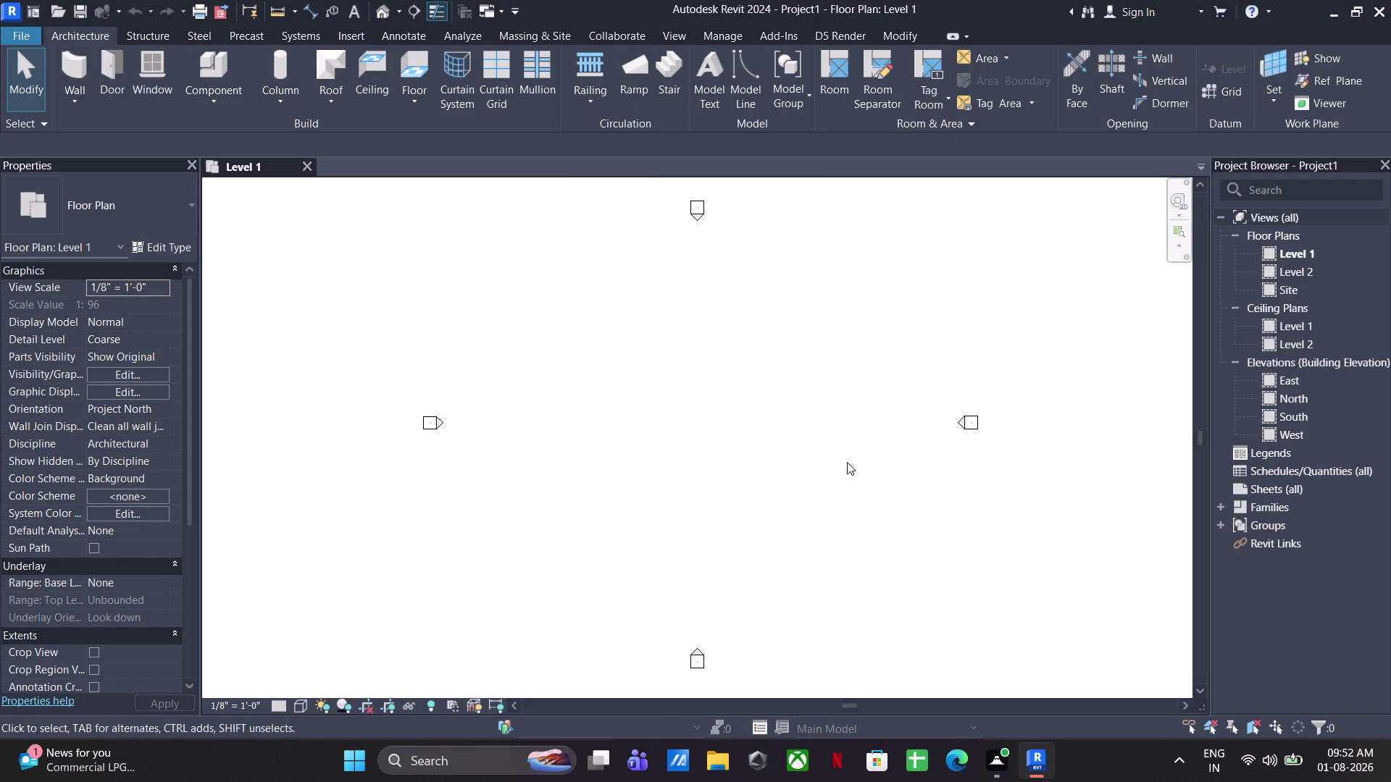
Start a CAD link and browse to the D: > pdfs folder.
click(352, 35)
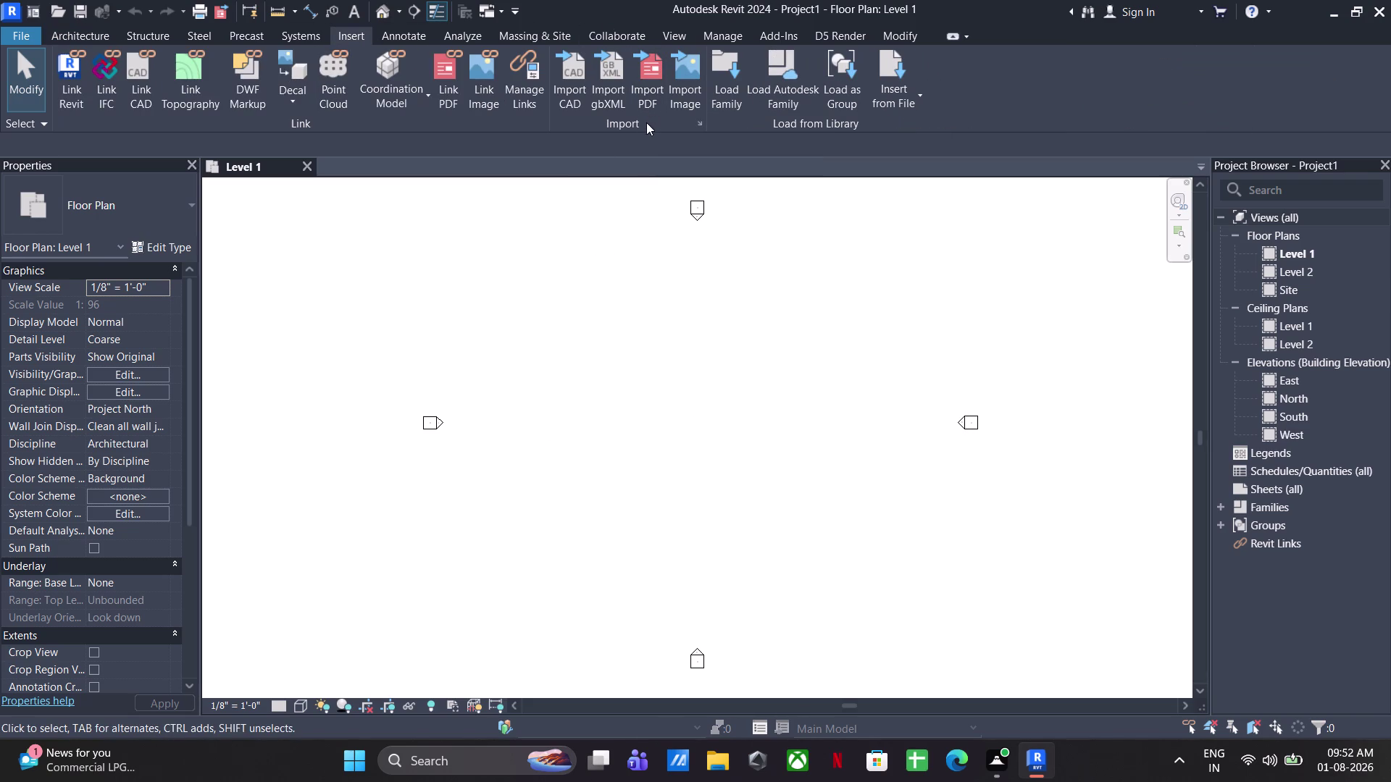
click(147, 75)
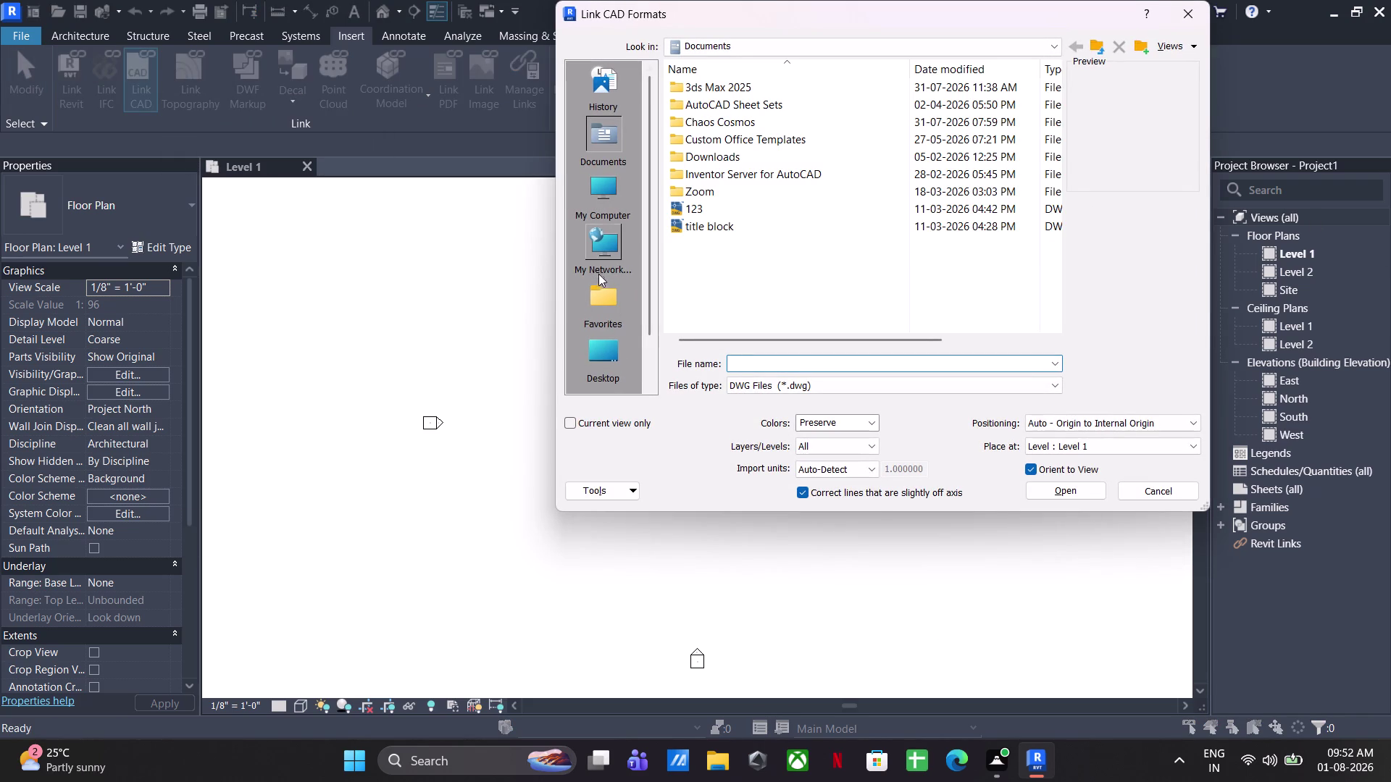
double_click(599, 221)
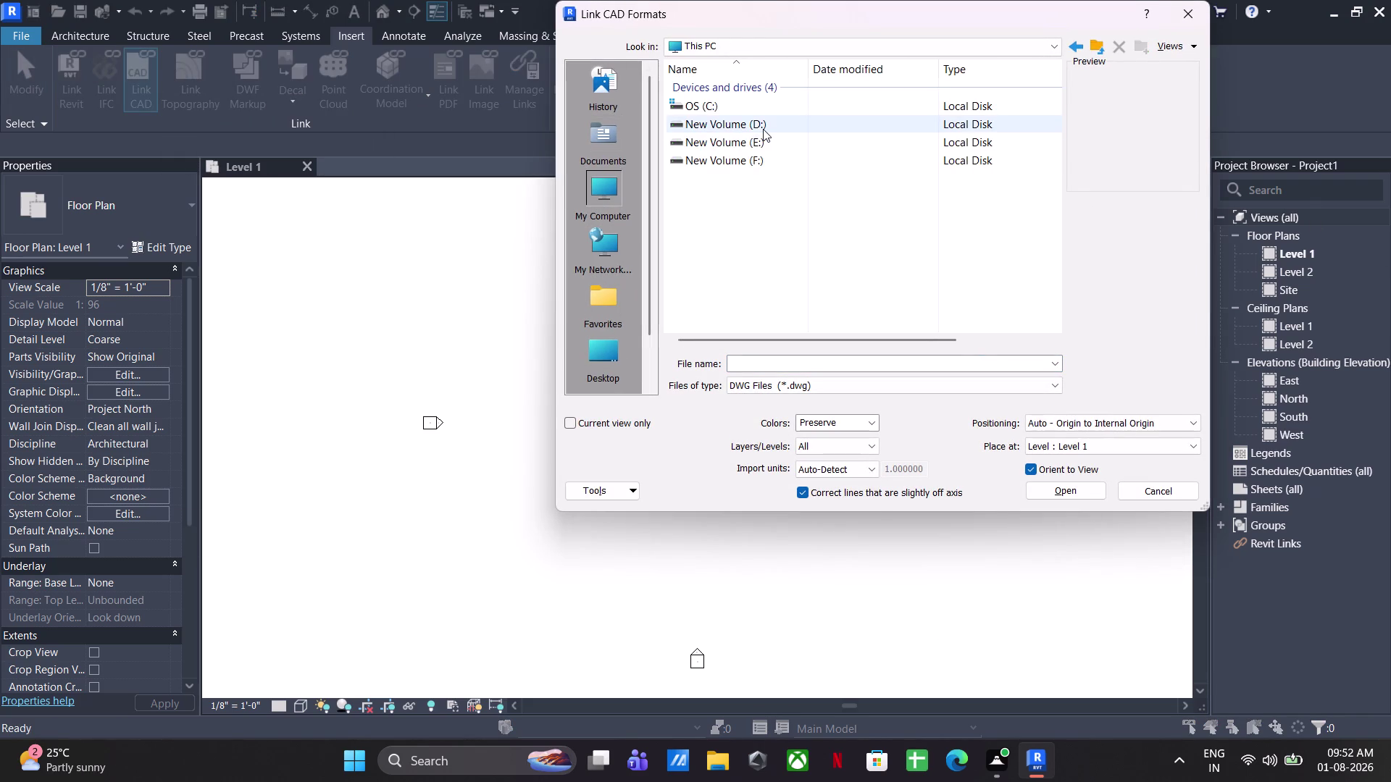
double_click(763, 129)
scroll(down, 3)
double_click(721, 240)
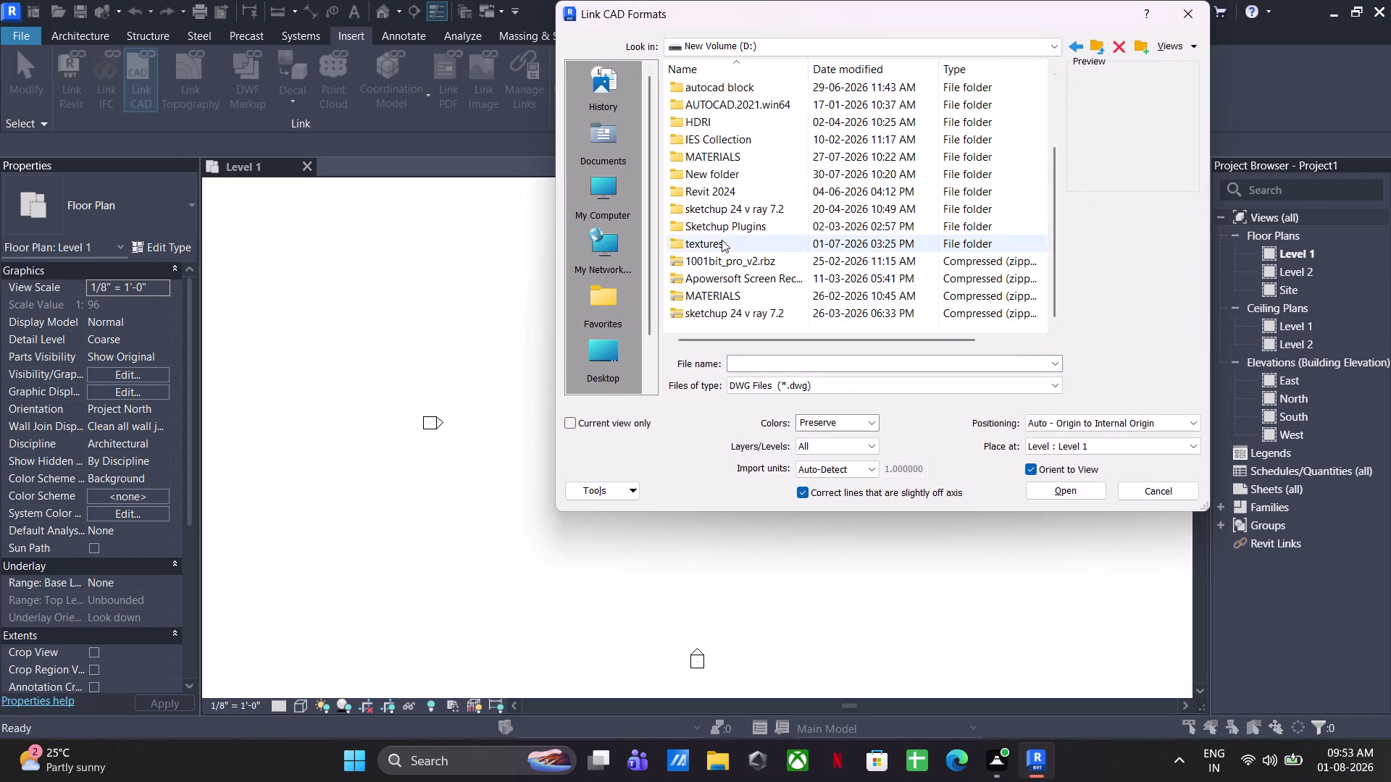
double_click(754, 123)
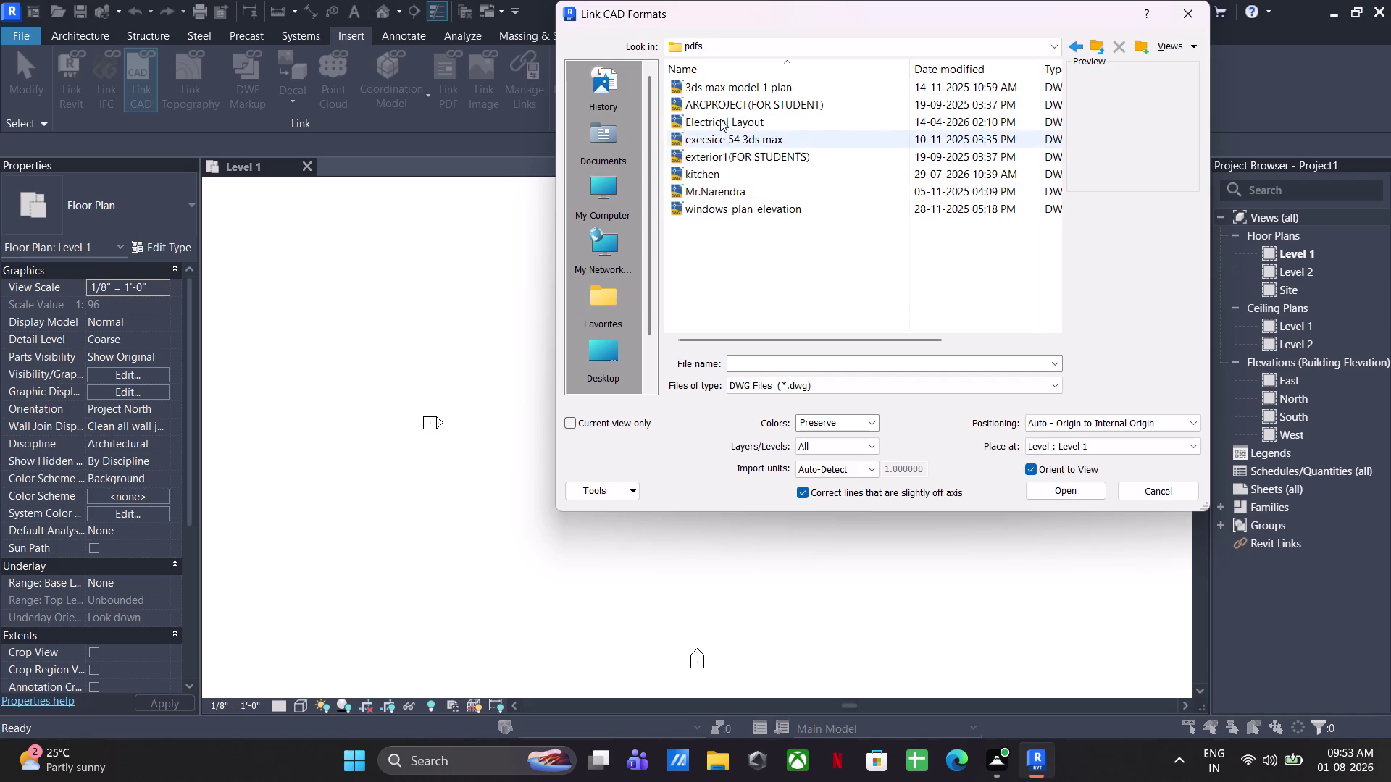
Link exterior1(FOR STUDENTS).dwg with Auto - Center to Center positioning.
click(732, 161)
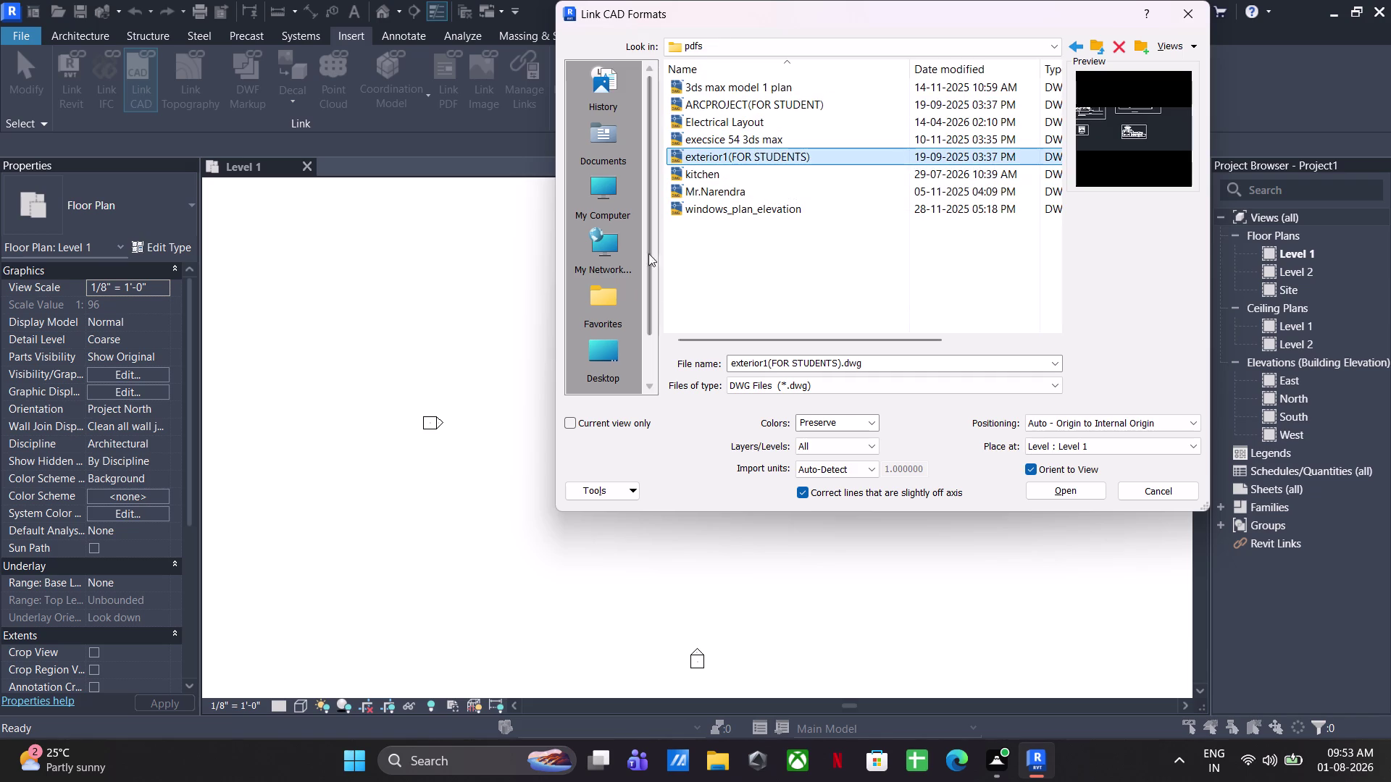
click(1105, 422)
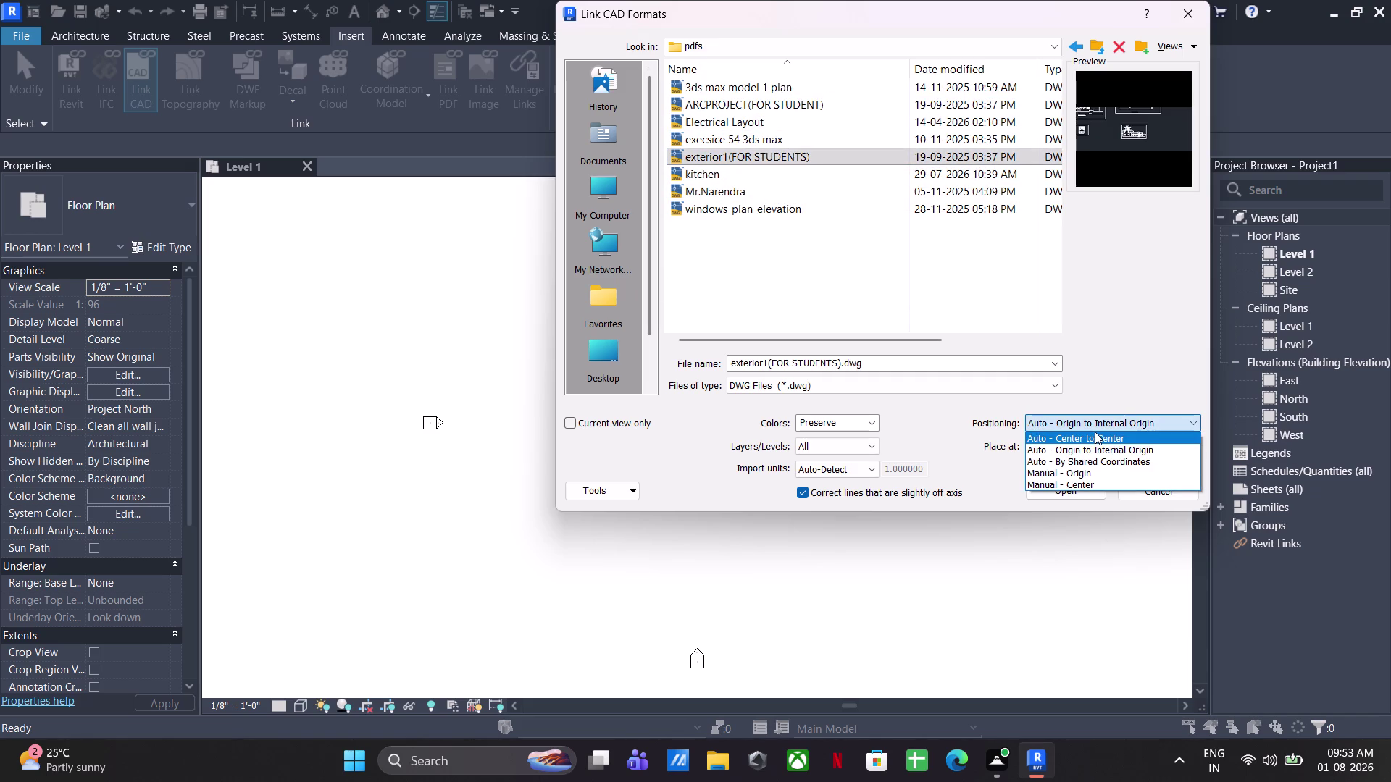
click(1095, 432)
click(1064, 440)
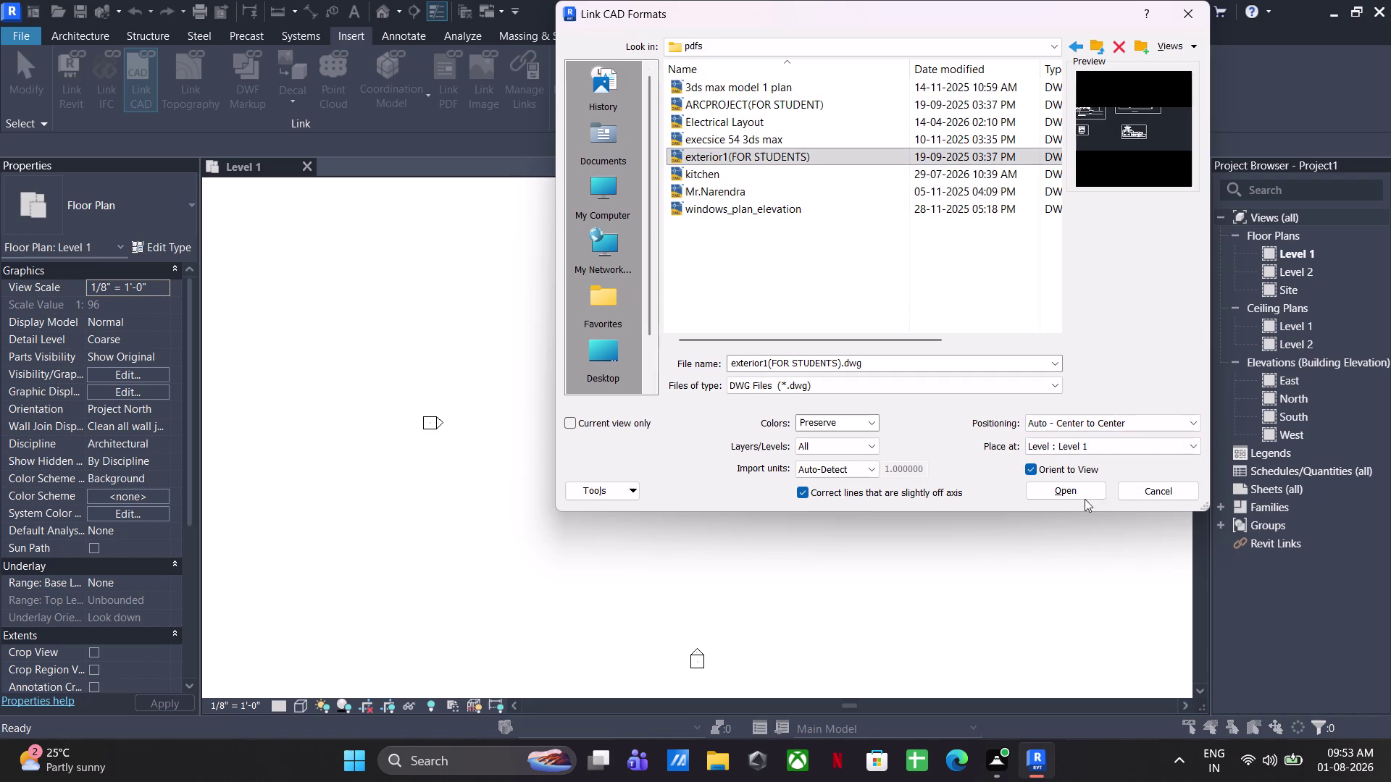
click(1054, 492)
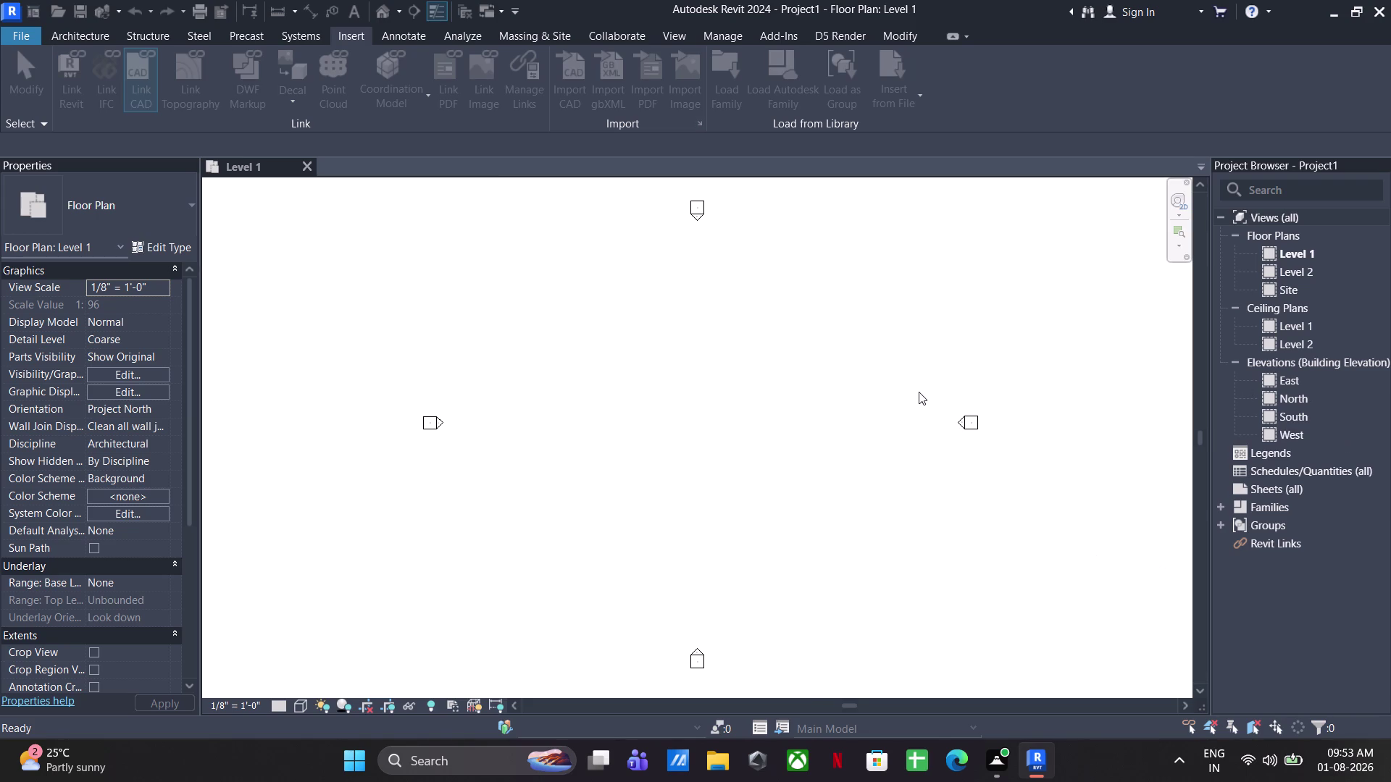
Move the linked drawing so the ground floor plan sits inside the elevation markers.
scroll(down, 3)
middle_drag(744, 443, 730, 446)
click(769, 384)
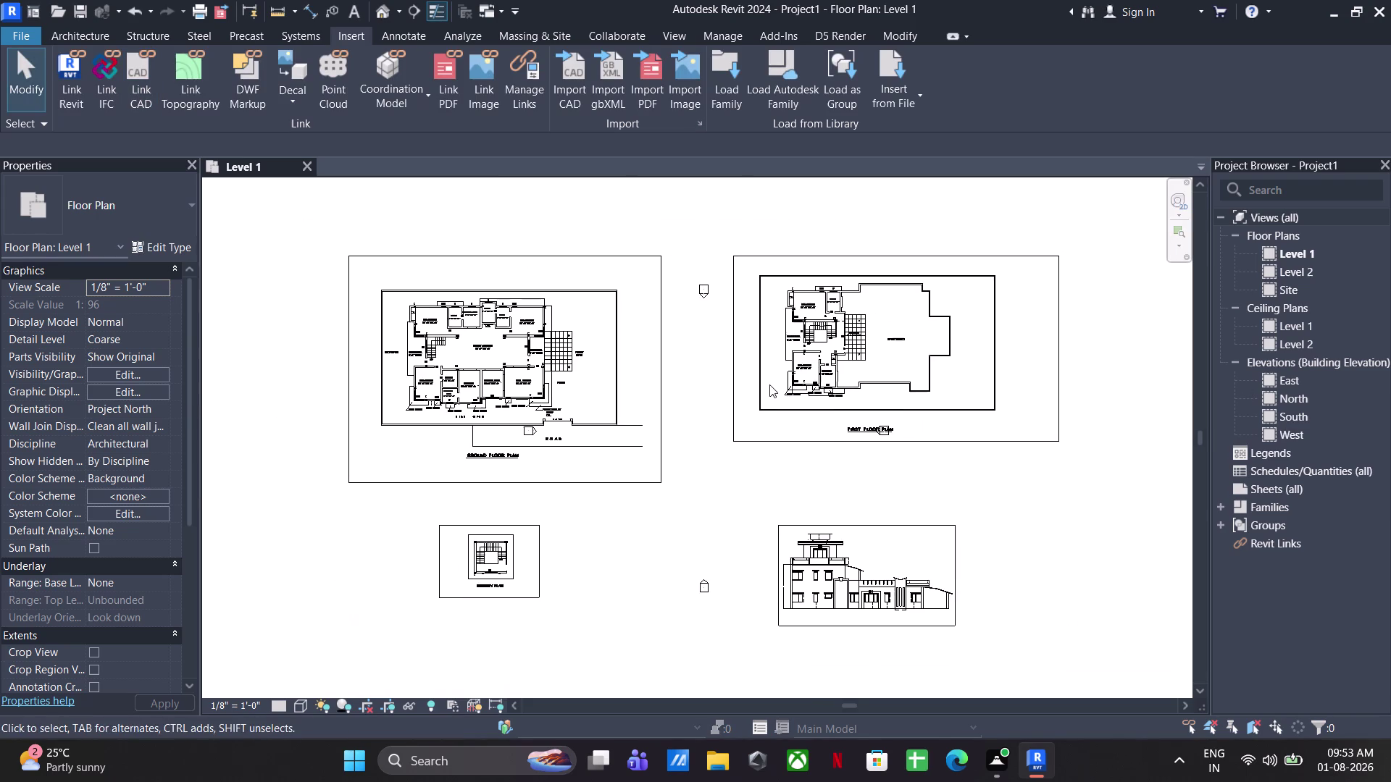
click(755, 403)
drag(556, 377, 757, 449)
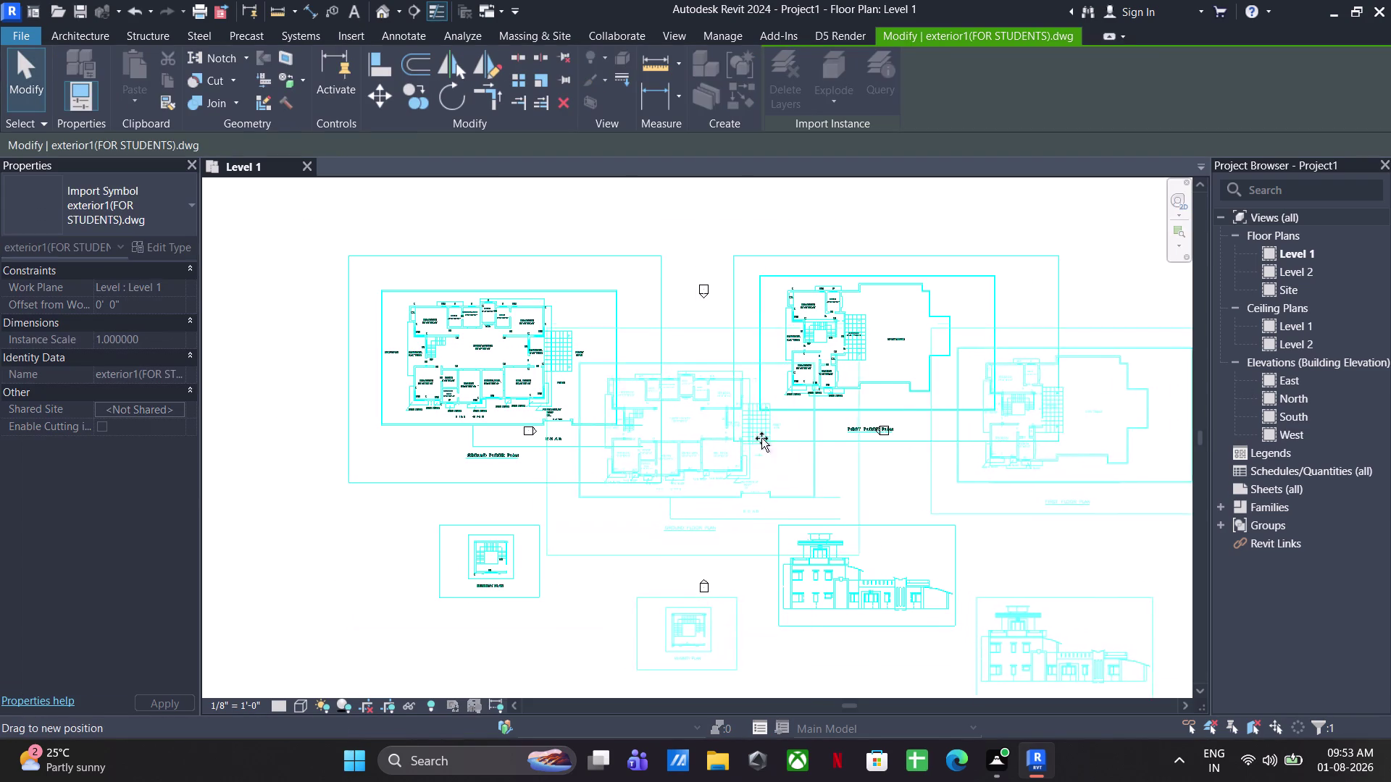
drag(757, 449, 762, 430)
middle_click(720, 495)
middle_click(713, 486)
middle_click(711, 481)
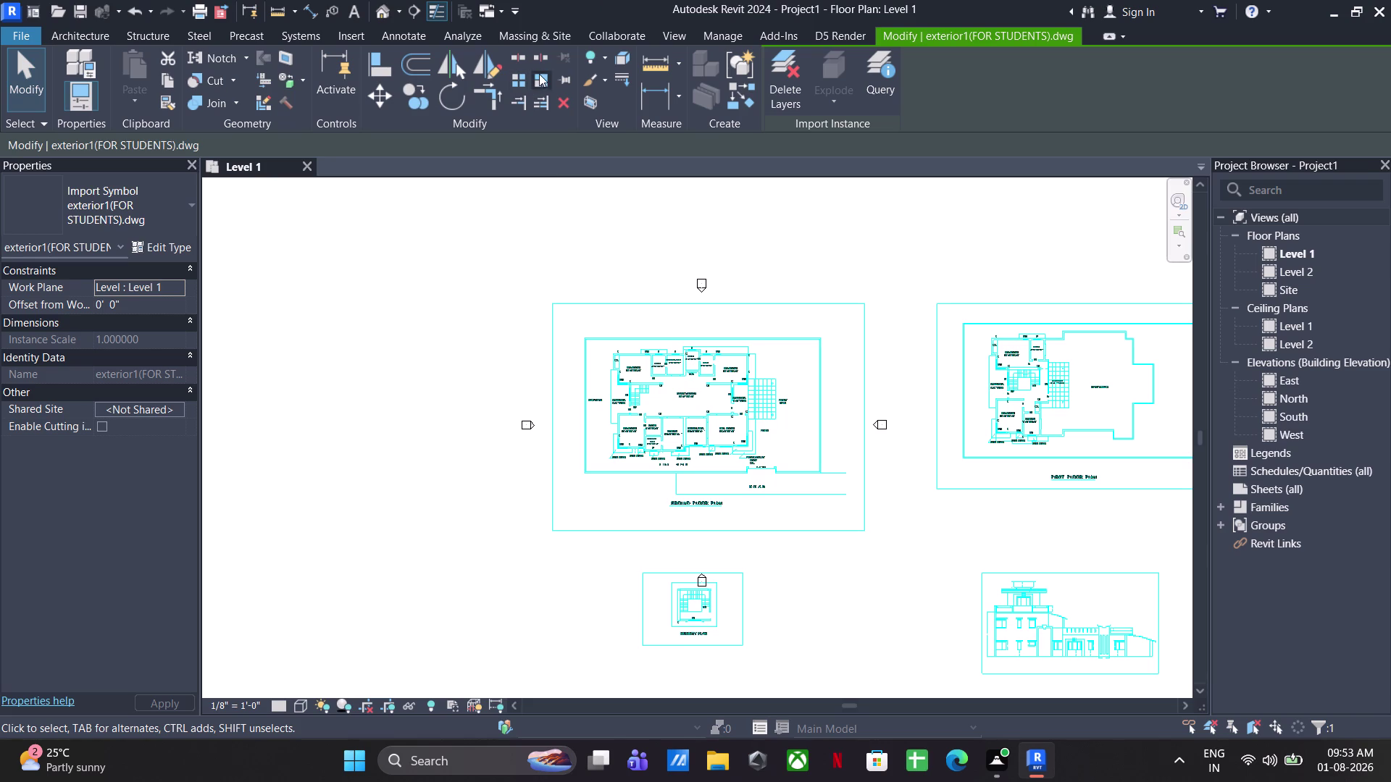
Deselect the linked drawing and open the South elevation view.
click(560, 72)
click(483, 232)
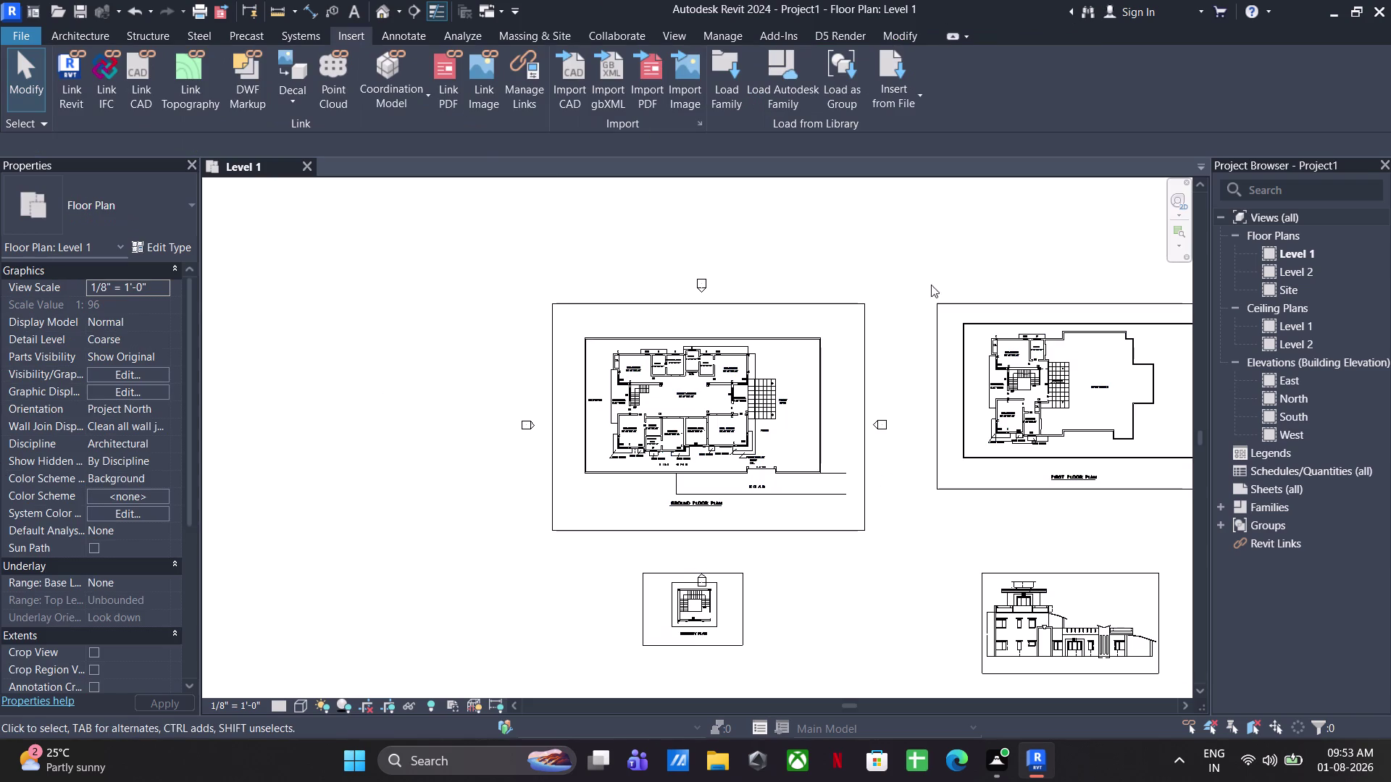
double_click(1309, 418)
scroll(up, 3)
scroll(up, 3)
scroll(down, 3)
scroll(up, 3)
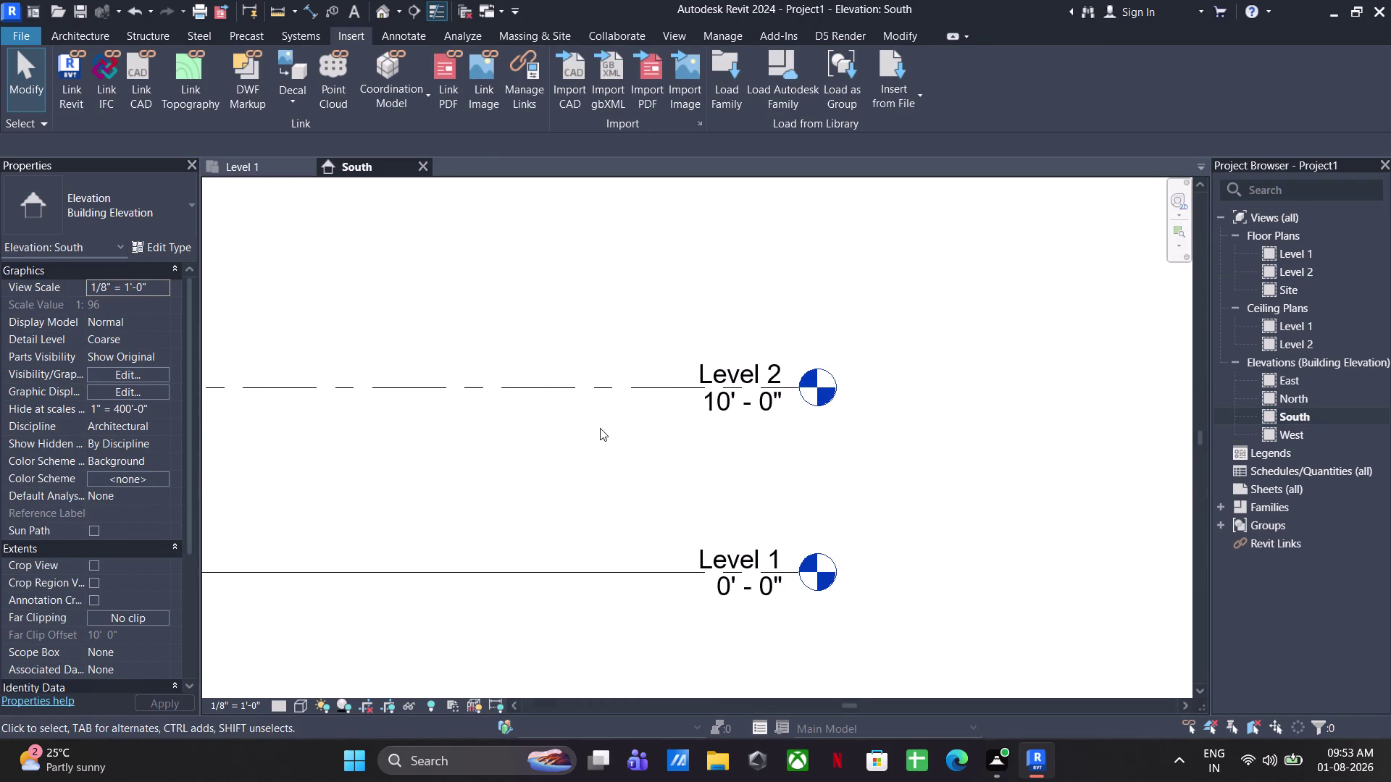
Change Level 2's elevation value, first entering 11'.
middle_drag(686, 427, 938, 419)
click(976, 391)
click(969, 405)
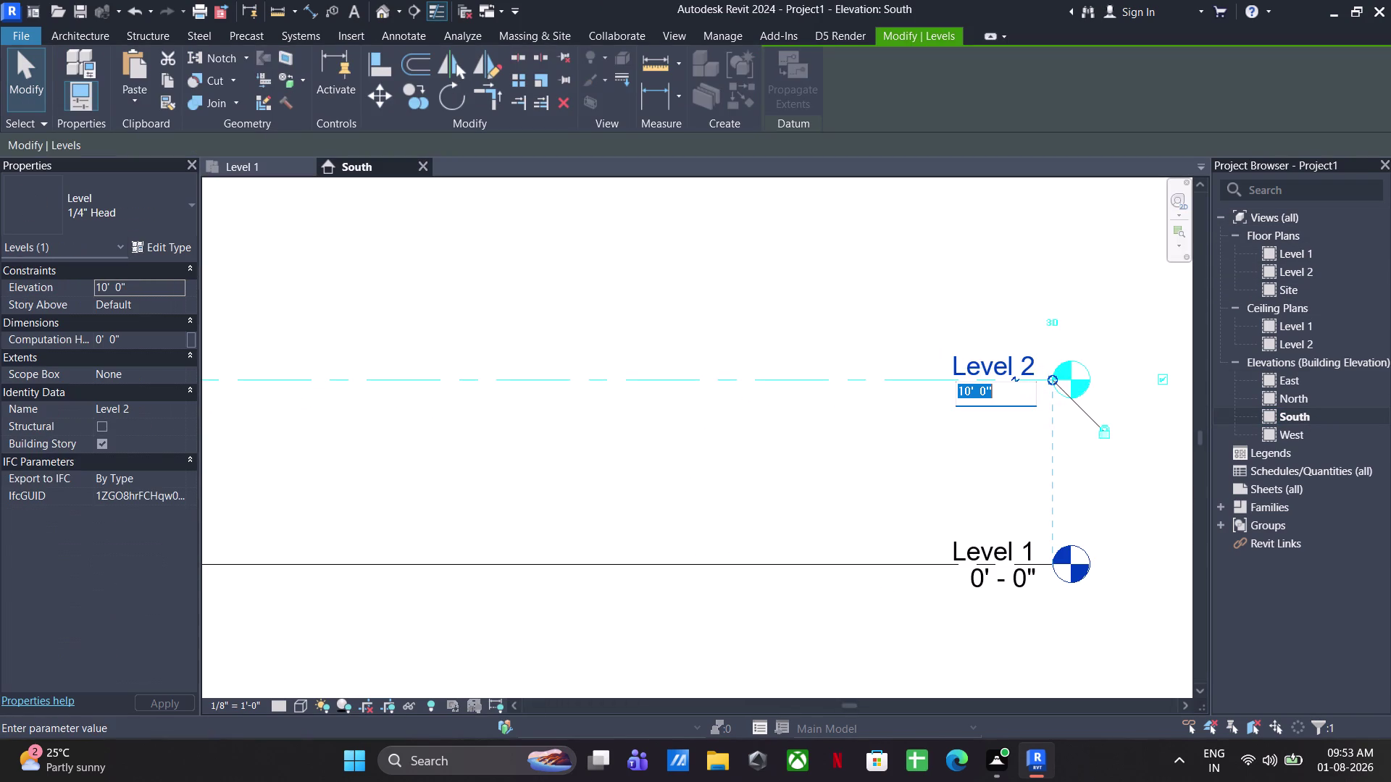
text(10'6)
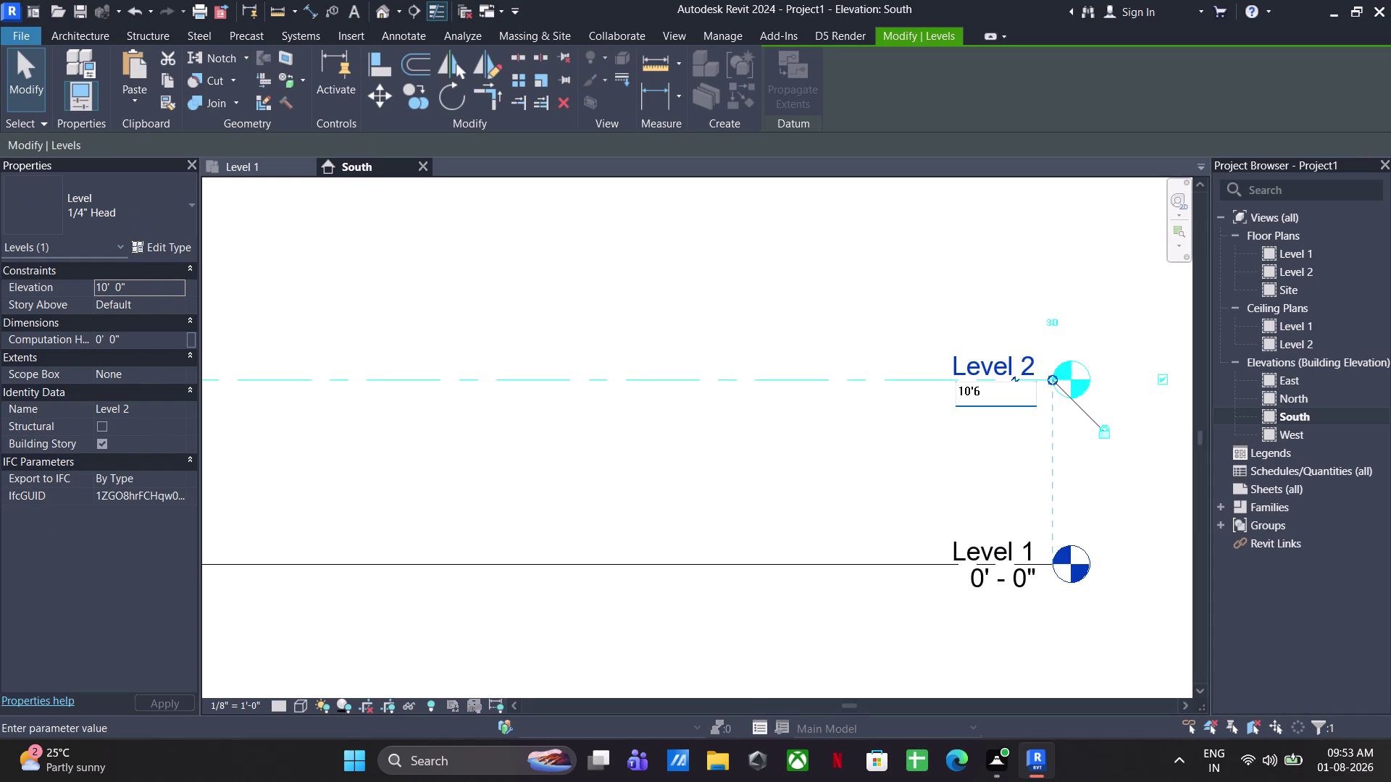
key(BackSpace)
key(BackSpace)
key(BackSpace)
key(BackSpace)
text(11')
key(Return)
click(914, 494)
Correct Level 2's elevation to 10'-6".
scroll(down, 3)
scroll(up, 3)
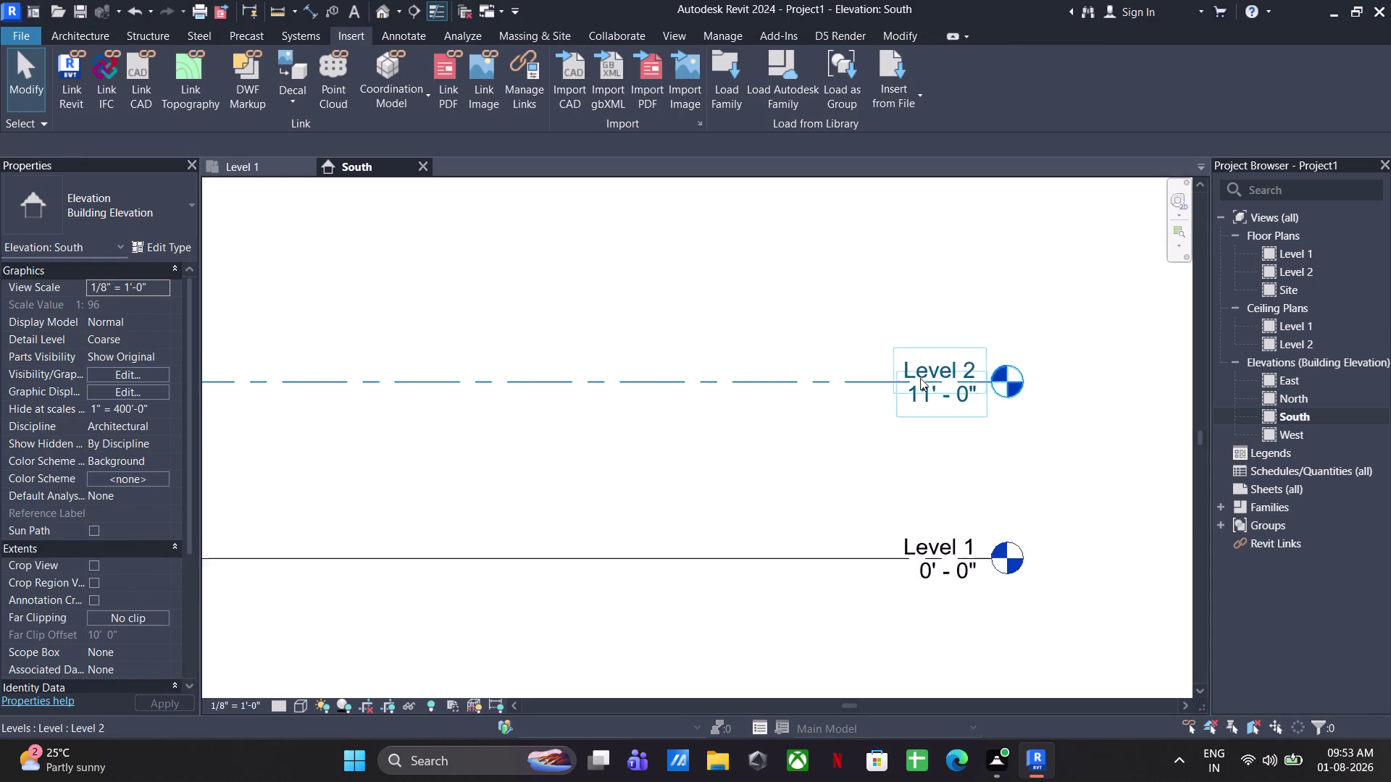
scroll(up, 3)
click(927, 389)
click(929, 397)
text(10')
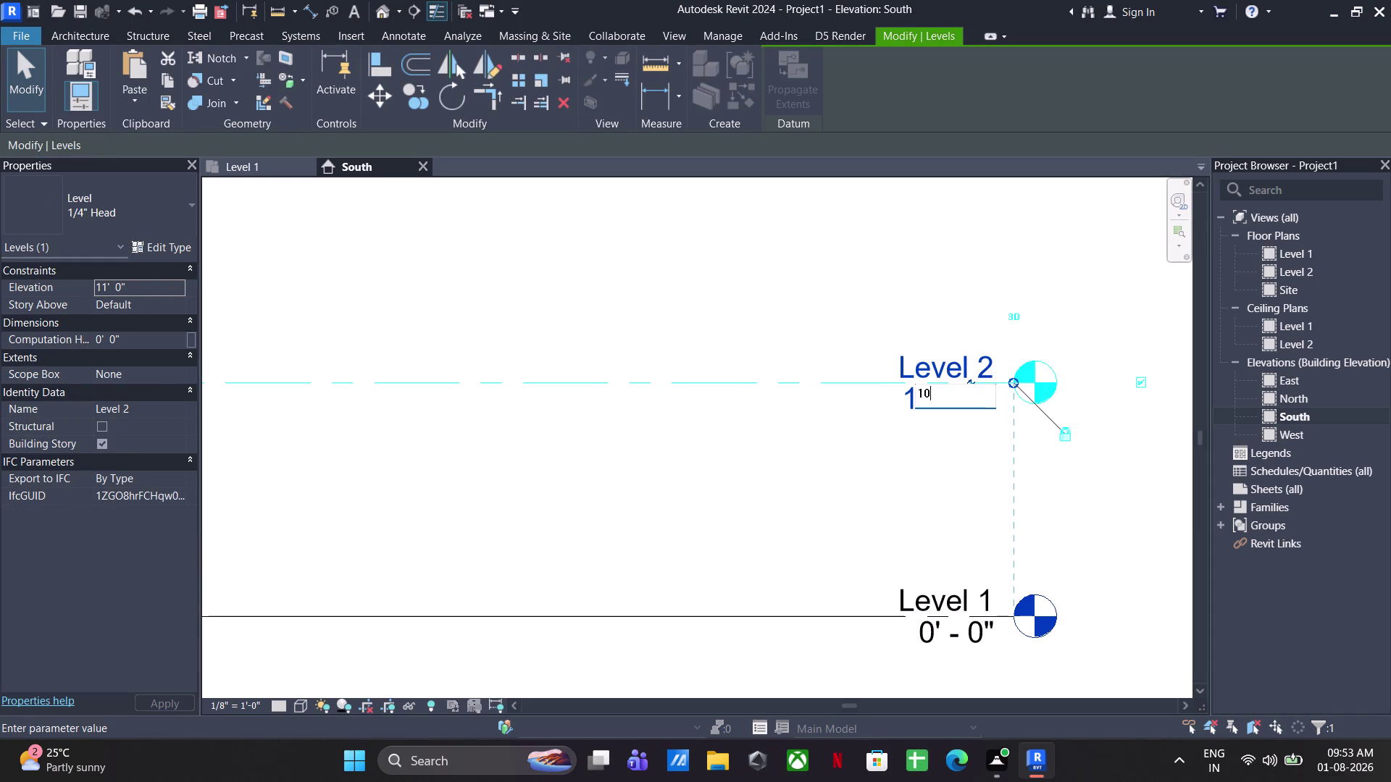
text(6")
key(Return)
click(813, 504)
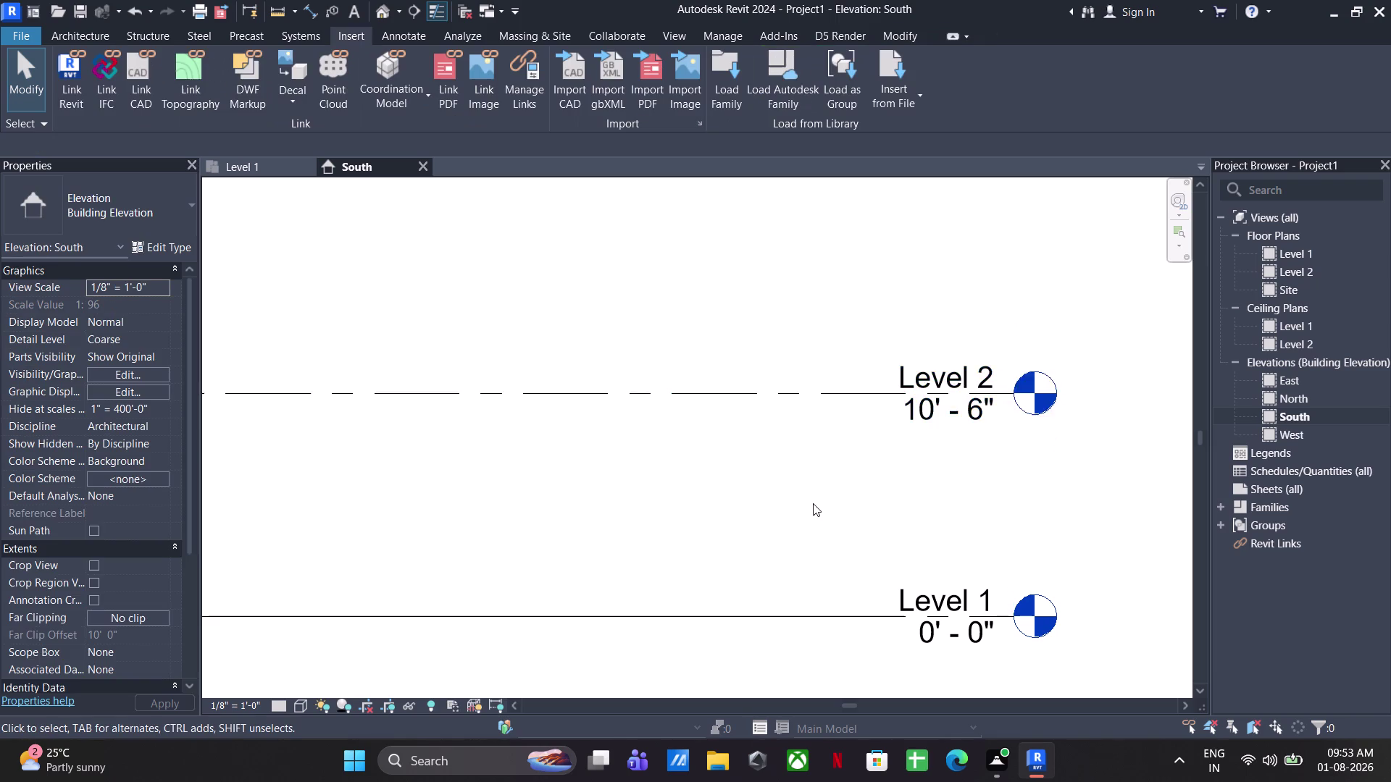
Start the Level tool (LL) using Pick Lines with a 10'-6" offset.
scroll(down, 3)
middle_drag(822, 495, 866, 496)
text(LL)
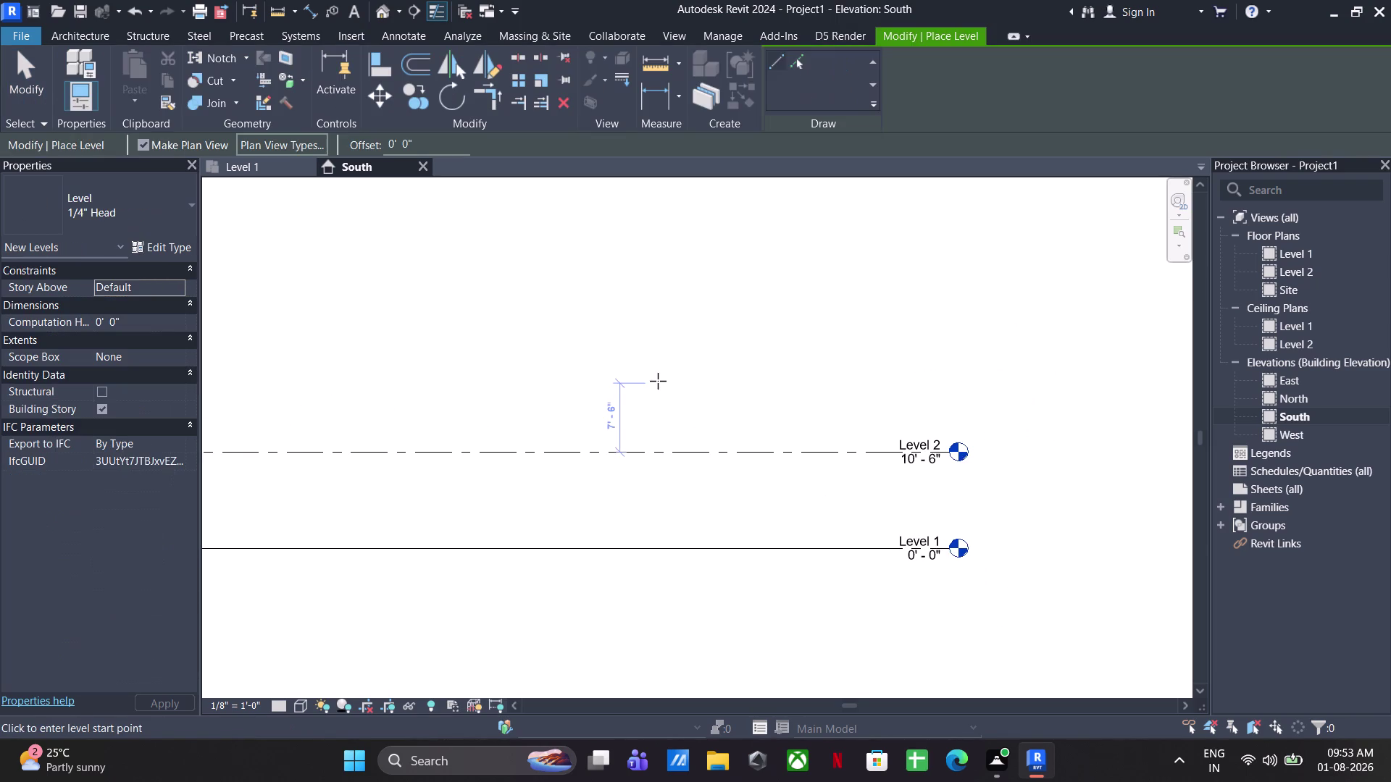
click(805, 54)
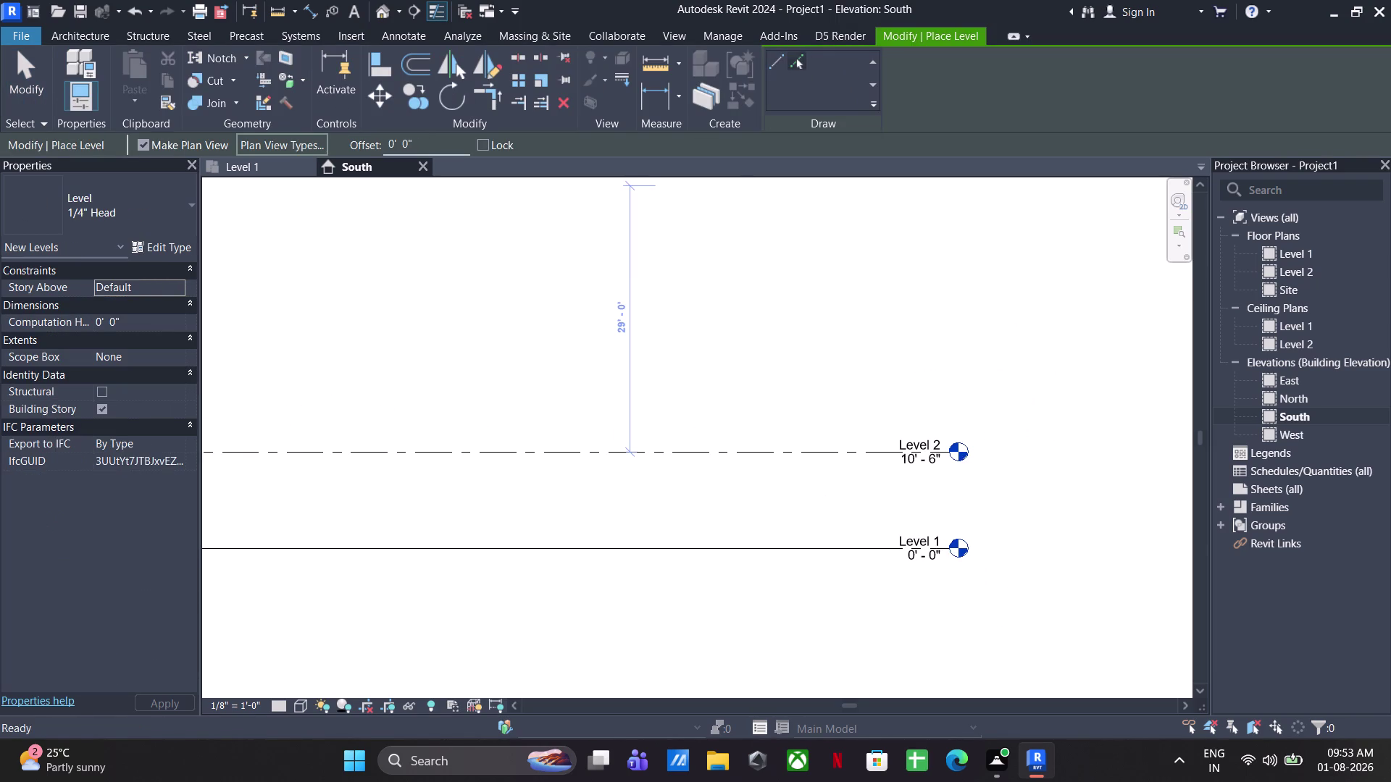
drag(431, 142, 349, 137)
text(10'6)
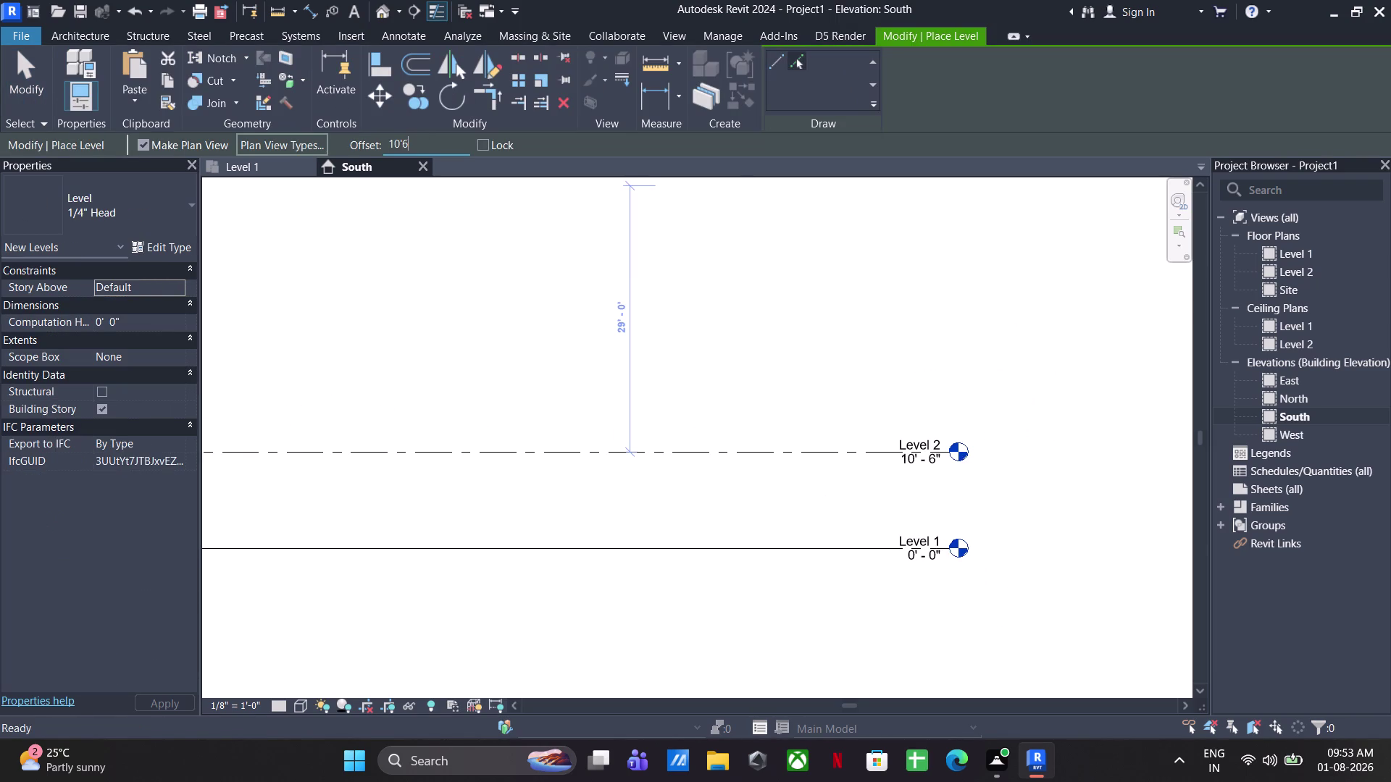
text(")
key(Return)
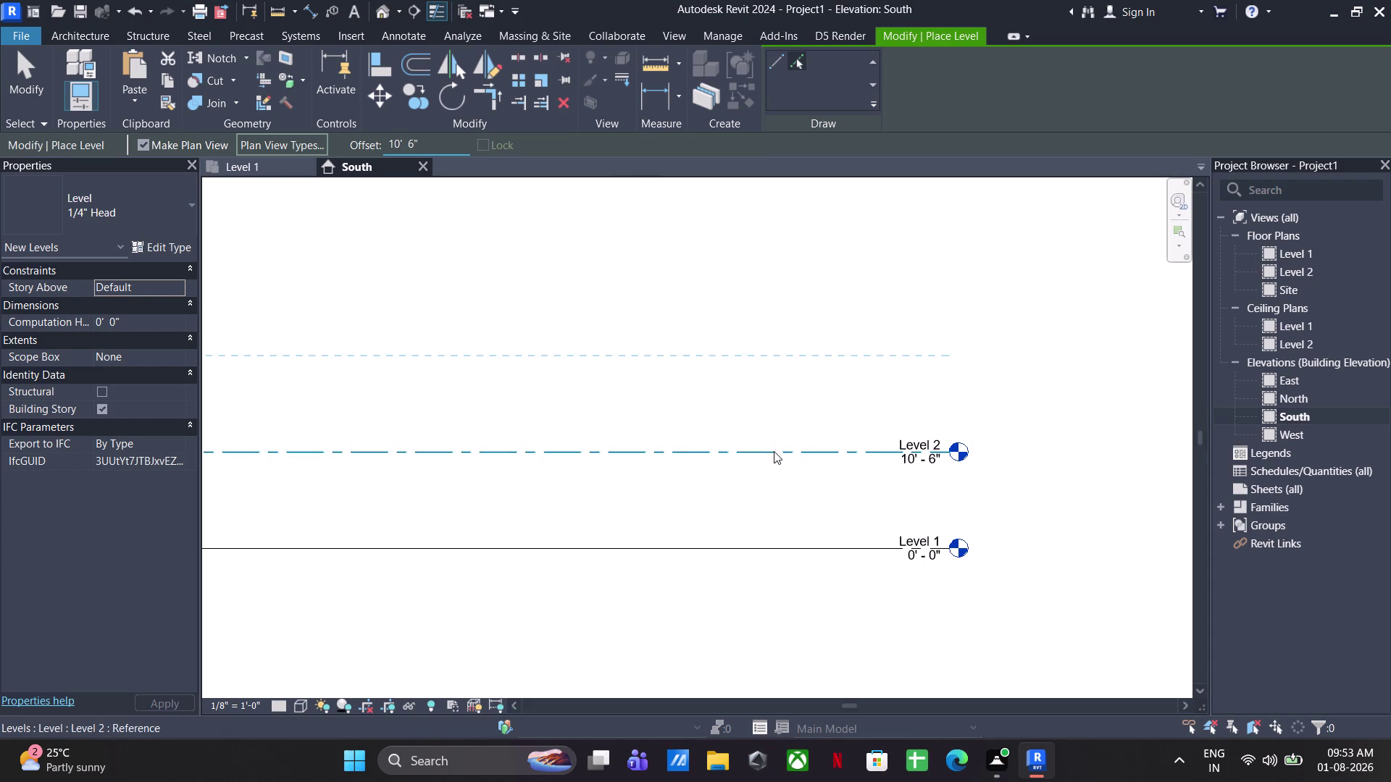
Add Levels 3, 4 and 5 above Level 2, each 10'-6" higher.
click(773, 451)
middle_drag(790, 415, 804, 519)
click(783, 458)
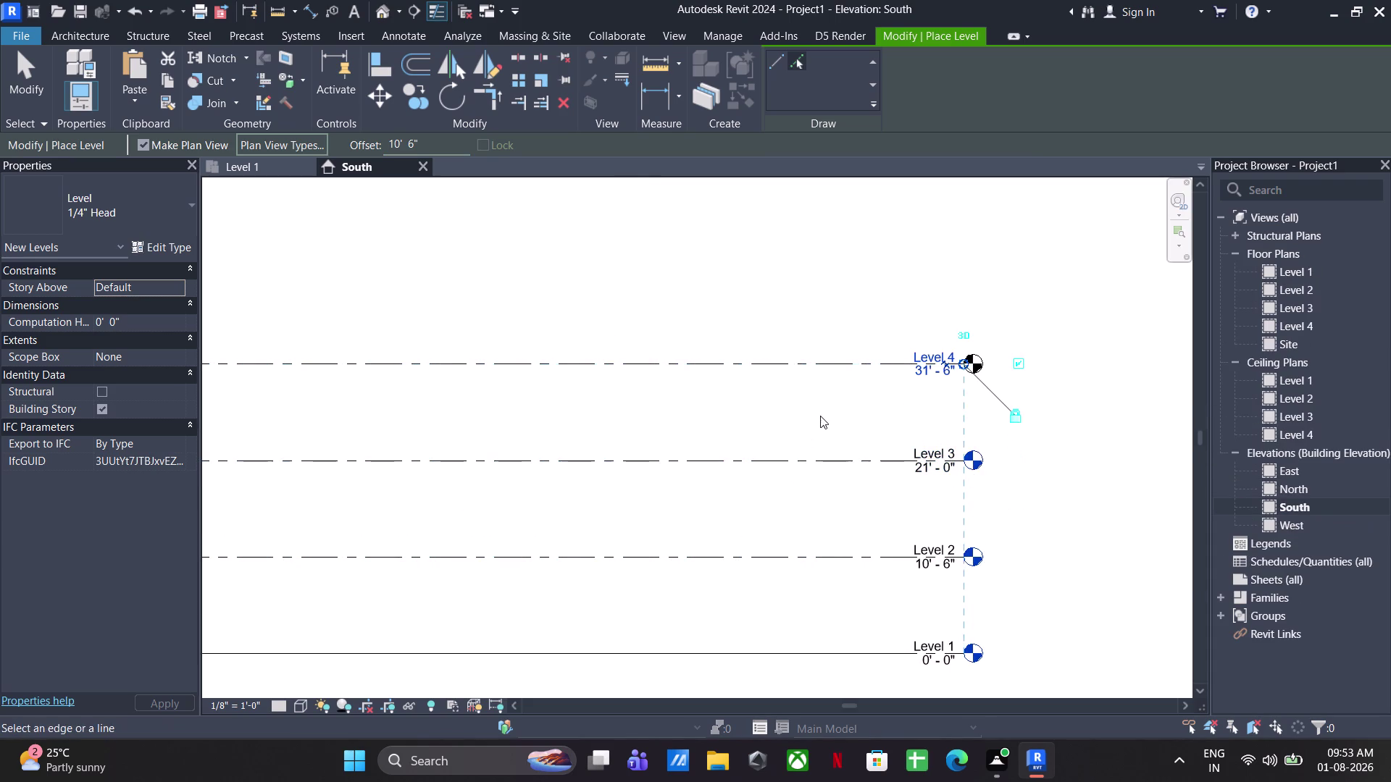
middle_drag(824, 415, 833, 459)
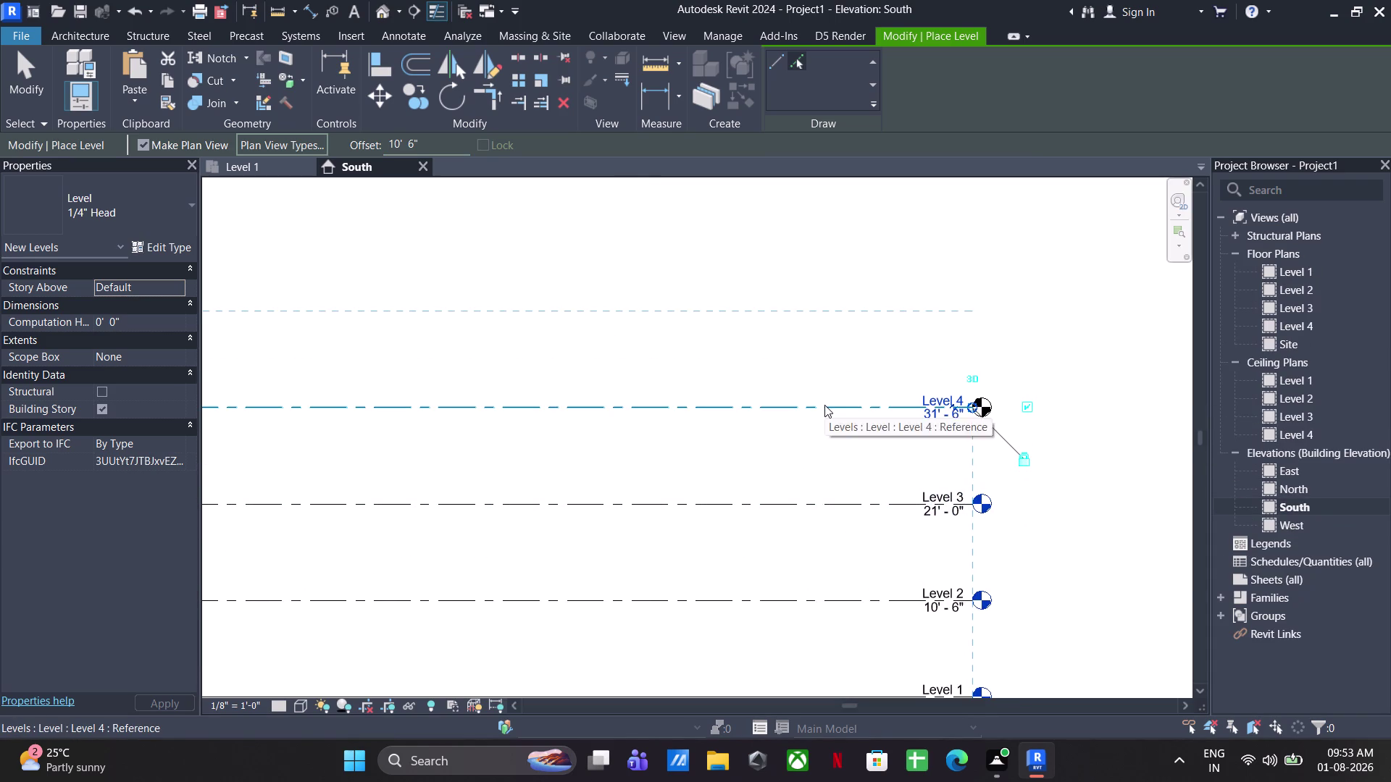
click(825, 405)
scroll(down, 3)
middle_drag(809, 377, 927, 333)
key(Escape)
key(Escape)
key(Escape)
scroll(down, 3)
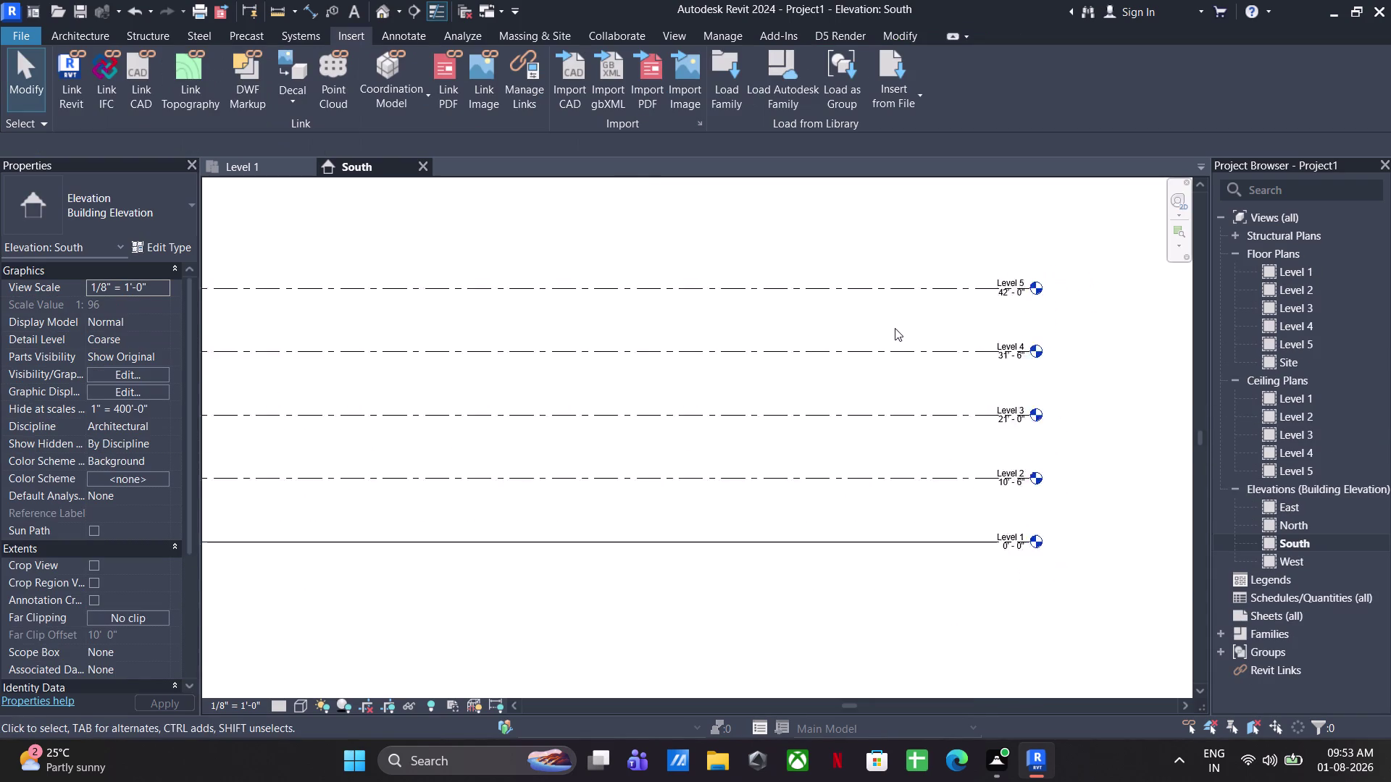
scroll(down, 3)
Return to the Level 1 plan and center the ground floor plan in view.
click(250, 171)
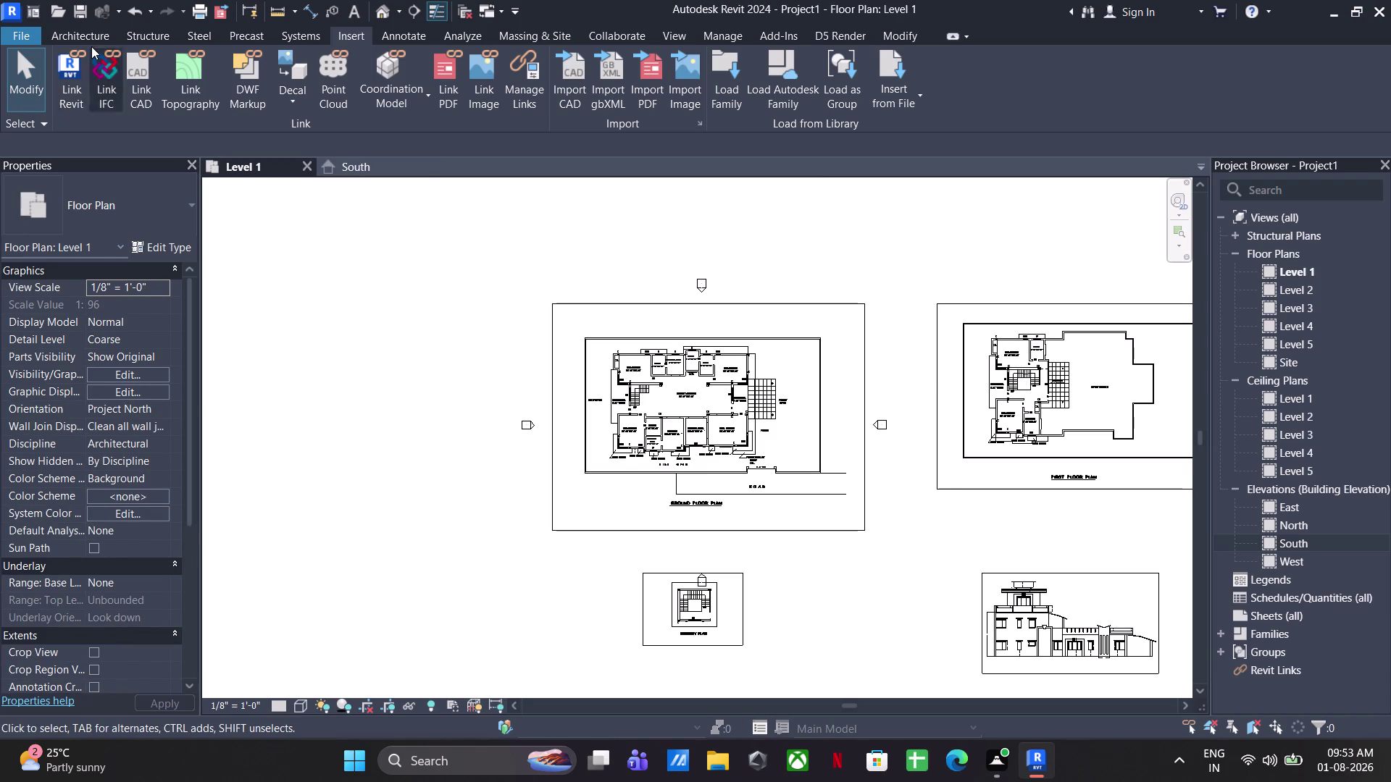
click(92, 42)
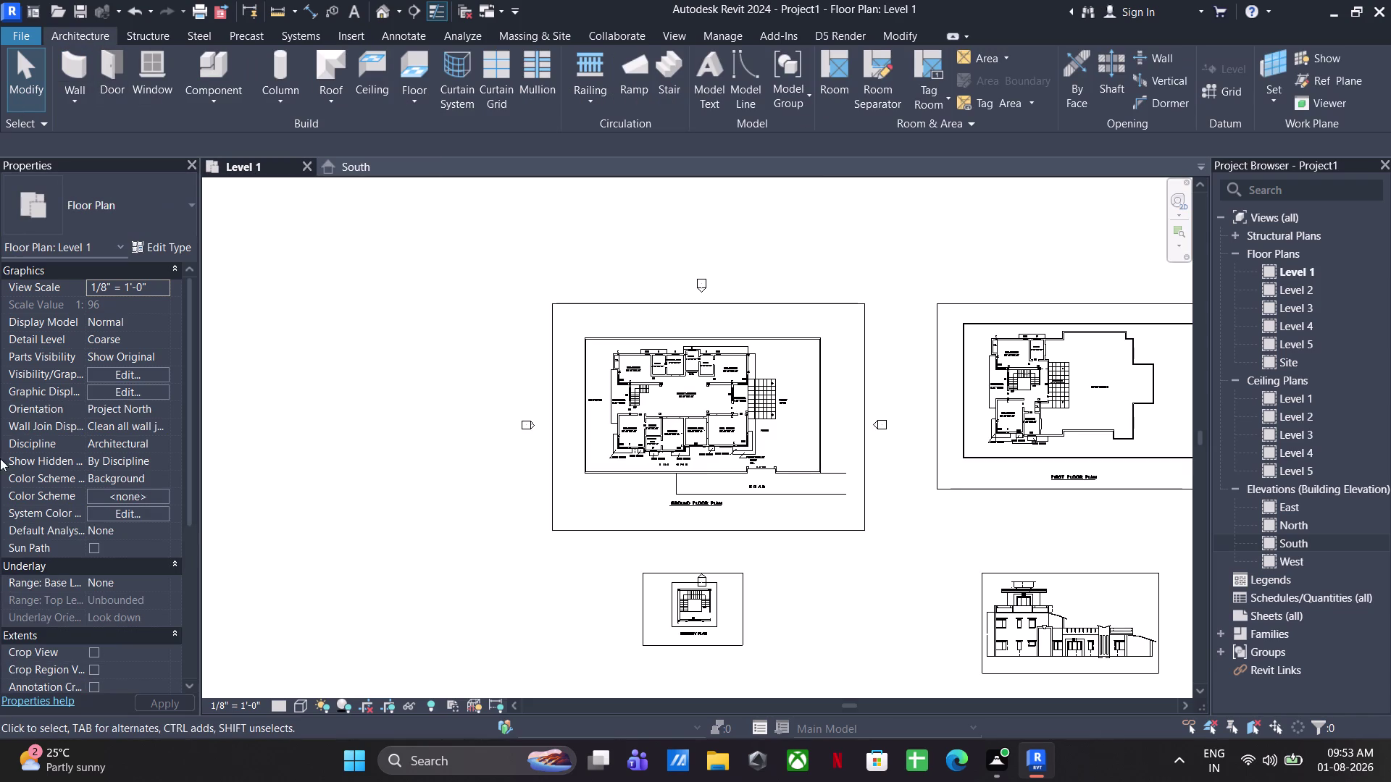
middle_drag(834, 421, 834, 362)
scroll(up, 3)
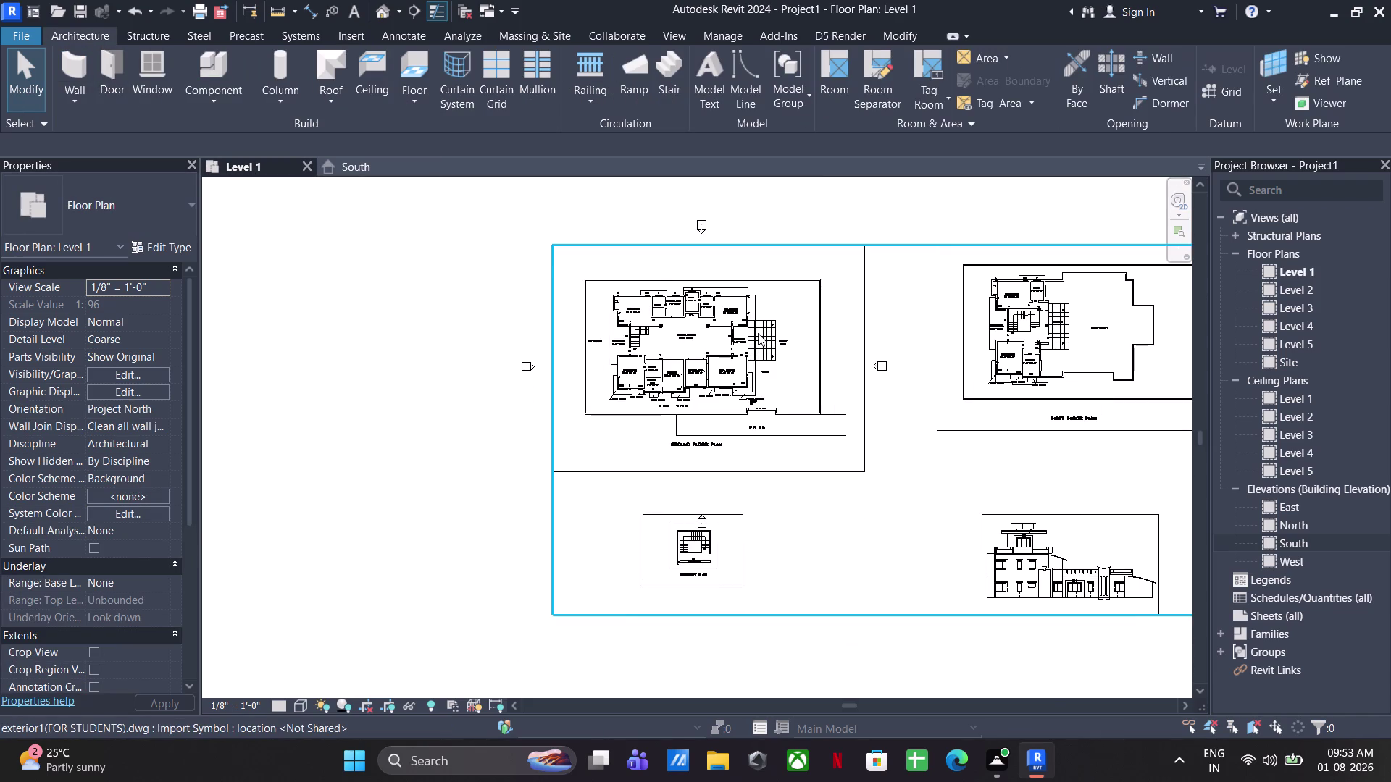
scroll(up, 3)
middle_drag(674, 313, 766, 325)
Start a wall and duplicate its type as GENERIC - 9".
click(76, 64)
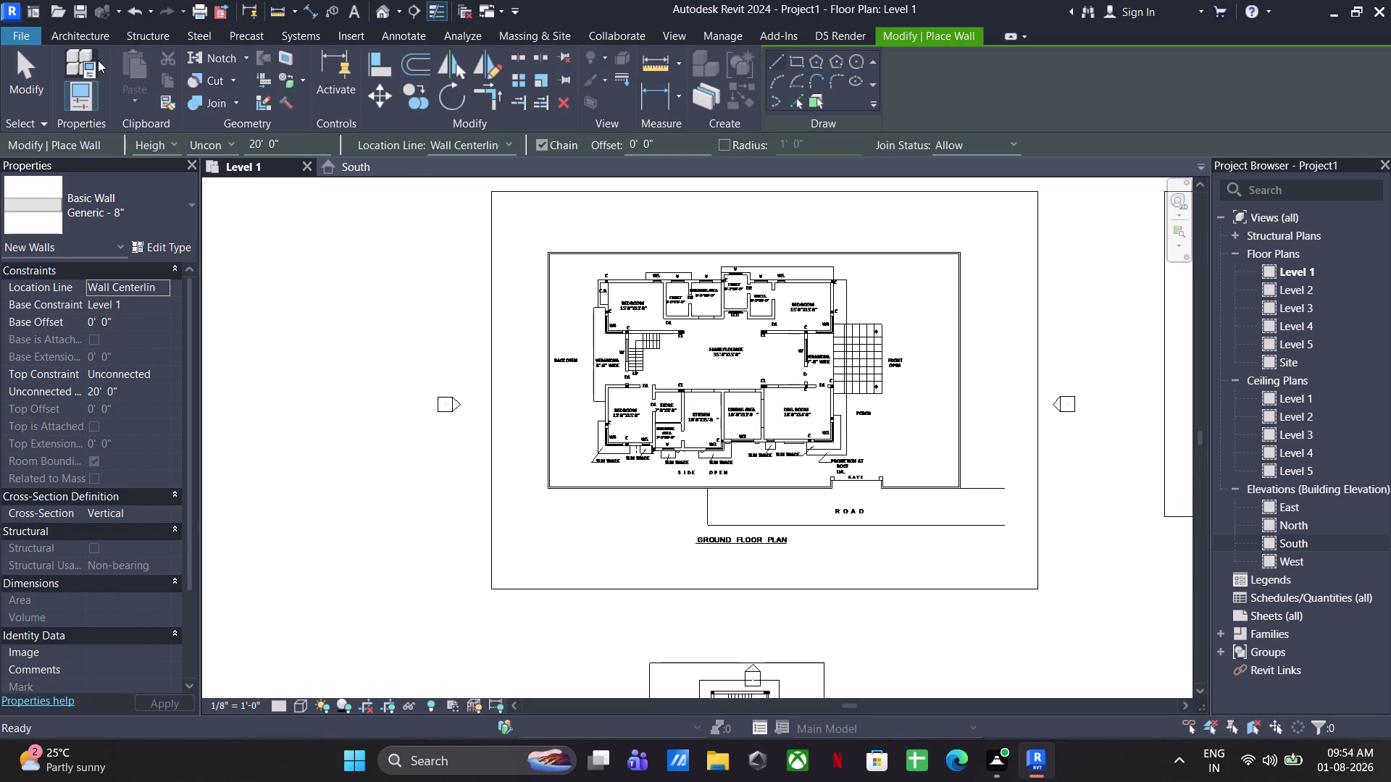
click(167, 256)
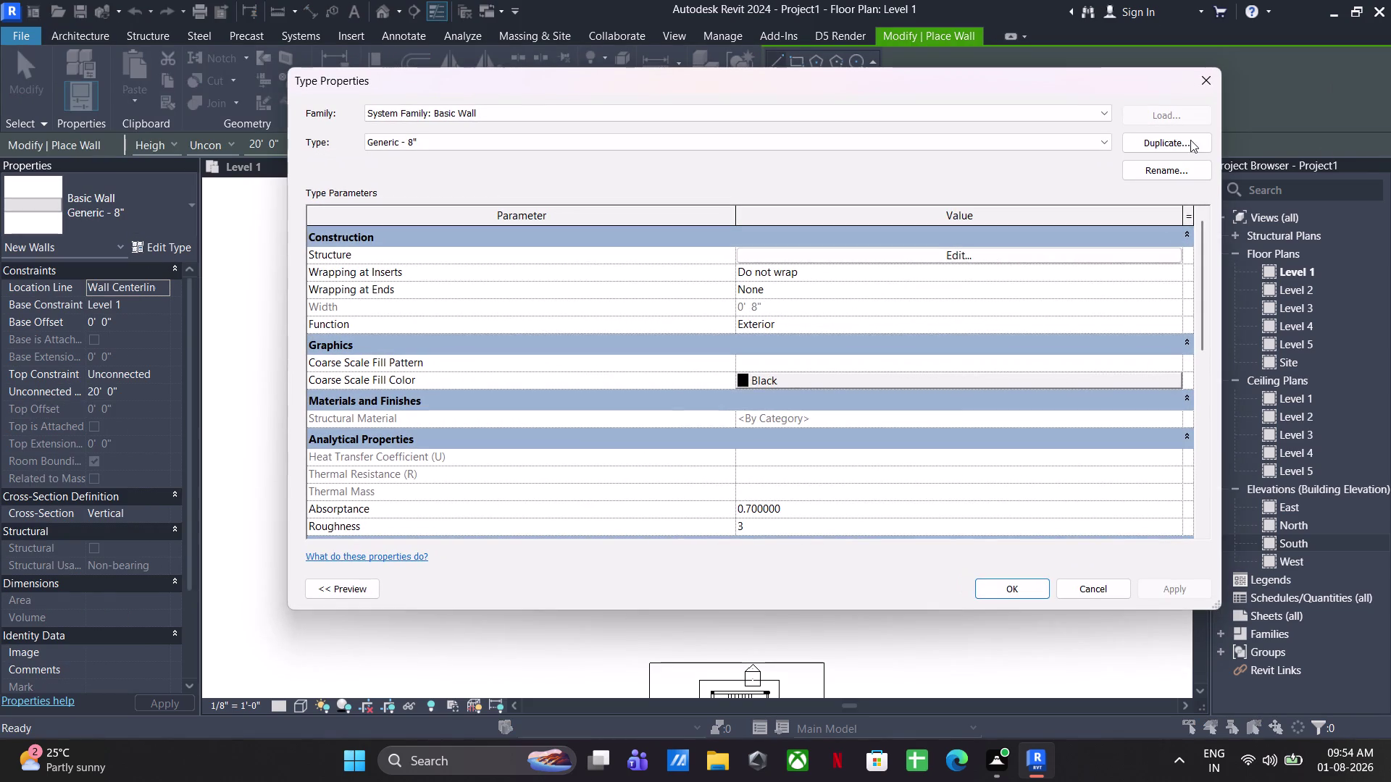
click(1188, 140)
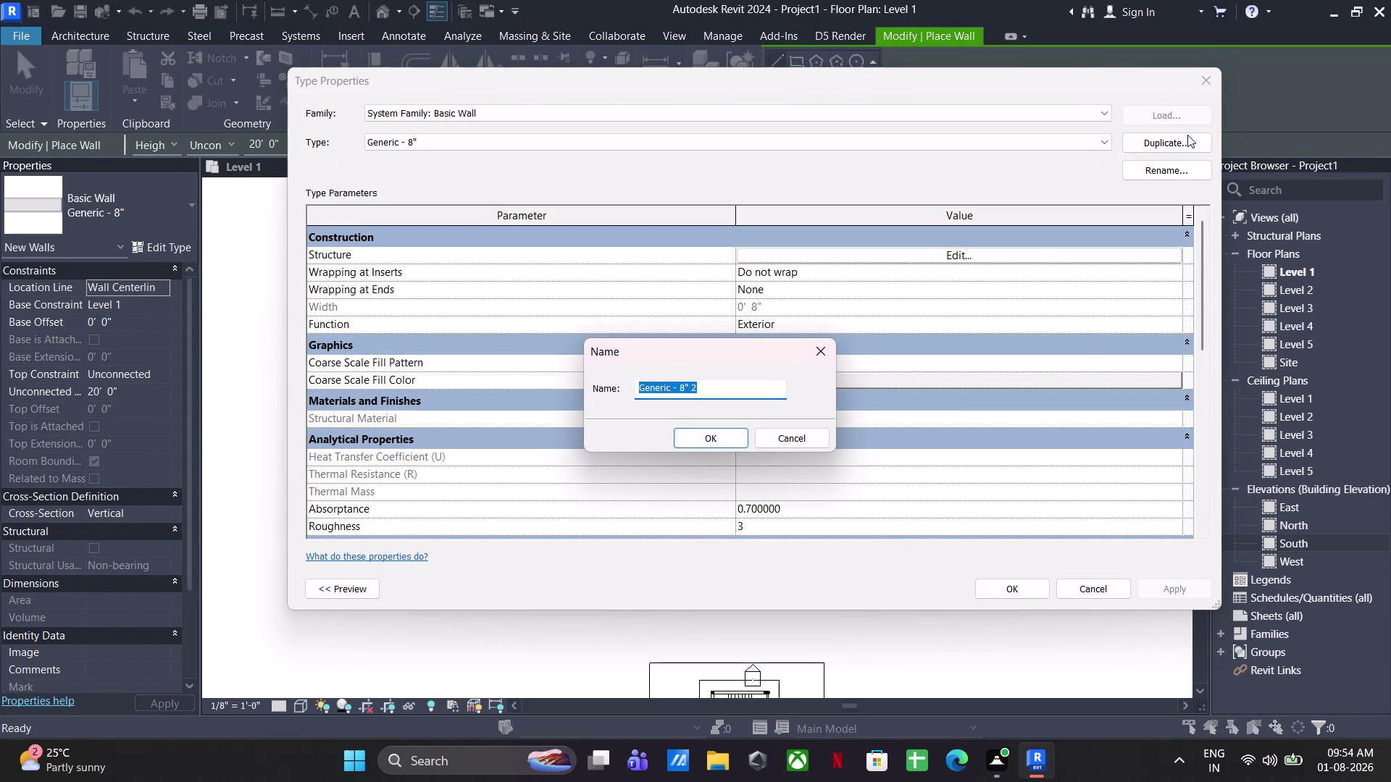
text(GENA)
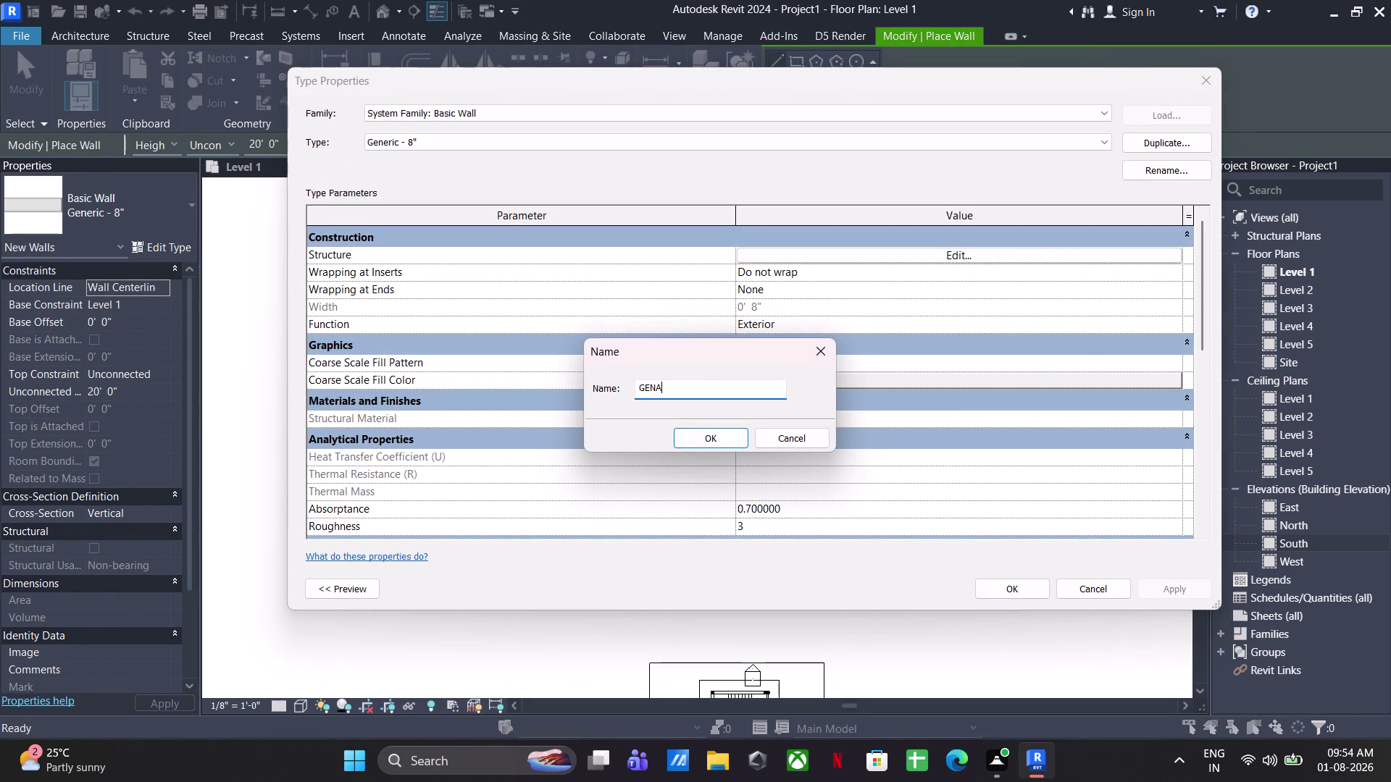
text(RIC)
key(space)
text(-)
key(space)
text(9")
click(701, 432)
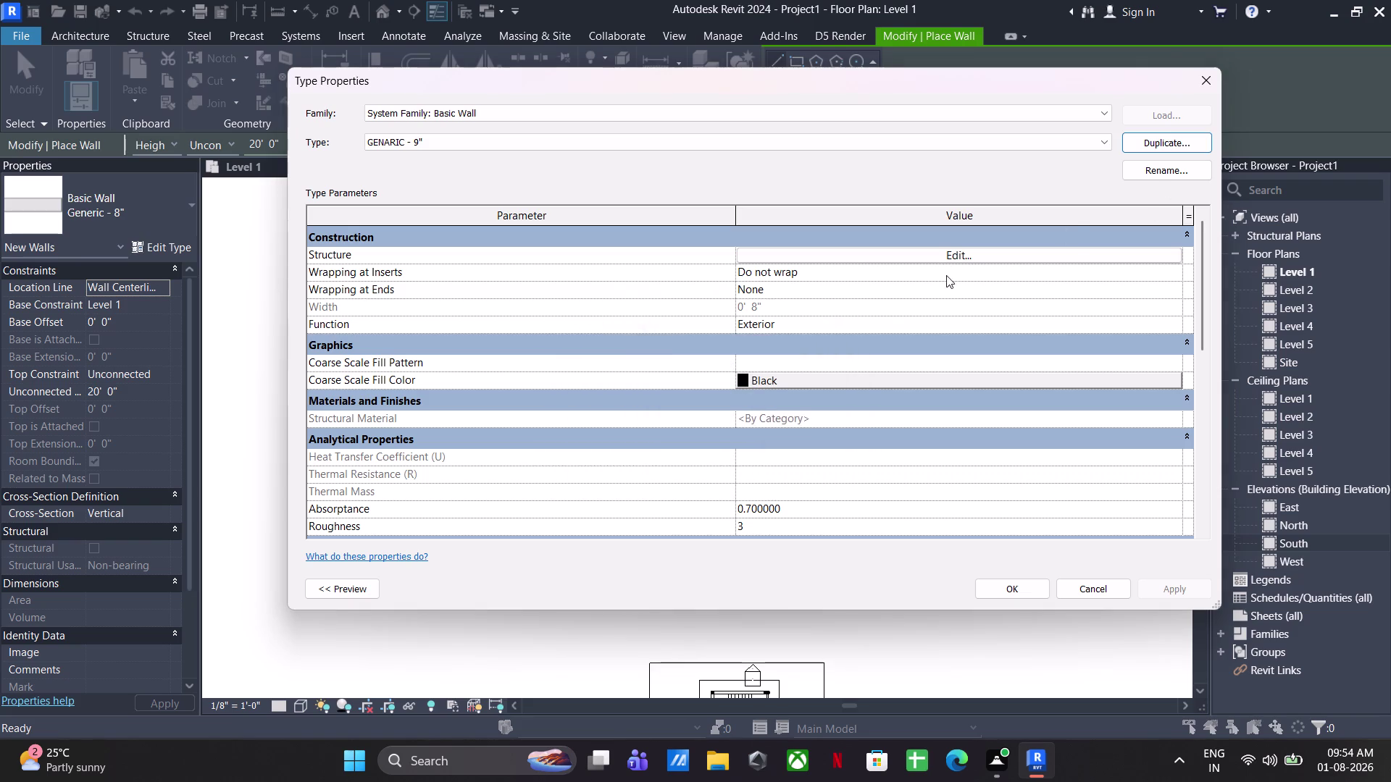
Set the GENERIC - 9" structure layer thickness to 9".
click(949, 249)
click(747, 259)
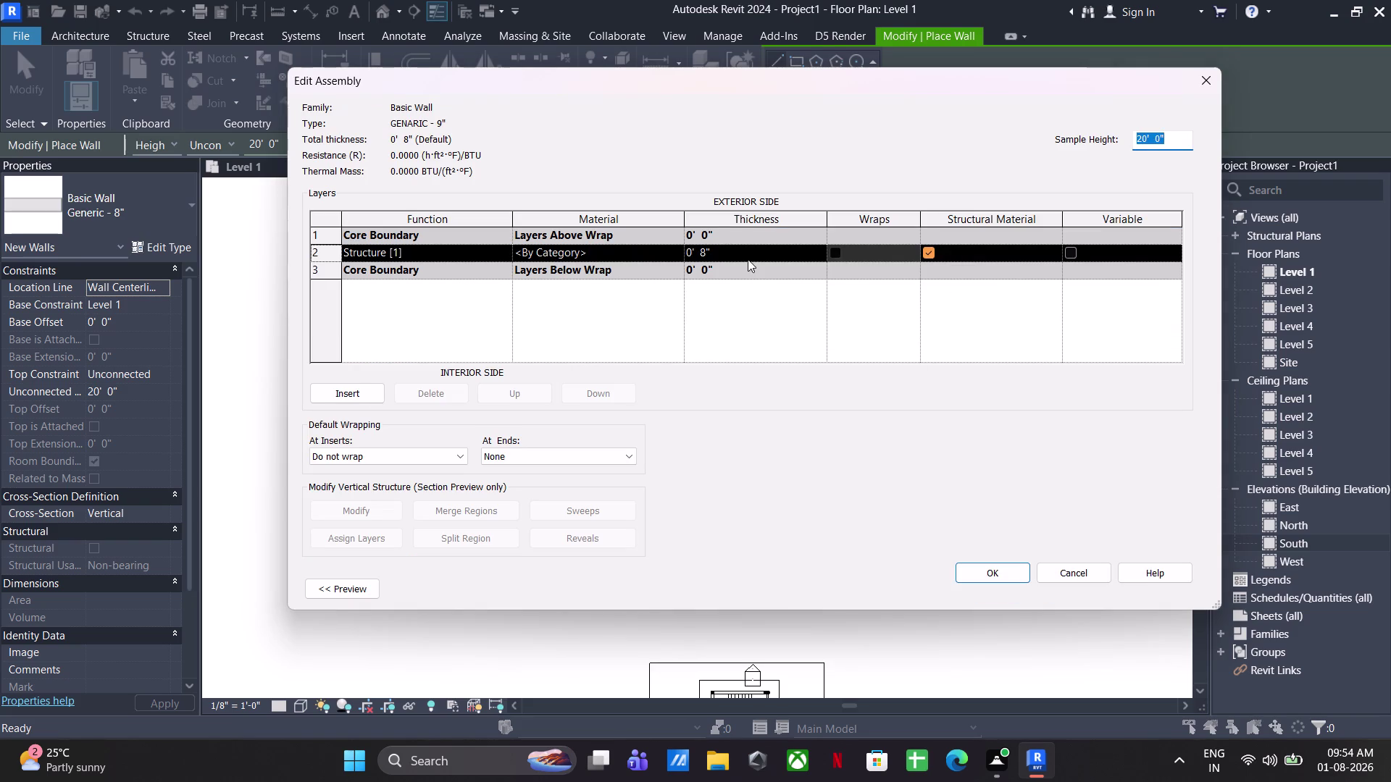
text(9")
key(Return)
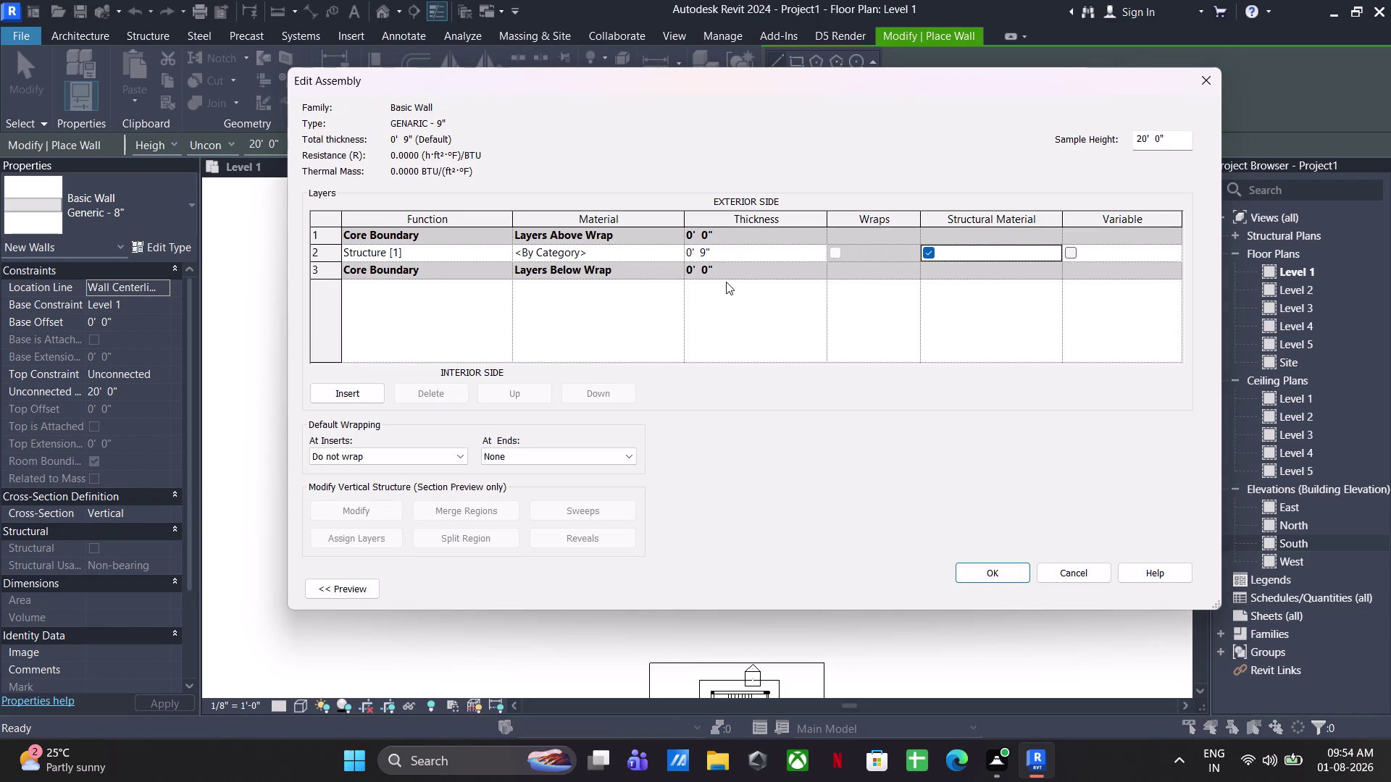
click(979, 574)
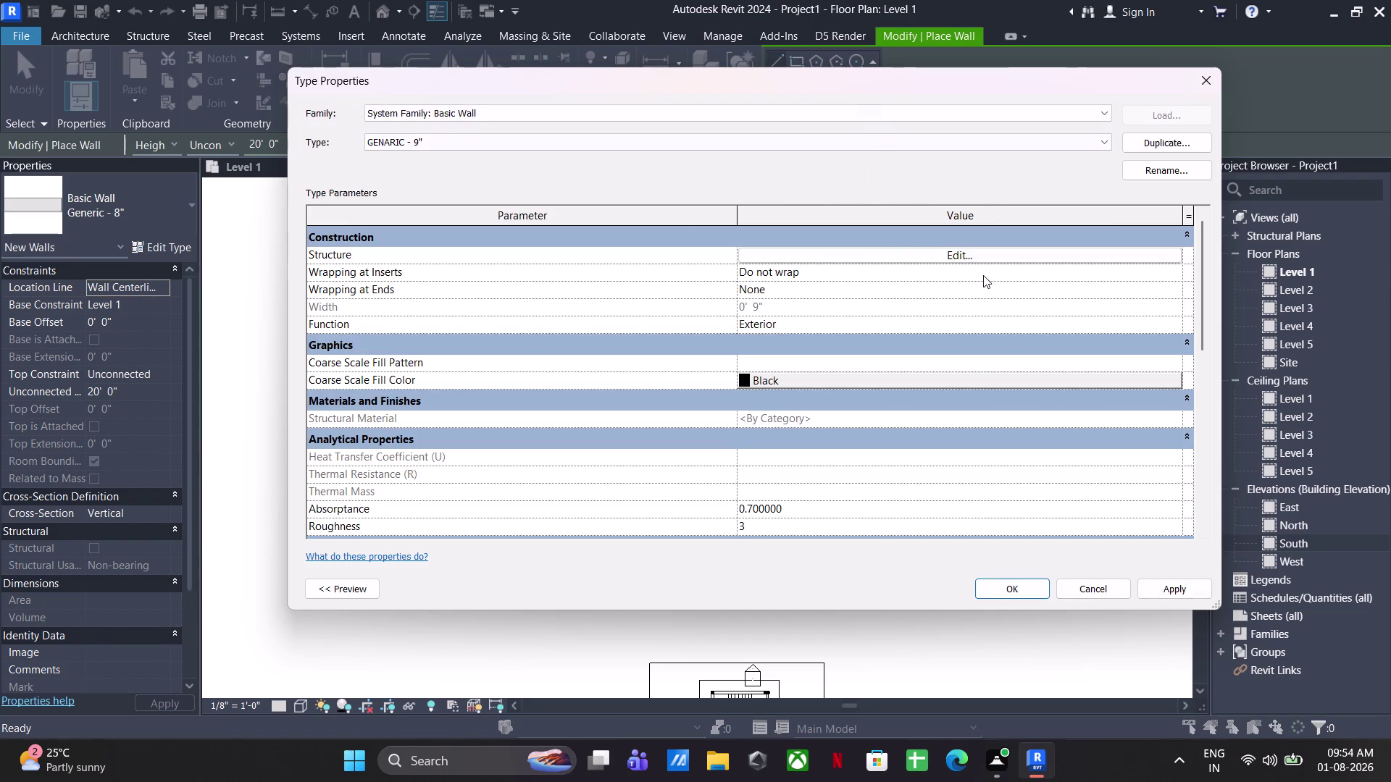
Duplicate the type as GENERIC - 4.5" and apply it to new walls.
click(1170, 145)
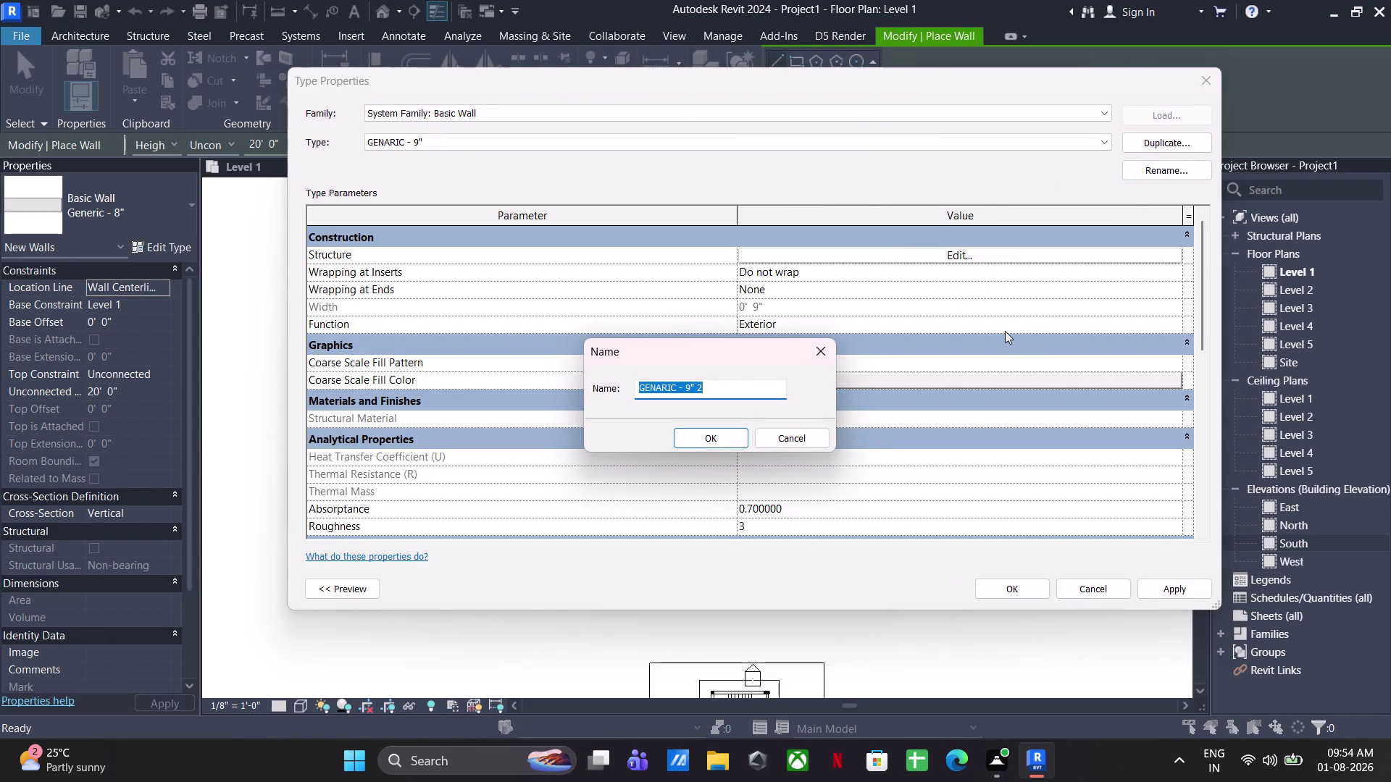
text(GENER)
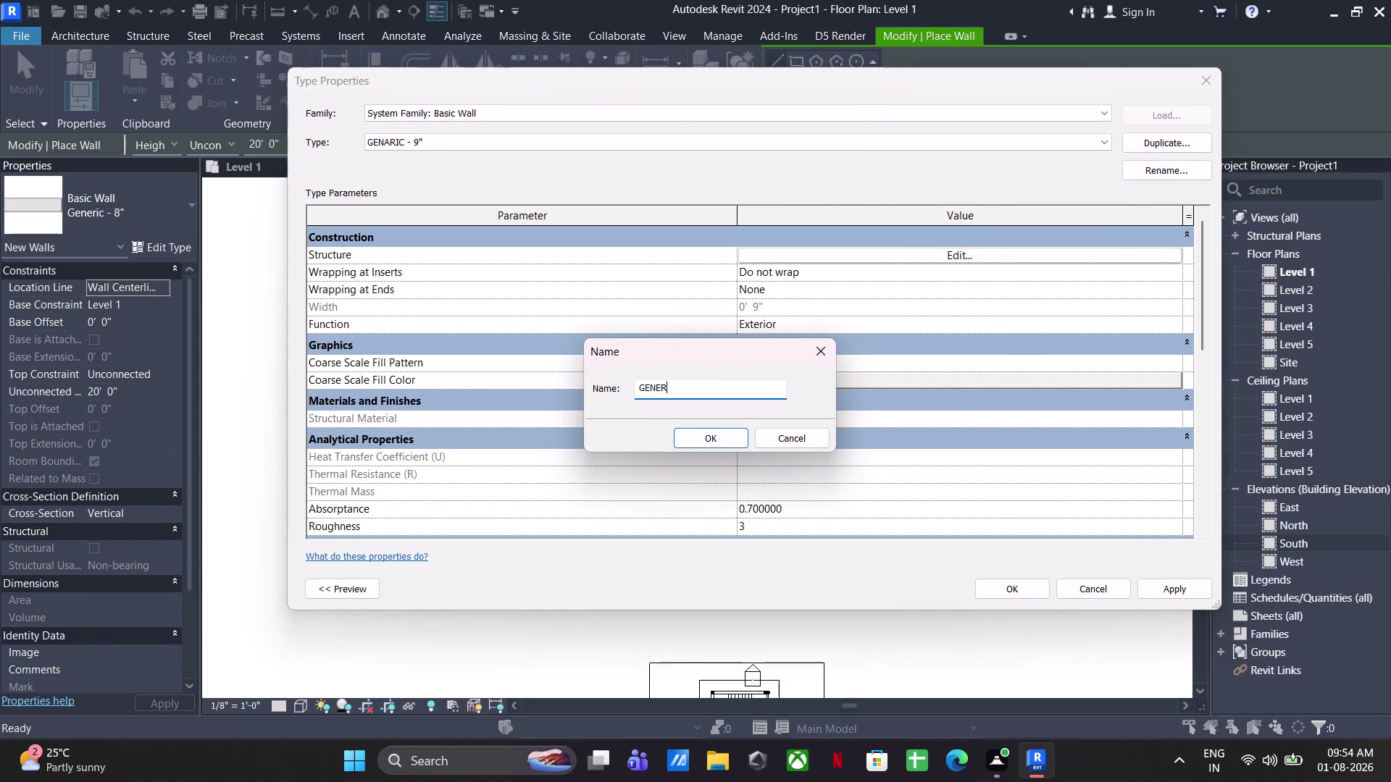
text(IC - 4.)
text(5")
click(721, 442)
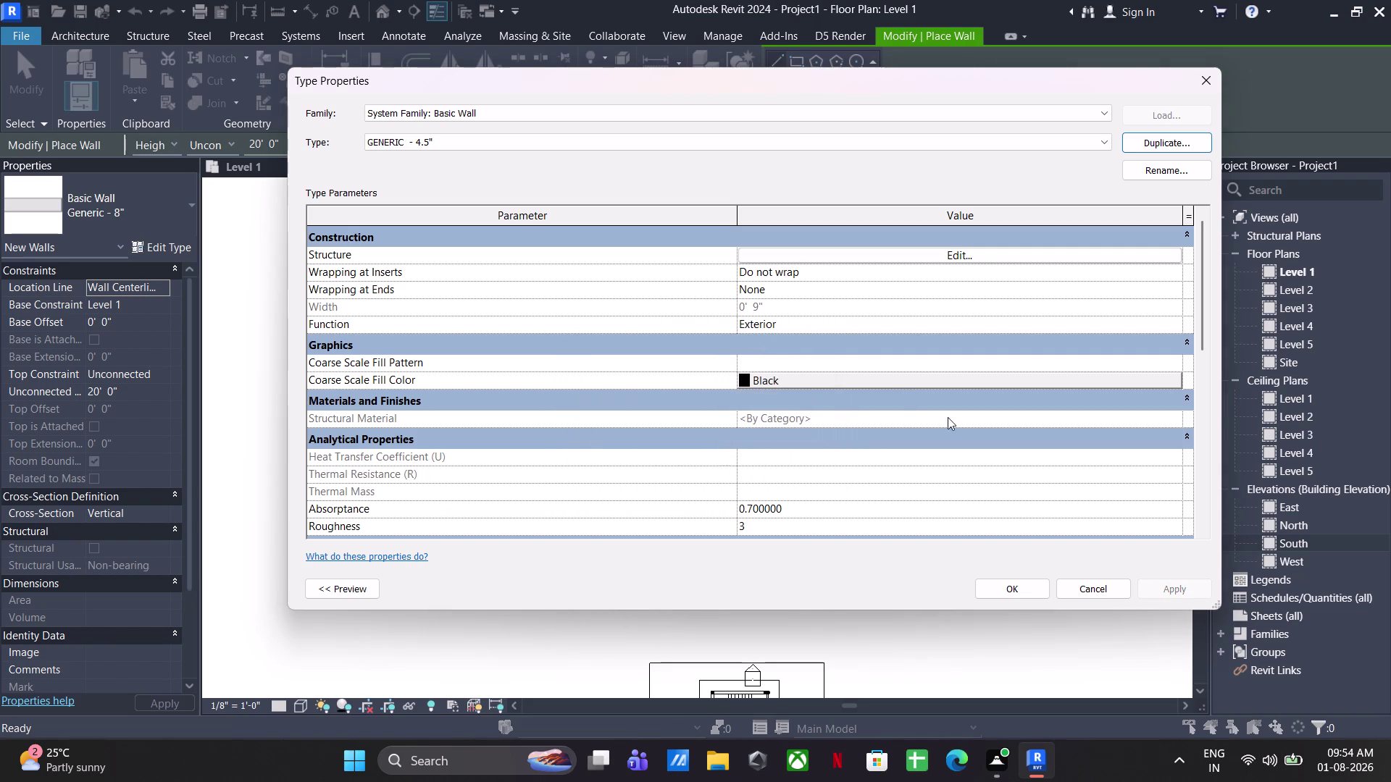
click(1006, 586)
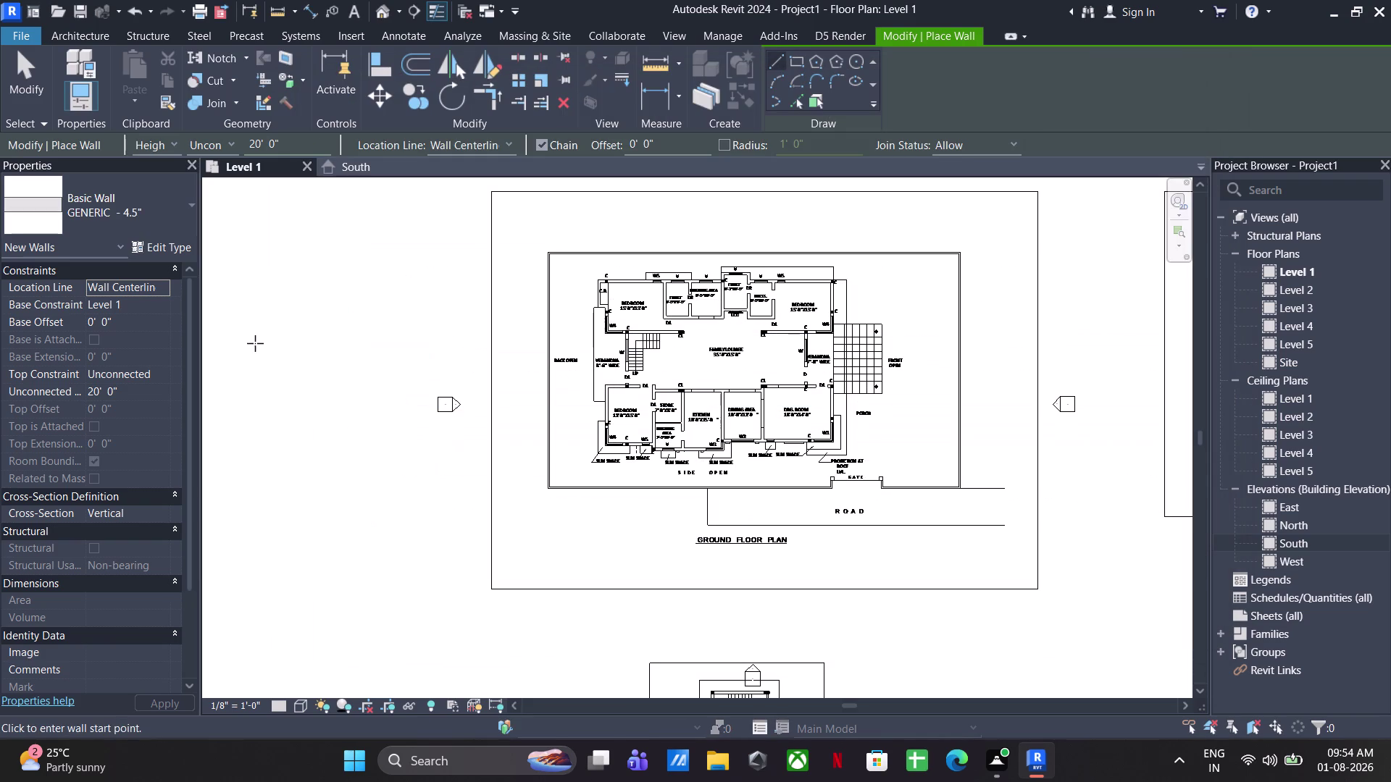
Set the new wall height to 6'.
click(172, 212)
click(160, 207)
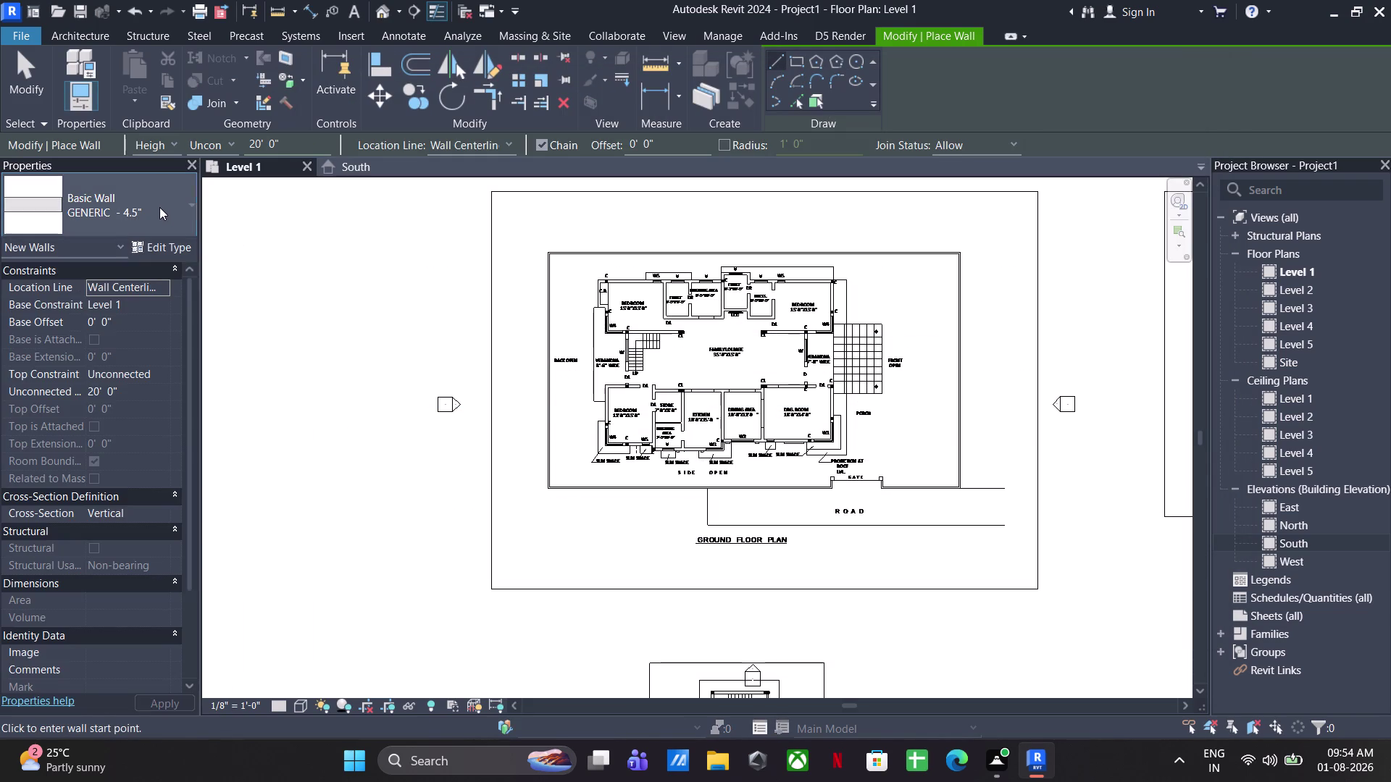
drag(290, 143, 128, 150)
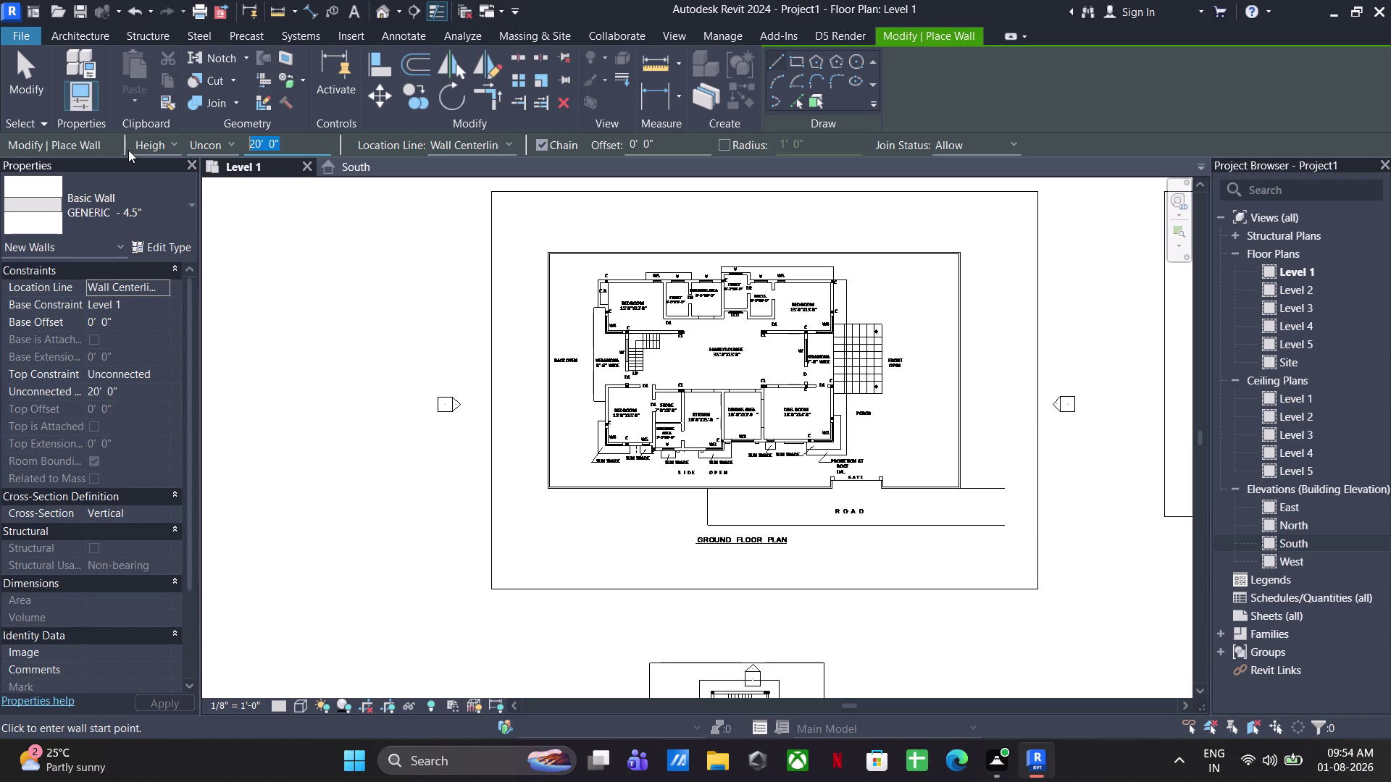
text(6')
key(Return)
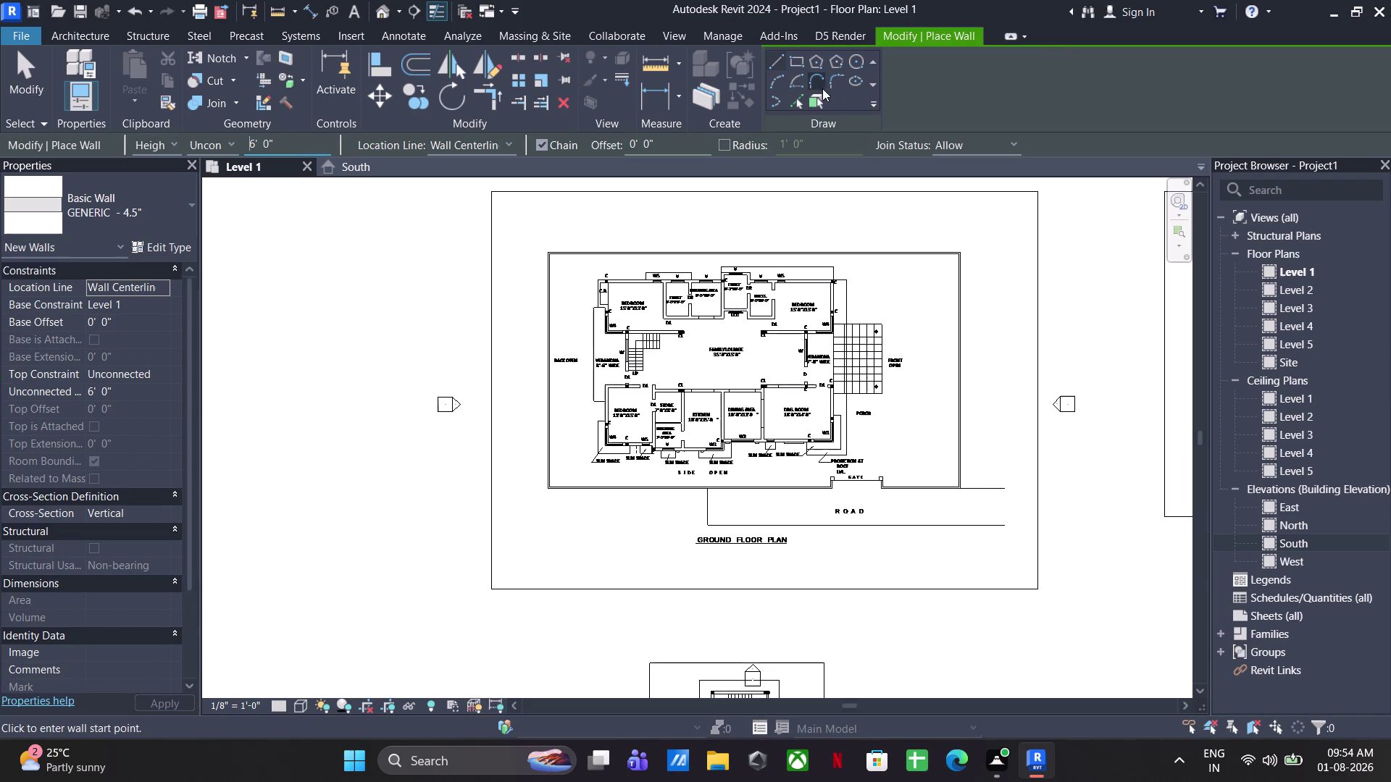
Zoom to the gate and start a wall at its corner, then cancel it.
click(796, 90)
scroll(up, 3)
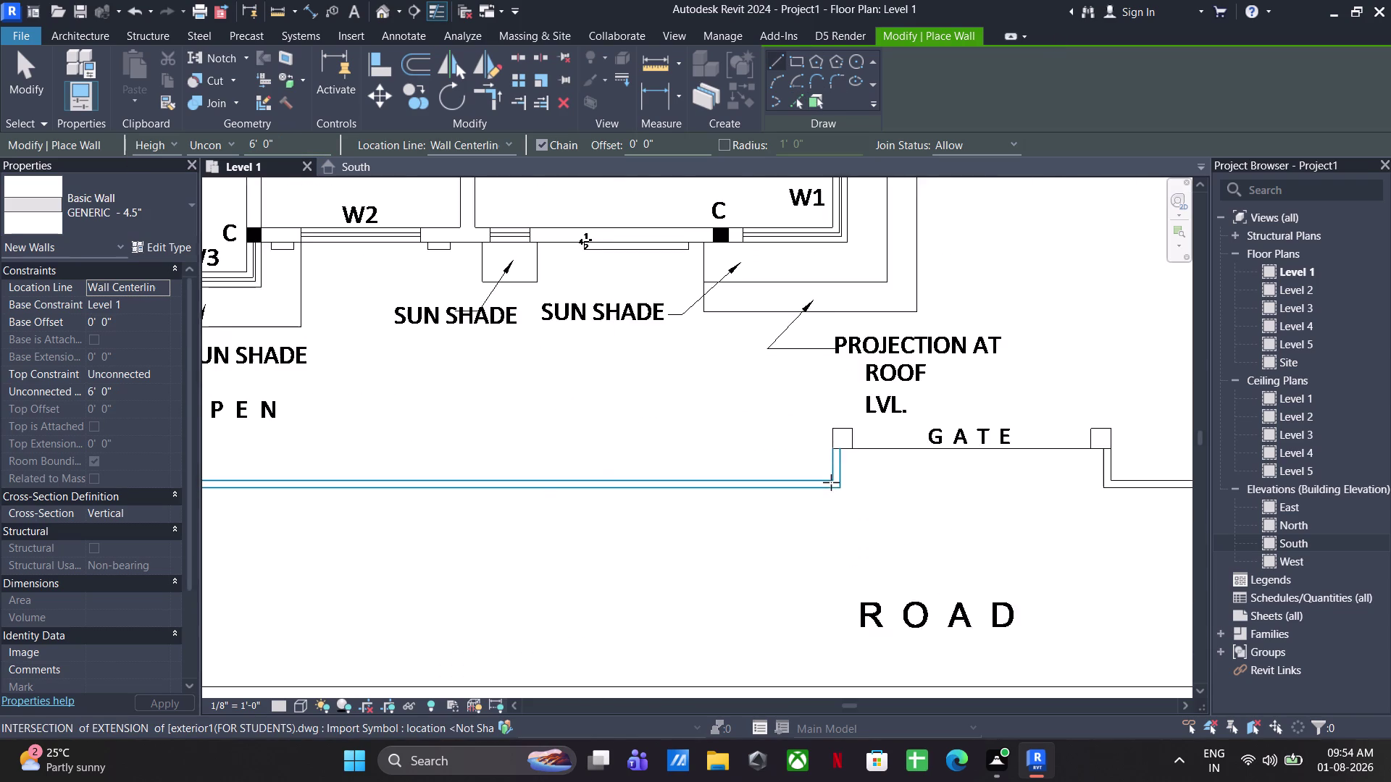
scroll(up, 3)
click(474, 133)
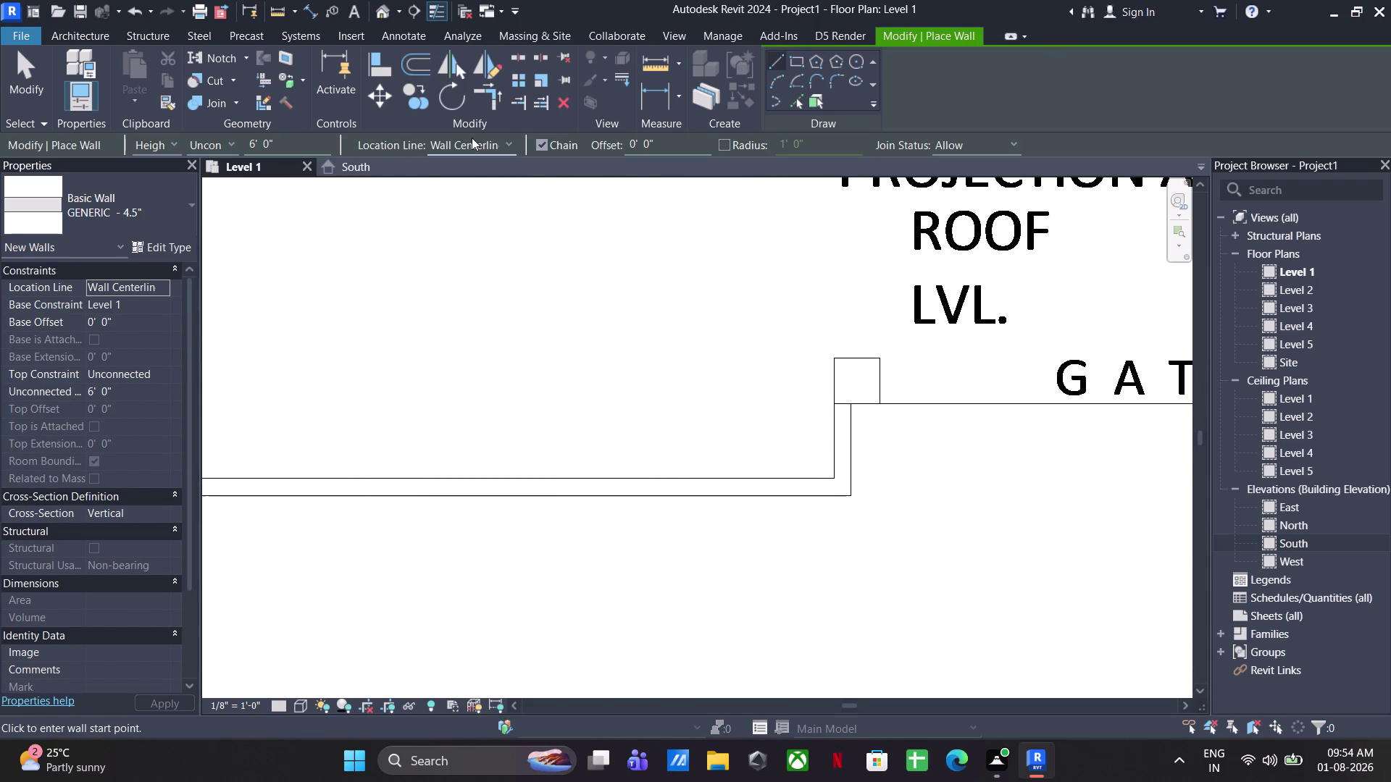
click(472, 138)
click(471, 138)
click(837, 454)
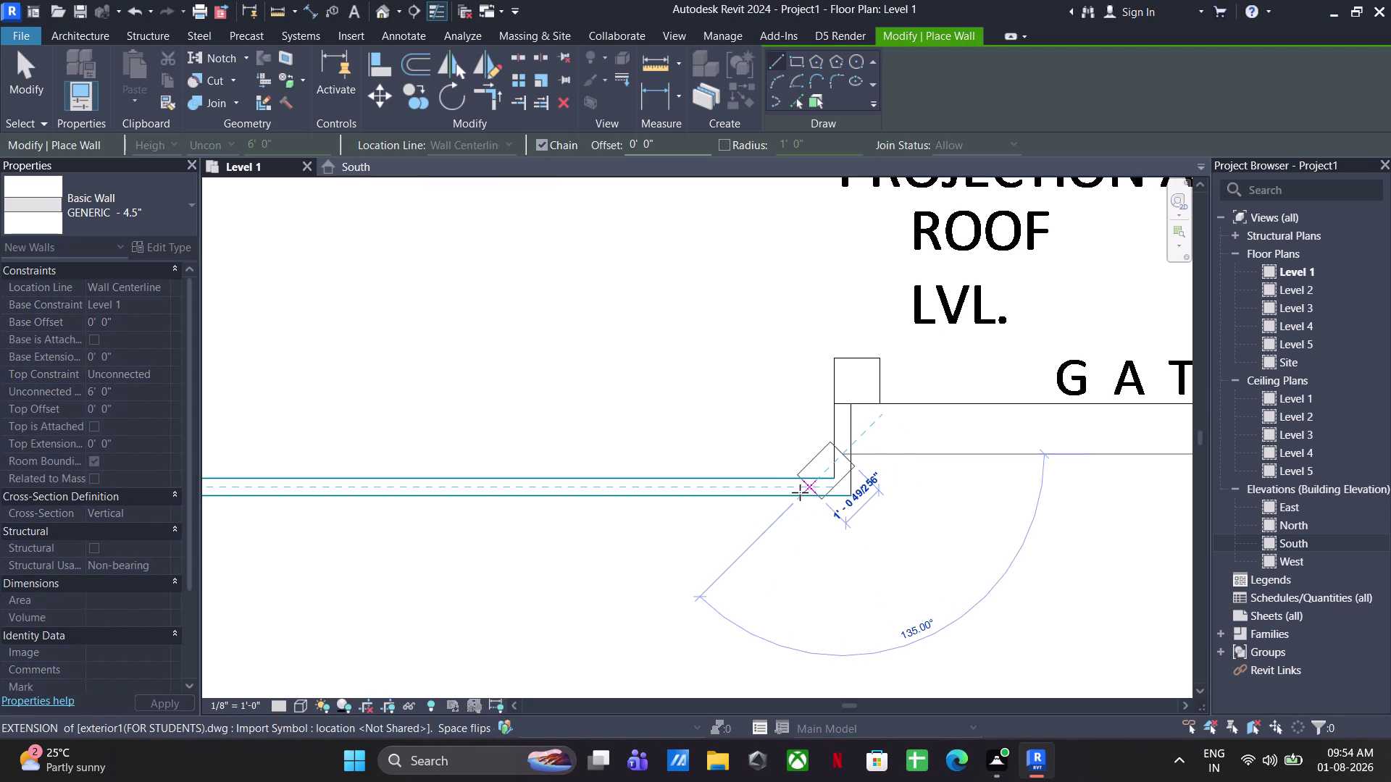
key(Escape)
Align walls by Finish Face: Exterior and place one beside the gate pillar.
click(800, 97)
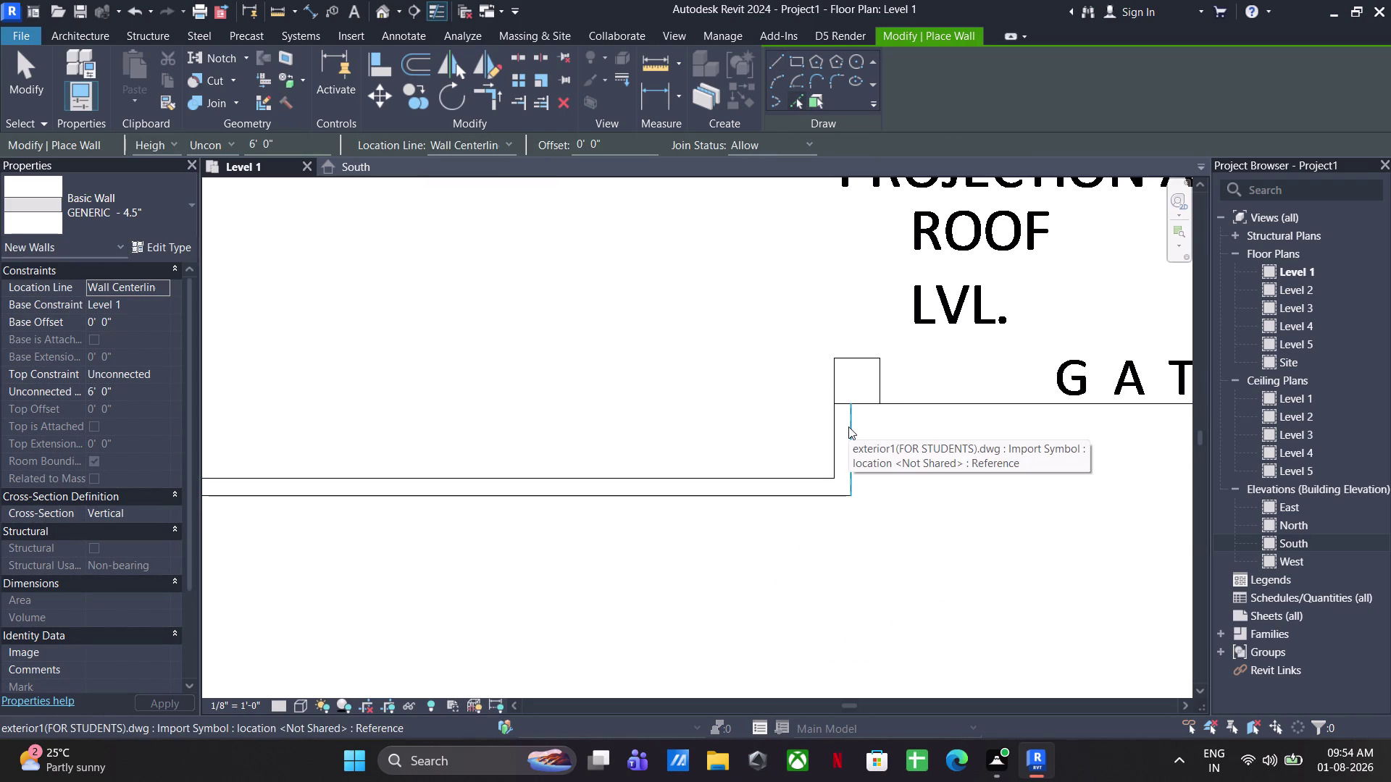
click(472, 138)
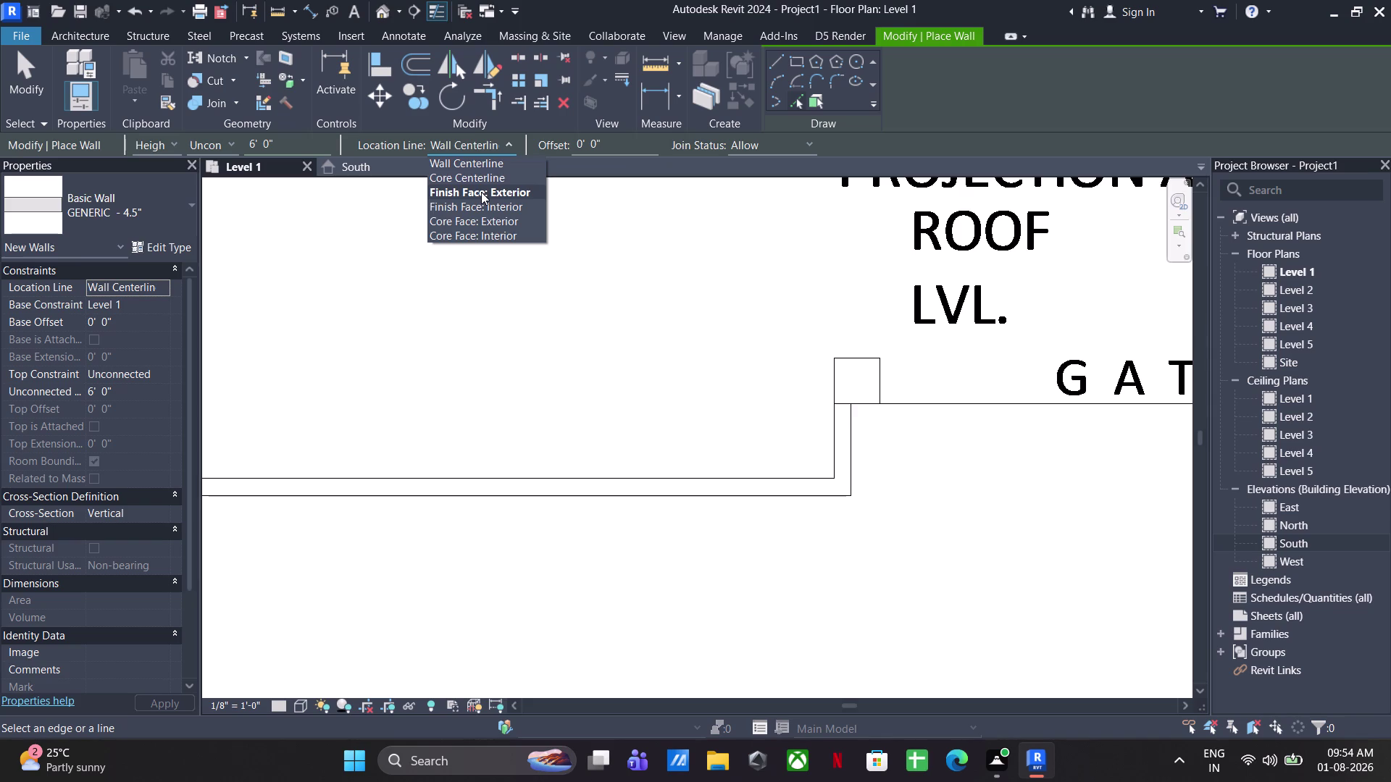
click(481, 192)
click(853, 463)
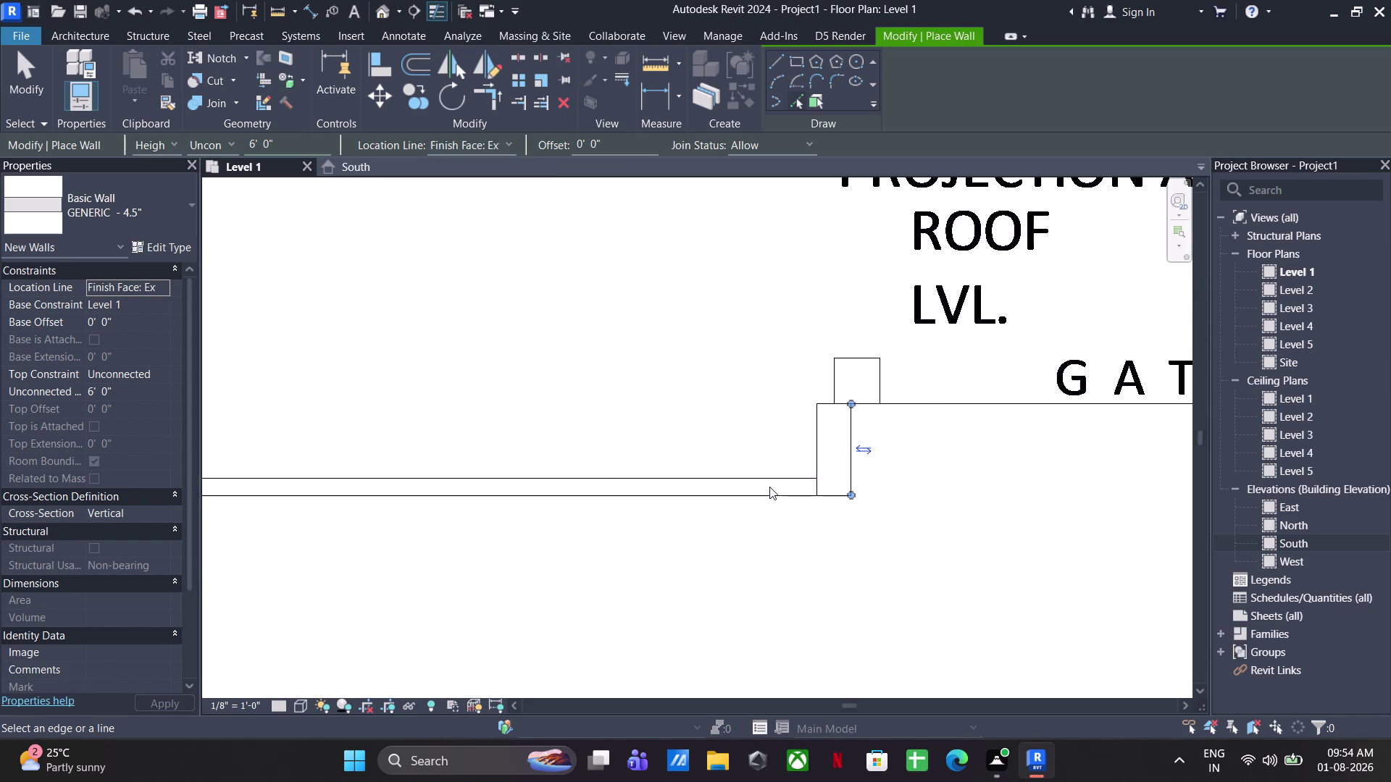
click(183, 253)
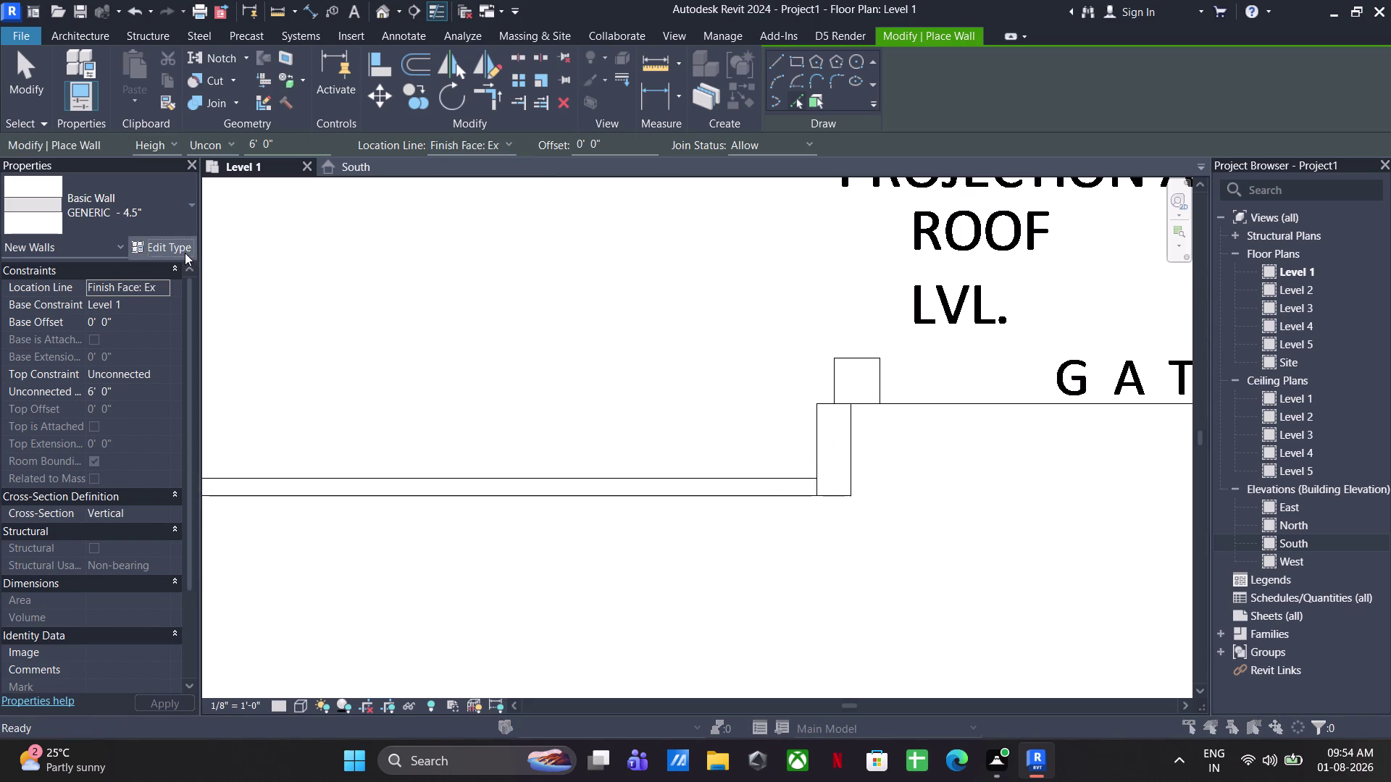
Set the GENERIC - 4.5" structure layer thickness to 4.5" and apply it.
click(1047, 252)
click(761, 244)
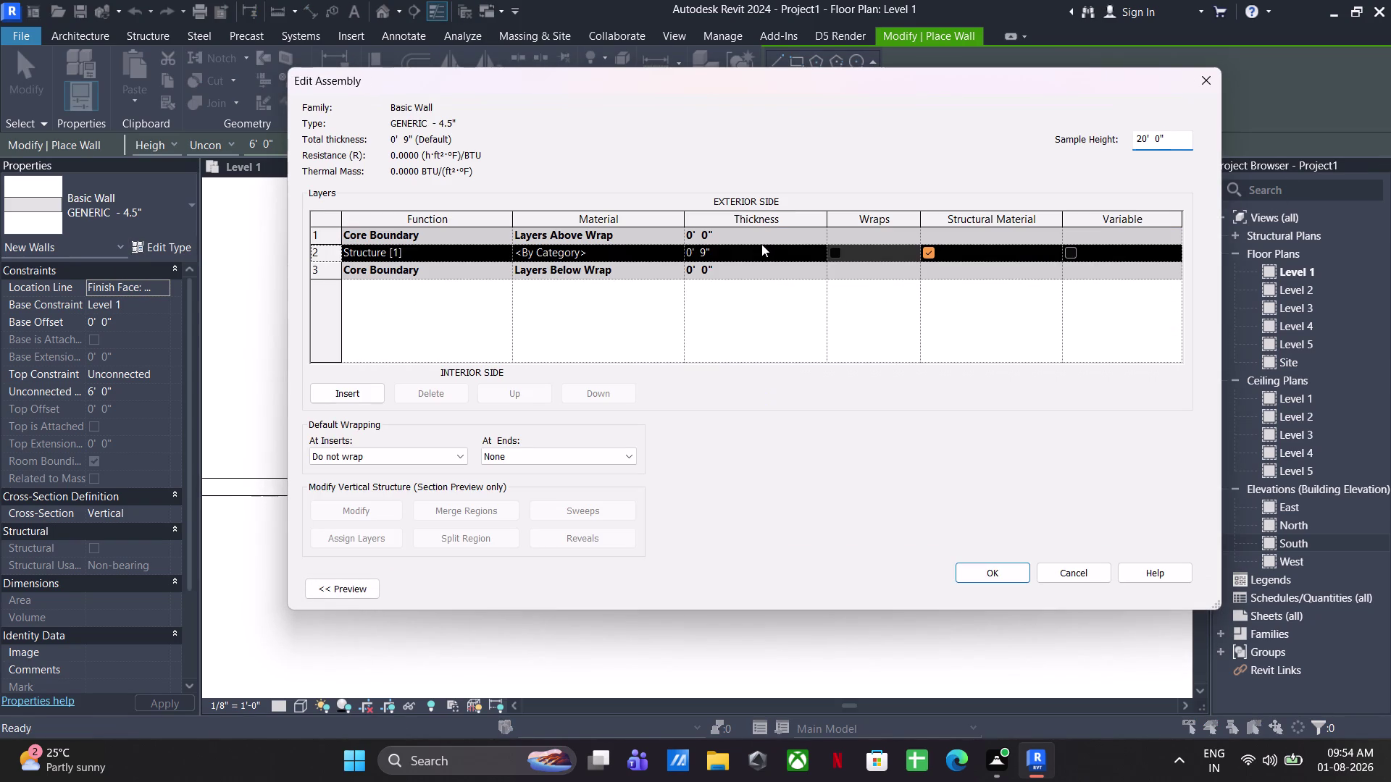
click(749, 253)
text(4.)
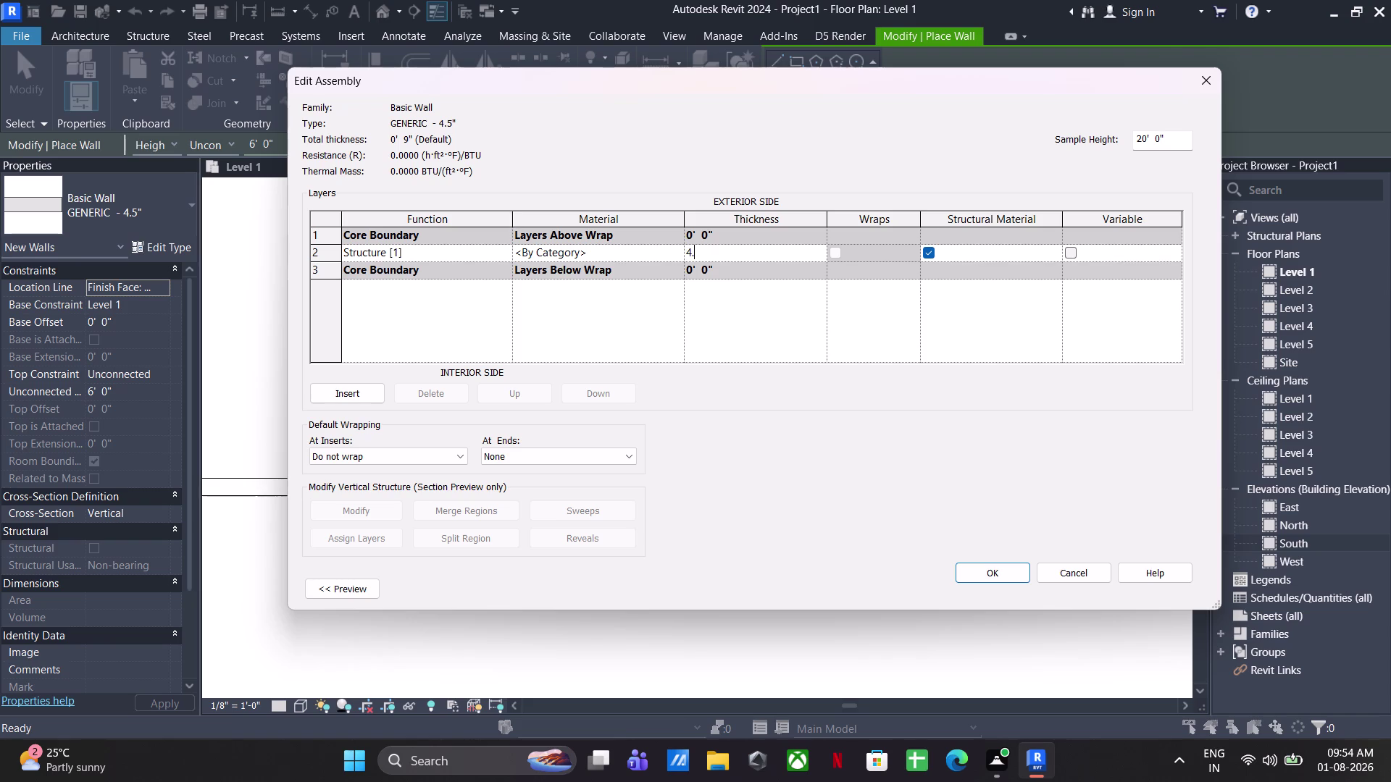
key(5)
key(shift+quotedbl)
key(Return)
click(1010, 569)
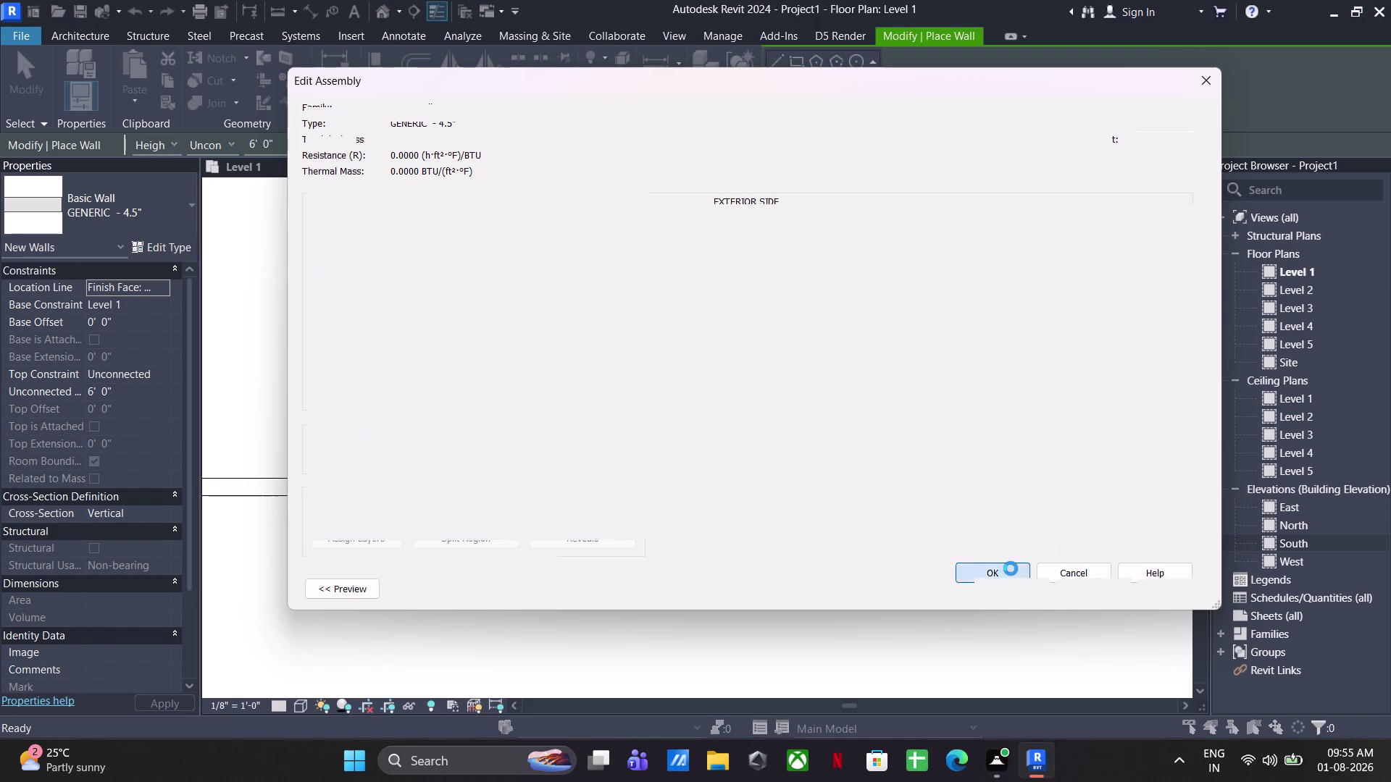
click(1010, 587)
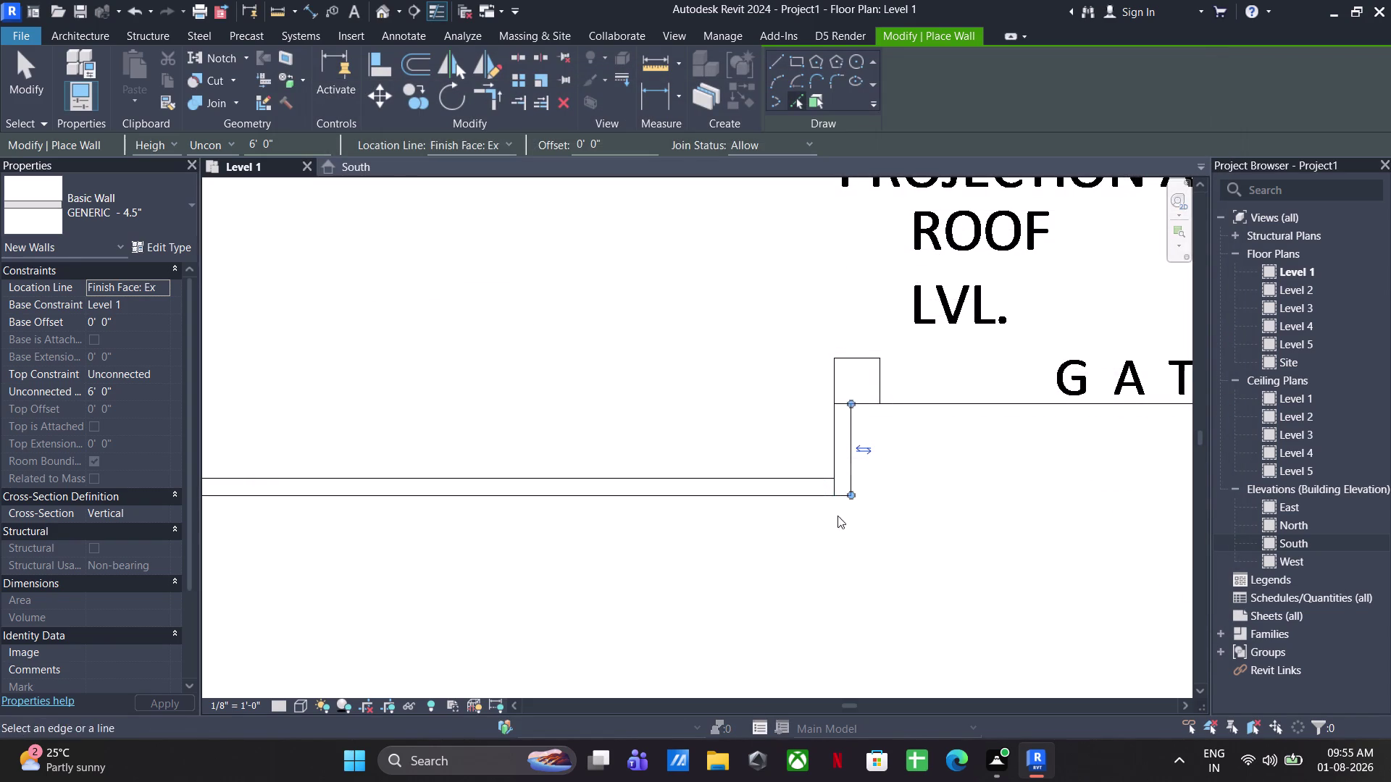
Place boundary walls along the compound's side and back boundary lines.
click(777, 499)
scroll(down, 3)
middle_drag(749, 486, 1387, 503)
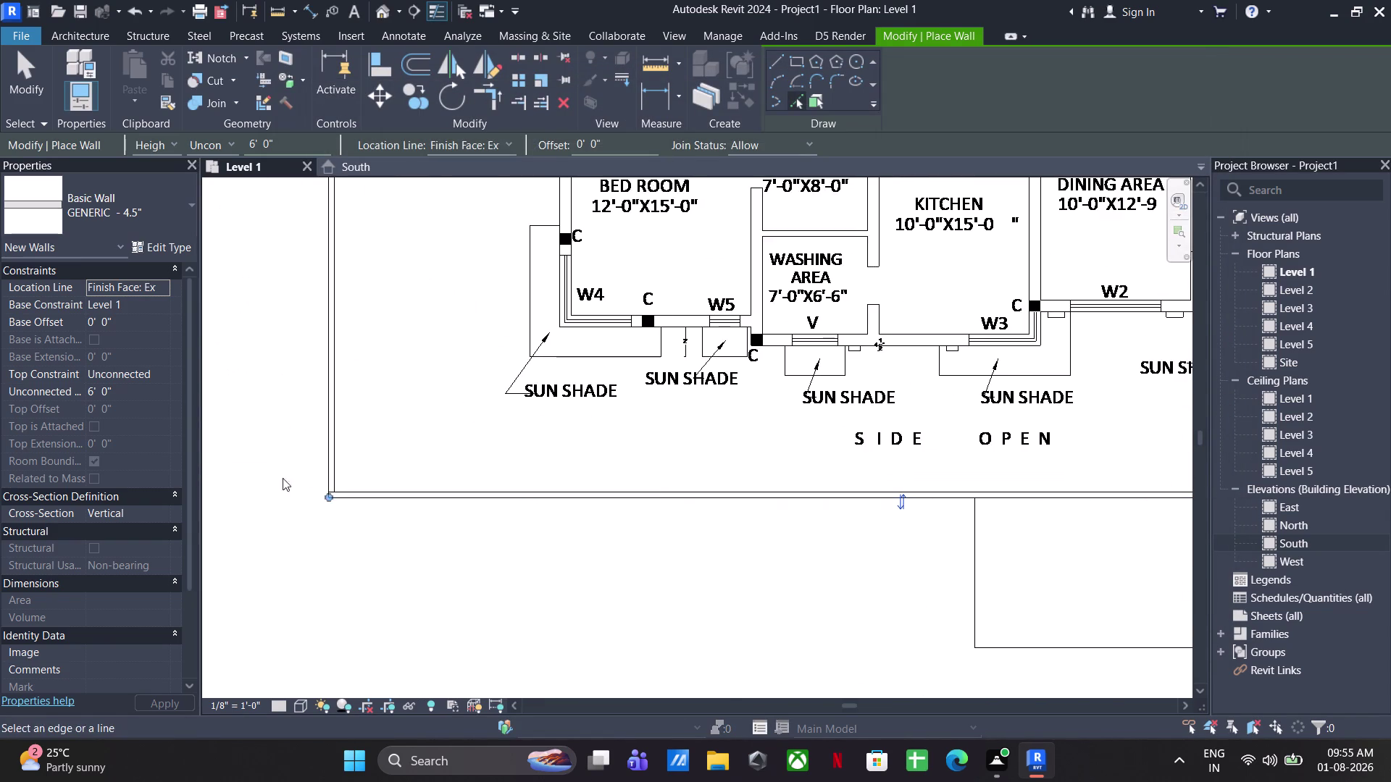
scroll(up, 3)
click(329, 452)
scroll(down, 3)
middle_drag(406, 345, 310, 781)
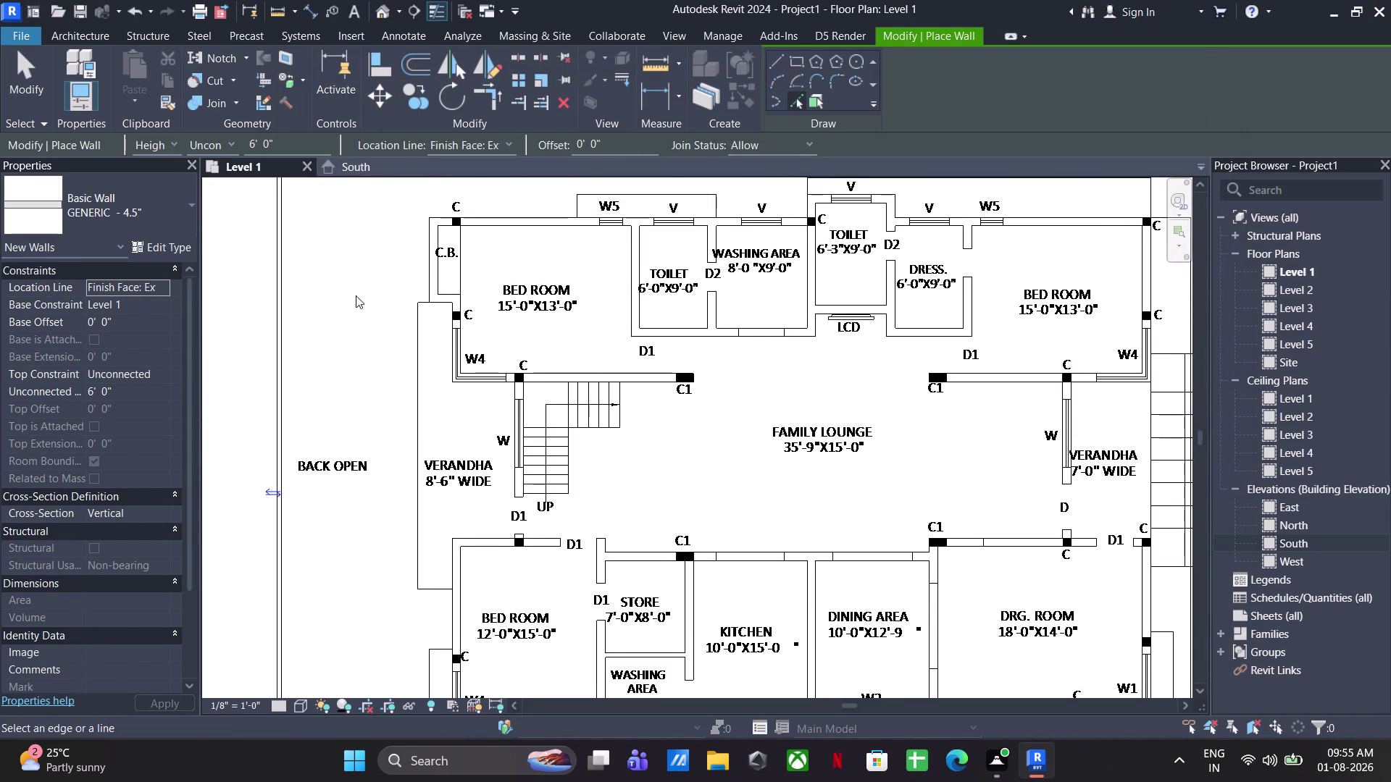
middle_drag(355, 295, 409, 701)
scroll(up, 3)
click(358, 553)
Add boundary walls along the right boundary and beside the gate, then exit the wall tool.
scroll(down, 3)
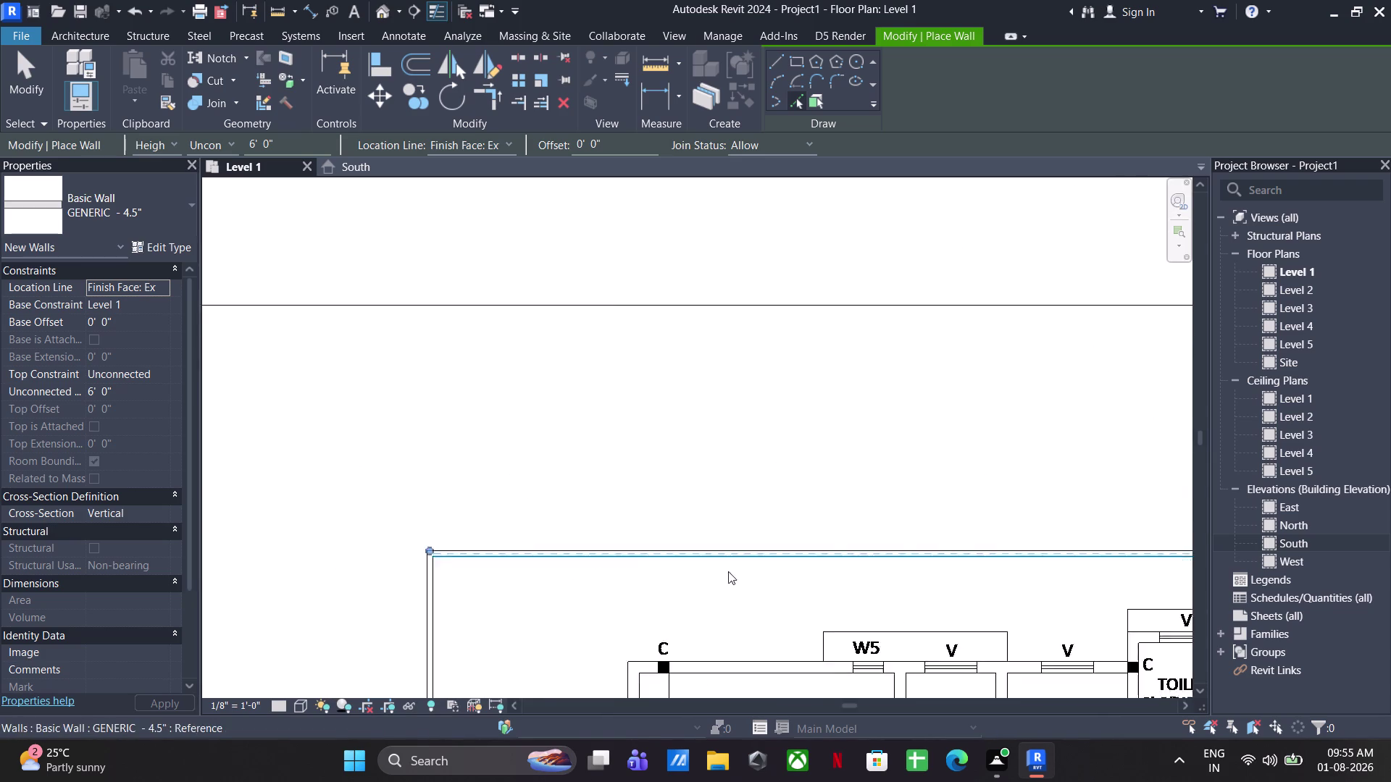
scroll(down, 3)
middle_drag(956, 569, 41, 320)
scroll(up, 3)
click(890, 311)
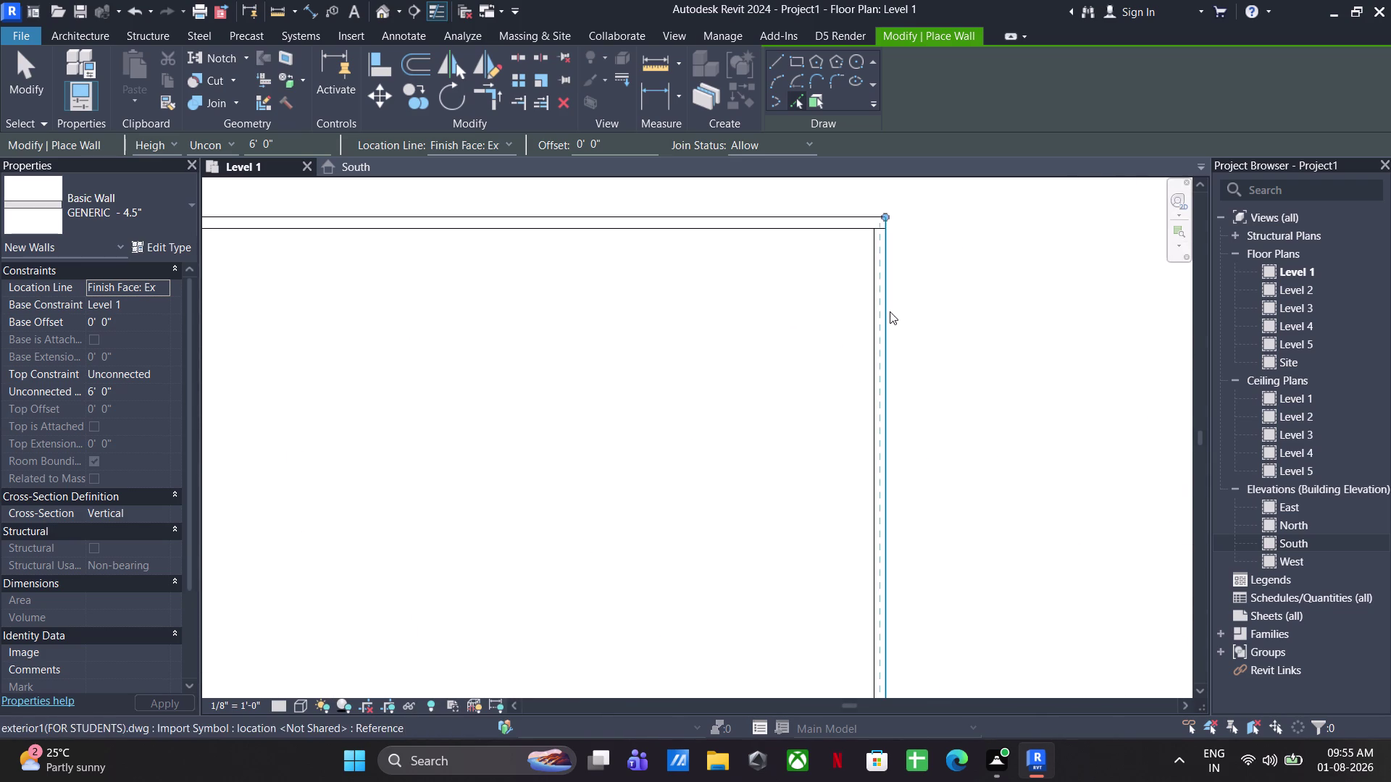
scroll(down, 3)
middle_drag(911, 445, 1000, 83)
scroll(up, 3)
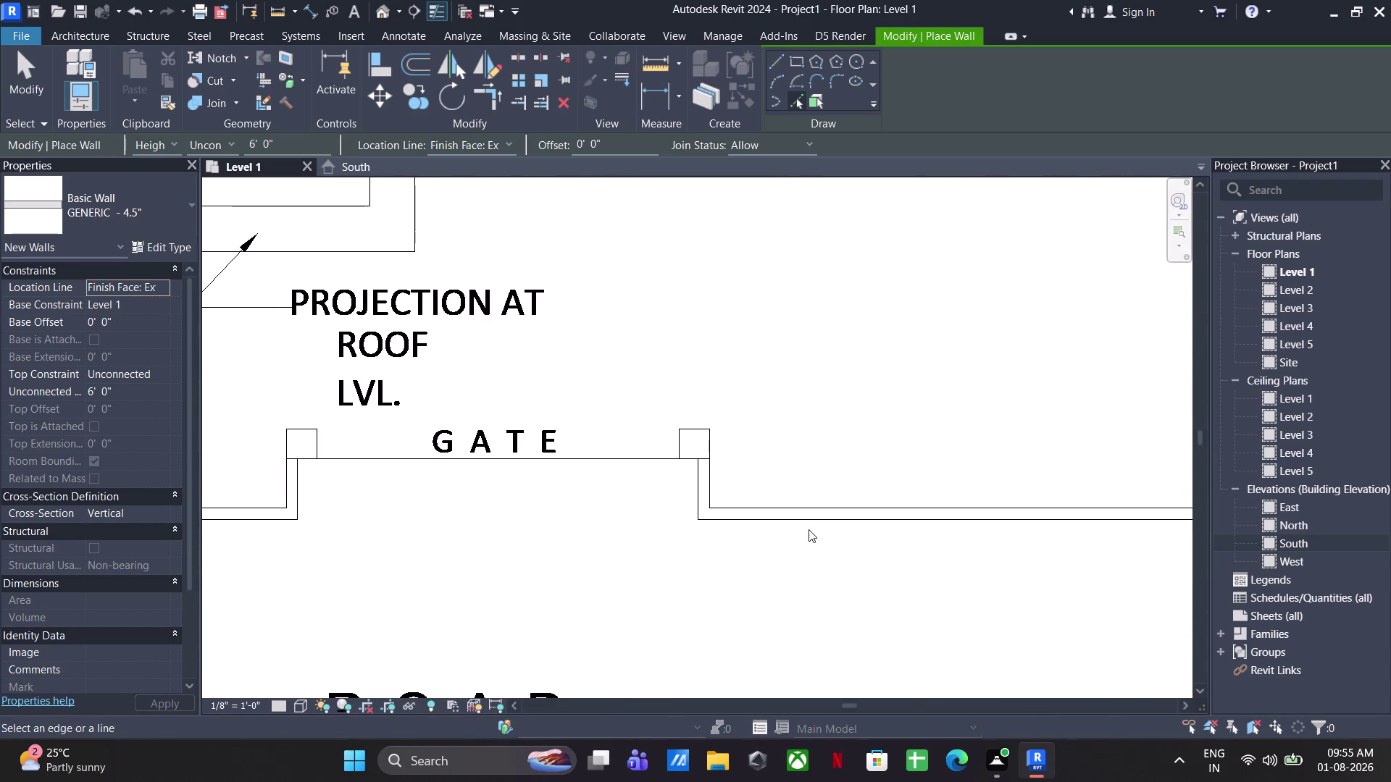
click(805, 524)
scroll(up, 3)
click(708, 476)
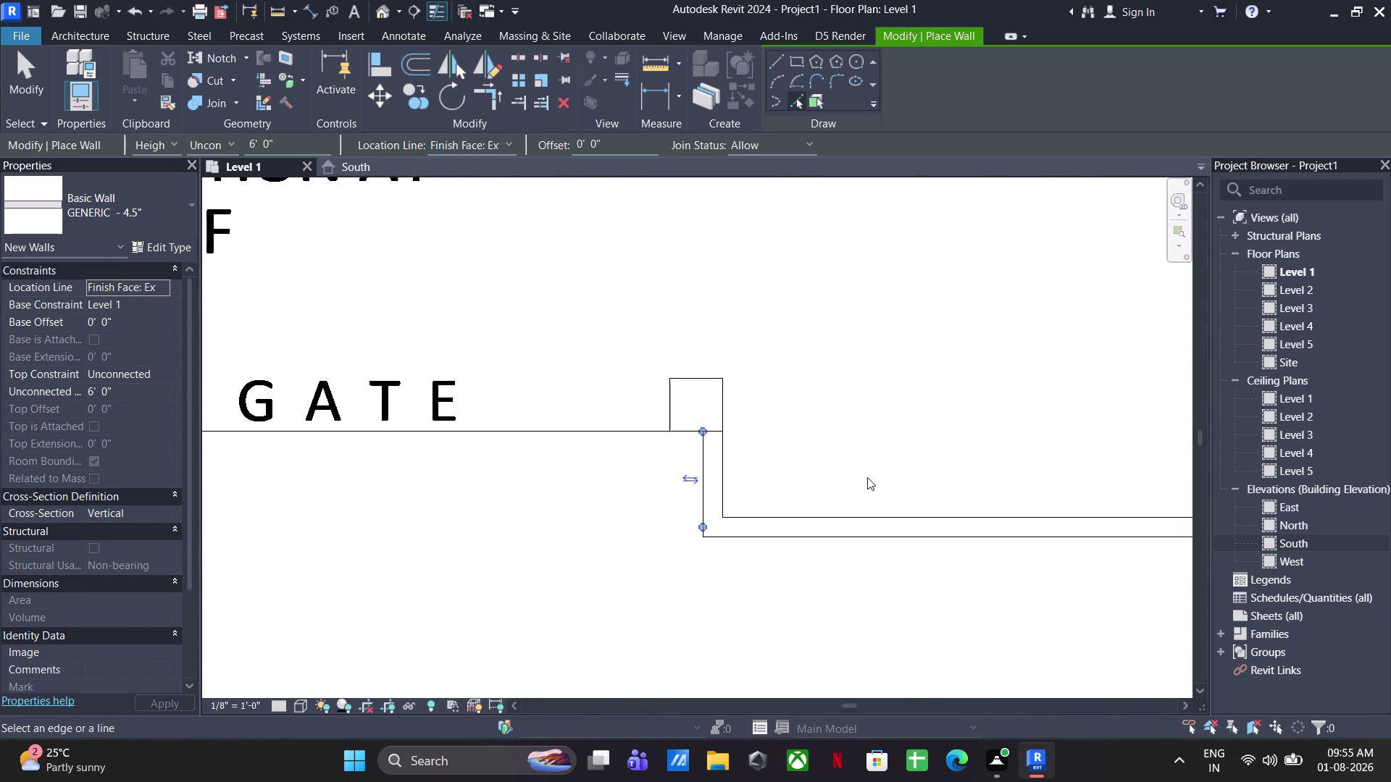
scroll(down, 3)
key(Escape)
key(Escape)
Switch the view to Realistic display style and pan the house plan into view.
click(298, 703)
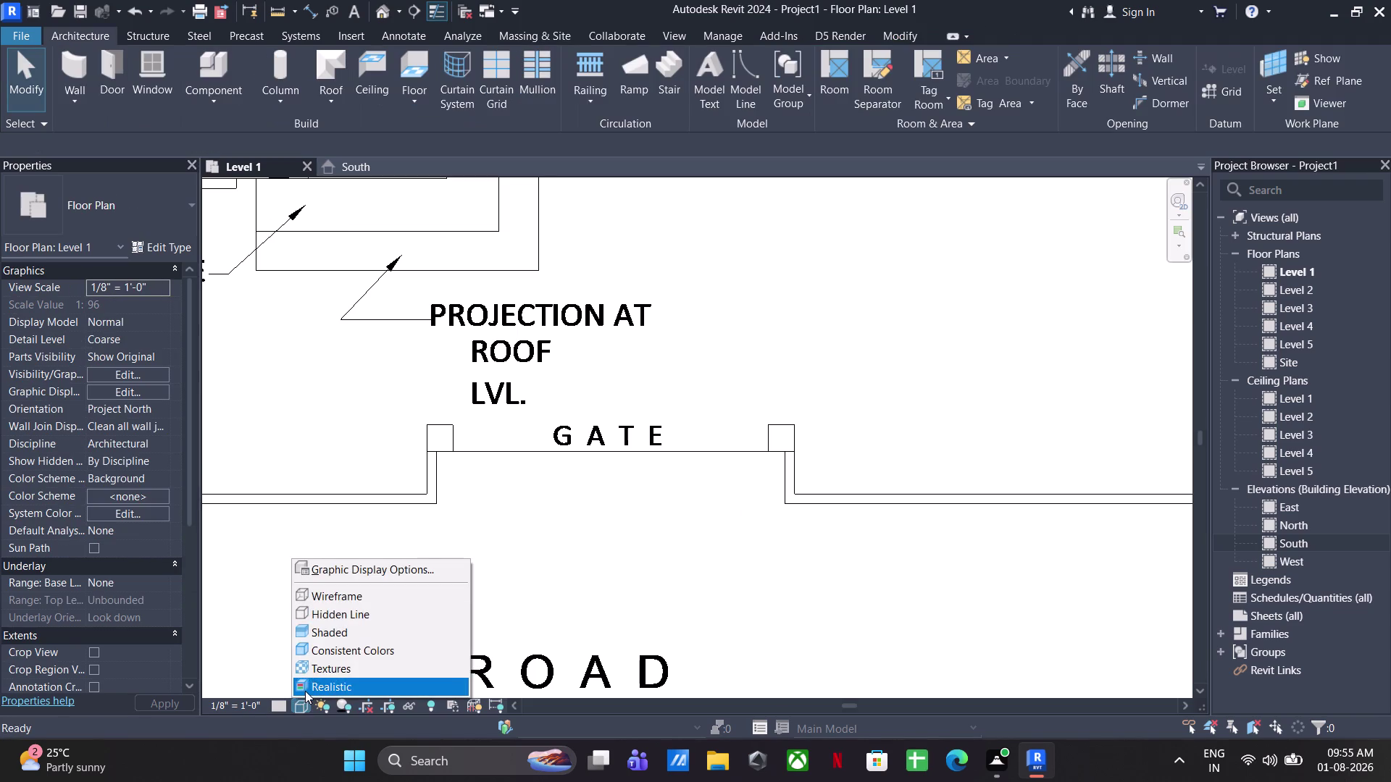
click(304, 691)
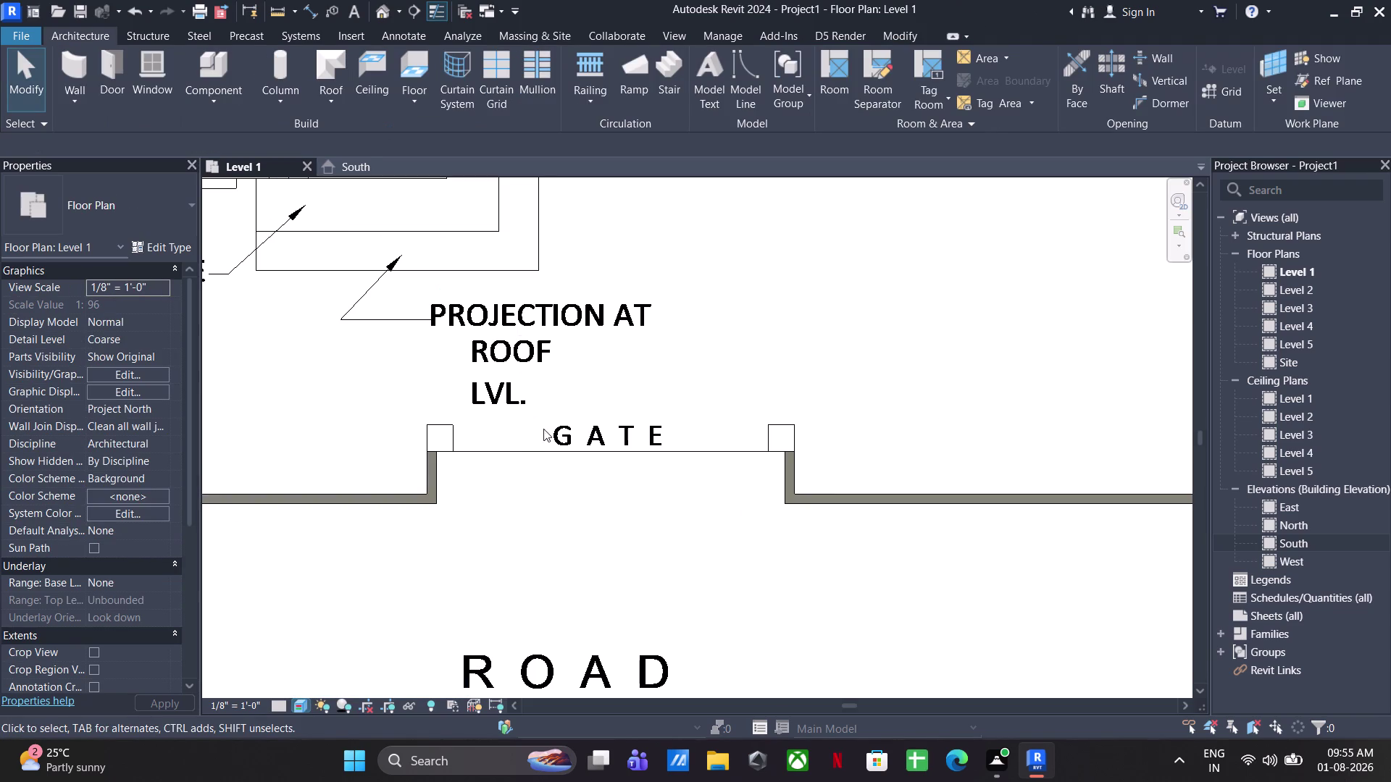
scroll(down, 3)
middle_drag(596, 441, 1045, 606)
middle_drag(706, 459, 685, 539)
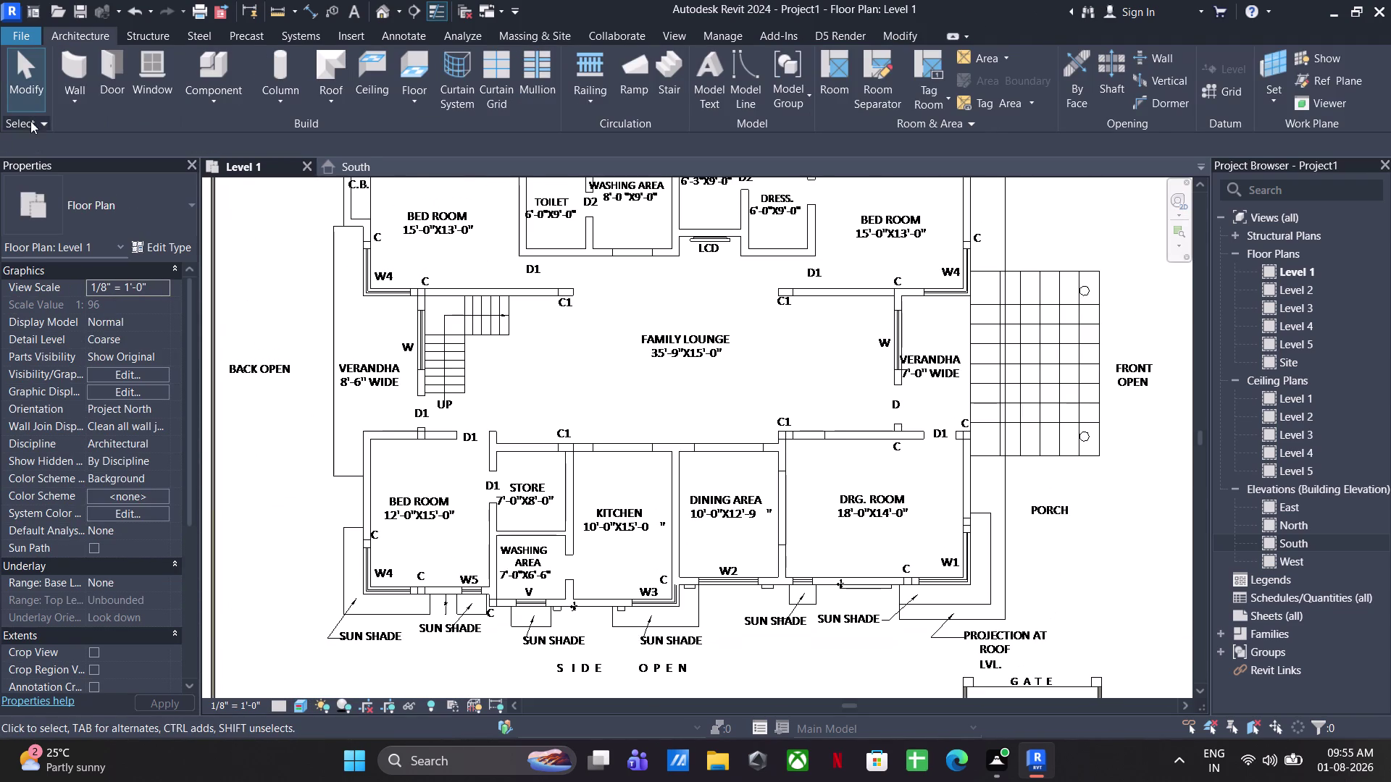
Start the Wall tool with Basic Wall GENERIC - 9" and height set to Level 2.
click(89, 78)
click(125, 215)
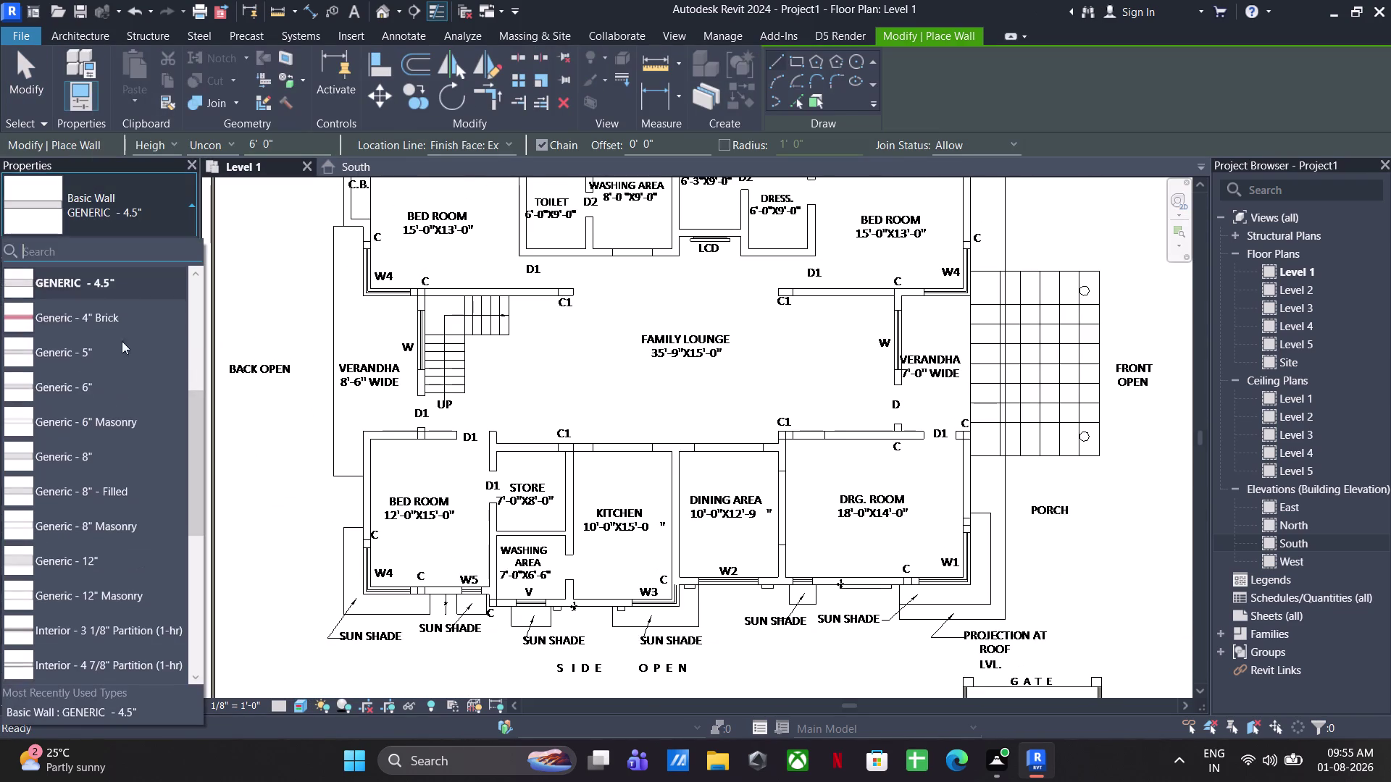
scroll(up, 3)
scroll(up, 3)
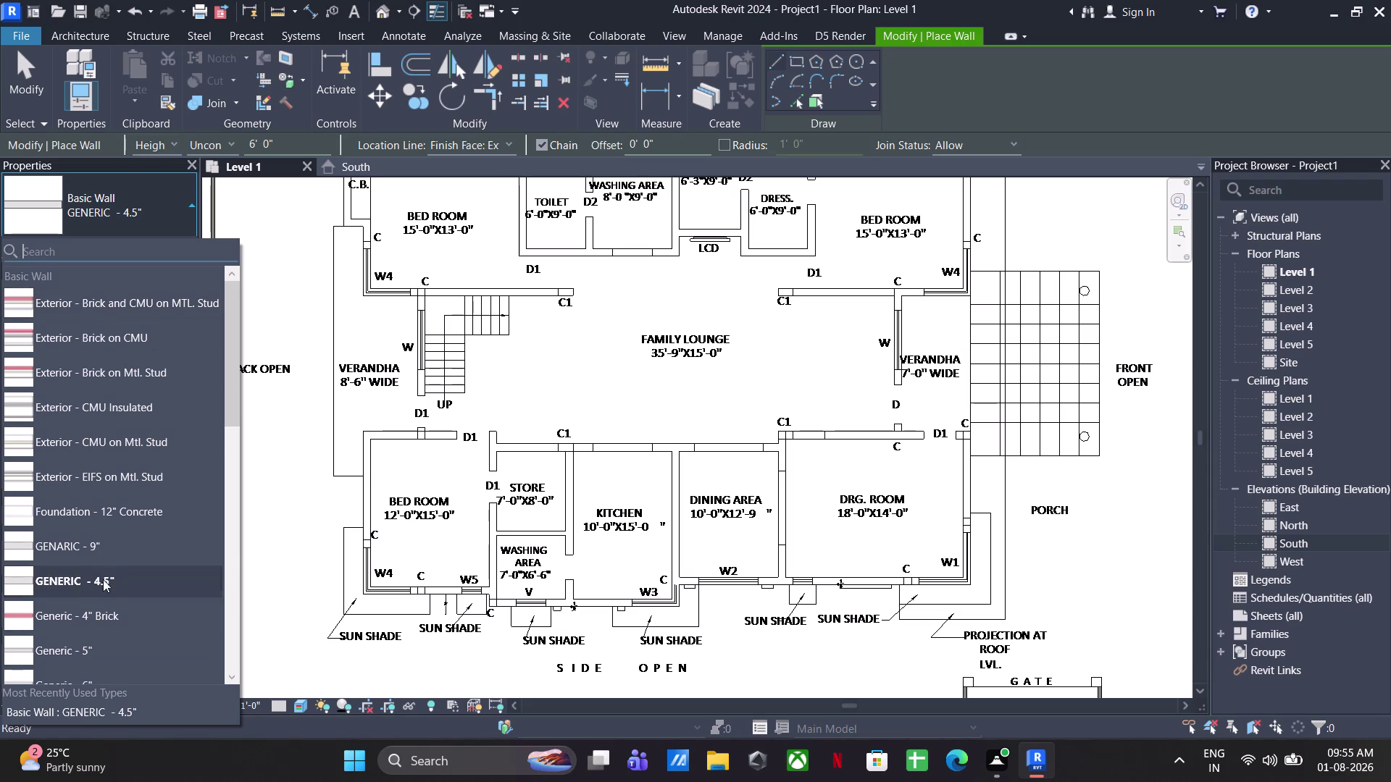
click(111, 543)
middle_drag(462, 351, 472, 420)
middle_drag(458, 282, 478, 334)
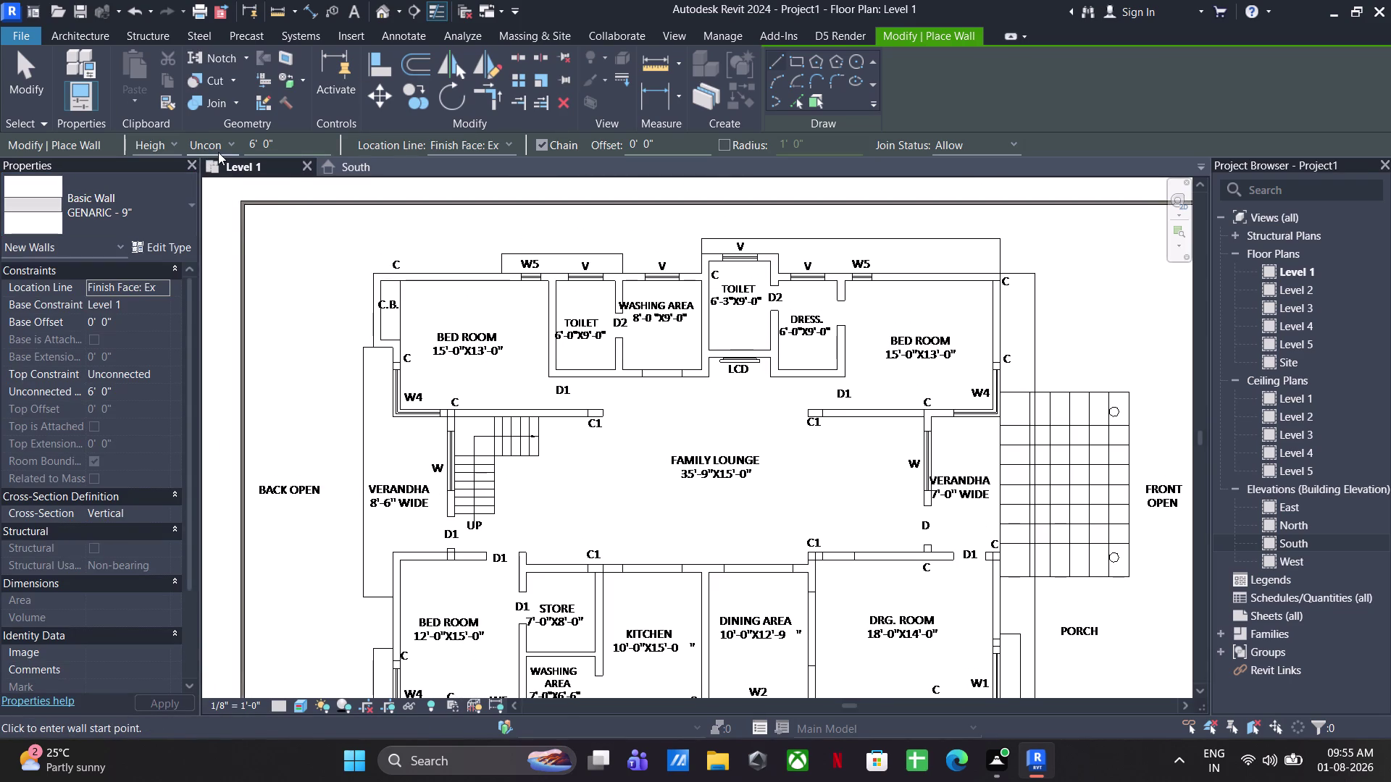
click(218, 152)
click(223, 174)
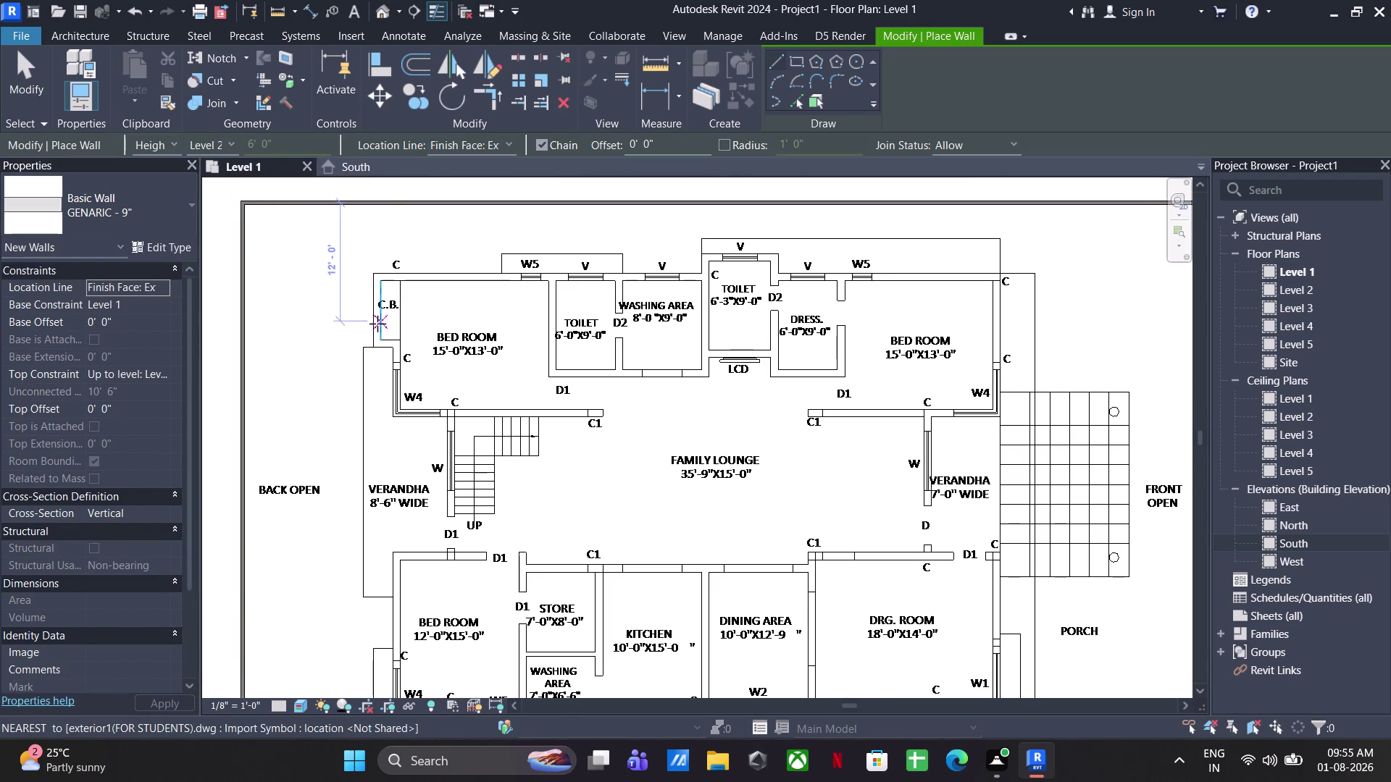
scroll(up, 3)
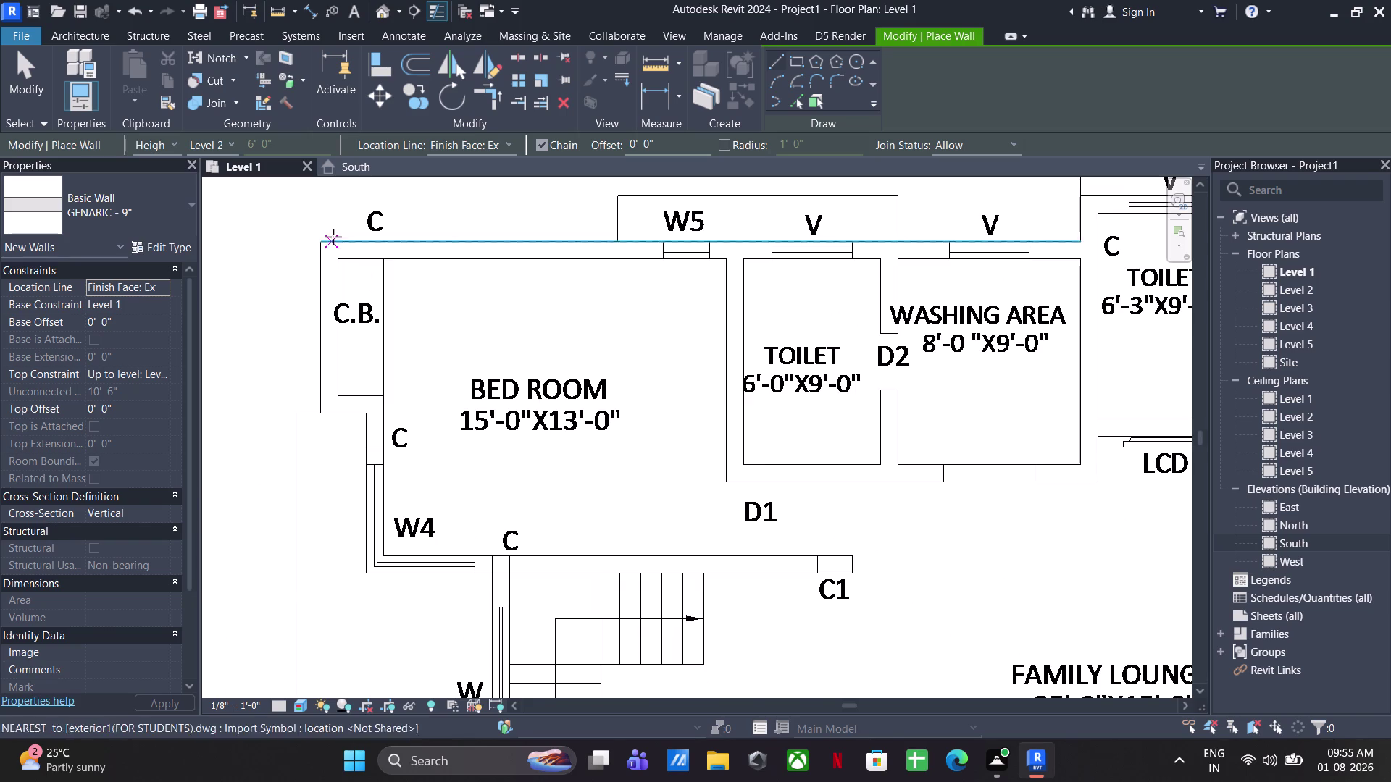
Draw the top outer wall from the top-left corner around the toilet projection to the right corner.
click(320, 241)
middle_drag(760, 242, 350, 260)
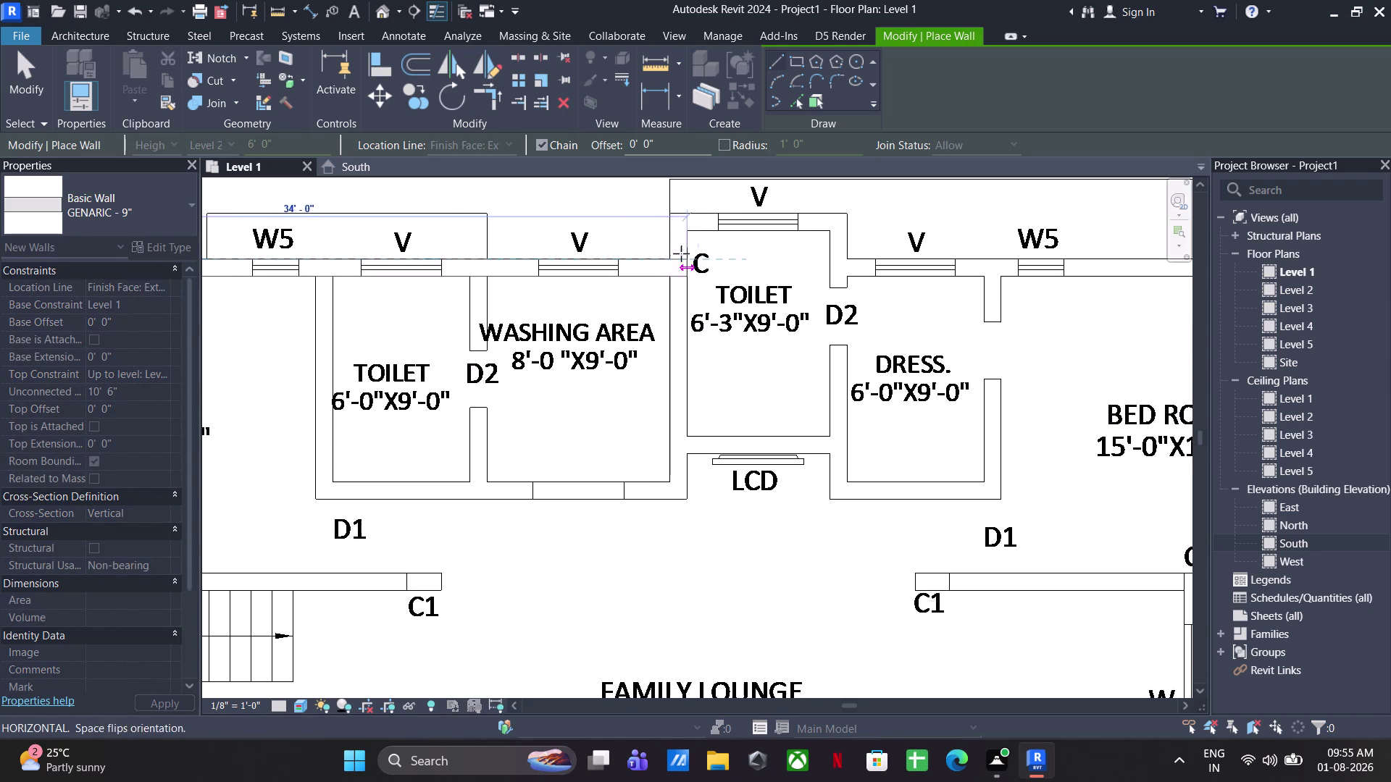
click(671, 254)
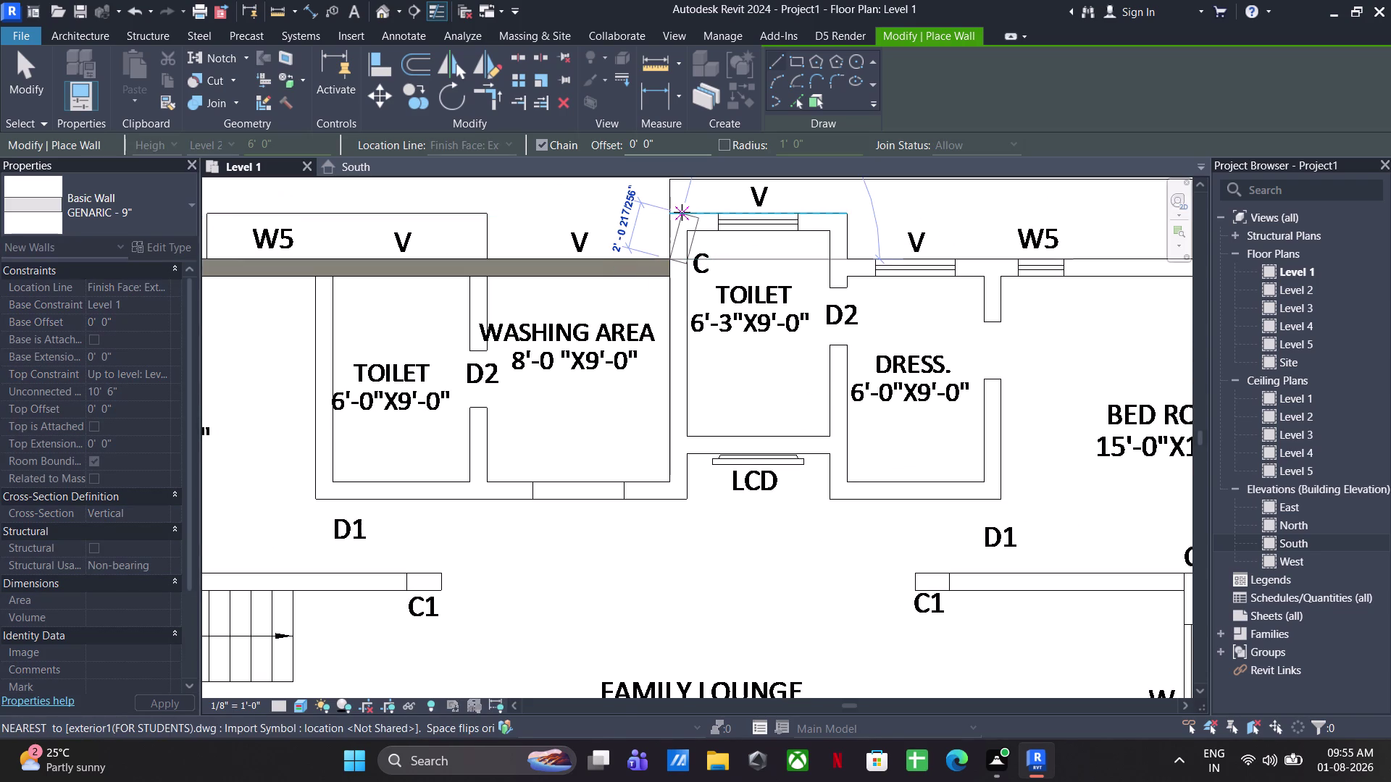
click(668, 219)
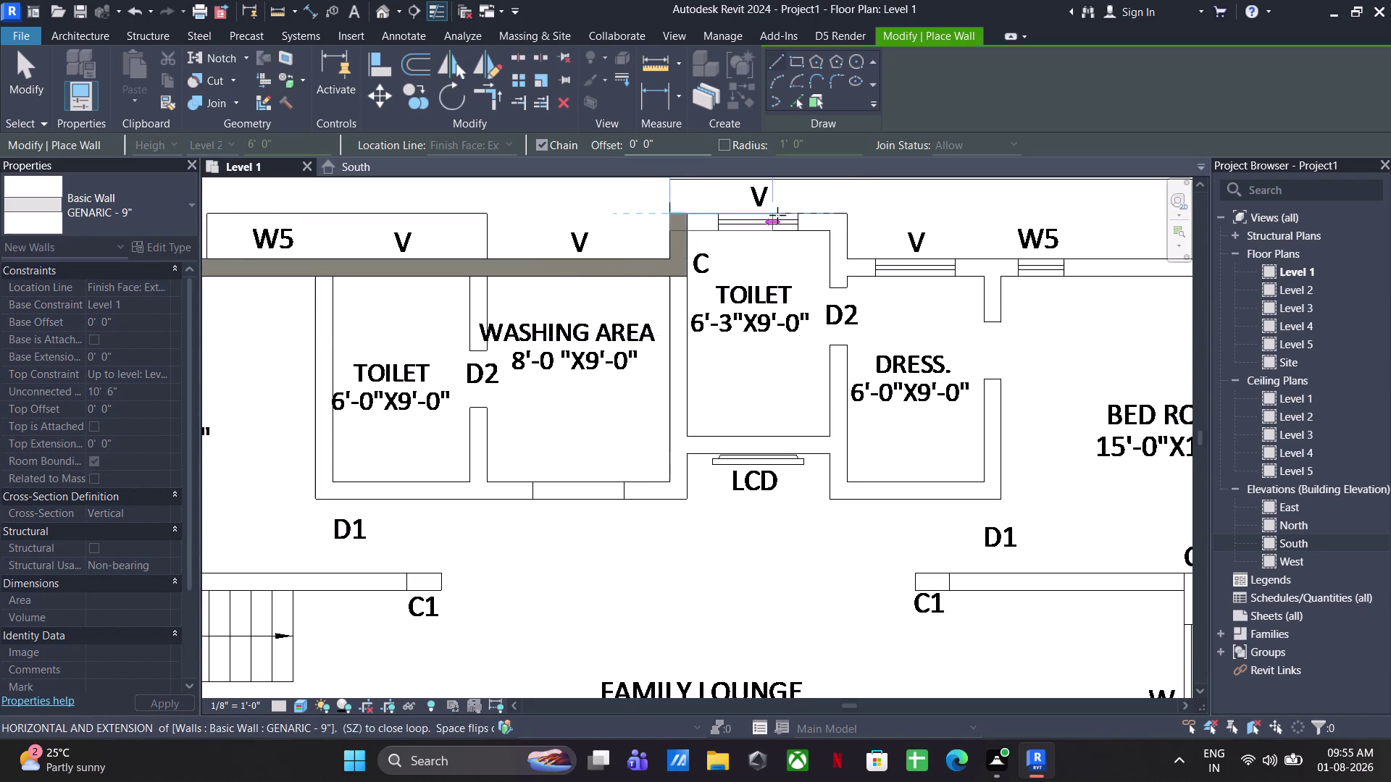
click(839, 209)
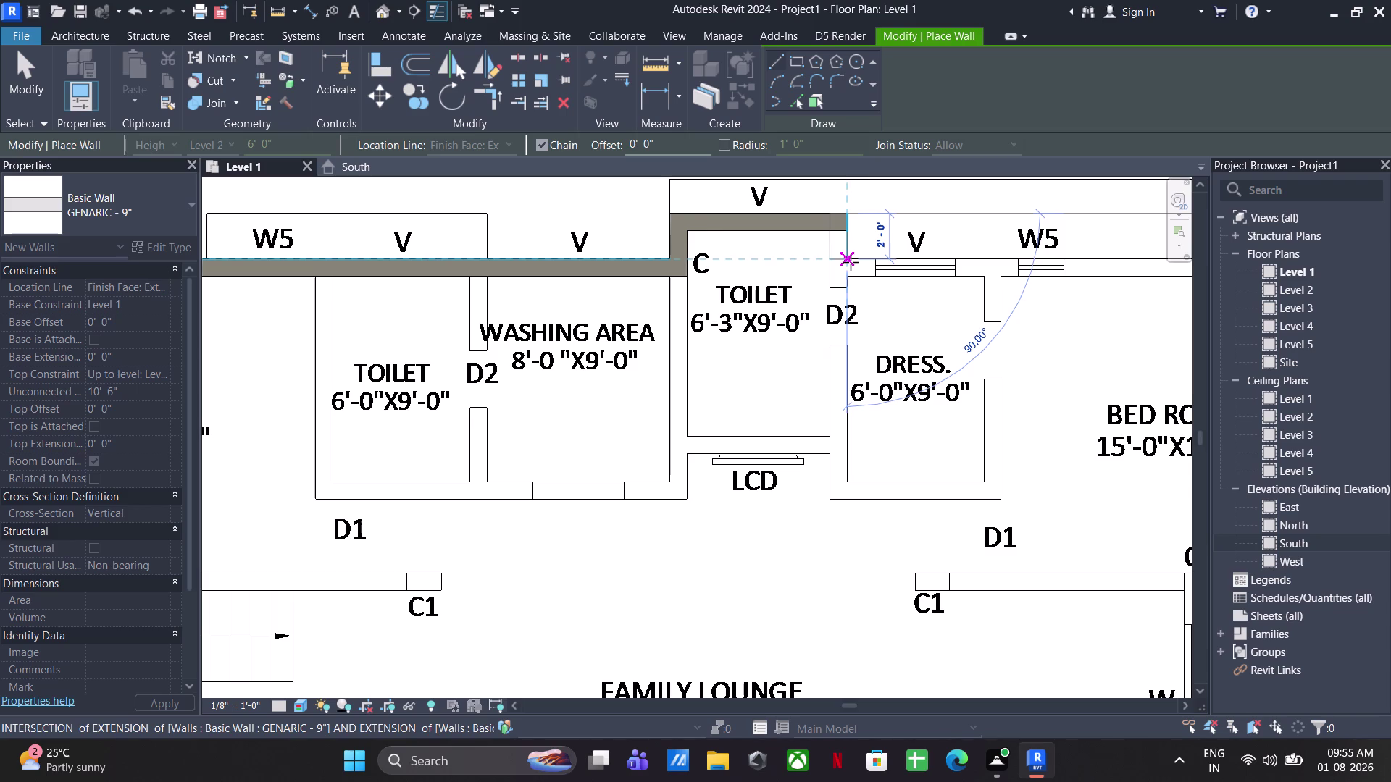
click(850, 262)
scroll(down, 3)
middle_drag(952, 288, 708, 279)
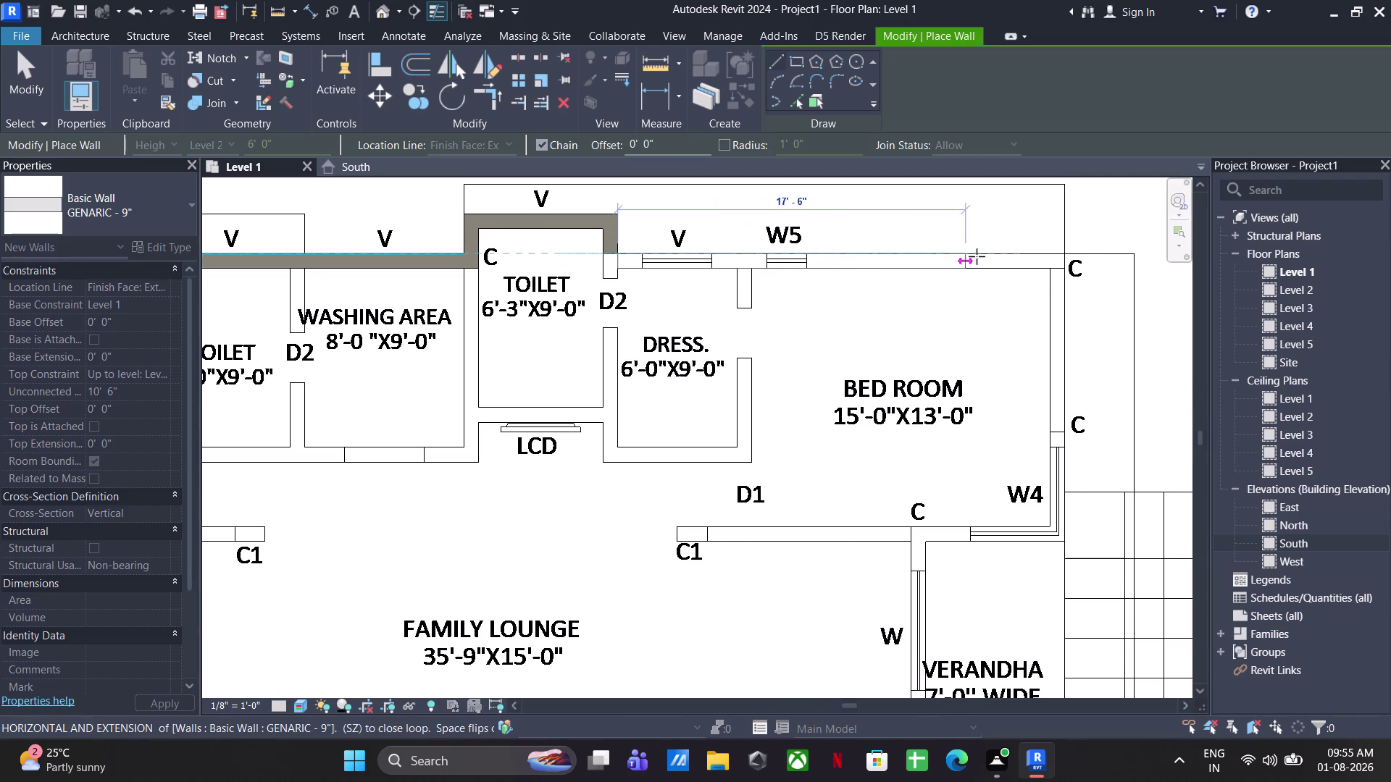
click(1060, 256)
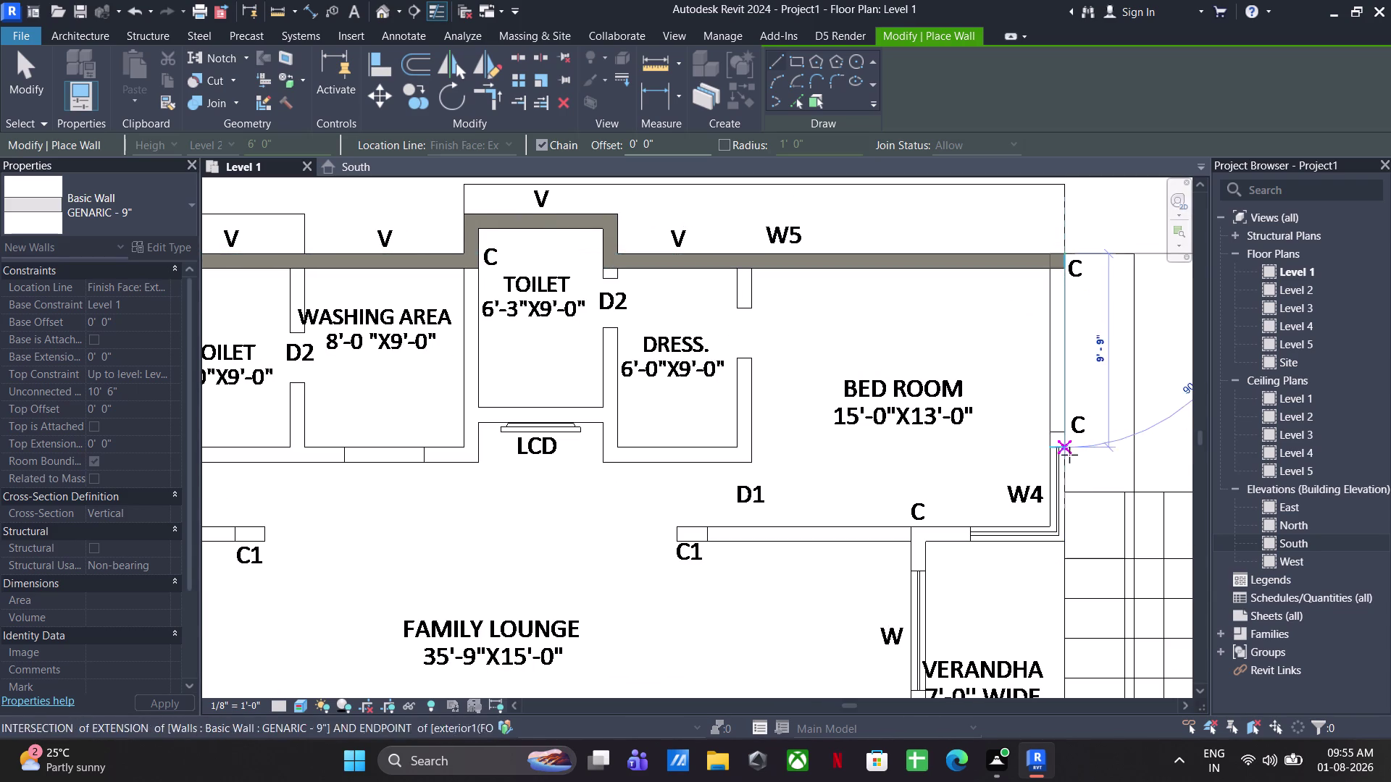
Continue the outer wall down the right side past the verandah and drawing room to the bottom corner.
middle_drag(1069, 455, 1056, 244)
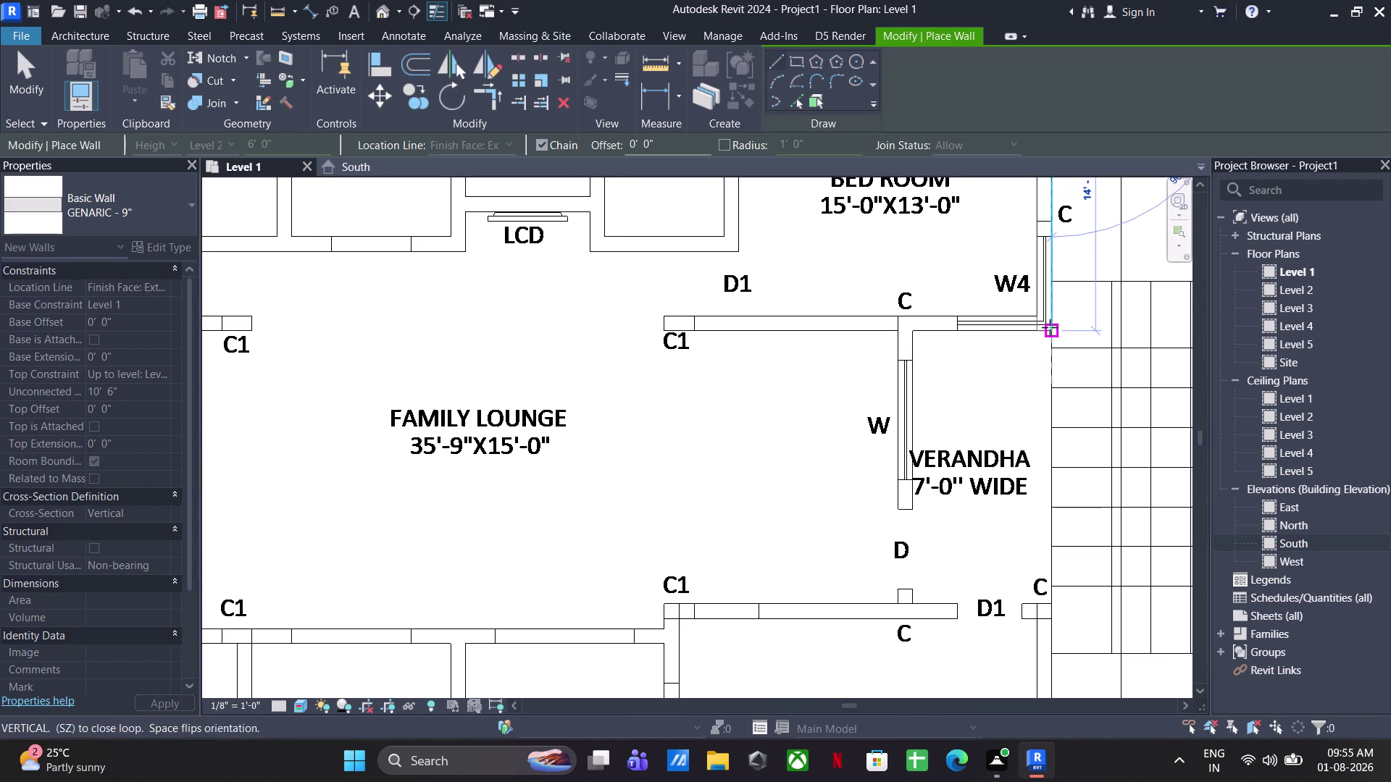
click(1051, 331)
click(913, 339)
middle_drag(922, 424, 885, 143)
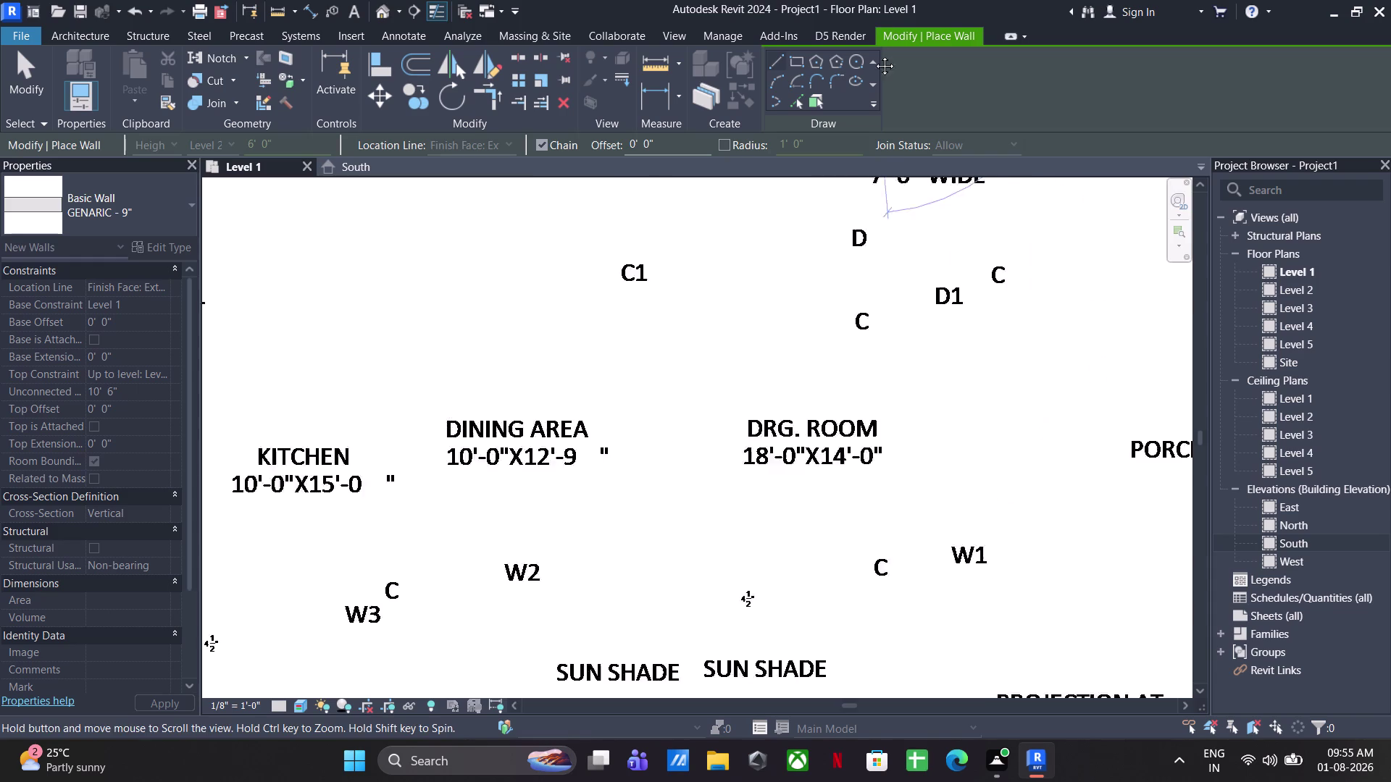
middle_drag(886, 143, 869, 14)
middle_drag(826, 164, 830, 312)
middle_drag(871, 261, 856, 402)
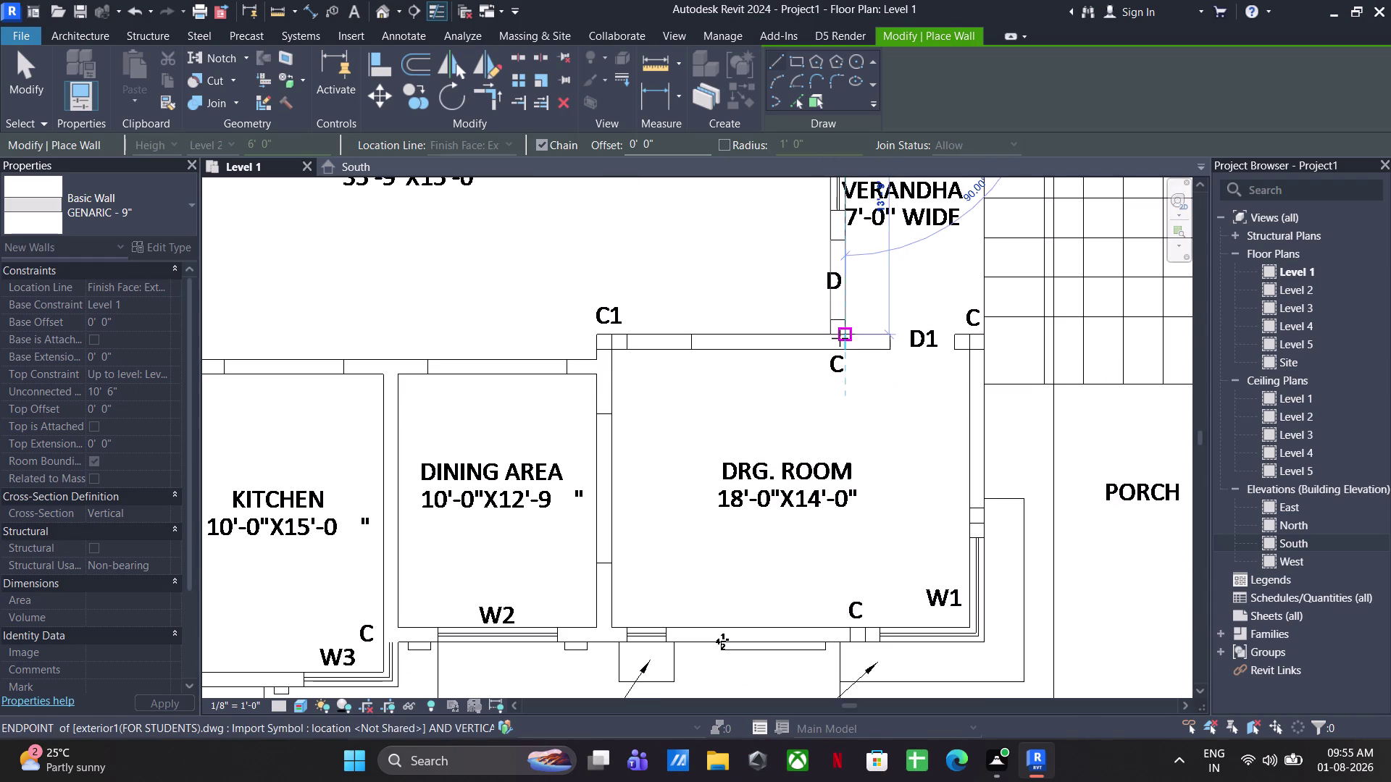
click(840, 338)
click(986, 338)
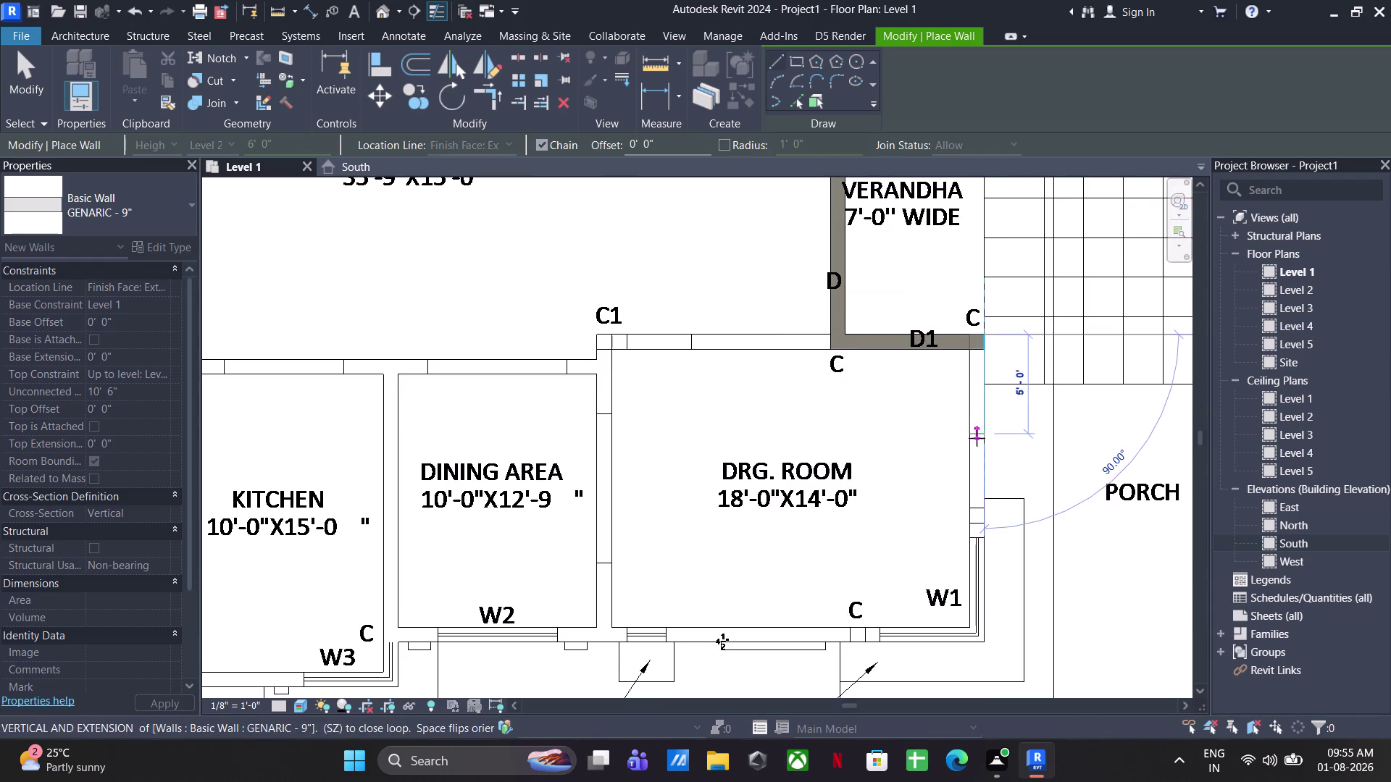
middle_drag(964, 497, 972, 253)
click(997, 398)
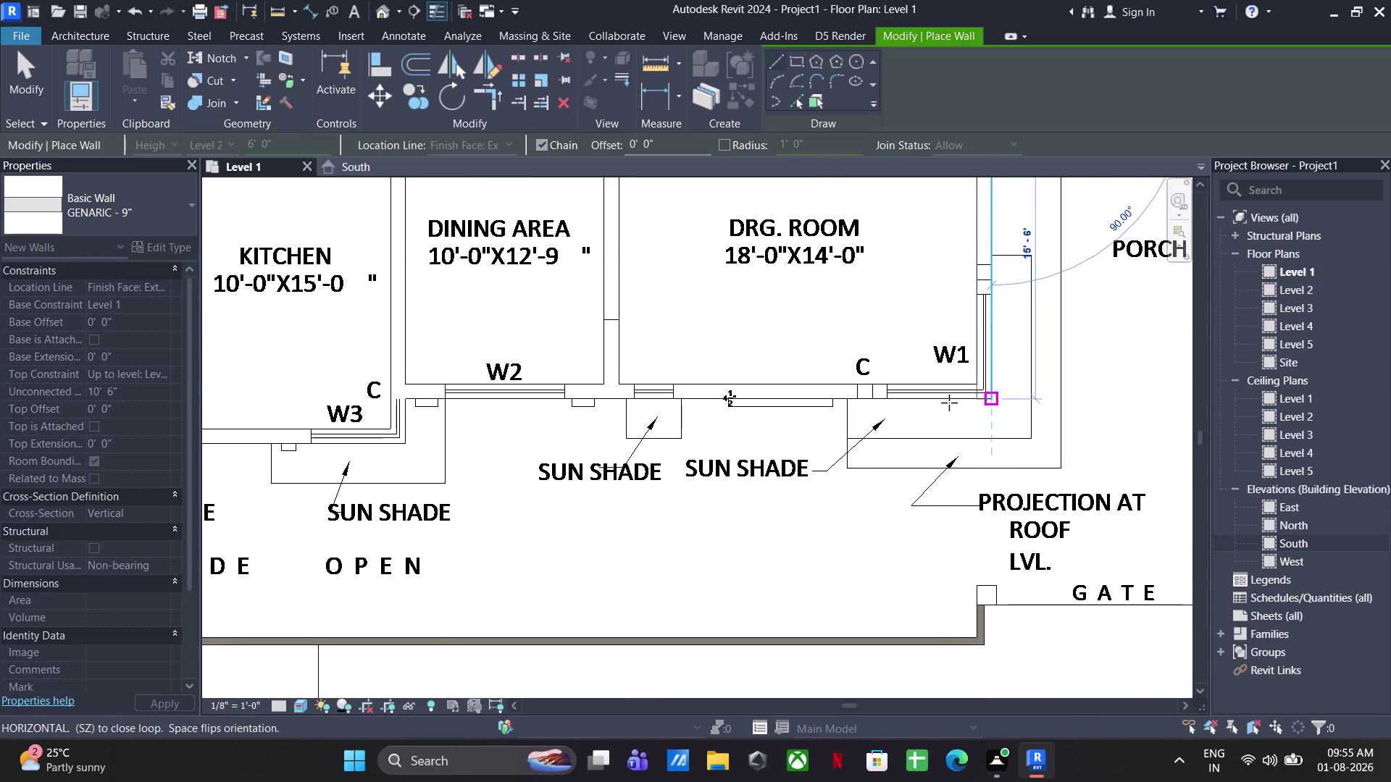
click(405, 395)
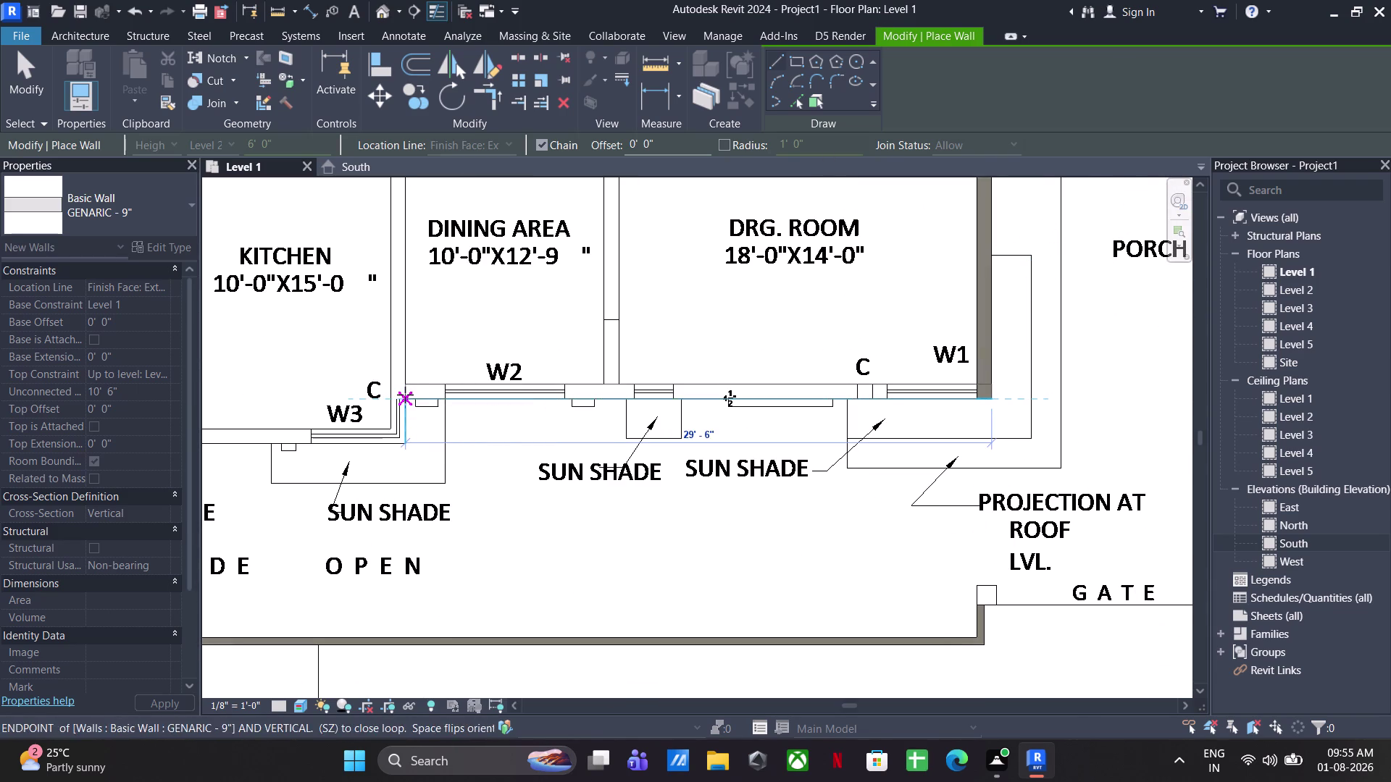
Run the bottom outer wall past the kitchen and washing area to the bedroom corner.
middle_drag(389, 491, 437, 346)
click(451, 298)
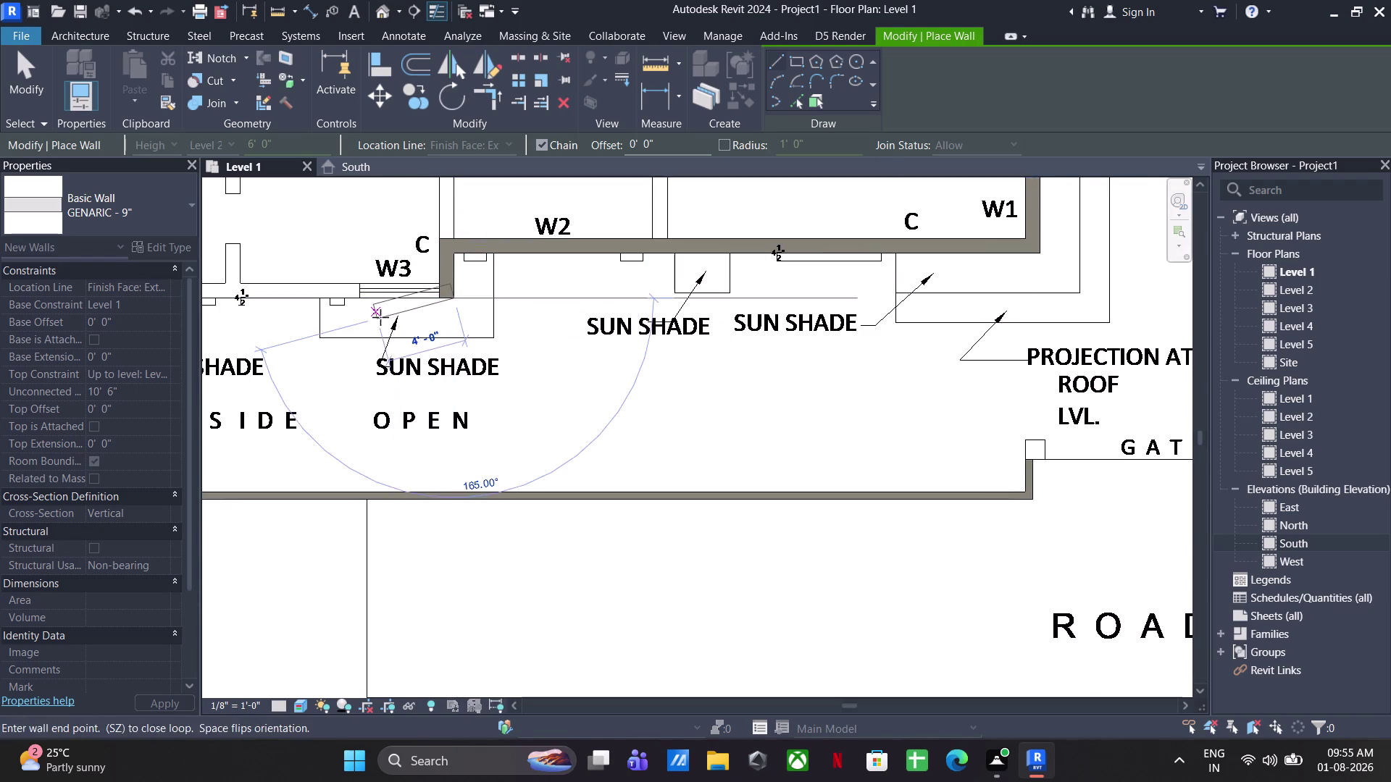
middle_drag(380, 318, 1108, 450)
click(797, 435)
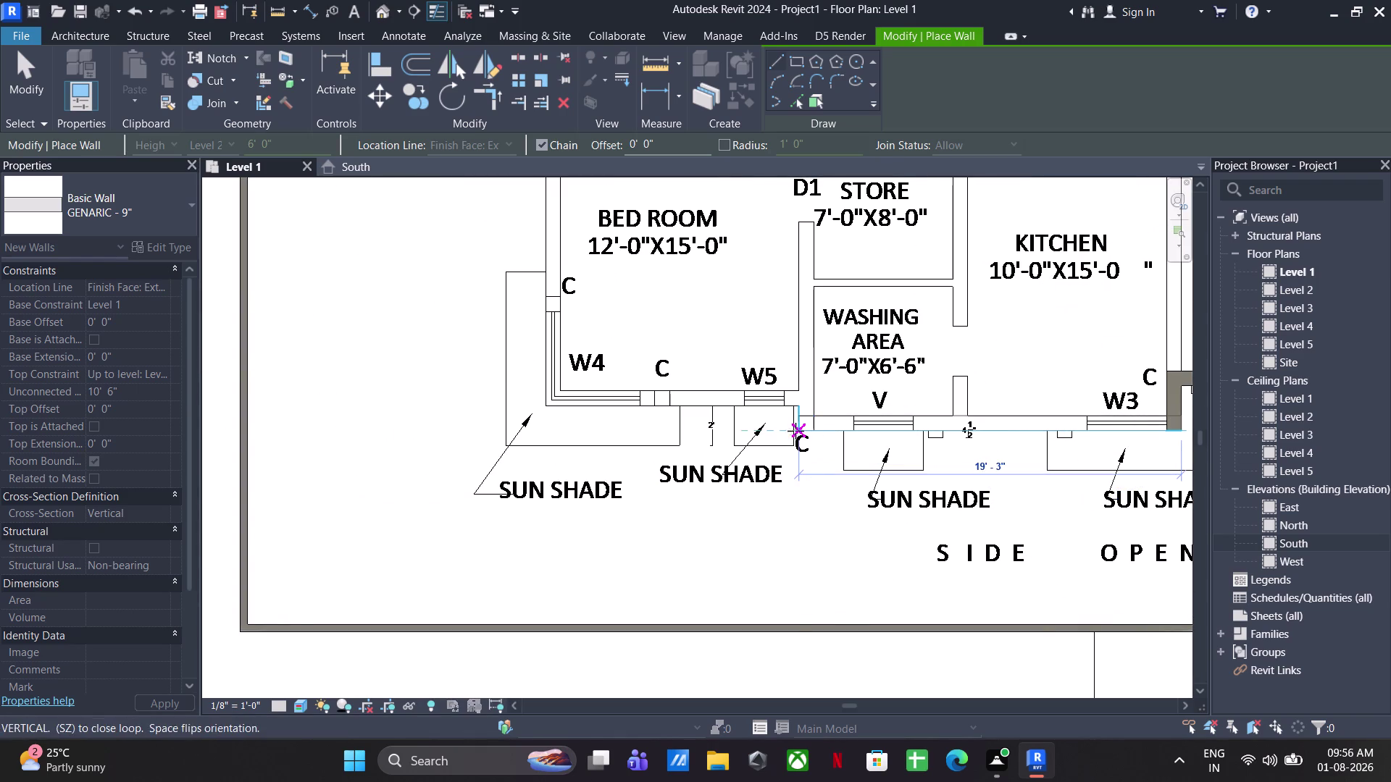
click(796, 406)
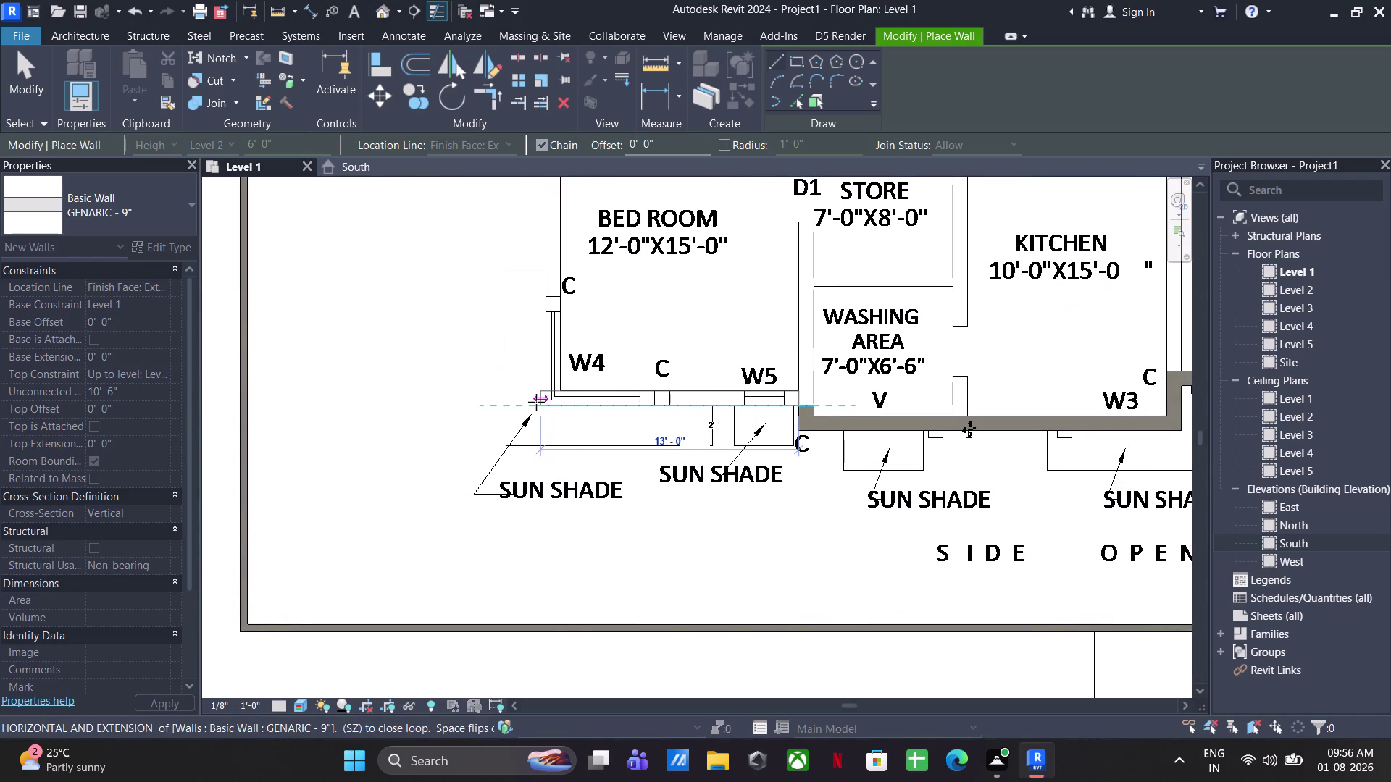
click(541, 402)
Trace the left outer wall past the verandah, W4 corner and C.B. cupboard, closing the loop.
scroll(down, 3)
middle_drag(543, 320, 552, 692)
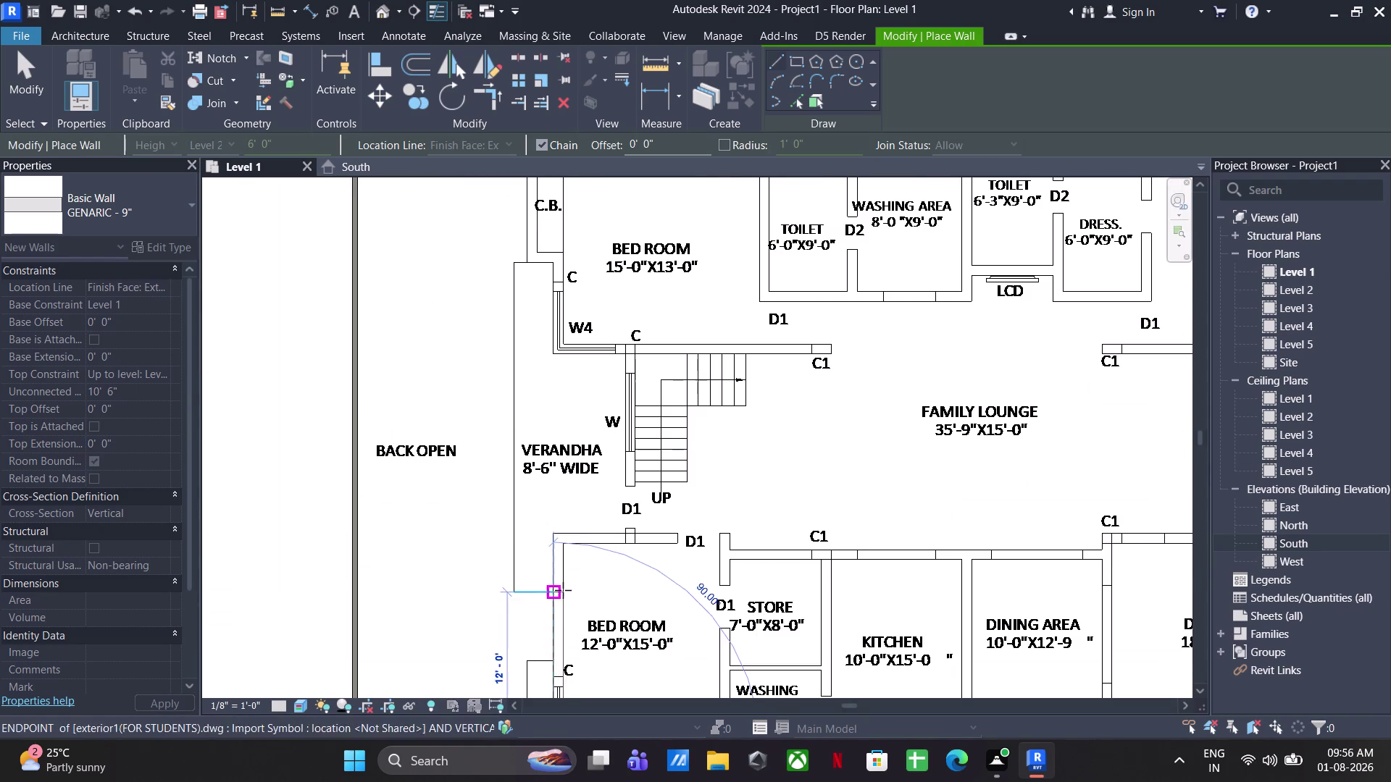
scroll(up, 3)
click(555, 520)
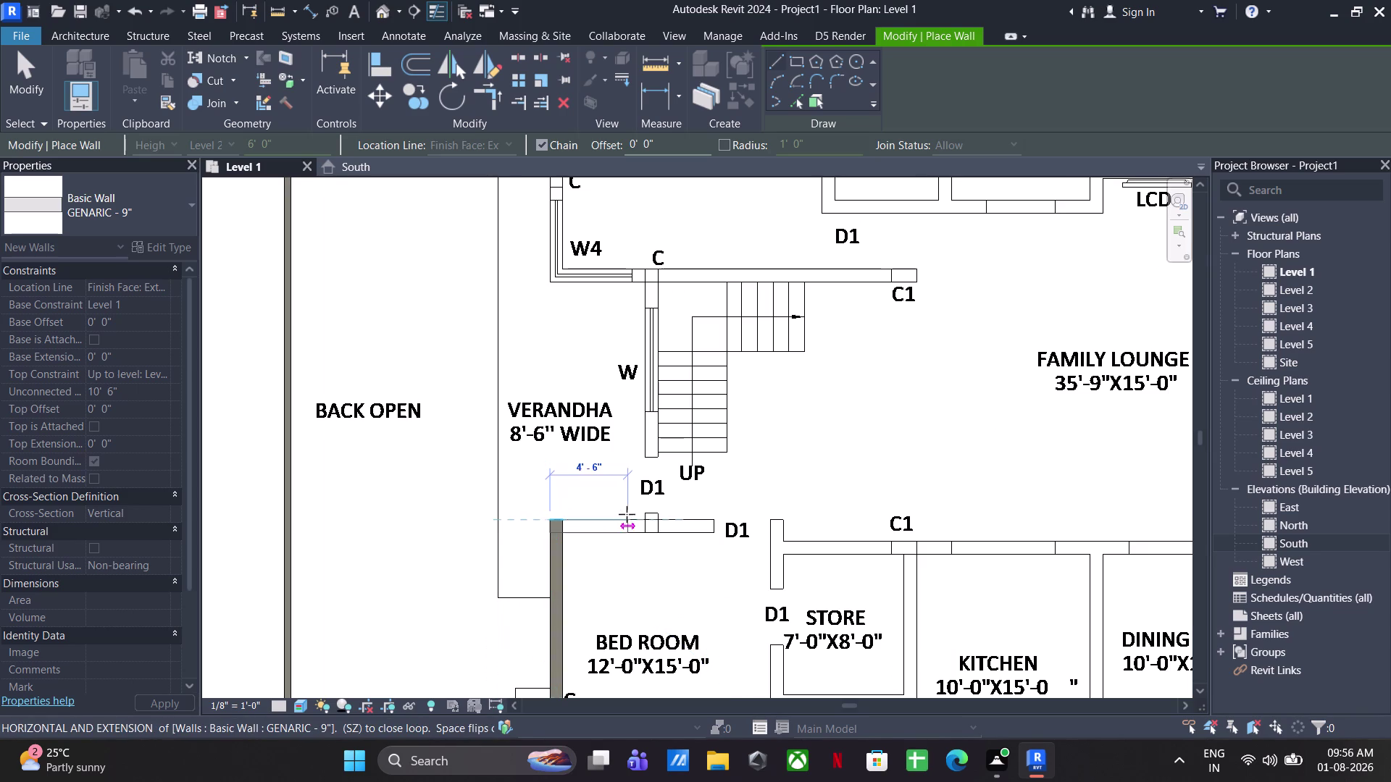
click(642, 516)
middle_drag(627, 450, 650, 608)
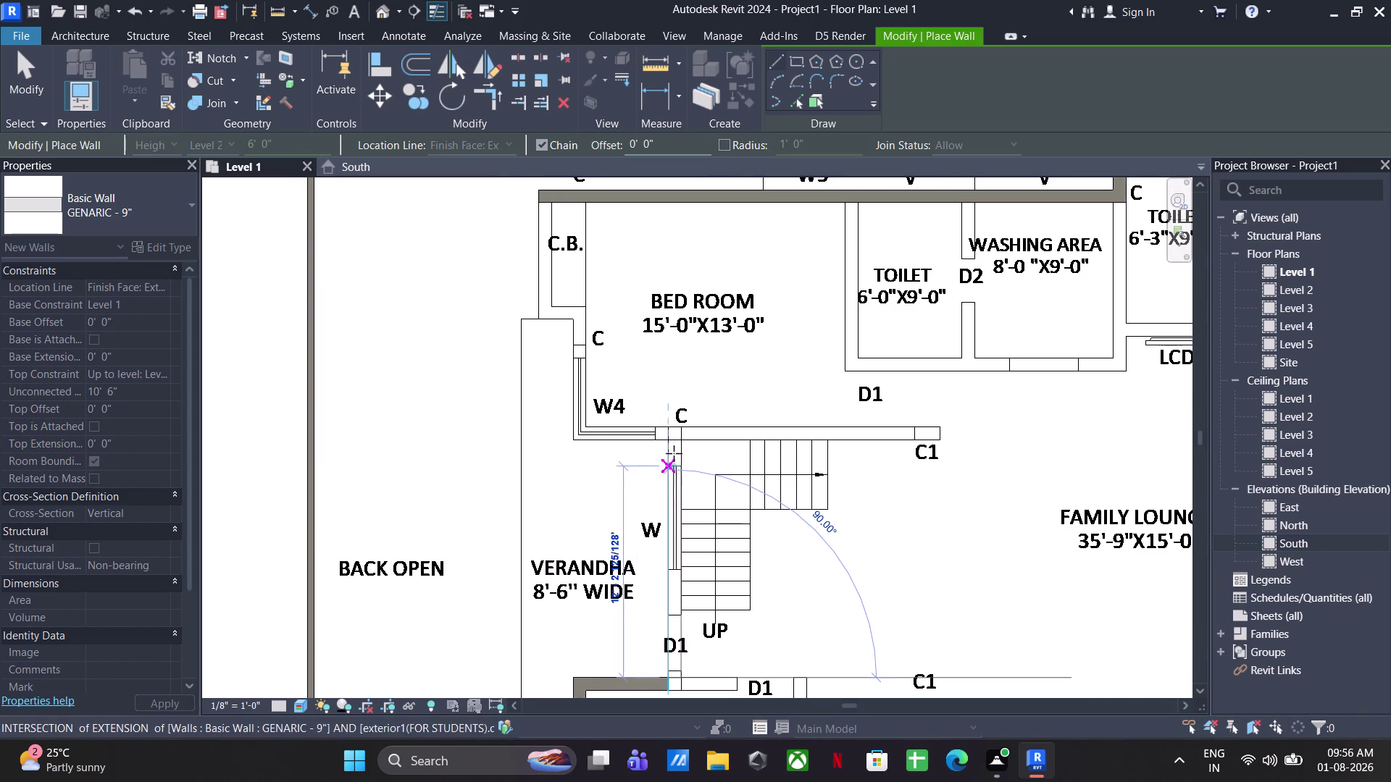
click(672, 439)
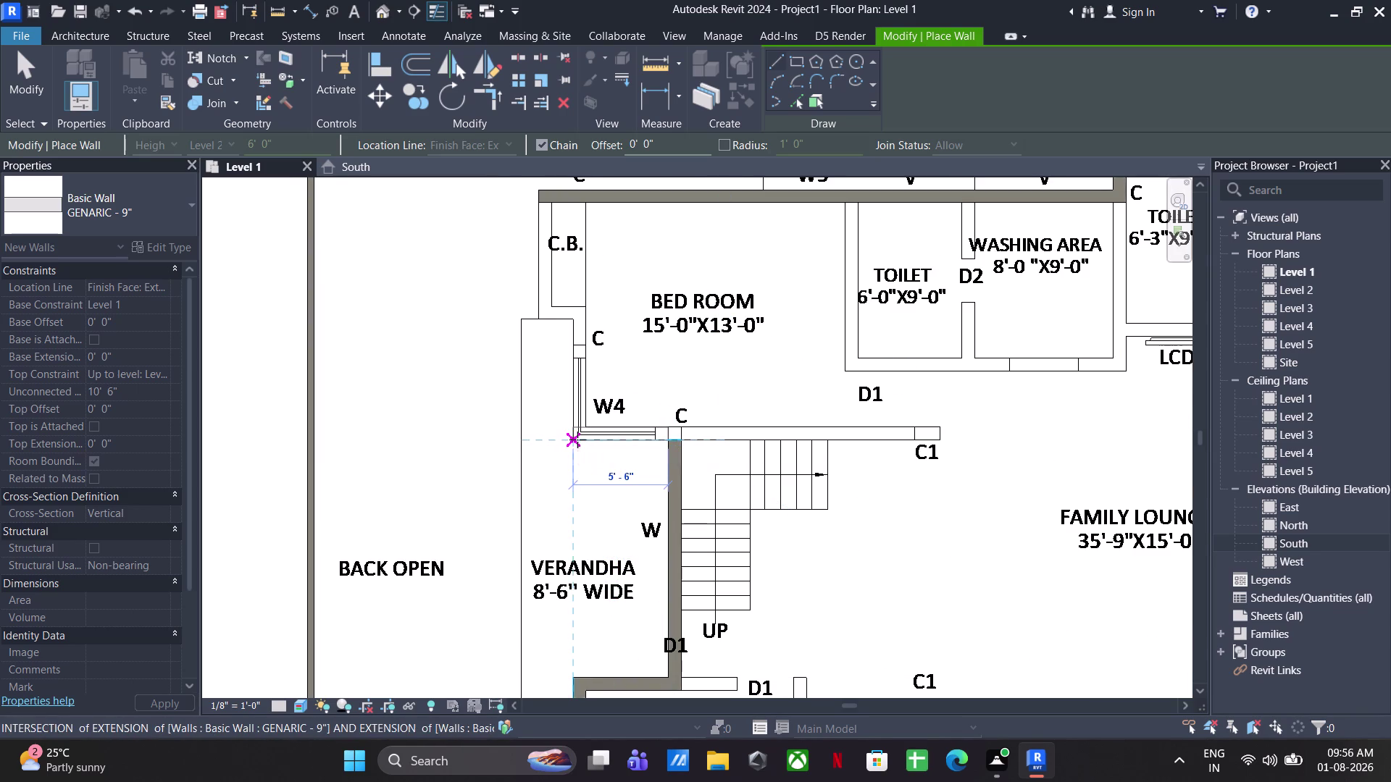
click(577, 439)
middle_drag(555, 372, 551, 513)
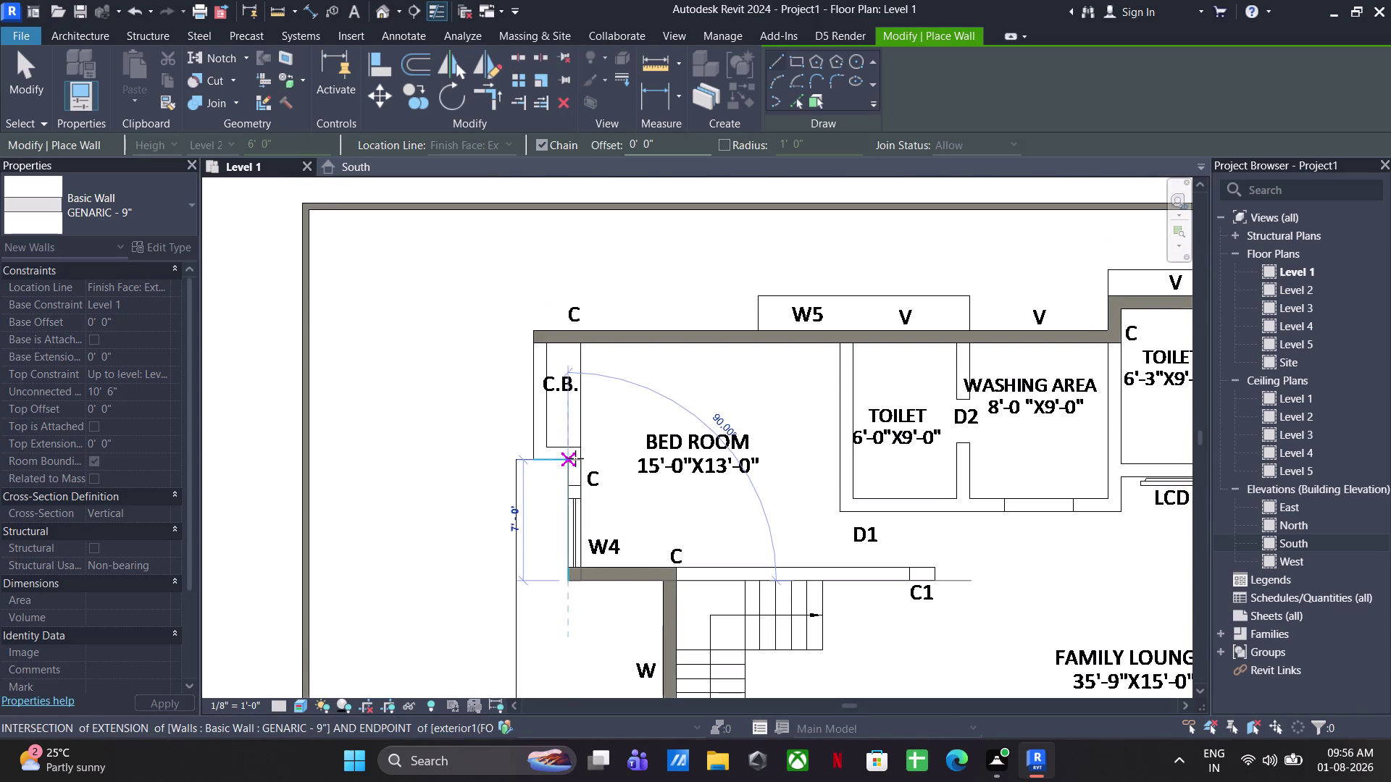
click(575, 458)
click(535, 459)
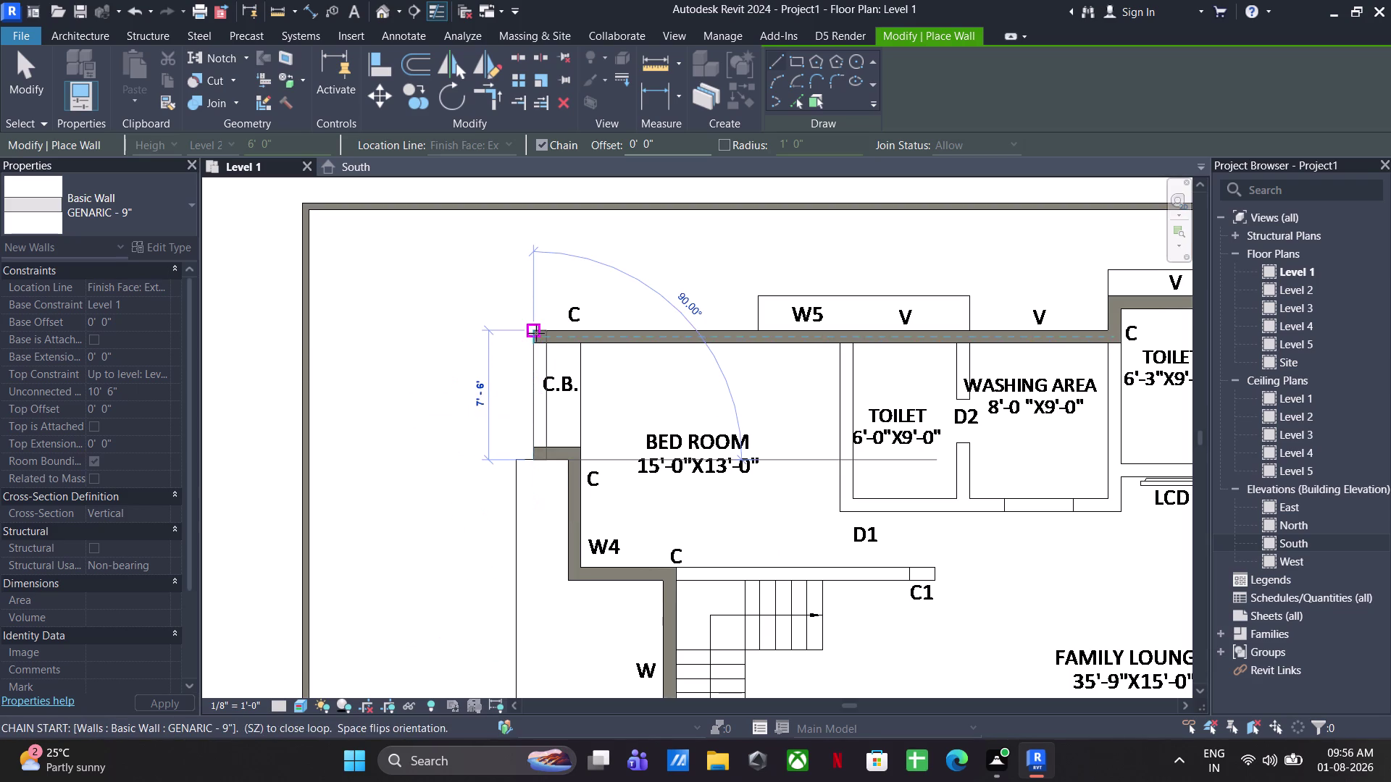
click(536, 333)
key(Escape)
Add interior walls from the W4 corner to C1 and from the toilet down to the lounge.
middle_drag(675, 450, 618, 355)
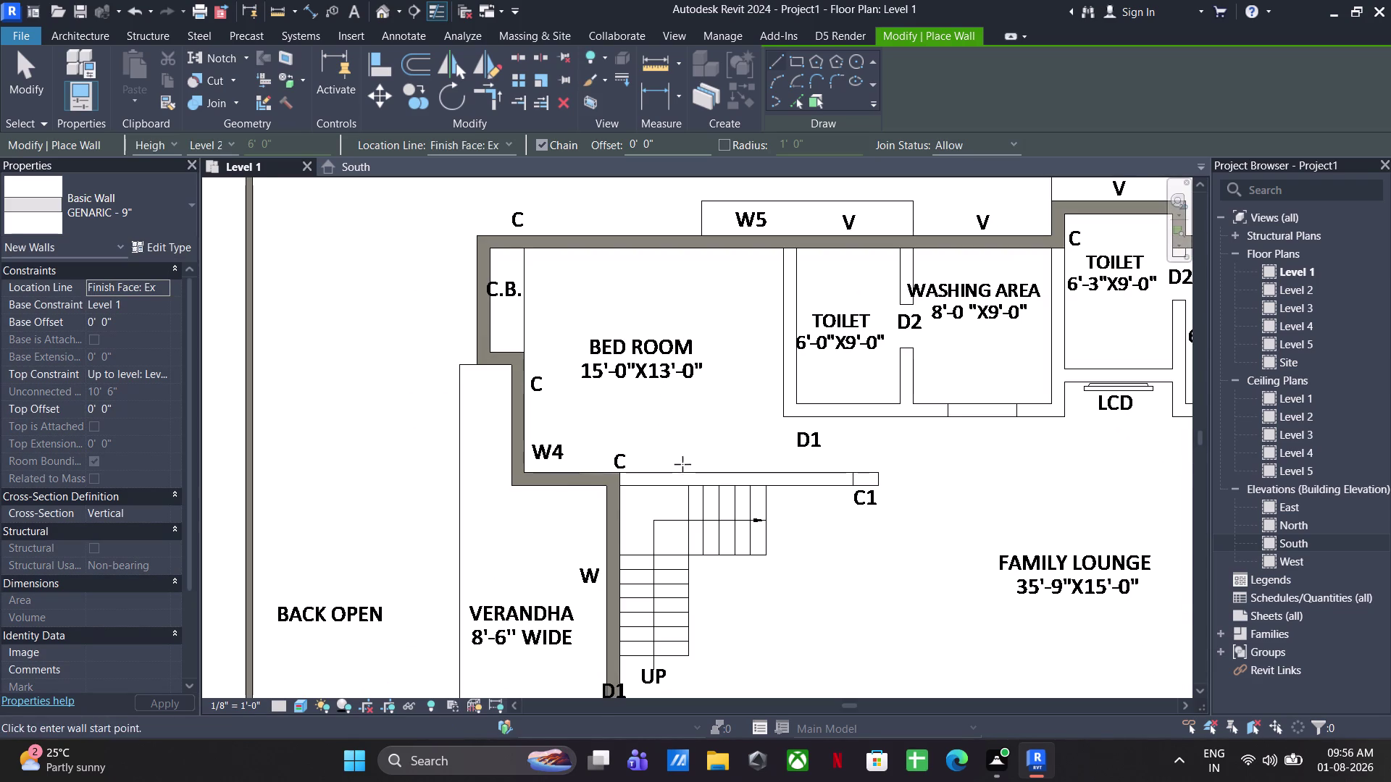
click(617, 474)
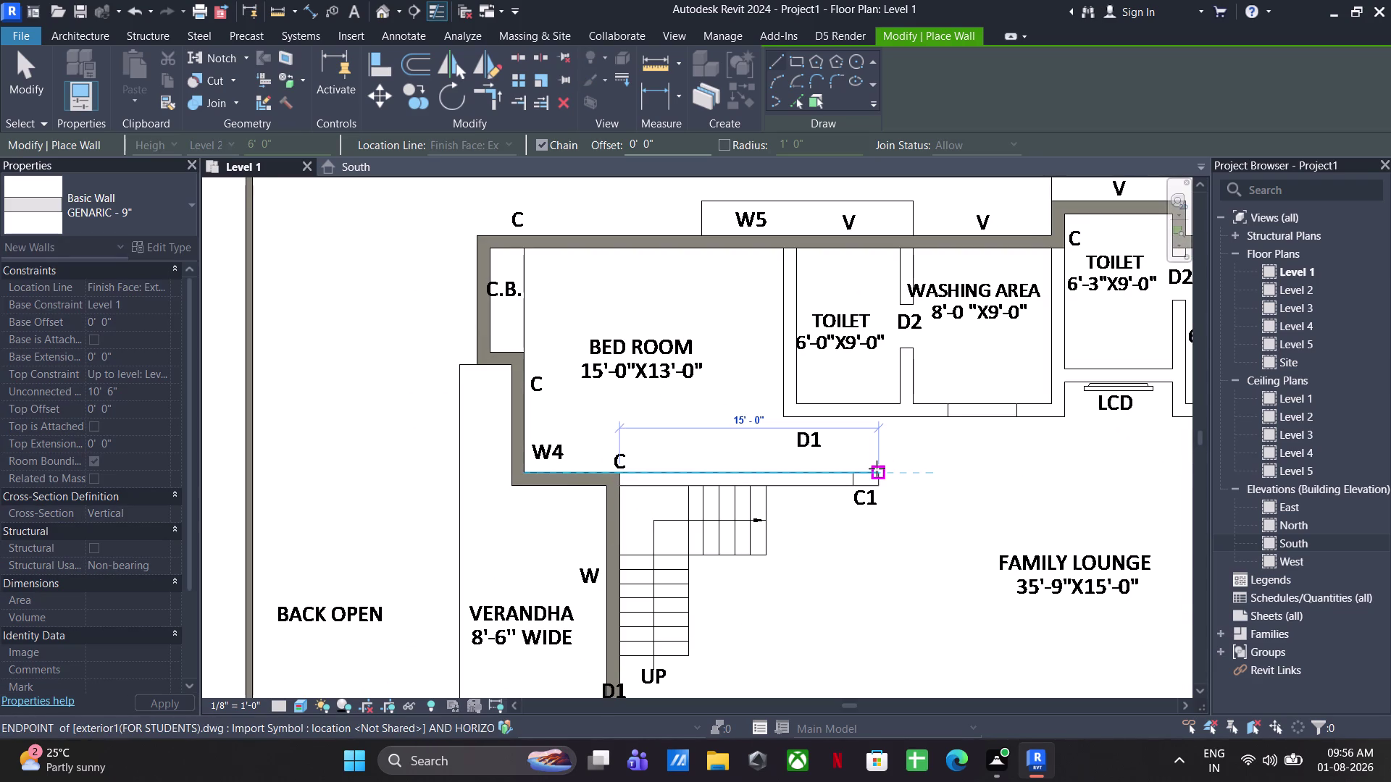
click(876, 468)
key(Escape)
click(797, 252)
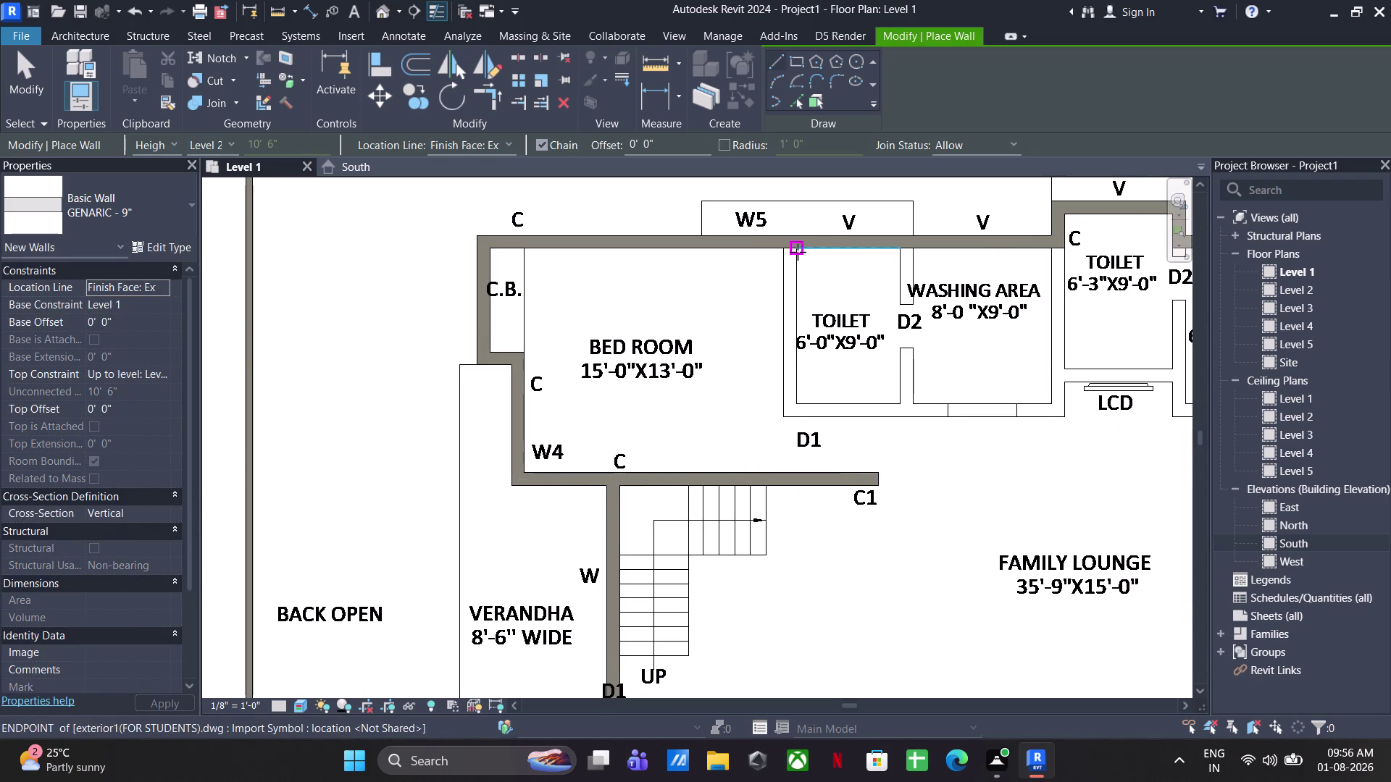
click(795, 476)
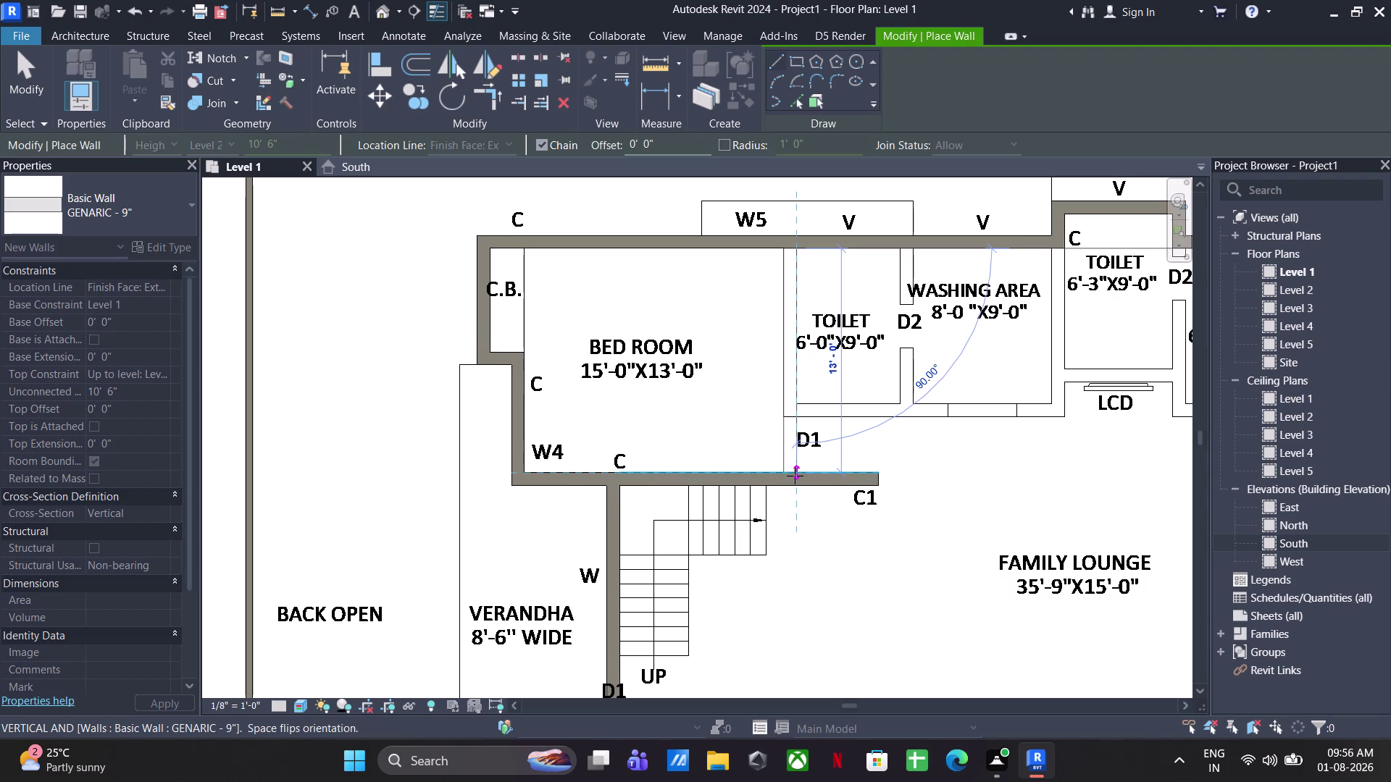
key(Escape)
Draw walls along the toilet's bottom edge and the washing area's side.
middle_drag(852, 448, 562, 440)
click(510, 392)
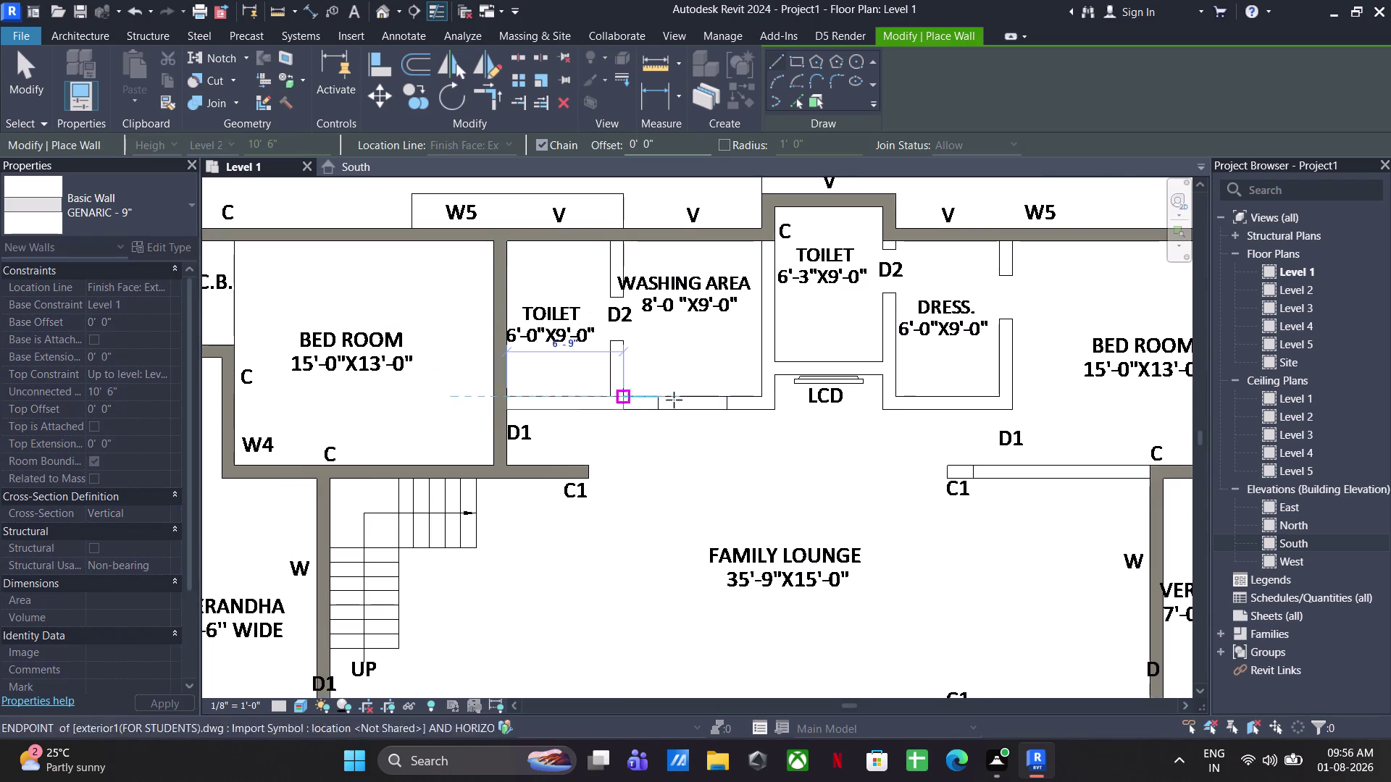
click(758, 396)
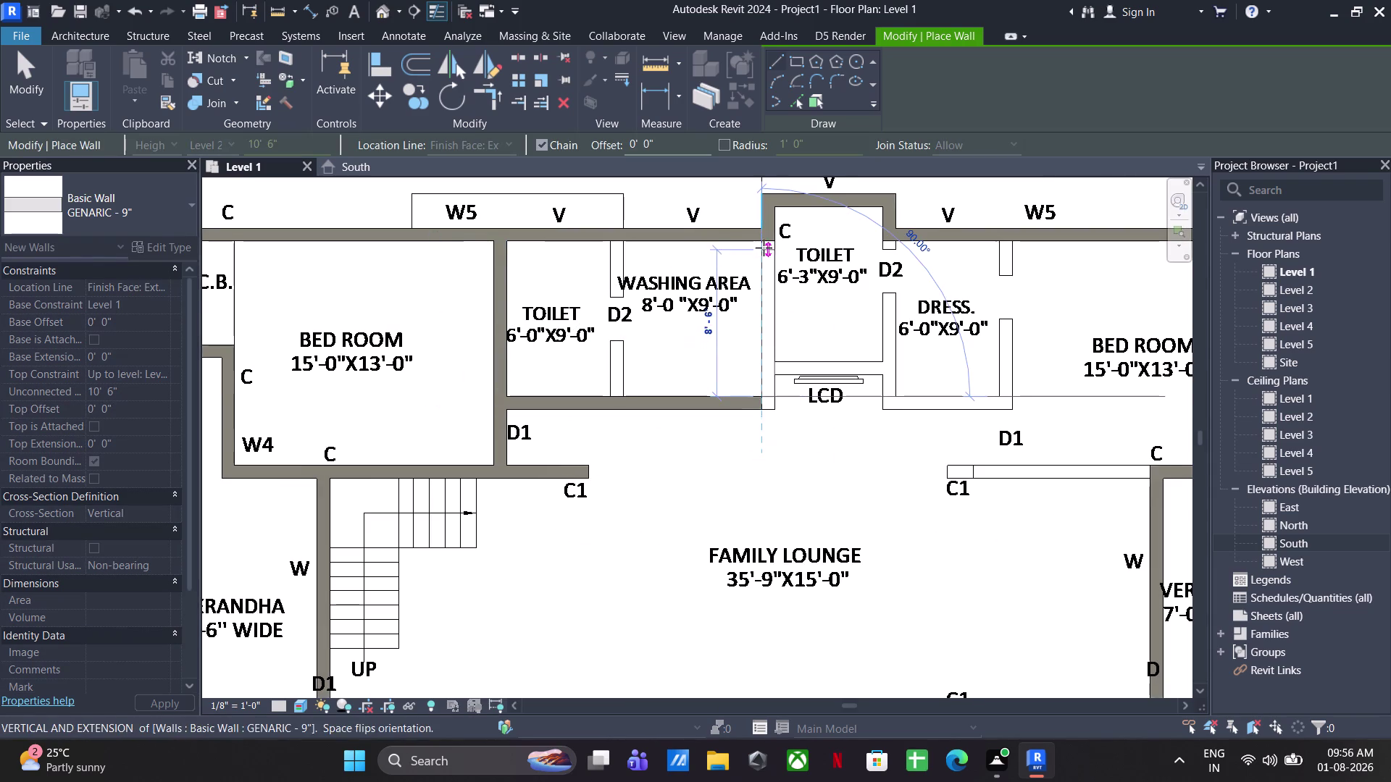
click(763, 244)
key(Escape)
click(627, 243)
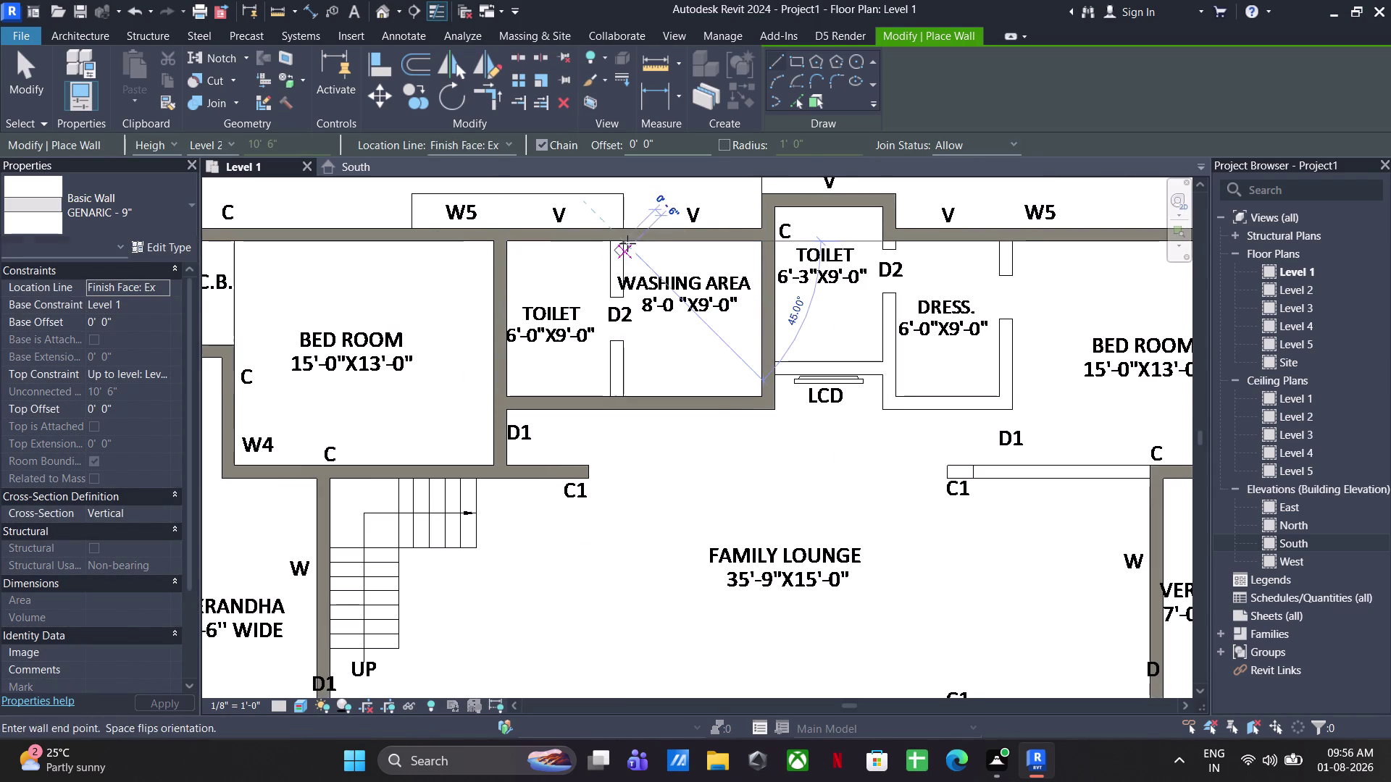
click(626, 394)
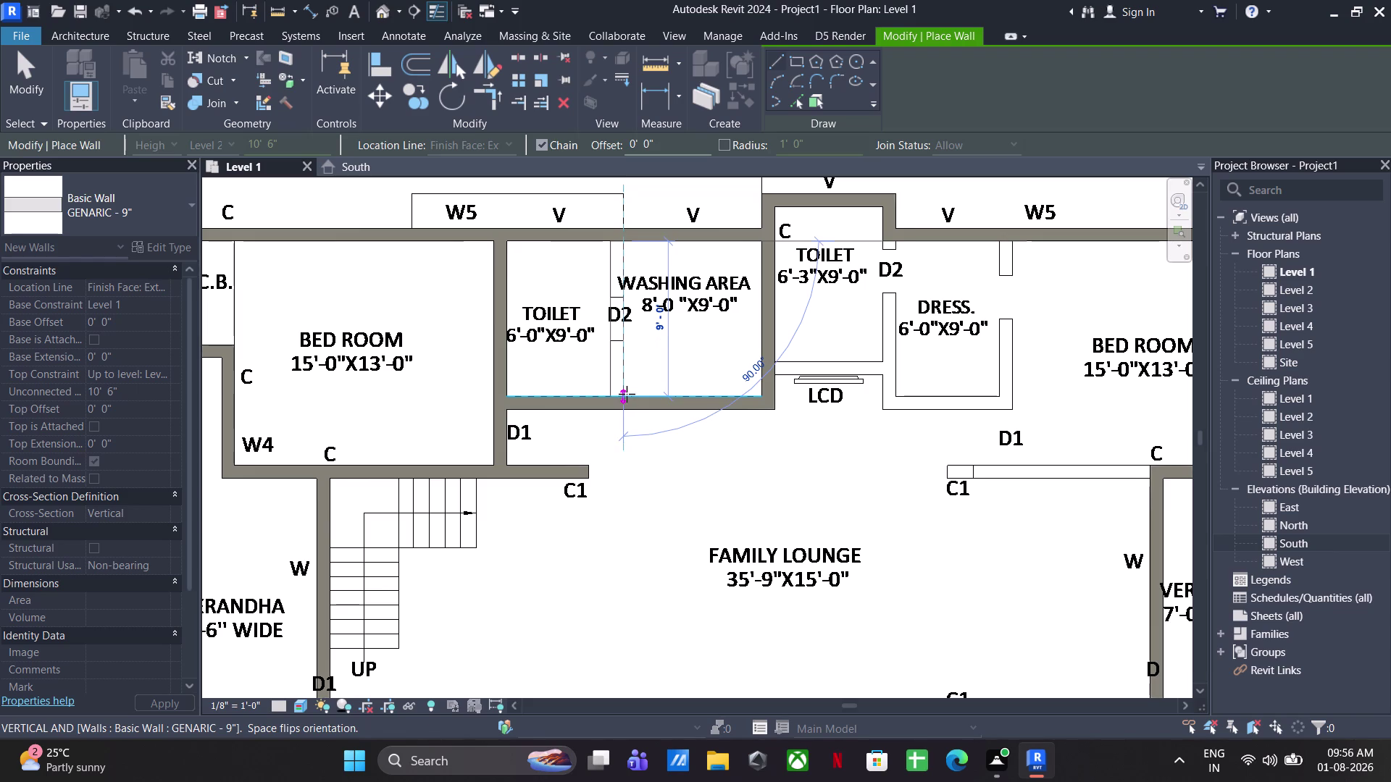
key(Escape)
Add partition walls around the LCD, upper toilet and dressing room's east edge.
middle_drag(810, 414, 617, 420)
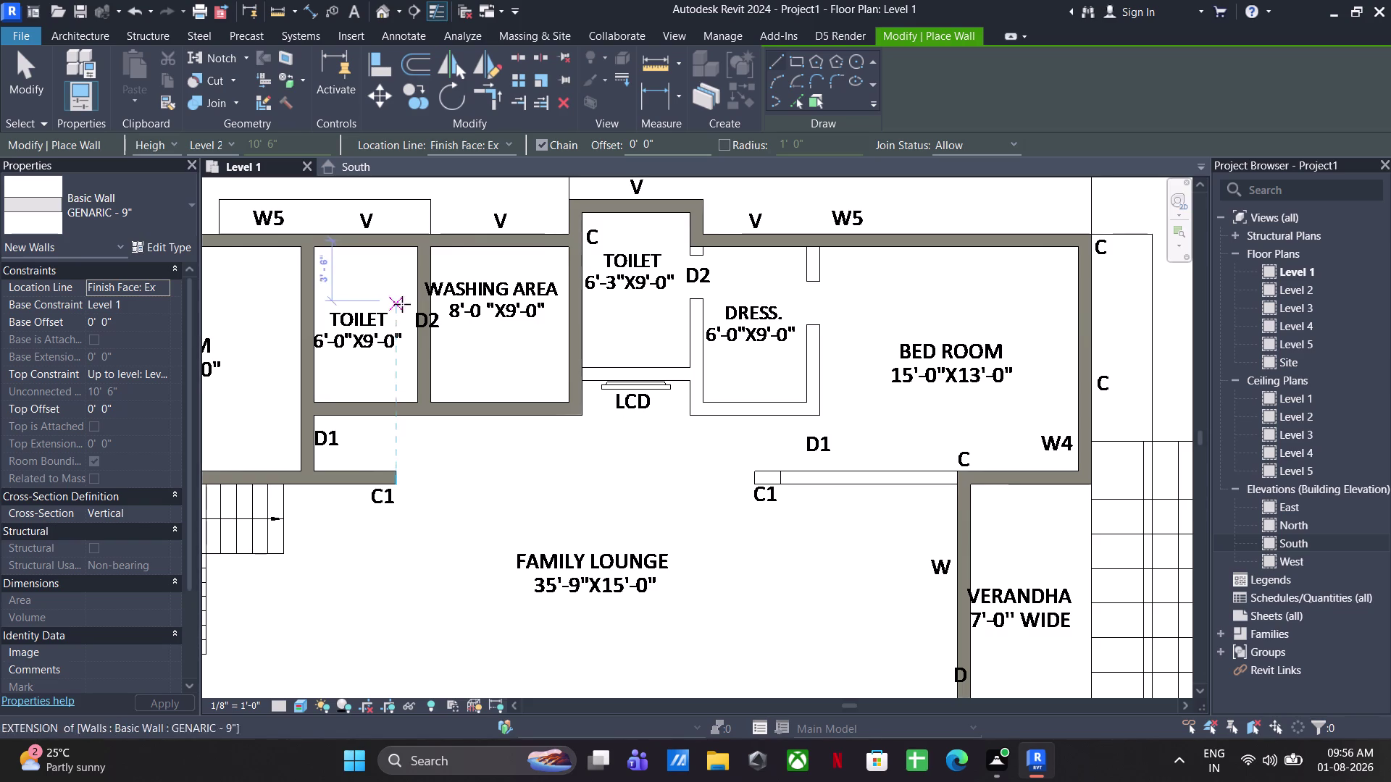
click(580, 365)
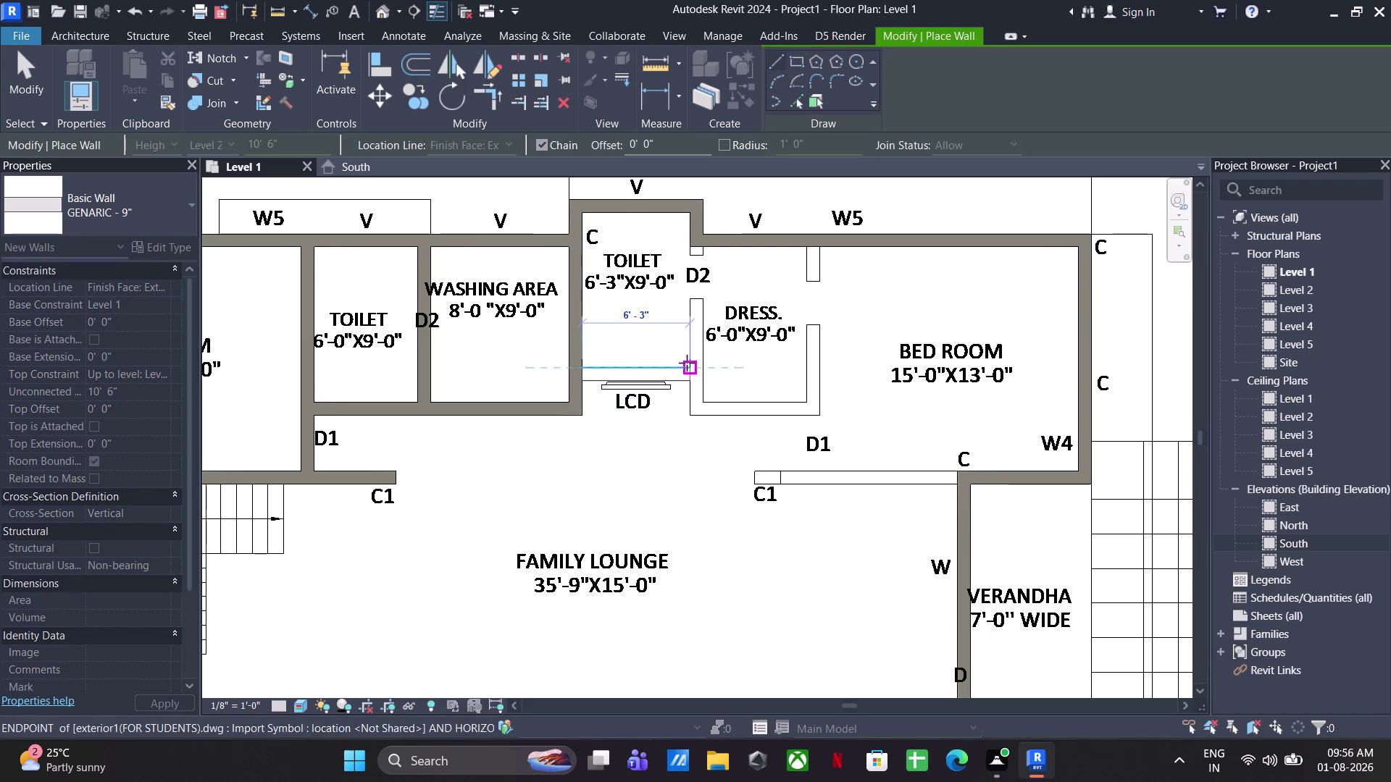
click(686, 365)
click(692, 243)
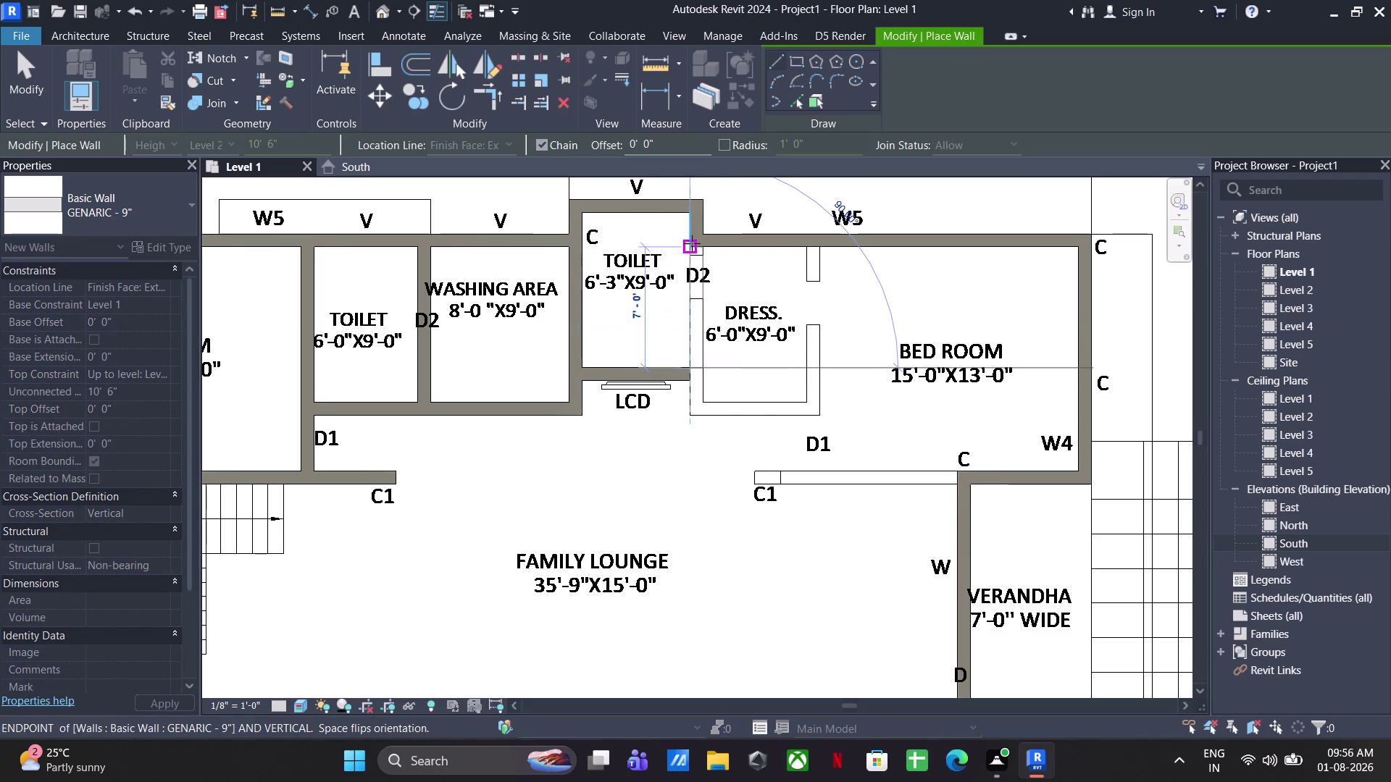
key(Escape)
click(702, 385)
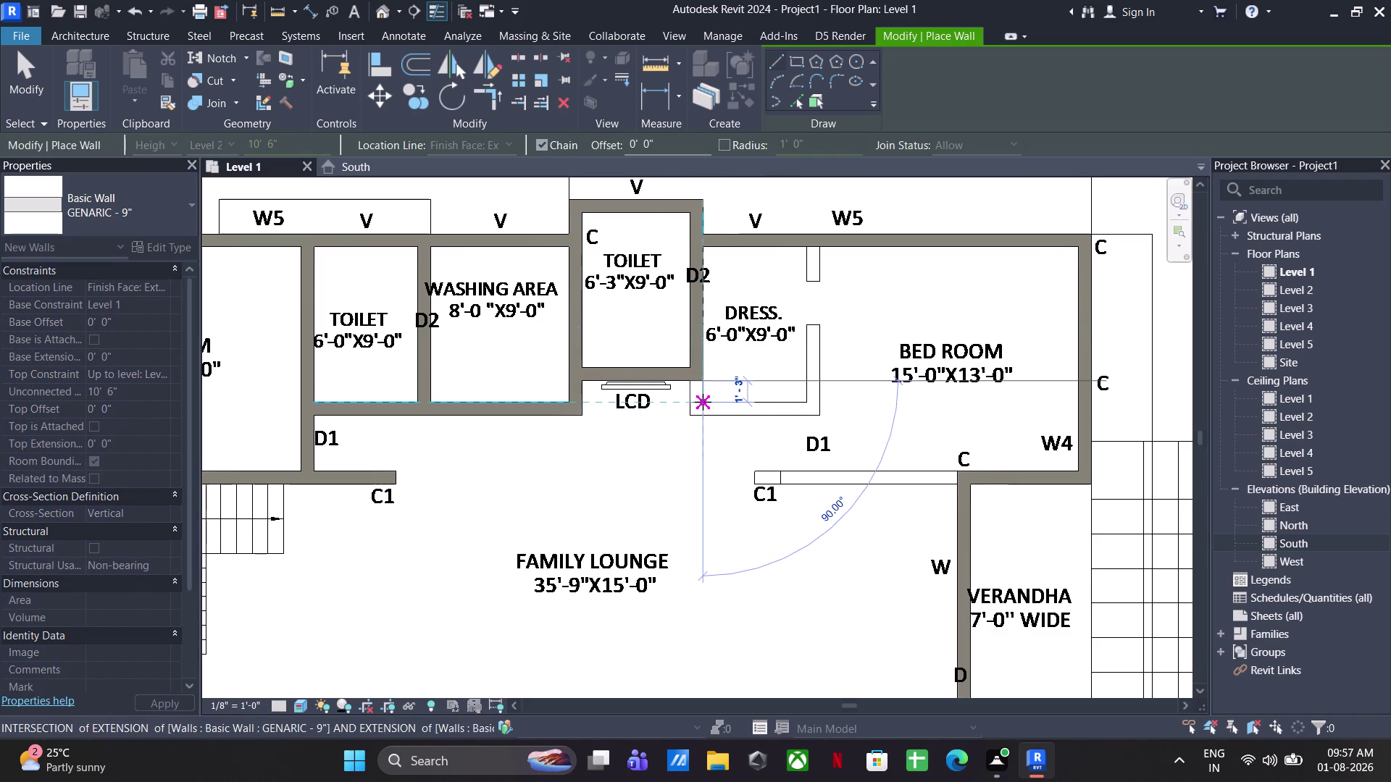
click(702, 402)
click(805, 400)
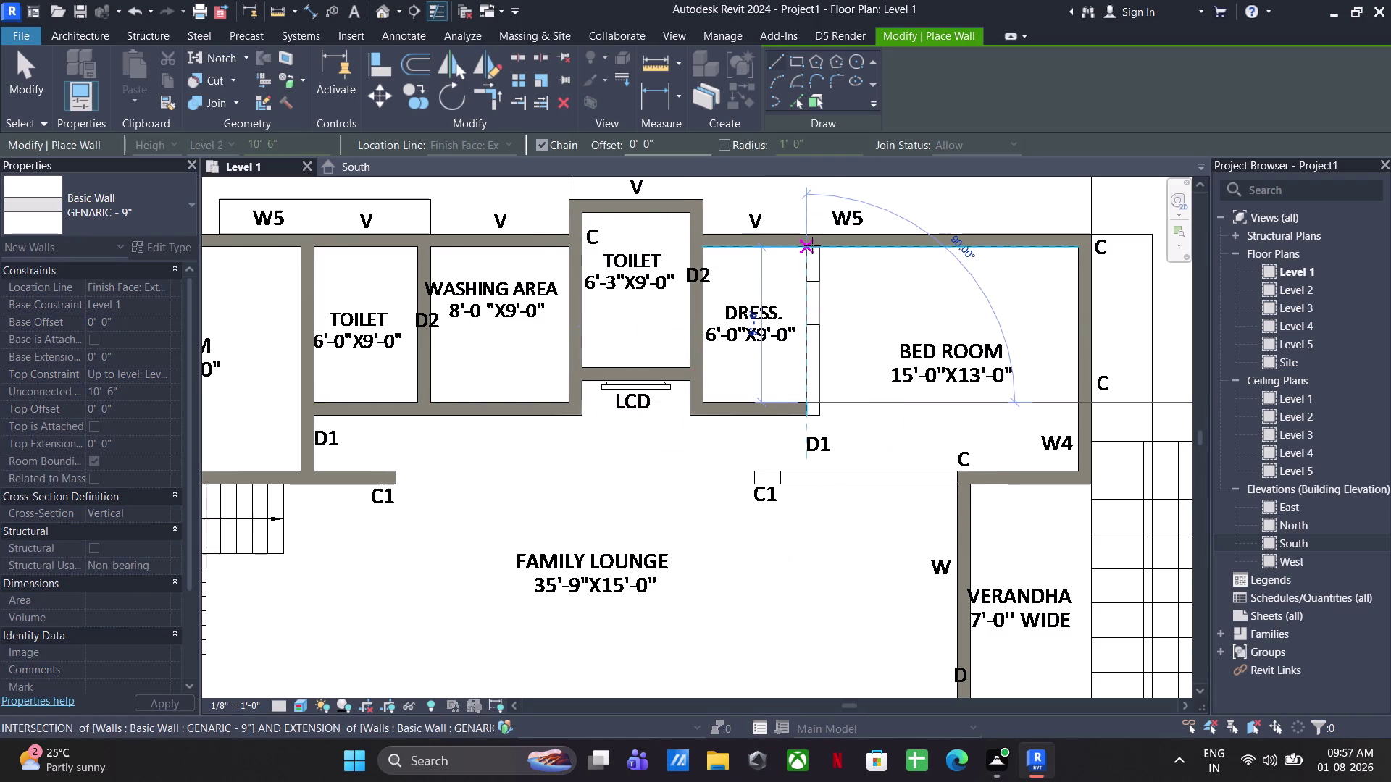
click(812, 246)
key(Escape)
Draw walls on the family lounge's north edge and from the D1 doorway to the verandah.
click(819, 416)
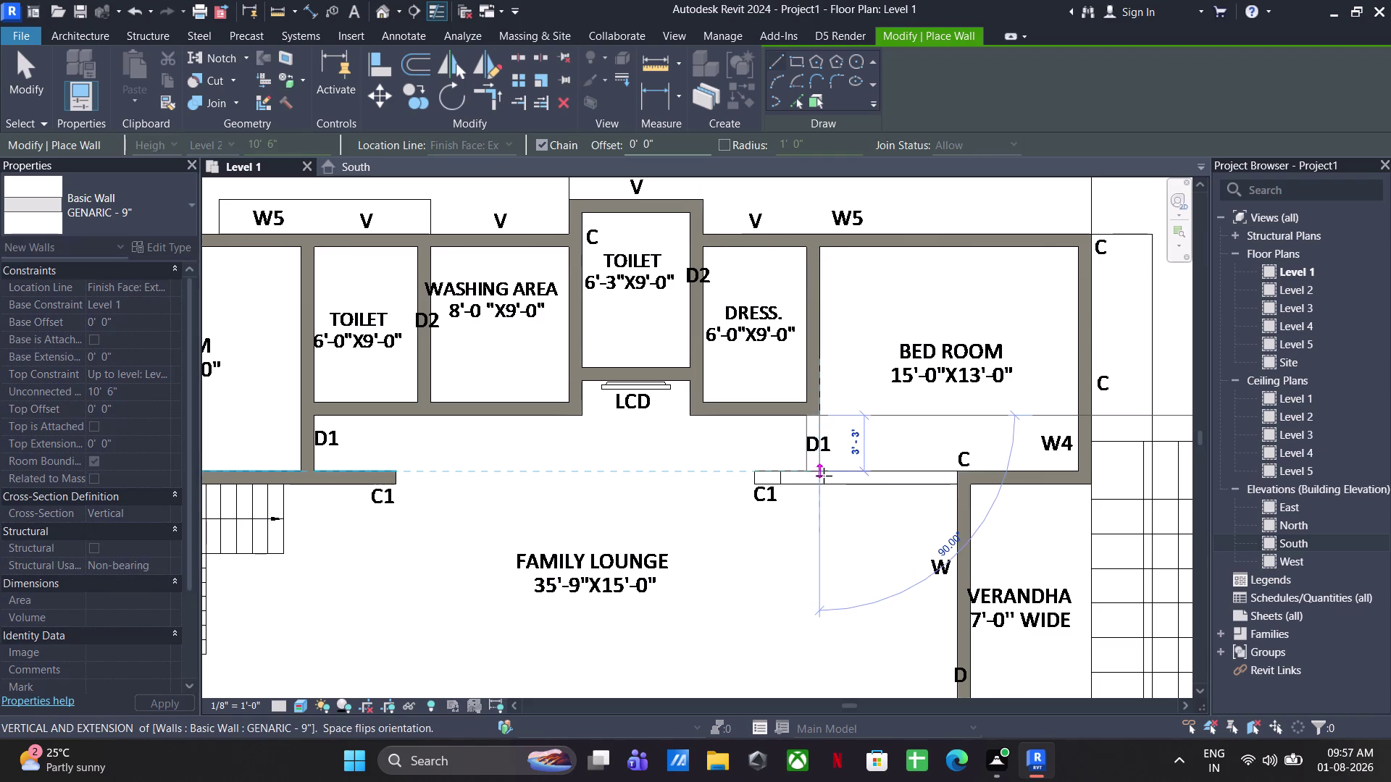
click(824, 476)
key(Escape)
click(754, 471)
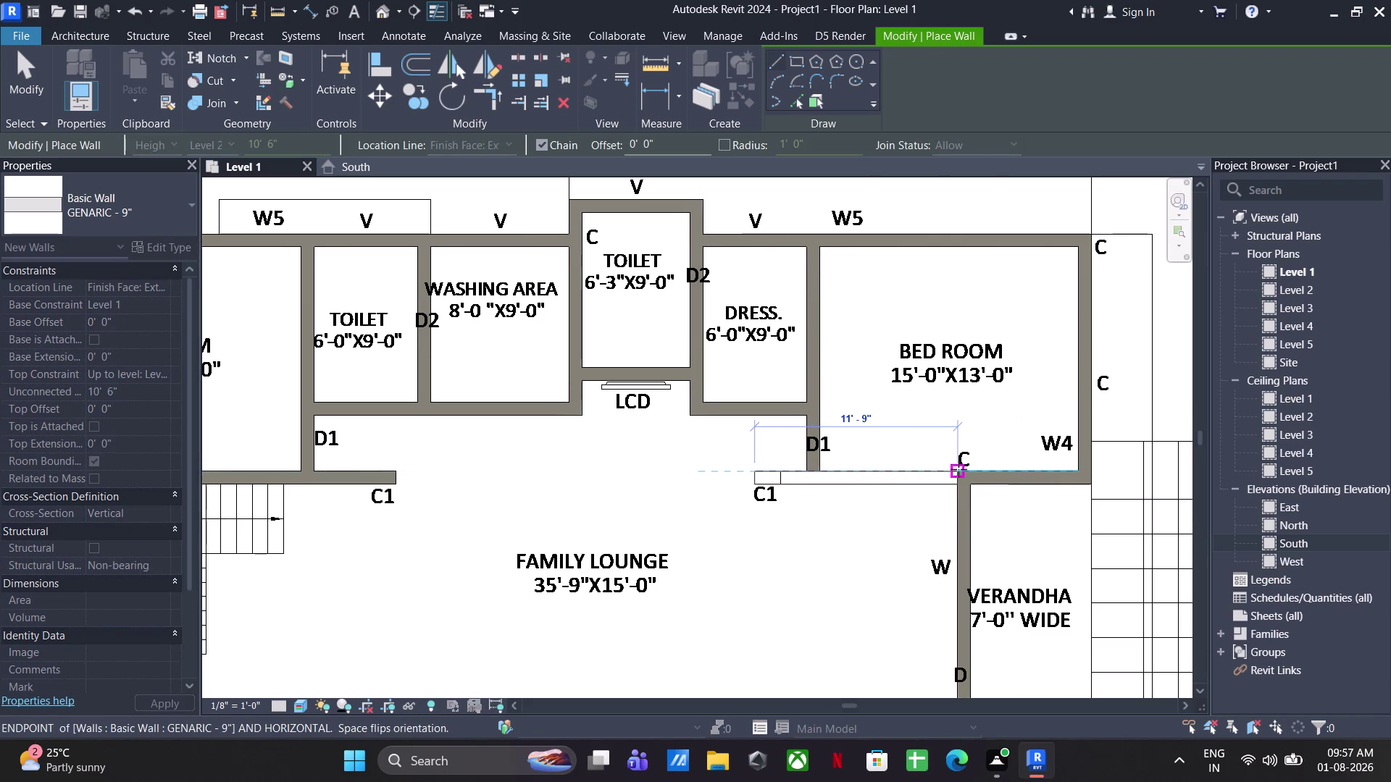
click(959, 469)
key(Escape)
middle_drag(872, 549, 900, 381)
Draw walls along the drawing room's north side and down to the dining area corner.
scroll(down, 3)
middle_drag(839, 447, 878, 358)
scroll(up, 3)
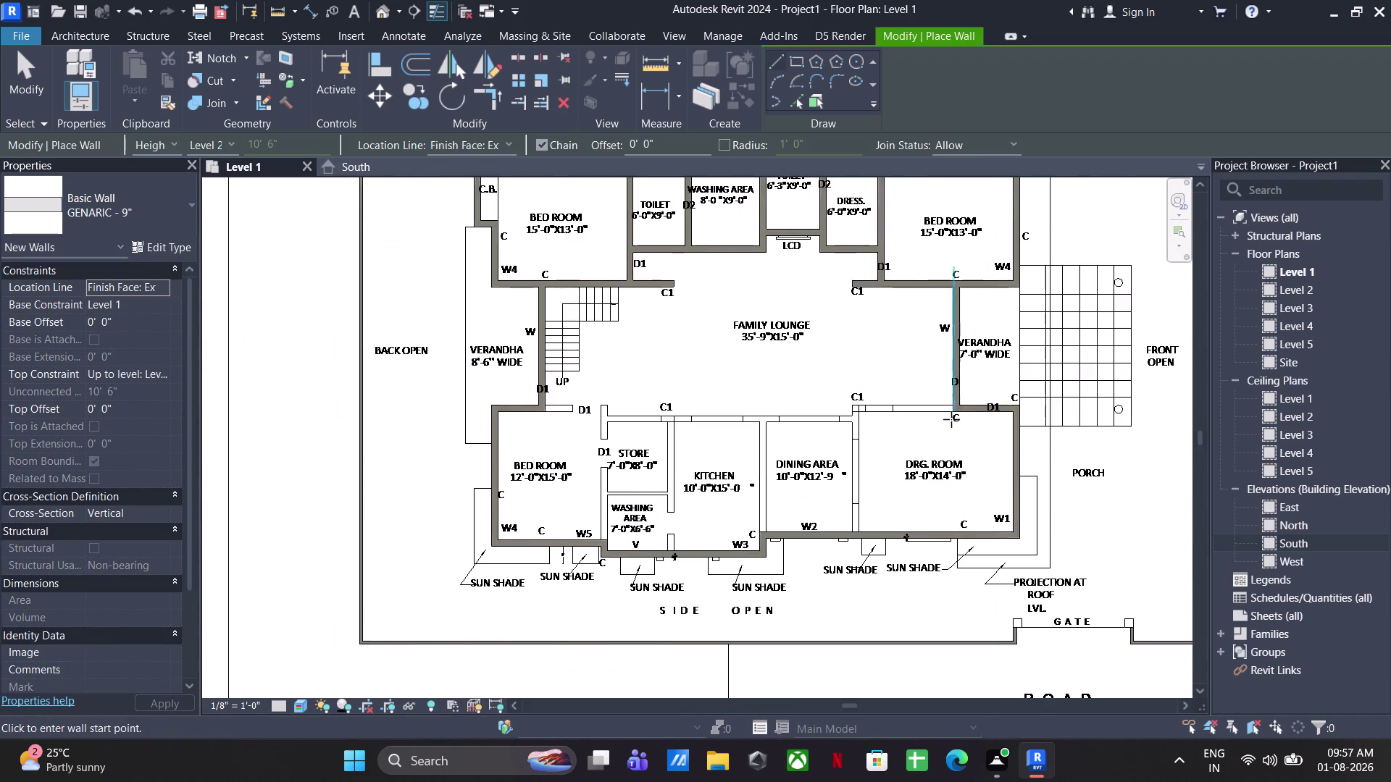
scroll(up, 3)
click(958, 385)
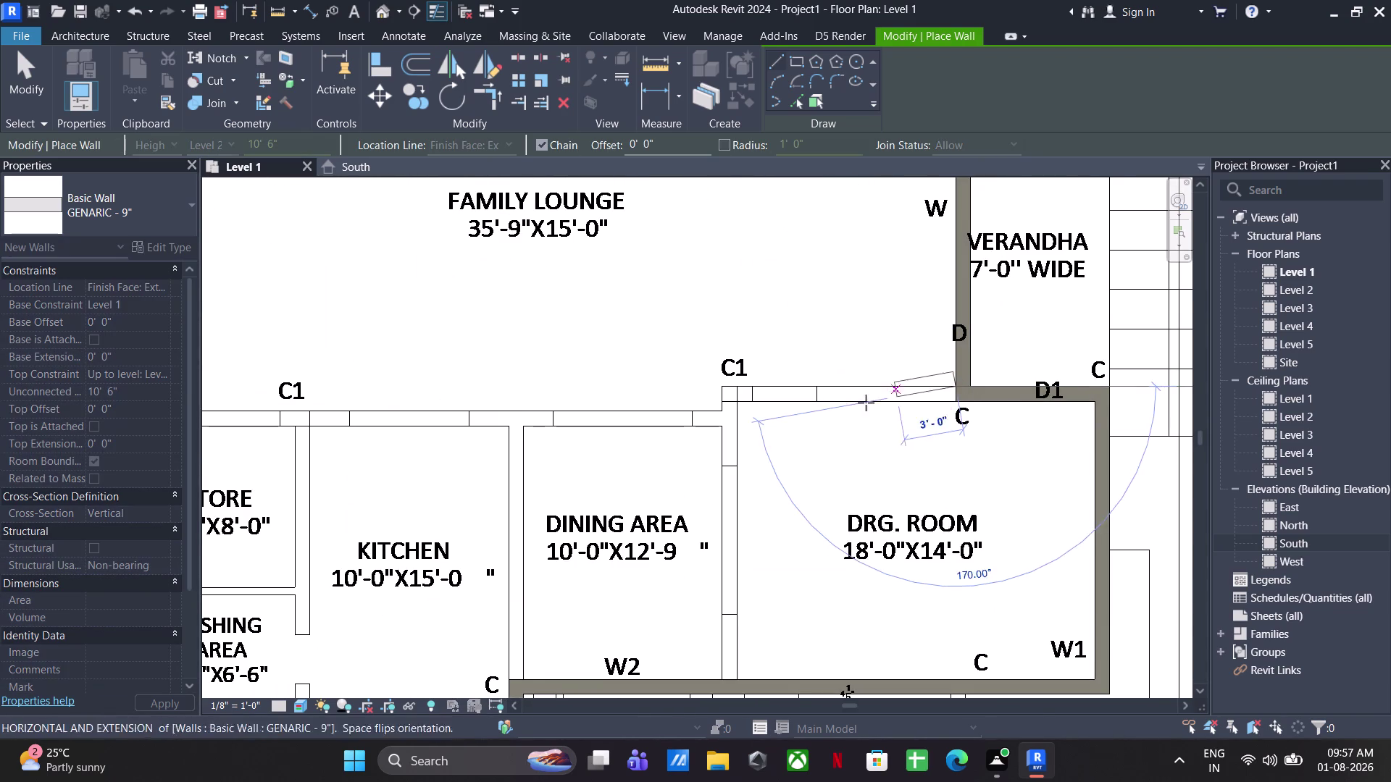
key(space)
click(726, 391)
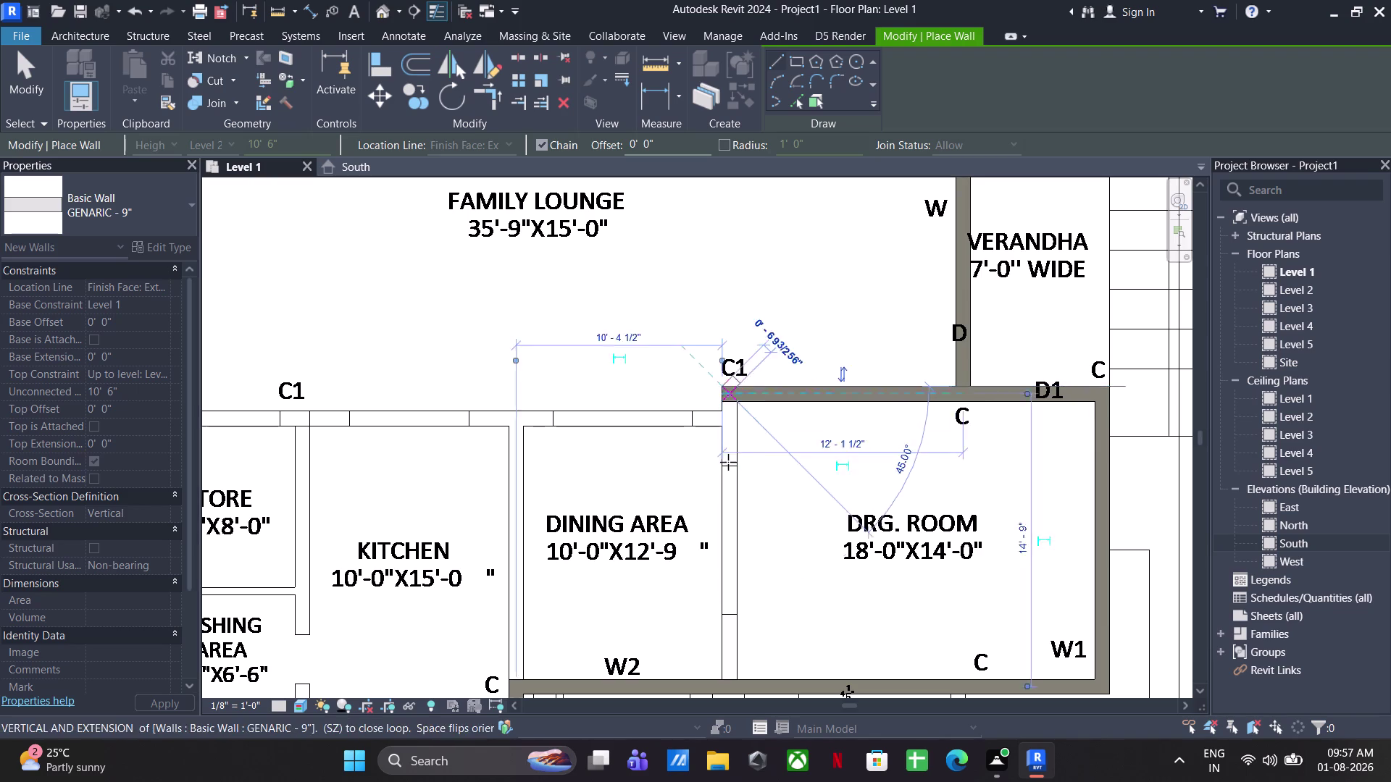
middle_drag(728, 491, 741, 320)
click(738, 510)
key(Escape)
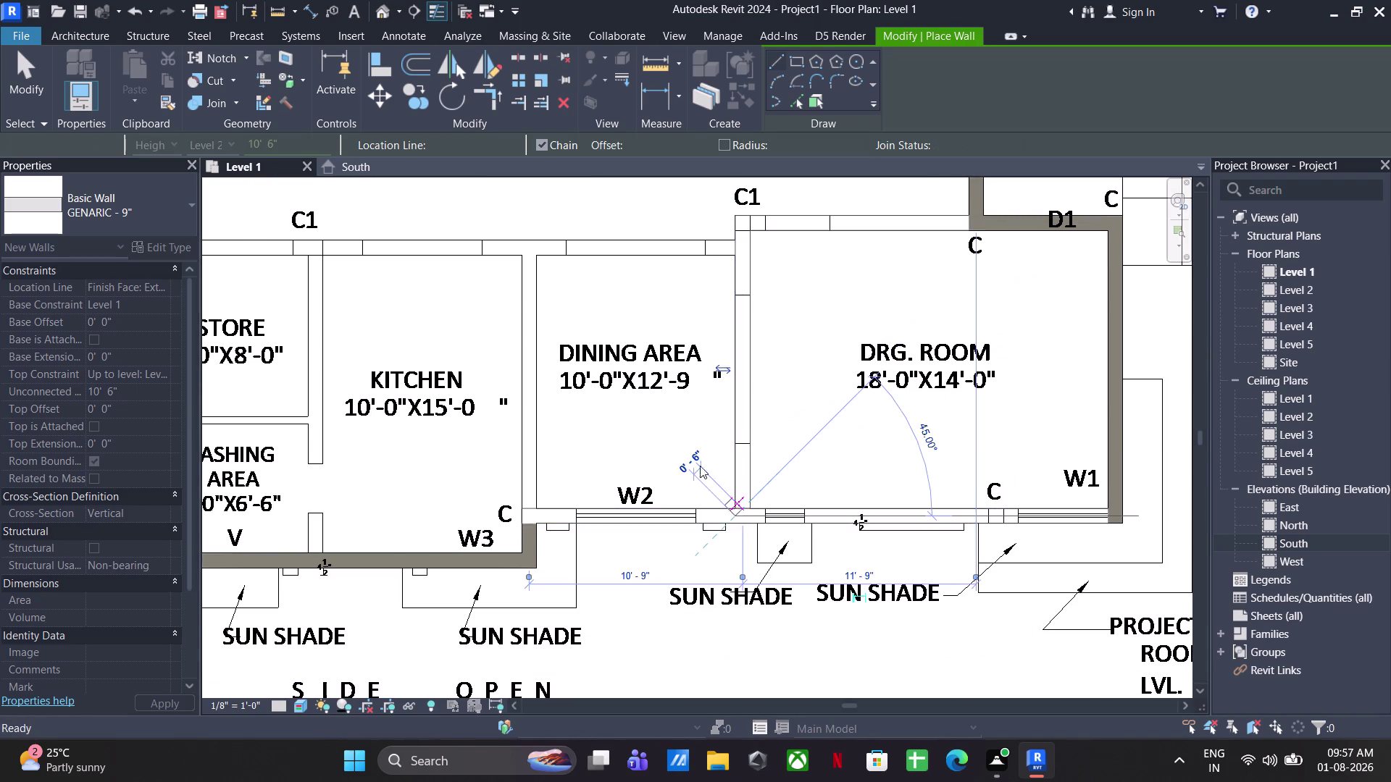
Draw the kitchen's north wall, the store's north edge and the store's west wall to the washing area.
middle_drag(698, 408, 881, 492)
click(915, 327)
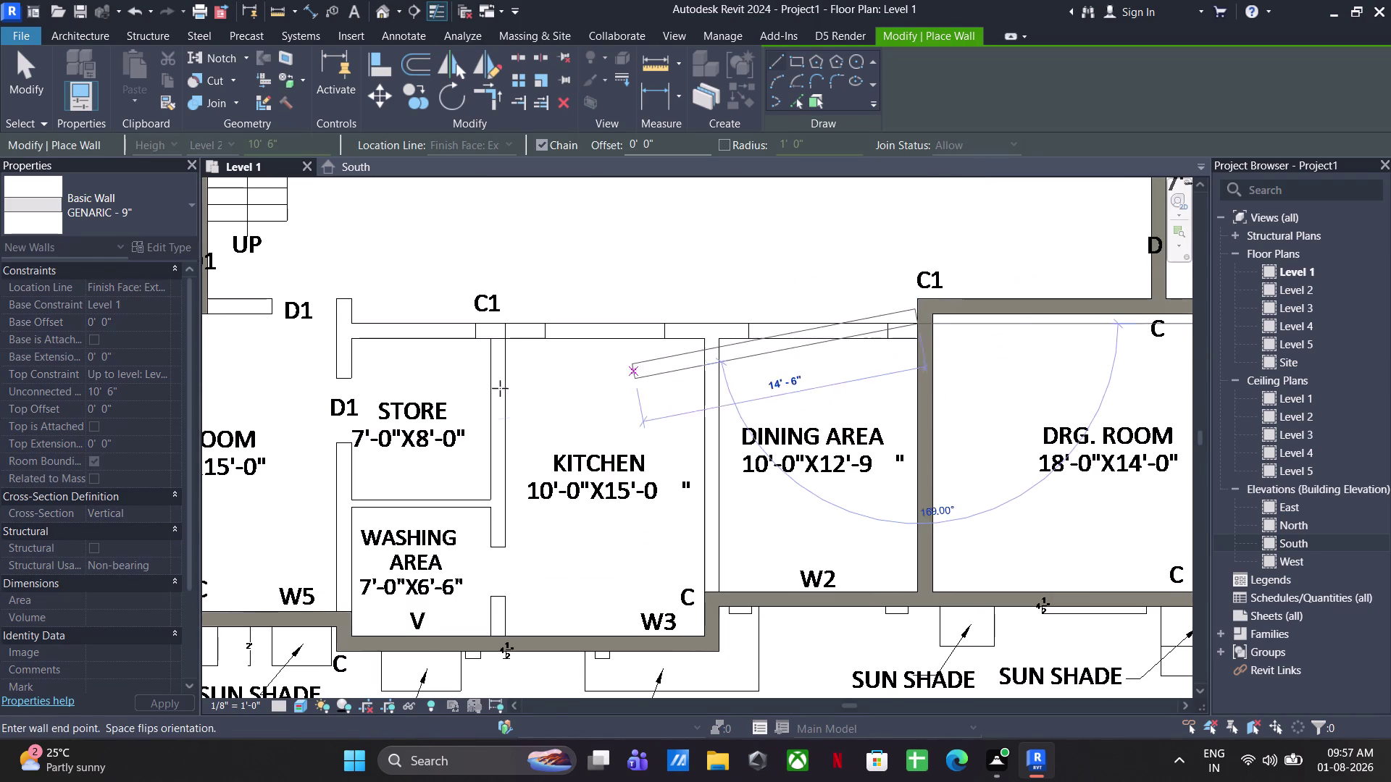
middle_drag(455, 379, 709, 387)
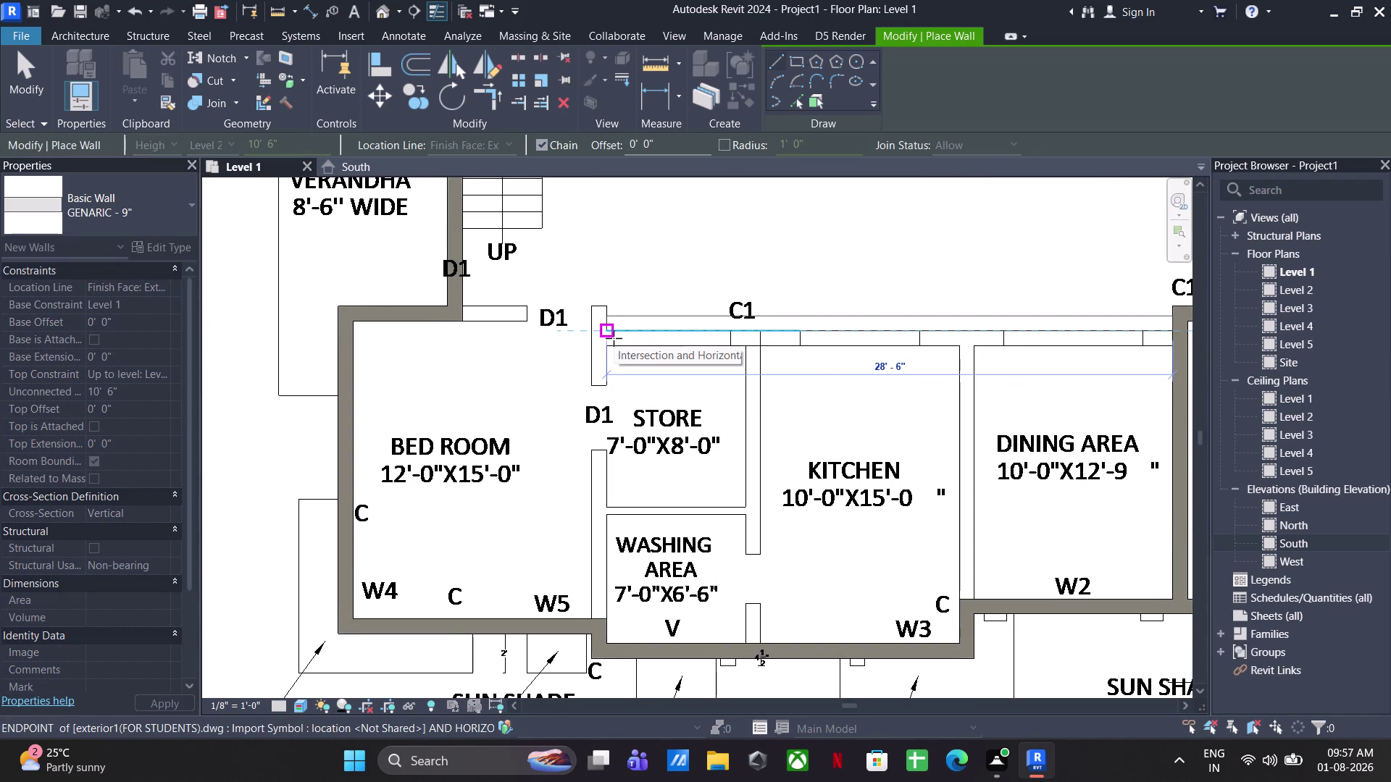
key(space)
click(611, 337)
click(607, 308)
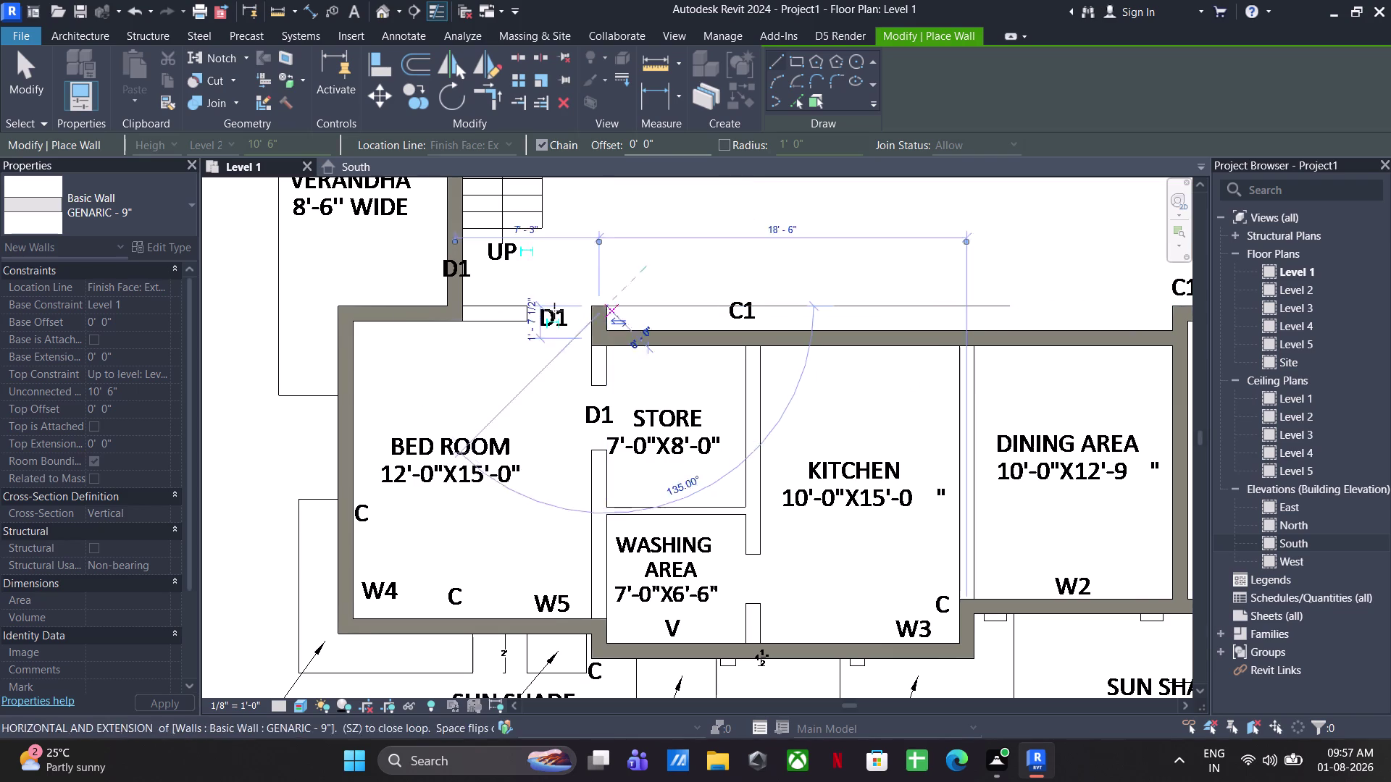
click(466, 306)
key(Escape)
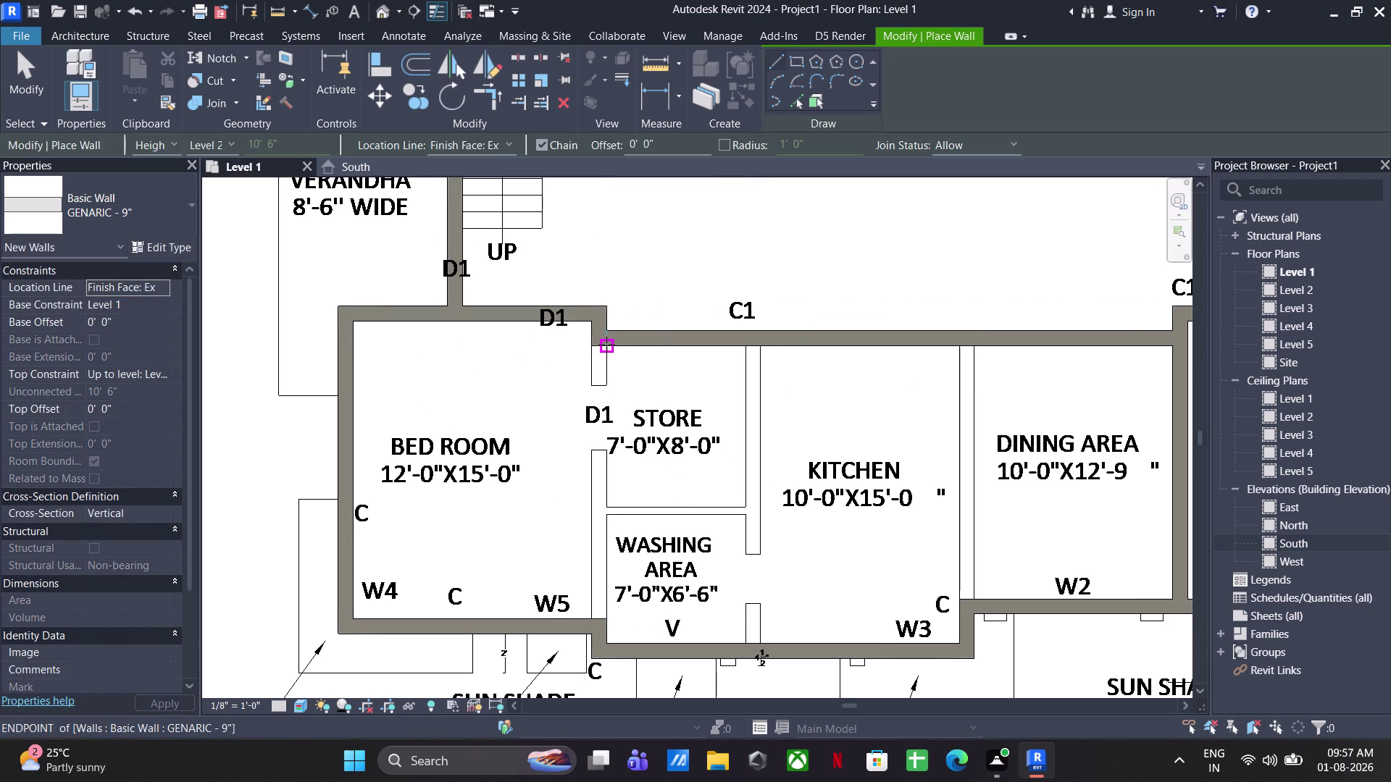
click(606, 345)
click(608, 624)
key(Escape)
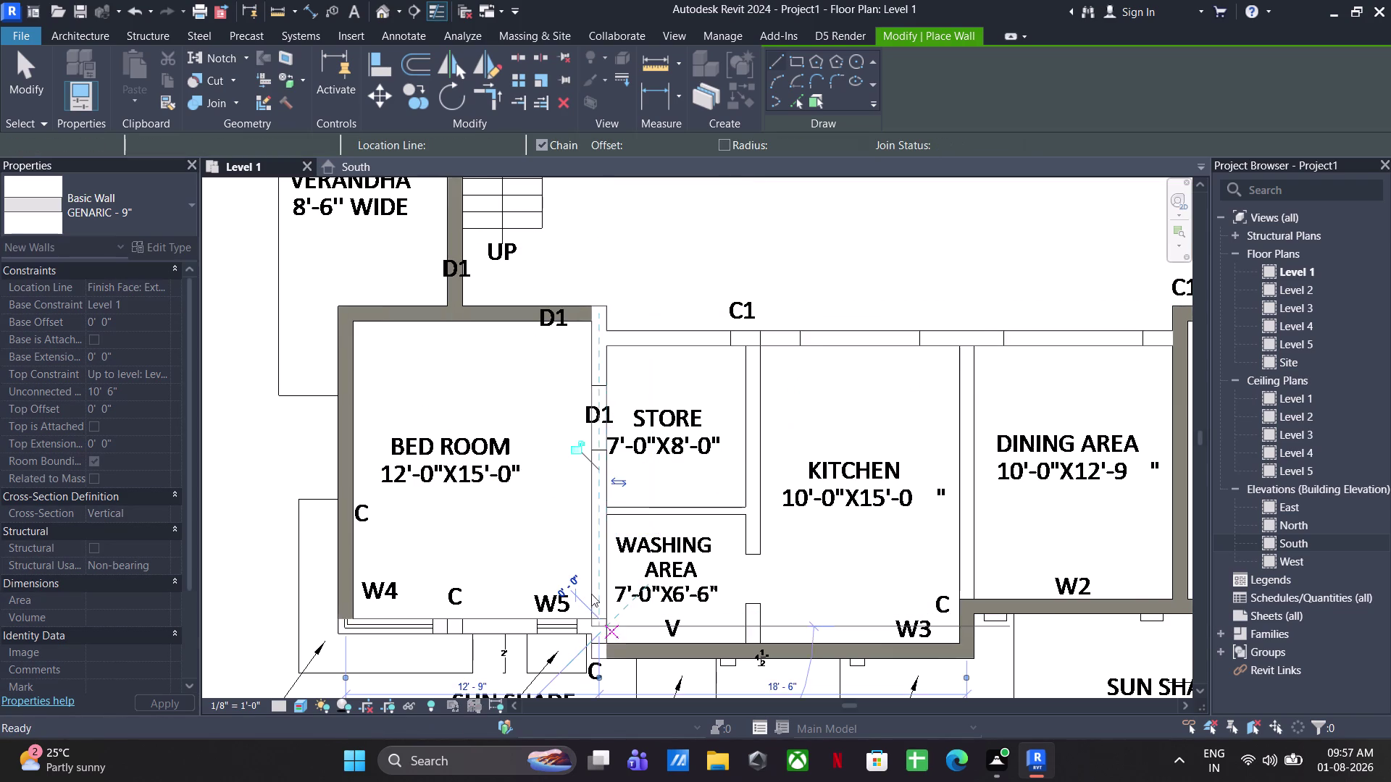
Draw the kitchen's west and east walls down to the kitchen and dining area bottoms.
click(755, 346)
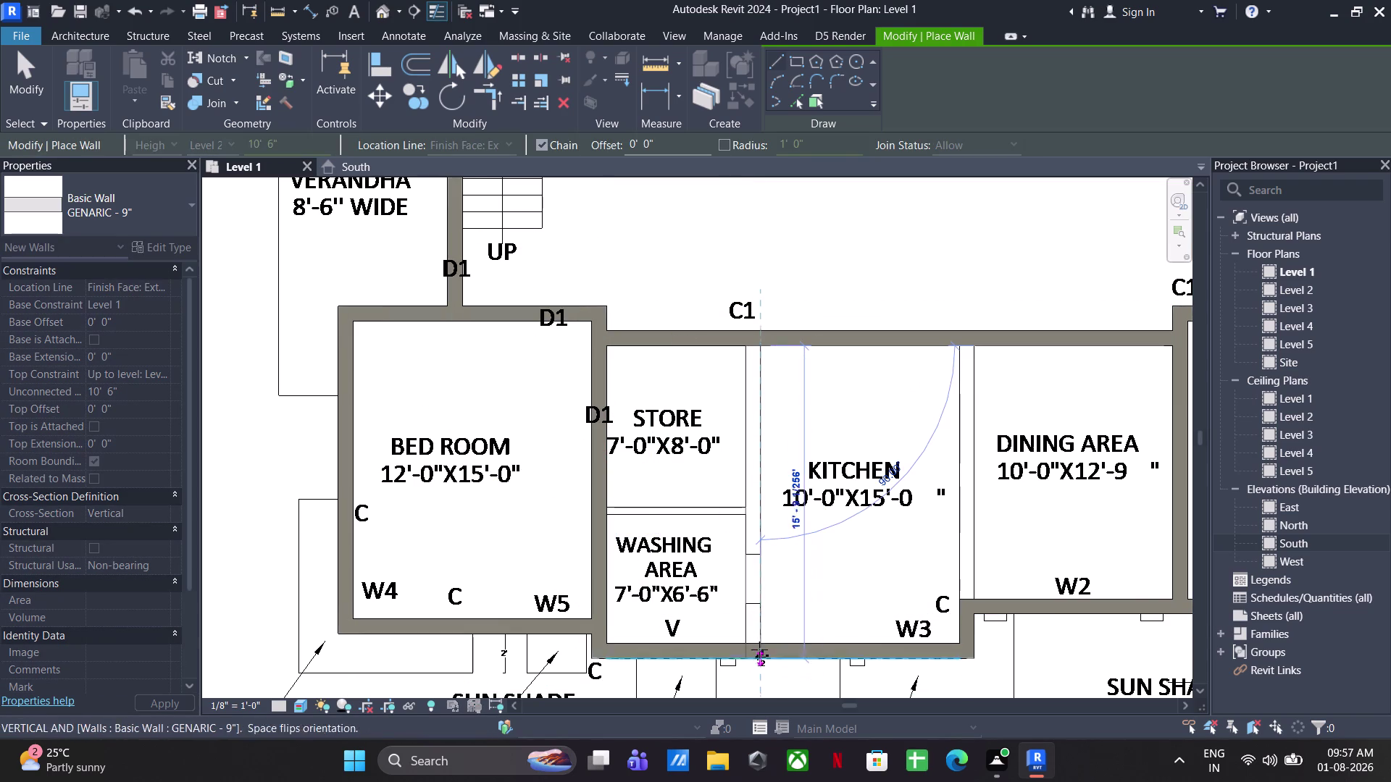
click(759, 639)
key(Escape)
middle_drag(836, 600, 560, 593)
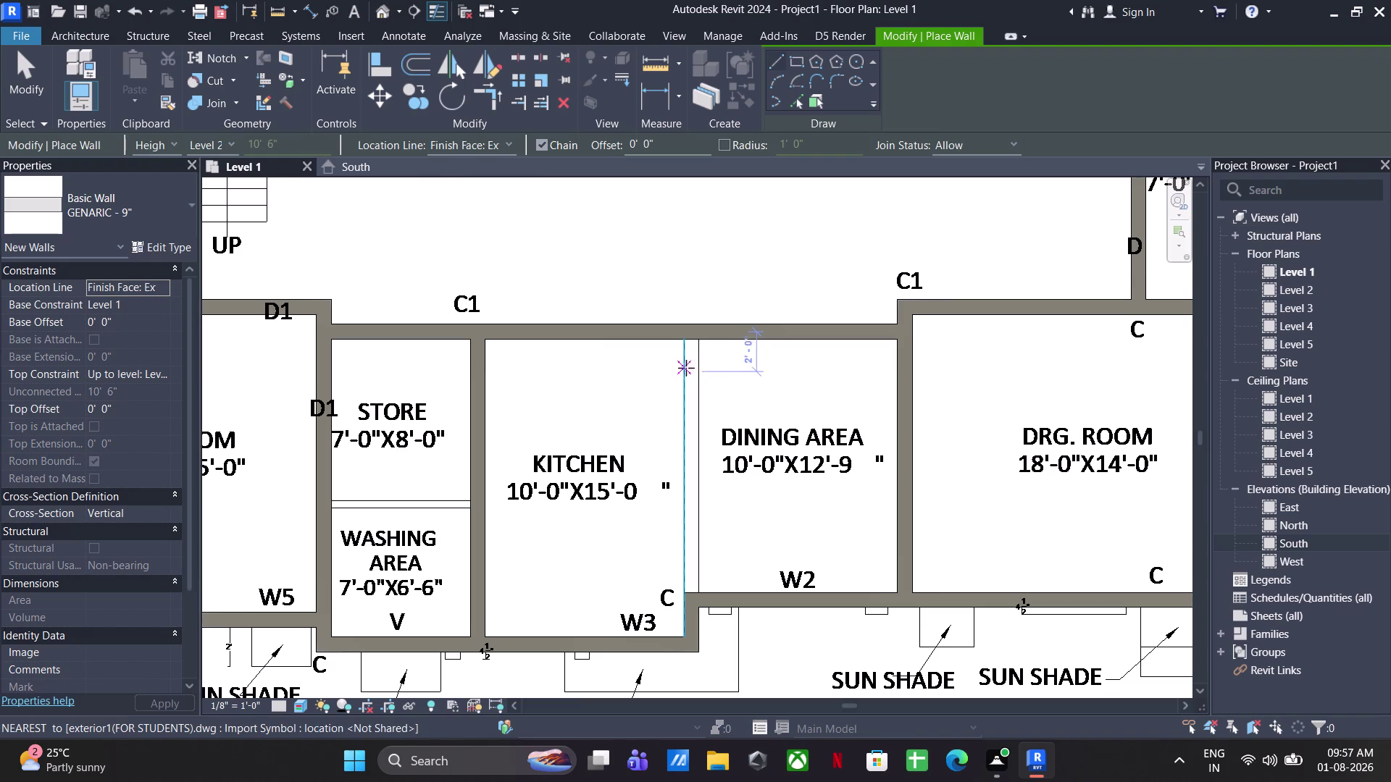
click(703, 344)
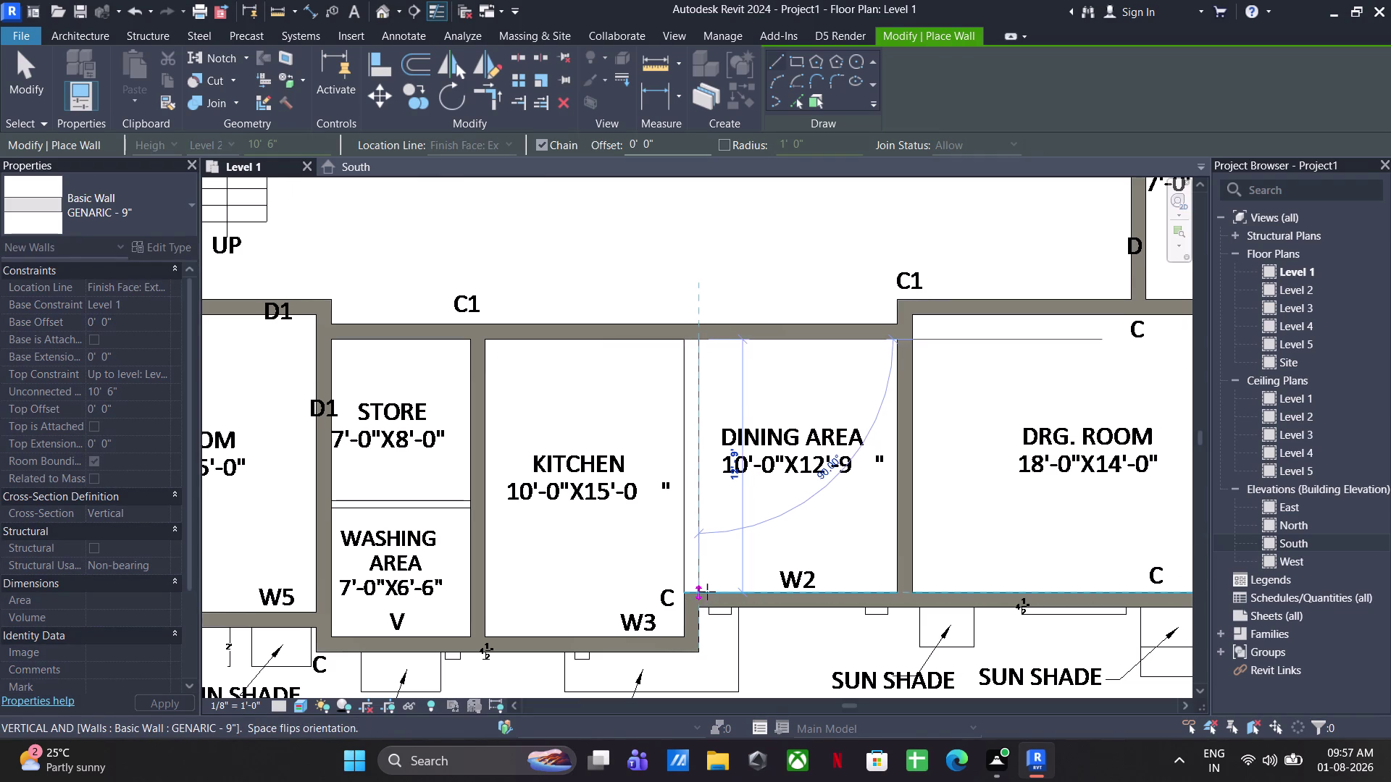
click(707, 592)
key(Escape)
Draw a GENERIC - 4.5" partition between the store and washing area.
middle_drag(517, 573, 731, 574)
click(102, 205)
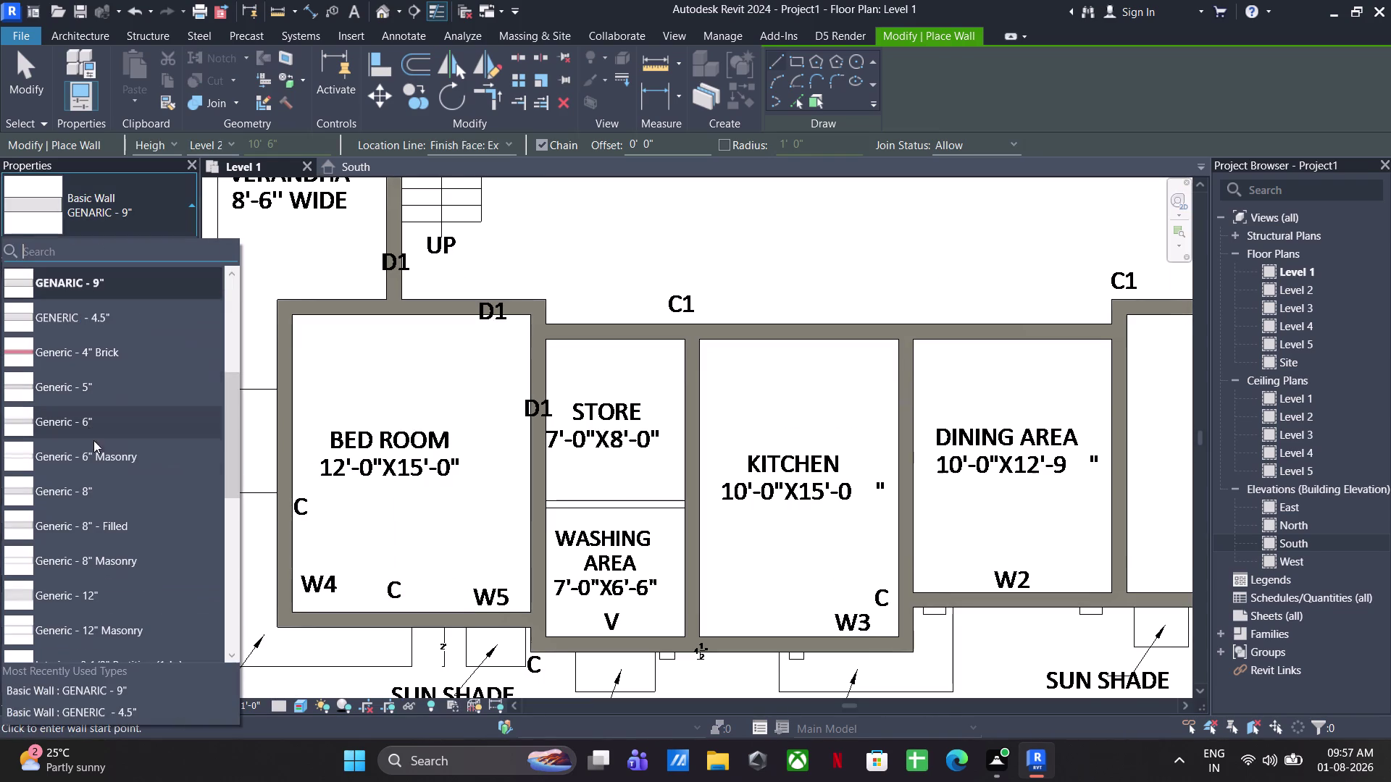
click(114, 323)
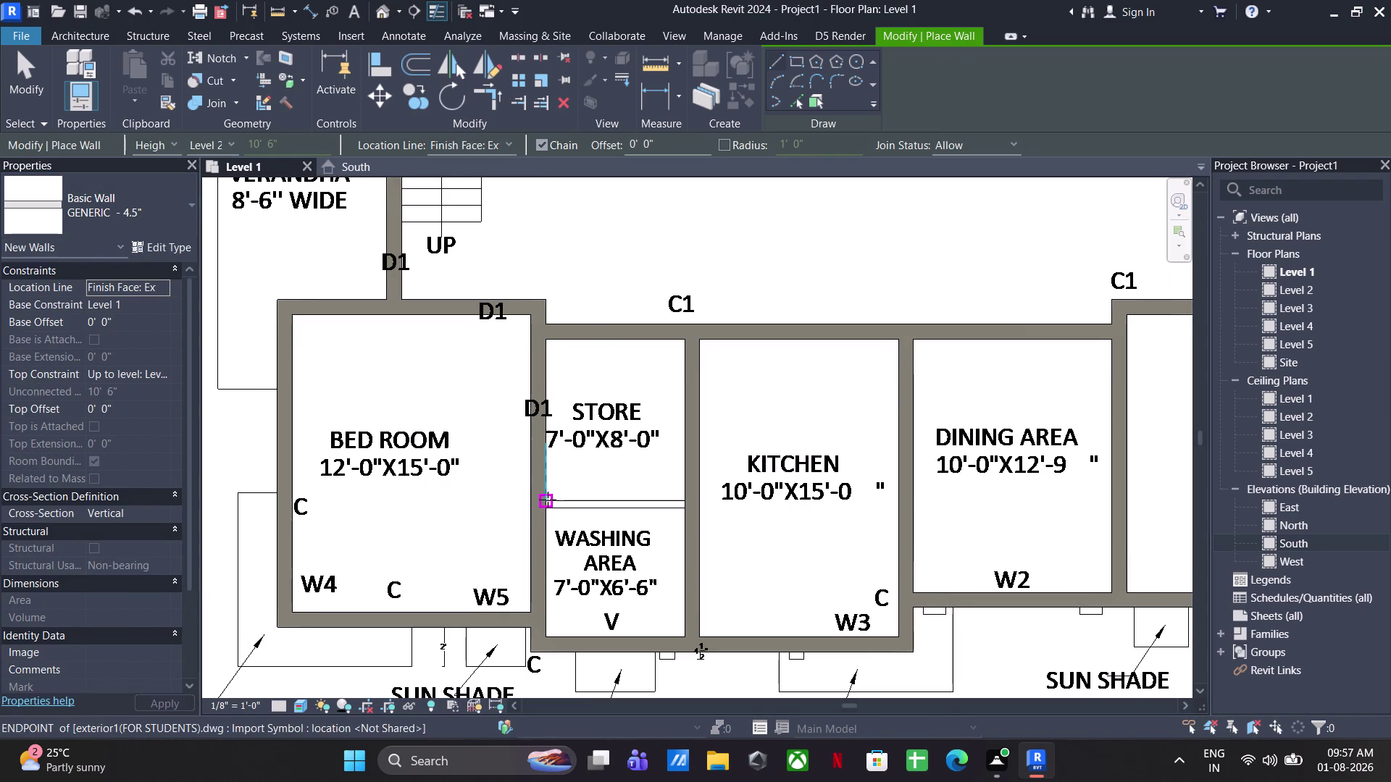
click(546, 500)
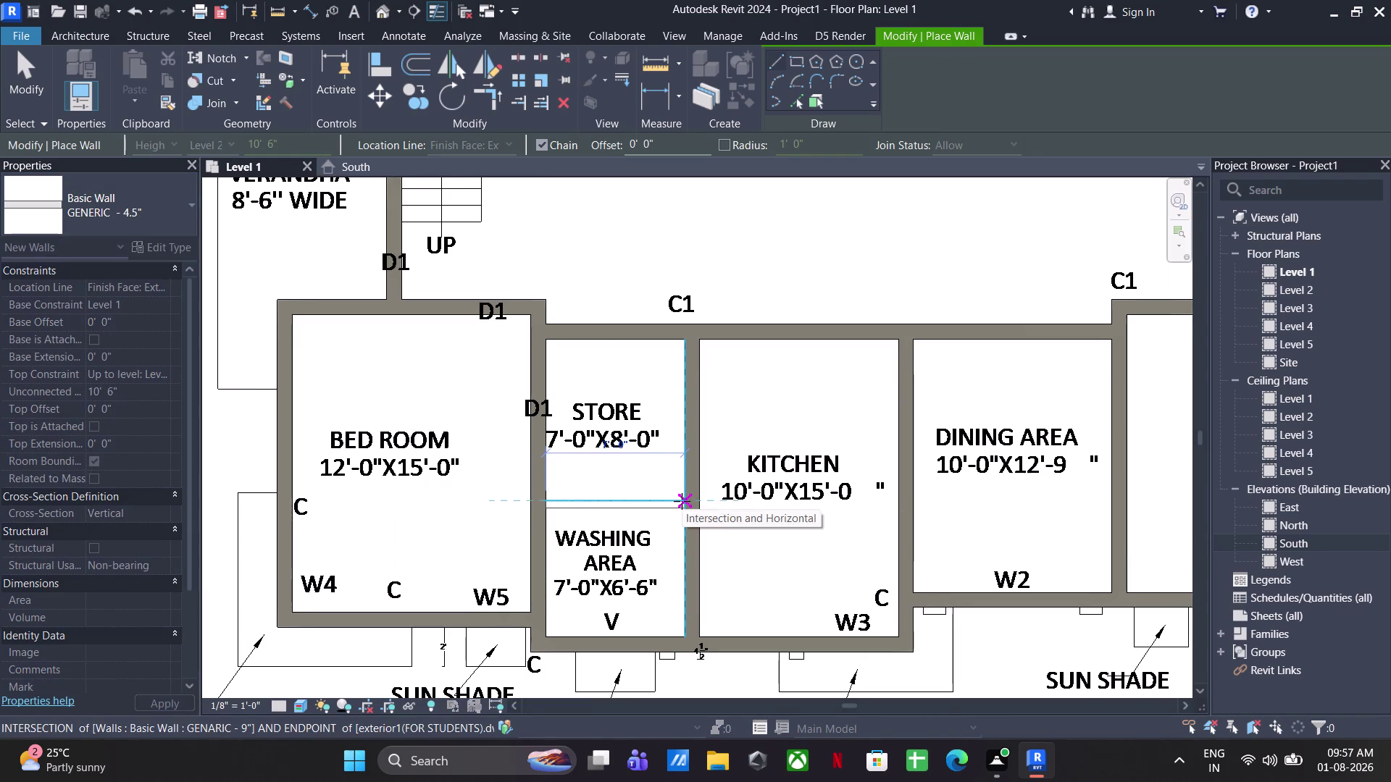
click(682, 502)
key(Escape)
Recentre the whole lower wing in view and exit the wall tool.
scroll(down, 3)
middle_drag(596, 469, 525, 519)
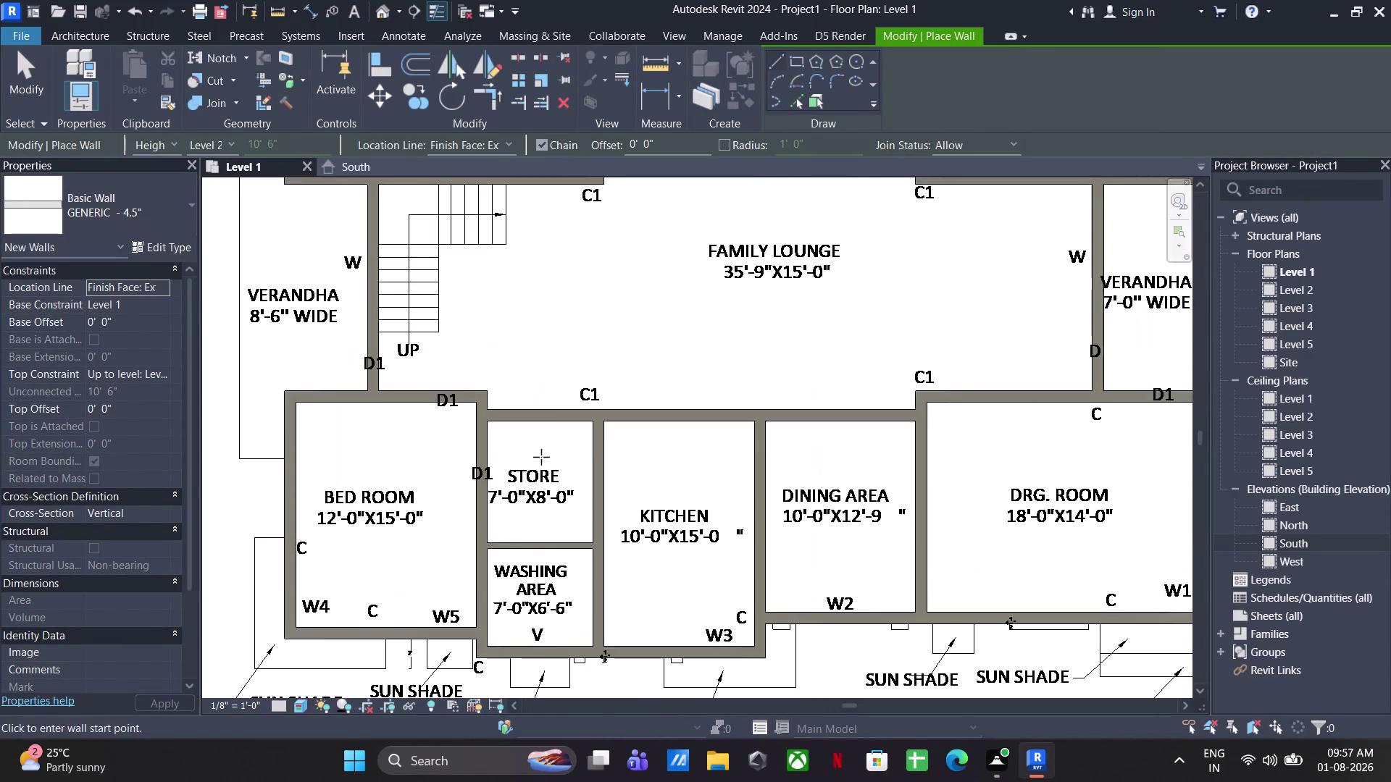
scroll(down, 3)
middle_drag(589, 382, 568, 408)
key(Escape)
key(Escape)
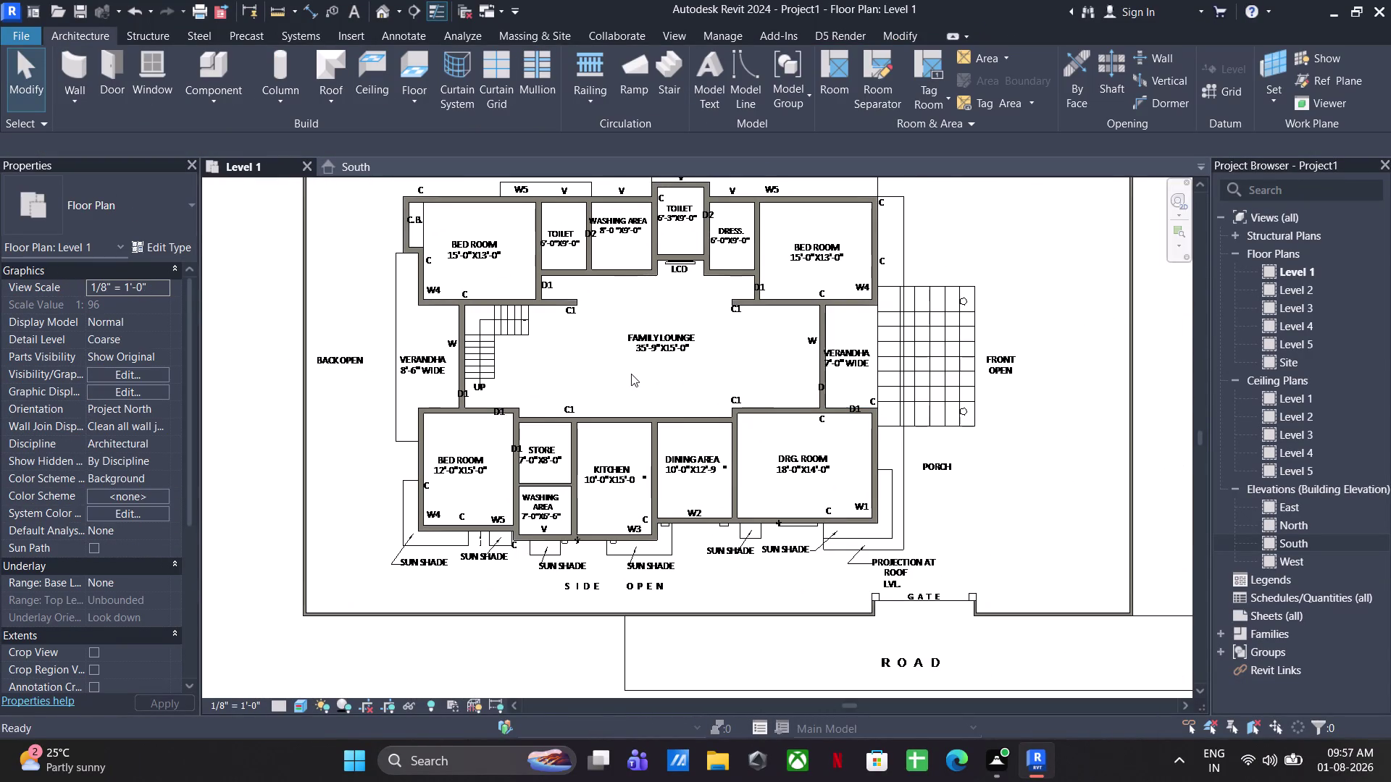
key(Escape)
key(Escape)
key(Escape)
key(Escape)
middle_drag(622, 346, 643, 389)
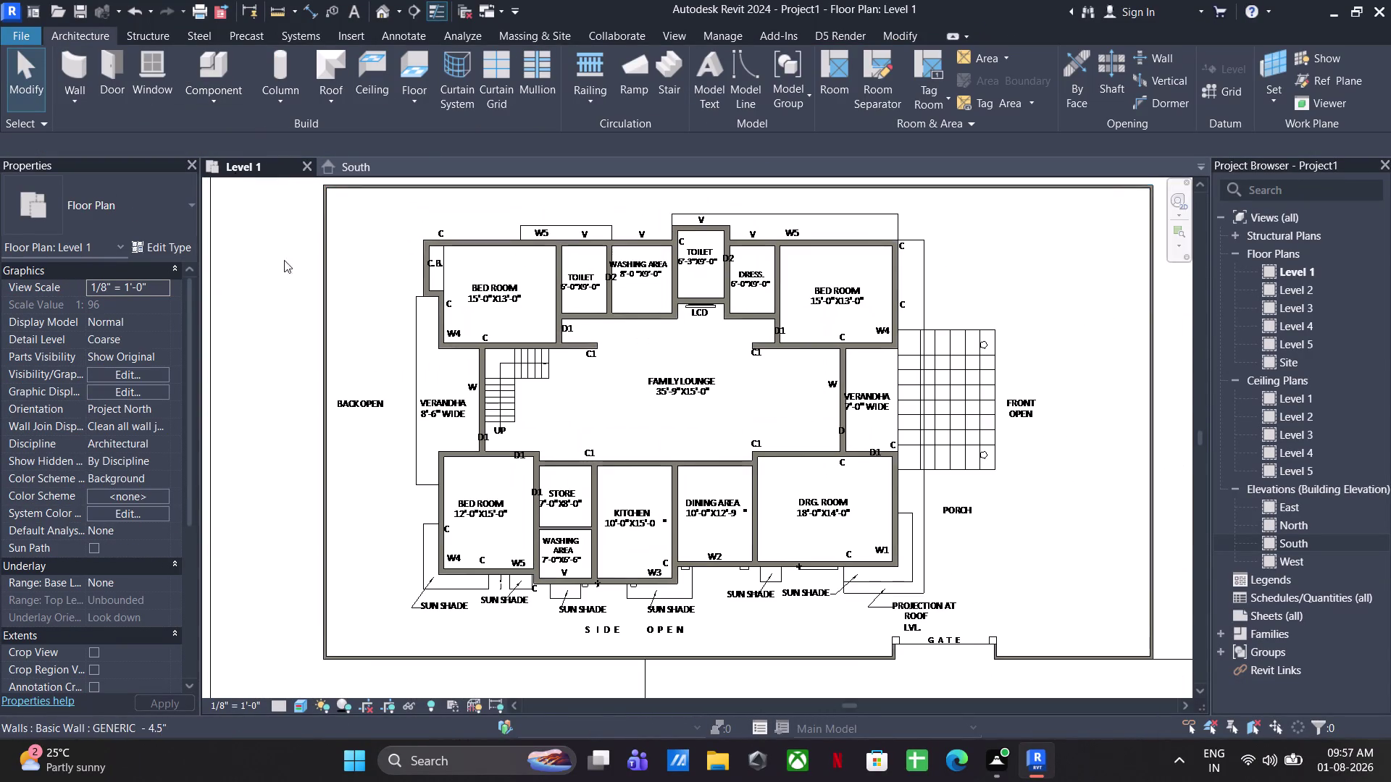
click(305, 707)
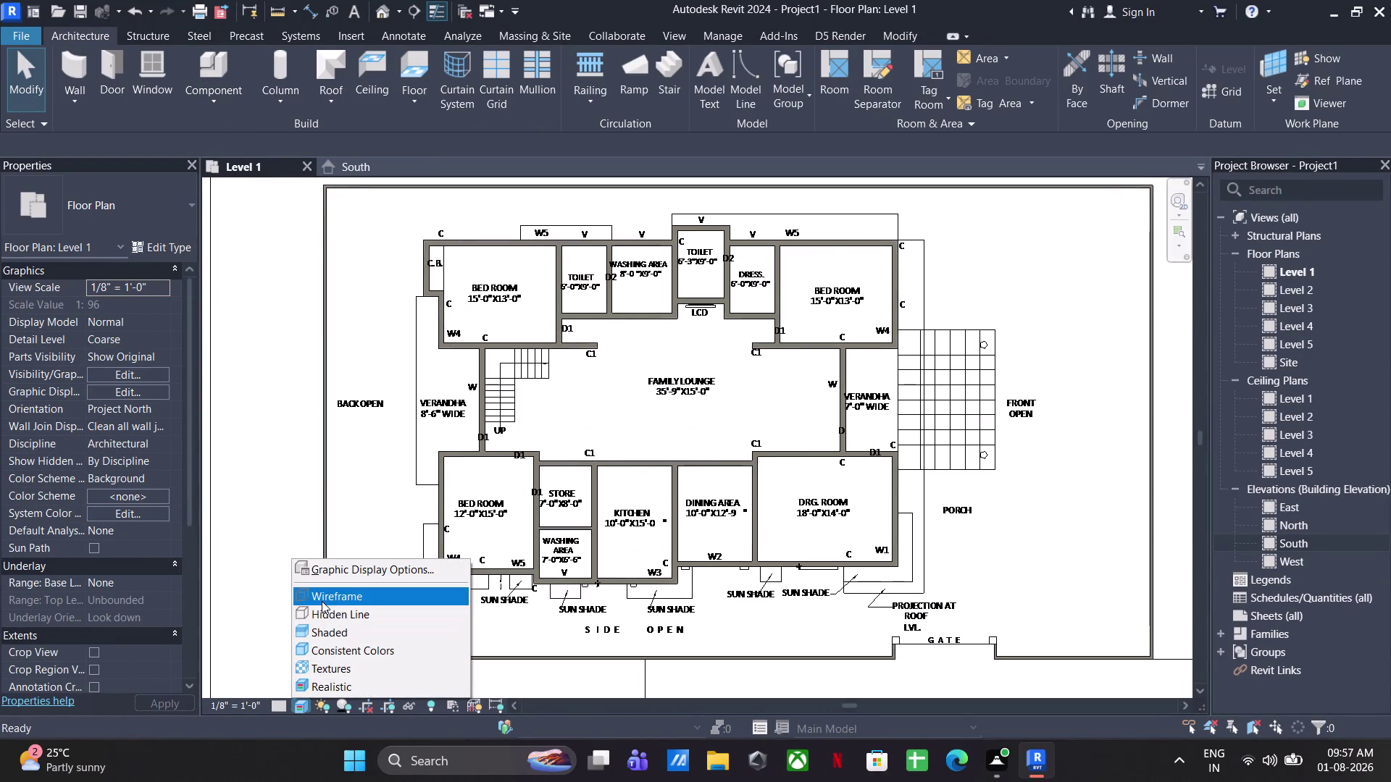
click(251, 327)
click(373, 5)
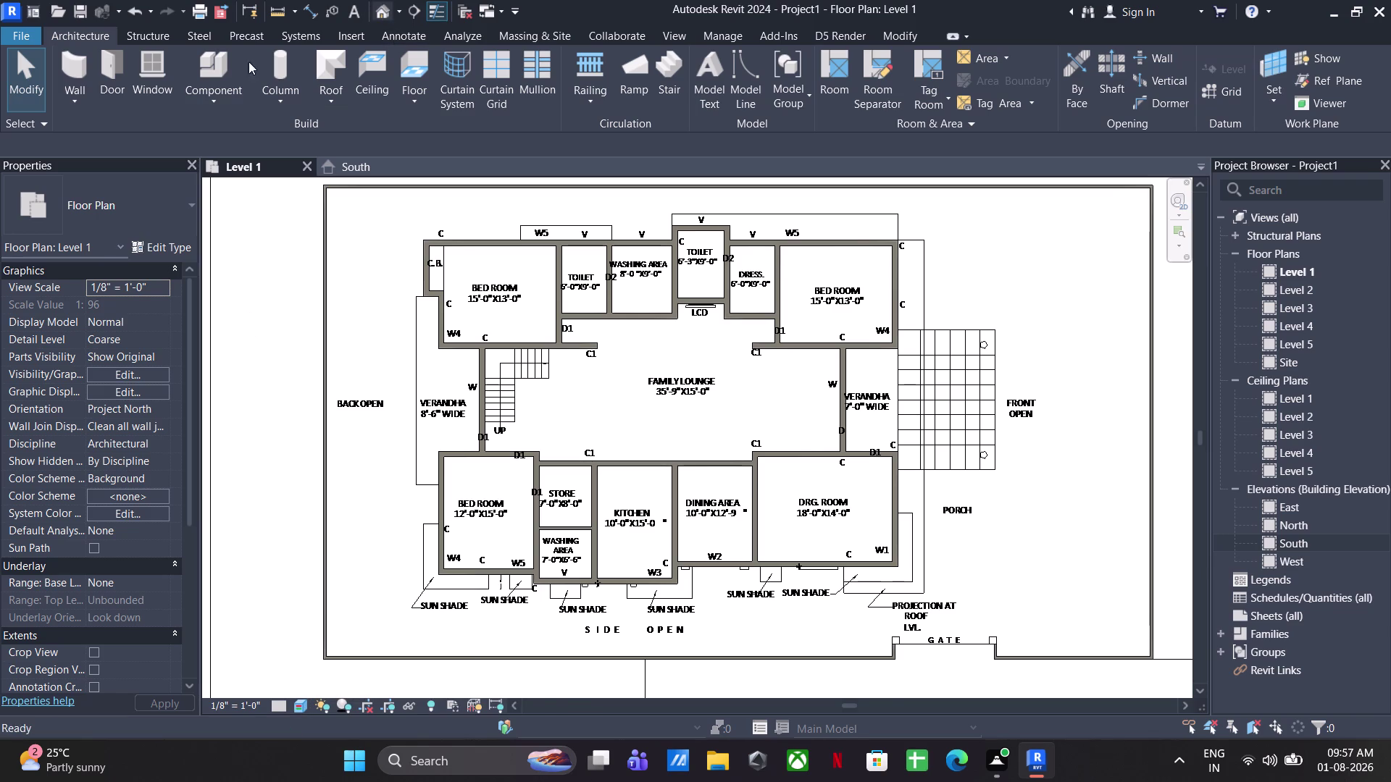
scroll(up, 3)
middle_drag(525, 455, 608, 495)
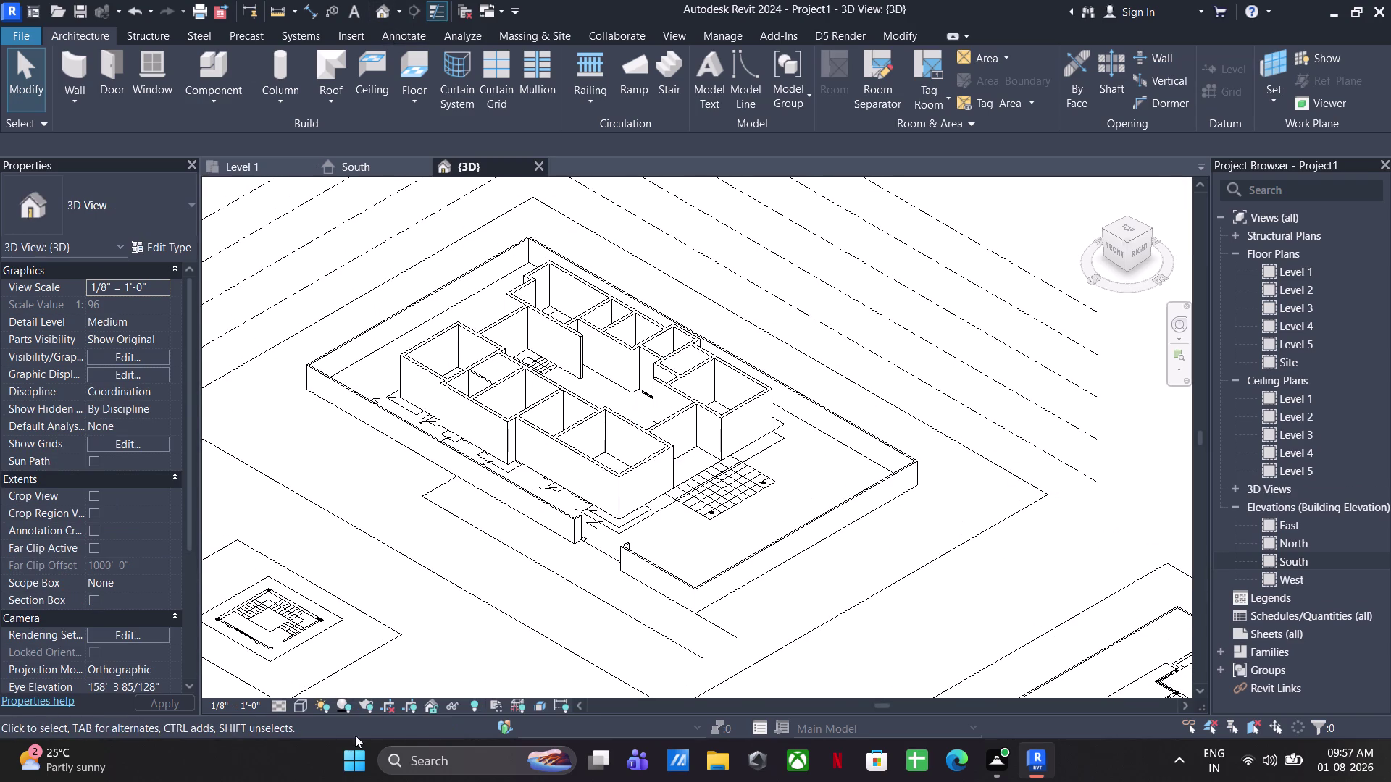
click(301, 709)
click(325, 694)
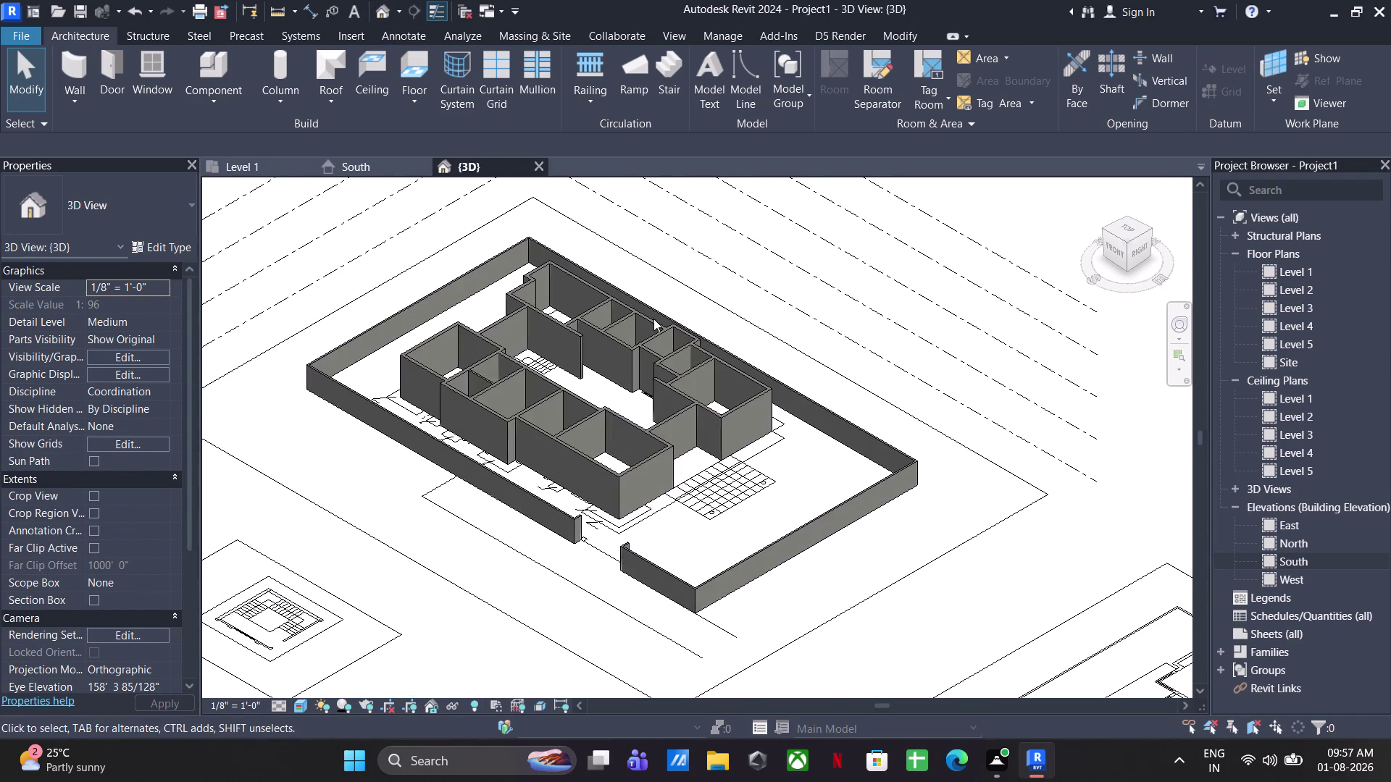
scroll(up, 3)
click(290, 163)
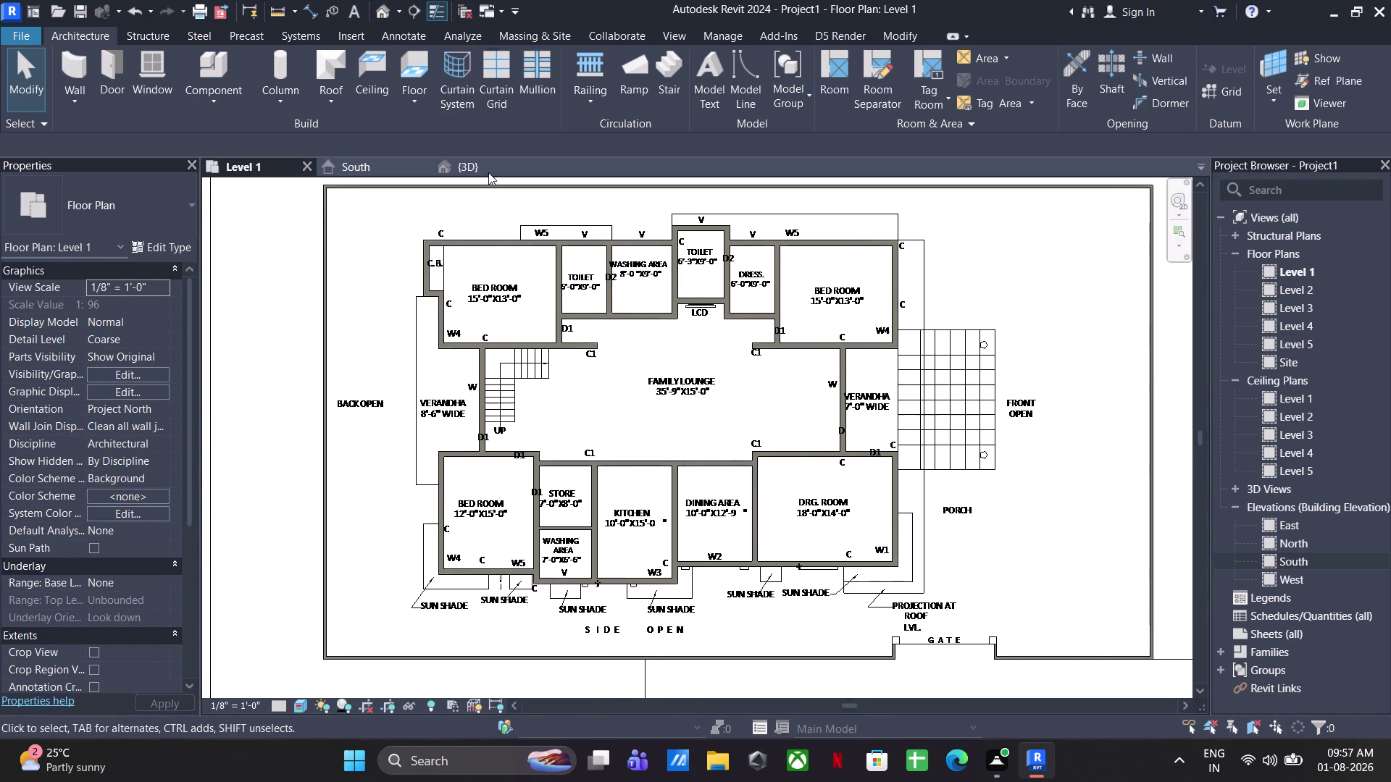
click(296, 708)
click(329, 599)
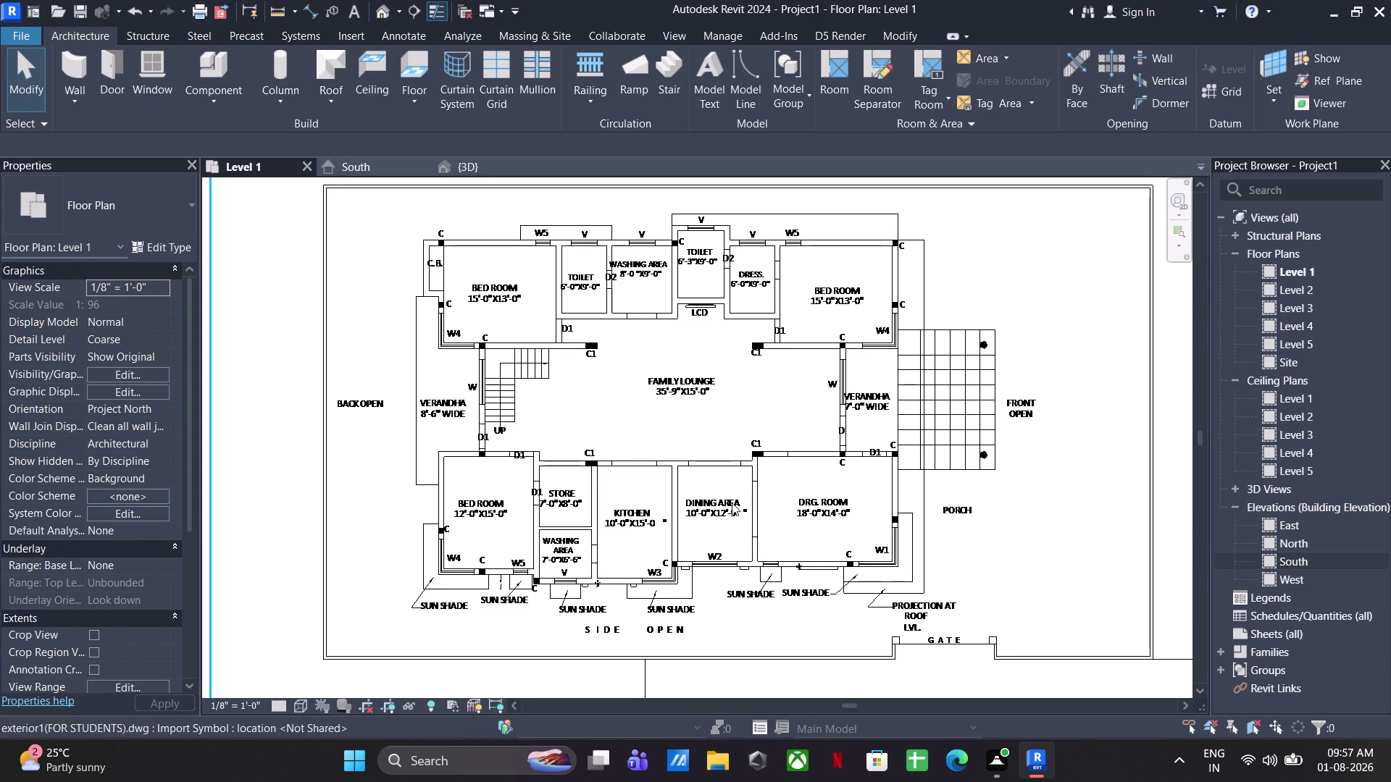
Centre the view on the verandah wall and start loading a door family.
middle_drag(731, 502, 596, 502)
scroll(up, 3)
scroll(up, 3)
middle_drag(620, 460, 666, 423)
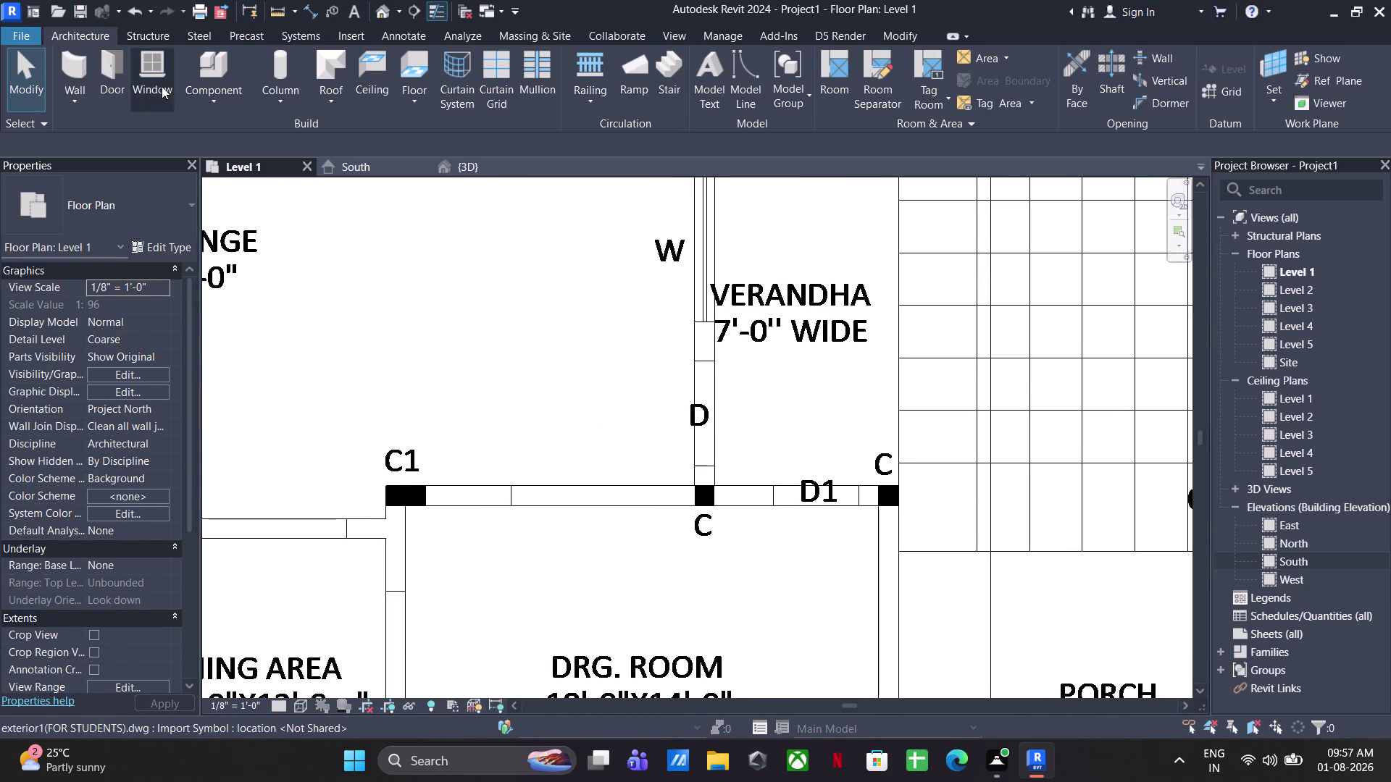
click(121, 62)
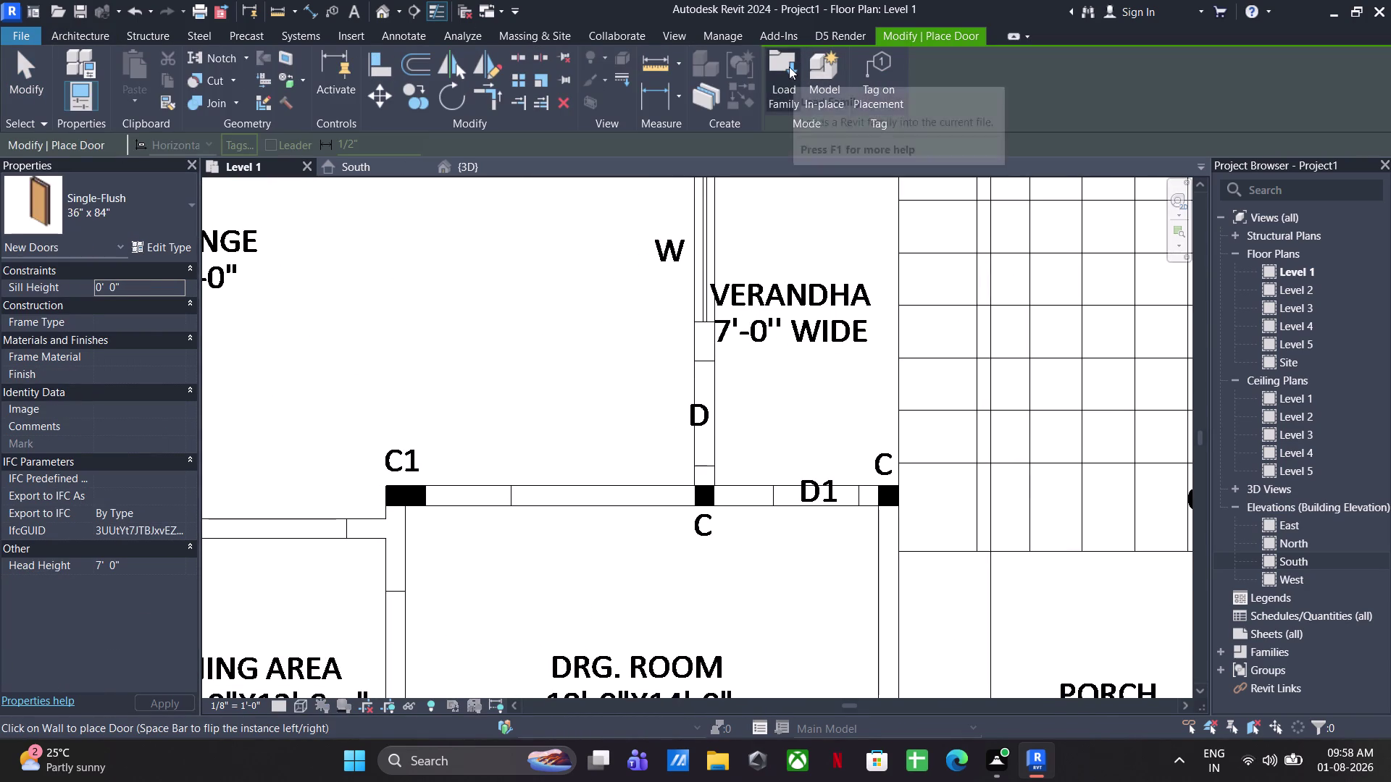
click(789, 67)
scroll(down, 3)
scroll(up, 3)
scroll(down, 3)
scroll(up, 3)
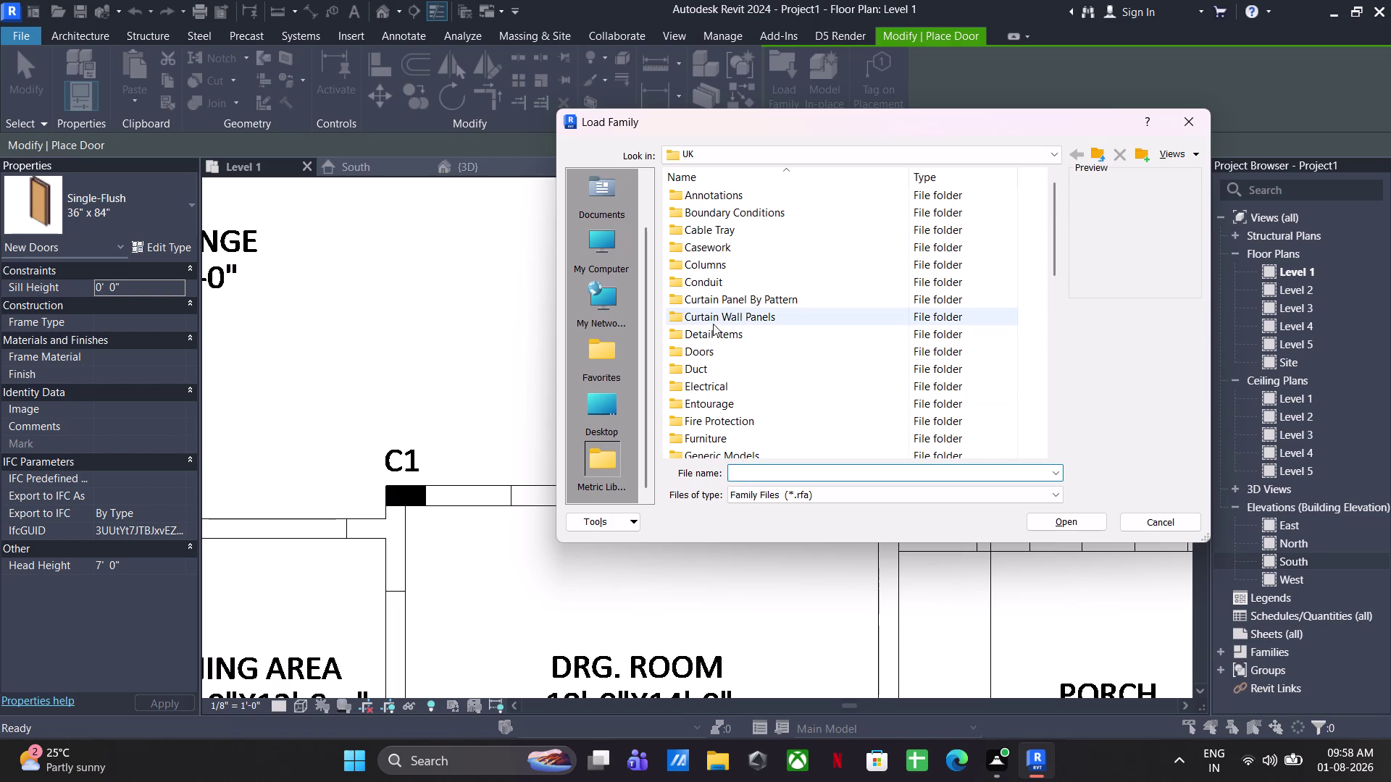
Load Doors_ExtDbl_Louvre_w-Transome from the Doors > External Doors library folder.
double_click(711, 344)
double_click(741, 215)
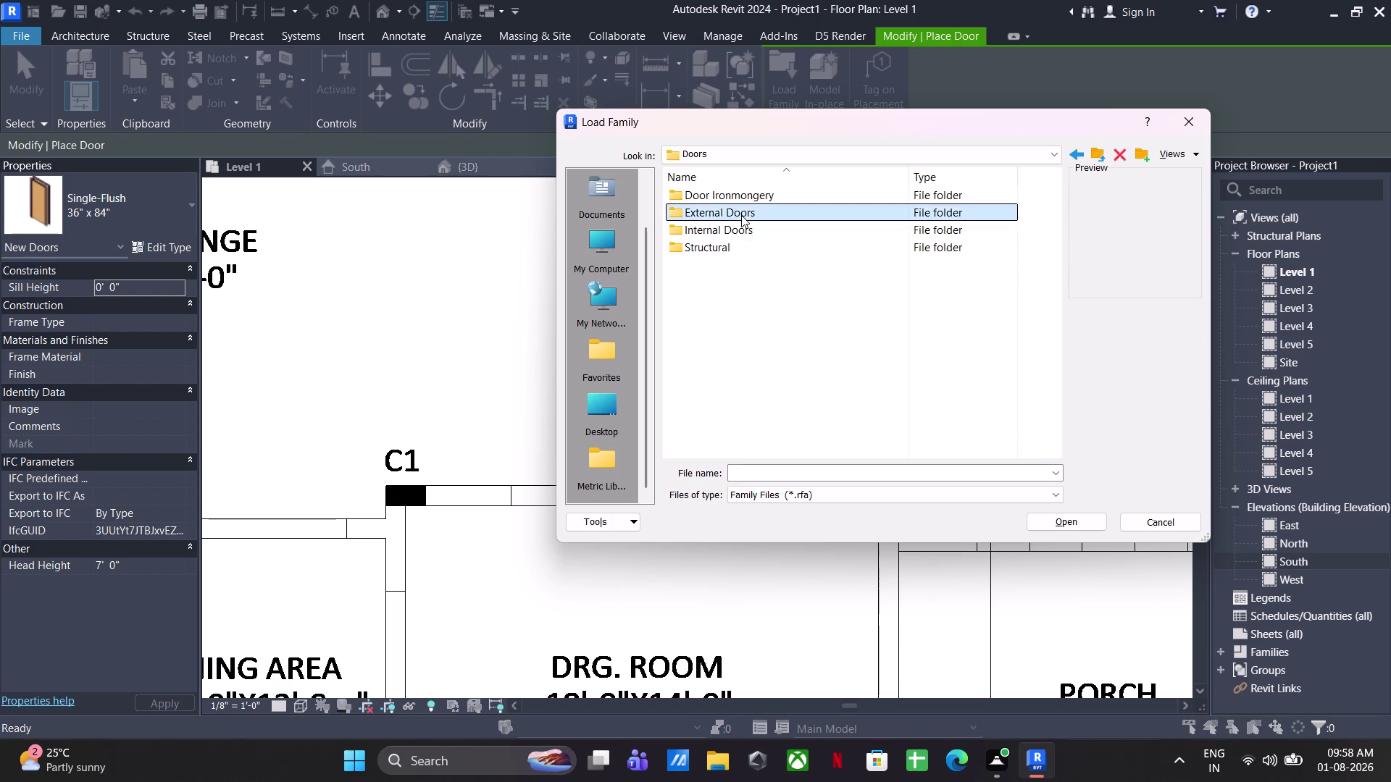
click(742, 203)
click(738, 231)
click(727, 277)
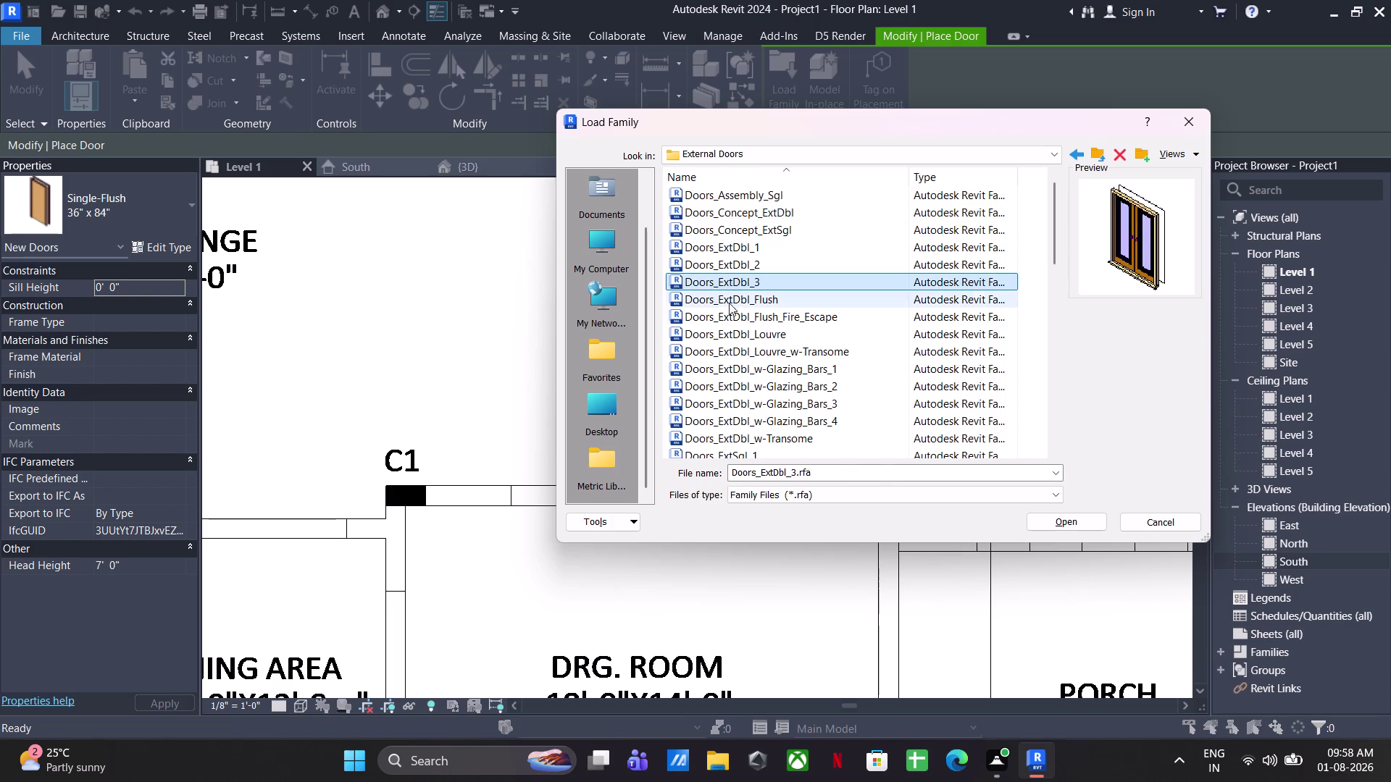
click(730, 312)
click(730, 350)
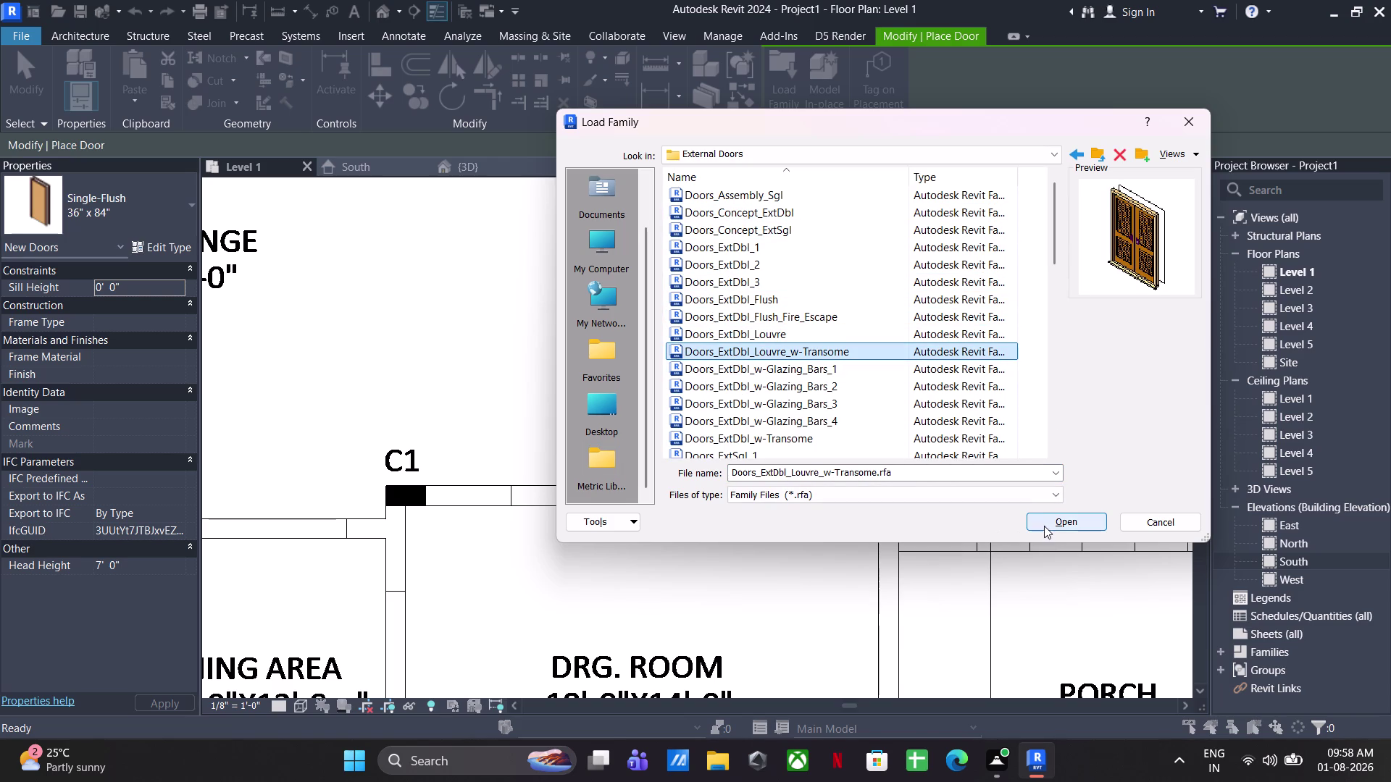
click(1045, 529)
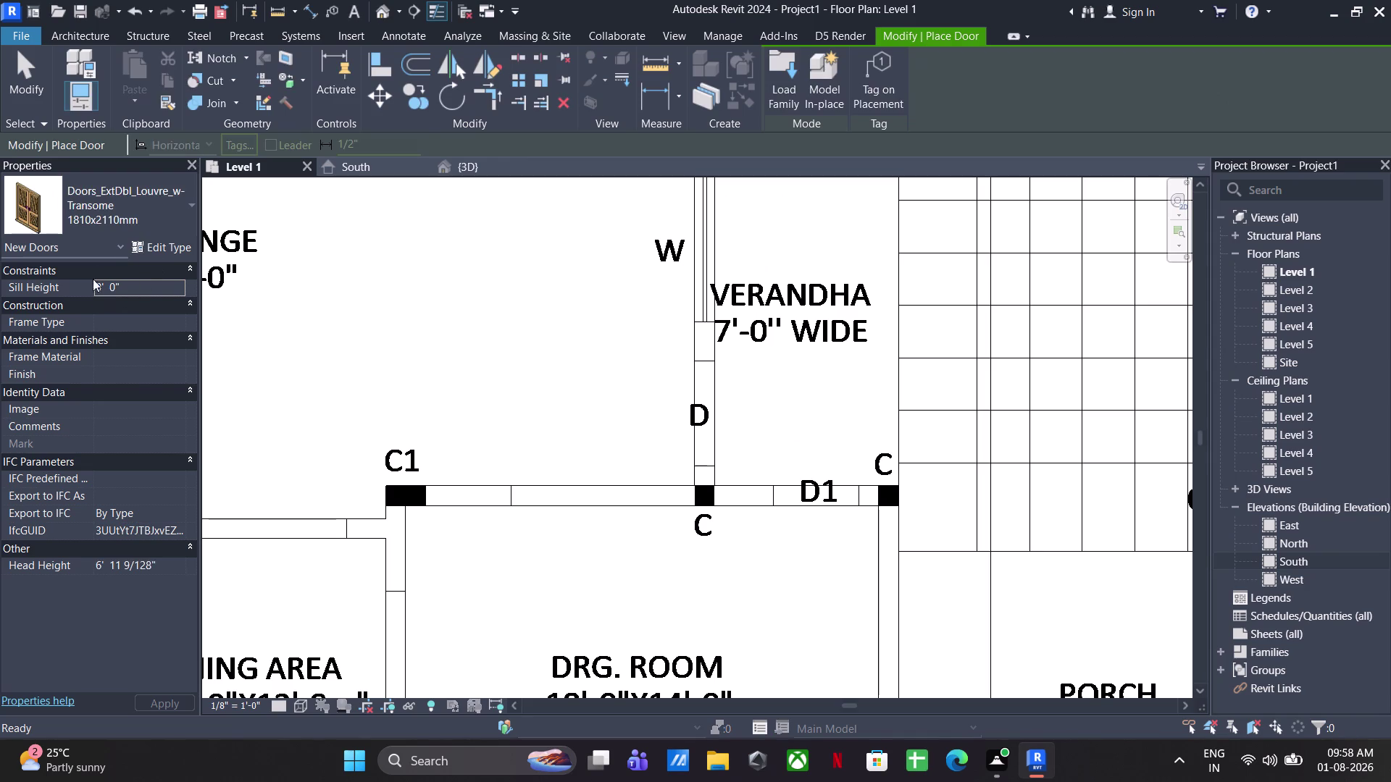
Duplicate the door type as a new type named 4' X 7'.
click(168, 245)
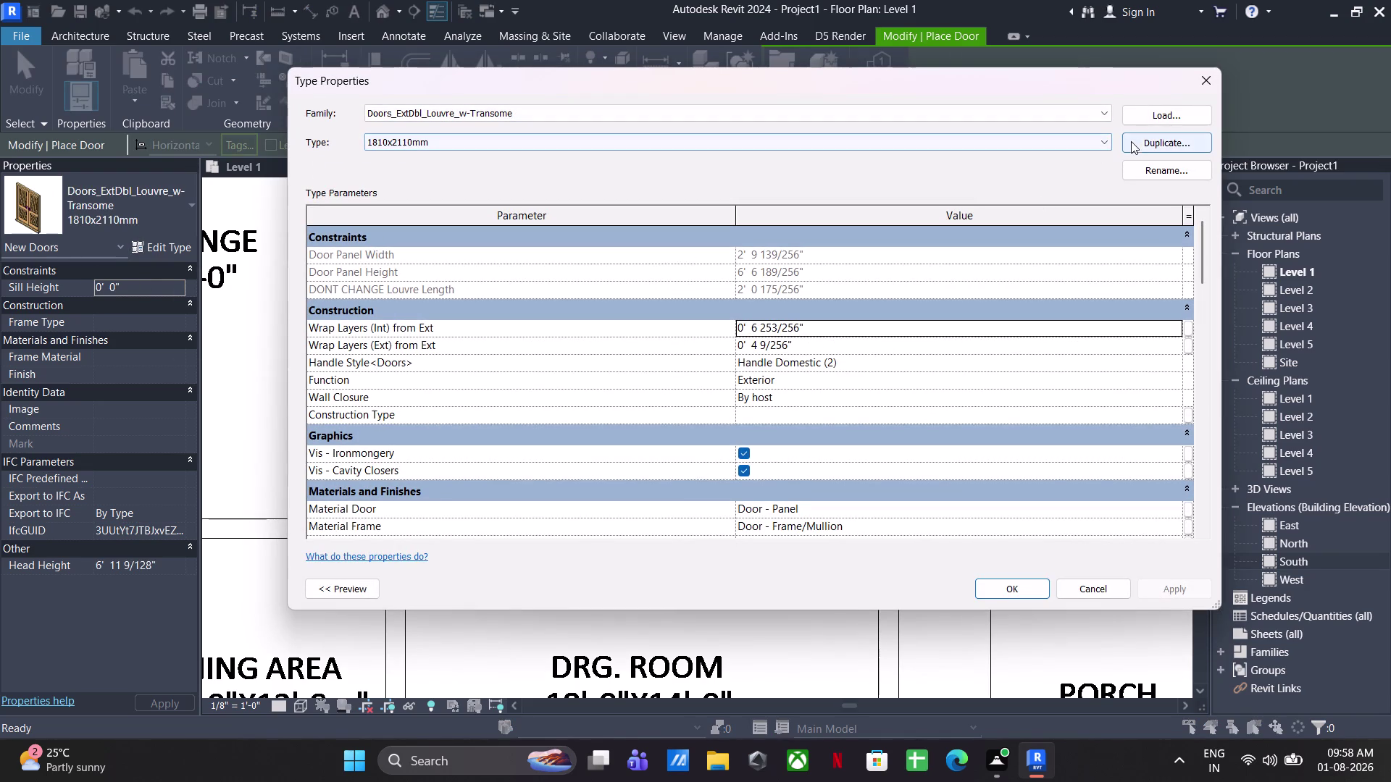
click(1141, 140)
text(4')
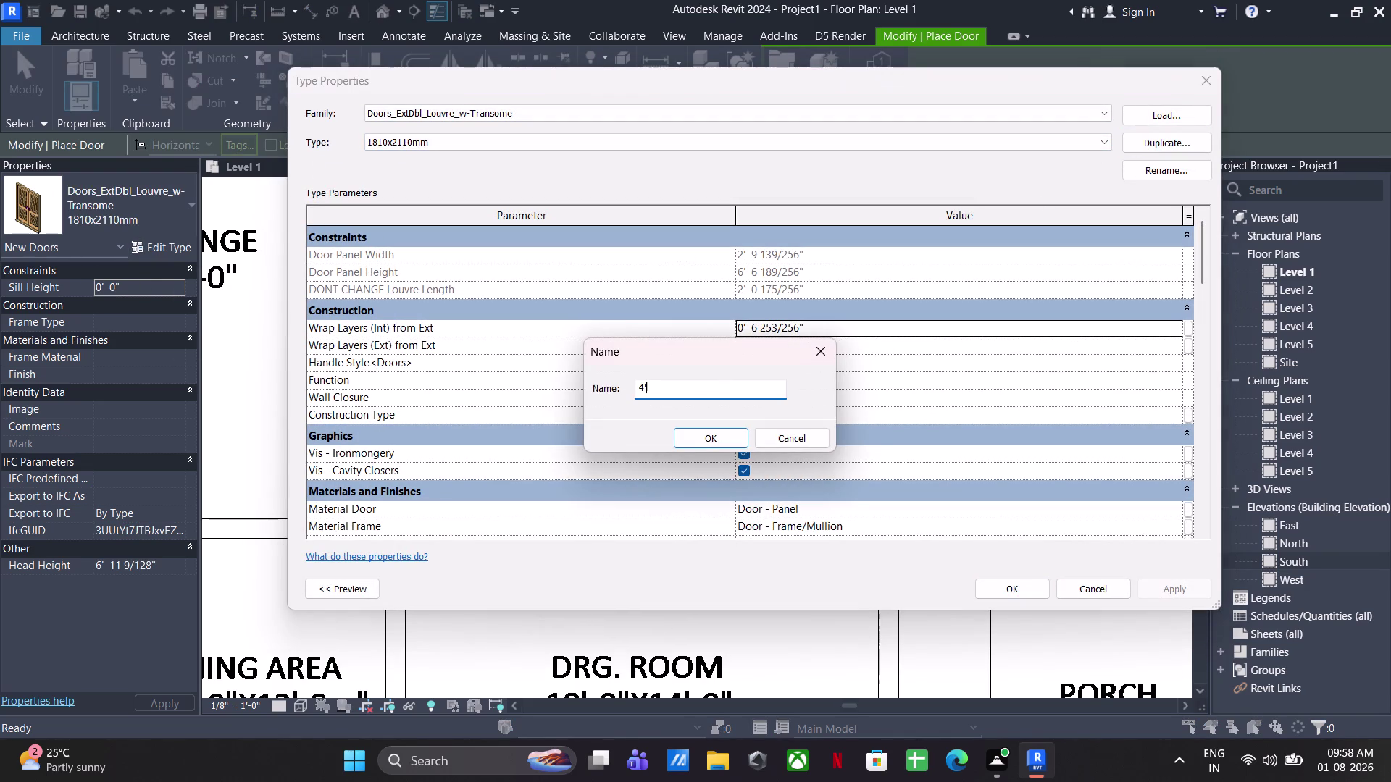
key(space)
text(X)
key(space)
text(7)
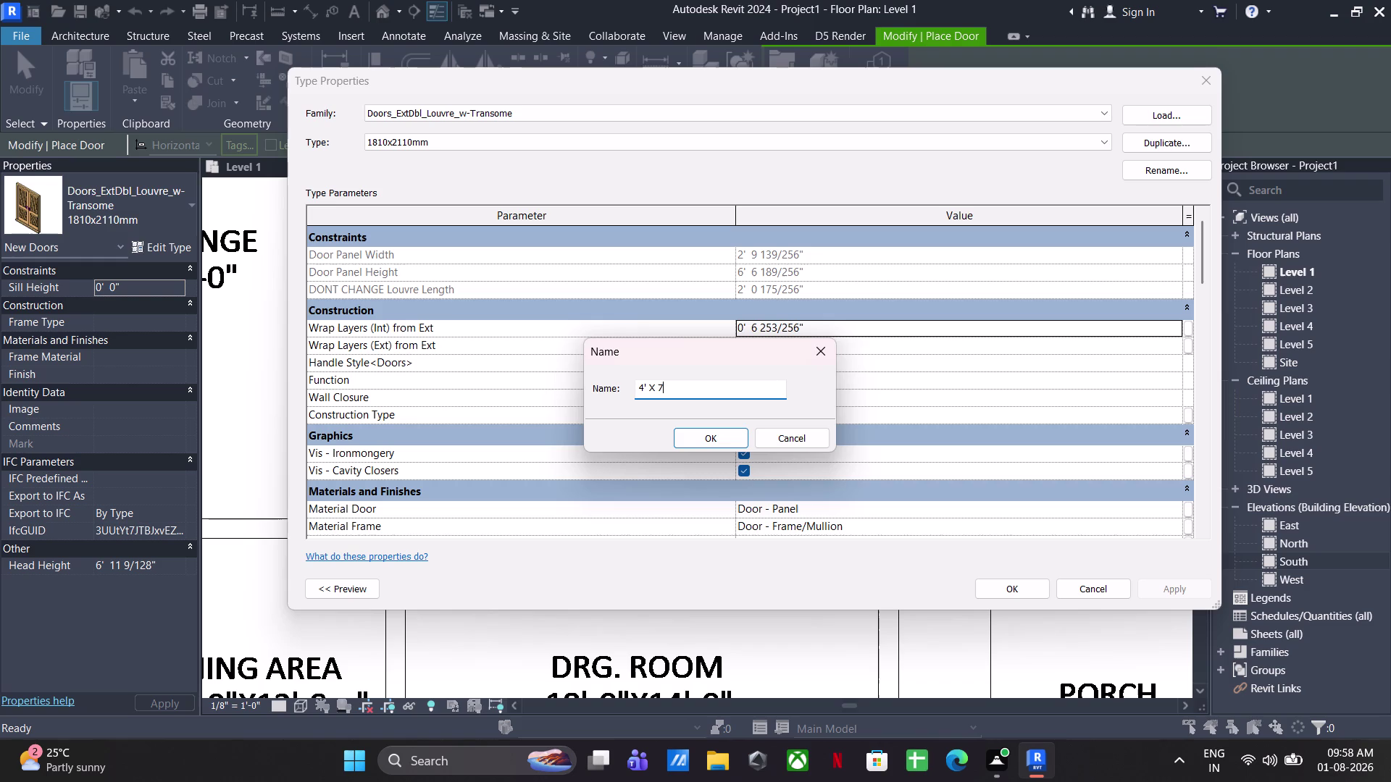
text(')
key(Return)
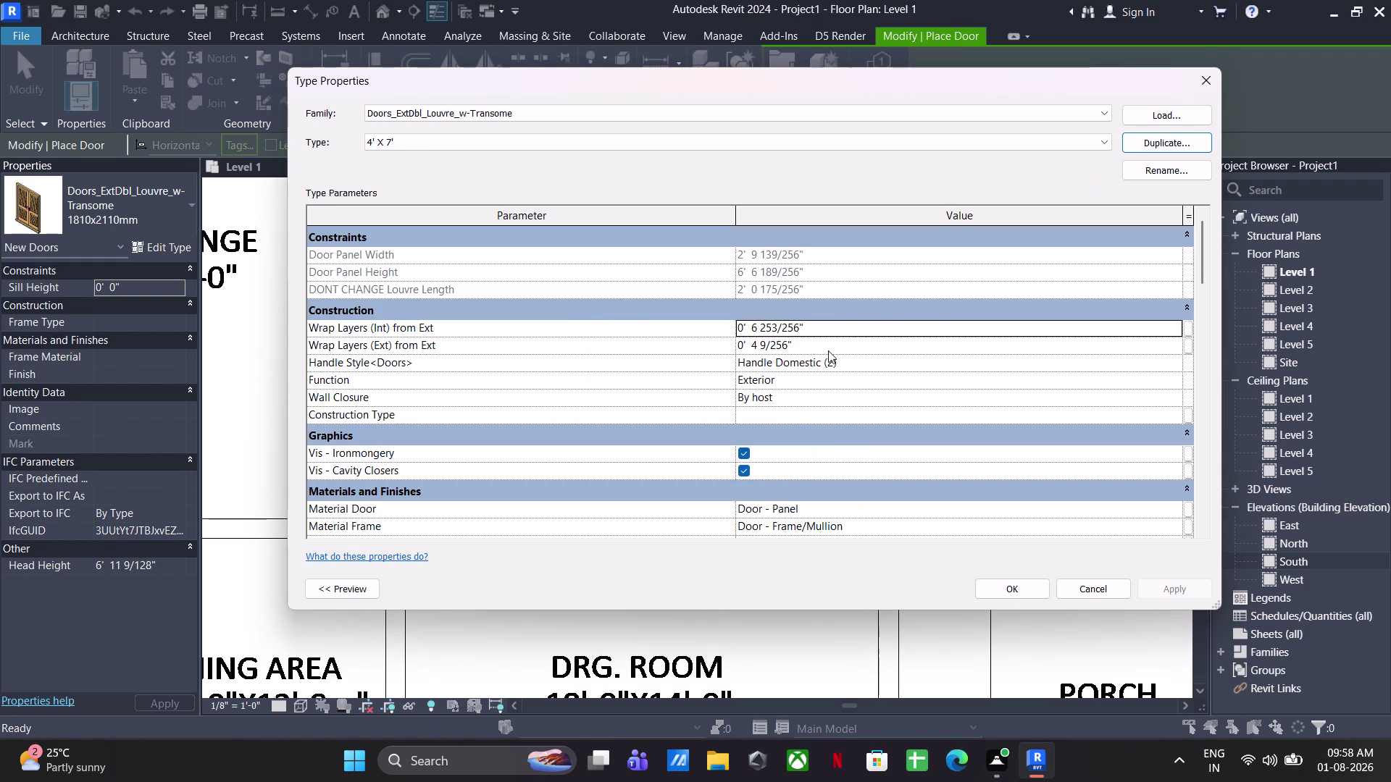
Set the 4' X 7' type's Rough Width to 4' and Rough Height to 7'.
scroll(down, 3)
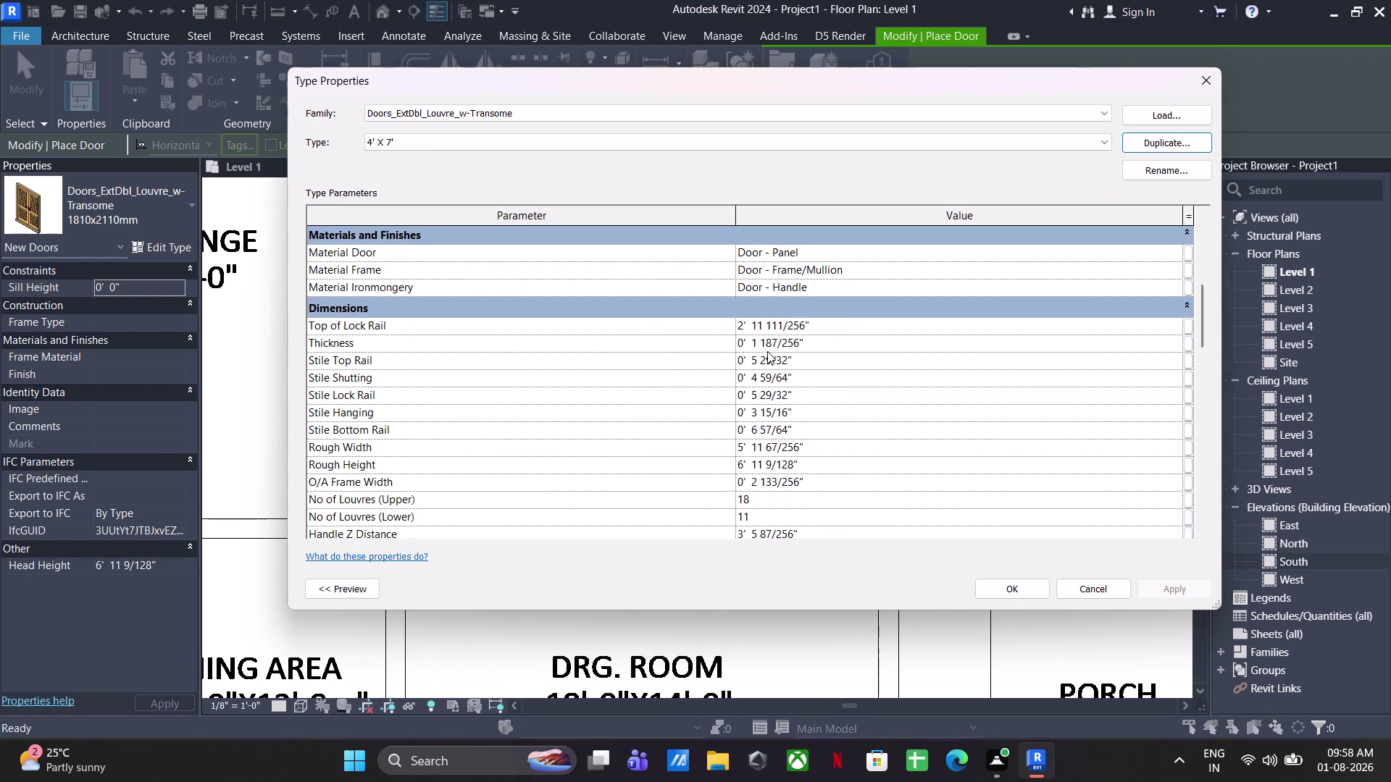
click(832, 450)
text(4')
key(Return)
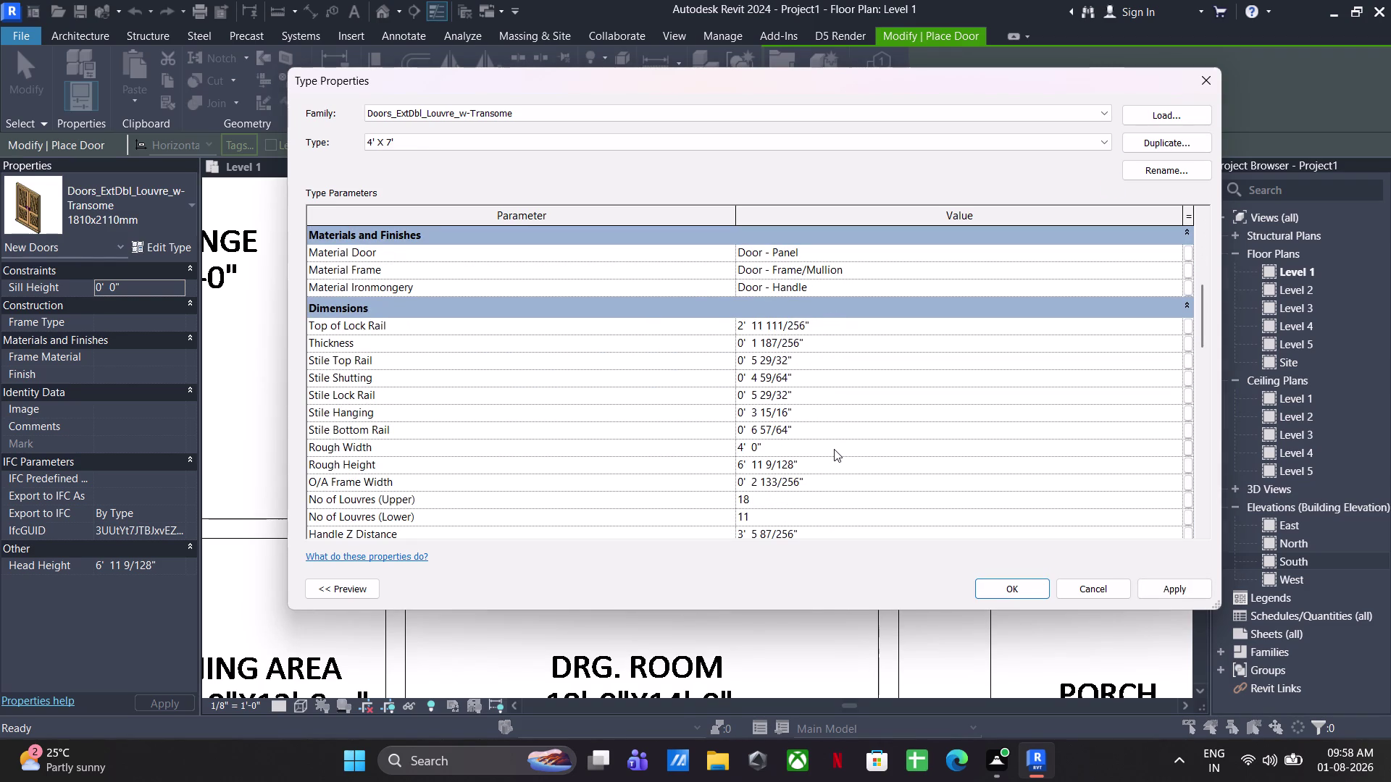
click(829, 465)
text(7)
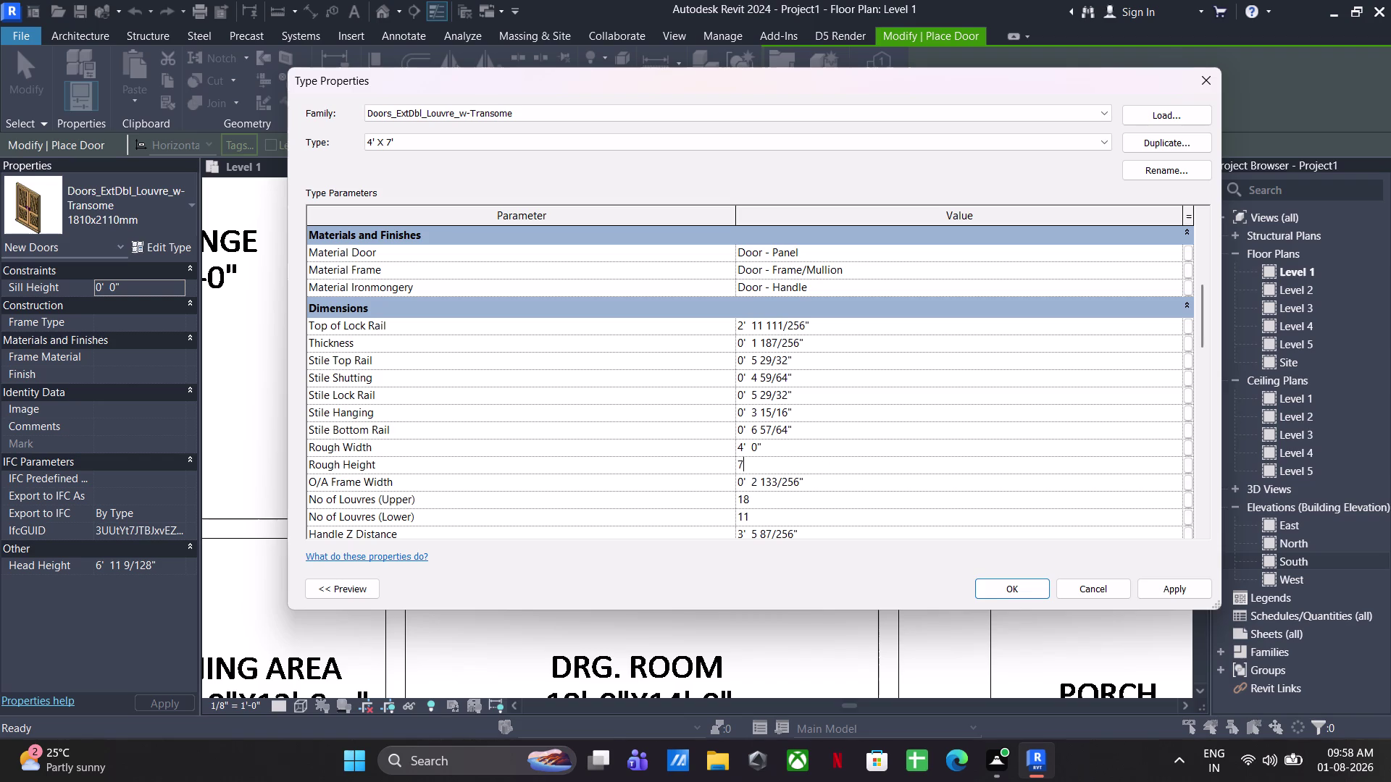
text(')
key(Return)
click(1035, 580)
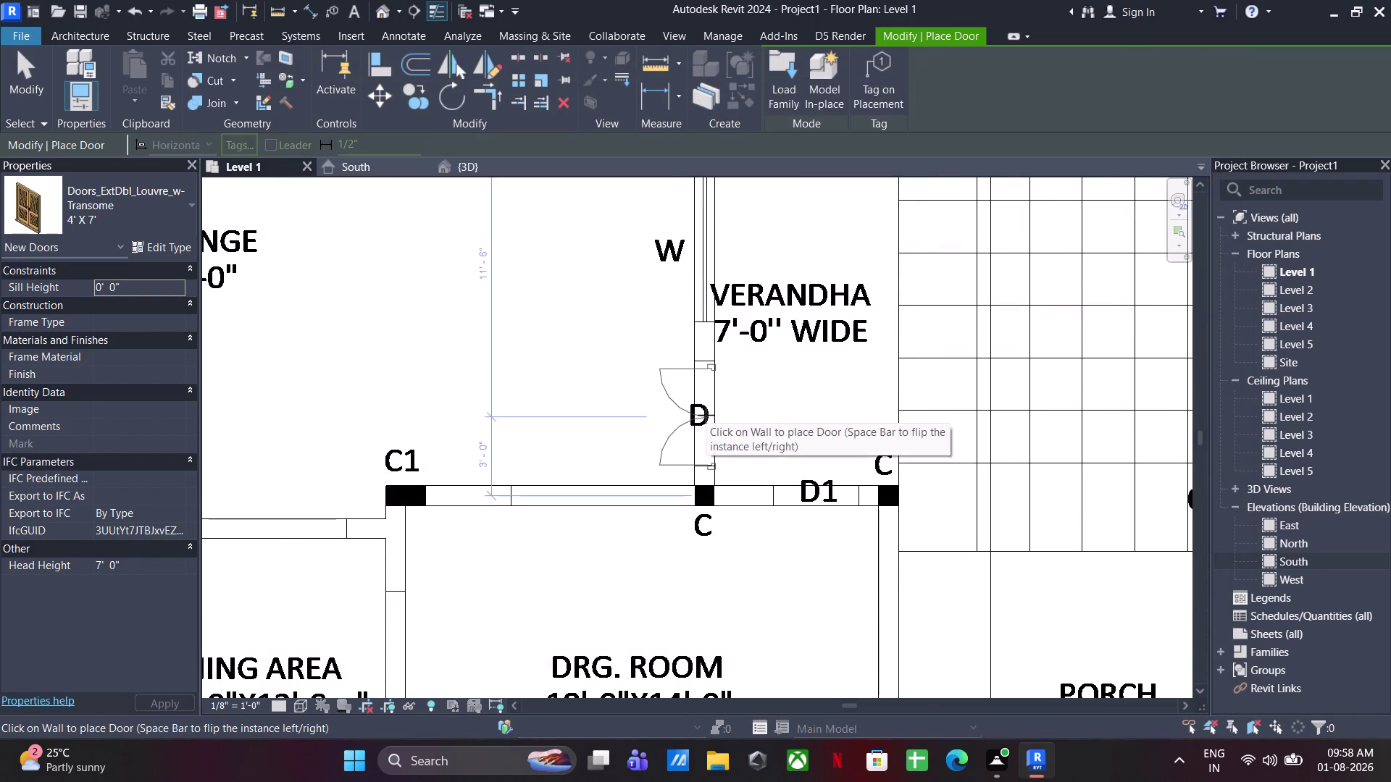
Place the 4' X 7' louvred double door in the verandah wall at D.
scroll(up, 3)
click(705, 415)
key(Escape)
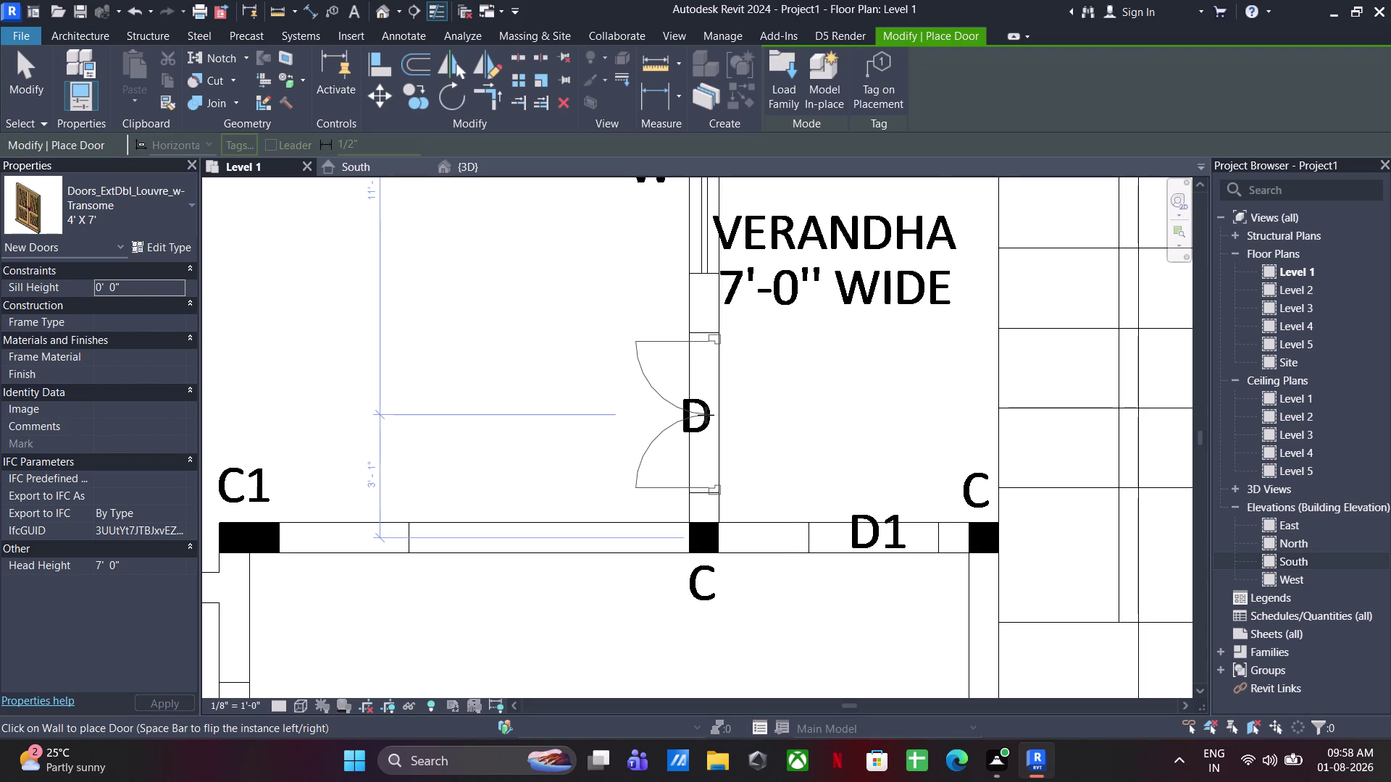
key(Escape)
key(Escape)
key(Escape)
scroll(up, 3)
key(Escape)
click(654, 390)
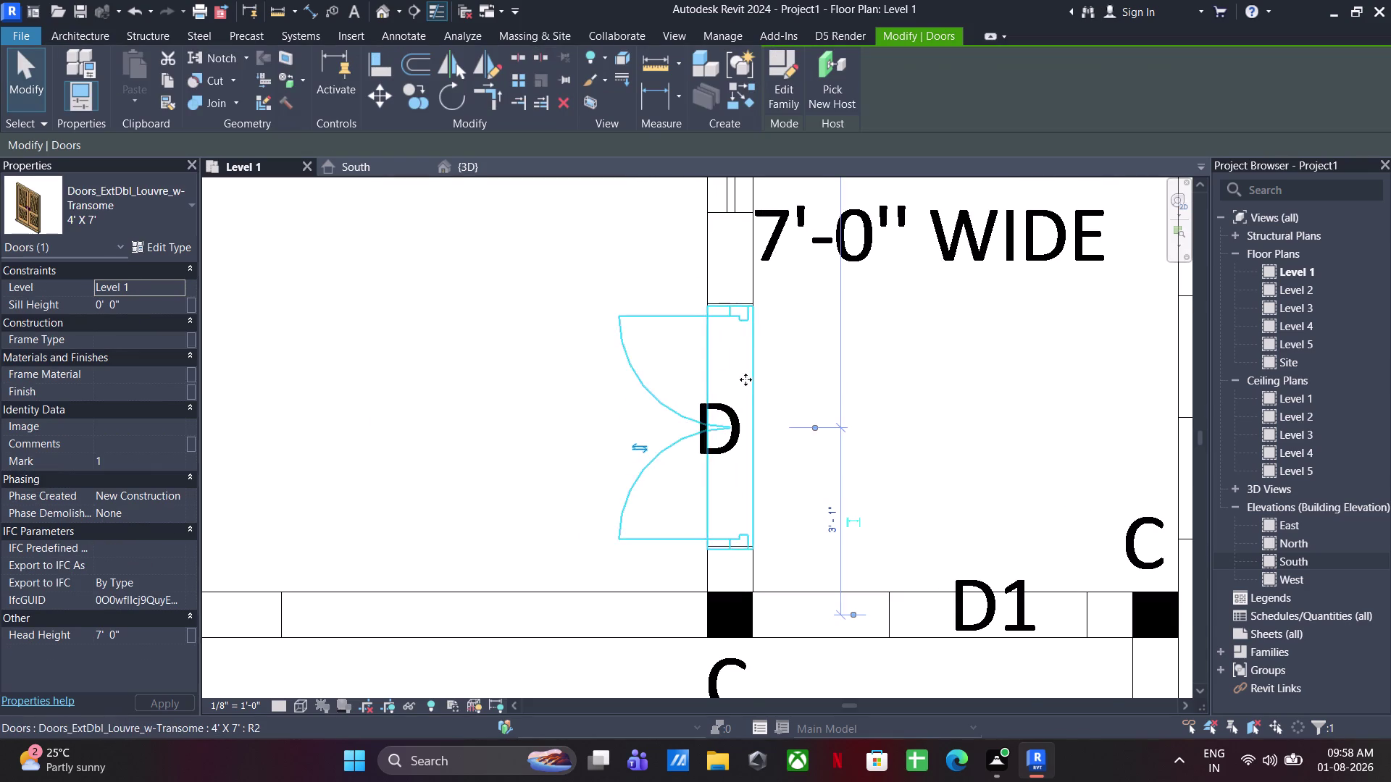
Nudge the placed door with the arrow keys while zooming in and out.
scroll(up, 3)
key(Up)
key(Up)
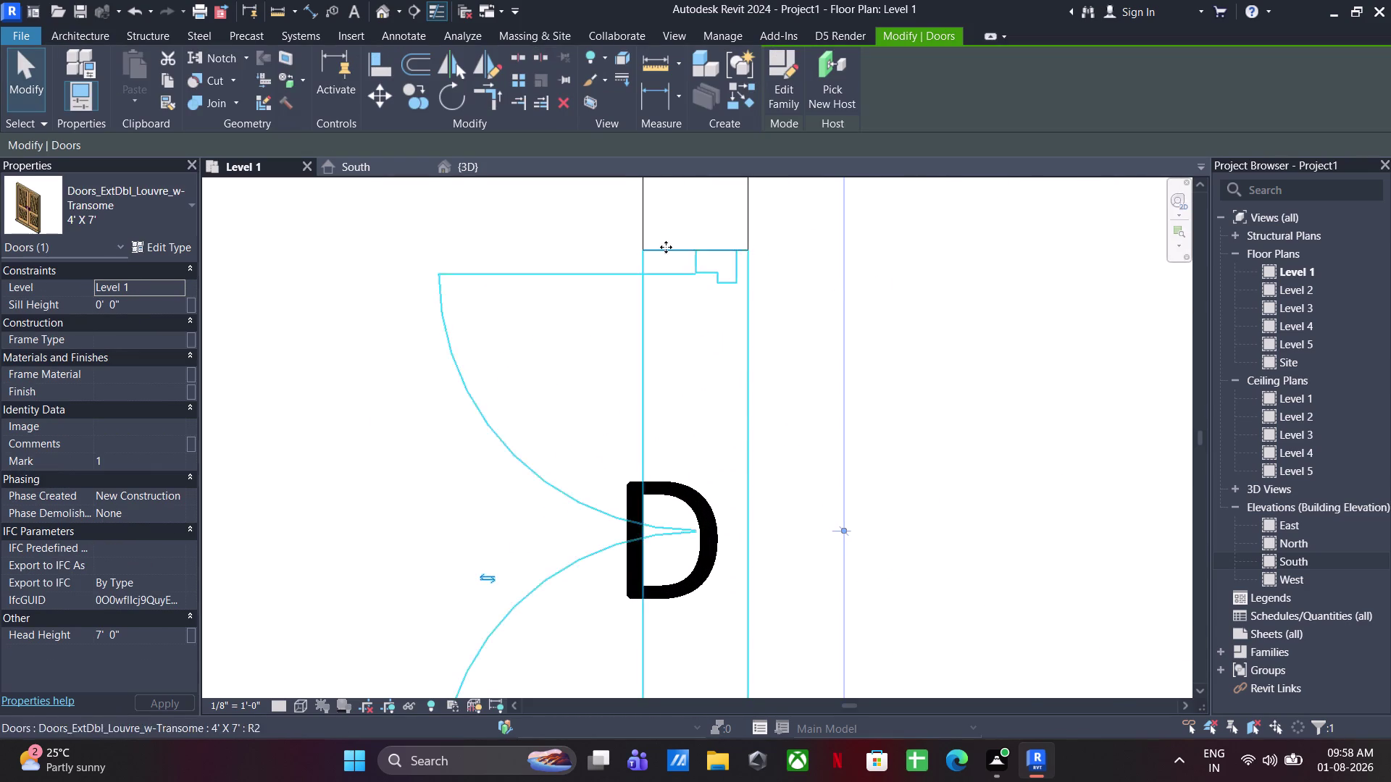
scroll(up, 3)
key(Down)
scroll(up, 3)
scroll(down, 3)
scroll(up, 3)
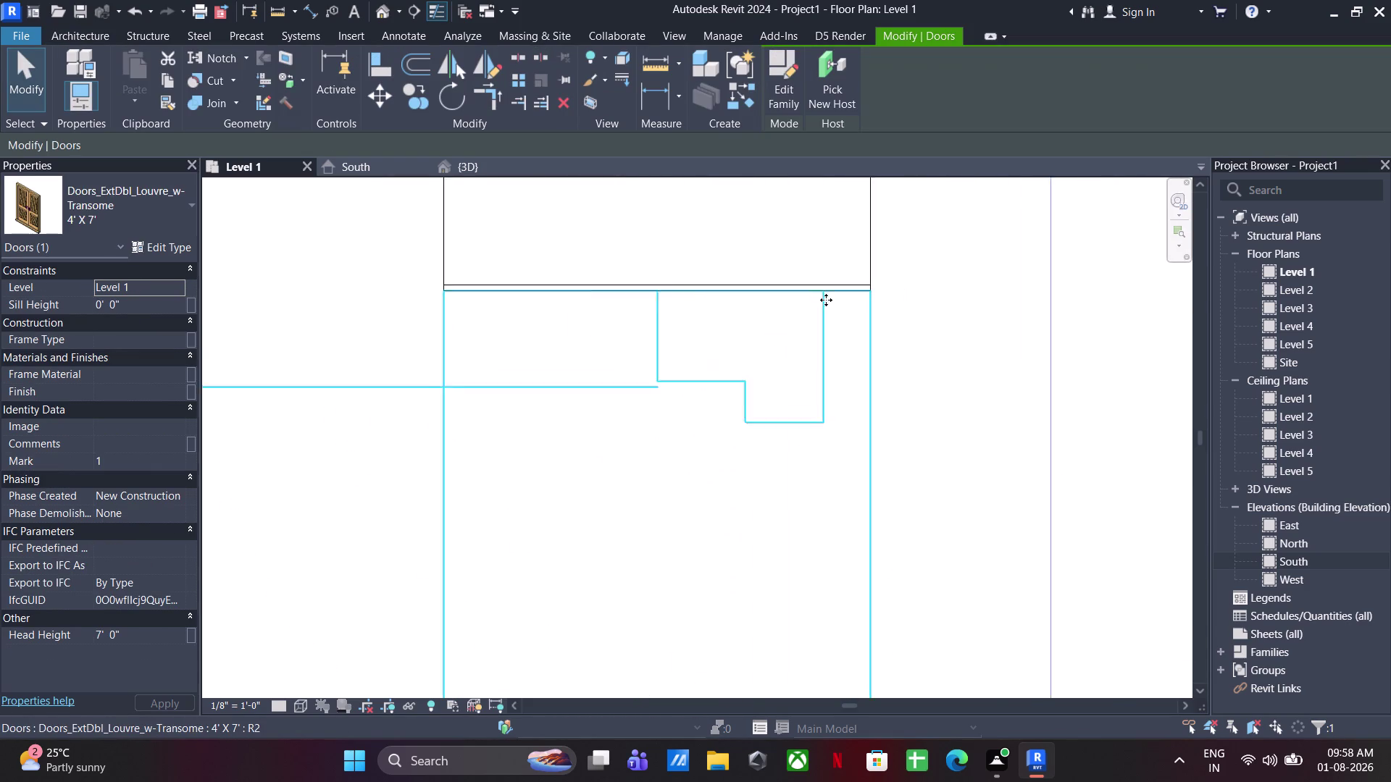
scroll(up, 3)
key(Up)
key(Up)
scroll(down, 3)
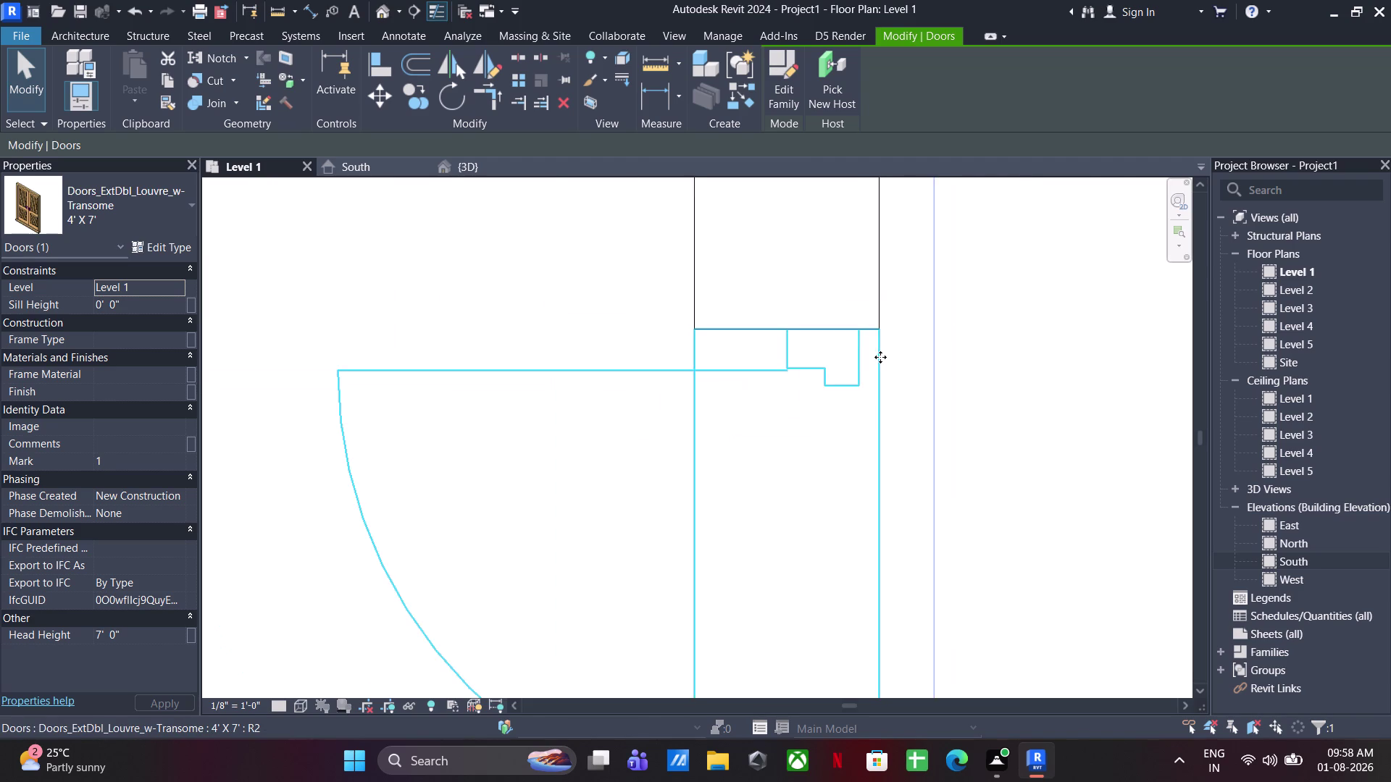
scroll(down, 3)
scroll(up, 3)
scroll(down, 3)
scroll(down, 3)
Deselect the door and pan to the drawing room and porch.
click(1014, 409)
scroll(down, 3)
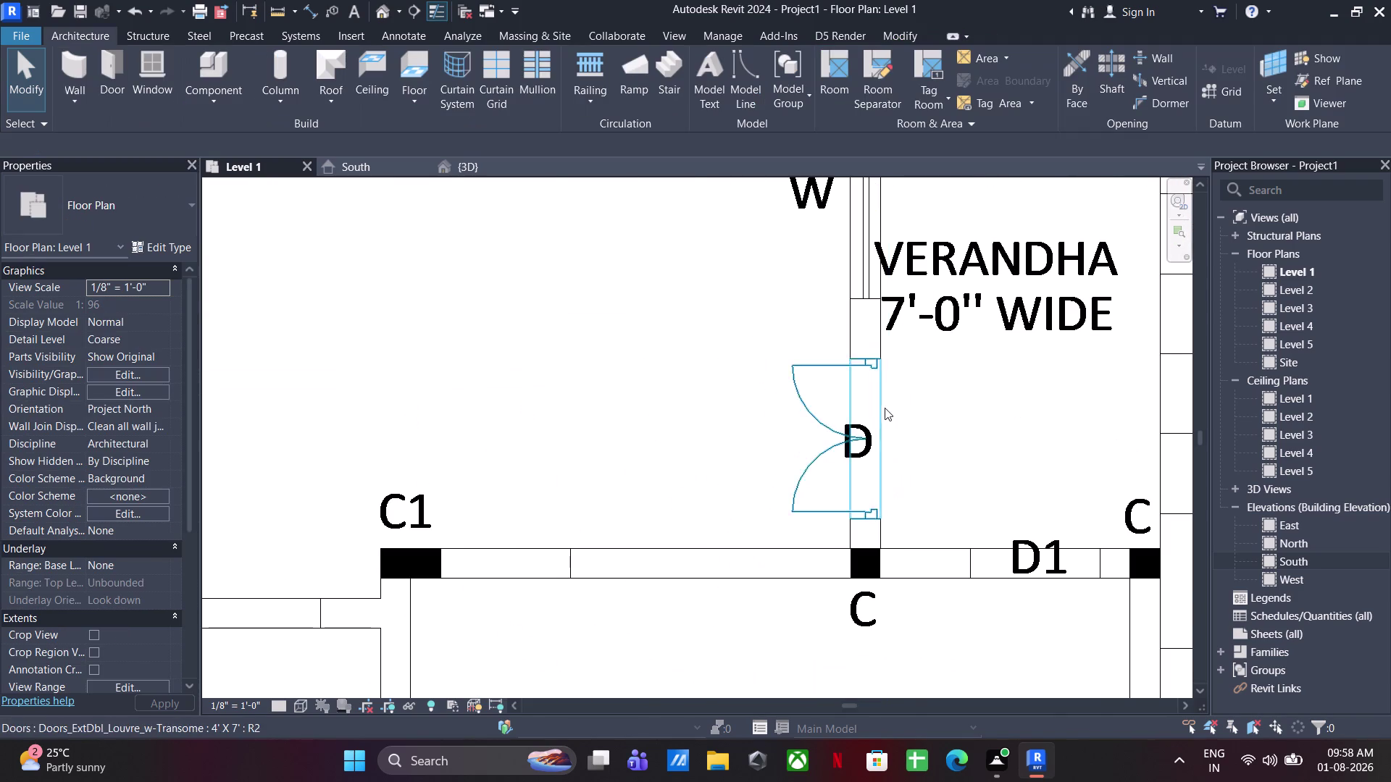
scroll(down, 3)
middle_drag(886, 415, 728, 374)
click(102, 67)
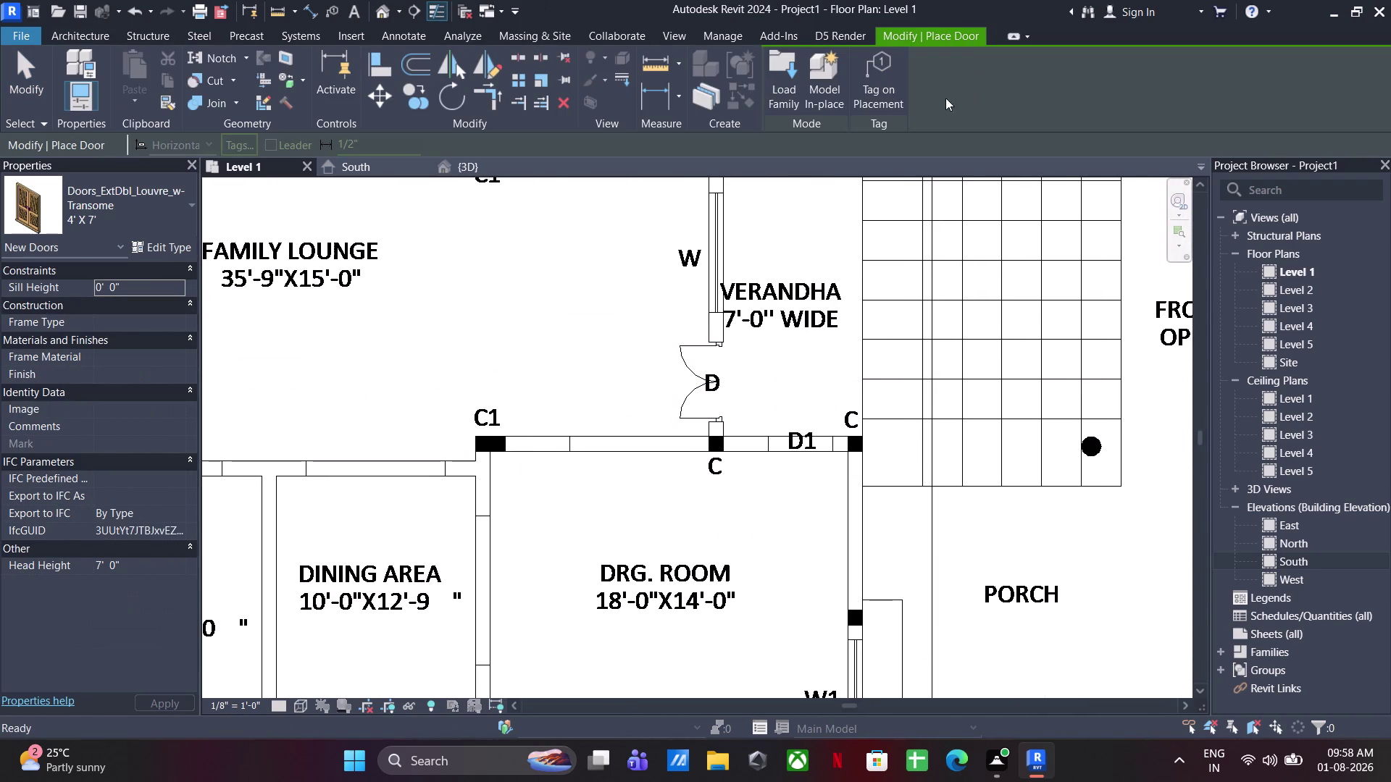
Load the Doors_ExtSgl_3 single exterior door family from the library.
click(782, 77)
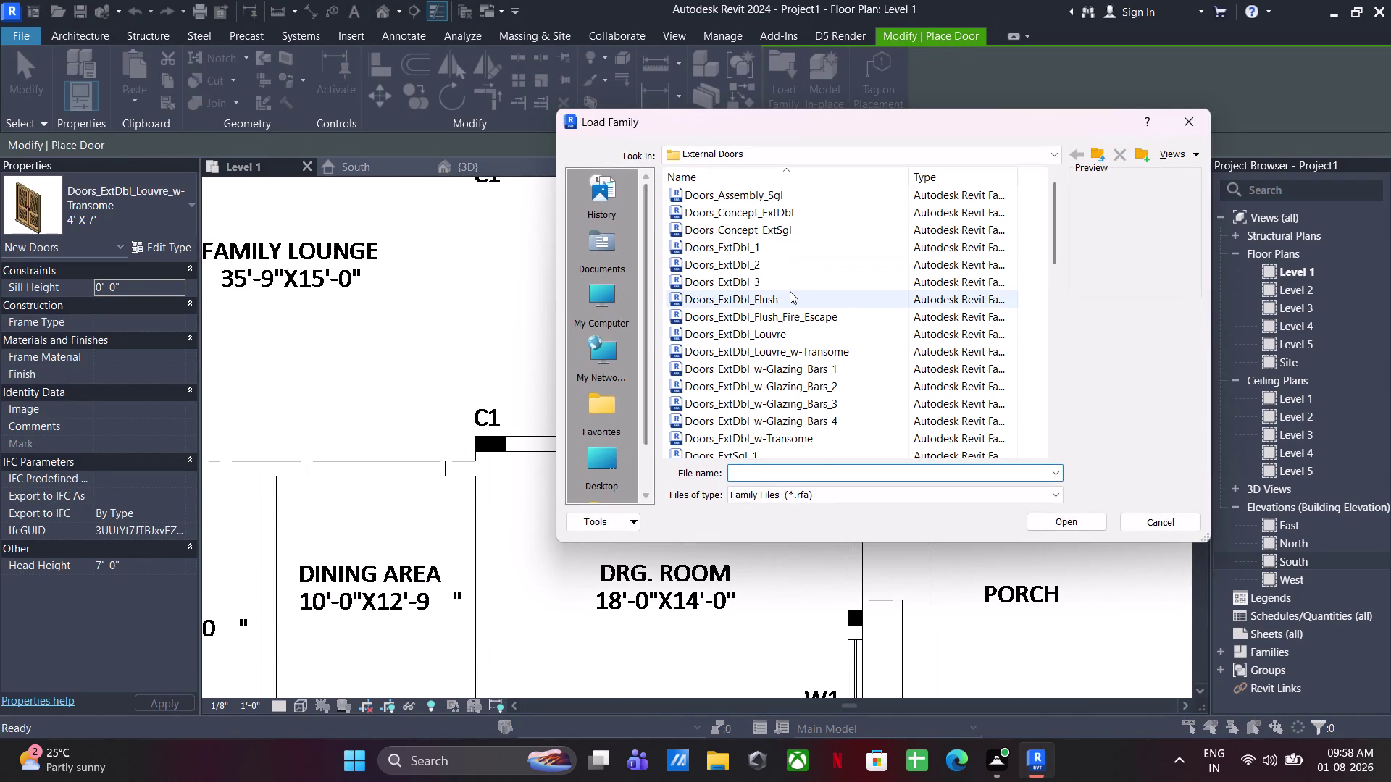
click(751, 306)
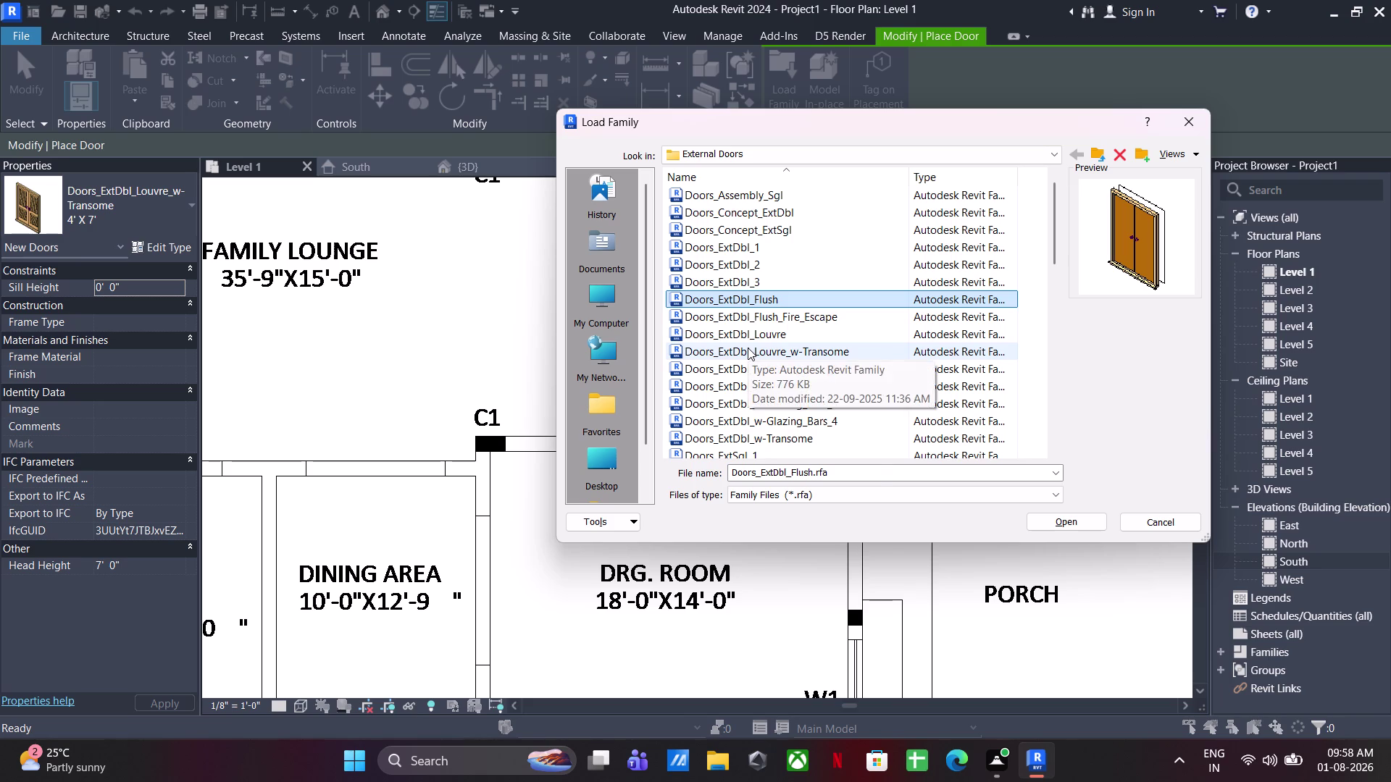
key(Down)
key(Down)
key(Down)
key(Down)
key(Down)
key(Down)
key(Down)
key(Down)
key(Down)
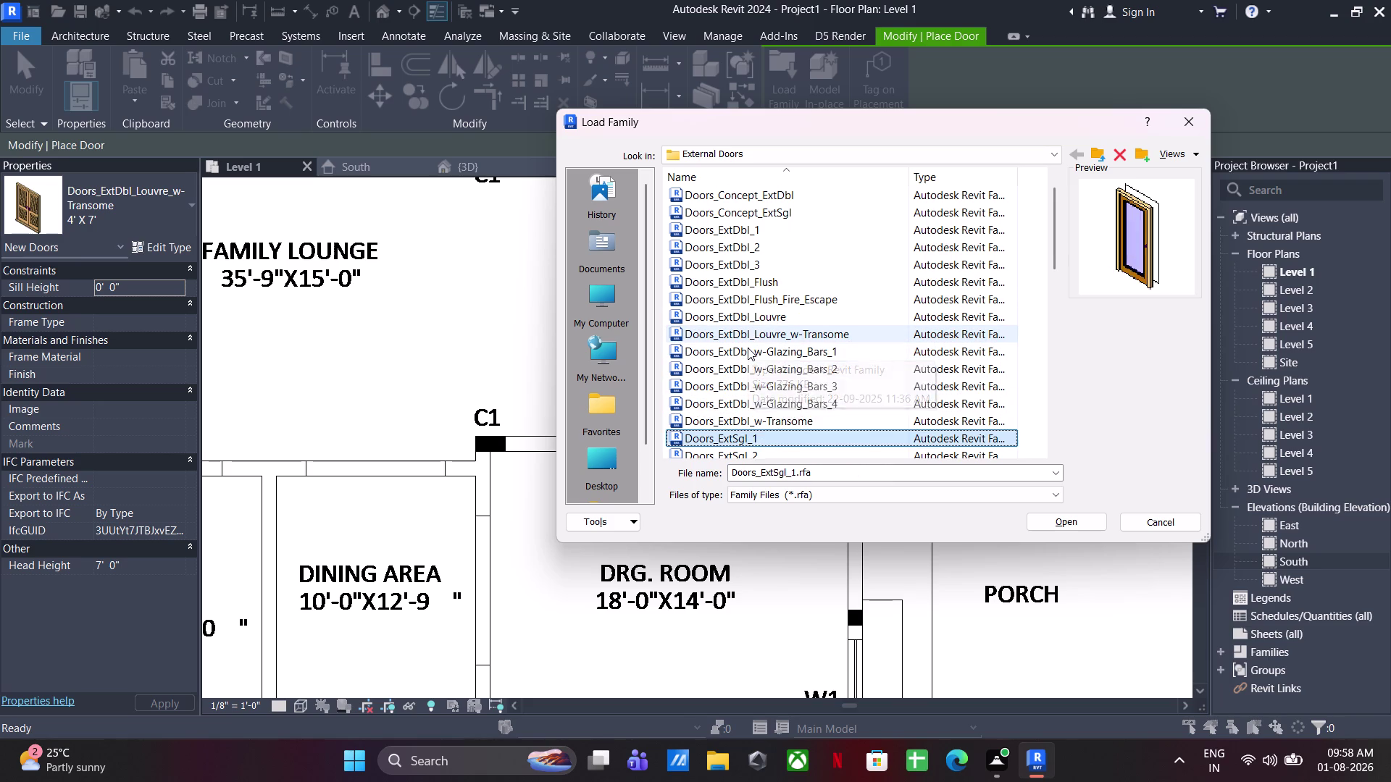
key(Down)
key(Down)
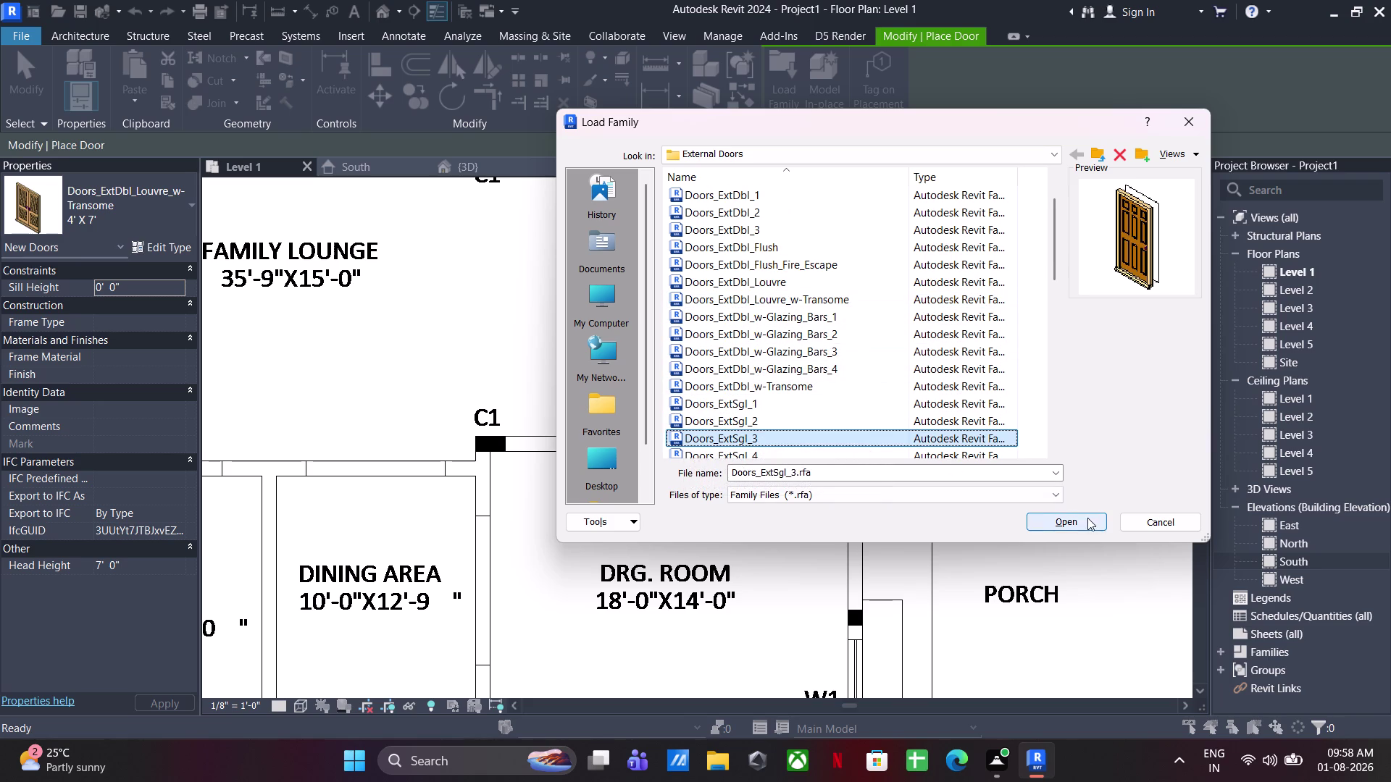
click(1087, 518)
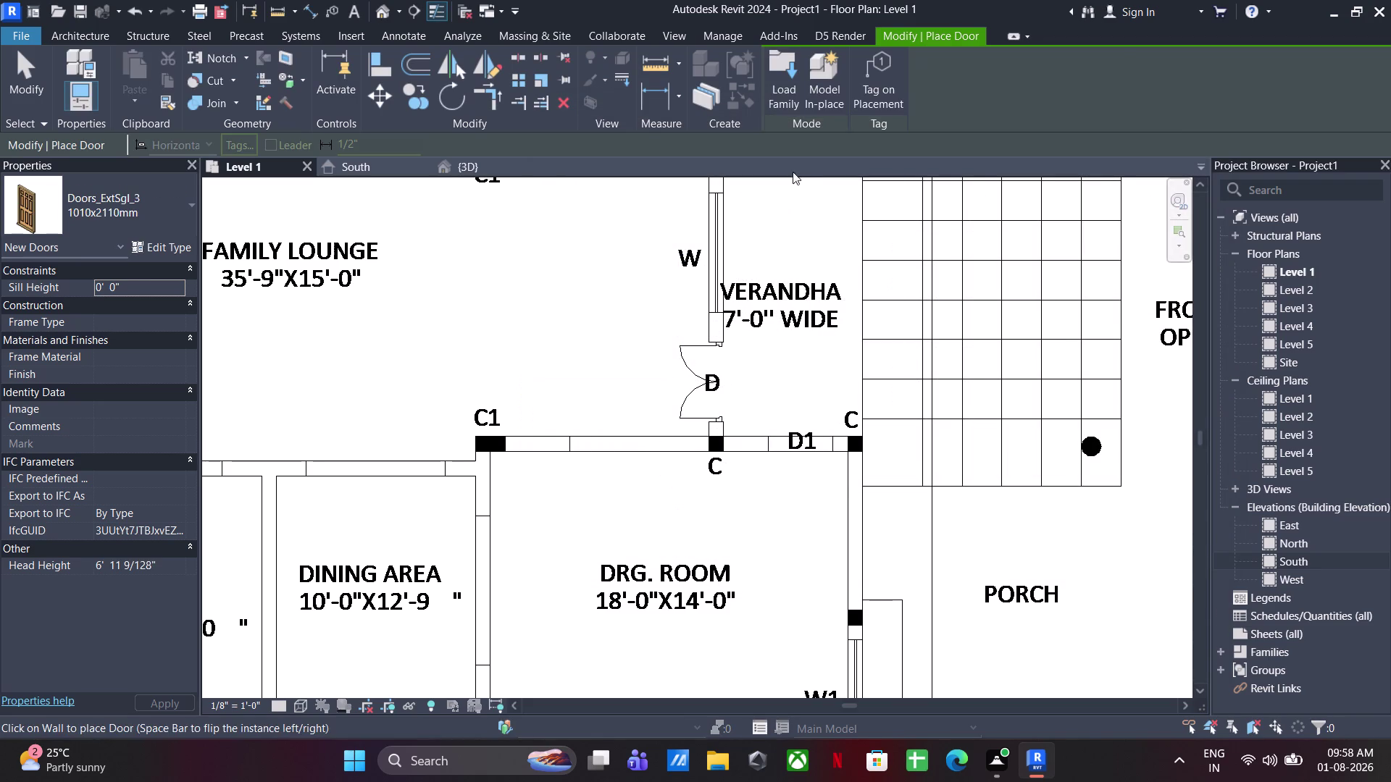
Start measuring a distance near the D1 opening, then cancel it.
key(Escape)
key(Escape)
key(Escape)
click(276, 6)
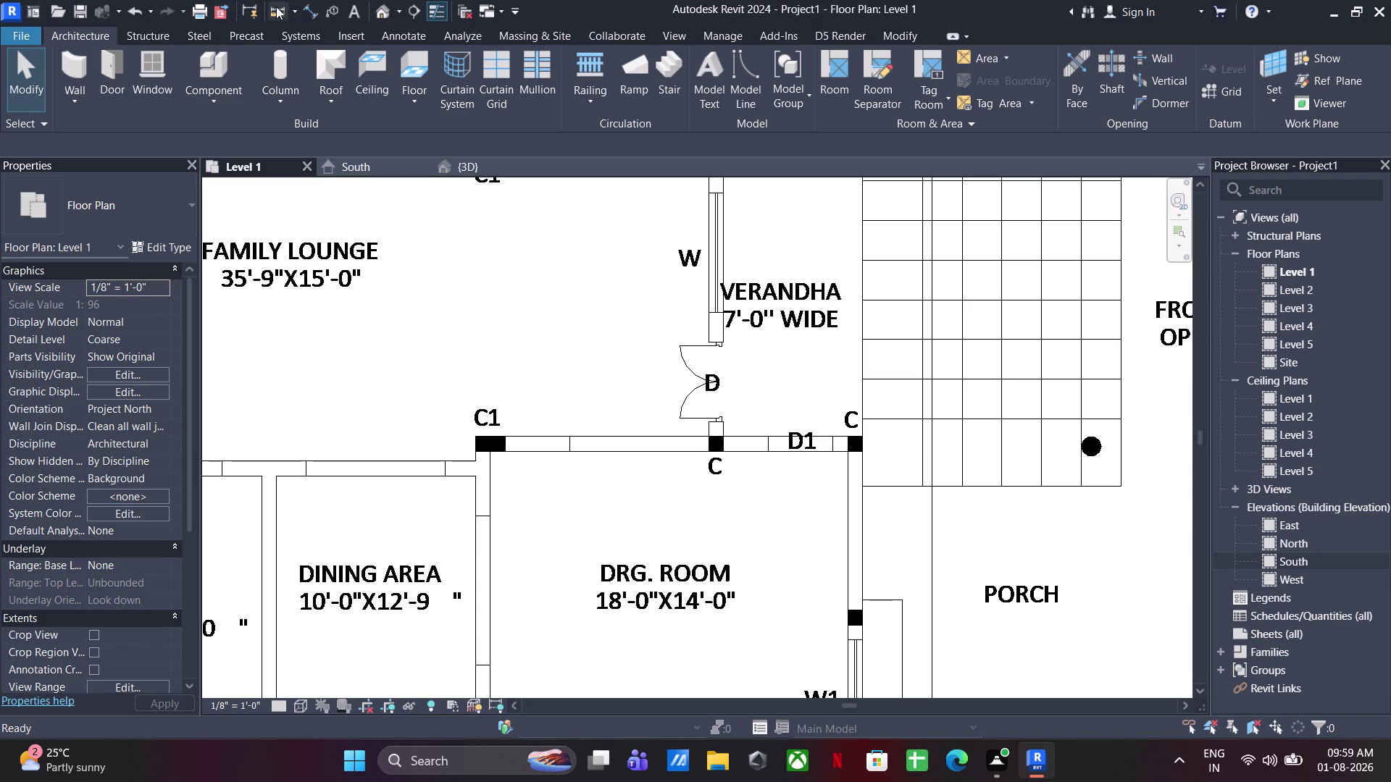
scroll(up, 3)
click(749, 403)
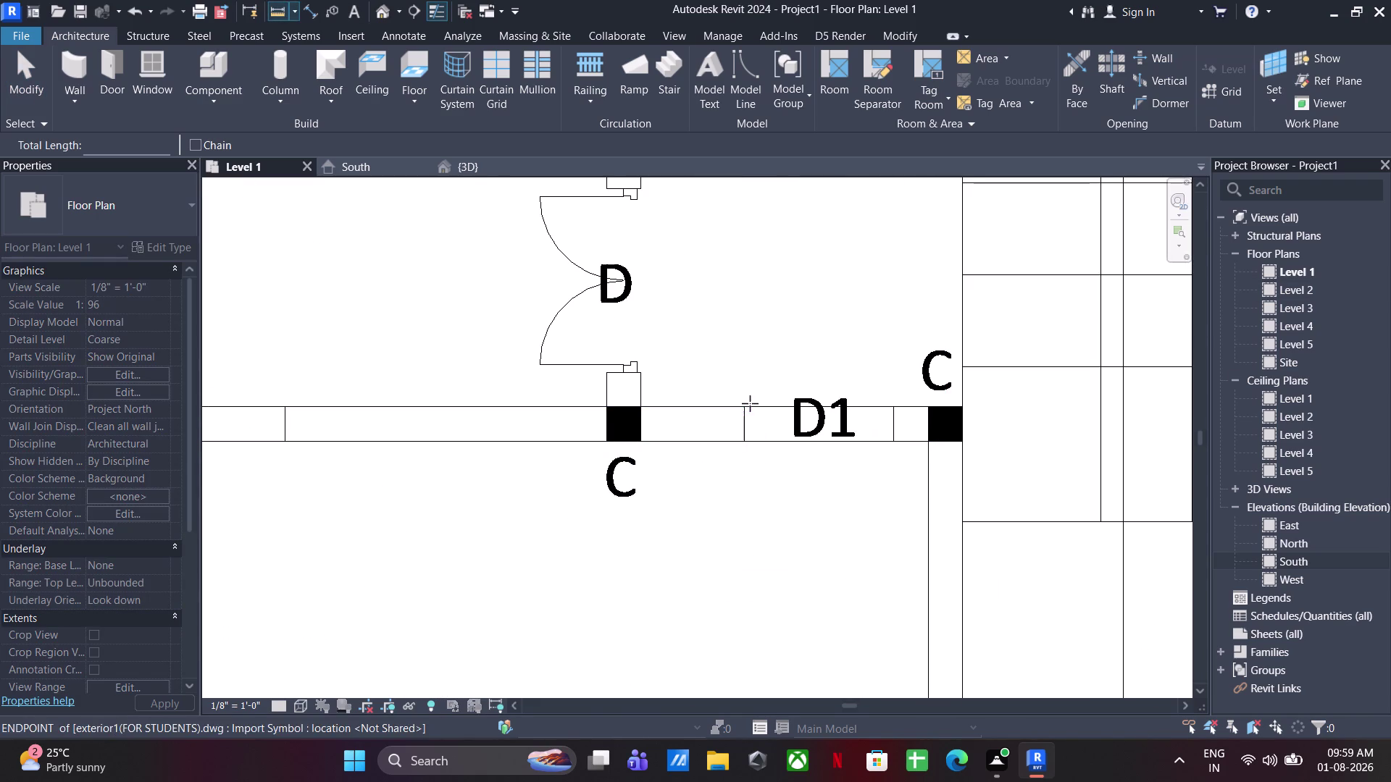
click(893, 412)
key(Escape)
key(Escape)
key(Escape)
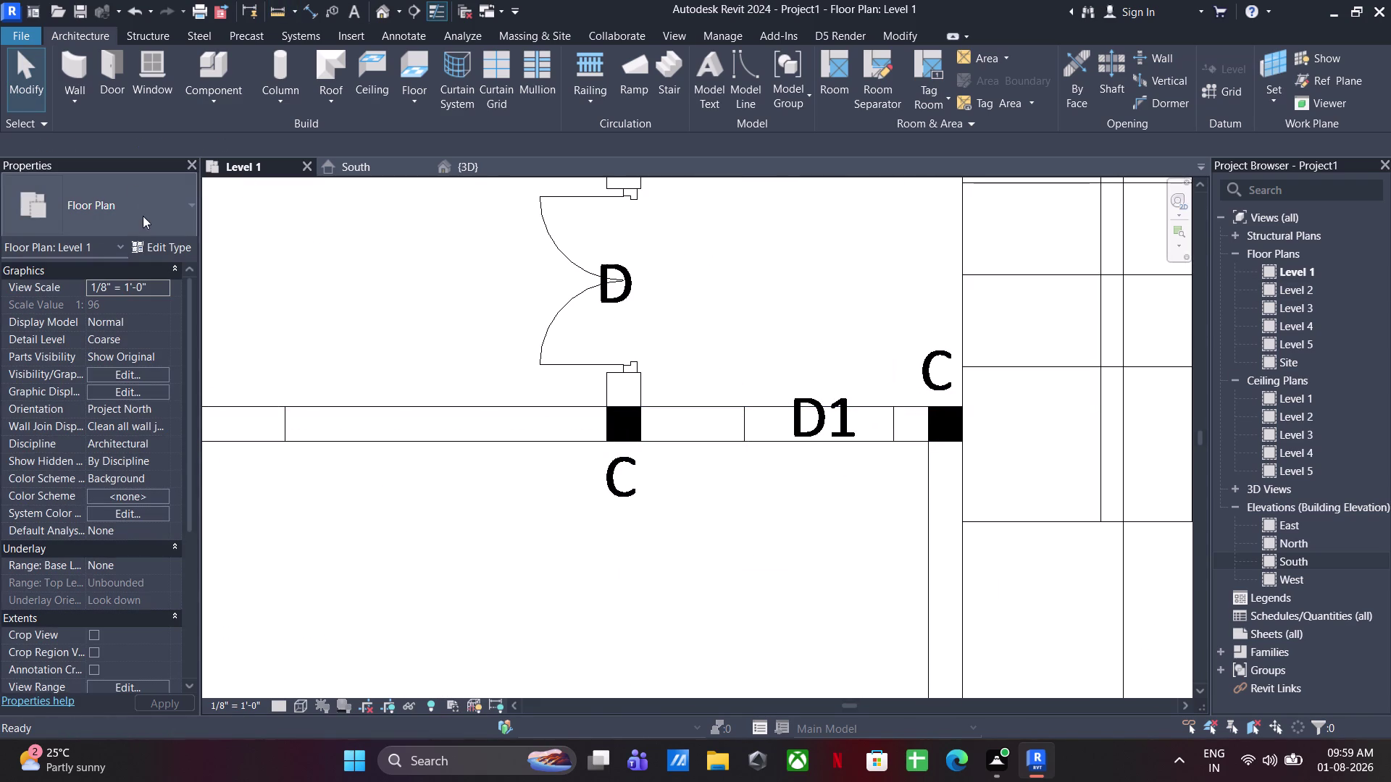
Choose Doors_ExtSgl_3 : 1010x2110mm in the Type Selector.
key(Escape)
click(110, 70)
click(130, 218)
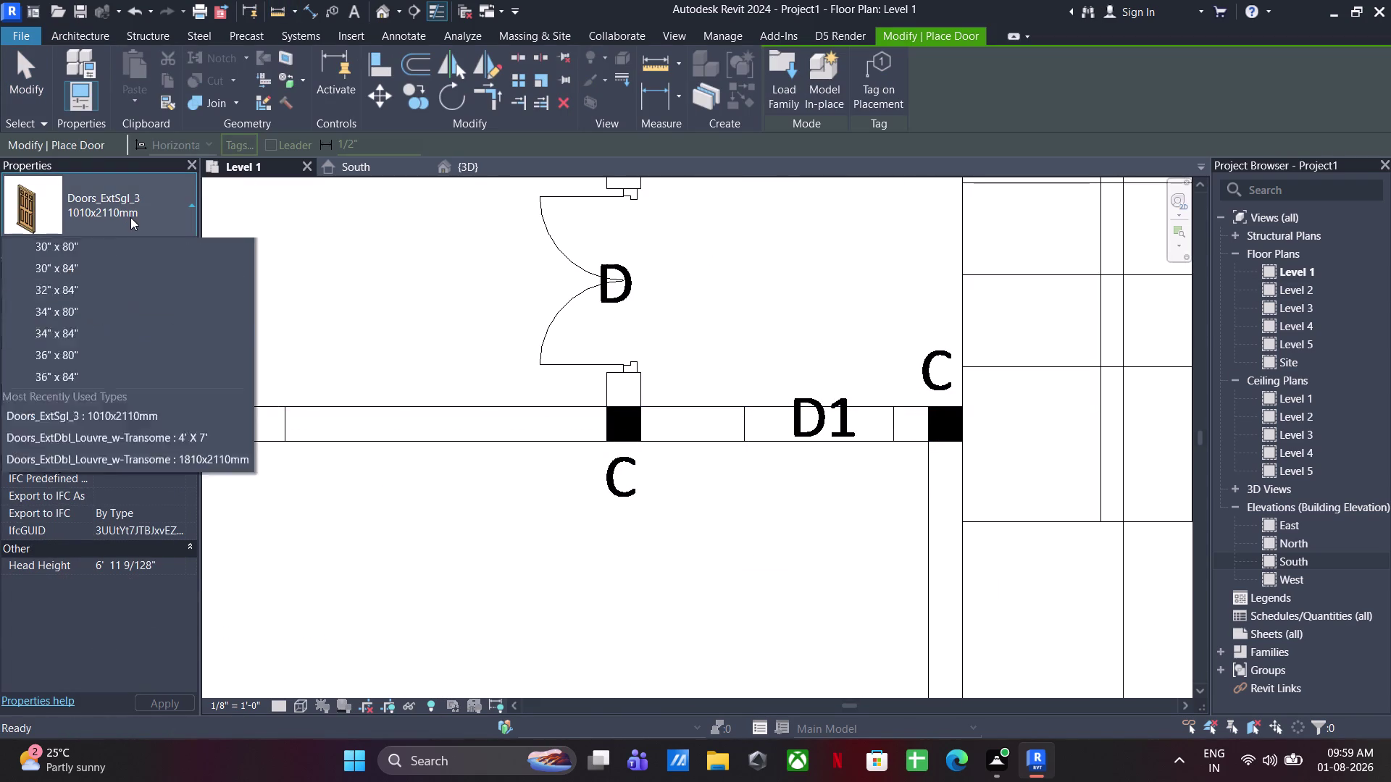
Duplicate the current door type as a new type named 3'3"X7'.
click(130, 216)
click(158, 241)
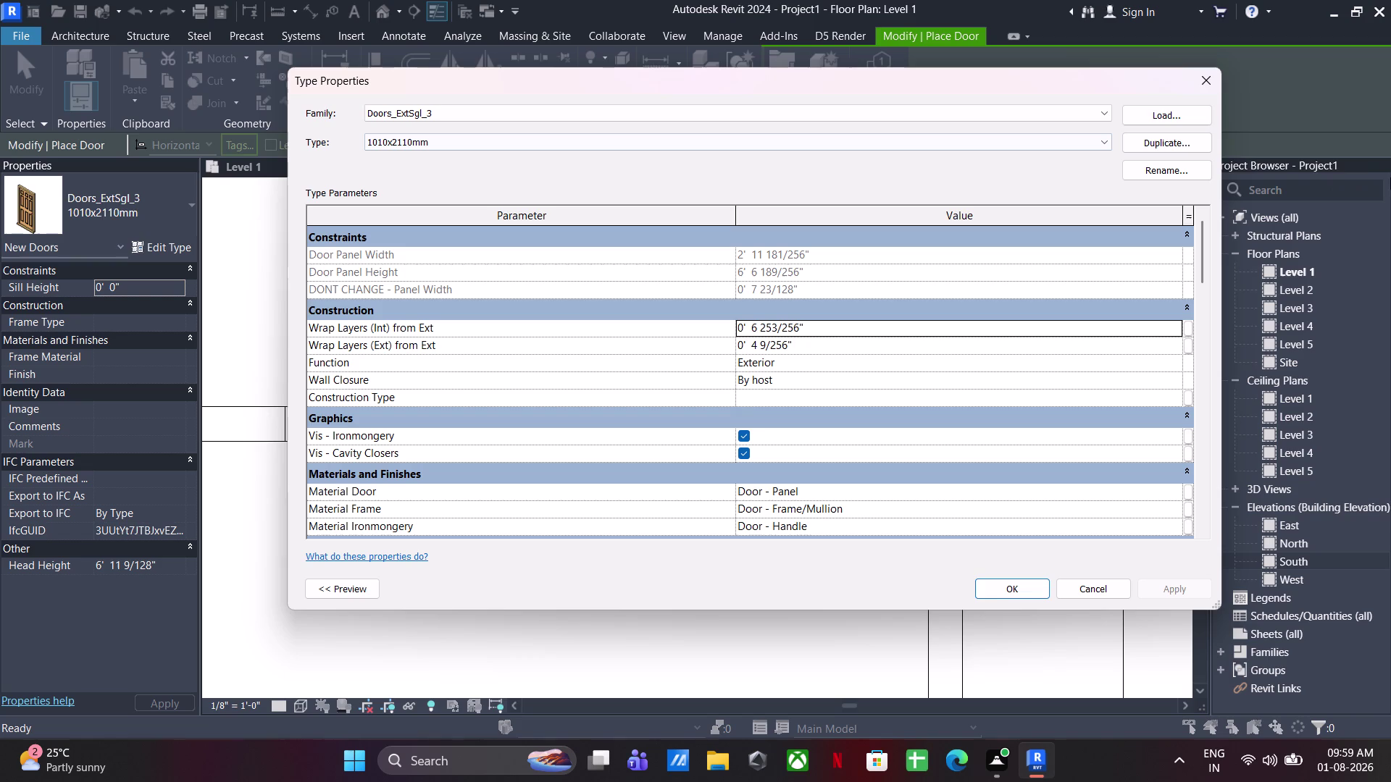
click(1149, 141)
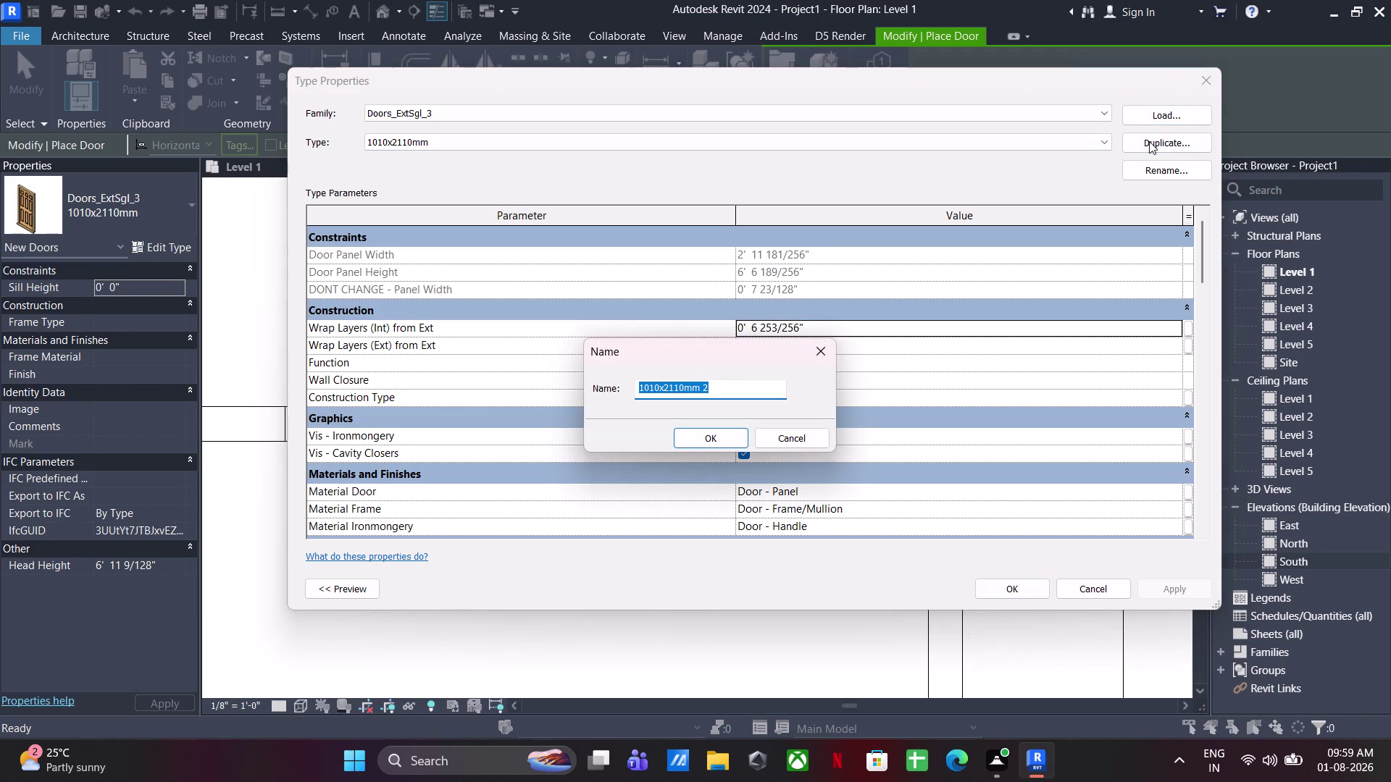
text(3'3")
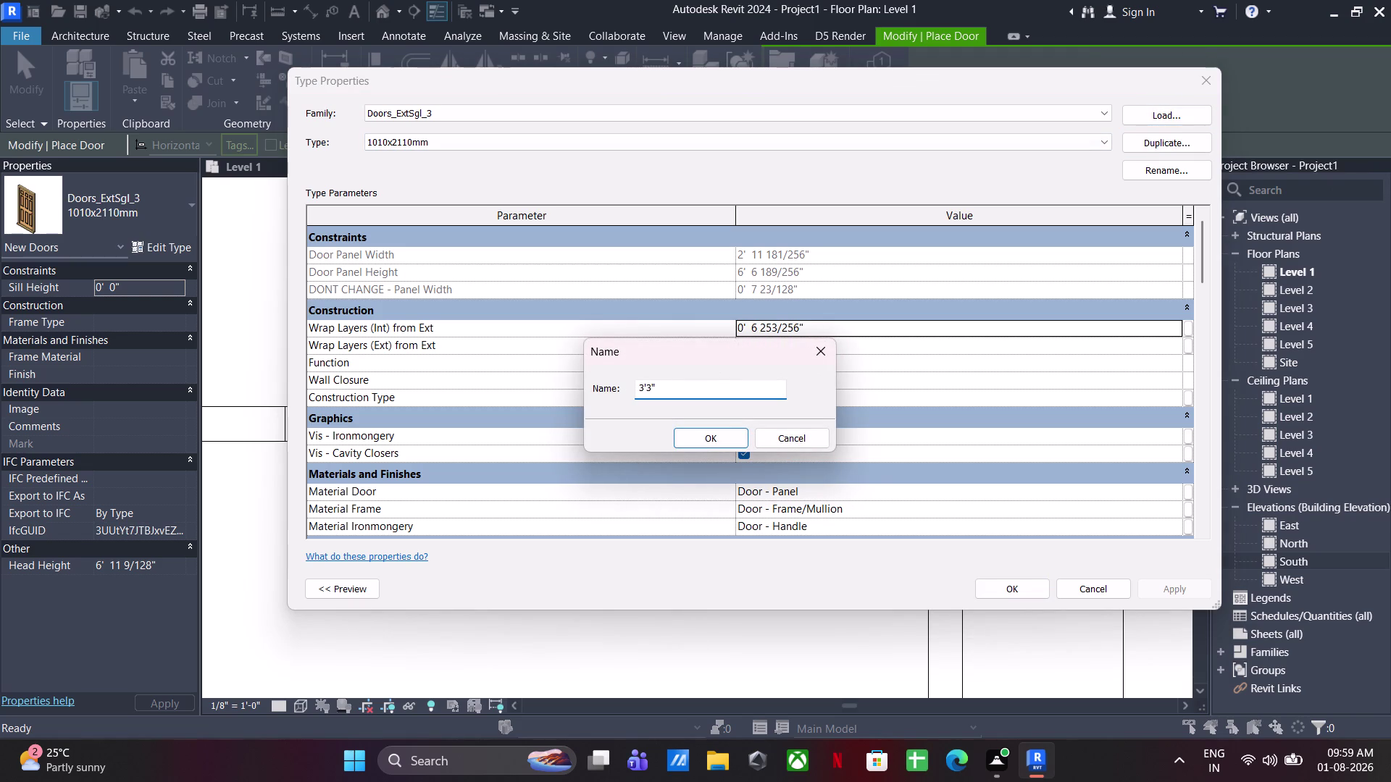
text(X)
text(7')
key(Return)
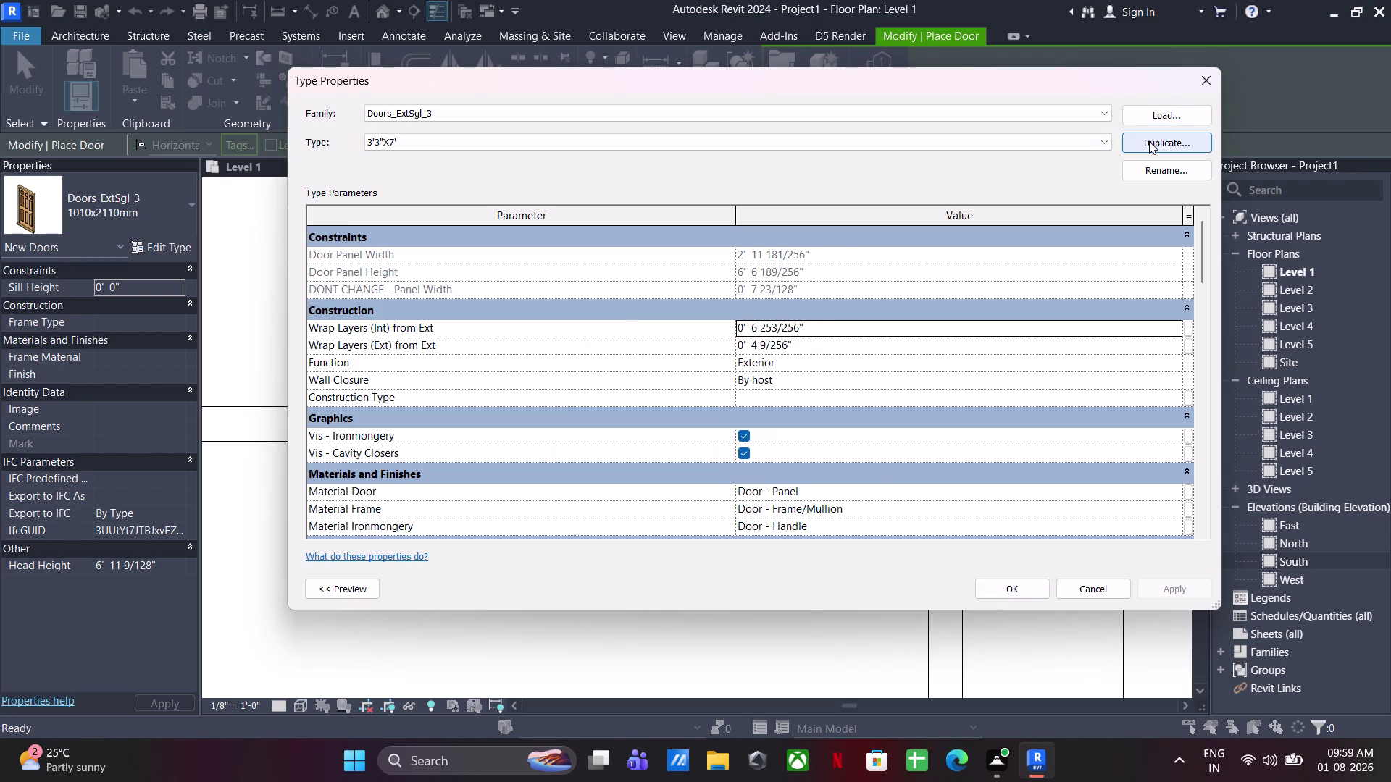
Give the 3'3"X7' type a 3'3" rough width and 7' rough height, and accept.
scroll(down, 3)
scroll(down, 3)
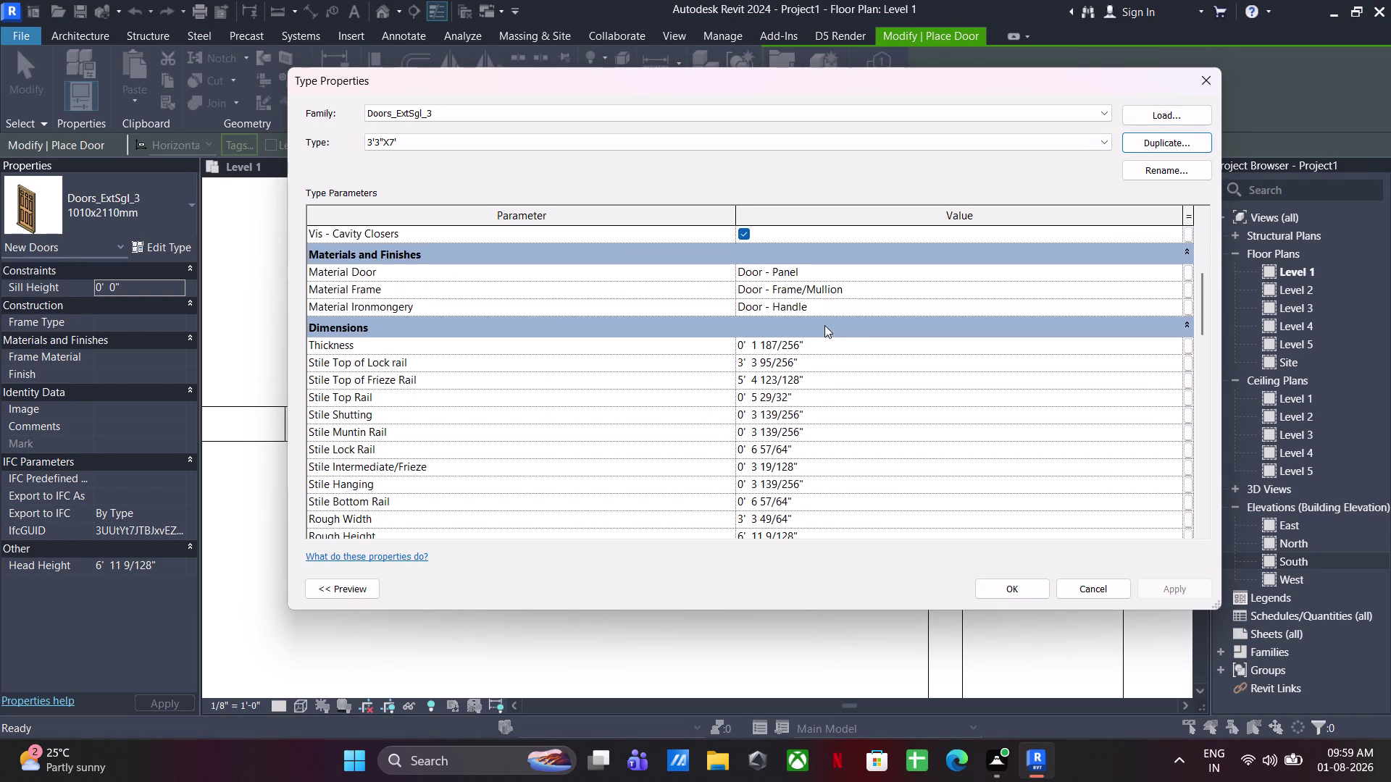
scroll(down, 3)
scroll(down, 3)
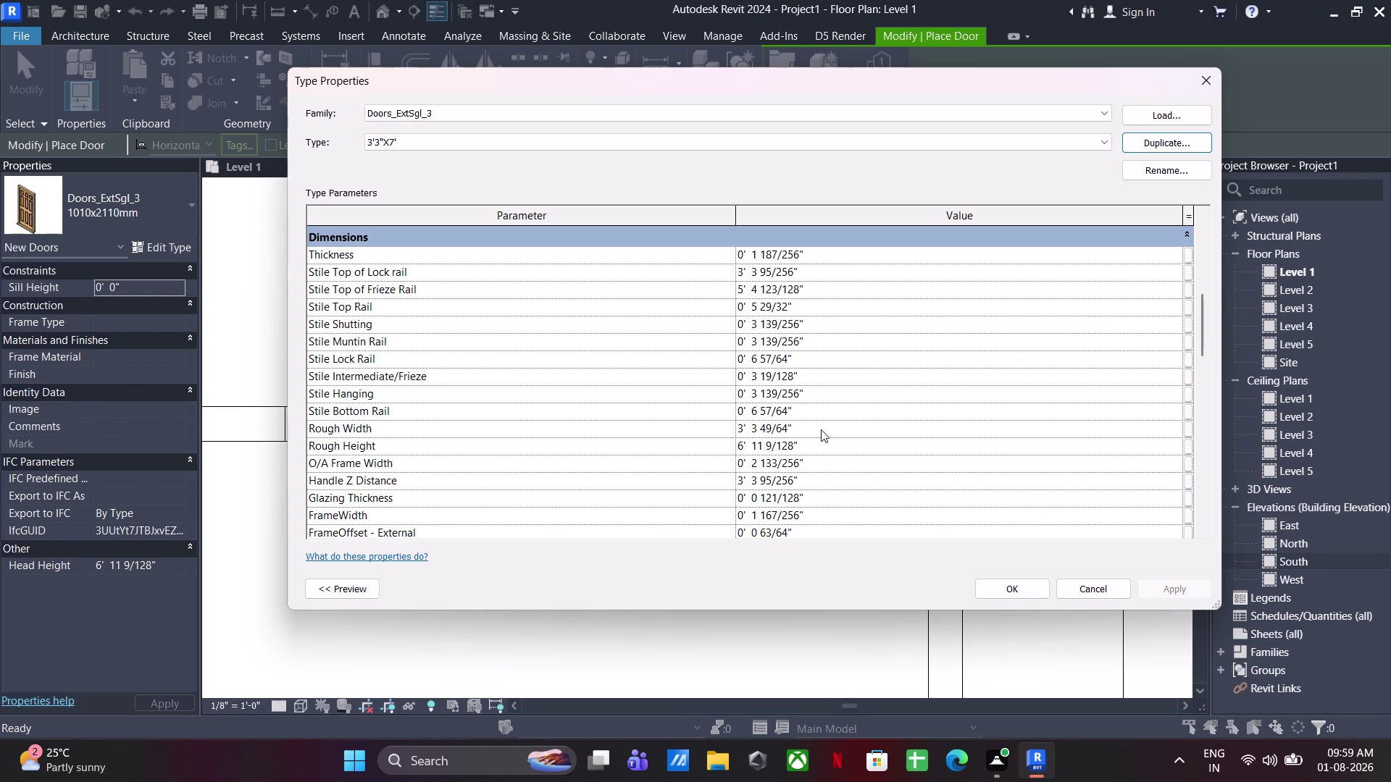
click(821, 428)
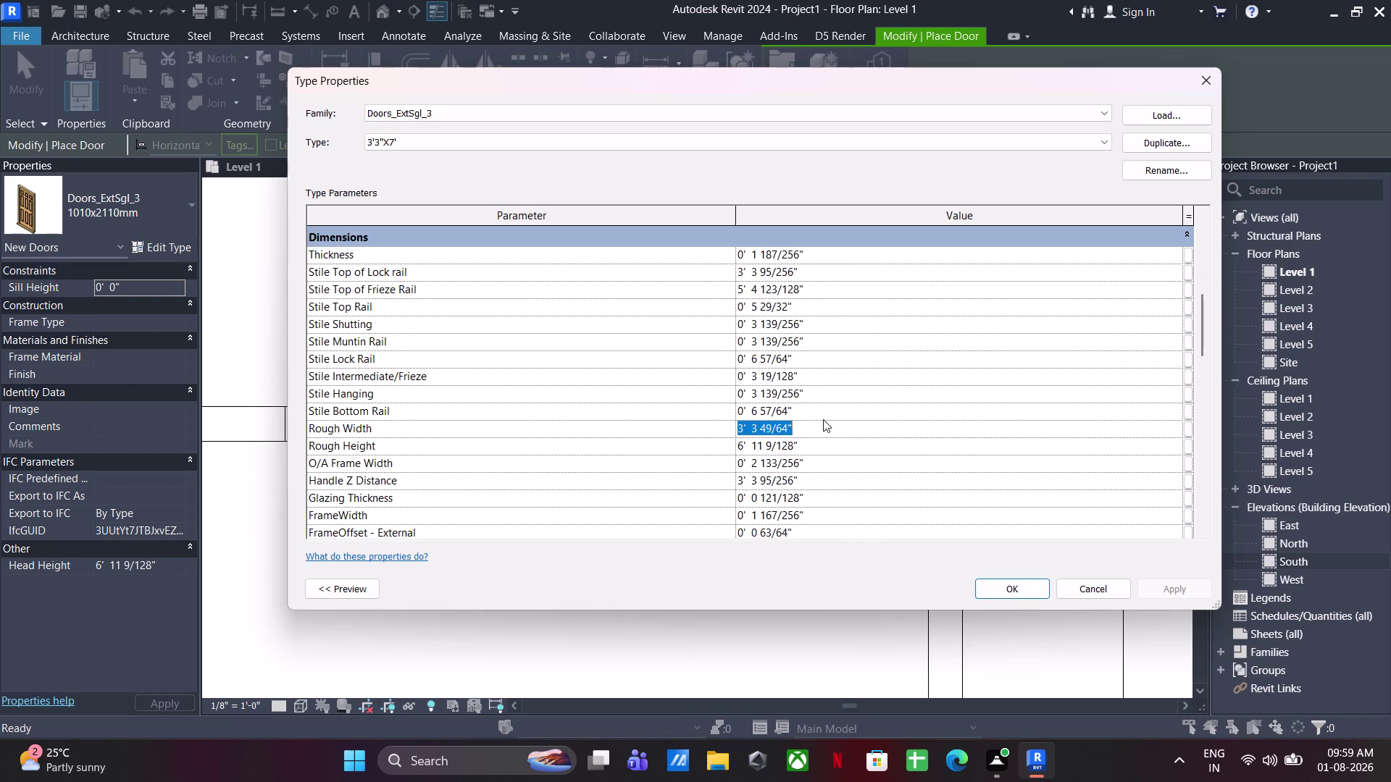
text(3'3")
key(Return)
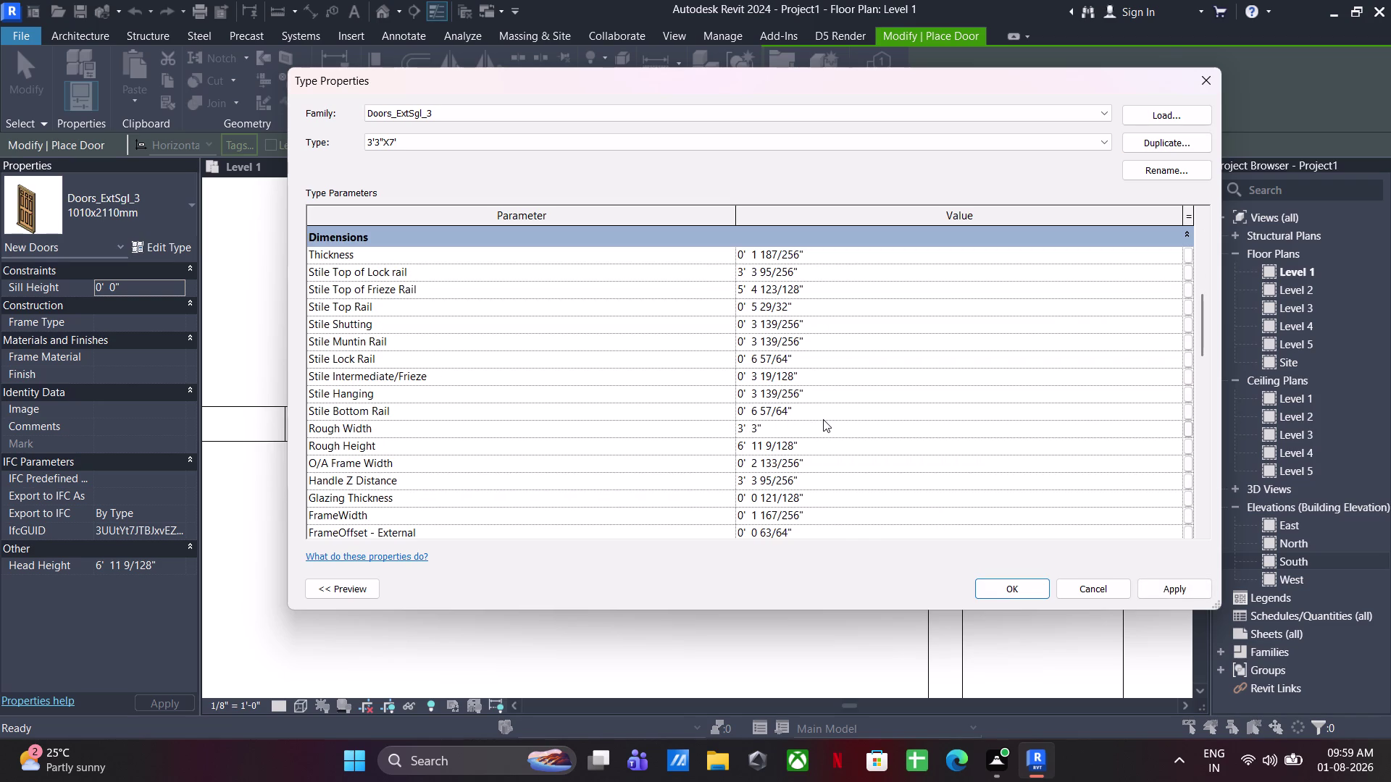
click(838, 442)
text(7')
key(Return)
click(992, 597)
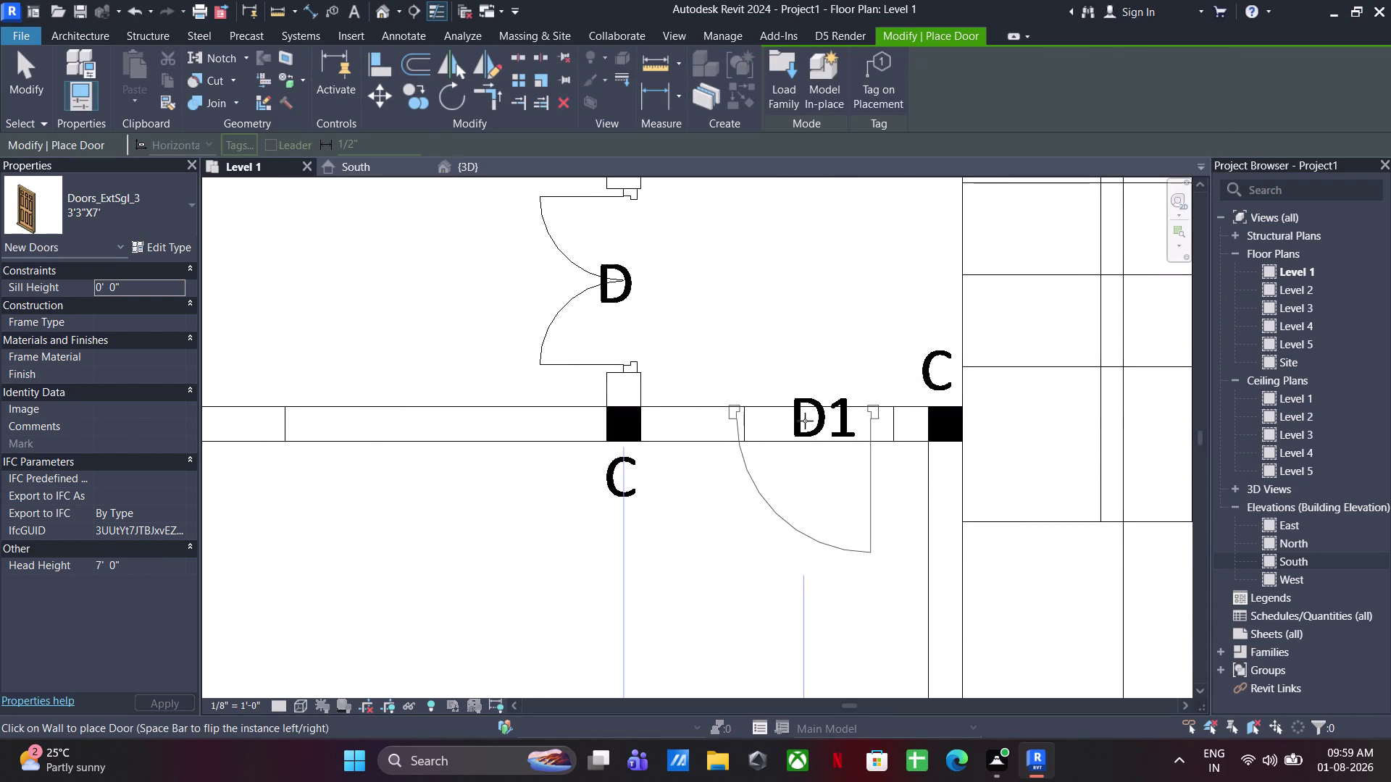
Place a 3'3"X7' door in the drawing room D1 opening, then exit placement.
click(818, 424)
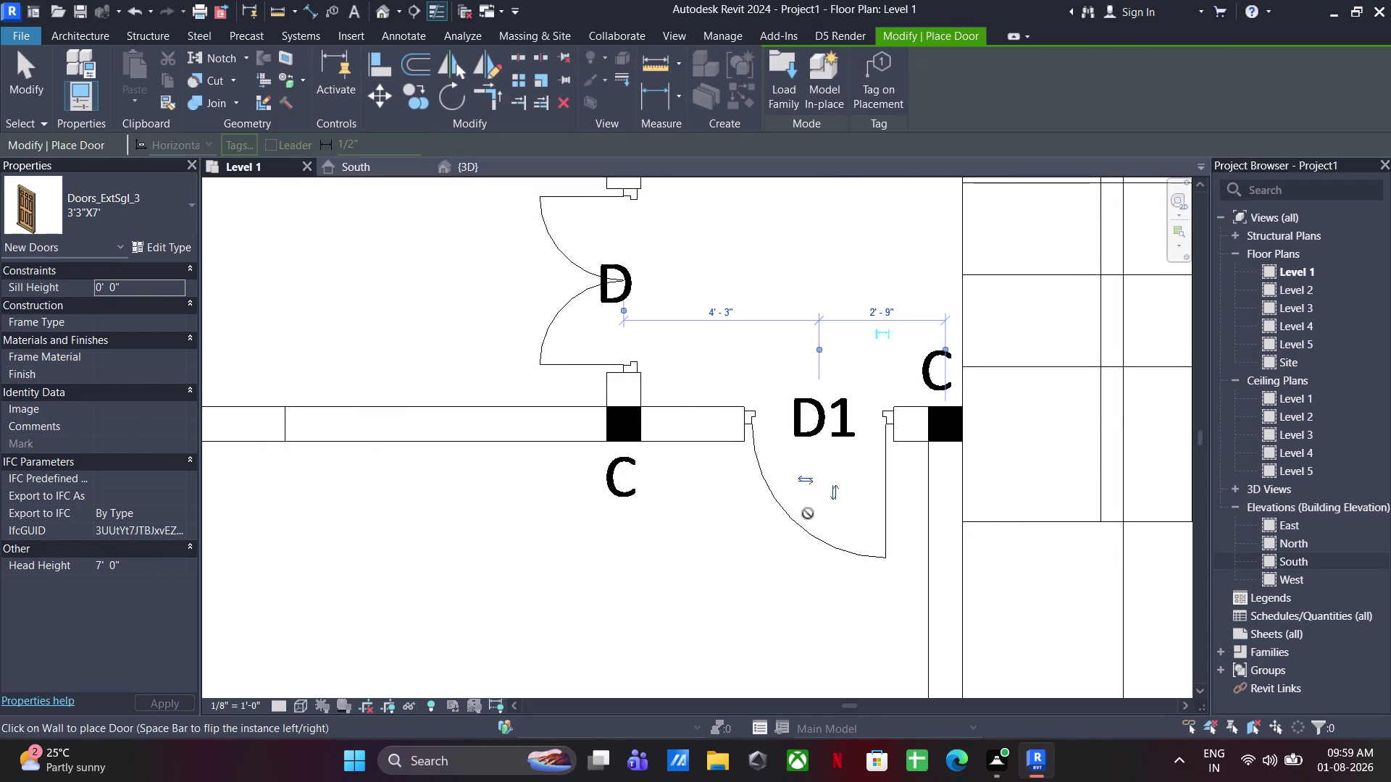
key(Escape)
key(Escape)
key(Escape)
key(Escape)
scroll(down, 3)
key(Escape)
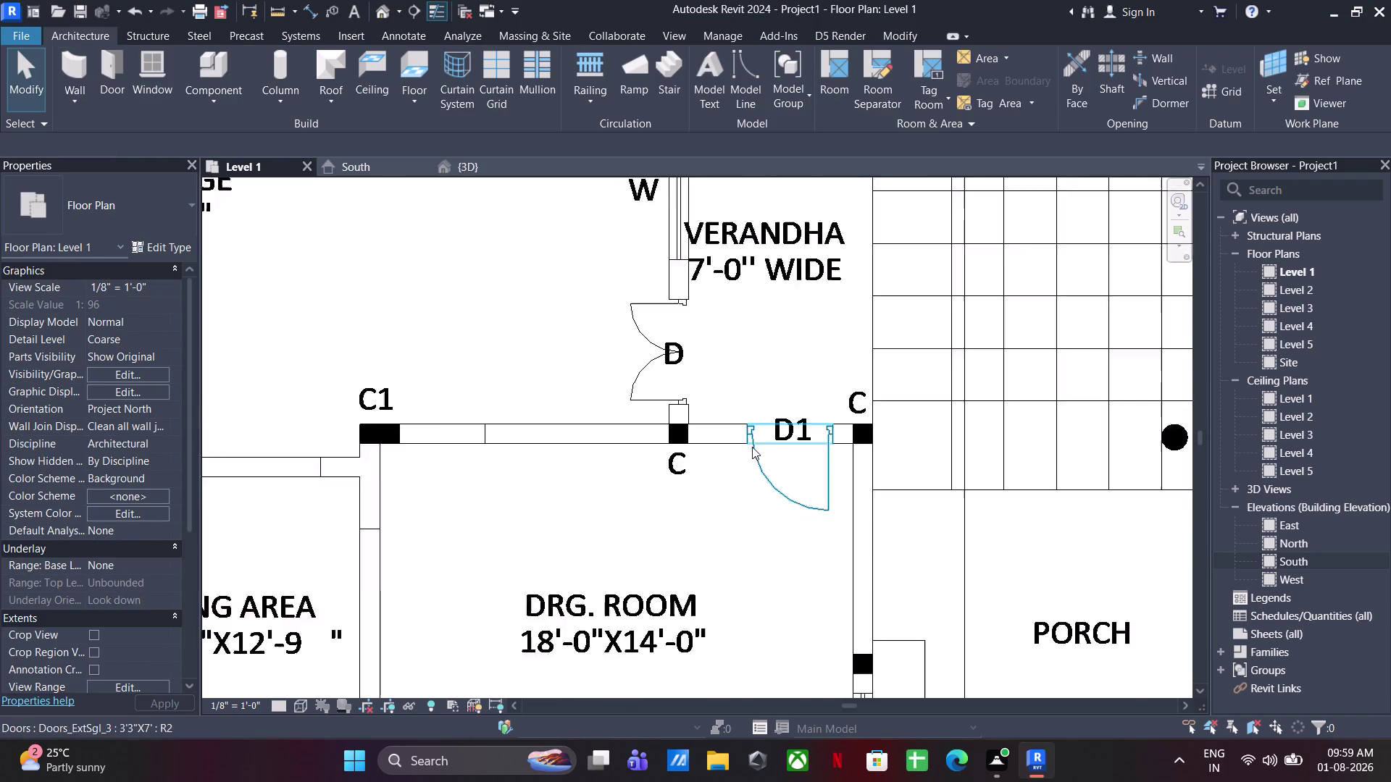
scroll(down, 3)
middle_drag(740, 464, 780, 286)
middle_drag(724, 439, 918, 446)
middle_drag(678, 374, 773, 504)
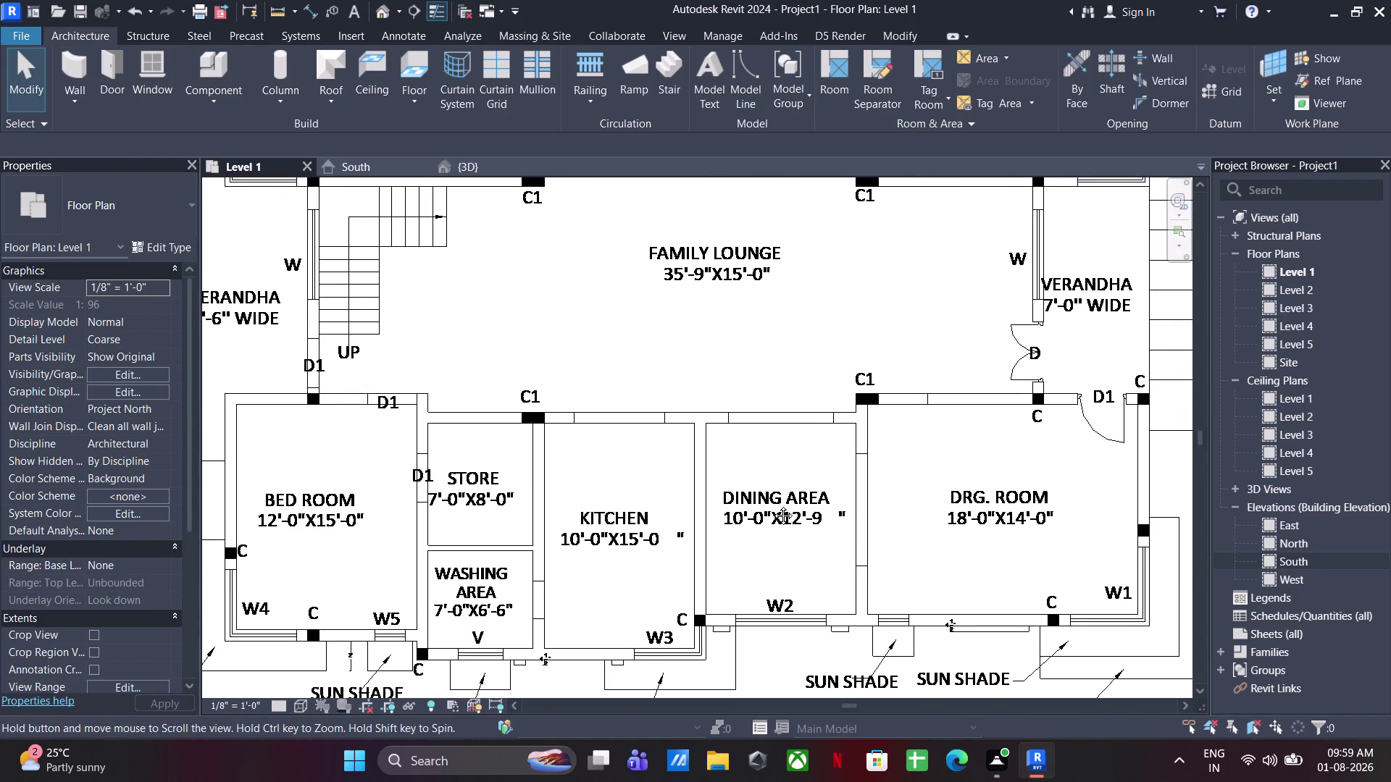
middle_drag(772, 505, 761, 534)
scroll(down, 3)
middle_drag(776, 447, 816, 584)
scroll(up, 3)
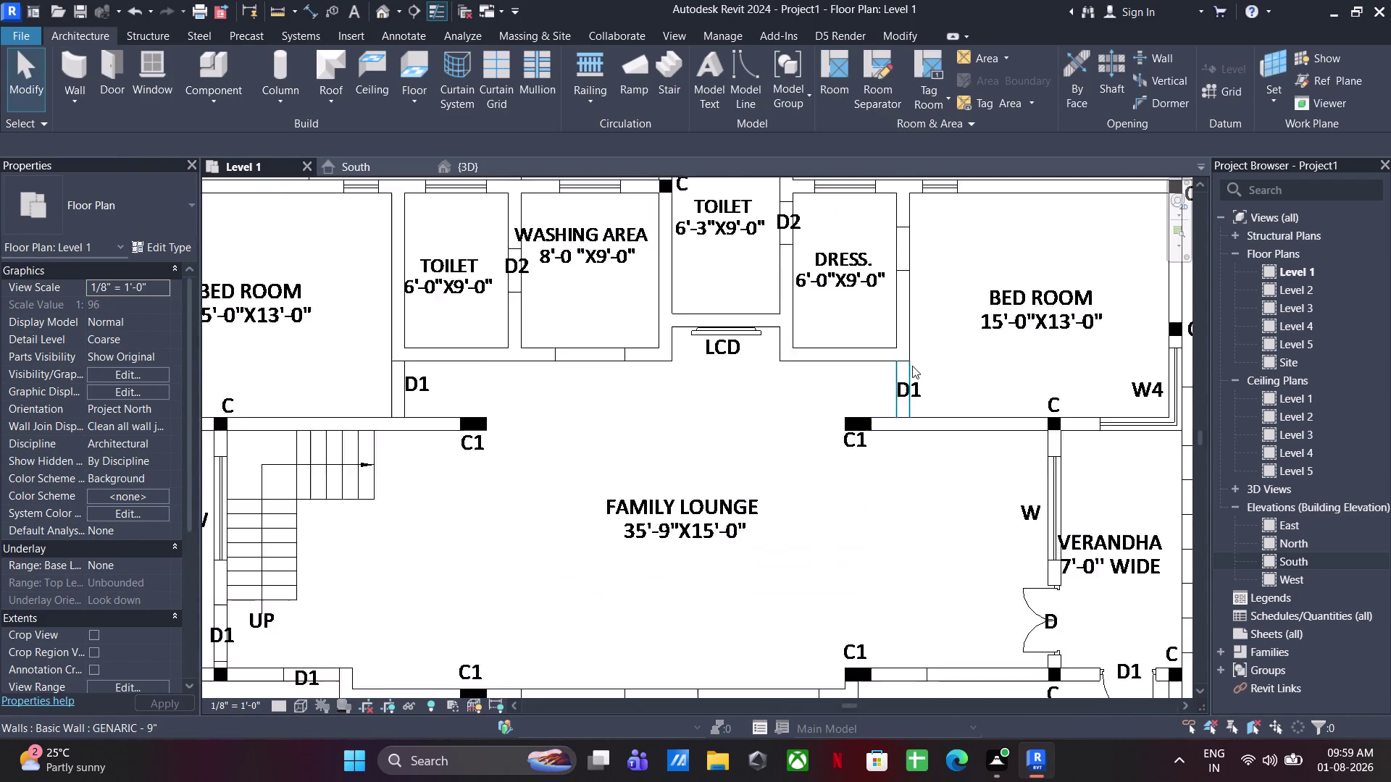
scroll(up, 3)
Place flipped doors in the right and left bedroom D1 openings.
click(115, 86)
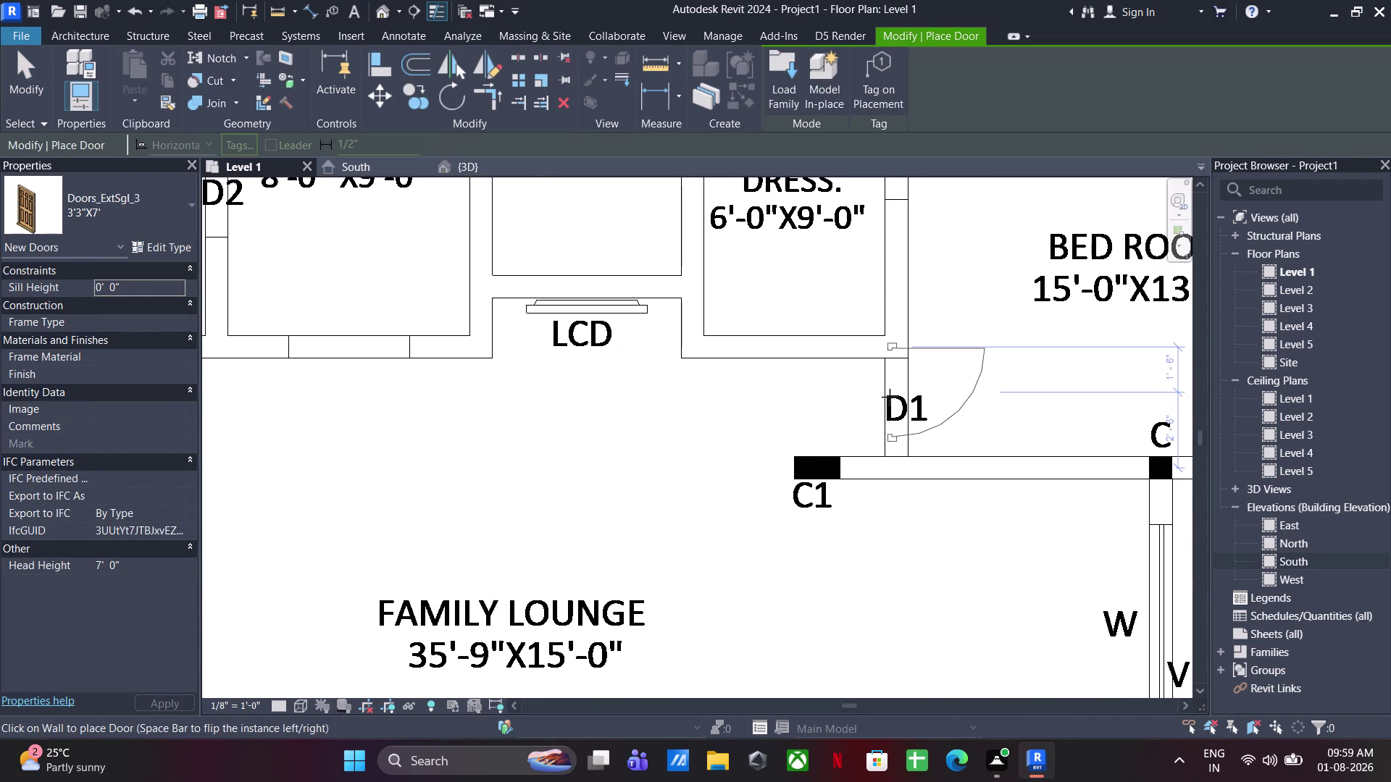
key(space)
click(894, 411)
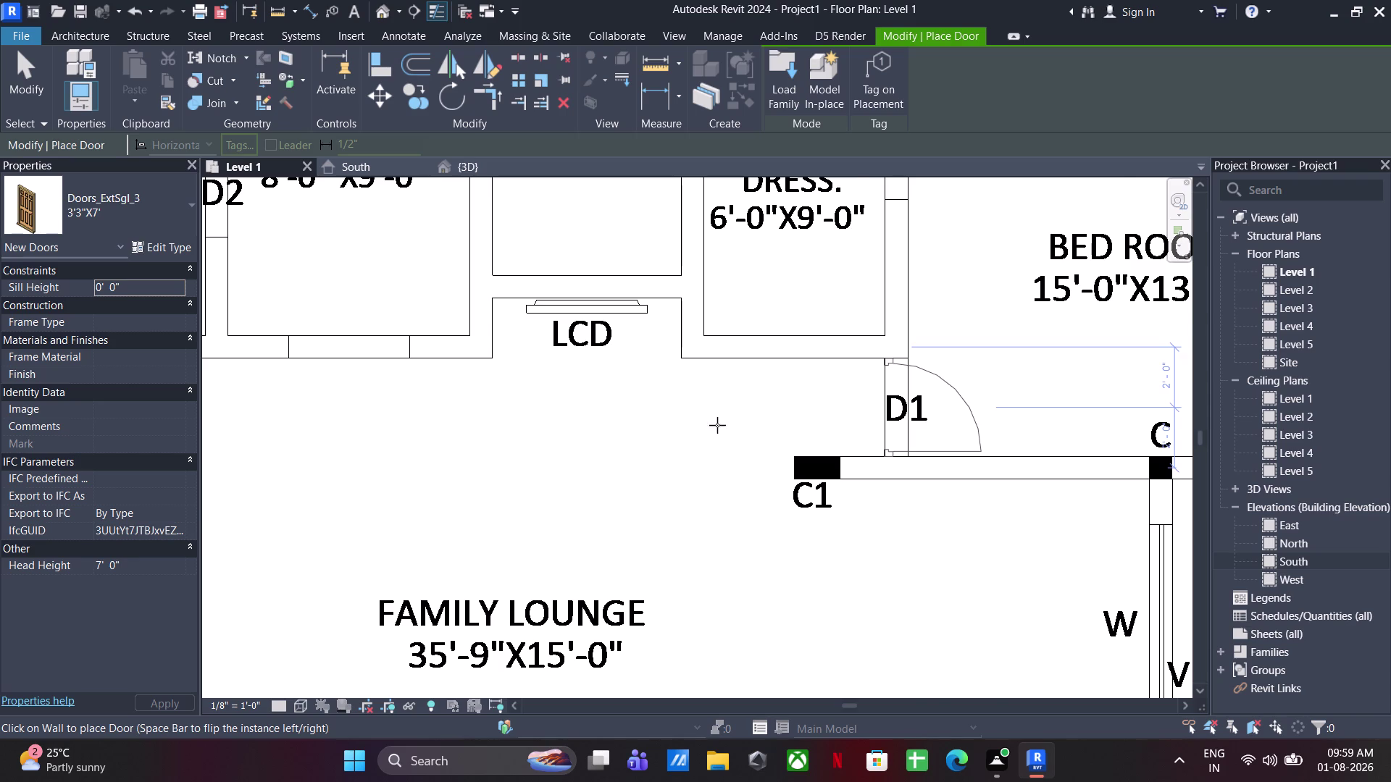
middle_drag(717, 425, 1202, 478)
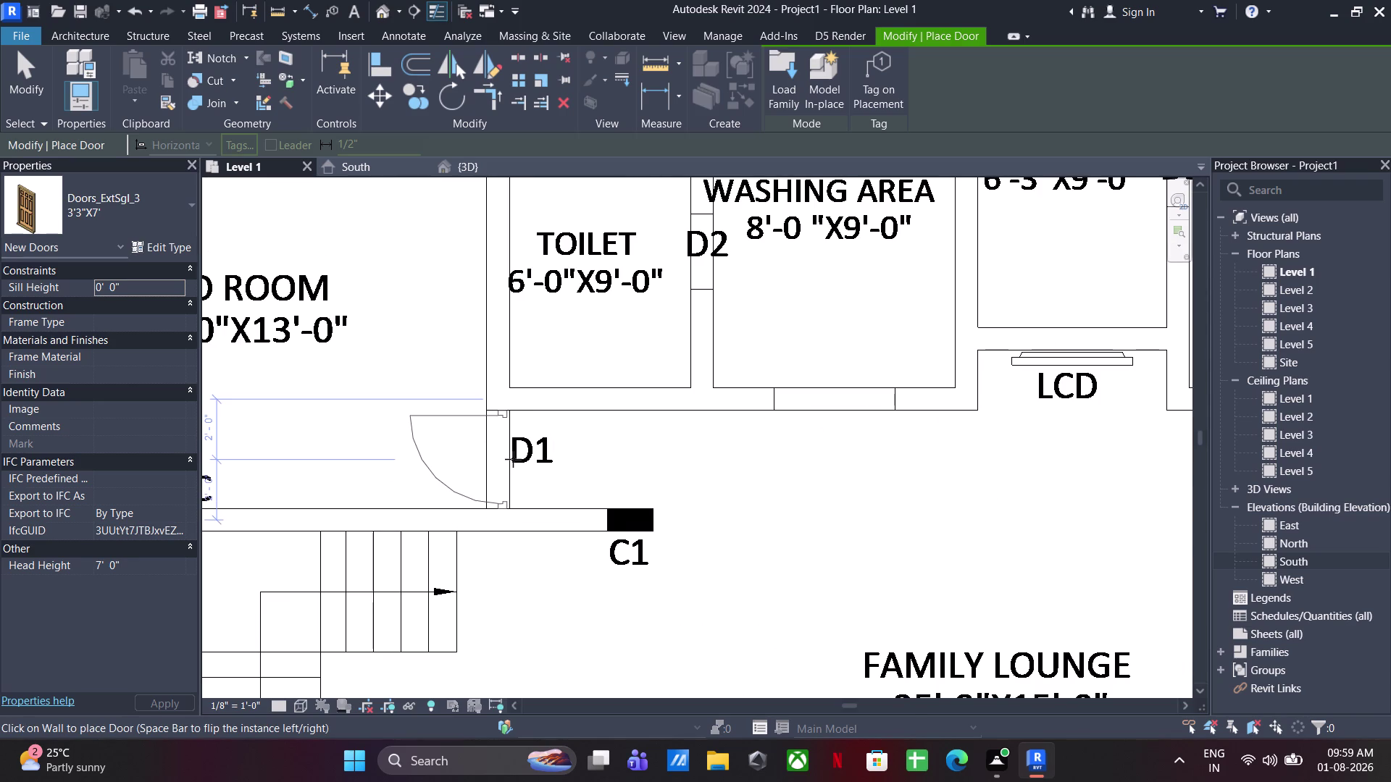
key(space)
click(513, 459)
scroll(down, 3)
middle_drag(690, 479, 588, 547)
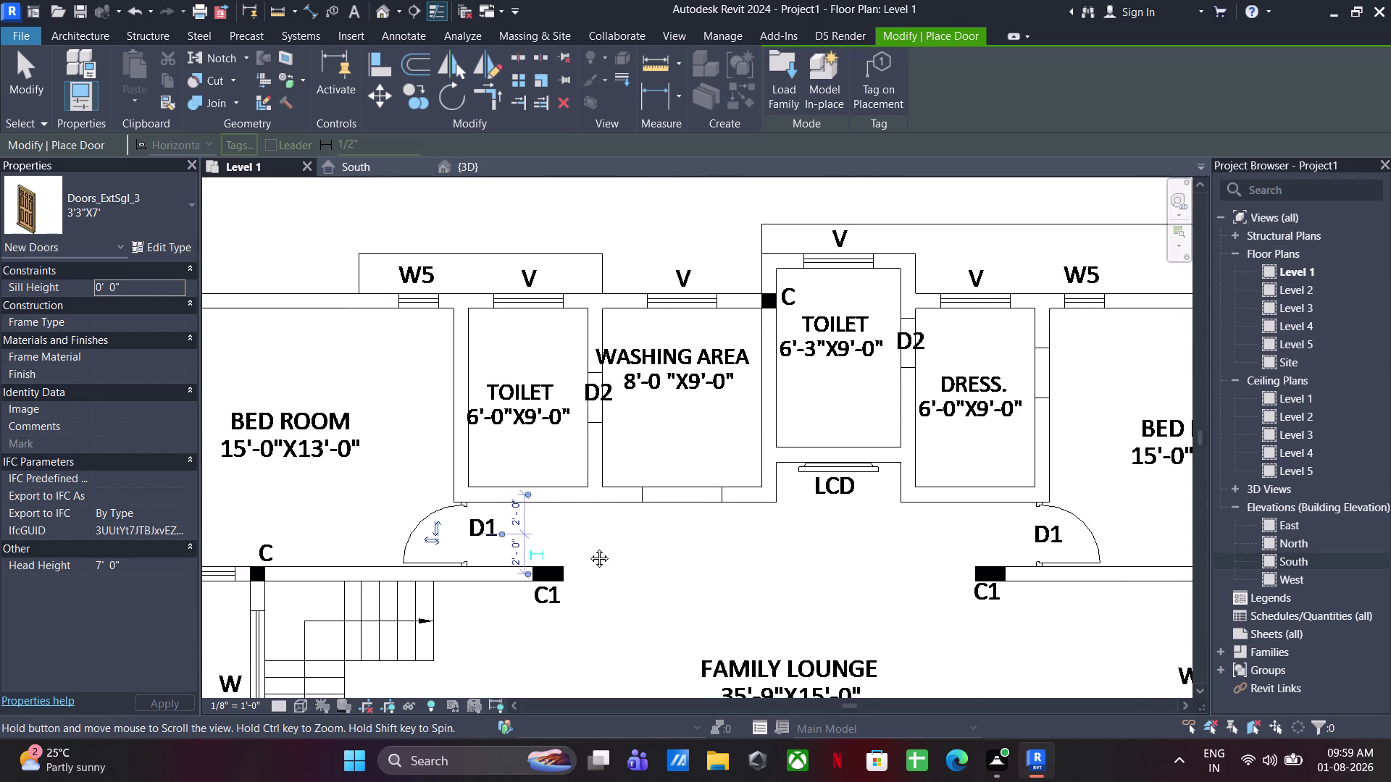
middle_drag(588, 547, 740, 525)
scroll(down, 3)
middle_drag(725, 519, 716, 507)
middle_drag(704, 460, 702, 347)
middle_drag(659, 477, 702, 333)
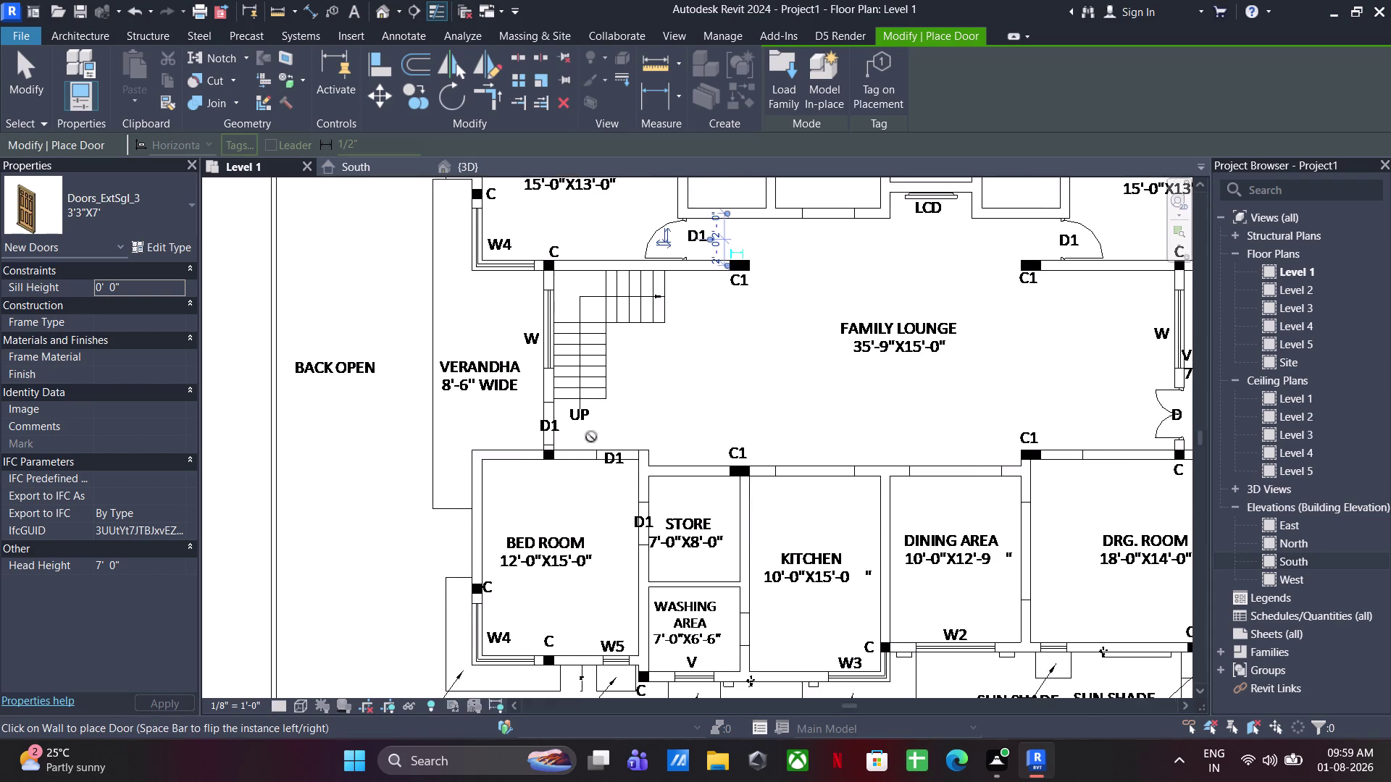
scroll(up, 3)
scroll(up, 3)
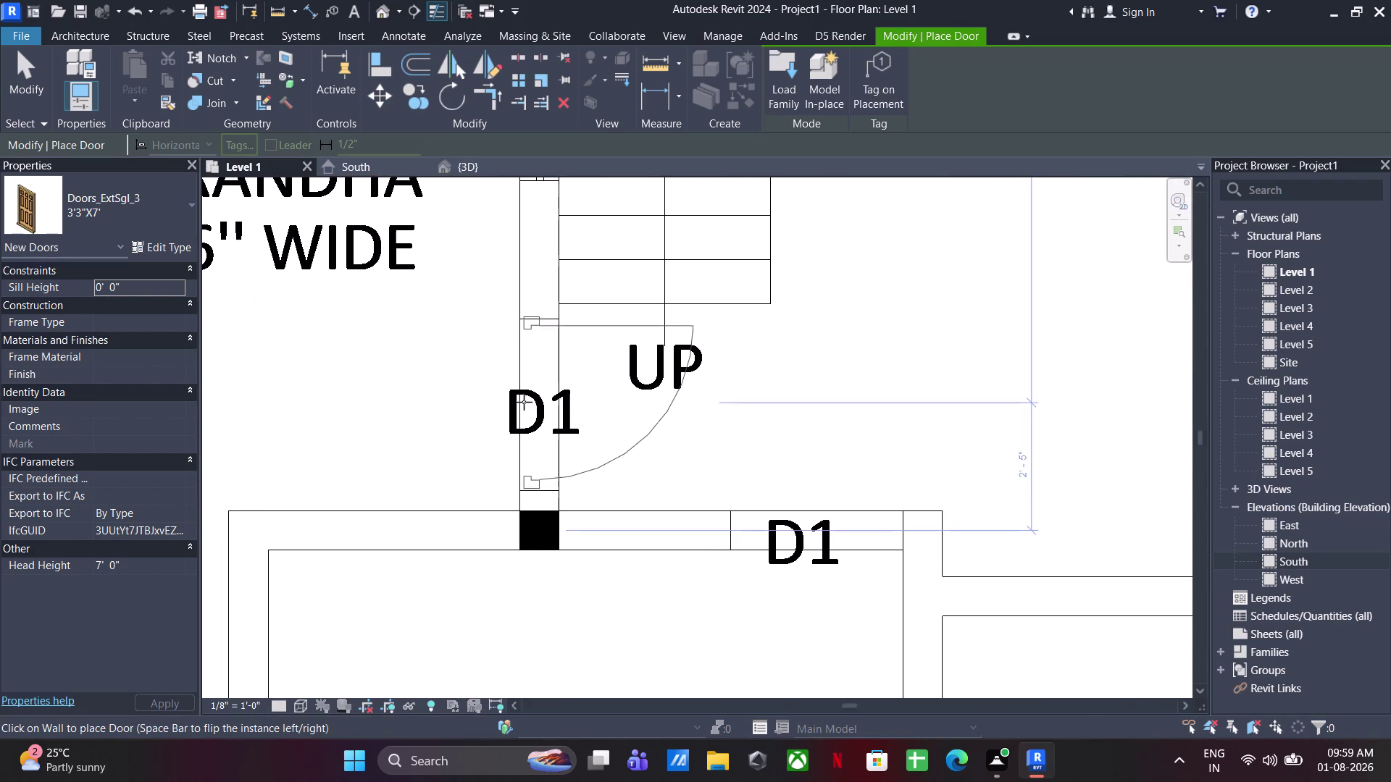
Place a door in the verandah D1 opening and check its placement.
click(523, 401)
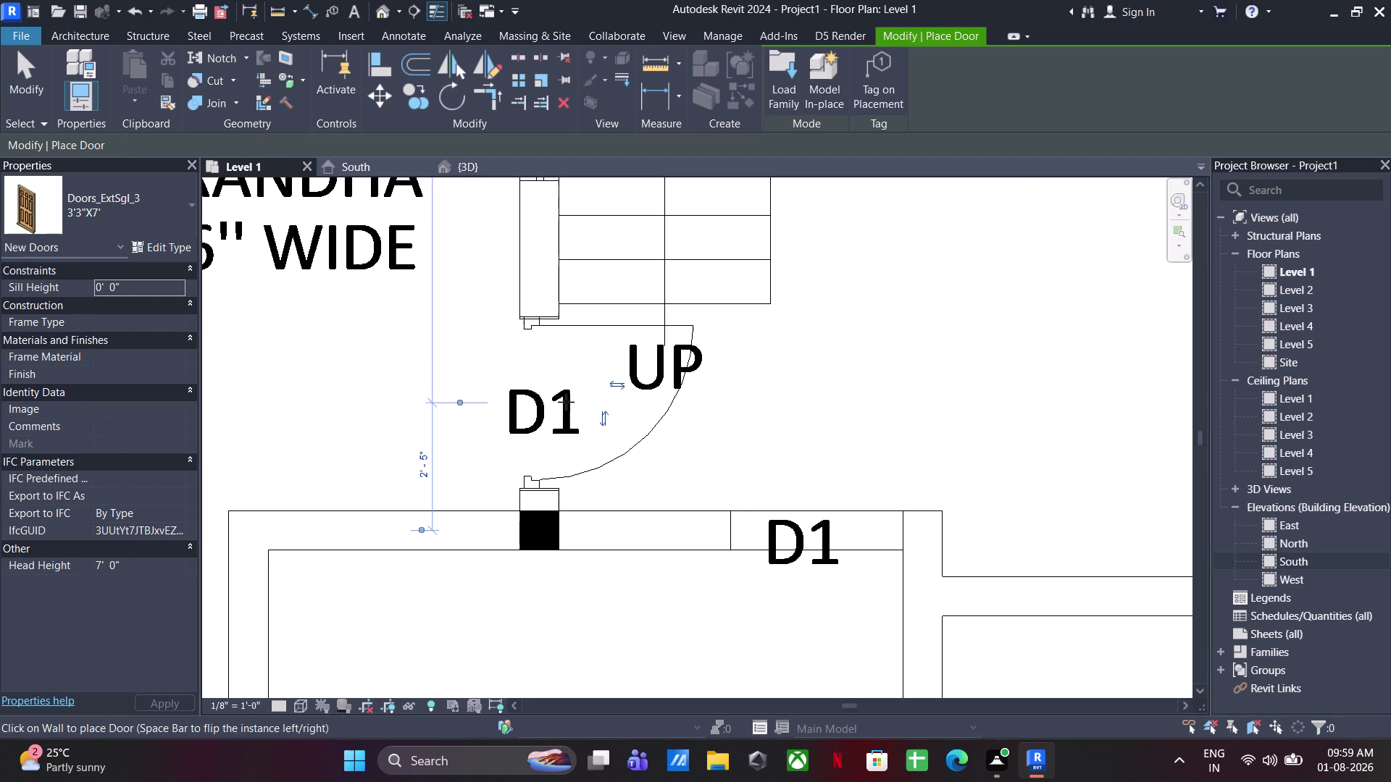
click(818, 517)
key(Escape)
key(Escape)
scroll(up, 3)
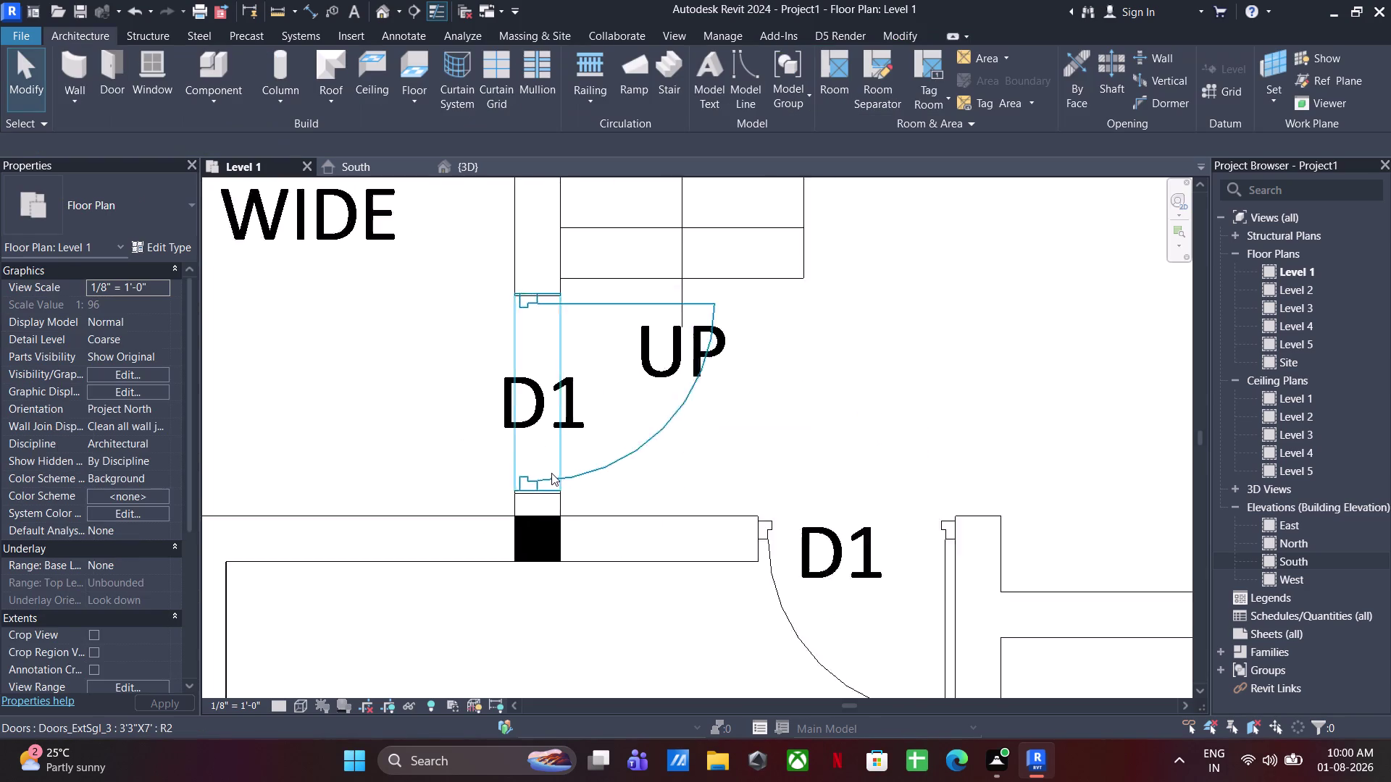
scroll(up, 3)
key(Escape)
click(540, 487)
scroll(up, 3)
key(Down)
key(Down)
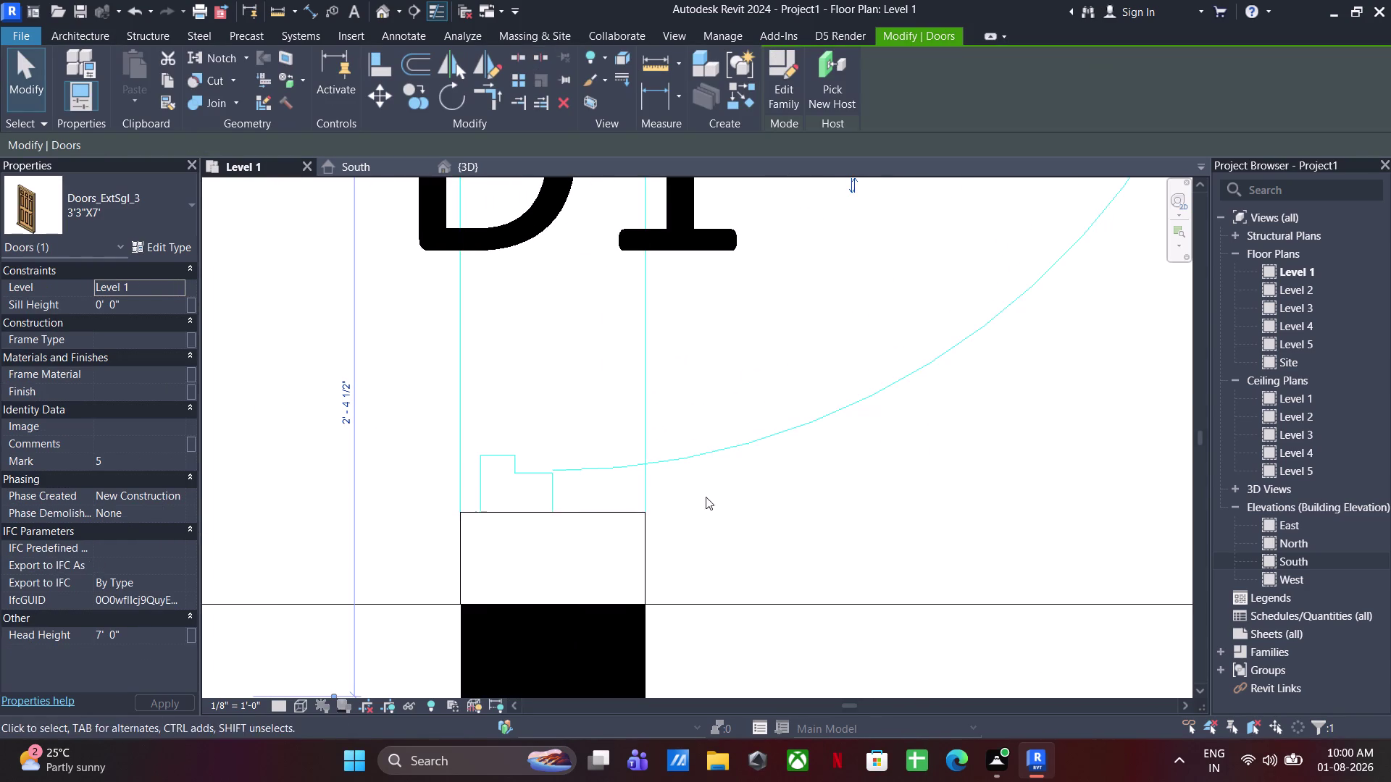
click(785, 519)
scroll(down, 3)
middle_drag(799, 538, 578, 405)
scroll(down, 3)
click(634, 582)
scroll(down, 3)
middle_drag(769, 450, 768, 339)
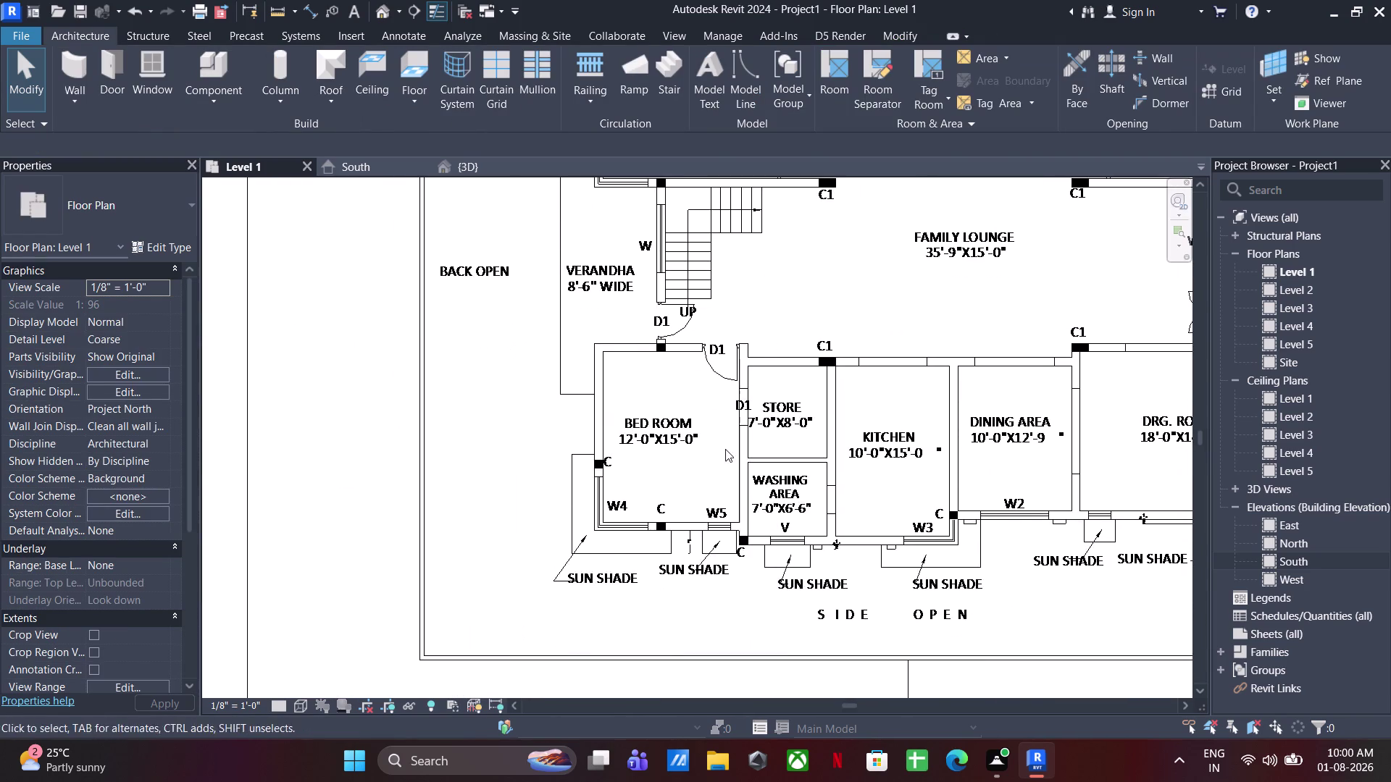
scroll(up, 3)
Place a door at the store D1 opening, then exit door placement.
click(118, 75)
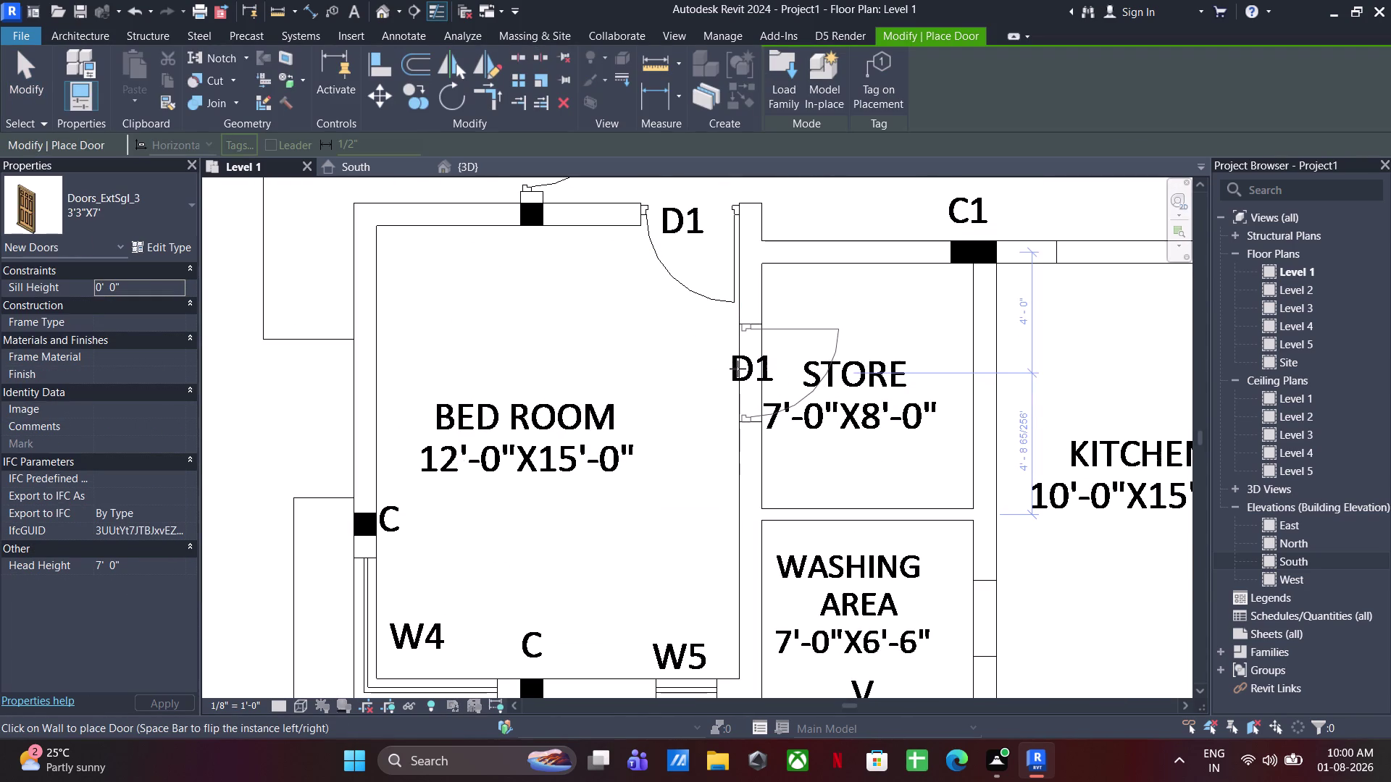
click(738, 369)
scroll(down, 3)
middle_drag(627, 433, 429, 403)
middle_drag(753, 395, 769, 651)
middle_drag(764, 459, 817, 571)
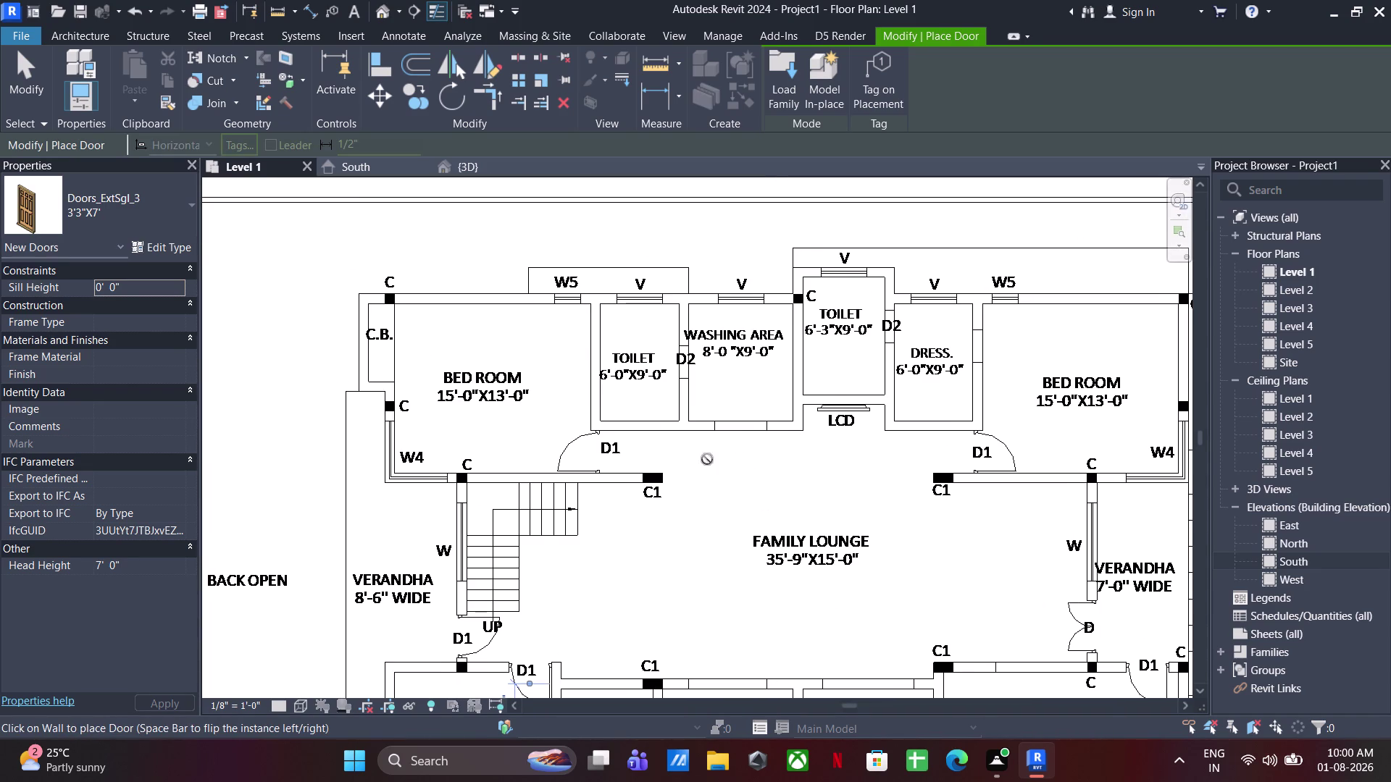
scroll(up, 3)
key(Escape)
key(Escape)
key(Escape)
key(Escape)
key(Escape)
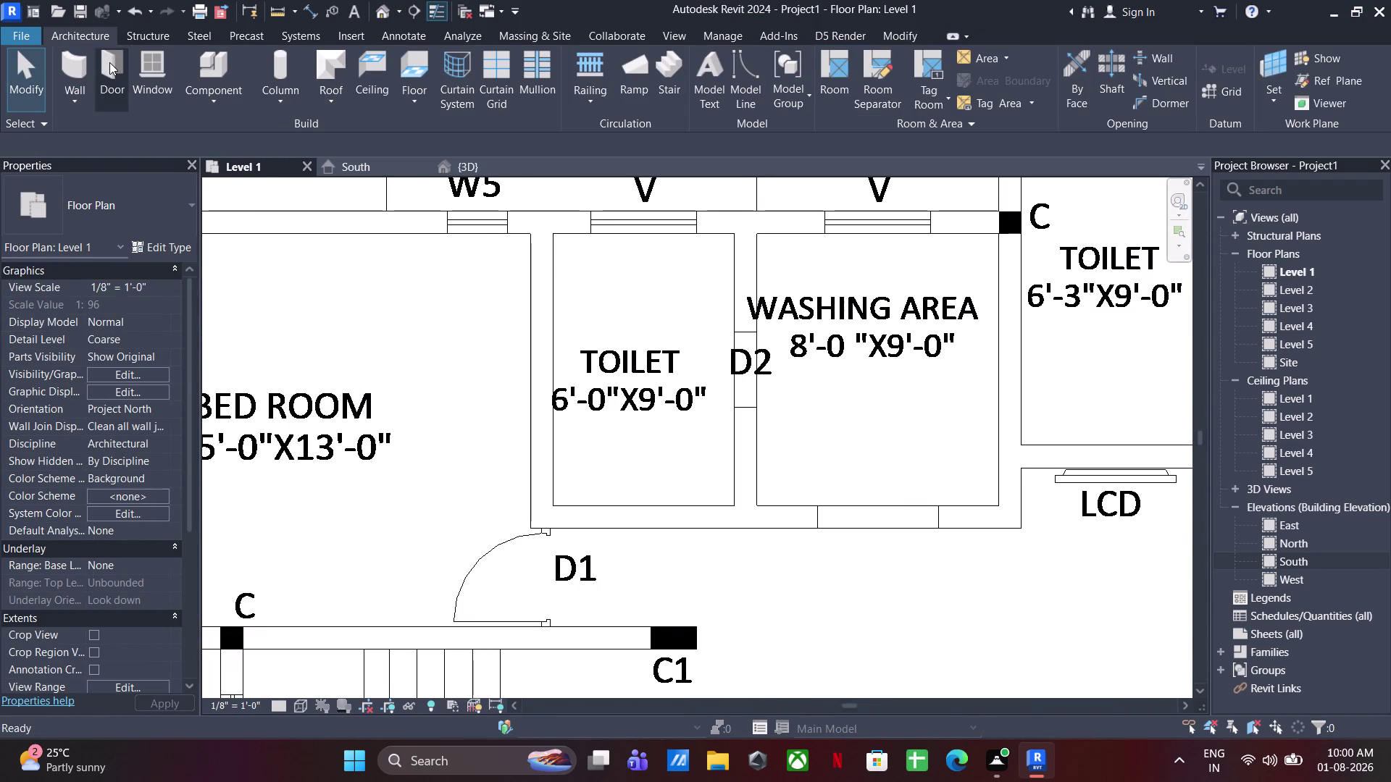
Measure the D2 opening width, finding 2'-6".
click(284, 10)
scroll(up, 3)
click(694, 297)
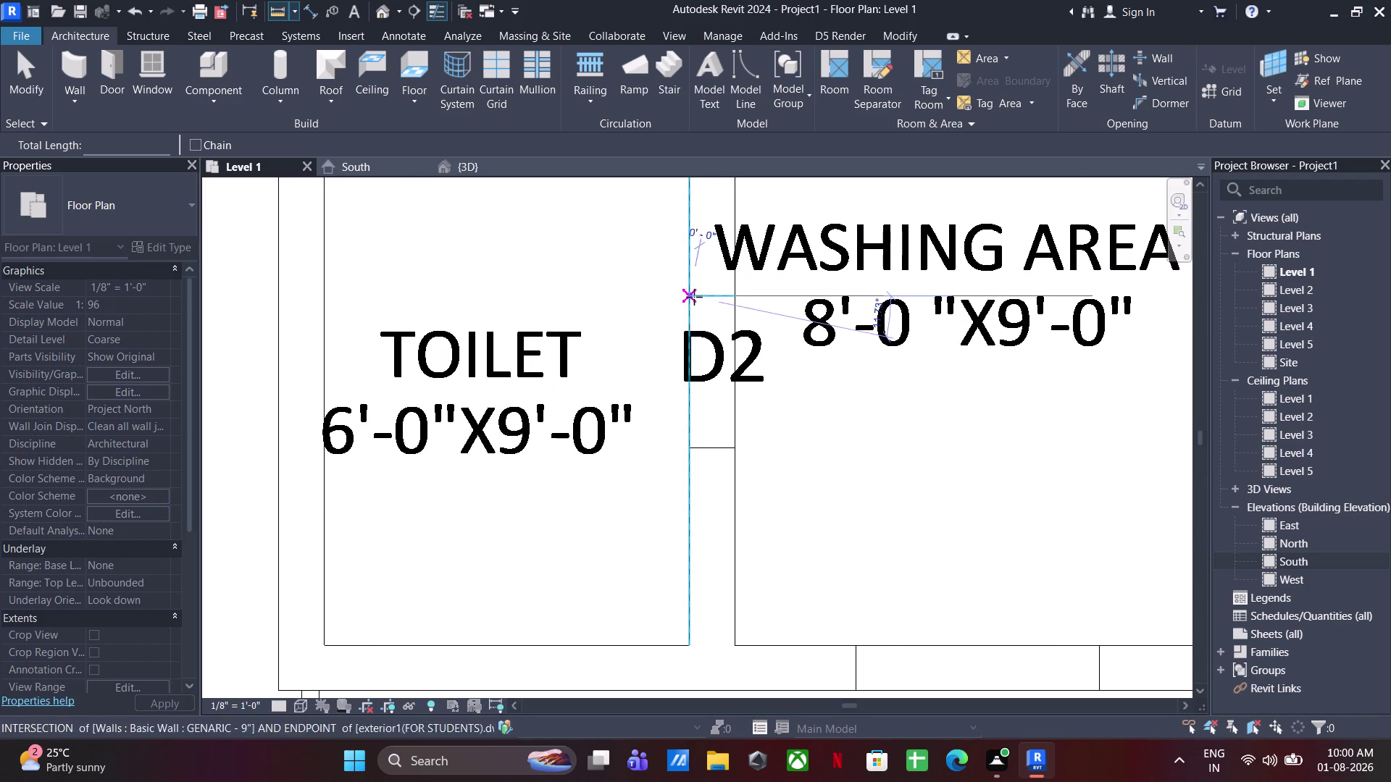
click(686, 446)
scroll(up, 3)
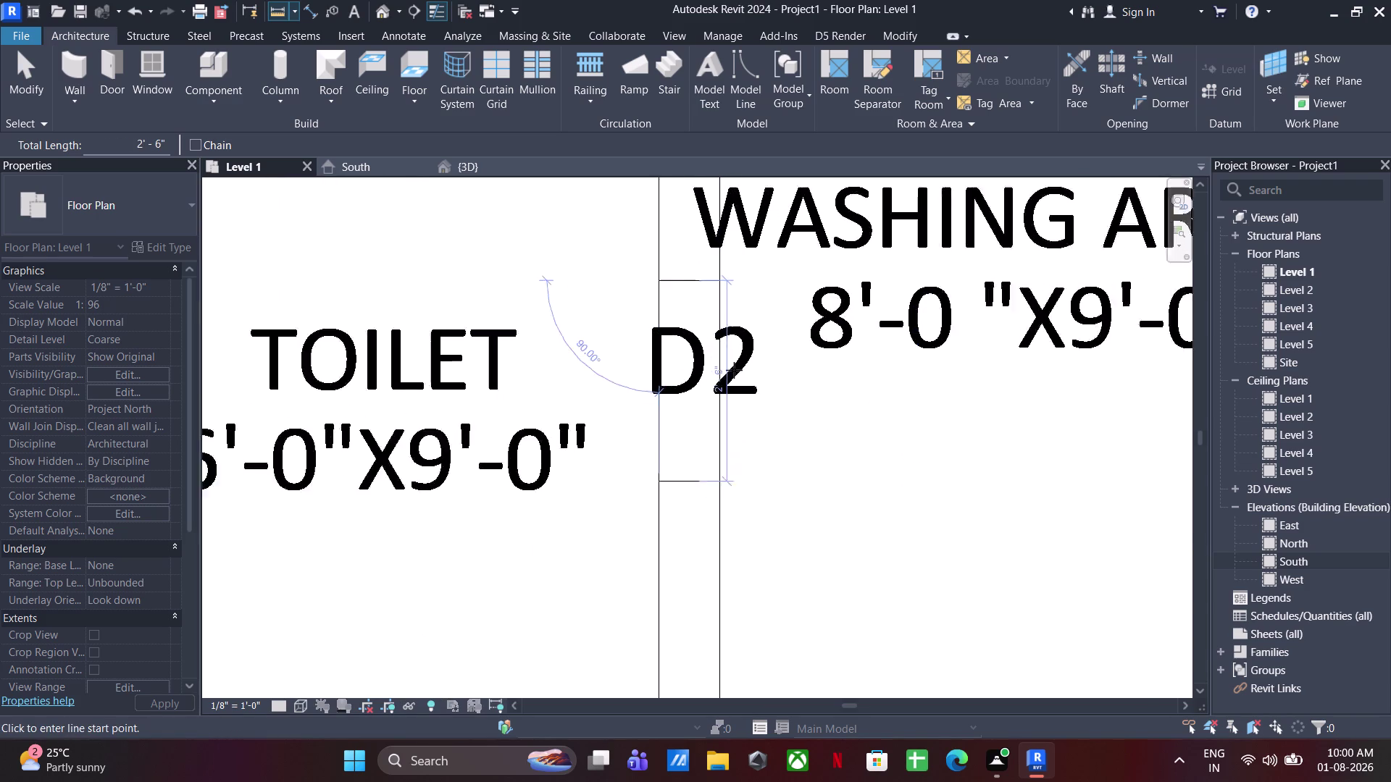
scroll(up, 3)
scroll(up, 3)
key(Escape)
key(Escape)
key(Escape)
key(Escape)
key(Escape)
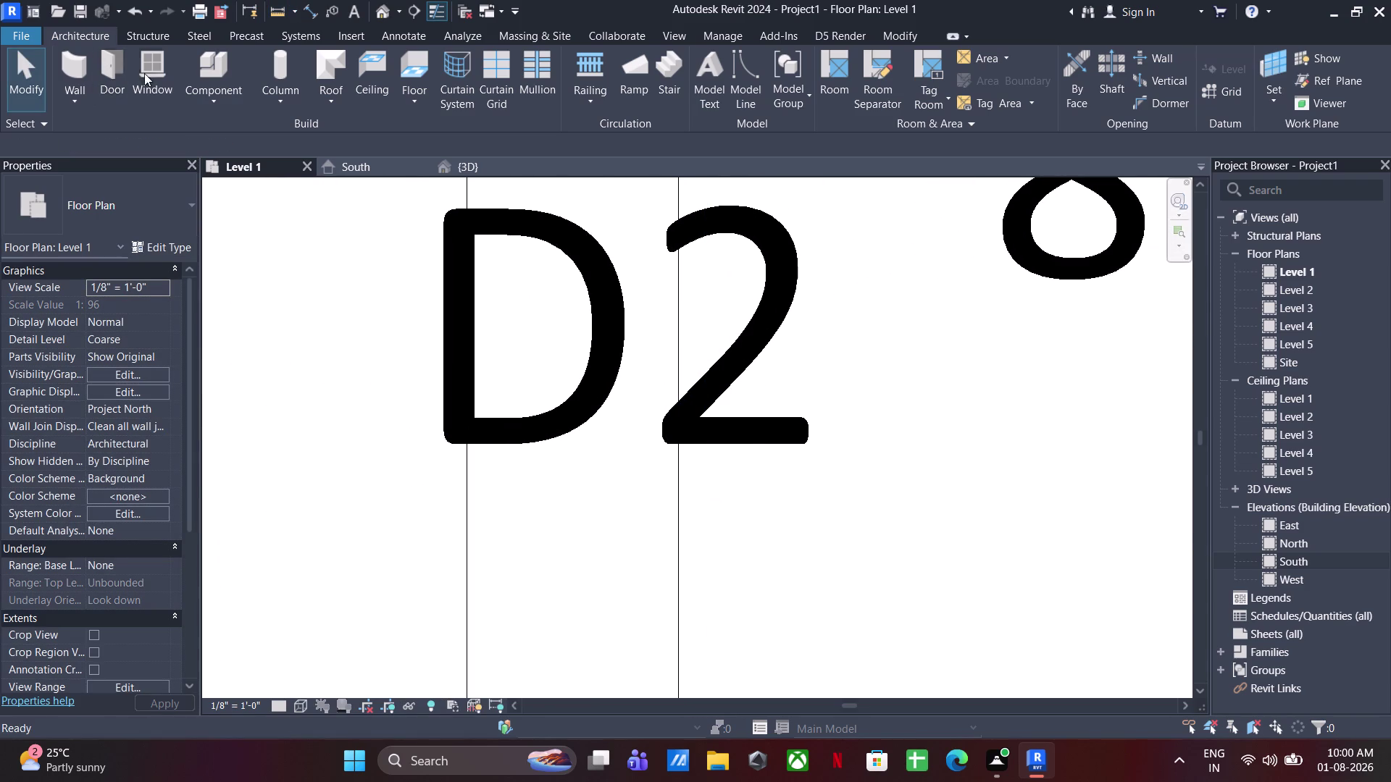
click(109, 68)
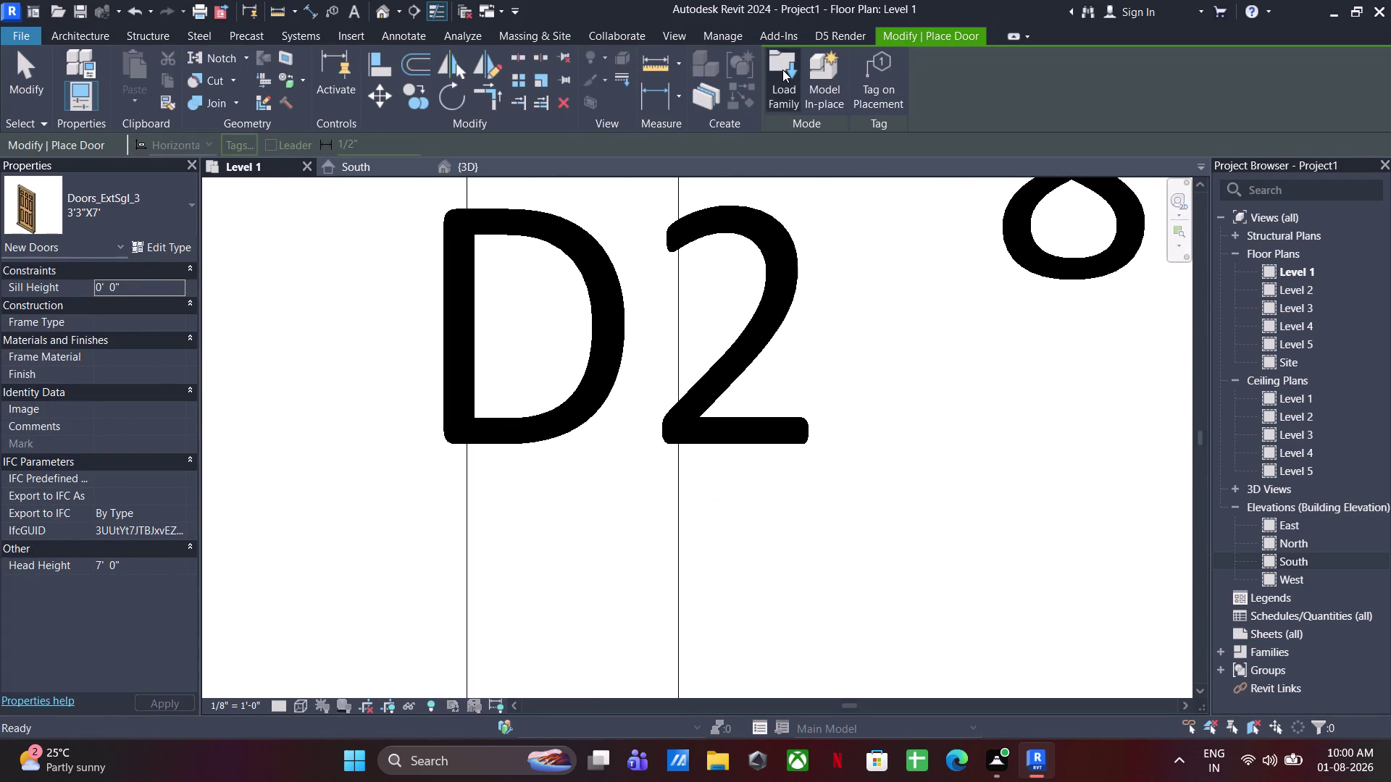
Start loading a new door family from the Doors > Internal Doors folder.
click(783, 70)
click(1099, 153)
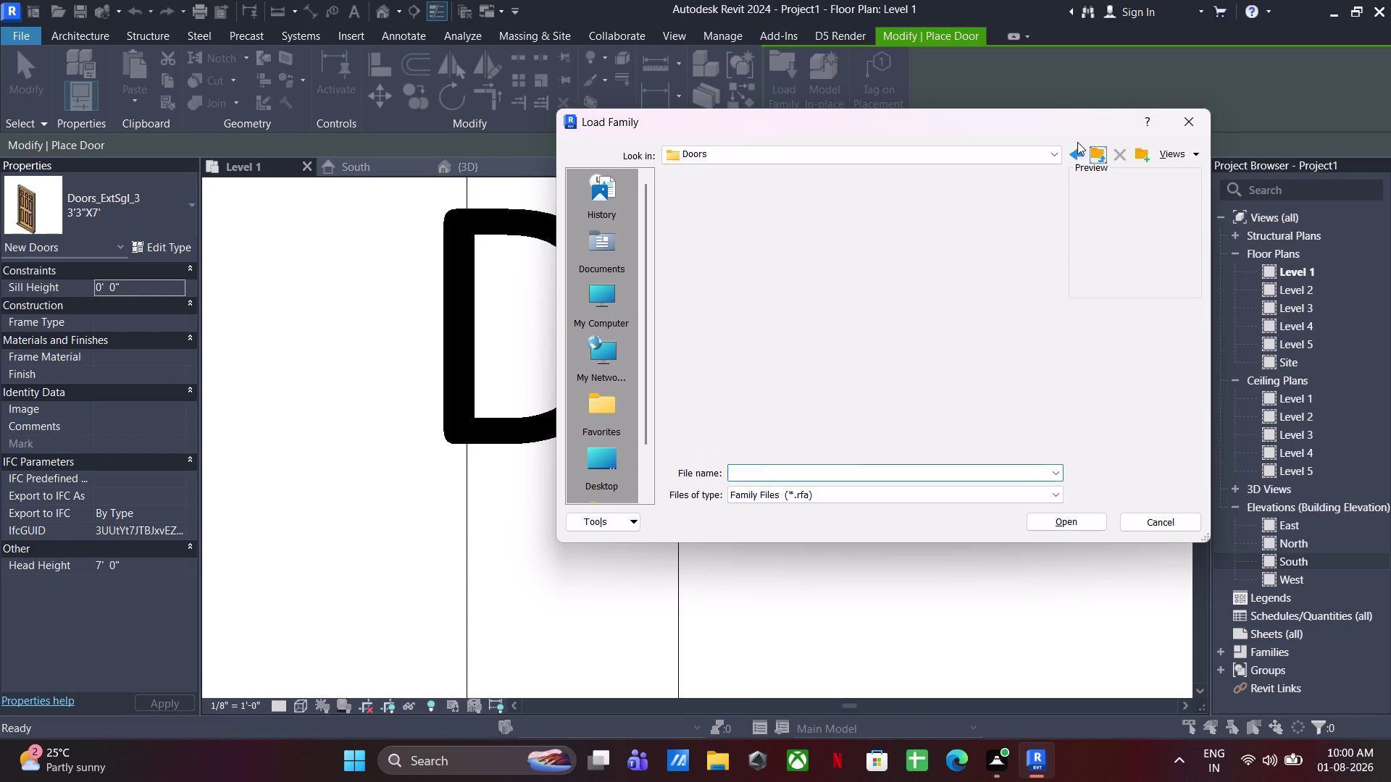
double_click(699, 221)
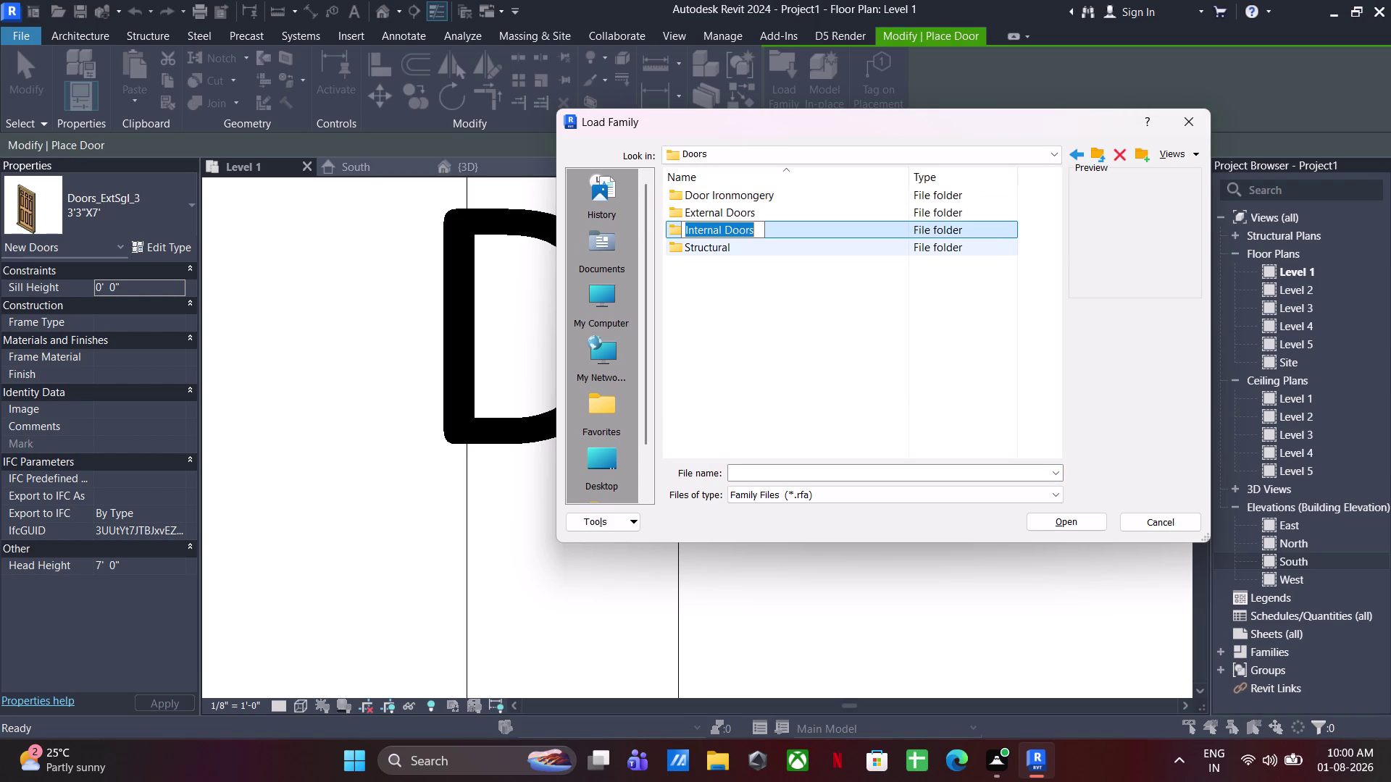
double_click(796, 228)
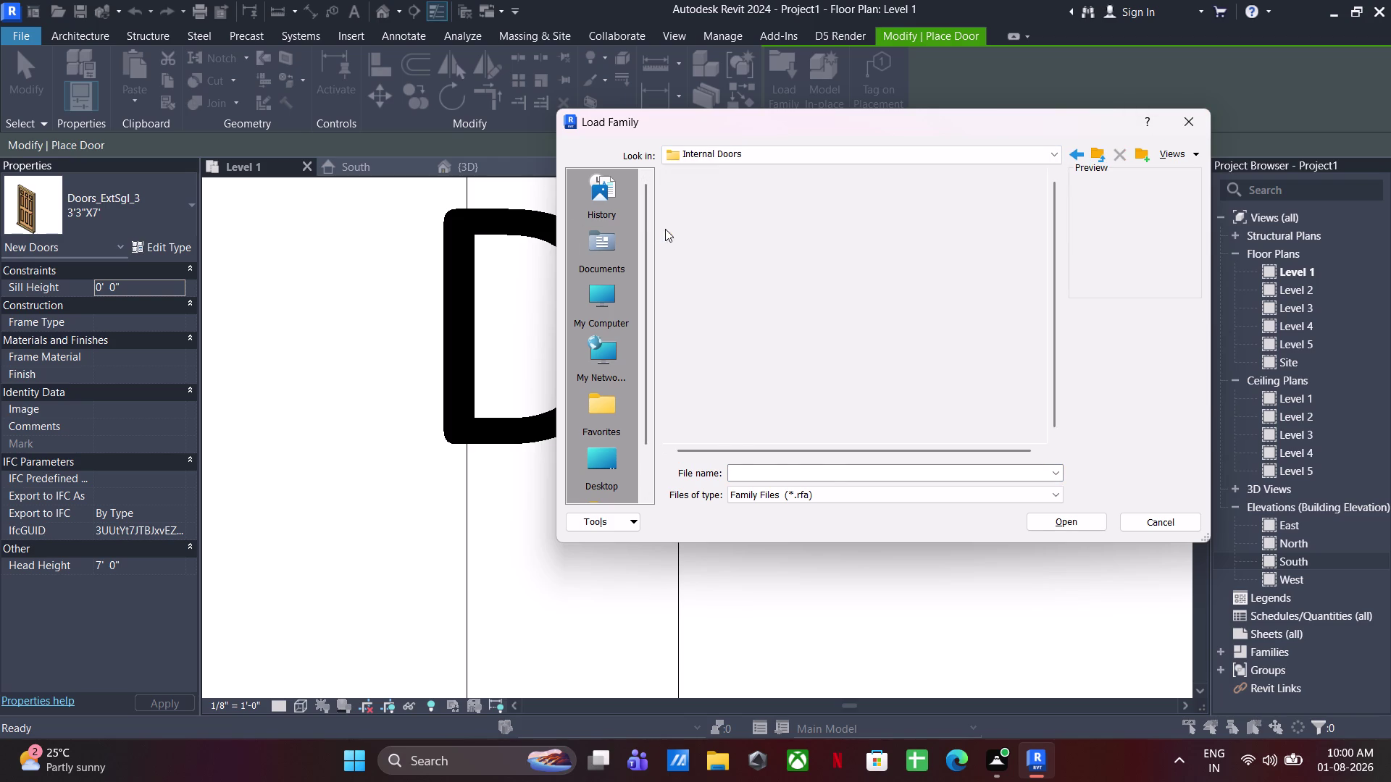
Preview the internal door families and load Doors_IntSgl_6.
click(714, 206)
key(Down)
key(Down)
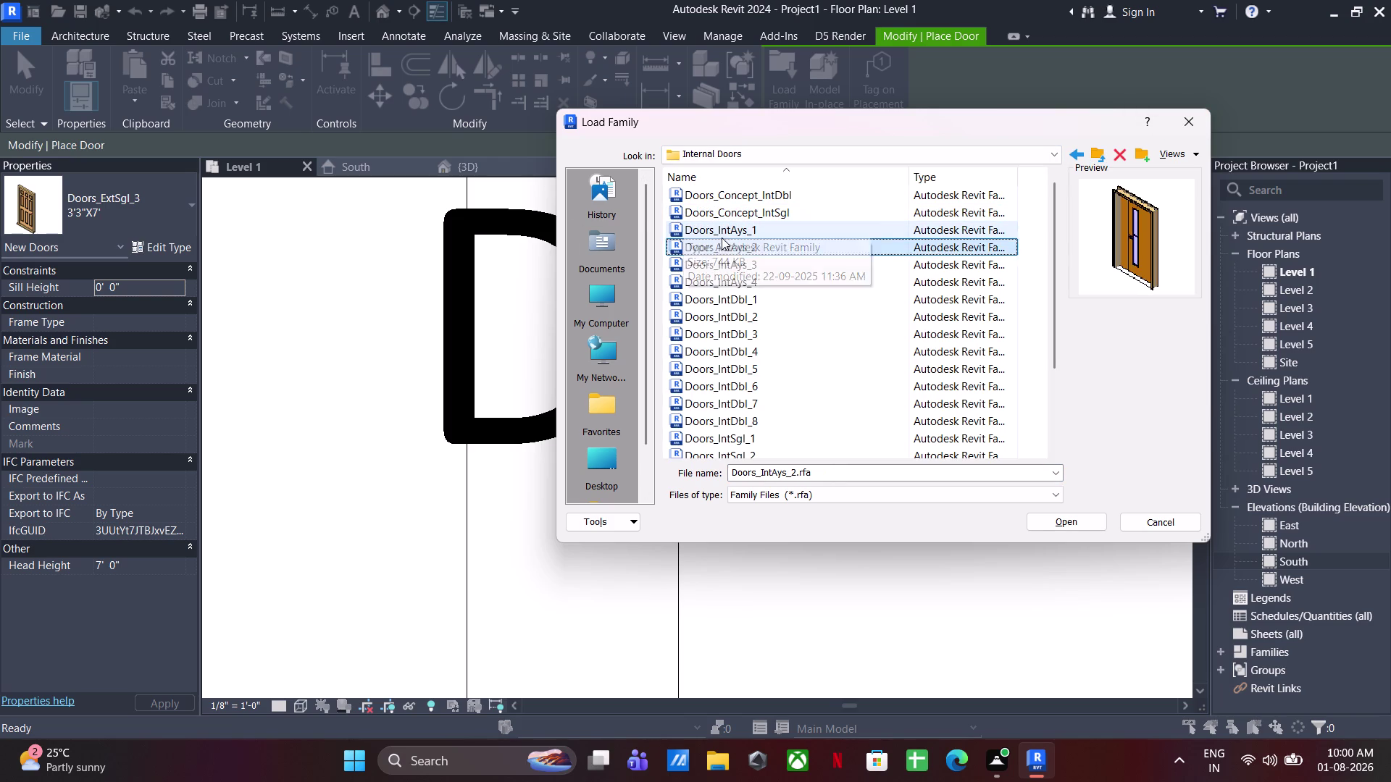
key(Down)
key(Down)
key(Down)
key(Down)
key(Down)
key(Down)
key(Down)
key(Down)
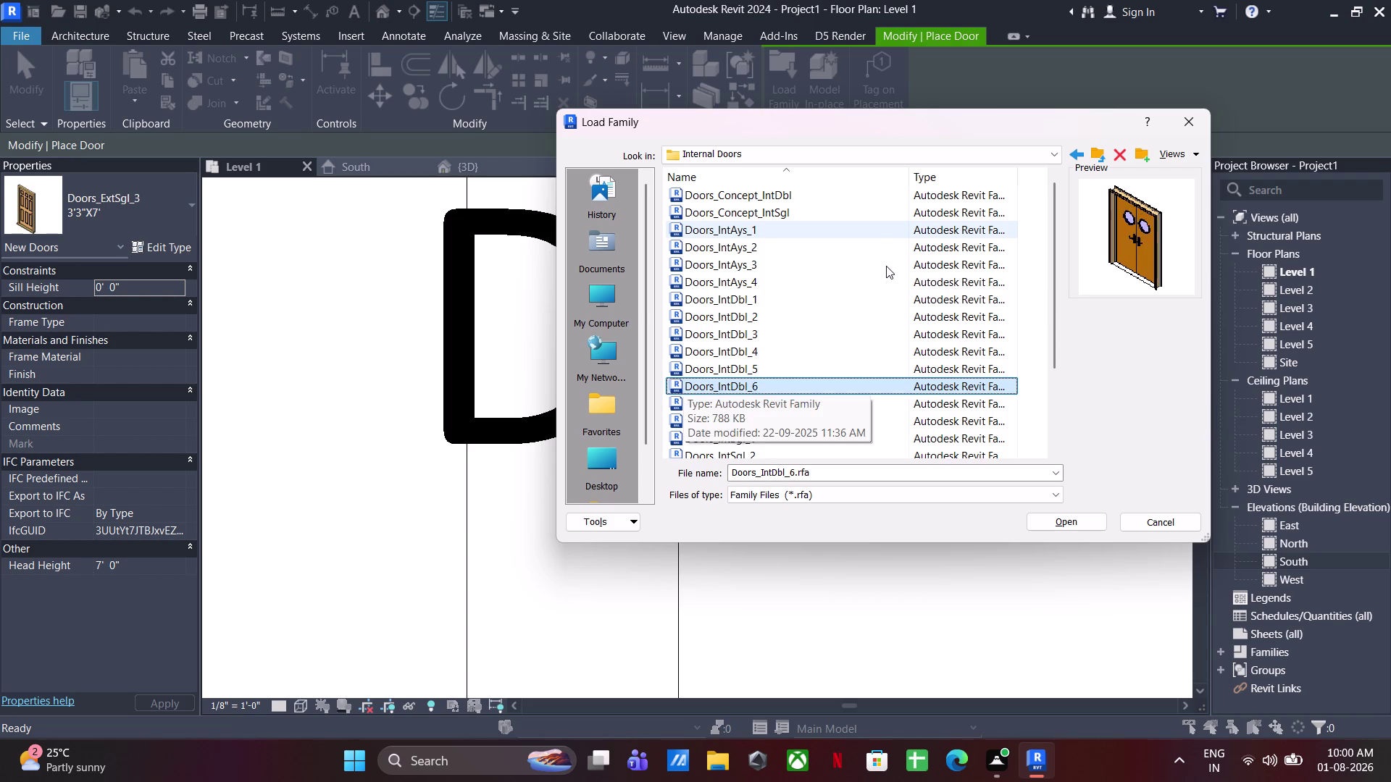
key(Down)
key(Down)
key(Down)
key(Down)
key(Down)
key(Down)
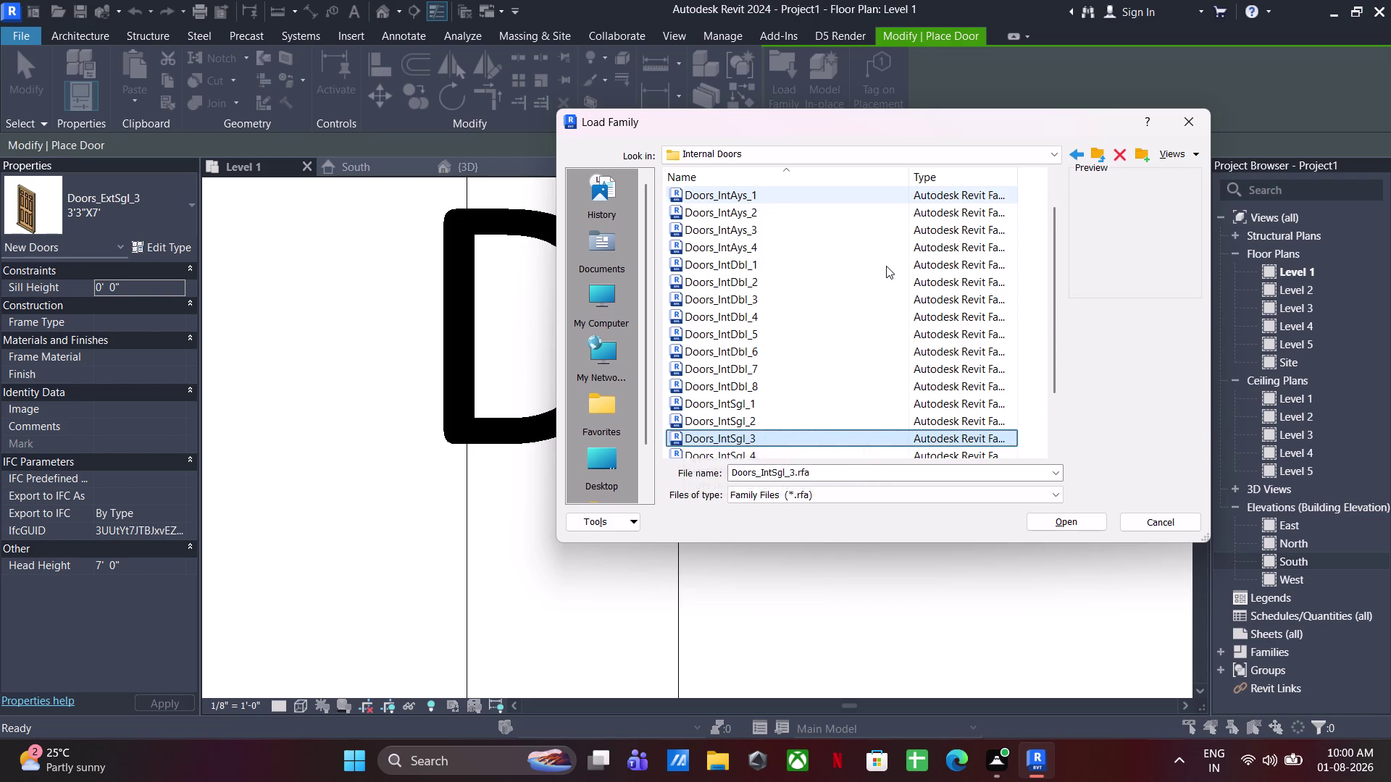
key(Down)
key(Down)
key(Down)
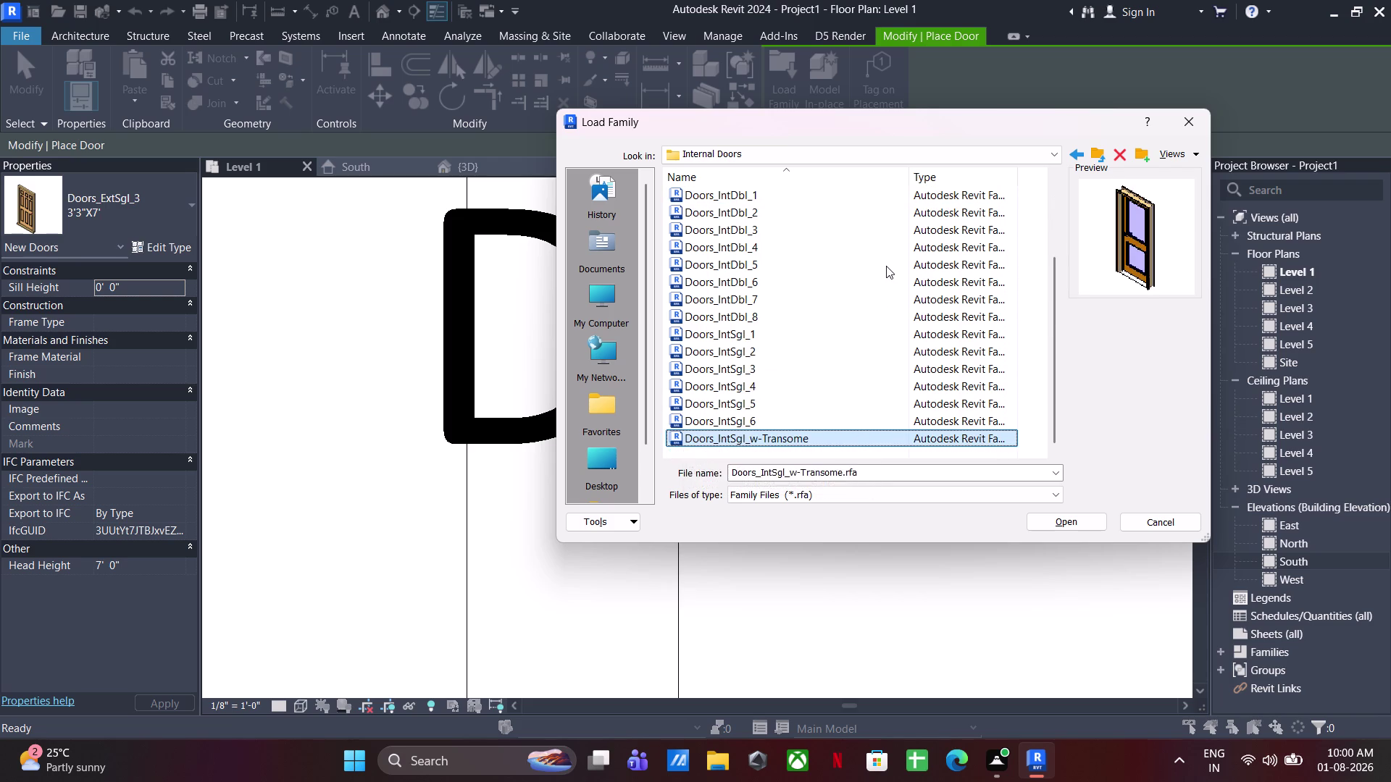
key(Up)
click(1072, 513)
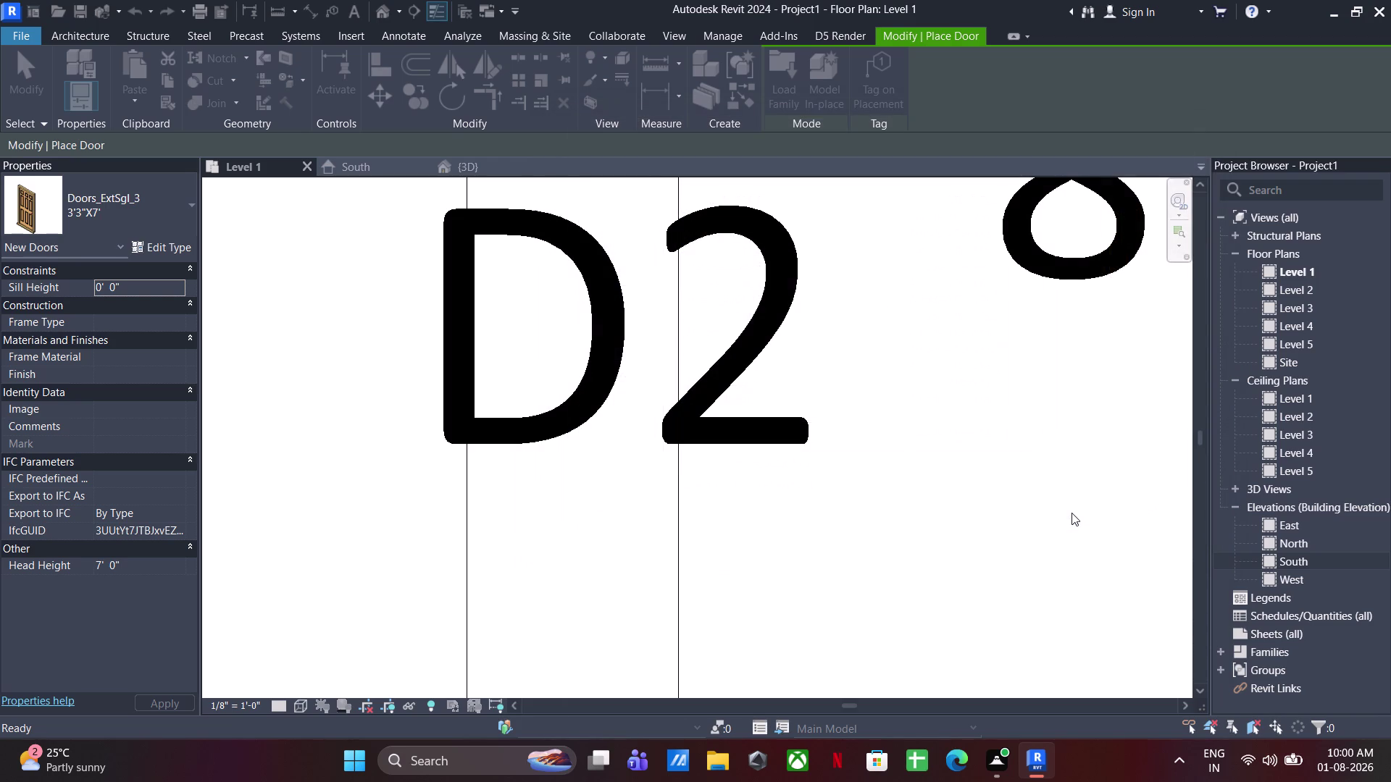
click(167, 248)
Duplicate the Doors_IntSgl_6 type as a new type named 2'6"X7'.
click(1153, 148)
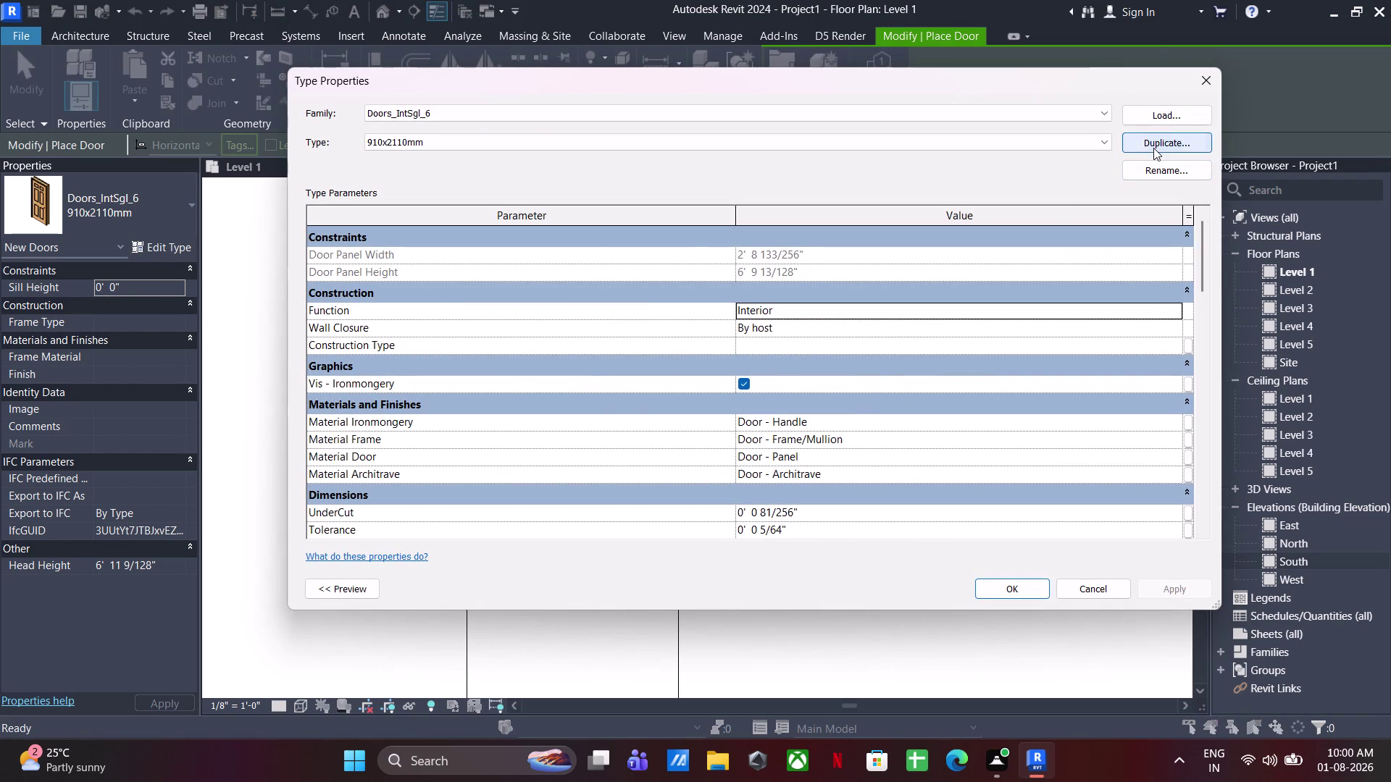
text(2'6)
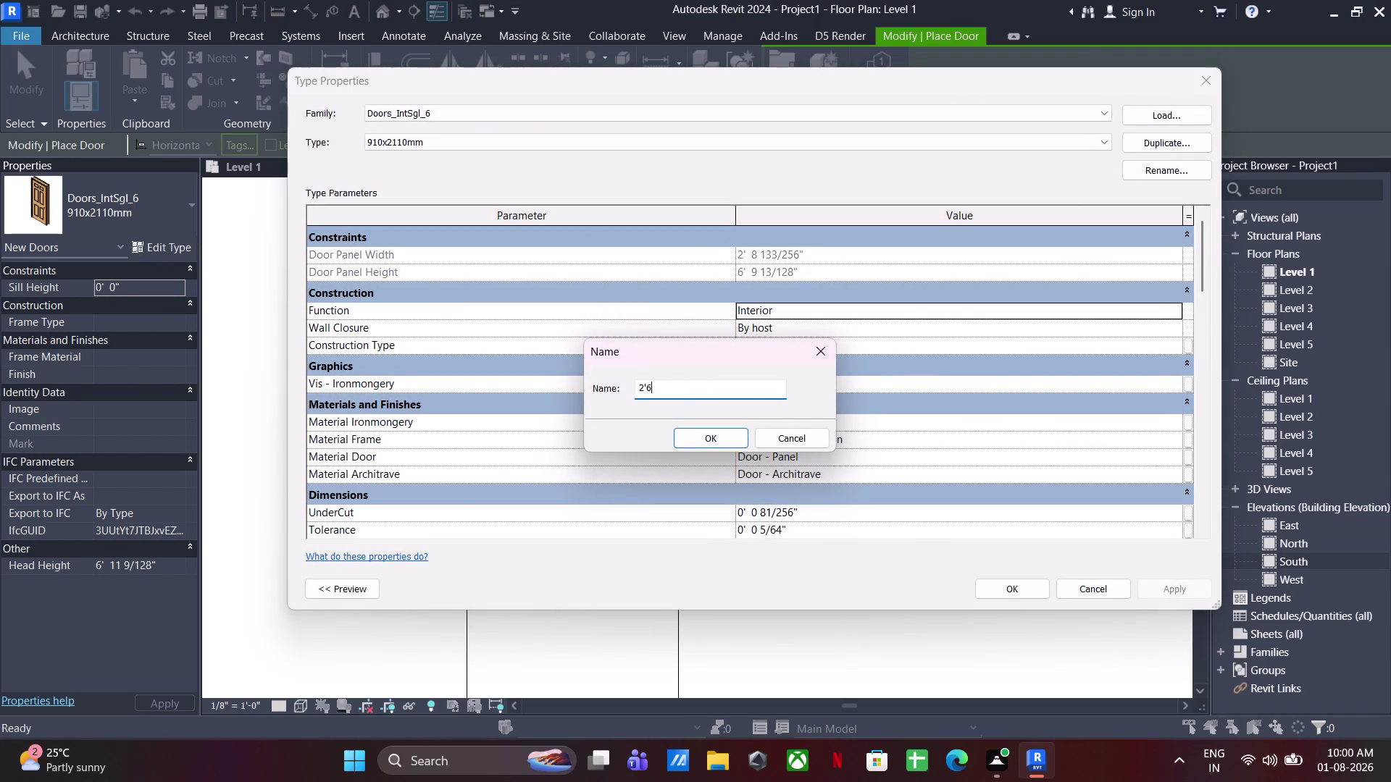
text("X7')
key(Return)
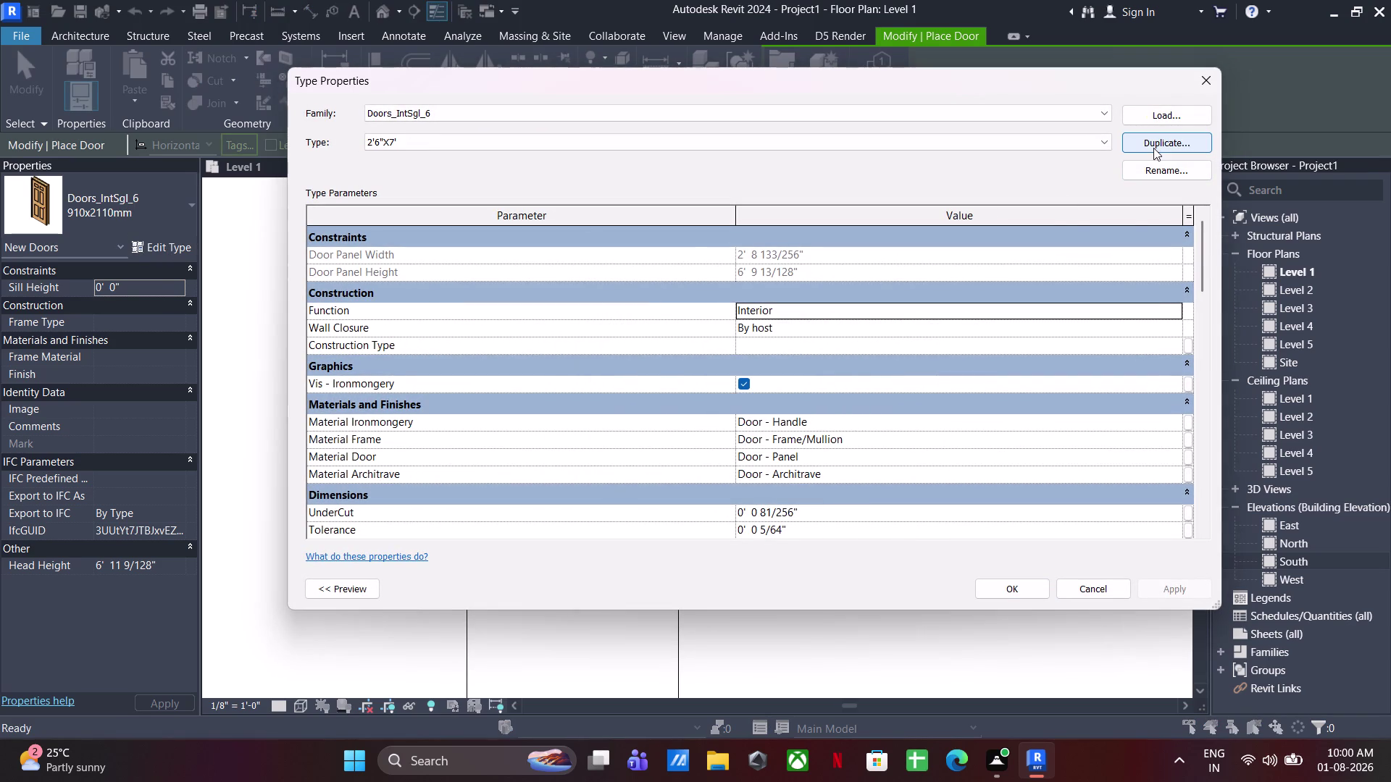
Give the 2'6"X7' type a 2'6" rough width and 7' height, and apply.
scroll(down, 3)
scroll(down, 3)
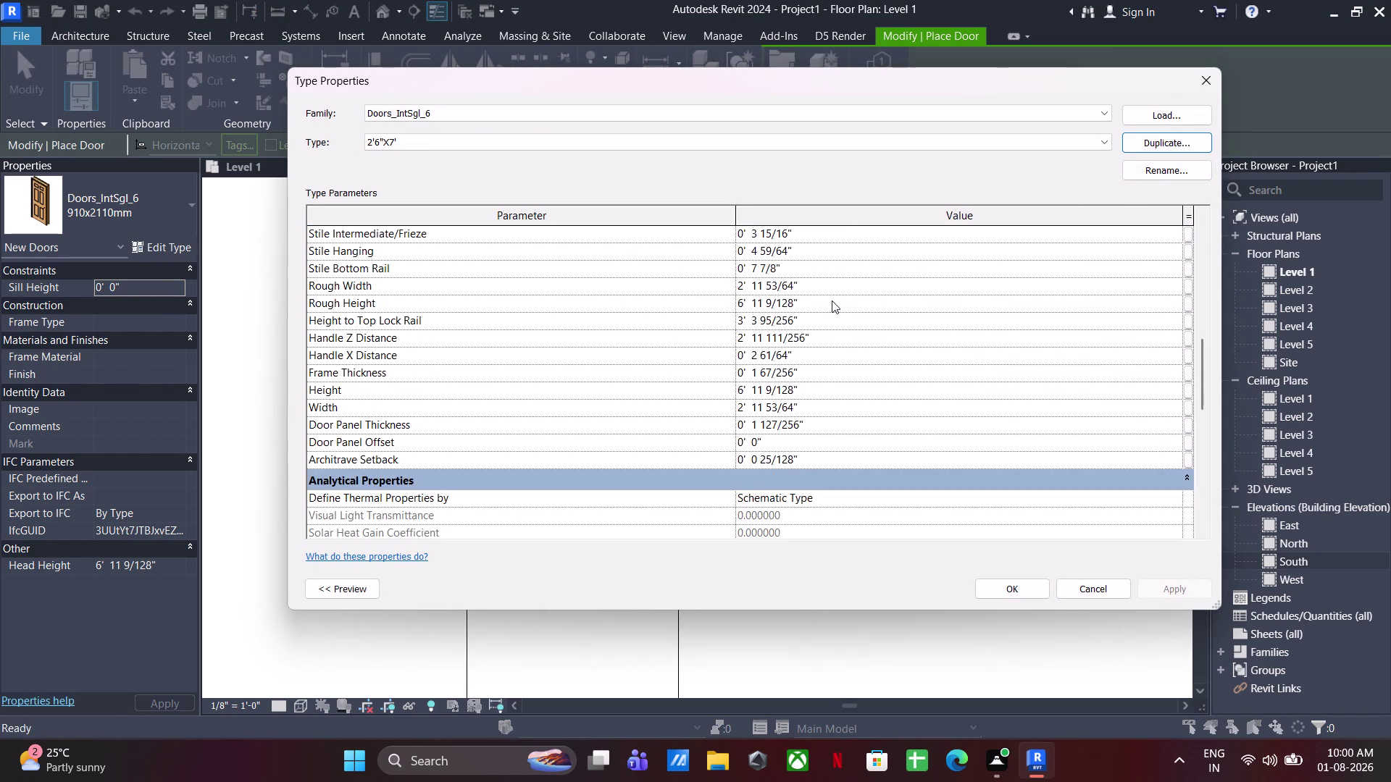
scroll(up, 3)
click(815, 389)
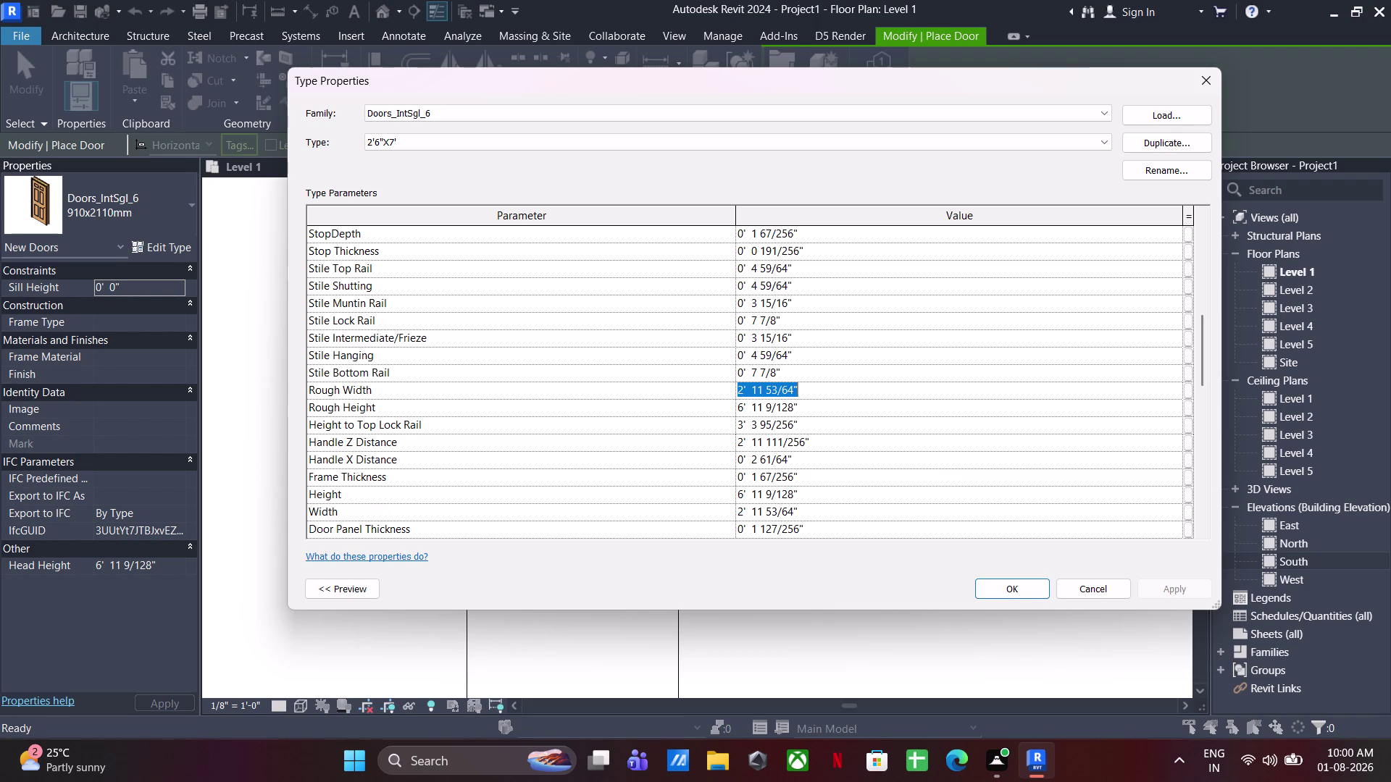
text(2'6")
key(Return)
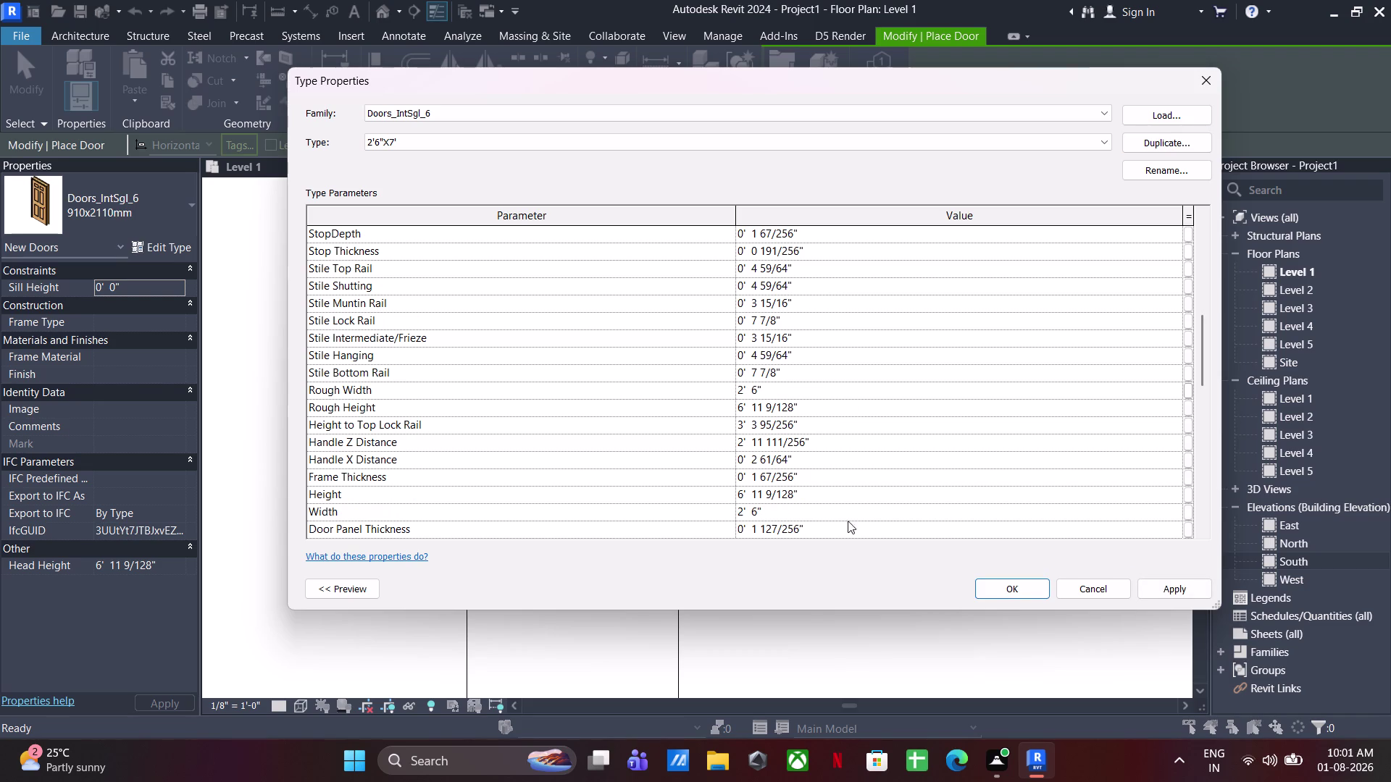
click(820, 413)
text(7')
key(Return)
click(1005, 586)
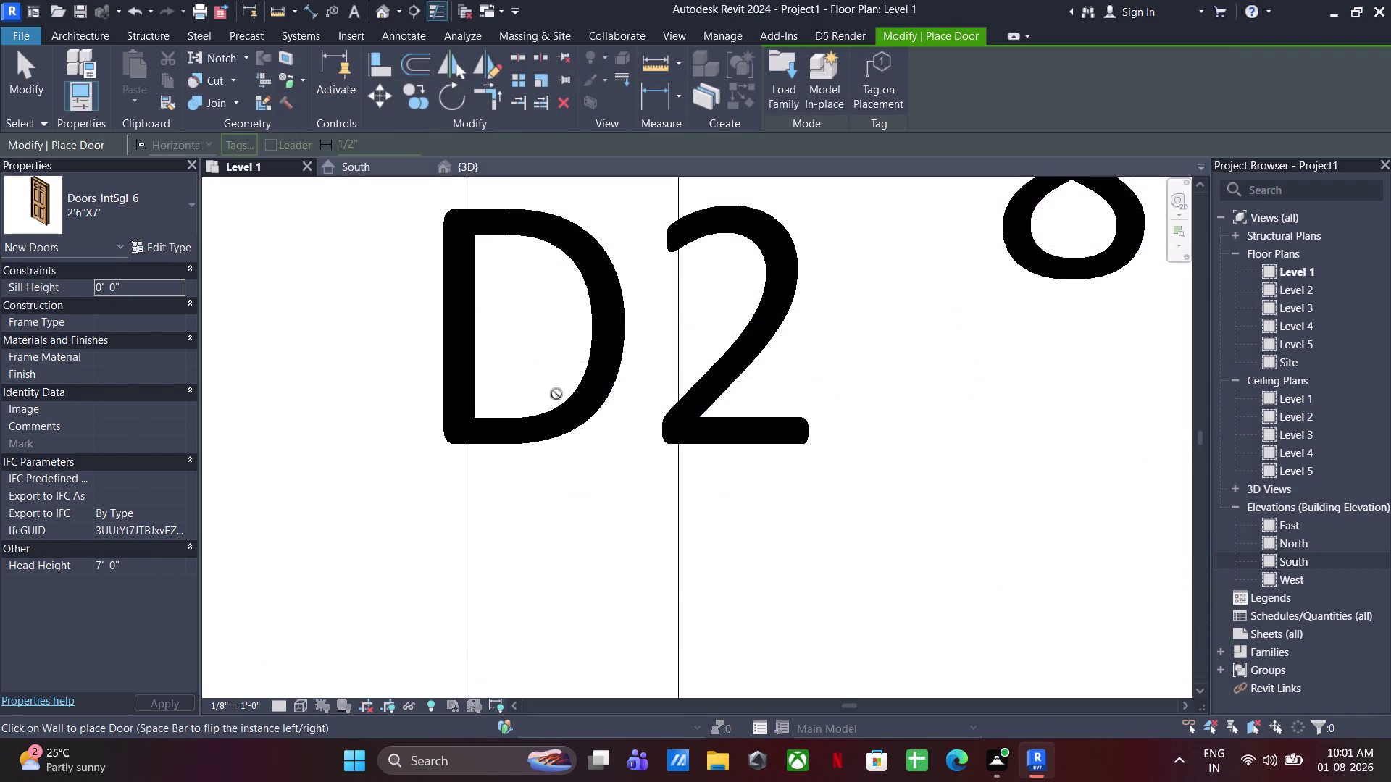
Place 2'6"X7' interior doors in both toilet walls at the D2 marks.
scroll(down, 3)
scroll(down, 3)
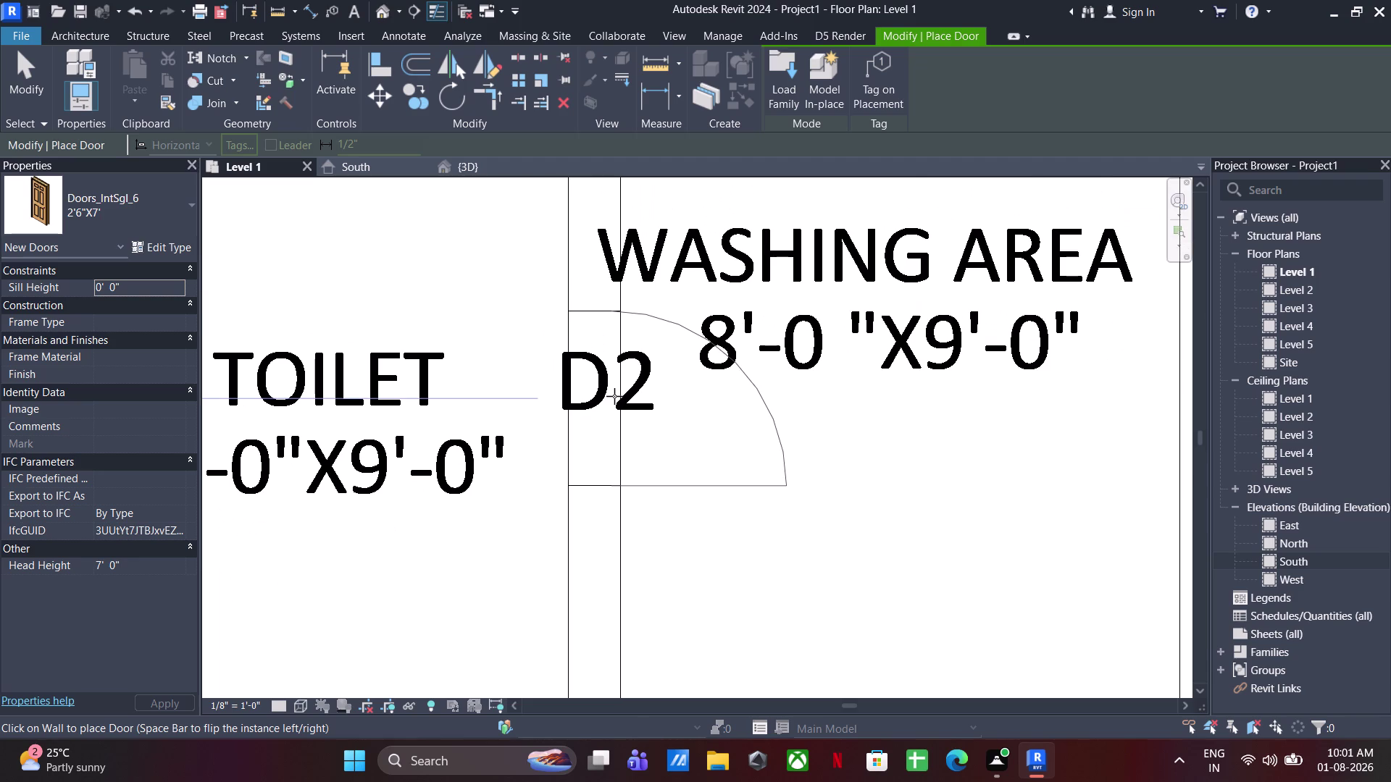
click(574, 397)
scroll(down, 3)
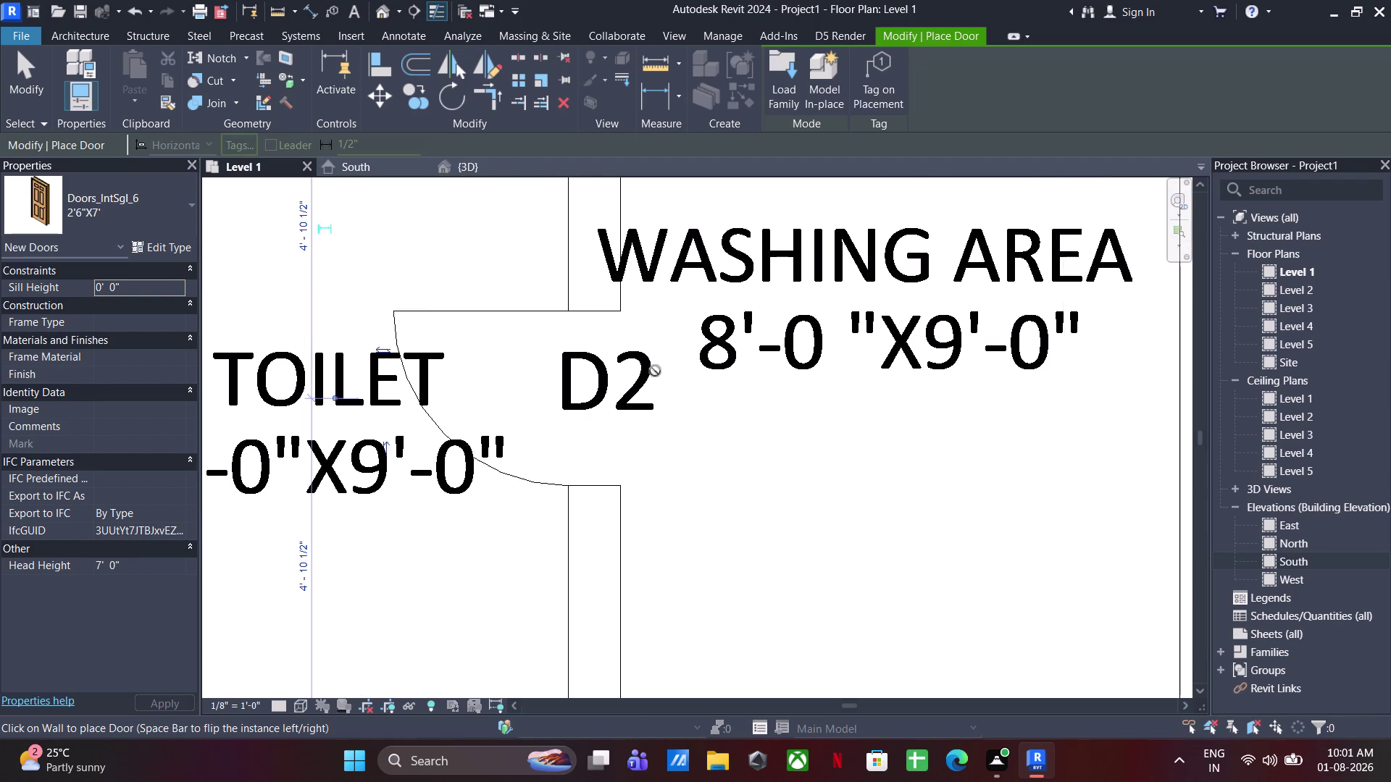
scroll(down, 3)
middle_drag(682, 404, 630, 392)
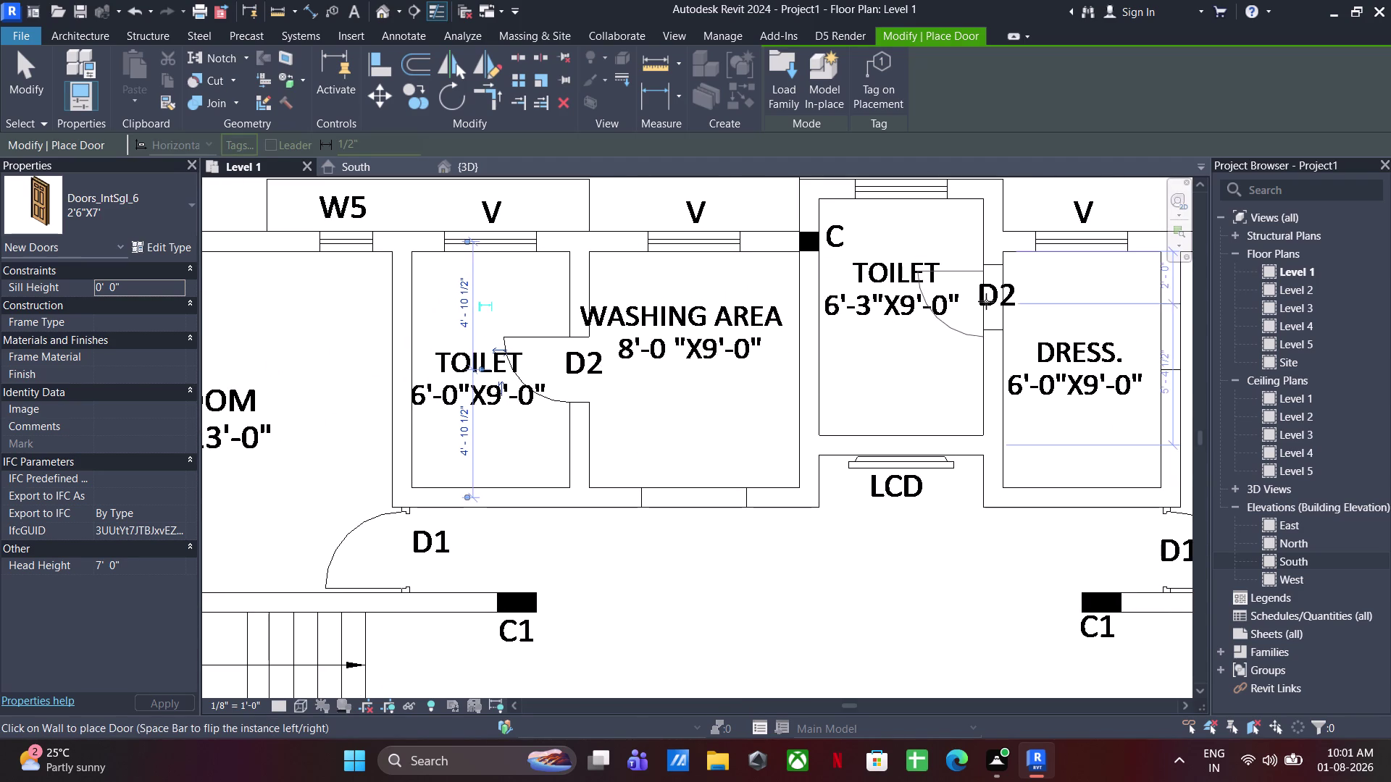
scroll(up, 3)
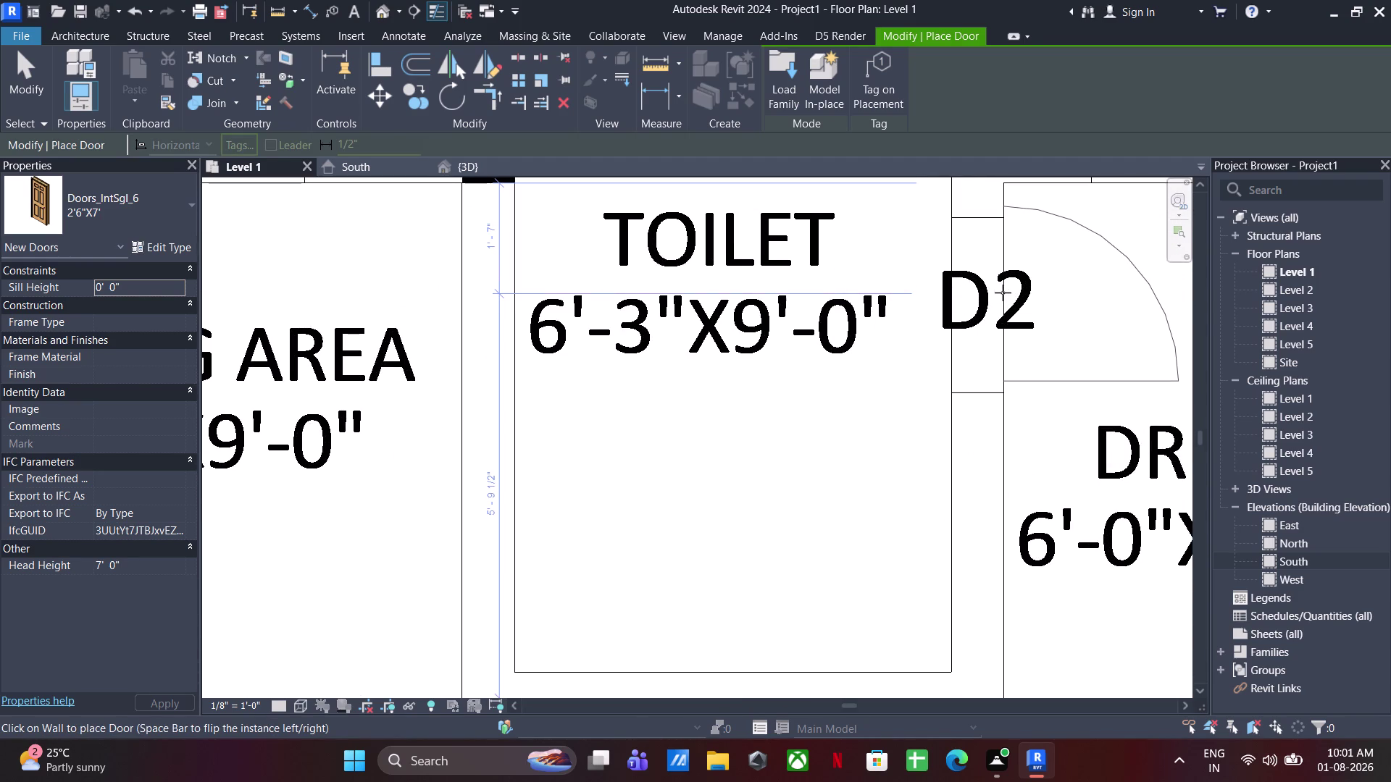
click(955, 307)
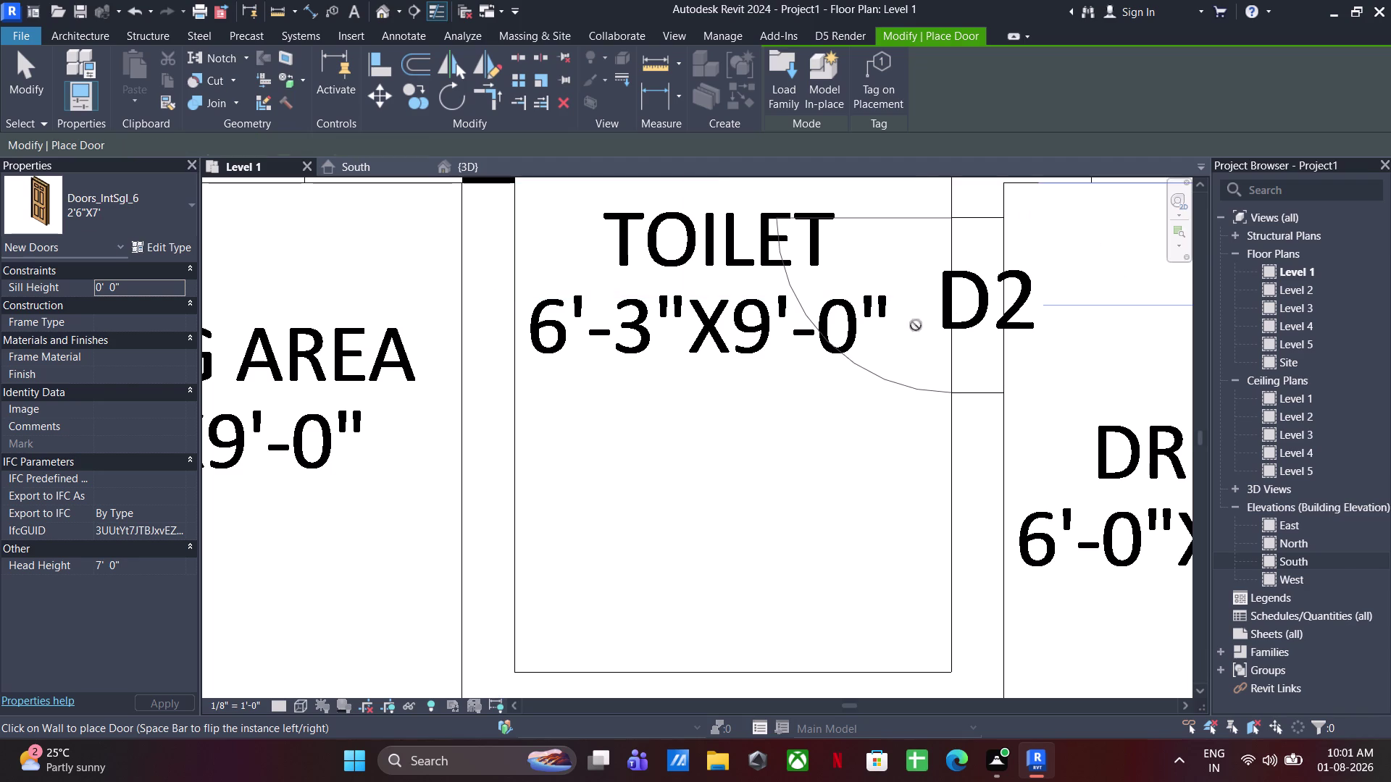
Pan around the ground floor plan to check the doors and end door placement.
scroll(down, 3)
middle_drag(834, 373, 720, 351)
middle_drag(820, 410, 872, 272)
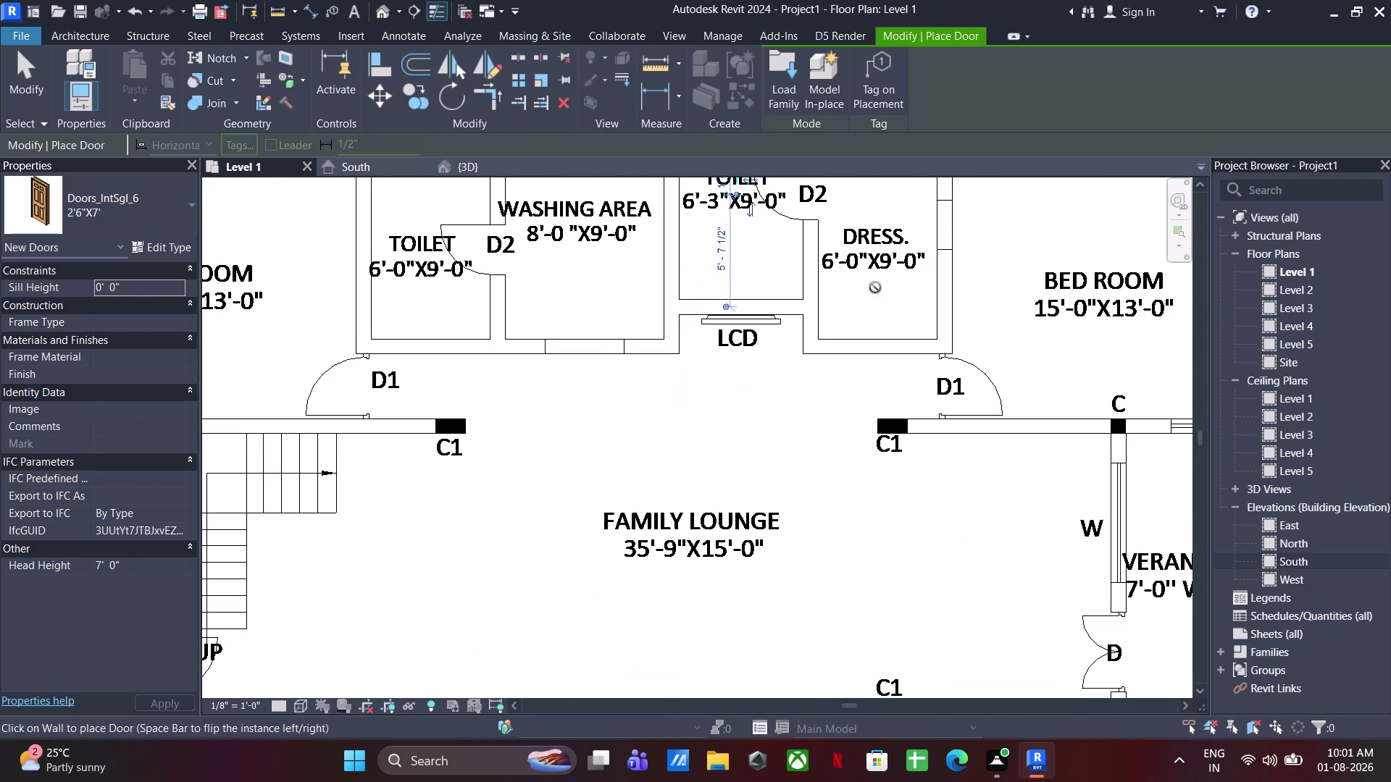
scroll(down, 3)
middle_drag(782, 436, 812, 317)
middle_click(812, 317)
middle_drag(808, 311, 777, 263)
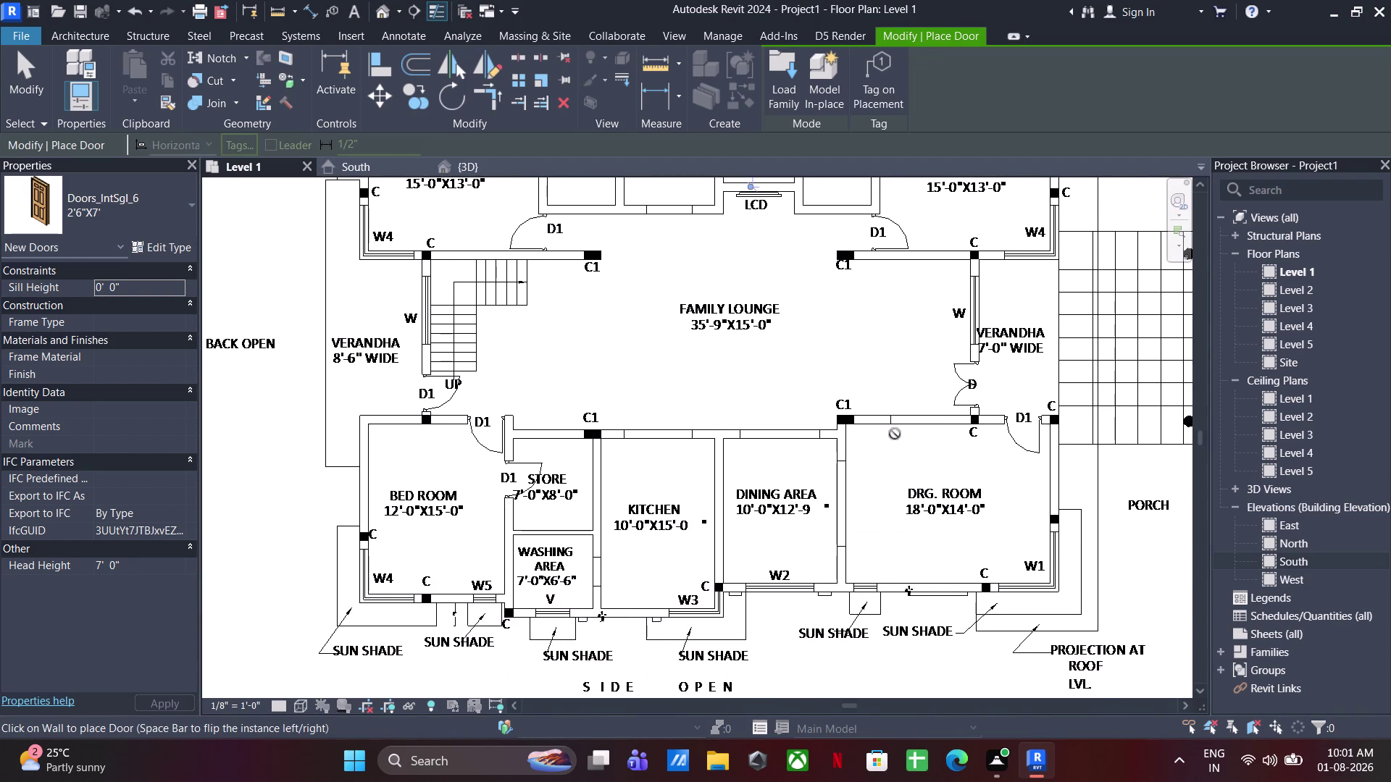
middle_drag(770, 513, 792, 566)
key(Escape)
key(Escape)
scroll(up, 3)
key(Escape)
key(Escape)
scroll(up, 3)
key(Escape)
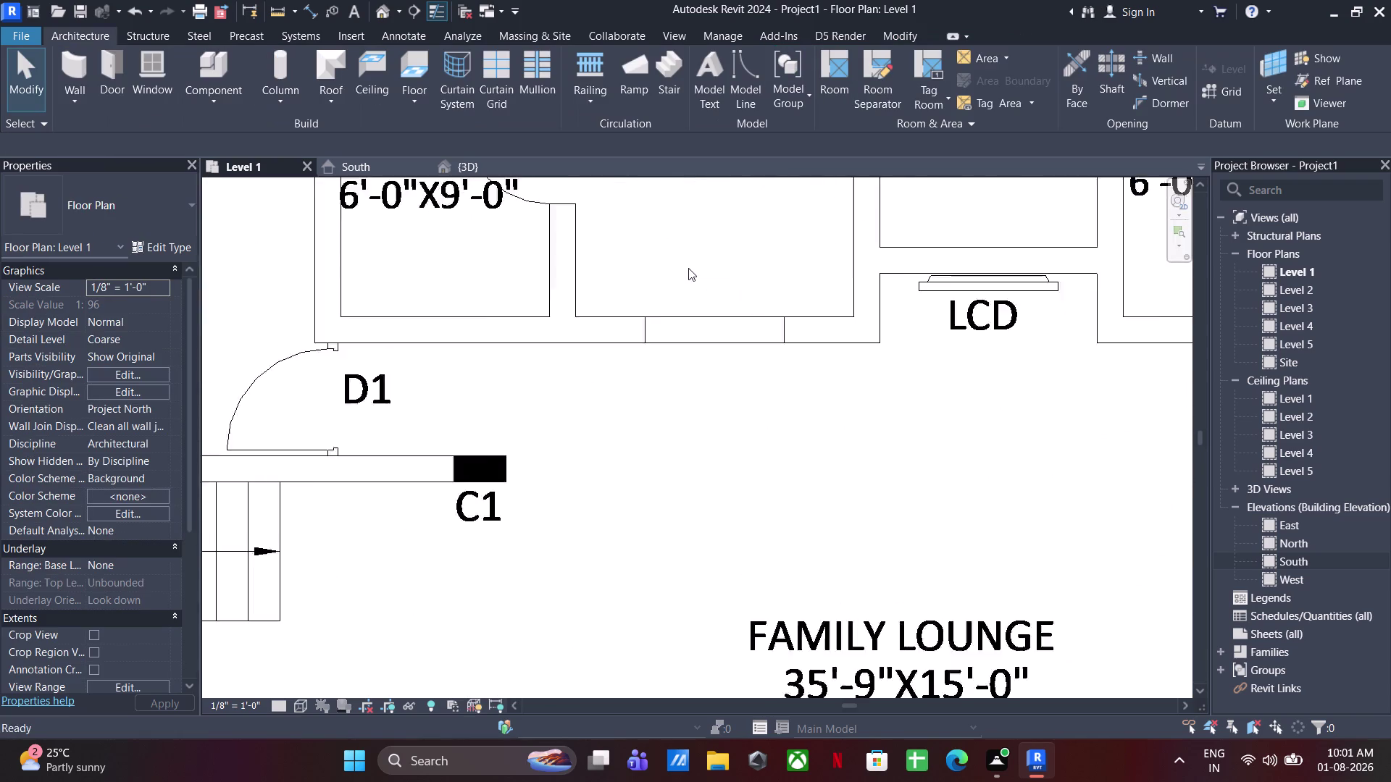
Select the wall along the corridor.
scroll(up, 3)
middle_click(683, 283)
scroll(down, 3)
middle_drag(703, 348, 689, 403)
click(691, 394)
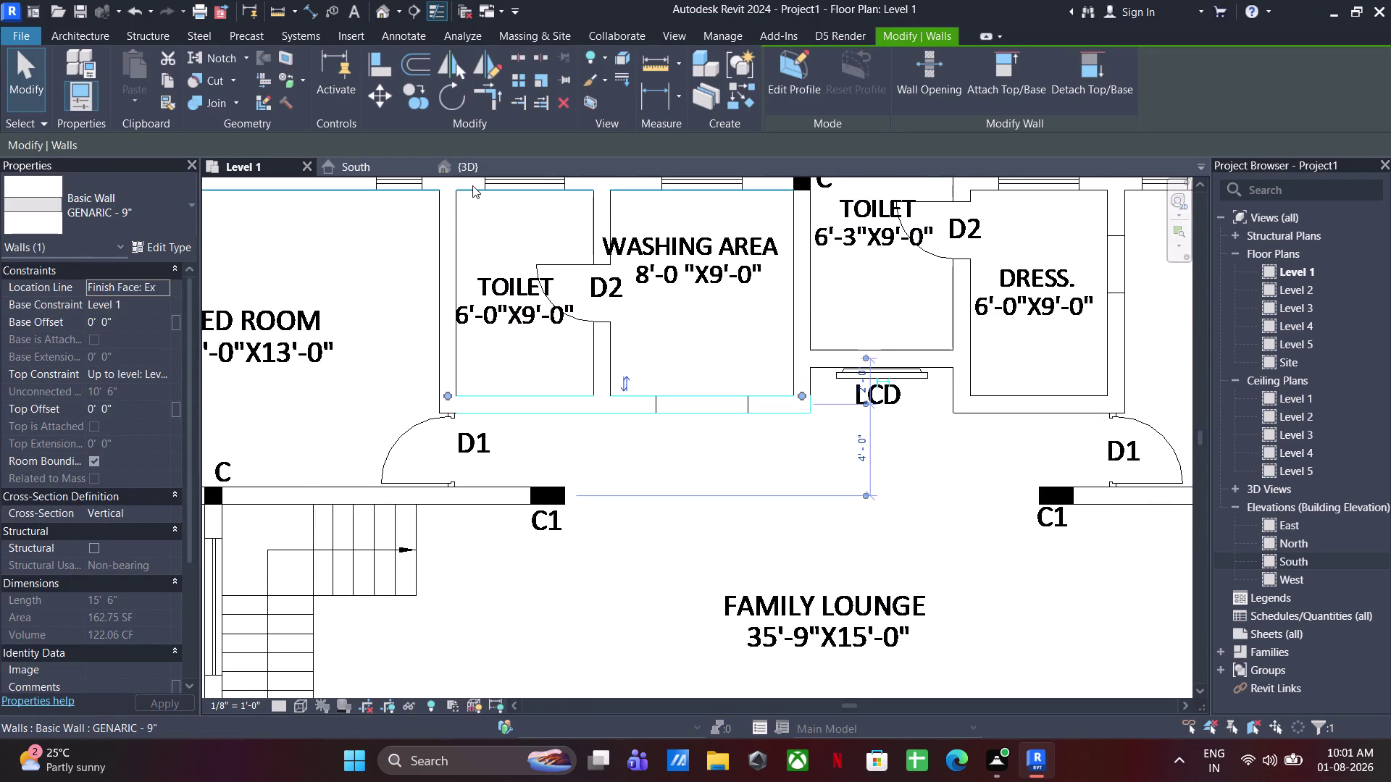
click(476, 174)
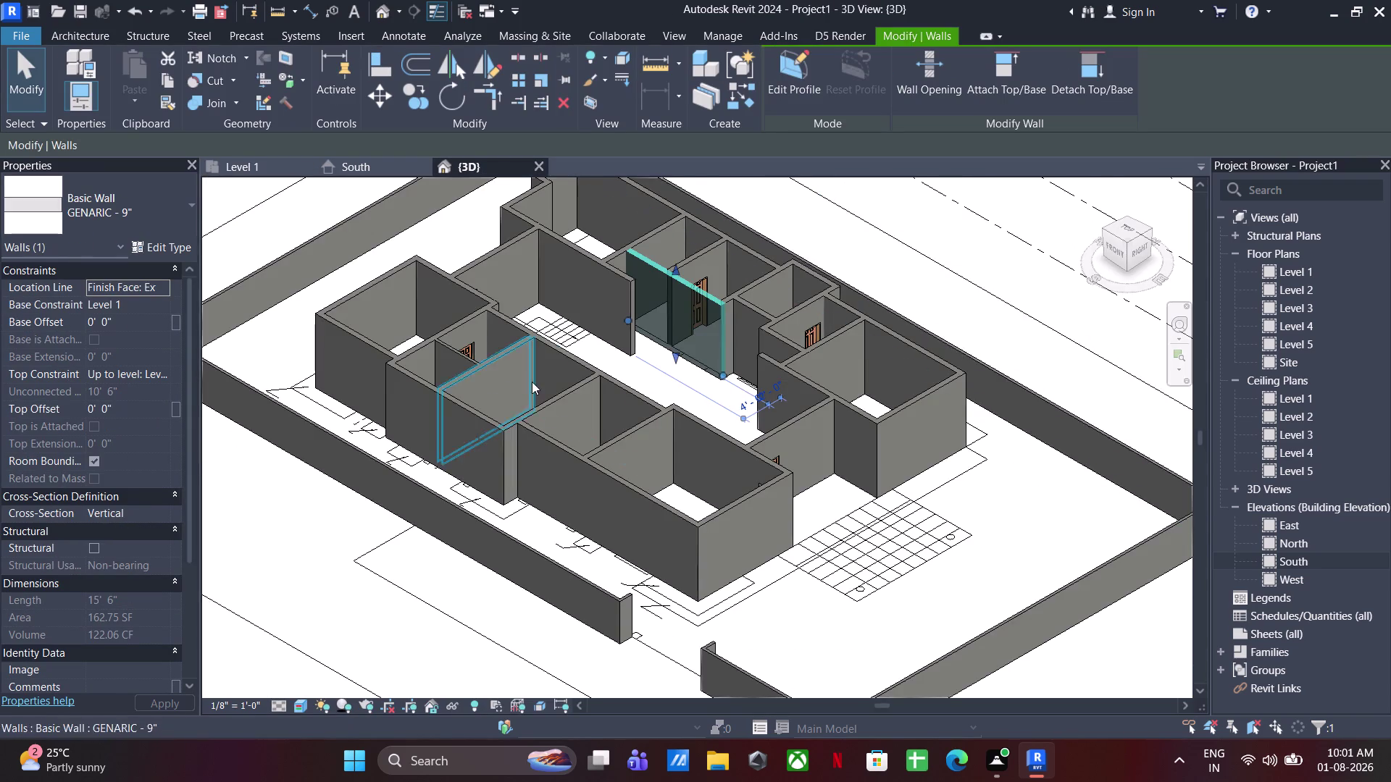
scroll(up, 3)
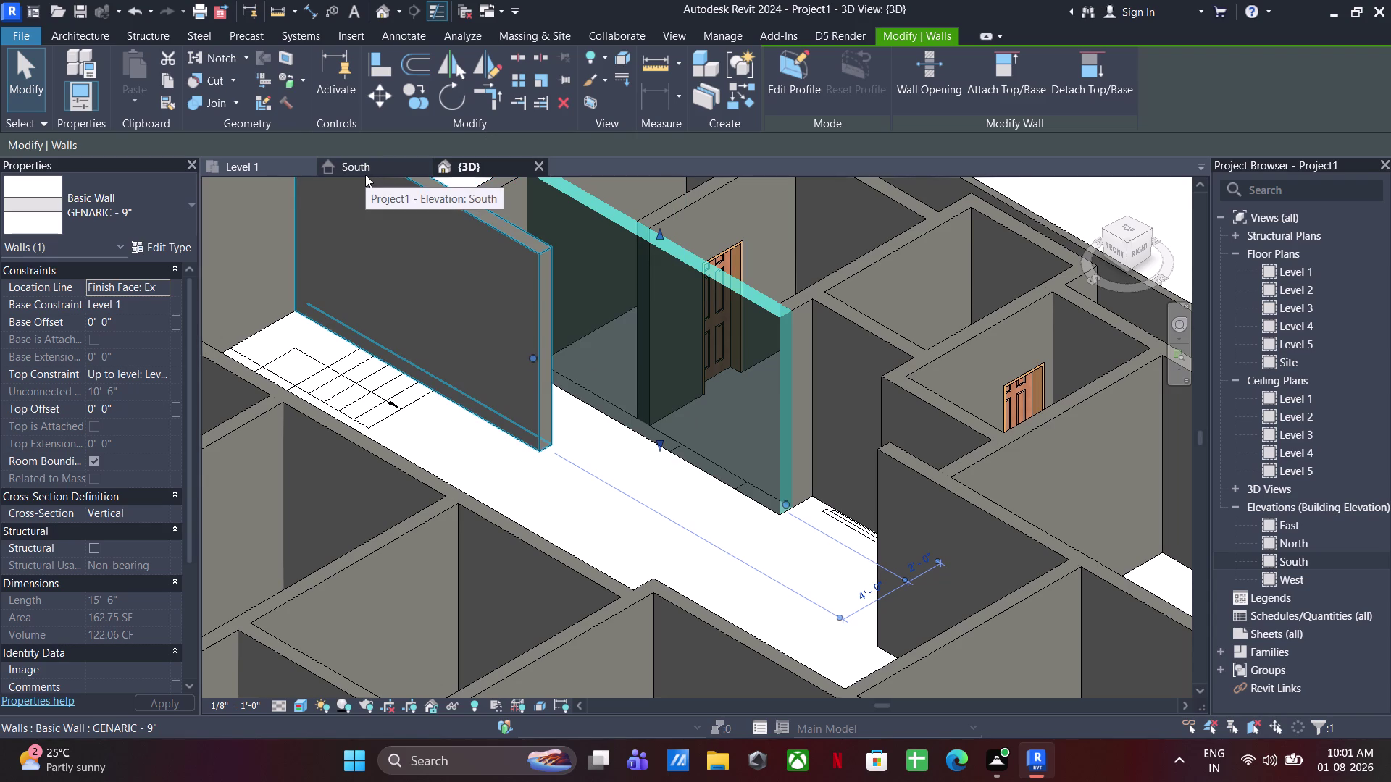
click(275, 169)
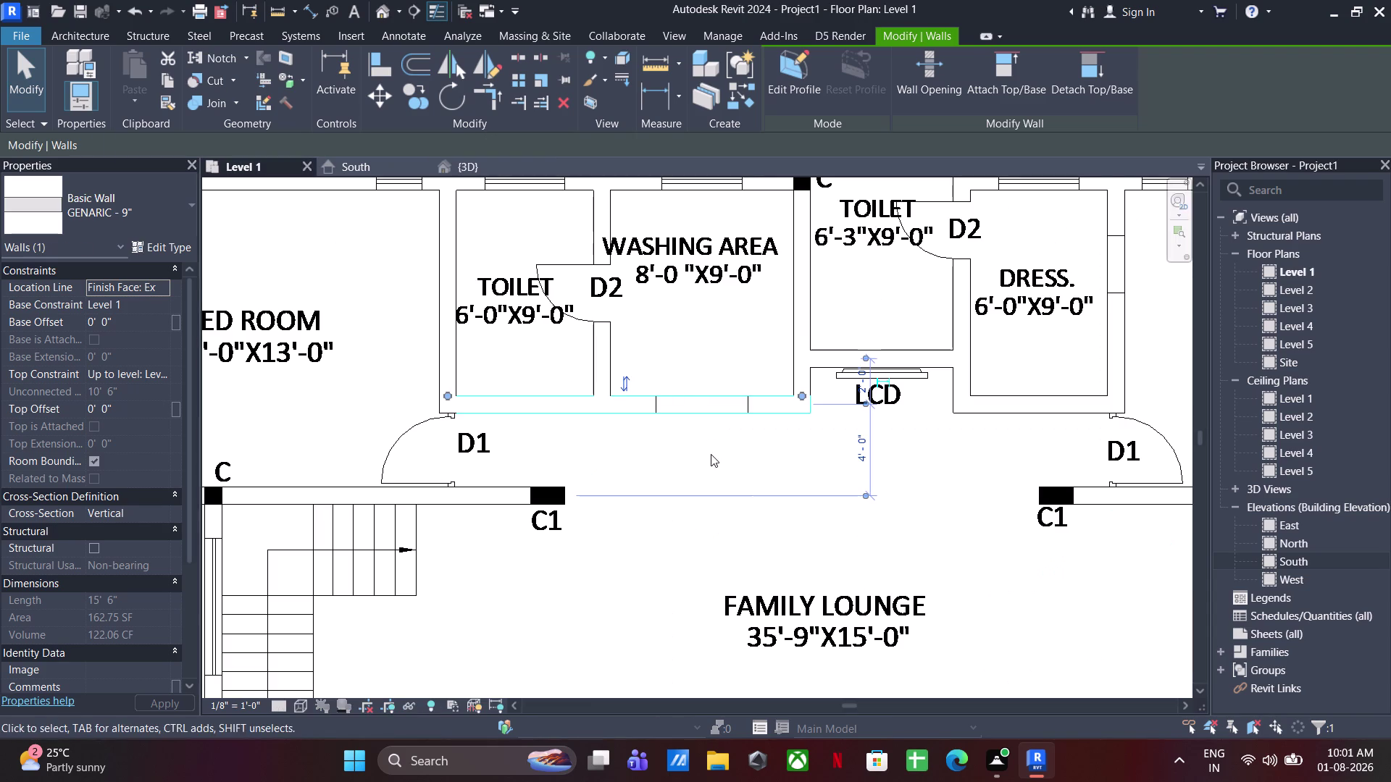
click(711, 454)
click(883, 32)
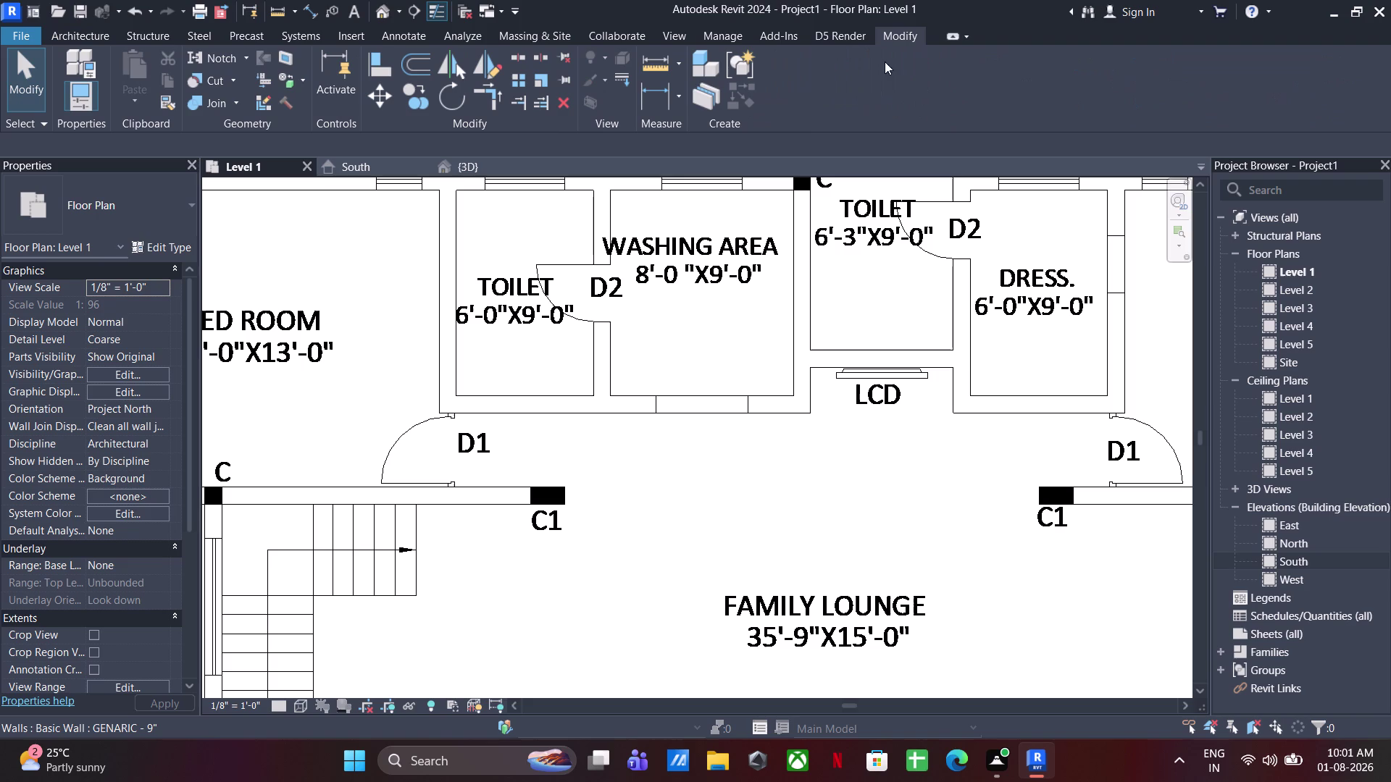
click(647, 69)
scroll(up, 3)
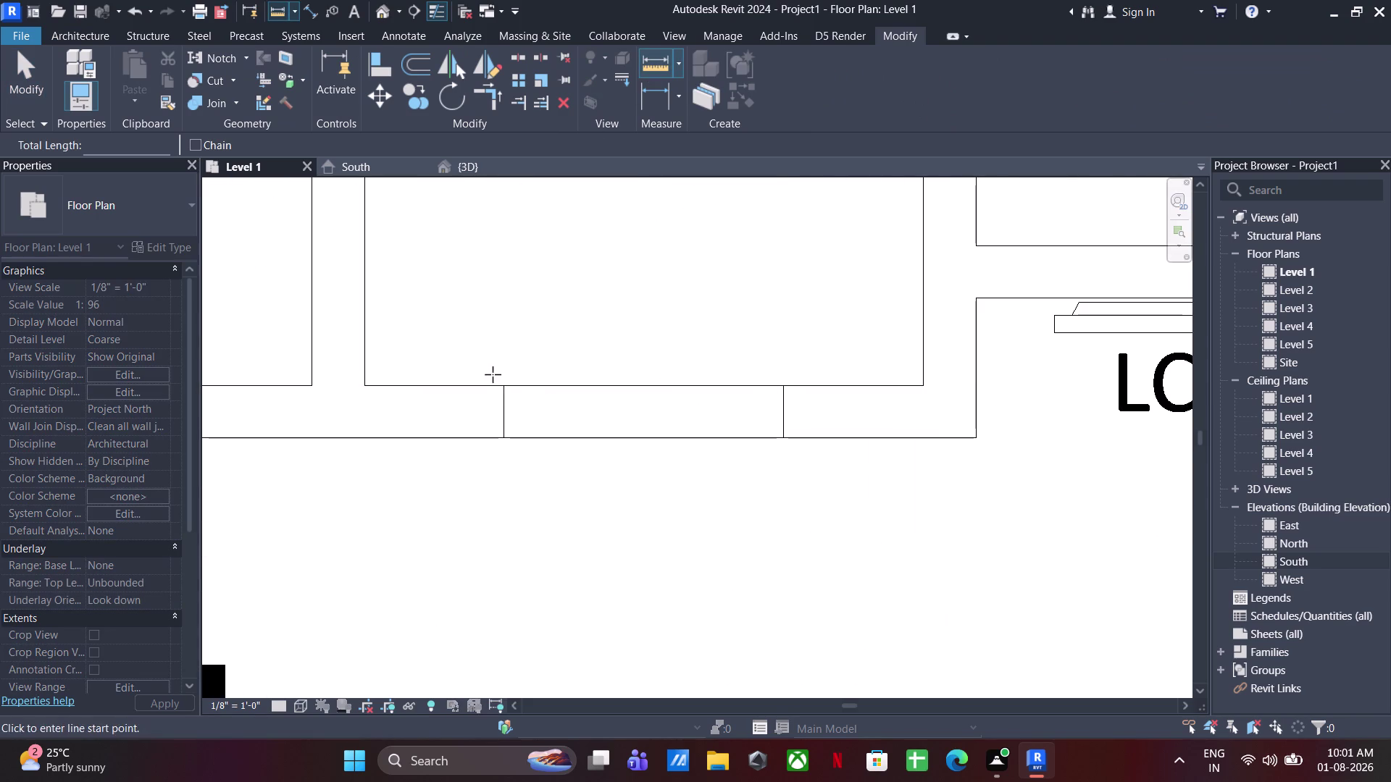
click(508, 390)
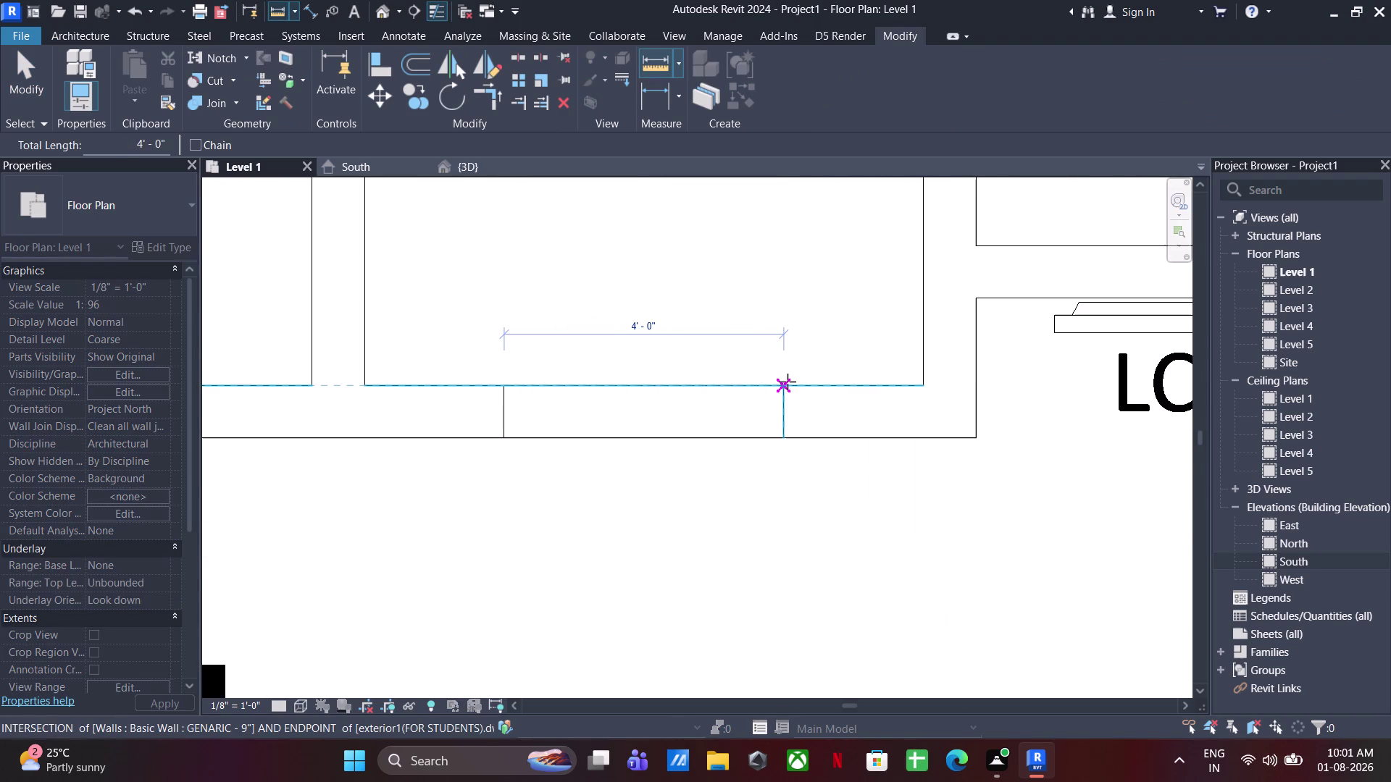
click(788, 382)
key(Escape)
key(Escape)
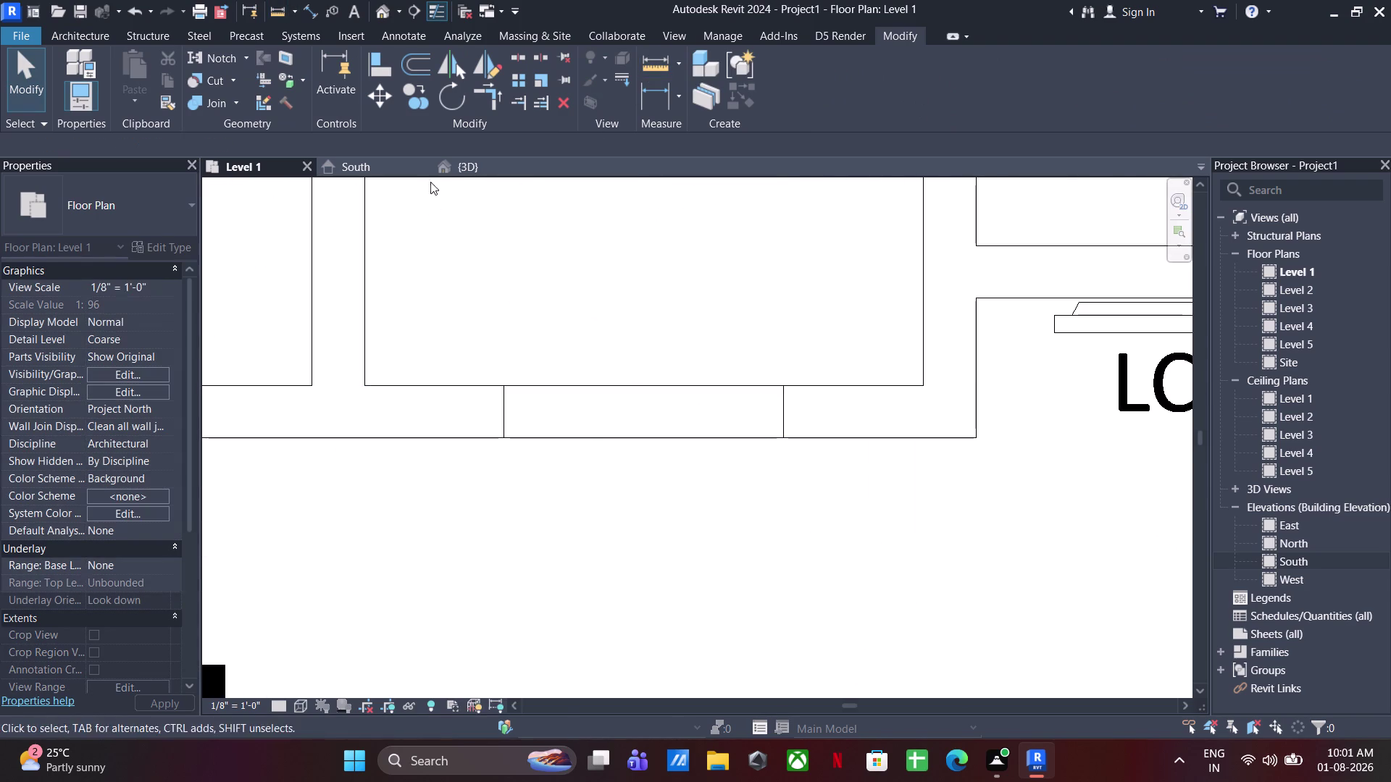
key(Escape)
click(457, 163)
scroll(up, 3)
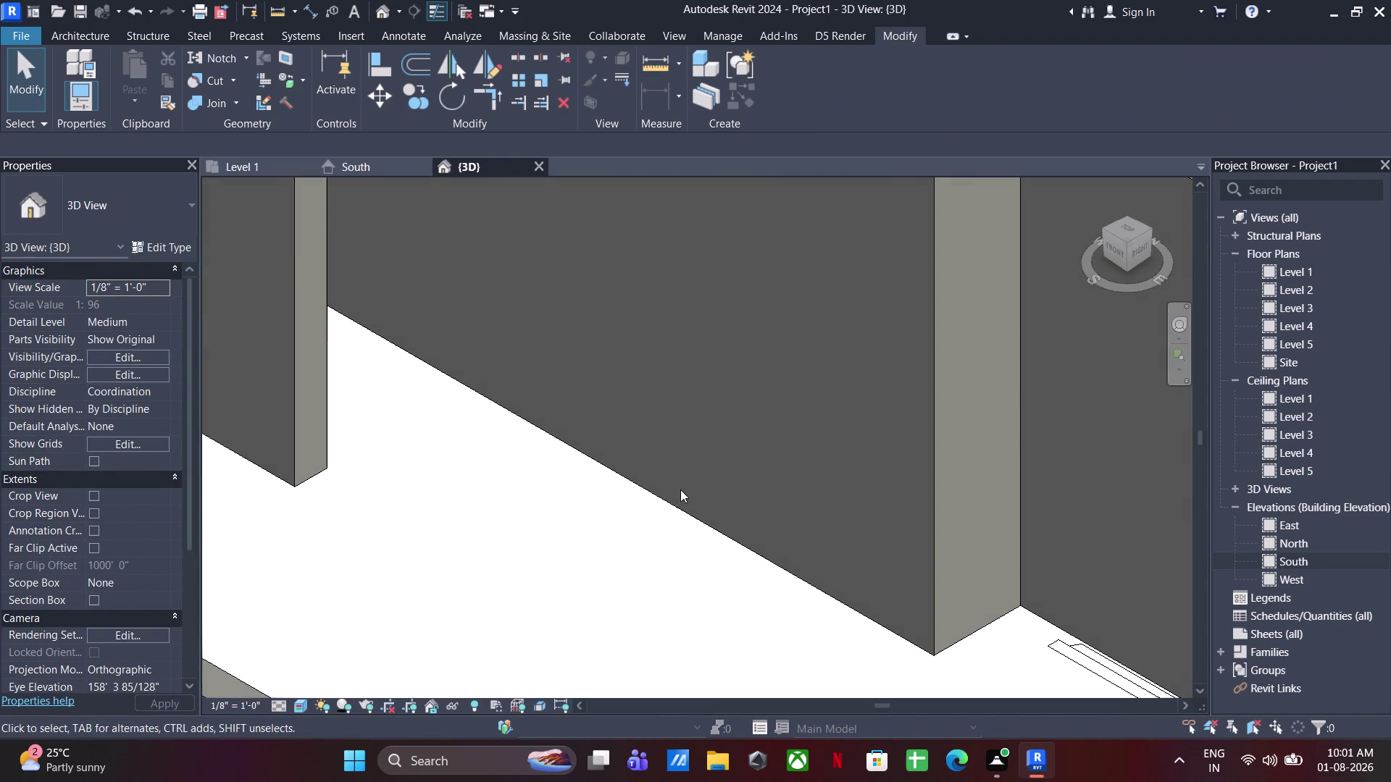
click(674, 507)
scroll(down, 3)
middle_drag(652, 507, 719, 530)
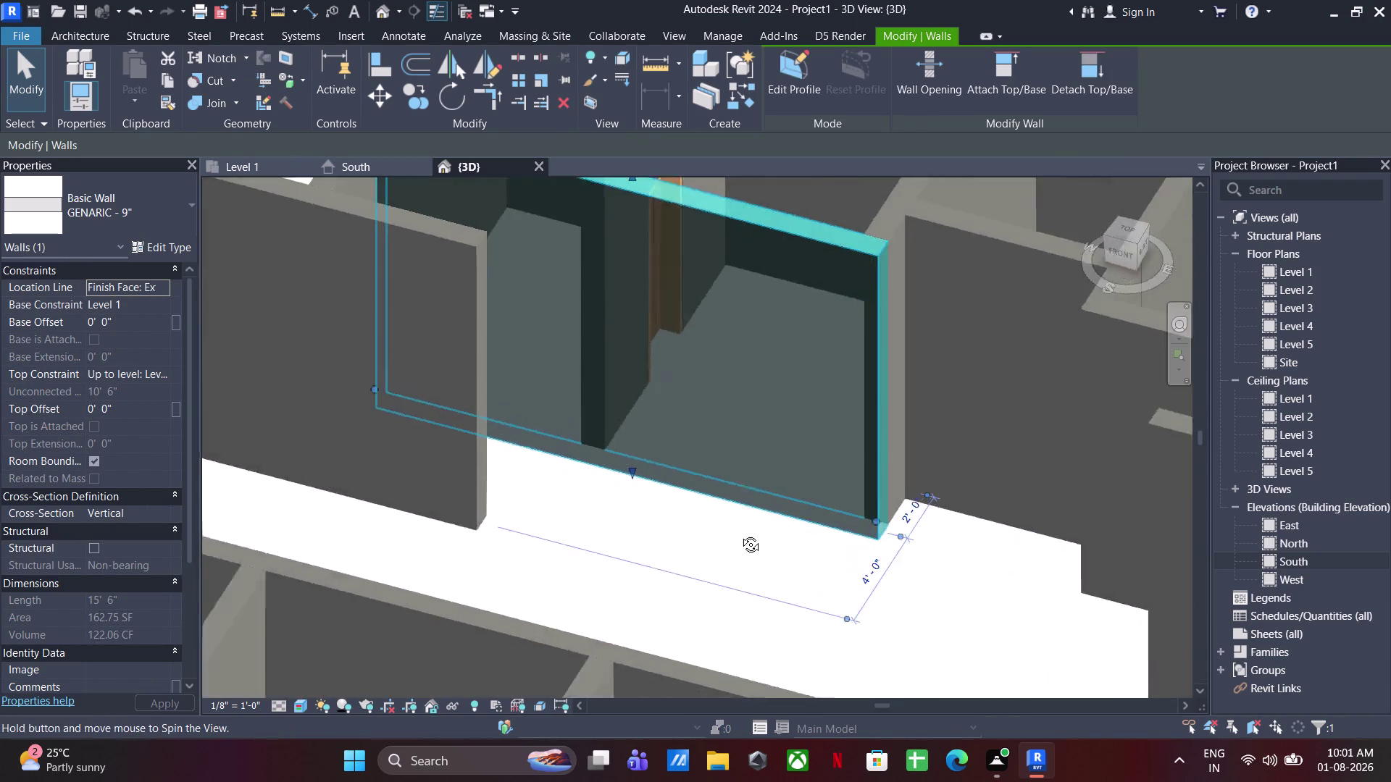
middle_drag(718, 530, 753, 536)
scroll(up, 3)
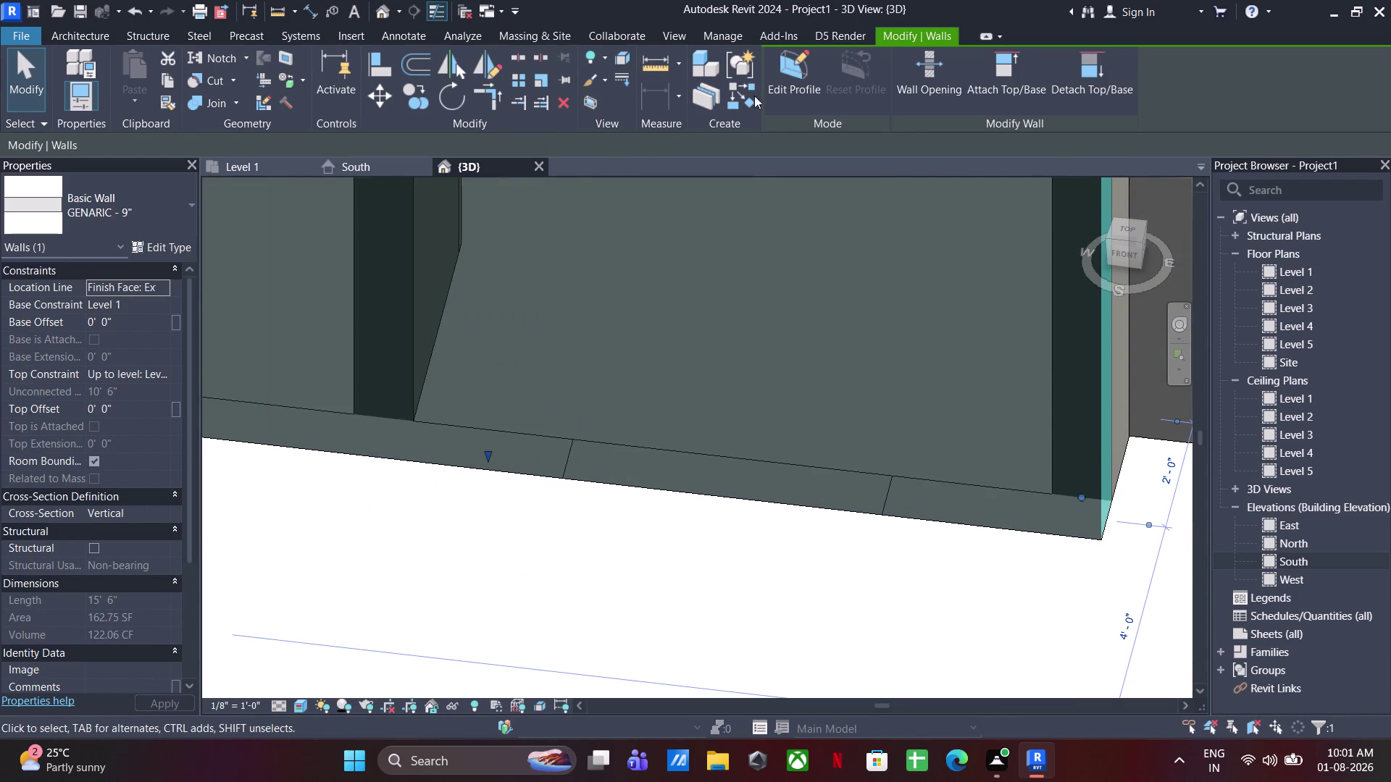
key(Escape)
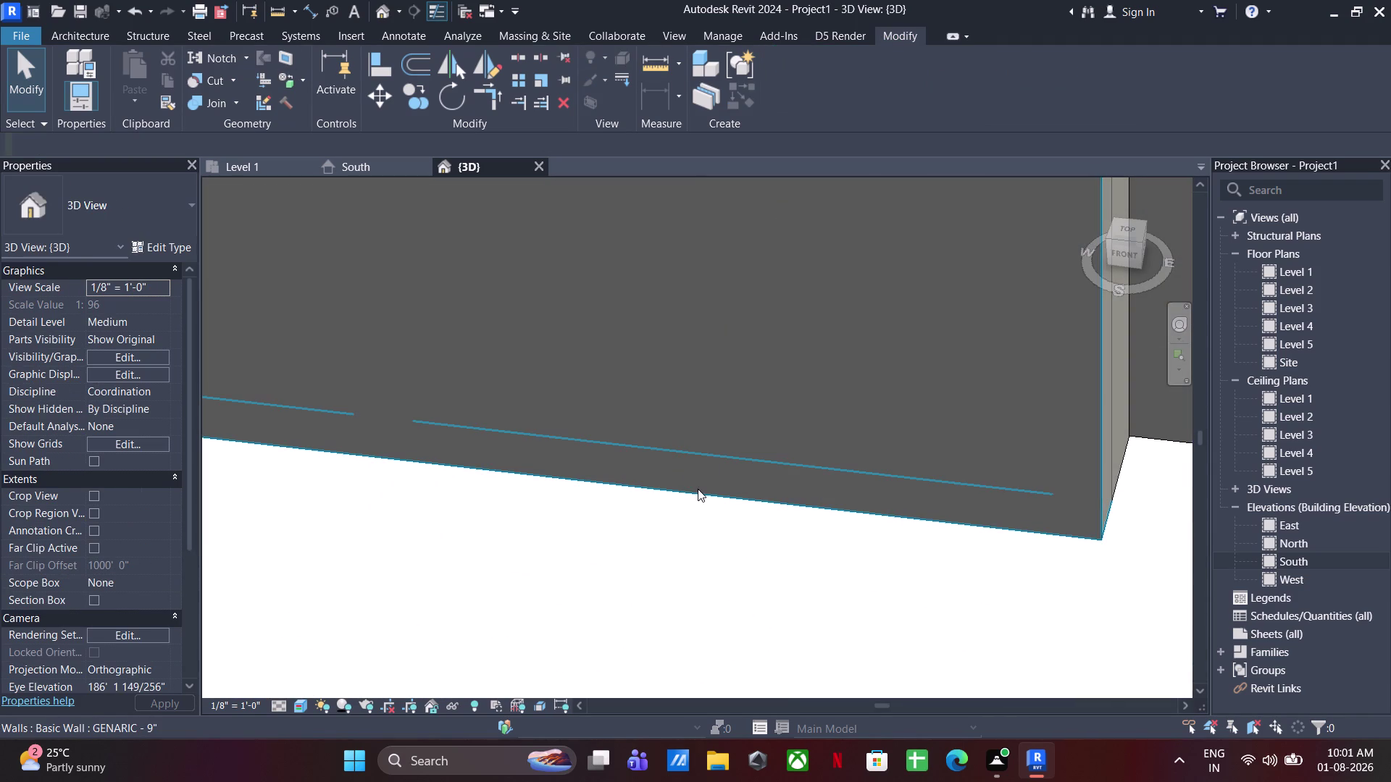
click(698, 489)
click(796, 66)
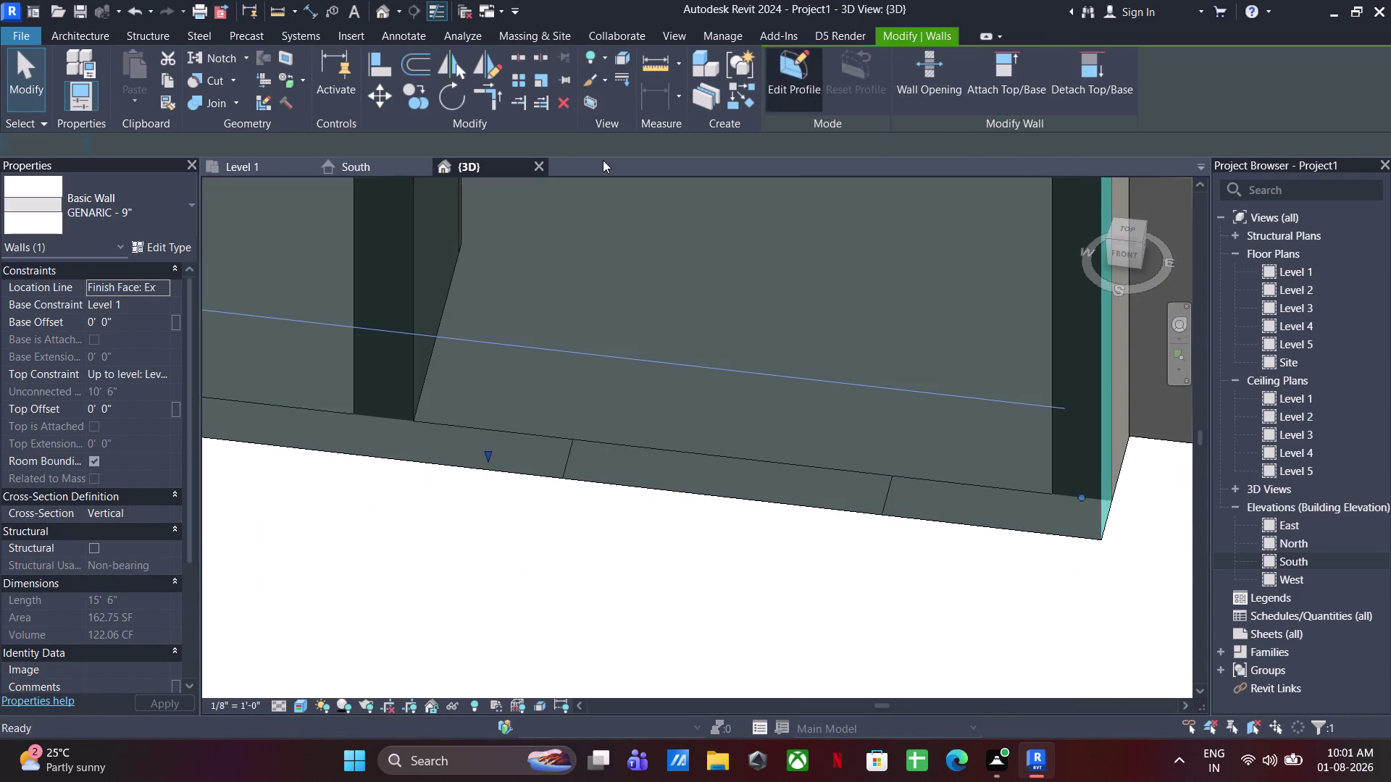
Enter the wall's profile sketch and start a line at its bottom edge.
click(814, 56)
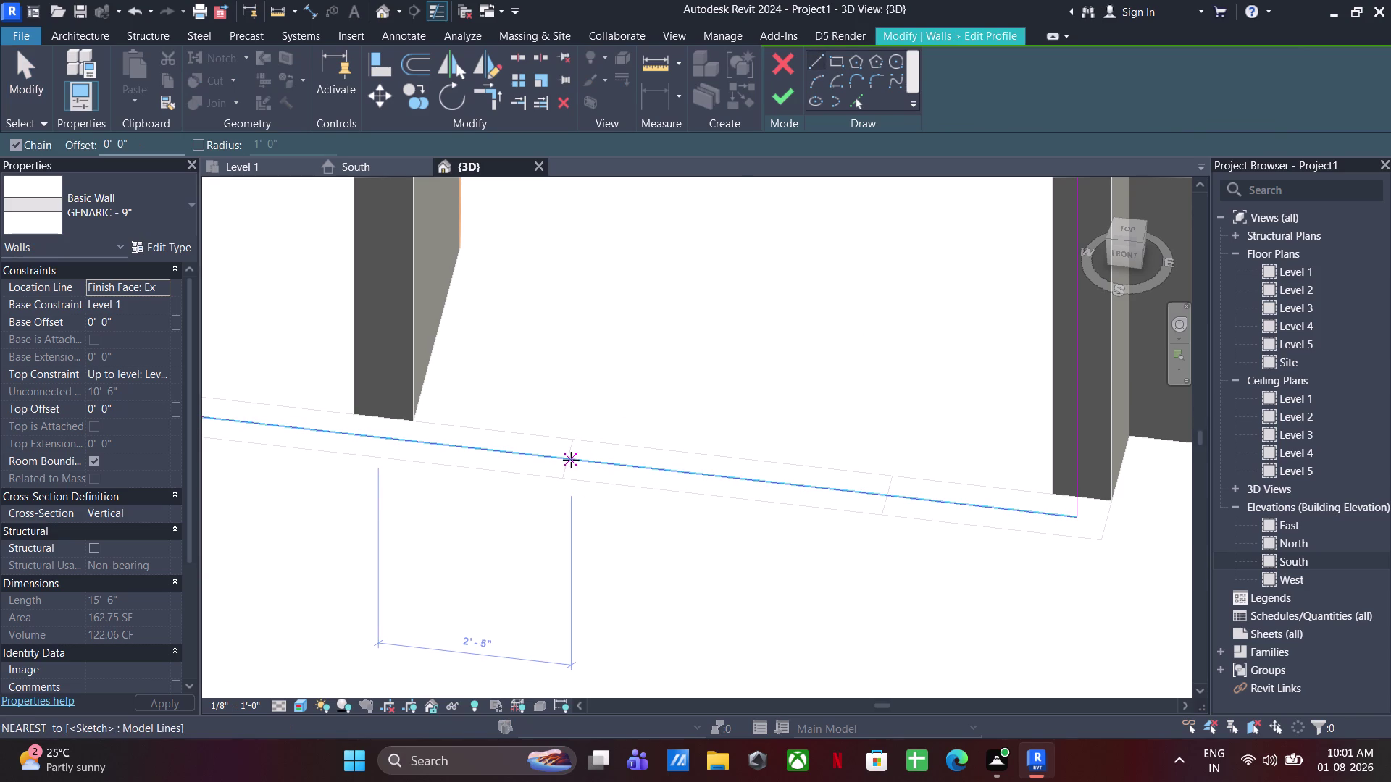
click(568, 458)
key(Escape)
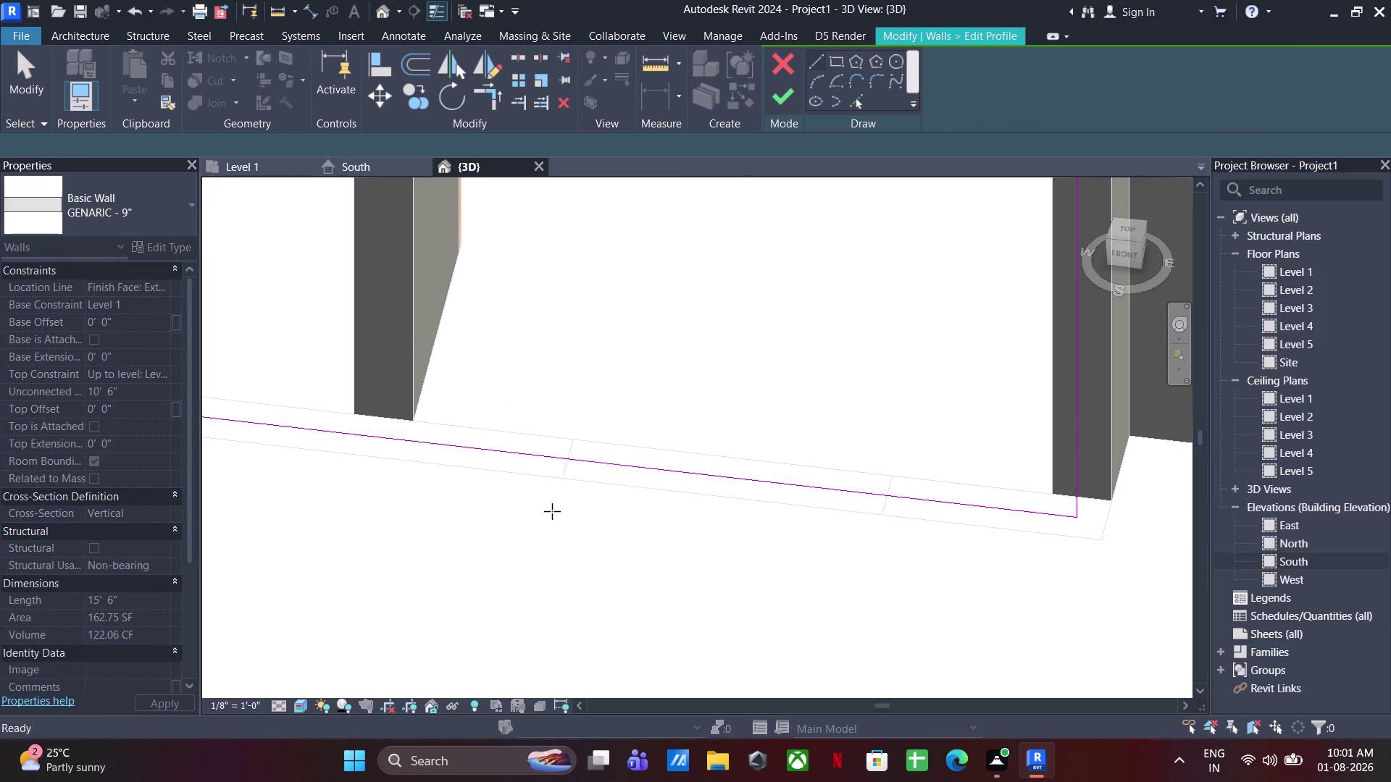
scroll(up, 3)
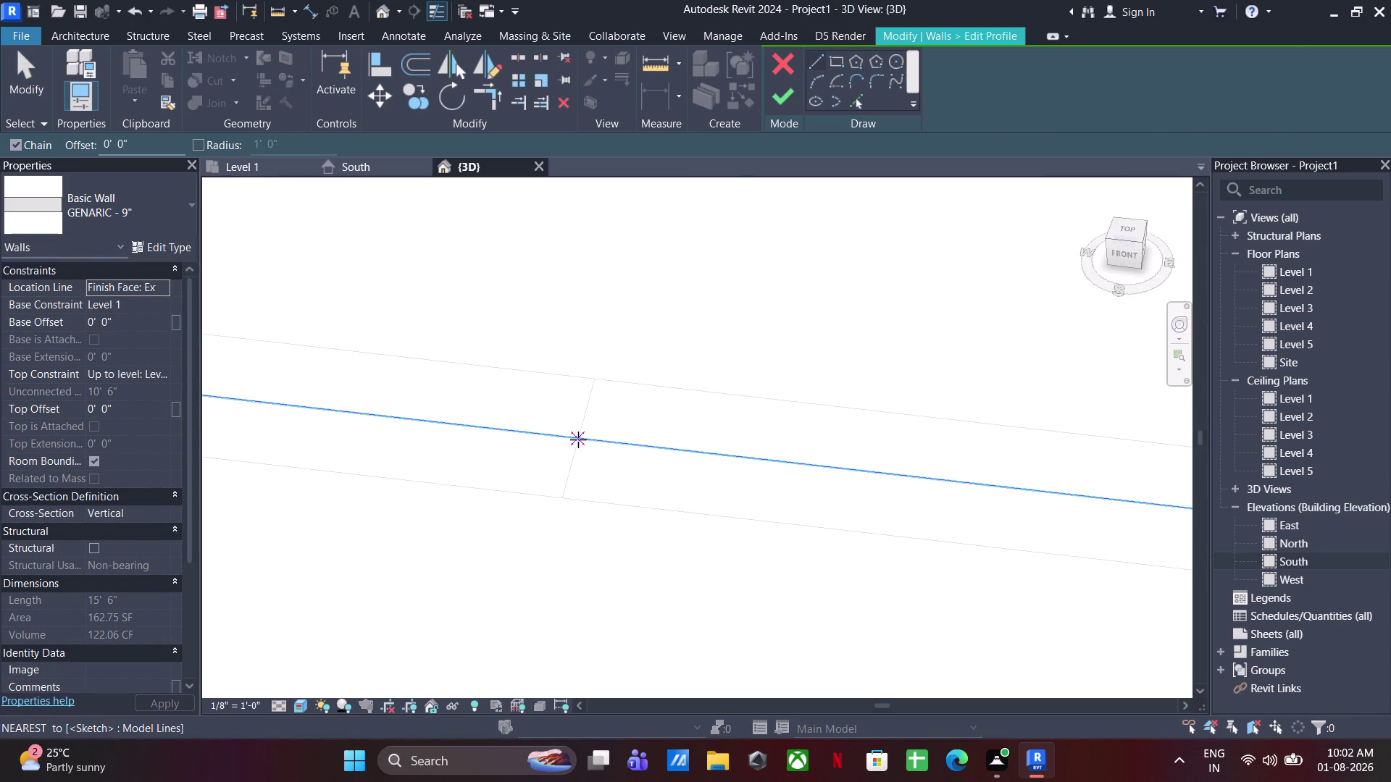
click(578, 440)
scroll(down, 3)
middle_drag(587, 305, 586, 439)
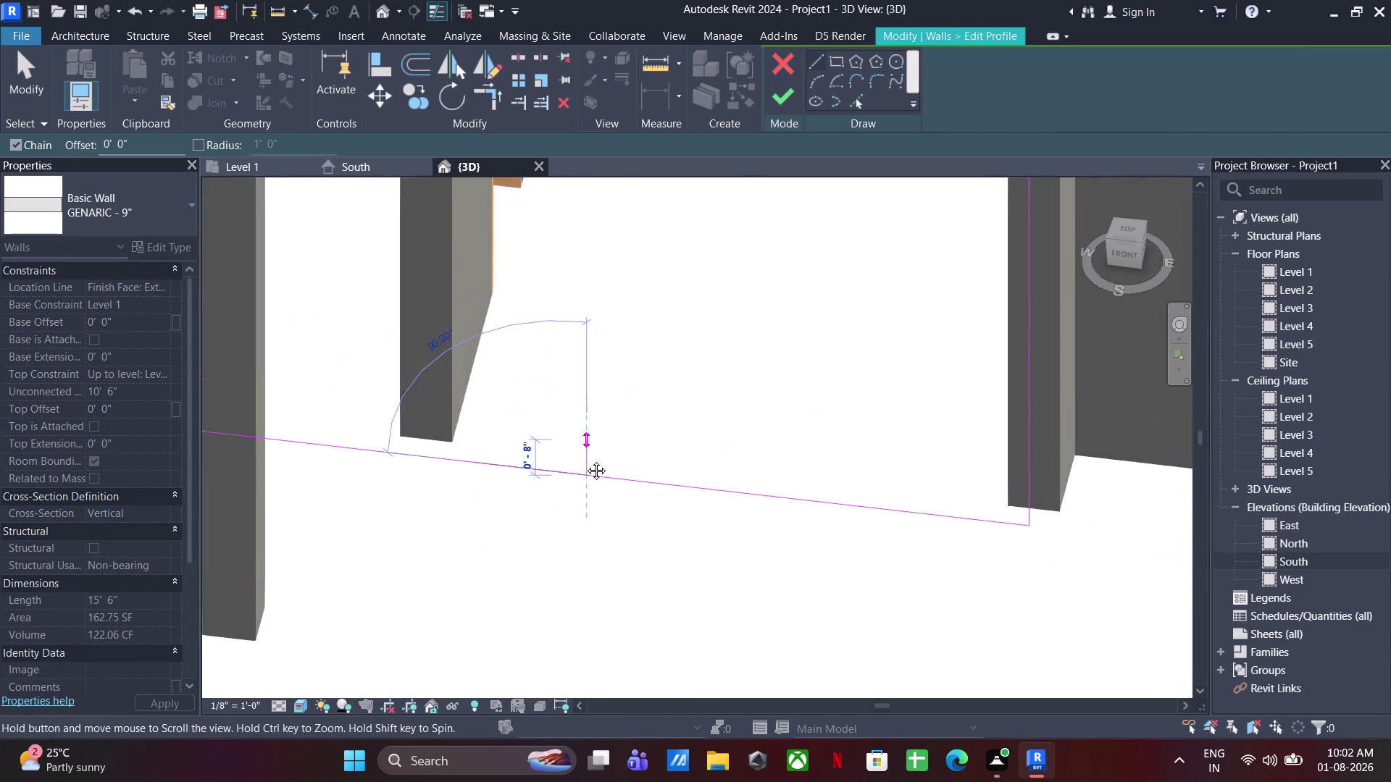
middle_drag(587, 438, 584, 510)
Sketch the opening's 6' vertical and 4' horizontal sides back to the base edge.
key(7)
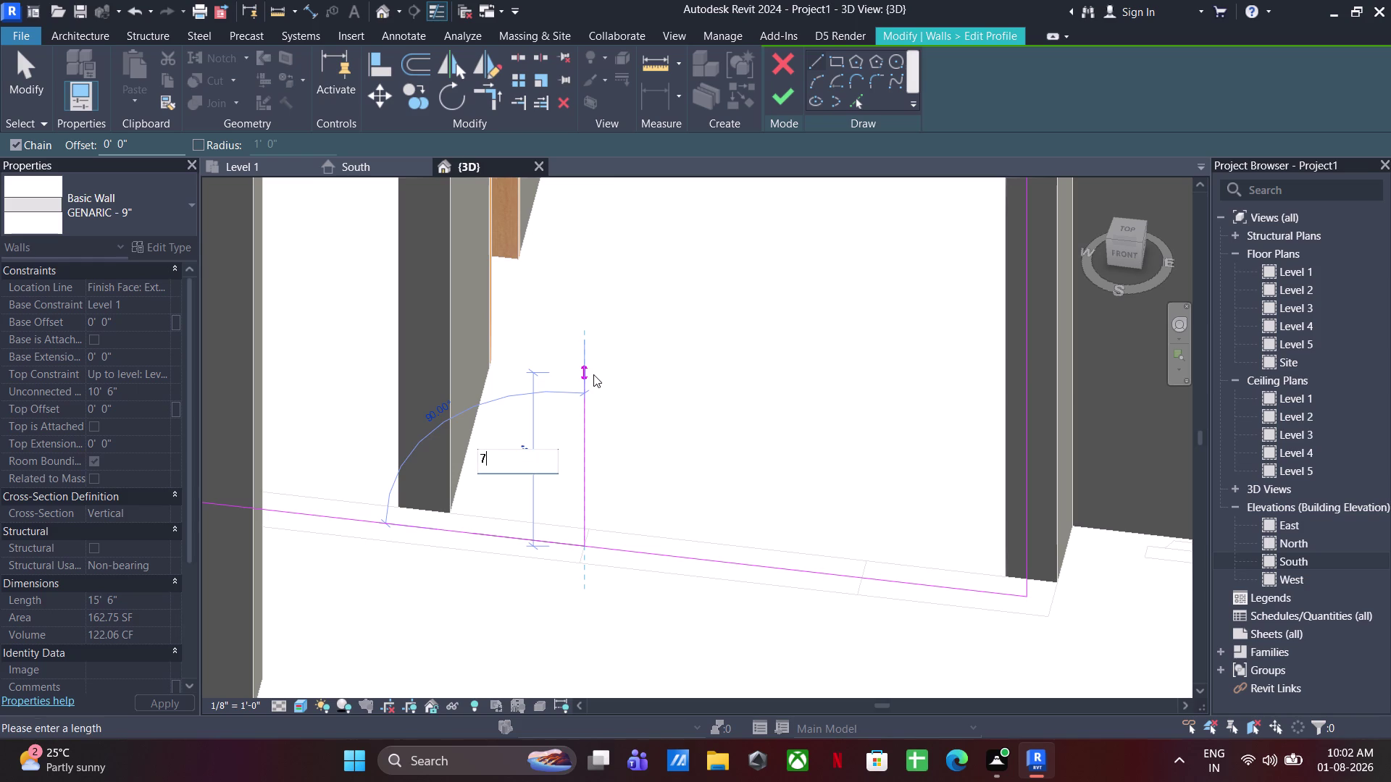
key(BackSpace)
text(6')
key(Return)
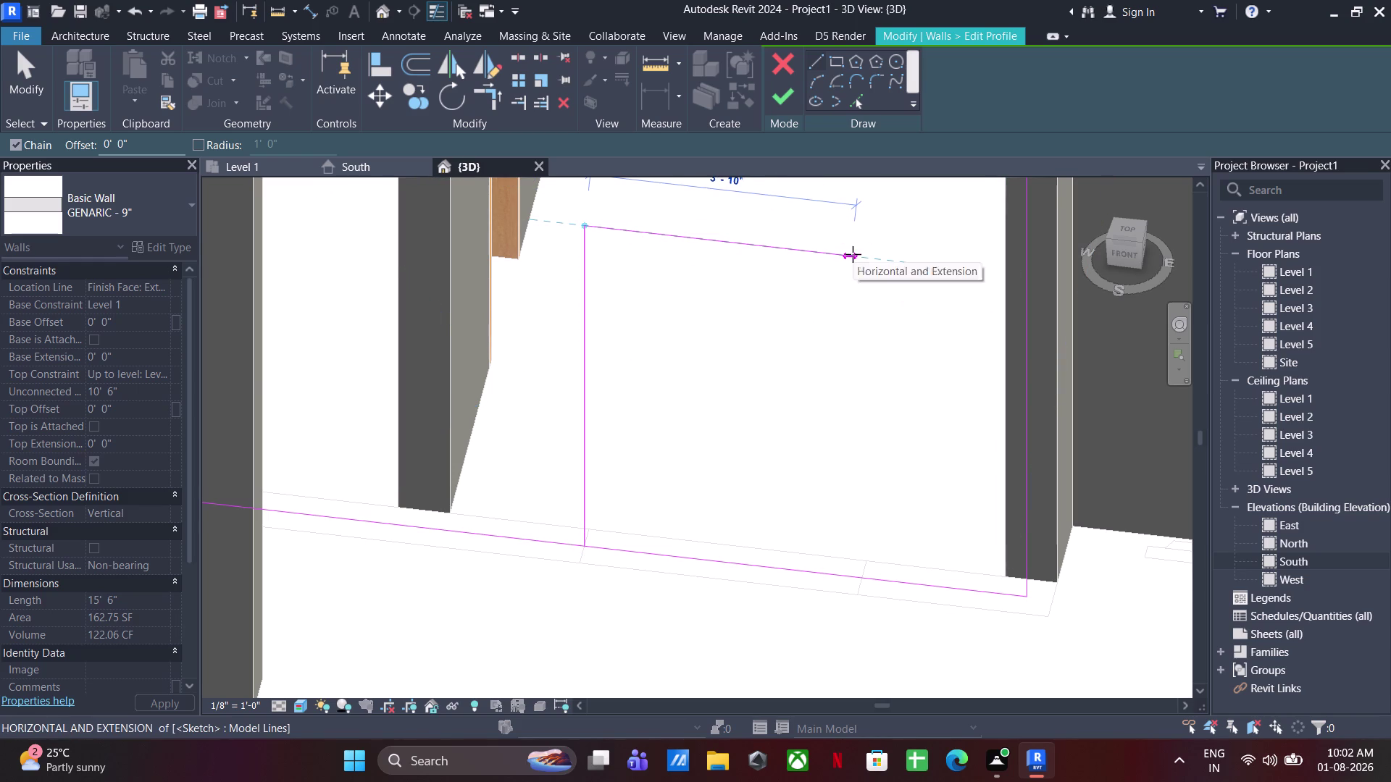
text(4')
key(Return)
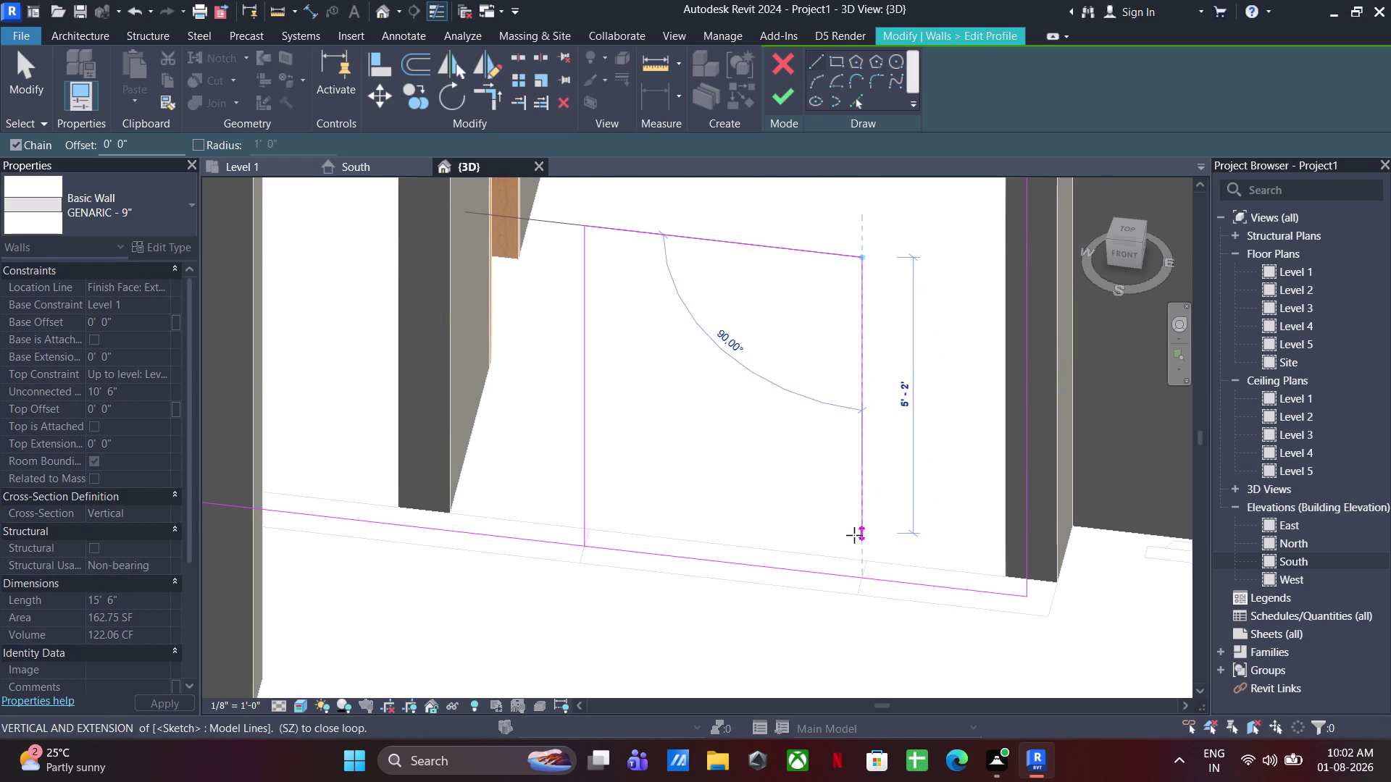
click(864, 578)
key(space)
key(space)
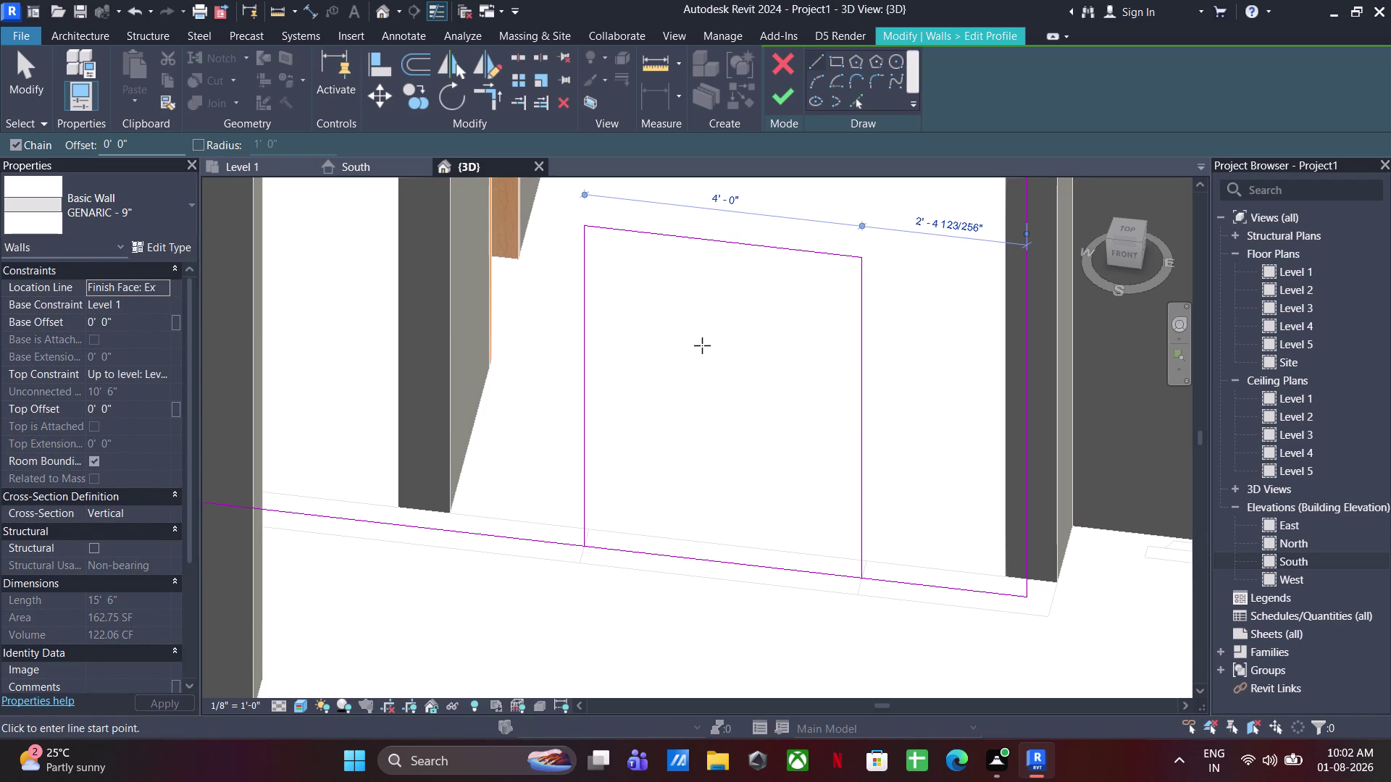
Add a 1' elliptical arc across the opening's top corners for the rounded top.
middle_drag(701, 344, 707, 443)
key(Escape)
key(Escape)
click(838, 104)
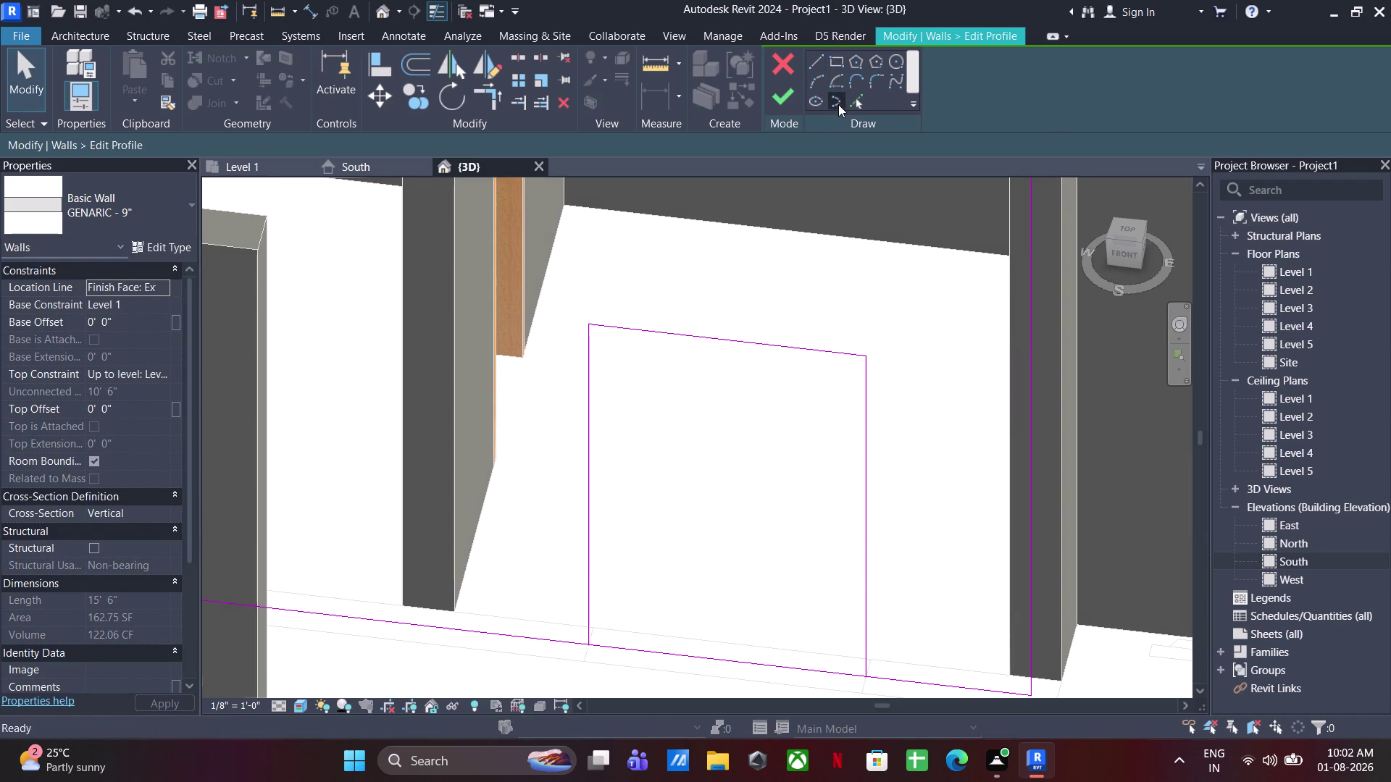
middle_drag(697, 324, 693, 260)
click(583, 260)
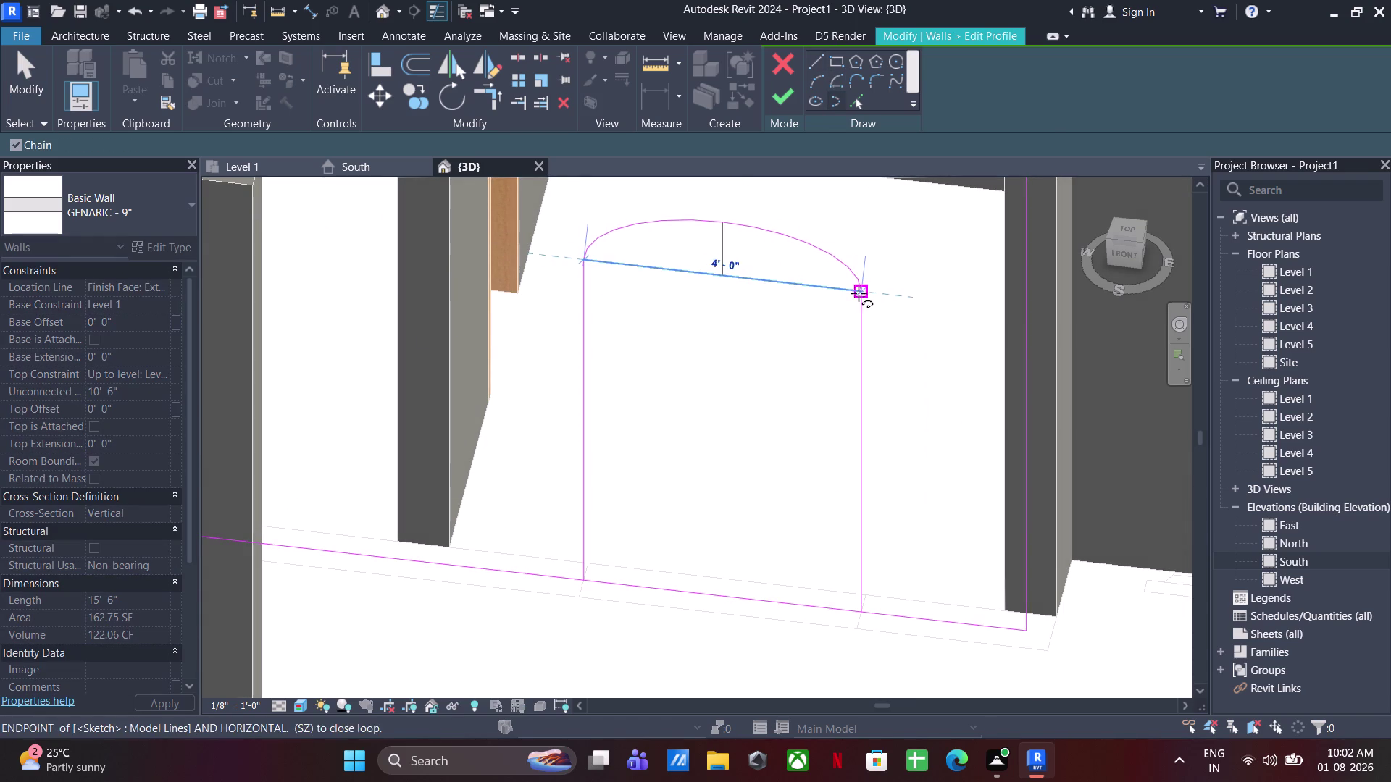
click(862, 296)
text(1')
key(Return)
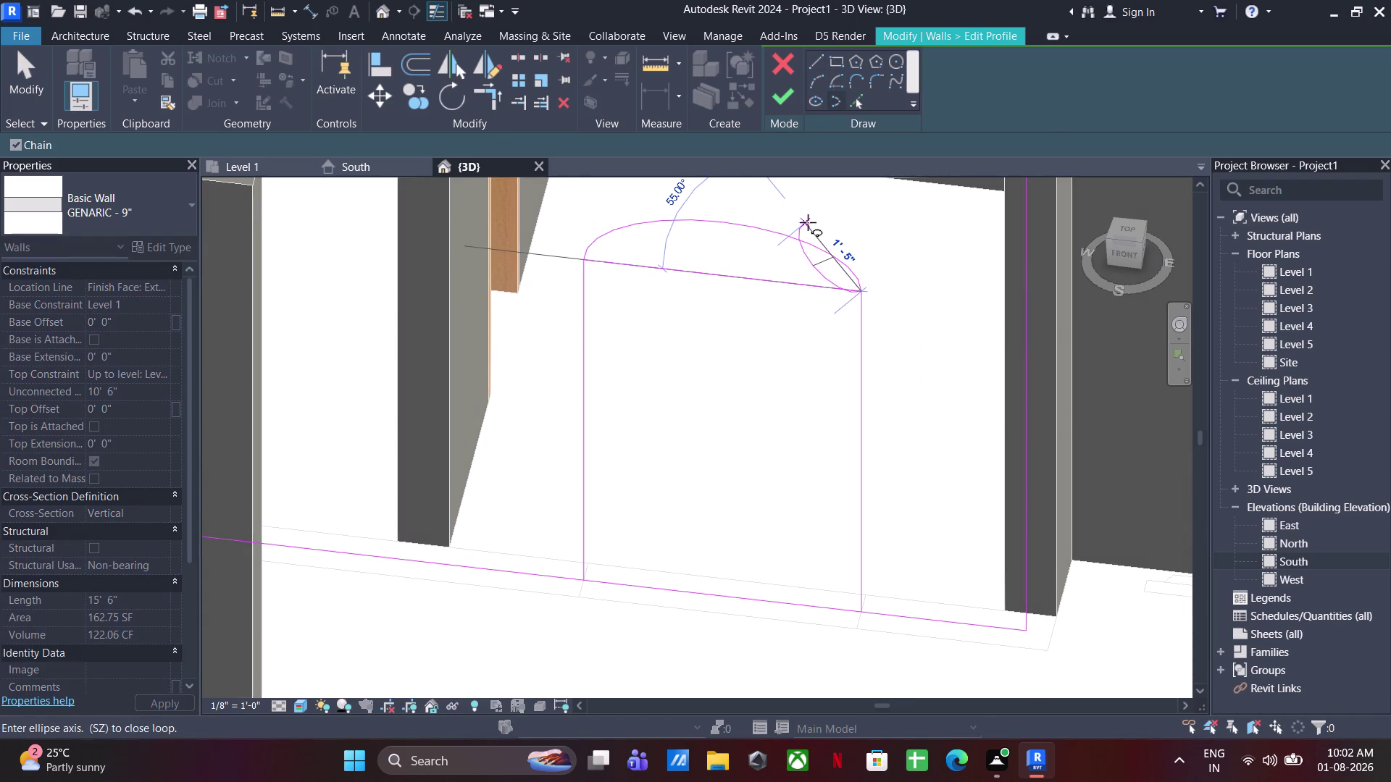
key(Escape)
key(Escape)
key(Escape)
click(753, 274)
key(Delete)
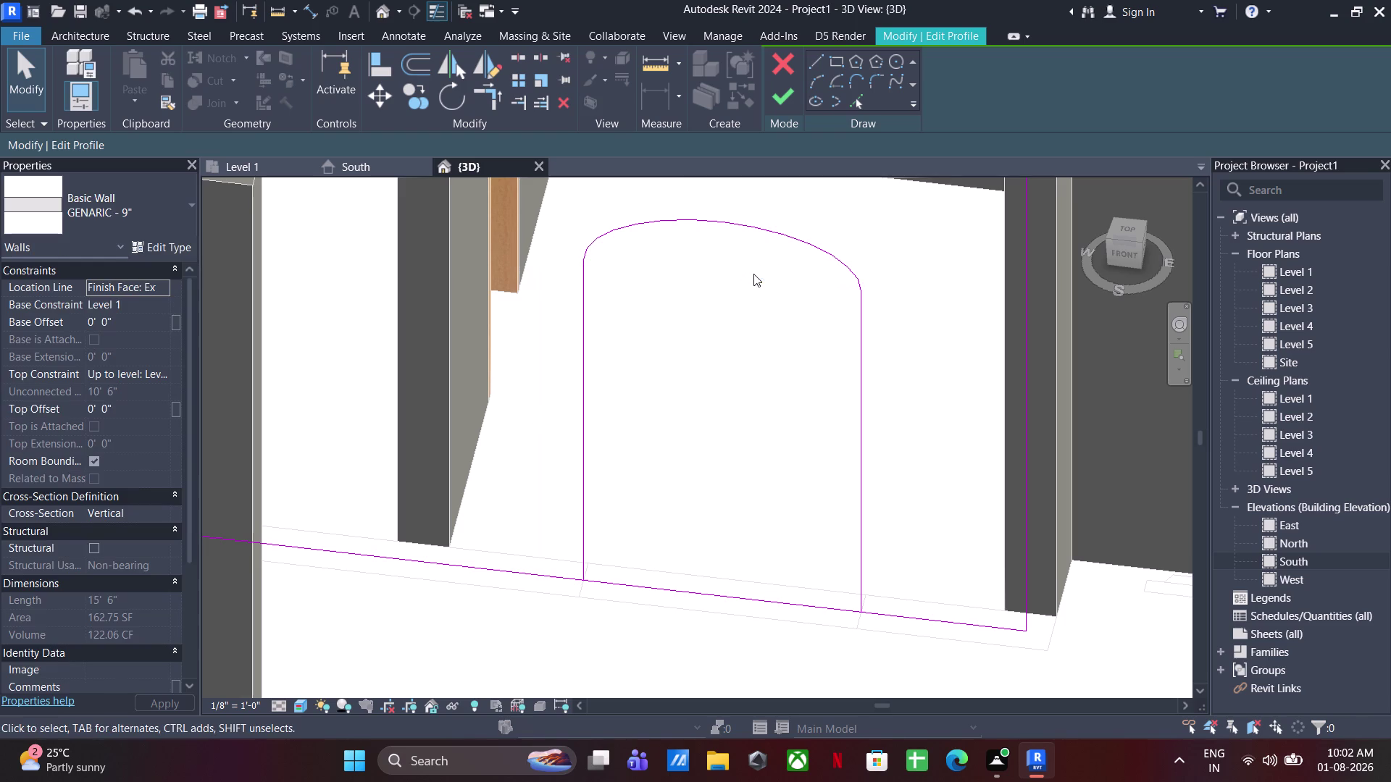
Split and trim the base line so it joins both sides of the opening.
click(525, 56)
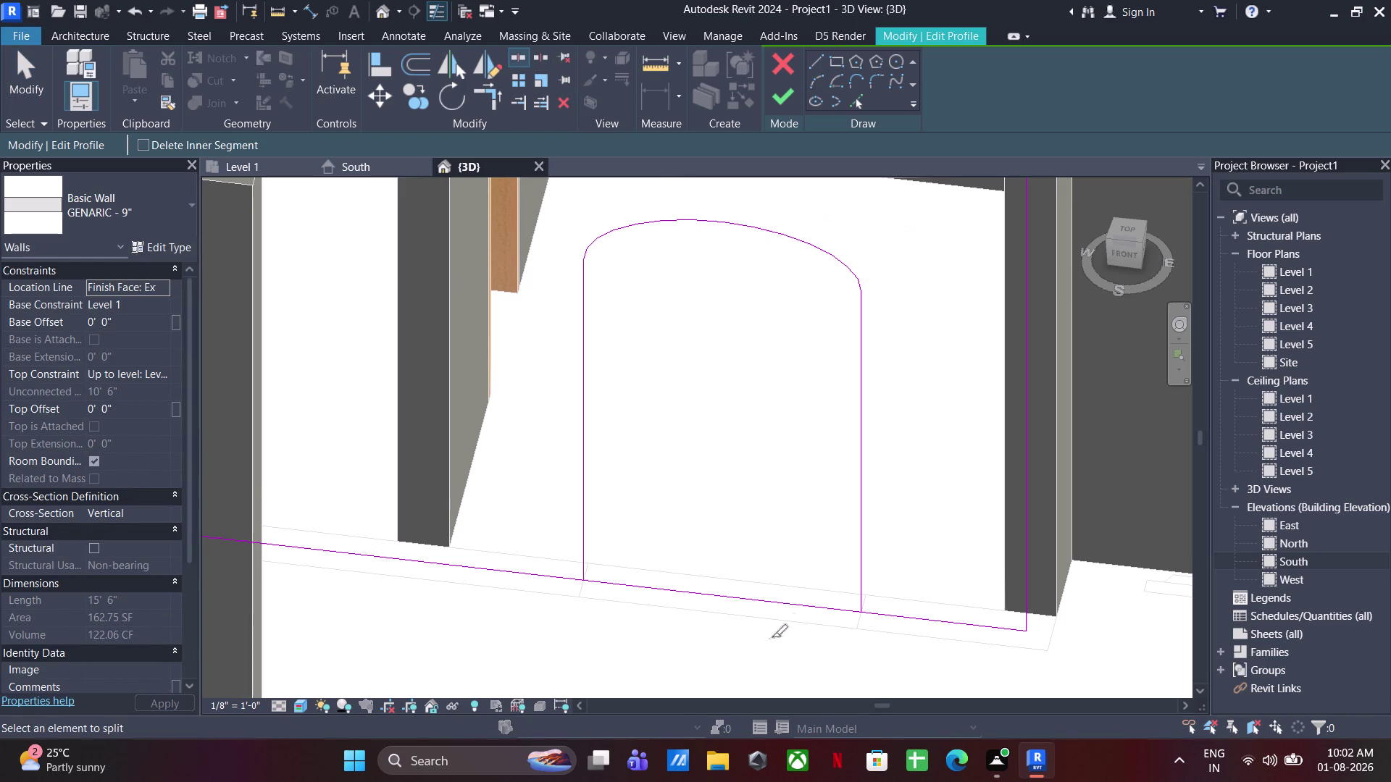
click(726, 596)
key(Escape)
key(Escape)
key(Escape)
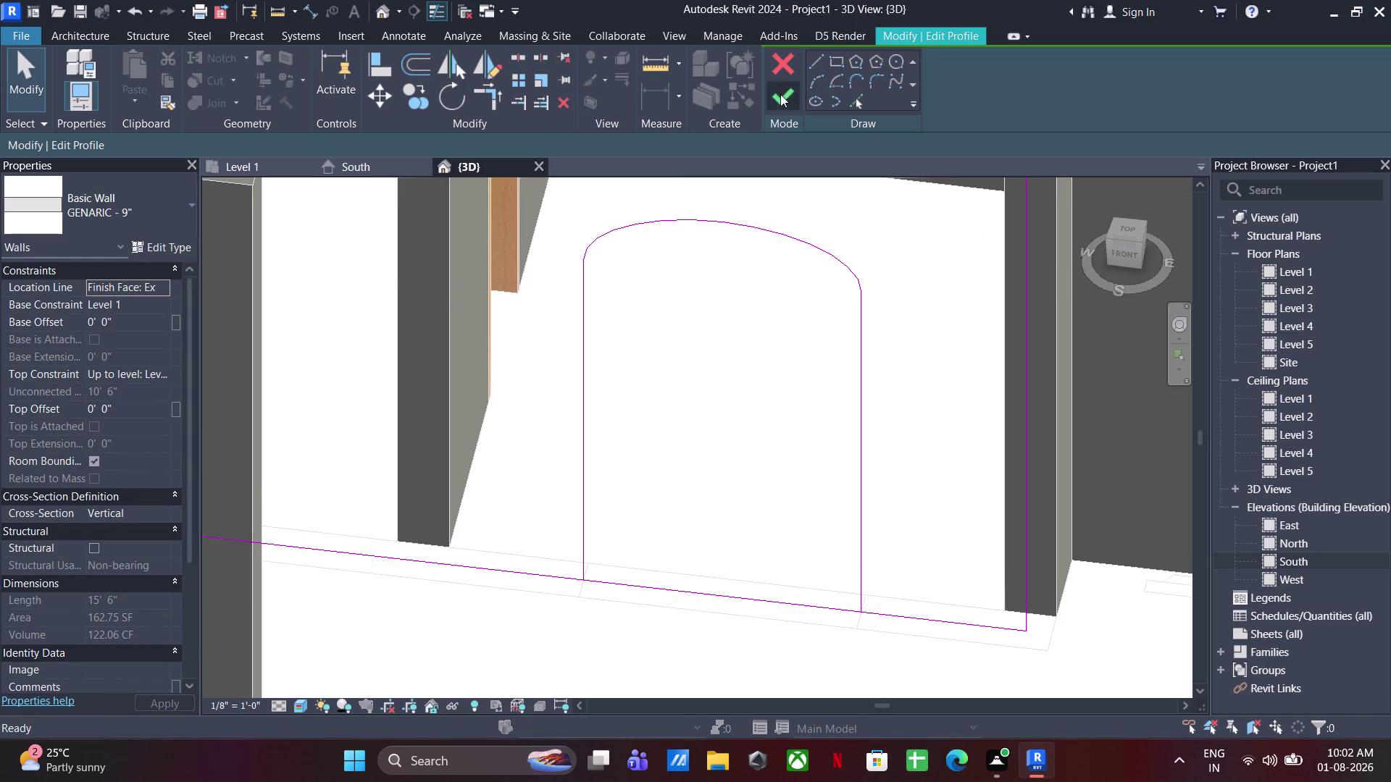
click(491, 100)
click(551, 575)
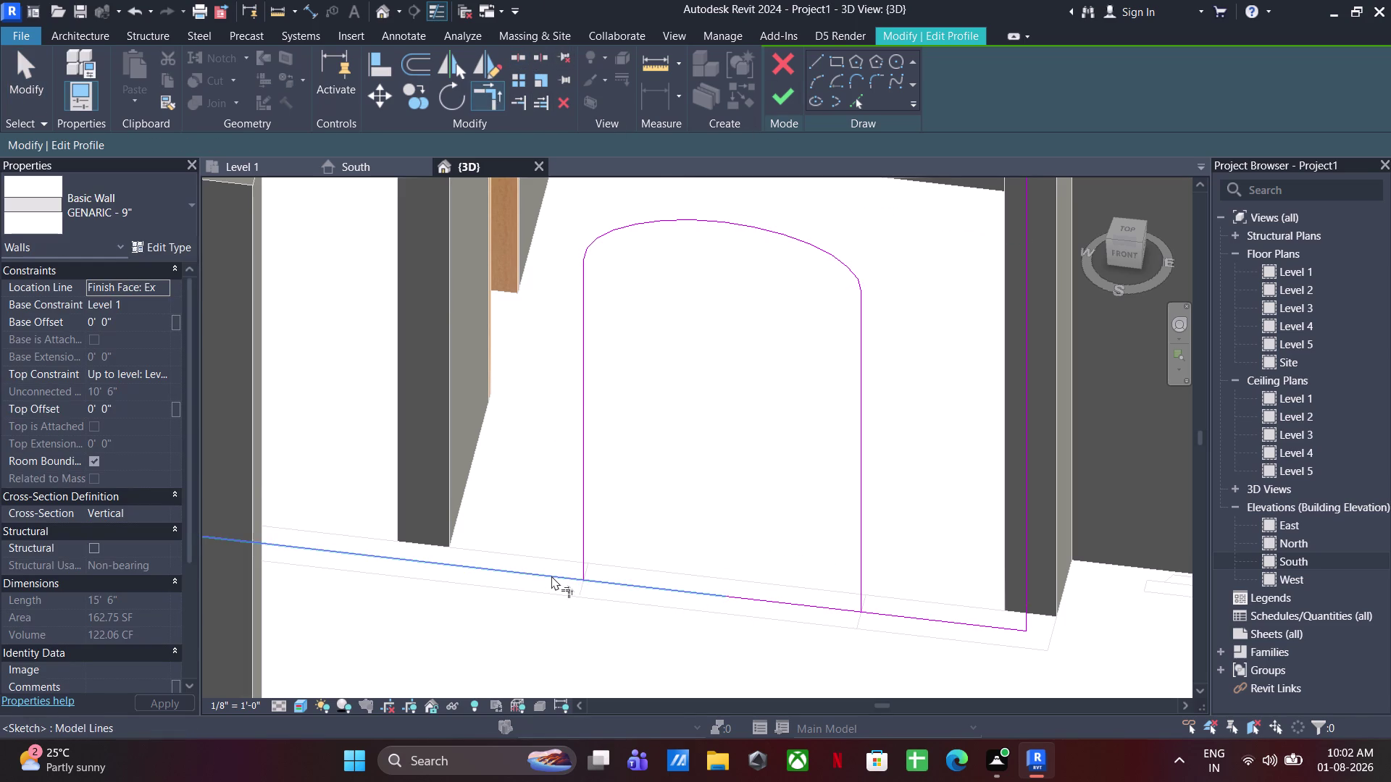
click(584, 532)
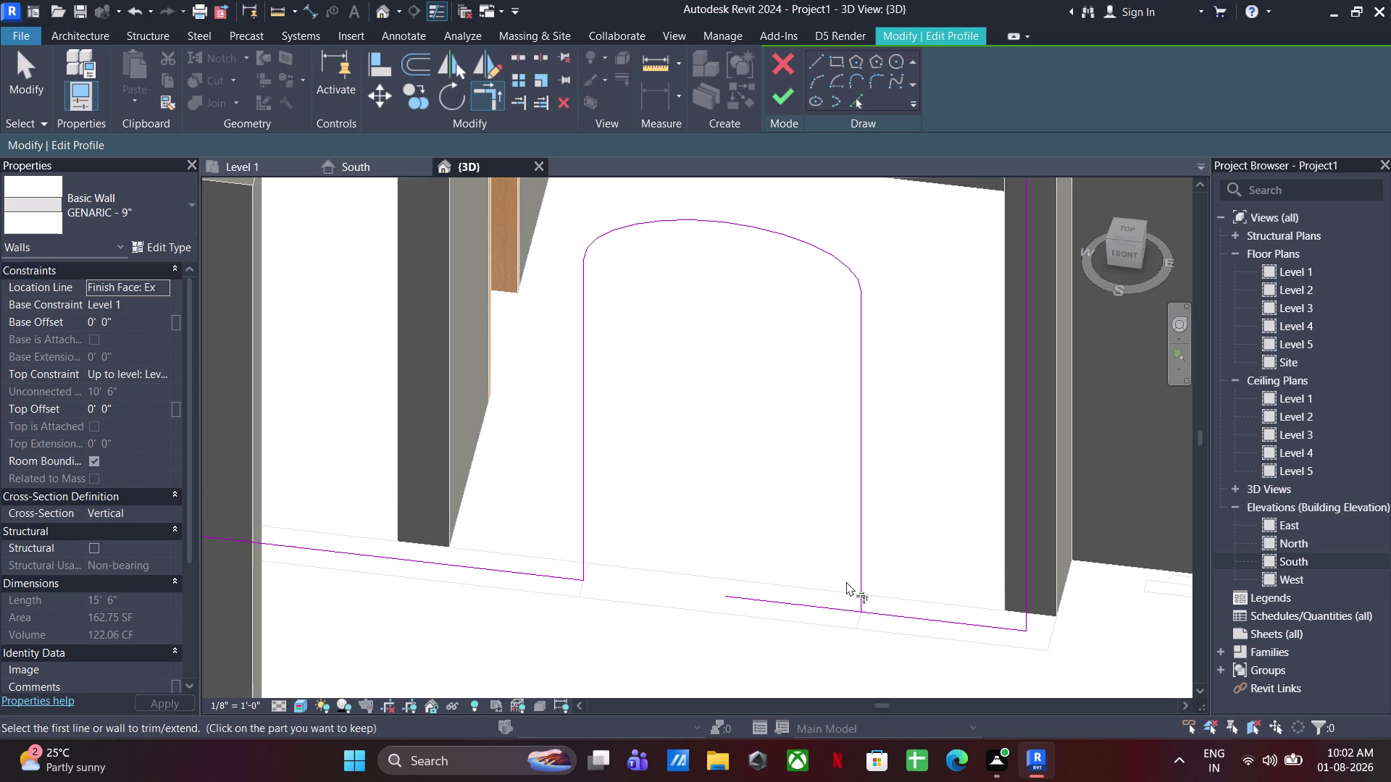
click(860, 578)
click(897, 611)
key(Escape)
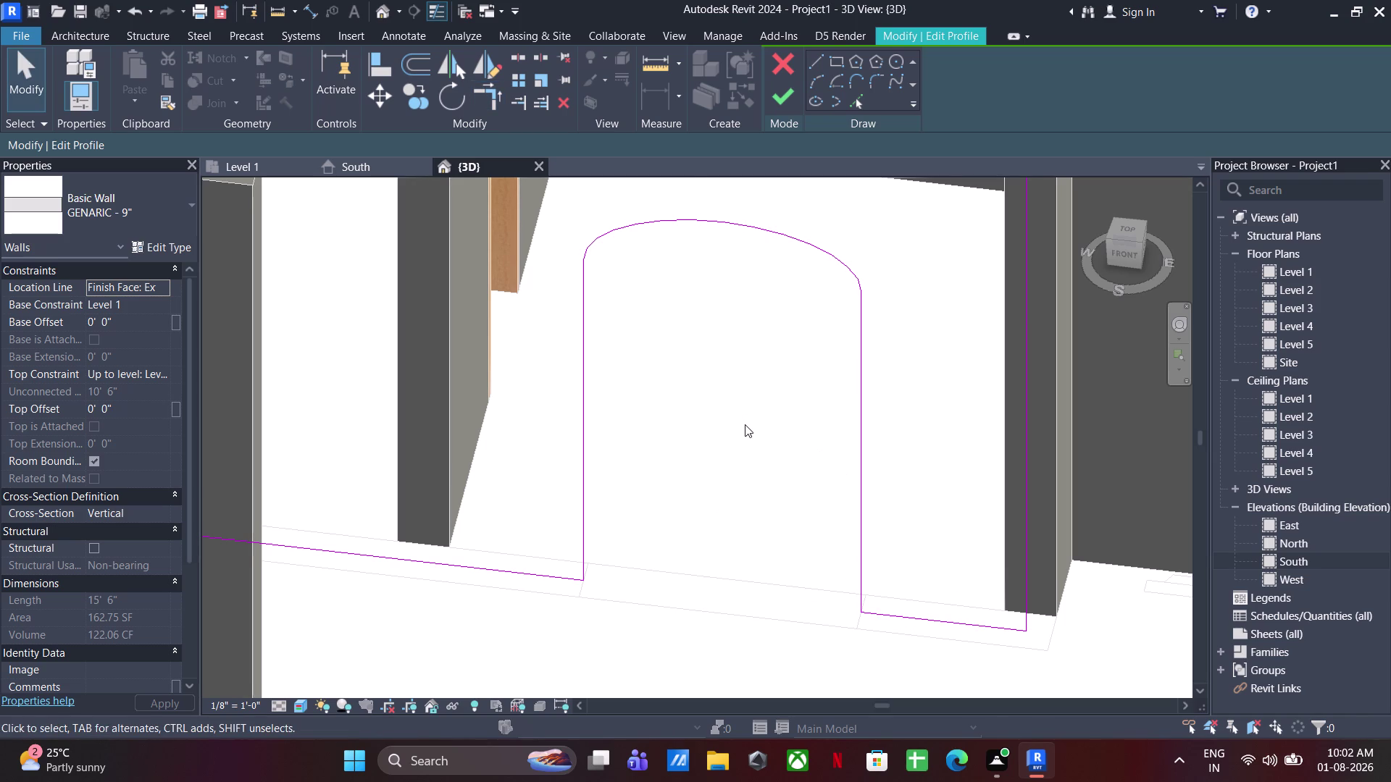
key(Escape)
key(Escape)
Finish the arched wall profile edit and clear the wall selection.
click(779, 102)
scroll(down, 3)
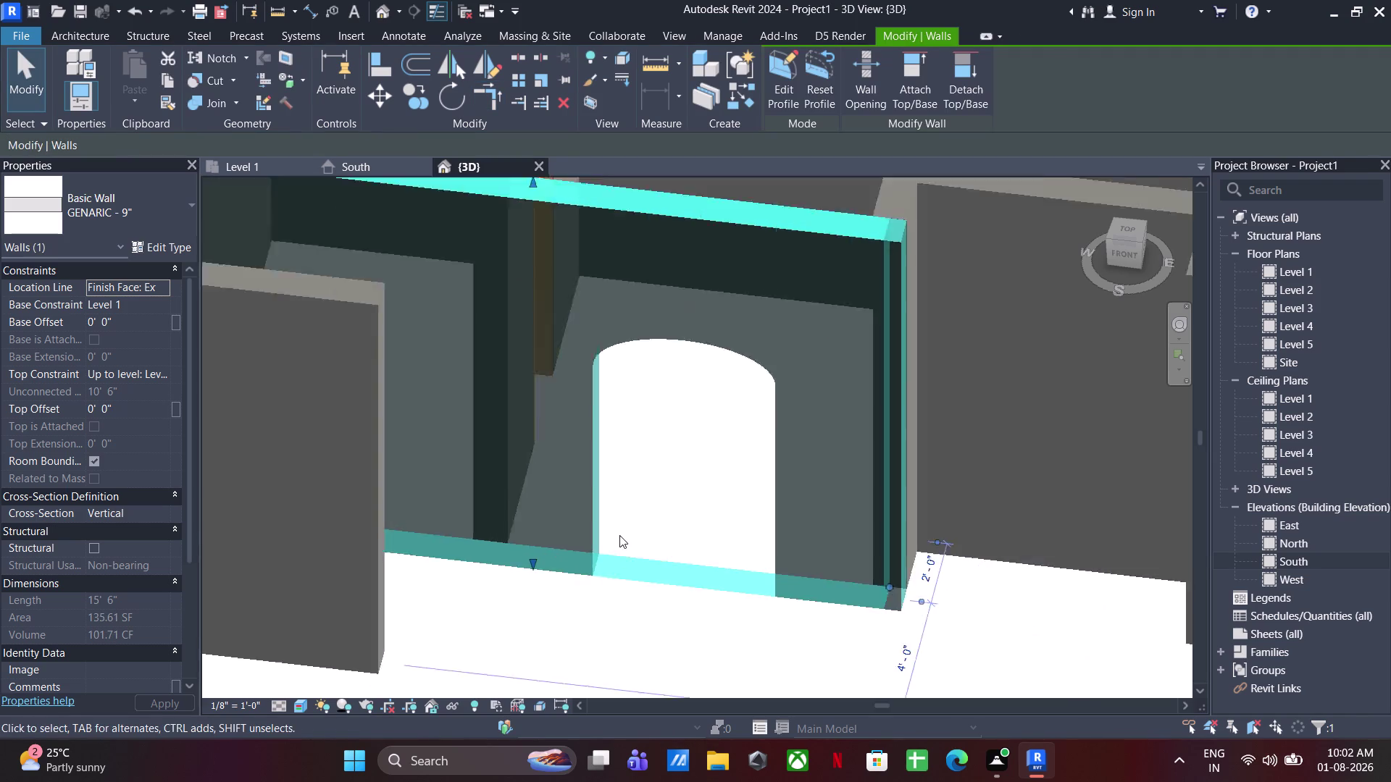
scroll(down, 3)
click(648, 587)
middle_drag(764, 570, 687, 533)
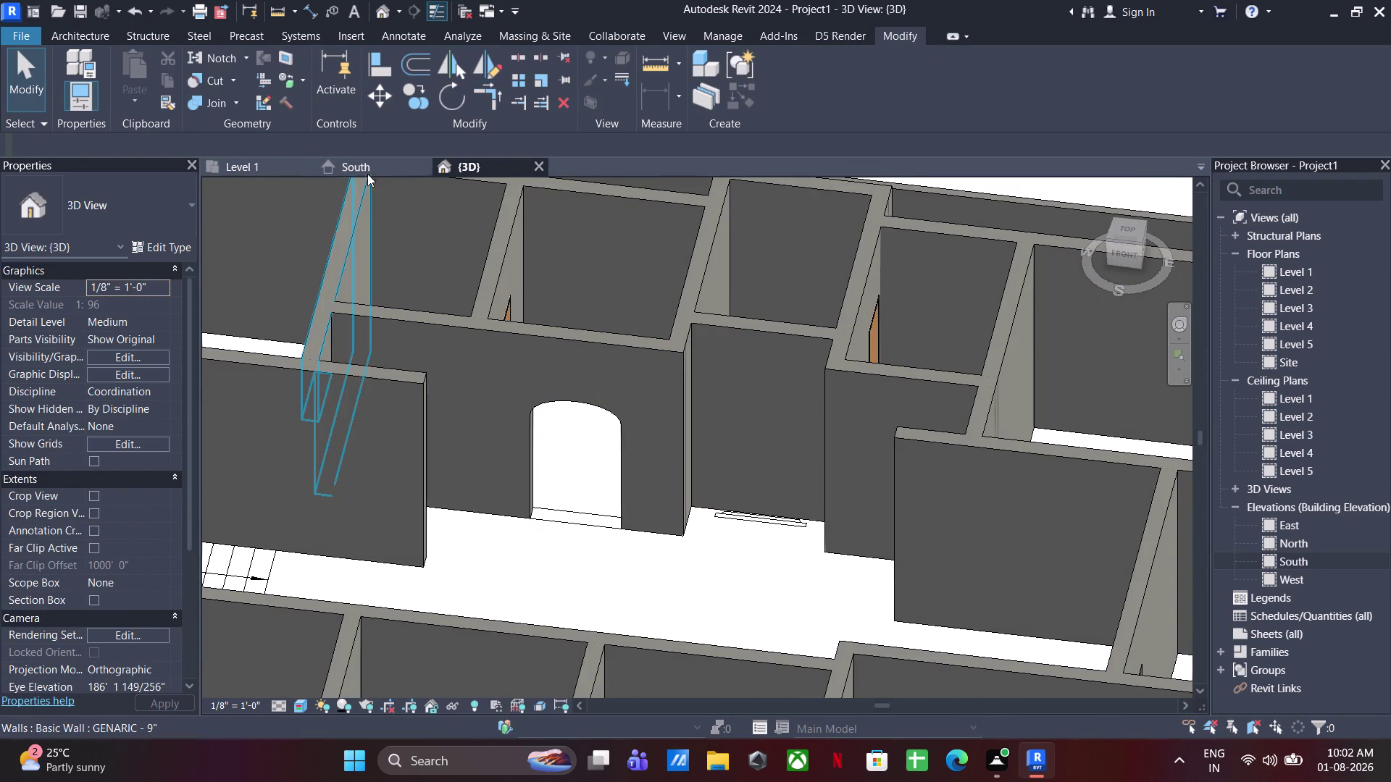
On the Level 1 plan, select the wall right of the DRESS. room.
click(260, 164)
scroll(down, 3)
middle_drag(764, 481, 450, 733)
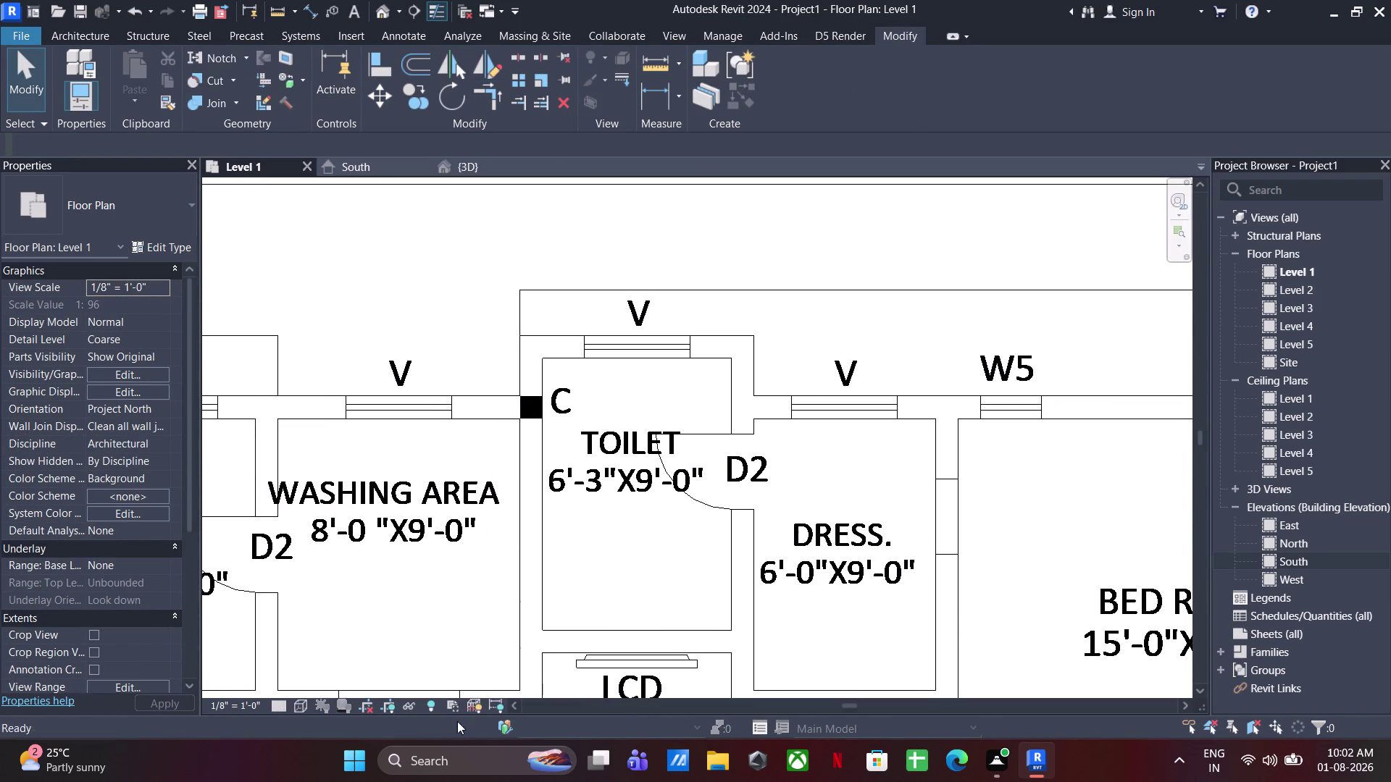
middle_drag(683, 544, 725, 371)
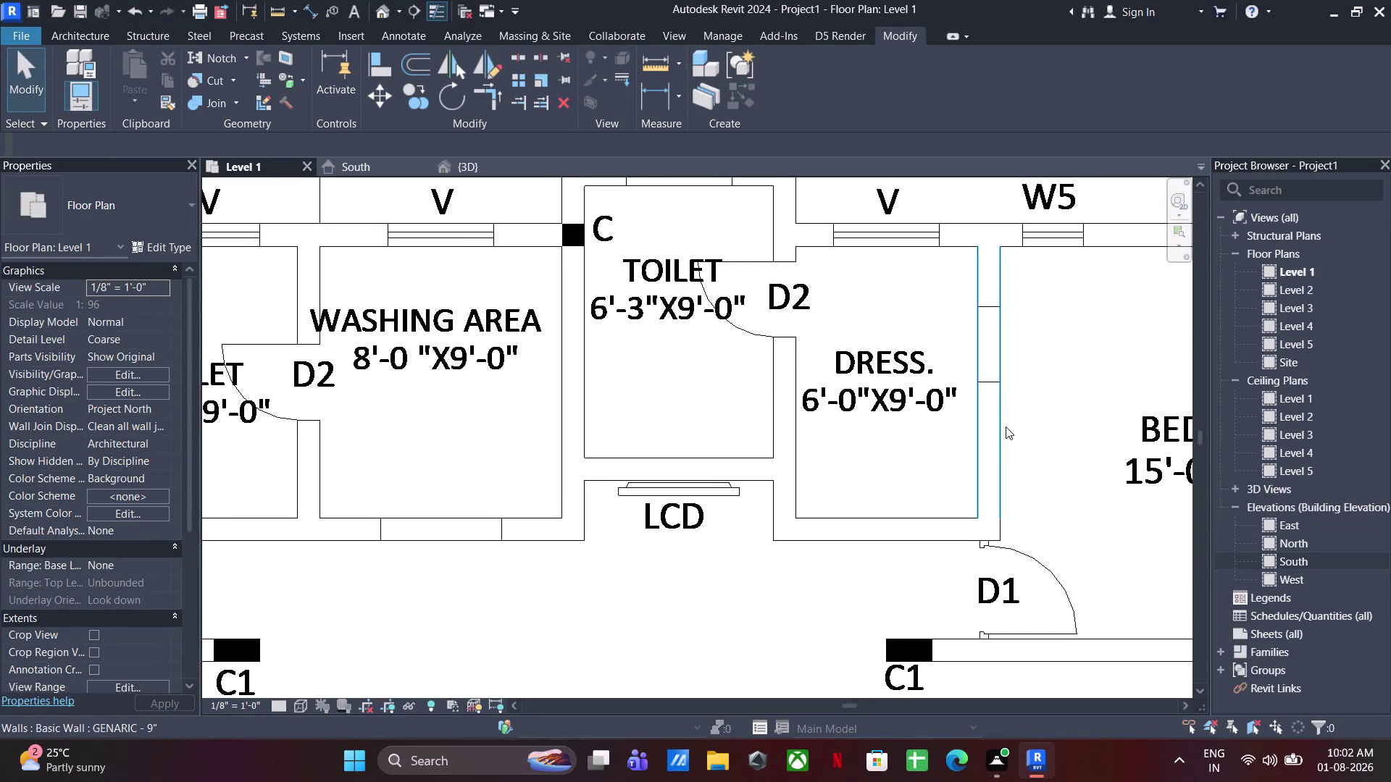
click(1006, 427)
Cut a rectangular Wall Opening into that wall and return to the 3D view.
click(919, 63)
scroll(up, 3)
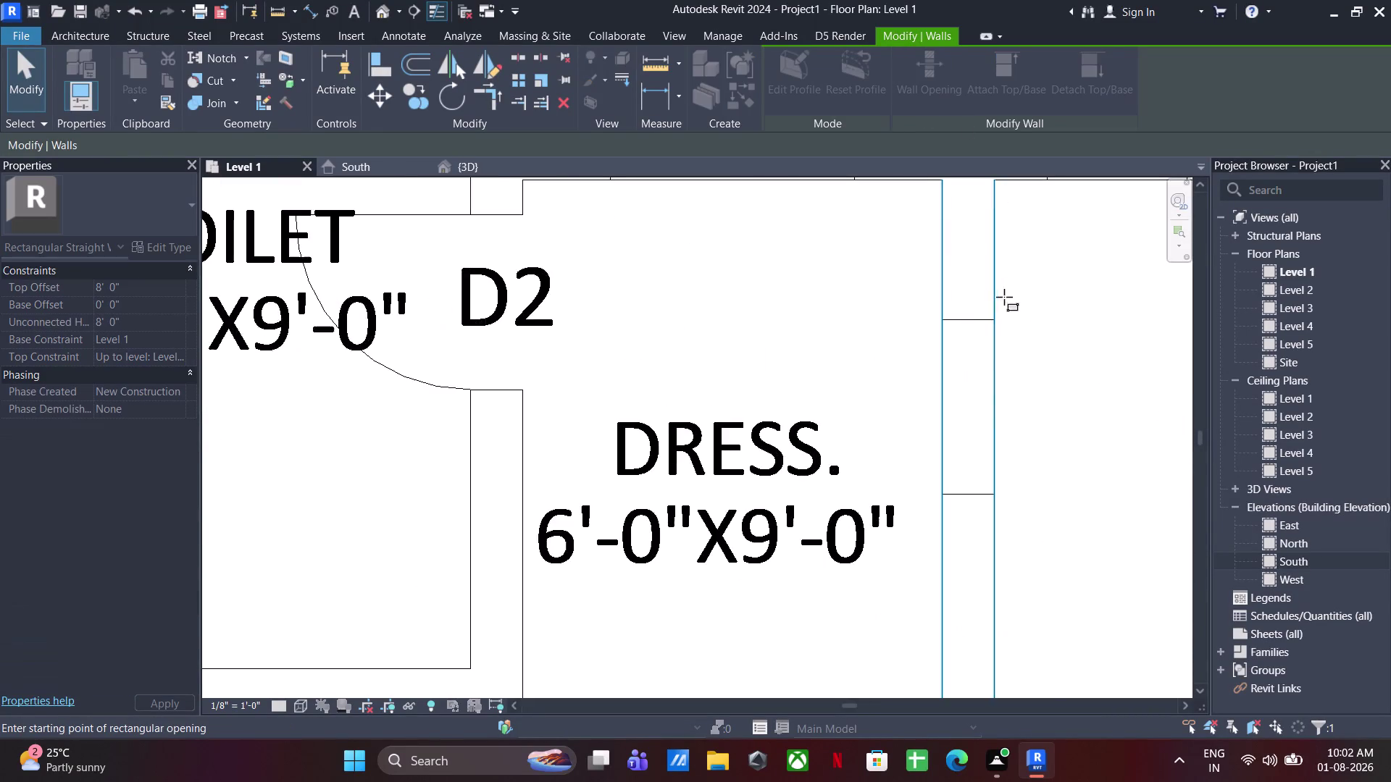
scroll(up, 3)
middle_drag(974, 333, 953, 263)
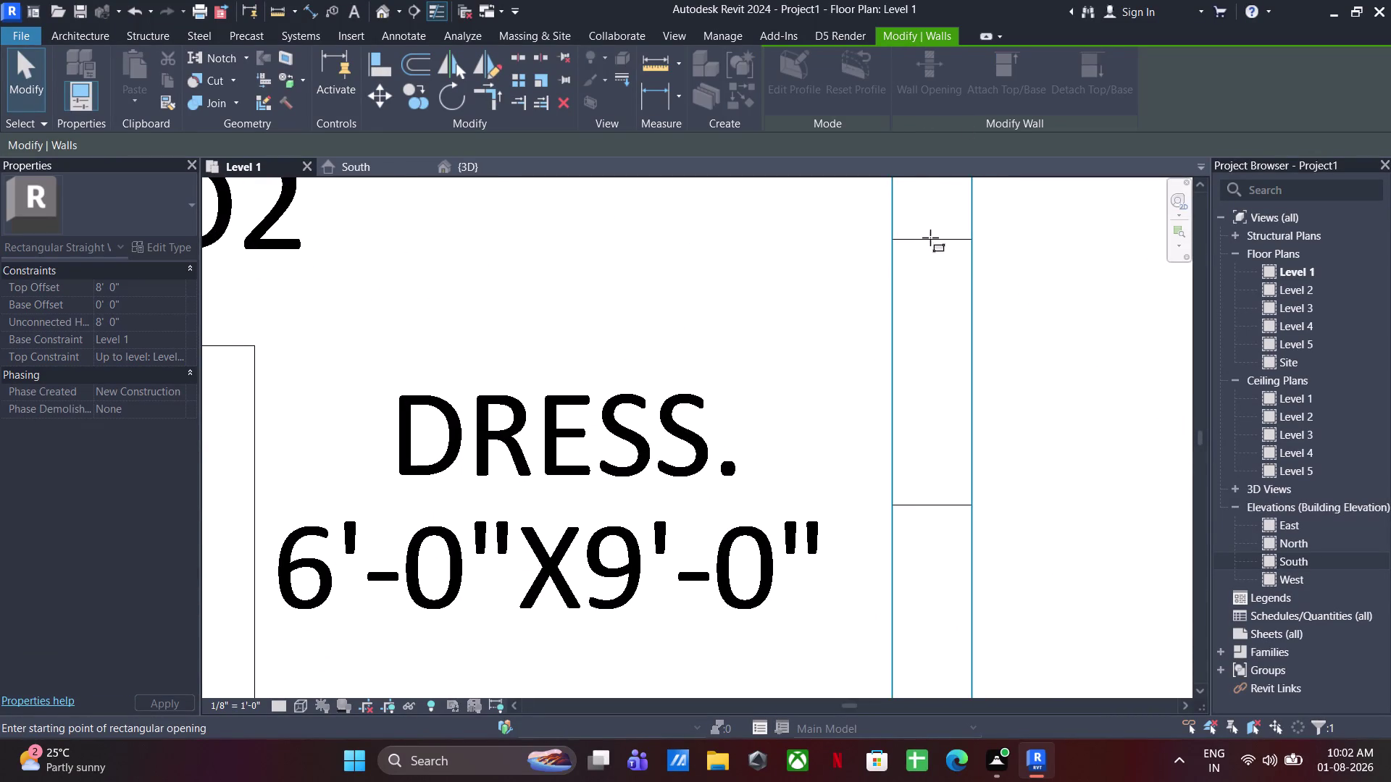
drag(930, 238, 951, 441)
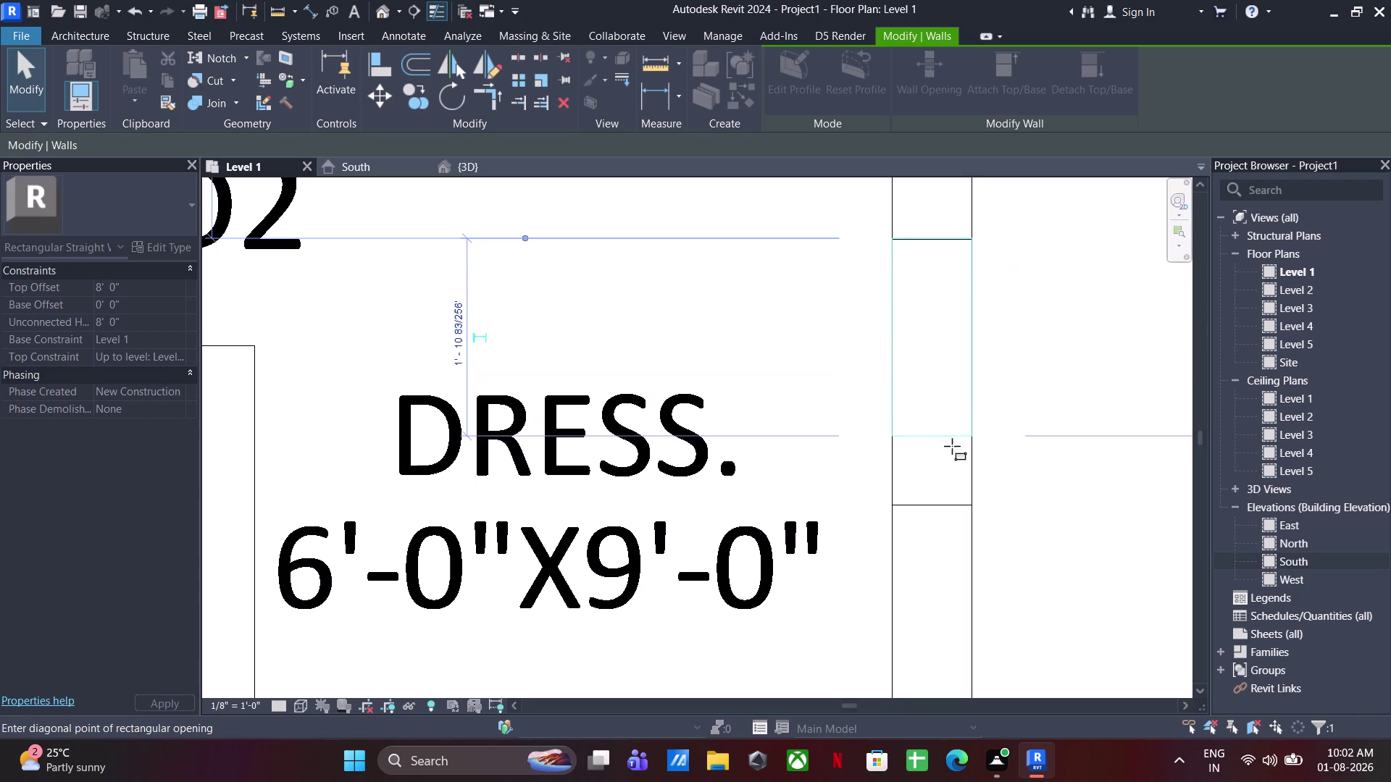
drag(951, 442, 955, 505)
key(Escape)
key(Escape)
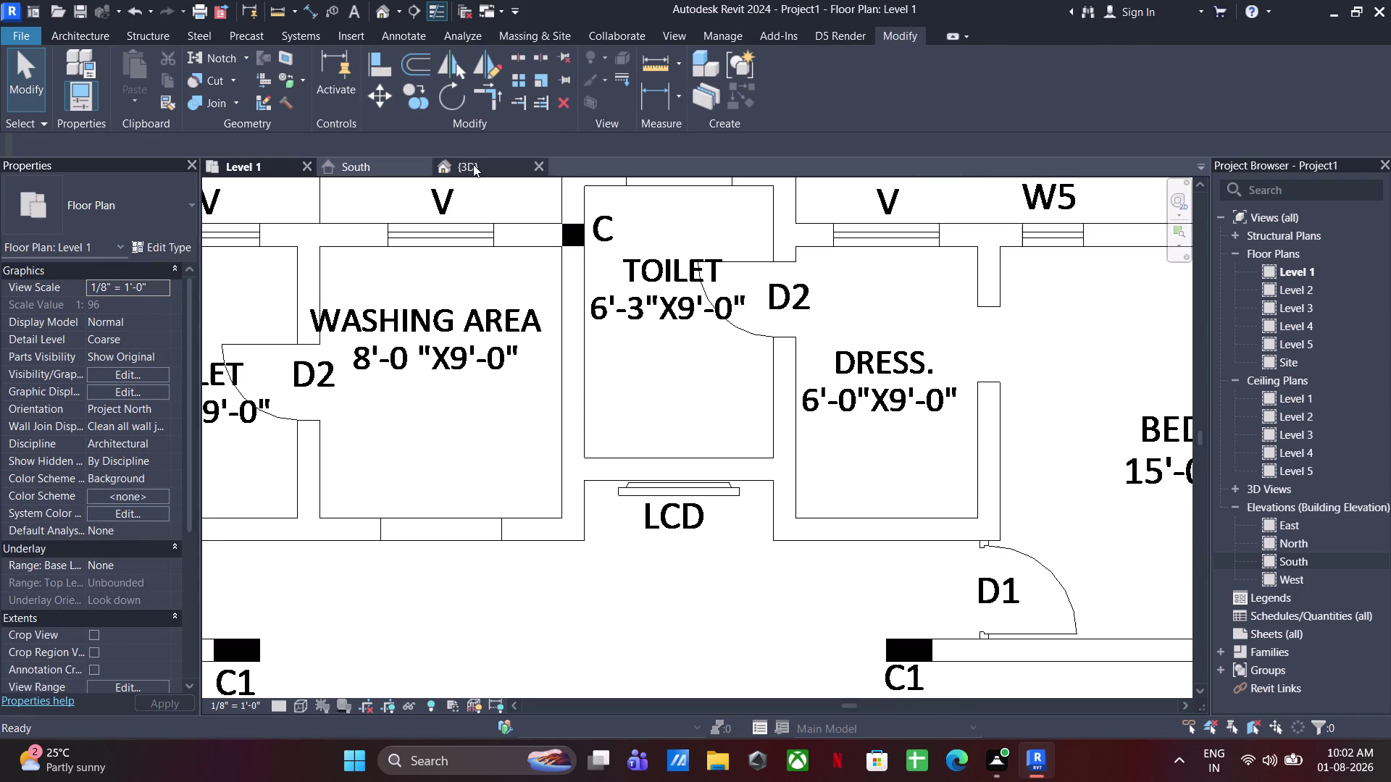
click(481, 166)
Set the new dressing-room wall opening's top offset to -3'-6".
middle_drag(733, 441, 603, 450)
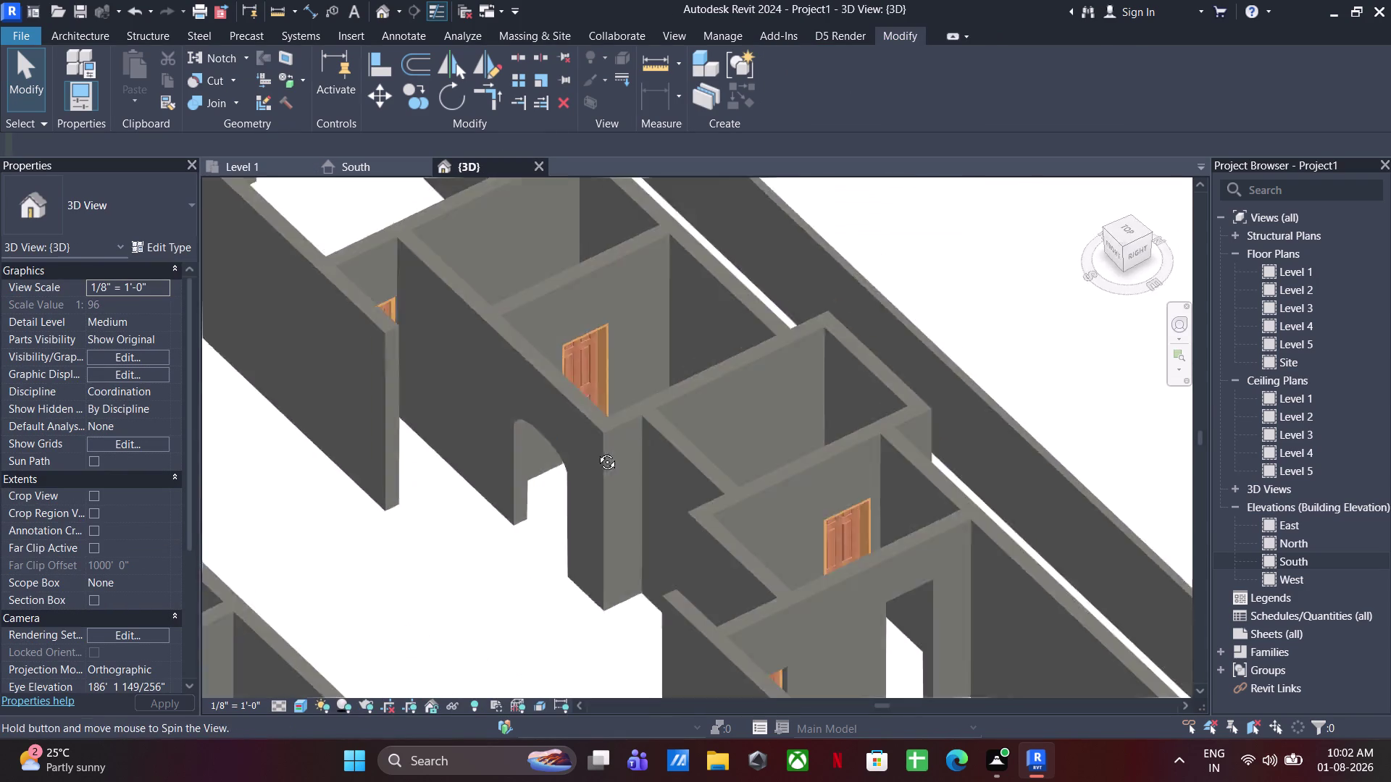
middle_drag(602, 450, 570, 461)
middle_drag(686, 489, 596, 298)
scroll(up, 3)
click(740, 587)
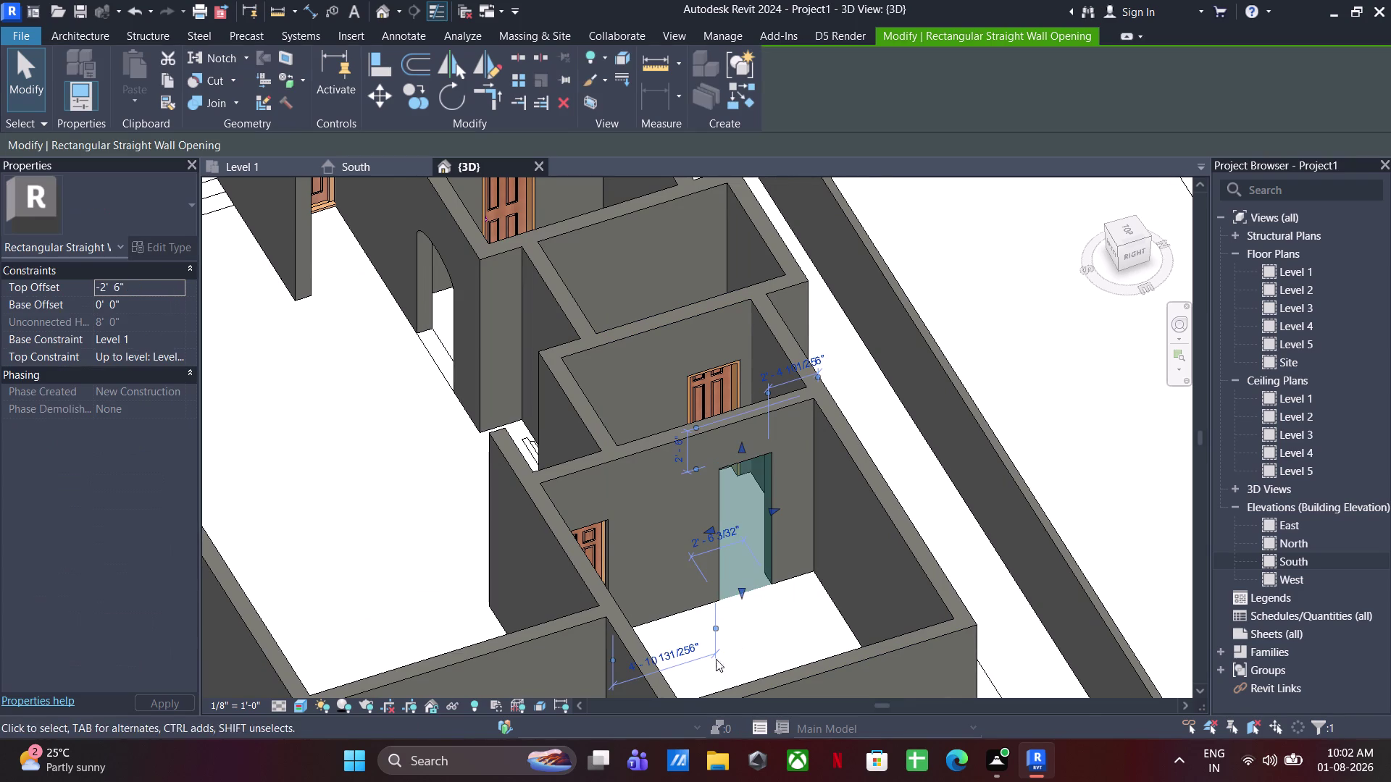
click(152, 285)
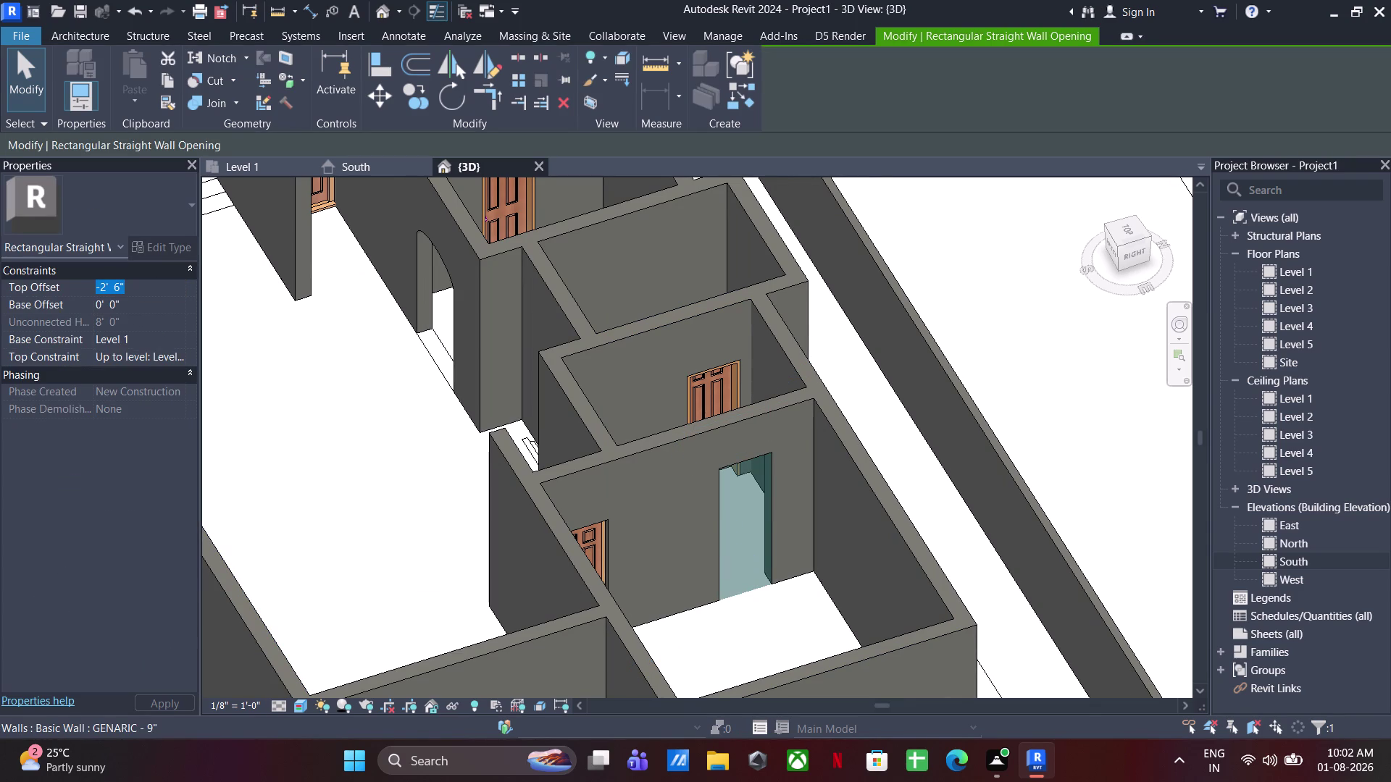
text(-3'6")
key(Return)
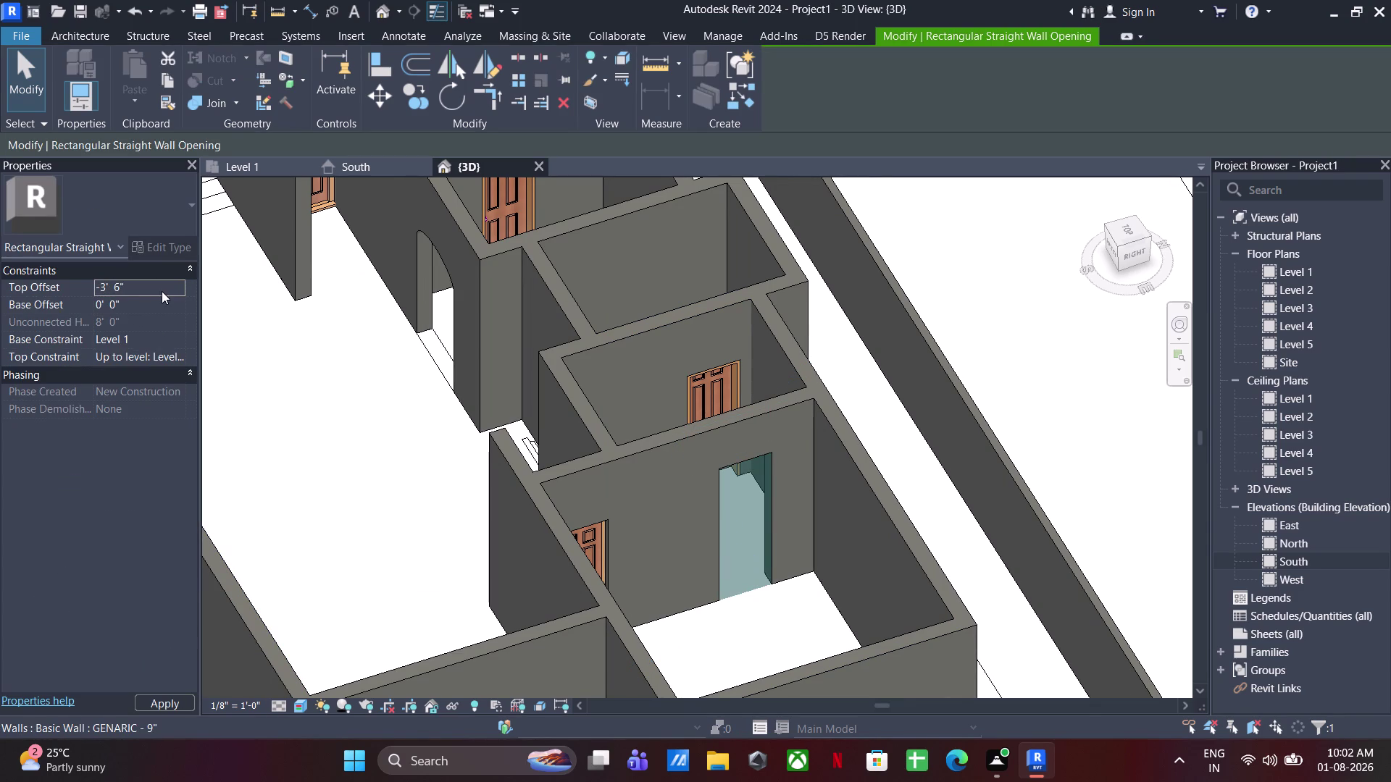
click(774, 628)
Orbit the 3D house model to review it from other angles.
scroll(down, 3)
middle_drag(696, 535, 1127, 574)
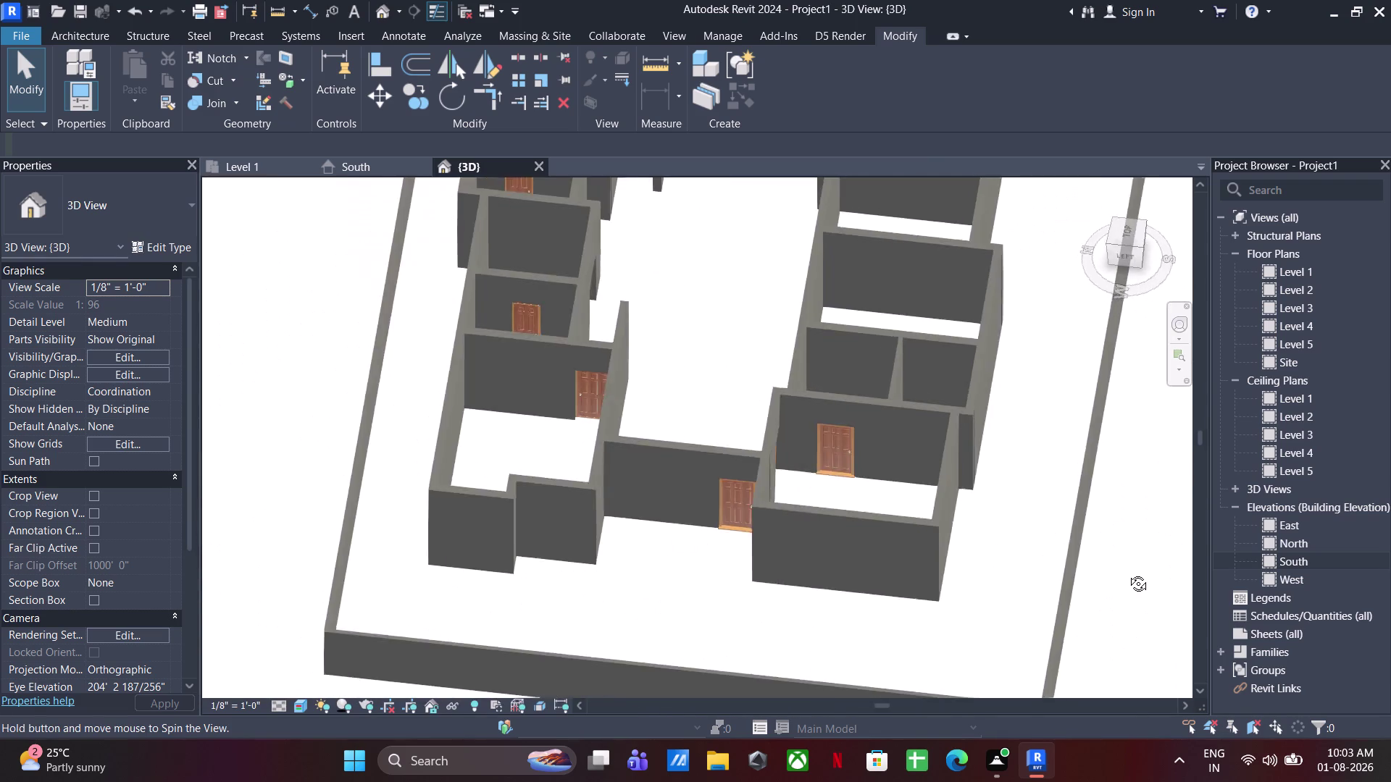
middle_drag(1127, 574, 1129, 566)
middle_drag(702, 479, 609, 647)
middle_drag(723, 589, 918, 571)
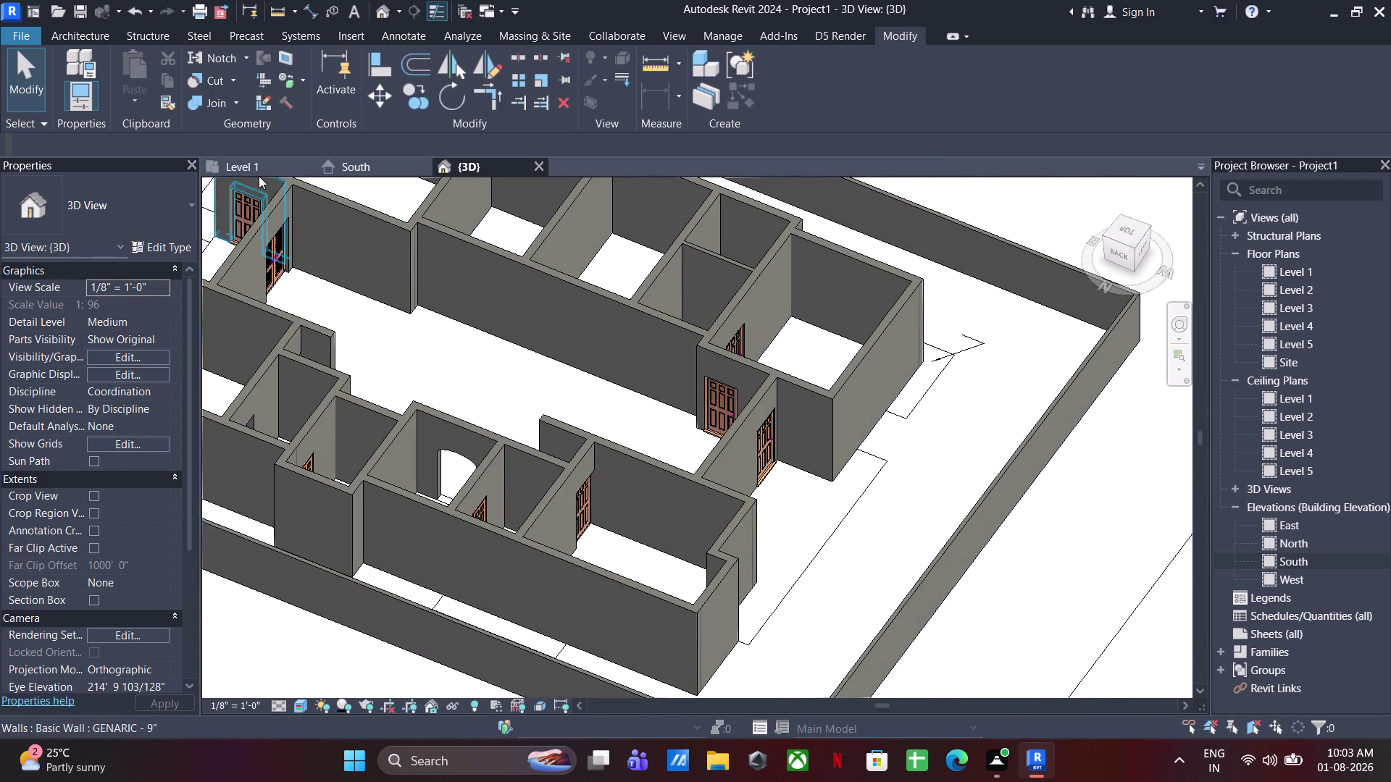
Bring up Level 1 and pan toward the dining area wall.
click(256, 171)
scroll(down, 3)
middle_drag(730, 532, 732, 264)
scroll(up, 3)
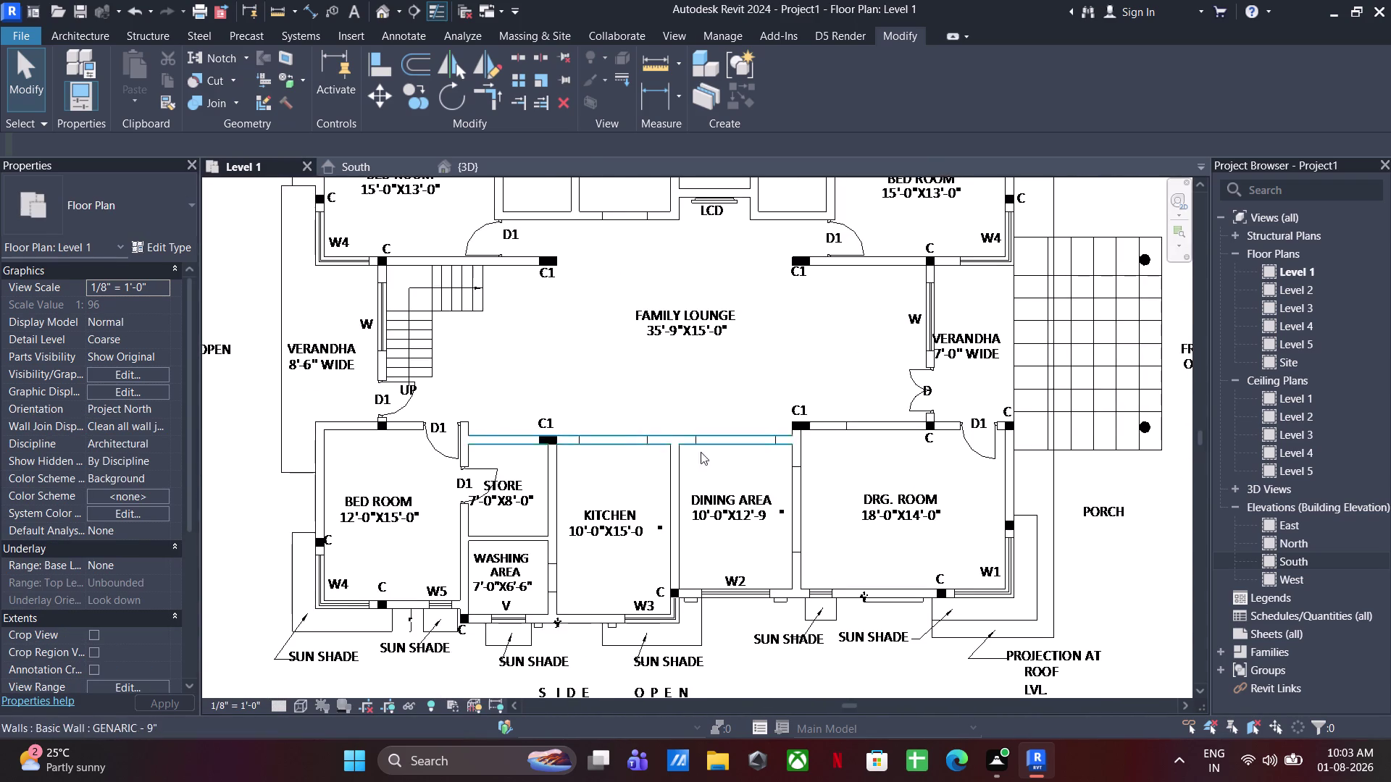
Measure a 7' distance along the wall above the dining area.
scroll(up, 3)
click(653, 66)
scroll(up, 3)
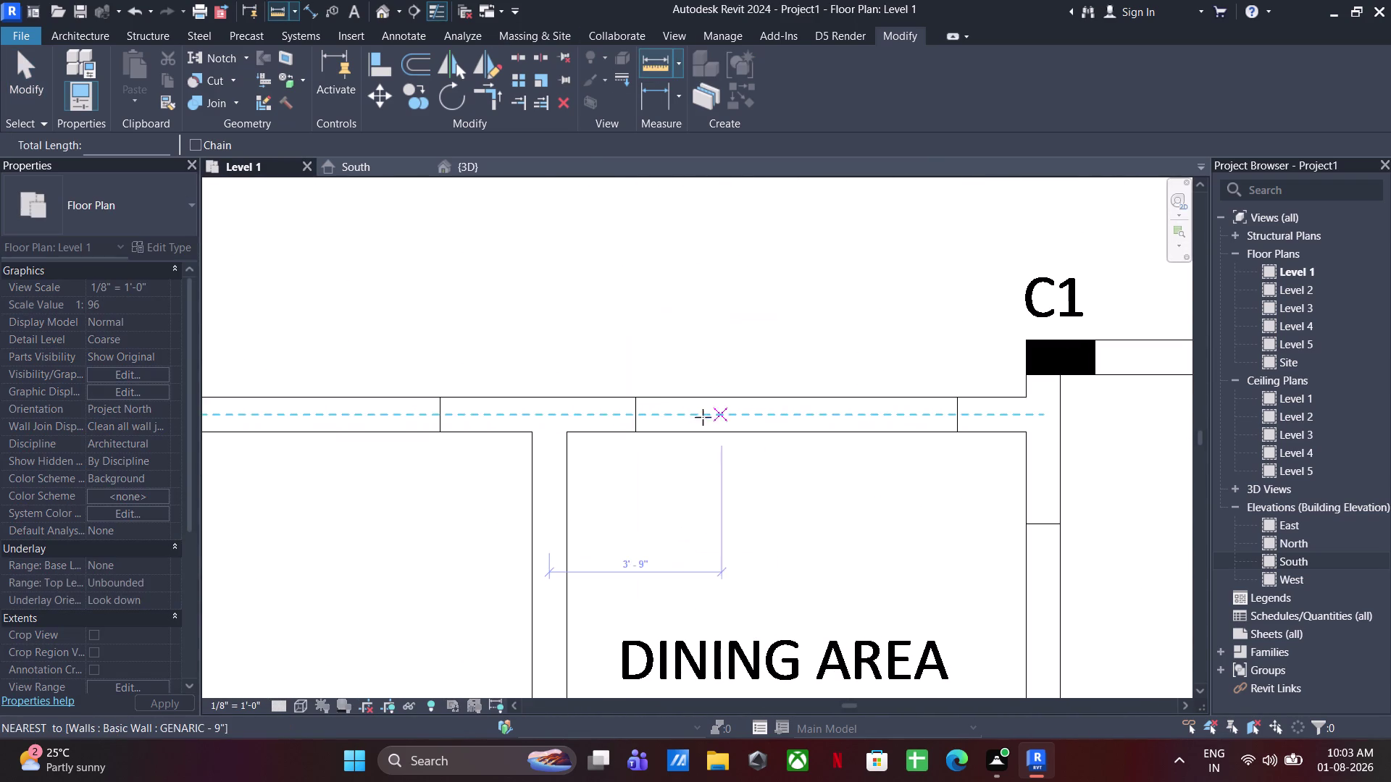
click(637, 397)
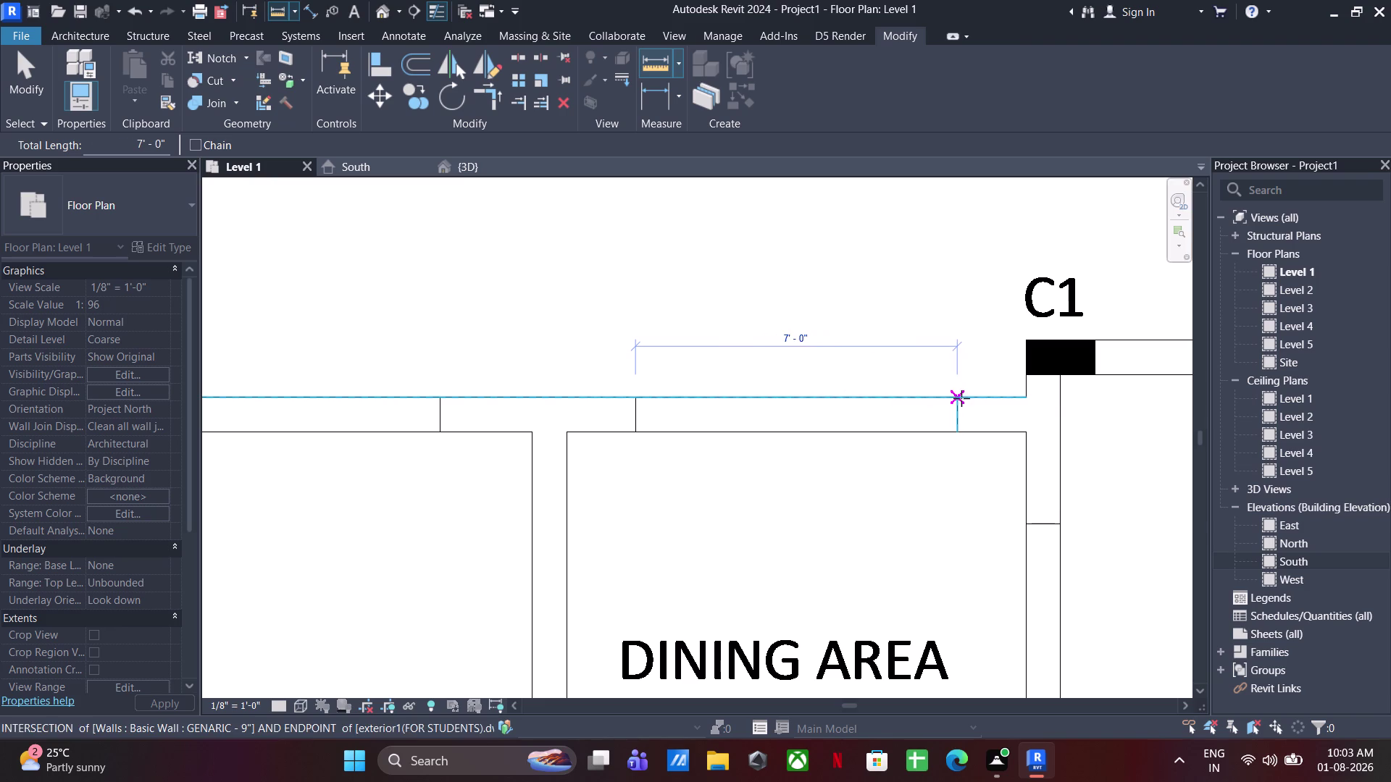
click(959, 397)
key(Escape)
key(Escape)
Select the dining-area wall in the 3D view and enter Edit Profile.
click(809, 431)
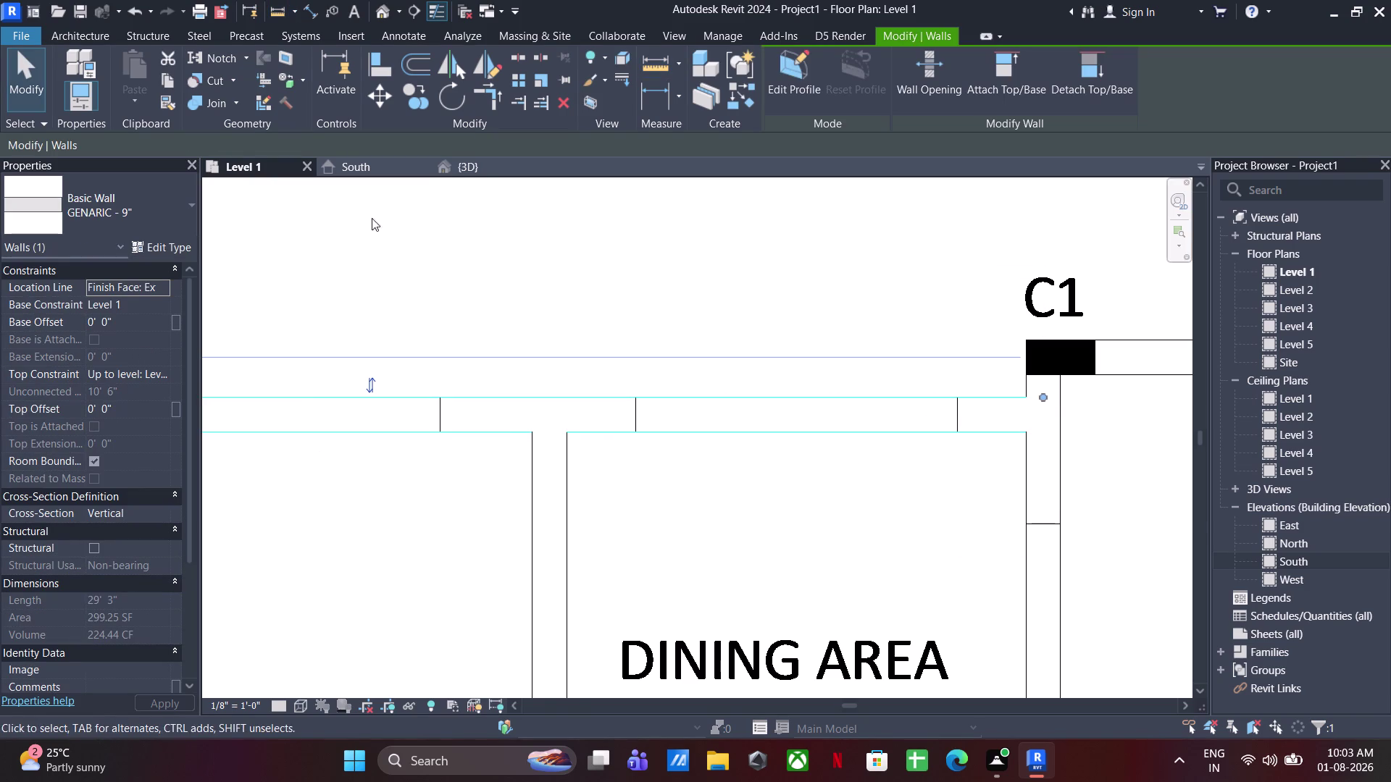
click(474, 172)
middle_drag(708, 369, 897, 492)
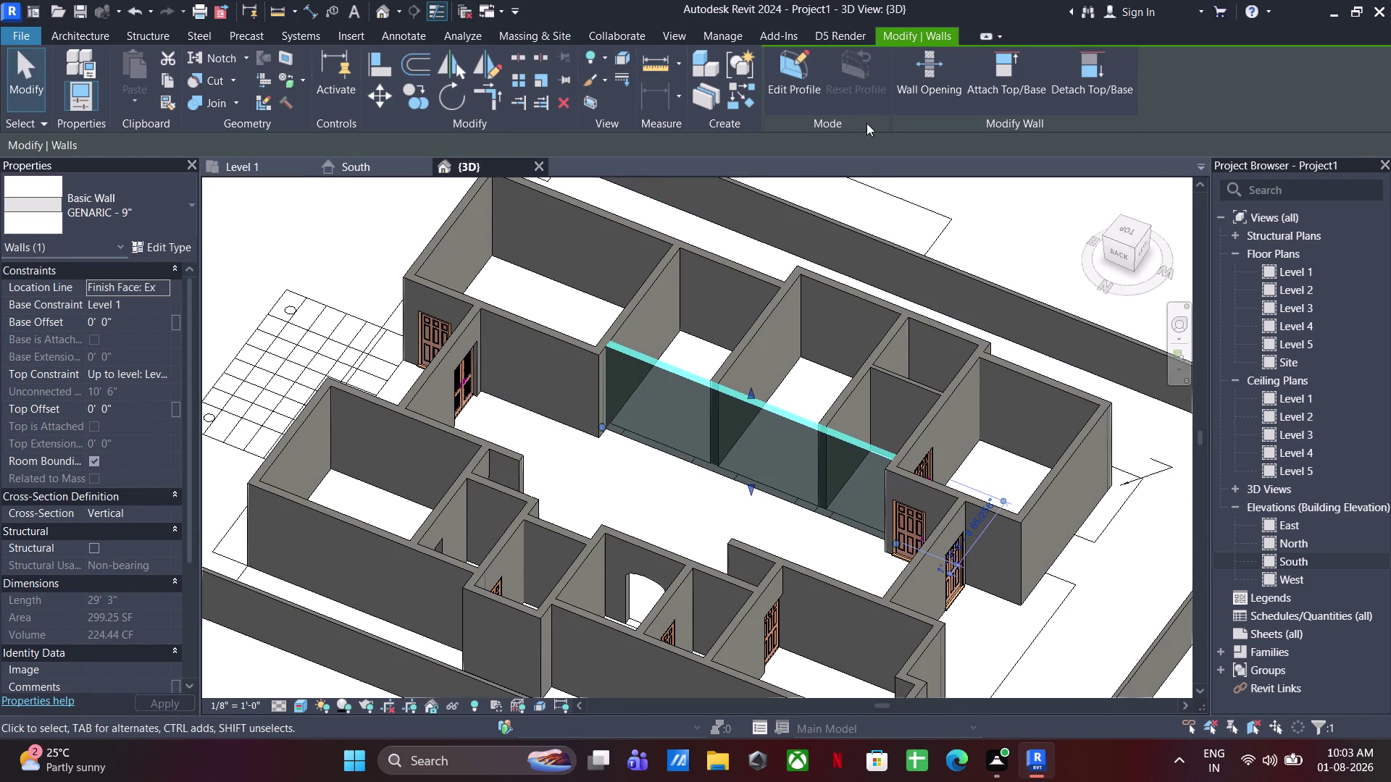
click(786, 89)
scroll(up, 3)
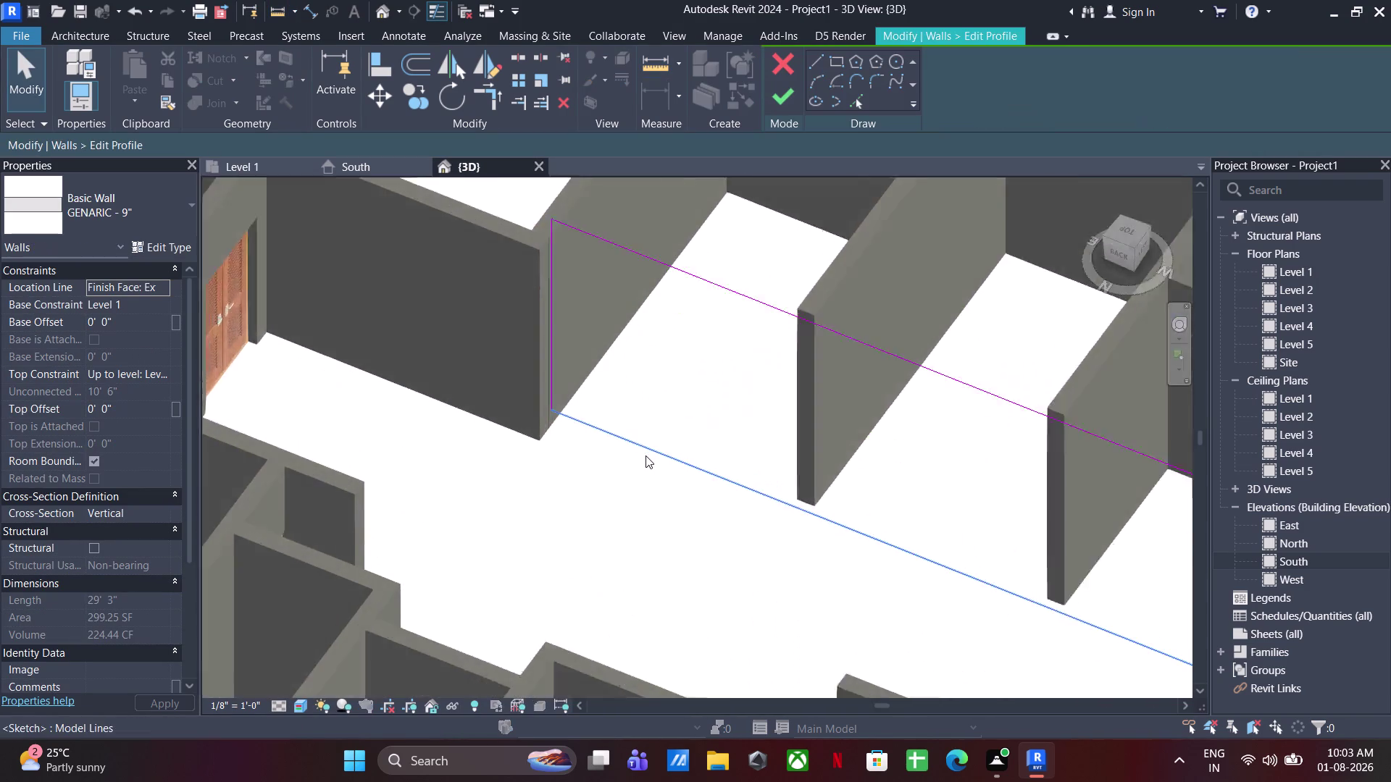
scroll(up, 3)
middle_drag(750, 500, 831, 465)
middle_drag(686, 525, 910, 396)
scroll(up, 3)
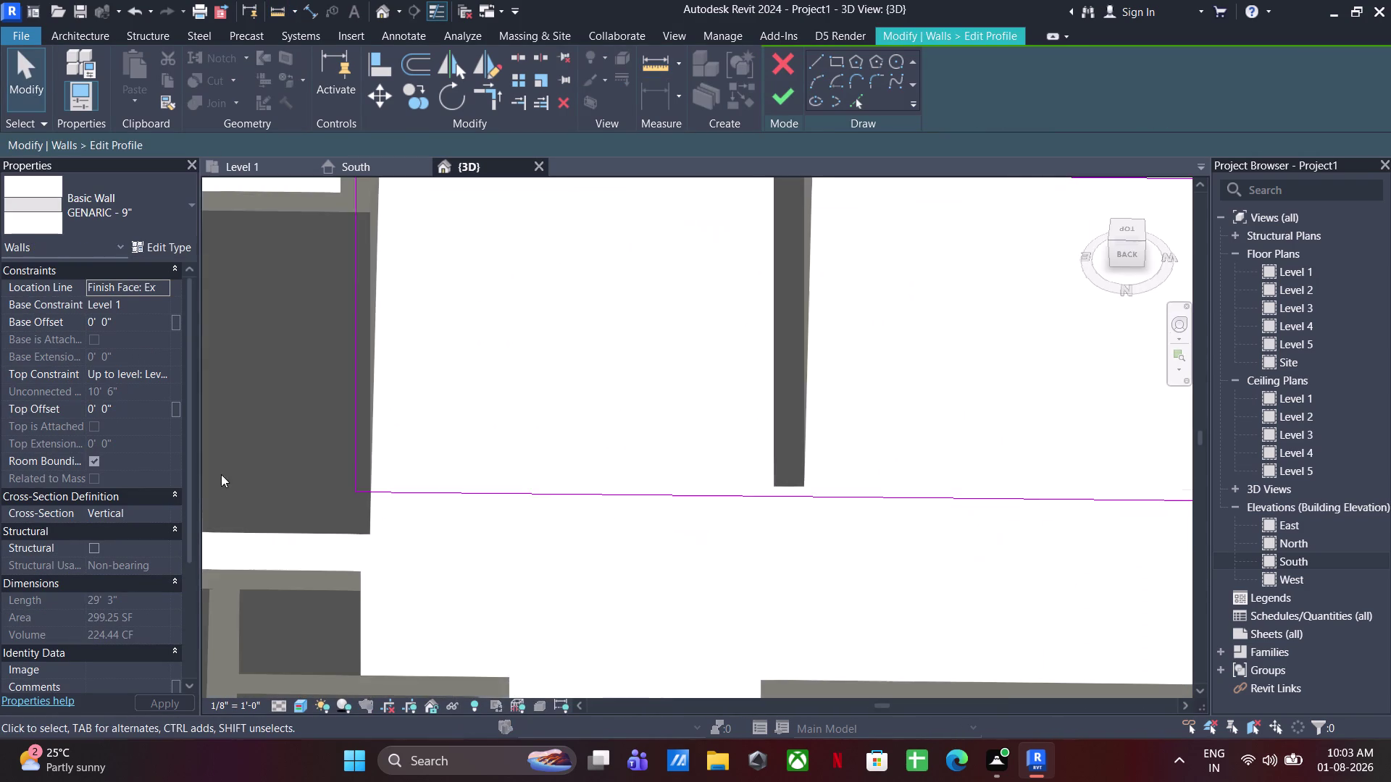
scroll(up, 3)
Sketch a 5' vertical line up from the profile's bottom edge.
click(812, 60)
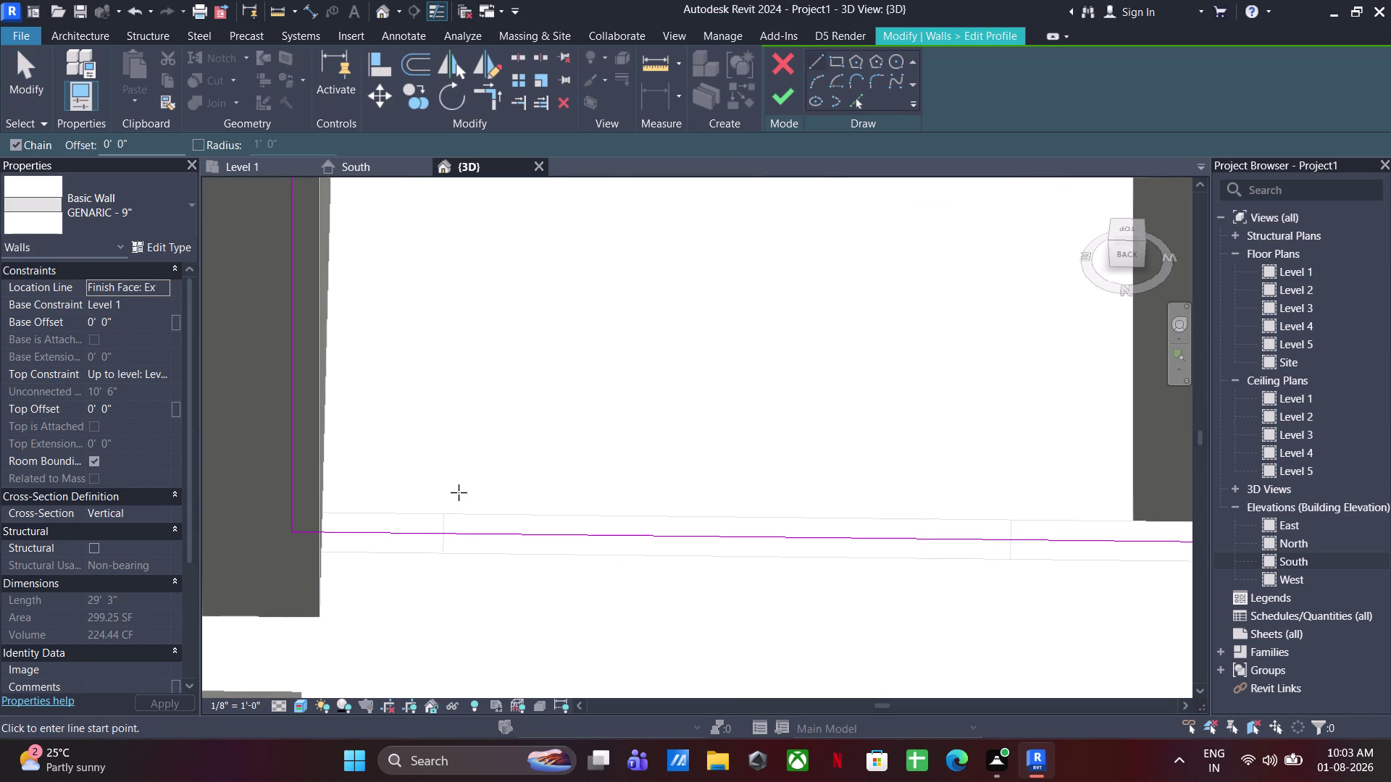
scroll(up, 3)
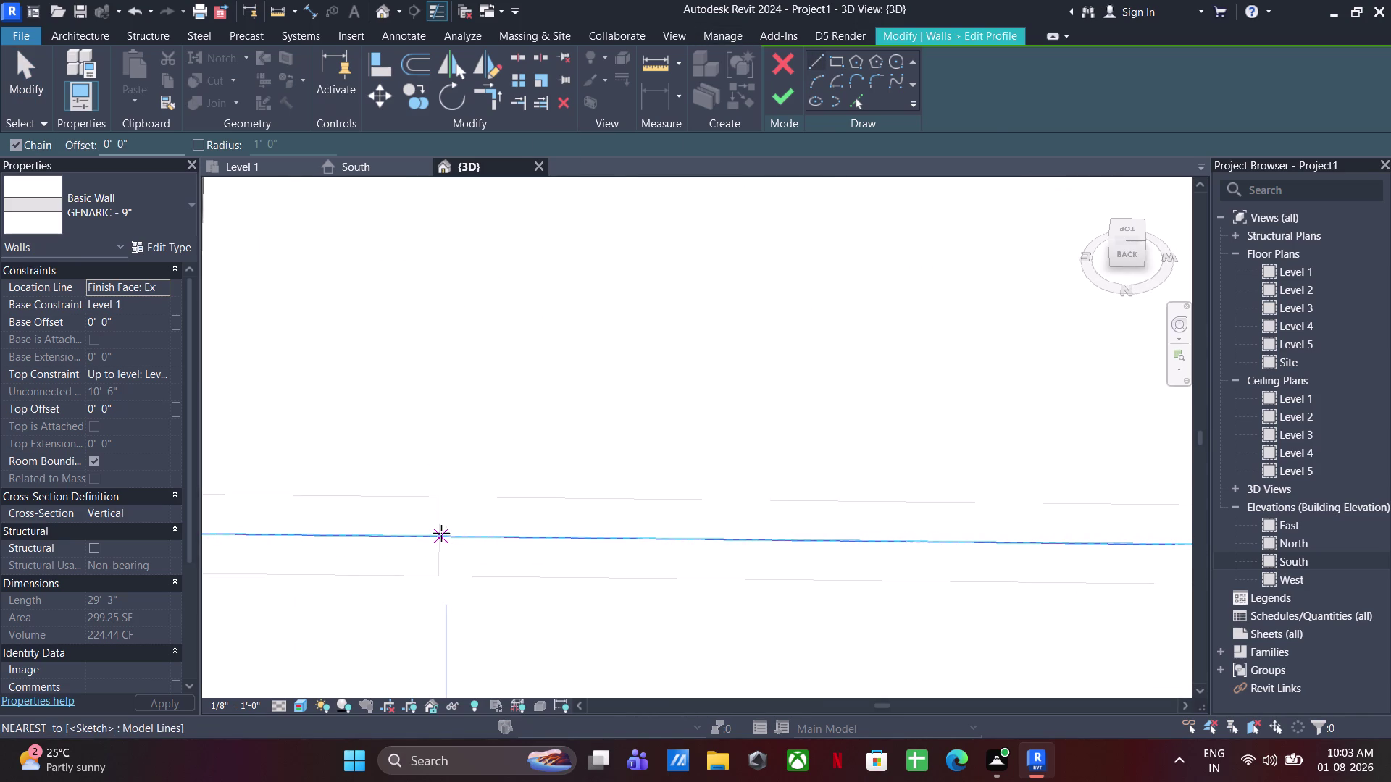
click(440, 533)
key(Escape)
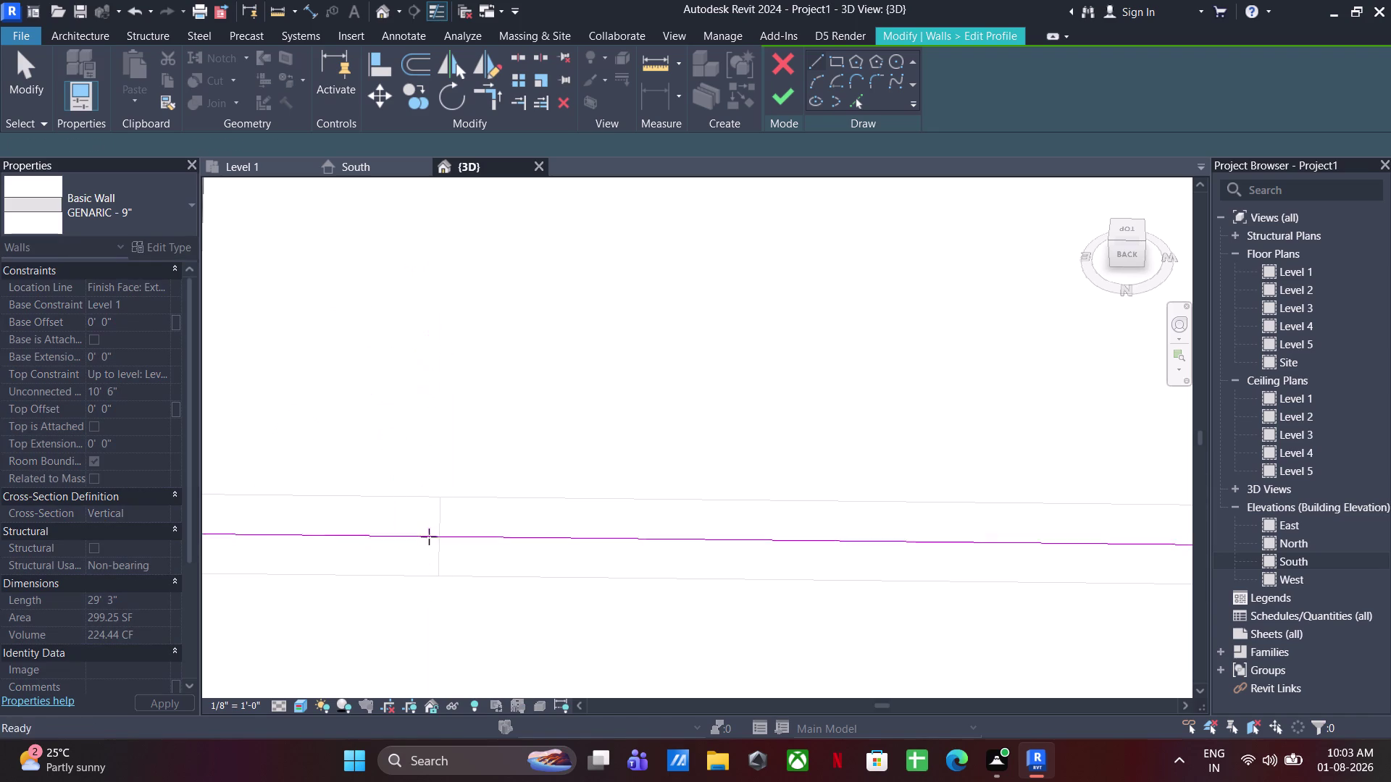
click(438, 533)
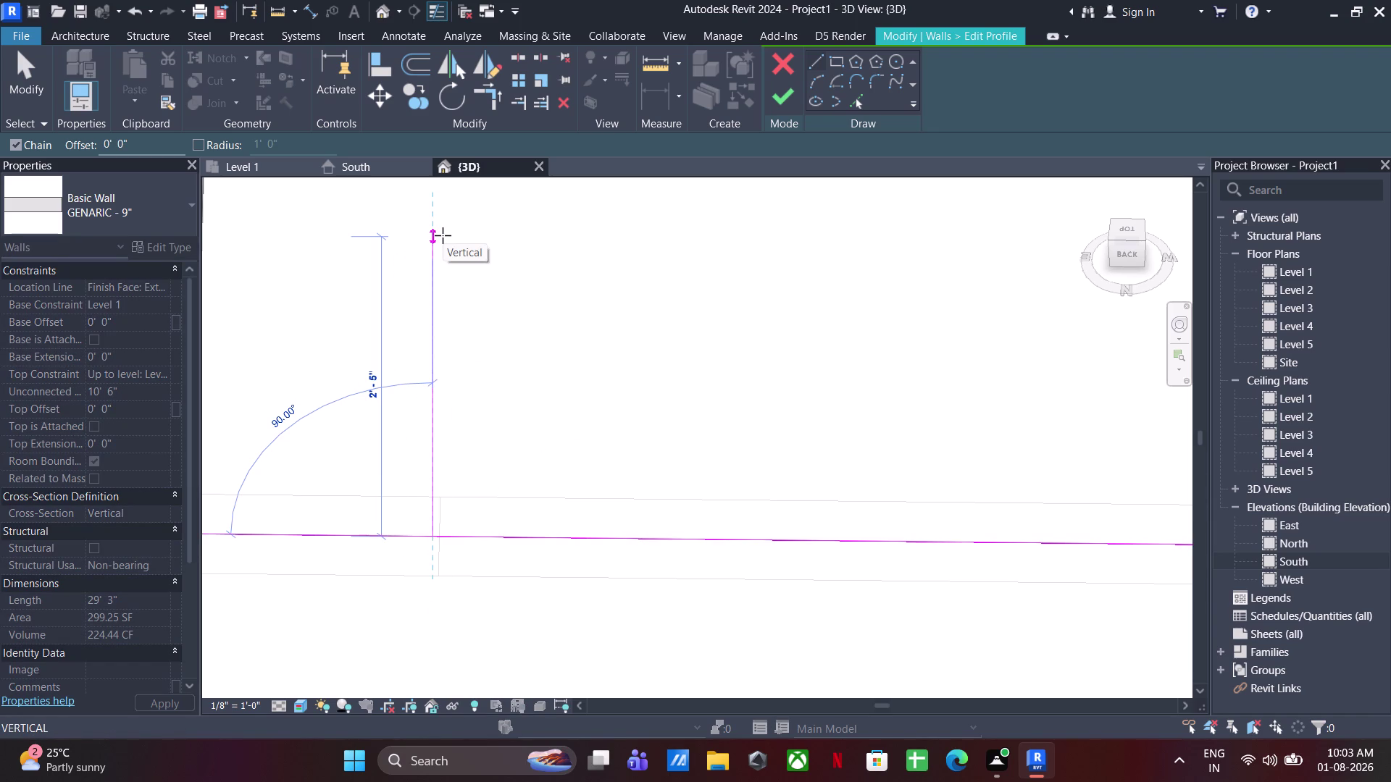
text(5')
key(Return)
key(Escape)
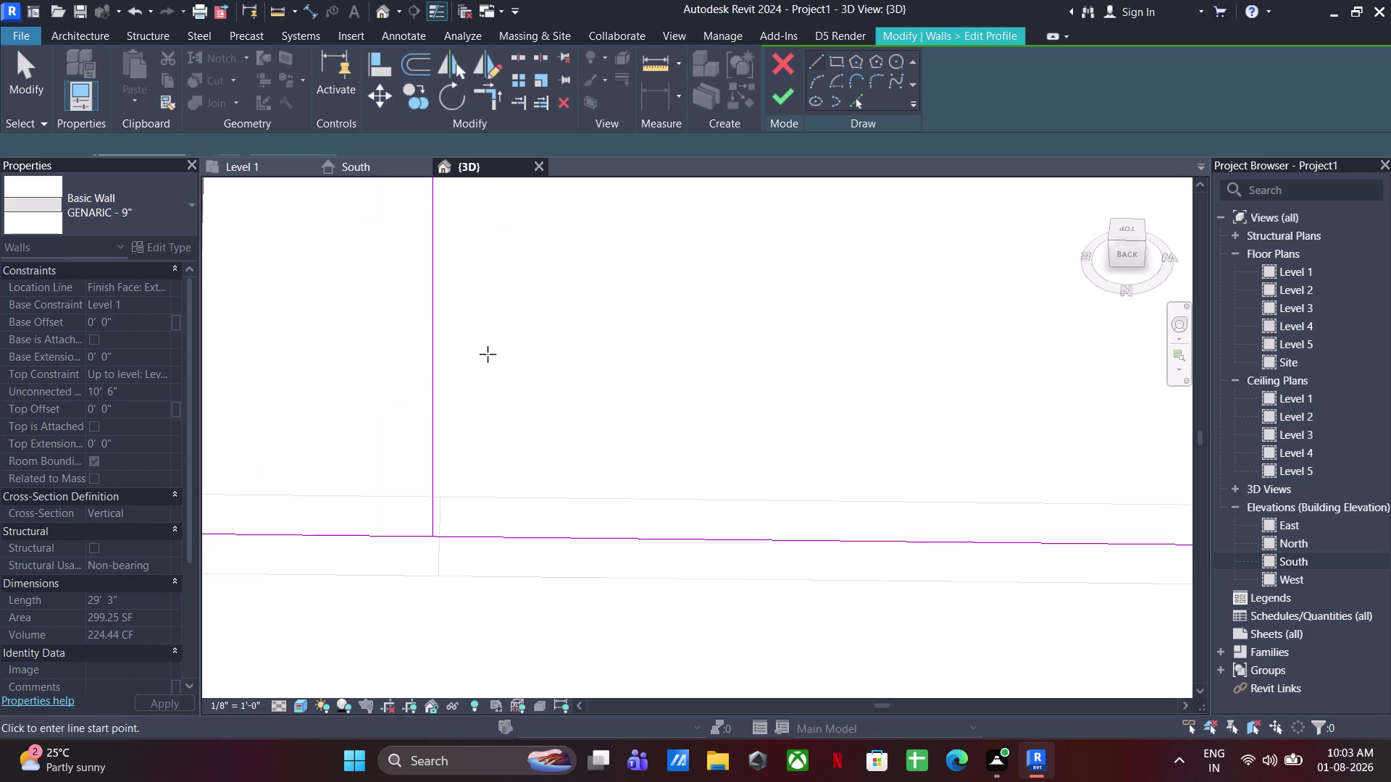
key(Escape)
Check the 5' line's position in the Level 1 plan, then reorient the 3D view to face the wall.
click(430, 515)
key(Right)
key(Right)
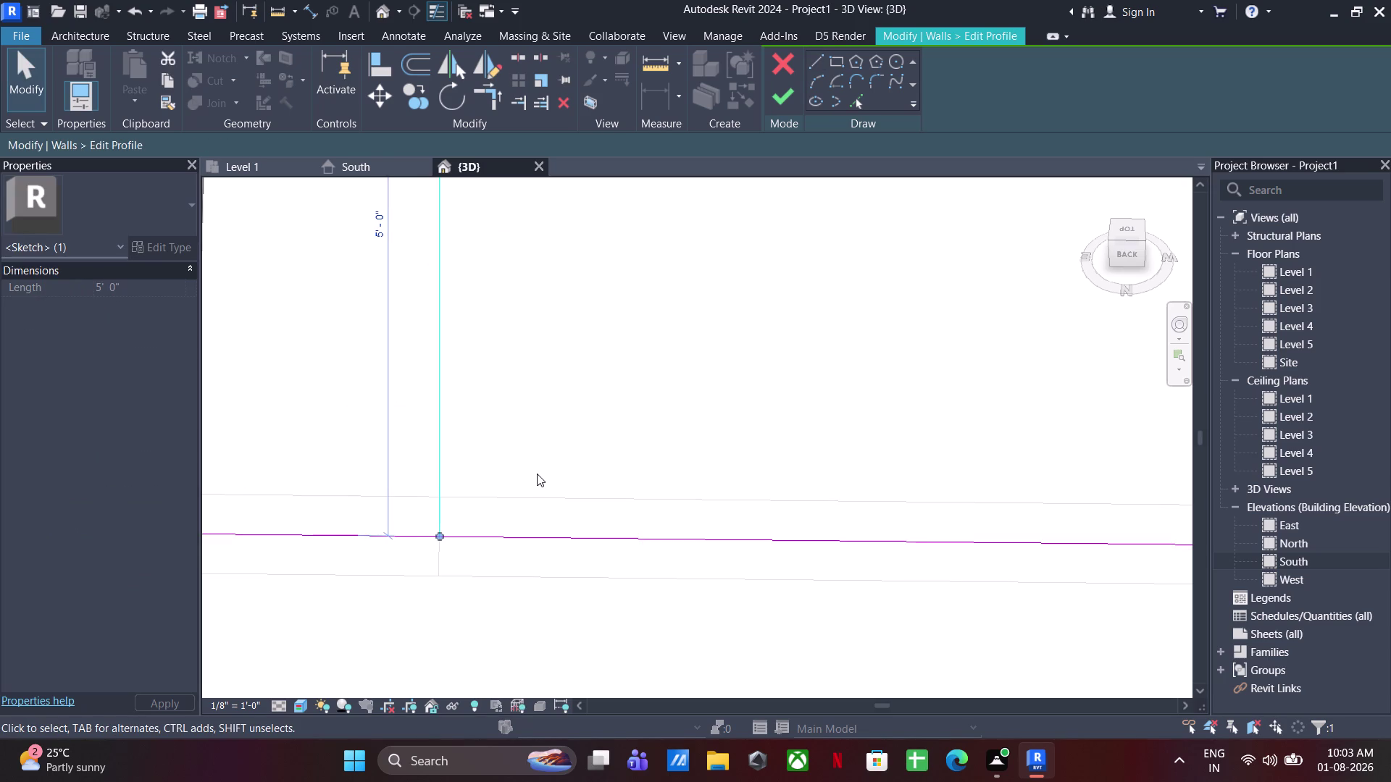
scroll(down, 3)
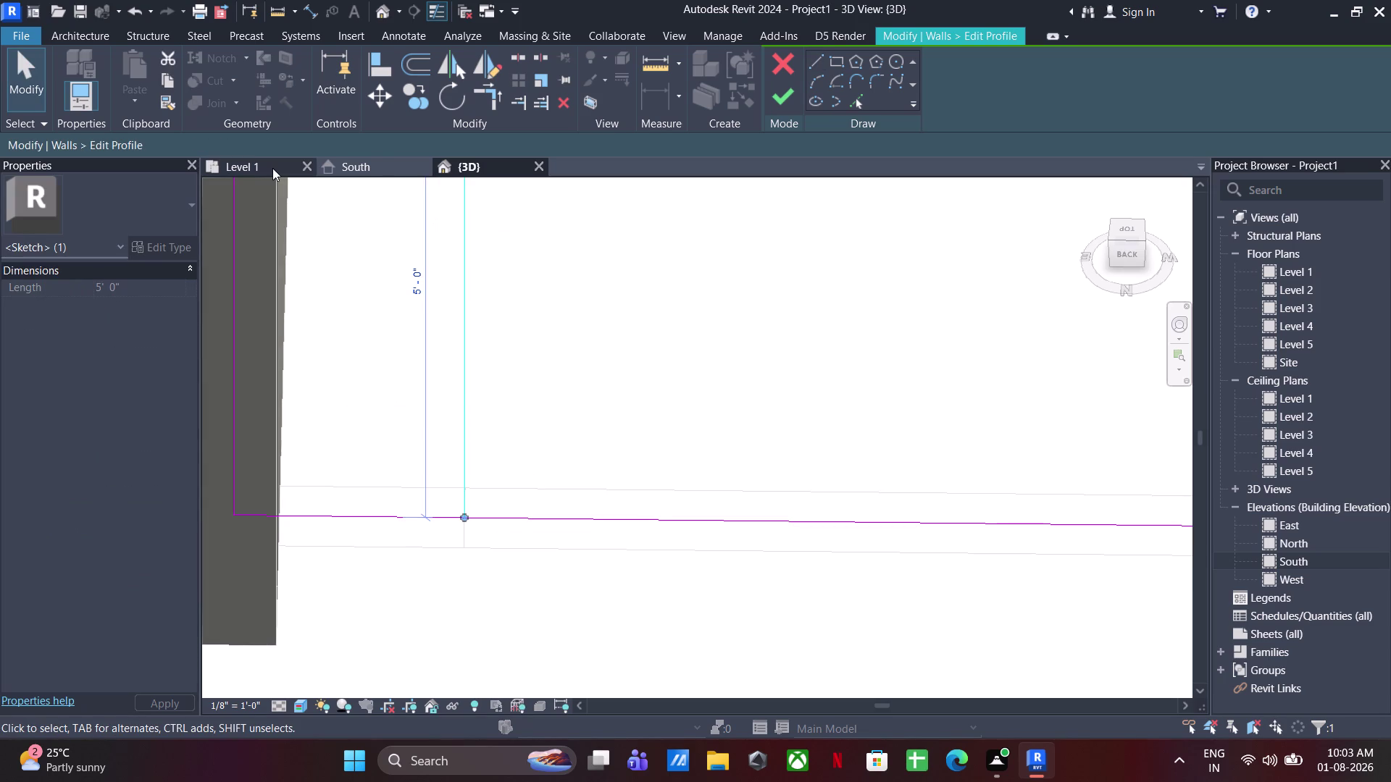
click(261, 163)
scroll(up, 3)
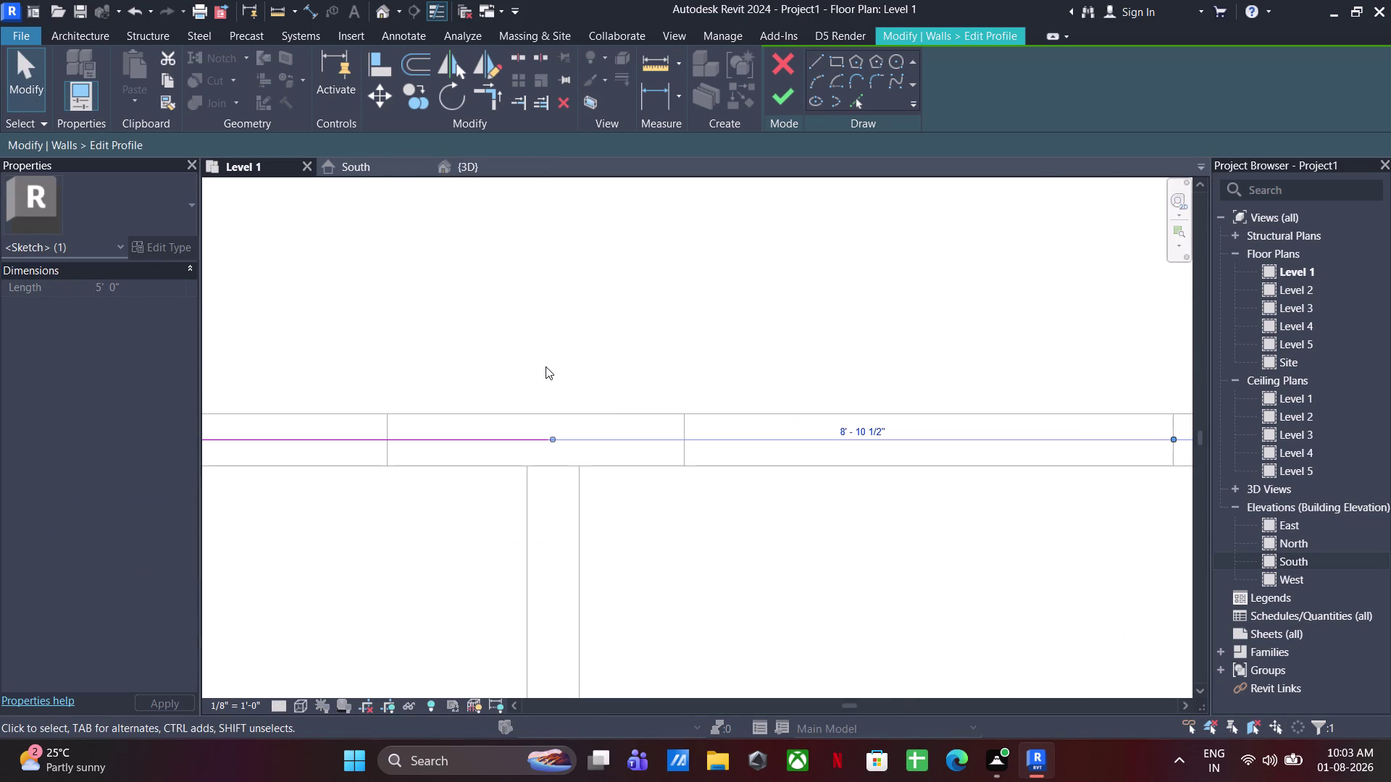
scroll(down, 3)
middle_drag(722, 484, 465, 493)
scroll(up, 3)
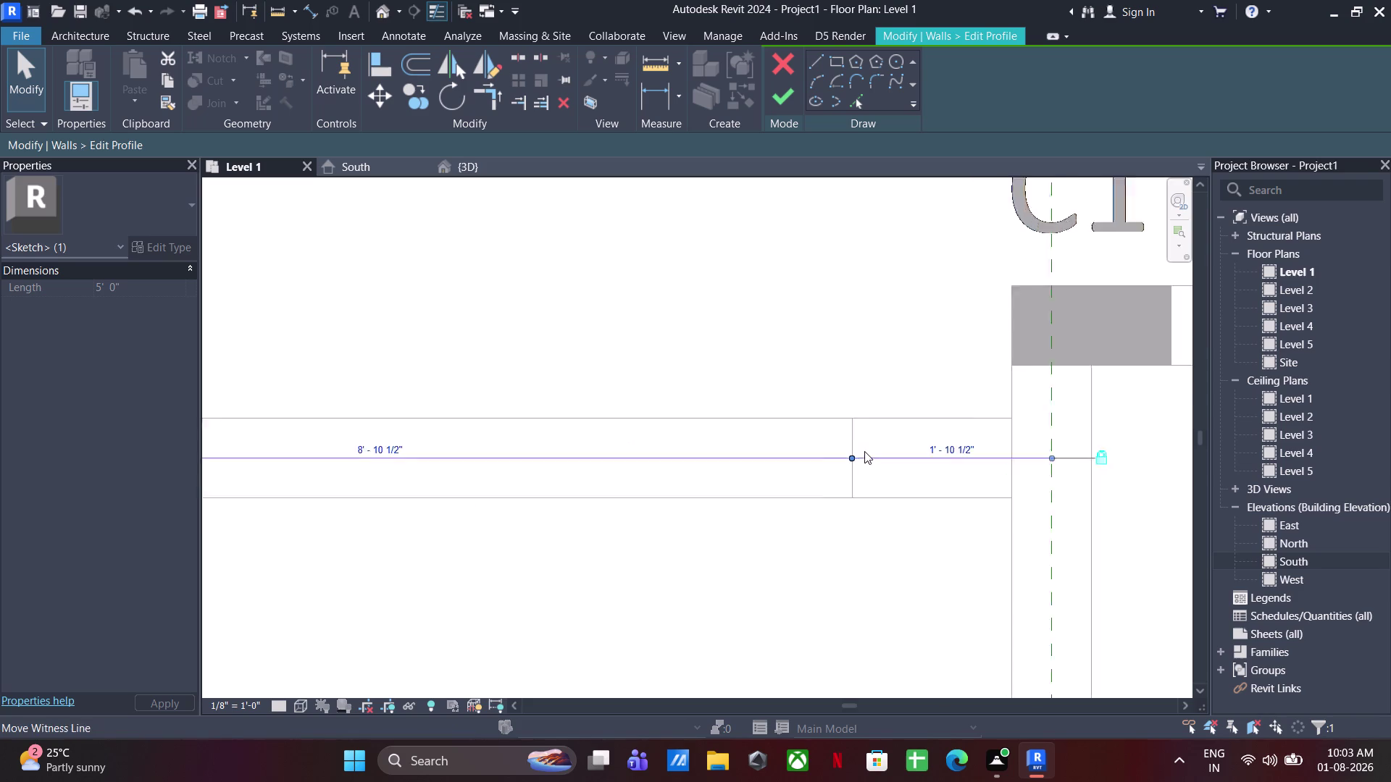
scroll(up, 3)
scroll(up, 3)
scroll(up, 3)
scroll(down, 3)
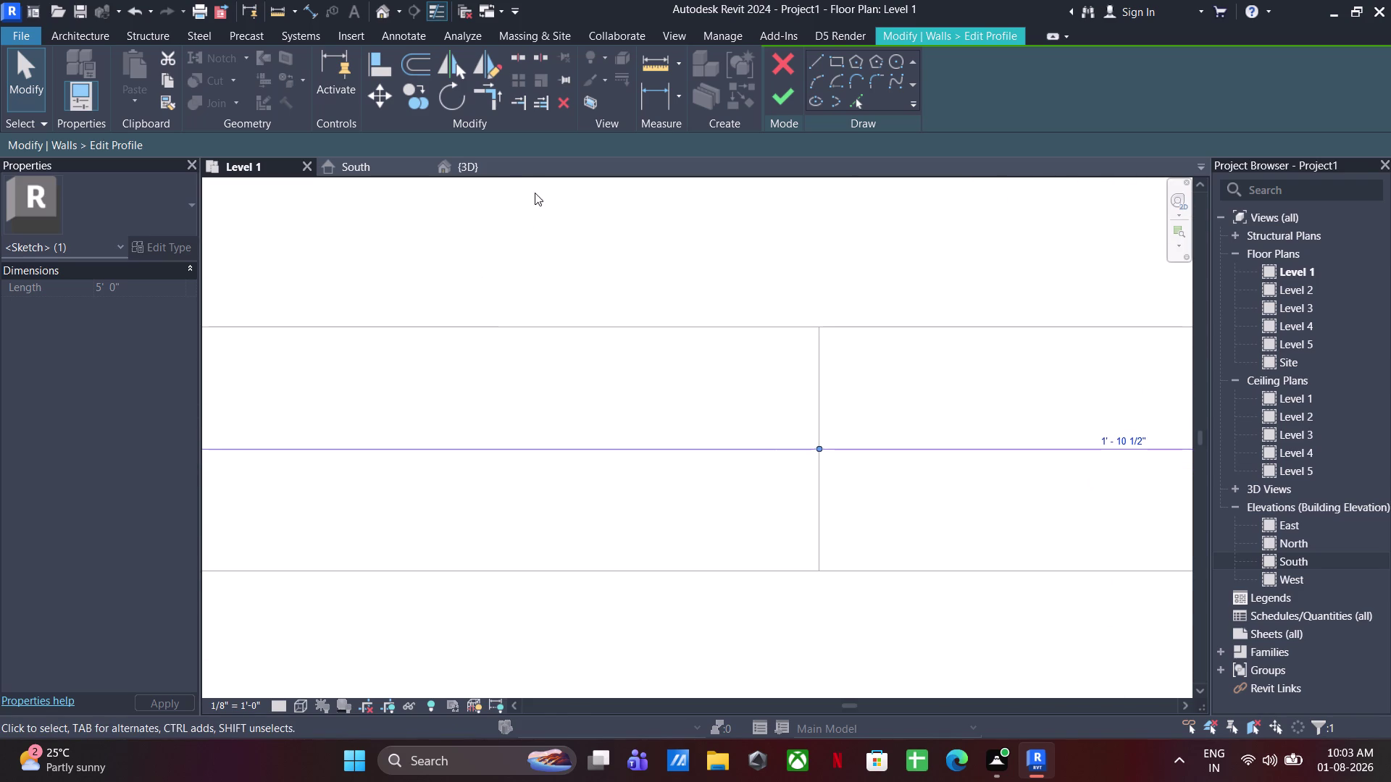
click(494, 173)
scroll(down, 3)
middle_drag(580, 598, 568, 586)
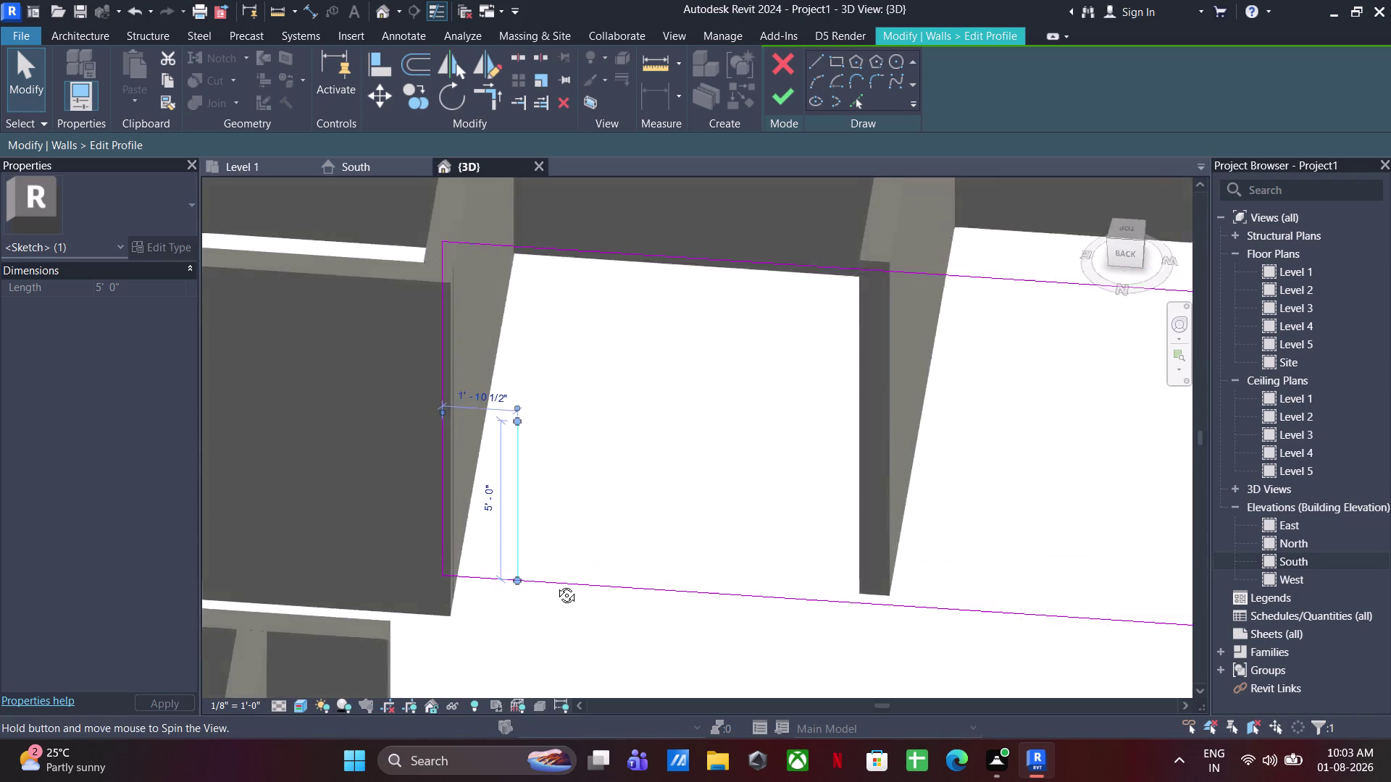
middle_drag(568, 586, 530, 596)
middle_drag(574, 460, 574, 450)
drag(663, 458, 665, 433)
Draw the opening's 7' top edge and its other side down to the bottom edge.
click(811, 67)
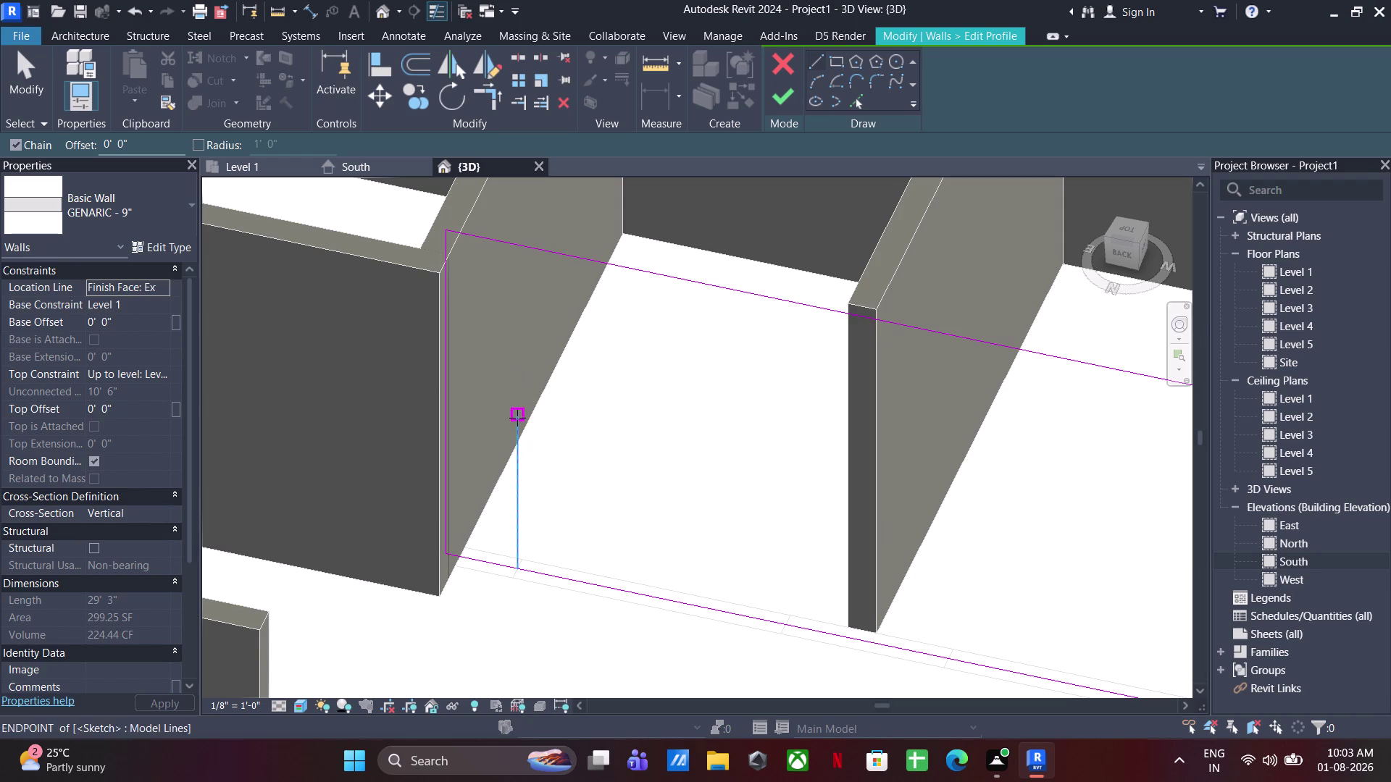
click(517, 418)
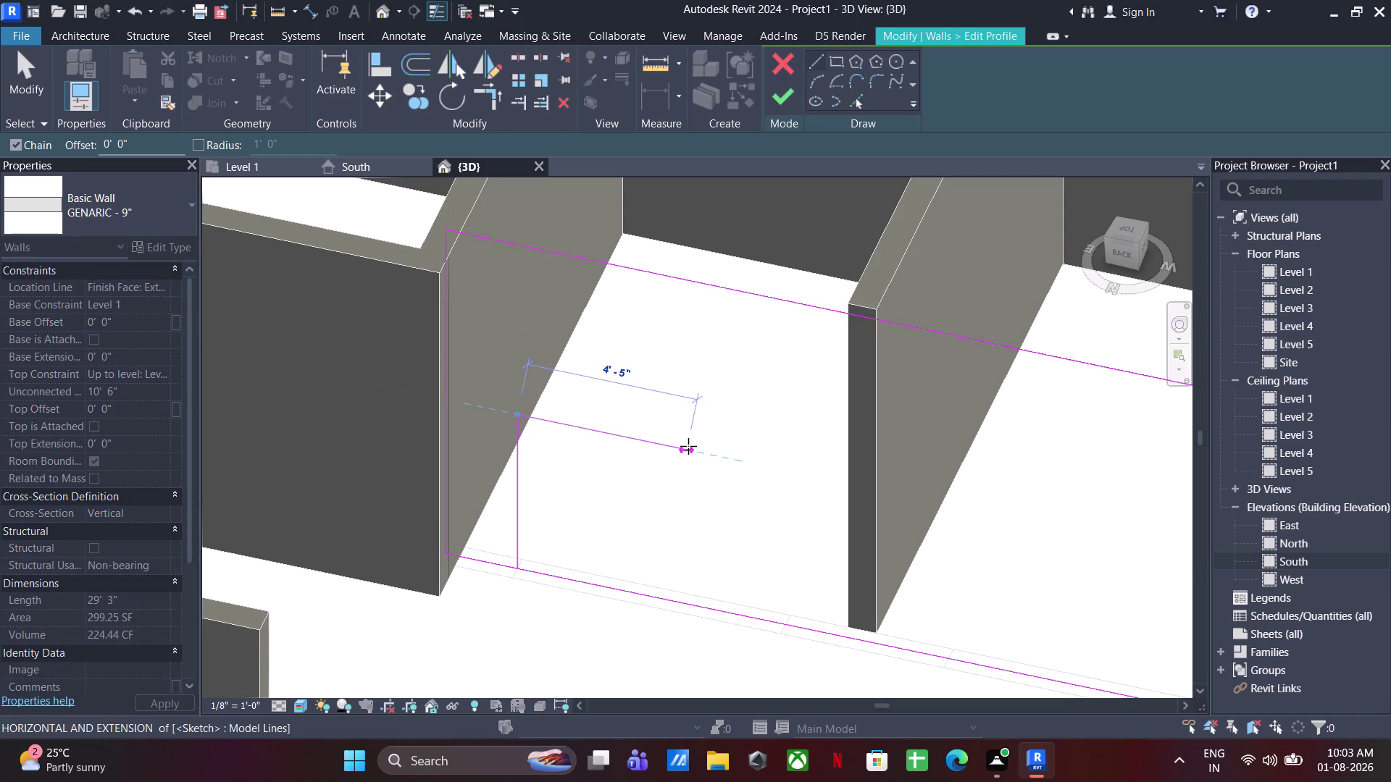
text(7')
key(Return)
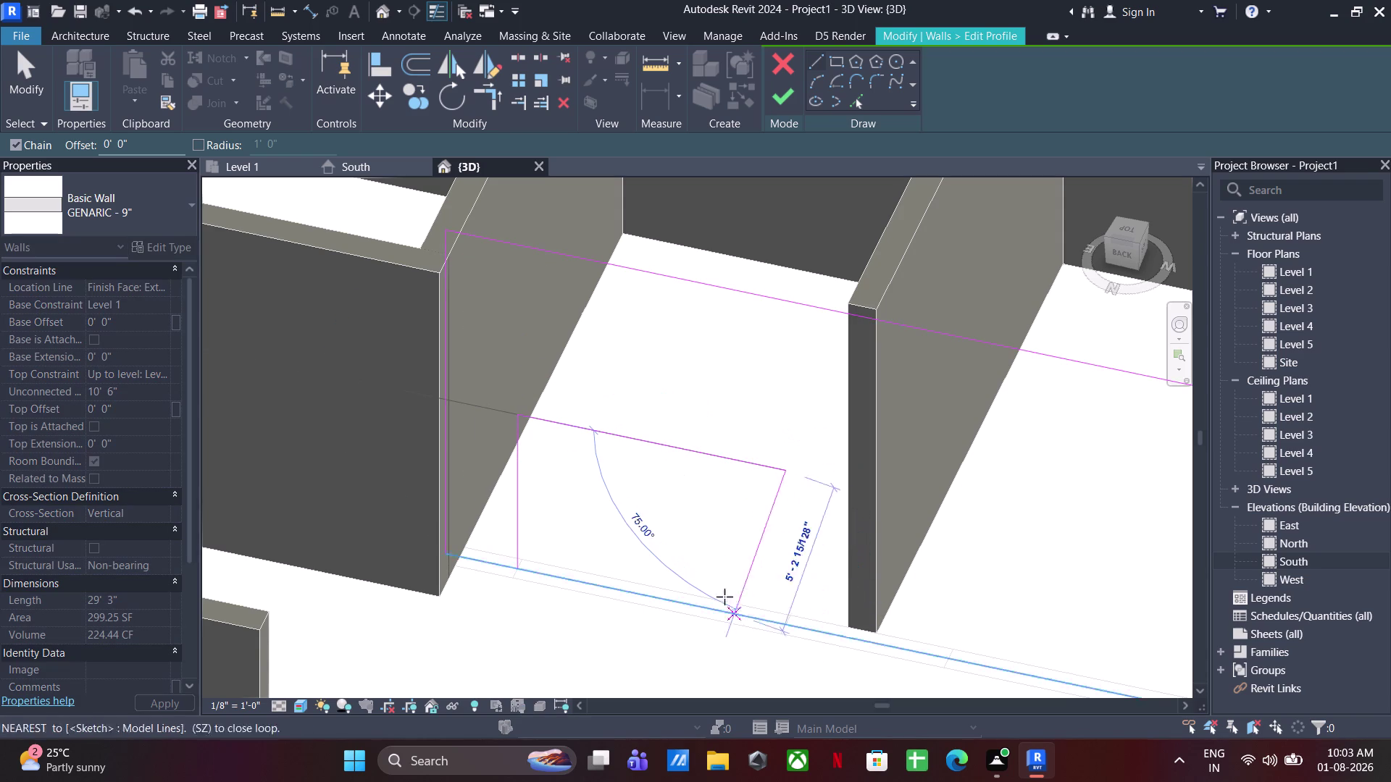
click(788, 621)
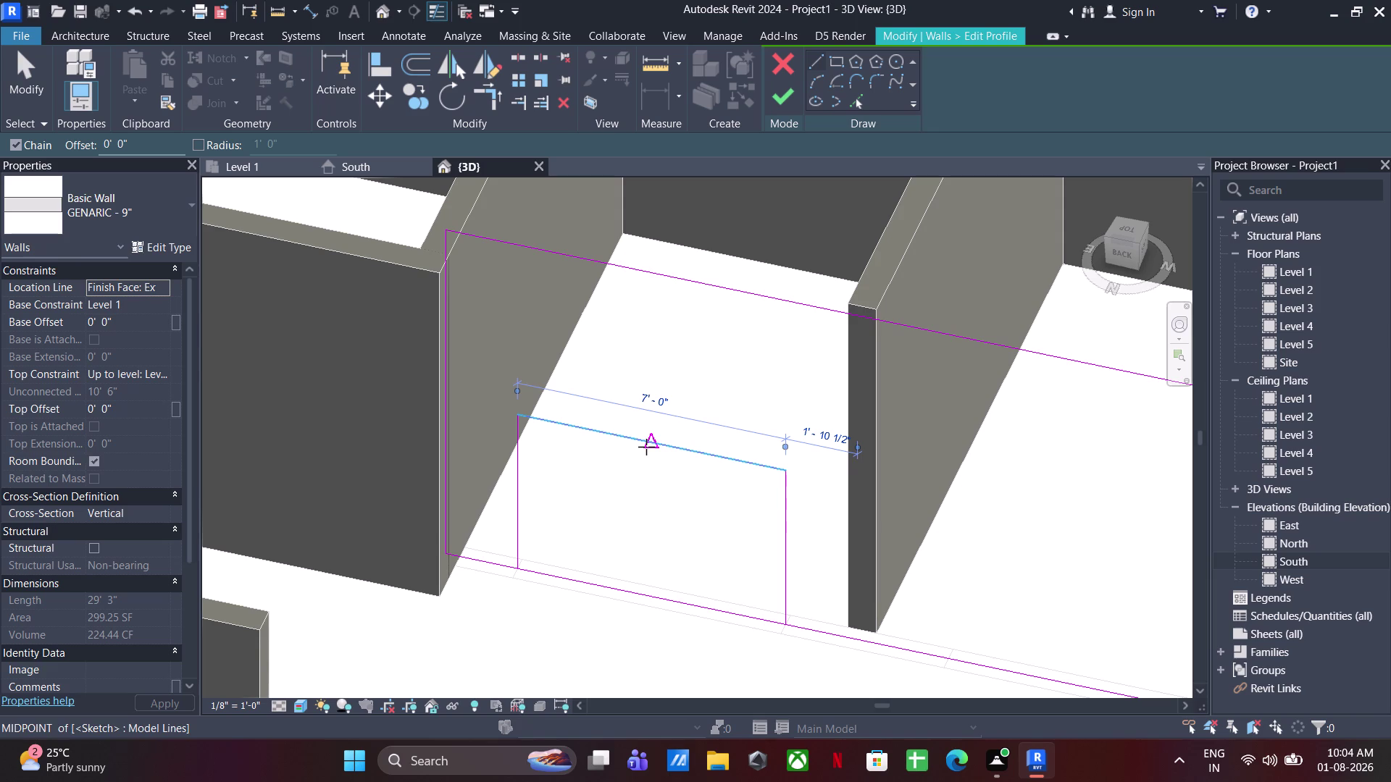
Draw a 2' line up from the top midpoint, plus 2' lines right and left from it.
click(651, 447)
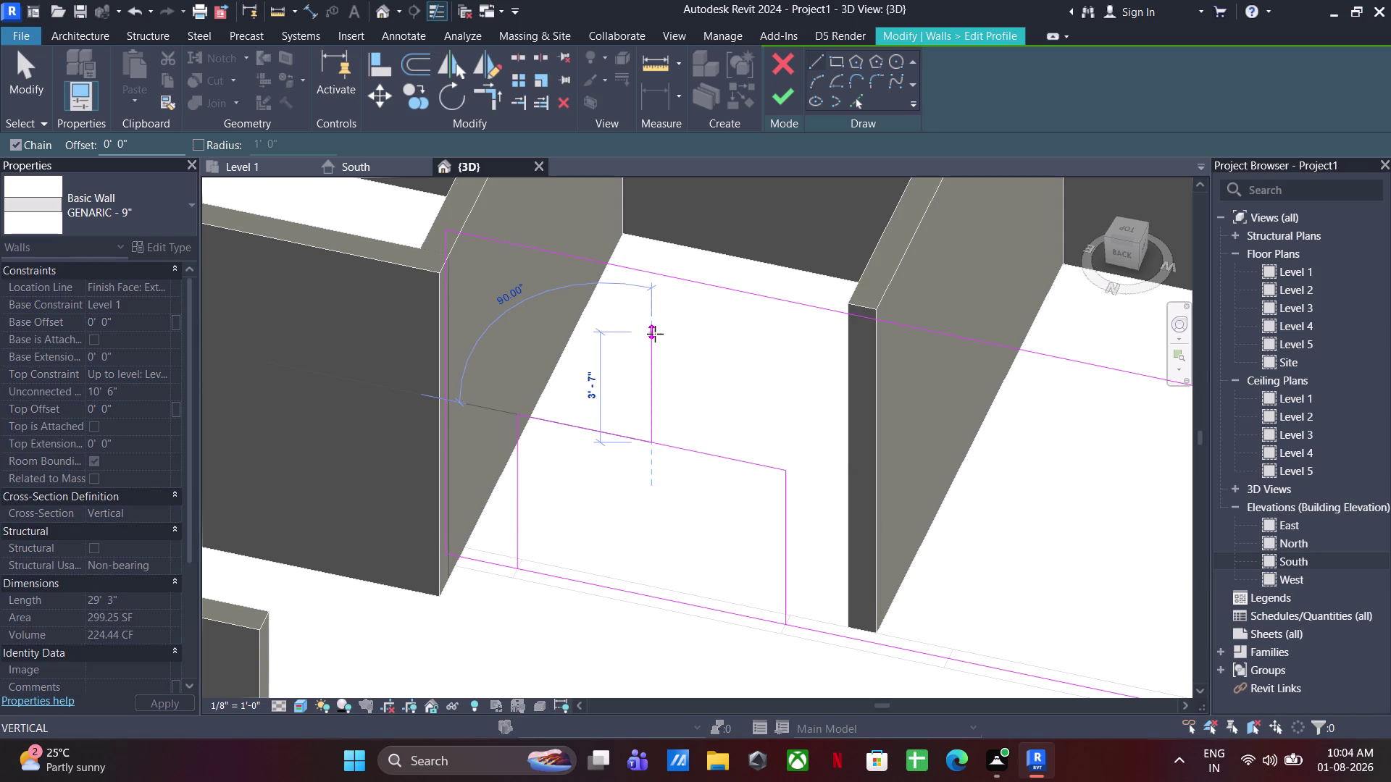
text(2')
key(Return)
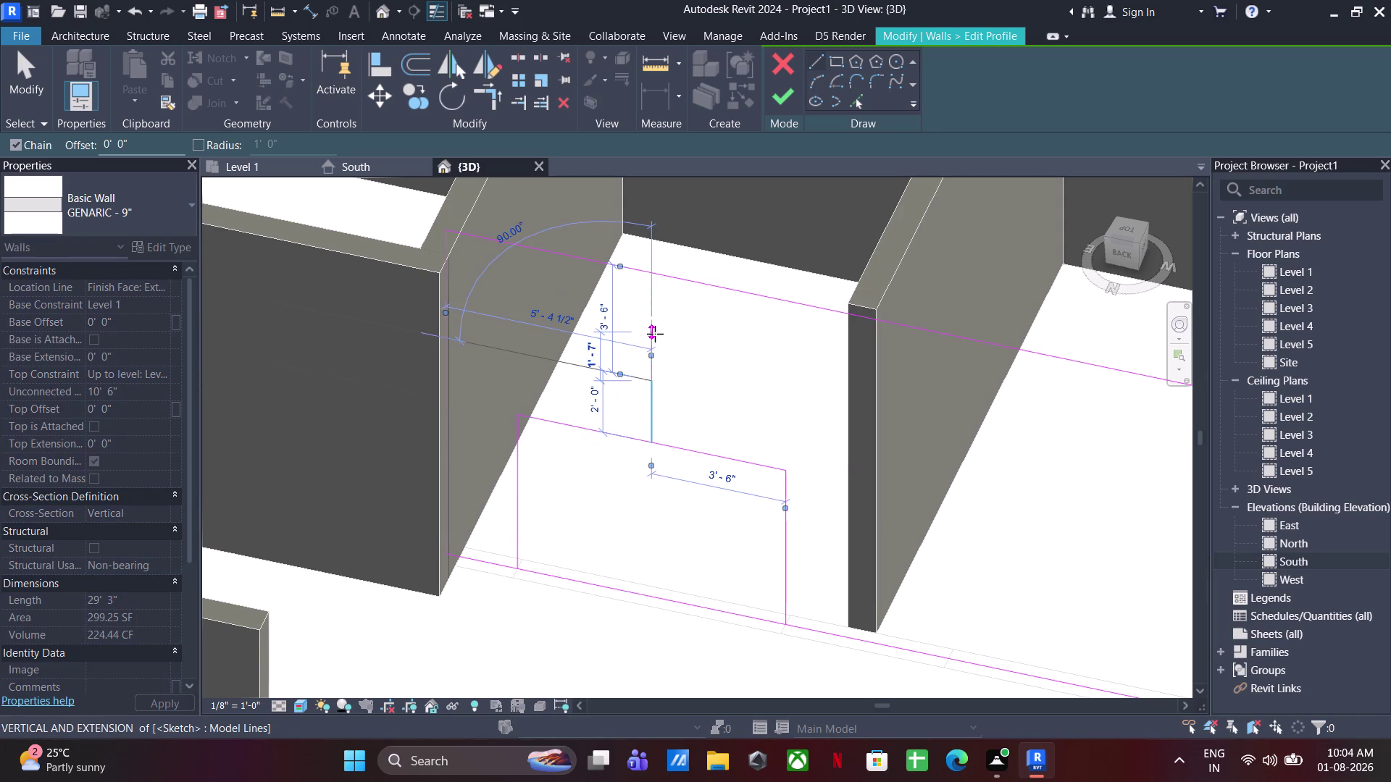
key(Escape)
click(654, 410)
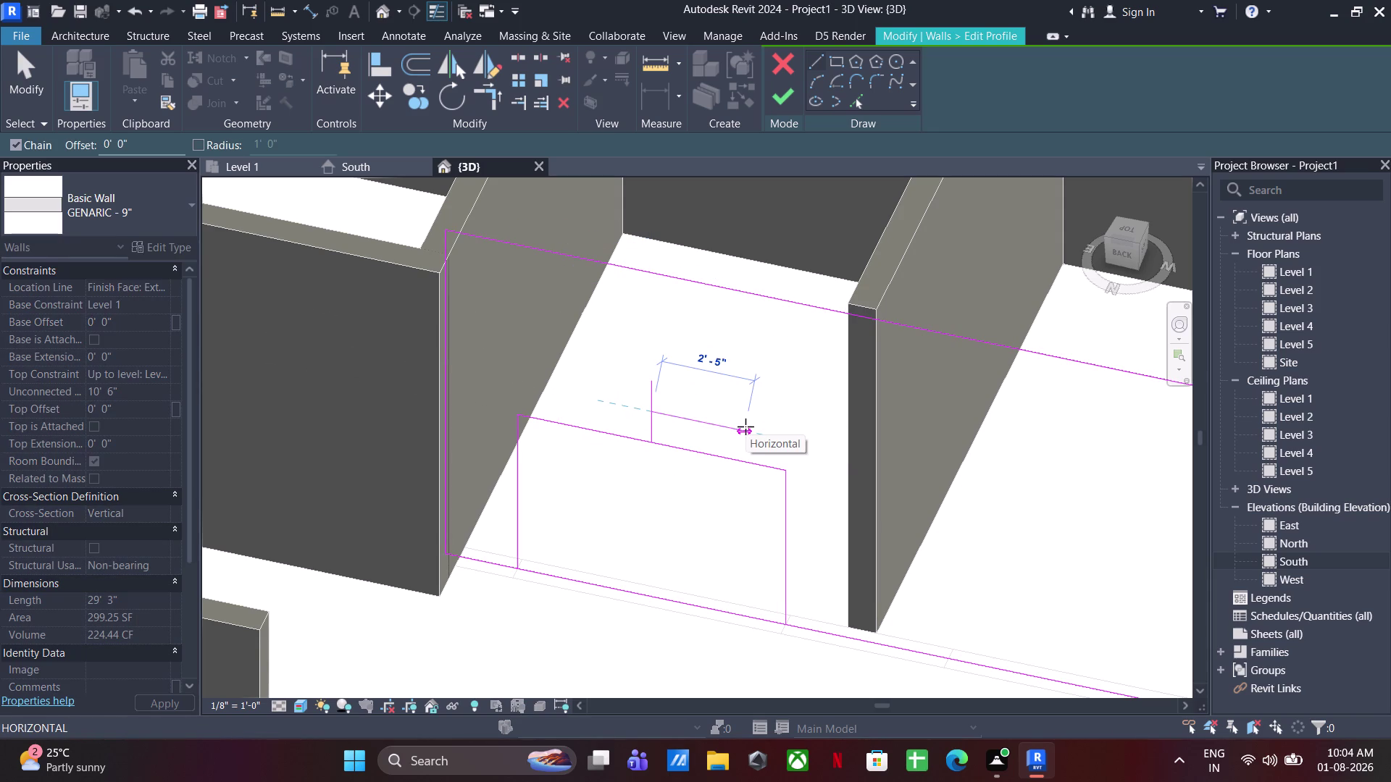
text(2')
key(Return)
key(Escape)
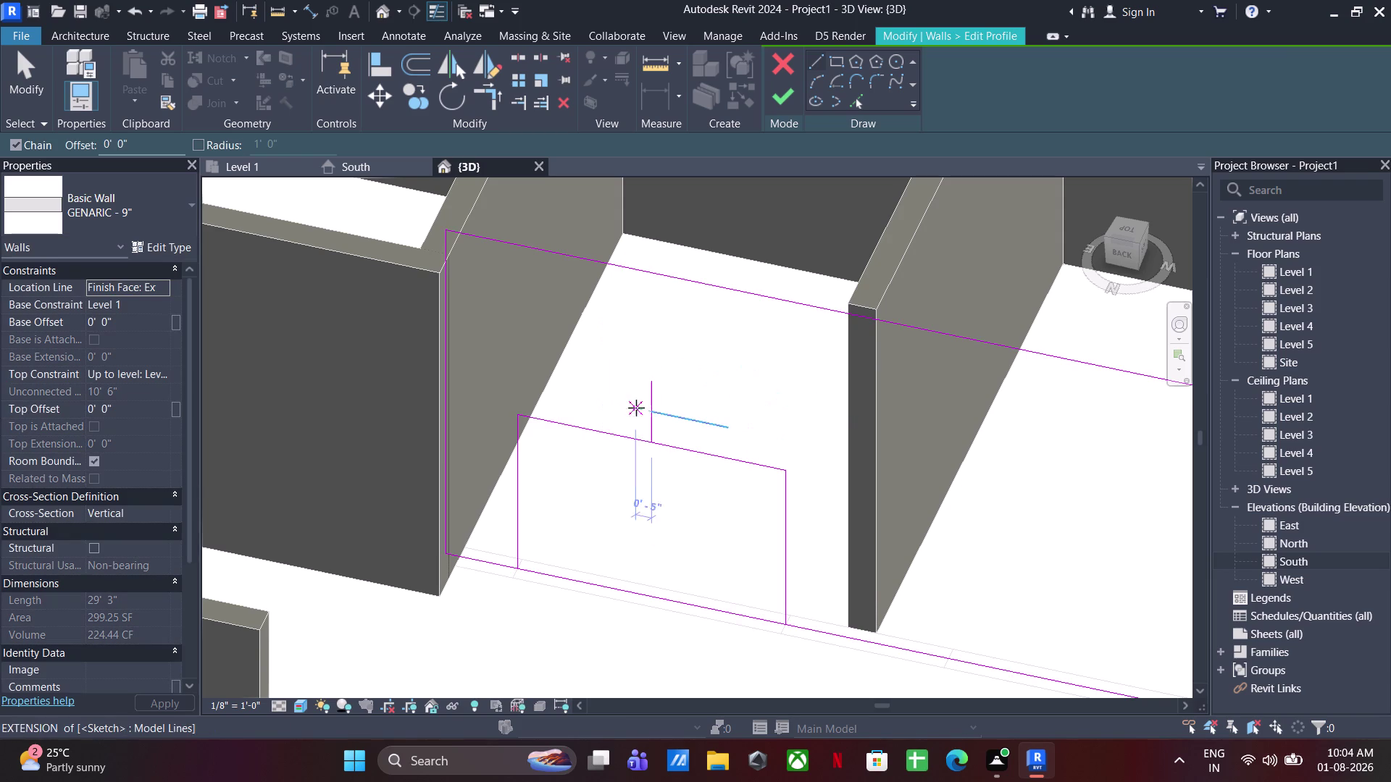
click(650, 414)
text(2')
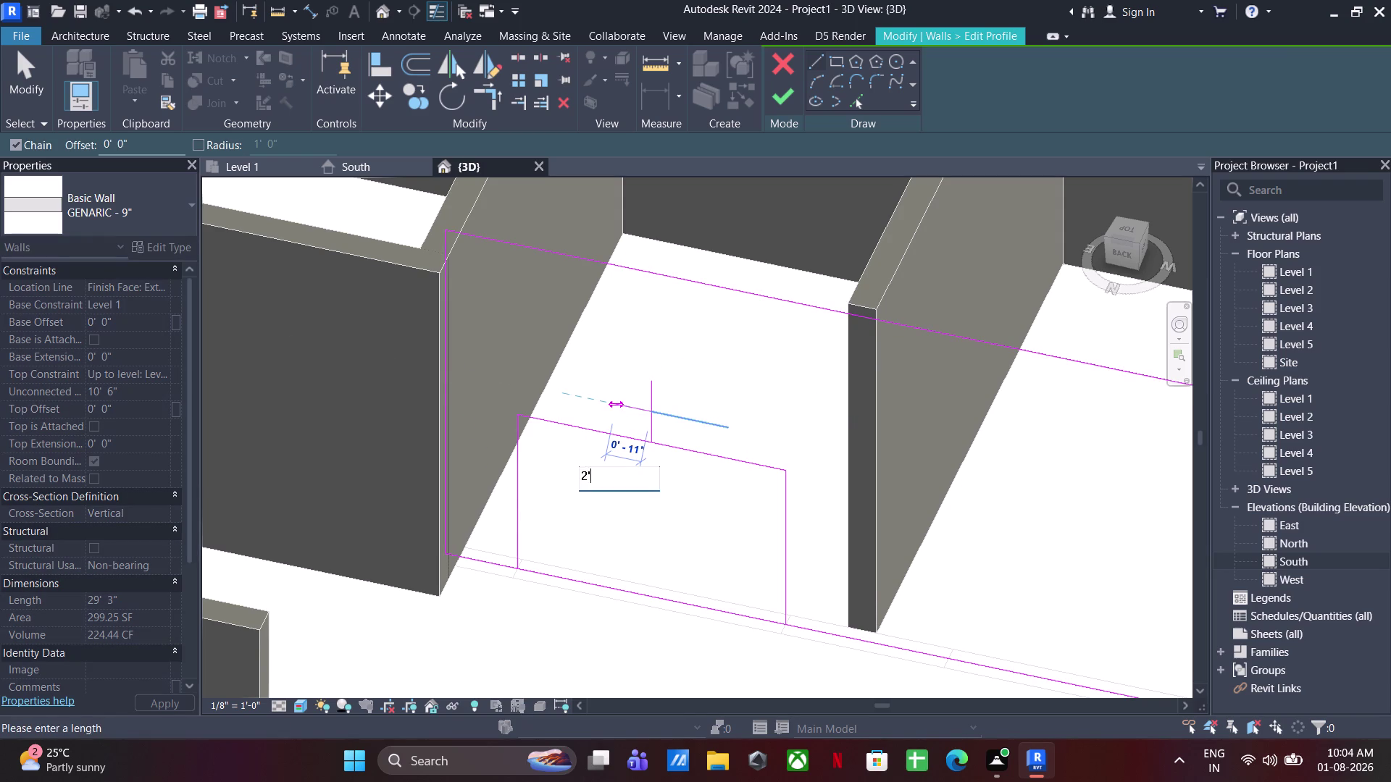
key(Return)
key(Escape)
Try an arc with a 1' dimension at the top-left corner, then undo it.
scroll(up, 3)
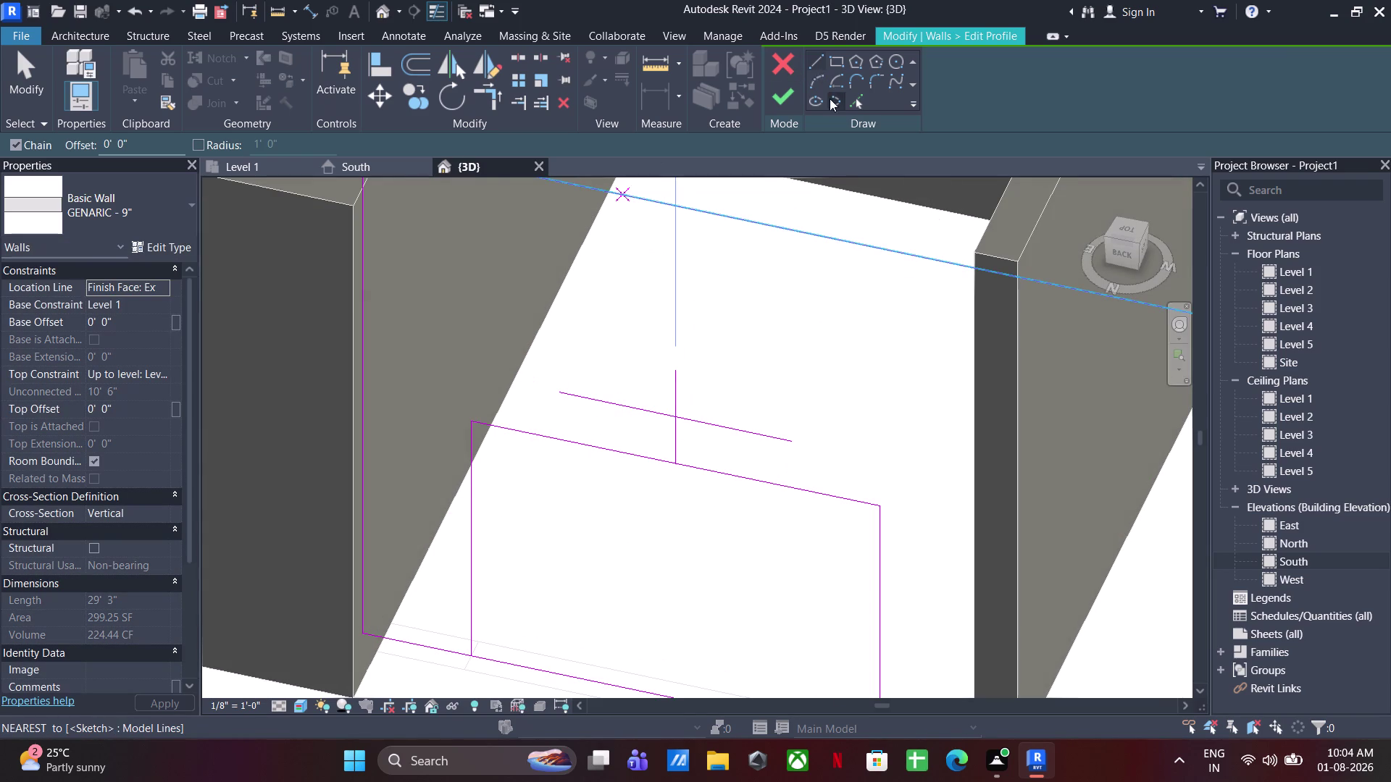
click(812, 84)
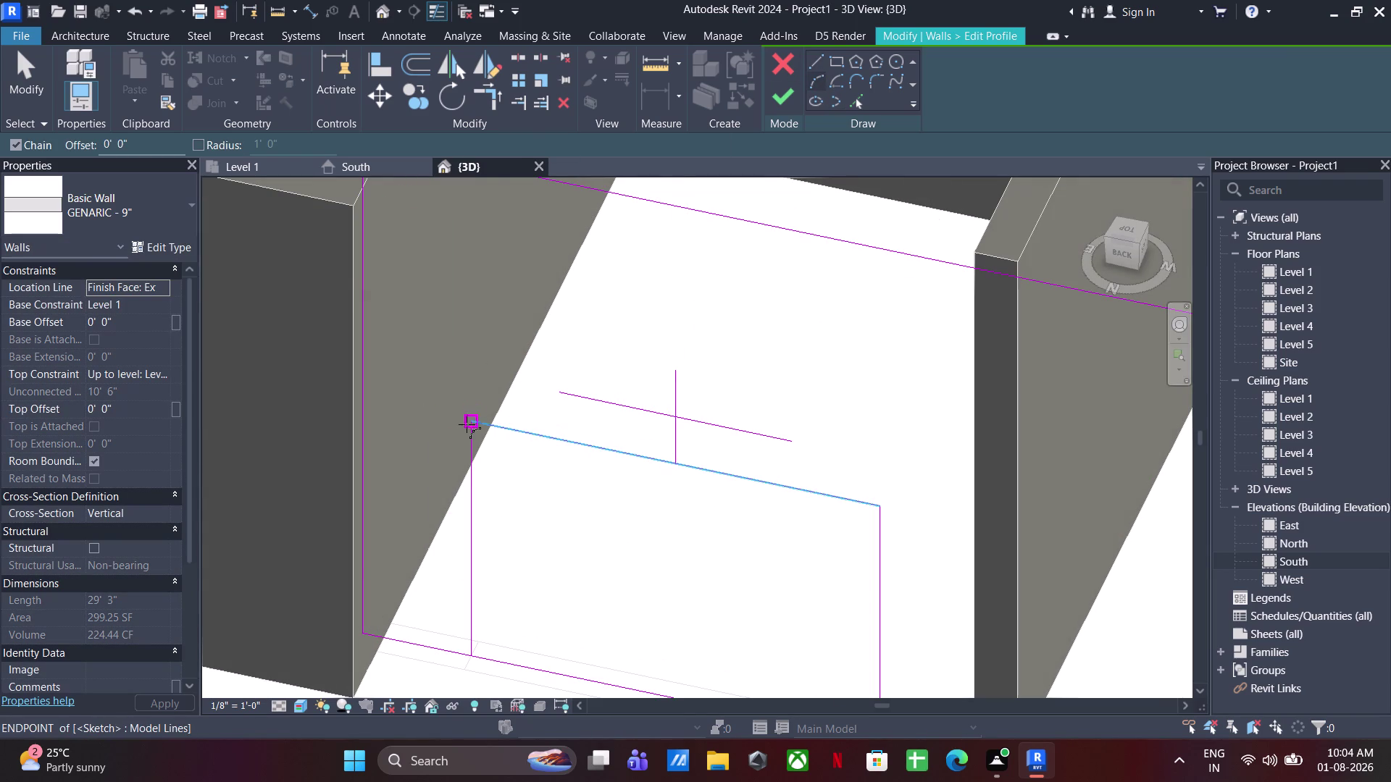
click(466, 426)
click(553, 396)
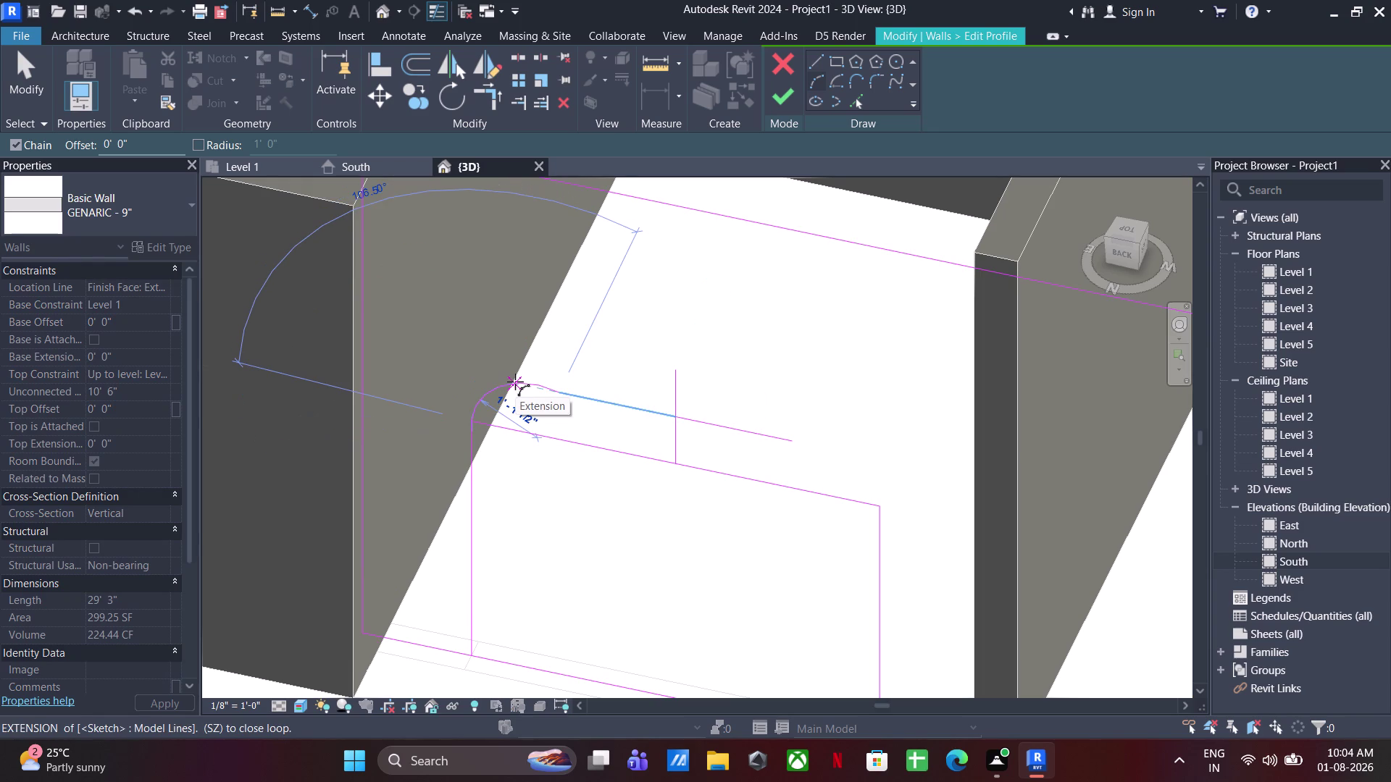
text(1)
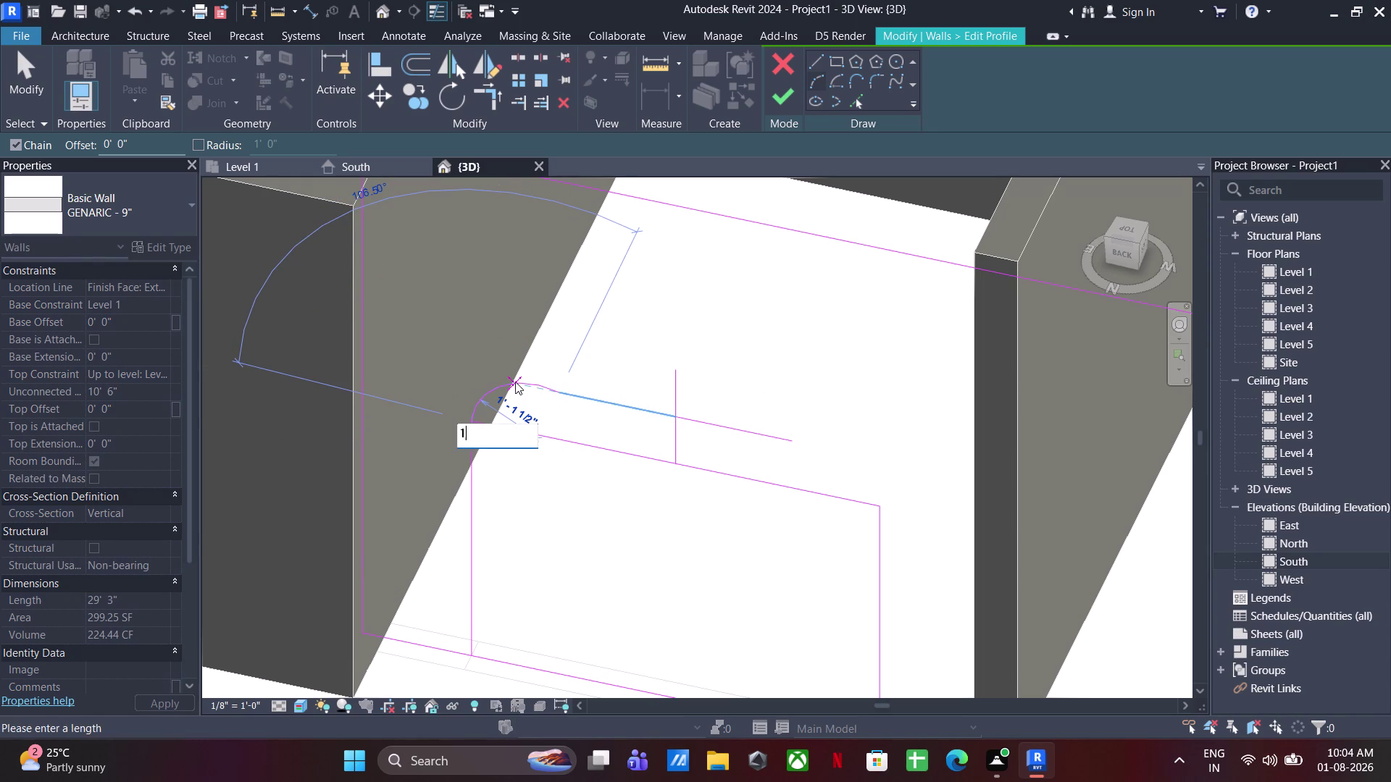
text(')
key(Return)
scroll(up, 3)
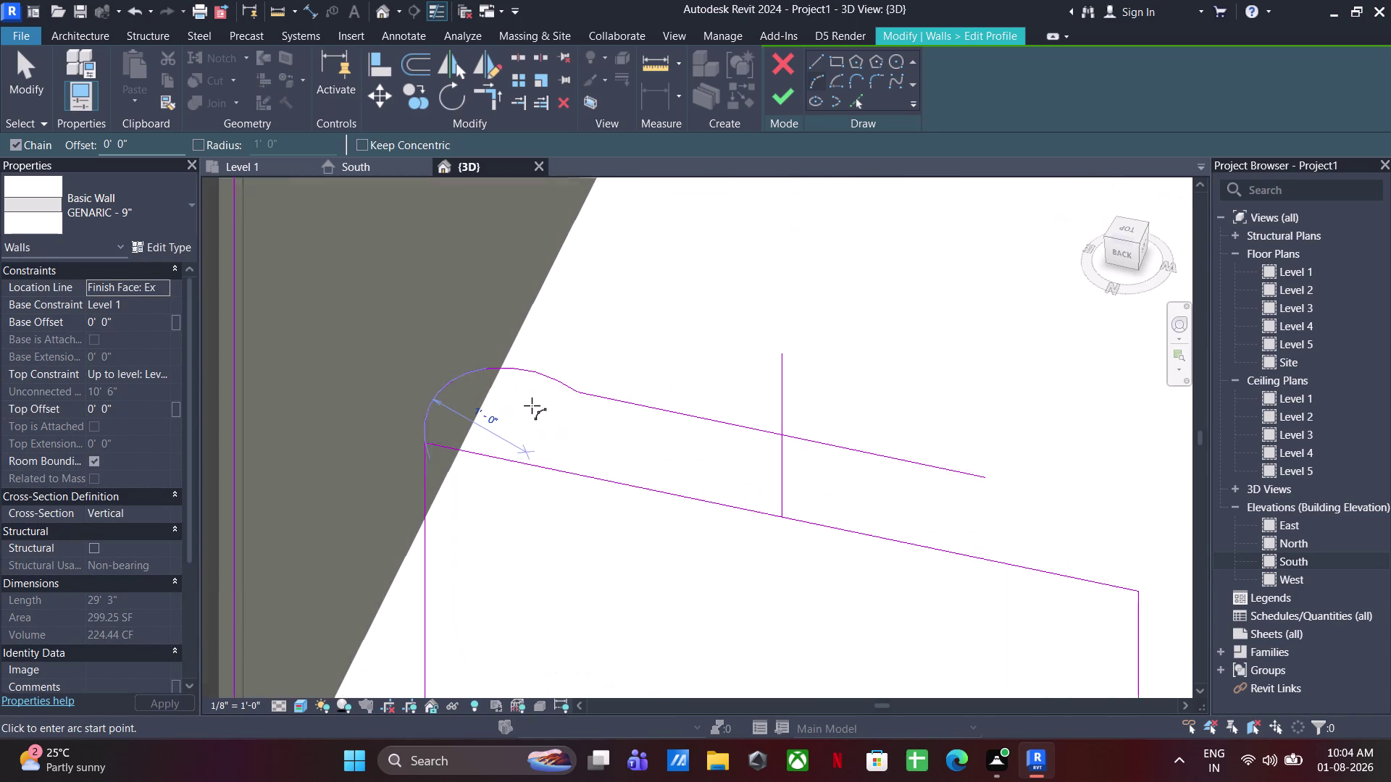
scroll(up, 3)
key(ctrl+z)
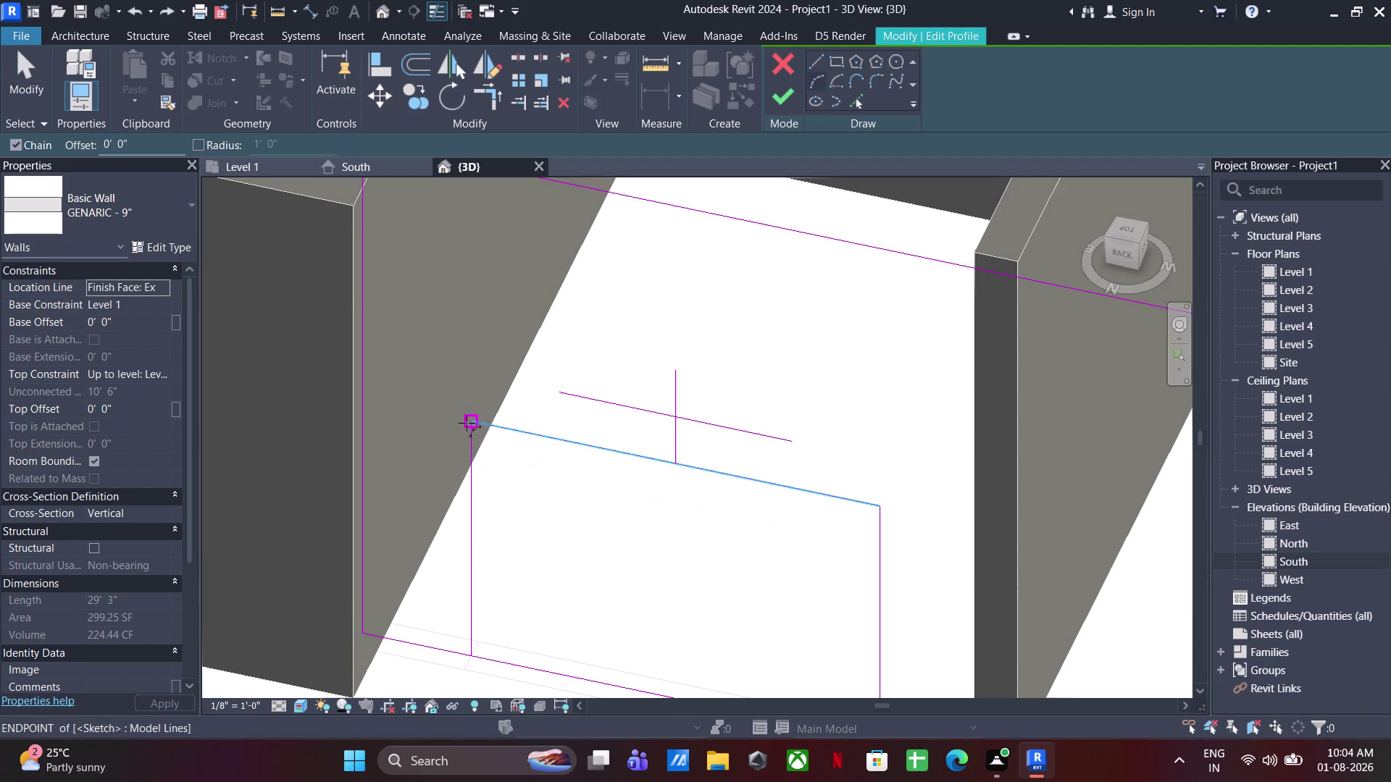
Sketch a small arc from the top-left corner, then a larger arc up to the centre line.
click(466, 423)
click(563, 394)
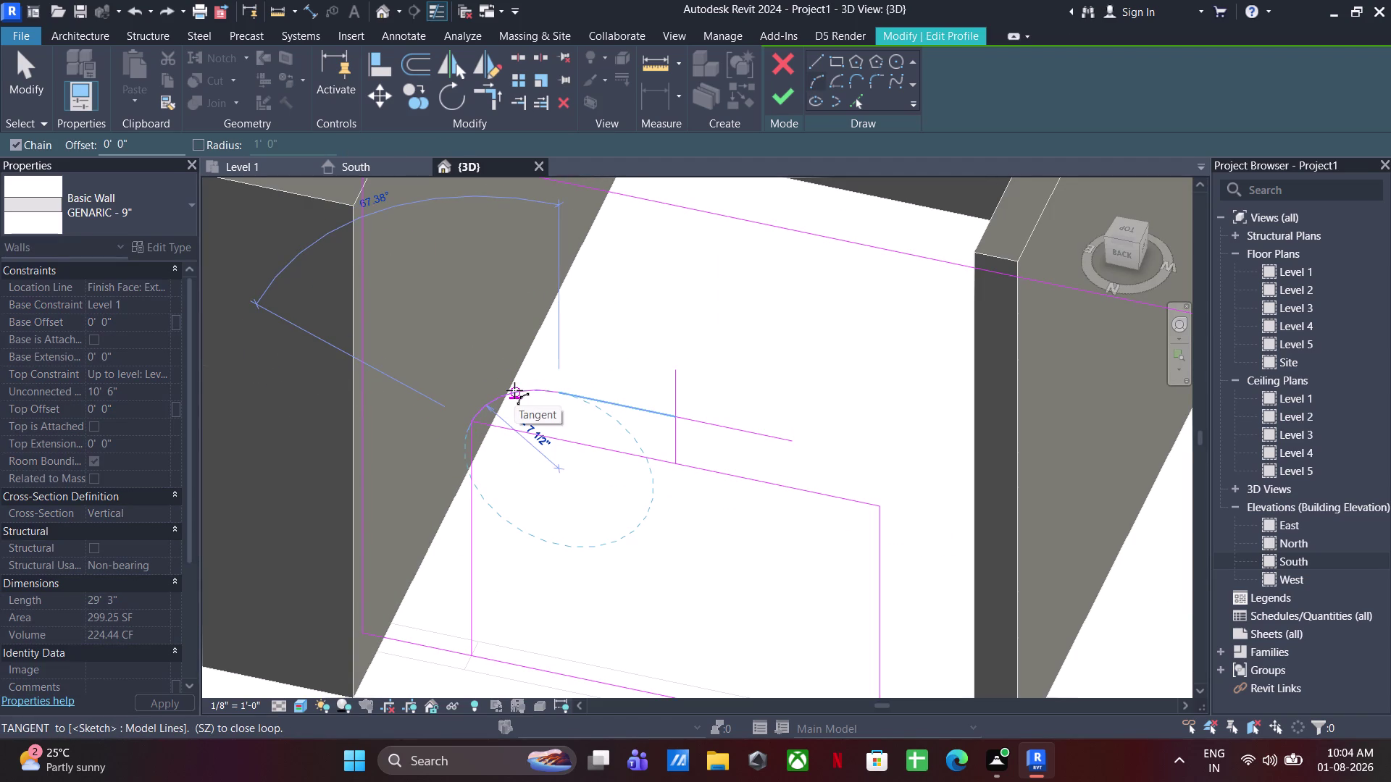
click(514, 390)
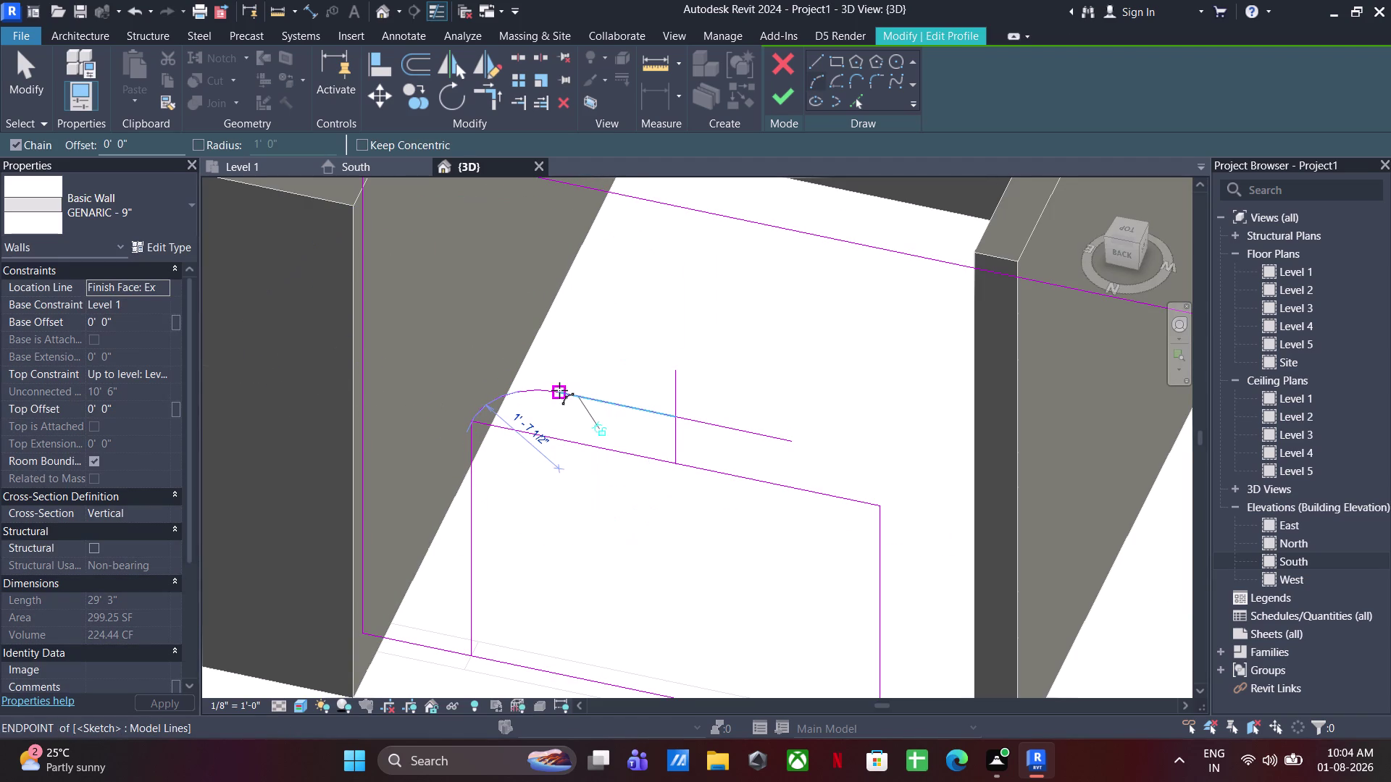
click(559, 391)
click(679, 371)
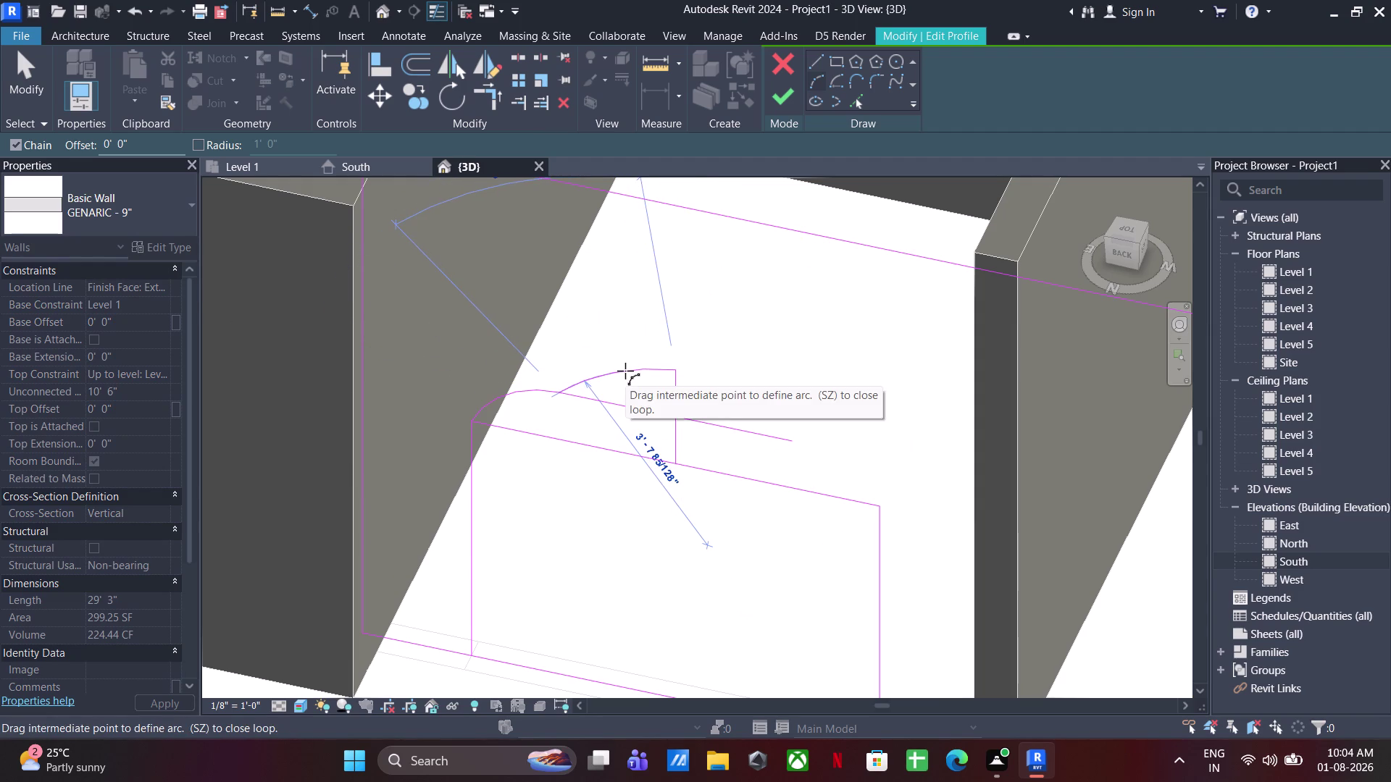
click(625, 371)
key(Escape)
Select the small and large arcs for mirroring.
scroll(up, 3)
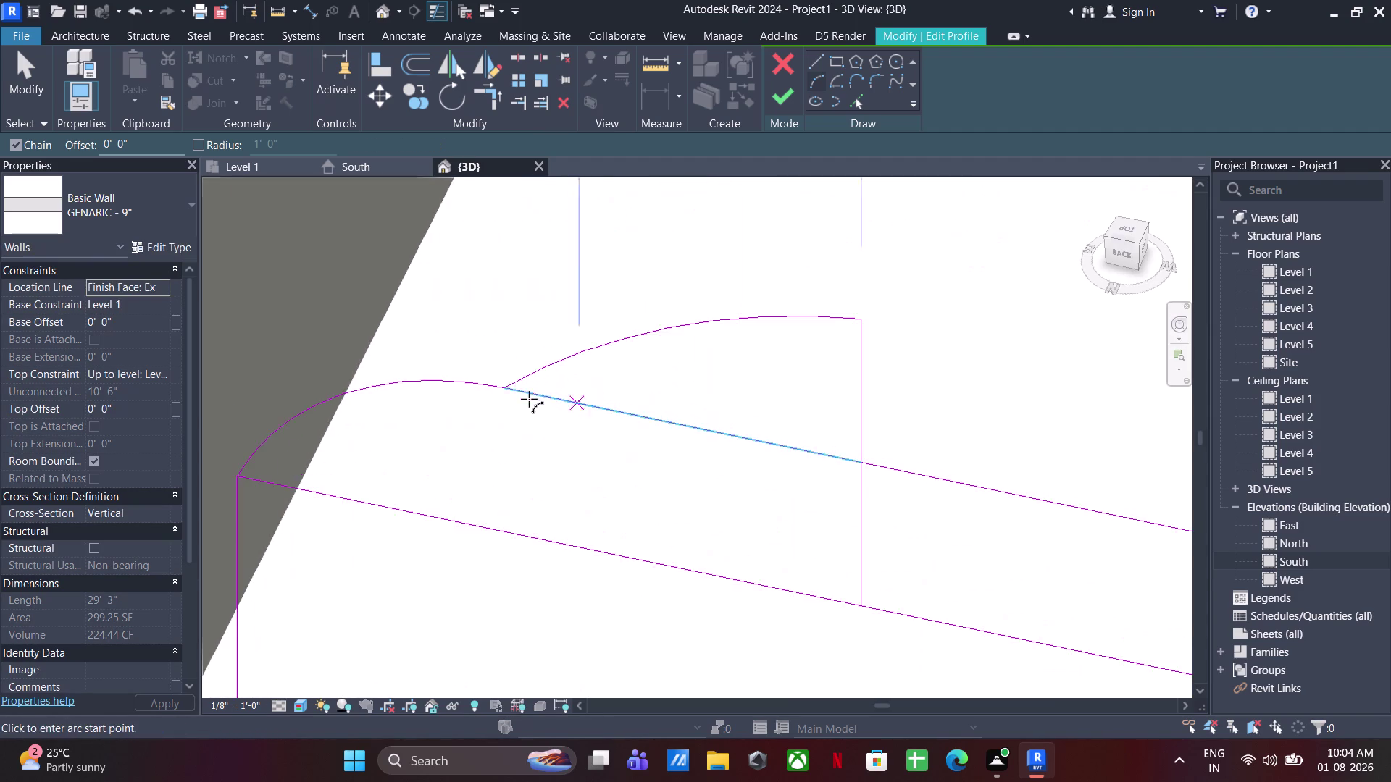
scroll(down, 3)
key(Escape)
key(Escape)
key(Escape)
click(525, 390)
click(459, 398)
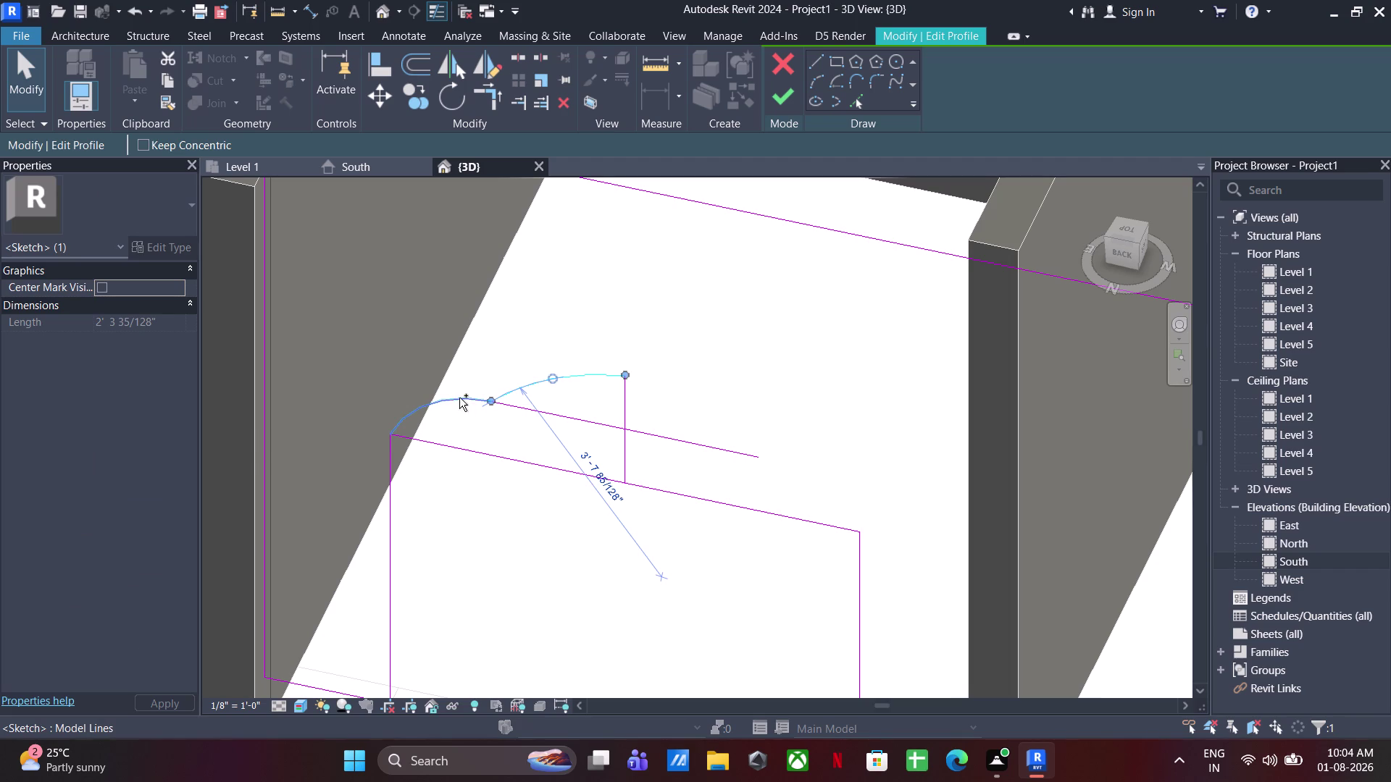
click(453, 72)
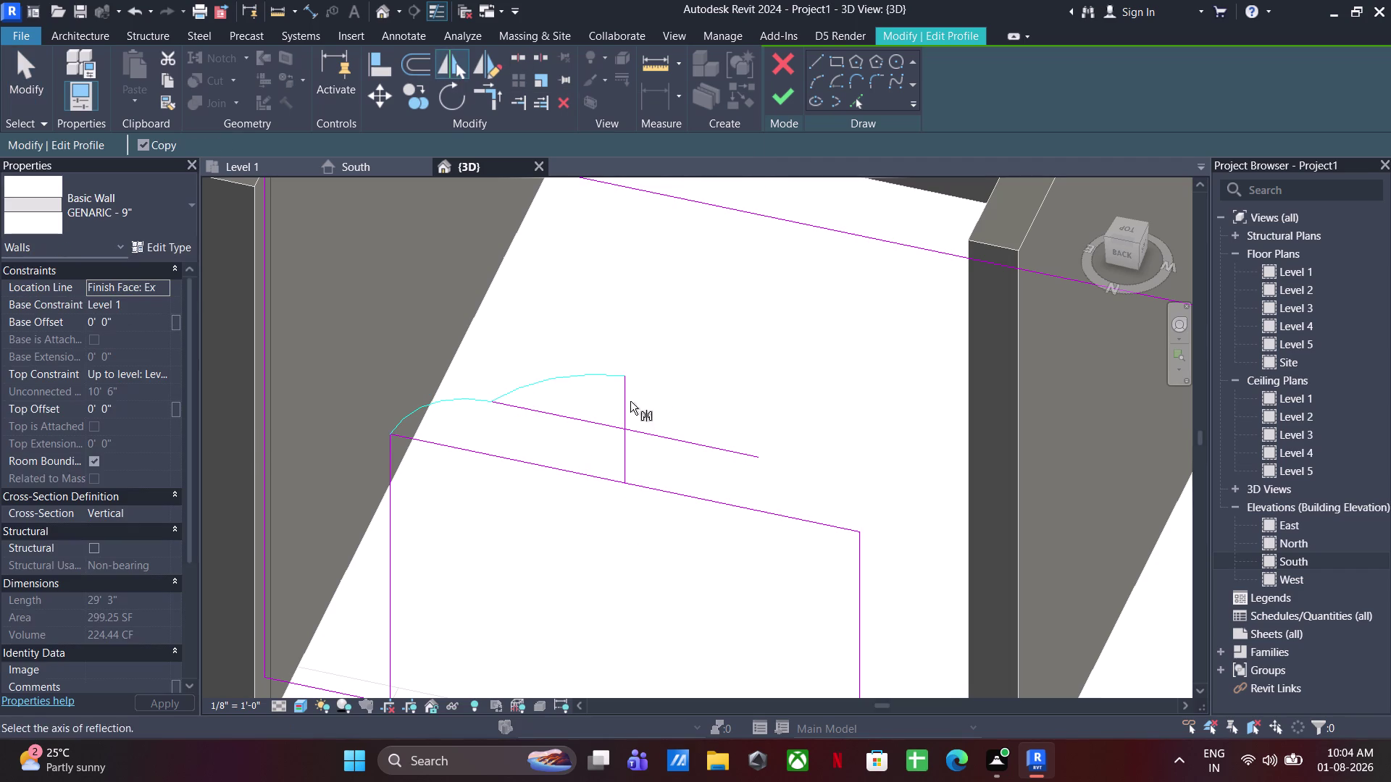
Mirror the arcs across the vertical centre line and delete the leftover sketch lines.
click(628, 447)
key(Escape)
key(Escape)
key(Escape)
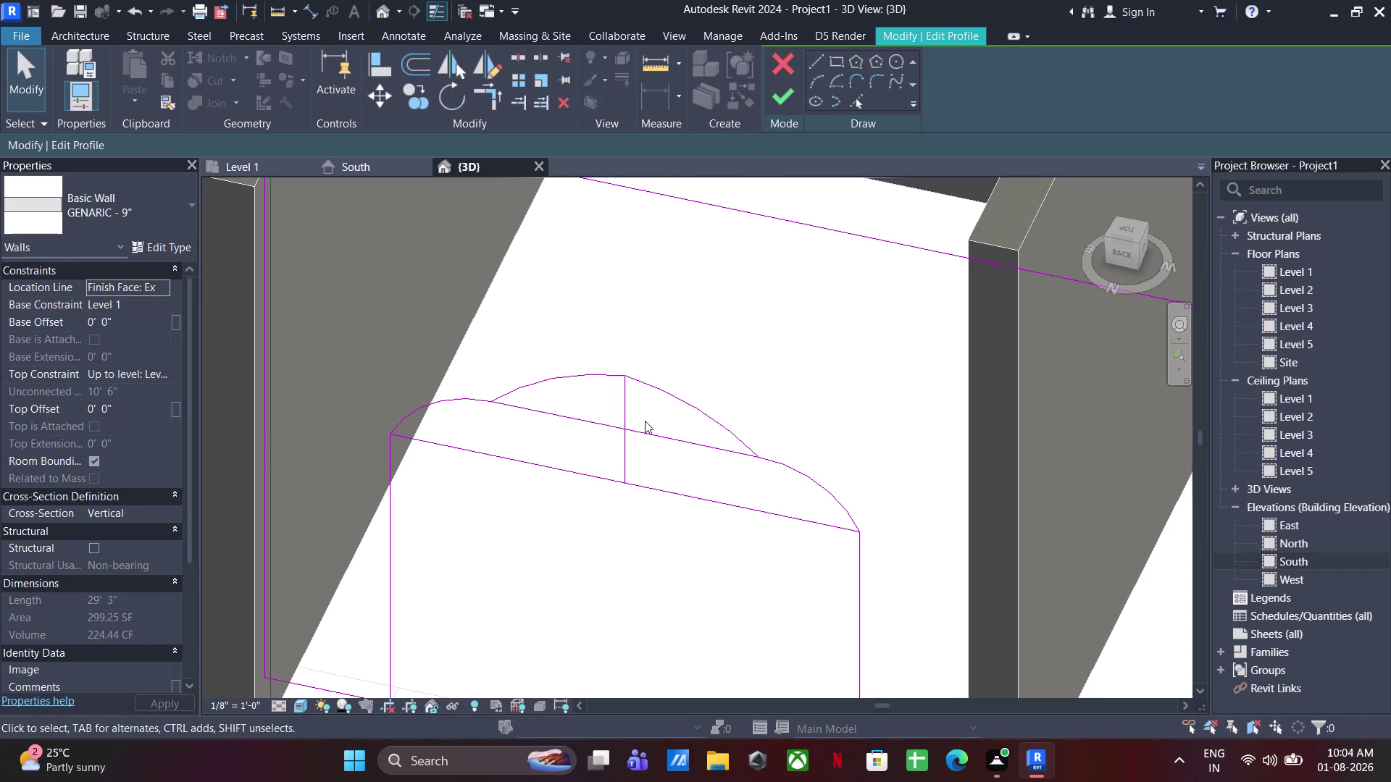
drag(644, 413, 596, 483)
key(Delete)
scroll(down, 3)
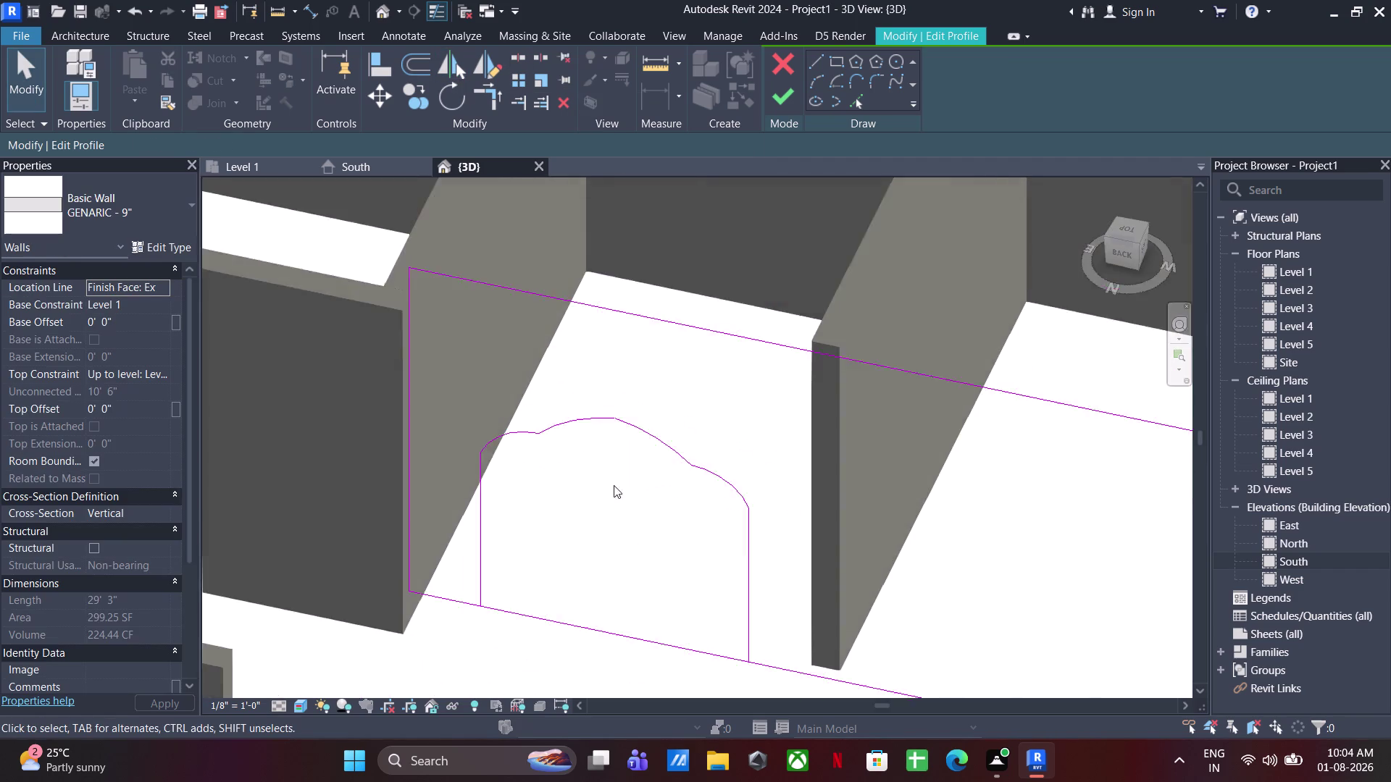
middle_drag(614, 484, 680, 349)
Trim the opening's left and right sides to corners with the wall's bottom edge.
click(509, 55)
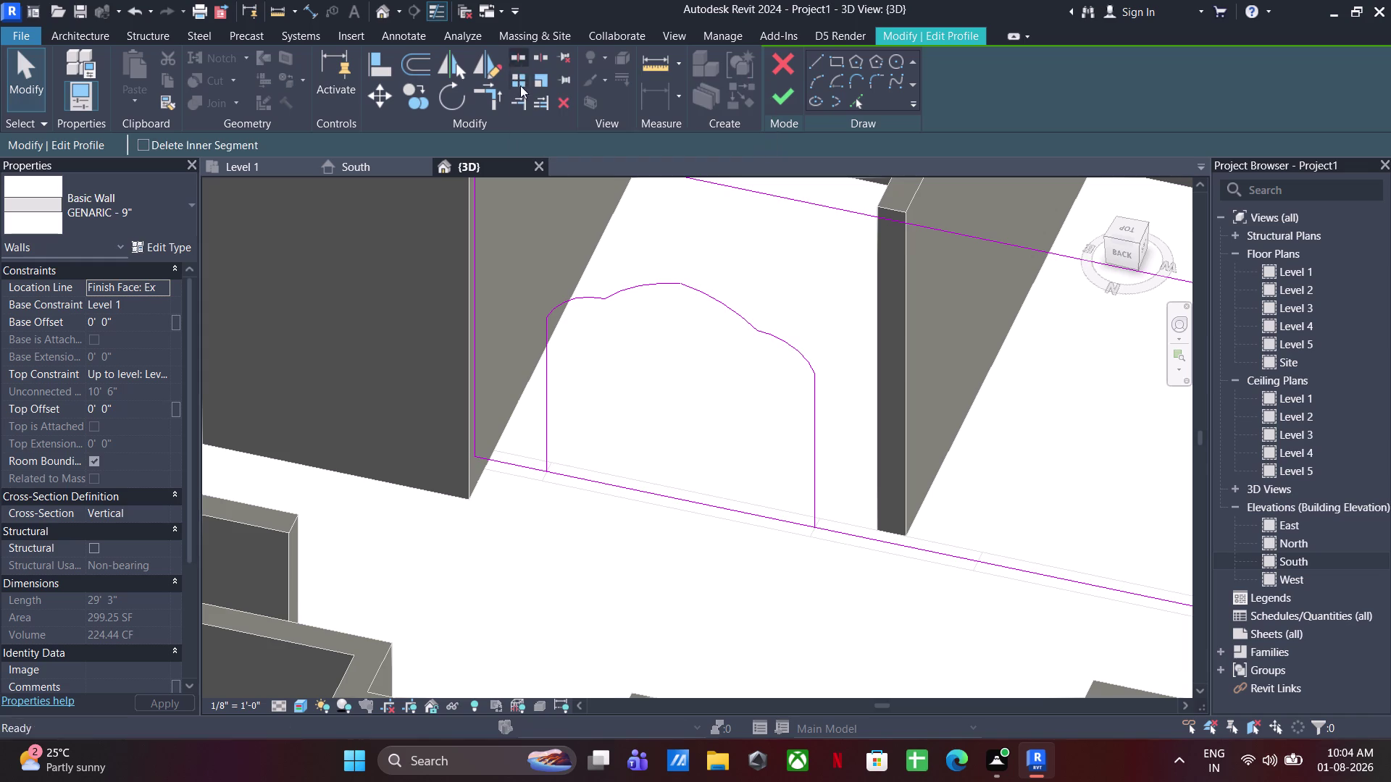
click(666, 498)
key(Escape)
key(Escape)
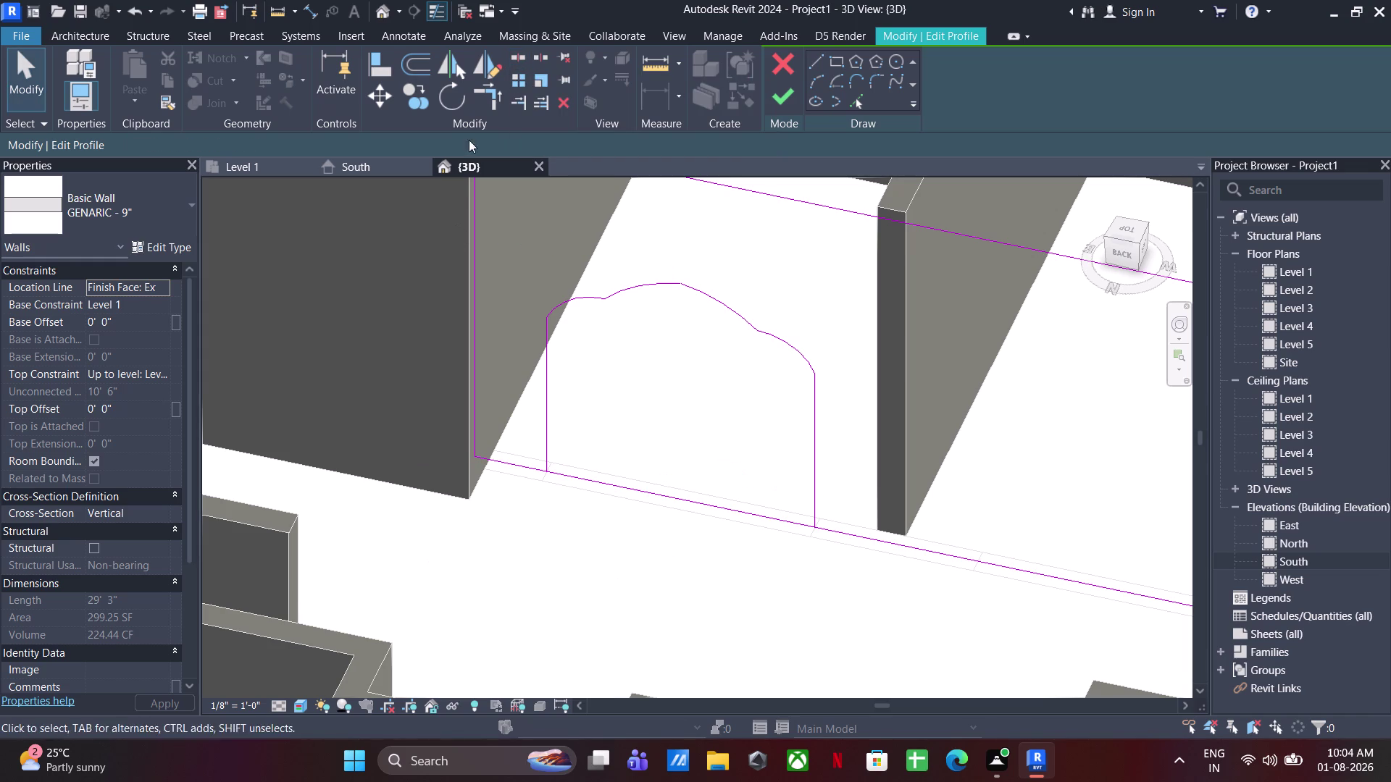
key(Escape)
click(493, 88)
click(512, 459)
click(541, 444)
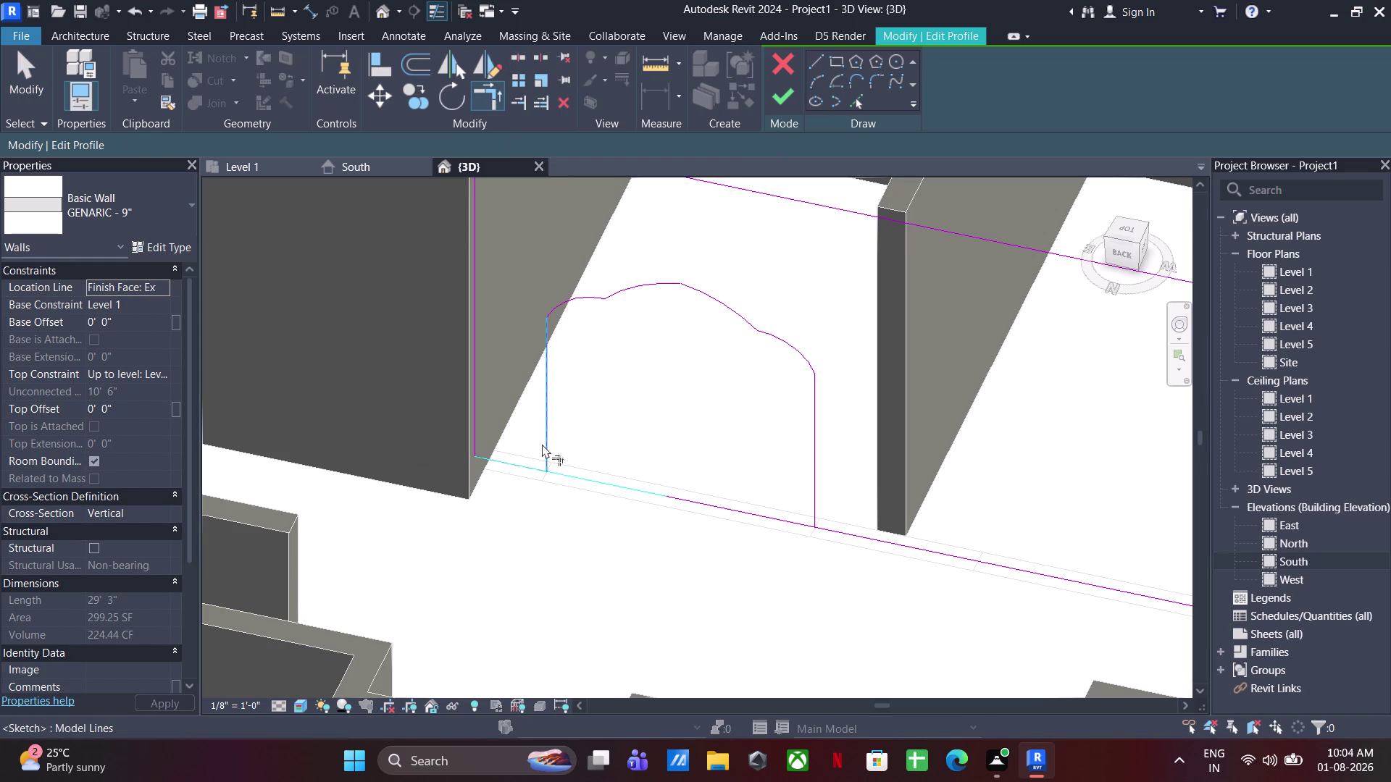
click(814, 498)
click(837, 534)
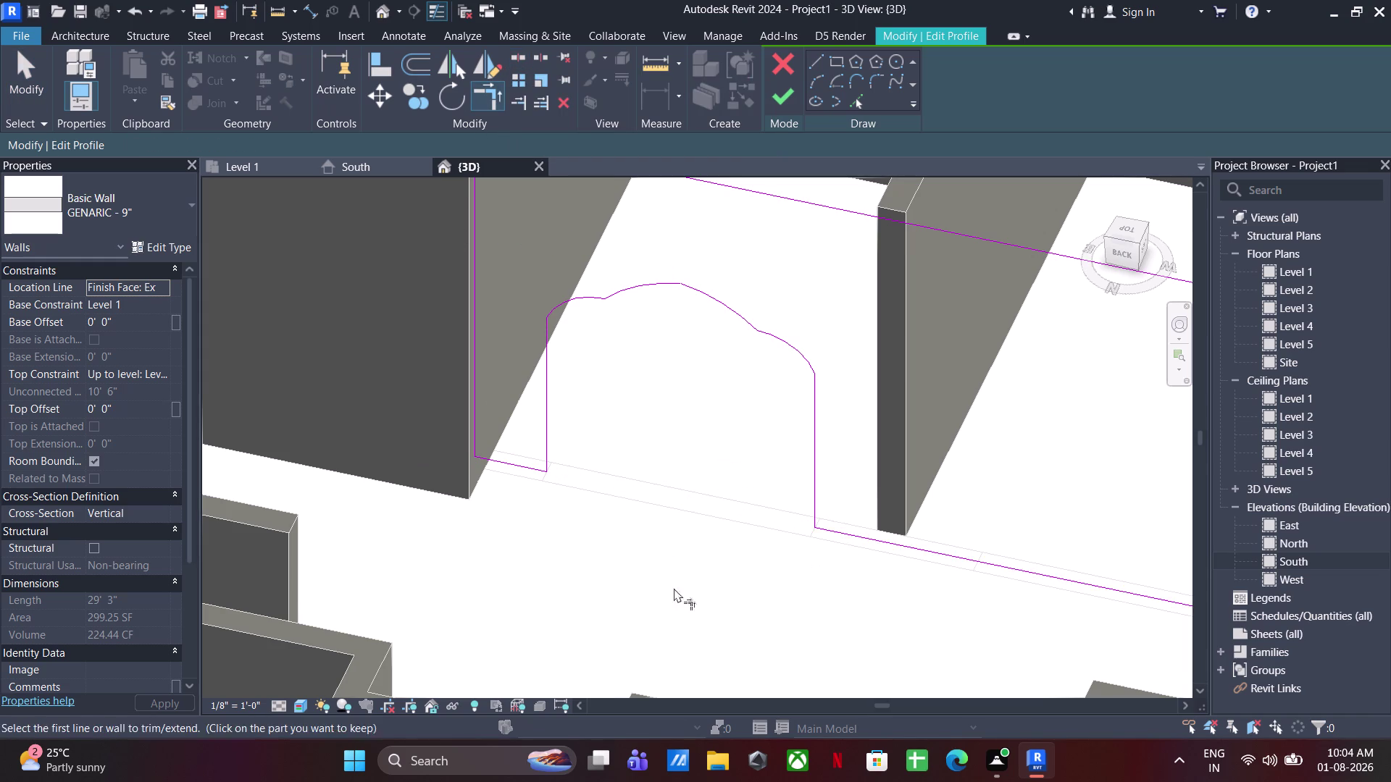
key(Escape)
Pan over to where the second opening will go.
scroll(down, 3)
key(Escape)
middle_drag(702, 466, 553, 426)
scroll(up, 3)
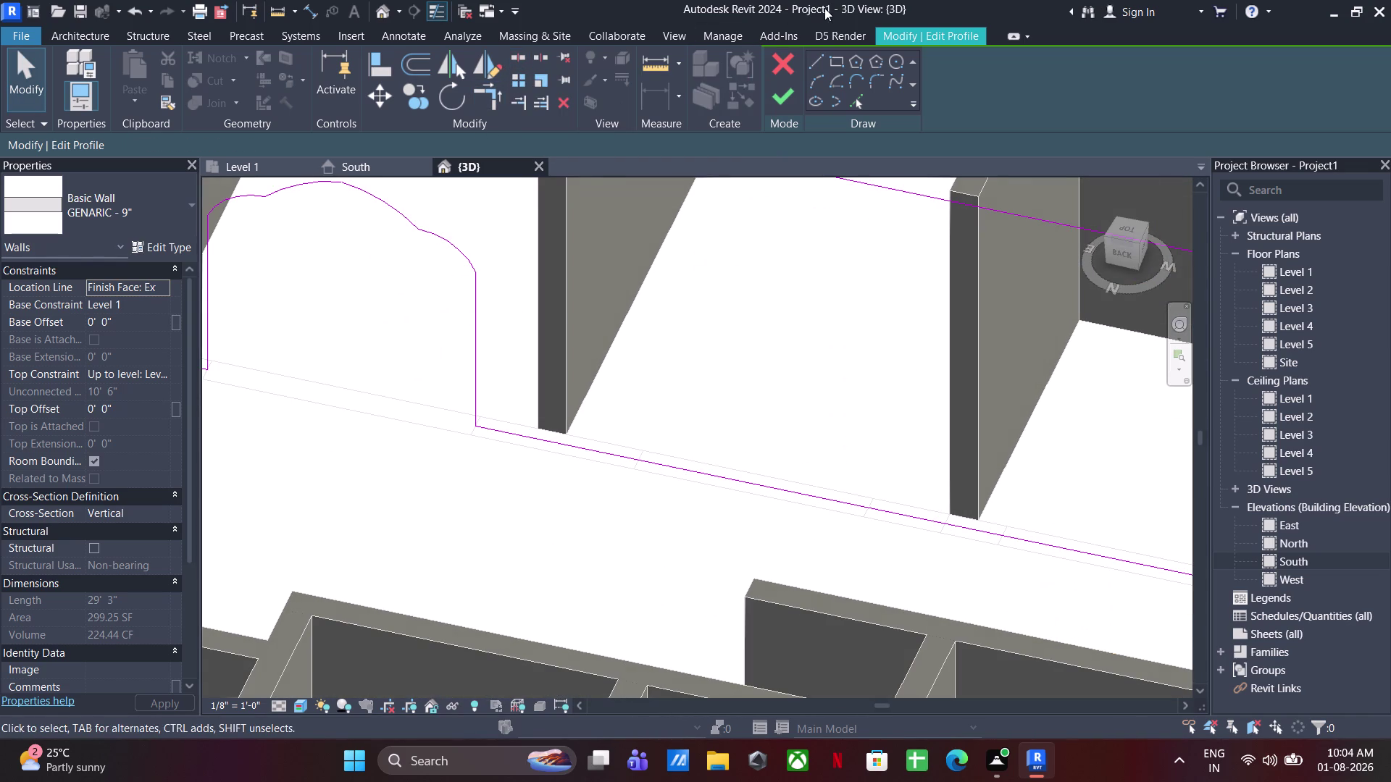
click(807, 67)
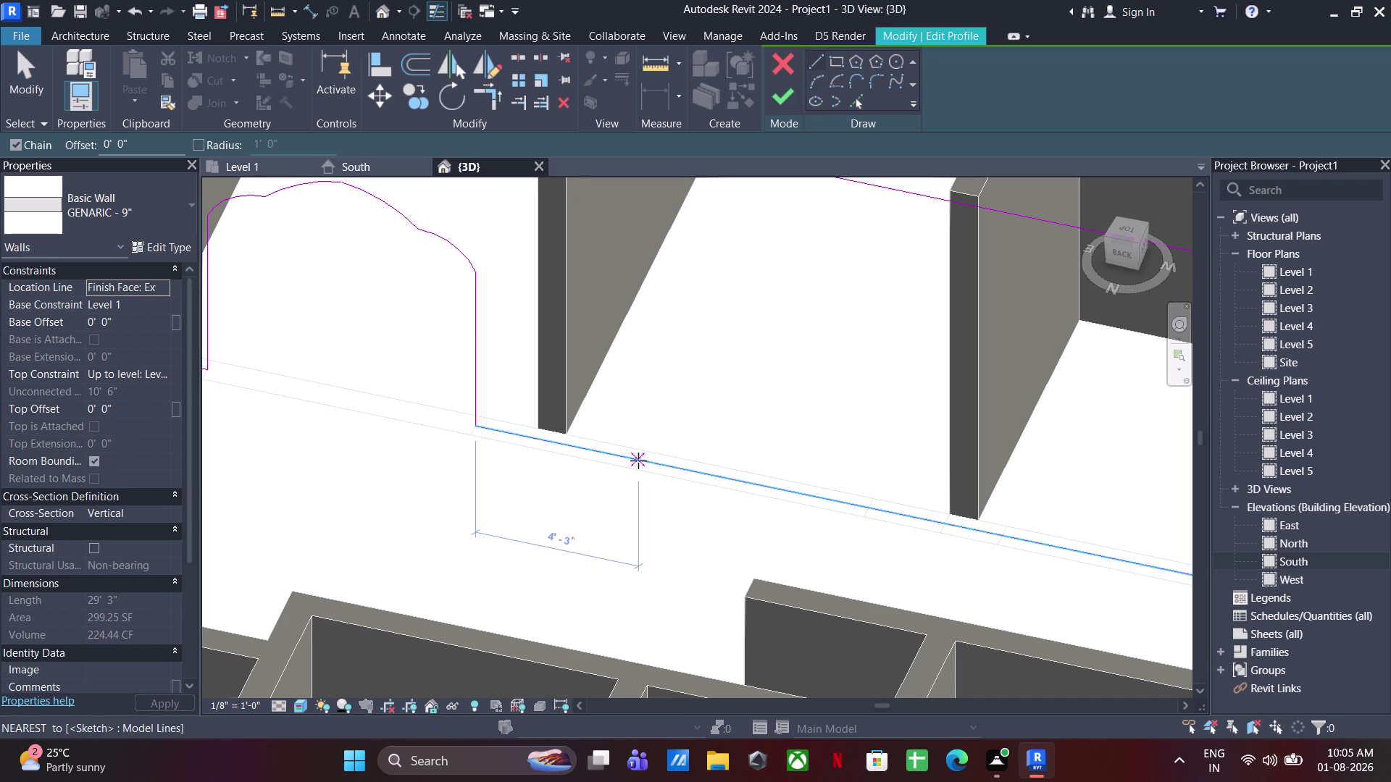
Sketch a 6'-0" wide, 5'-0" tall rectangular opening on the bottom edge.
click(638, 461)
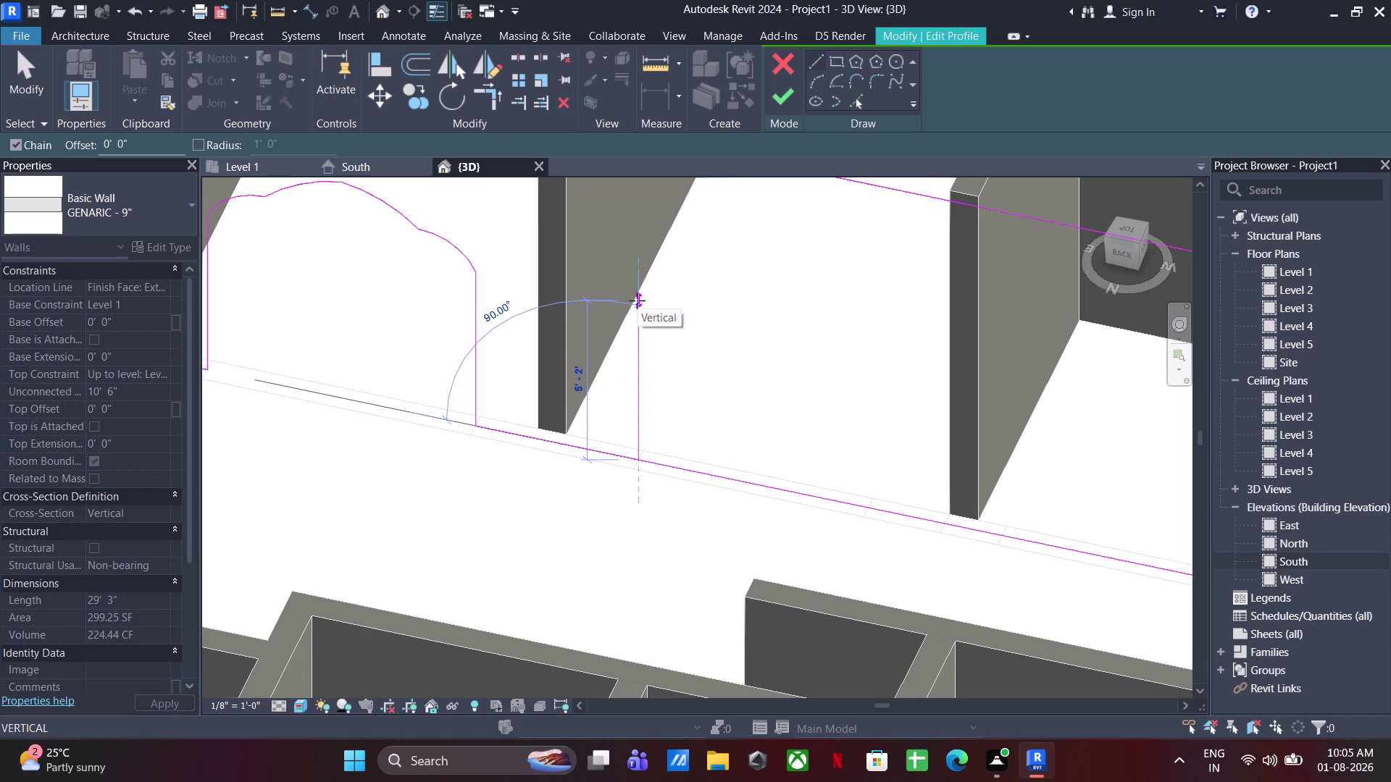
text(5')
key(Return)
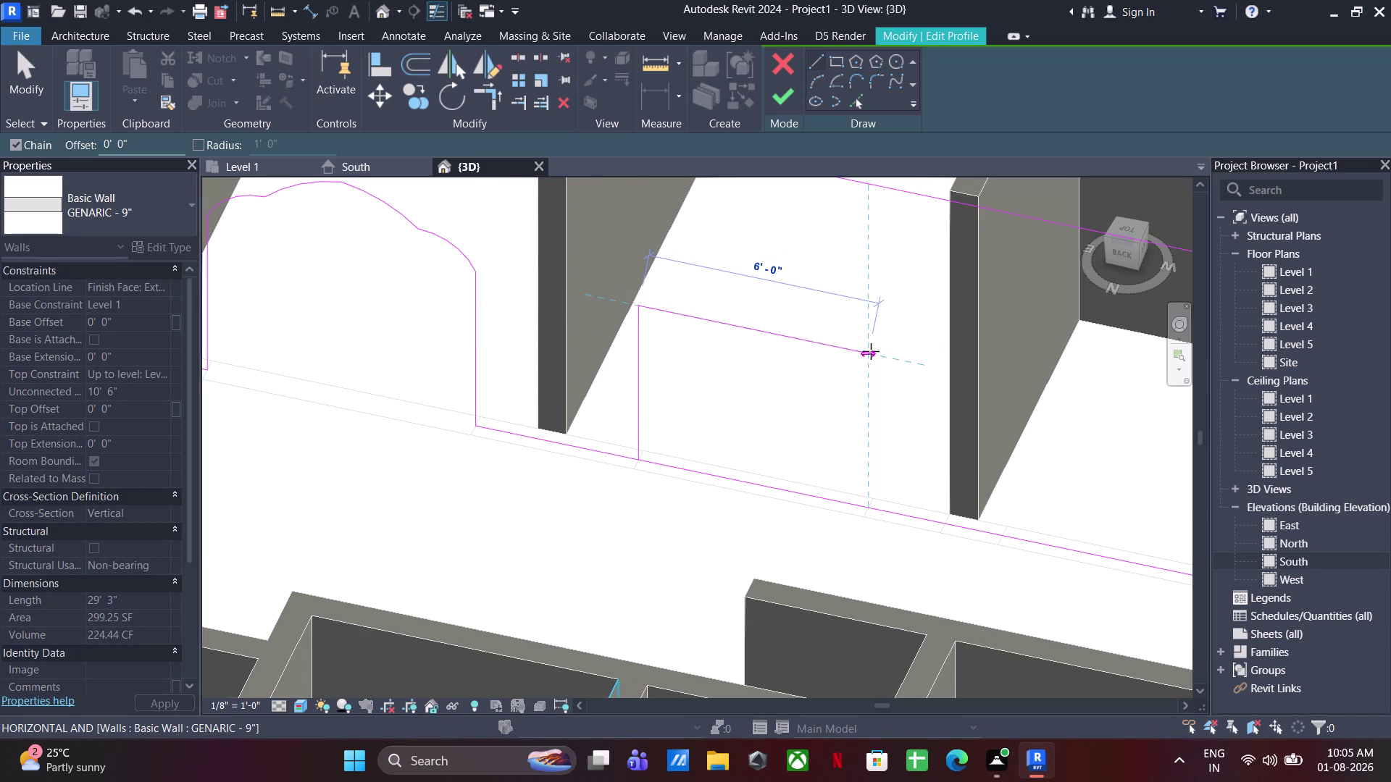
click(870, 351)
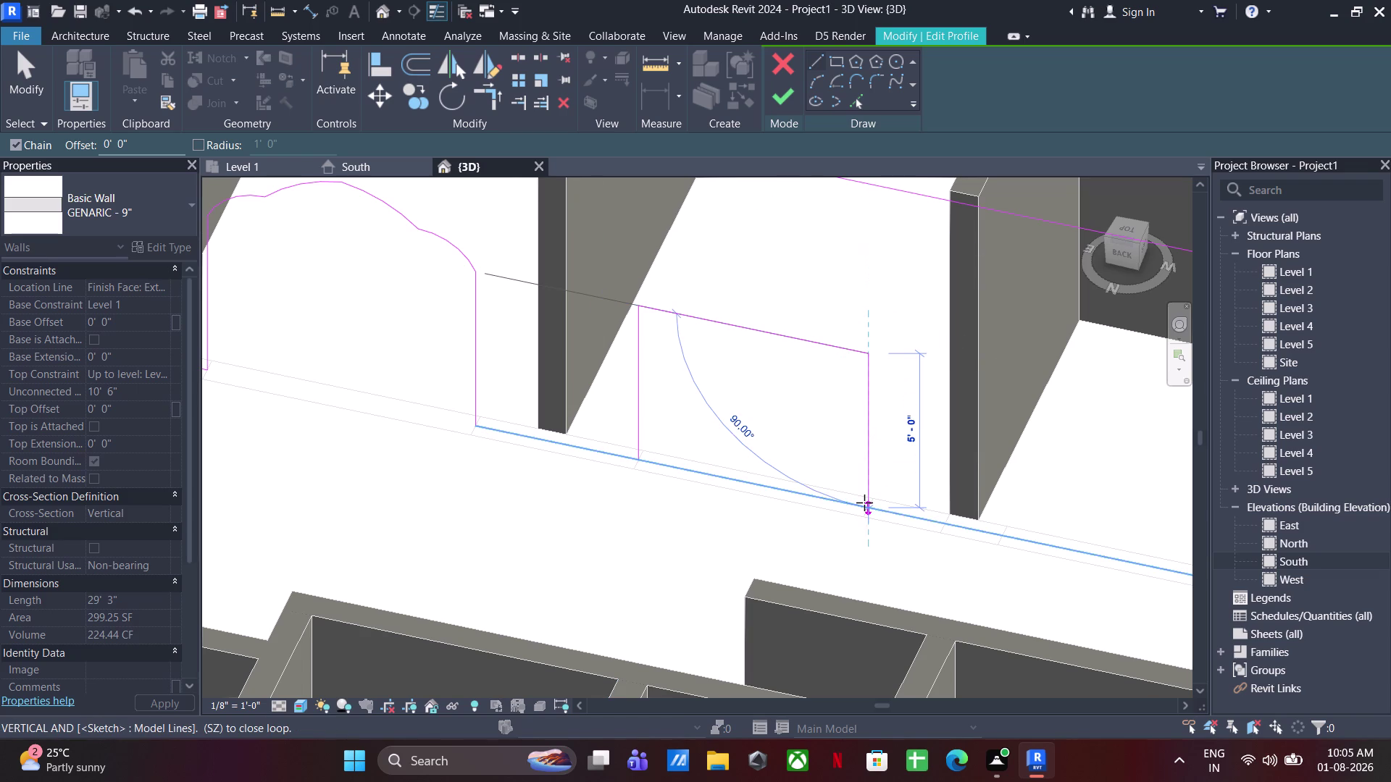
click(864, 506)
key(Escape)
middle_drag(776, 408, 771, 500)
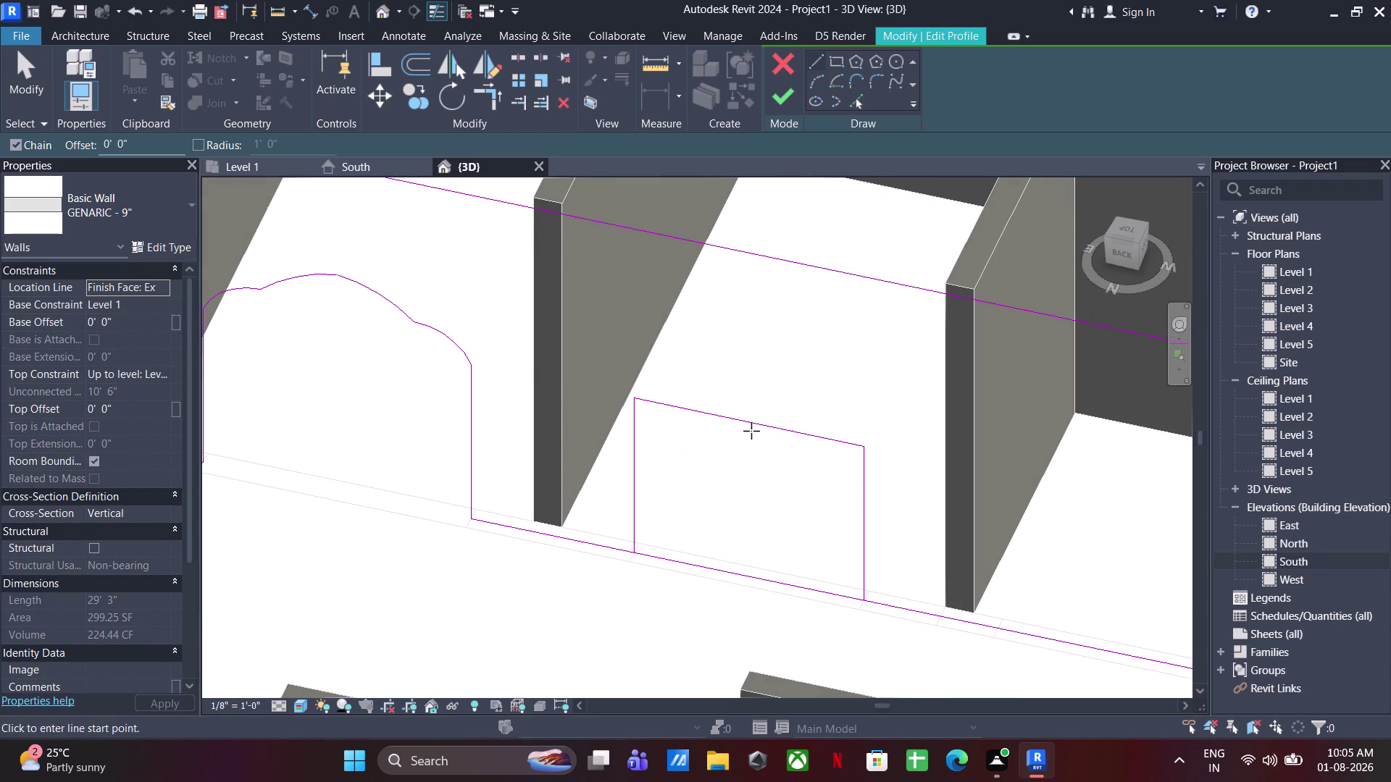
Draw a 1' vertical guide line above the opening's top centre.
click(751, 426)
text(1')
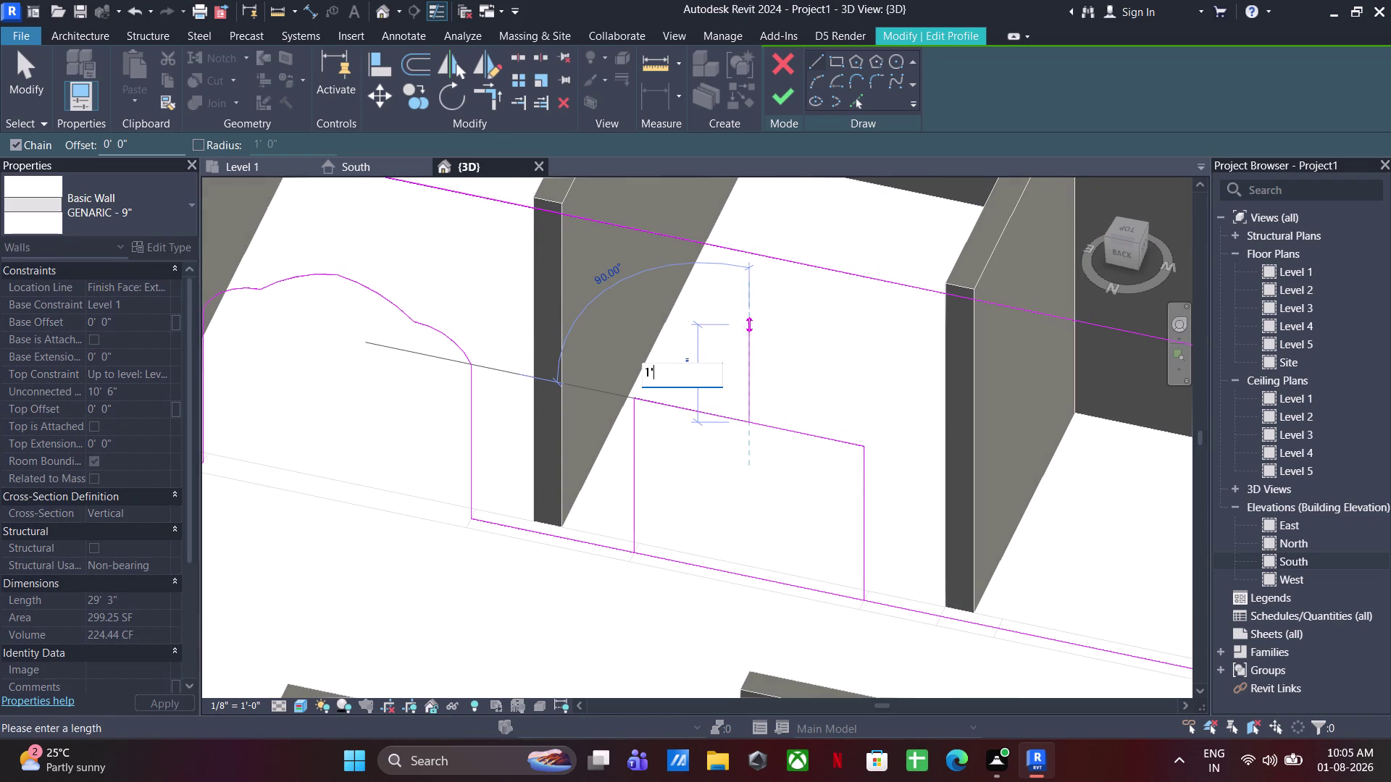
key(Return)
key(Escape)
key(Escape)
key(Escape)
key(Escape)
key(Escape)
key(Escape)
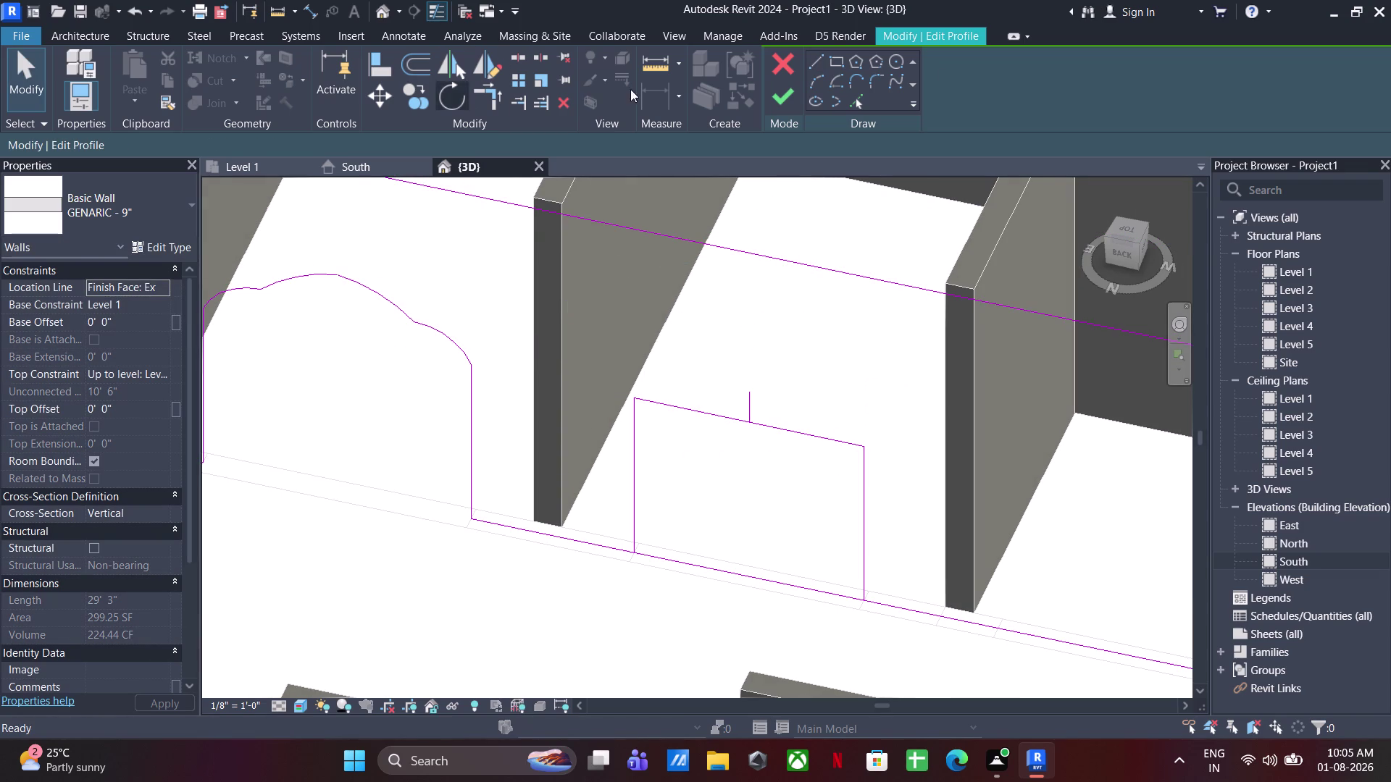
click(819, 87)
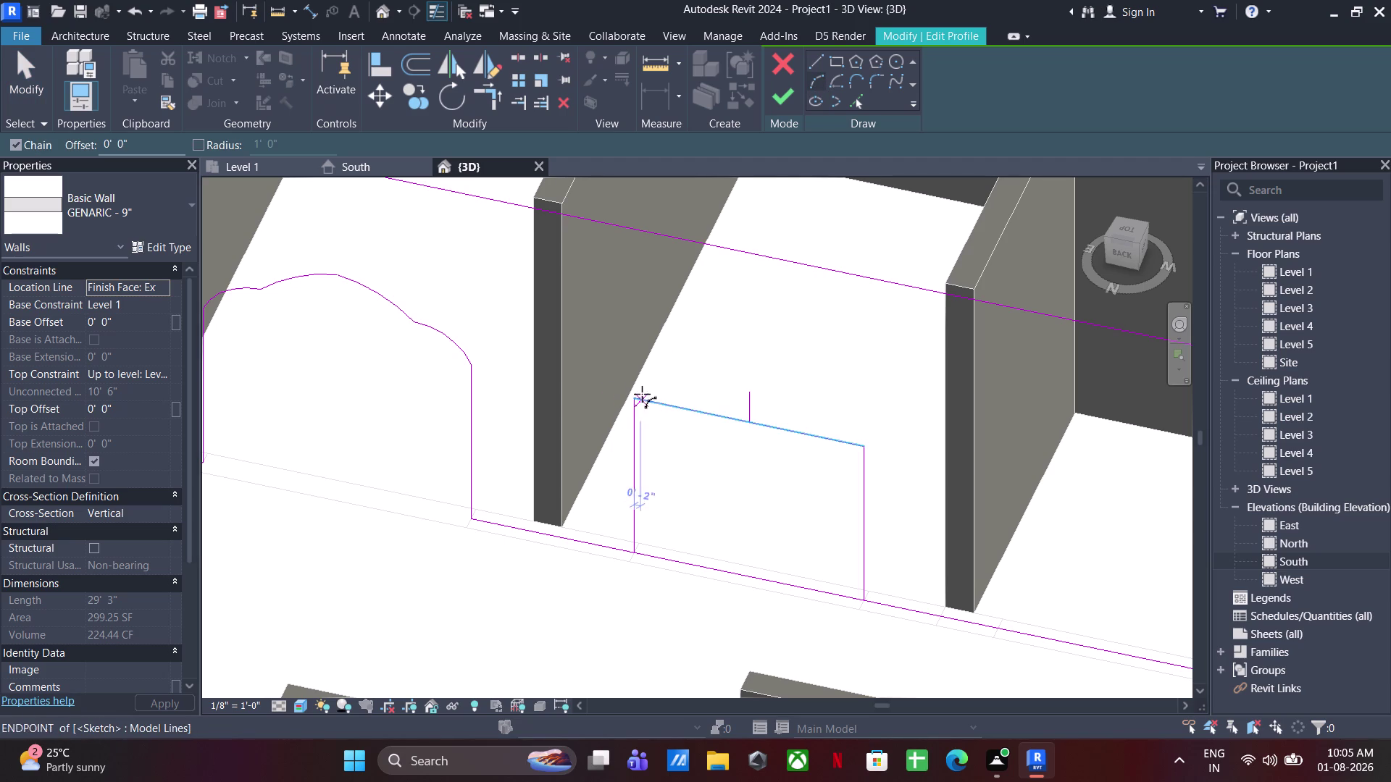
Draw an arc from the second opening's top-left corner and mirror it across the centre guide line.
click(634, 400)
click(747, 392)
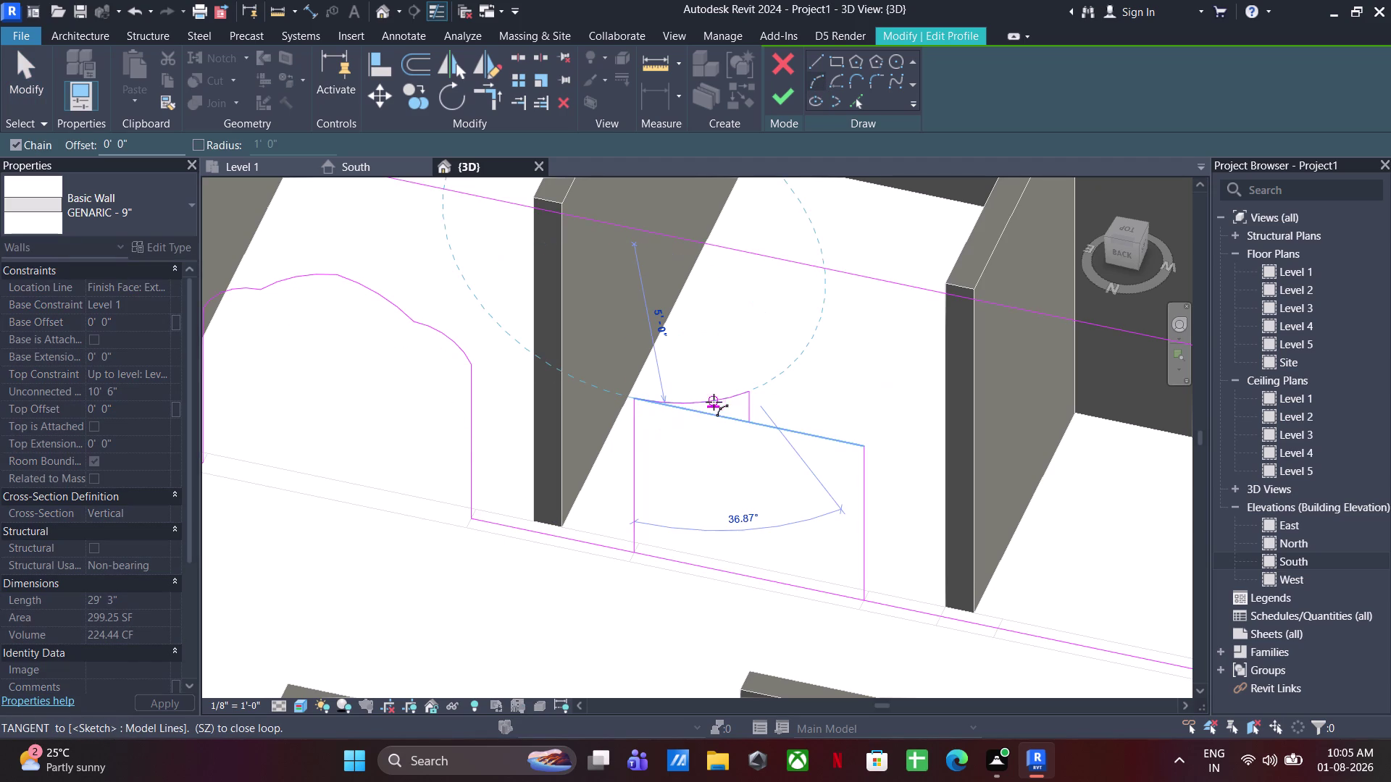
click(702, 411)
key(Escape)
key(Escape)
click(729, 397)
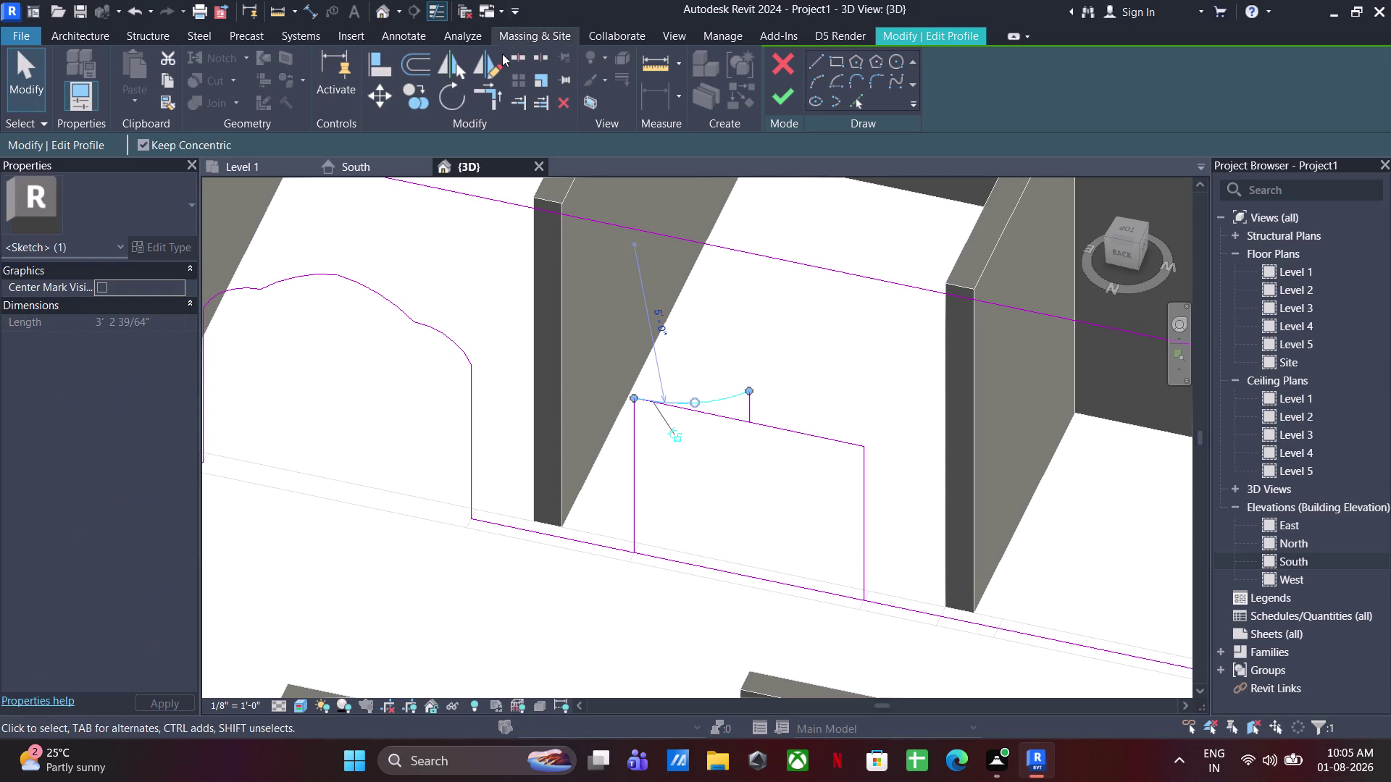
click(446, 66)
click(747, 412)
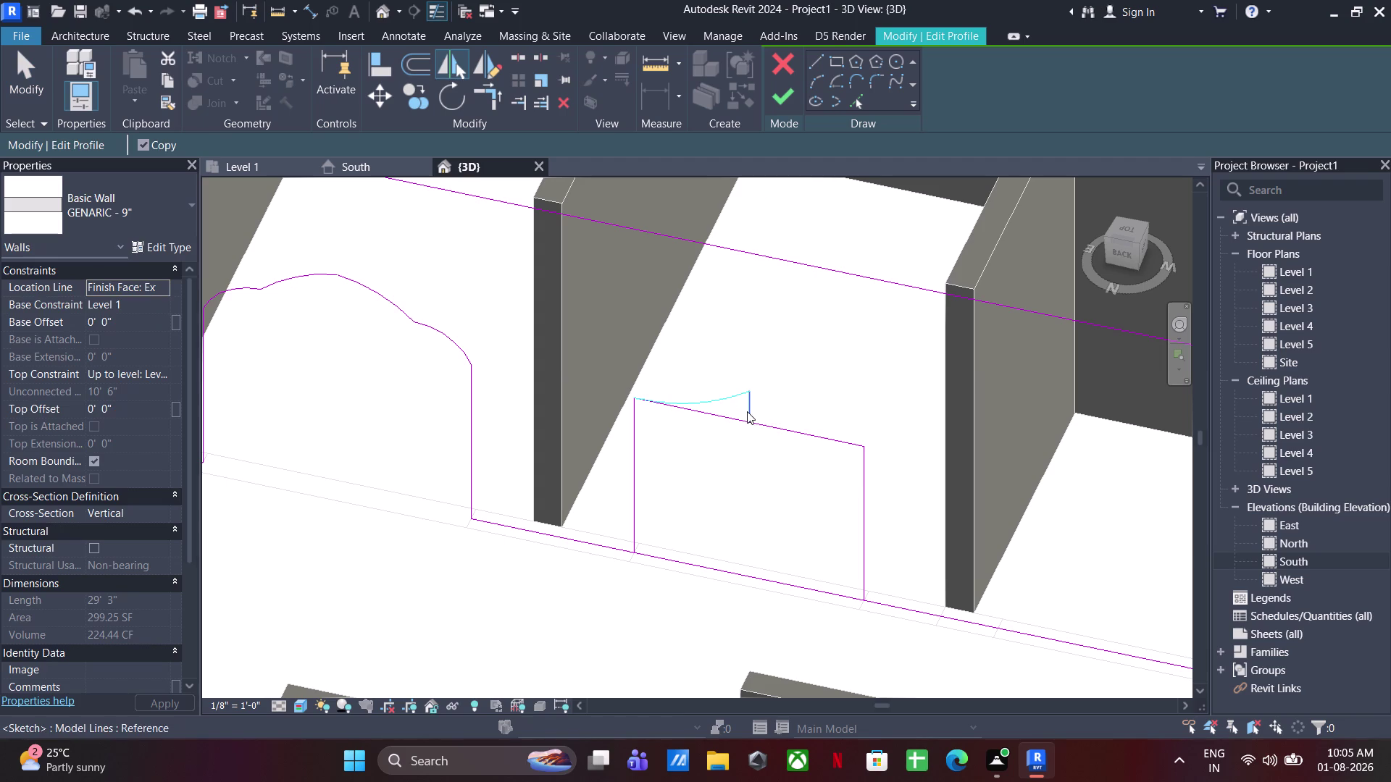
key(Escape)
key(Escape)
key(Escape)
Delete leftover sketch lines around the second opening's outline.
drag(764, 409, 751, 433)
key(Escape)
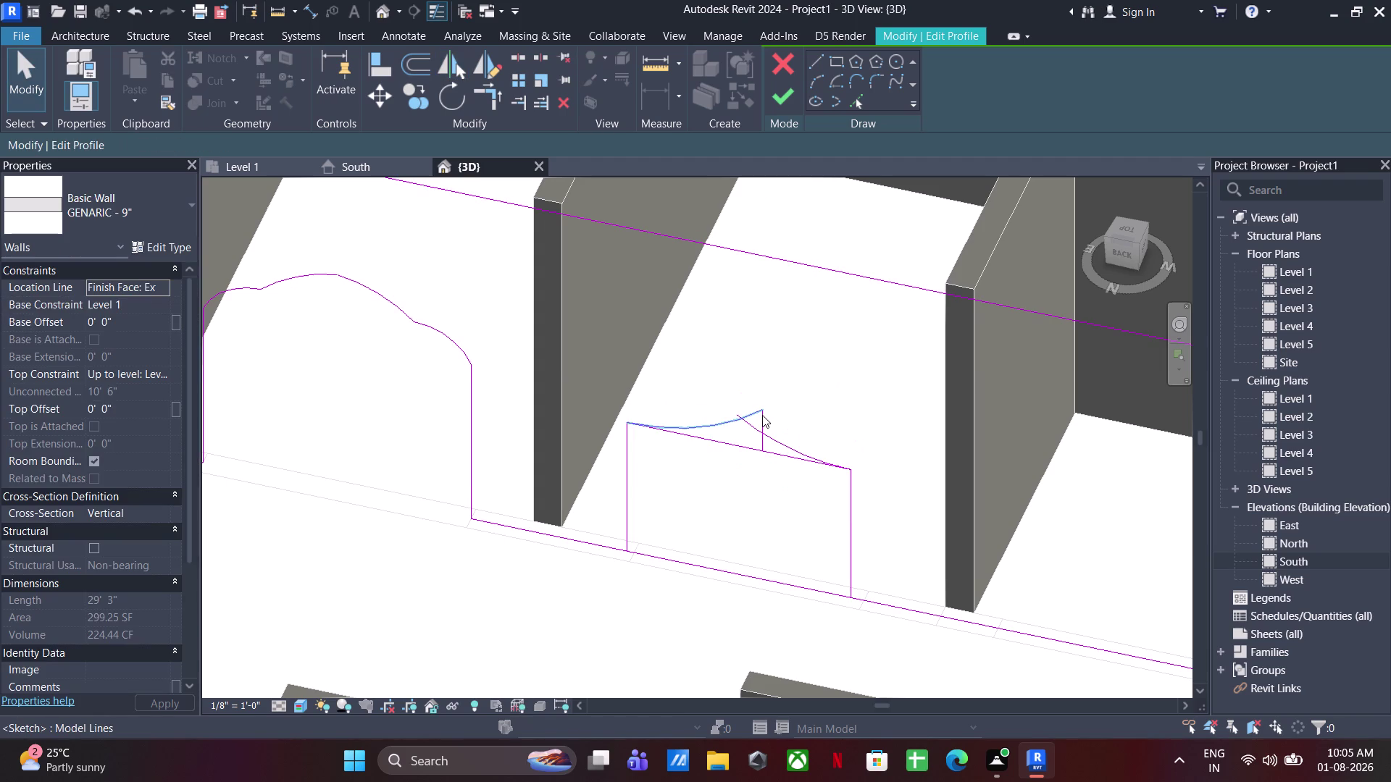
key(ctrl+z)
scroll(up, 3)
drag(754, 406, 711, 444)
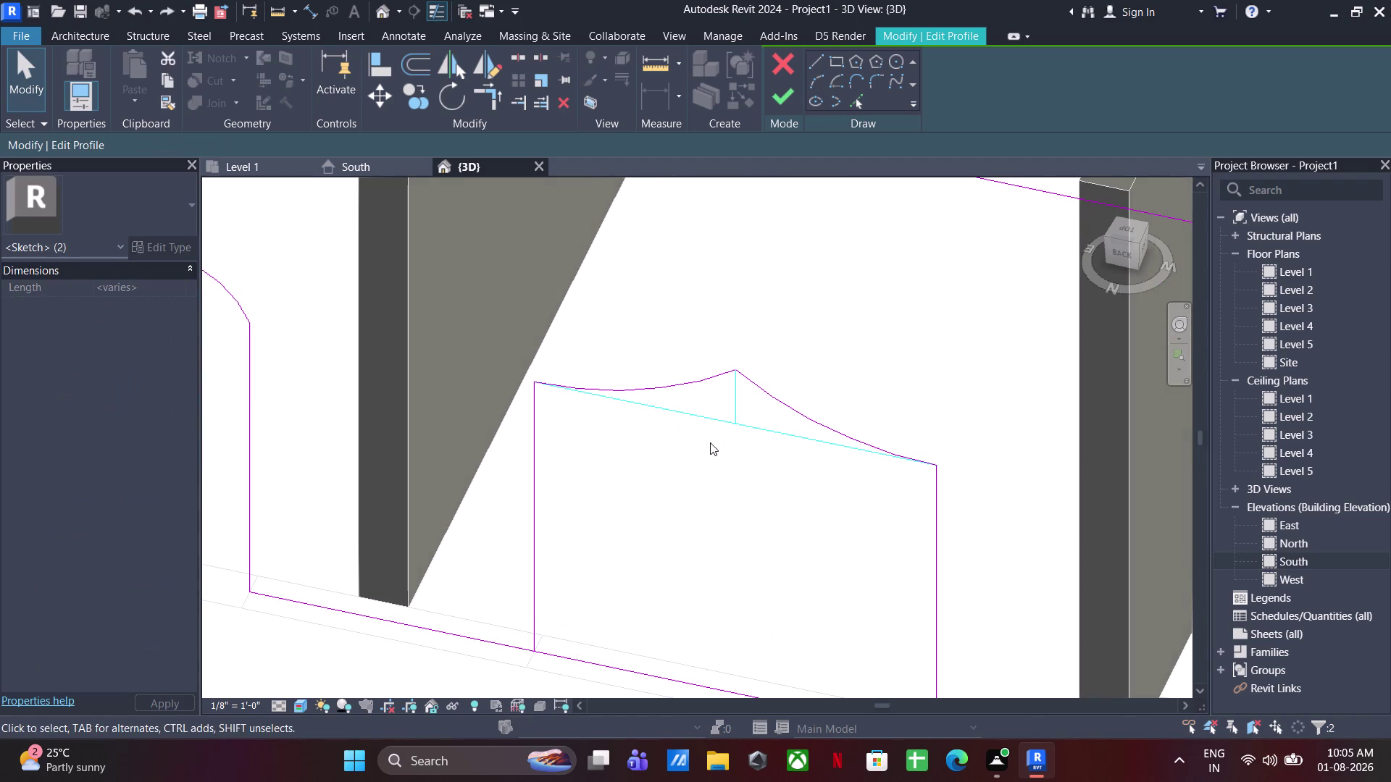
key(Delete)
scroll(down, 3)
middle_drag(741, 481, 759, 382)
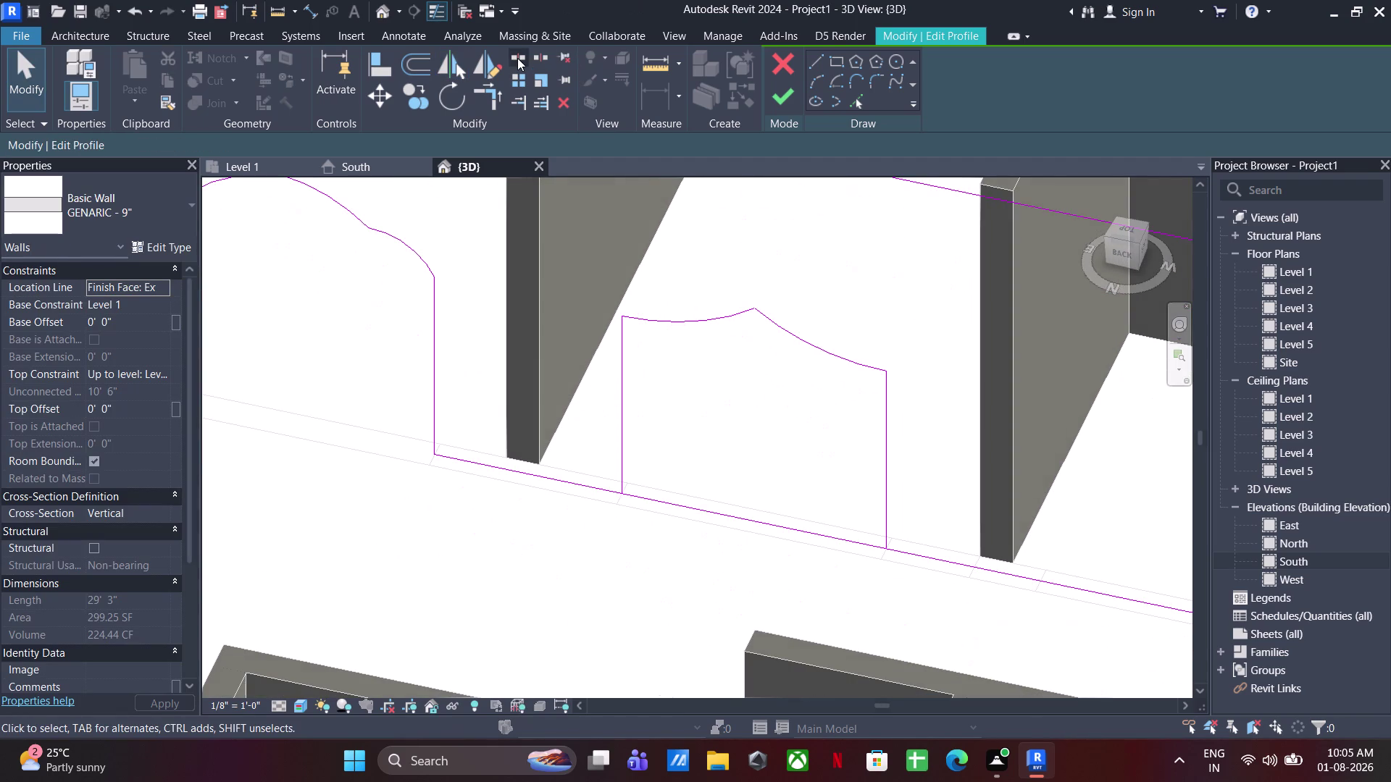
click(518, 58)
click(773, 528)
key(Escape)
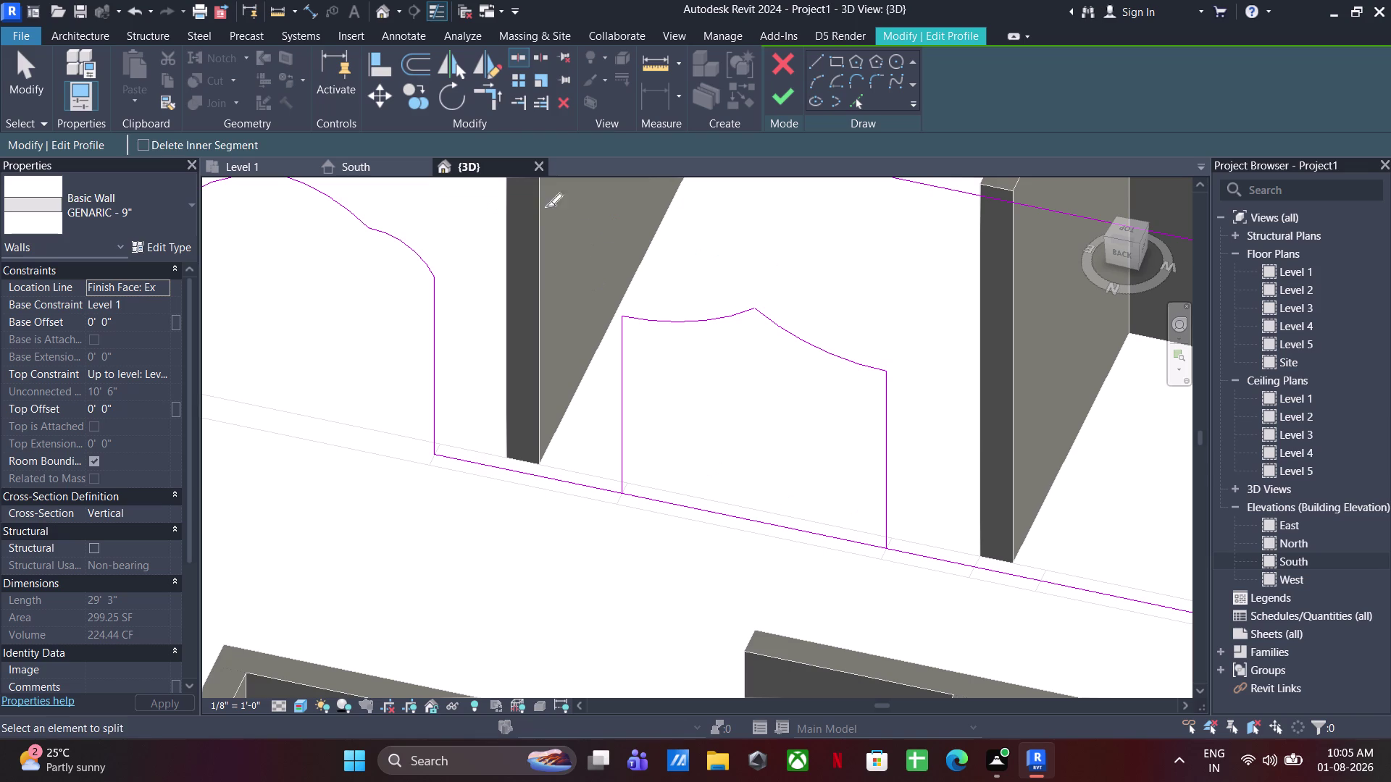
Join the second opening's sides to the wall's bottom edge line at the corners.
key(Escape)
click(479, 97)
click(587, 485)
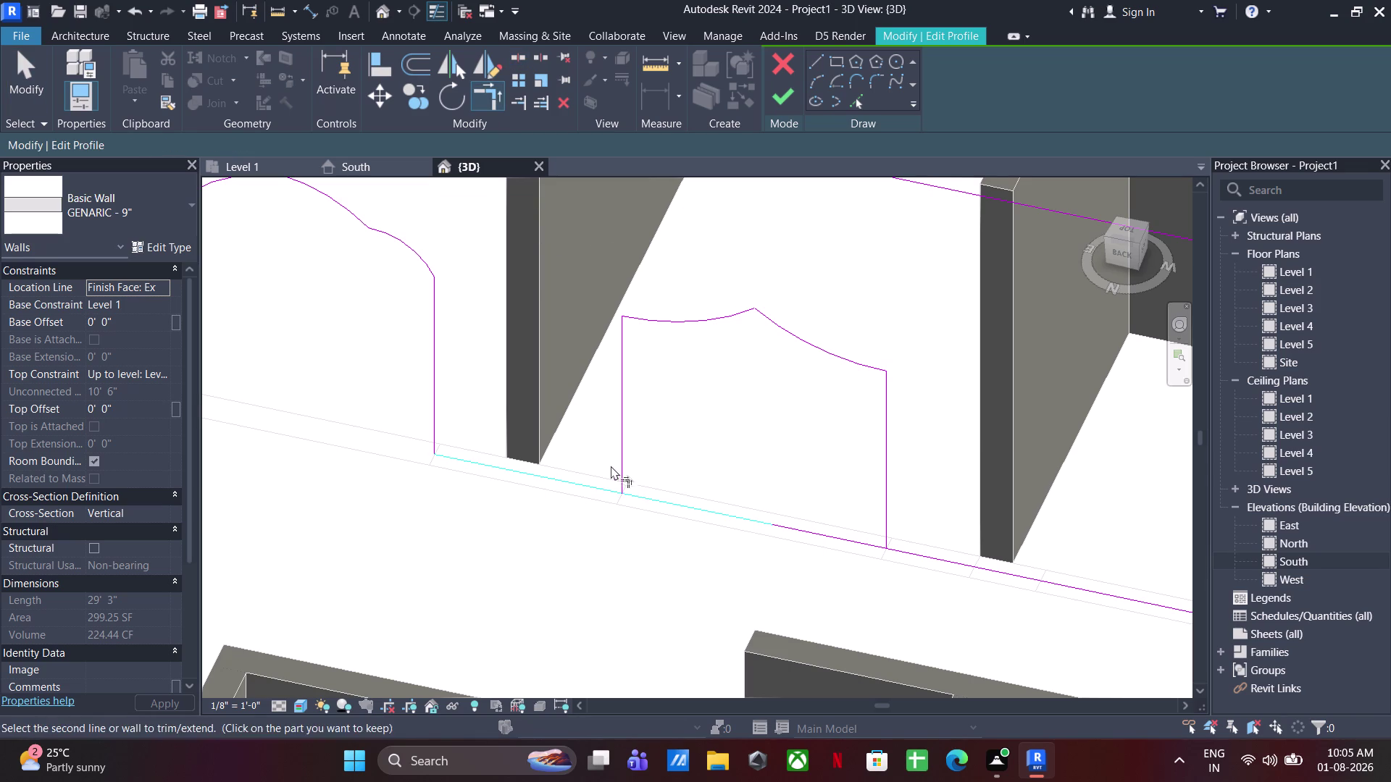
click(619, 459)
click(888, 515)
click(926, 552)
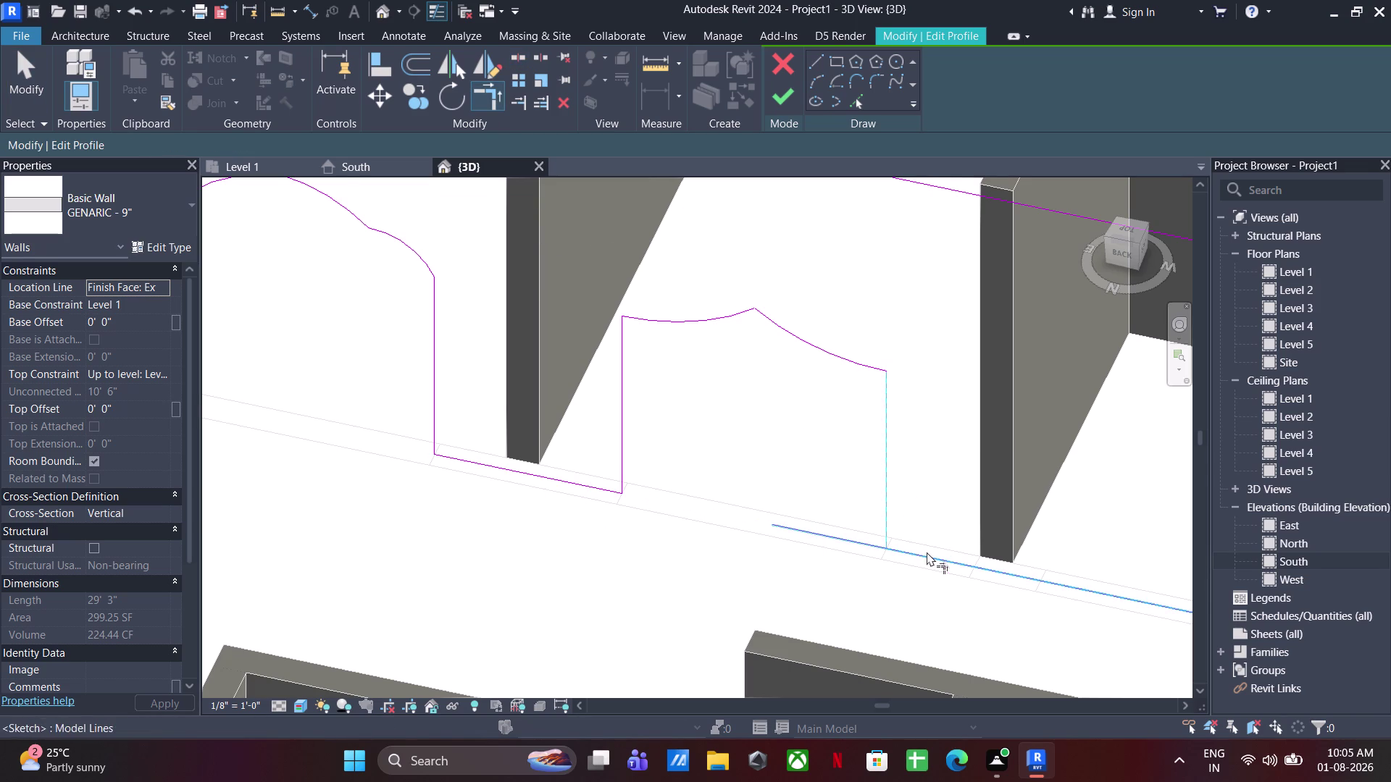
key(Escape)
Exit the sketch tools and apply the arched profile with Finish Edit Mode.
scroll(down, 3)
middle_drag(765, 510, 755, 497)
key(Escape)
key(Escape)
click(795, 90)
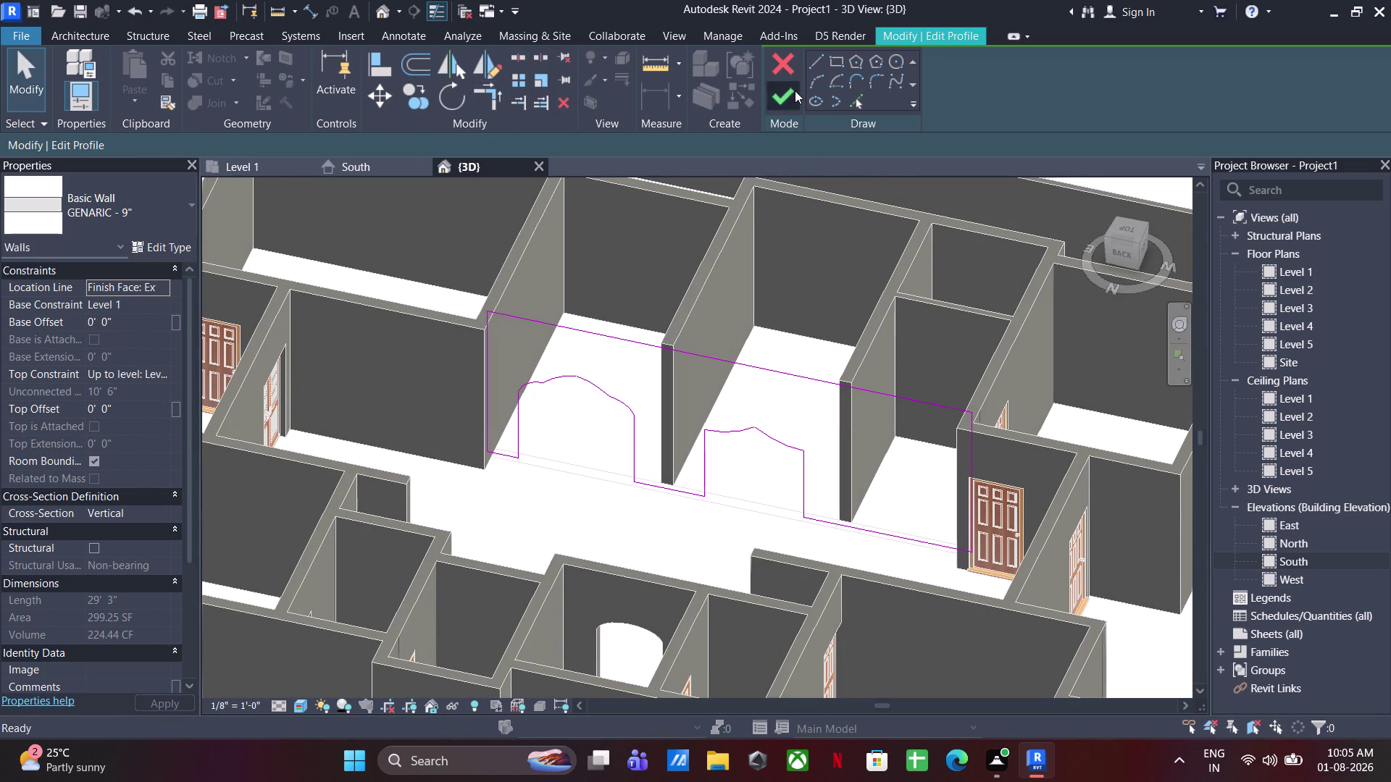
scroll(down, 3)
click(610, 476)
In the Level 1 plan, select the wall between the dining area and drawing room.
scroll(down, 3)
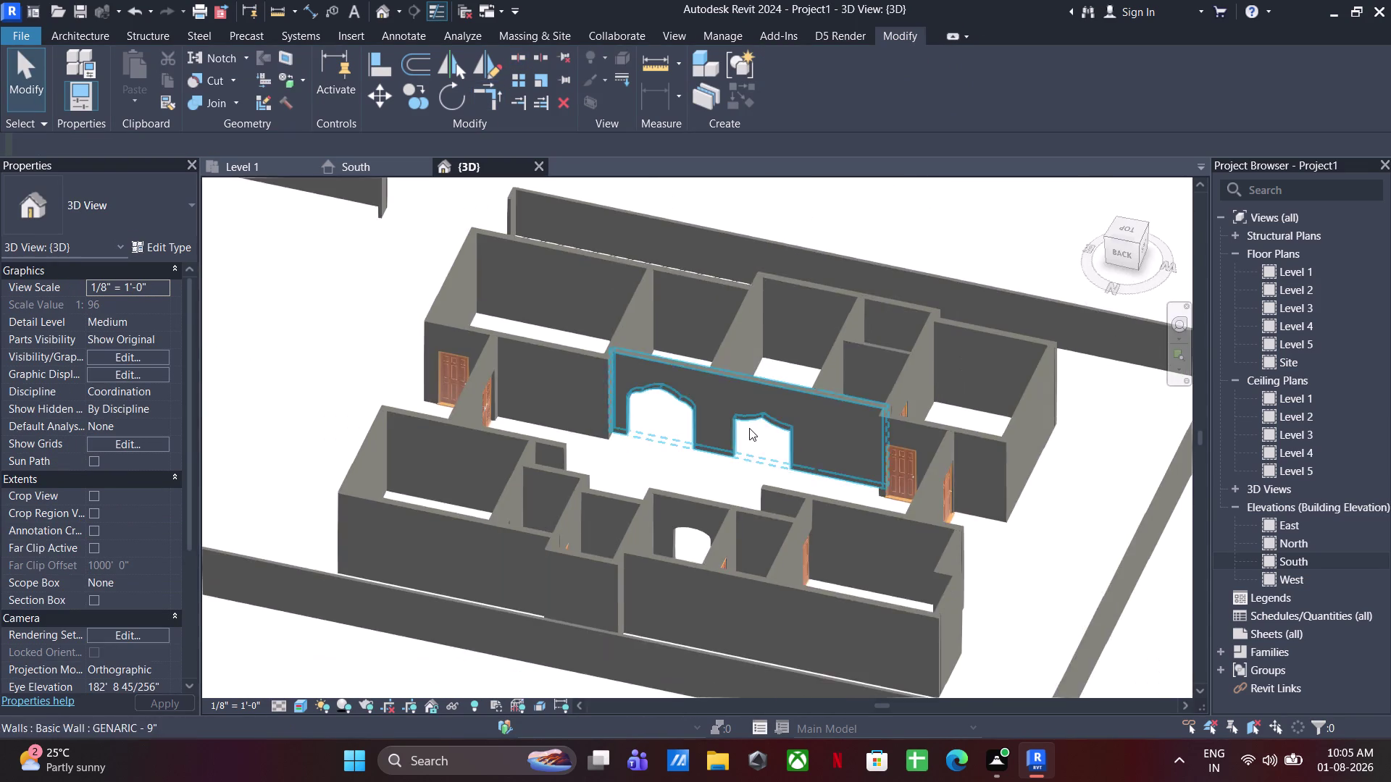
middle_drag(747, 429, 597, 502)
click(280, 164)
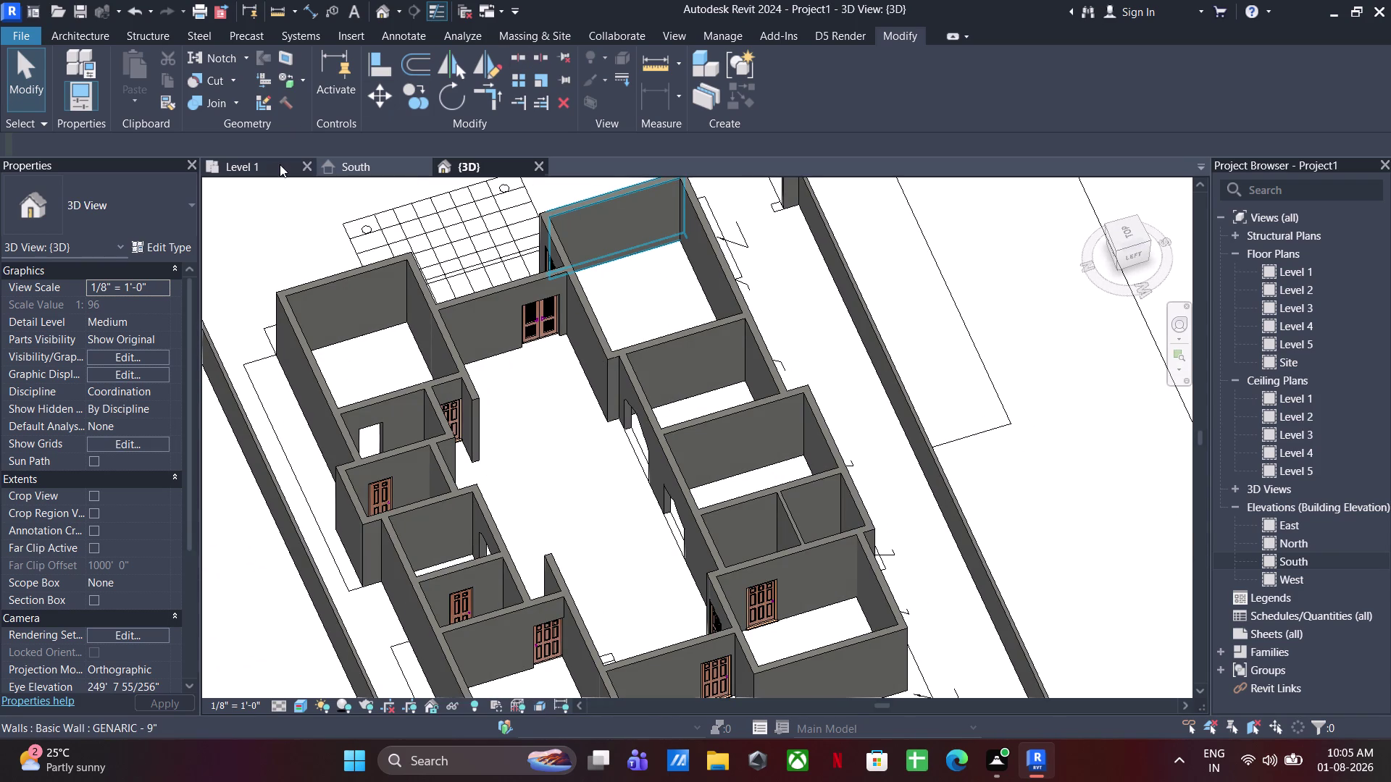
scroll(down, 3)
scroll(down, 3)
scroll(up, 3)
scroll(down, 3)
middle_drag(791, 423, 789, 402)
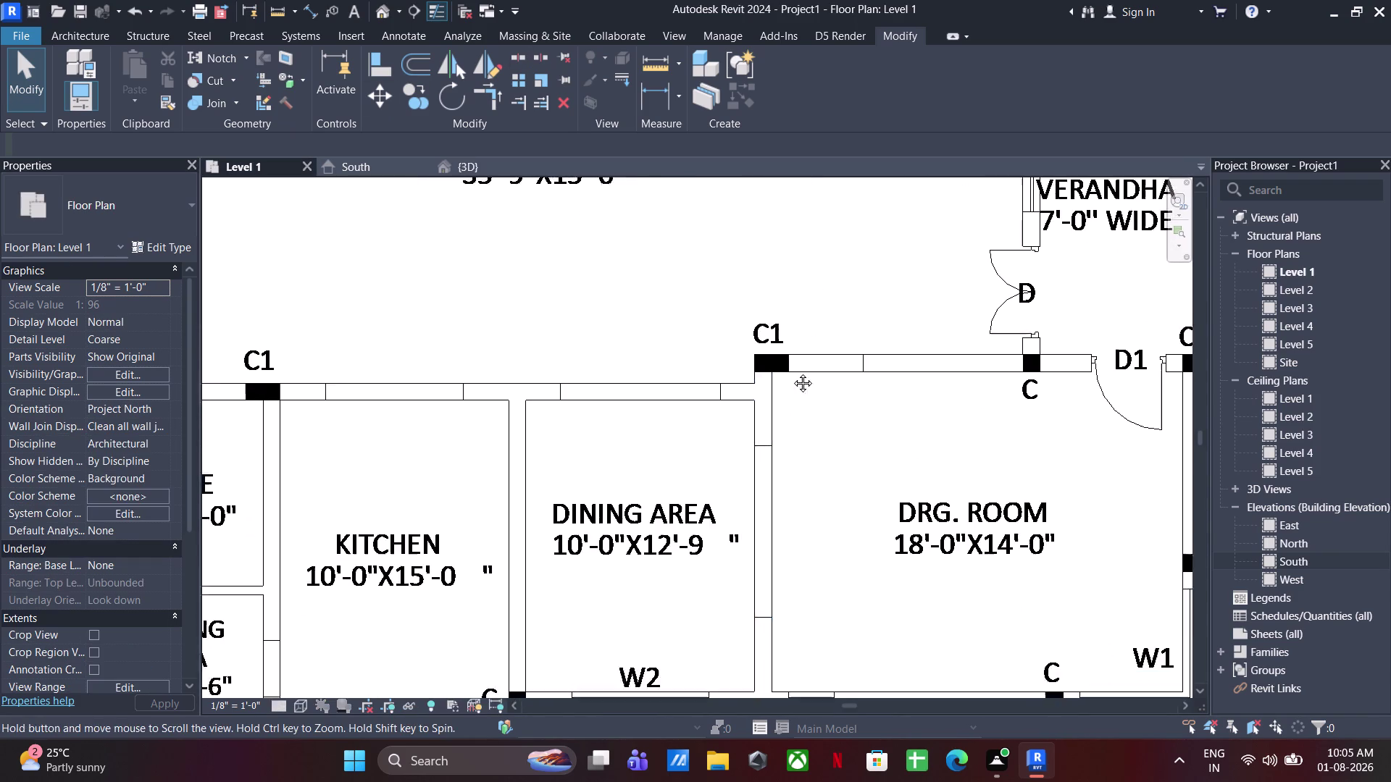
middle_drag(789, 402, 801, 255)
click(767, 438)
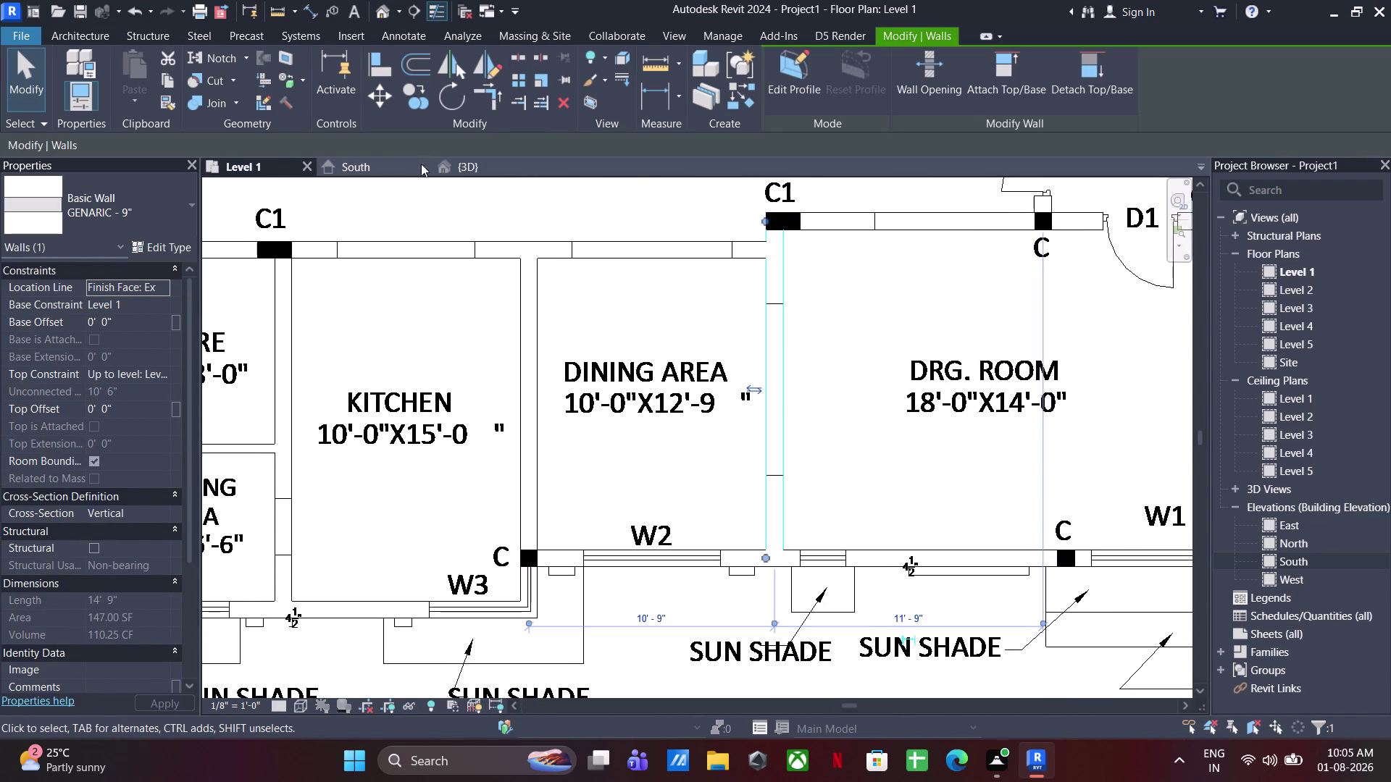
Return to the {3D} view, frame the drawing room wall and start Edit Profile.
click(453, 176)
click(478, 159)
scroll(down, 3)
middle_drag(743, 303, 659, 283)
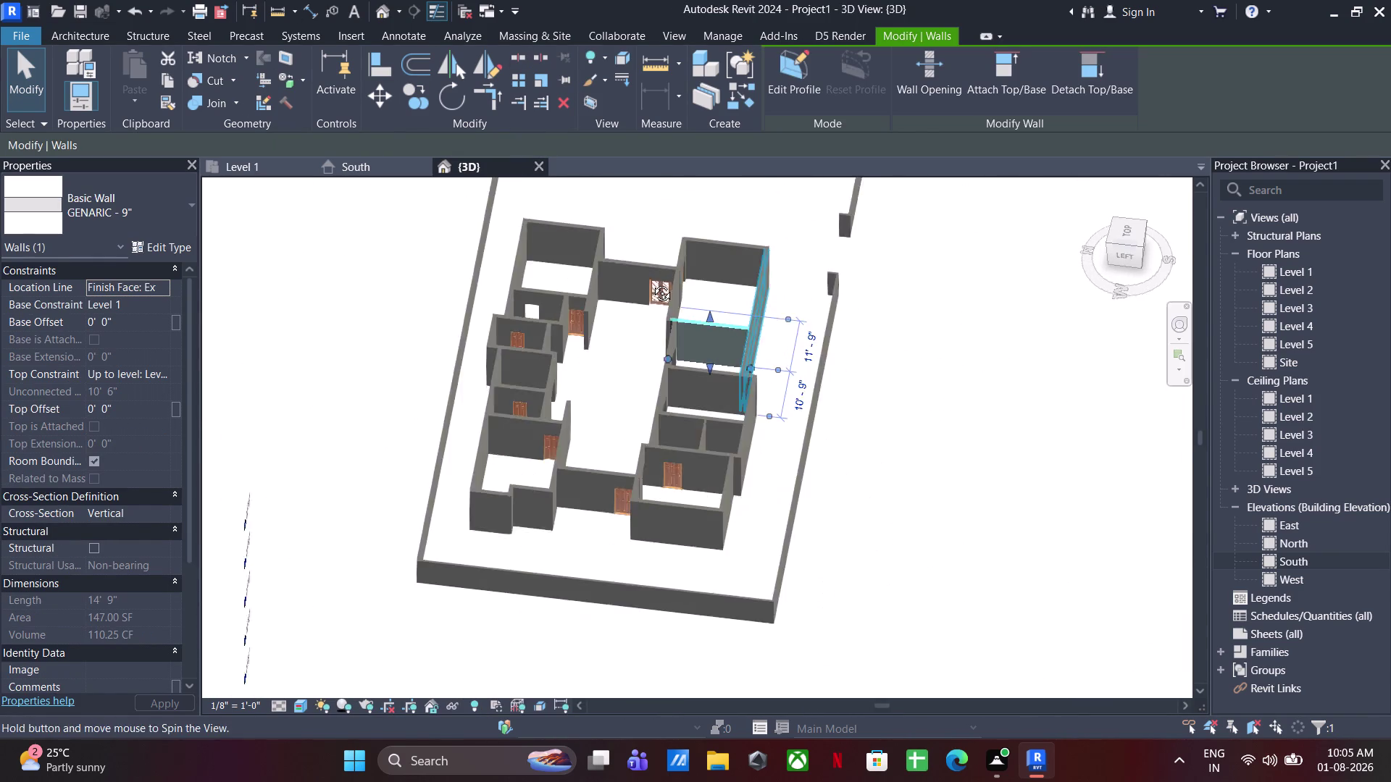
middle_drag(659, 283, 653, 281)
scroll(up, 3)
middle_drag(728, 411, 791, 410)
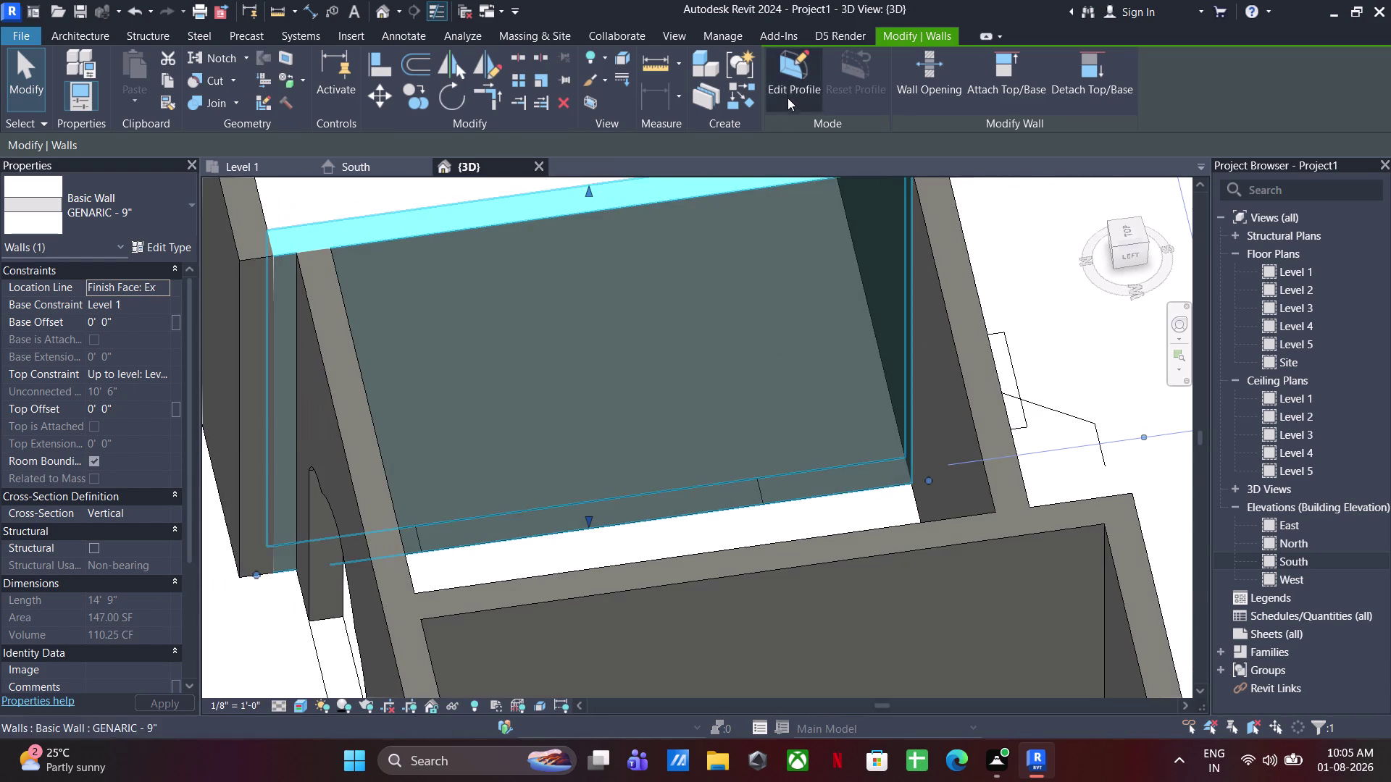
click(787, 92)
Sketch a rectangular opening on the wall base with 4' sides and a 7'-6" top.
middle_drag(650, 480, 626, 488)
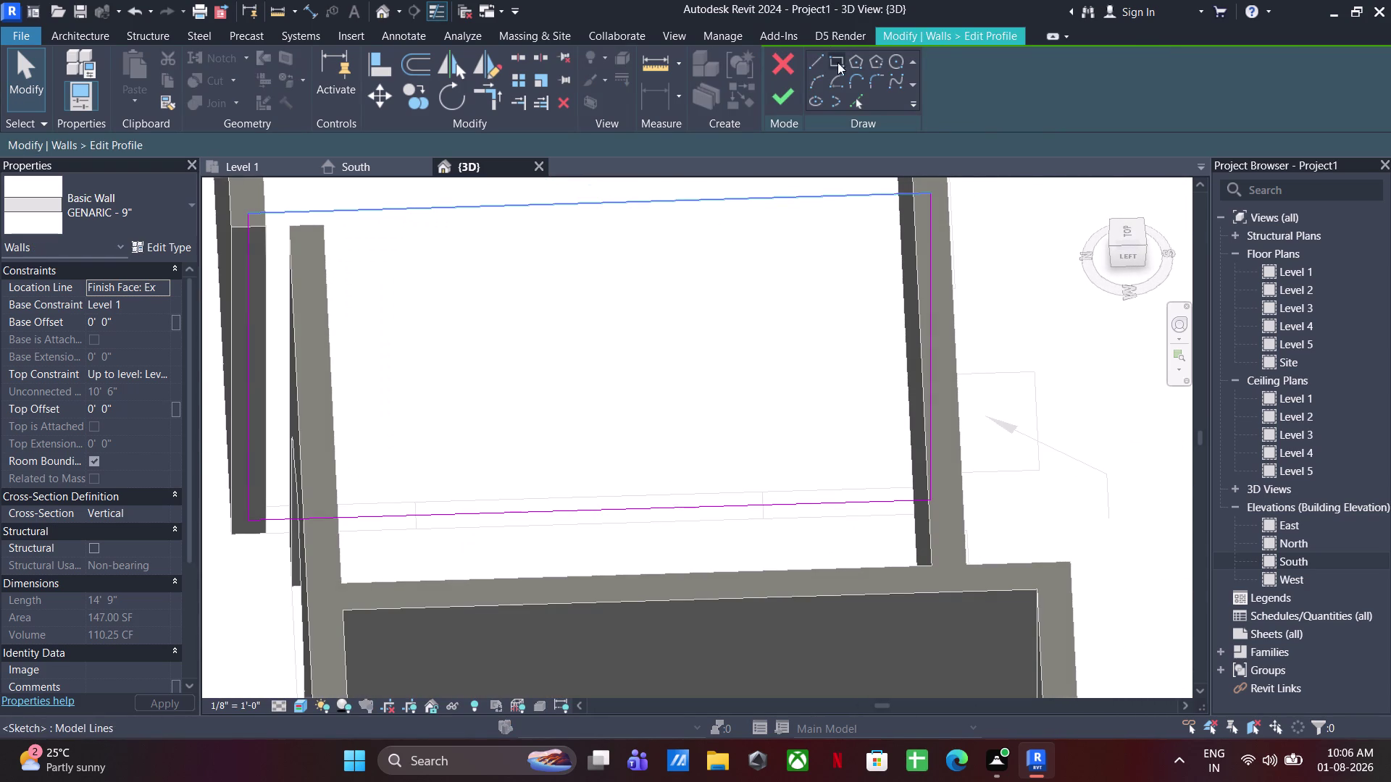
click(821, 56)
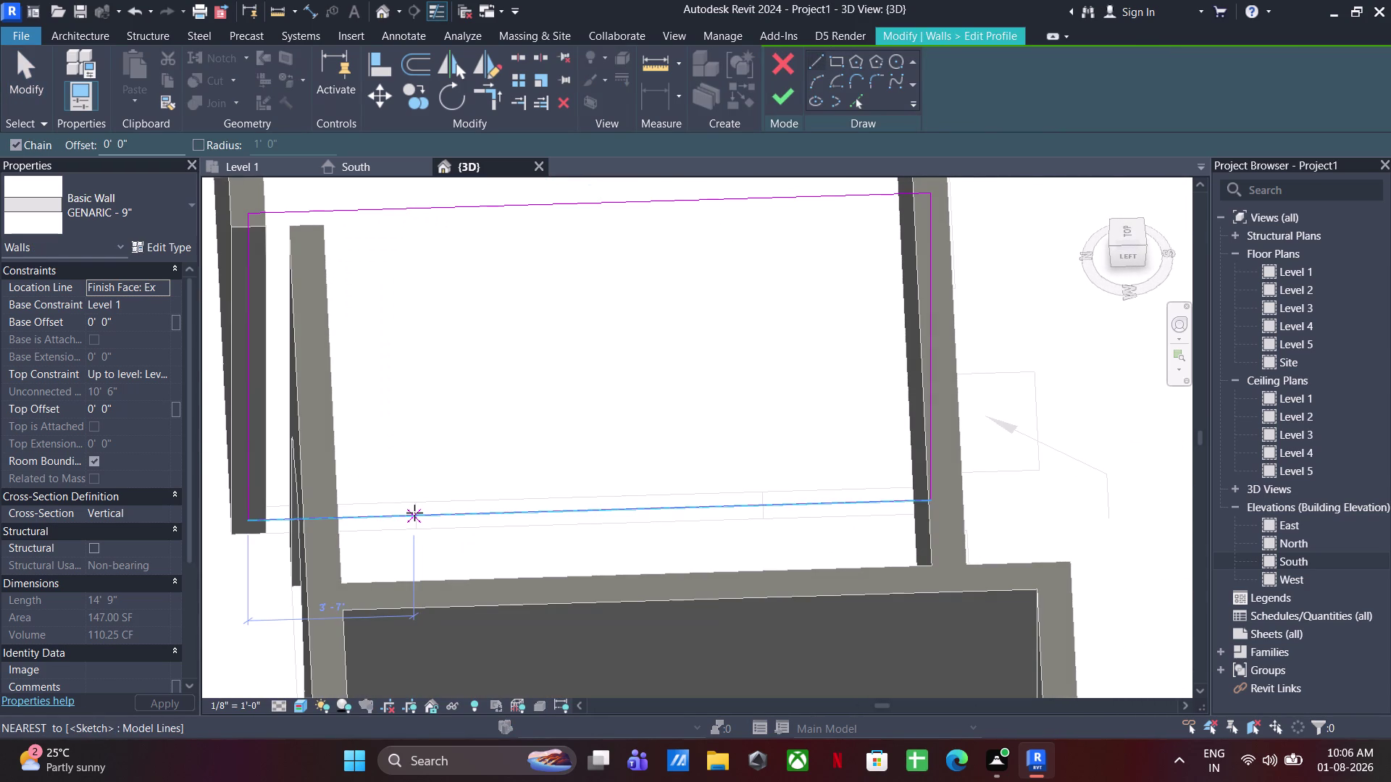
click(414, 513)
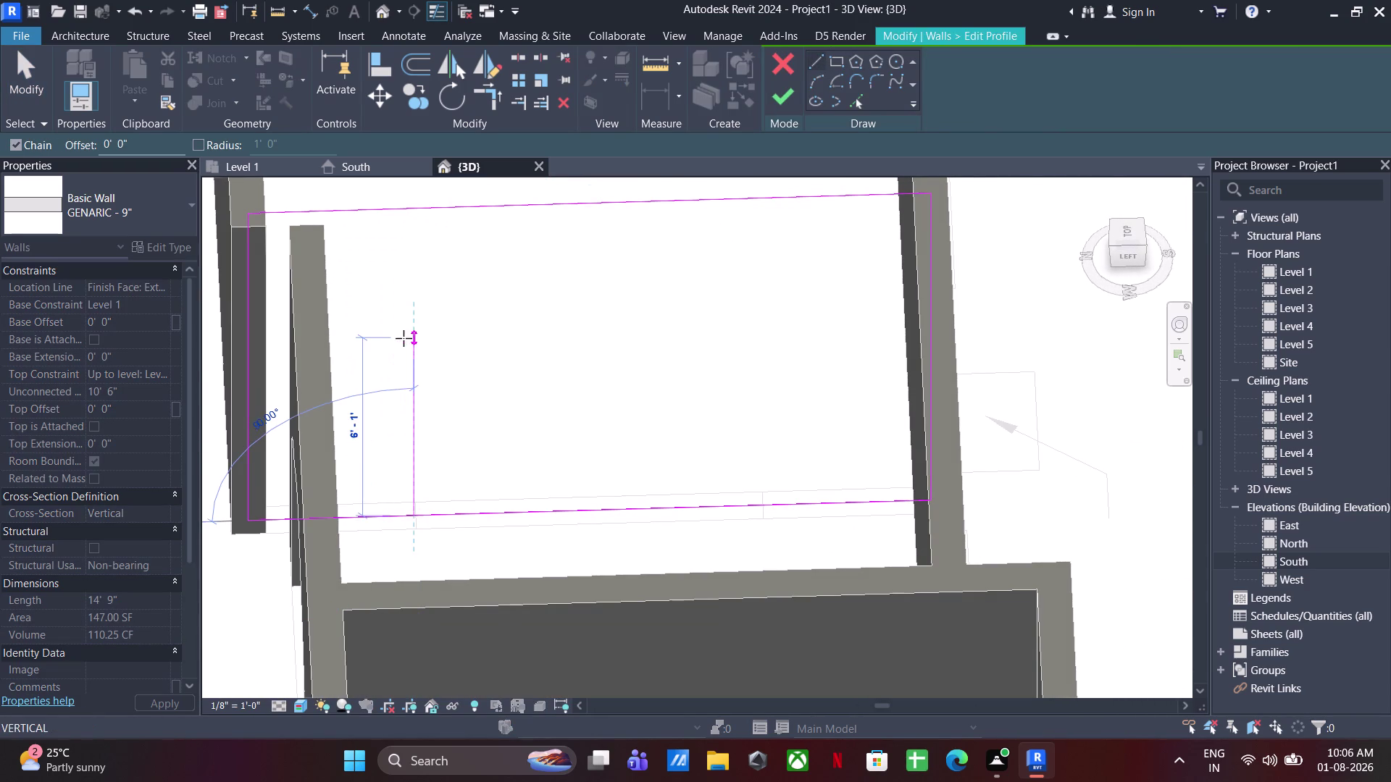
key(Escape)
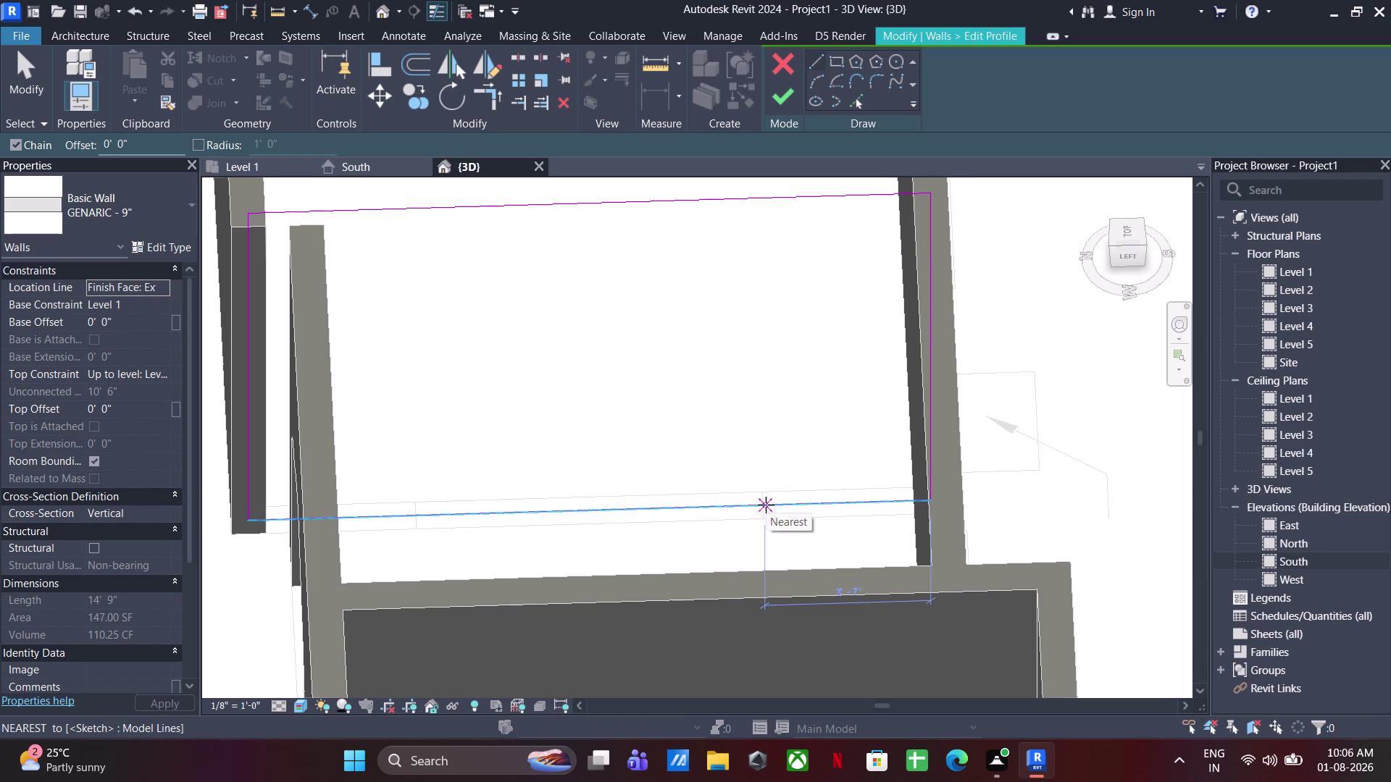
click(763, 505)
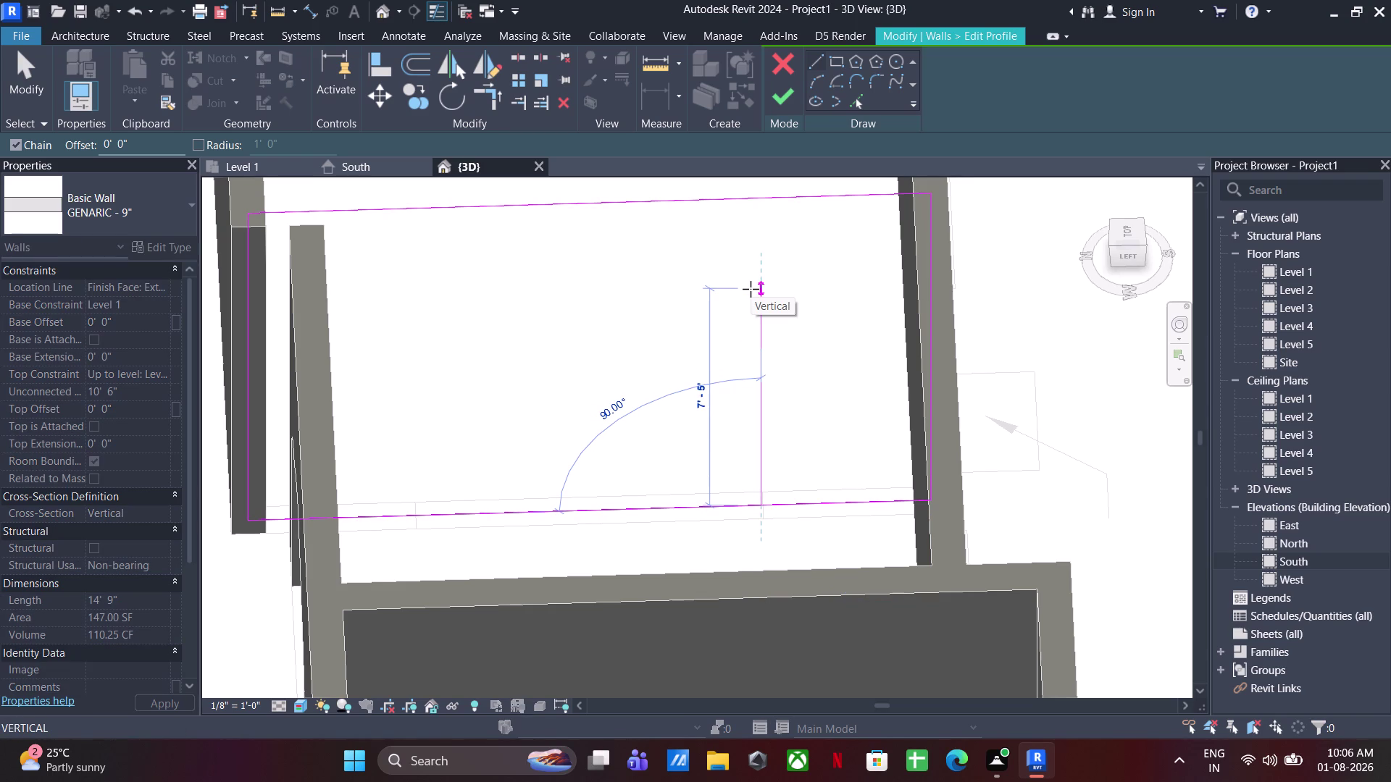
text(4')
key(Return)
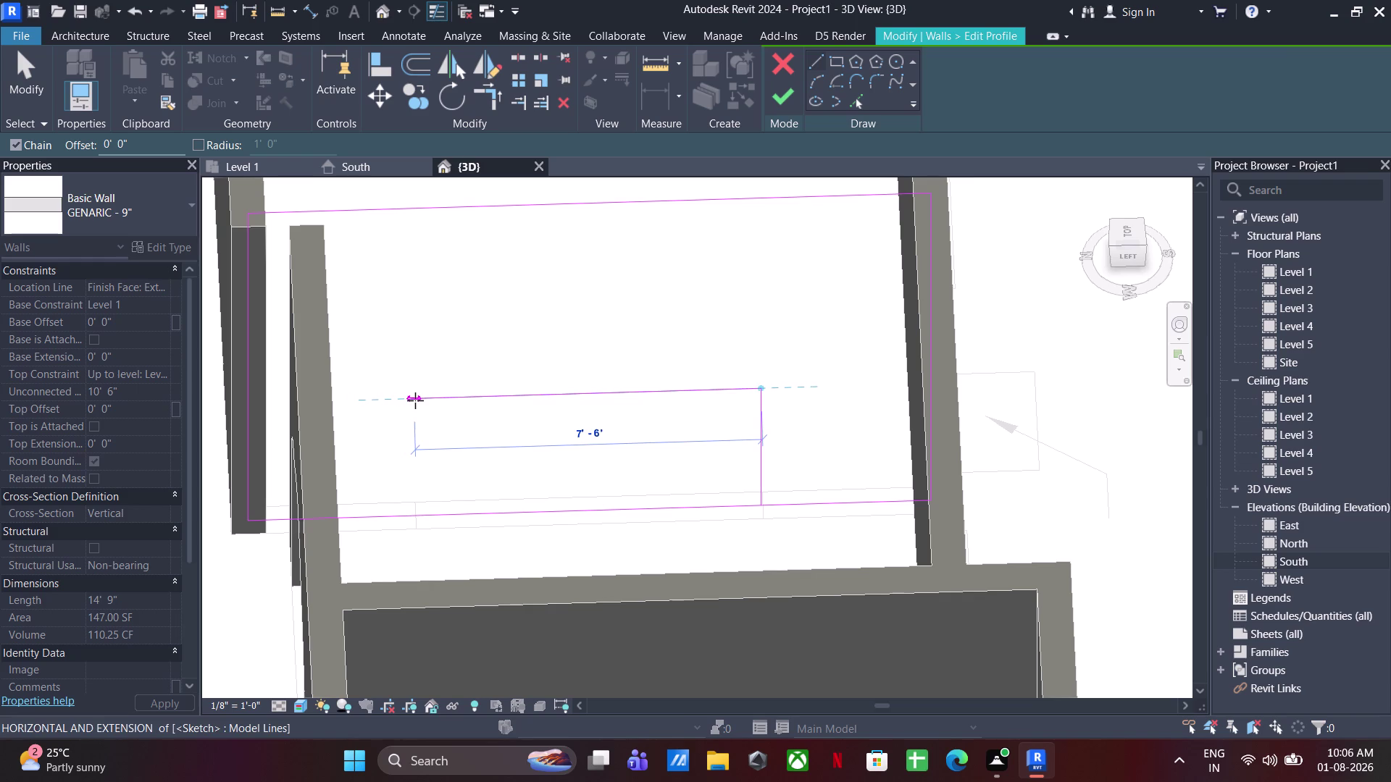
click(415, 401)
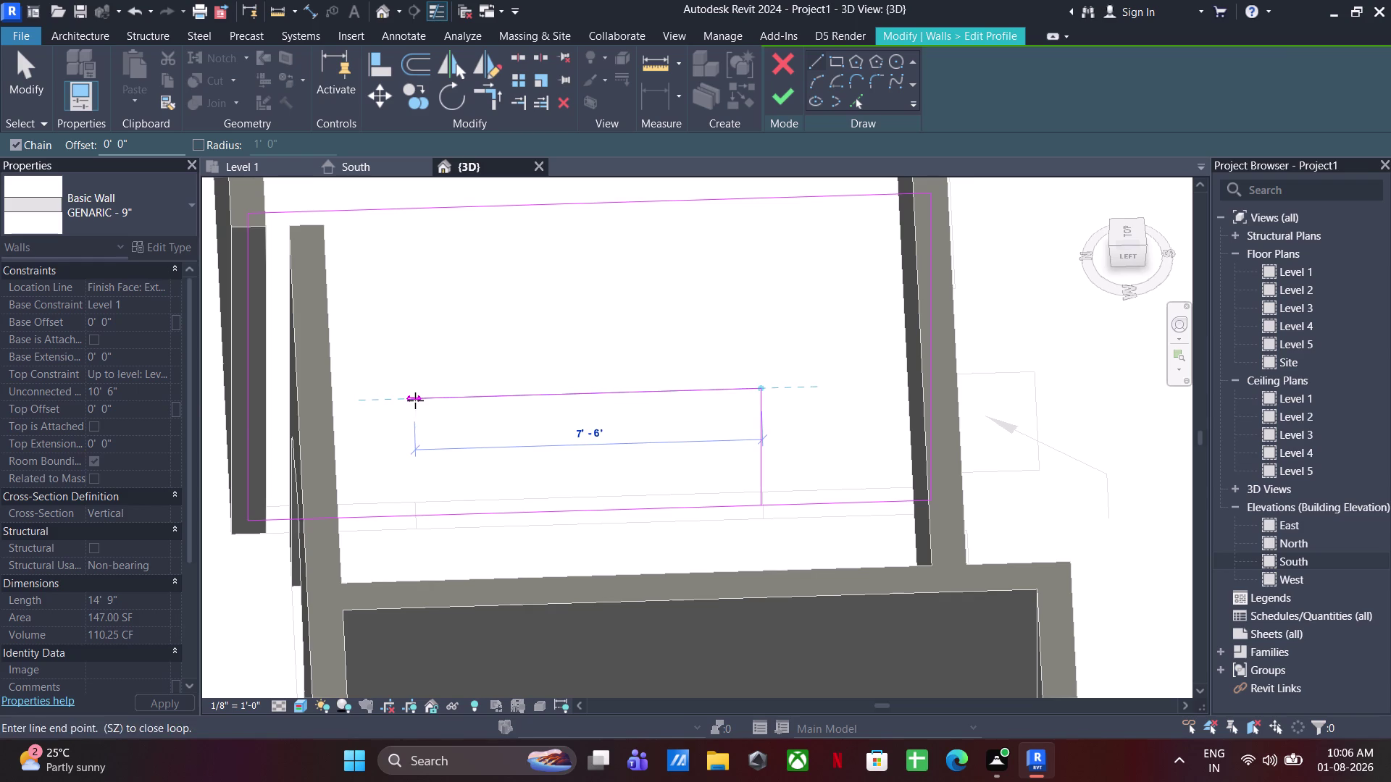
click(418, 515)
key(Escape)
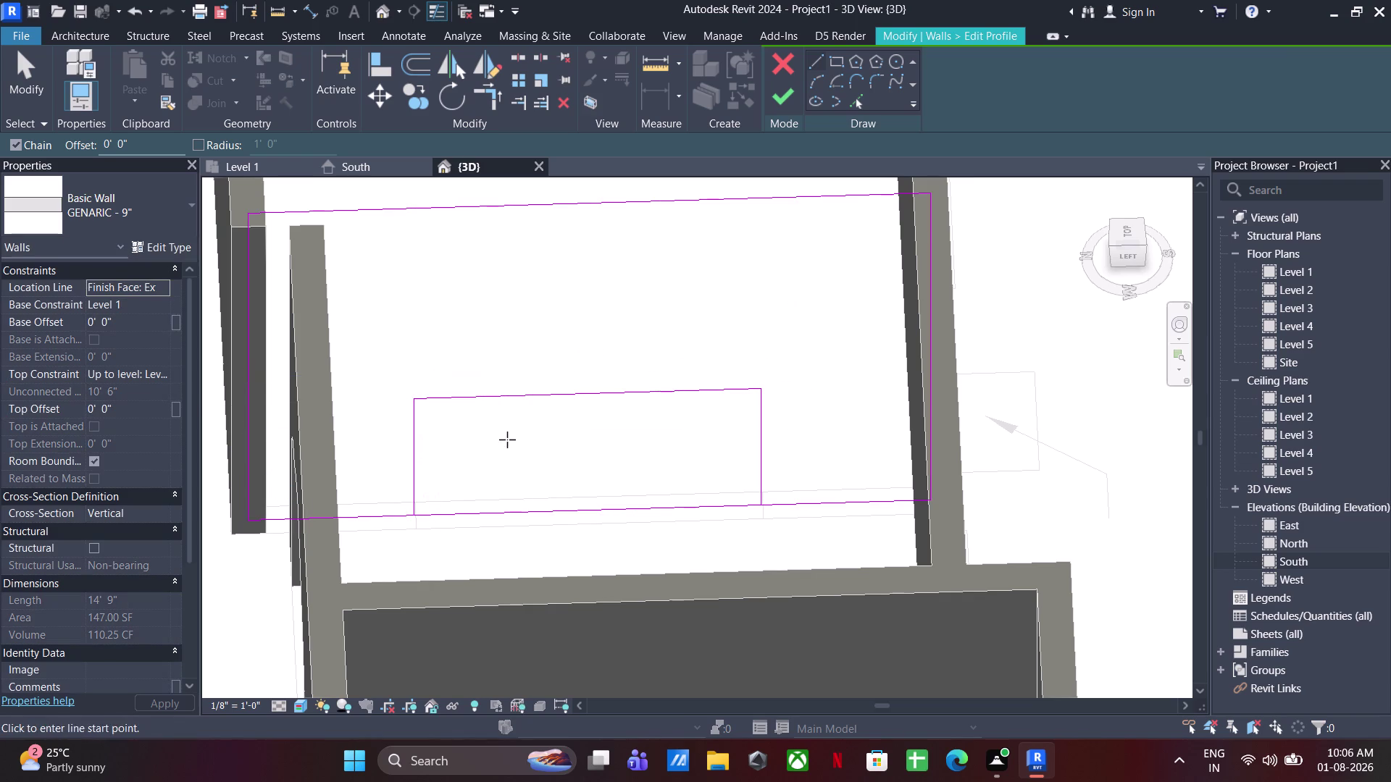
key(Escape)
Draw a 3' vertical guide line from the opening top's midpoint, plus two 3' horizontal lines.
click(813, 62)
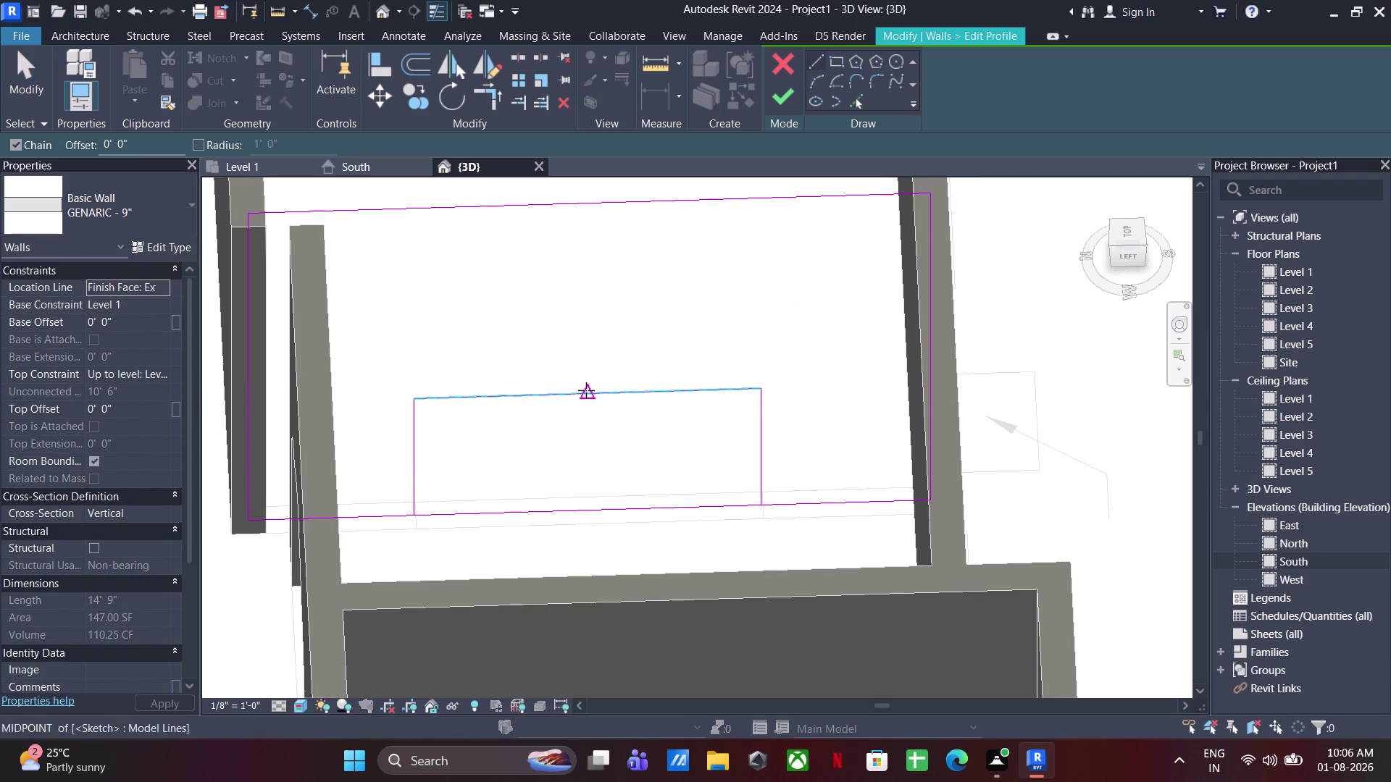
click(586, 394)
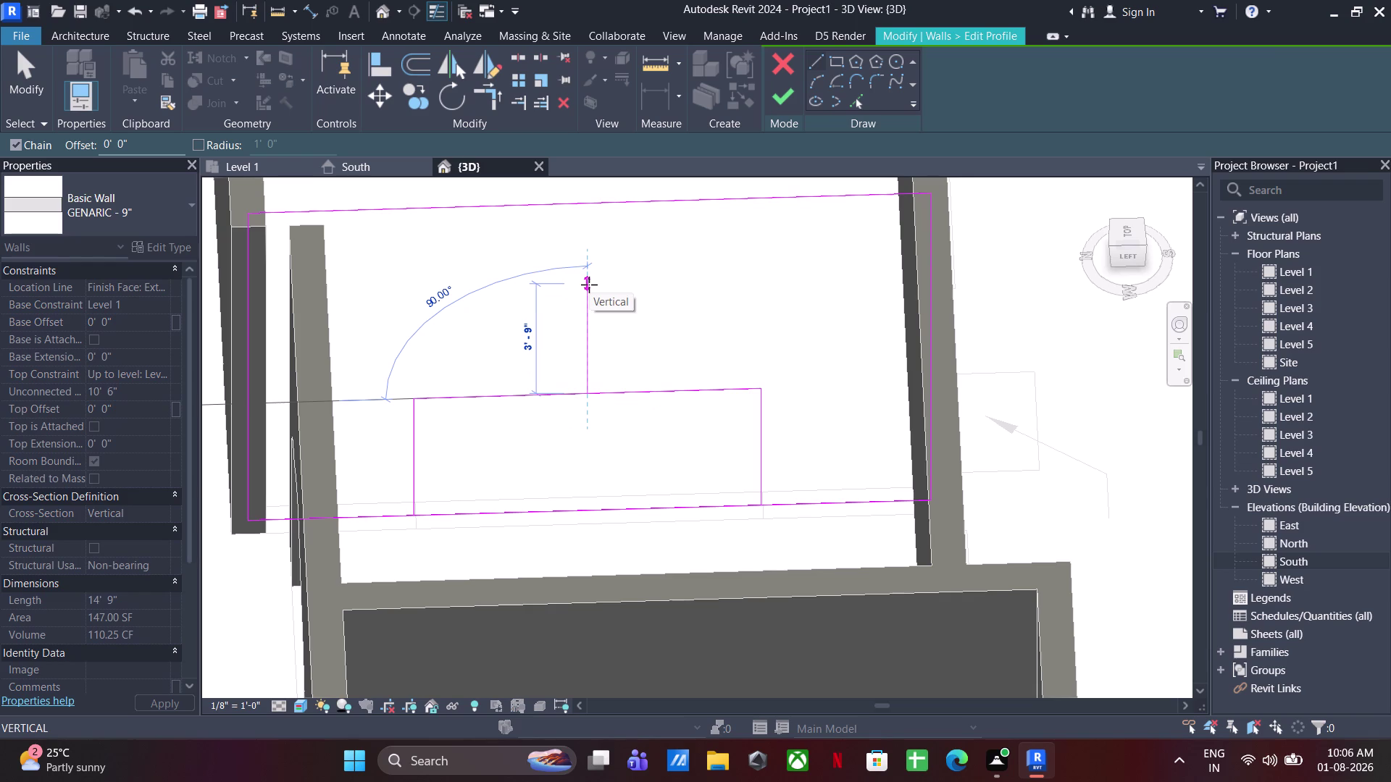
text(3')
key(Return)
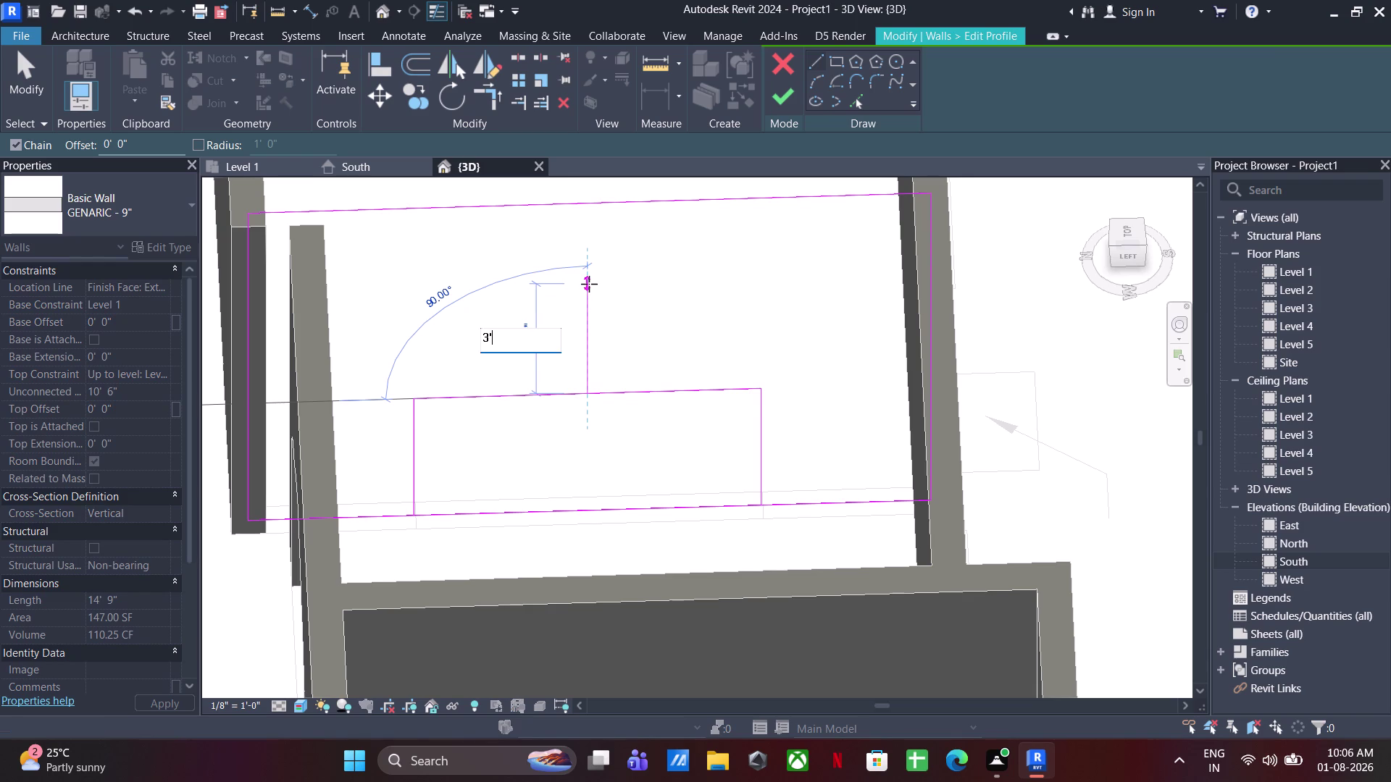
key(Escape)
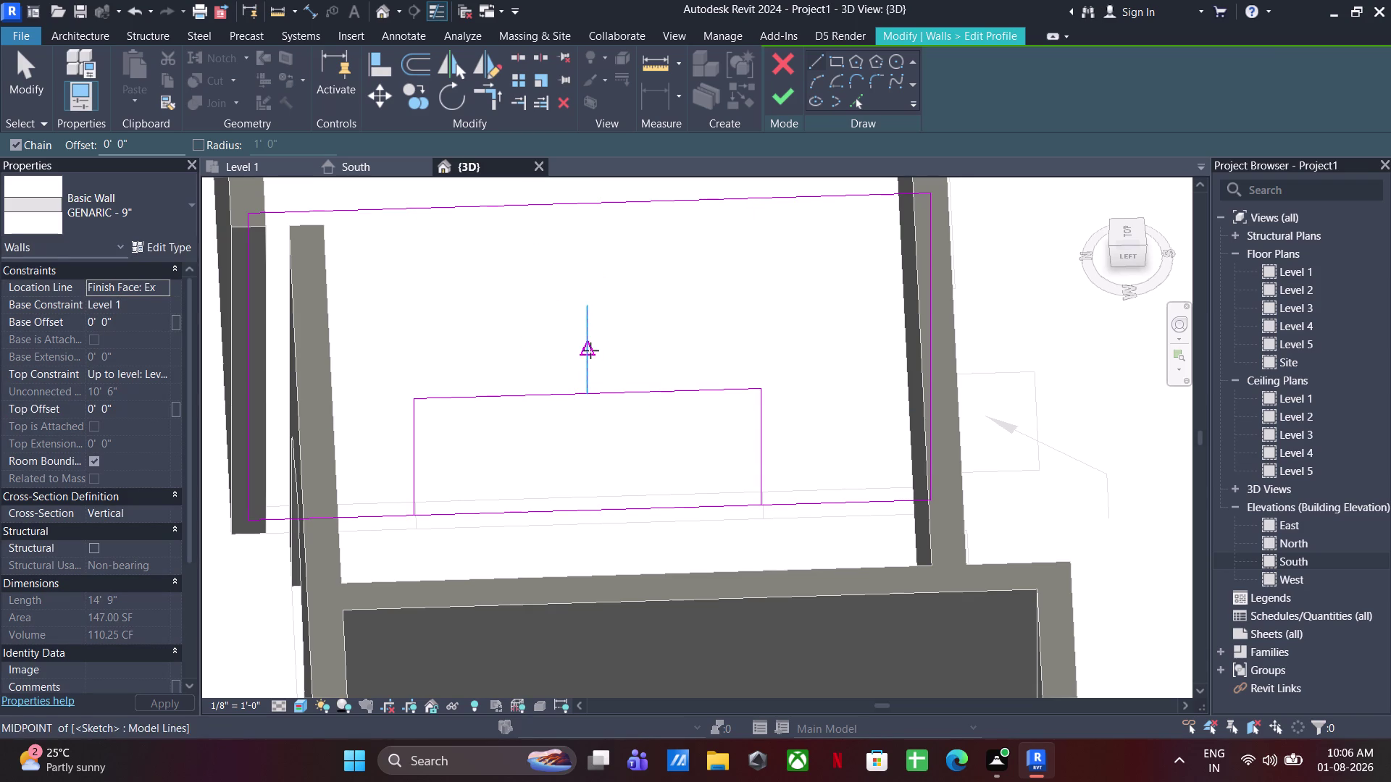
click(588, 351)
text(3)
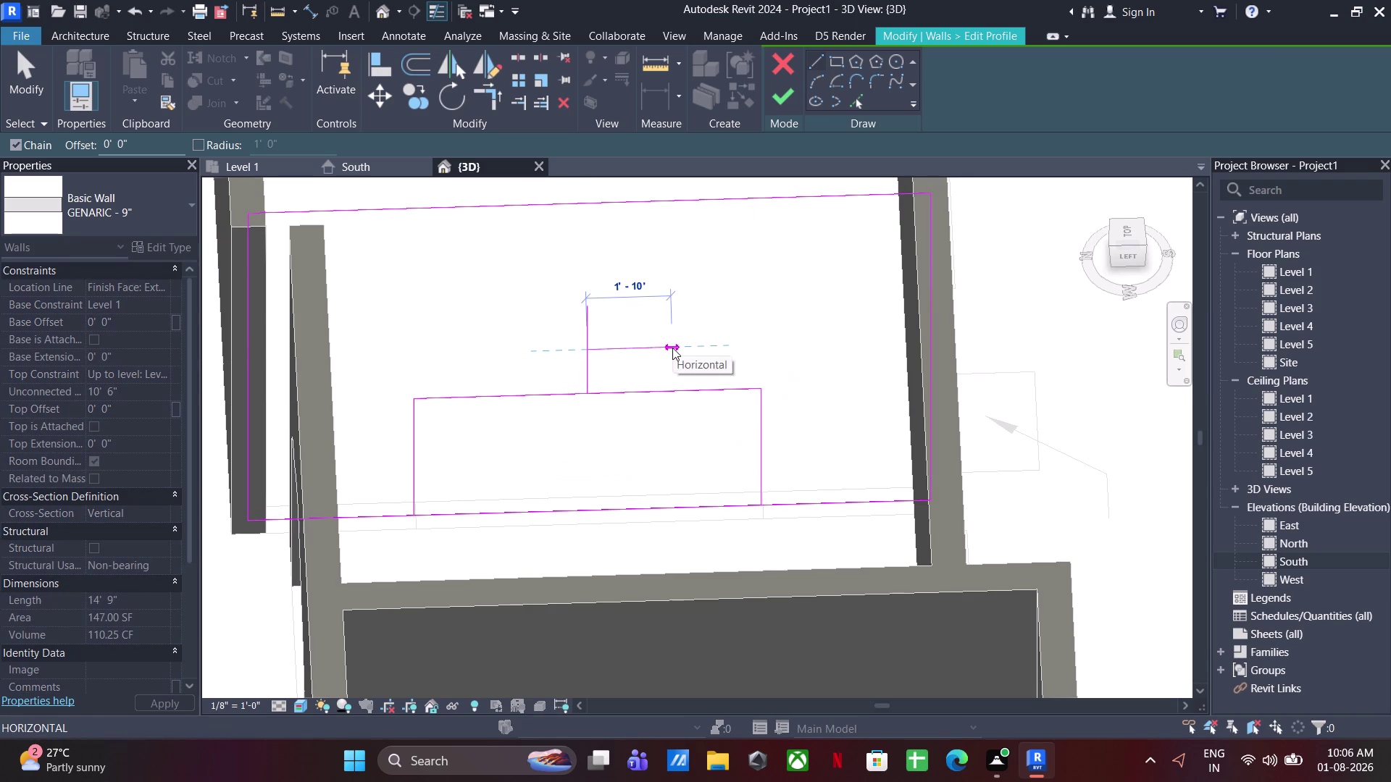
text(')
key(Return)
key(Escape)
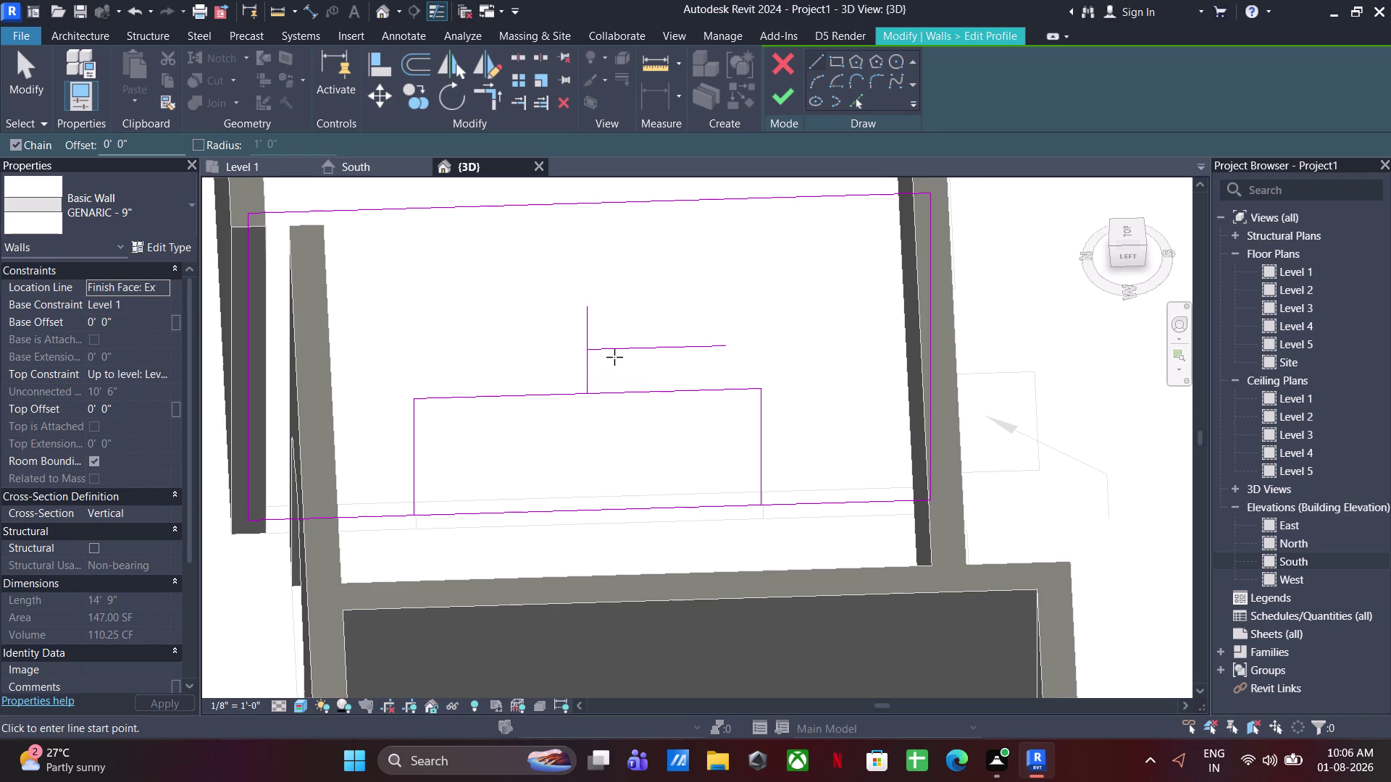
click(586, 349)
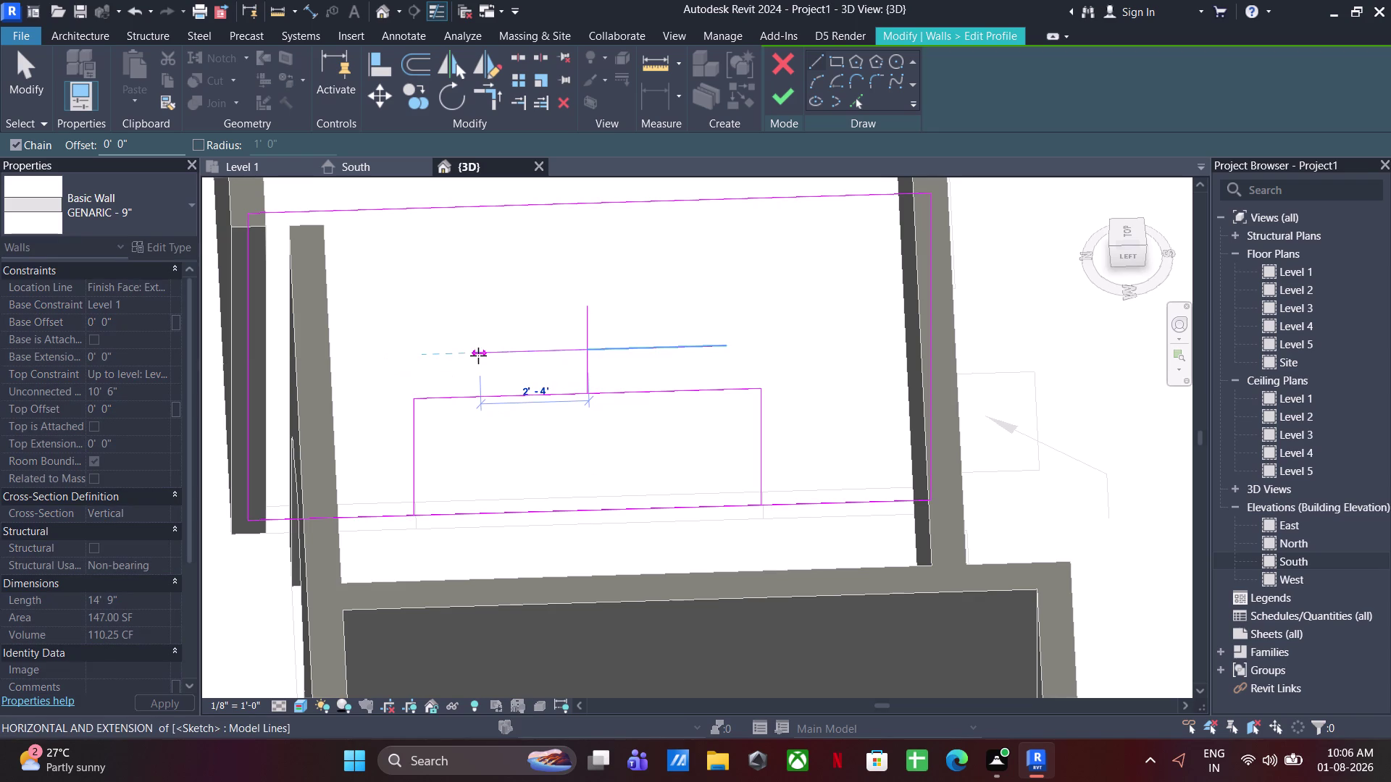
text(3')
key(Return)
key(Escape)
key(Escape)
scroll(up, 3)
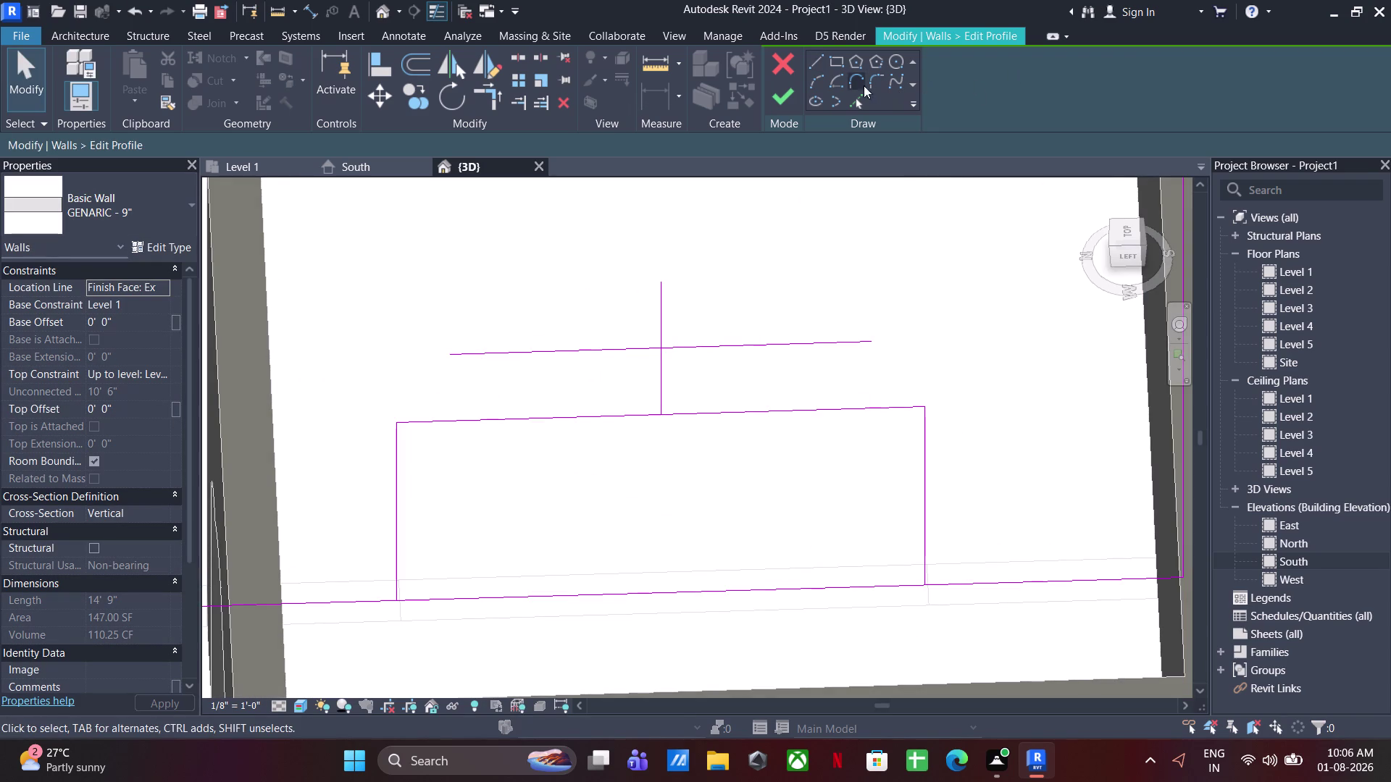
click(822, 85)
click(397, 426)
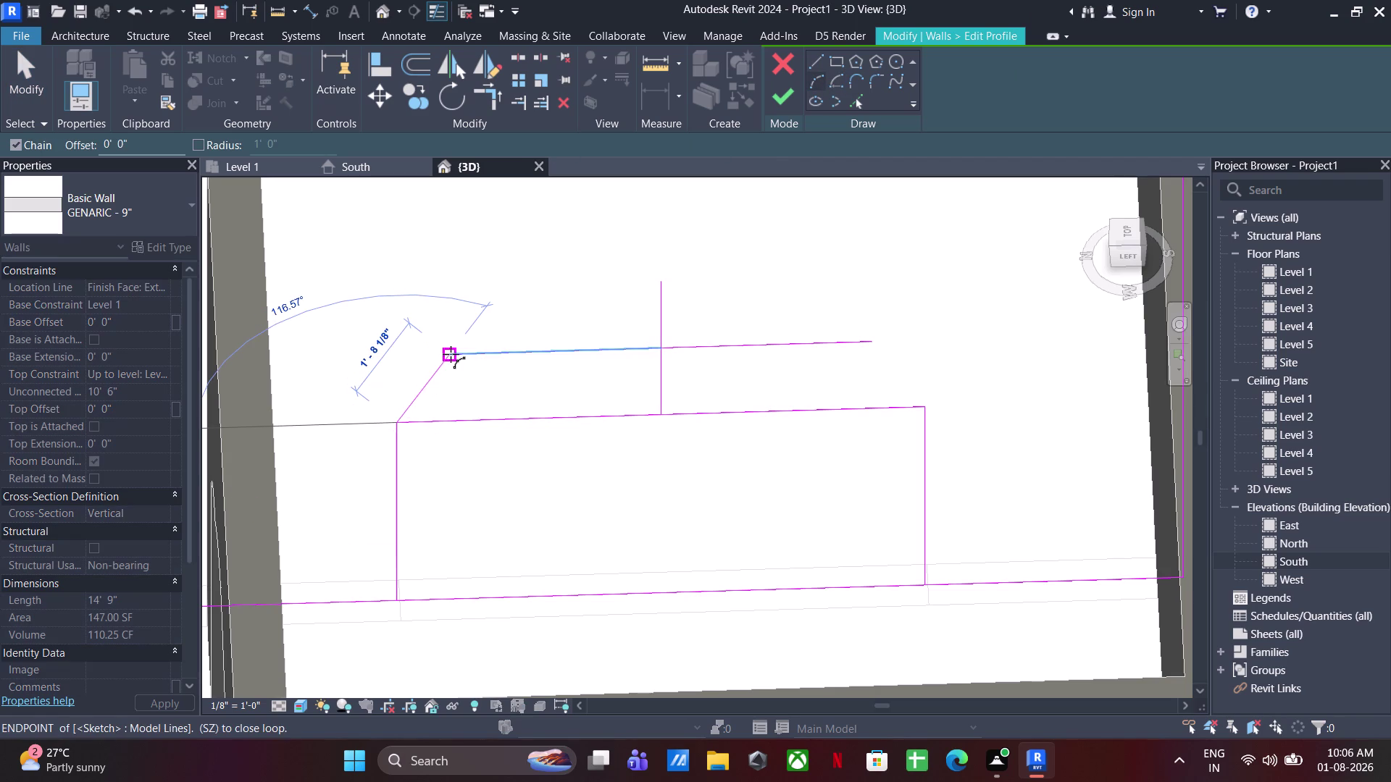
click(450, 354)
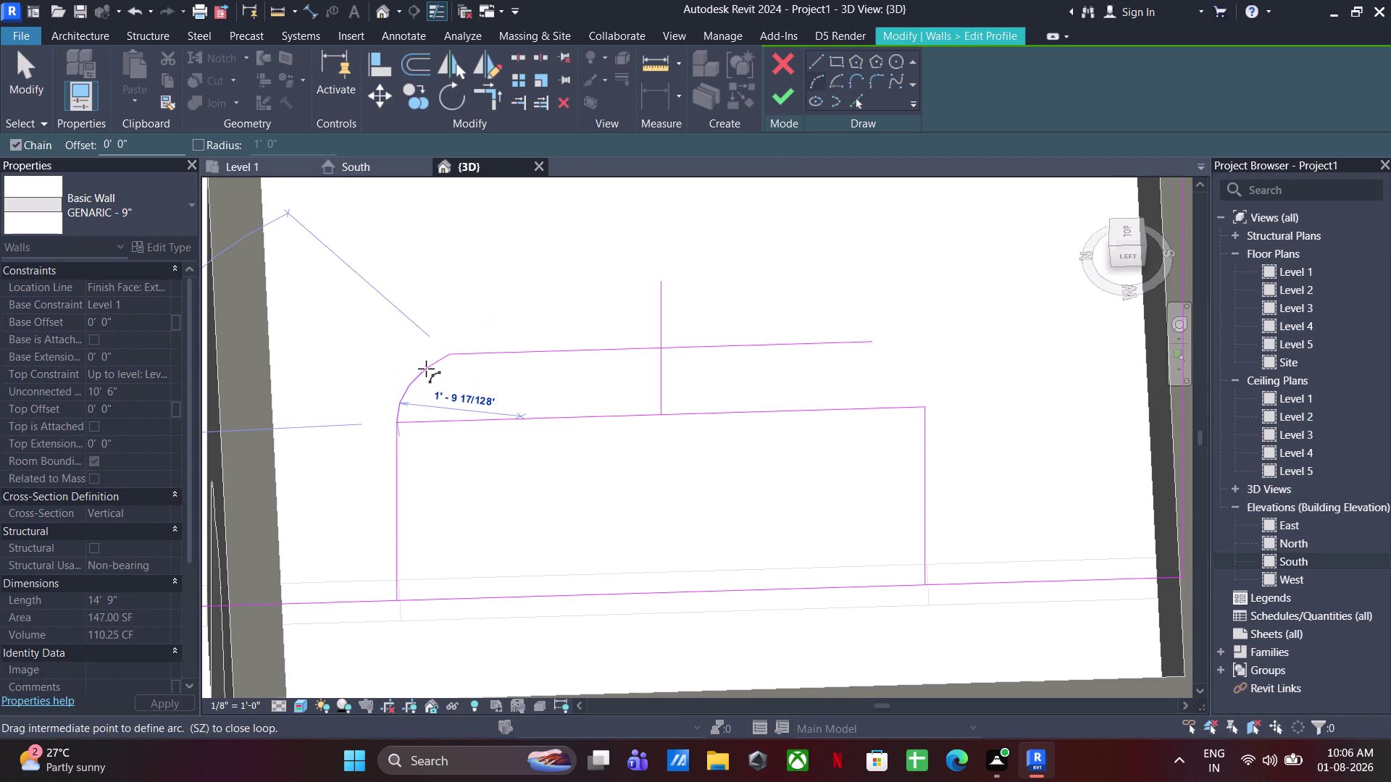
middle_drag(426, 389, 376, 357)
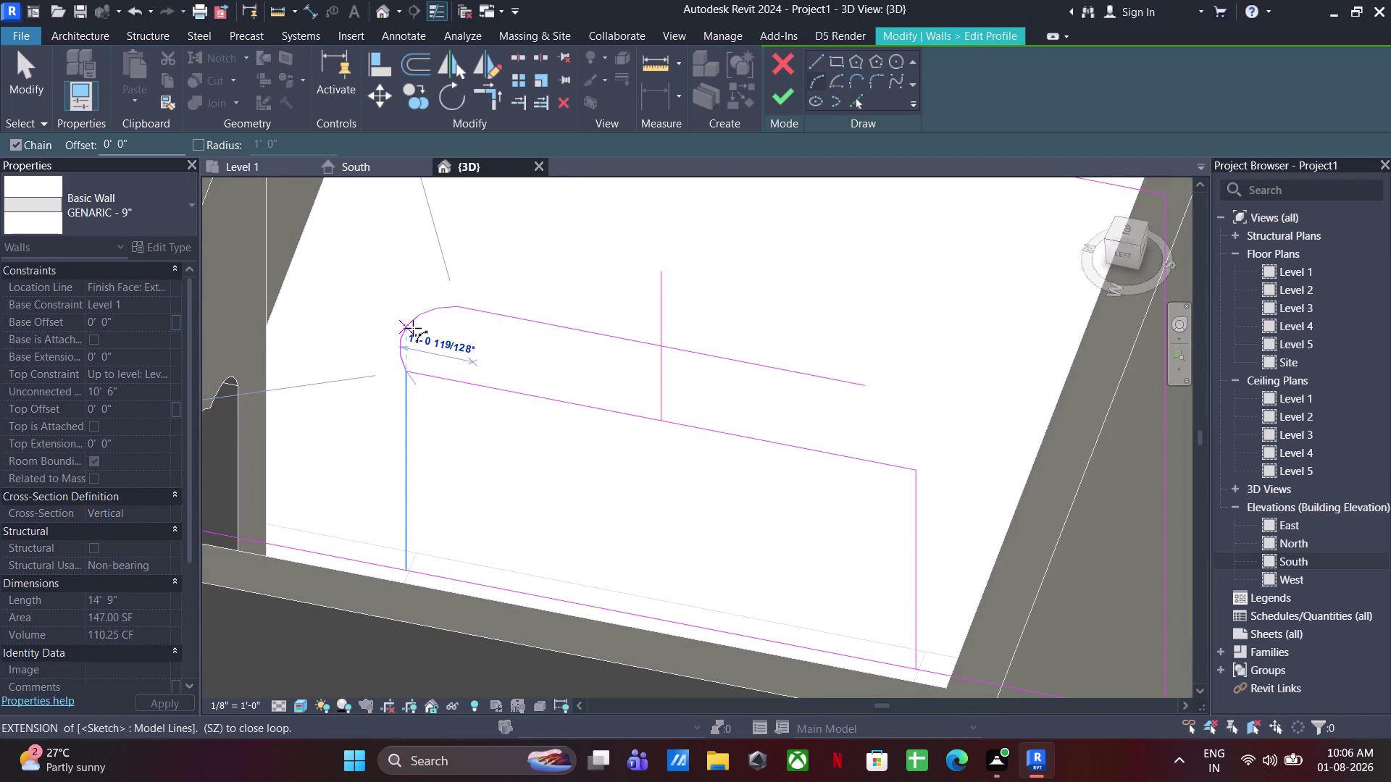
click(425, 333)
click(462, 307)
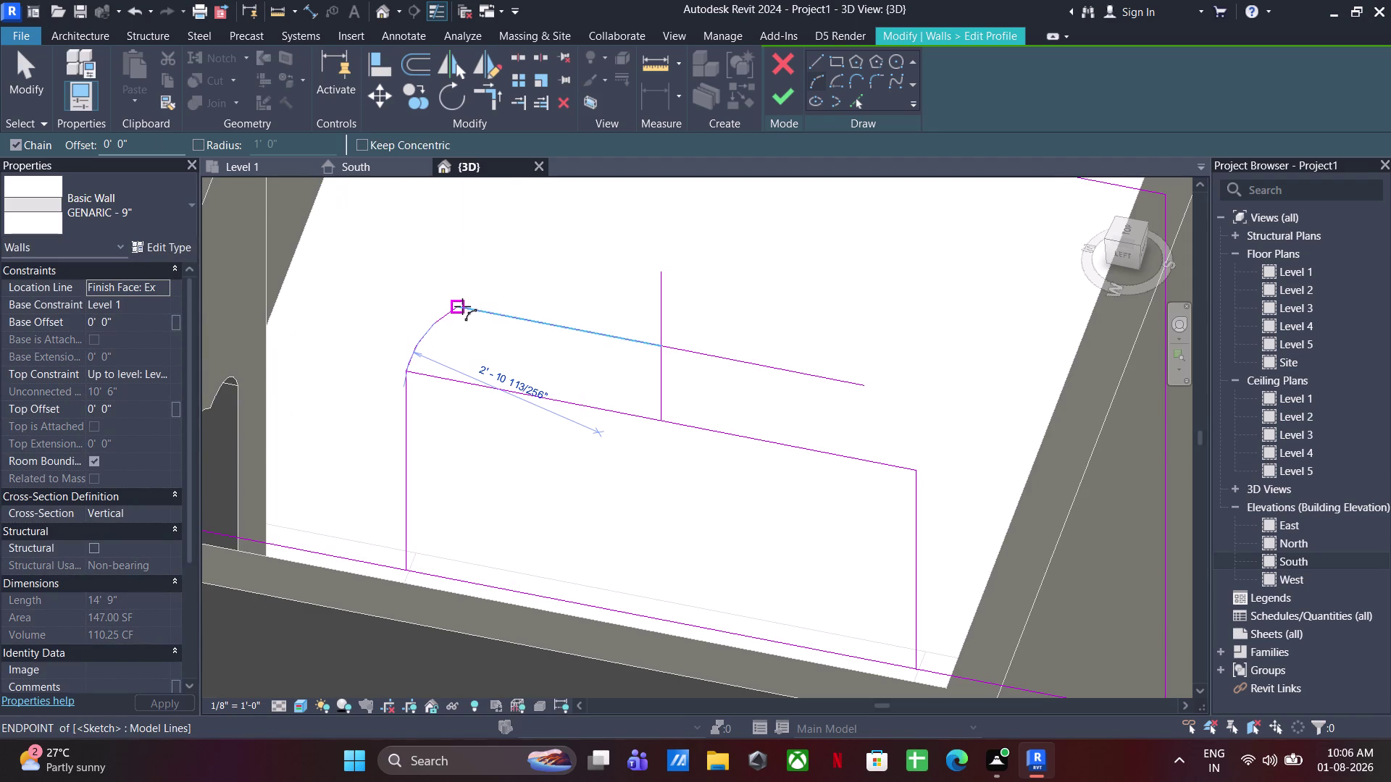
click(665, 274)
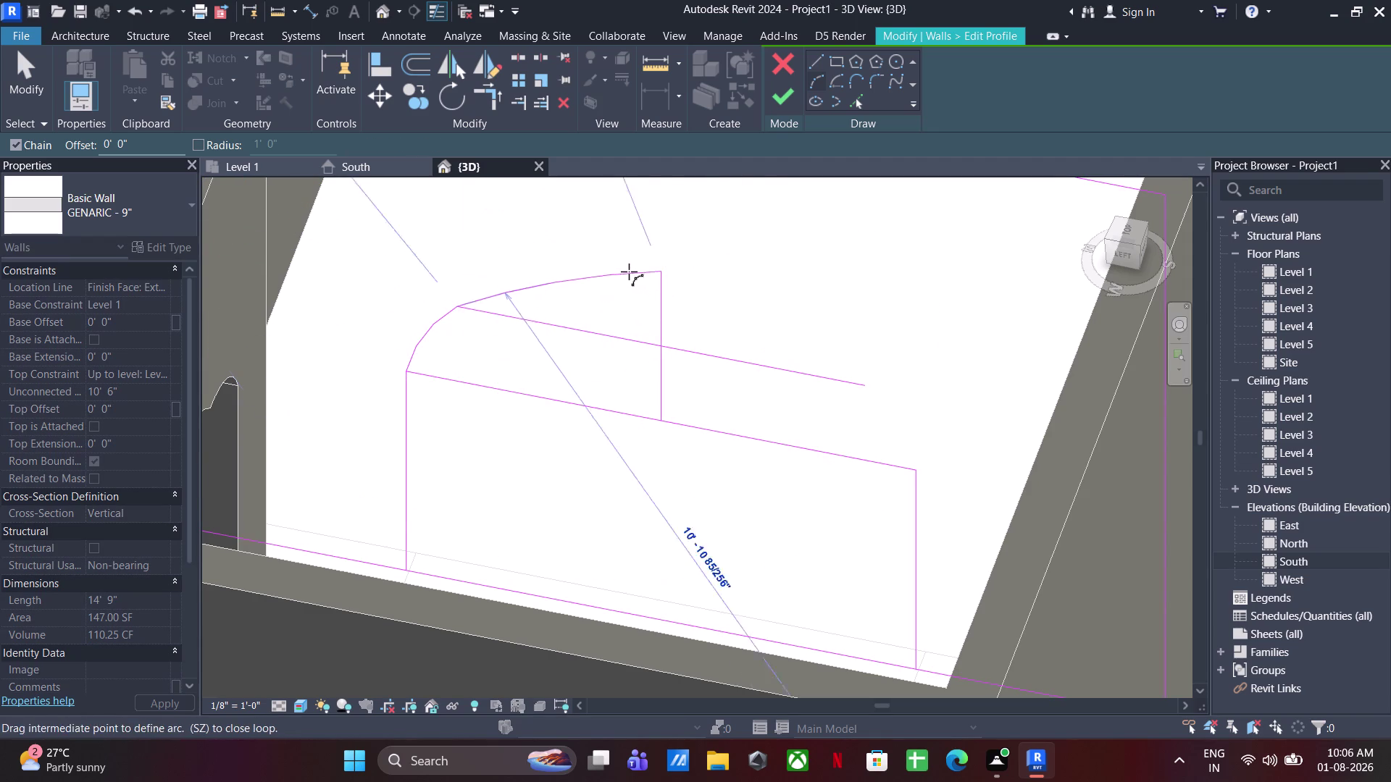
click(626, 270)
key(Escape)
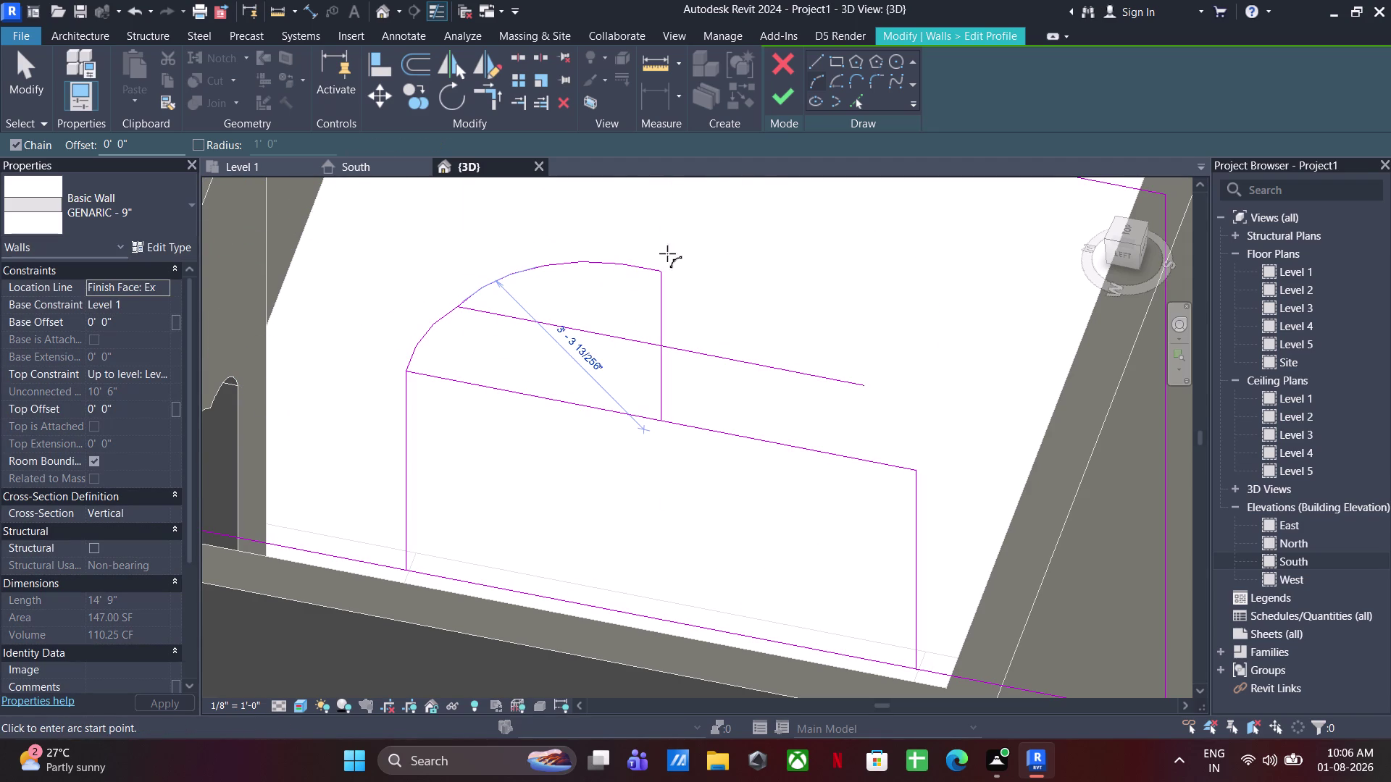
key(Escape)
key(Escape)
click(521, 266)
key(Delete)
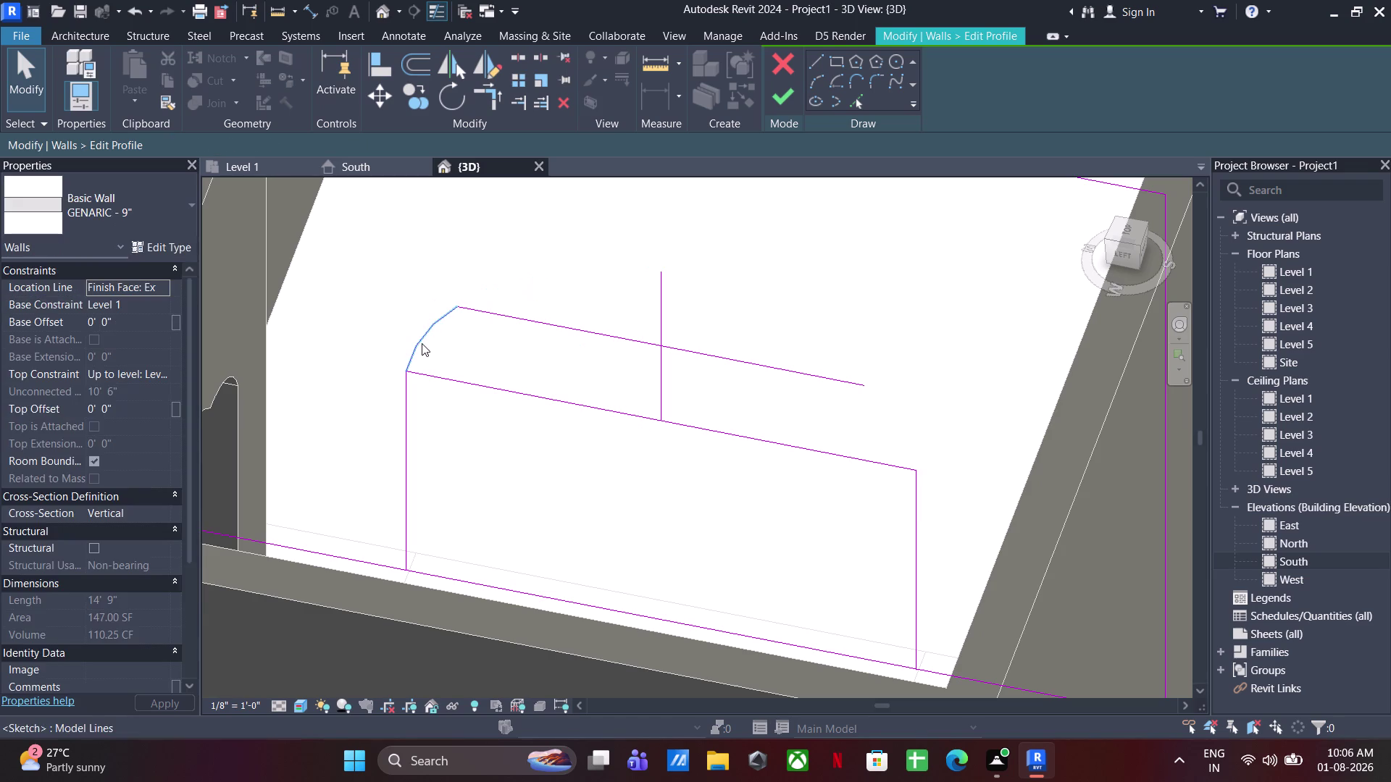
click(424, 343)
key(Delete)
click(489, 319)
drag(460, 305, 522, 324)
click(815, 407)
click(830, 380)
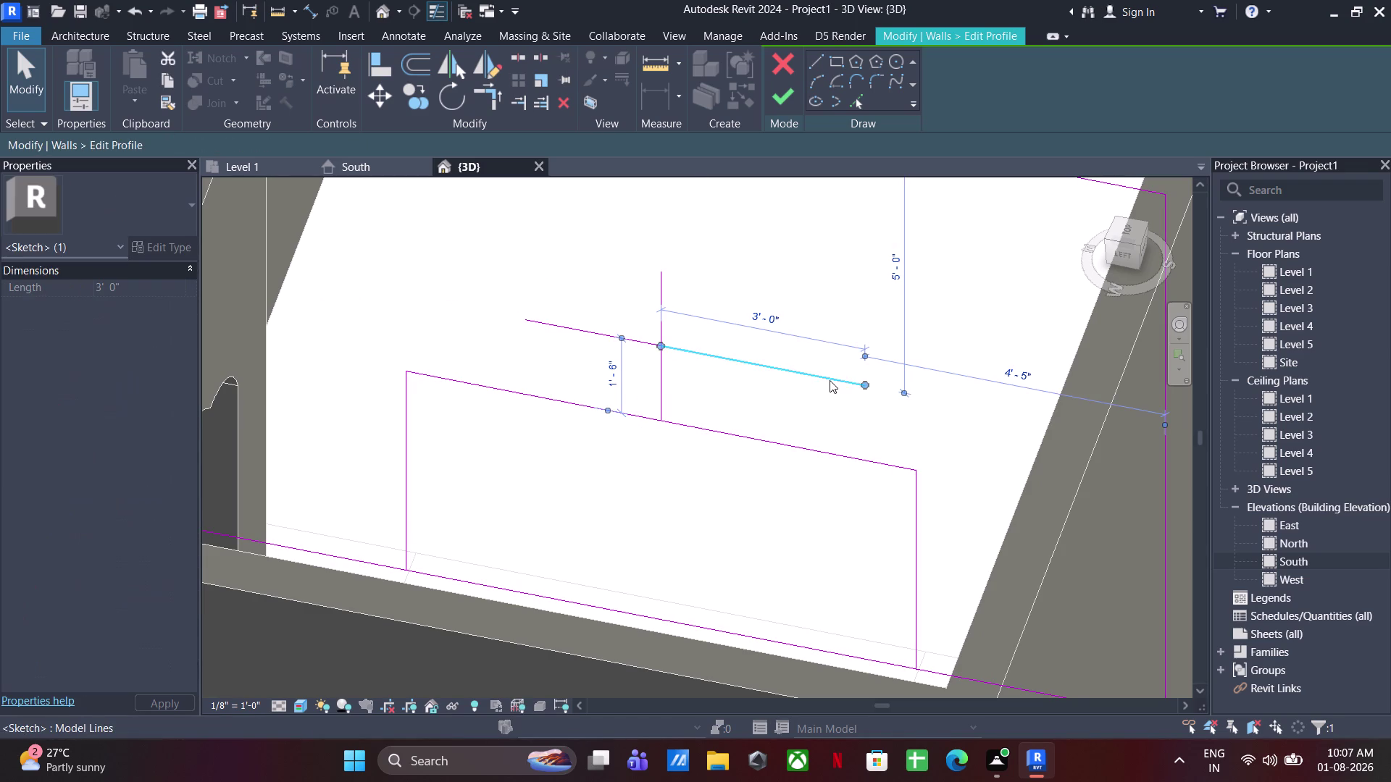
drag(860, 386, 794, 377)
Draw two arcs for the arch's left half, from the top-left corner to the centre line.
click(740, 404)
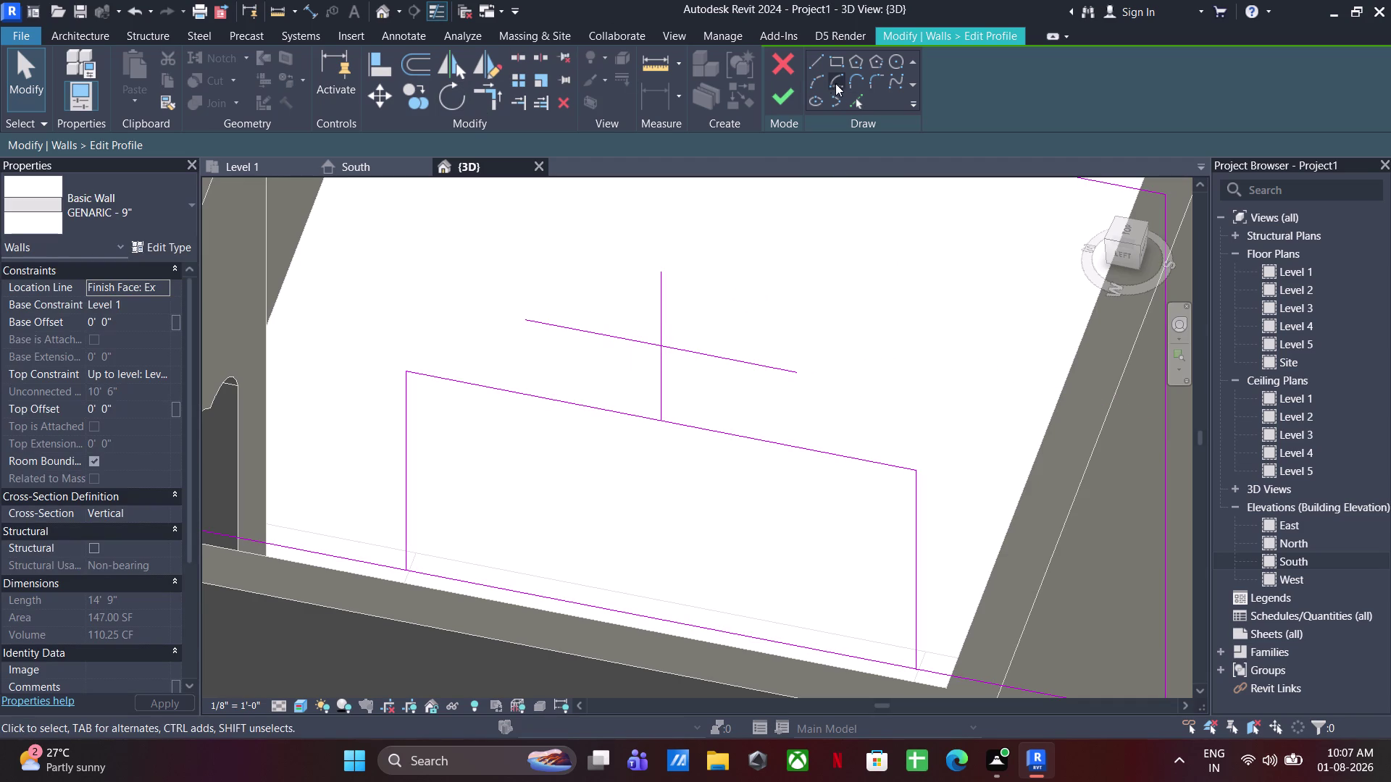
click(812, 79)
click(409, 371)
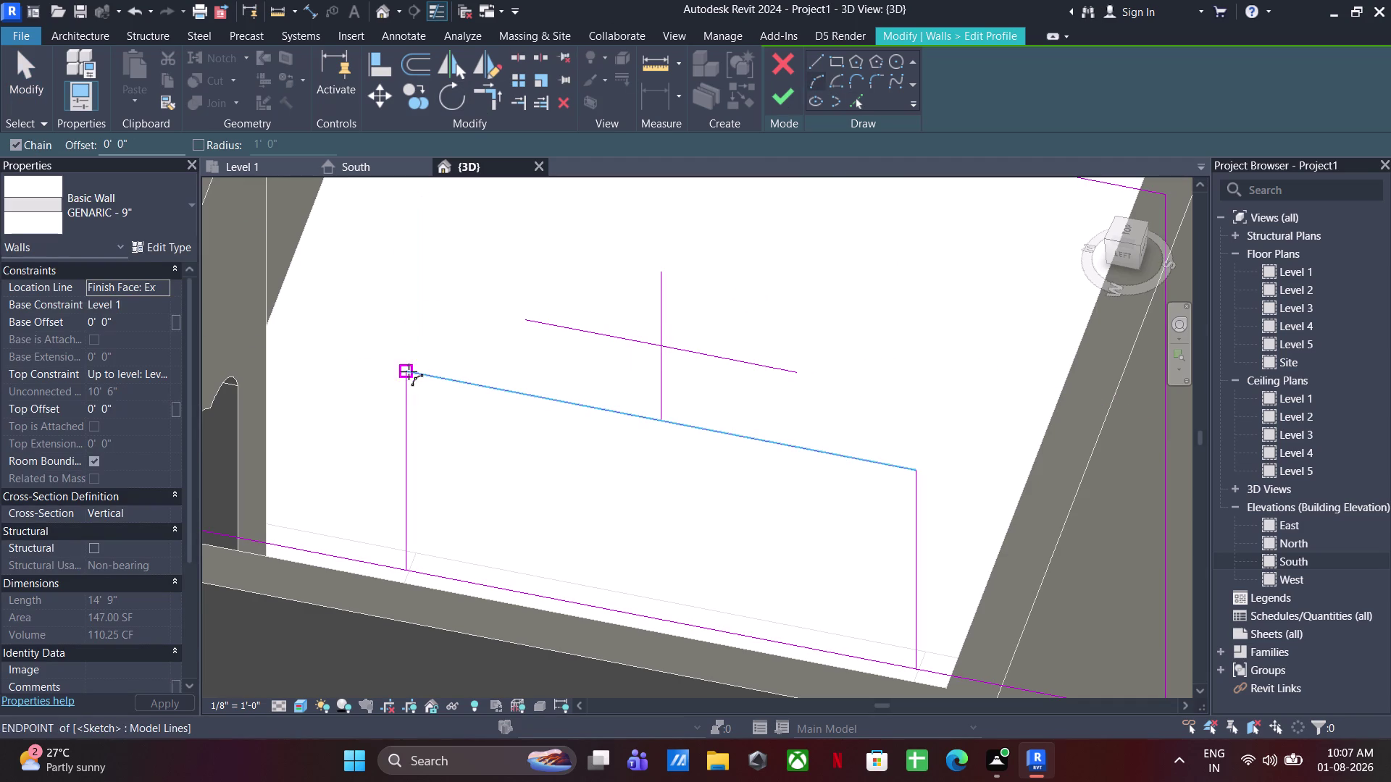
click(529, 318)
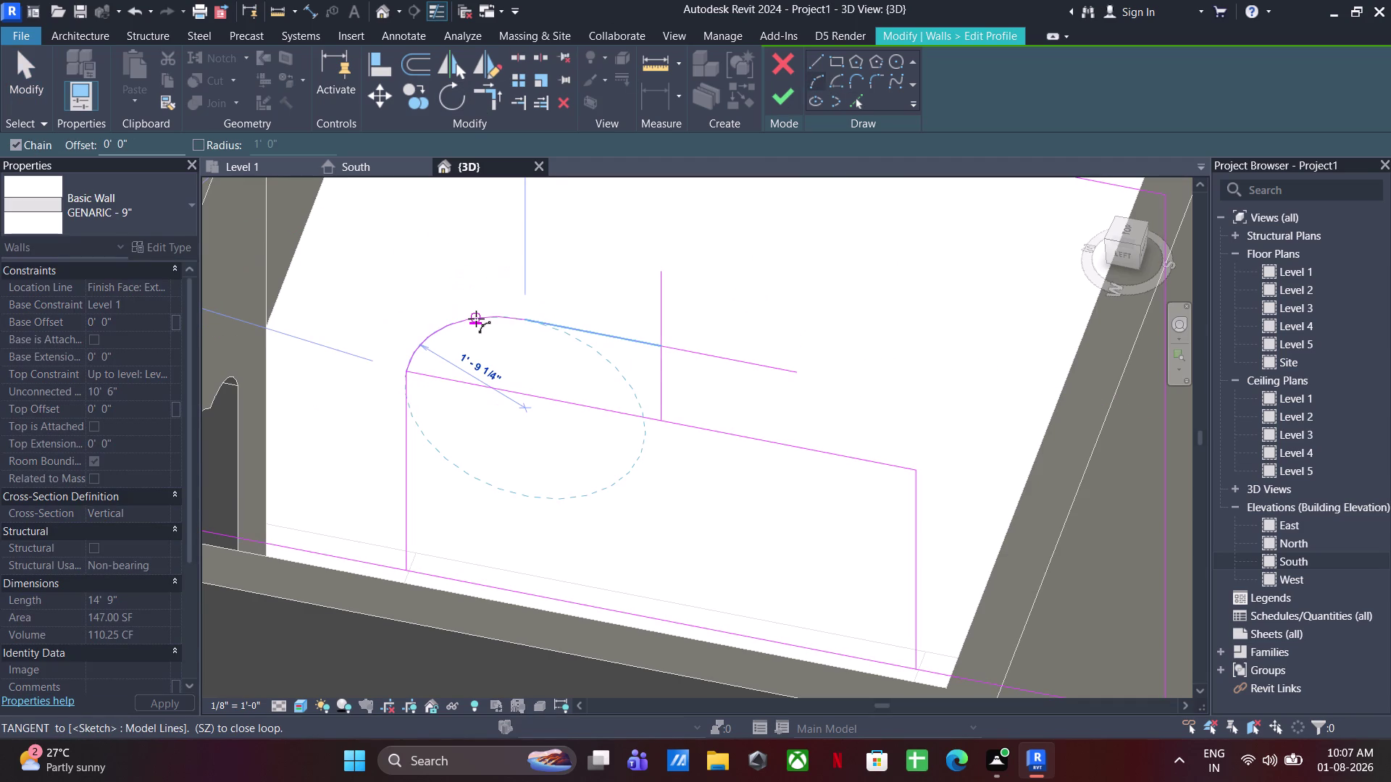
click(476, 318)
click(519, 321)
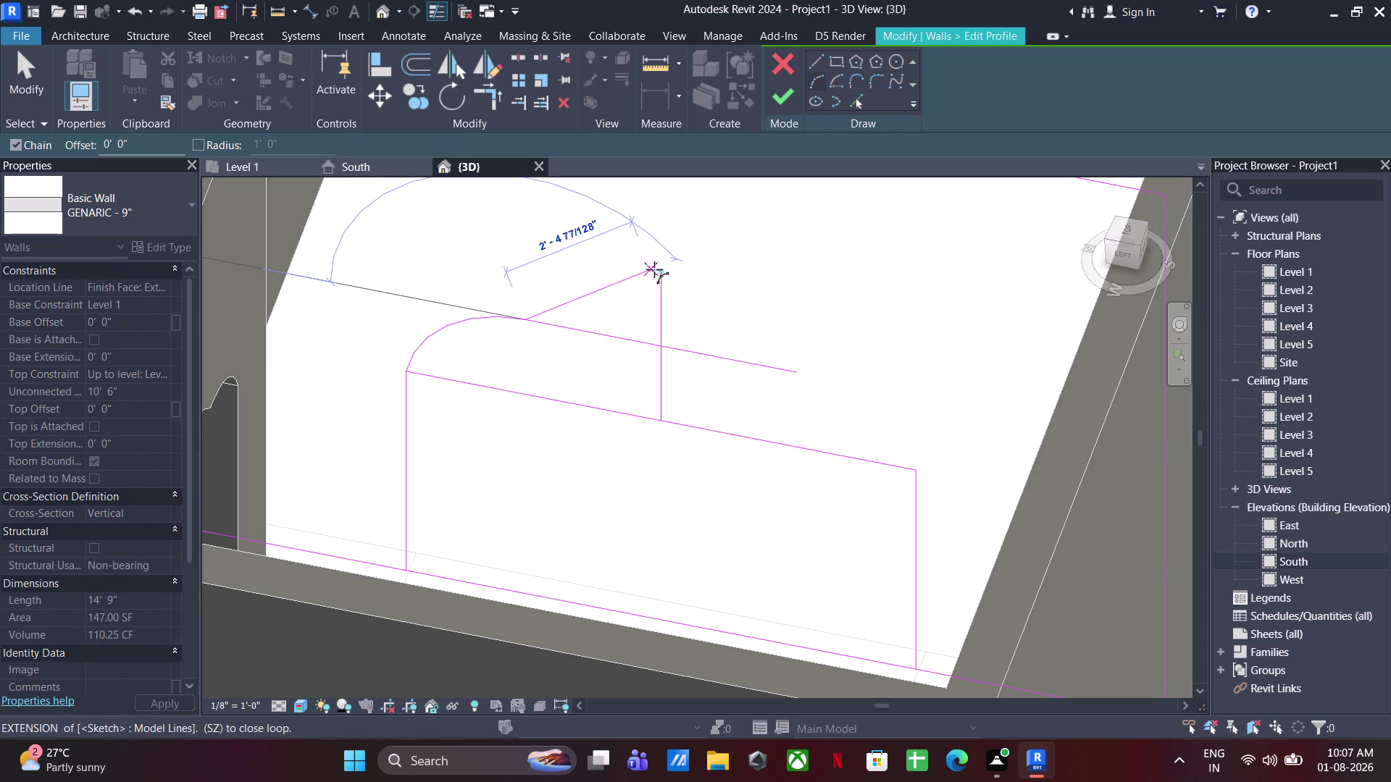
click(664, 272)
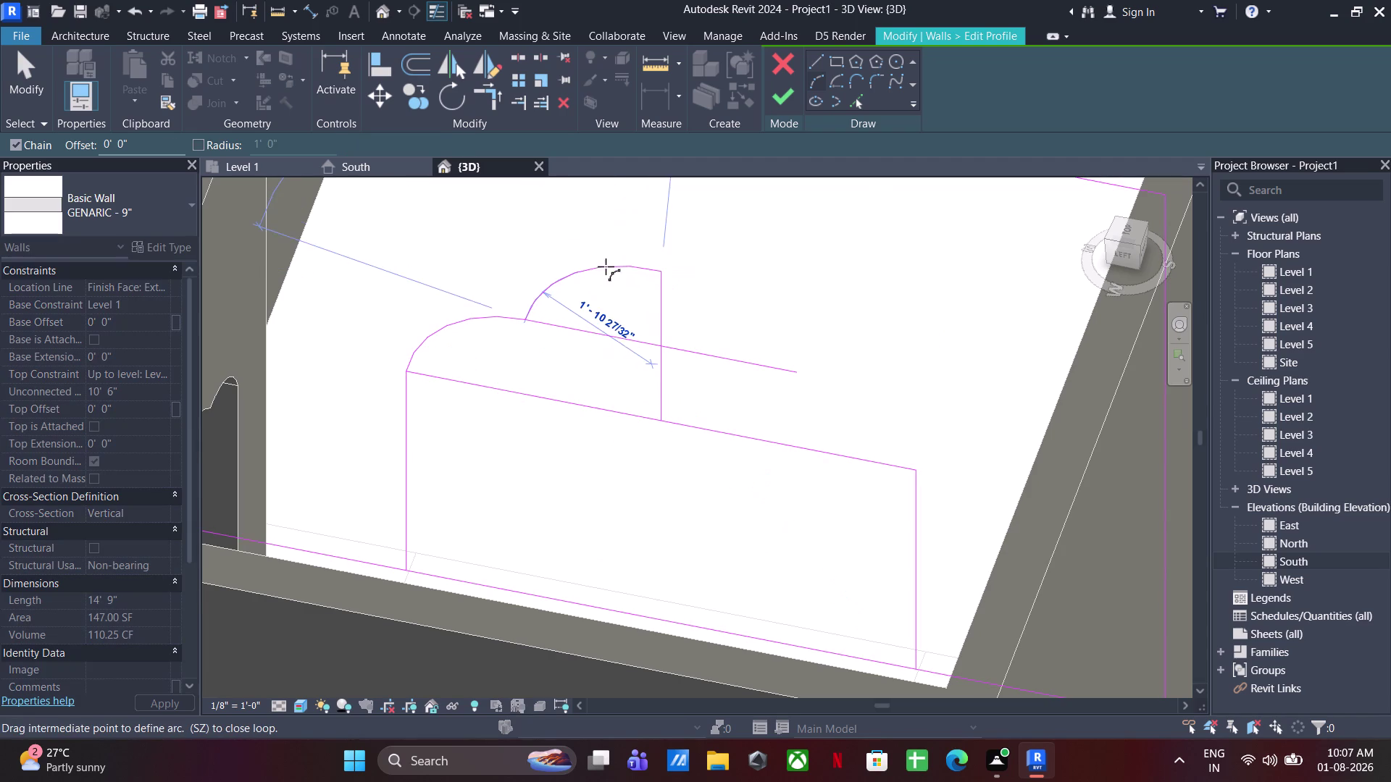
click(609, 276)
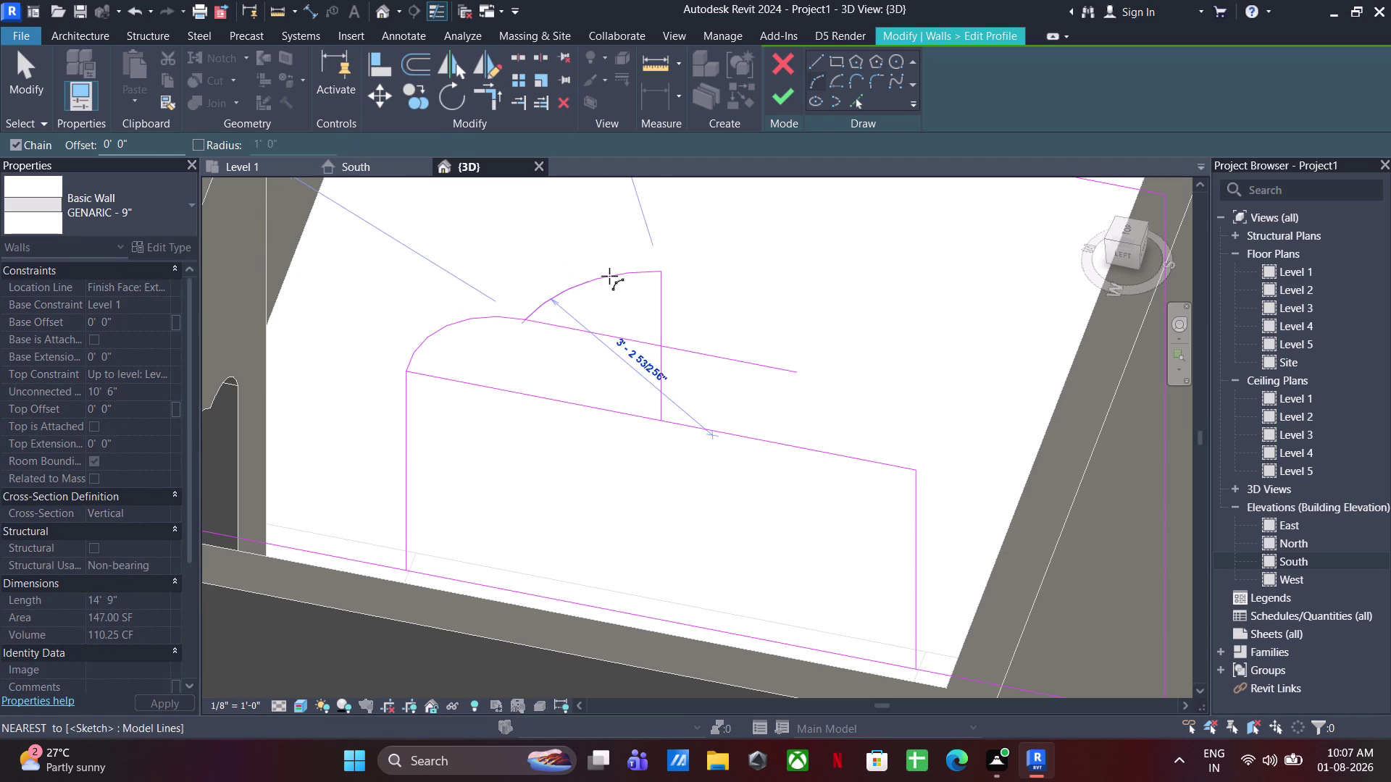
key(Escape)
key(Escape)
key(Escape)
Mirror both arcs across the vertical centre line and delete stray sketch lines.
click(582, 299)
click(577, 289)
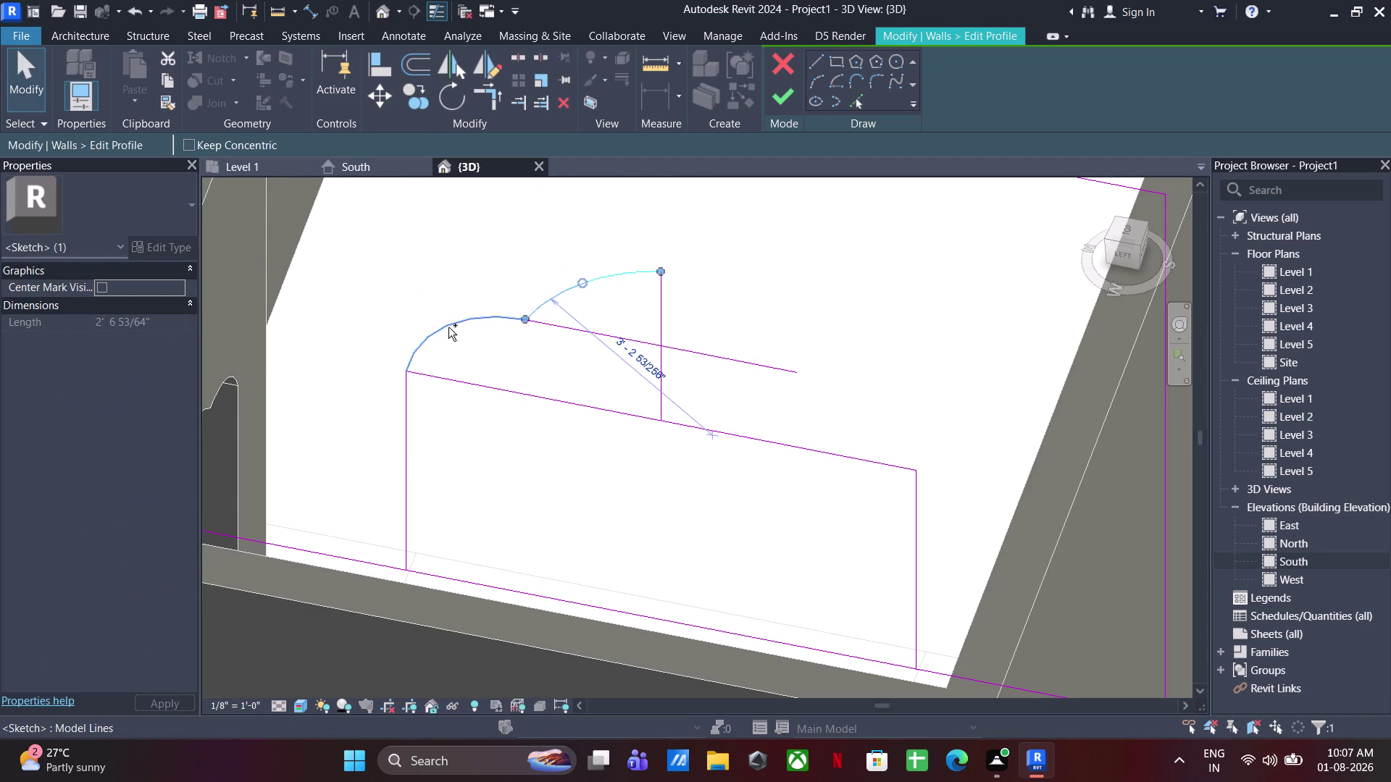
click(448, 327)
click(449, 72)
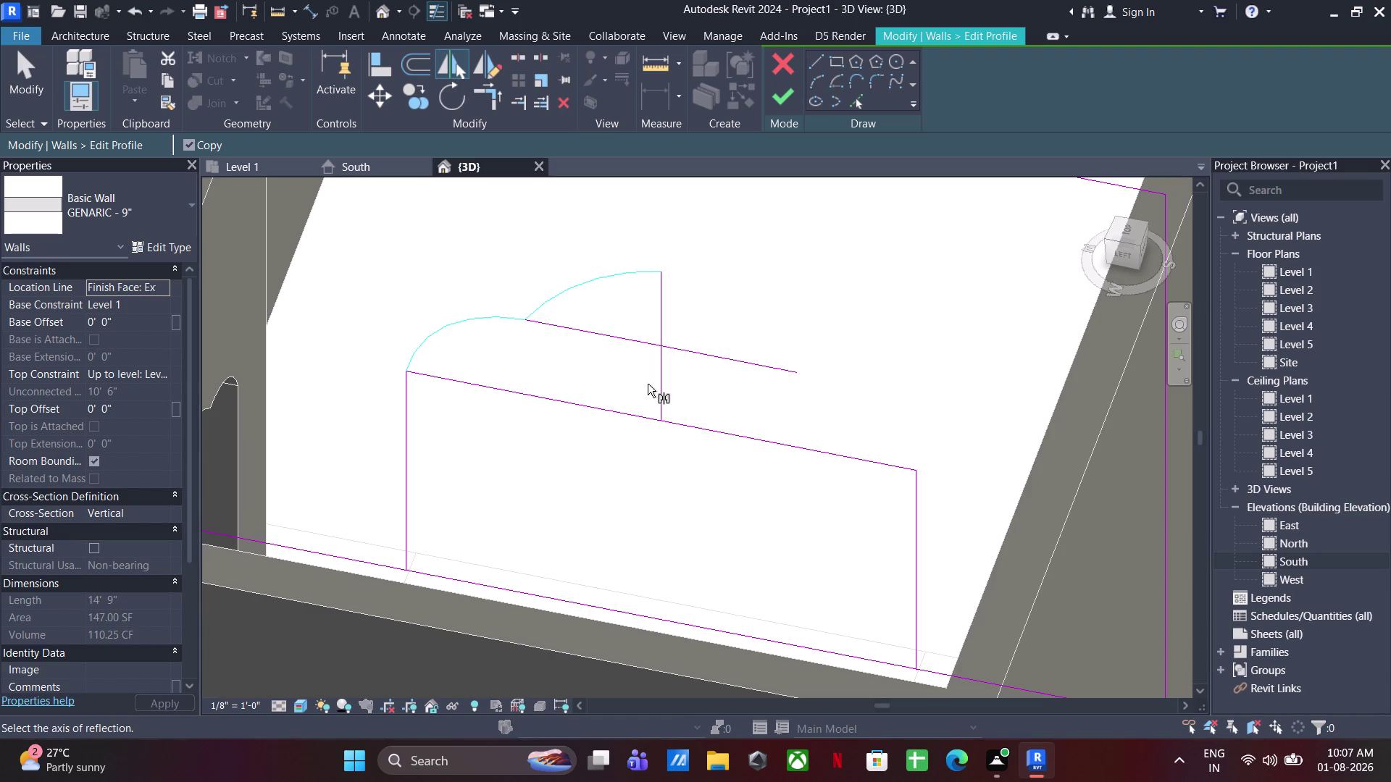
click(655, 384)
key(Escape)
key(Escape)
key(Escape)
drag(695, 328, 623, 451)
key(Delete)
scroll(down, 3)
middle_drag(667, 401, 663, 340)
middle_drag(650, 385, 686, 441)
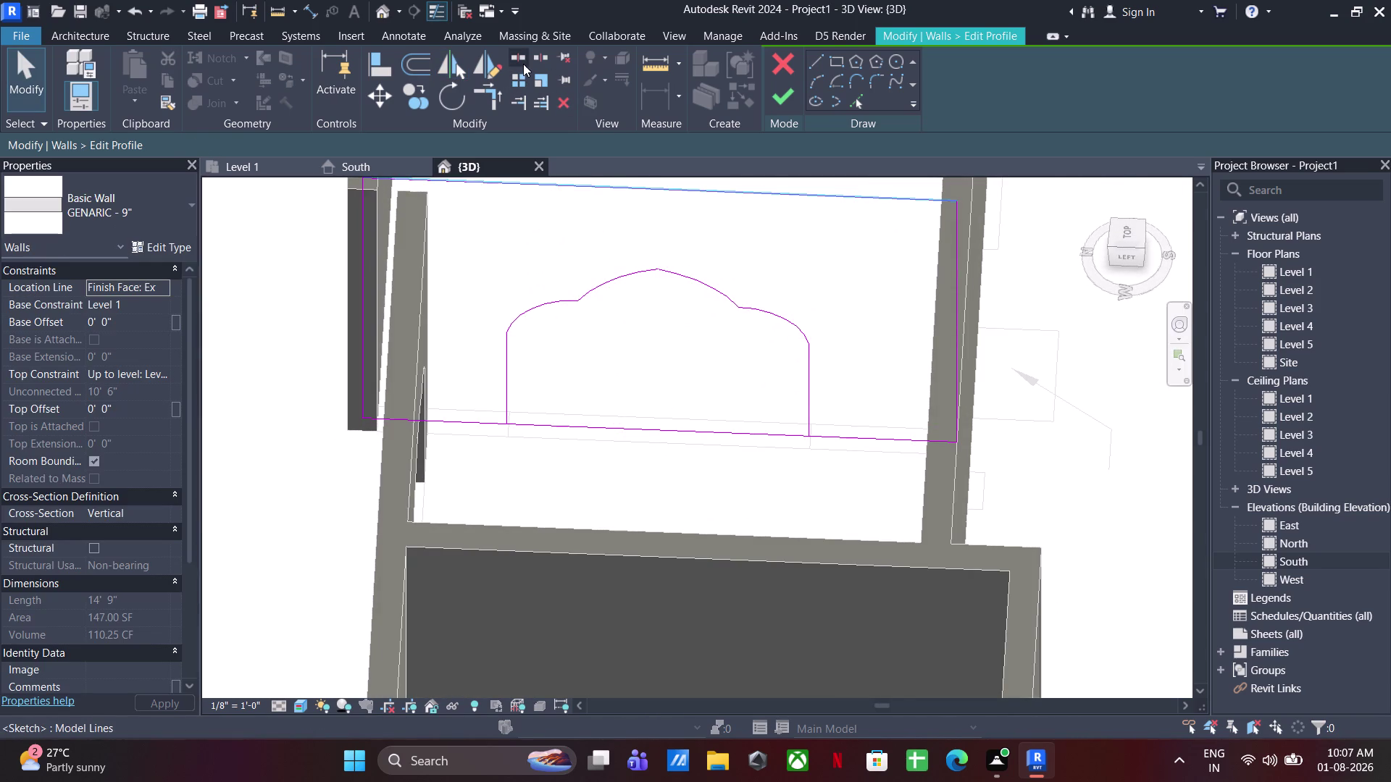
Trim both arch sides to the bottom boundary line, then Finish Edit Mode.
click(523, 64)
click(651, 436)
key(Escape)
key(Escape)
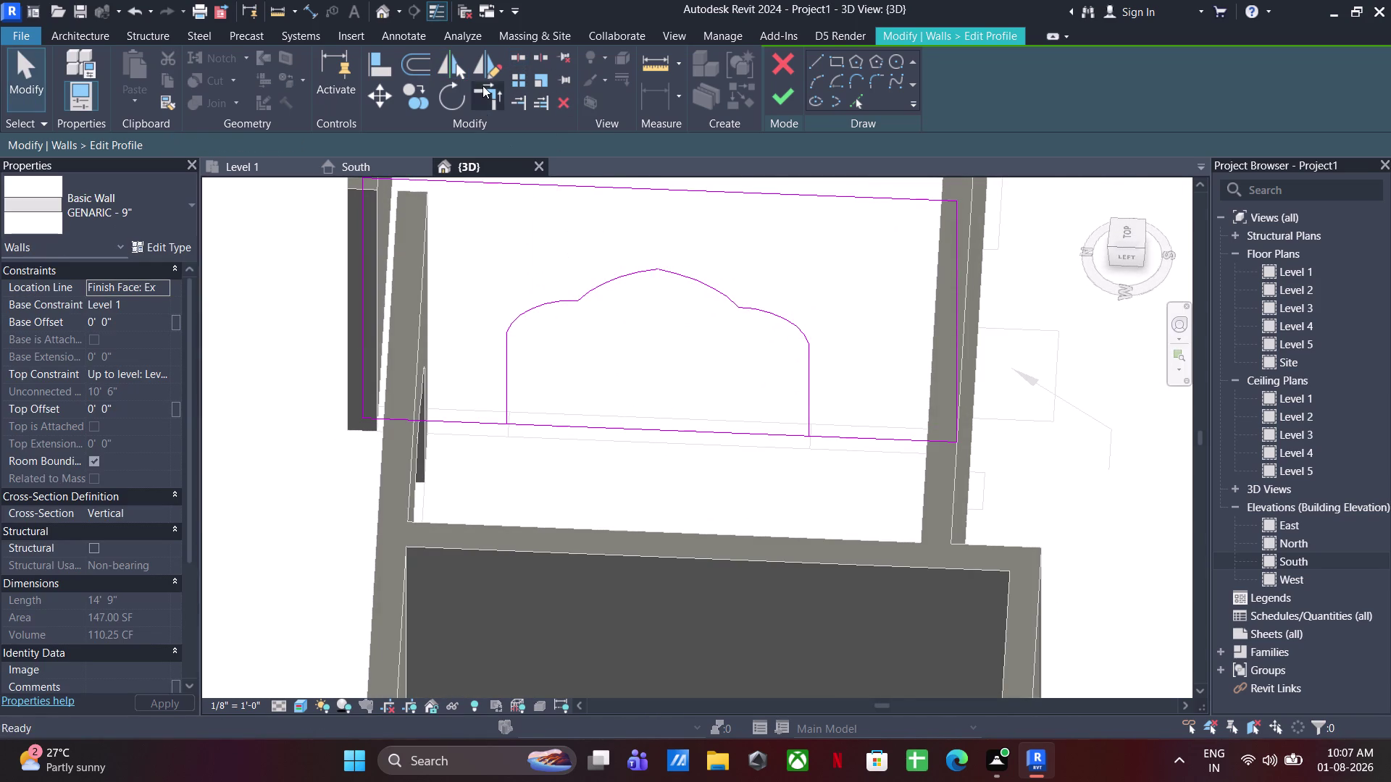
click(482, 85)
click(468, 426)
click(508, 404)
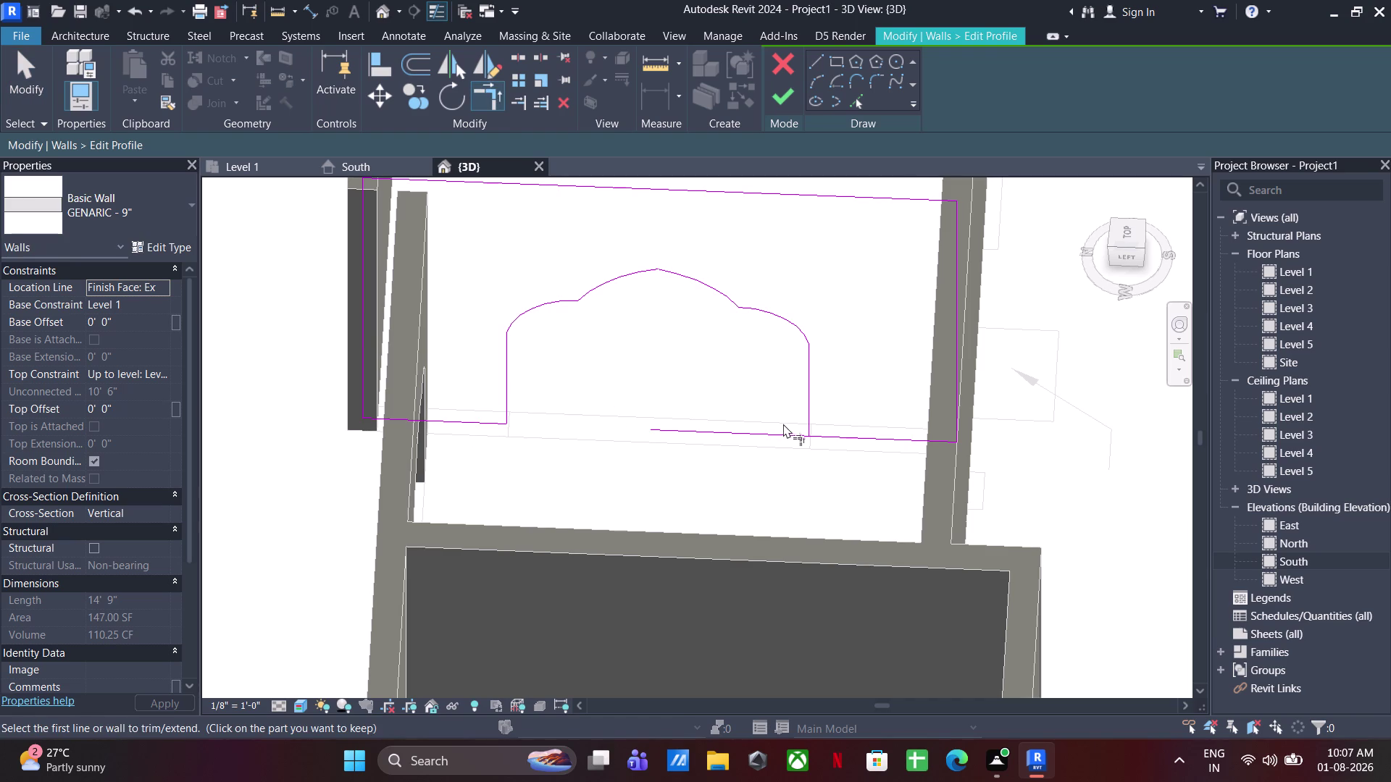
click(816, 412)
click(832, 433)
key(Escape)
key(Escape)
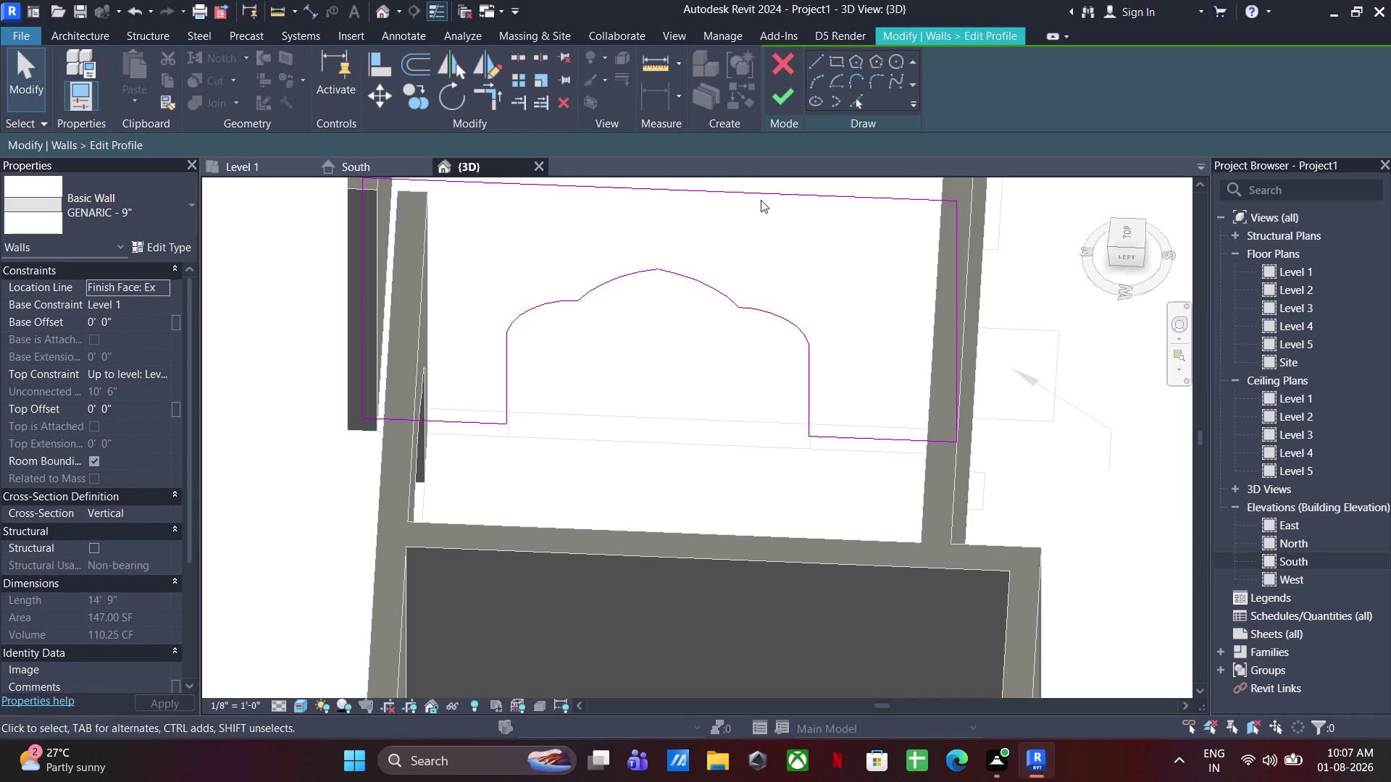
key(Escape)
click(779, 108)
scroll(down, 3)
middle_drag(649, 431, 773, 416)
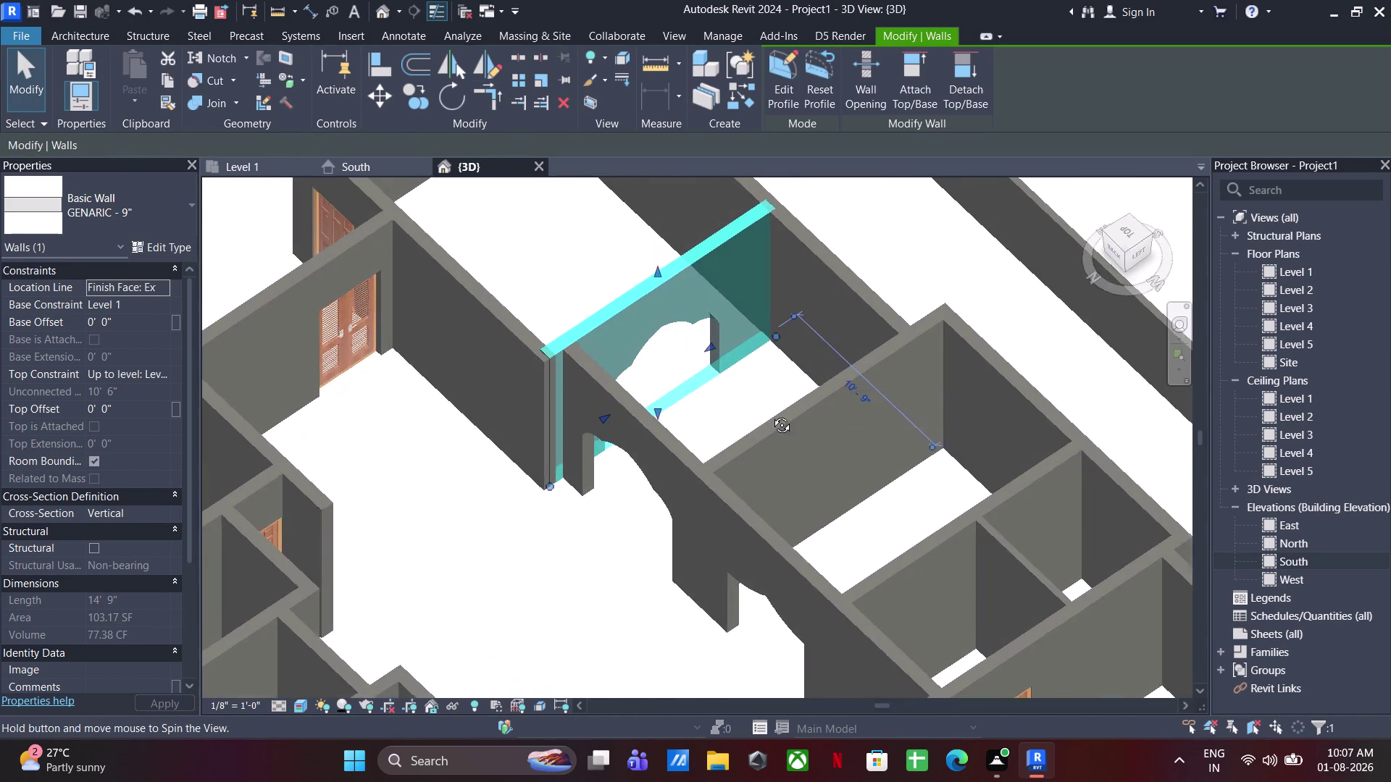
middle_drag(773, 416, 770, 414)
click(577, 595)
scroll(down, 3)
middle_drag(493, 554, 407, 496)
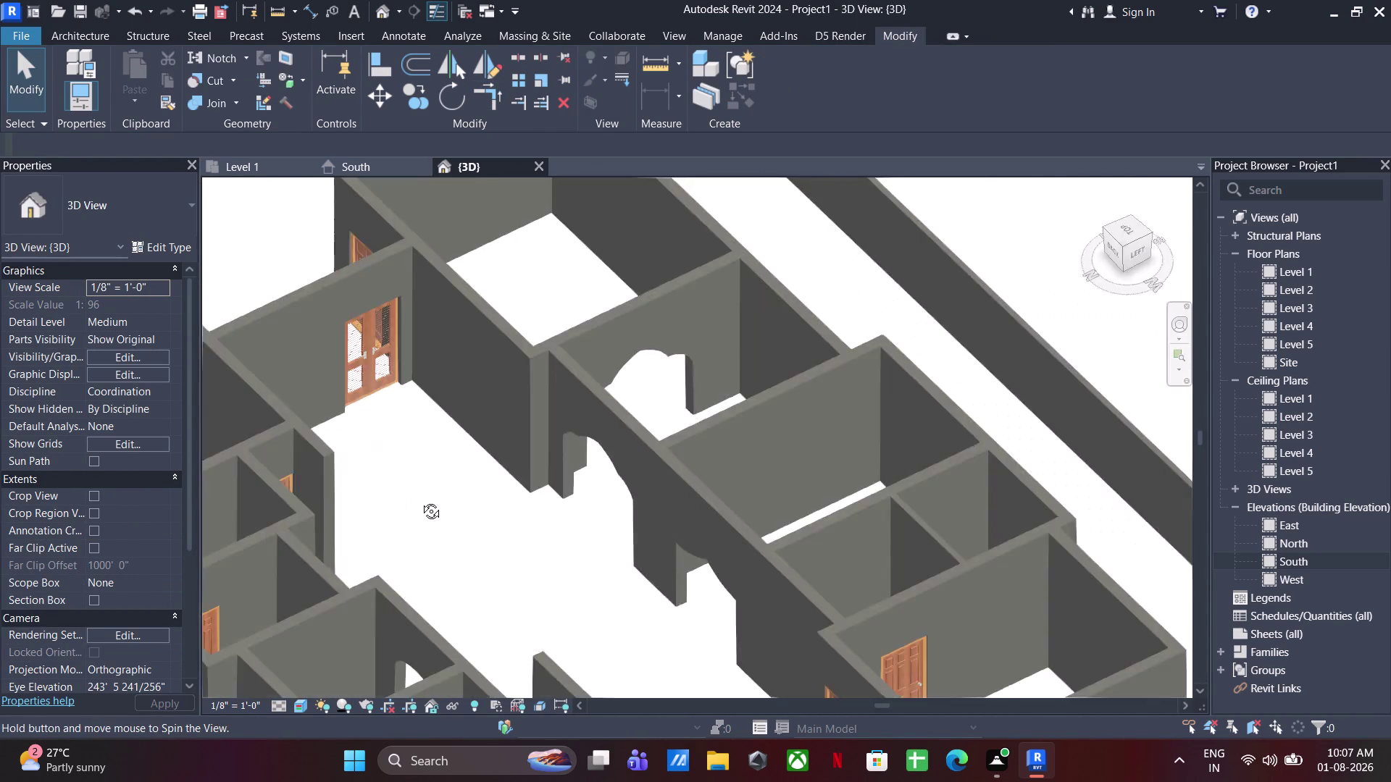
middle_drag(407, 497, 628, 541)
scroll(down, 3)
middle_drag(680, 504, 663, 368)
middle_drag(666, 454, 881, 487)
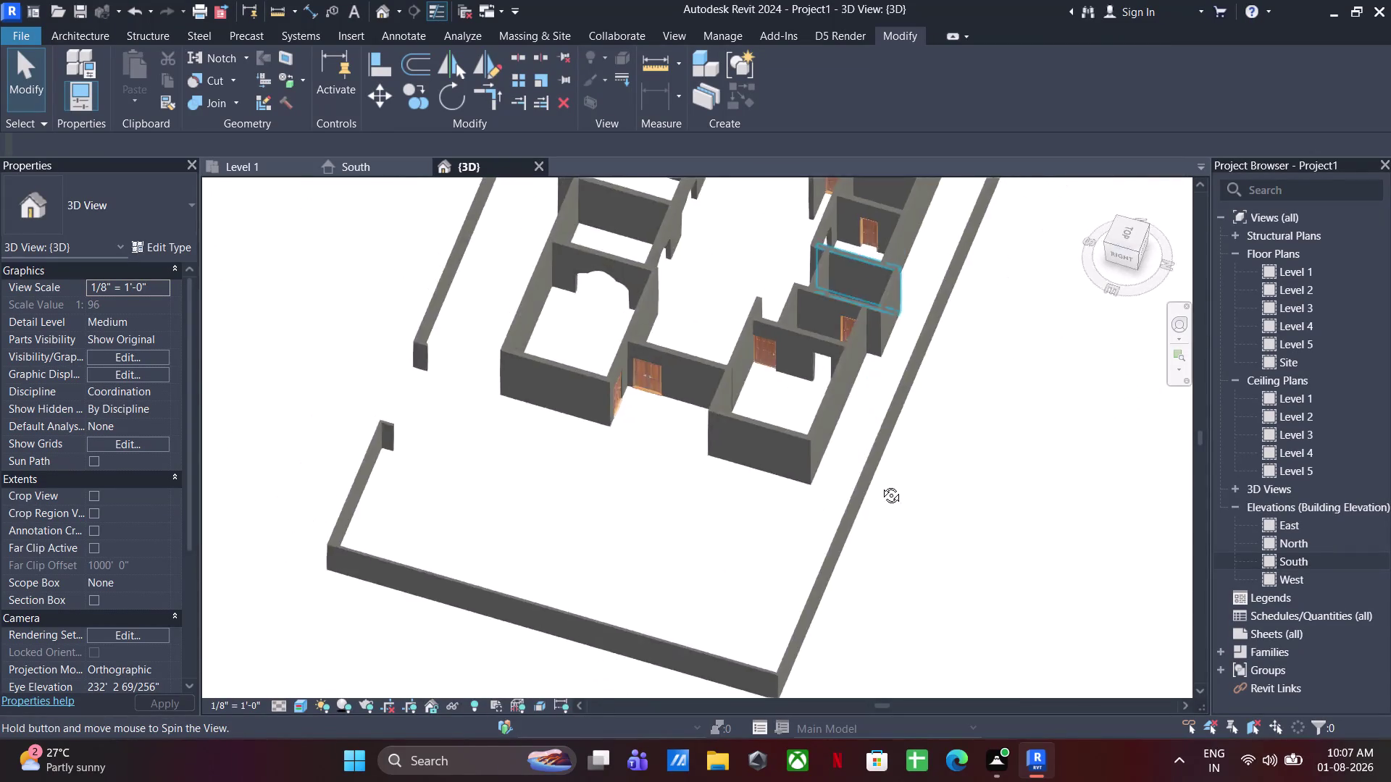
middle_drag(881, 488, 829, 403)
middle_drag(827, 394, 798, 625)
middle_drag(672, 667, 299, 684)
middle_drag(539, 538, 591, 465)
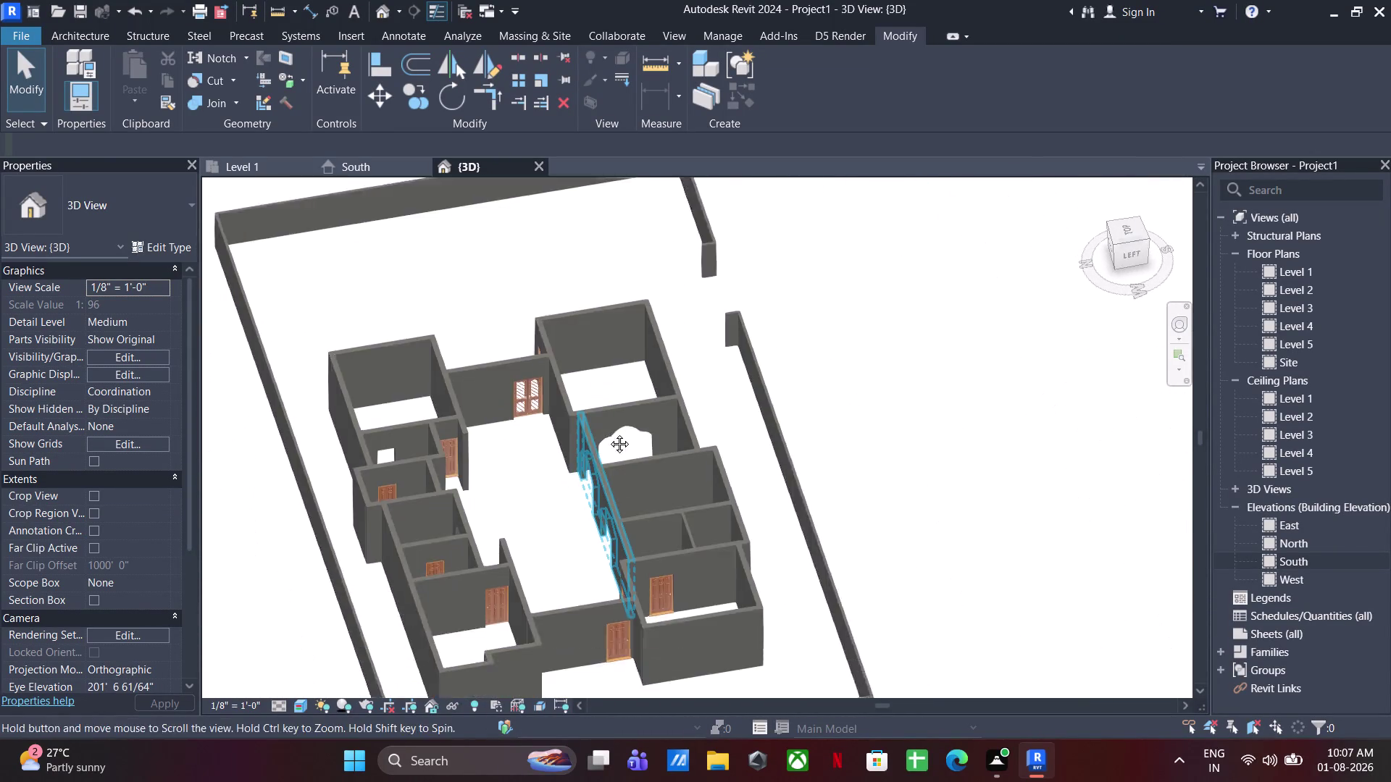
middle_drag(591, 465, 618, 417)
scroll(down, 3)
middle_drag(609, 494, 1064, 456)
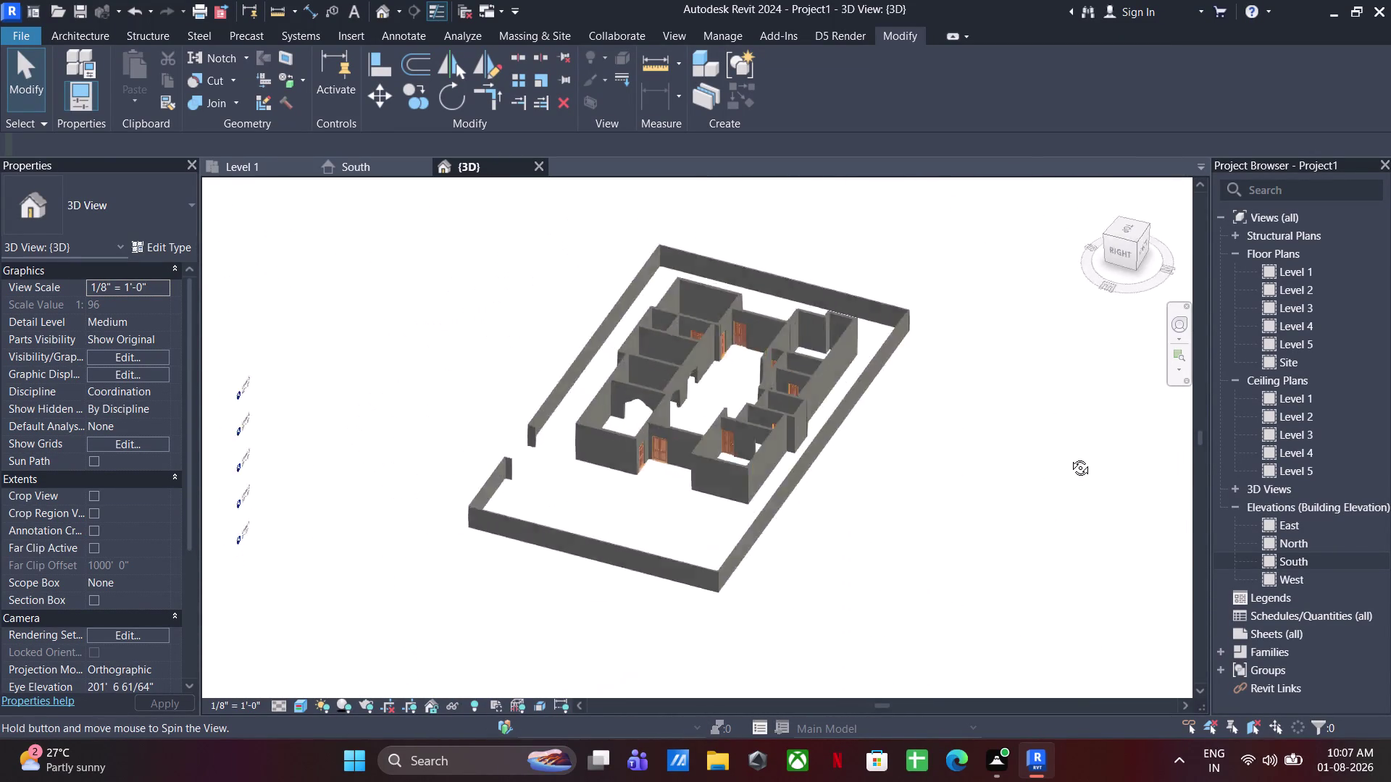
middle_drag(1064, 457, 1069, 457)
scroll(up, 3)
middle_drag(814, 498, 1069, 528)
middle_drag(723, 481, 1006, 630)
middle_drag(956, 586, 1070, 627)
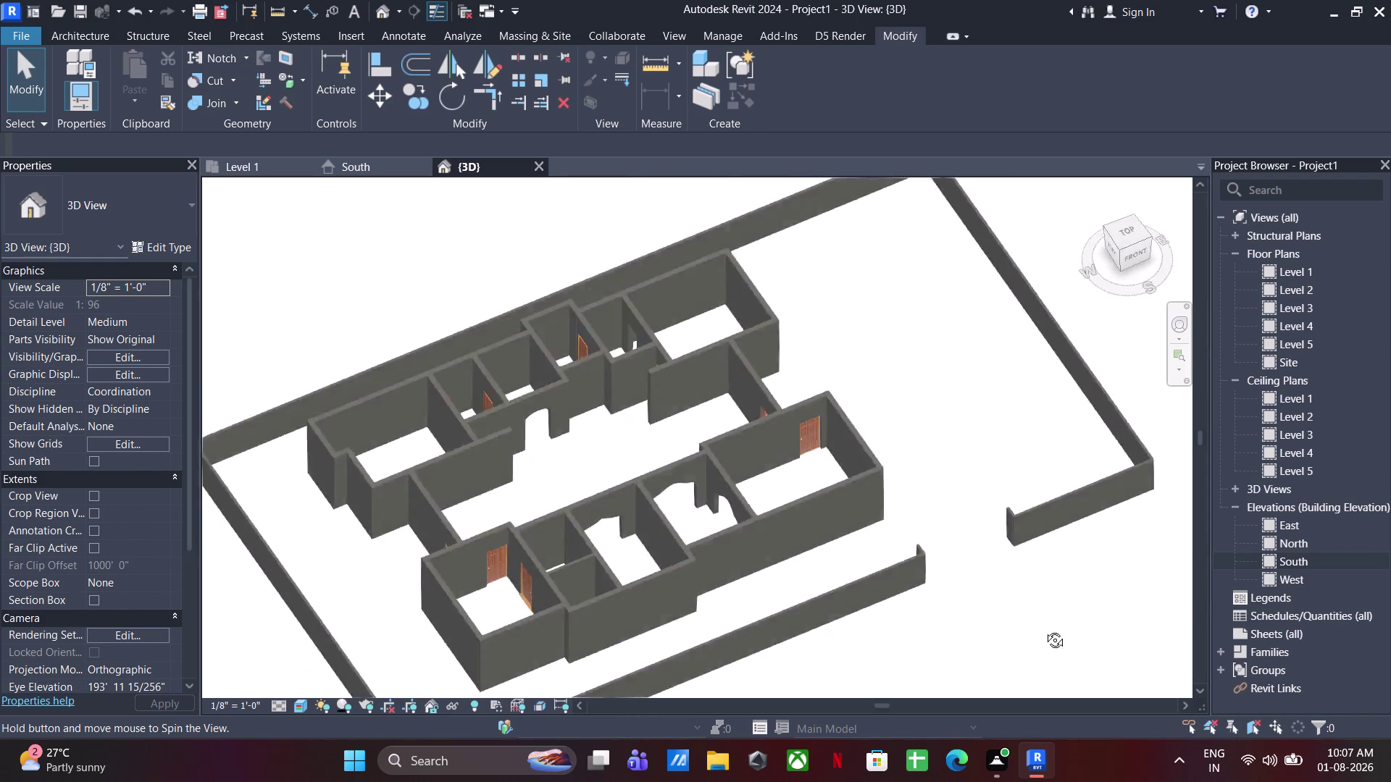
middle_drag(1071, 628, 770, 614)
Show the bedroom area of the Level 1 floor plan.
click(228, 163)
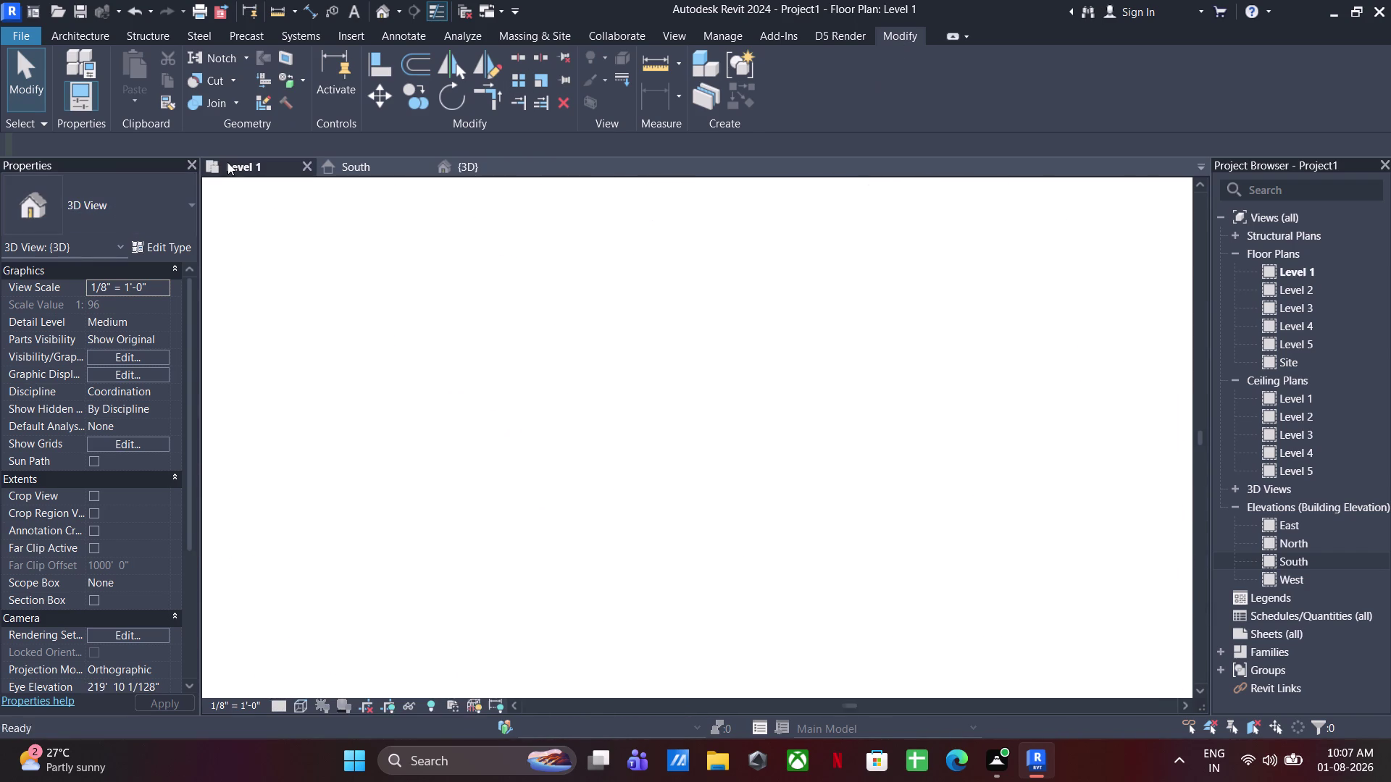
scroll(down, 3)
middle_drag(636, 449, 764, 705)
scroll(up, 3)
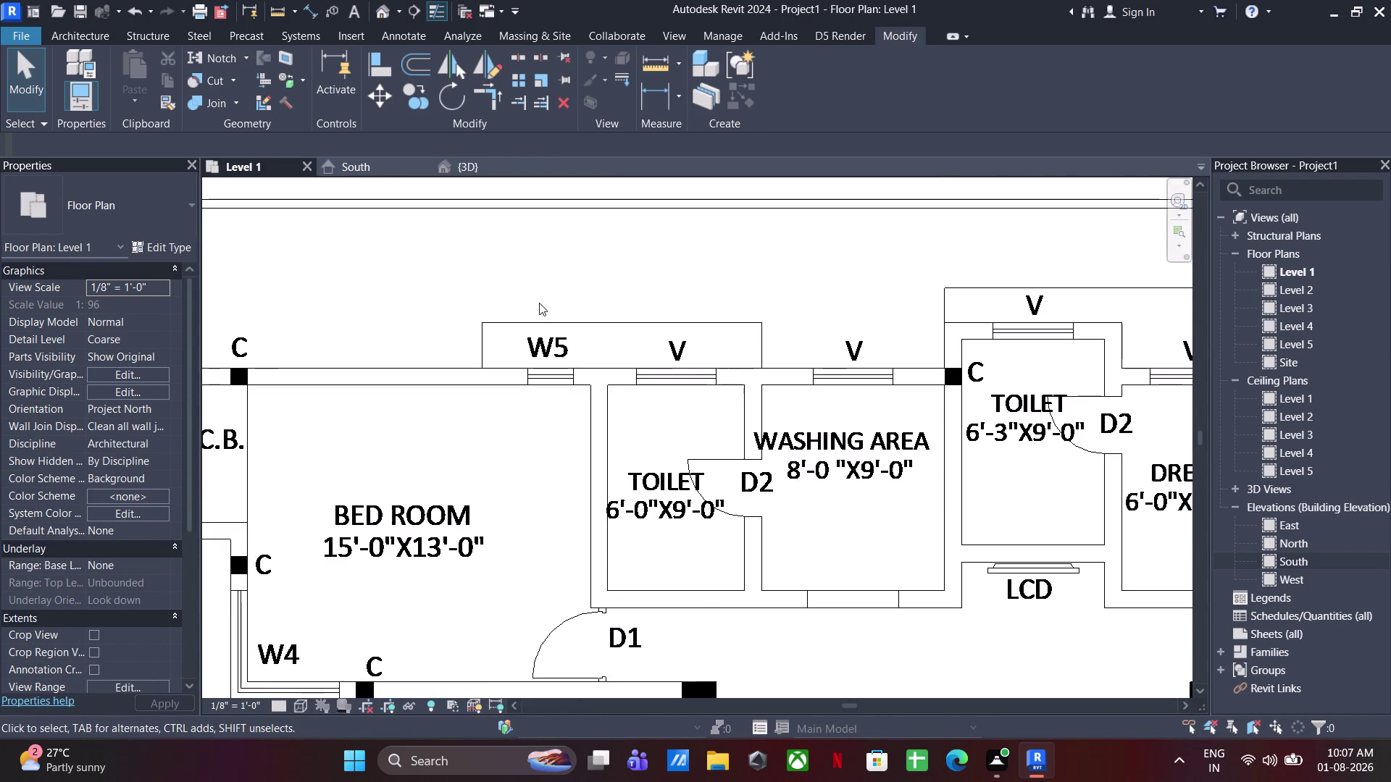
scroll(up, 3)
Measure the W5 window opening, which is 2'-0" wide.
click(658, 62)
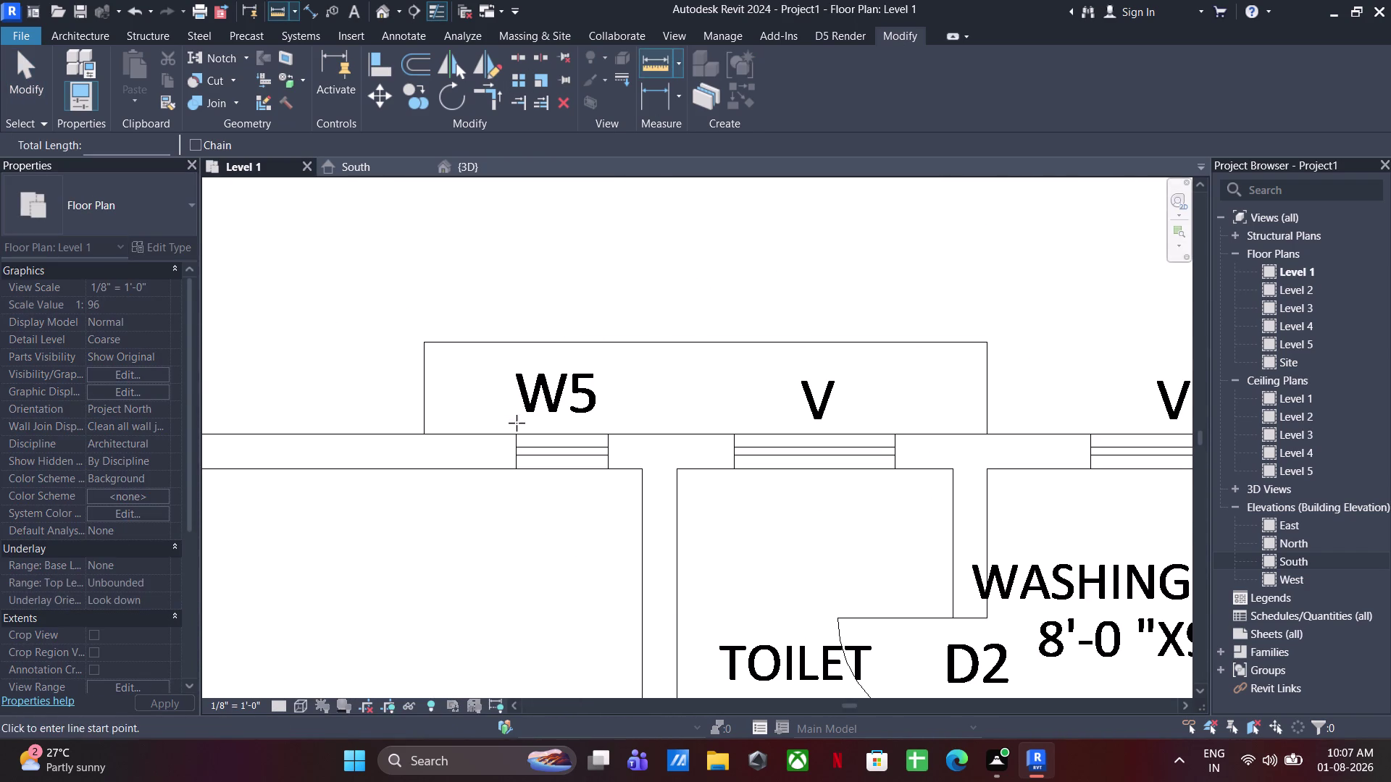
click(520, 434)
click(600, 435)
scroll(up, 3)
scroll(up, 3)
scroll(up, 3)
key(Escape)
scroll(down, 3)
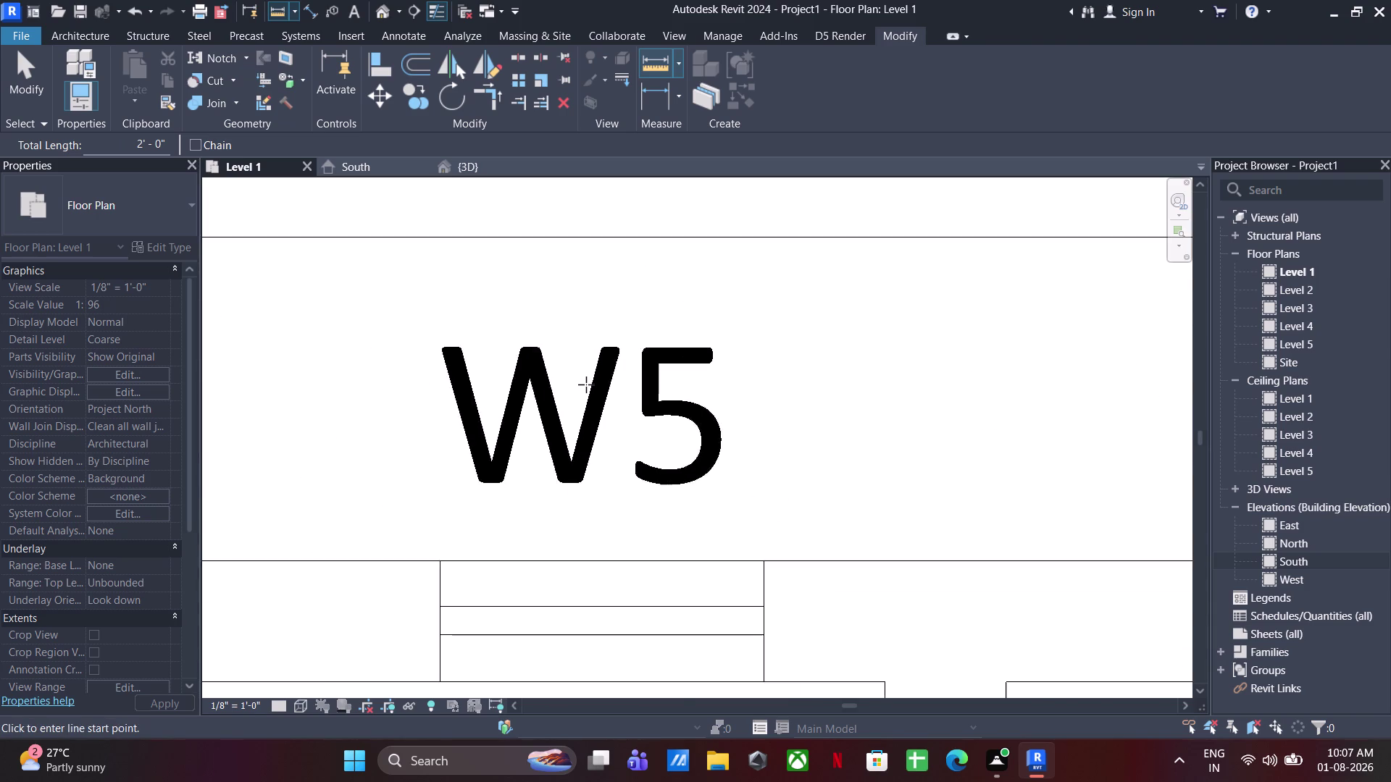
scroll(down, 3)
key(Escape)
key(Escape)
Start placing a window from the Architecture tab and open Load Family.
click(82, 32)
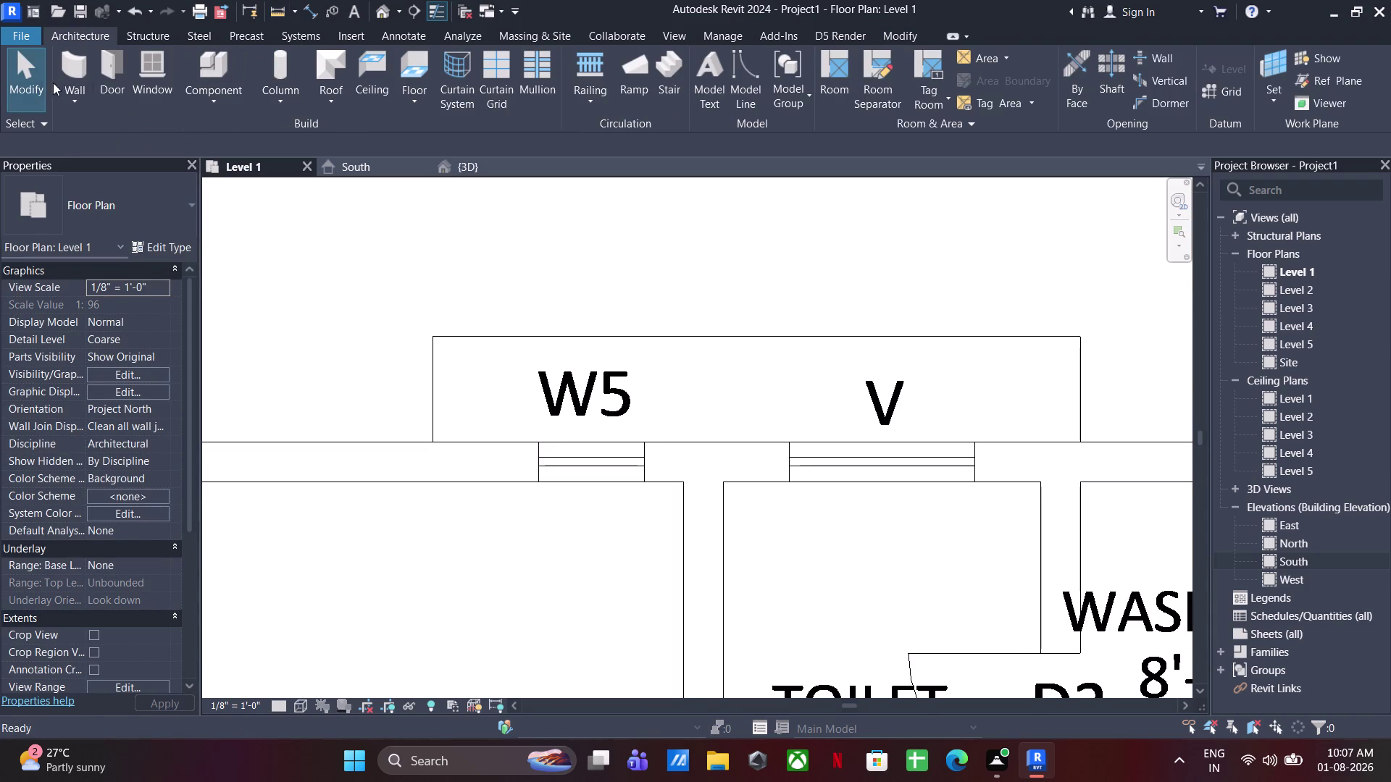
click(160, 67)
click(789, 92)
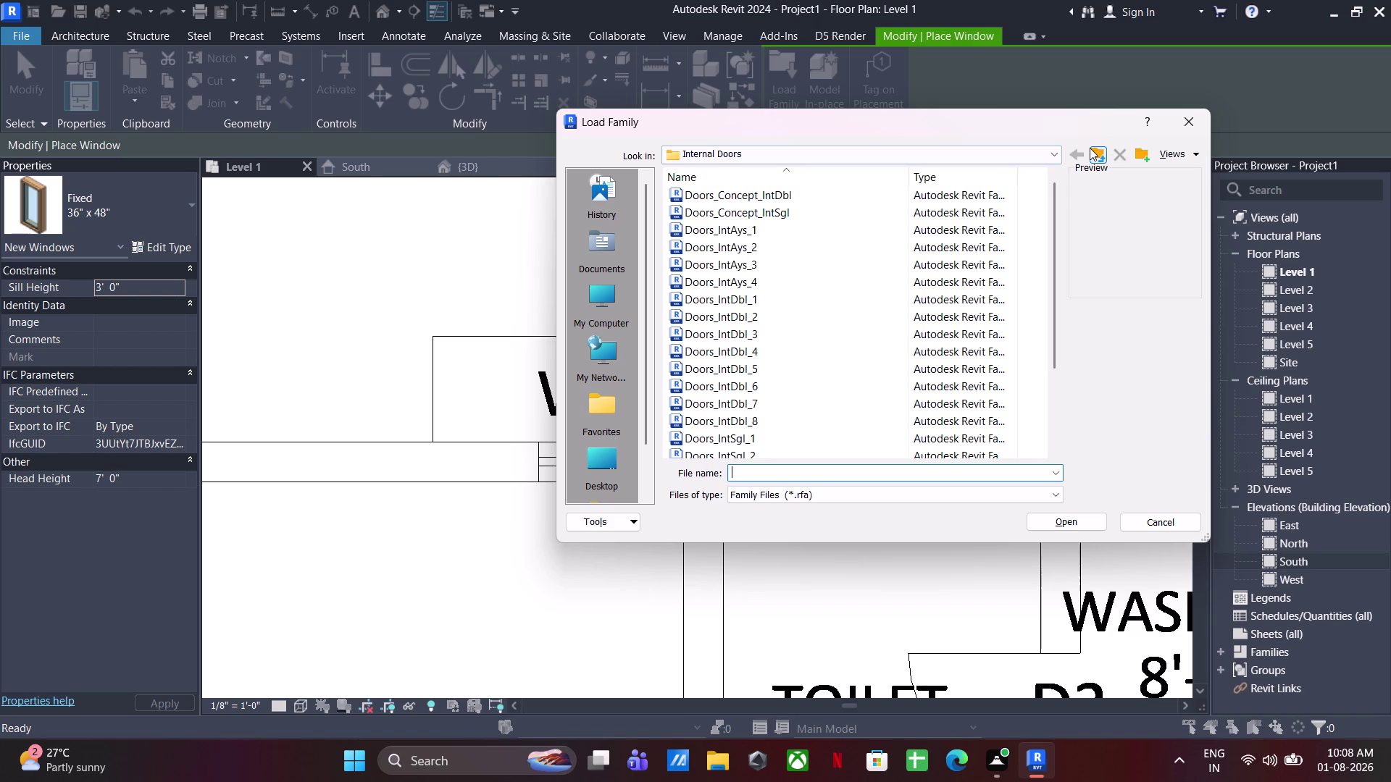
Load Windows_Arched.rfa from the Windows library folder and open its type properties.
click(1089, 148)
click(1089, 148)
scroll(down, 3)
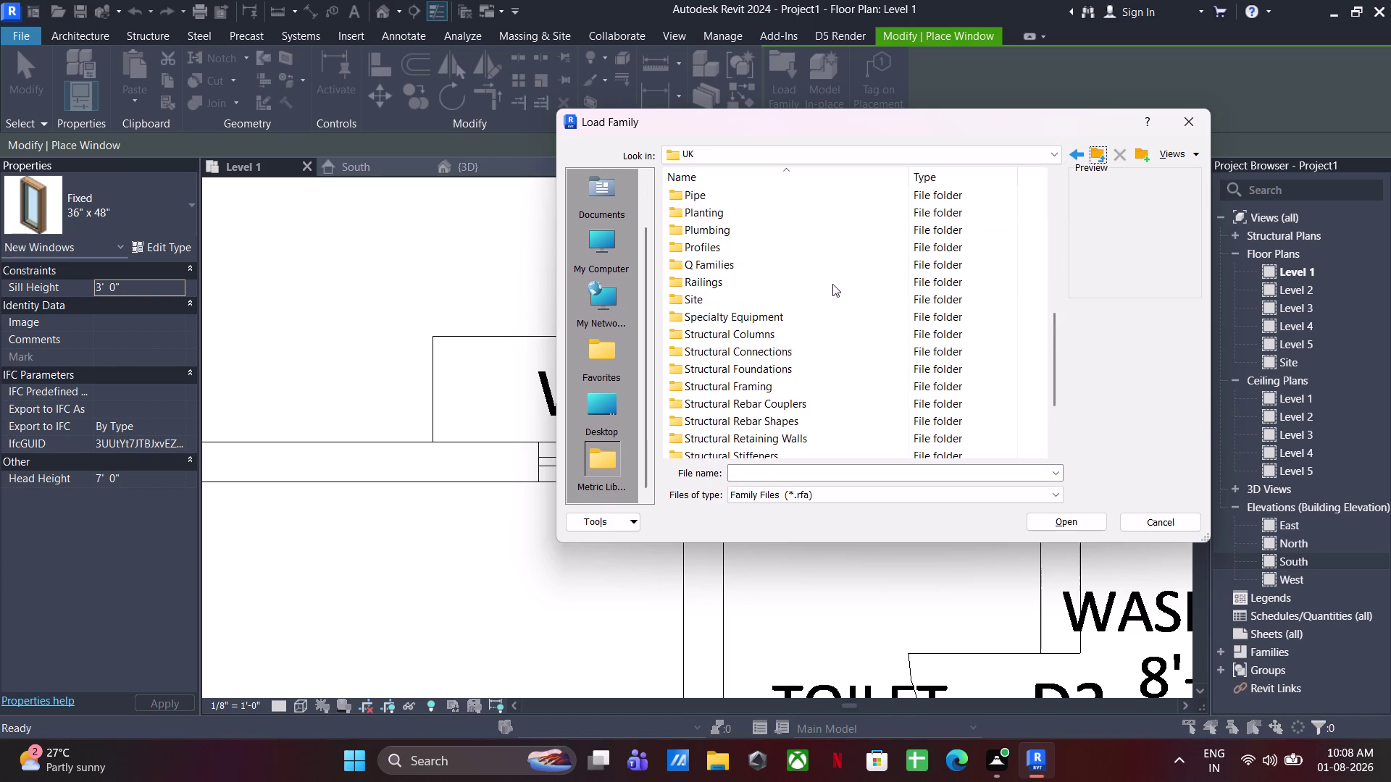
scroll(down, 3)
scroll(up, 3)
scroll(down, 3)
double_click(746, 436)
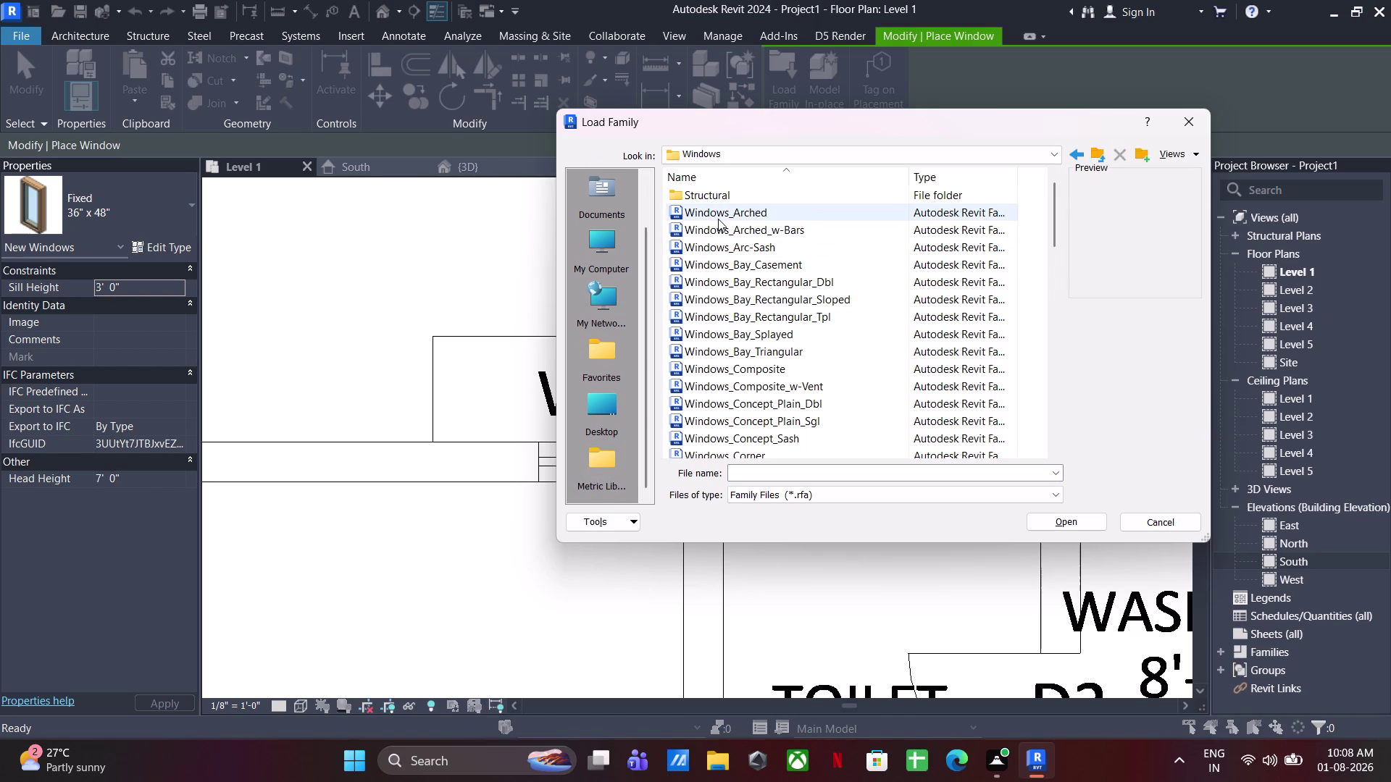
click(718, 219)
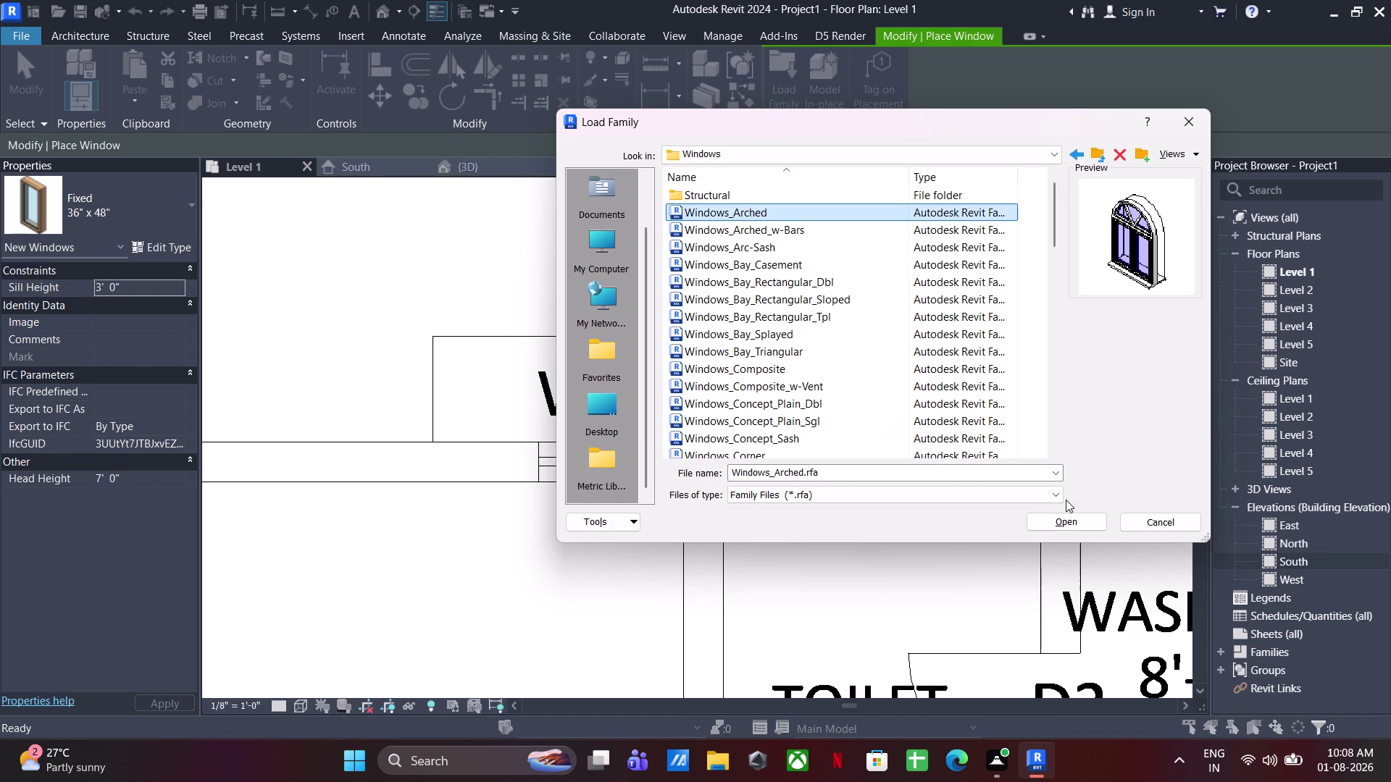
click(1079, 515)
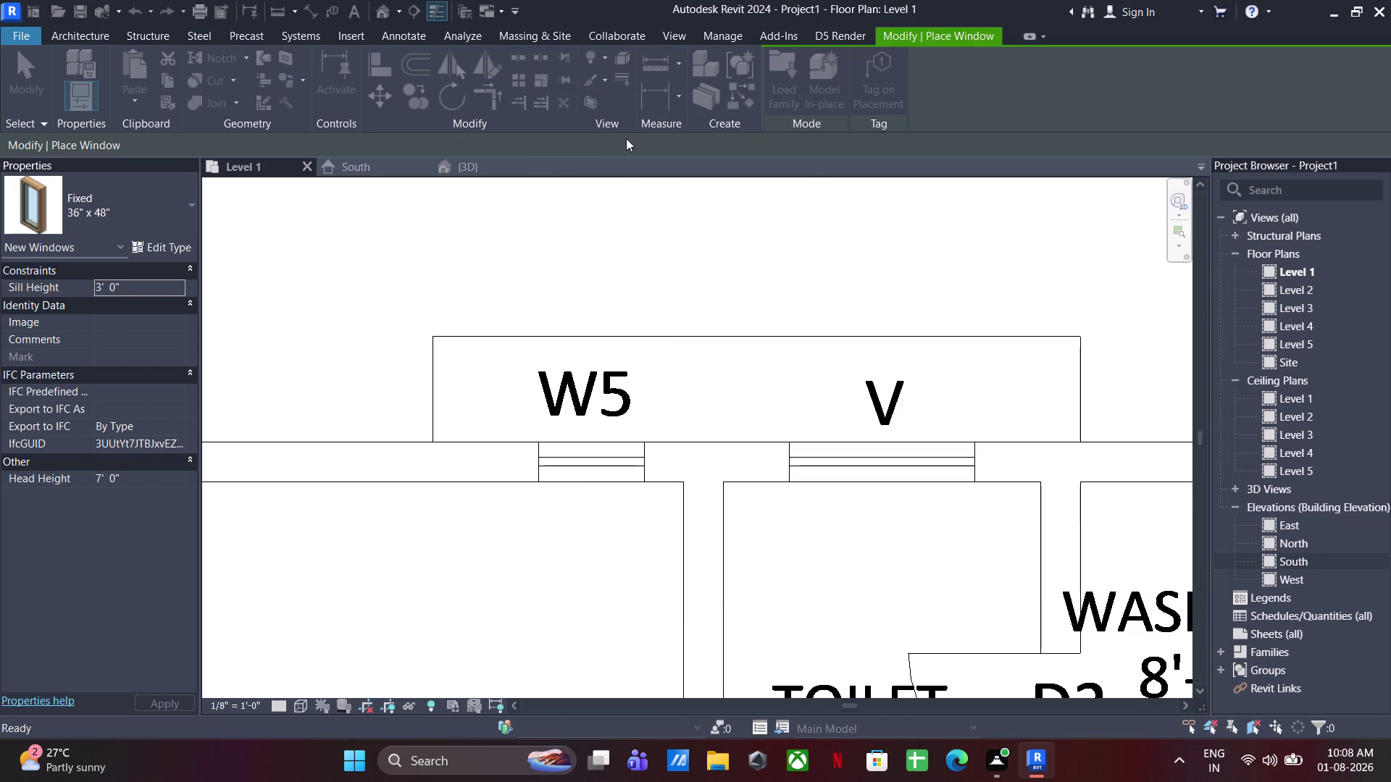
click(172, 245)
Duplicate the arched window type and name it 2'X4'.
click(1180, 139)
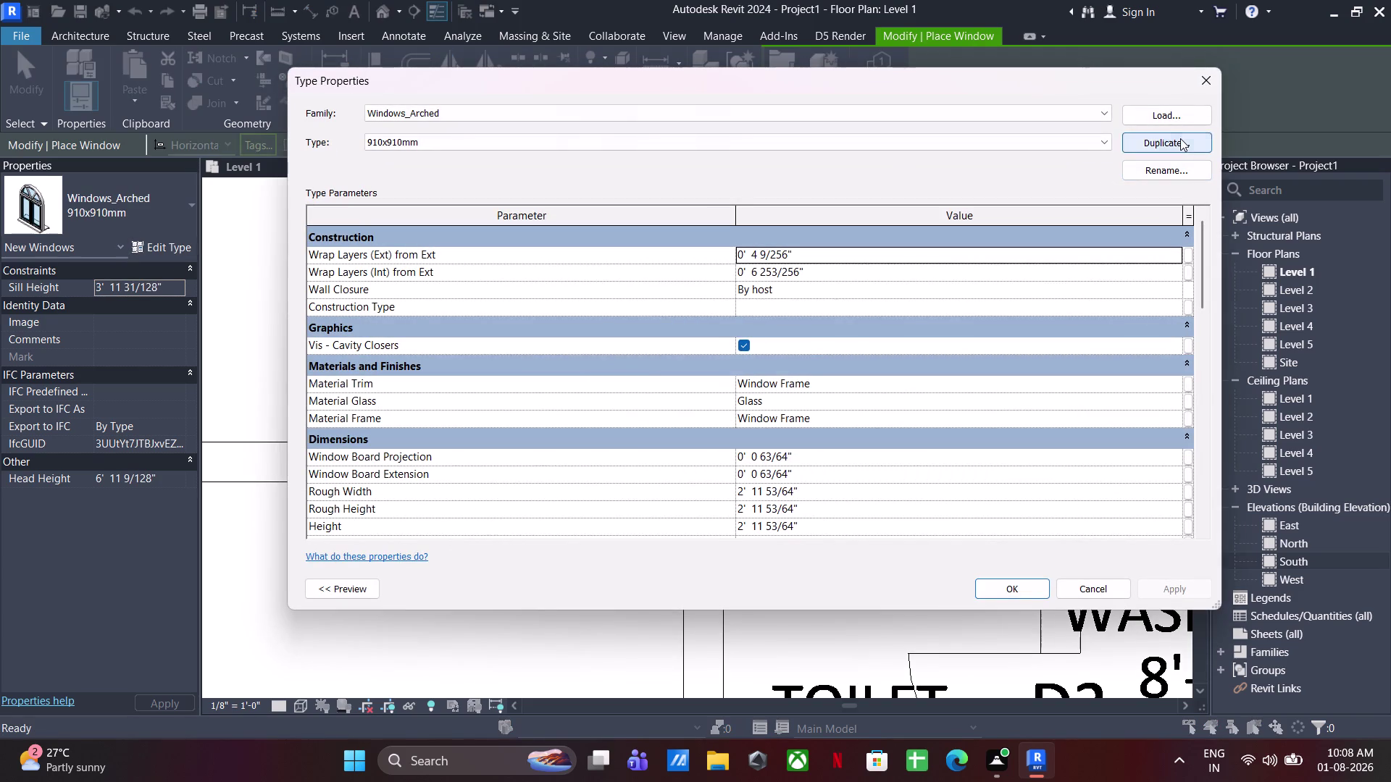
text(2')
key(Return)
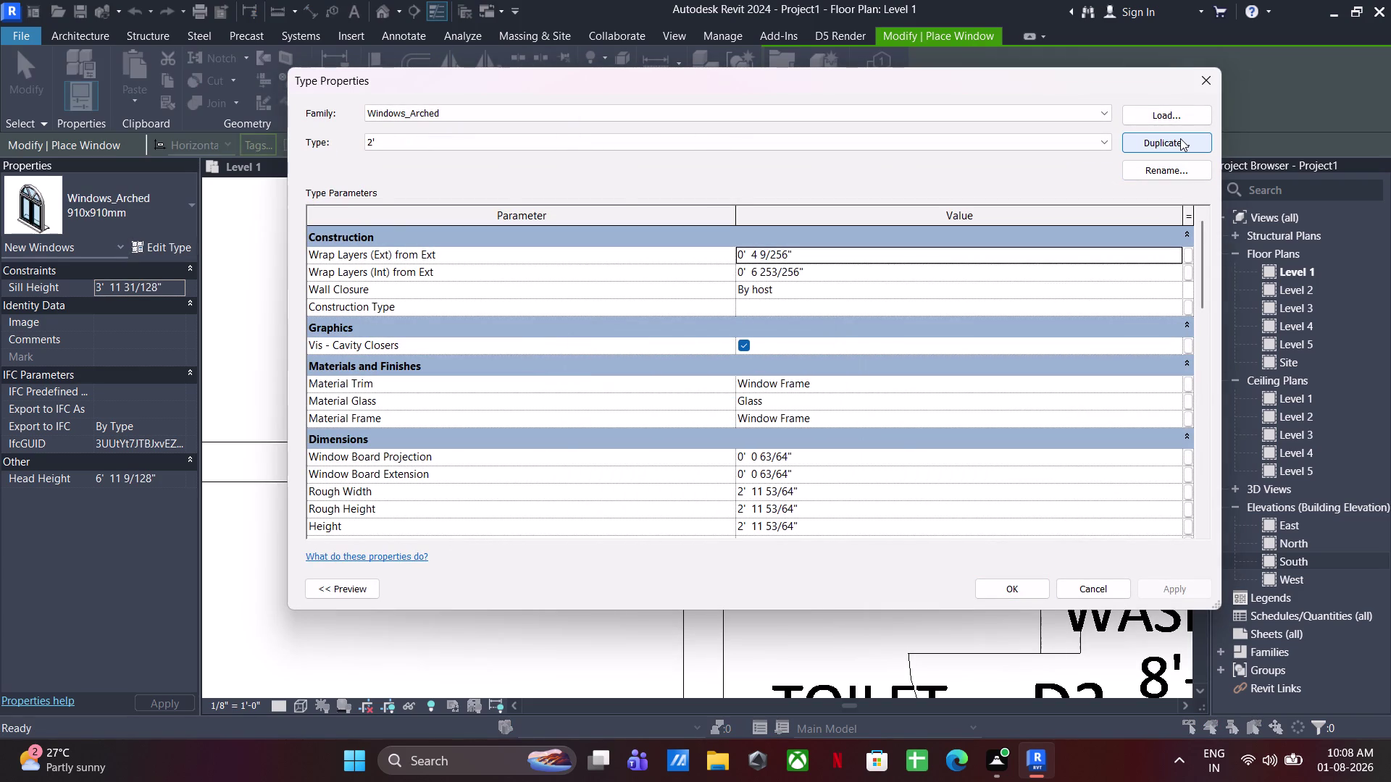
click(1188, 183)
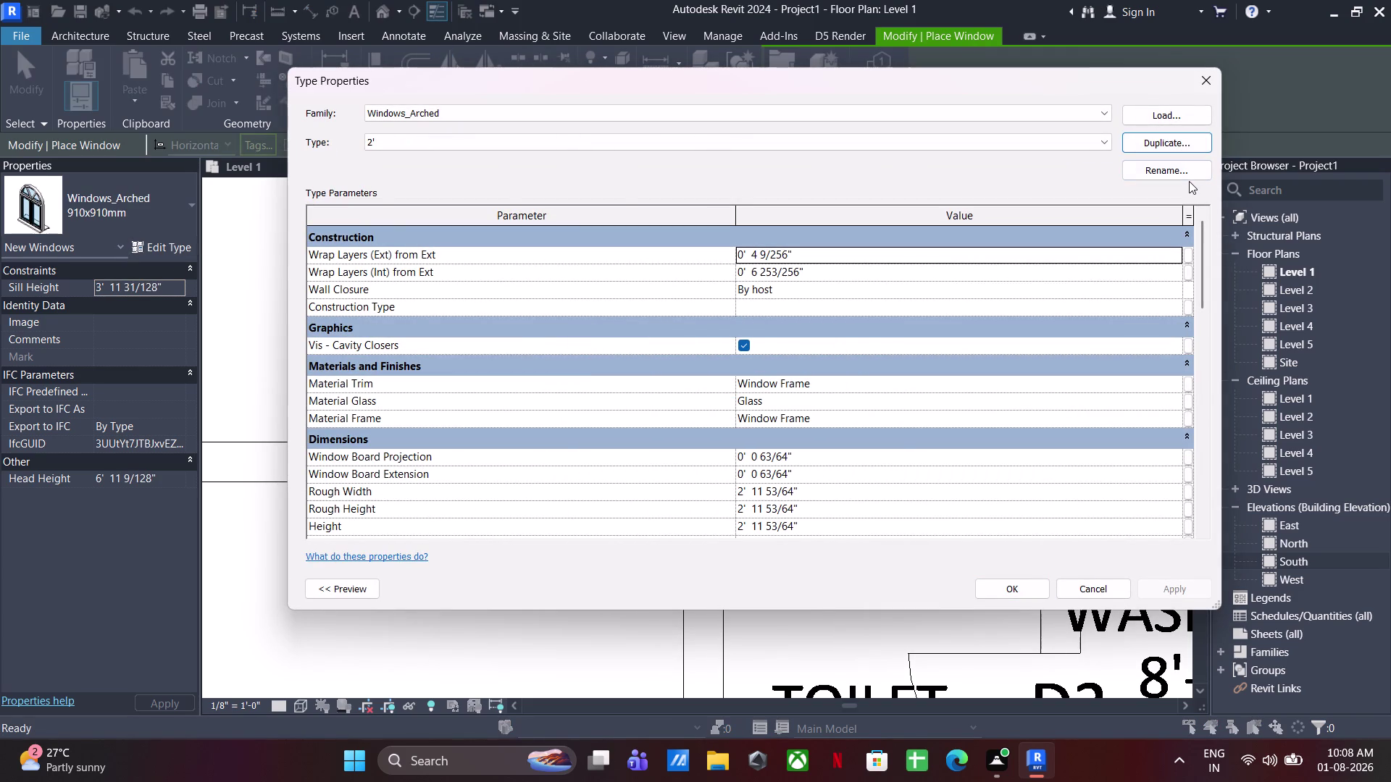
click(1190, 170)
text(2')
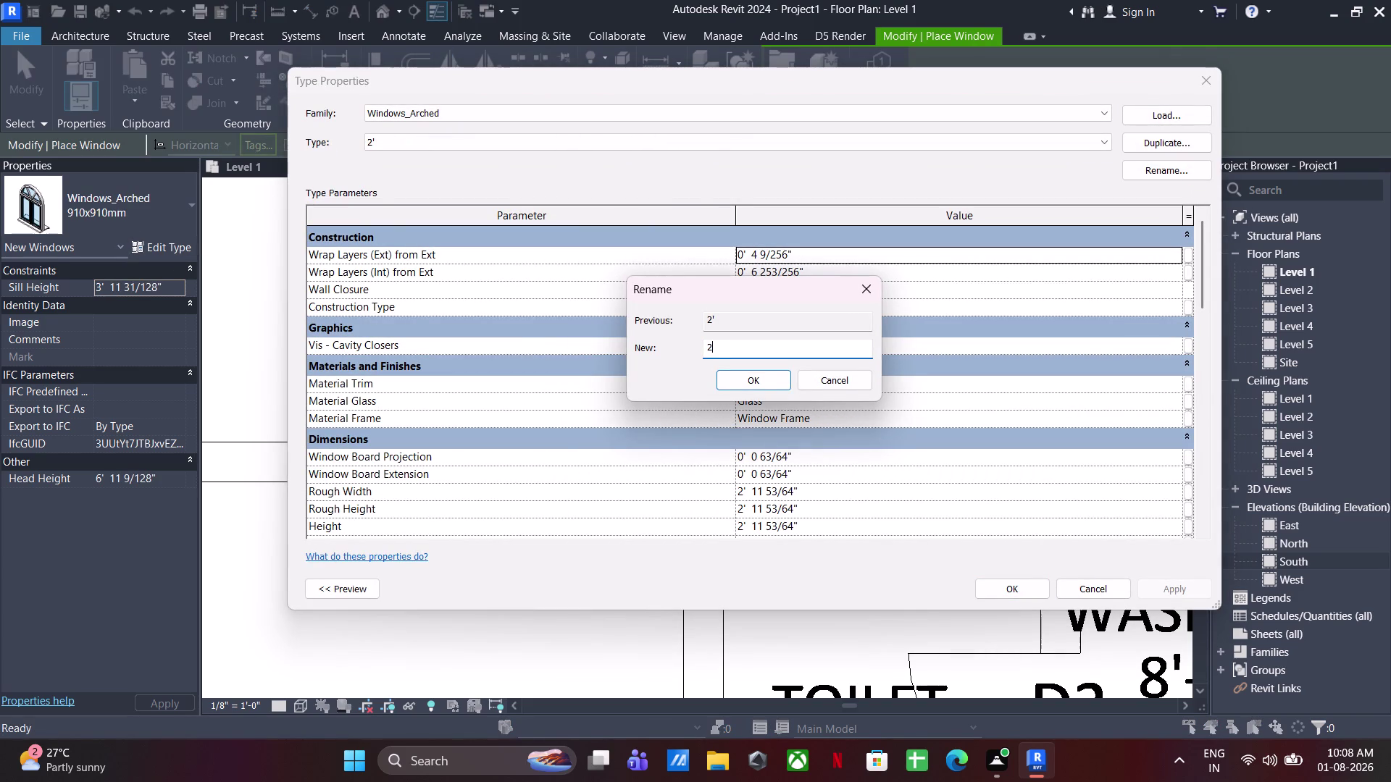
text(X4')
key(Return)
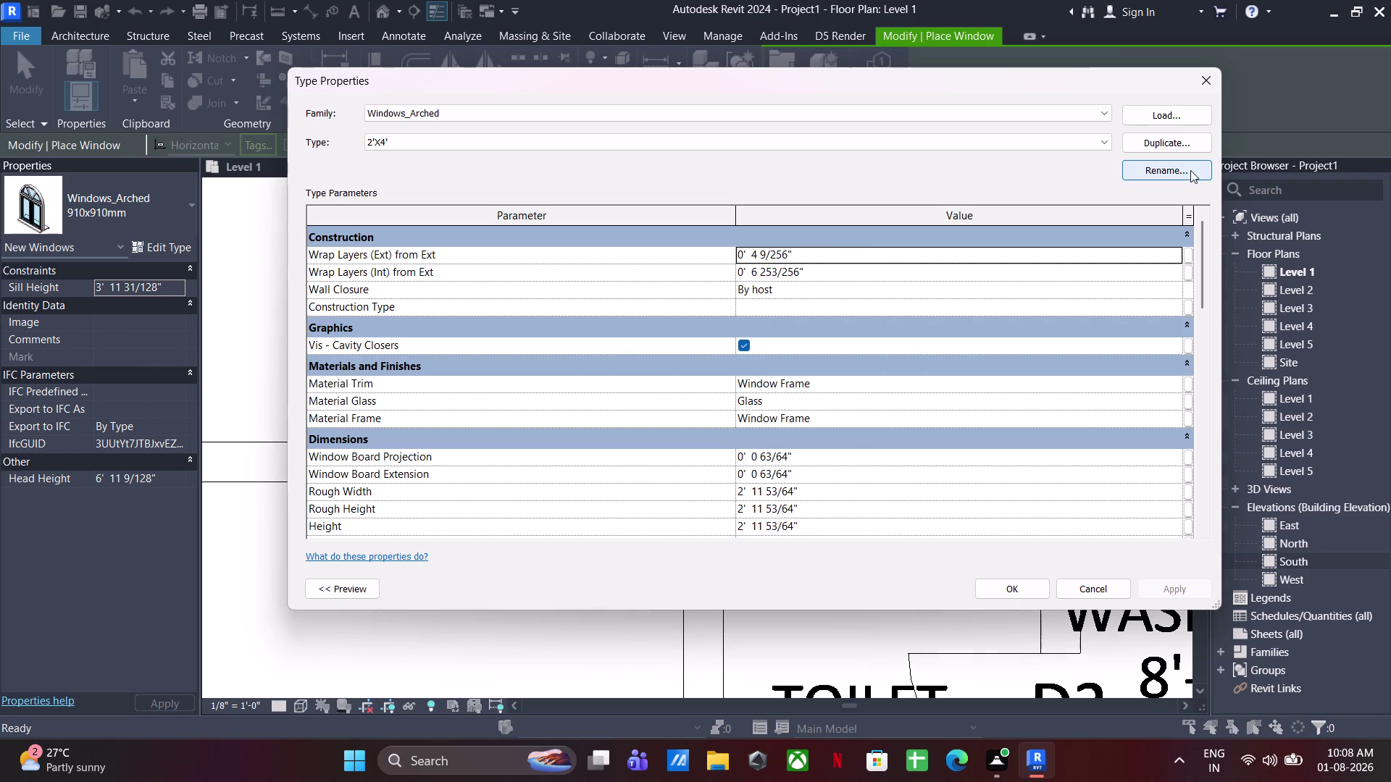
Set the 2'X4' type's Width to 2' and Height to 4', and accept.
scroll(down, 3)
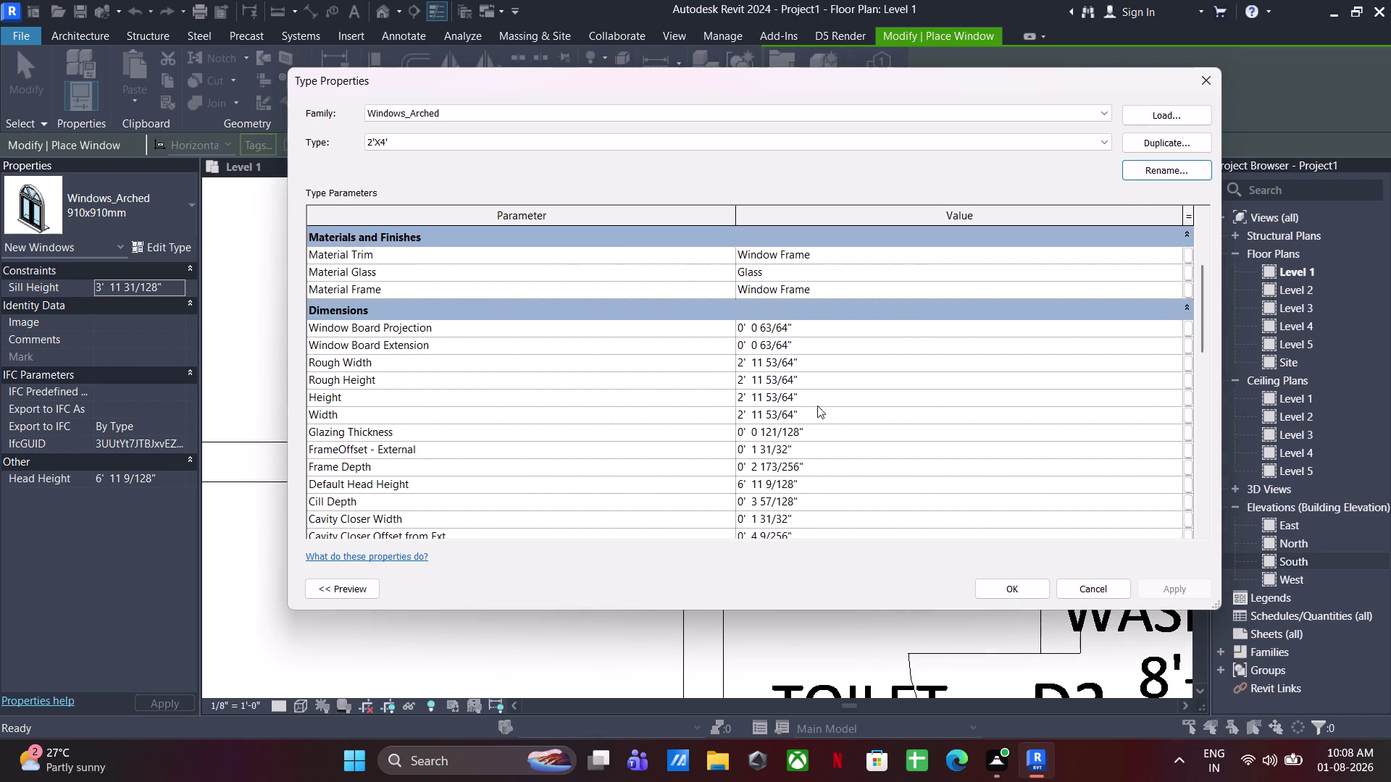
click(817, 419)
text(2)
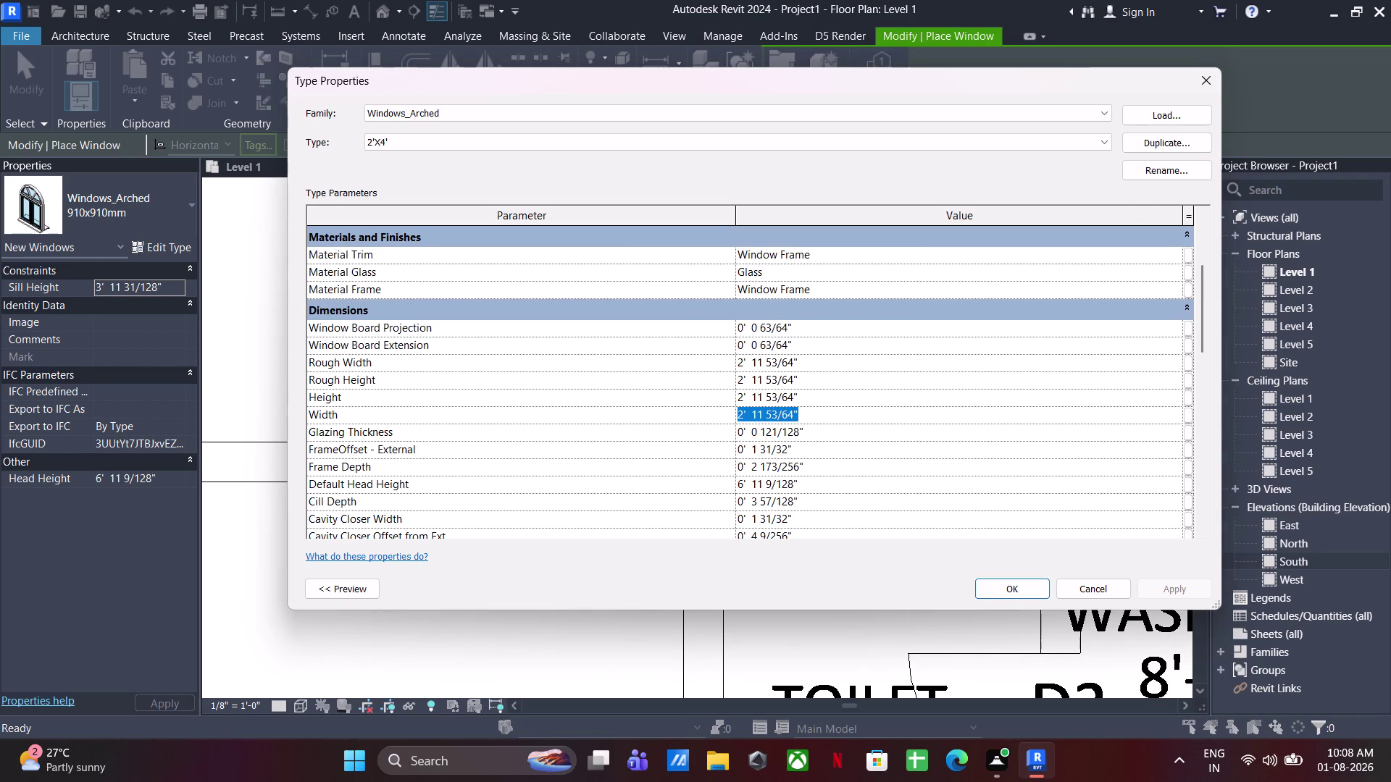
text(')
key(Return)
click(812, 394)
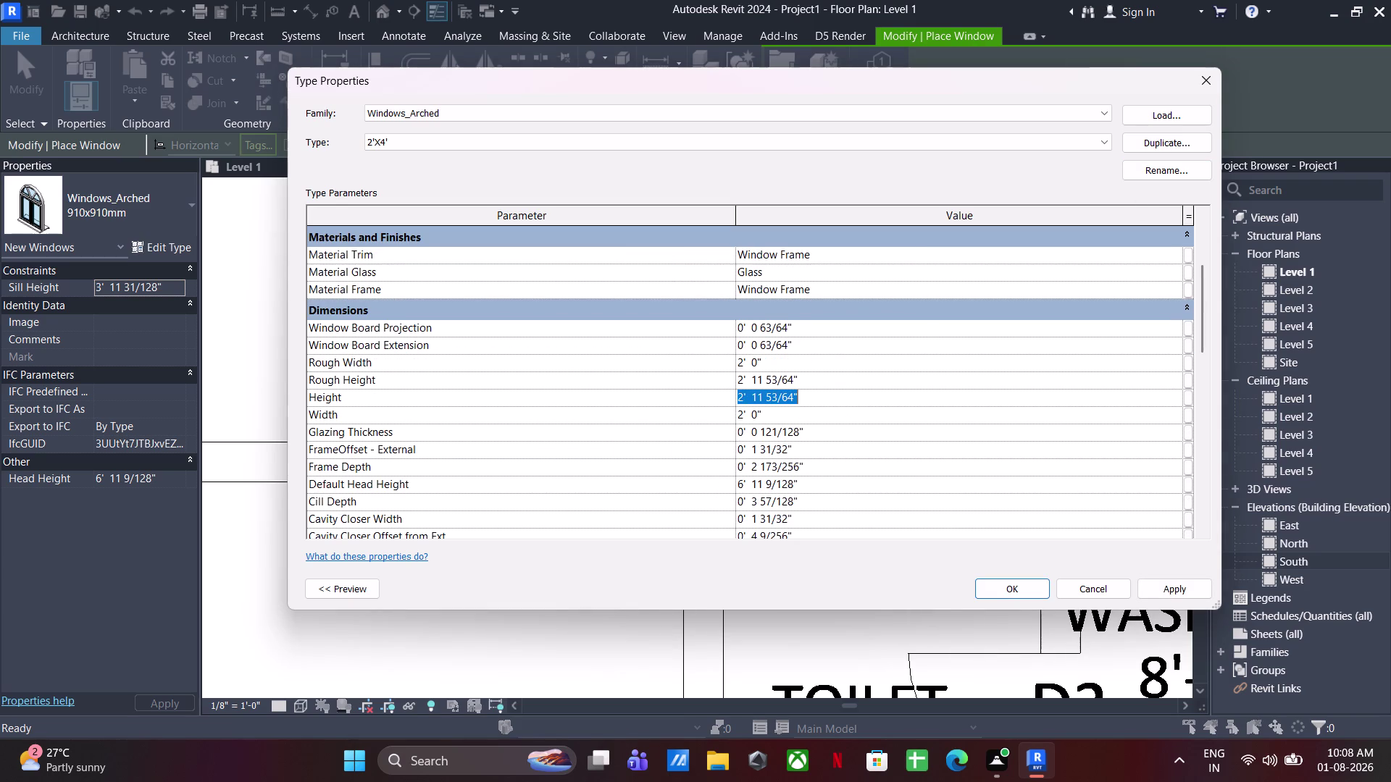
text(4')
key(Return)
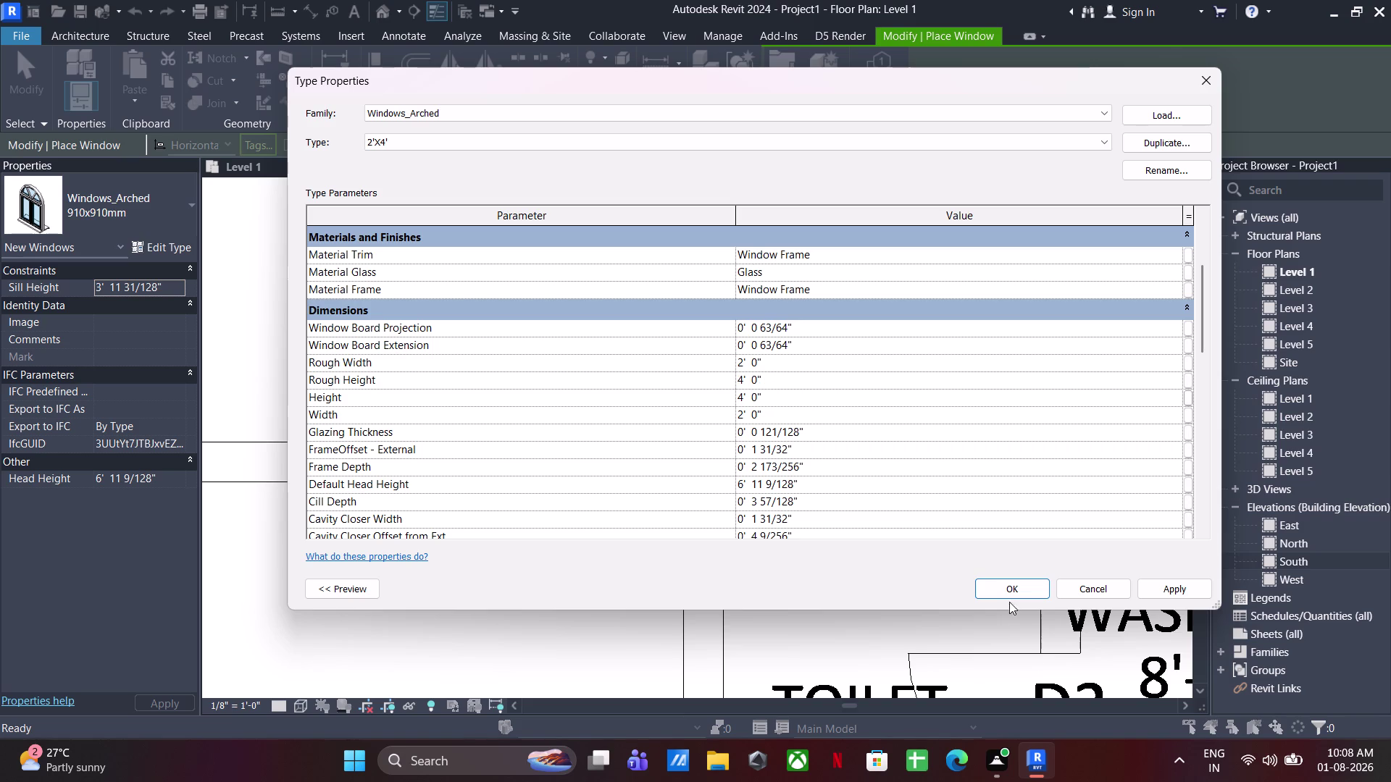
click(1015, 590)
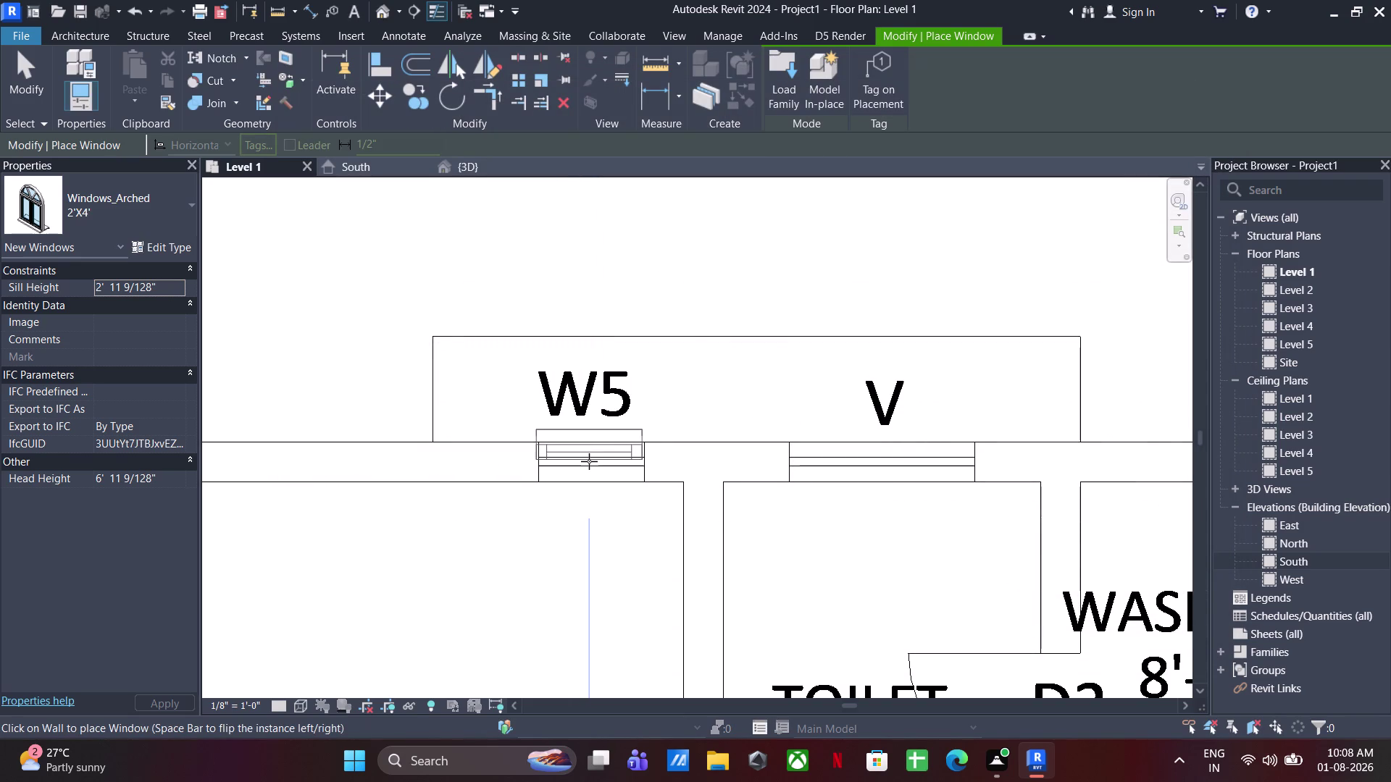
Place 2'X4' arched windows at the first two W5 openings.
click(590, 462)
scroll(down, 3)
middle_drag(605, 594, 397, 519)
scroll(up, 3)
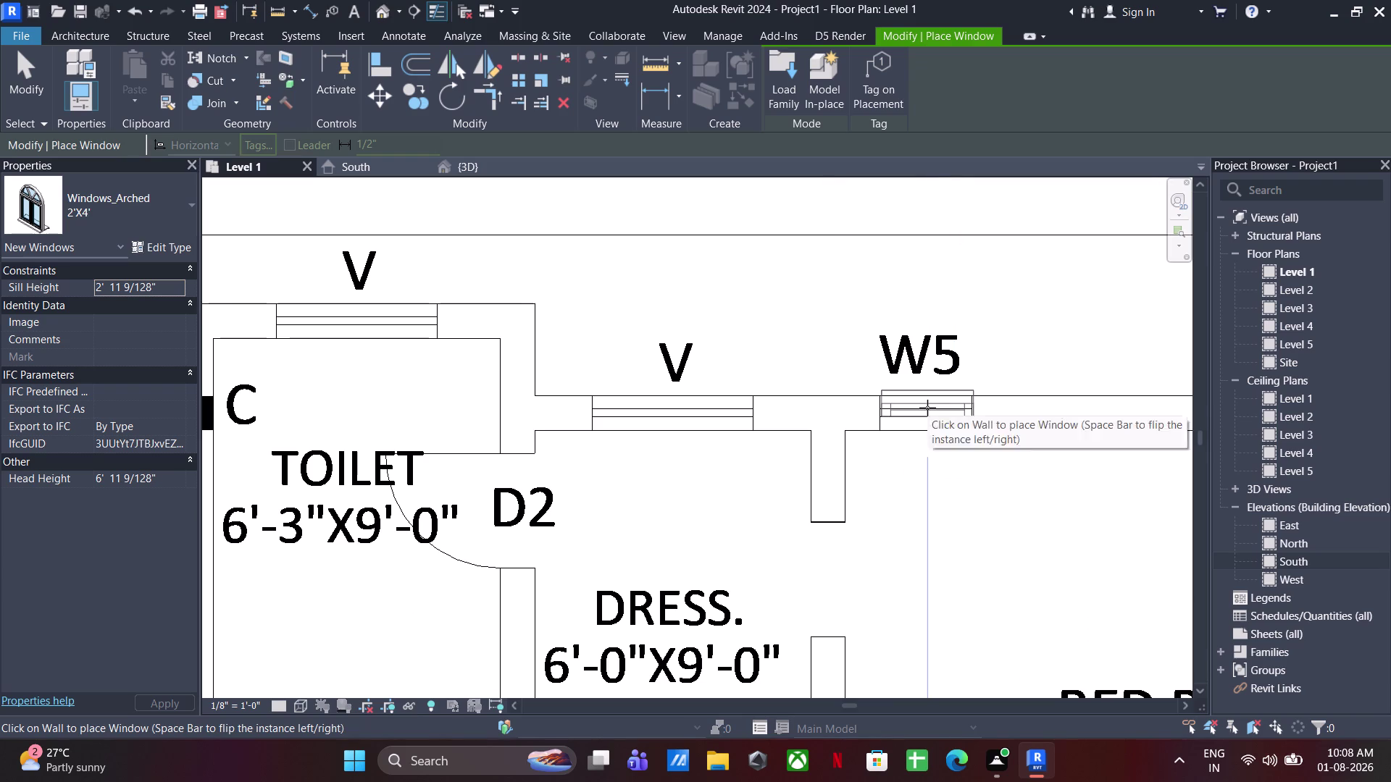
click(928, 408)
scroll(down, 3)
middle_drag(957, 631, 894, 162)
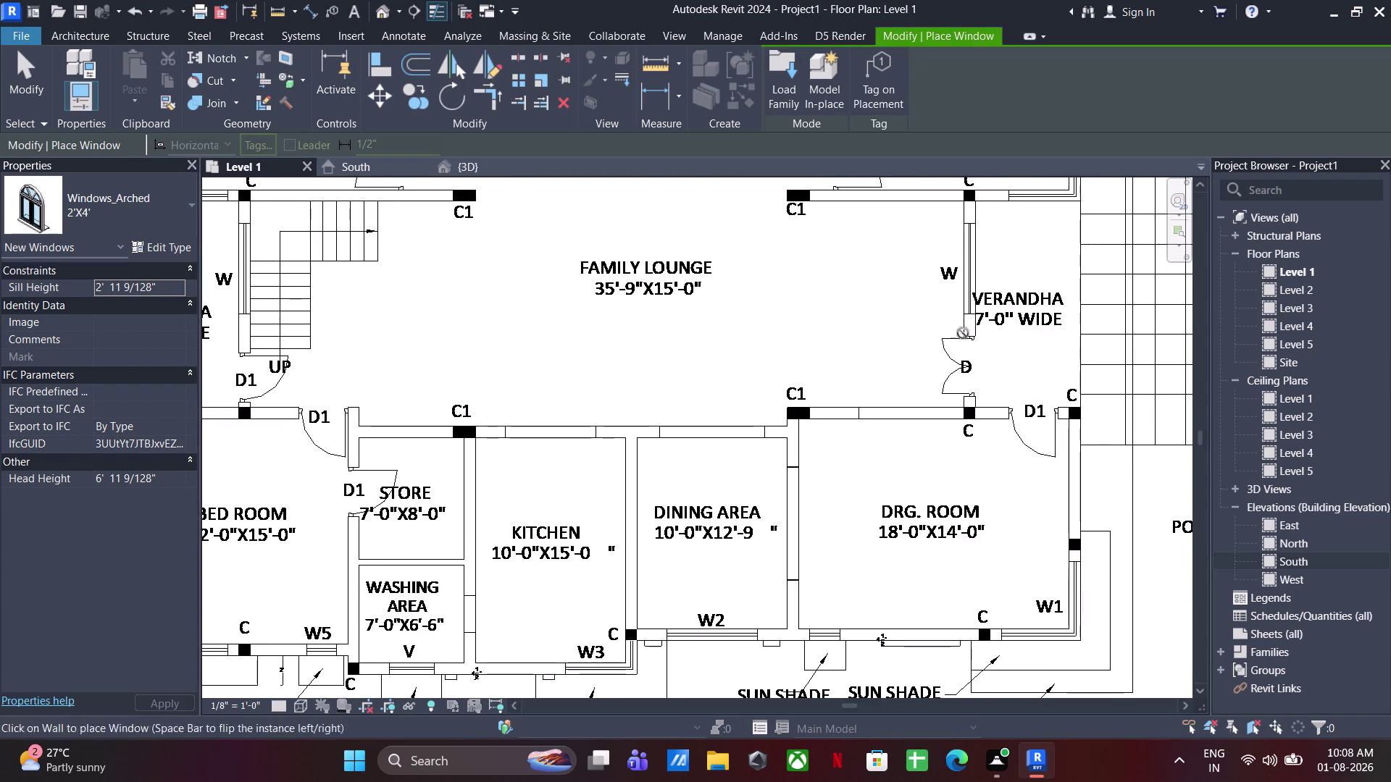
middle_drag(964, 391, 964, 173)
middle_drag(812, 401, 813, 478)
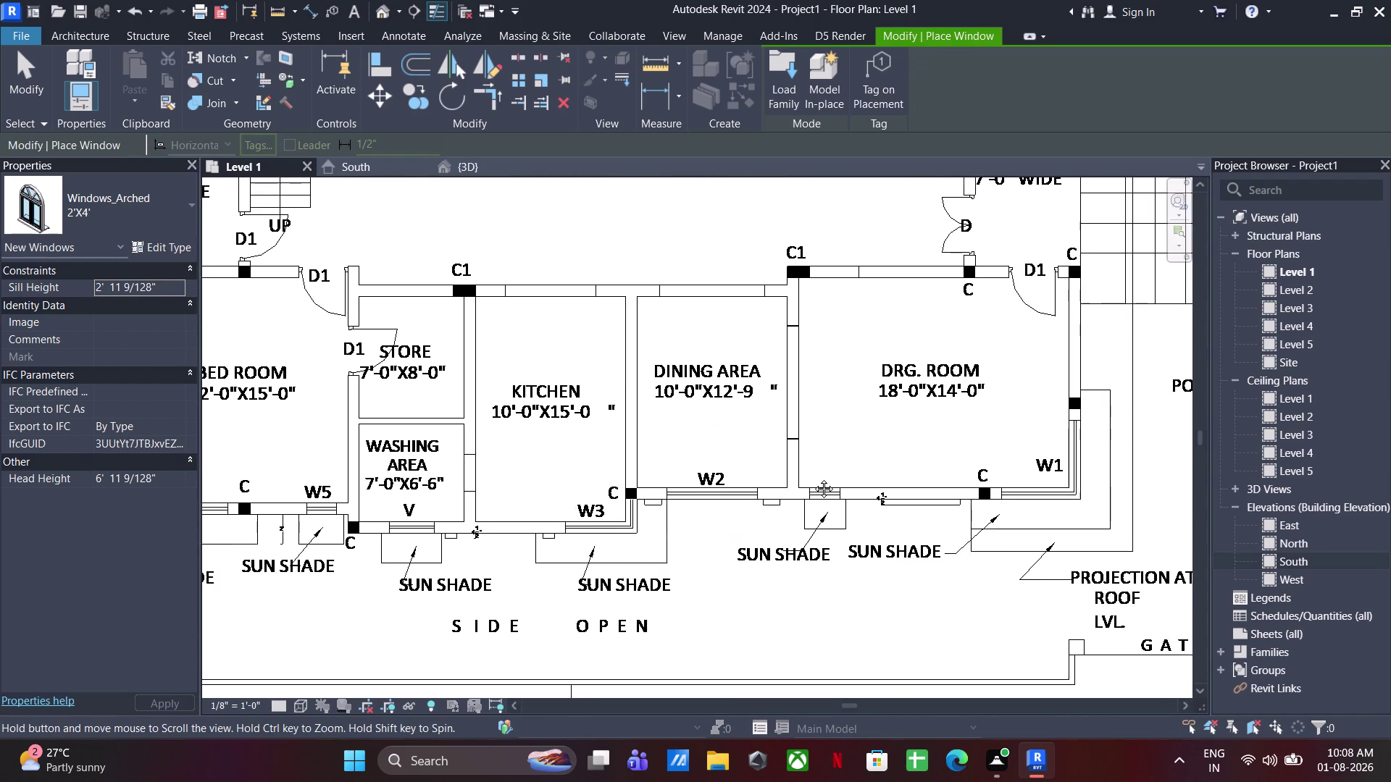
middle_drag(812, 478, 815, 446)
scroll(up, 3)
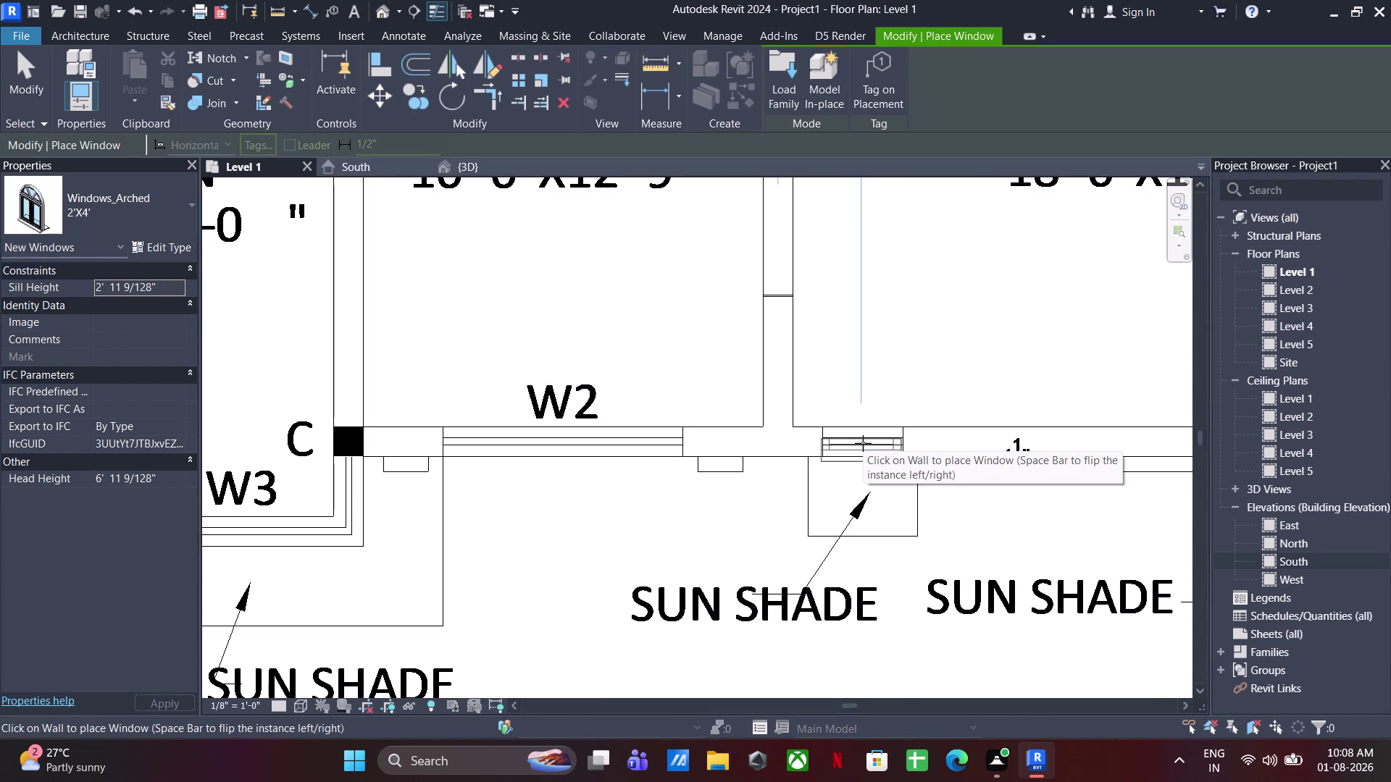
Place windows beside W2 and at the lower W5 opening, then end placement.
click(863, 444)
scroll(down, 3)
middle_drag(818, 482, 1192, 400)
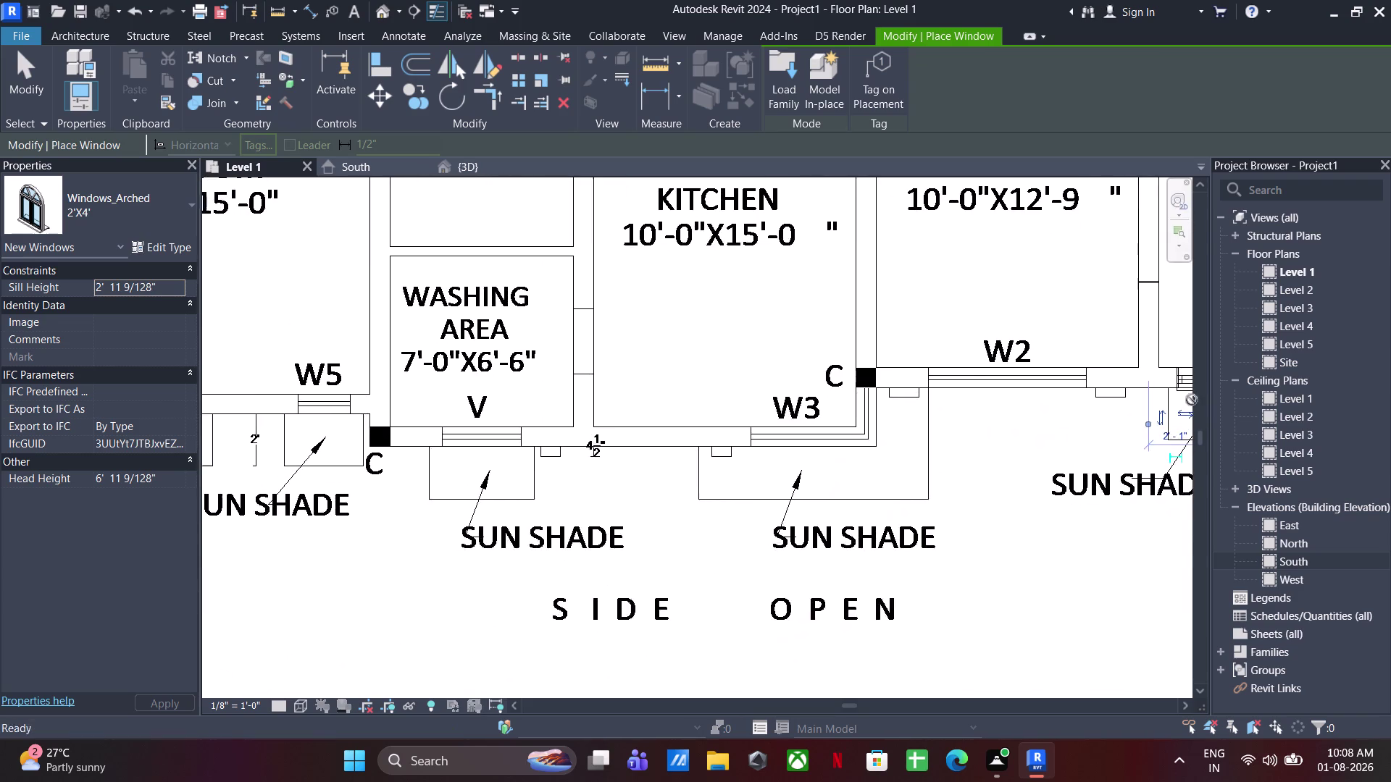
middle_drag(576, 469, 933, 479)
scroll(up, 3)
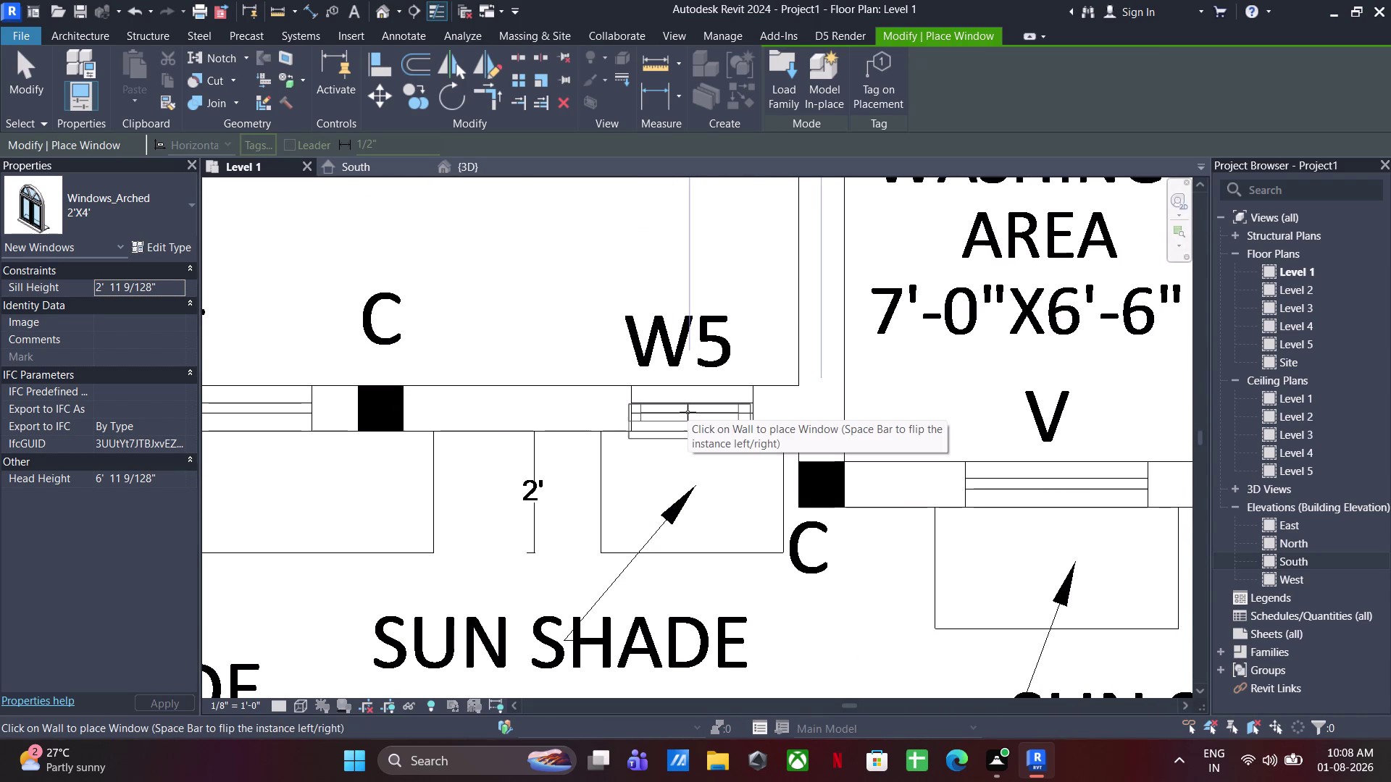
click(689, 412)
scroll(down, 3)
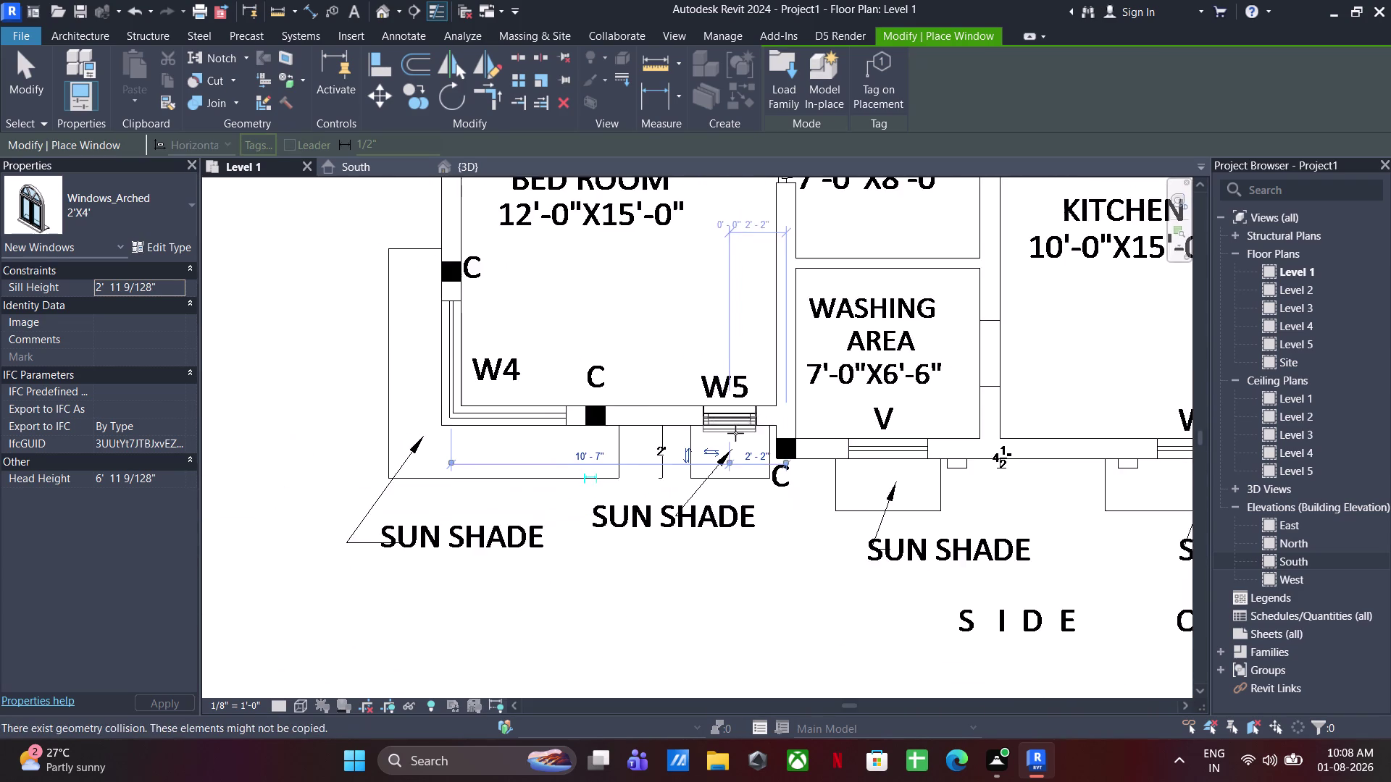
middle_drag(734, 434, 722, 699)
scroll(down, 3)
middle_drag(625, 446, 589, 747)
middle_drag(611, 415, 602, 475)
key(Escape)
scroll(up, 3)
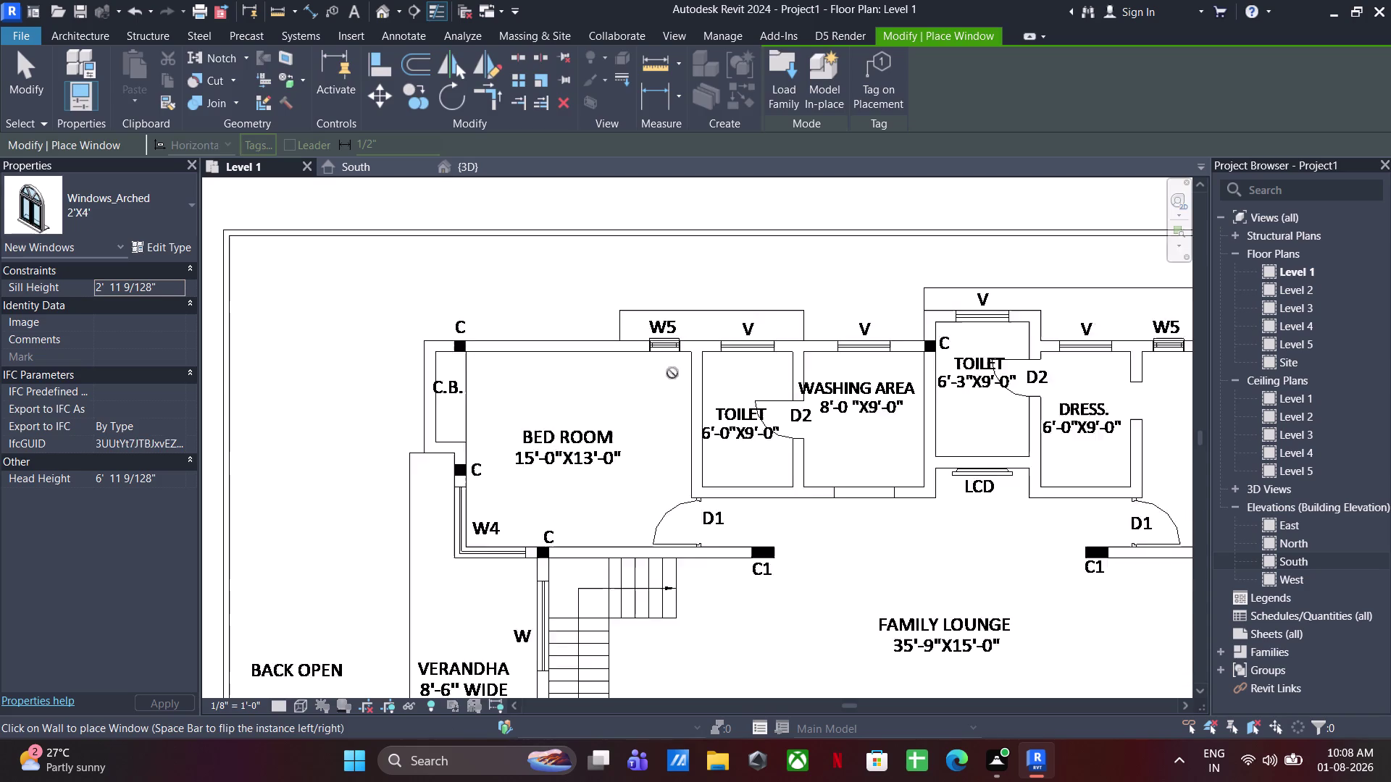
scroll(up, 3)
key(Escape)
key(Escape)
key(Escape)
key(Escape)
Select the windows at the upper and second W5 openings to check them.
click(675, 319)
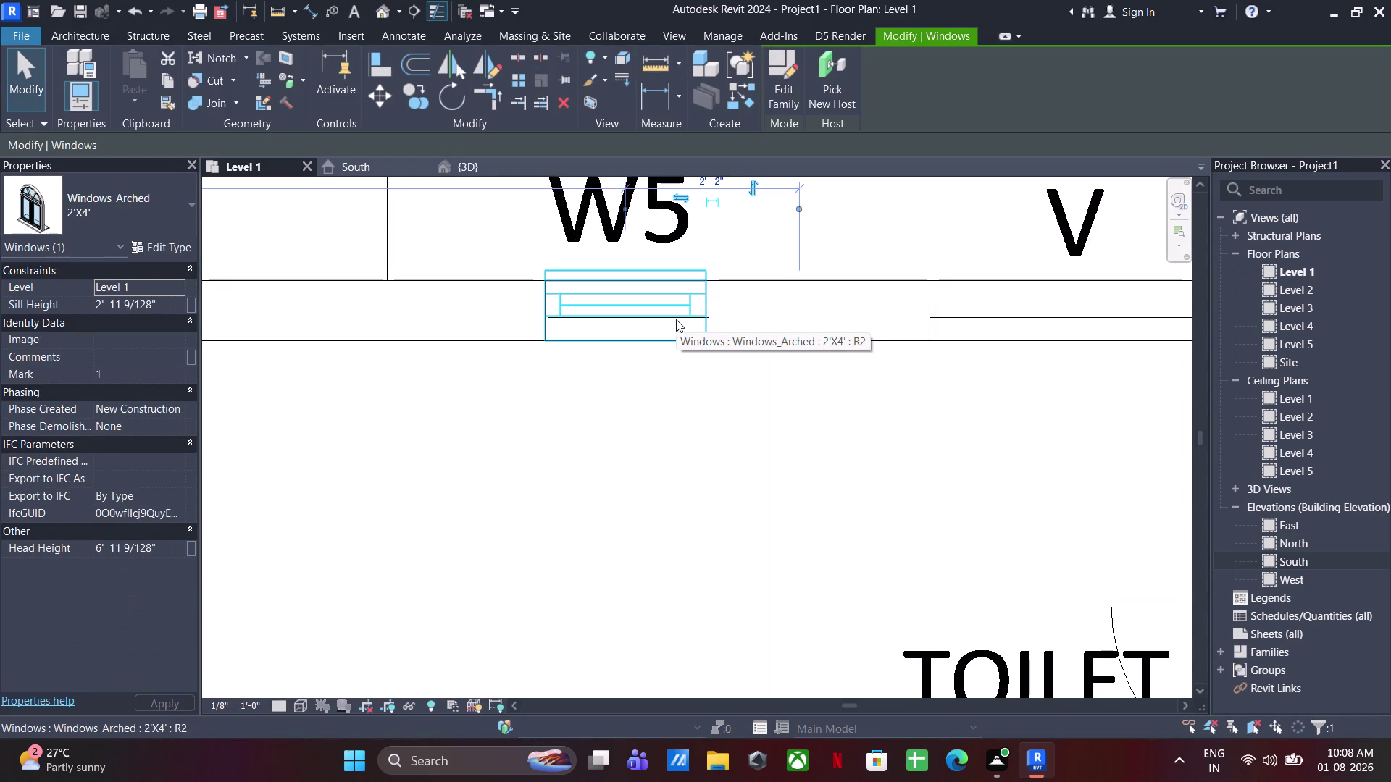
key(Right)
scroll(up, 3)
scroll(down, 3)
middle_drag(807, 477, 171, 382)
scroll(up, 3)
click(596, 277)
scroll(up, 3)
click(689, 345)
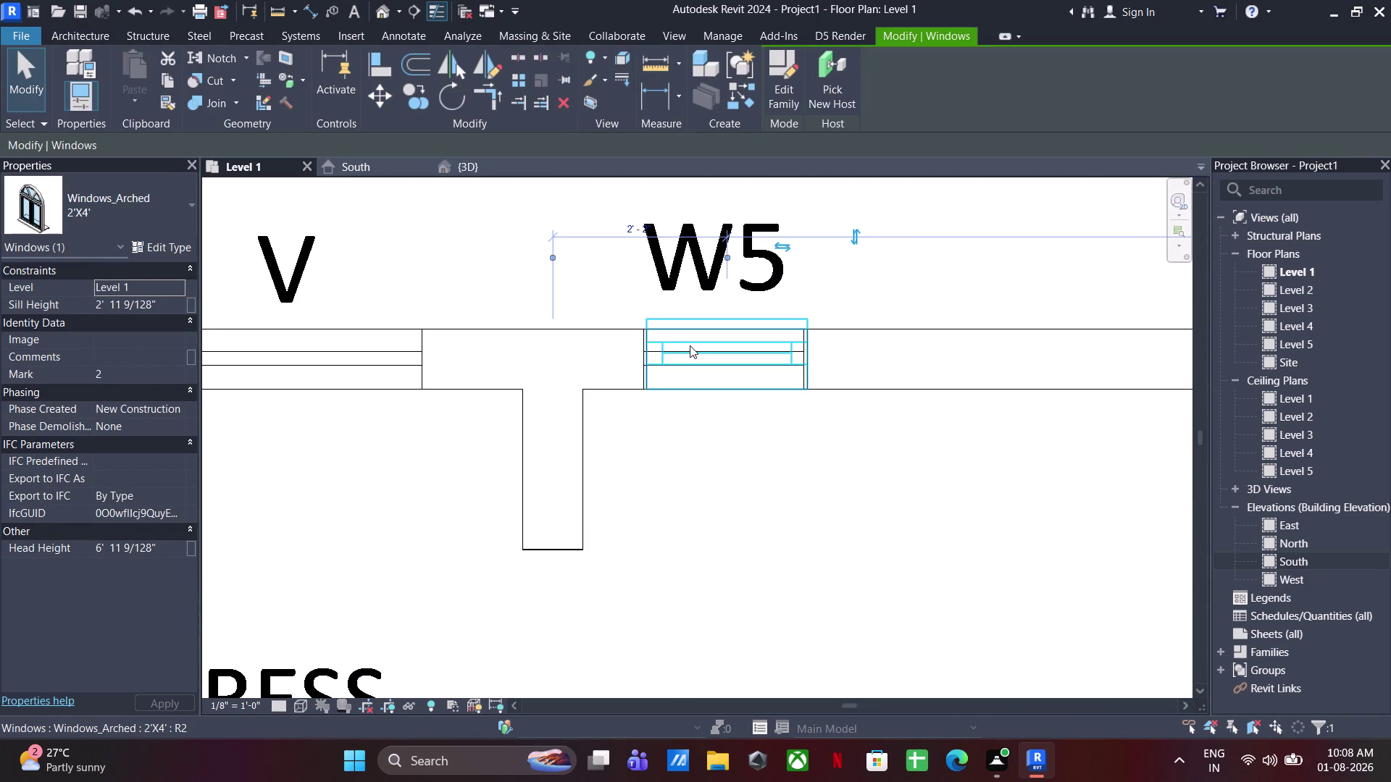
key(Left)
click(677, 450)
Check the windows beside W2 and at the lower W5 opening, then show the whole plan.
scroll(down, 3)
scroll(up, 3)
scroll(down, 3)
scroll(up, 3)
scroll(down, 3)
middle_drag(684, 447, 681, 427)
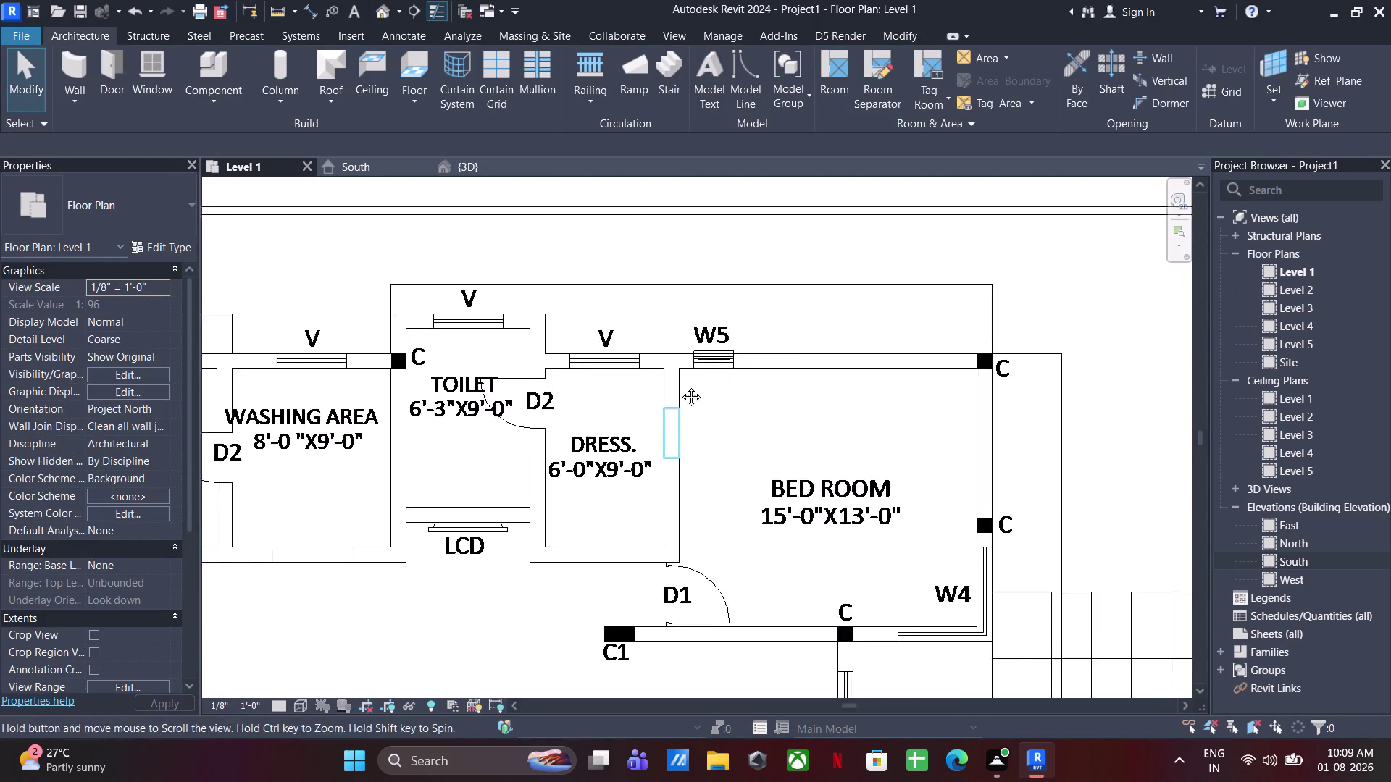
middle_drag(680, 427, 683, 169)
middle_drag(741, 549, 836, 45)
scroll(down, 3)
scroll(up, 3)
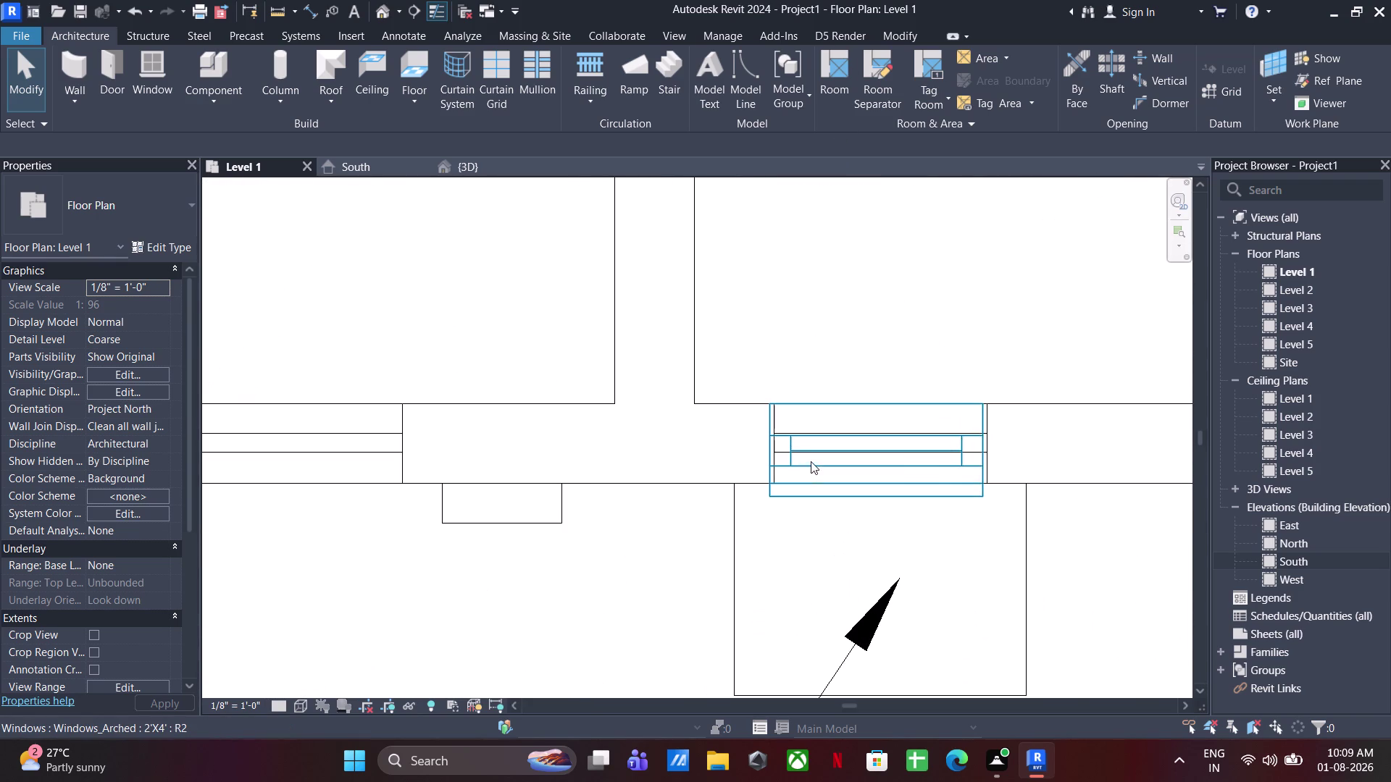
click(810, 438)
key(Right)
scroll(down, 3)
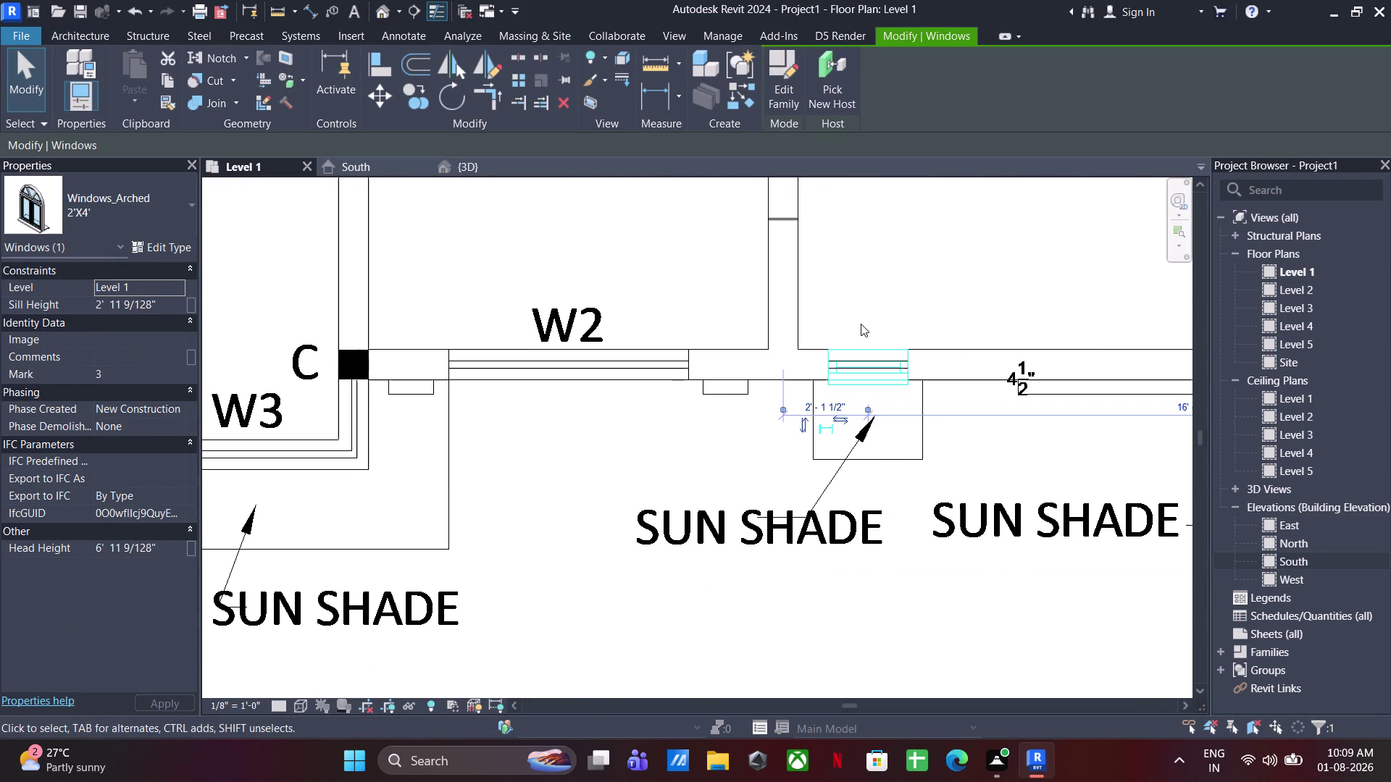
scroll(down, 3)
middle_drag(548, 385, 942, 401)
scroll(up, 3)
click(889, 381)
scroll(up, 3)
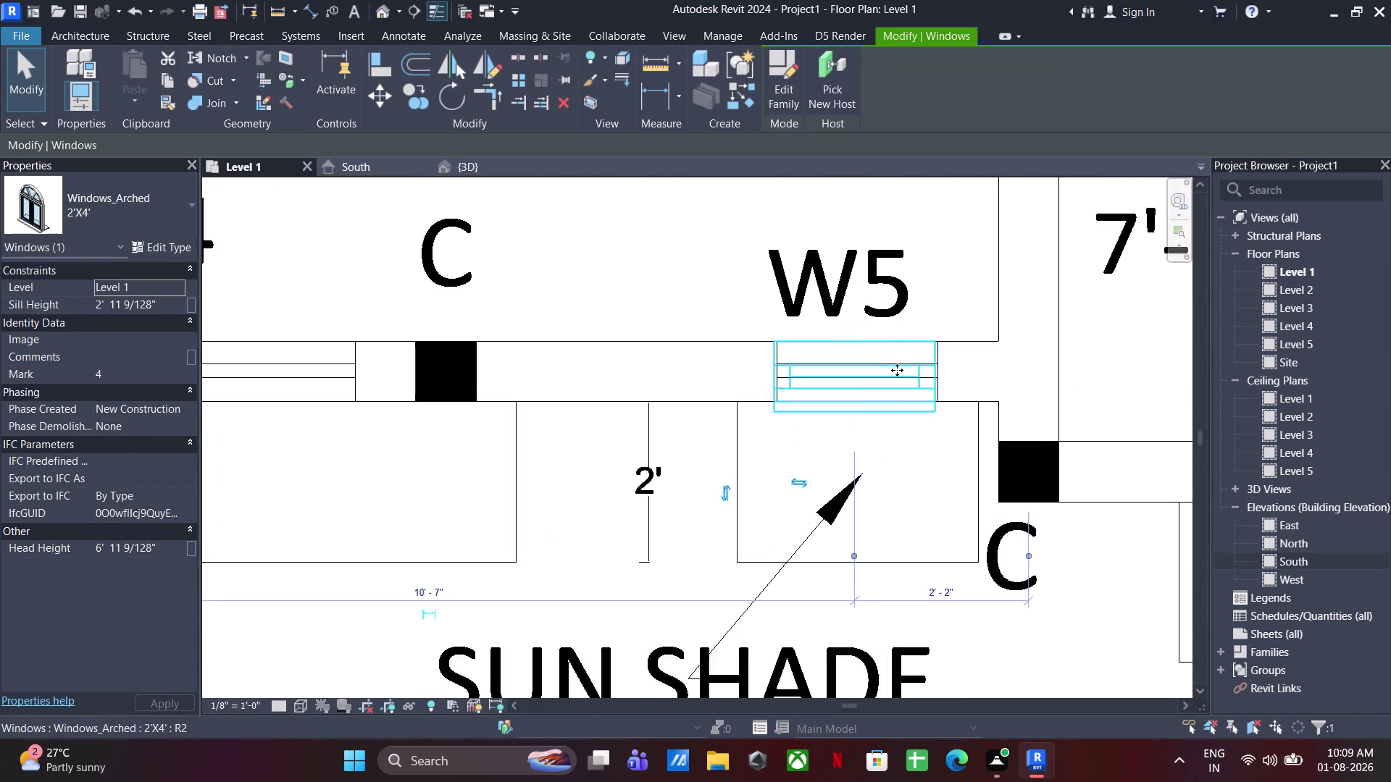
key(Right)
click(853, 433)
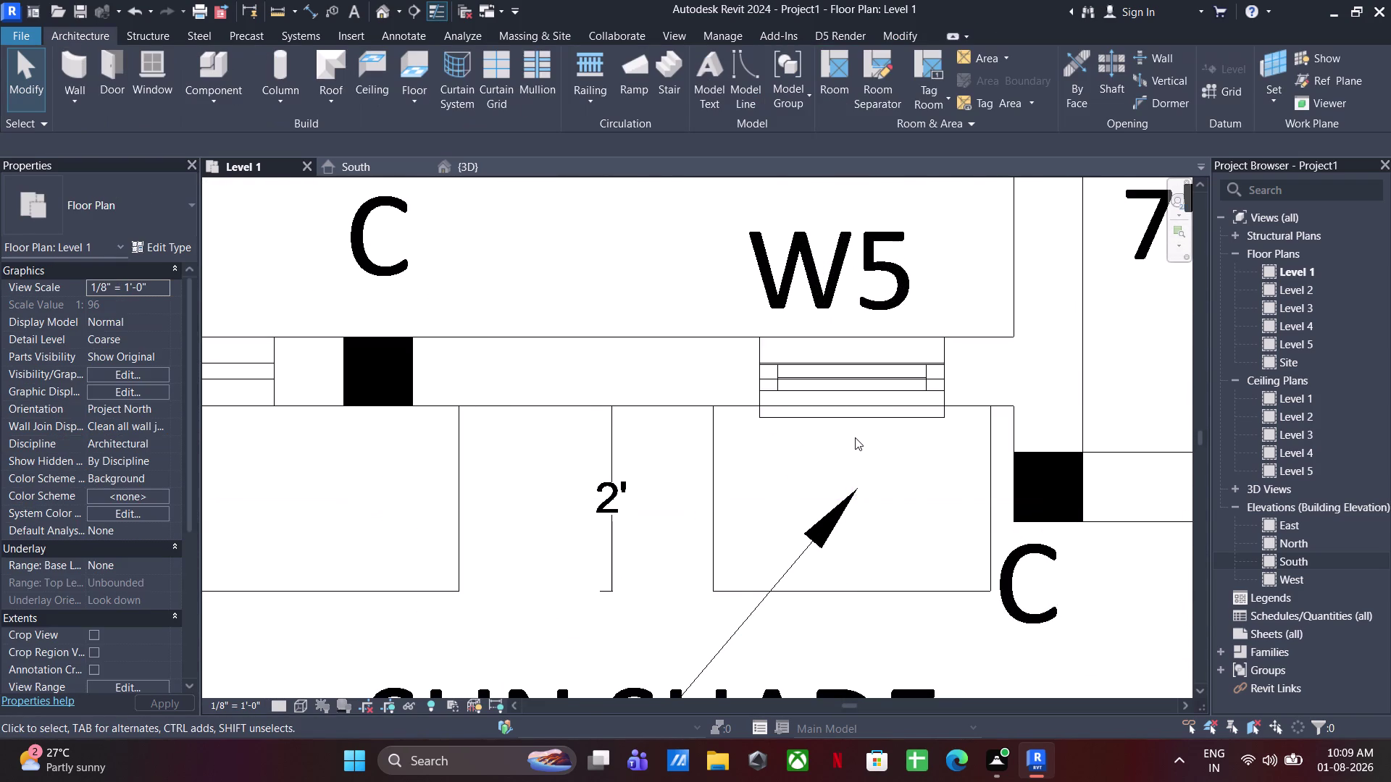
scroll(down, 3)
scroll(down, 3)
middle_drag(698, 446, 684, 505)
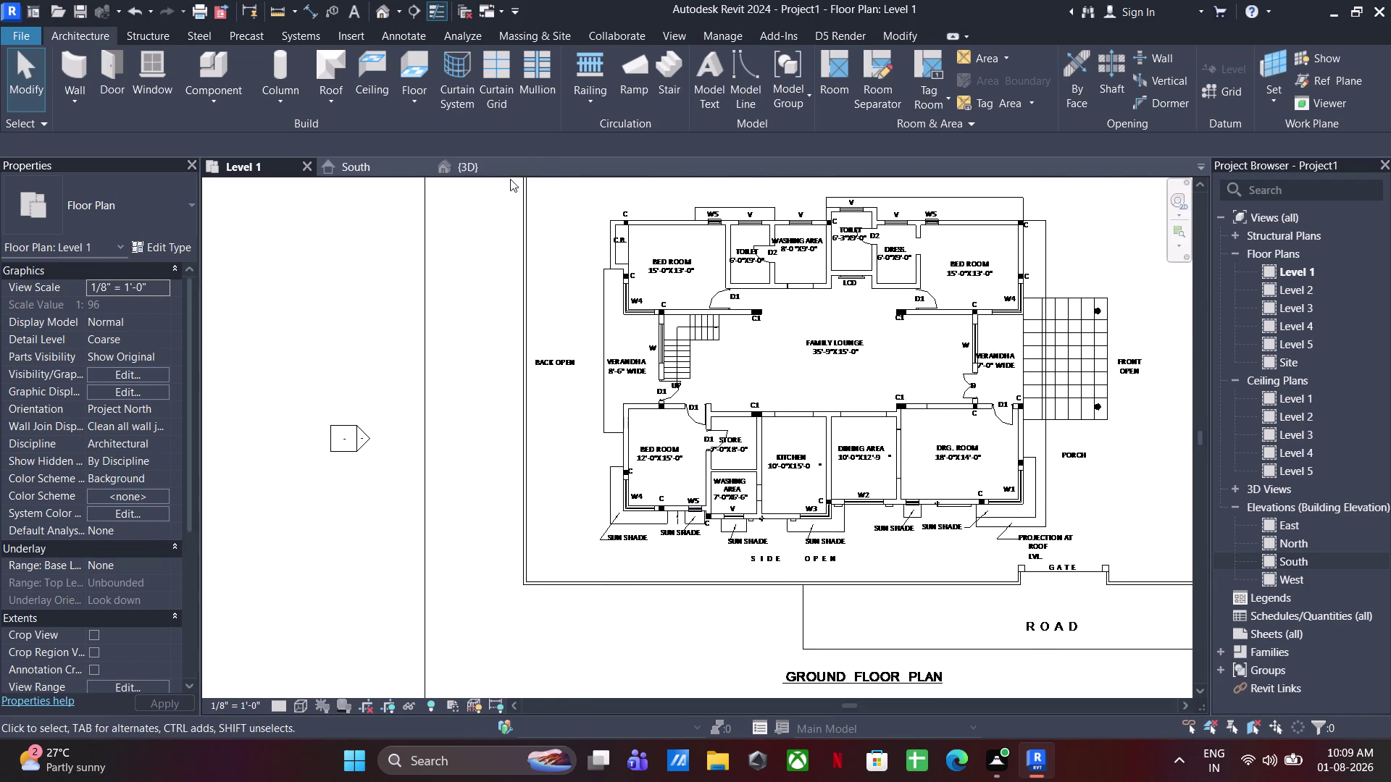
click(510, 170)
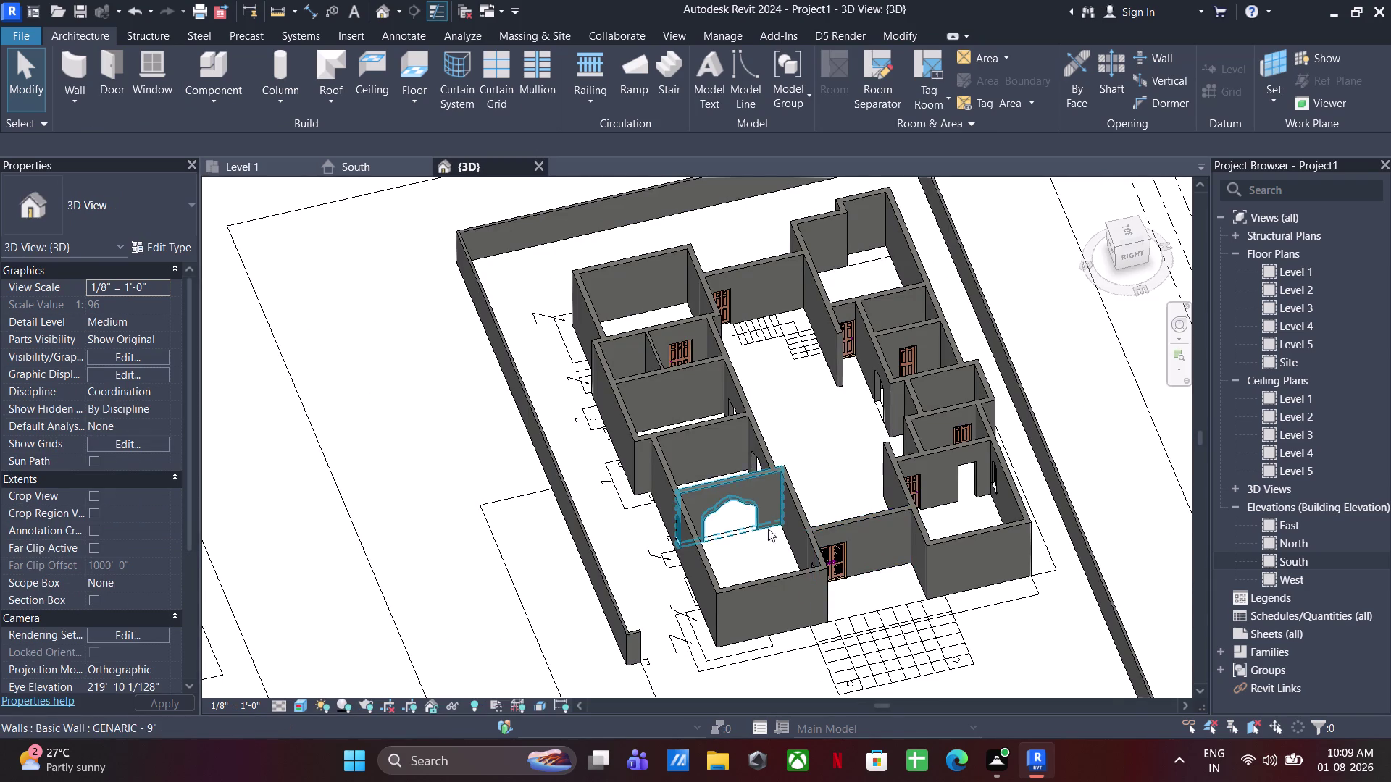
middle_drag(799, 533, 1003, 433)
scroll(up, 3)
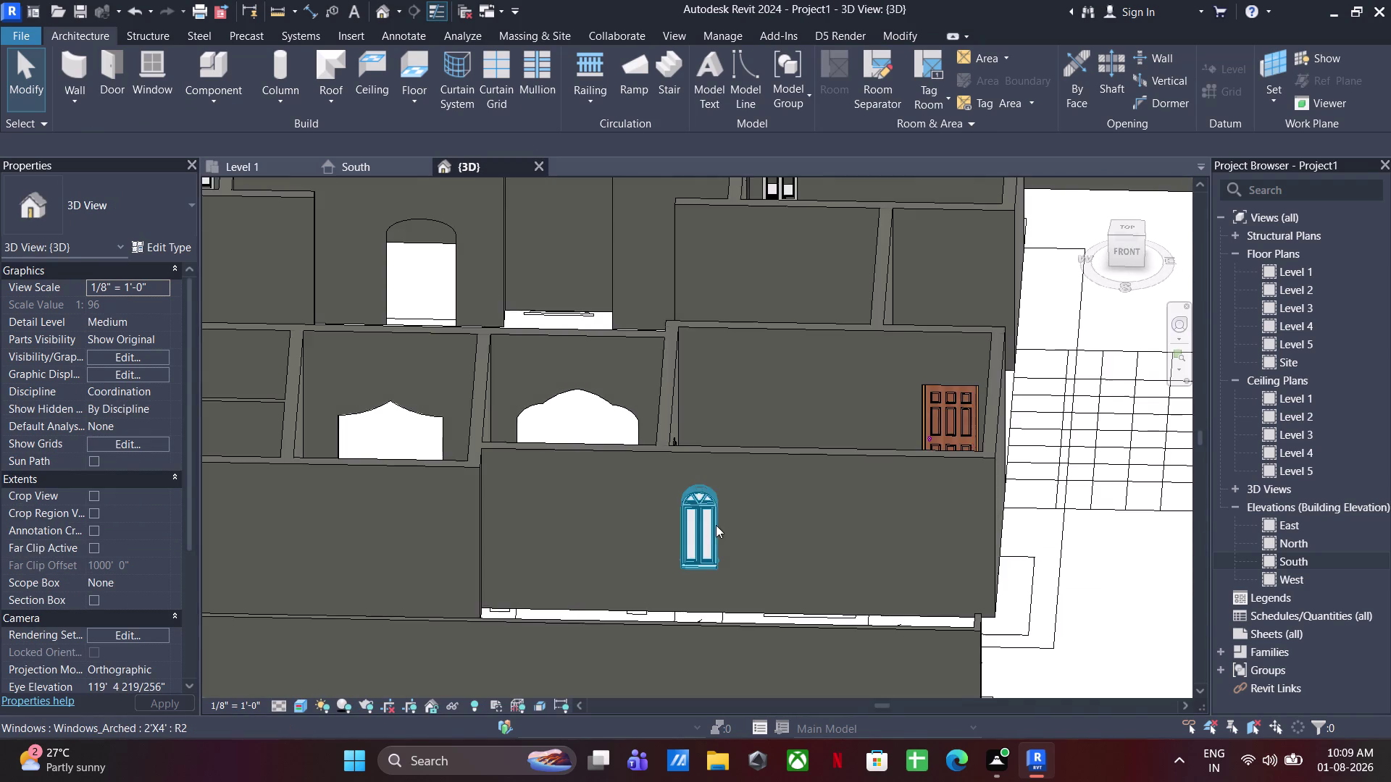
scroll(up, 3)
click(696, 543)
middle_drag(795, 489, 672, 548)
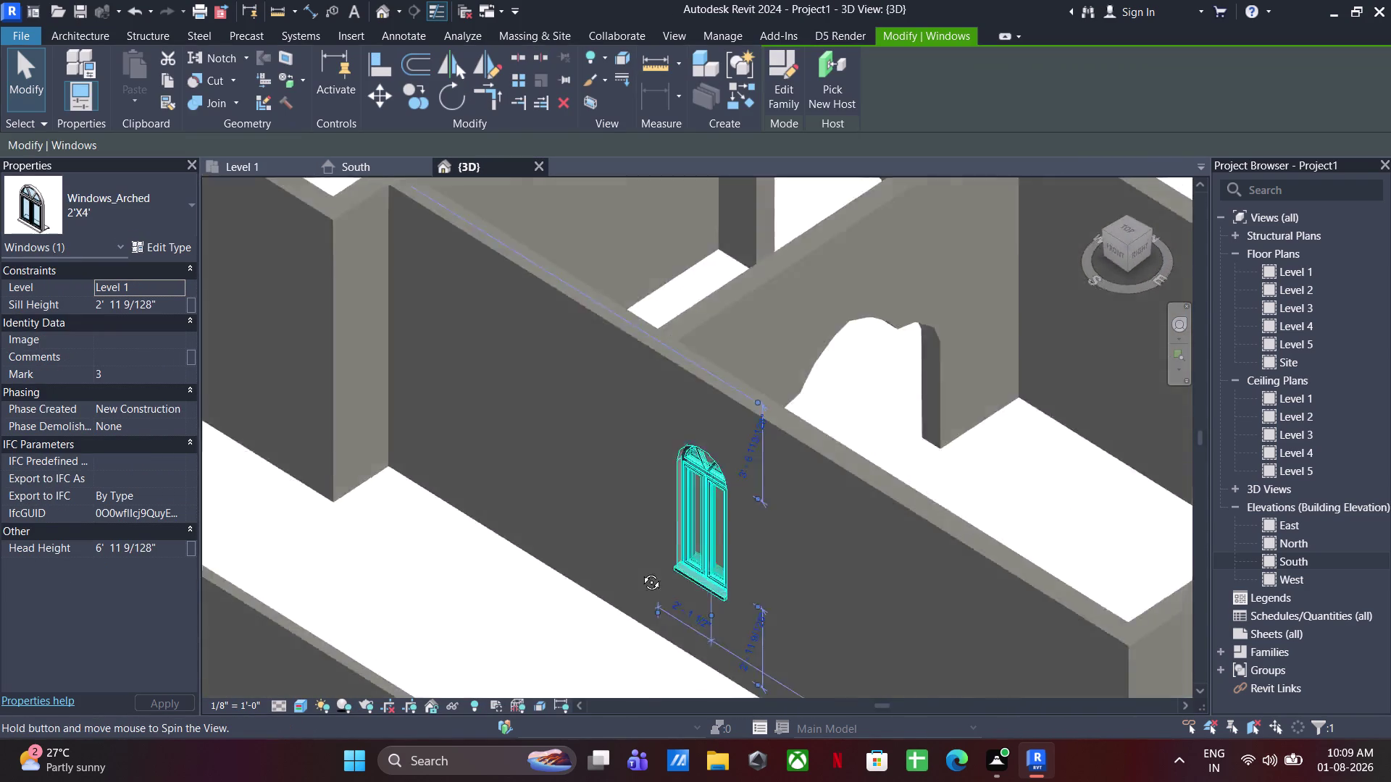
middle_drag(673, 549, 621, 582)
scroll(down, 3)
middle_drag(855, 534, 621, 487)
middle_drag(877, 565, 779, 317)
scroll(up, 3)
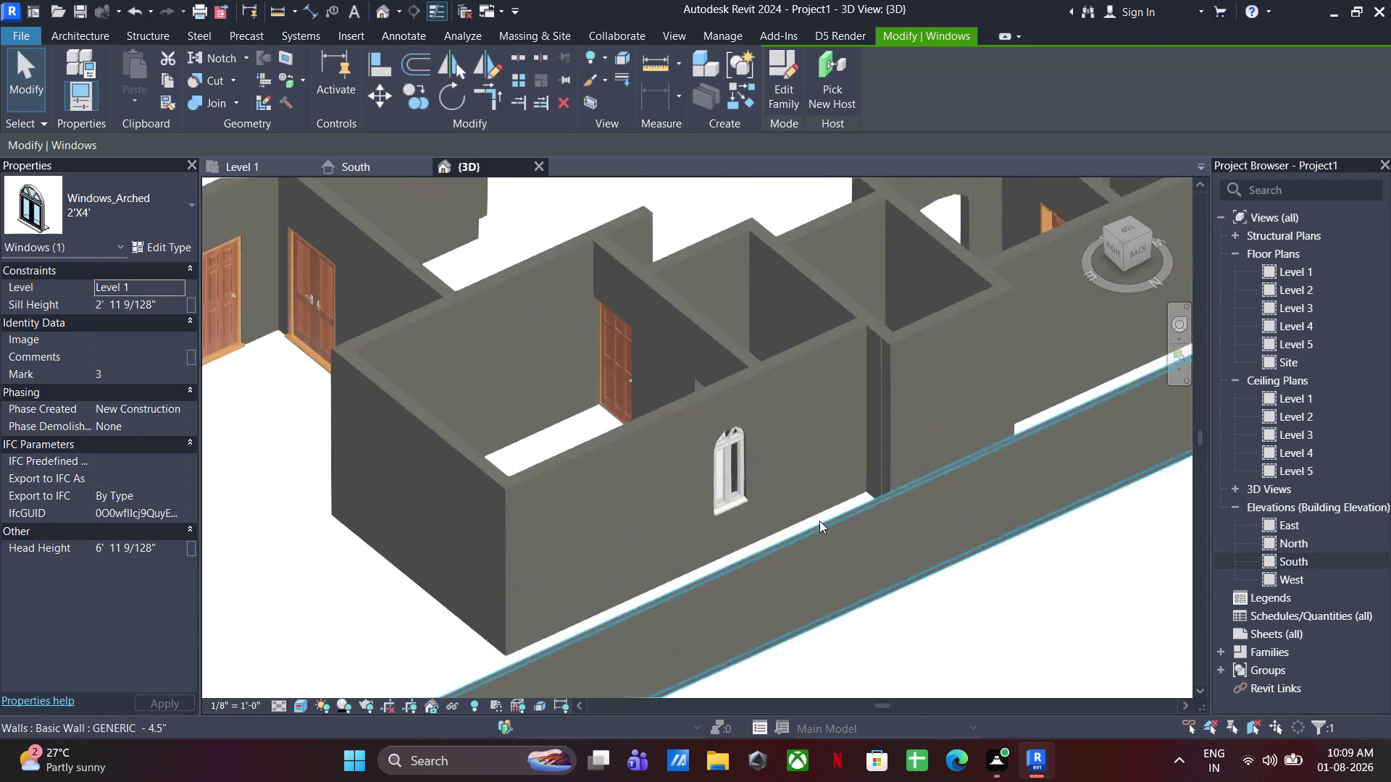
scroll(up, 3)
middle_drag(689, 463, 969, 532)
scroll(up, 3)
scroll(down, 3)
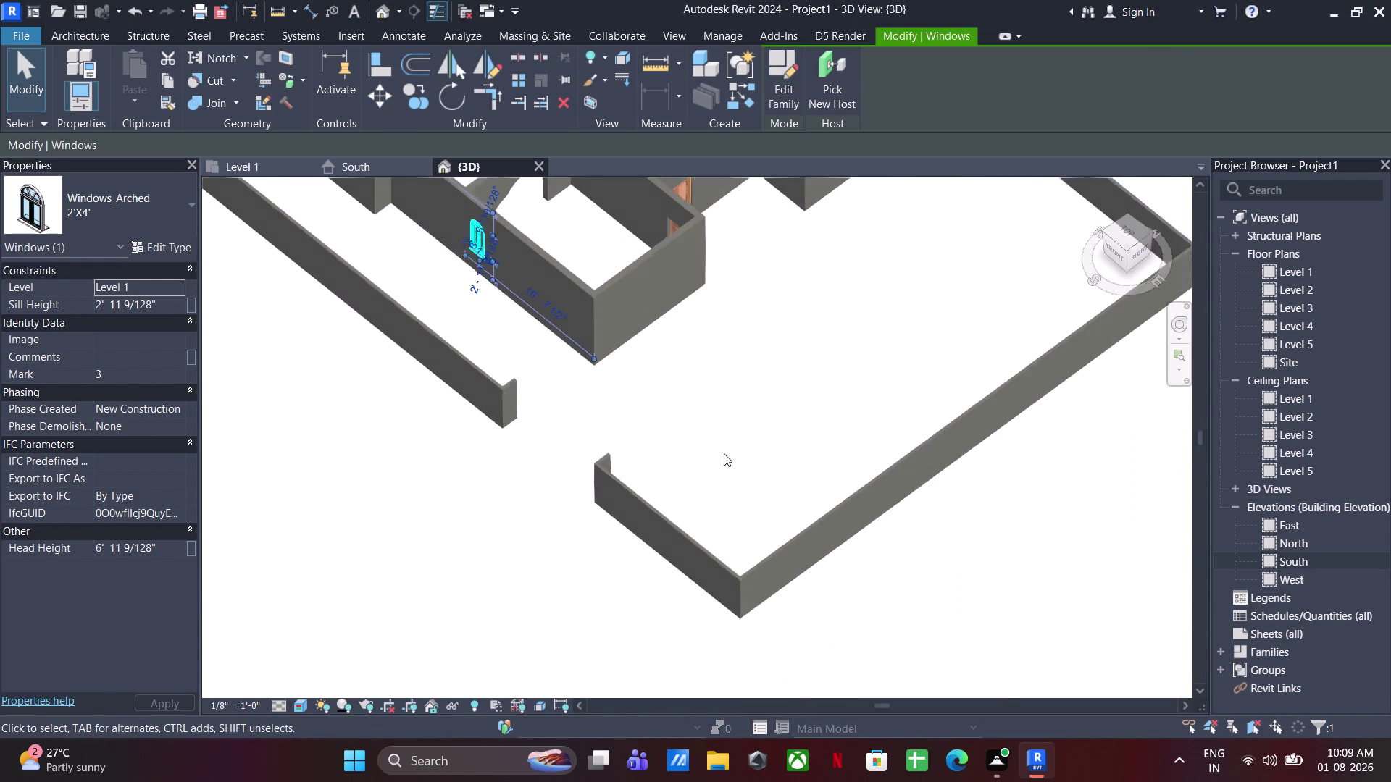
click(774, 413)
Return to the Level 1 floor plan and pan to the washing area.
click(265, 175)
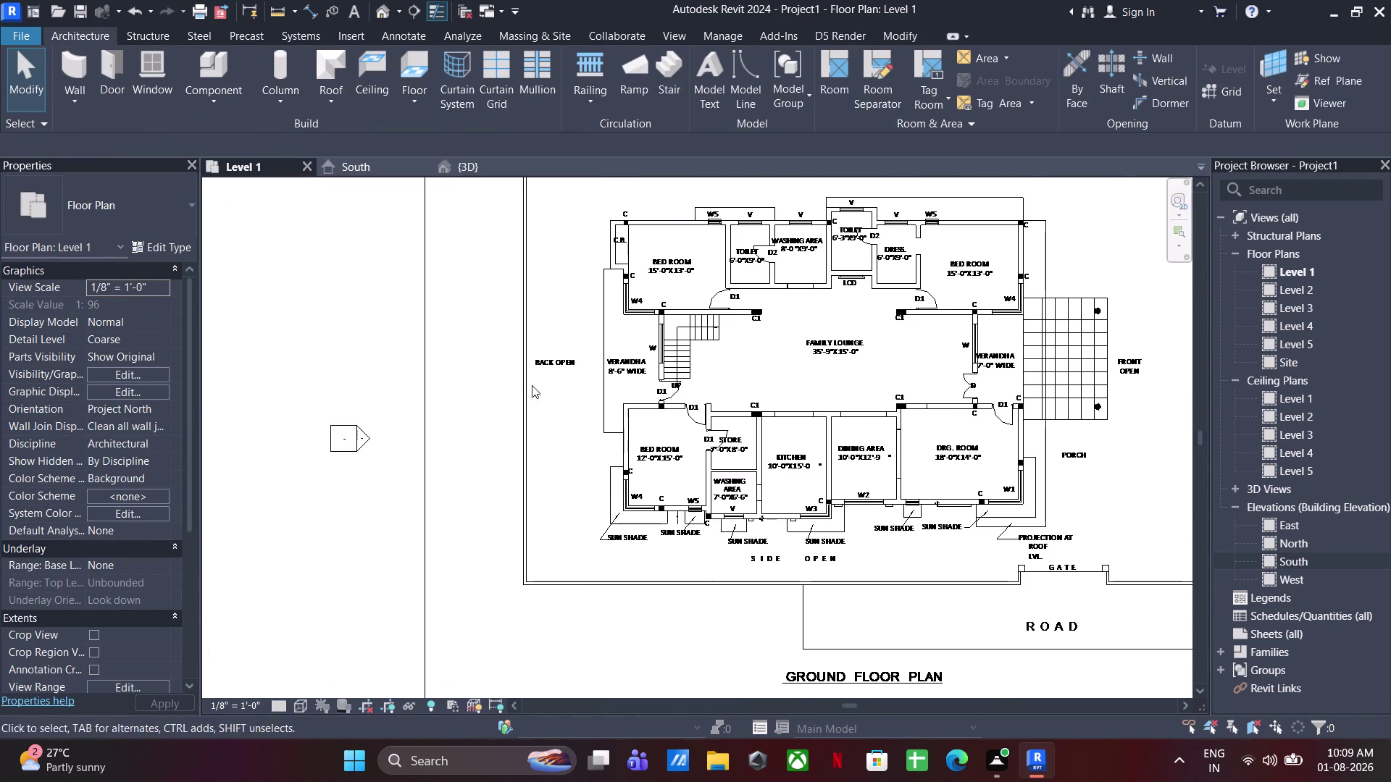
scroll(down, 3)
middle_drag(616, 408, 584, 458)
scroll(up, 3)
scroll(down, 3)
scroll(up, 3)
scroll(down, 3)
scroll(up, 3)
scroll(down, 3)
scroll(up, 3)
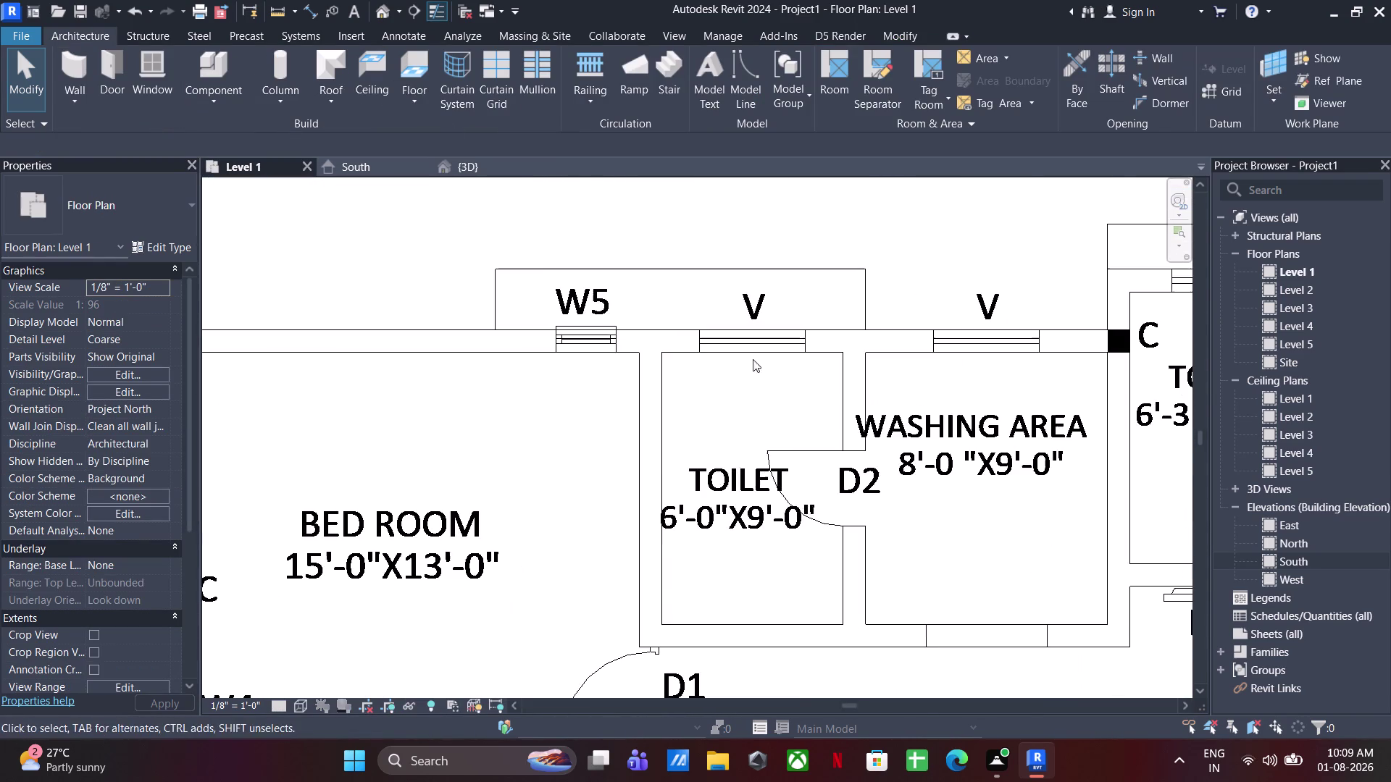
middle_drag(739, 356, 662, 389)
middle_drag(634, 351, 547, 362)
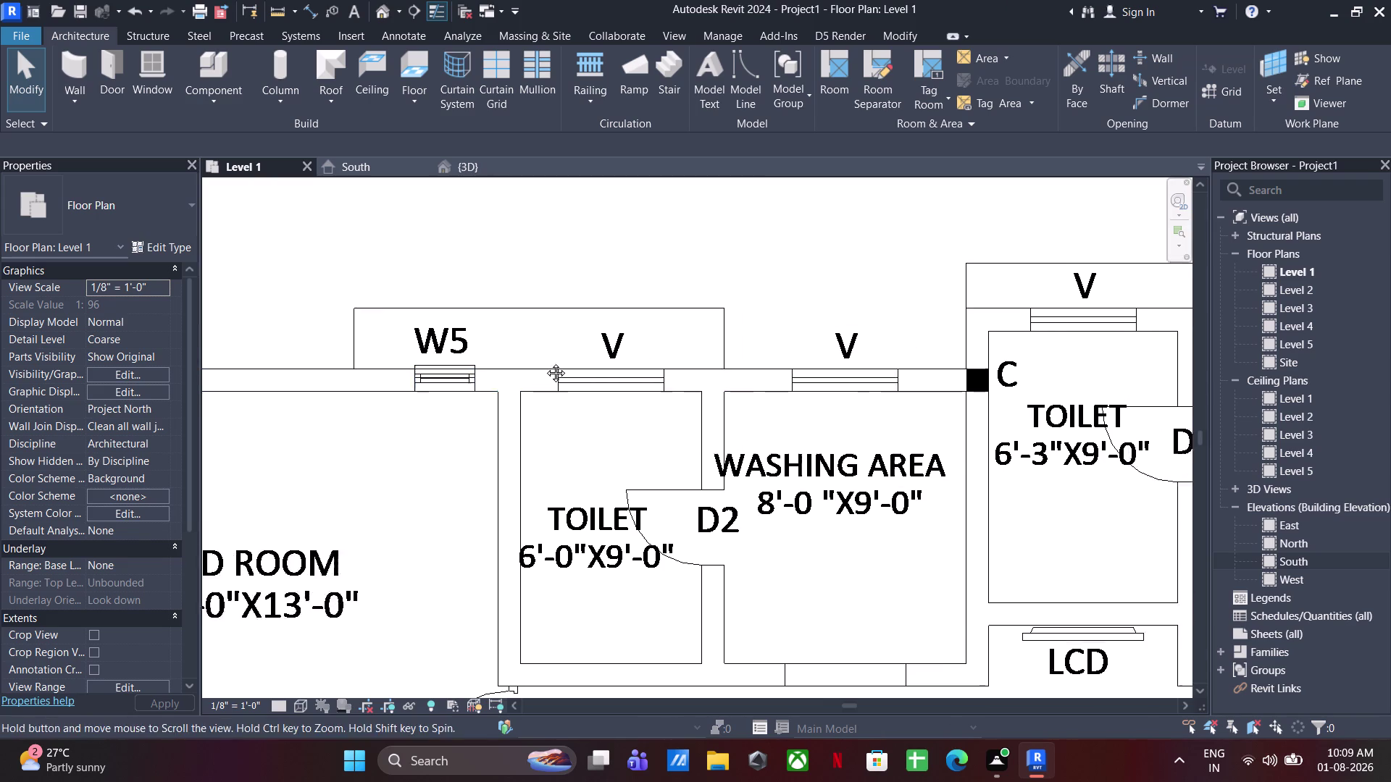
middle_drag(547, 361, 545, 363)
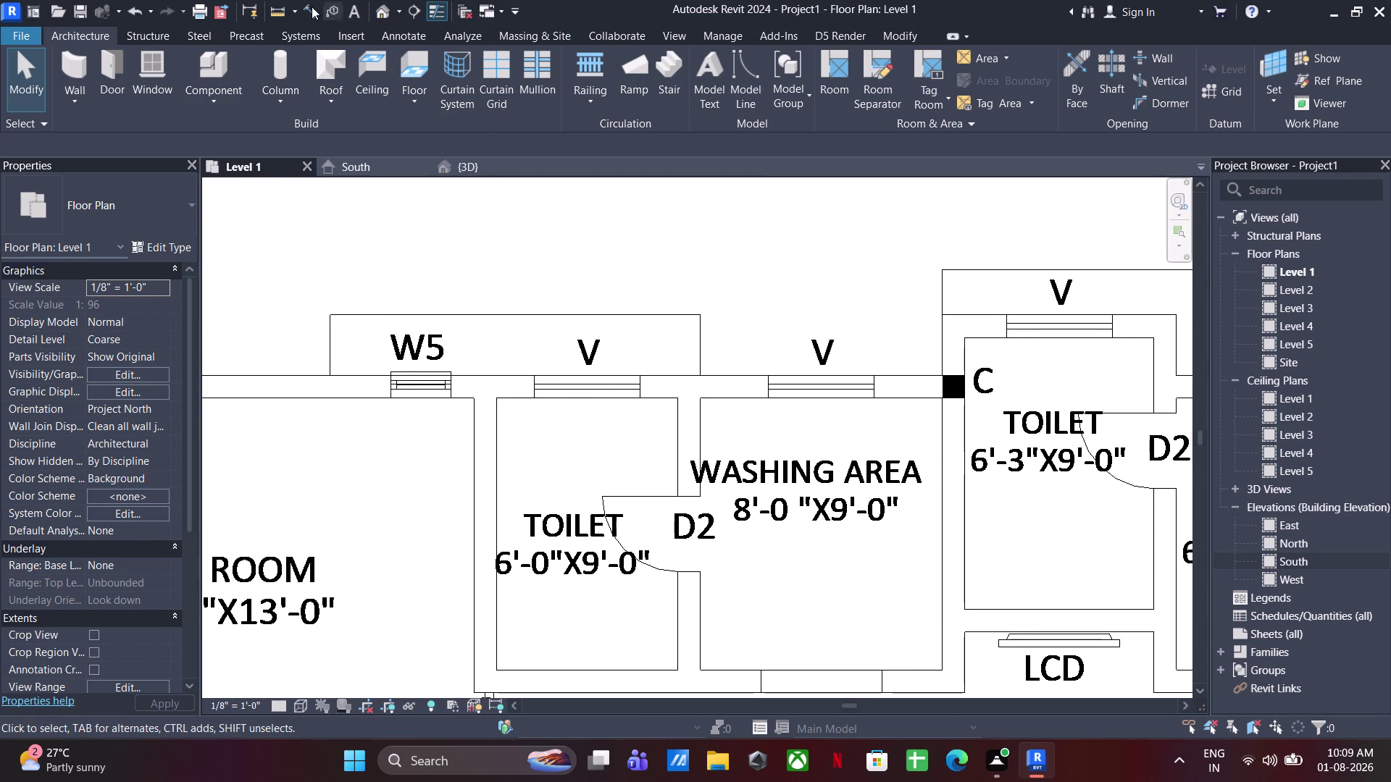
Measure the toilet's V ventilator opening width as 3'-6".
click(278, 12)
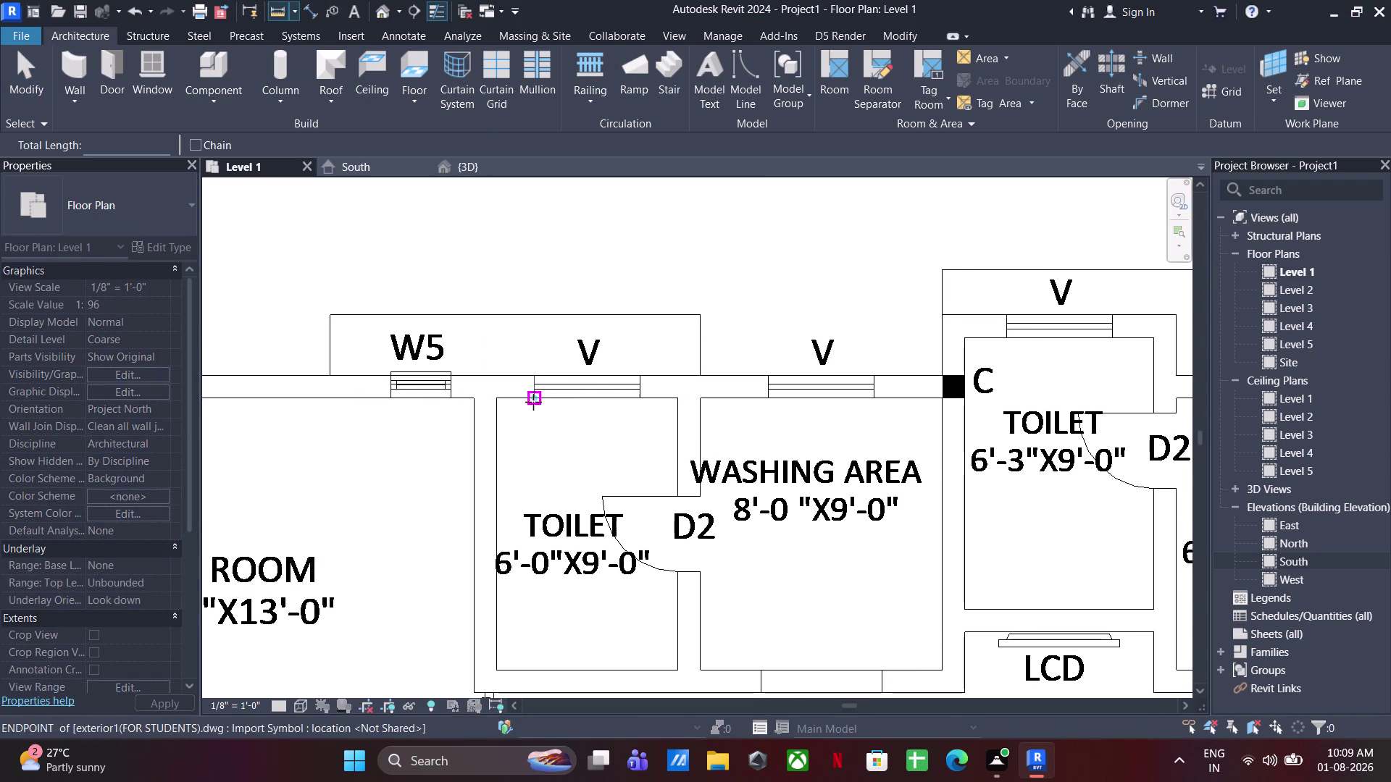
click(533, 402)
click(642, 404)
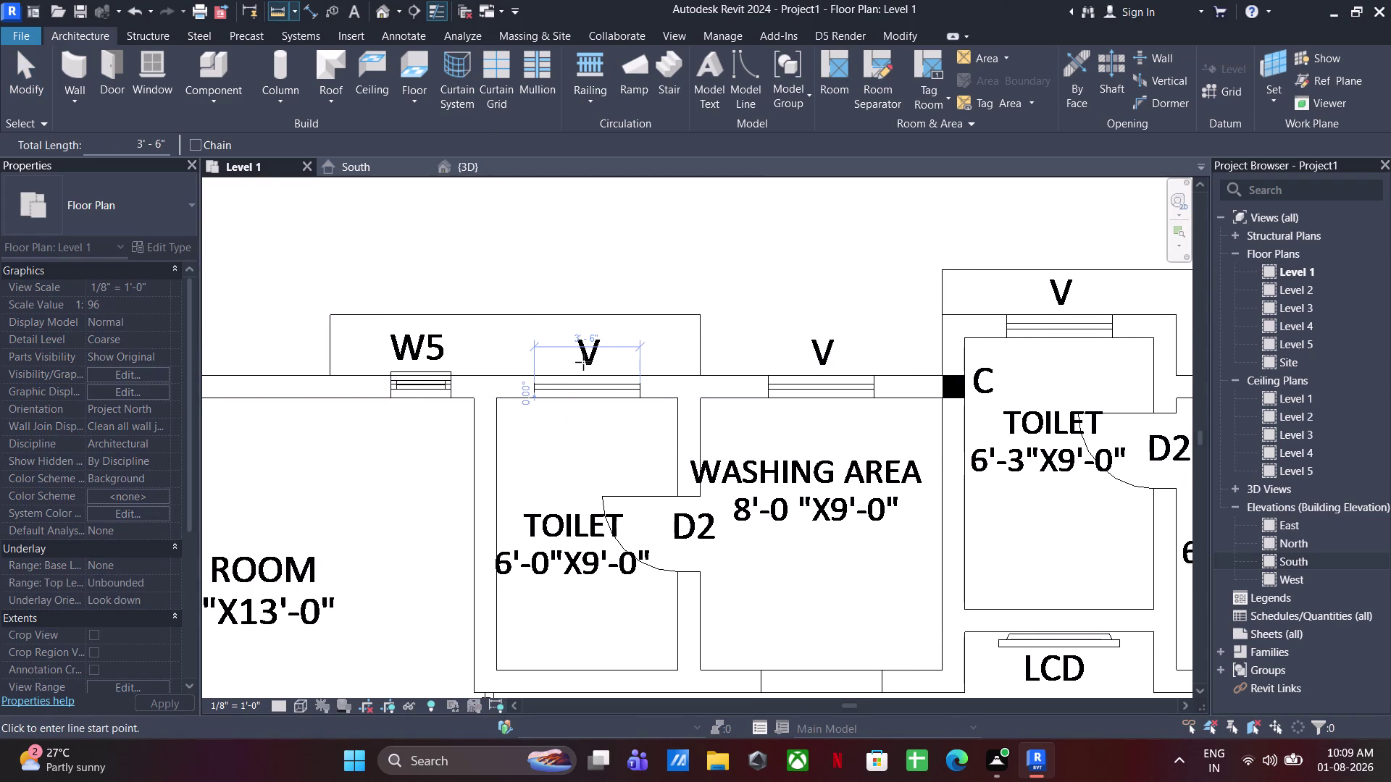
key(Escape)
key(Escape)
key(Escape)
key(Escape)
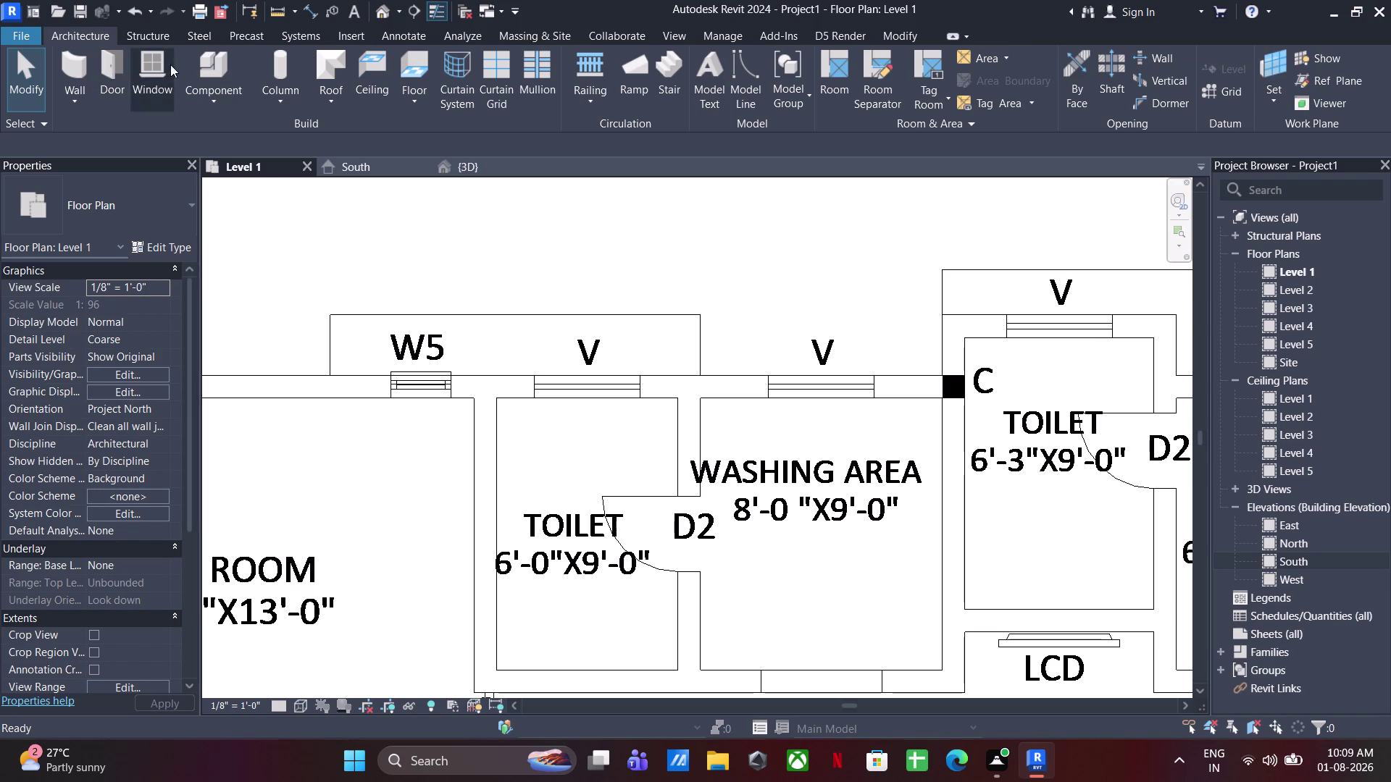
Start window placement and show the list of available window types.
click(170, 64)
click(116, 193)
scroll(up, 3)
scroll(up, 3)
scroll(down, 3)
scroll(up, 3)
scroll(down, 3)
scroll(up, 3)
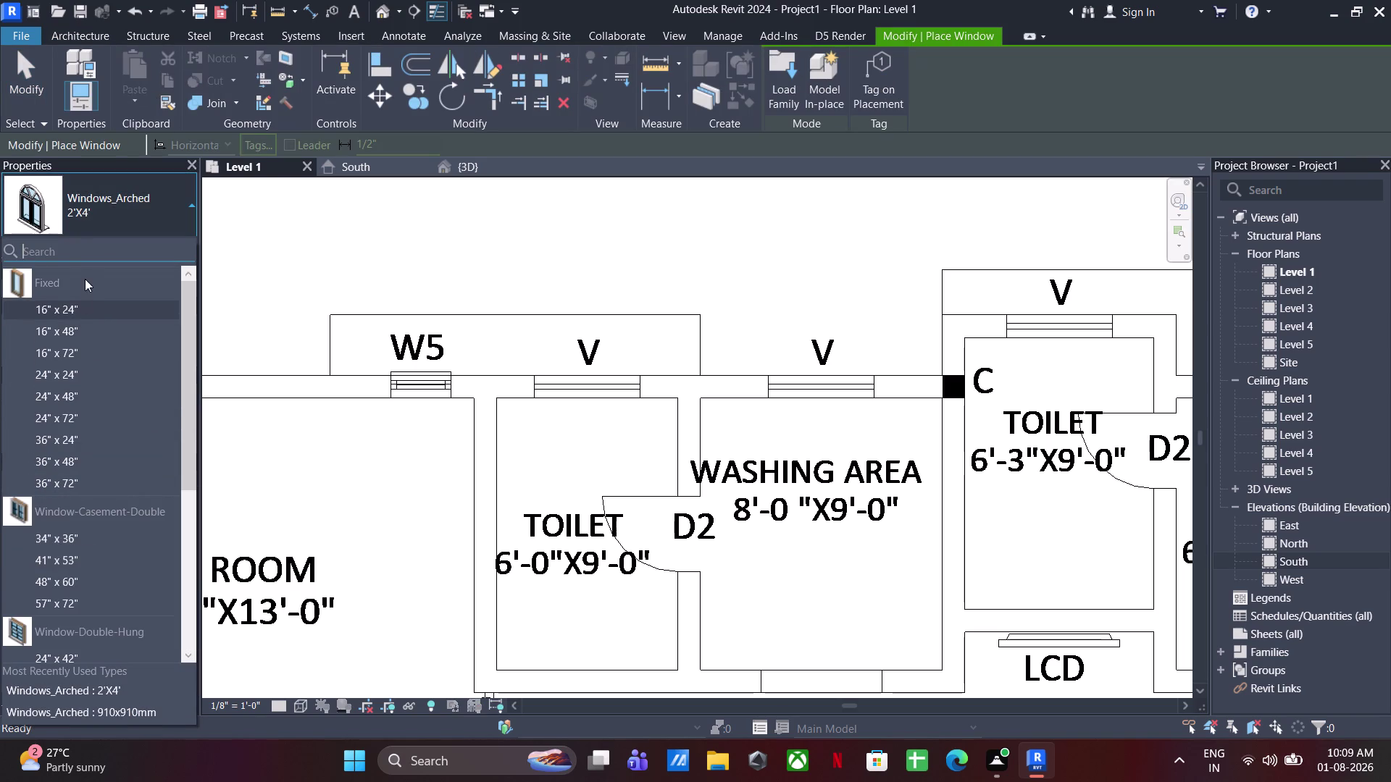
Duplicate the Fixed 16" x 24" window type as 3'6" VENTILATER.
click(78, 302)
click(142, 250)
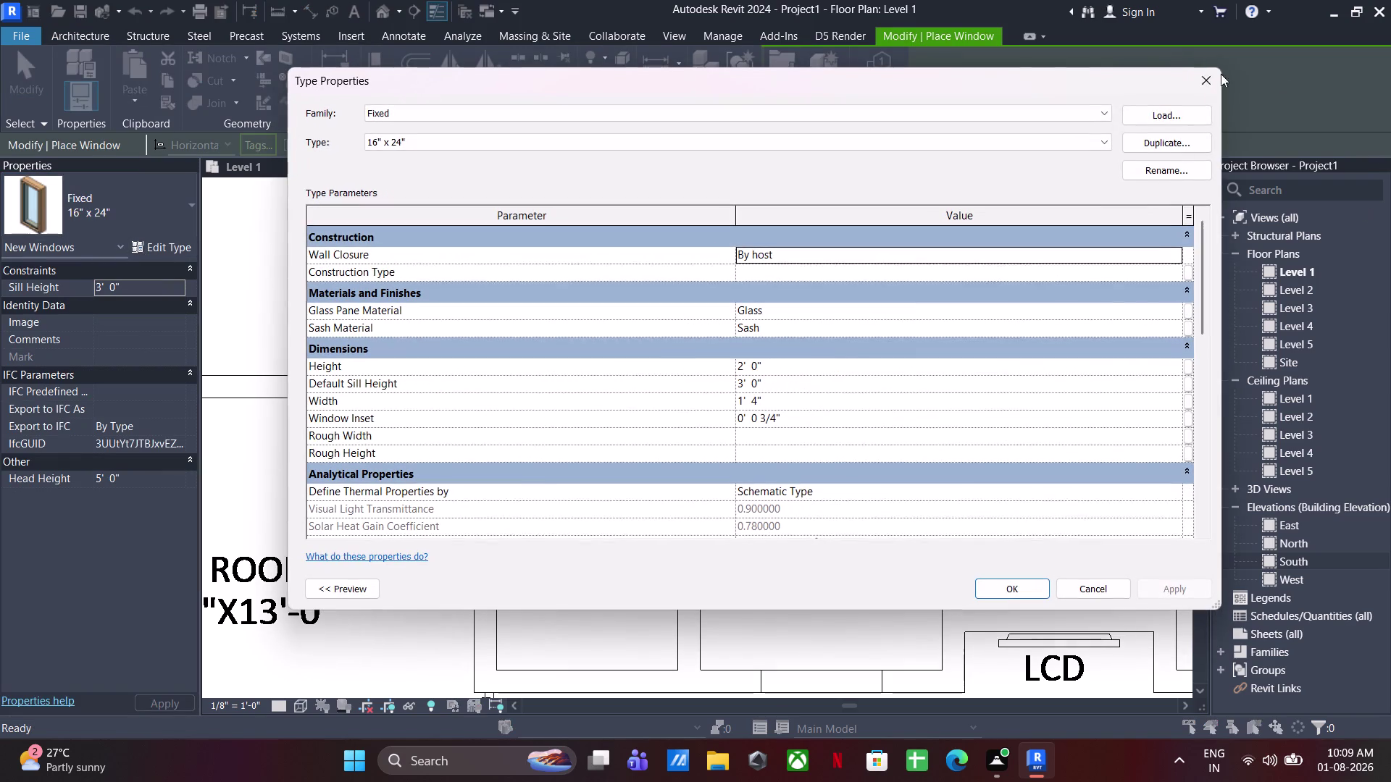
click(1161, 143)
text(3)
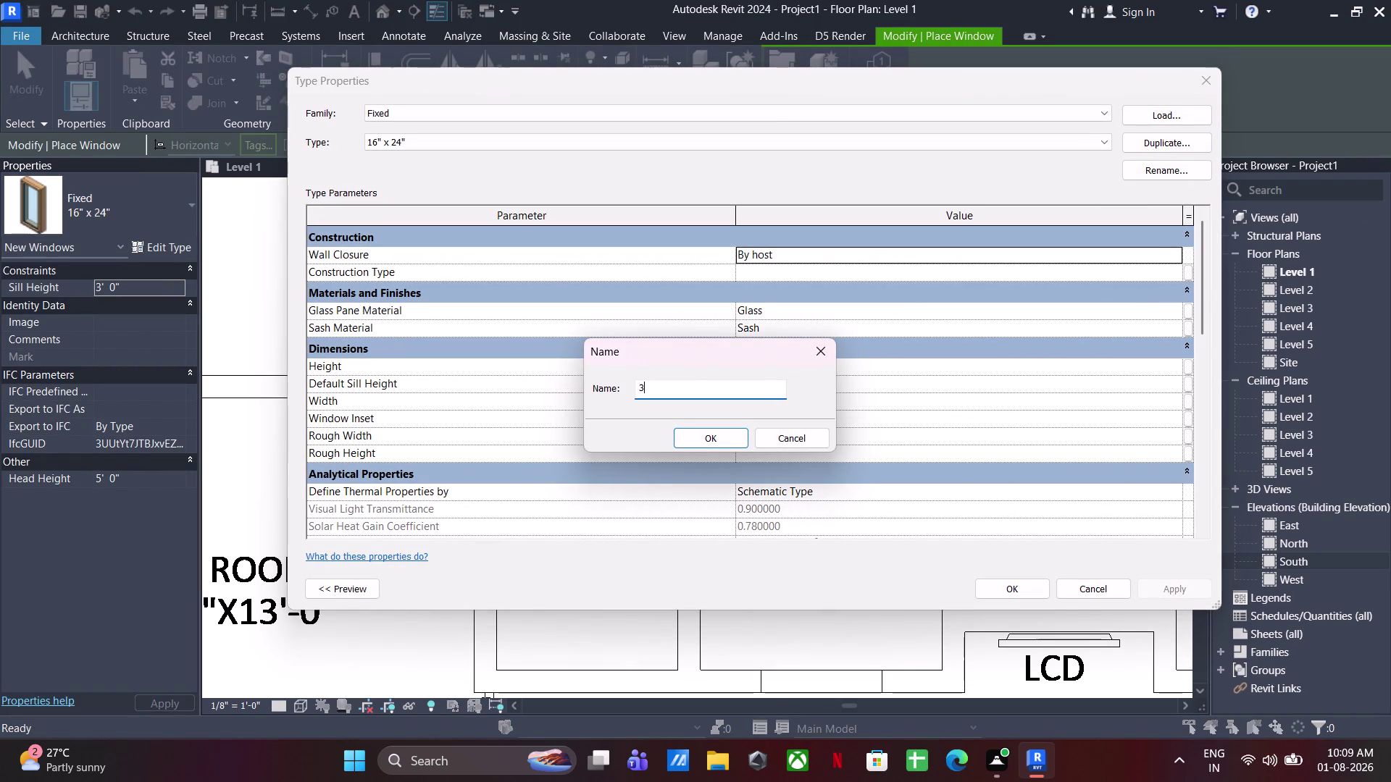
text(')
text(6")
key(space)
text(VENTILAT)
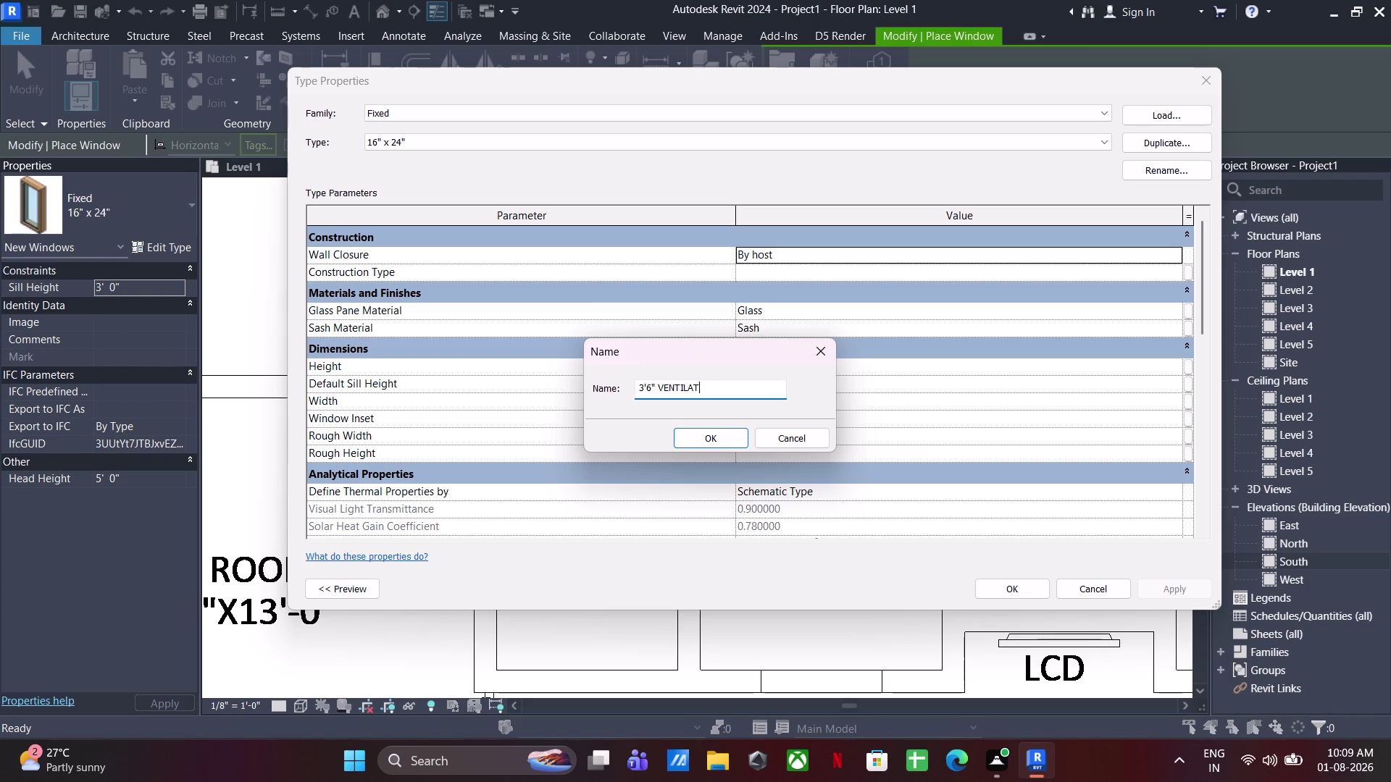
text(ER)
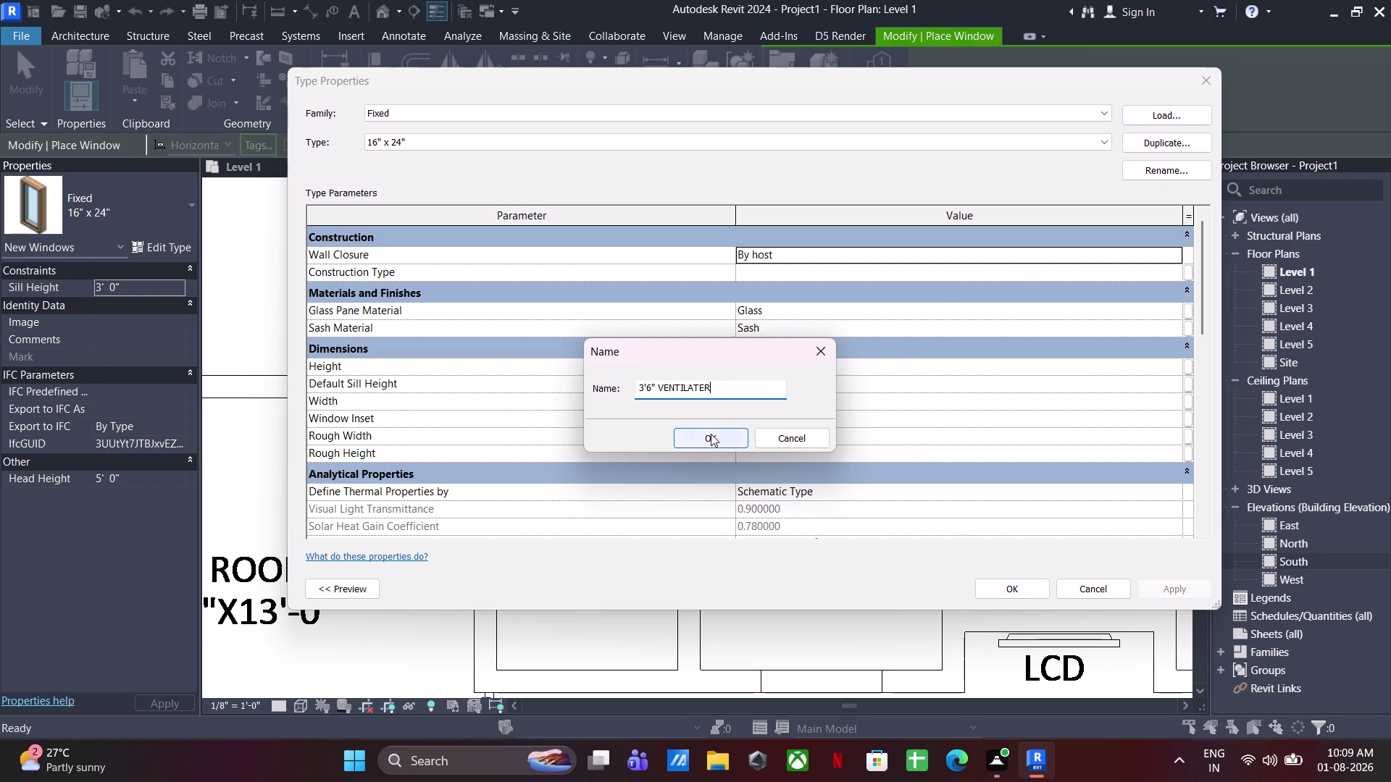
click(710, 434)
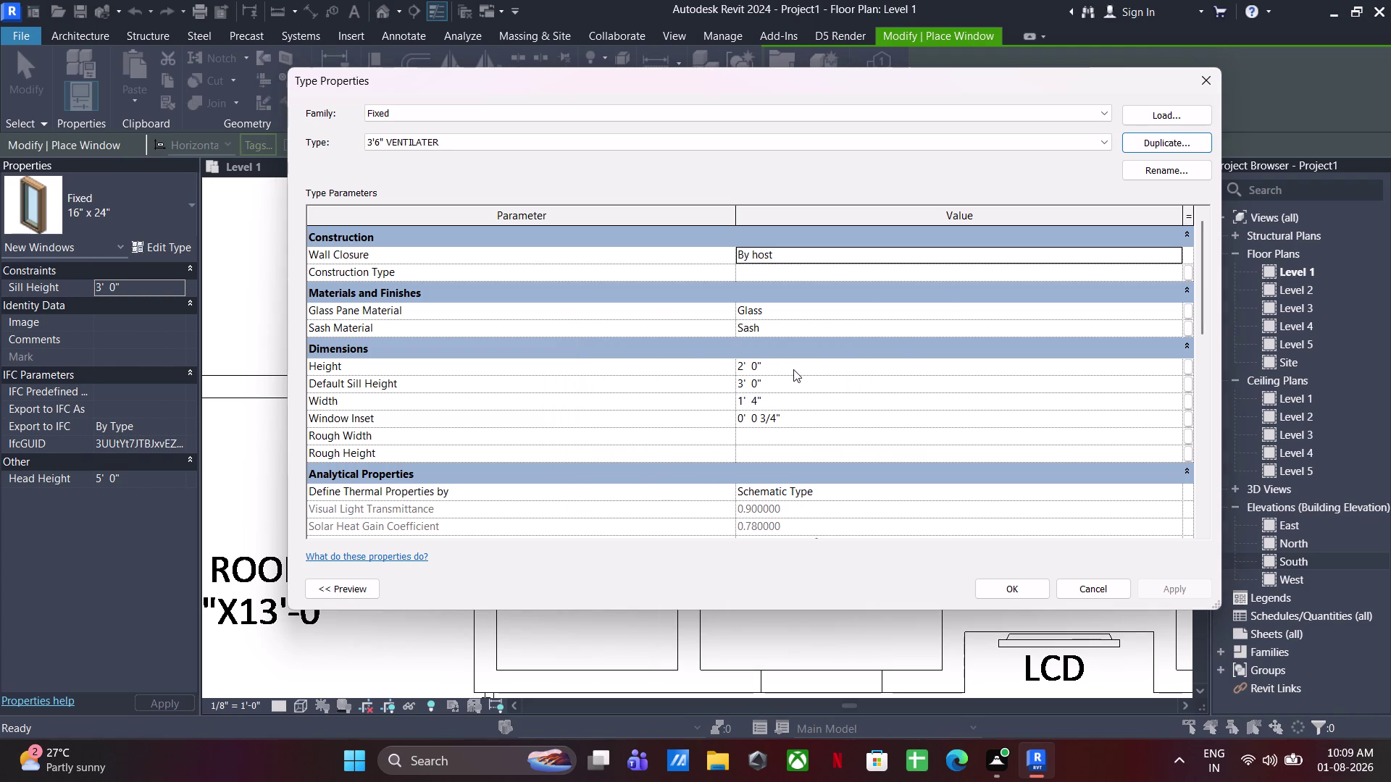
Set the new type's height to 1'0" and width to 1'6", and close Type Properties.
click(785, 362)
text(1')
key(Return)
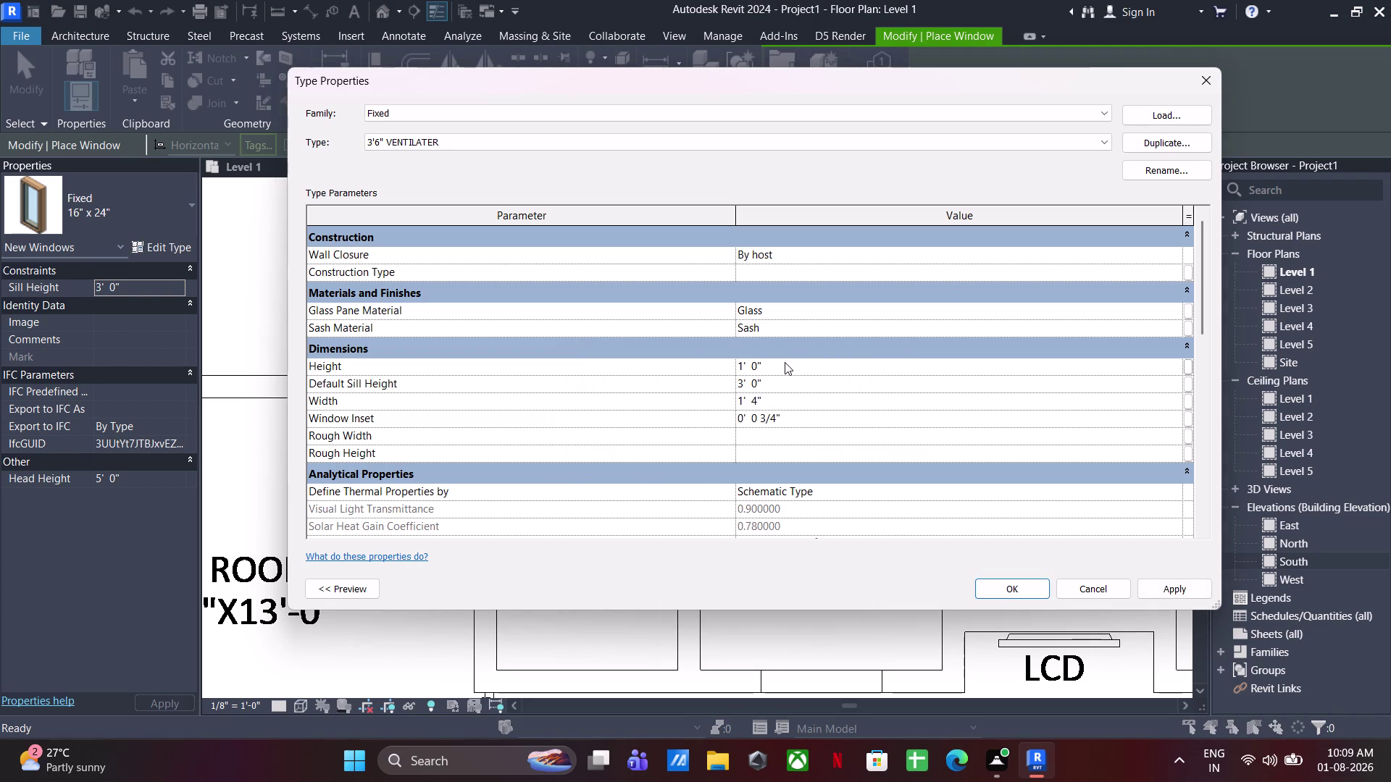
click(780, 403)
text(1'6")
key(Return)
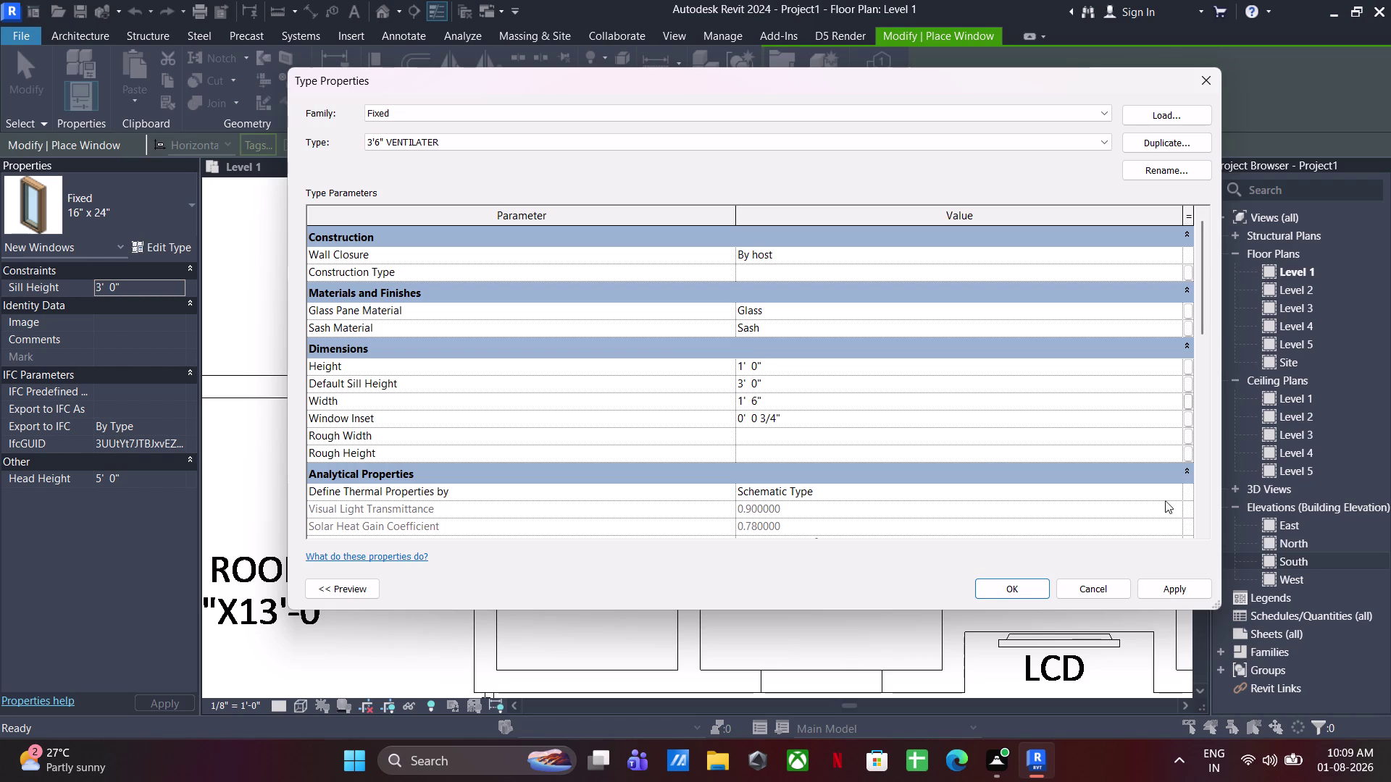
click(1016, 595)
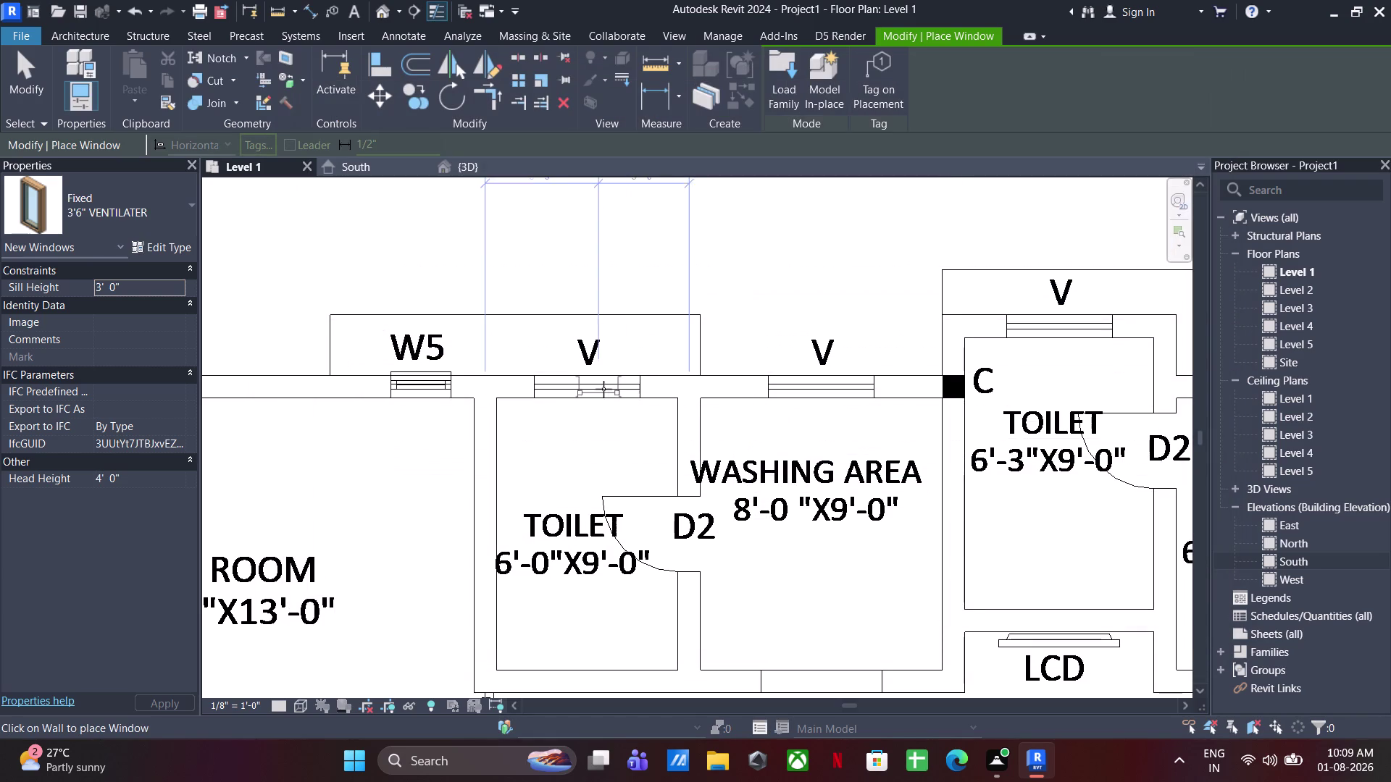
Correct the 3'6" VENTILATER type's width to 3'6".
click(168, 246)
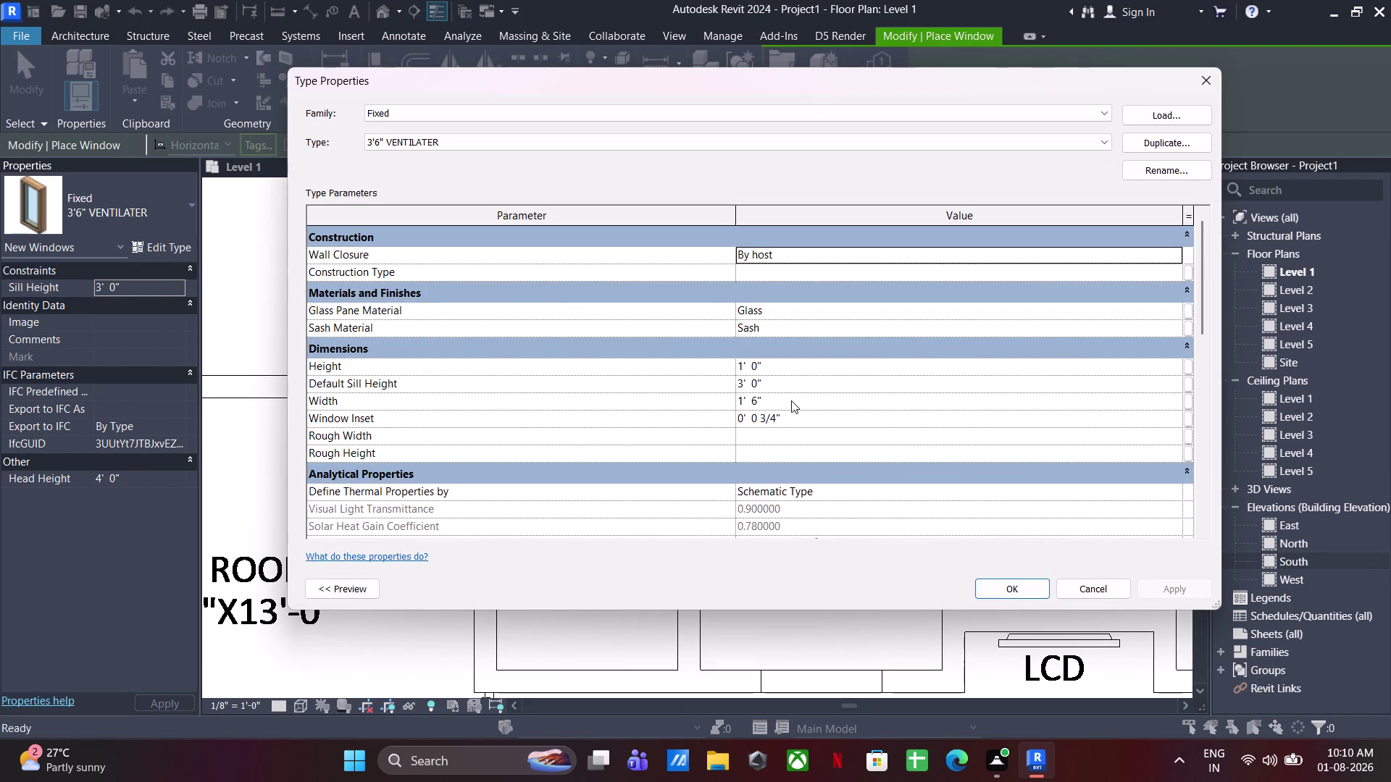
click(791, 400)
text(3)
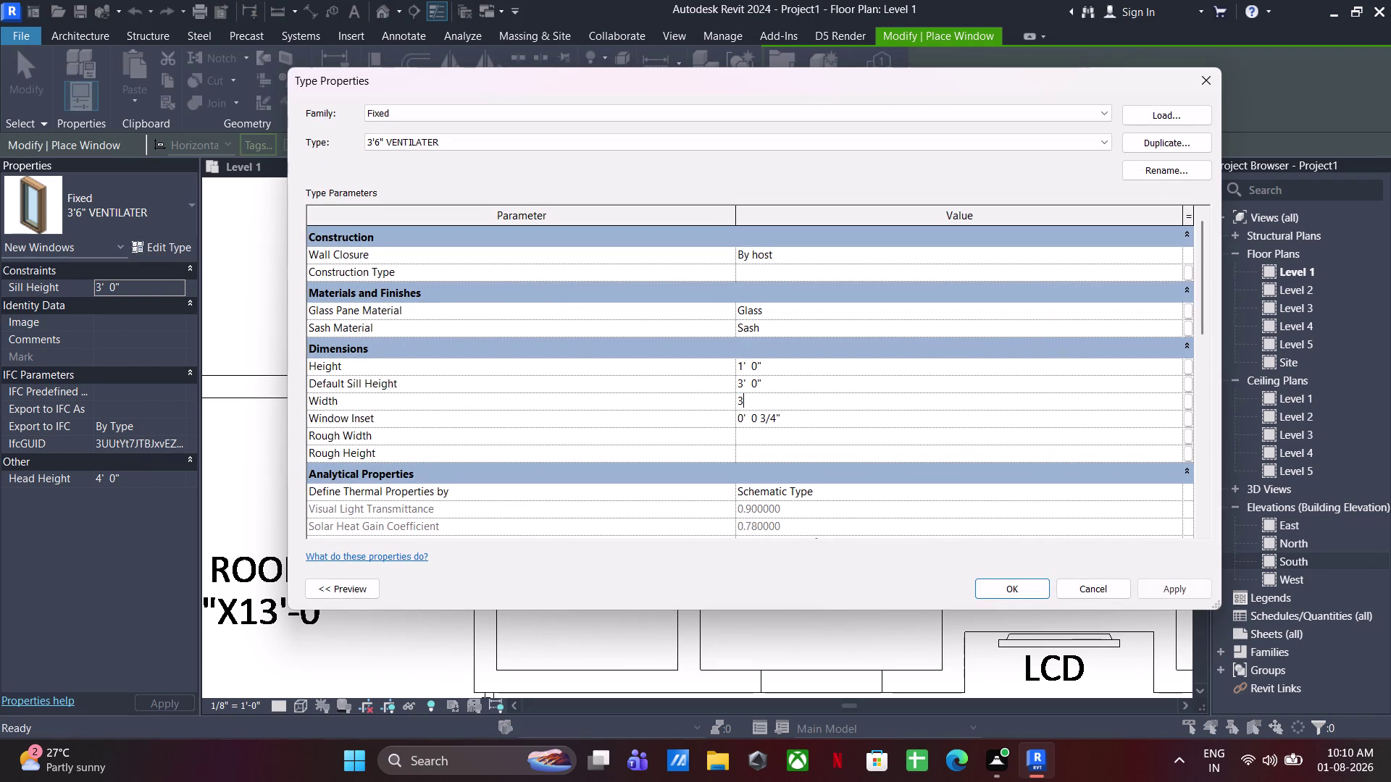
text('6")
key(Return)
click(1027, 591)
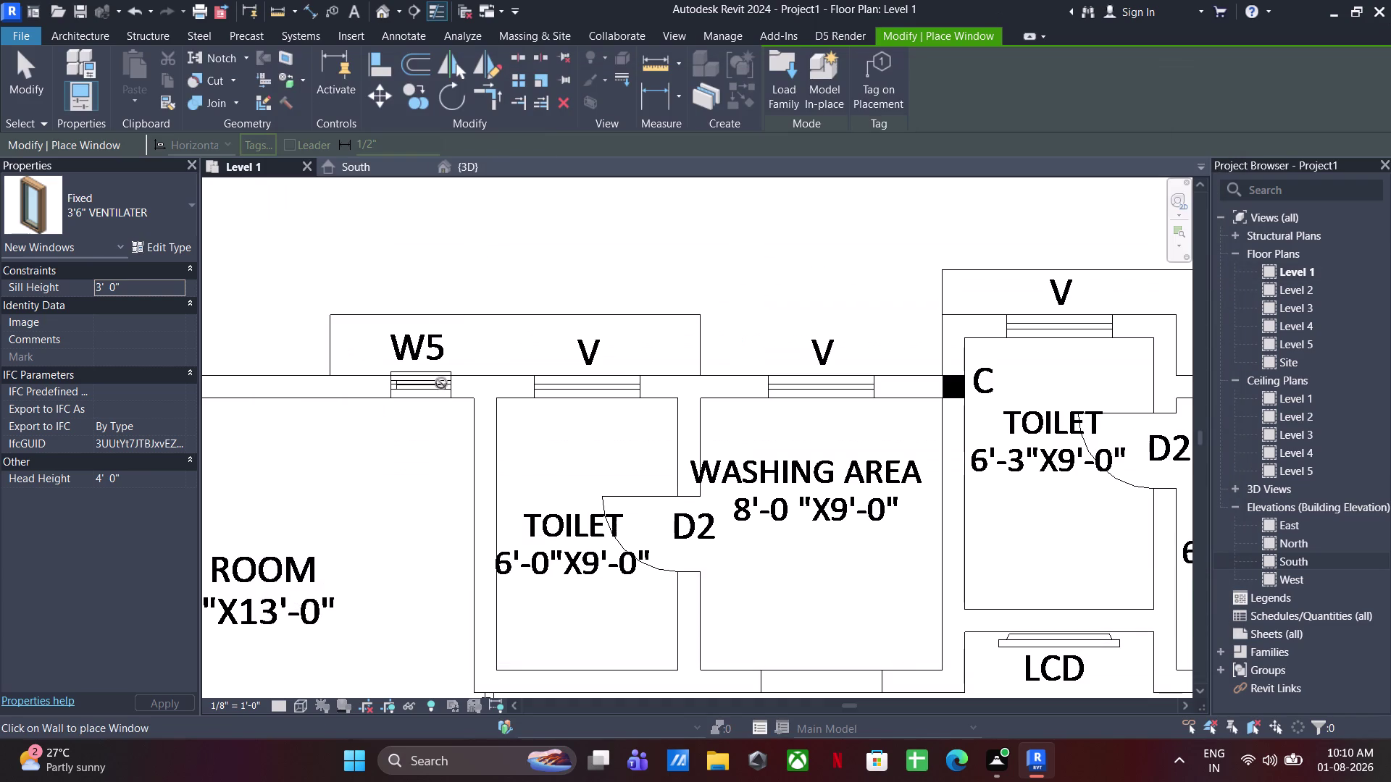
Place ventilators in four V openings, including the washing area, upper toilet and dressing room.
click(581, 384)
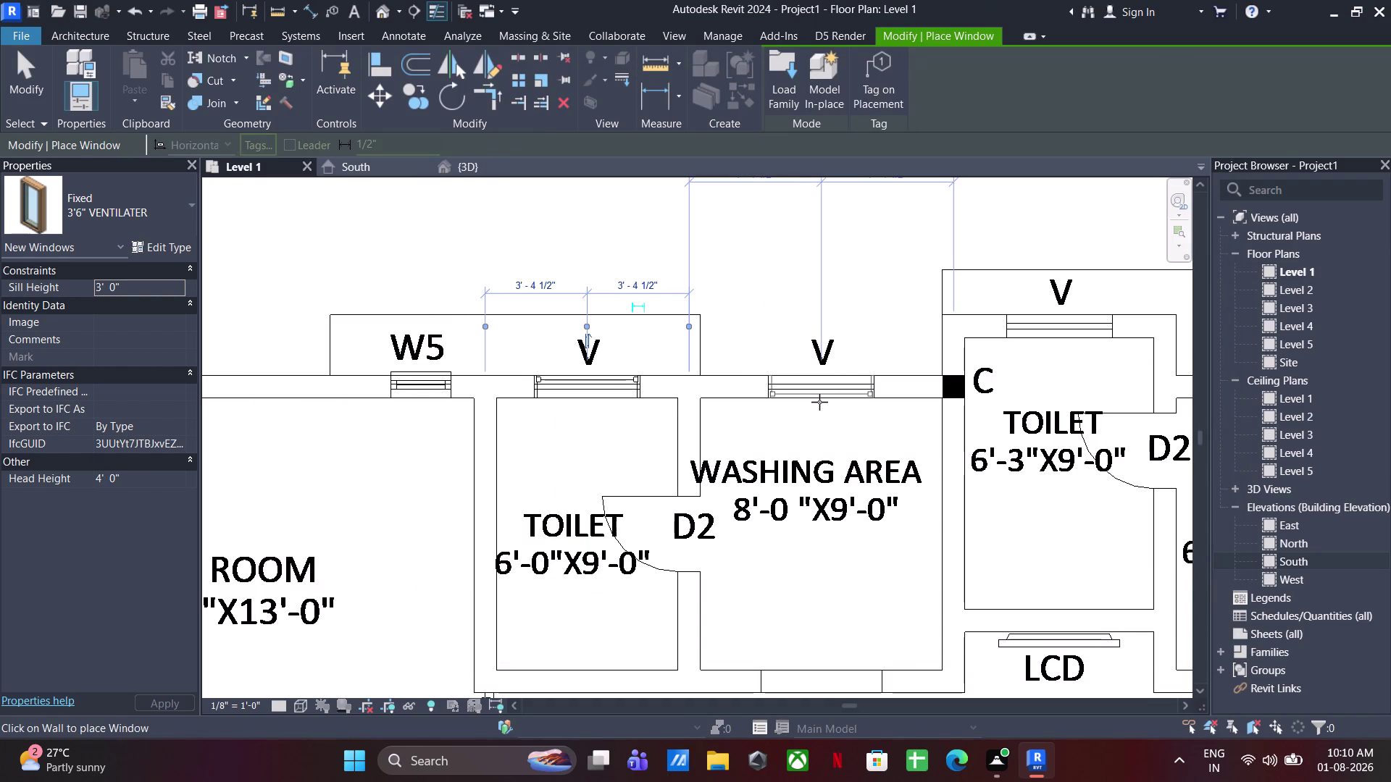
click(829, 401)
middle_drag(887, 423, 649, 538)
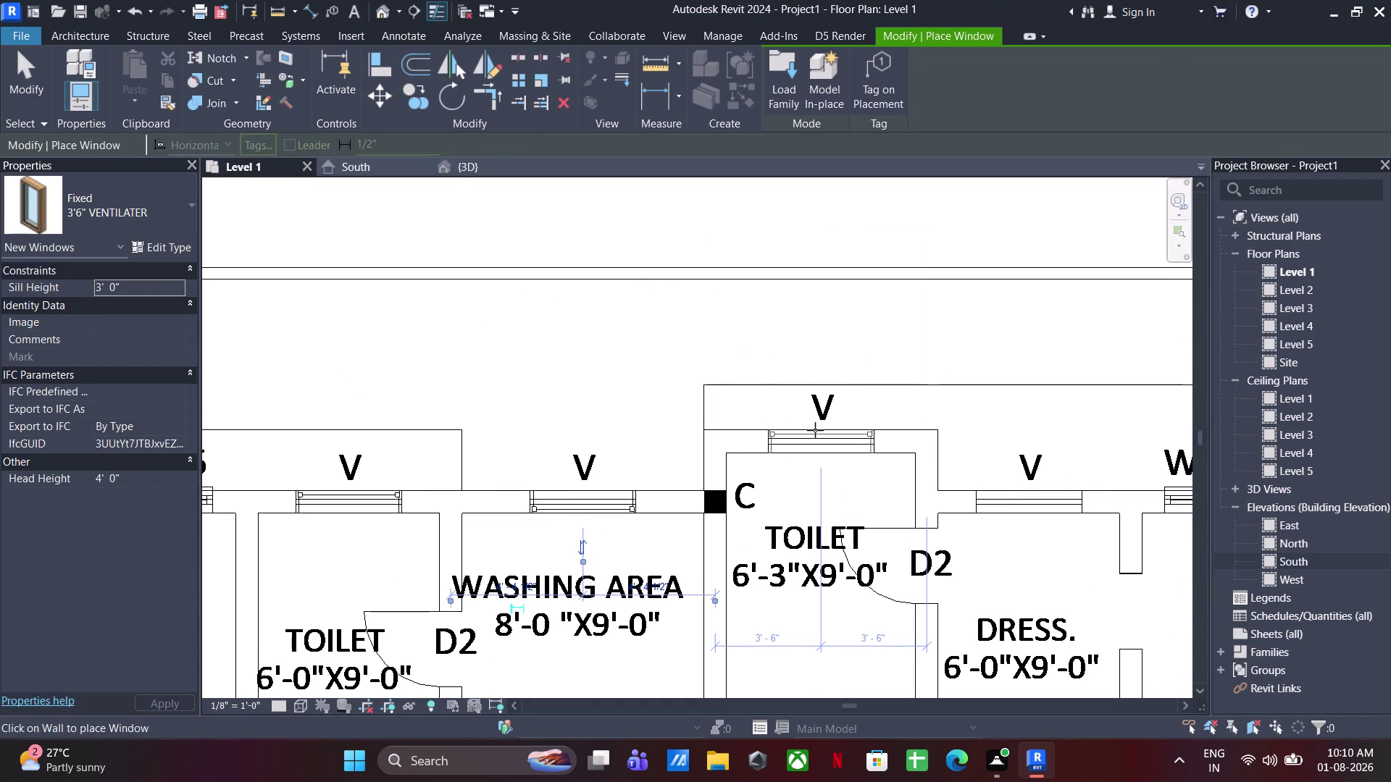
click(815, 431)
click(1032, 510)
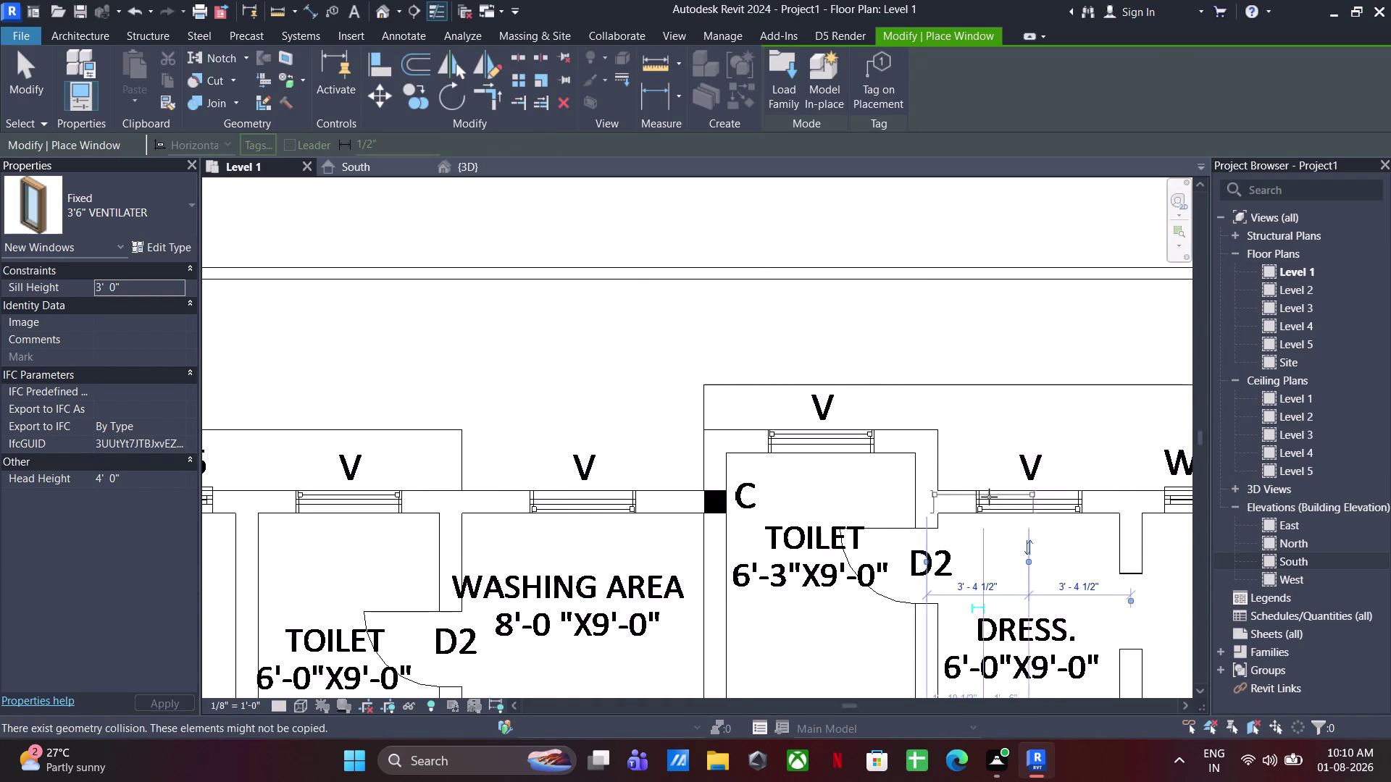
Pan across the plan to the south washing area, then end window placement.
scroll(down, 3)
middle_drag(1006, 541, 853, 89)
middle_drag(860, 437, 910, 299)
scroll(up, 3)
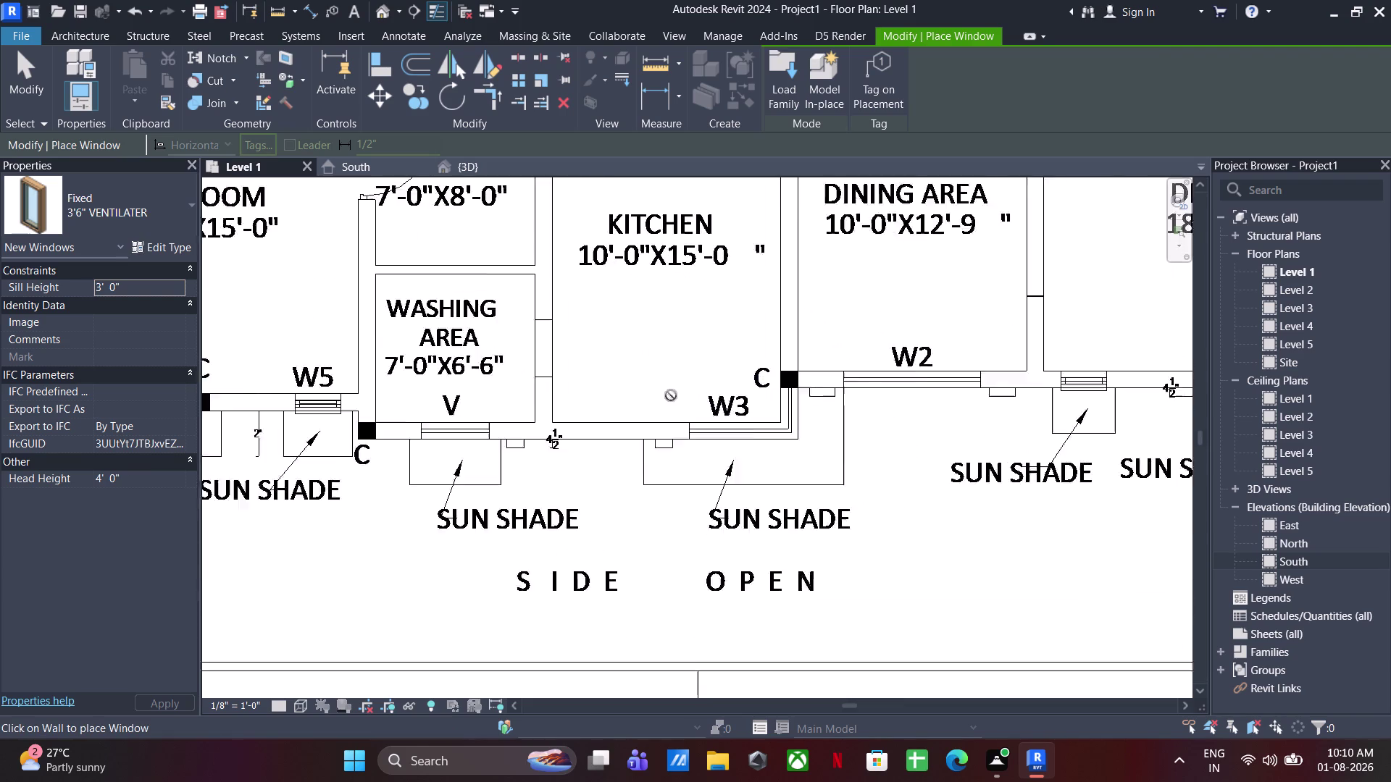
scroll(up, 3)
middle_drag(726, 421, 1151, 413)
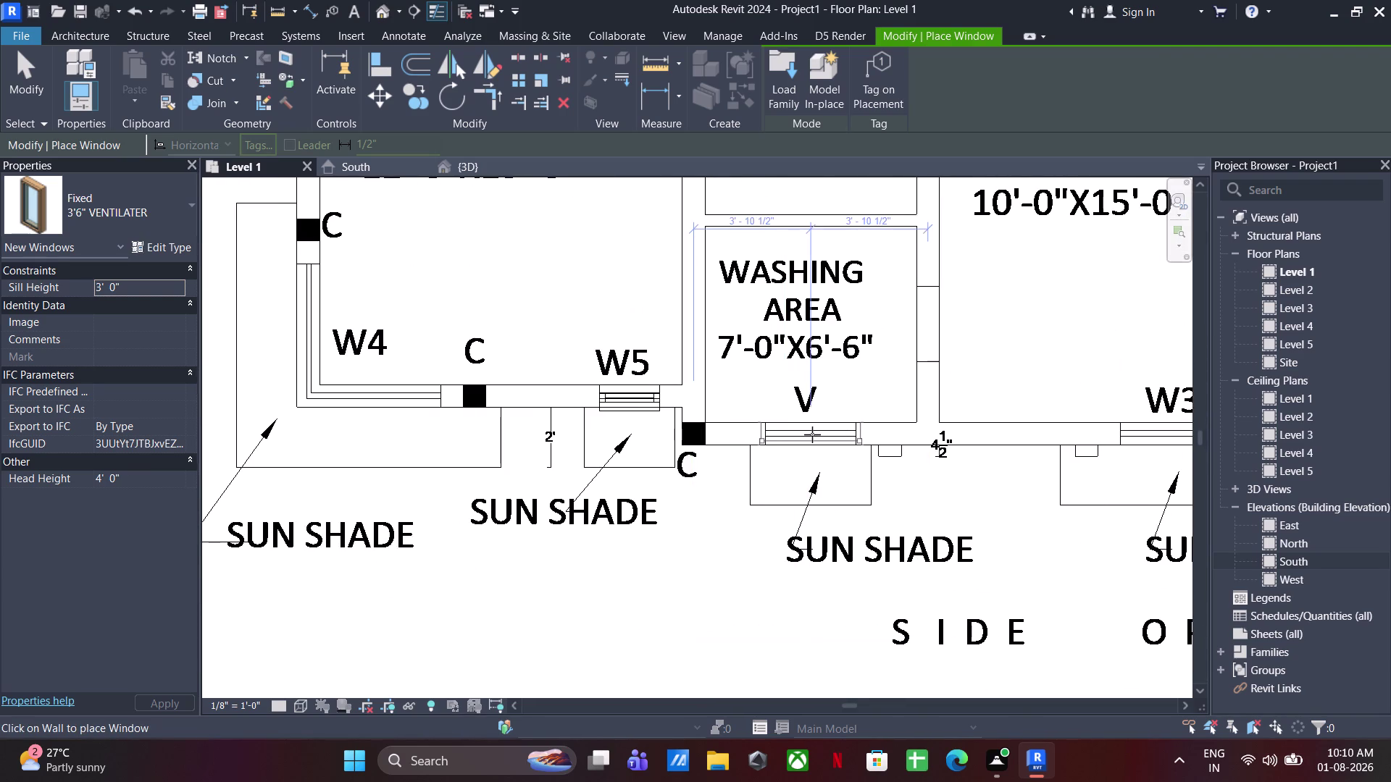
scroll(down, 3)
middle_drag(779, 465, 792, 557)
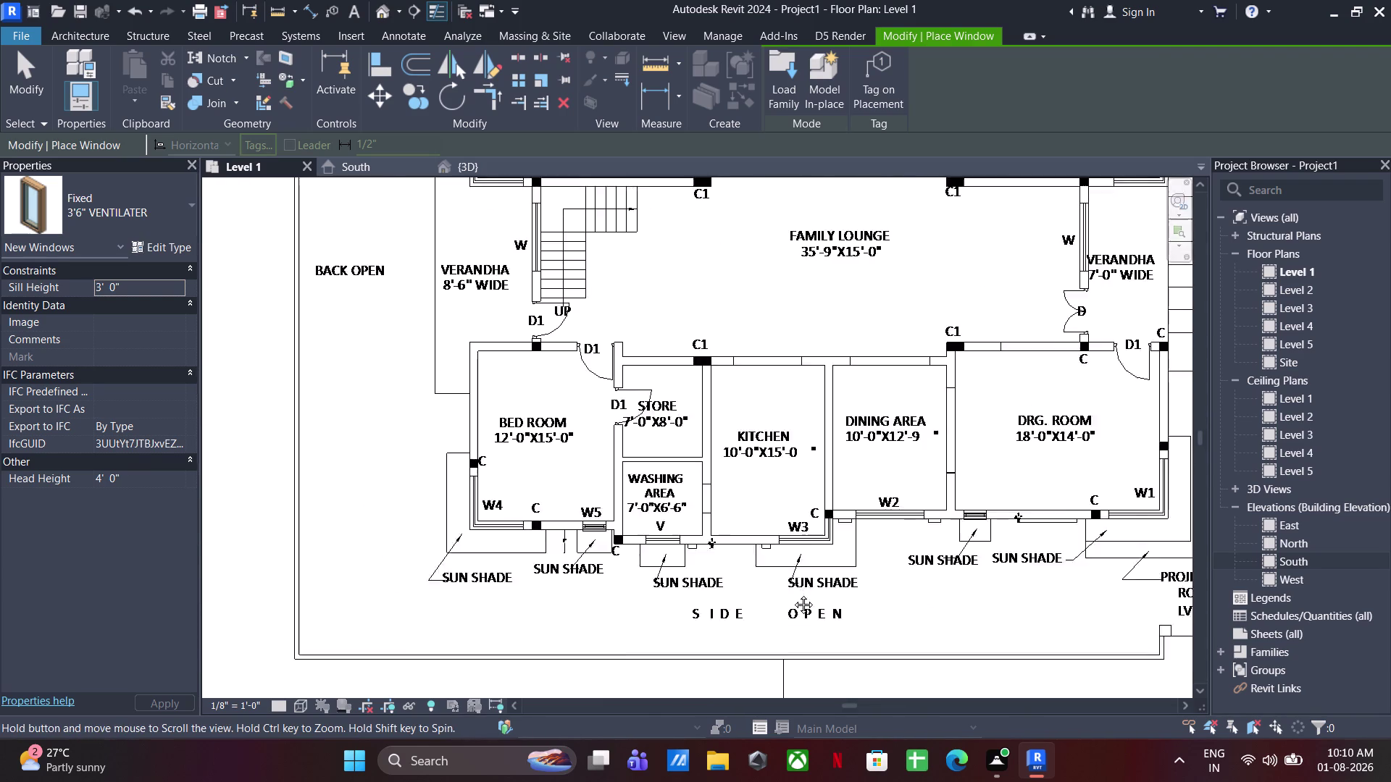
middle_drag(793, 557, 777, 755)
middle_drag(752, 420, 763, 501)
key(Escape)
key(Escape)
key(Escape)
key(Escape)
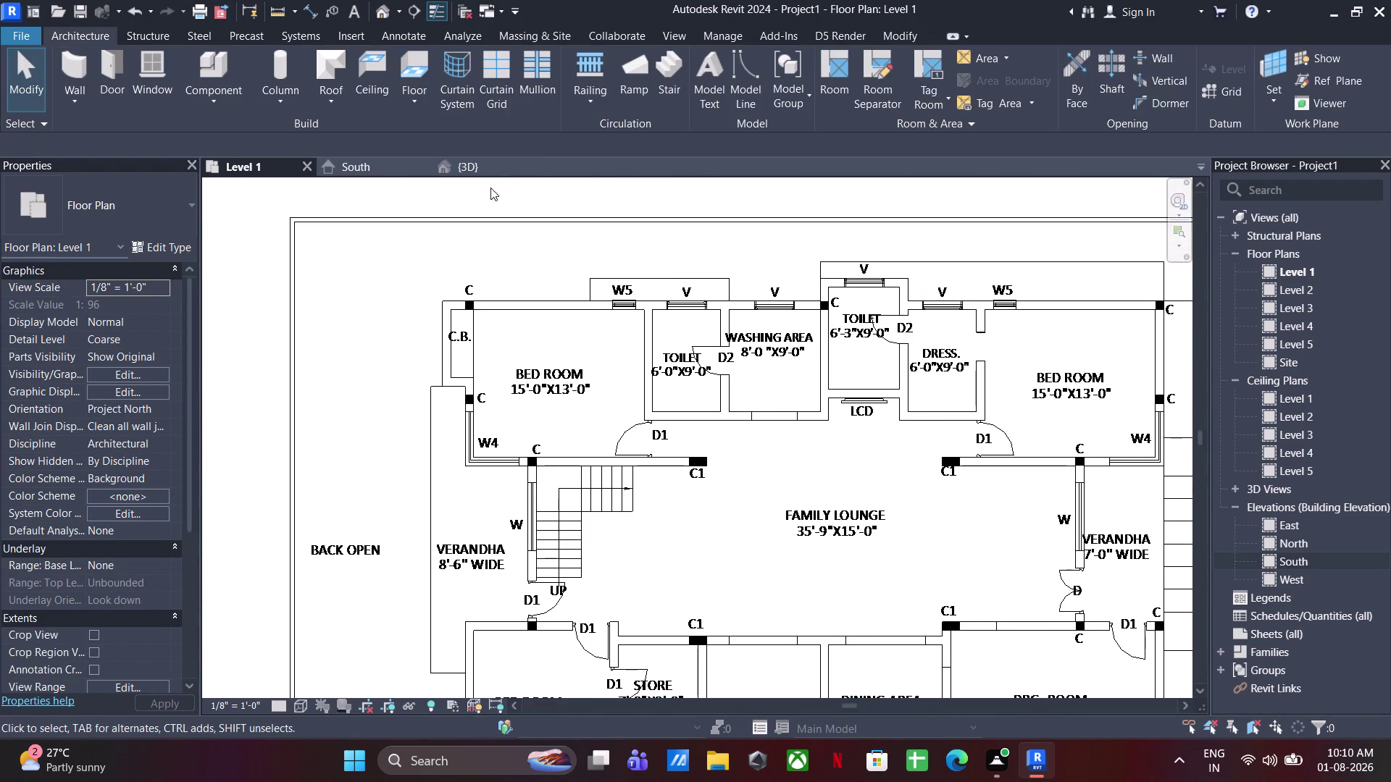
In the 3D view, select the four ventilator windows on the wall.
click(493, 162)
scroll(down, 3)
middle_drag(646, 396, 208, 329)
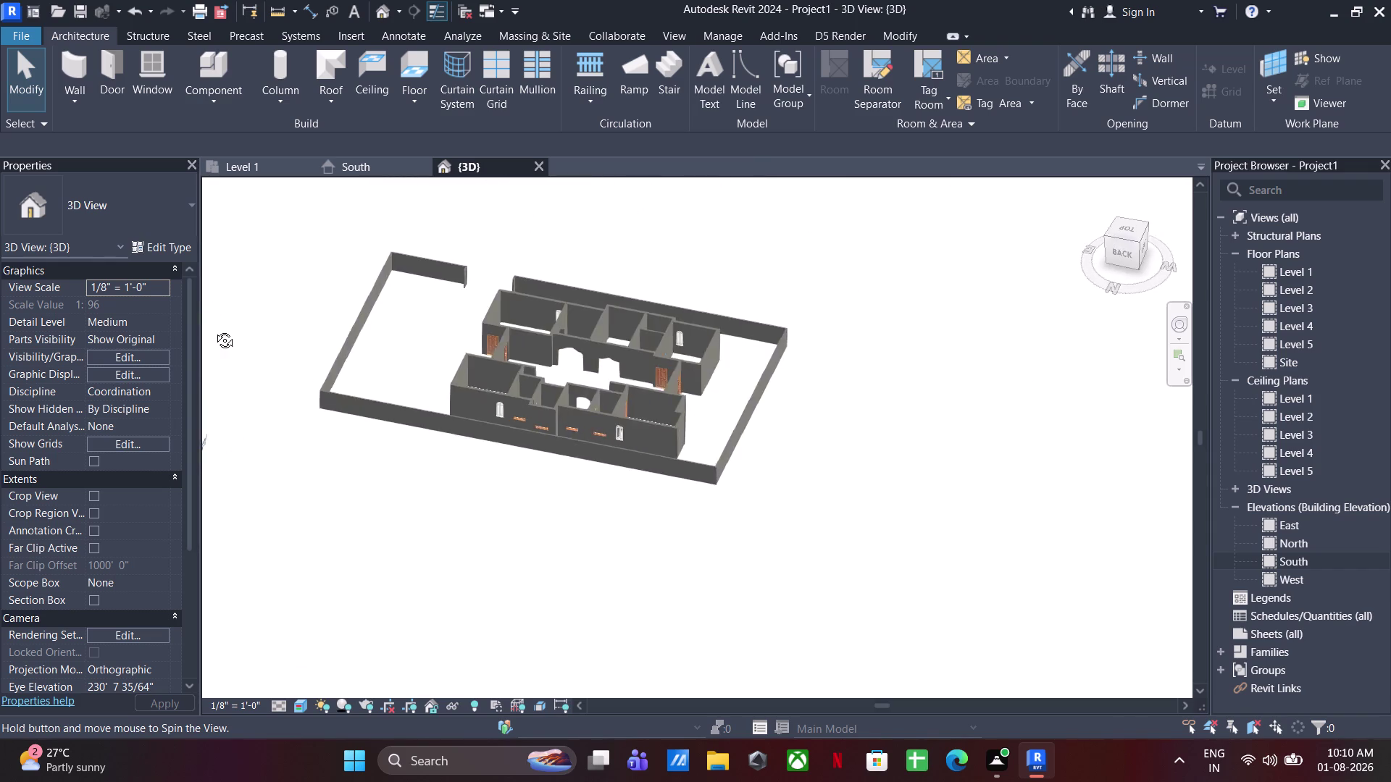
middle_drag(209, 329, 351, 323)
scroll(up, 3)
middle_drag(570, 397, 460, 507)
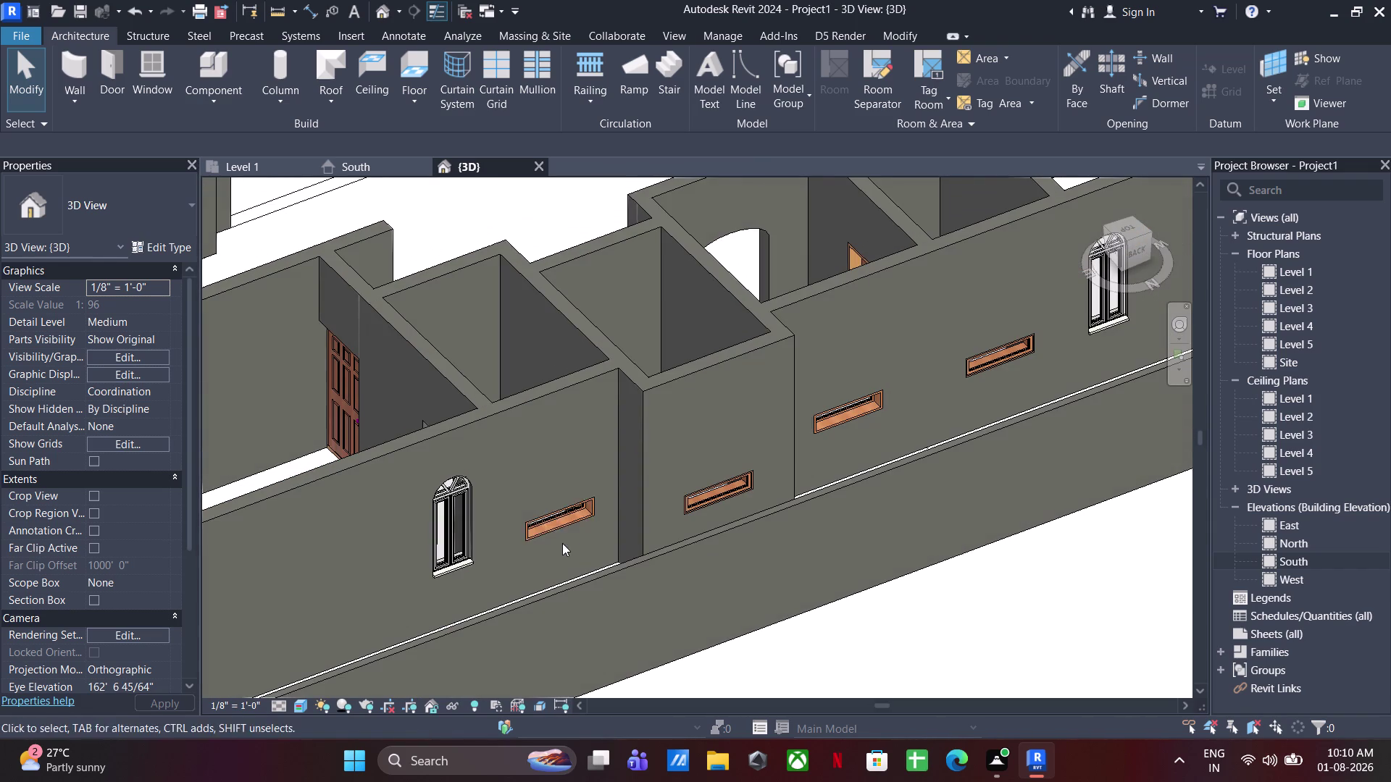
click(566, 516)
click(719, 499)
click(841, 426)
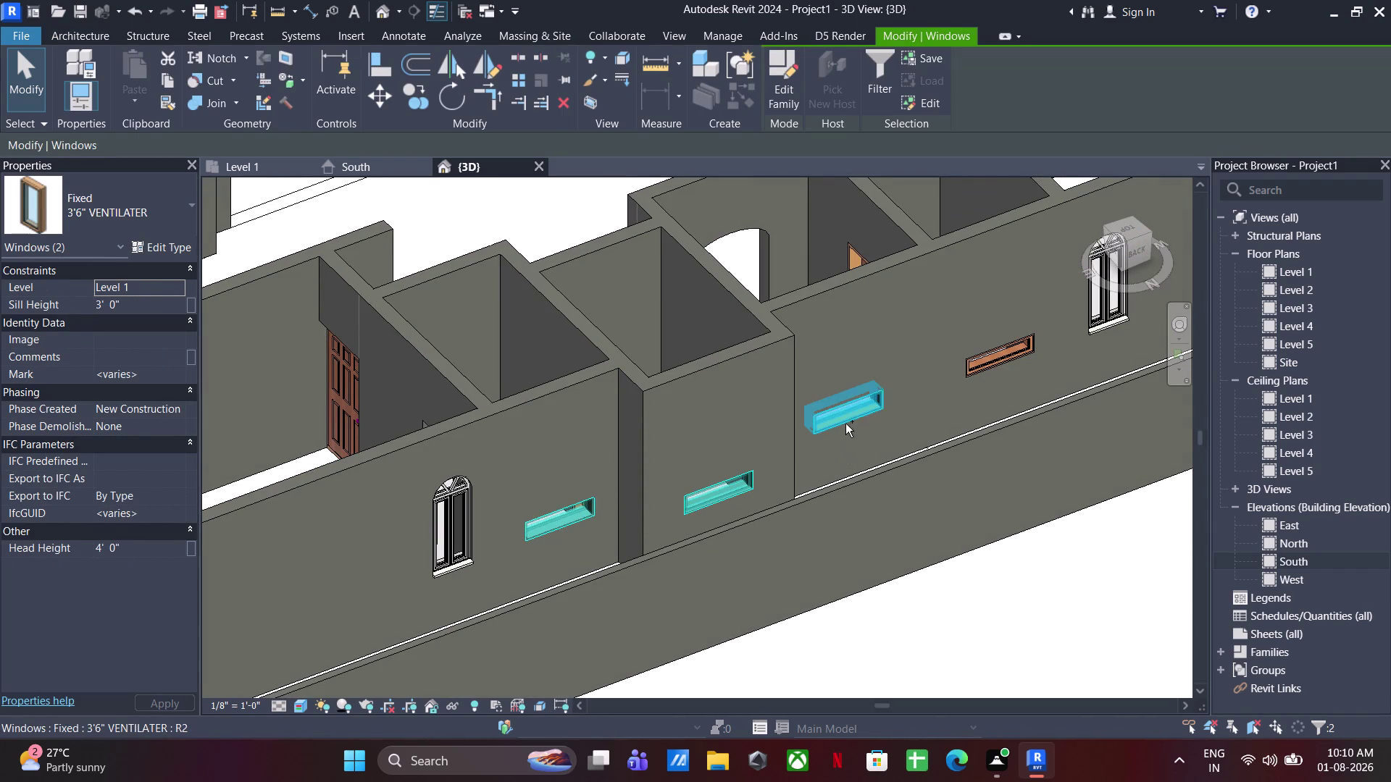
click(980, 360)
Set the four ventilators' Sill Height to 6'0" and clear the selection.
click(151, 309)
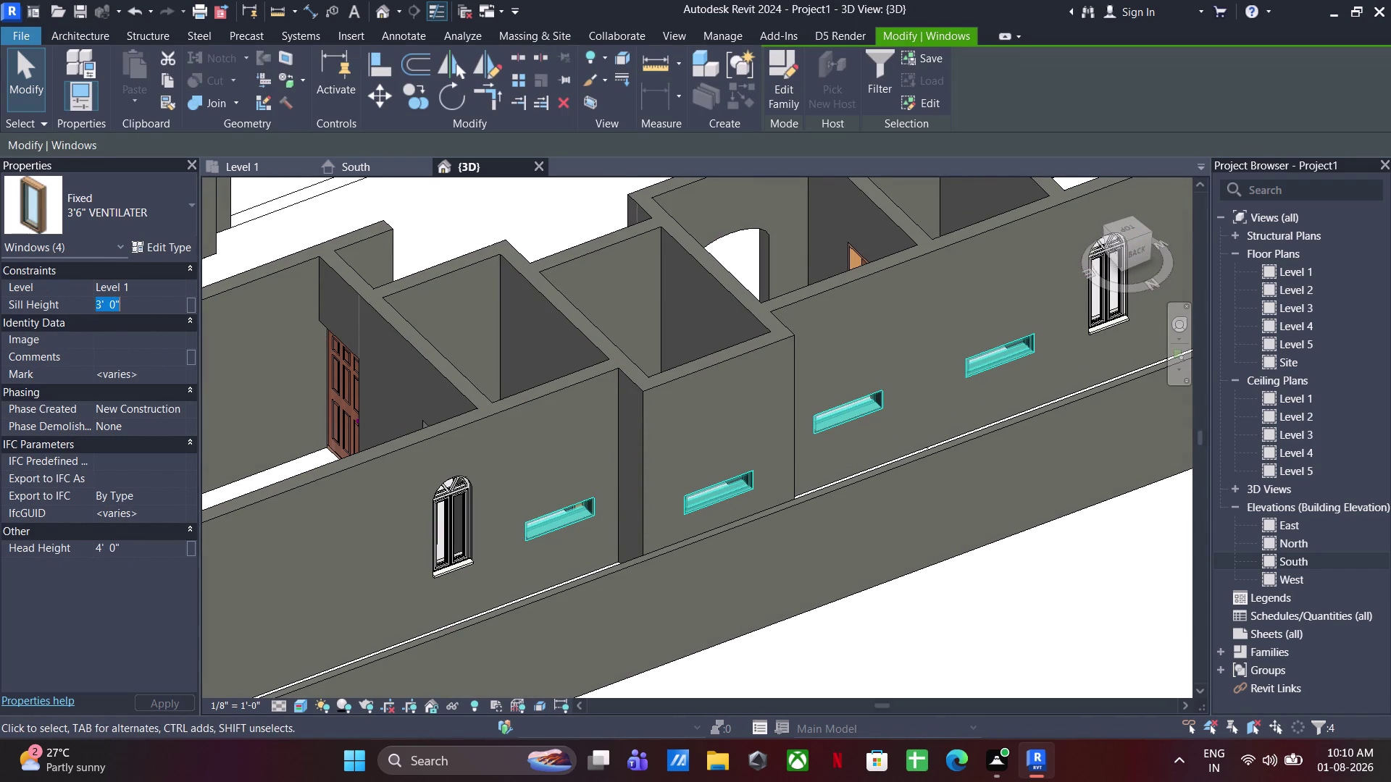
text(6')
key(Return)
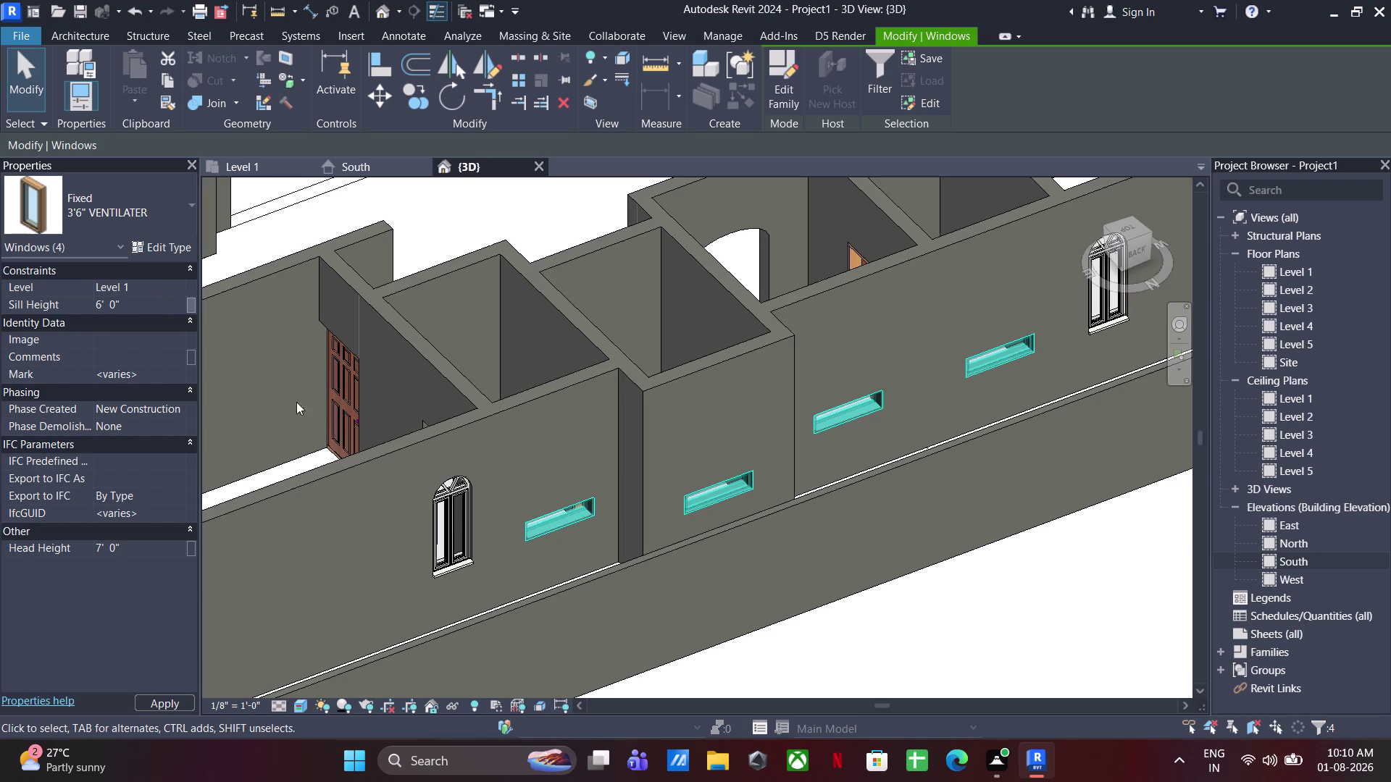
scroll(down, 3)
click(806, 689)
Orbit around the house, inspect a short front wall, and return to the Level 1 plan.
middle_drag(766, 600, 815, 579)
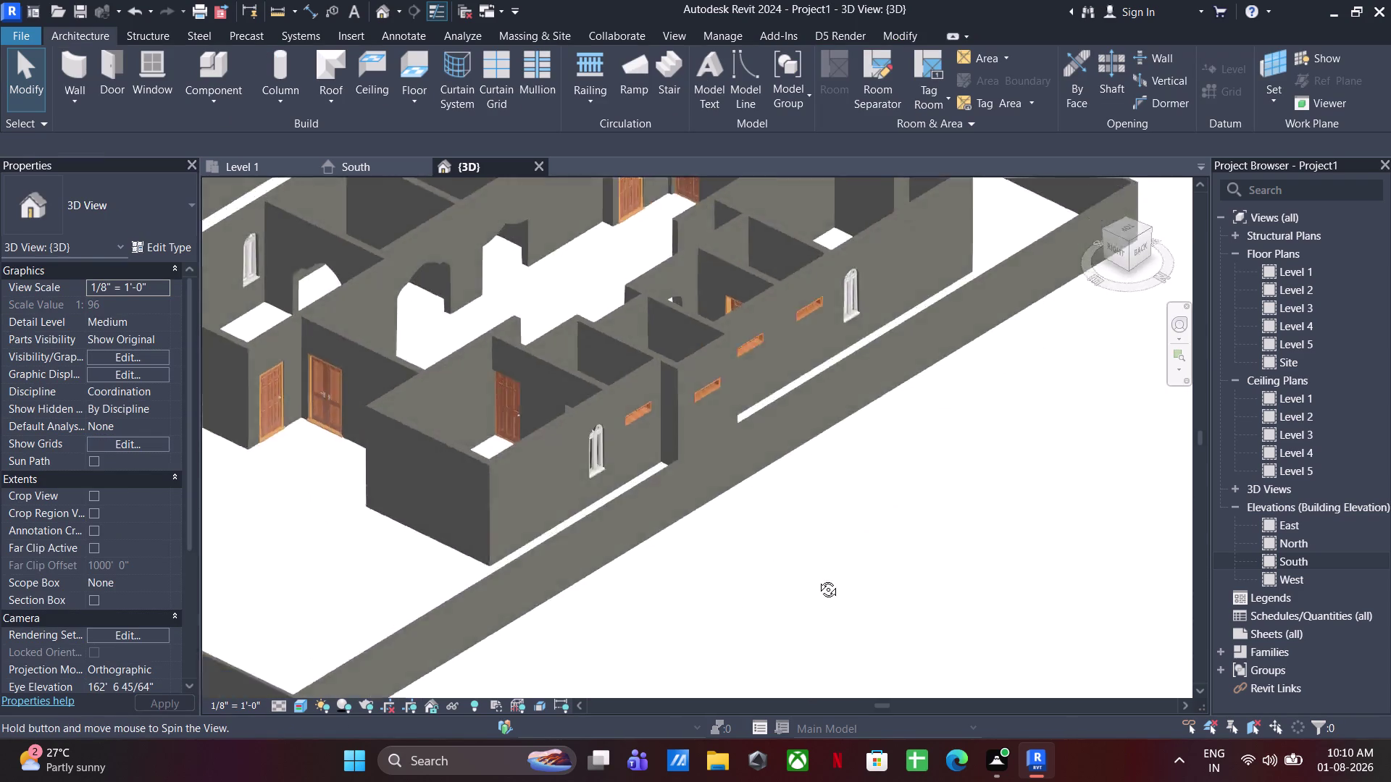
middle_drag(815, 579, 847, 611)
scroll(down, 3)
click(628, 502)
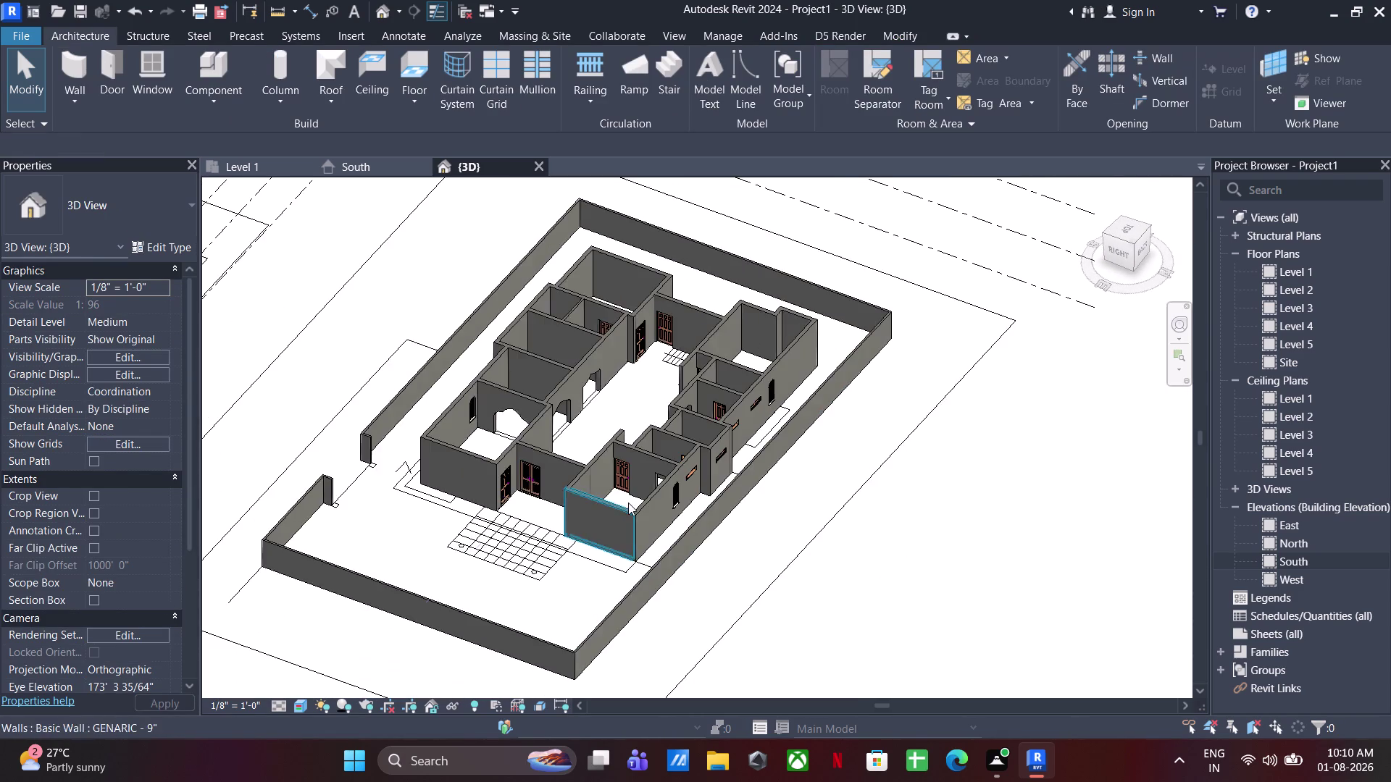
scroll(down, 3)
middle_drag(489, 555, 906, 599)
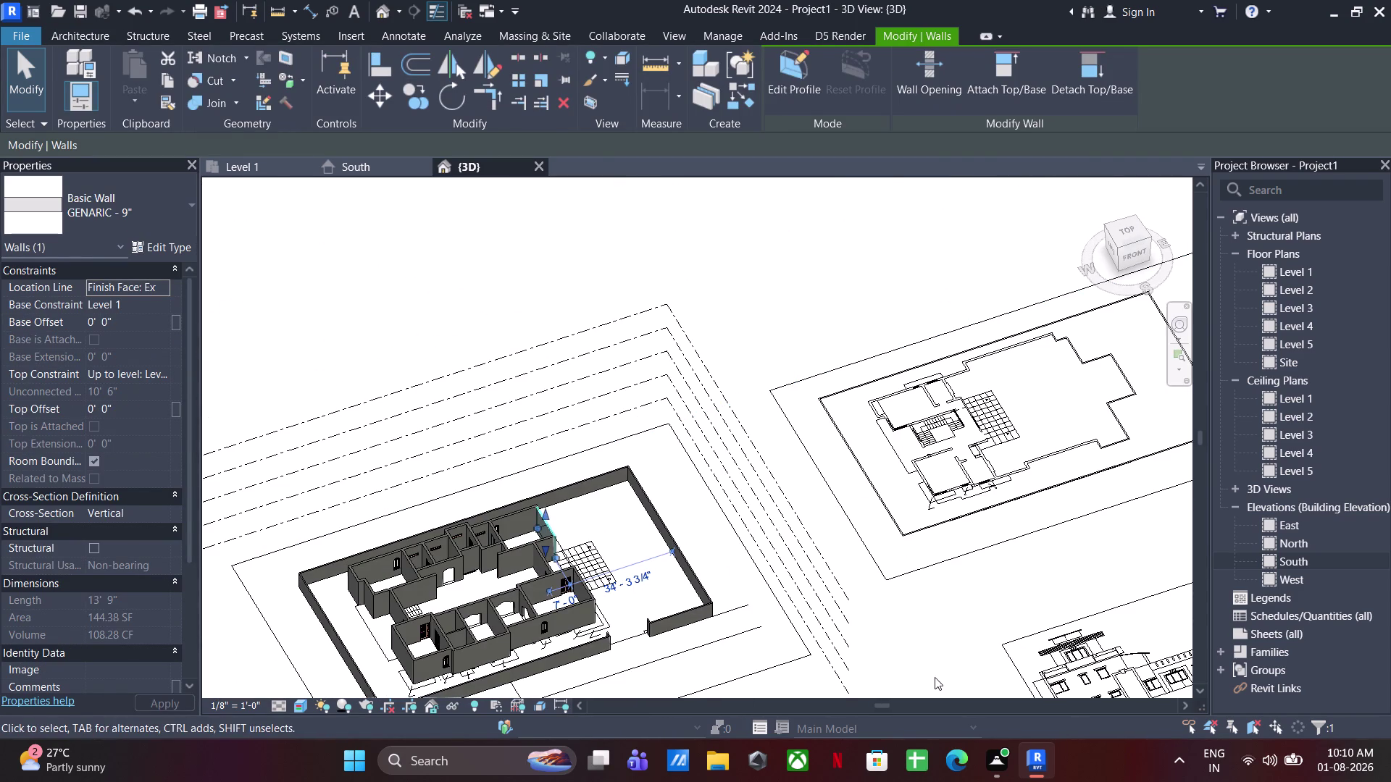
click(941, 657)
click(238, 168)
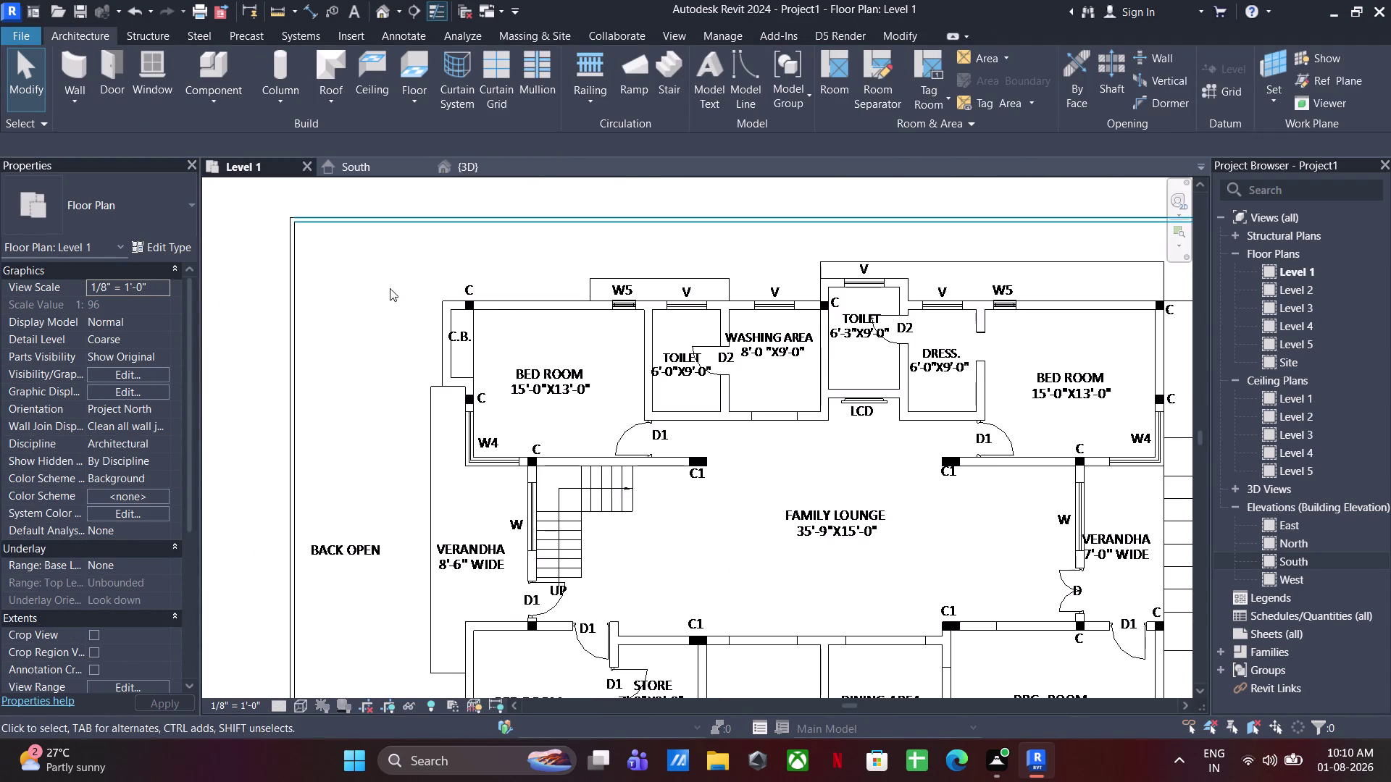
Bring the south washing area into view and cancel the window Type Properties.
scroll(down, 3)
middle_drag(618, 406, 650, 240)
scroll(up, 3)
middle_drag(630, 276, 624, 383)
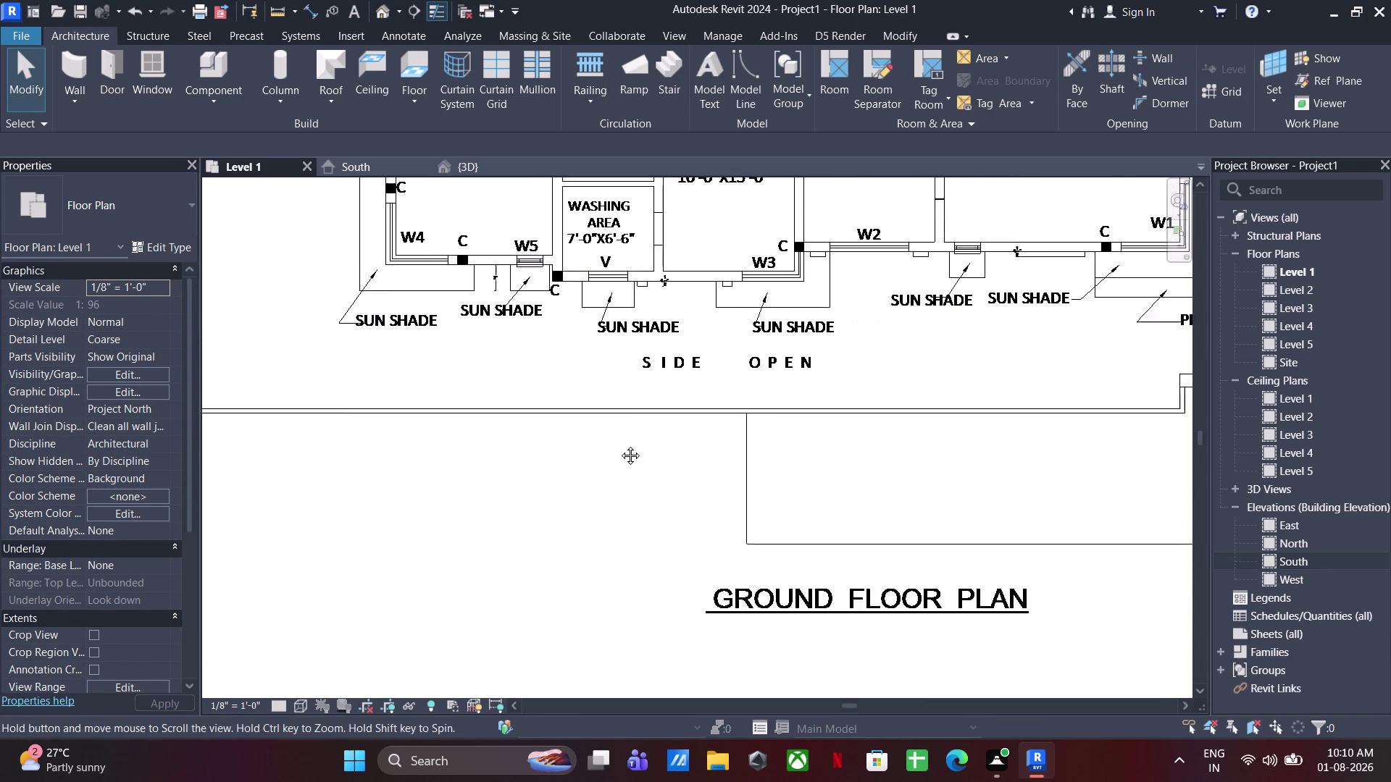
middle_drag(625, 384, 611, 506)
scroll(up, 3)
click(141, 77)
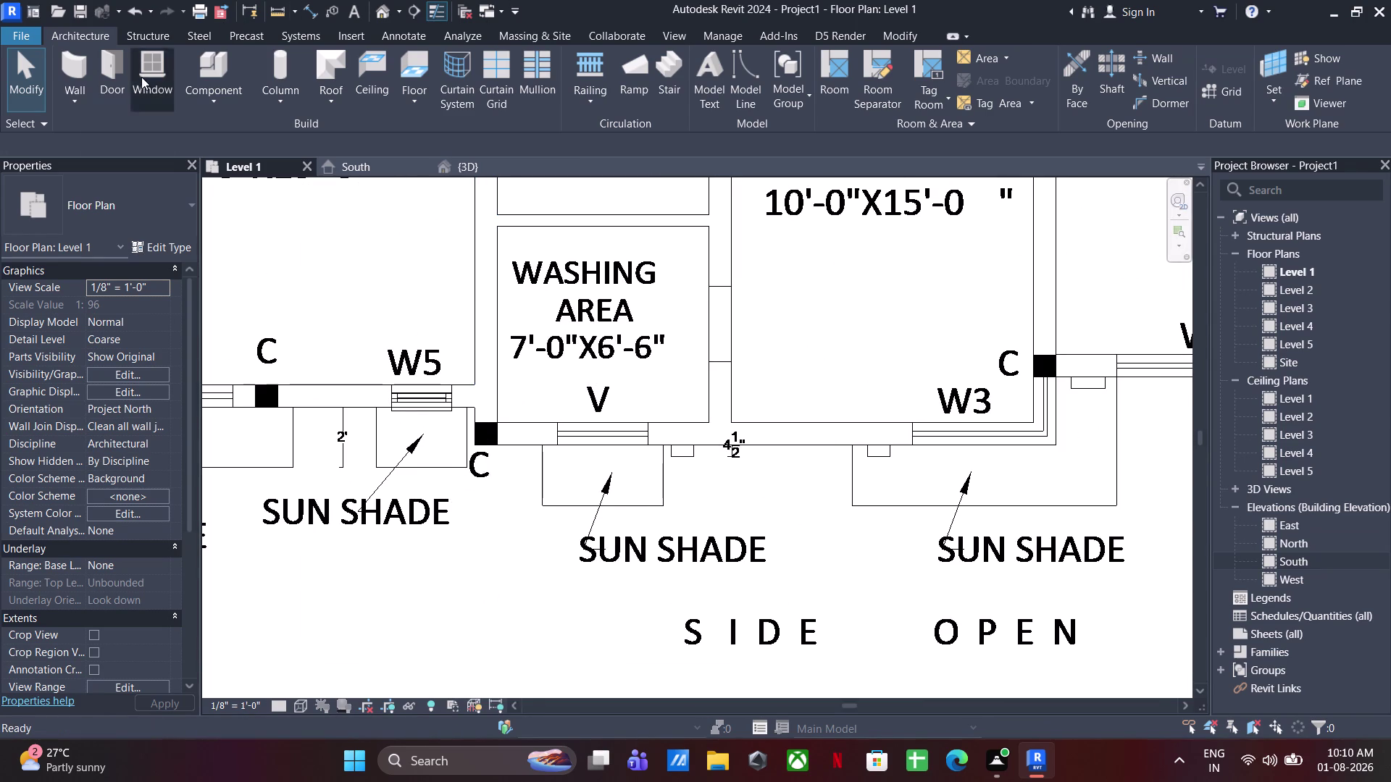
click(175, 244)
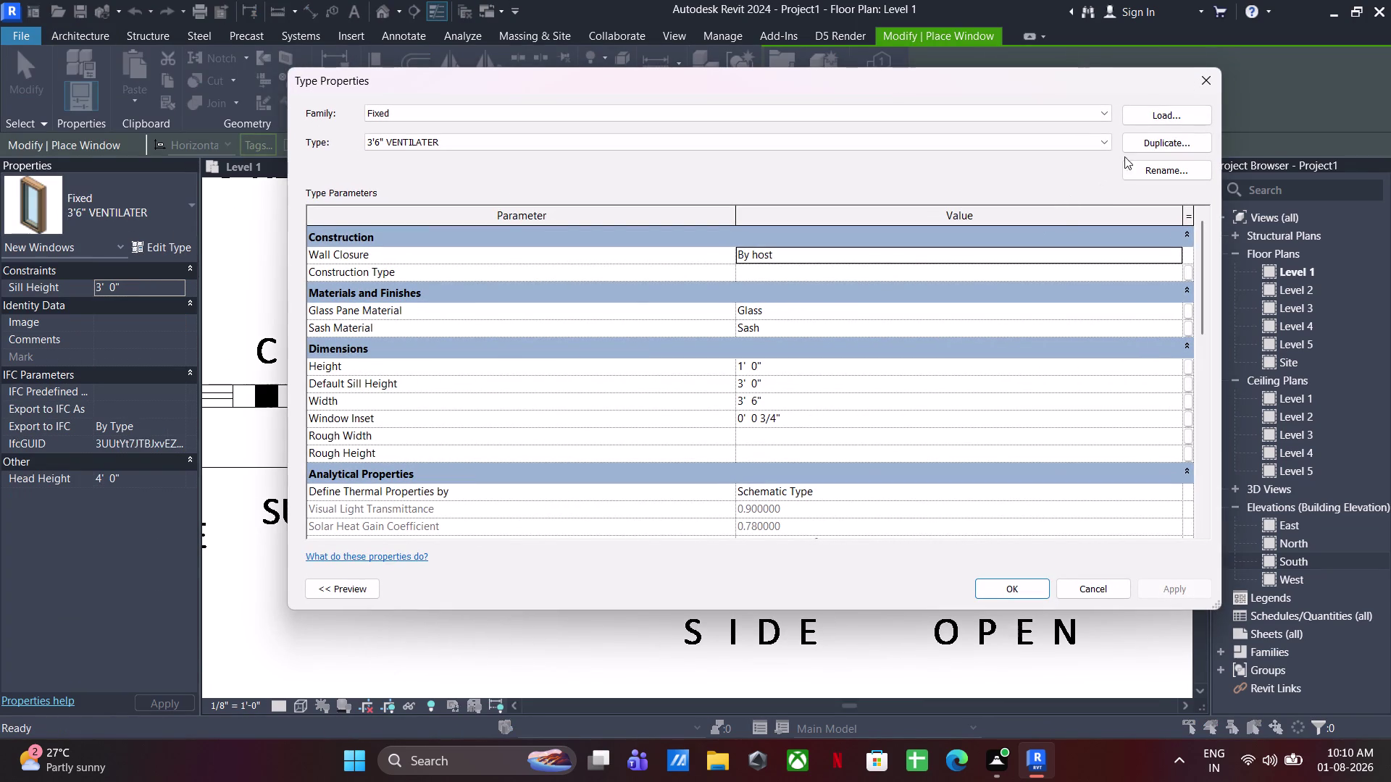
click(1204, 70)
Measure the V opening below the washing area as 3'-0" wide.
click(646, 51)
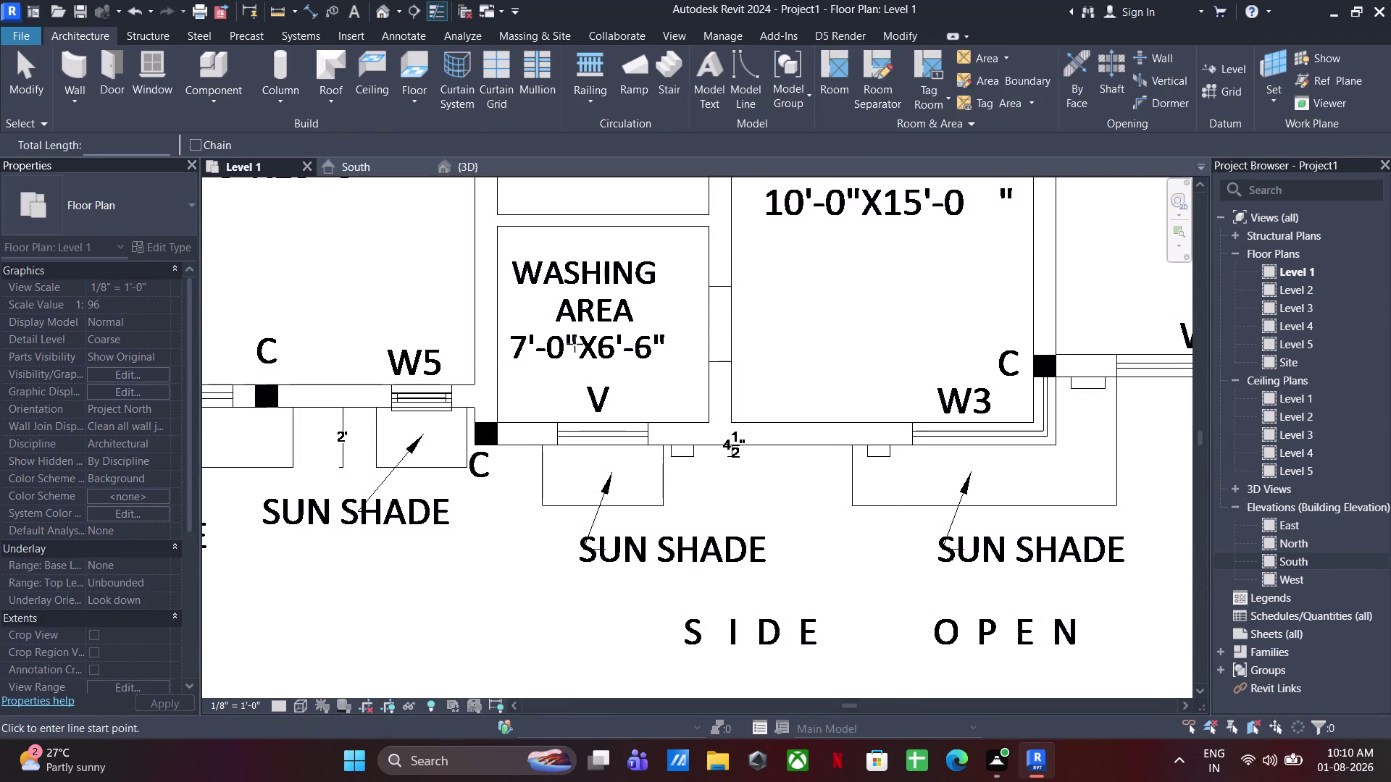
scroll(up, 3)
click(583, 364)
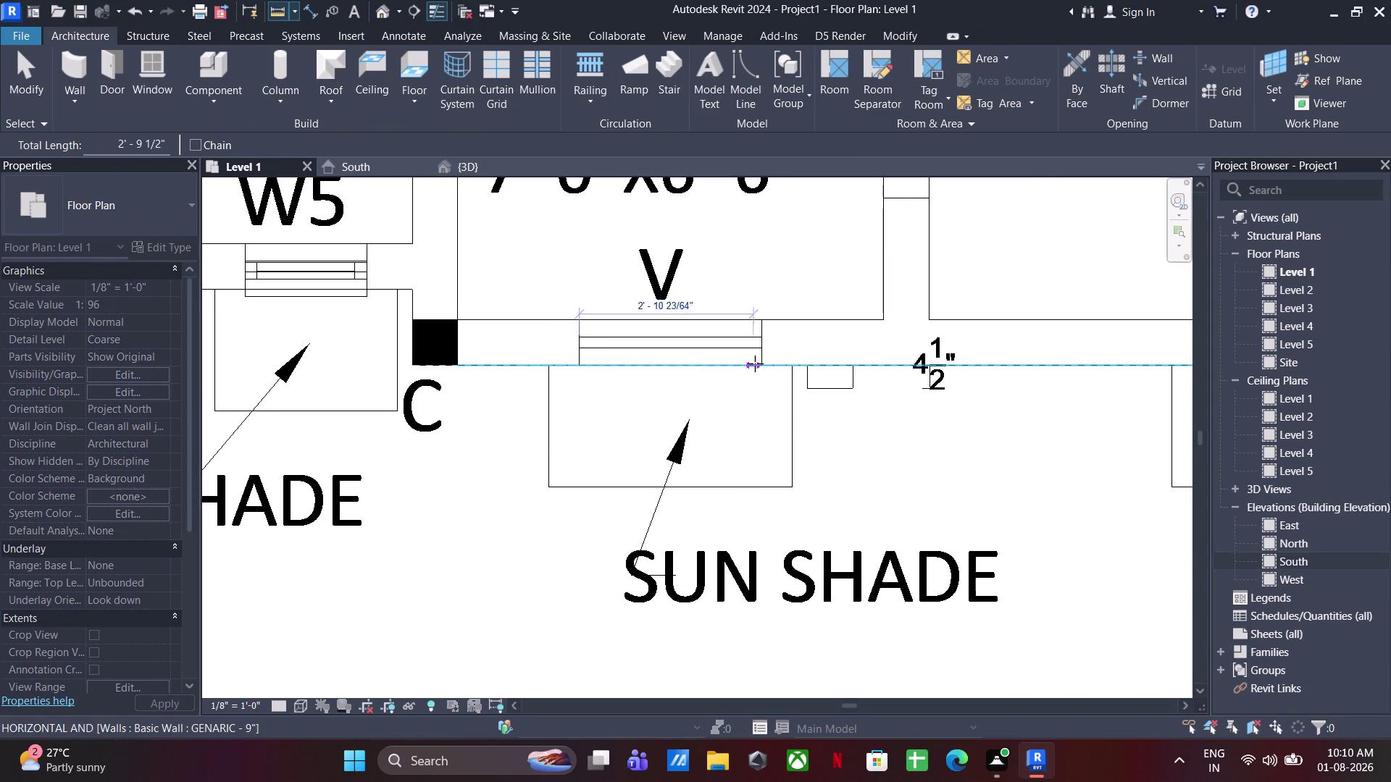
click(758, 365)
key(Escape)
key(Escape)
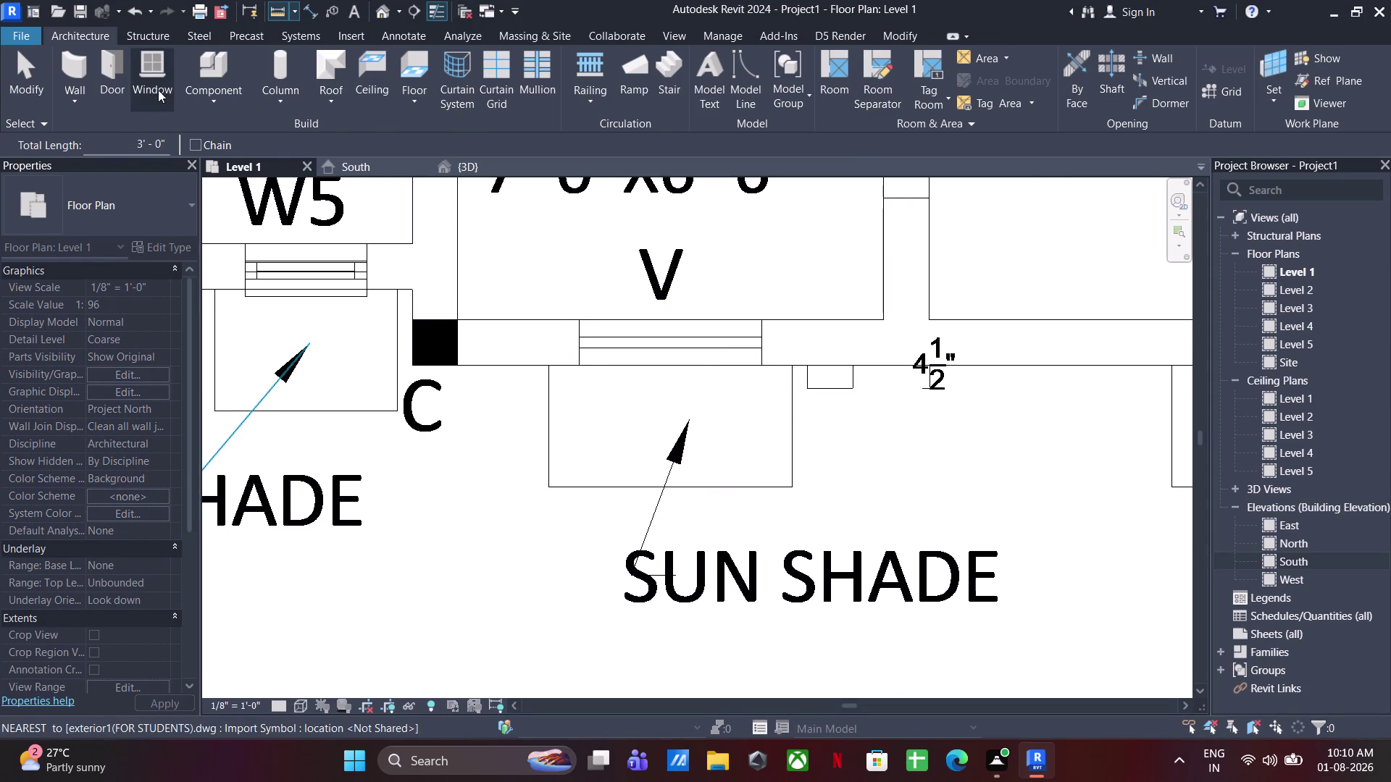
key(Escape)
click(157, 77)
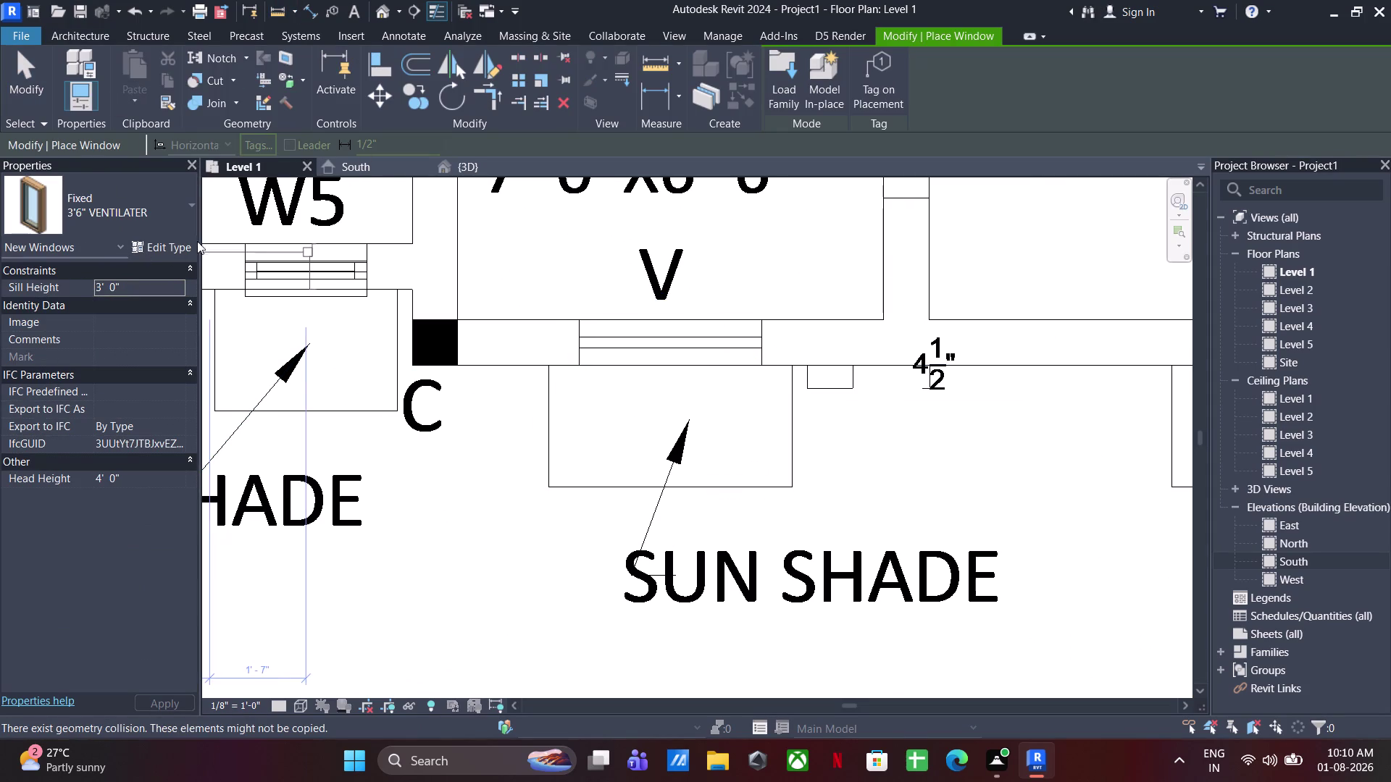
Duplicate the ventilator type as 3' VENTILATER with a 3'-0" width.
click(191, 243)
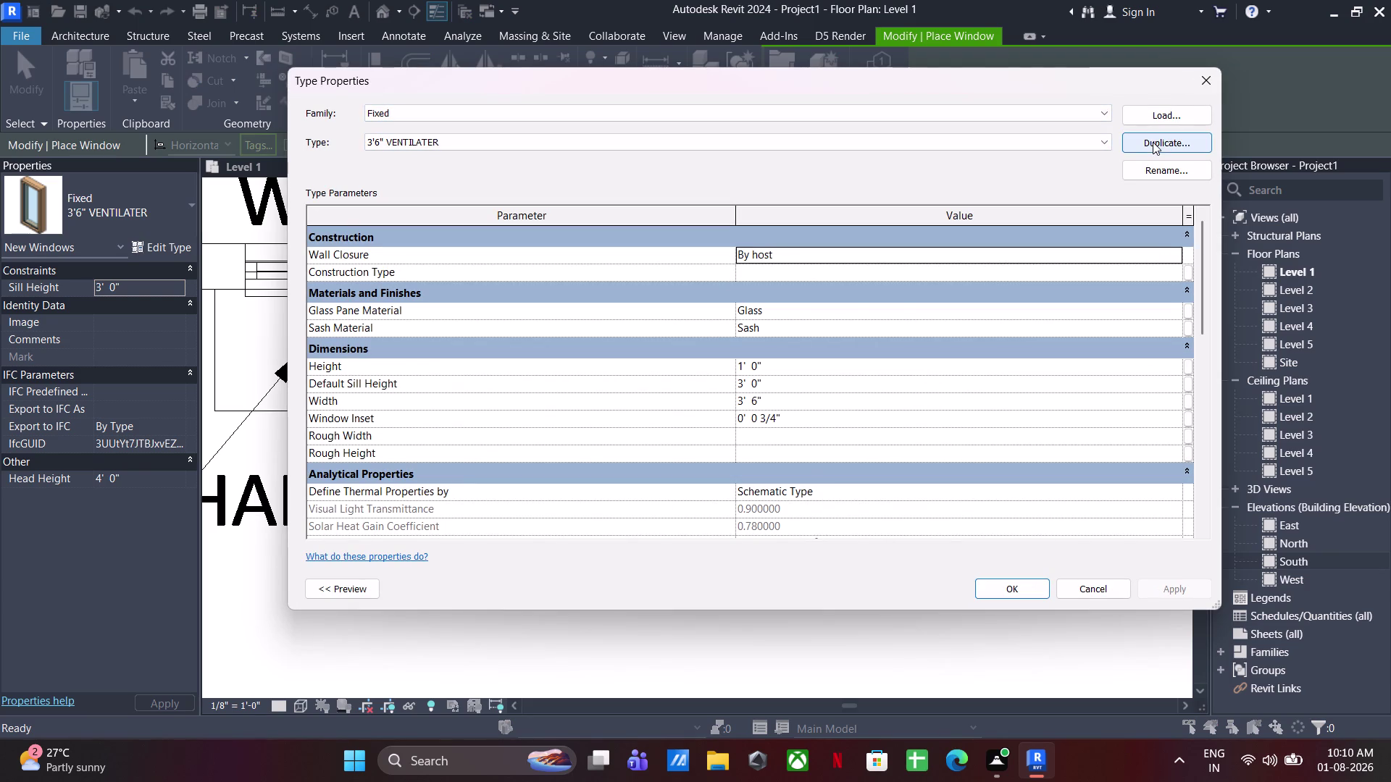
click(1153, 142)
text(3)
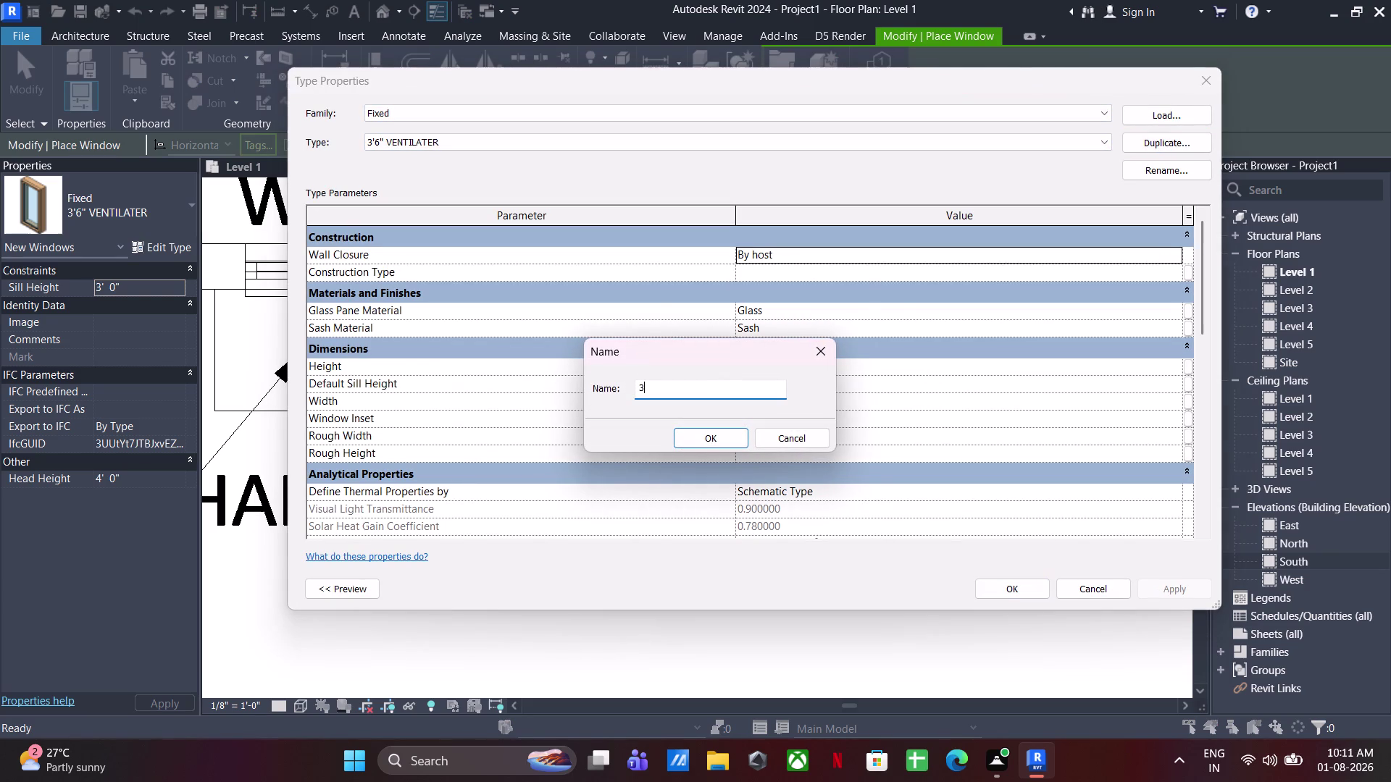
text(' VENTILA)
text(TER)
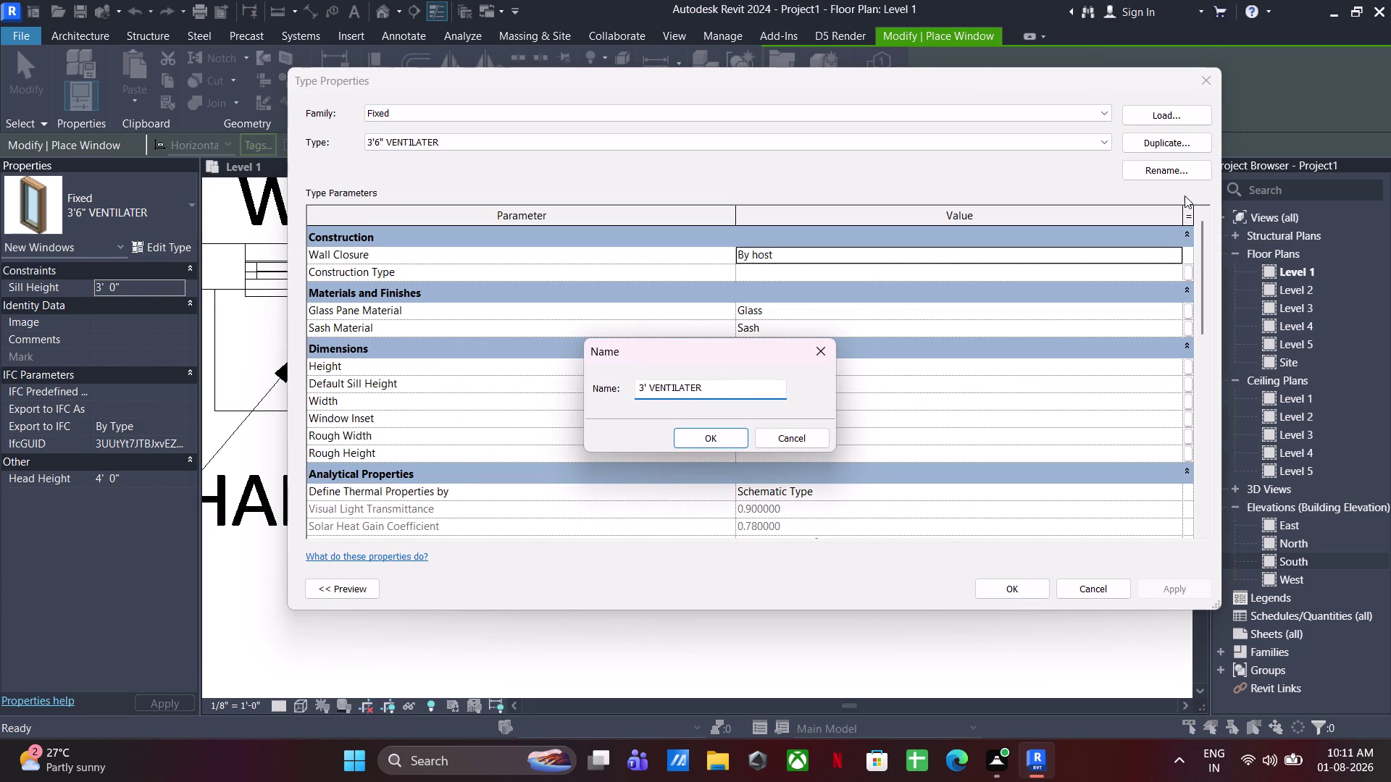
click(720, 433)
click(780, 397)
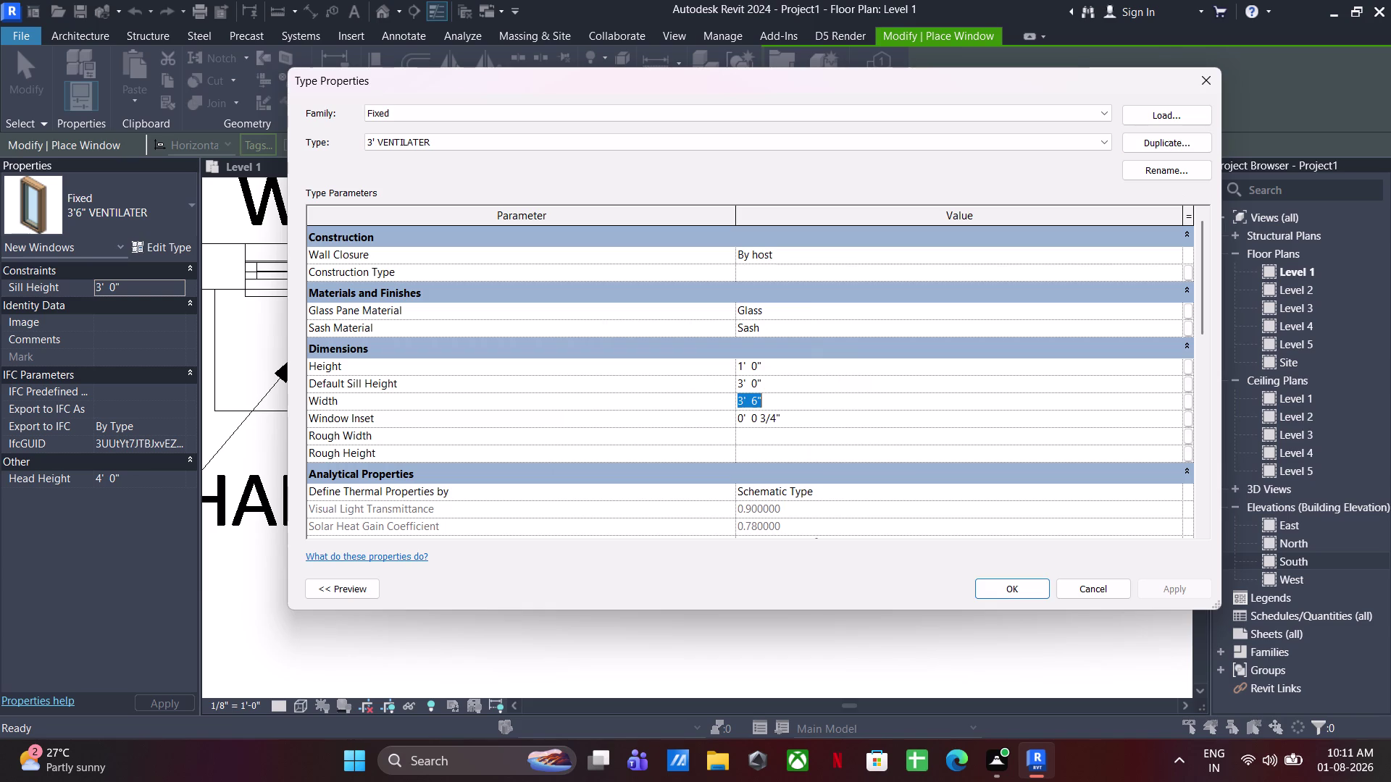
text(3')
key(Return)
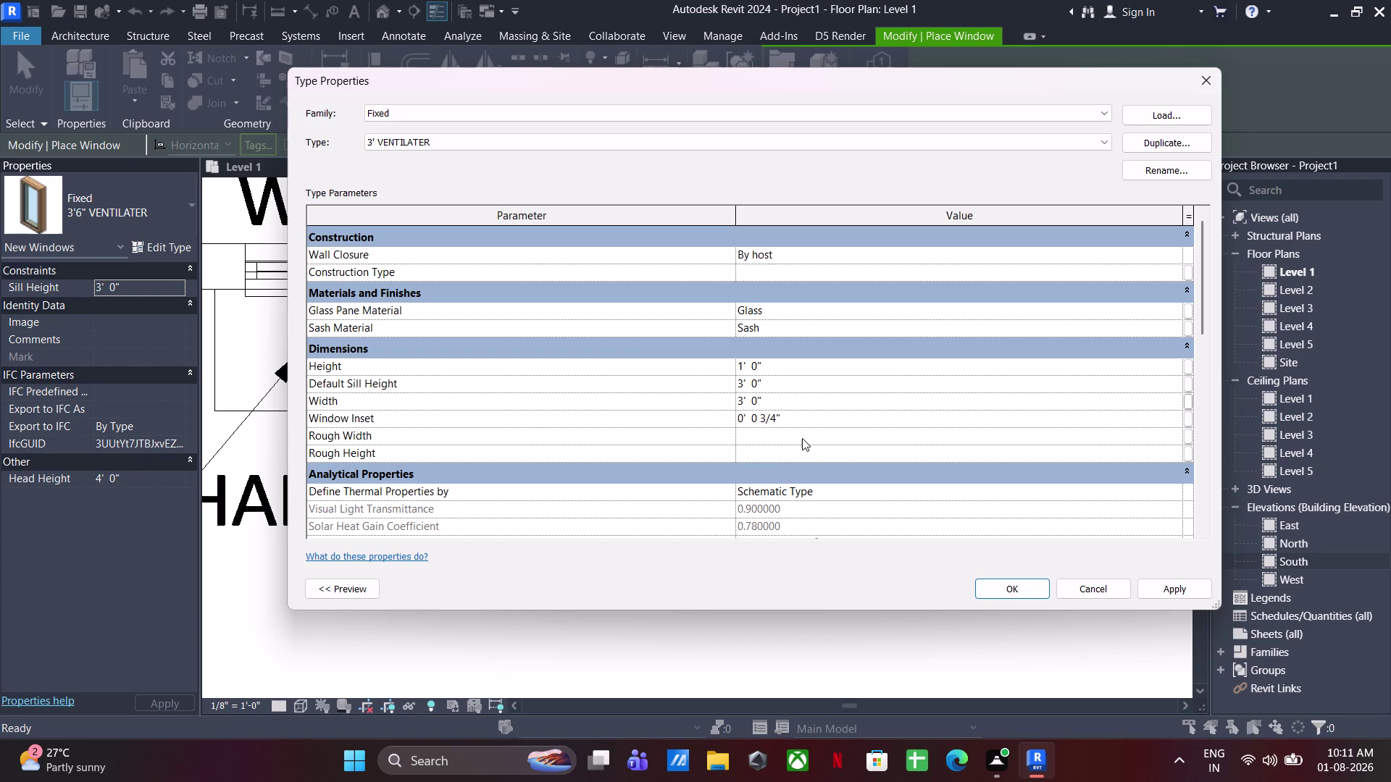
click(1010, 591)
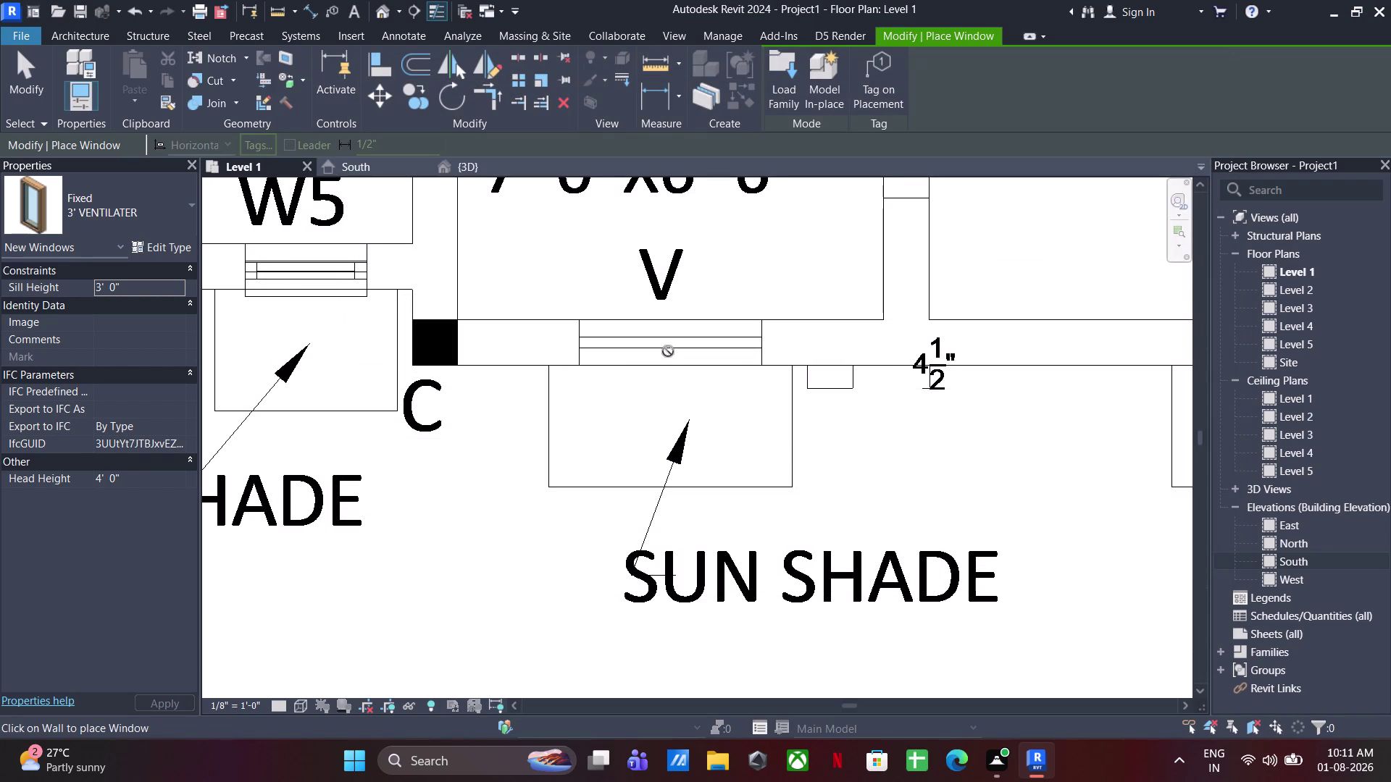
Place a 3' VENTILATER in the V opening below the washing area, then end placement.
click(662, 348)
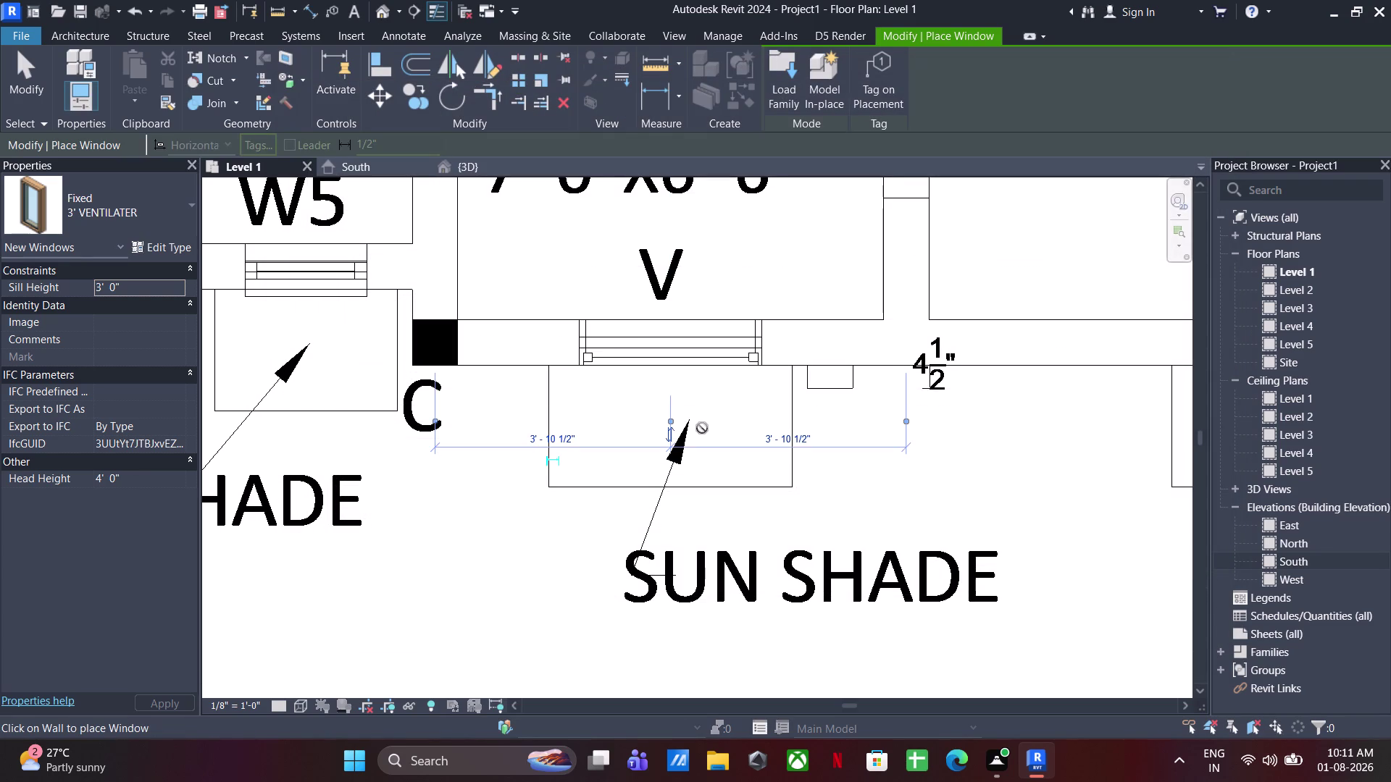
key(Escape)
key(Escape)
key(Escape)
In the 3D view, set the new 3' VENTILATER's Sill Height to 6'0".
key(Escape)
click(501, 172)
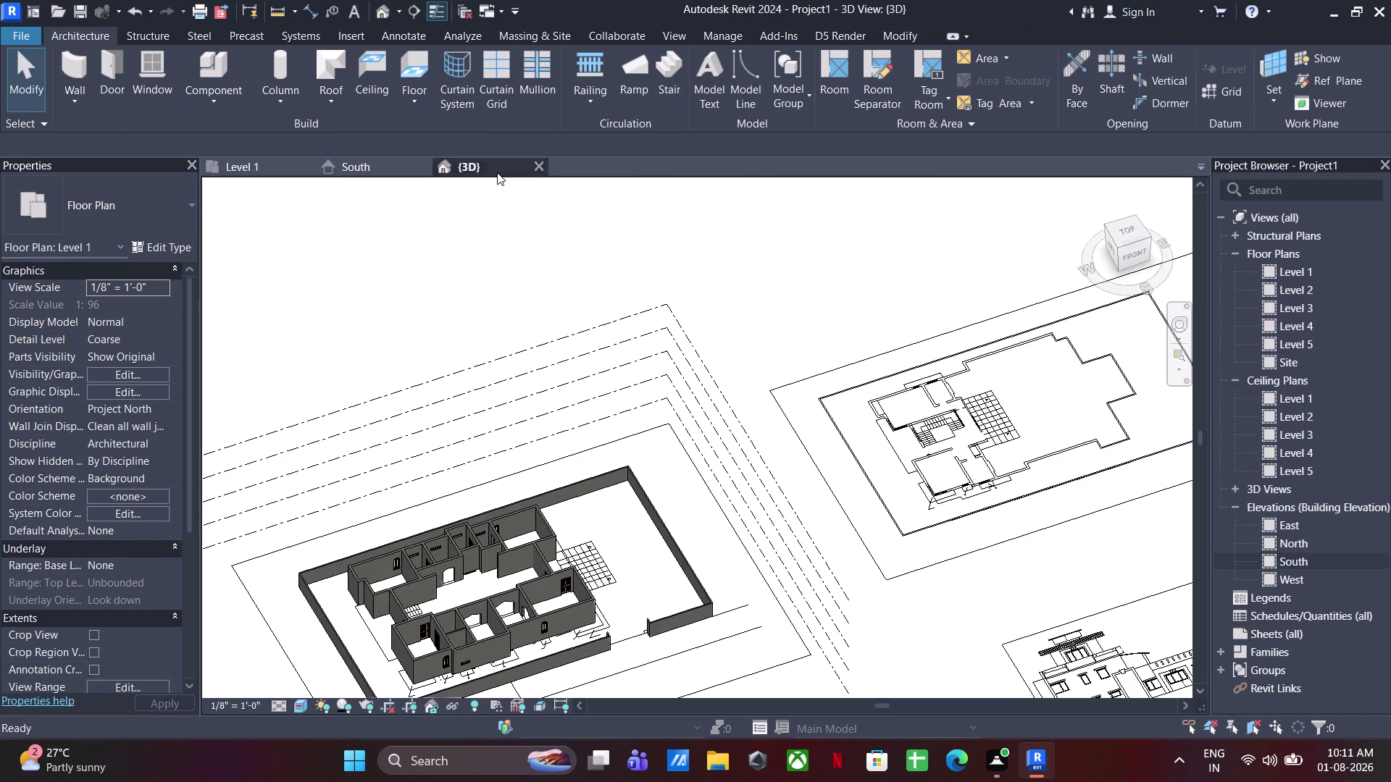
scroll(up, 3)
click(359, 621)
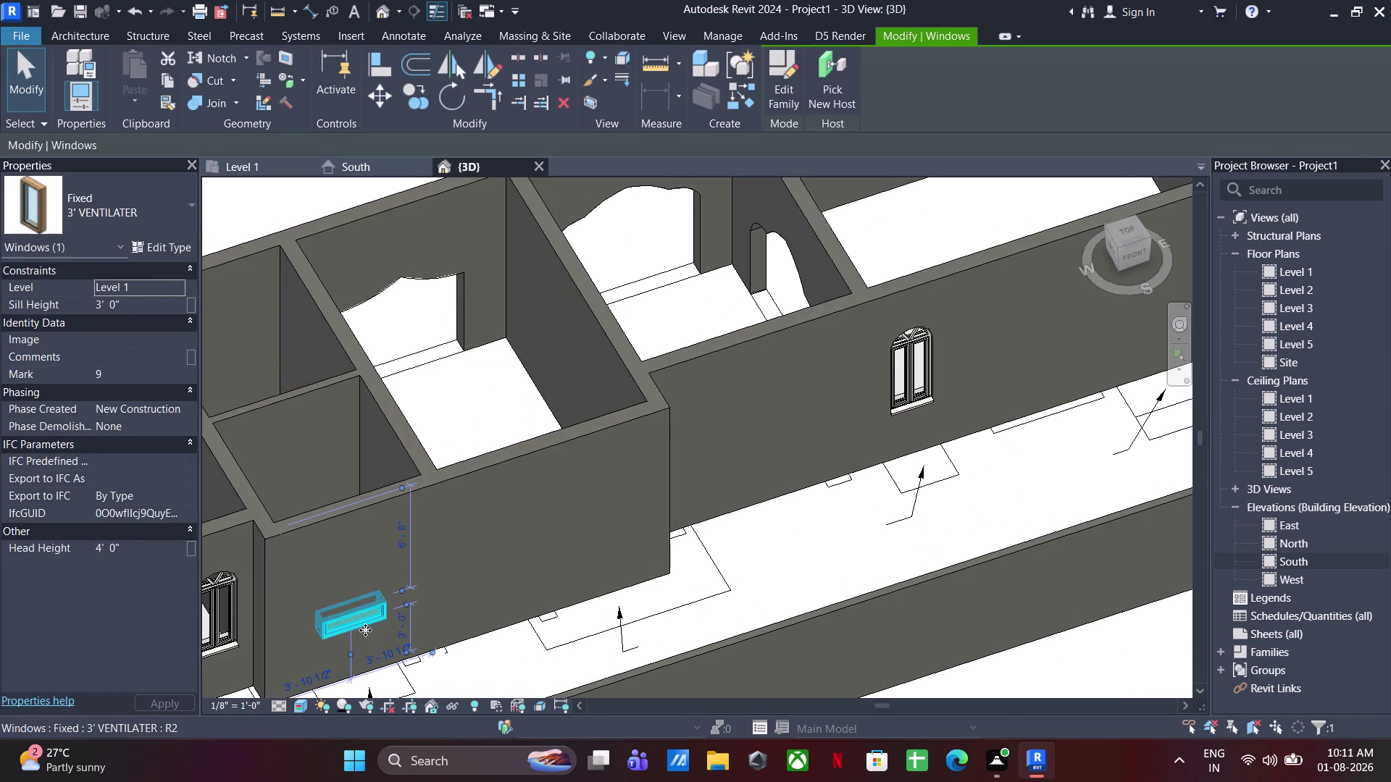
click(167, 302)
text(6)
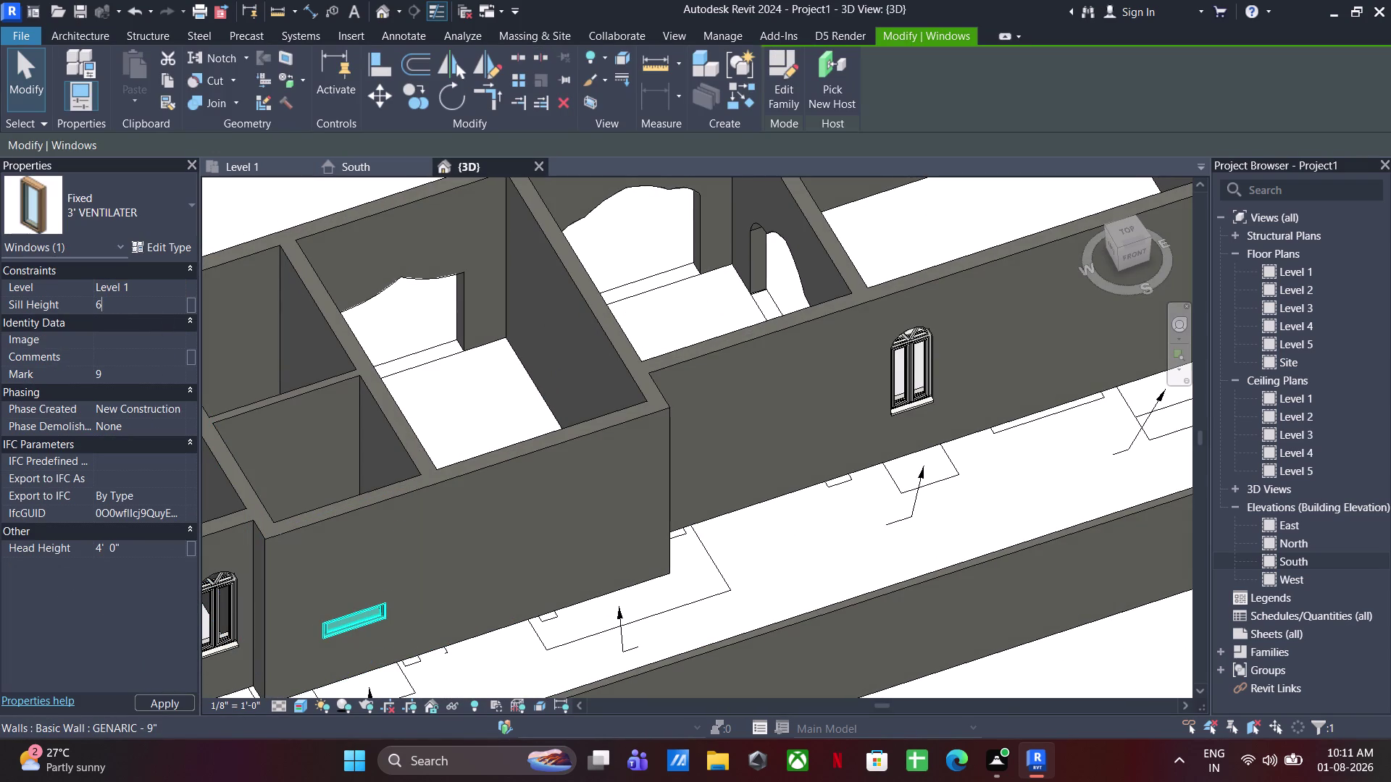
text(')
key(Return)
Orbit to check the raised ventilator, clear the selection, and return to Level 1.
scroll(down, 3)
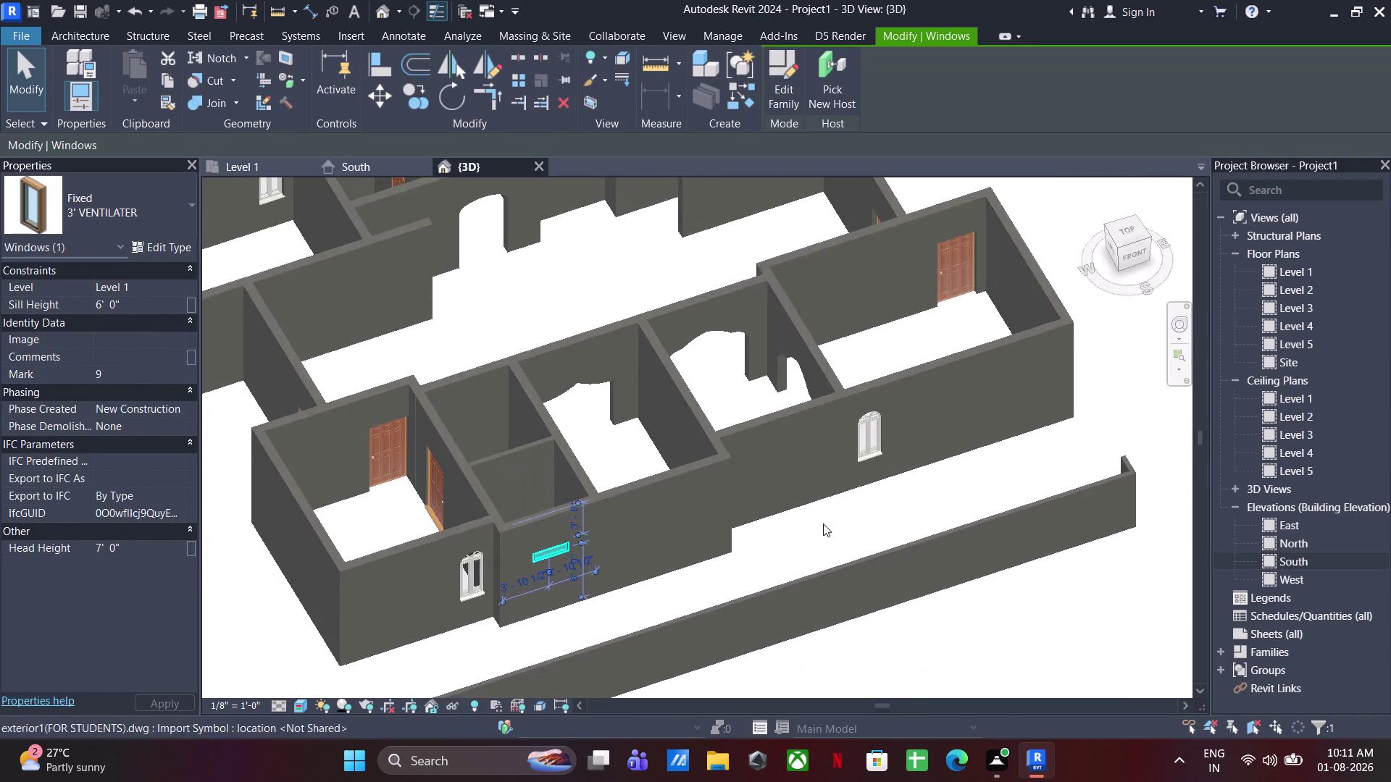
middle_drag(824, 525, 888, 407)
click(924, 561)
scroll(down, 3)
middle_drag(753, 438, 690, 455)
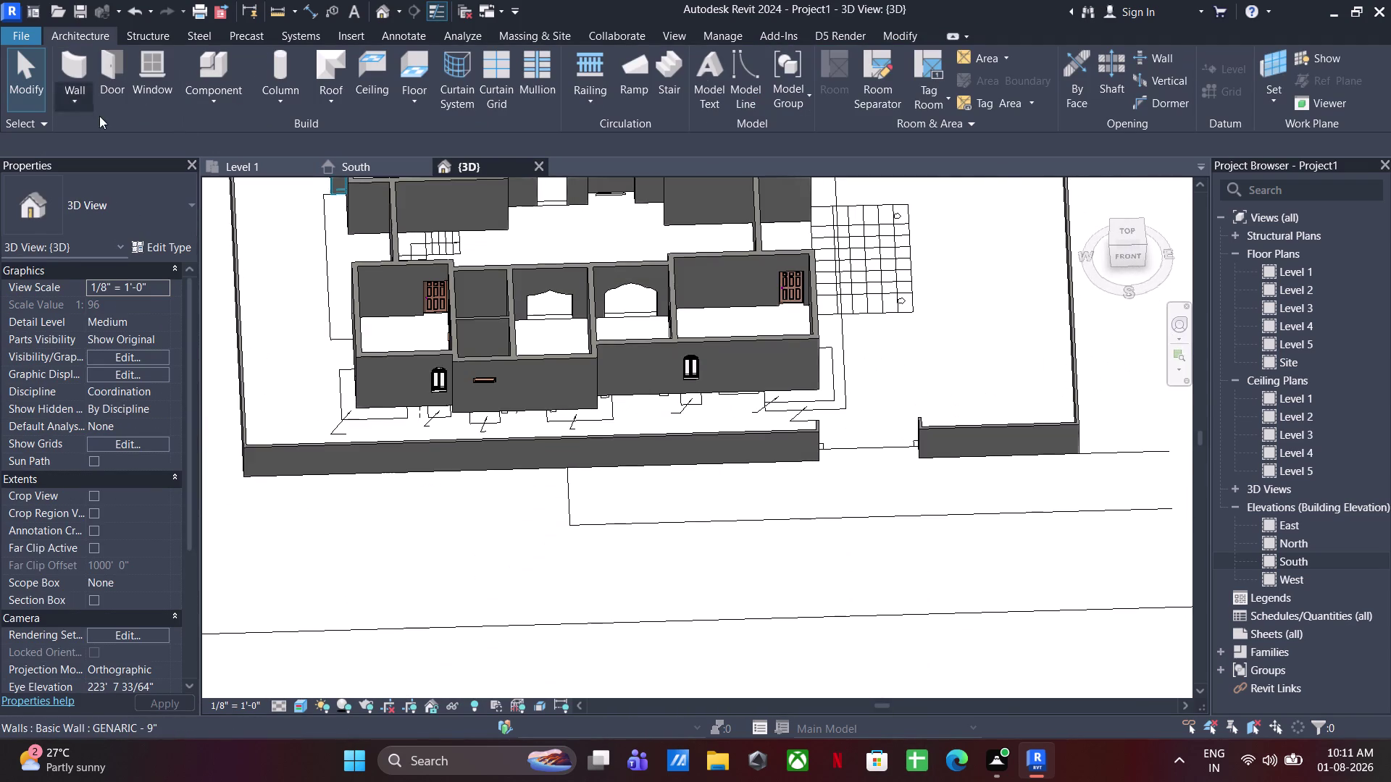
click(263, 162)
Bring the W2 window into view and measure its opening at 6'-0".
scroll(down, 3)
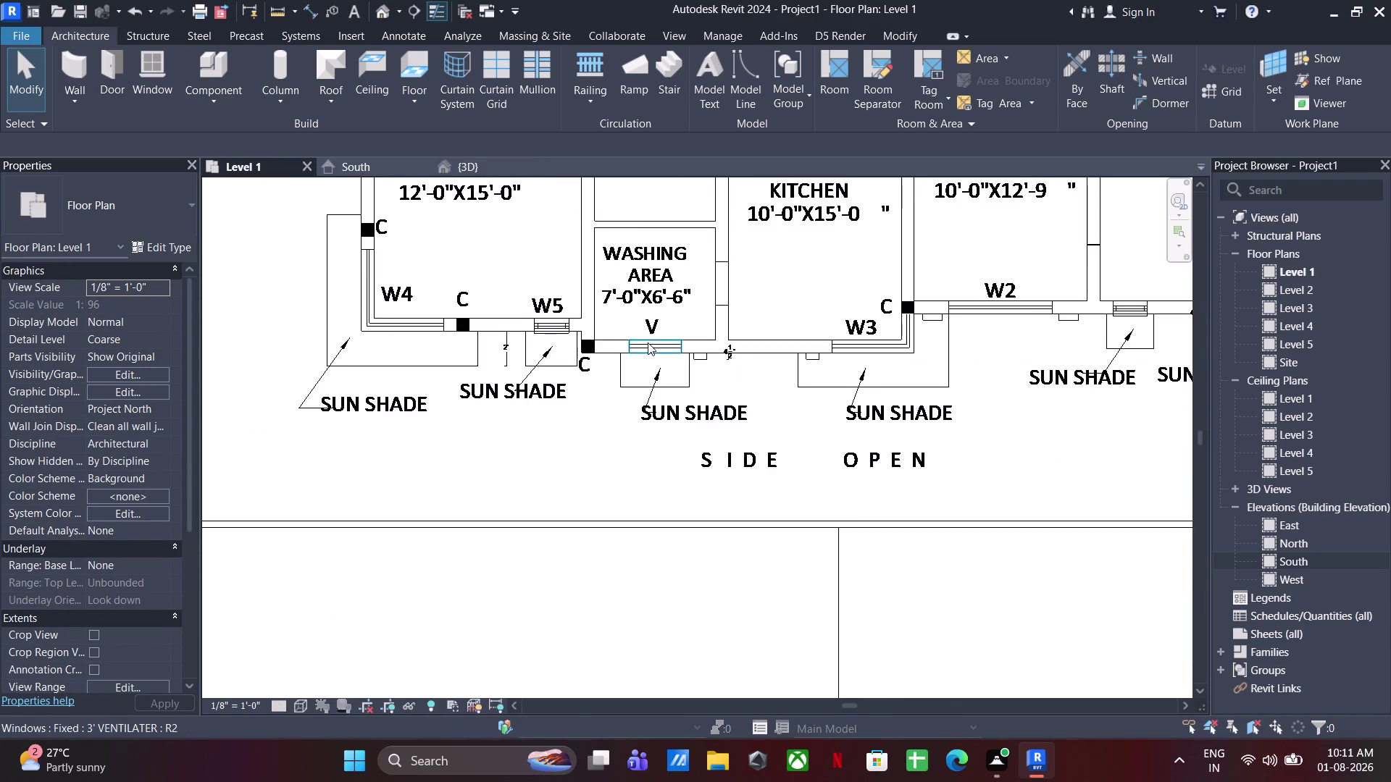
middle_drag(648, 343, 628, 489)
middle_drag(729, 483, 531, 478)
scroll(down, 3)
middle_drag(772, 434, 711, 473)
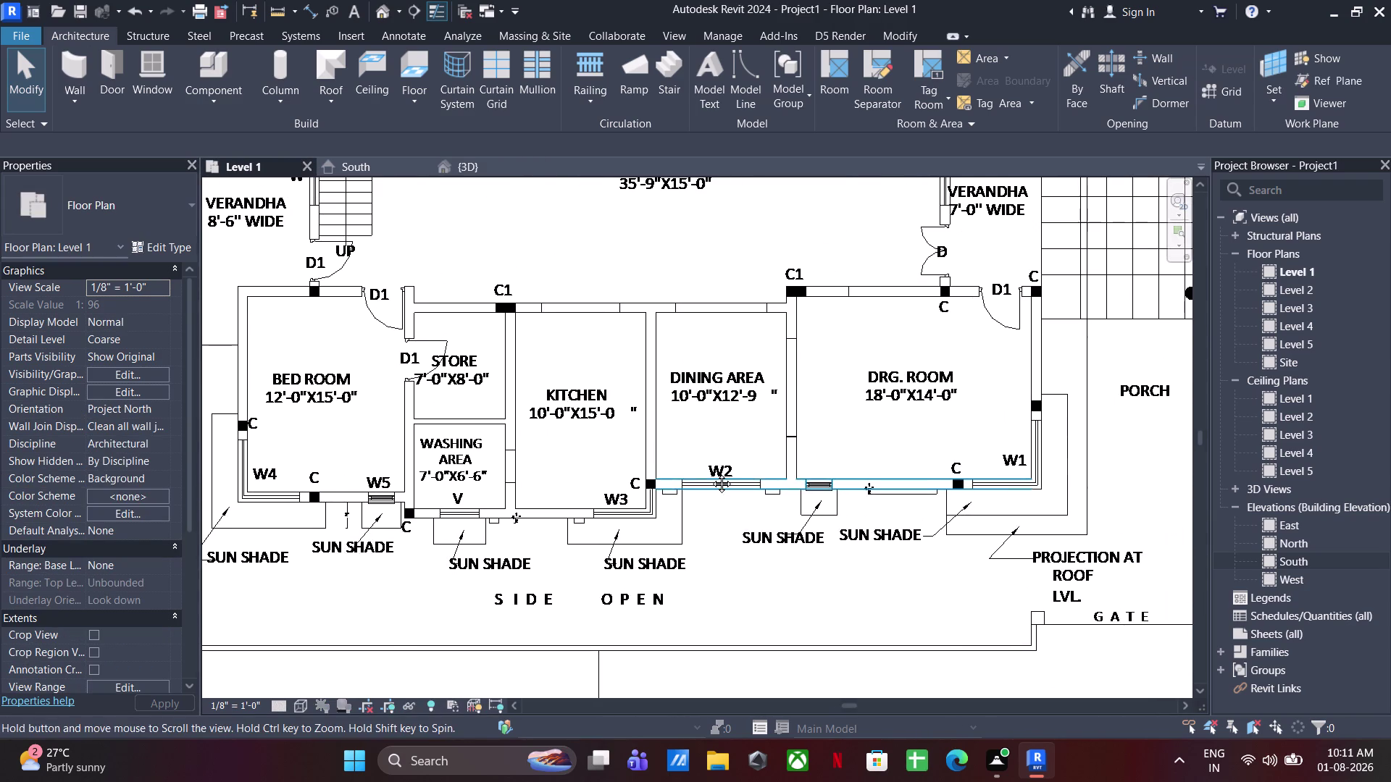
middle_drag(710, 472, 710, 474)
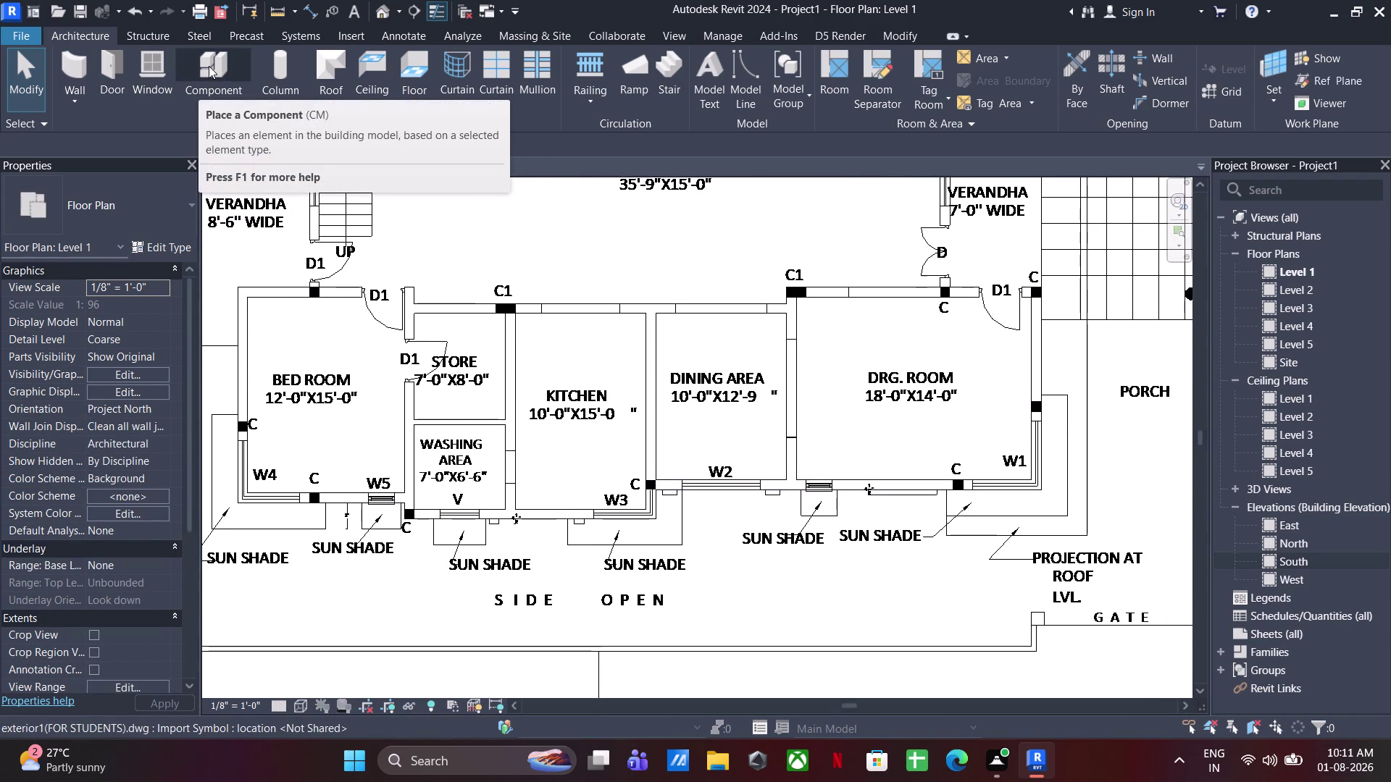
click(284, 5)
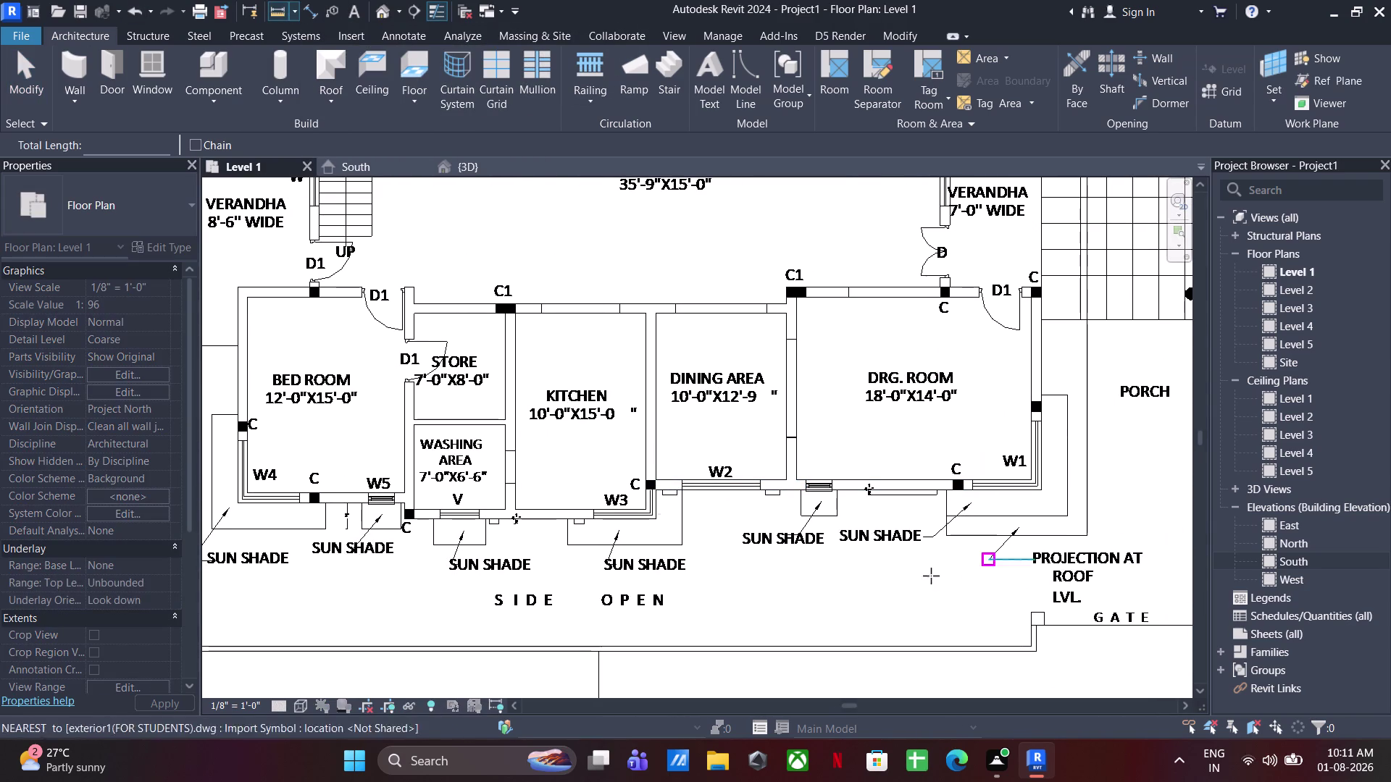
scroll(up, 3)
scroll(up, 3)
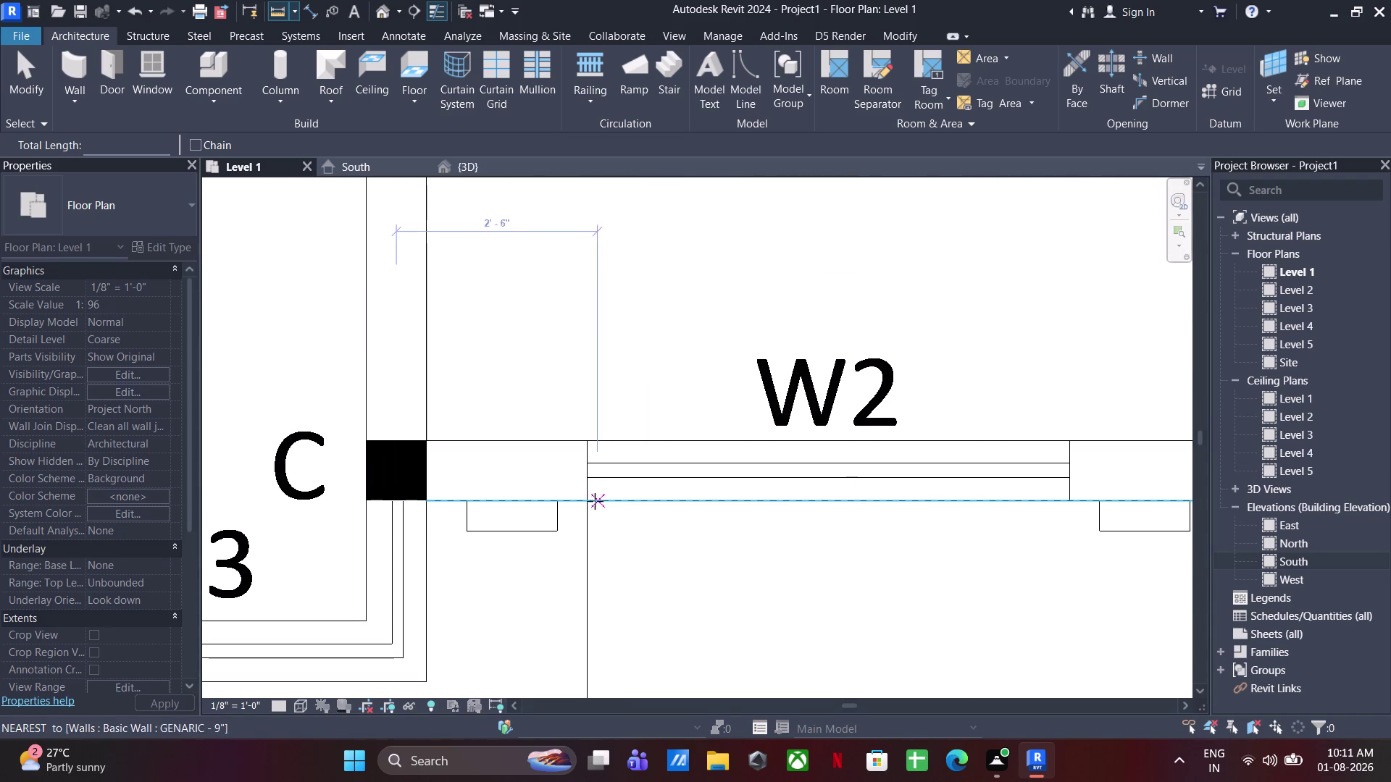
click(589, 500)
click(1070, 496)
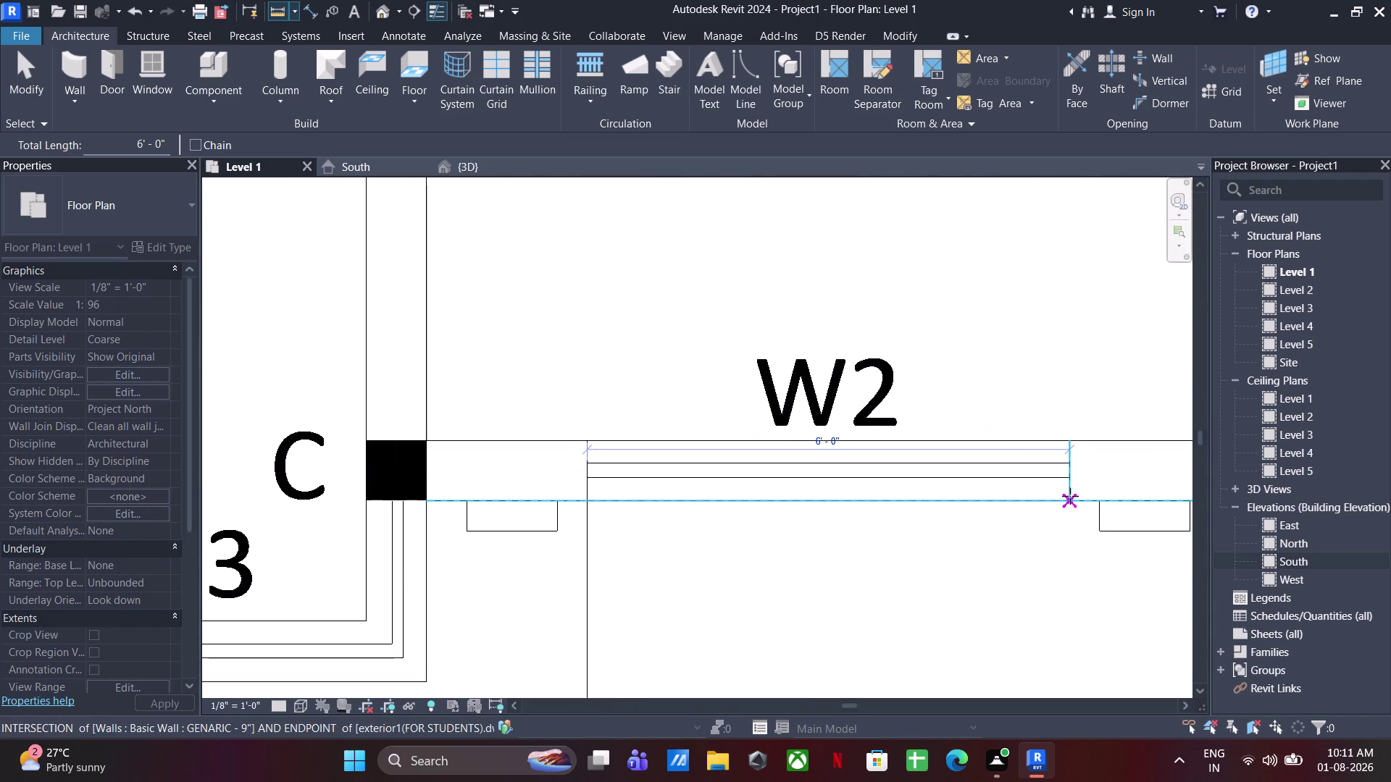
Exit measuring and pan the plan back toward the washing area wall.
scroll(down, 3)
key(Escape)
key(Escape)
key(Escape)
key(Escape)
scroll(down, 3)
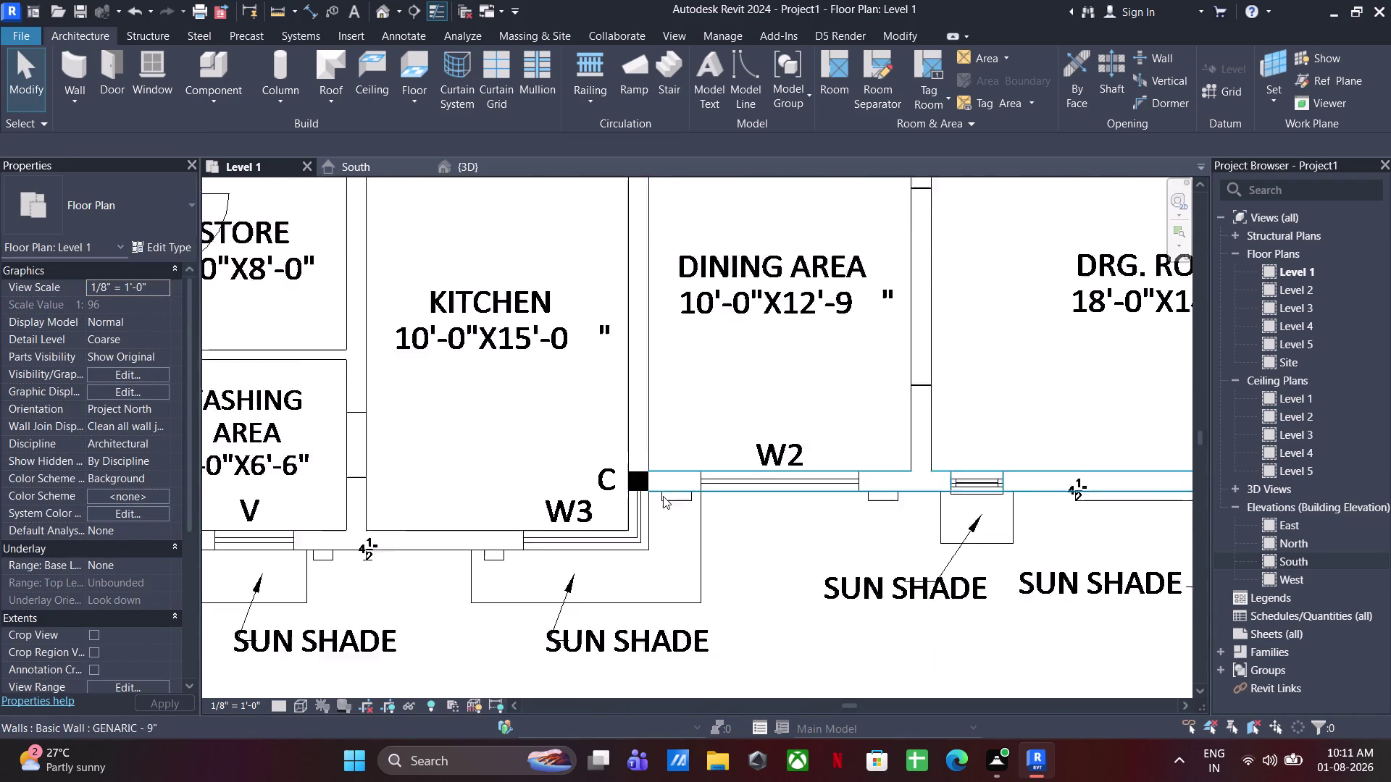
middle_drag(662, 496, 629, 485)
scroll(down, 3)
middle_drag(662, 505, 651, 507)
scroll(up, 3)
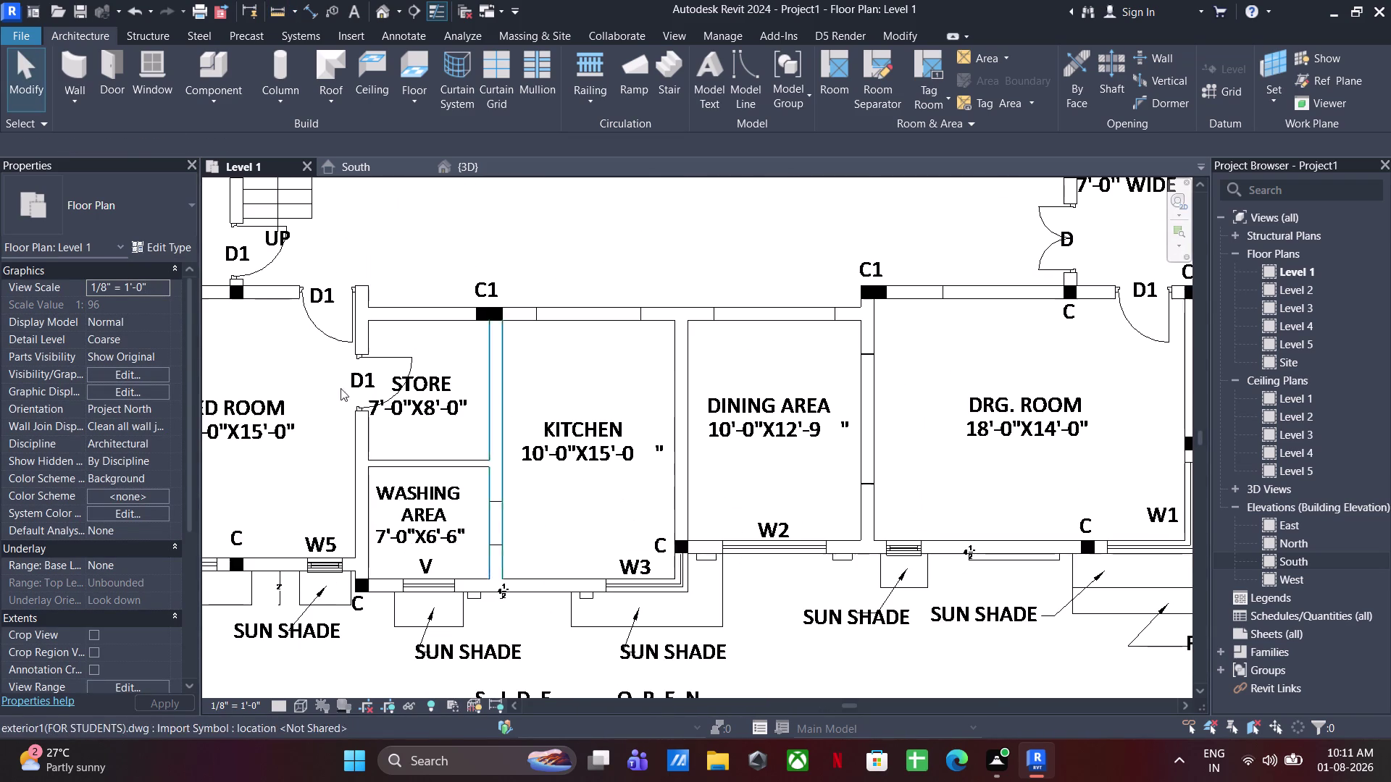
click(156, 67)
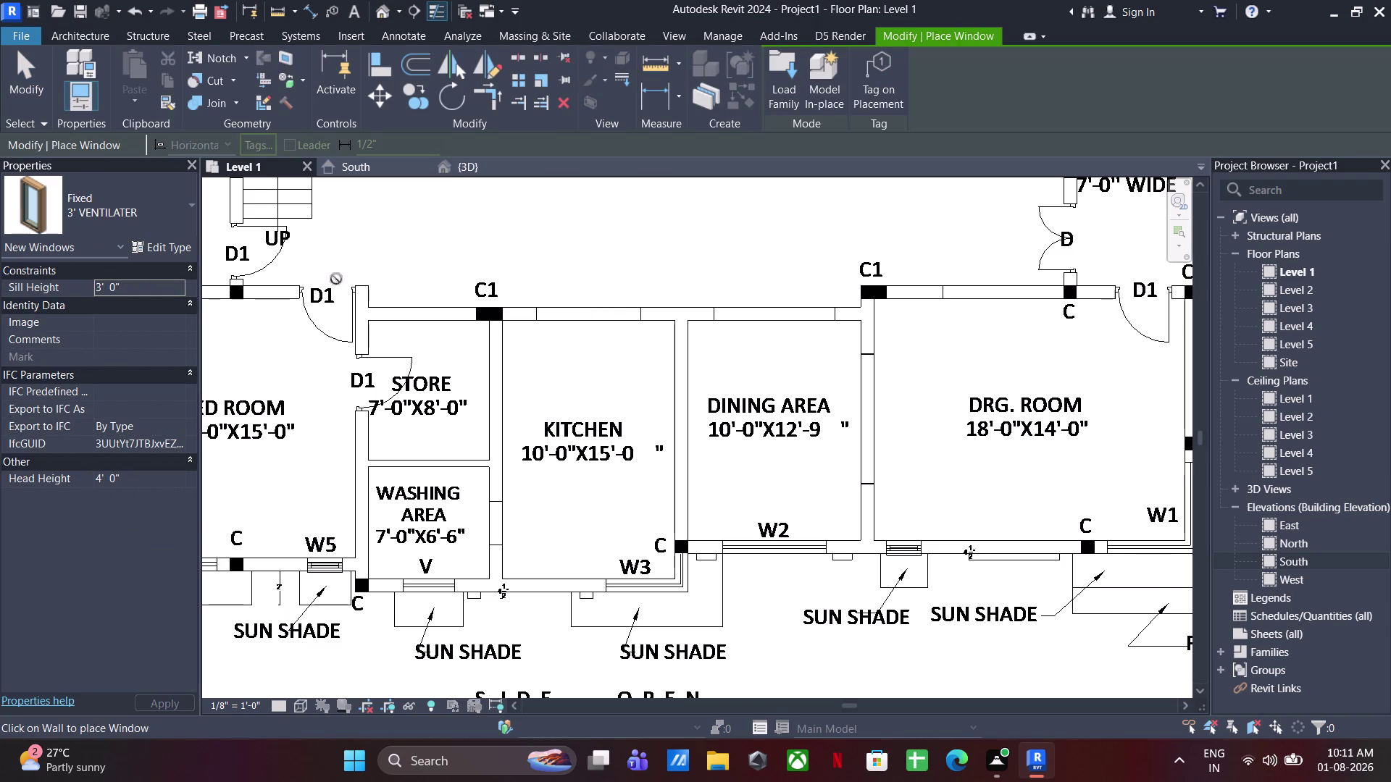
Duplicate the 910x910mm arched window type as 'W2 6' X 4''.
click(141, 205)
scroll(down, 3)
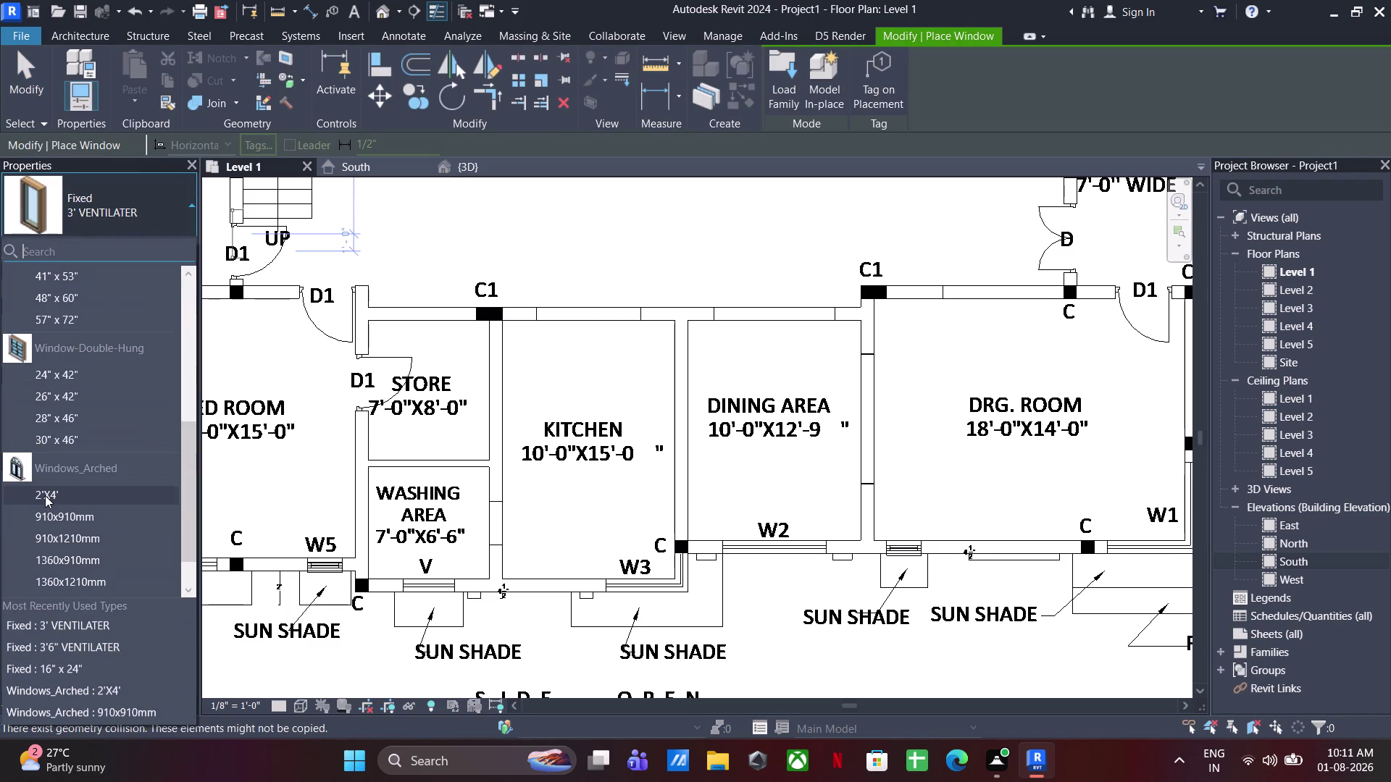
scroll(down, 3)
click(54, 467)
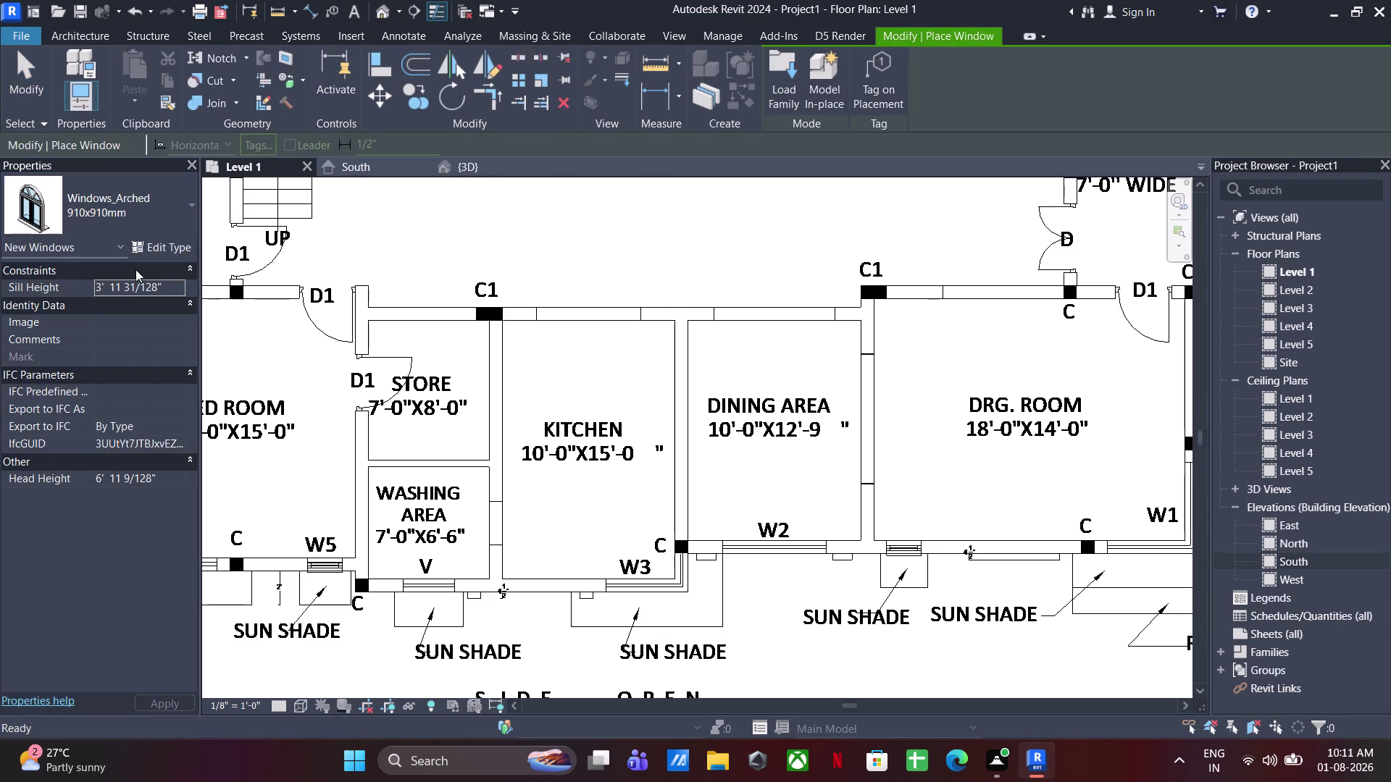
click(161, 252)
click(1137, 149)
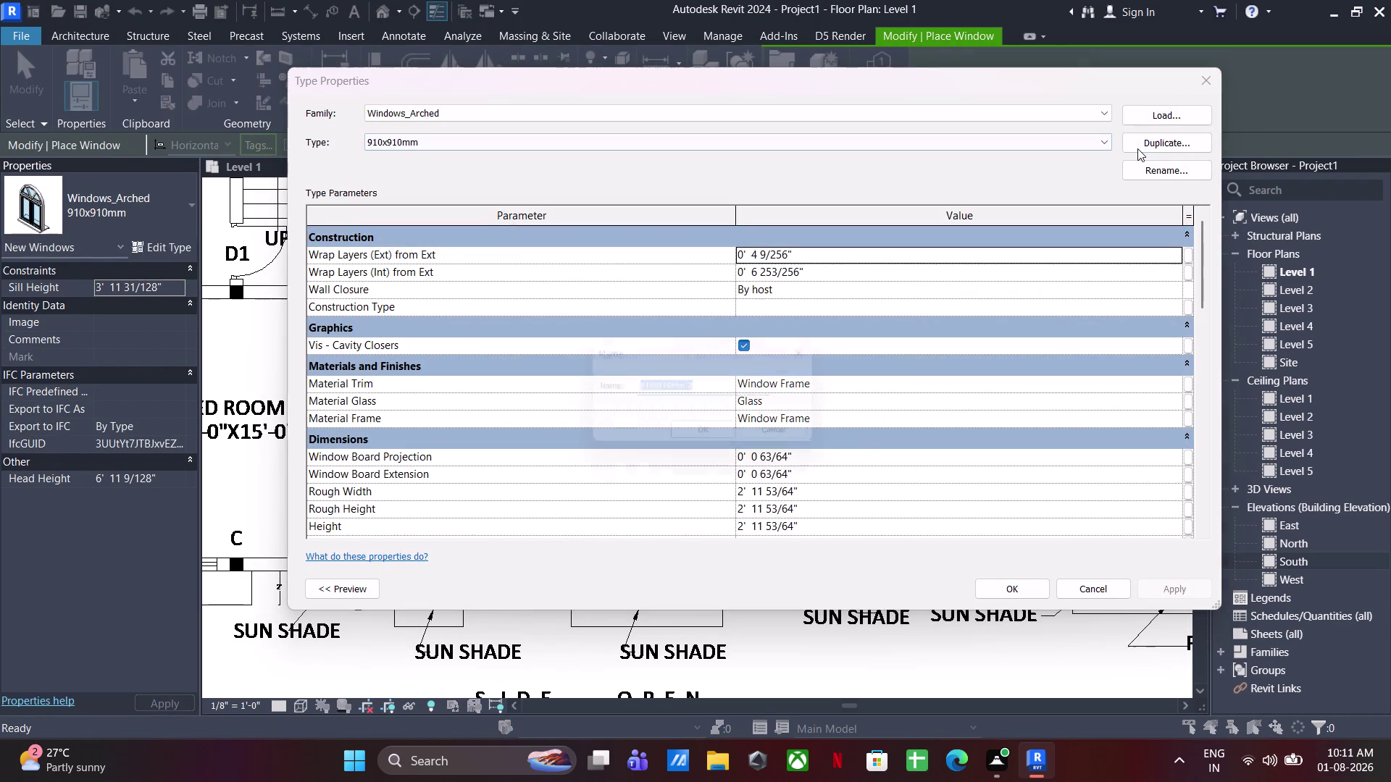
text(W)
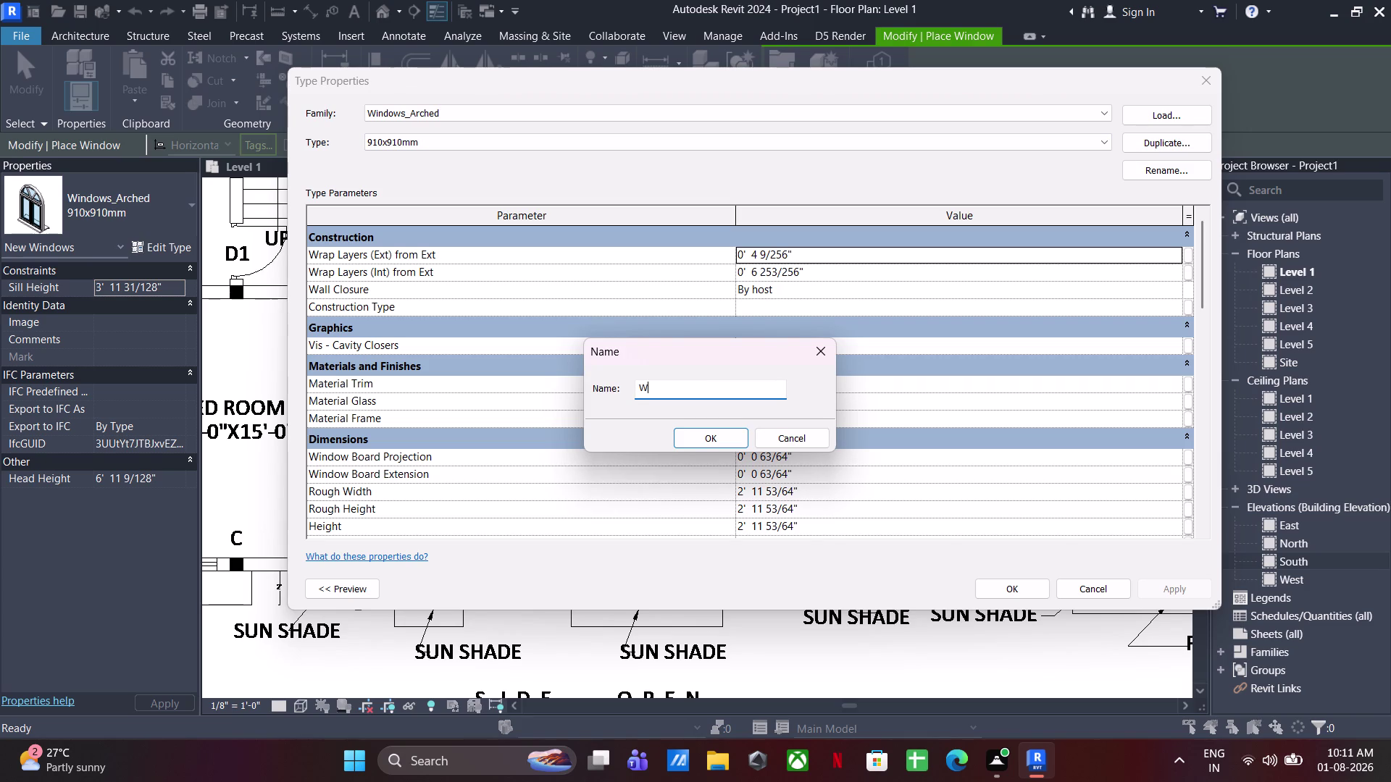
text(2 6')
key(space)
text(X)
key(space)
text(4')
key(Return)
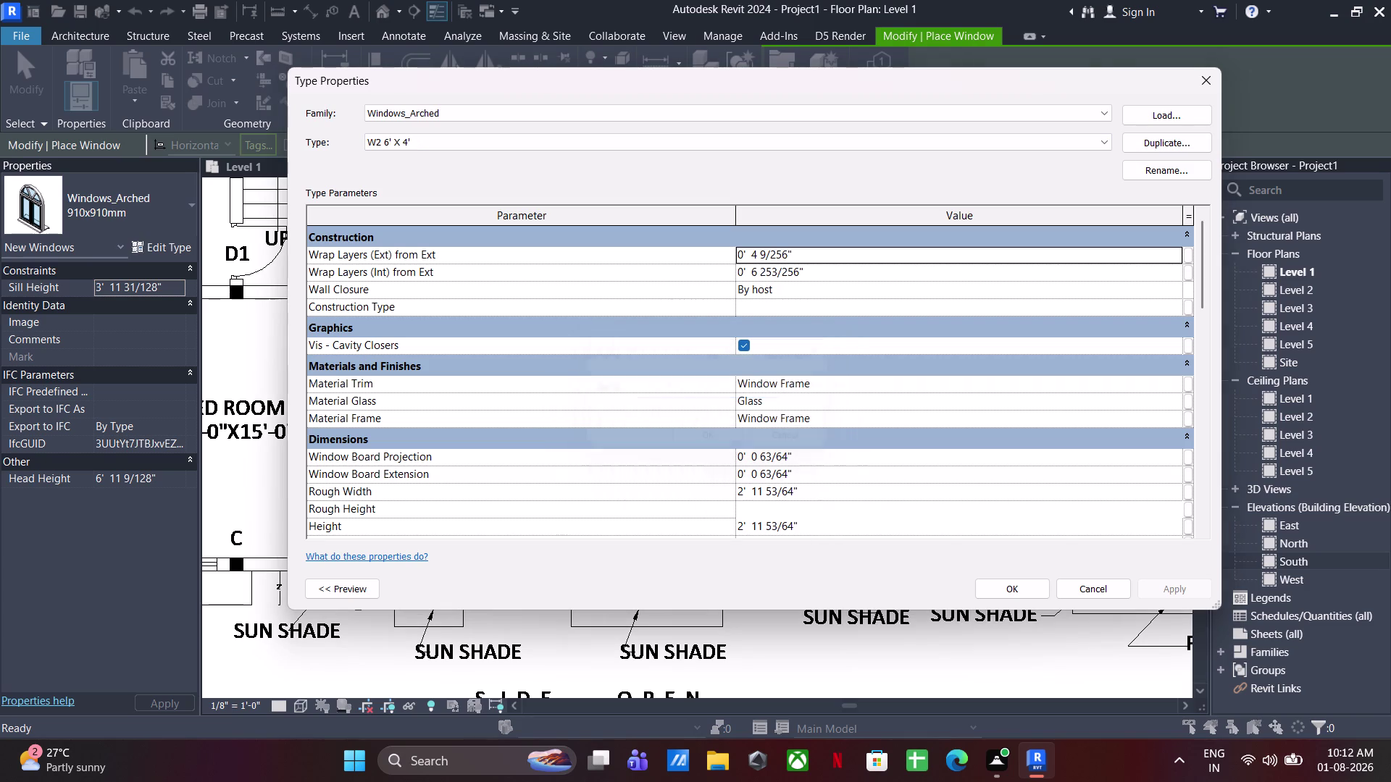
Set the new type's Width to 6' and Height to 4', and accept.
scroll(down, 3)
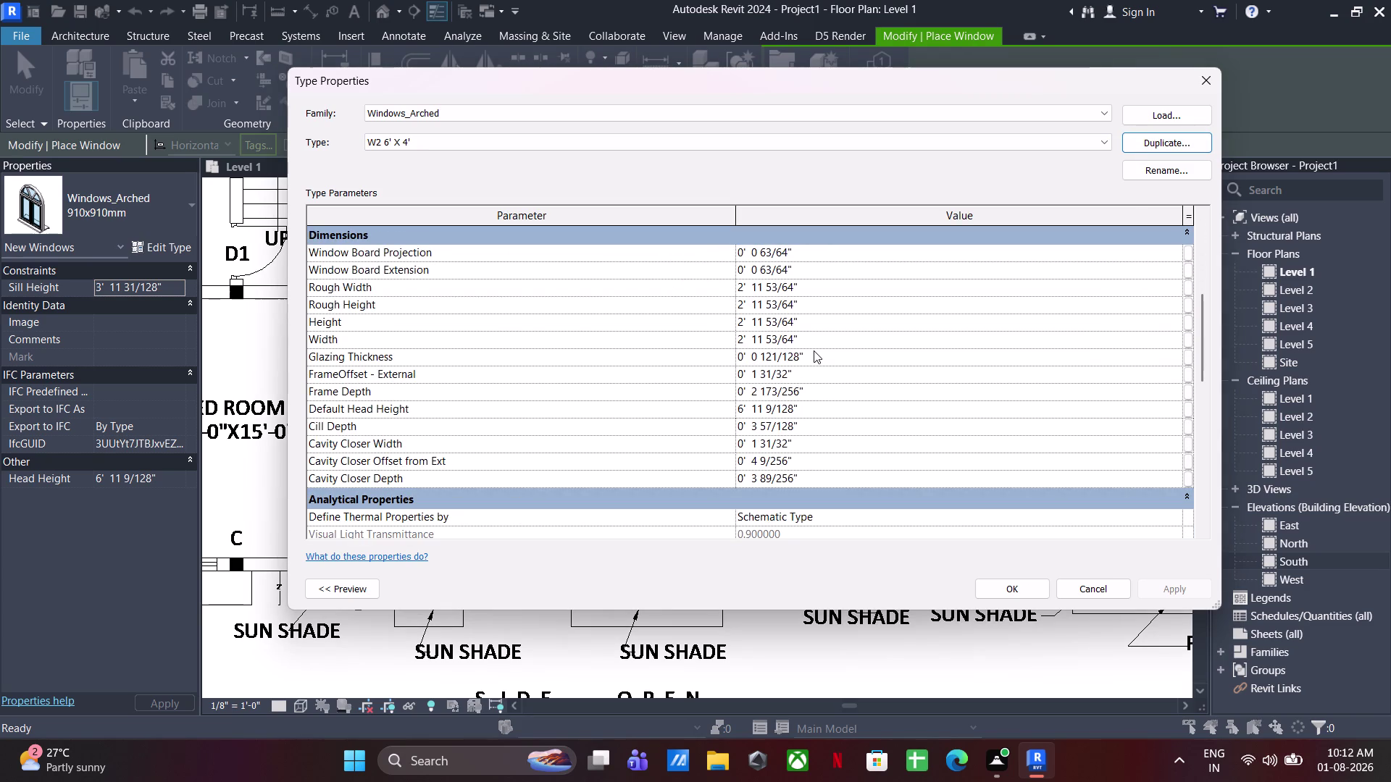
click(827, 343)
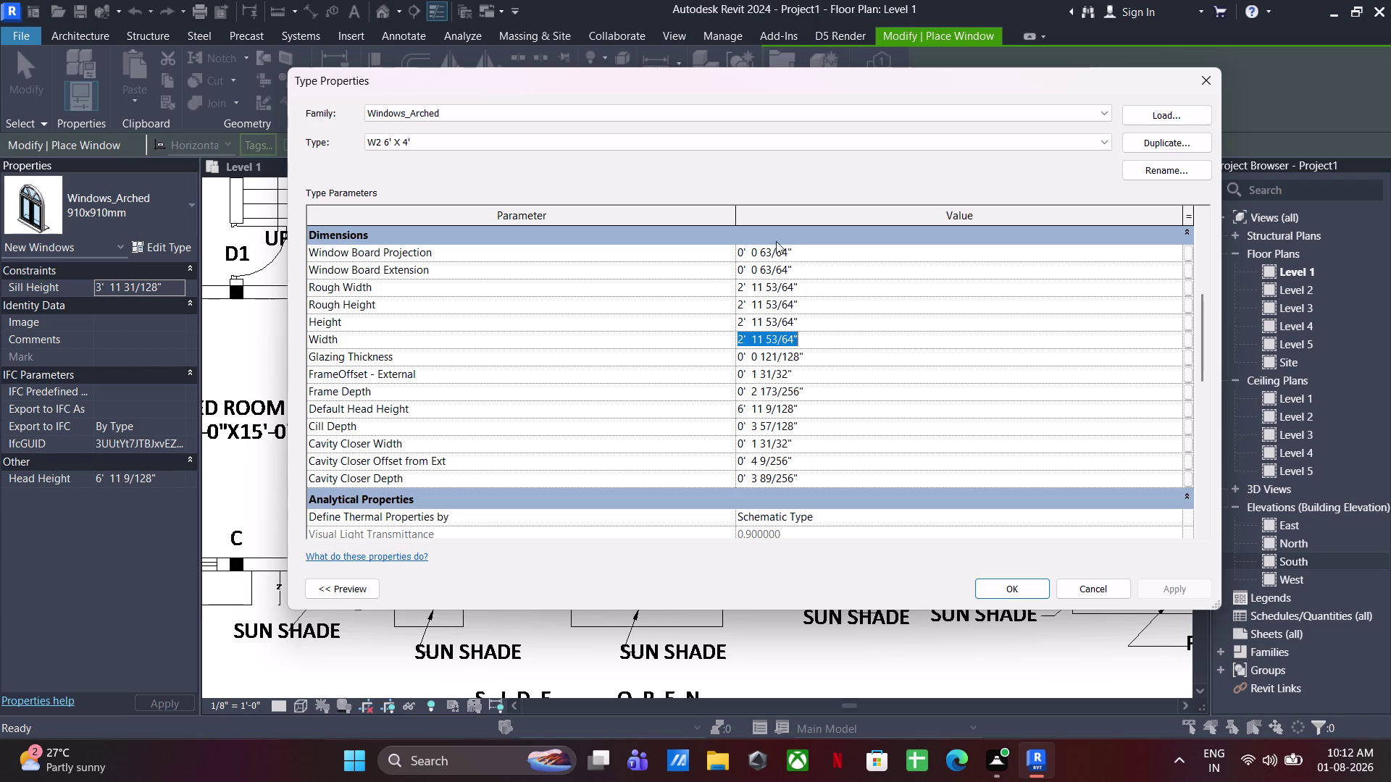
text(6')
key(Return)
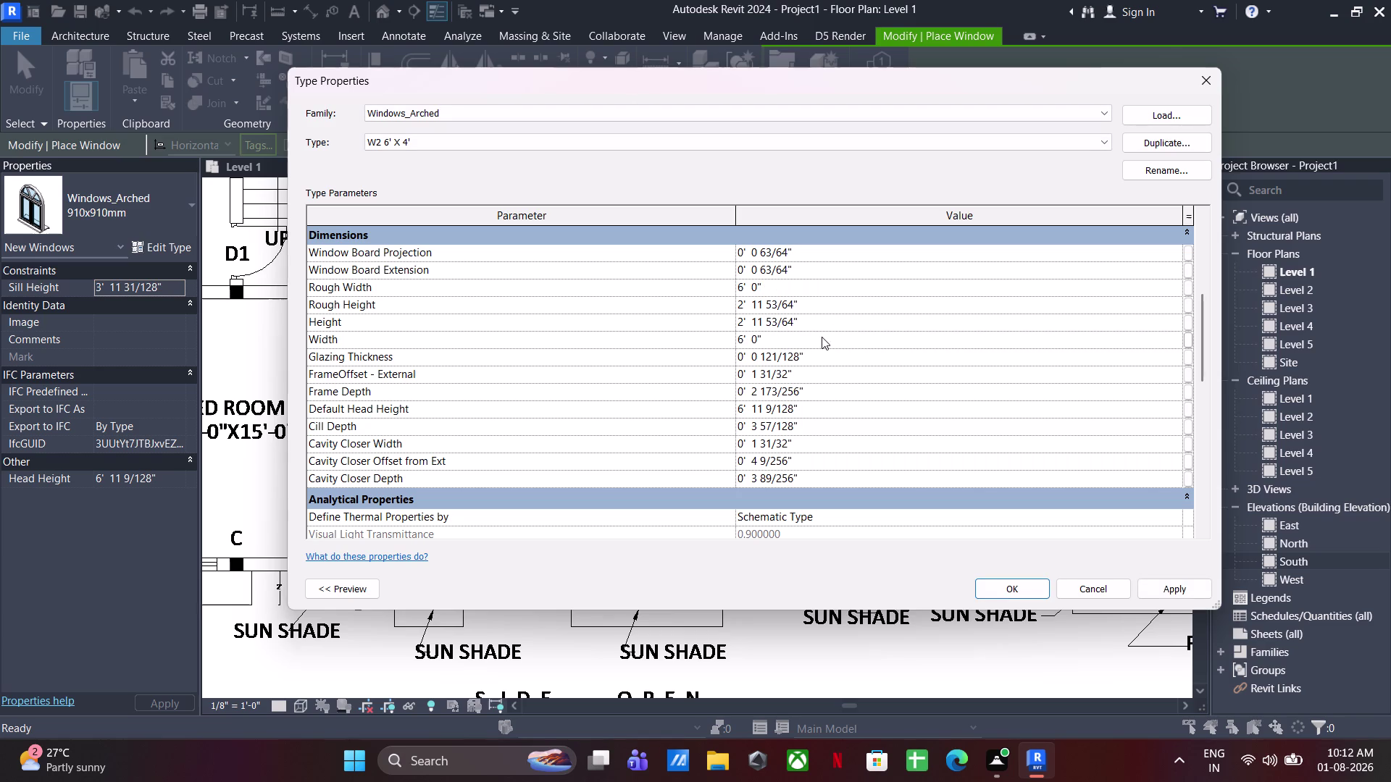
click(835, 323)
text(4')
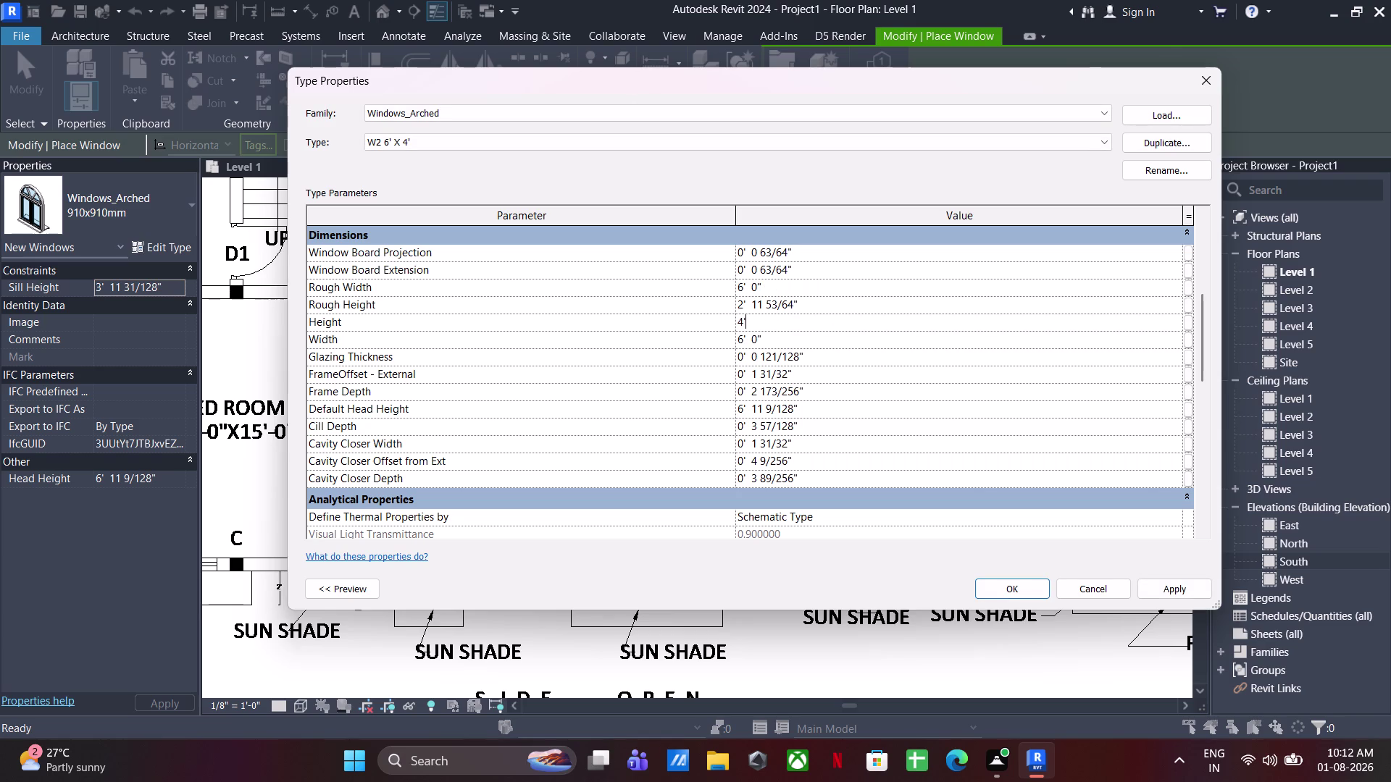
key(Return)
click(1006, 592)
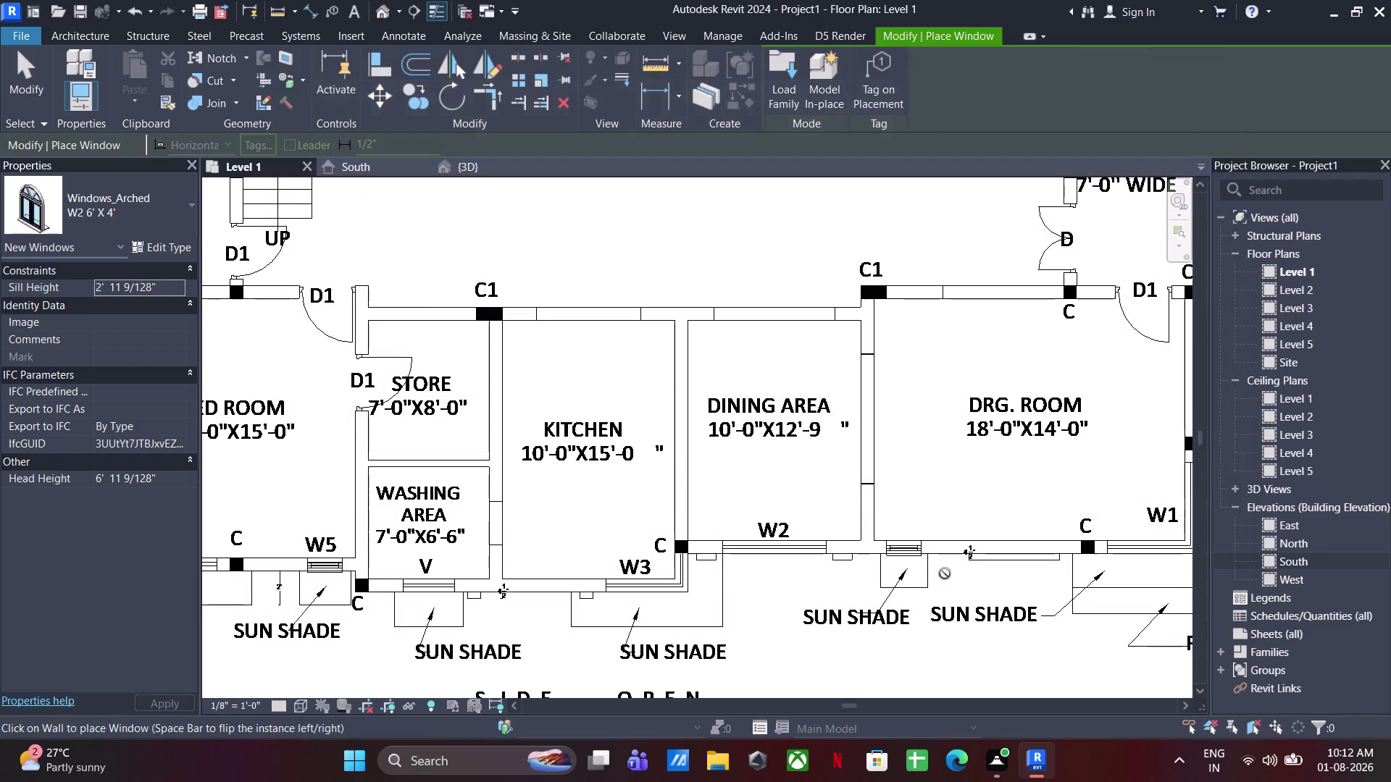
scroll(up, 3)
click(783, 555)
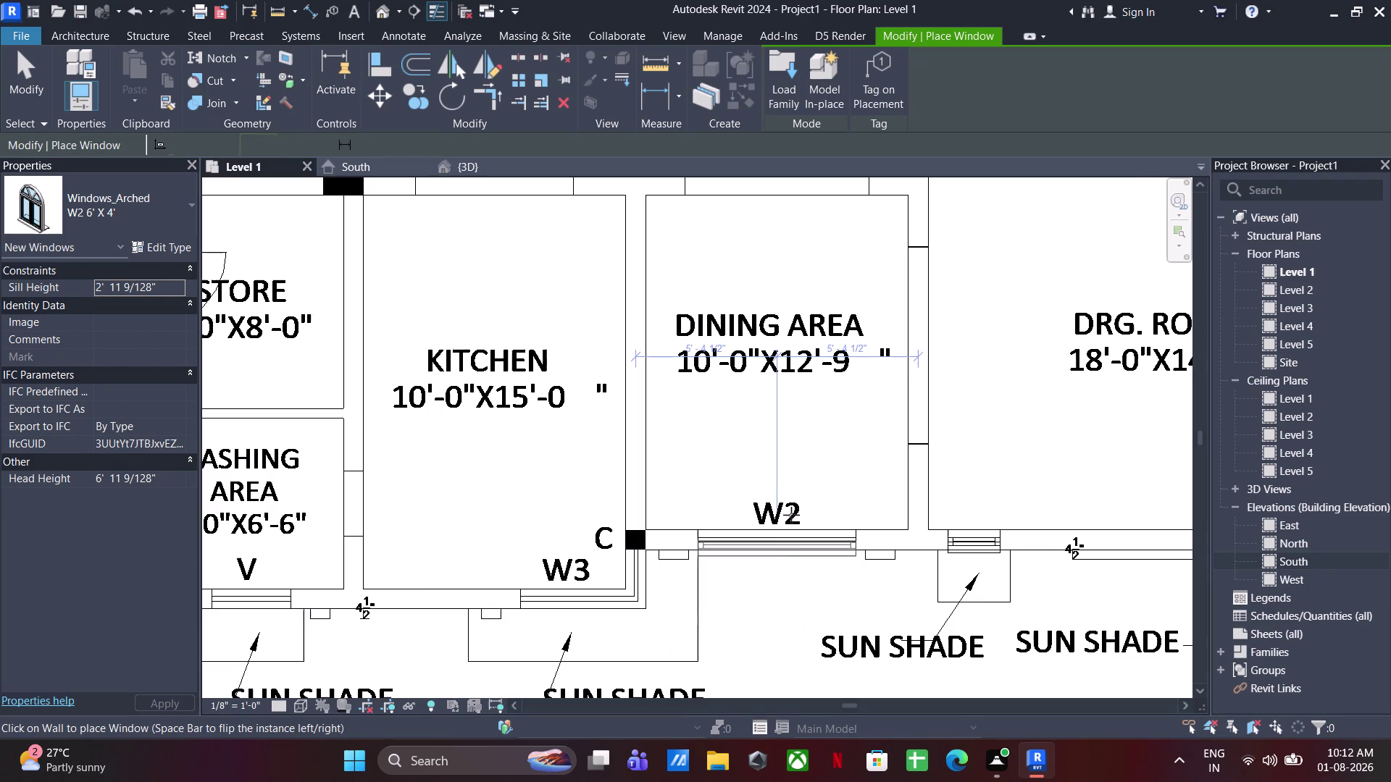
scroll(down, 3)
middle_drag(813, 567, 877, 604)
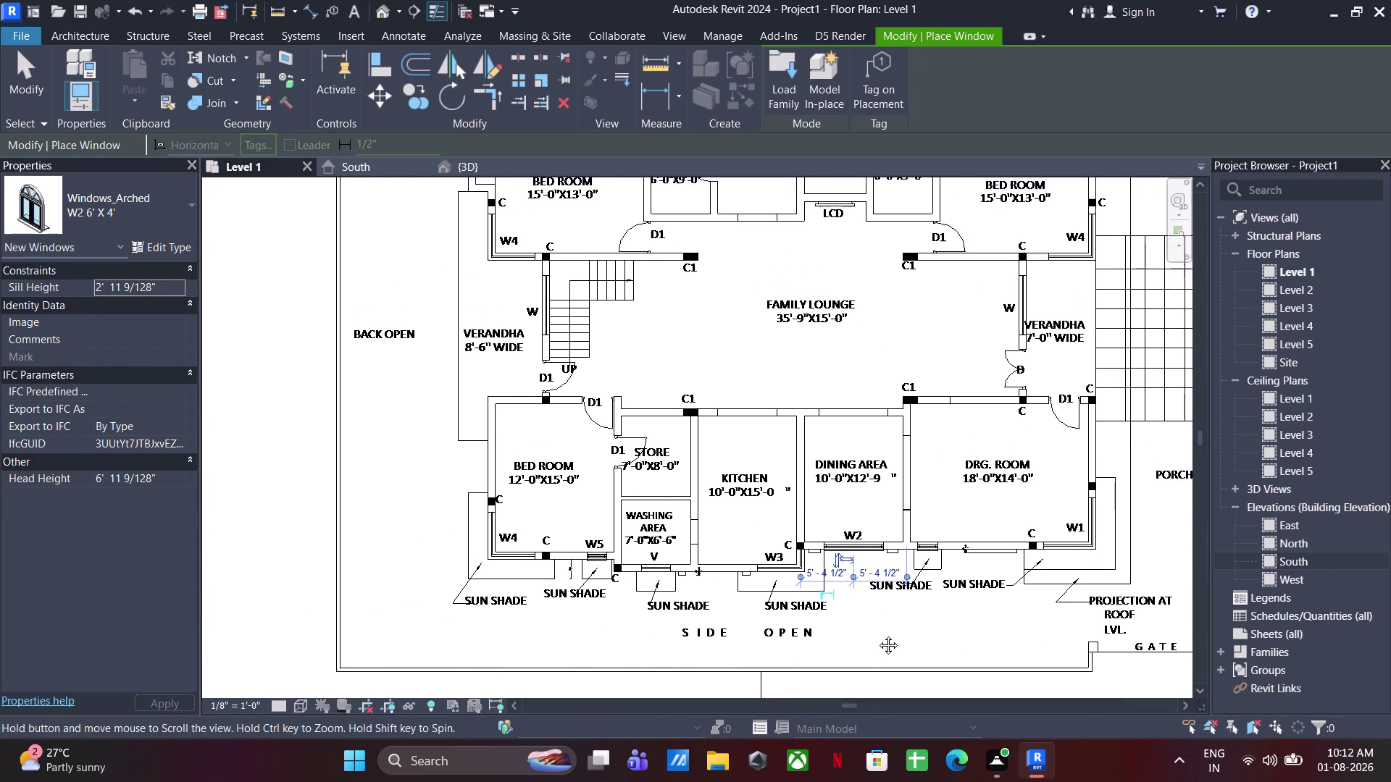
middle_drag(877, 604, 858, 760)
middle_drag(823, 501, 713, 476)
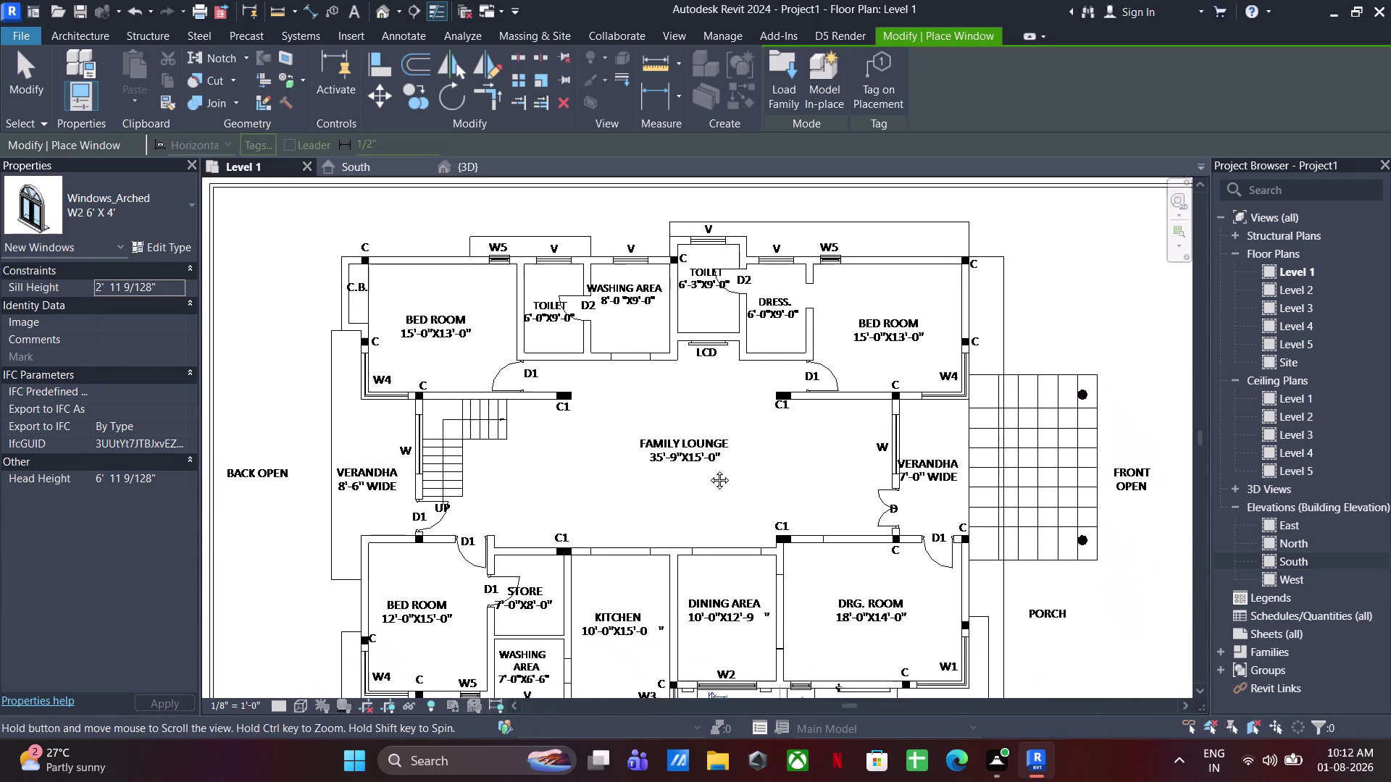
middle_drag(713, 477, 711, 451)
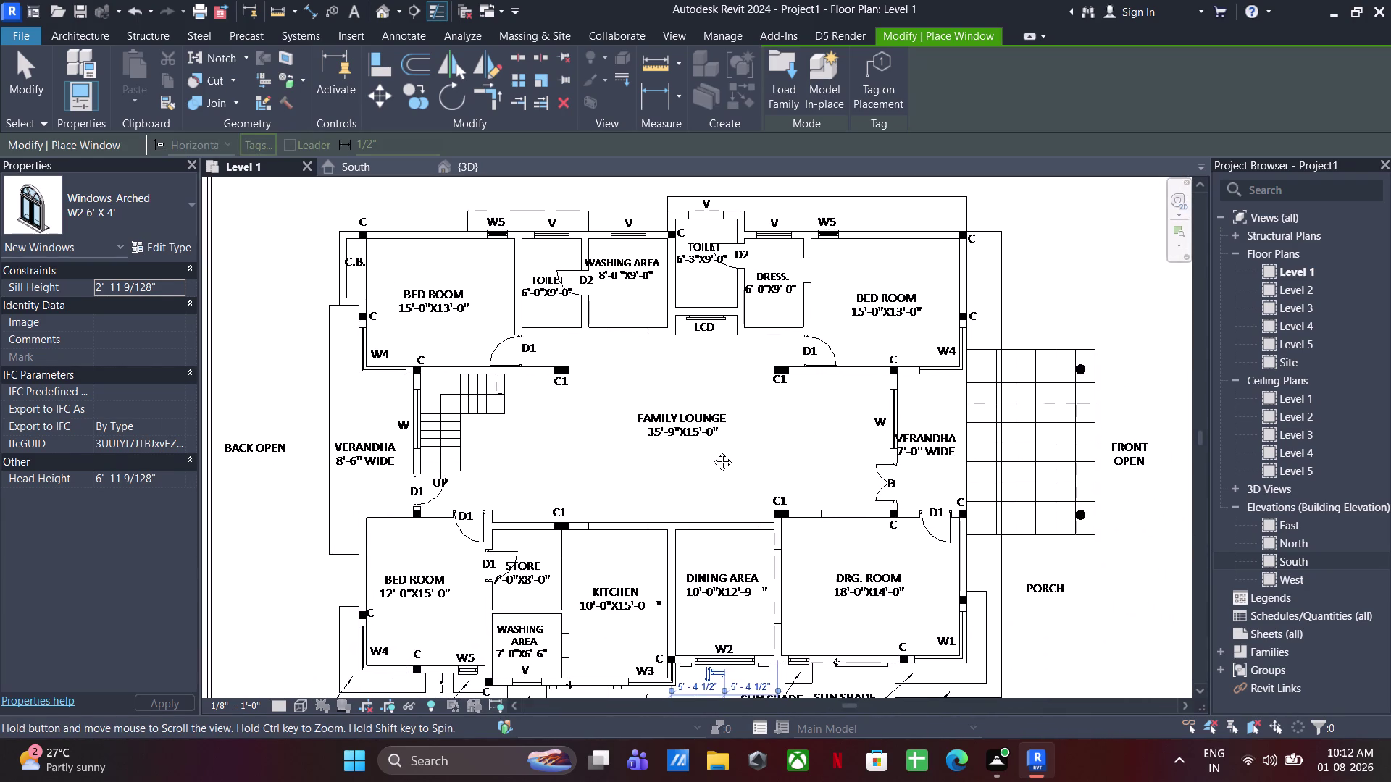
middle_drag(711, 451, 699, 417)
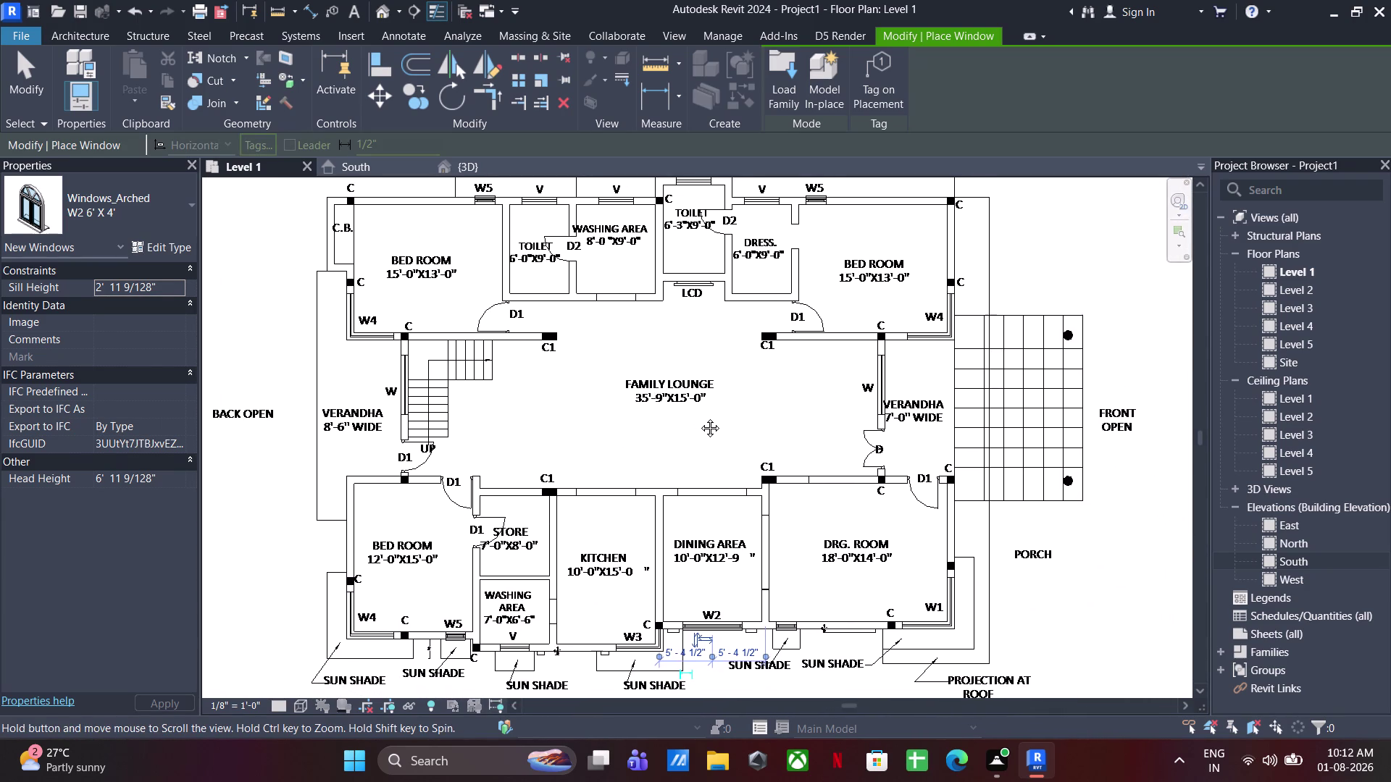
middle_drag(699, 418, 687, 477)
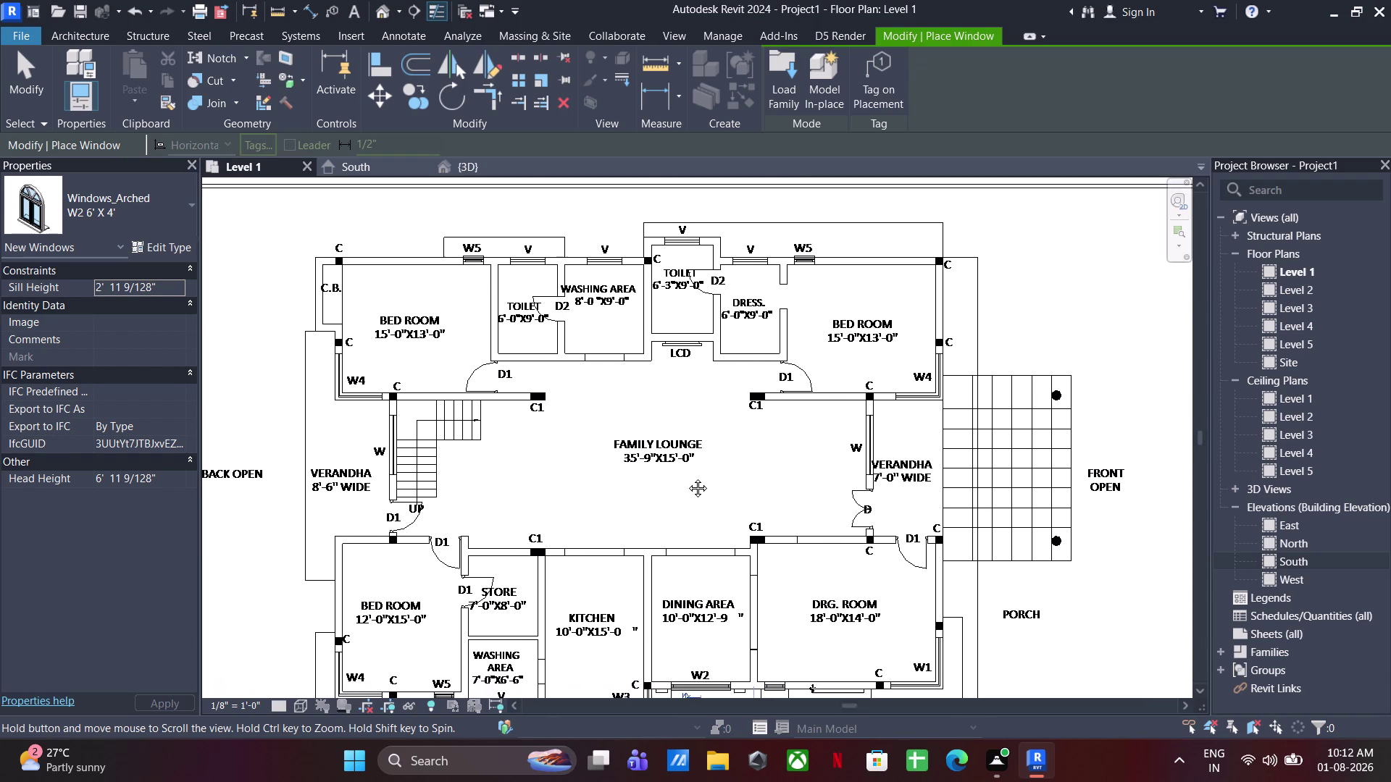
middle_drag(687, 477, 696, 373)
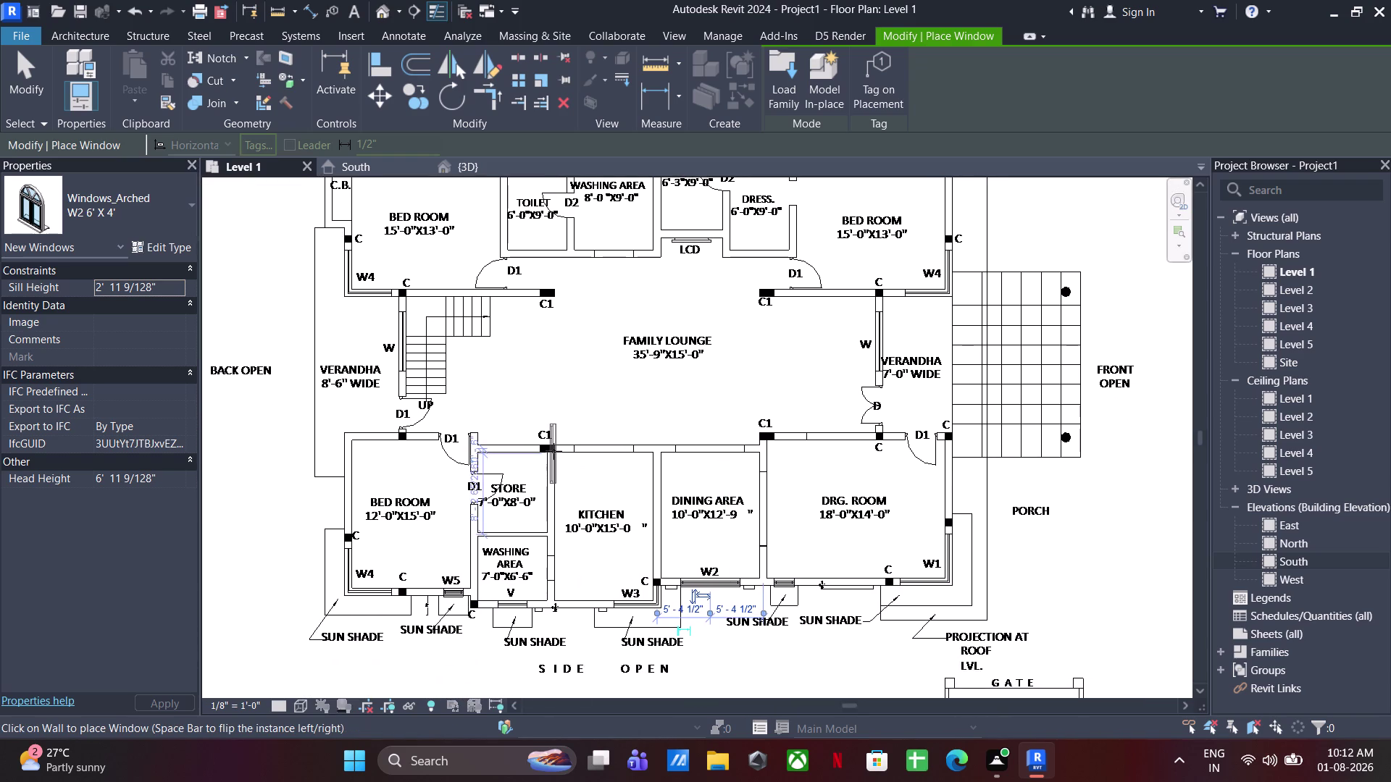
middle_drag(553, 451, 665, 422)
middle_drag(664, 426, 665, 469)
key(Escape)
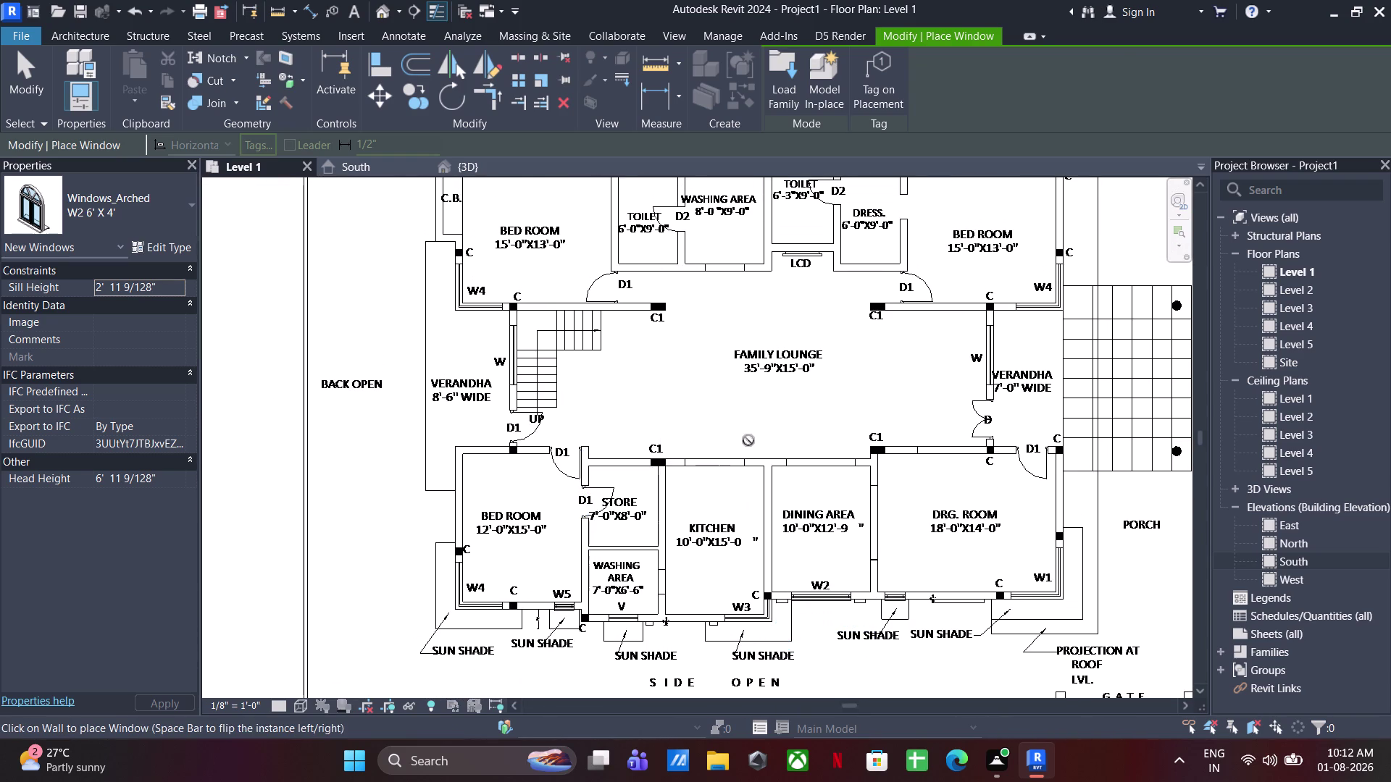
key(Escape)
key(Escape)
key(Escape)
middle_drag(506, 418, 538, 496)
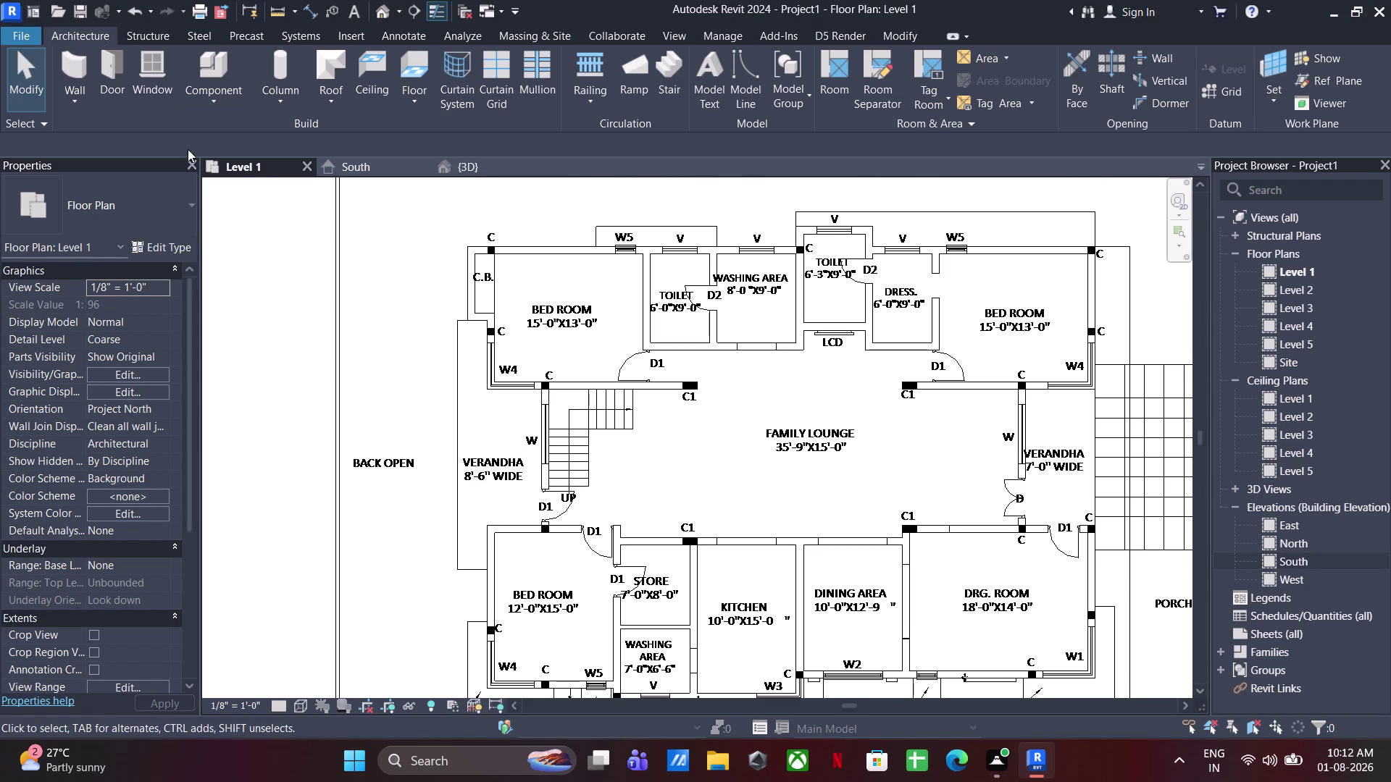
click(145, 59)
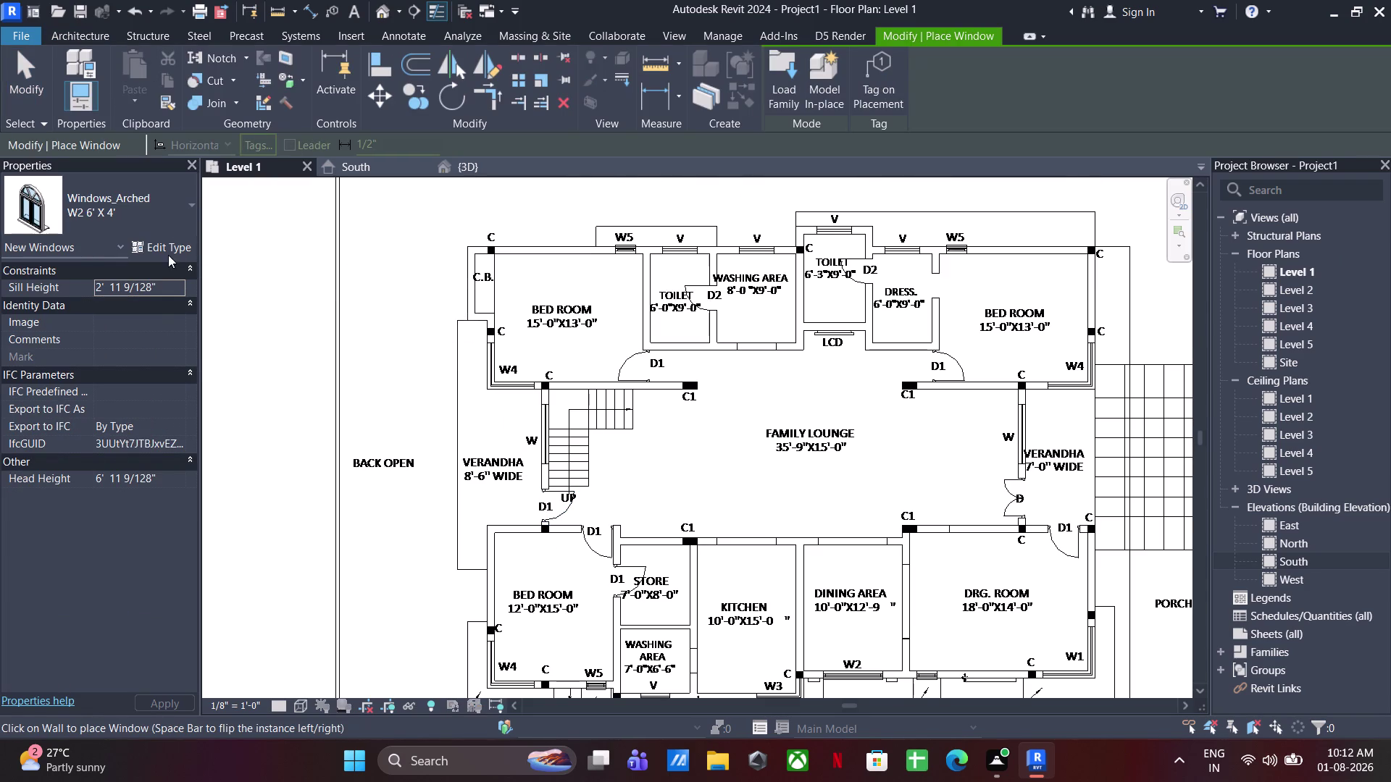
Duplicate the arched window type under the name 'W 6' X6''.
click(175, 244)
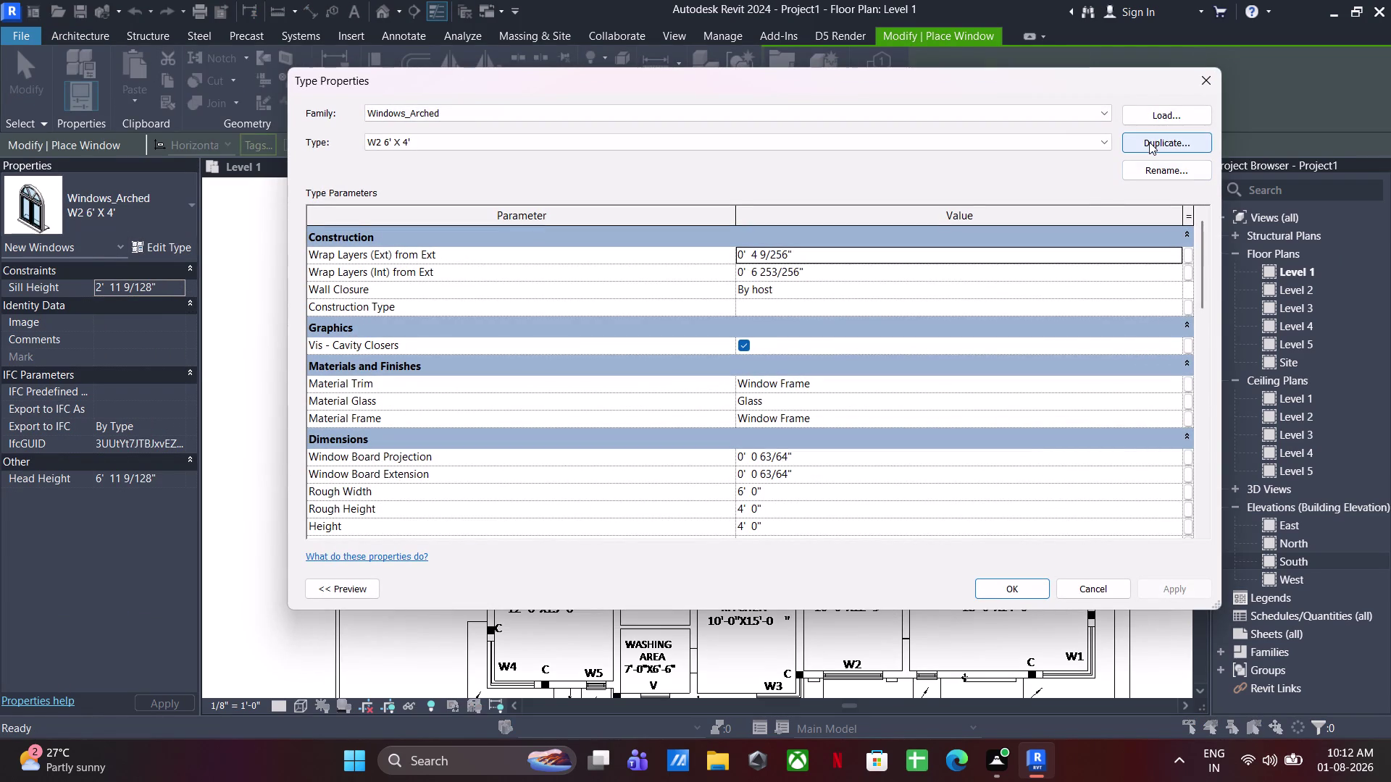
click(1149, 142)
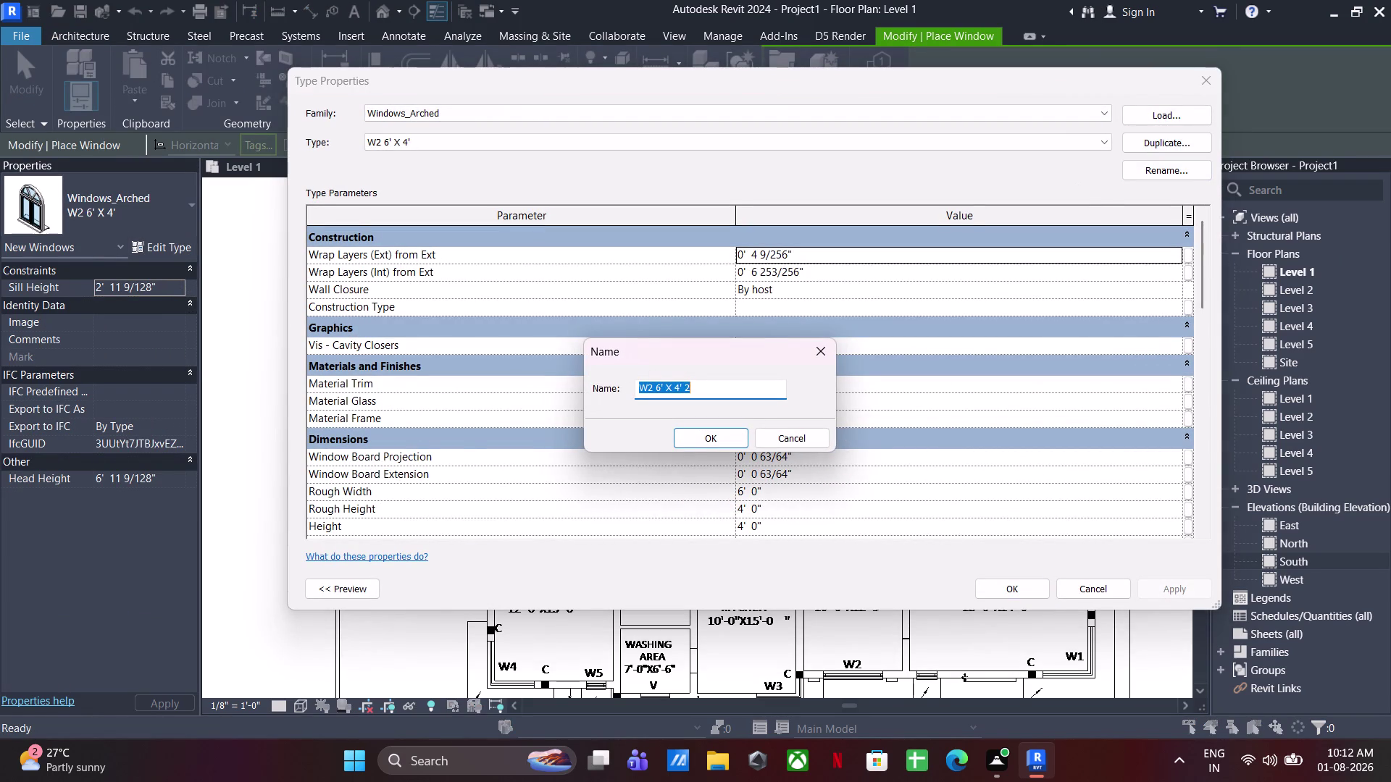
key(BackSpace)
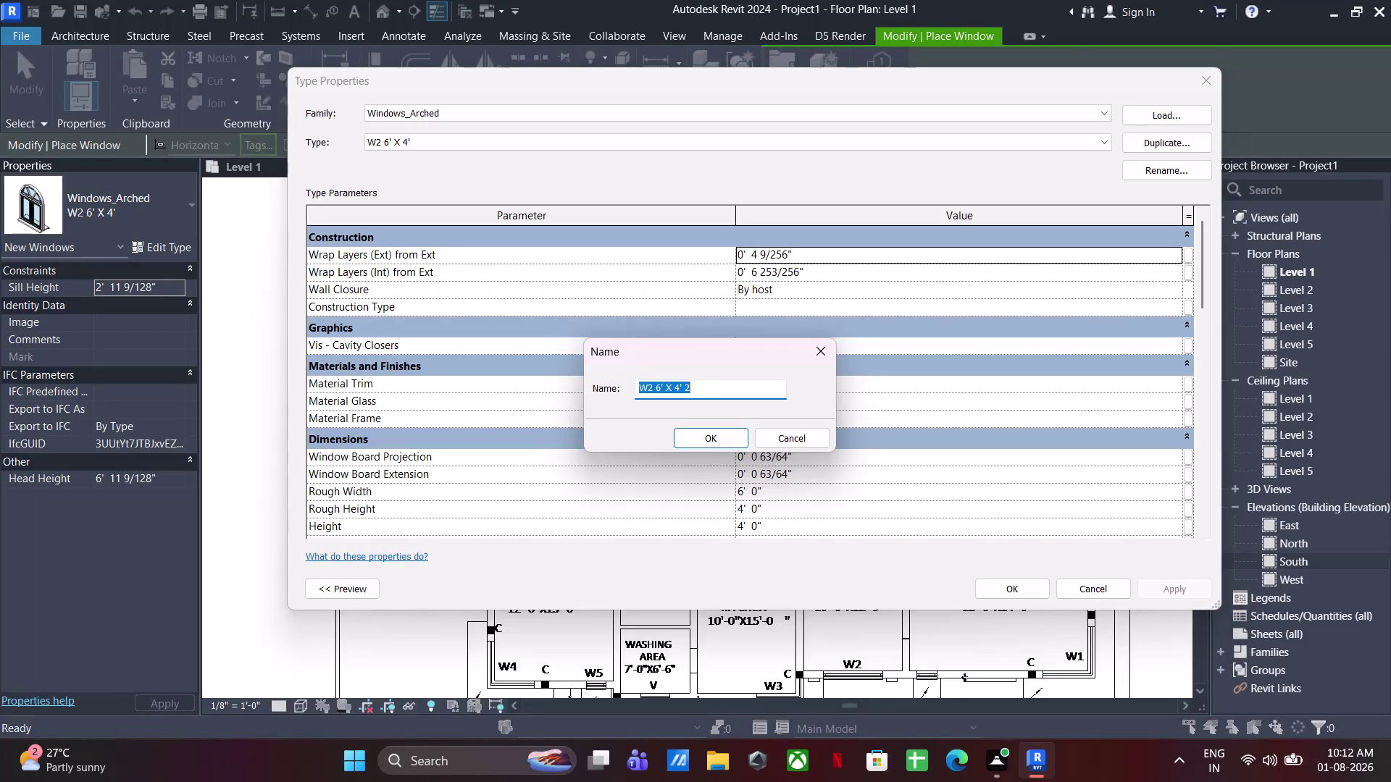
text(W)
key(space)
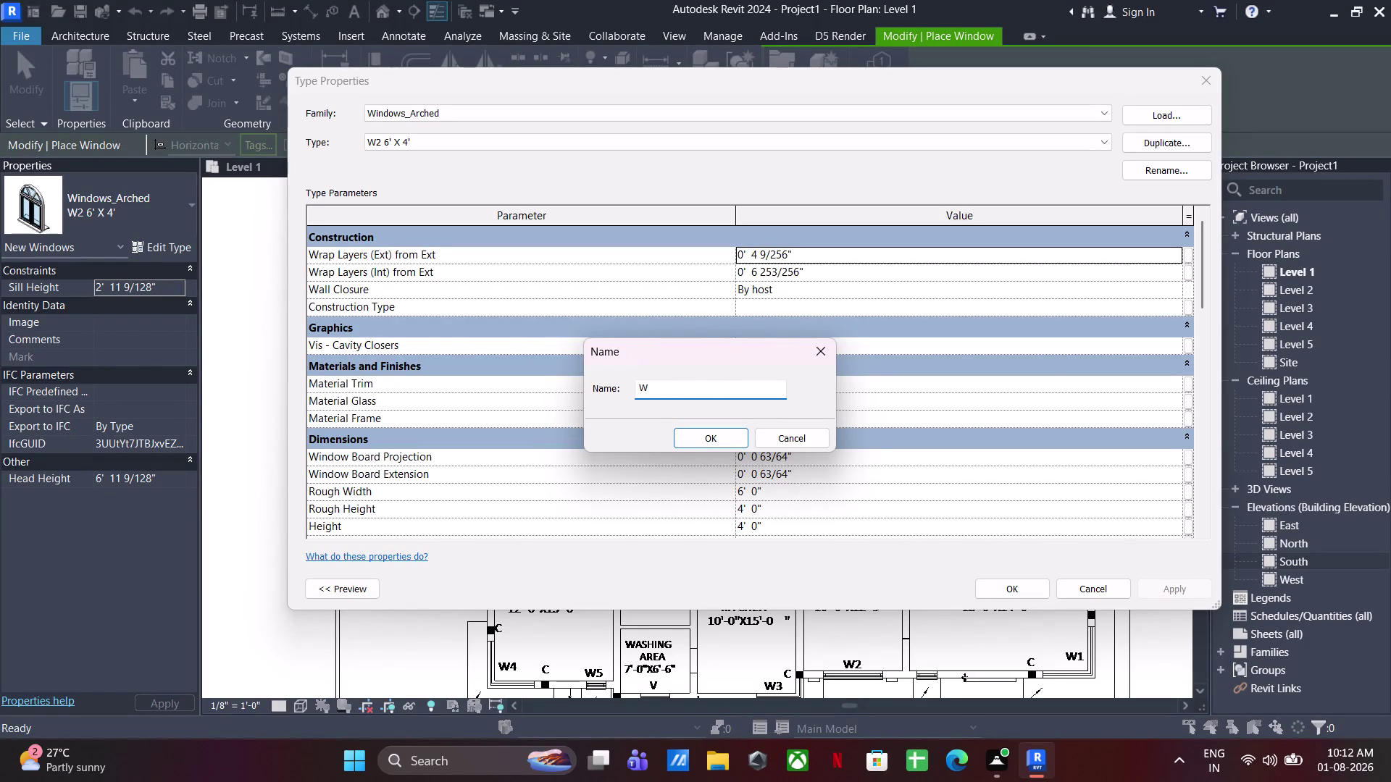
text(6' X)
text(6)
text(')
key(Return)
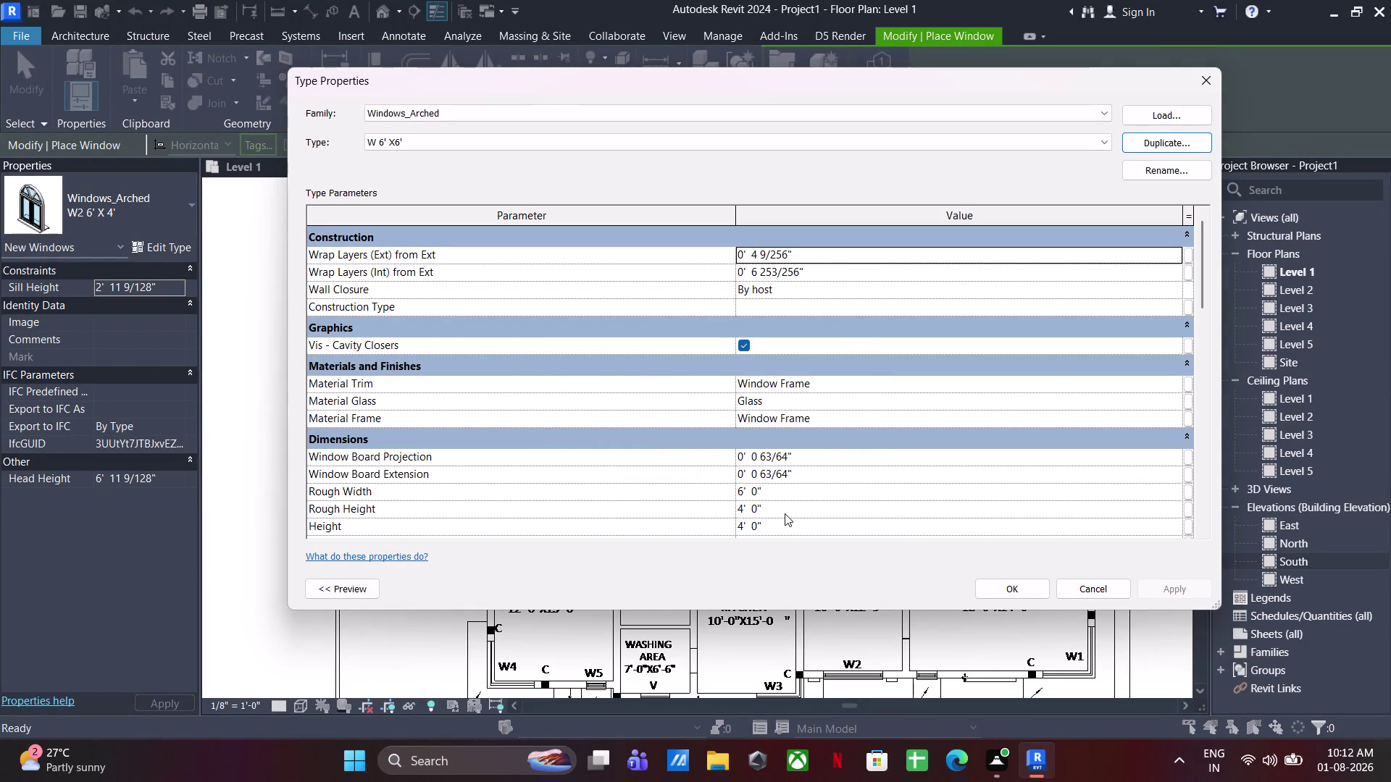
Give the W 6' X6' type a Rough Height of 6' and accept it.
click(784, 513)
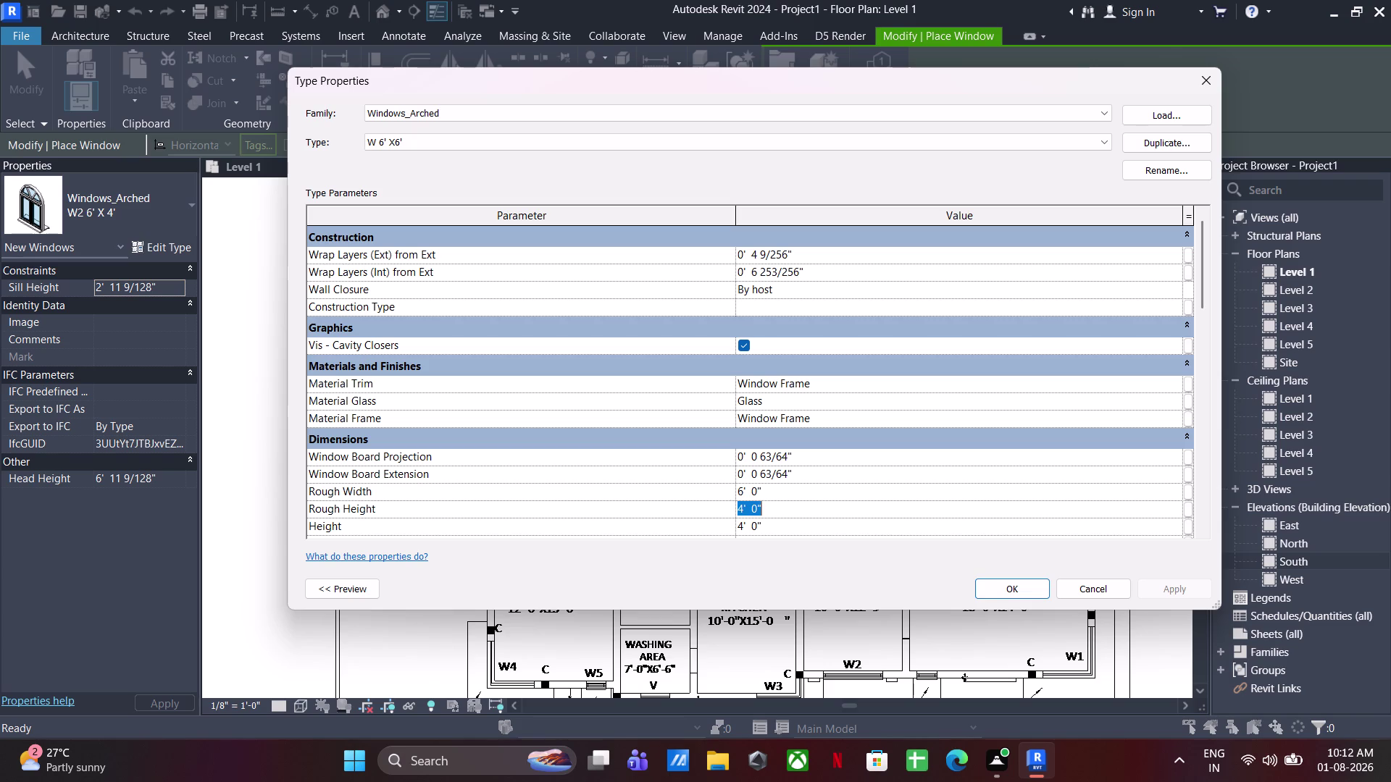
text(6')
key(Return)
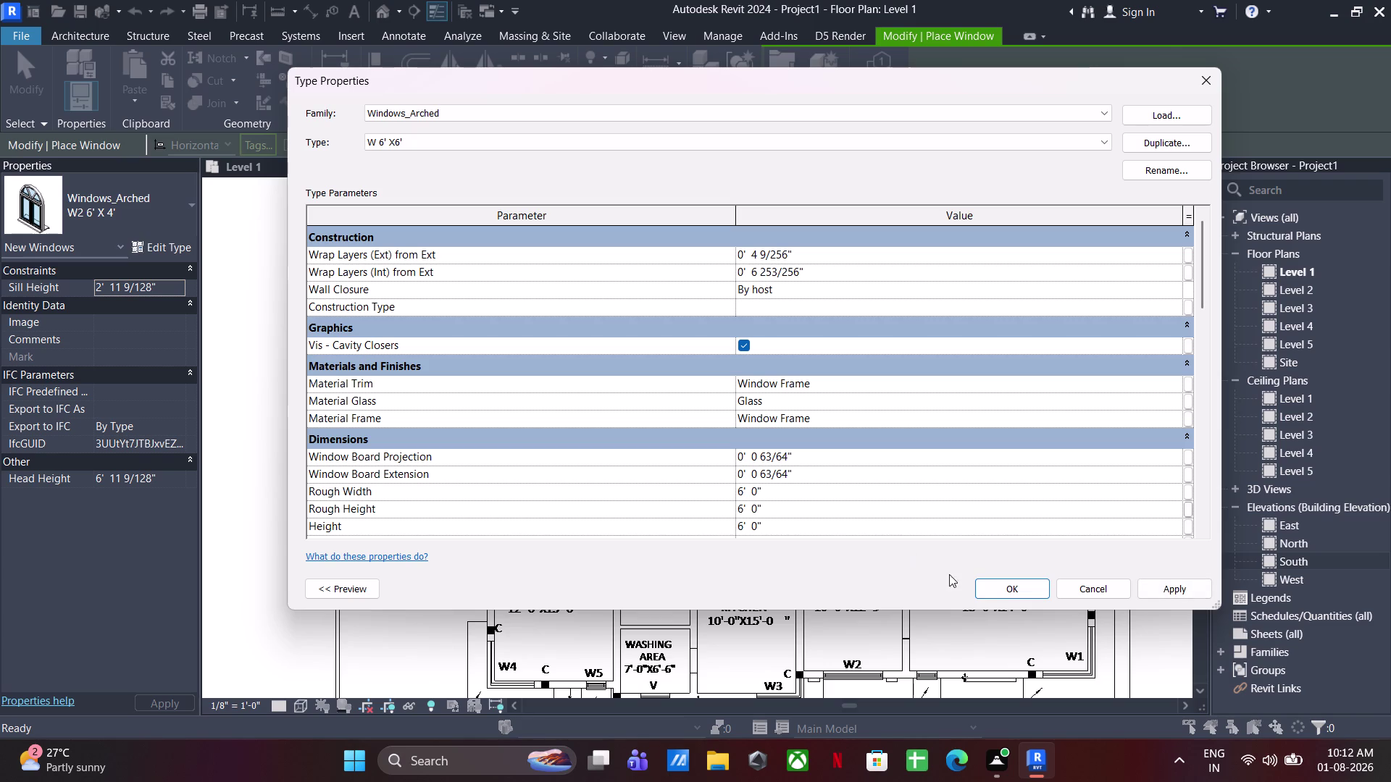
click(1003, 585)
scroll(up, 3)
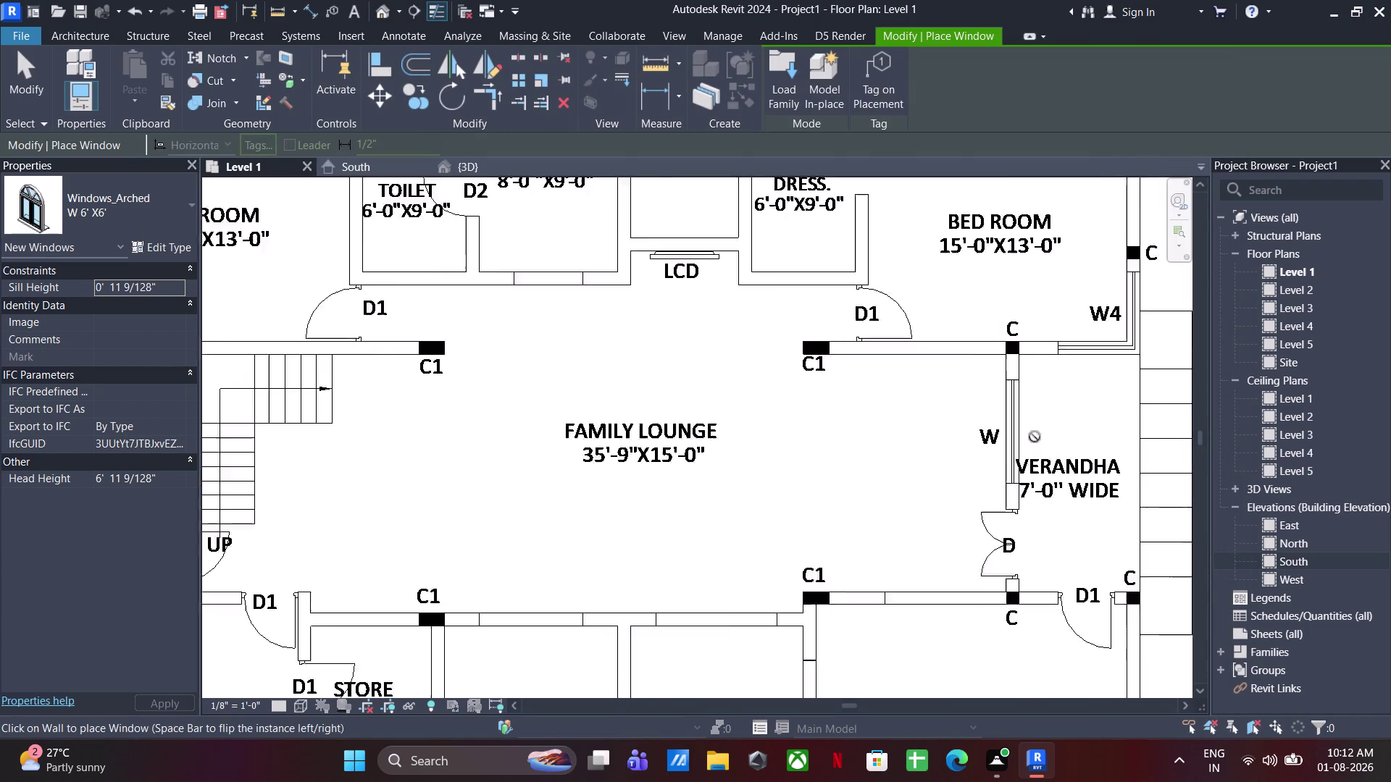
Place W 6' X6' windows at the W marks in the right and left verandah walls.
scroll(up, 3)
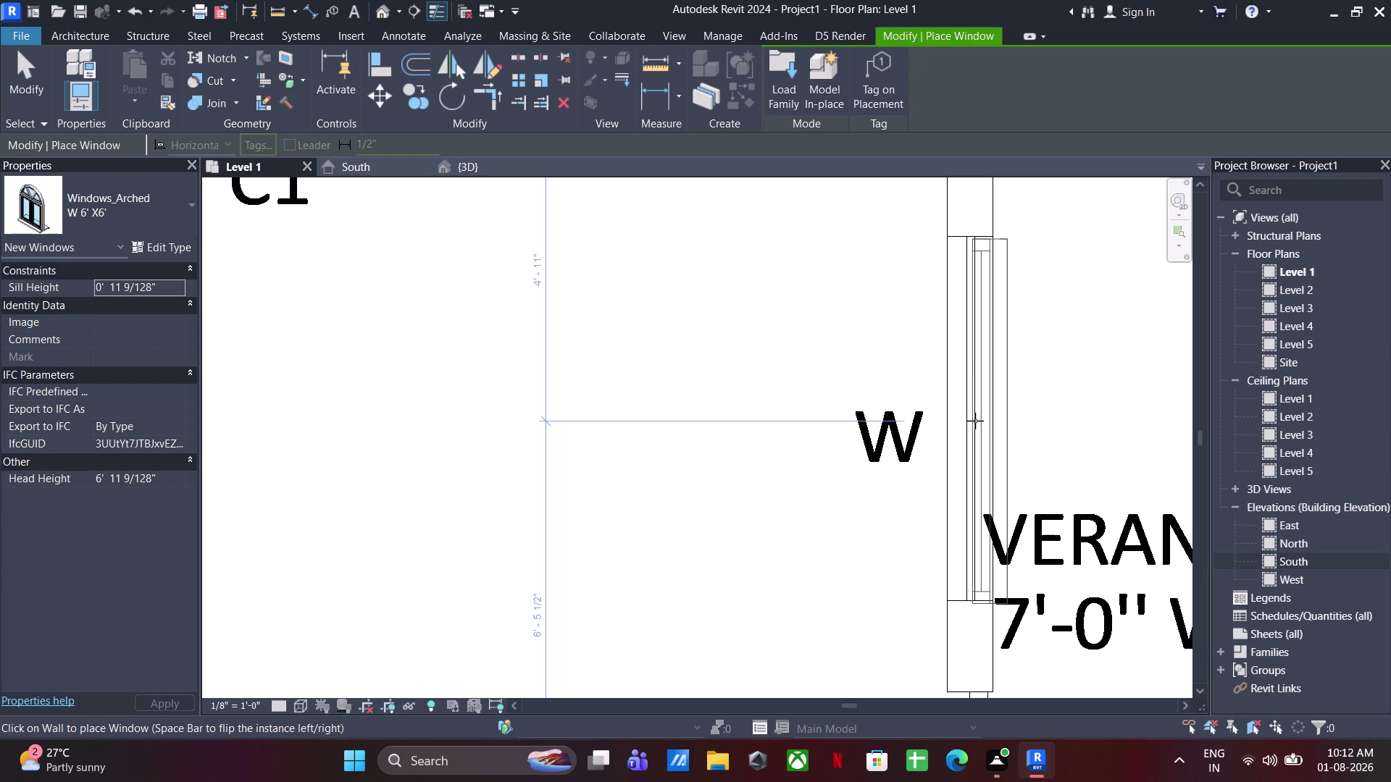
click(974, 419)
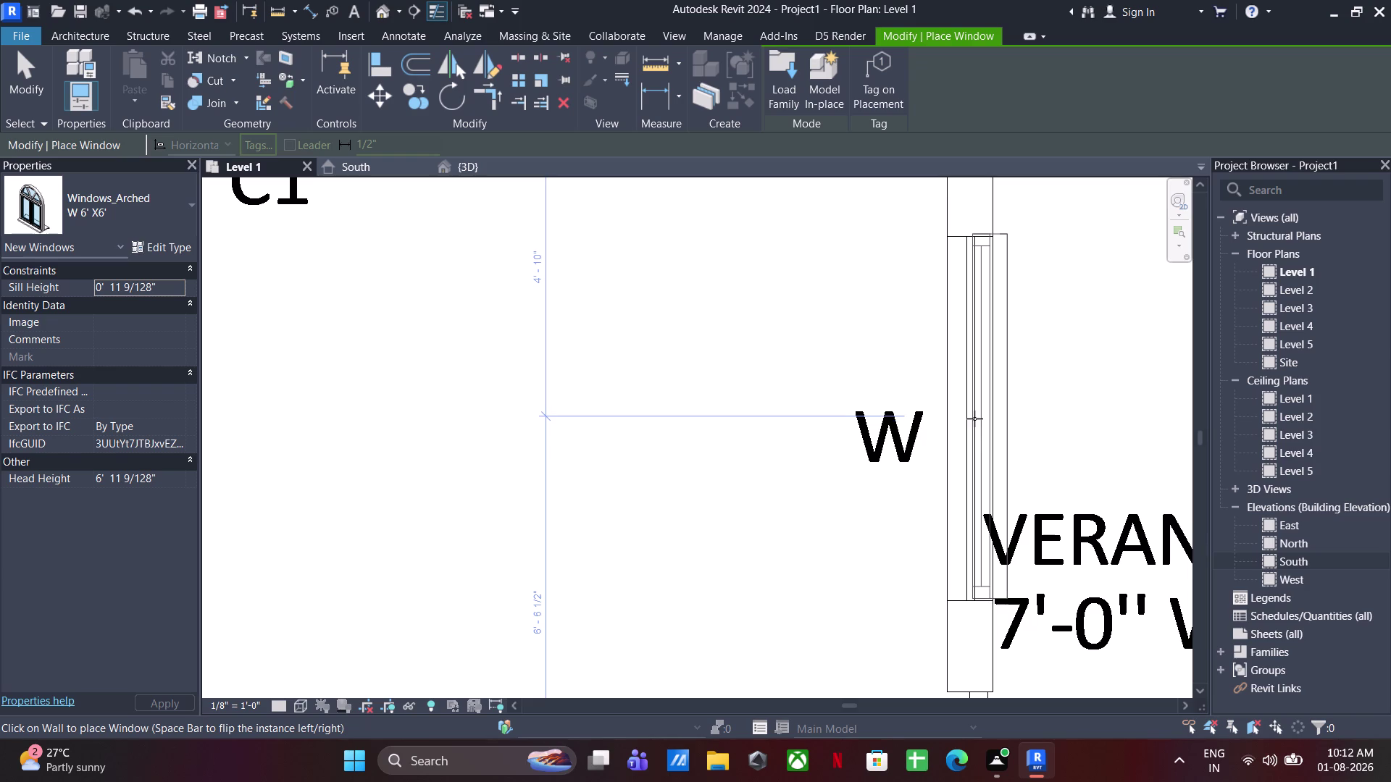
scroll(down, 3)
middle_drag(768, 467, 1385, 378)
middle_drag(64, 487, 394, 491)
scroll(up, 3)
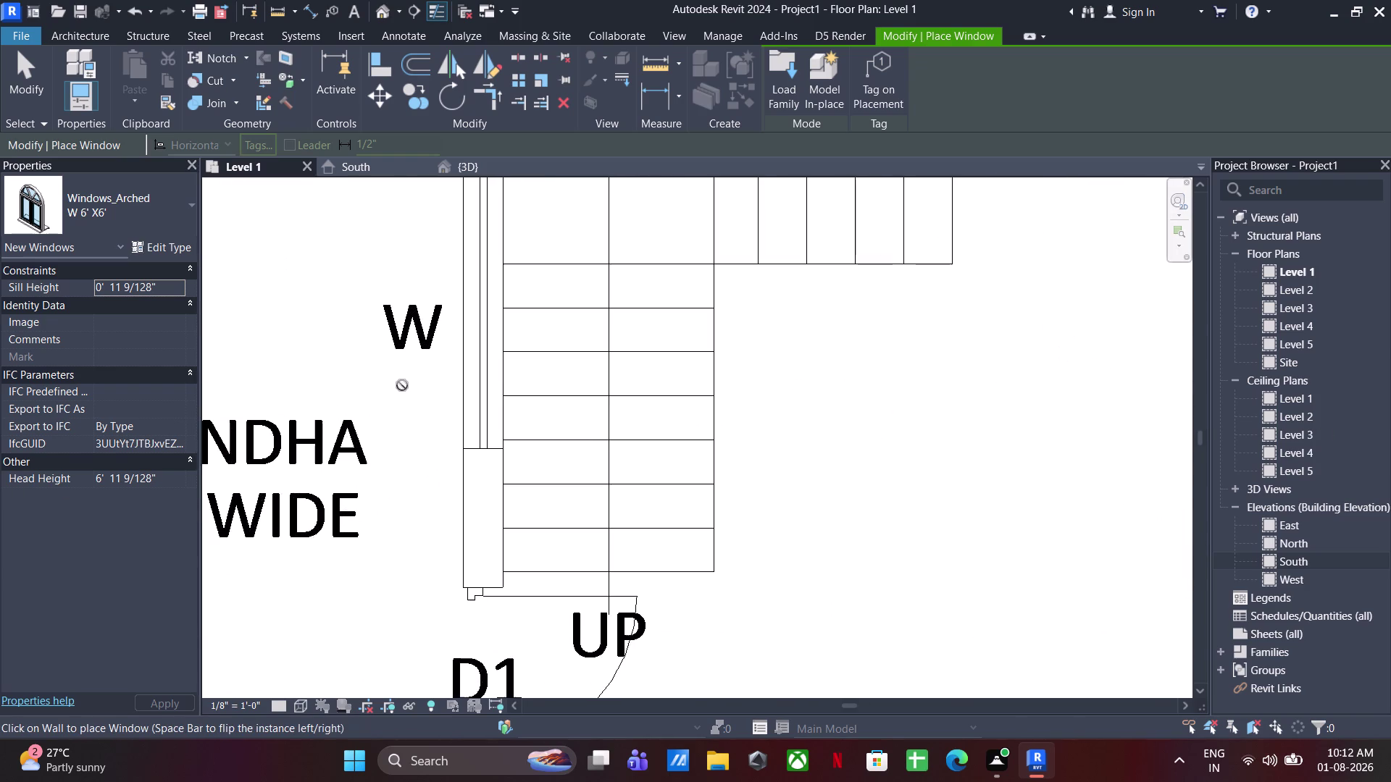
middle_drag(446, 364, 486, 498)
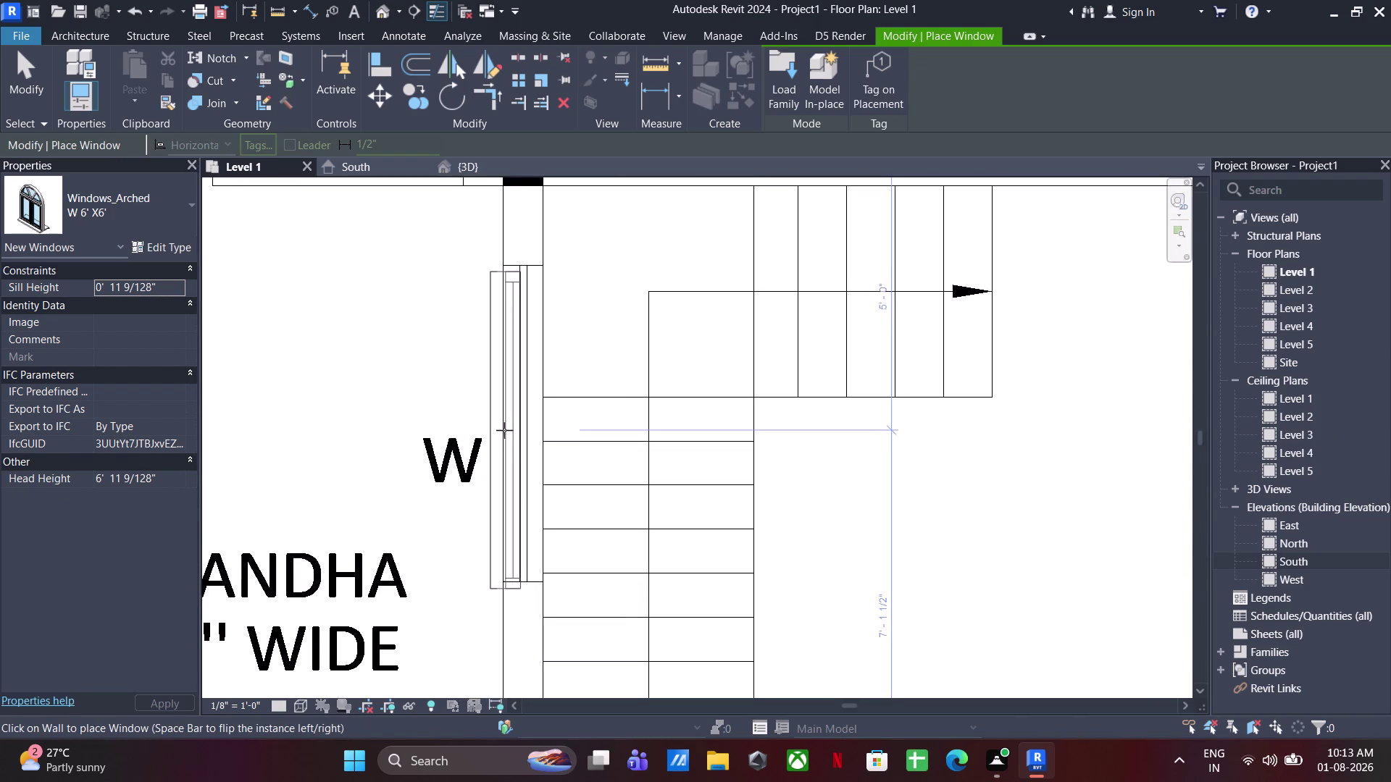
click(503, 421)
End window placement with Esc.
scroll(up, 3)
key(Escape)
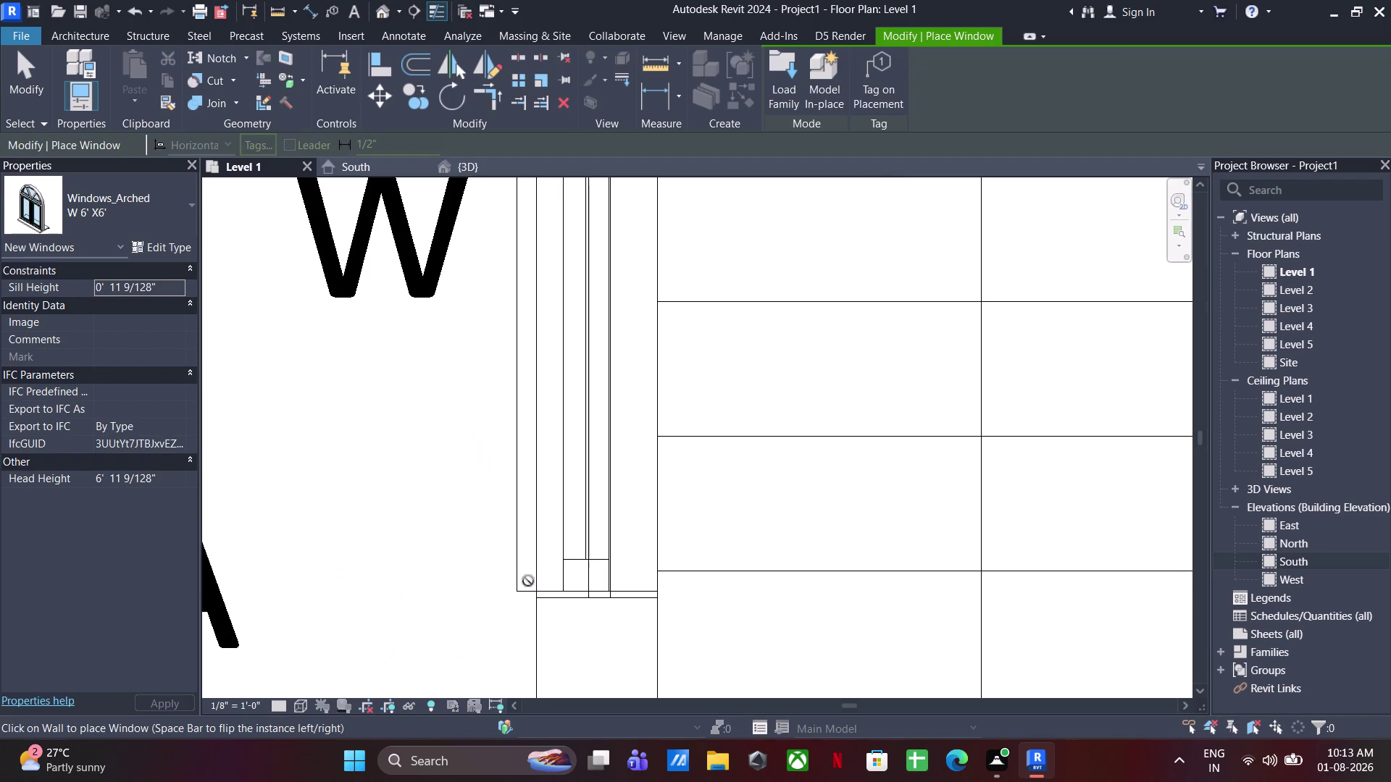
key(Escape)
key(Escape)
click(520, 578)
key(Down)
key(Up)
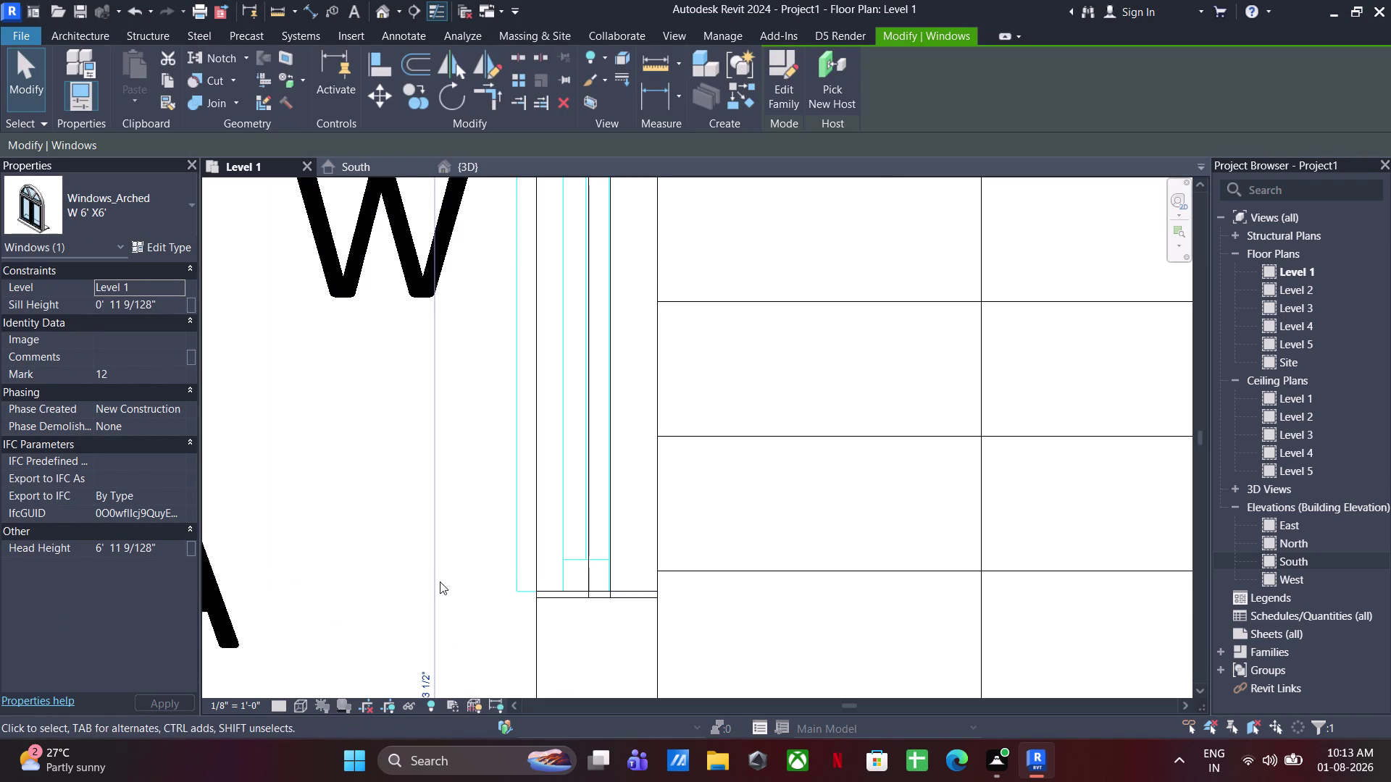
key(Down)
key(Down)
Pan across the plan and select the right verandah window to check it.
scroll(down, 3)
middle_drag(784, 584, 745, 583)
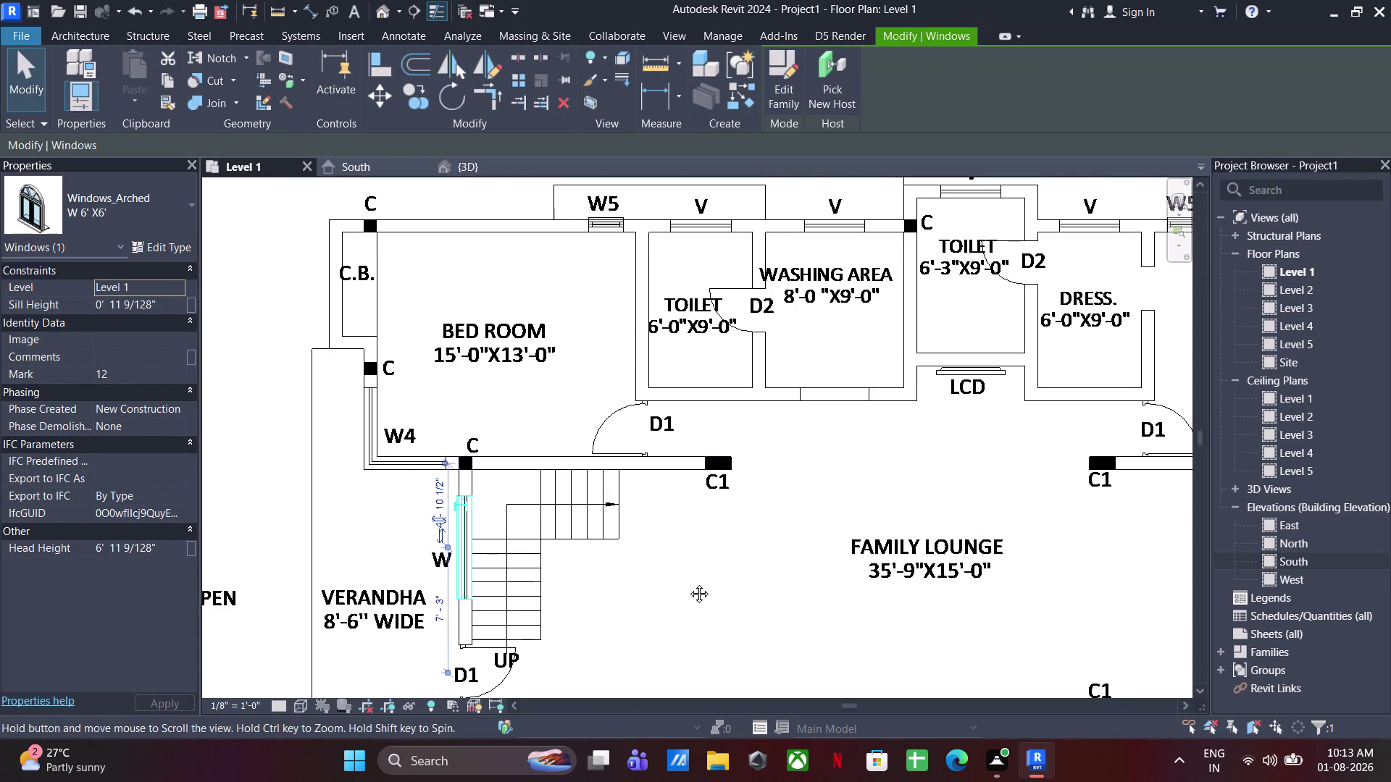
middle_drag(745, 583, 194, 610)
scroll(up, 3)
click(672, 554)
click(762, 531)
scroll(up, 3)
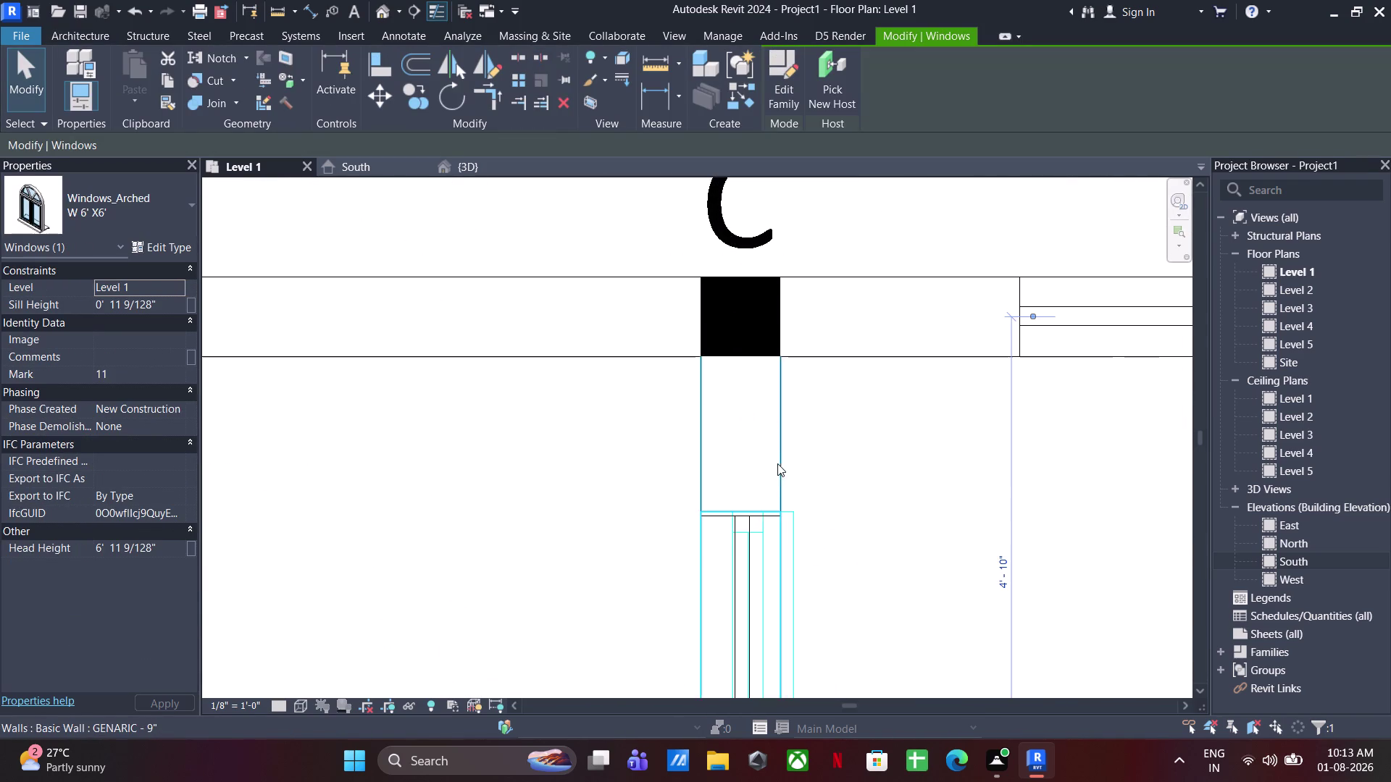
key(Down)
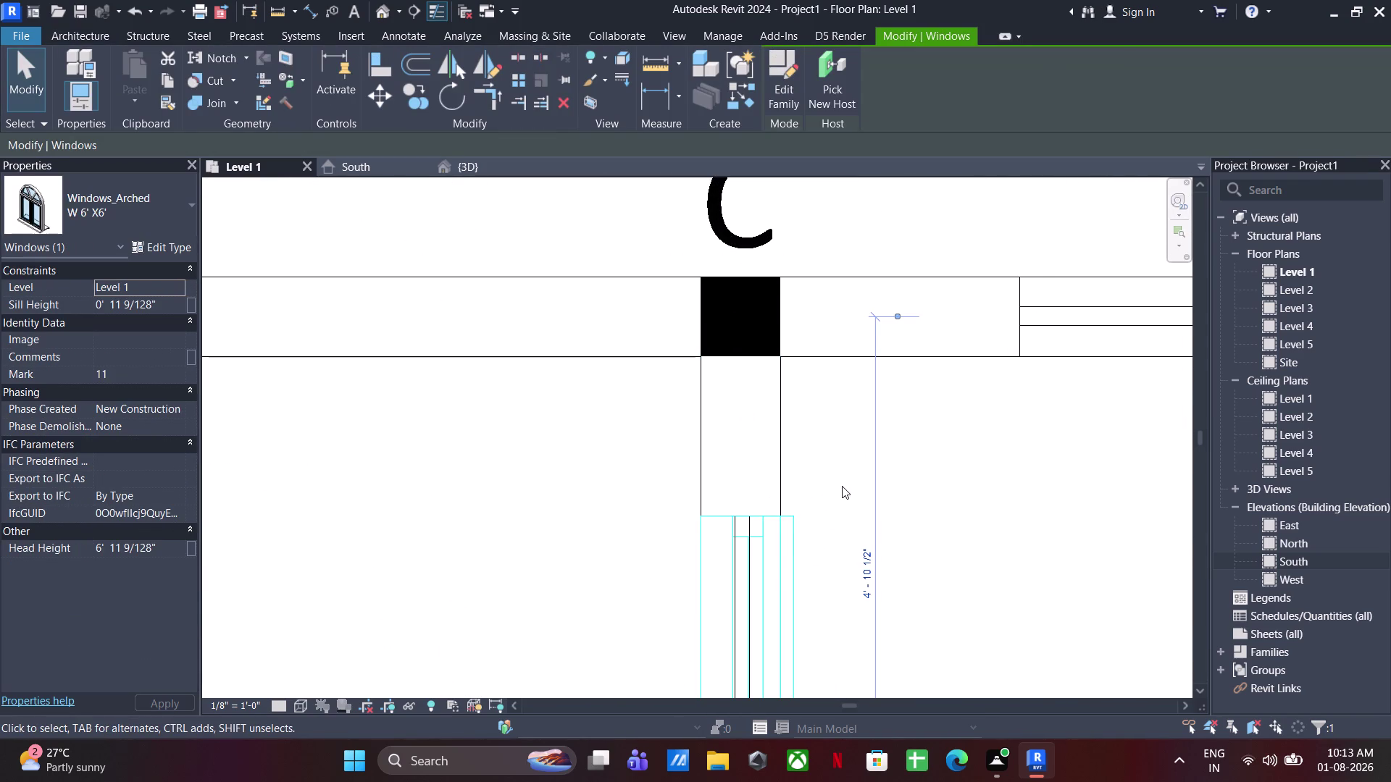
click(842, 486)
scroll(down, 3)
scroll(down, 3)
middle_drag(760, 522, 778, 390)
scroll(down, 3)
middle_drag(799, 407, 823, 369)
scroll(up, 3)
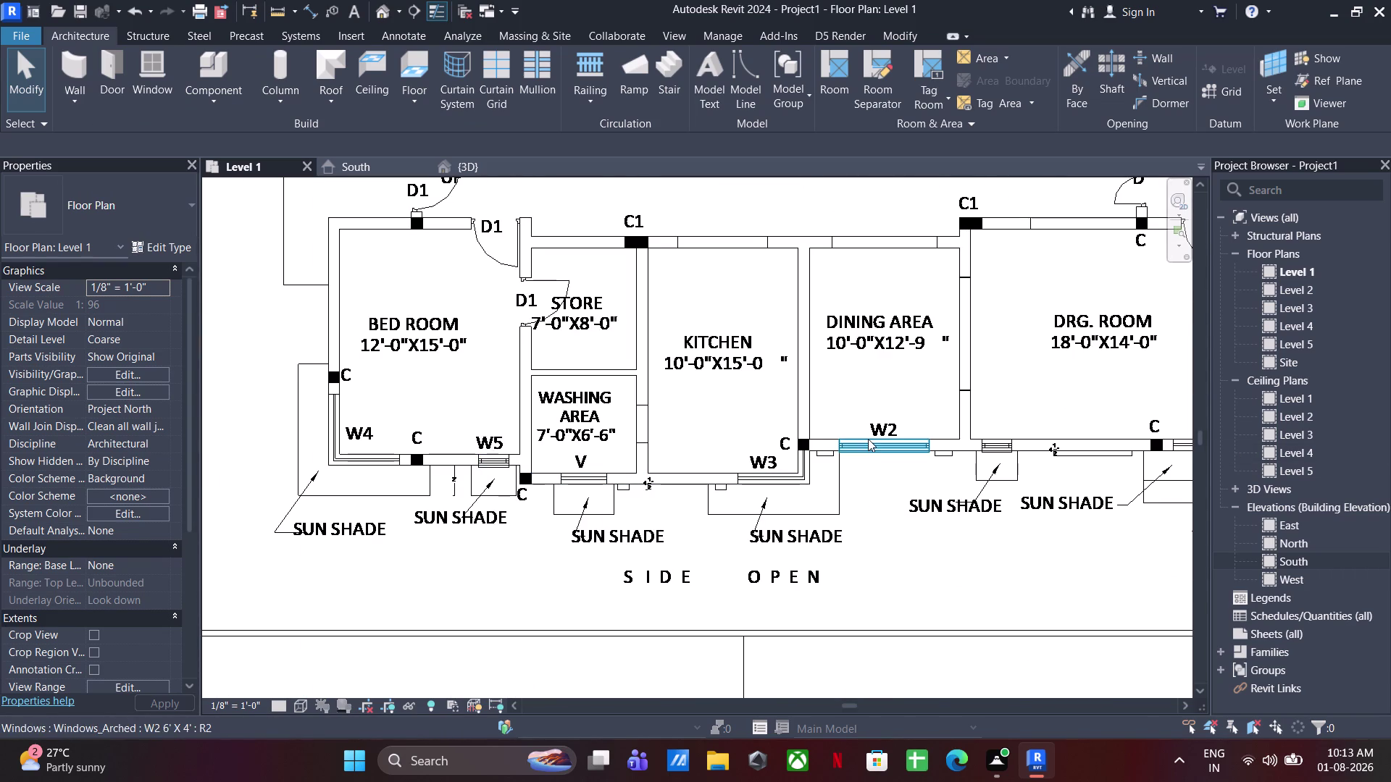
scroll(down, 3)
middle_drag(821, 474, 726, 422)
scroll(up, 3)
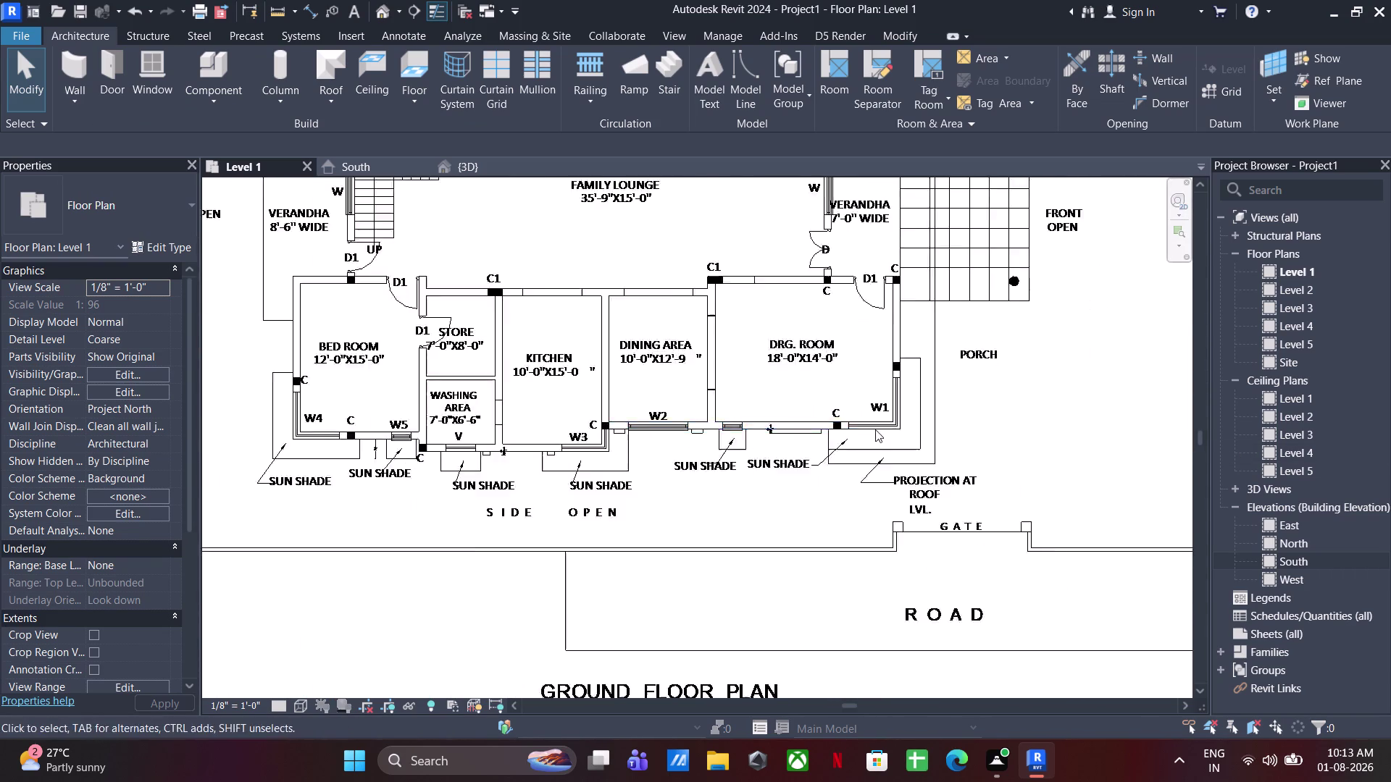
scroll(up, 3)
middle_drag(775, 423, 874, 632)
scroll(down, 3)
middle_drag(863, 357, 942, 593)
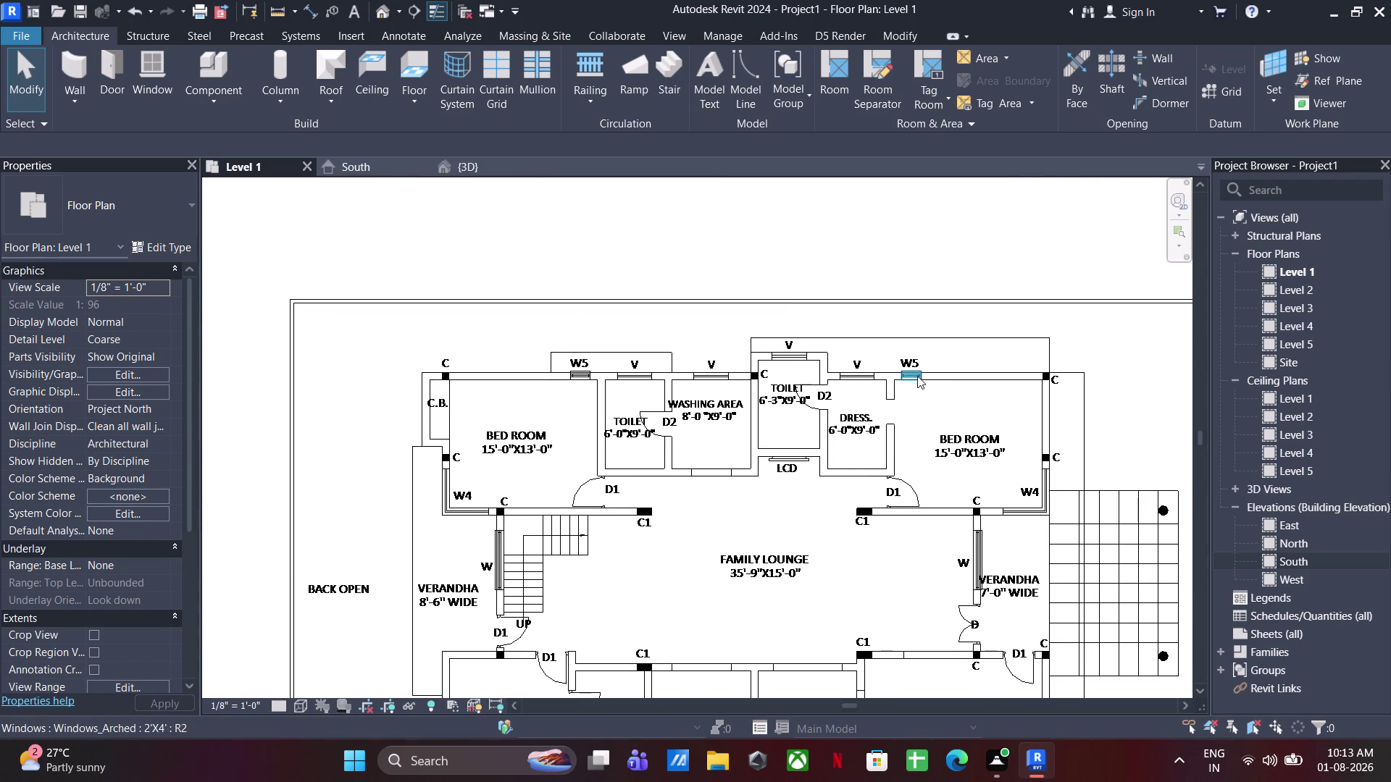
scroll(up, 3)
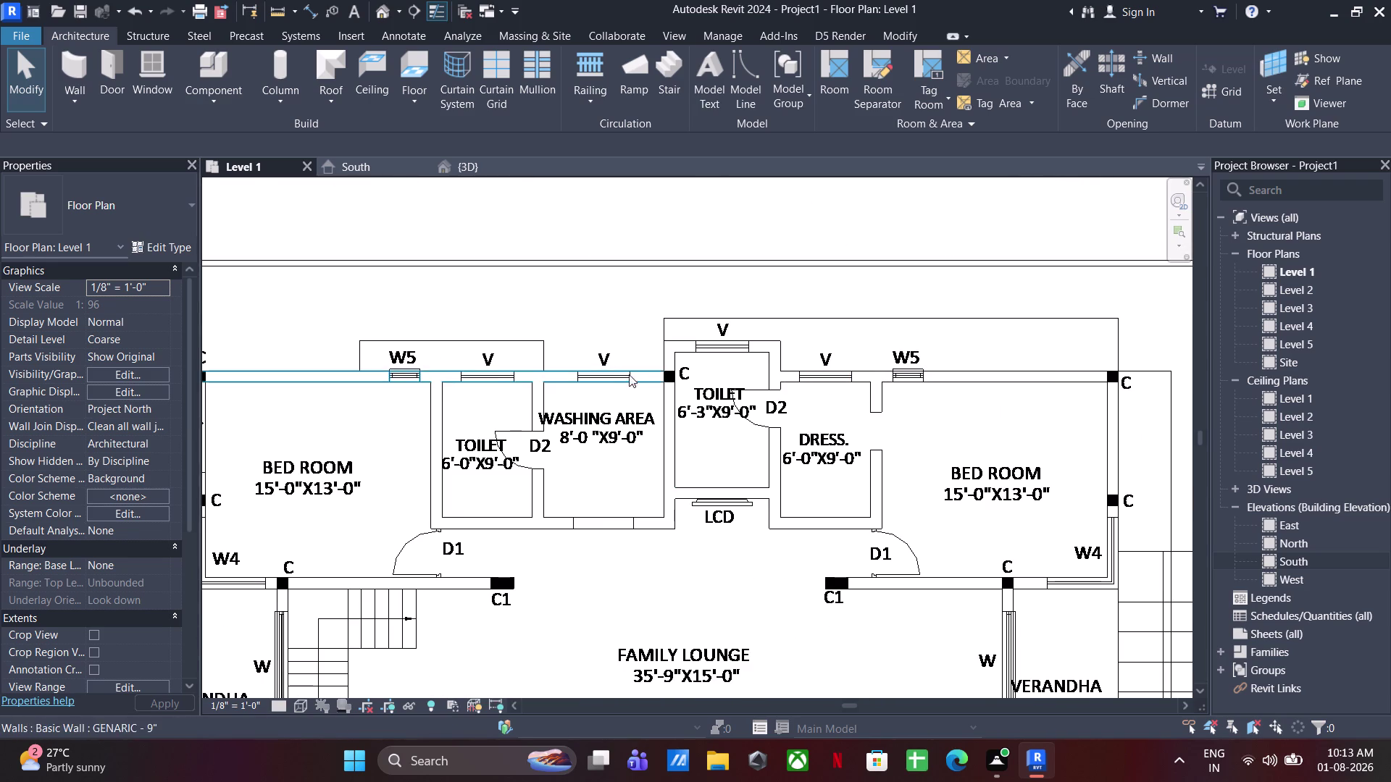
scroll(down, 3)
middle_drag(729, 382, 948, 354)
middle_drag(661, 465, 640, 339)
middle_drag(609, 519, 588, 465)
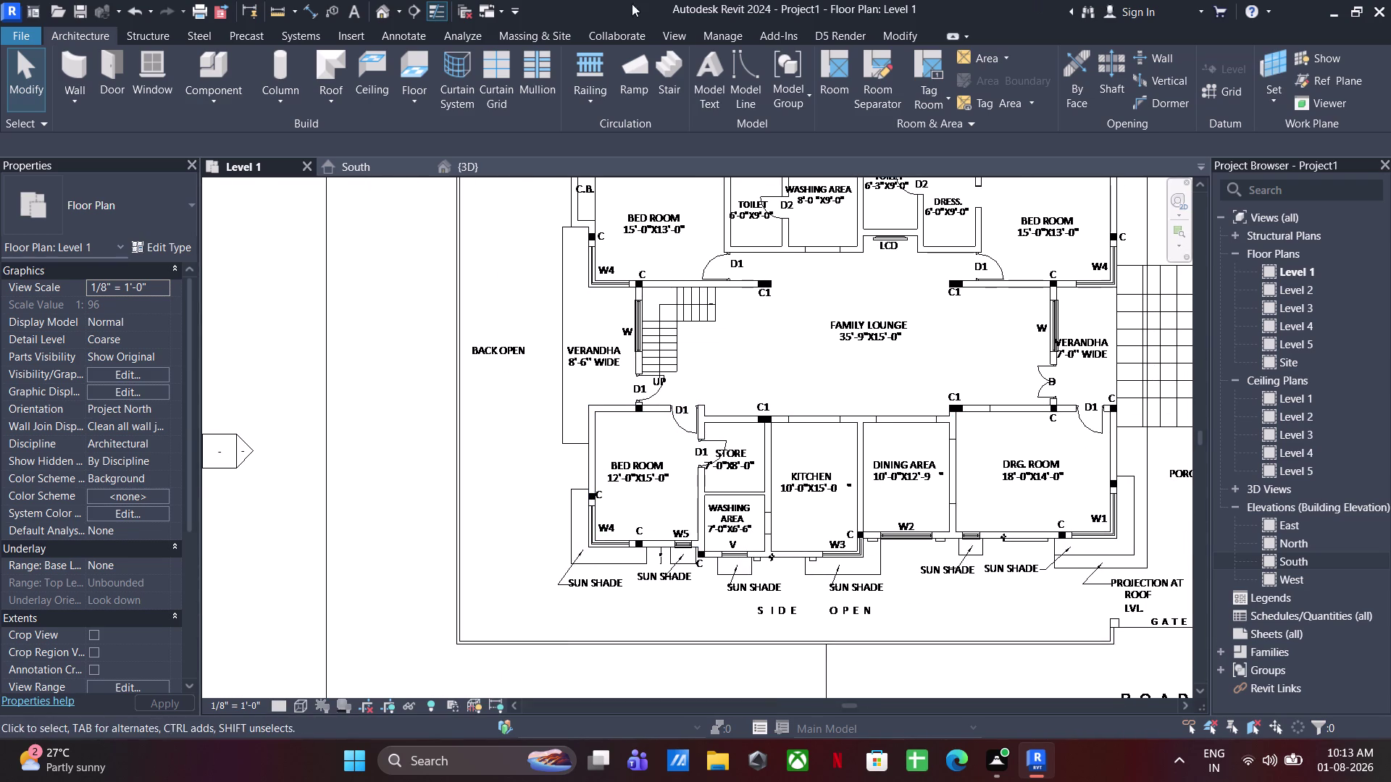
click(462, 166)
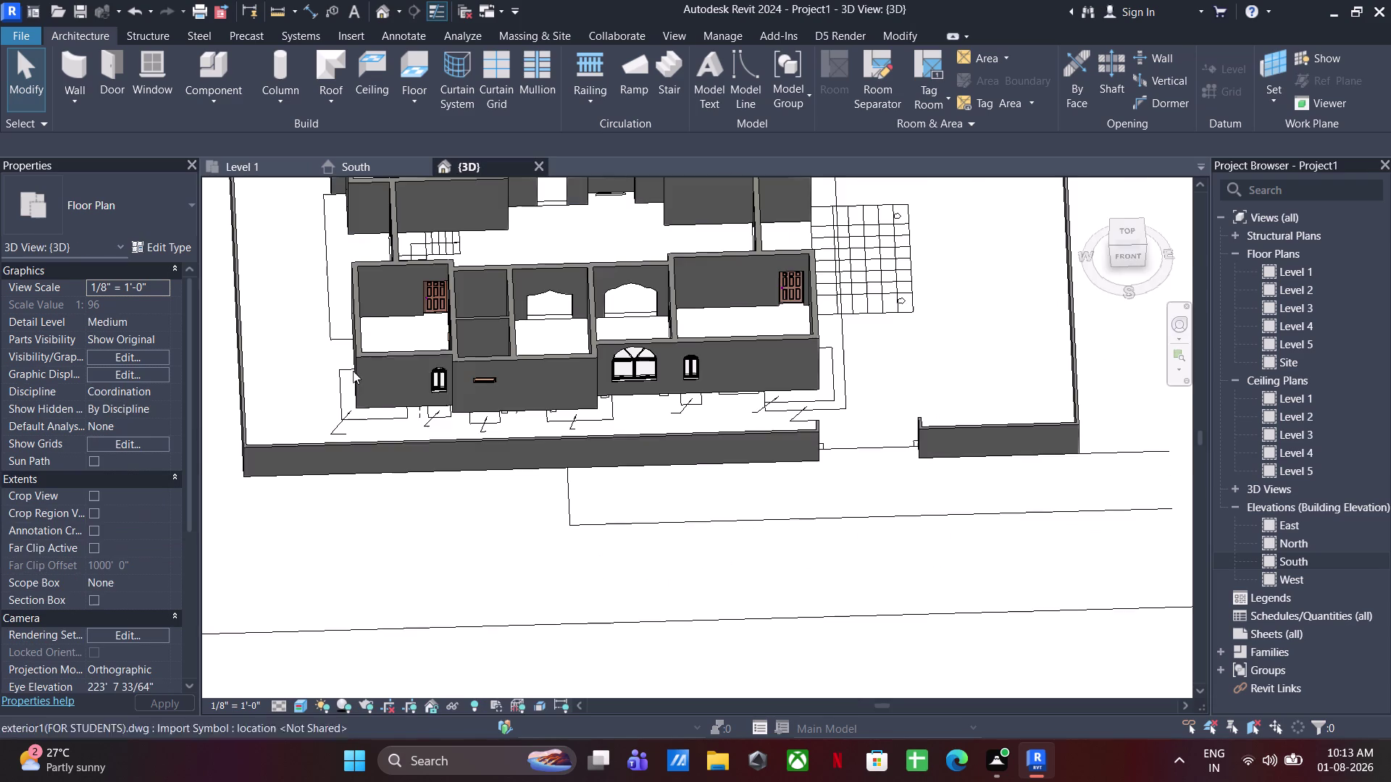
middle_drag(510, 490, 594, 569)
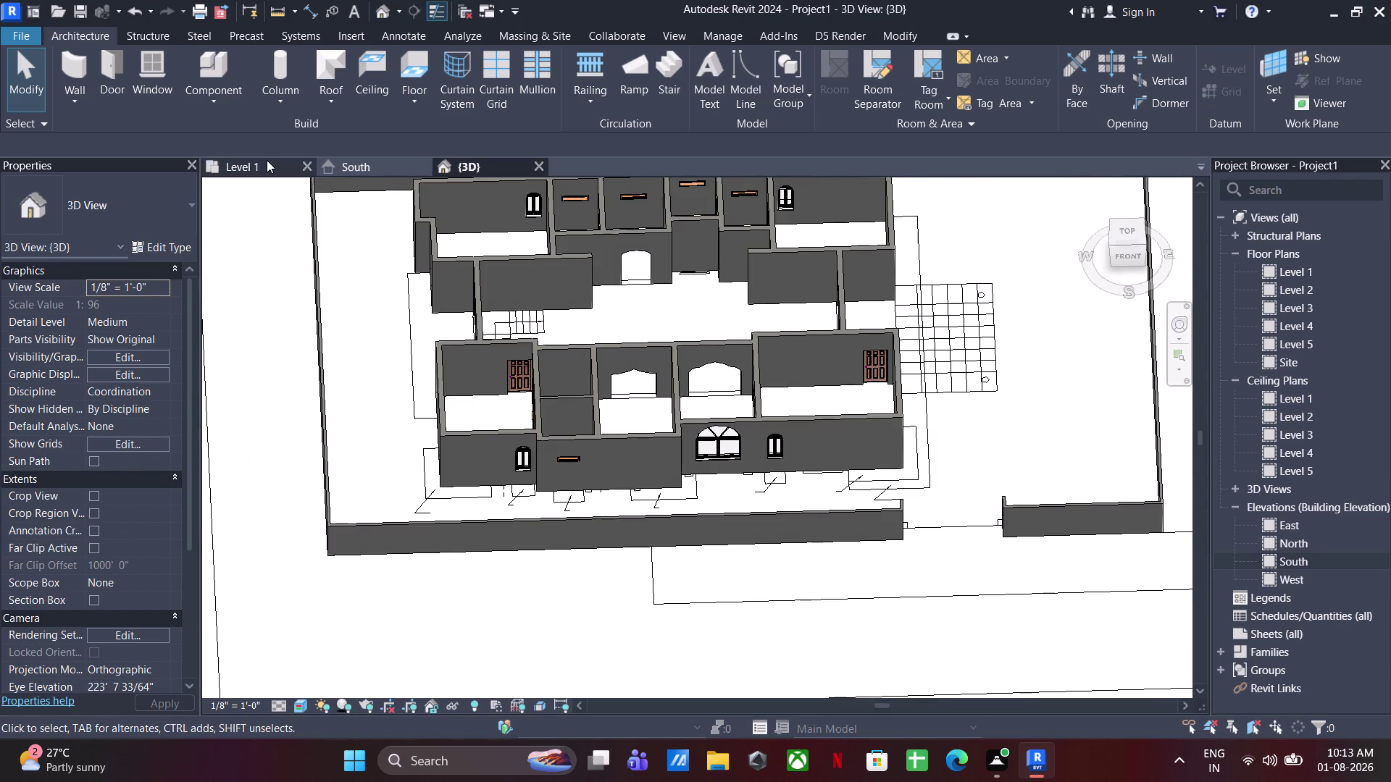
click(258, 159)
scroll(up, 3)
middle_drag(505, 423, 545, 401)
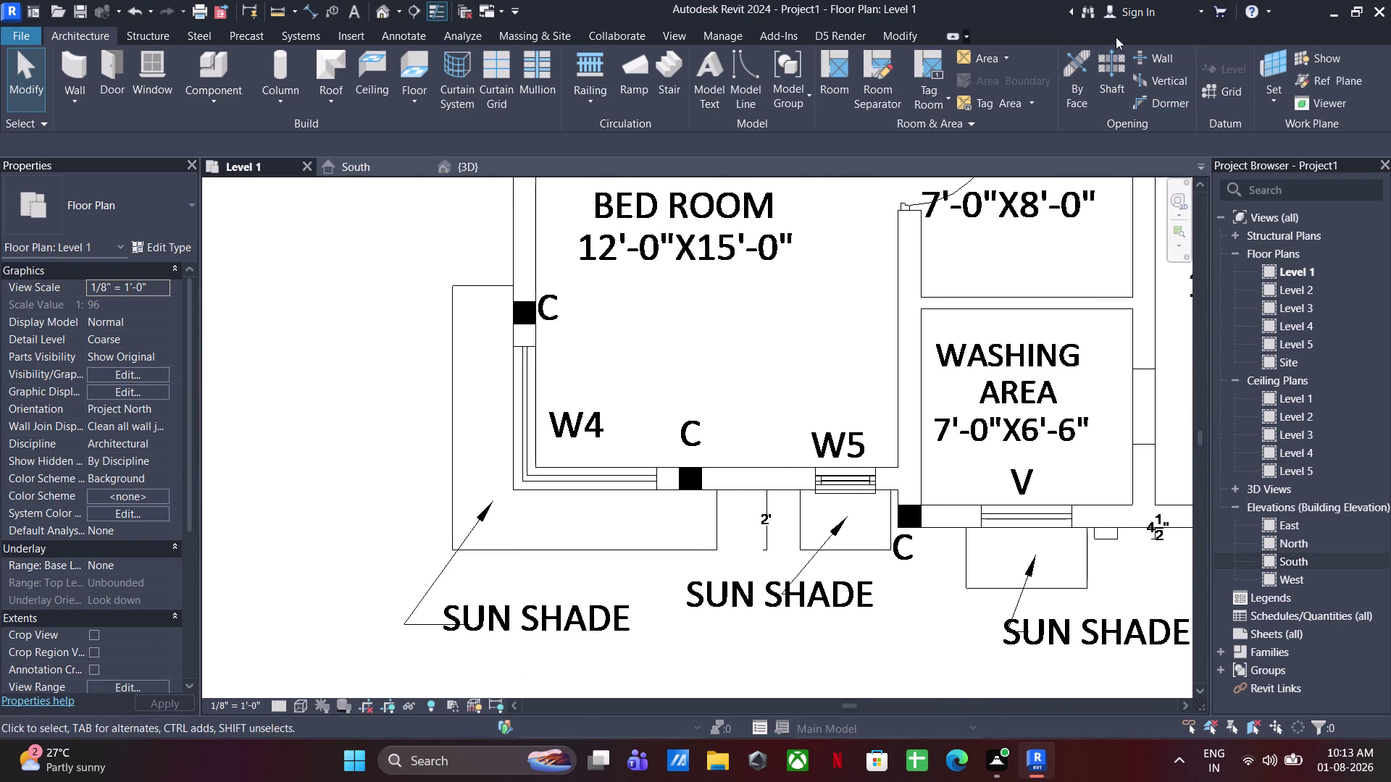
Measure the 4'-9" corner distance, select the 12'-9" wall, and go to the 3D view.
click(276, 10)
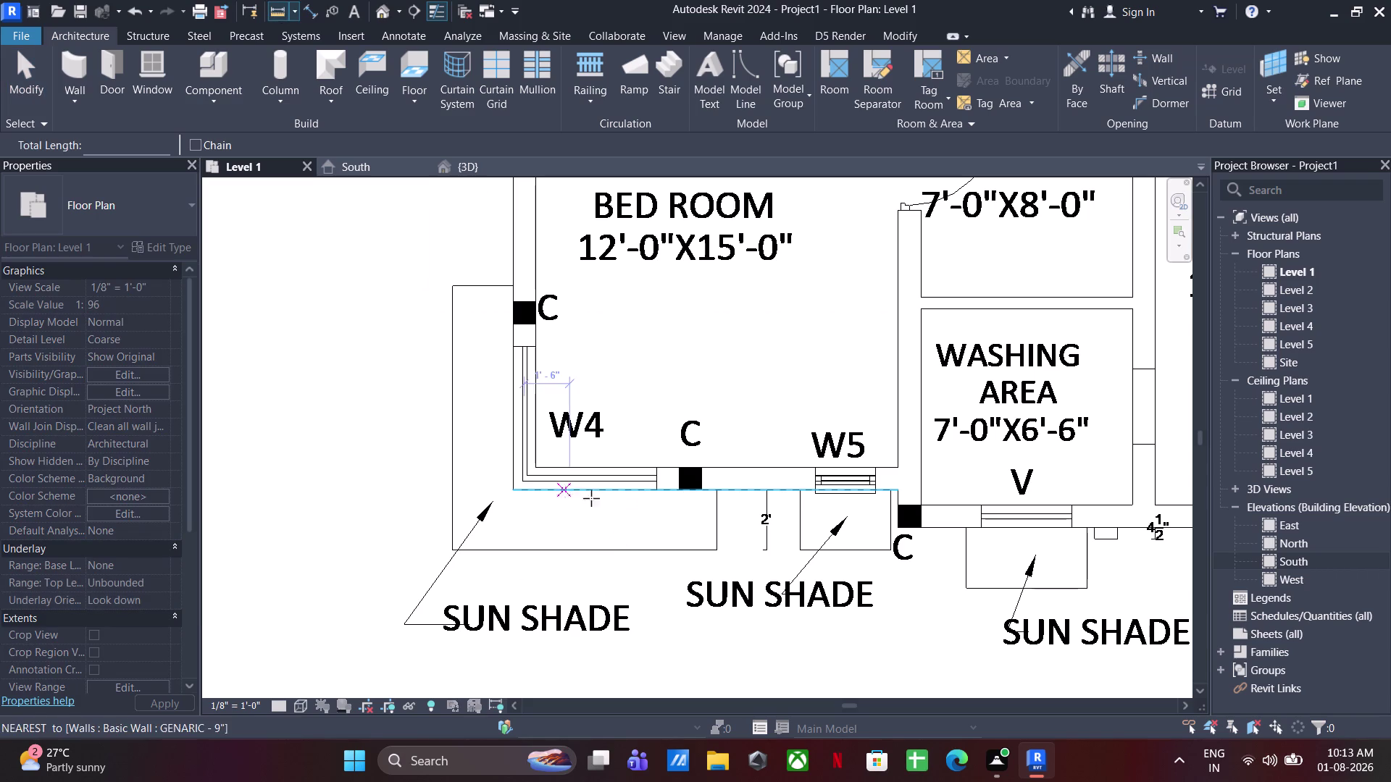
click(663, 488)
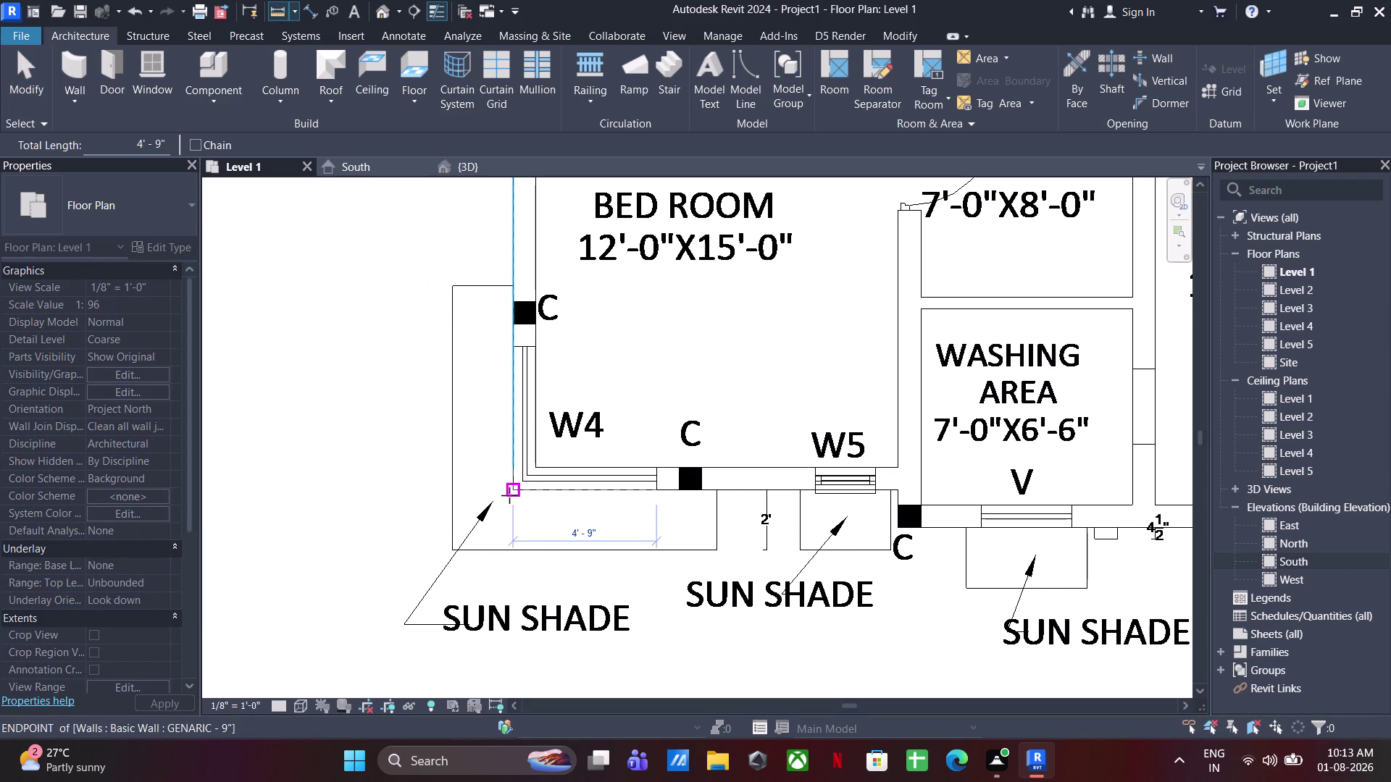
click(510, 495)
key(Escape)
key(Escape)
click(649, 478)
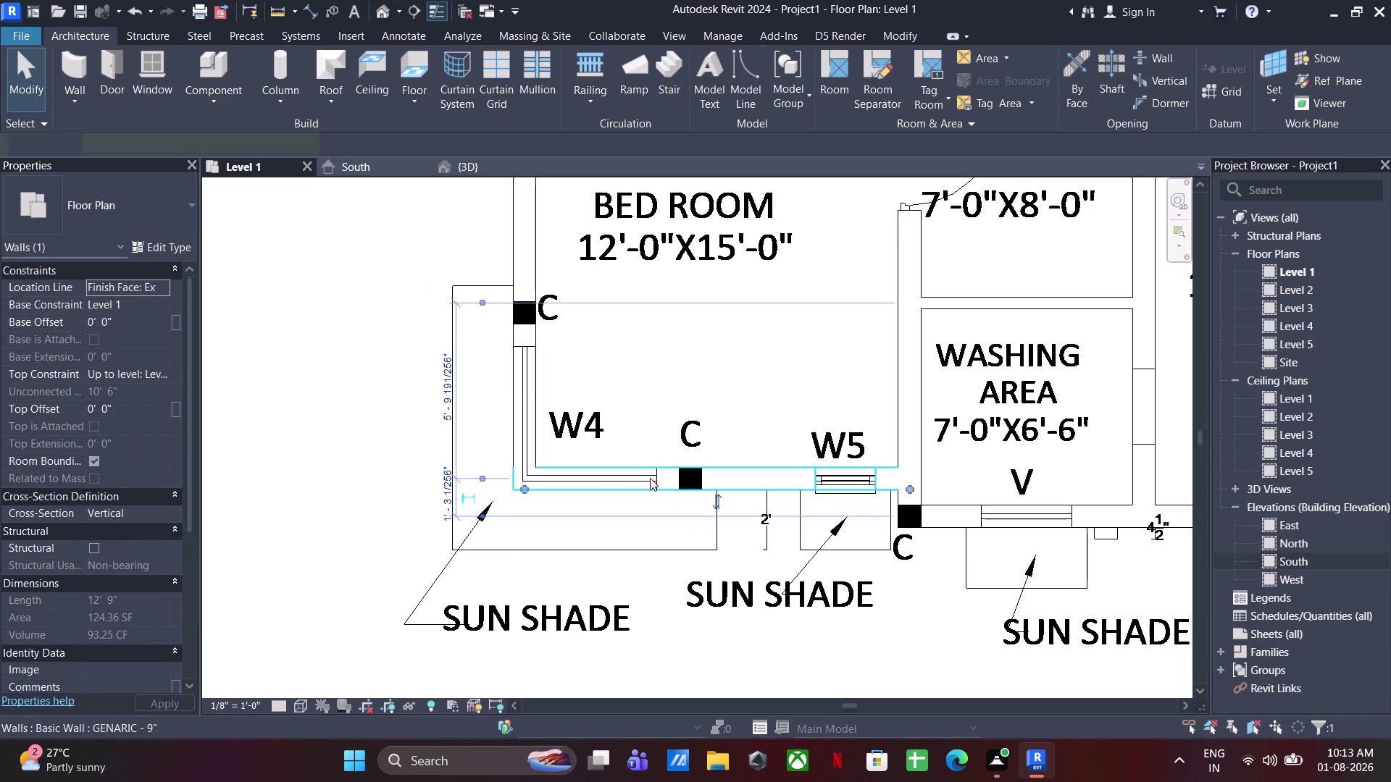
click(483, 160)
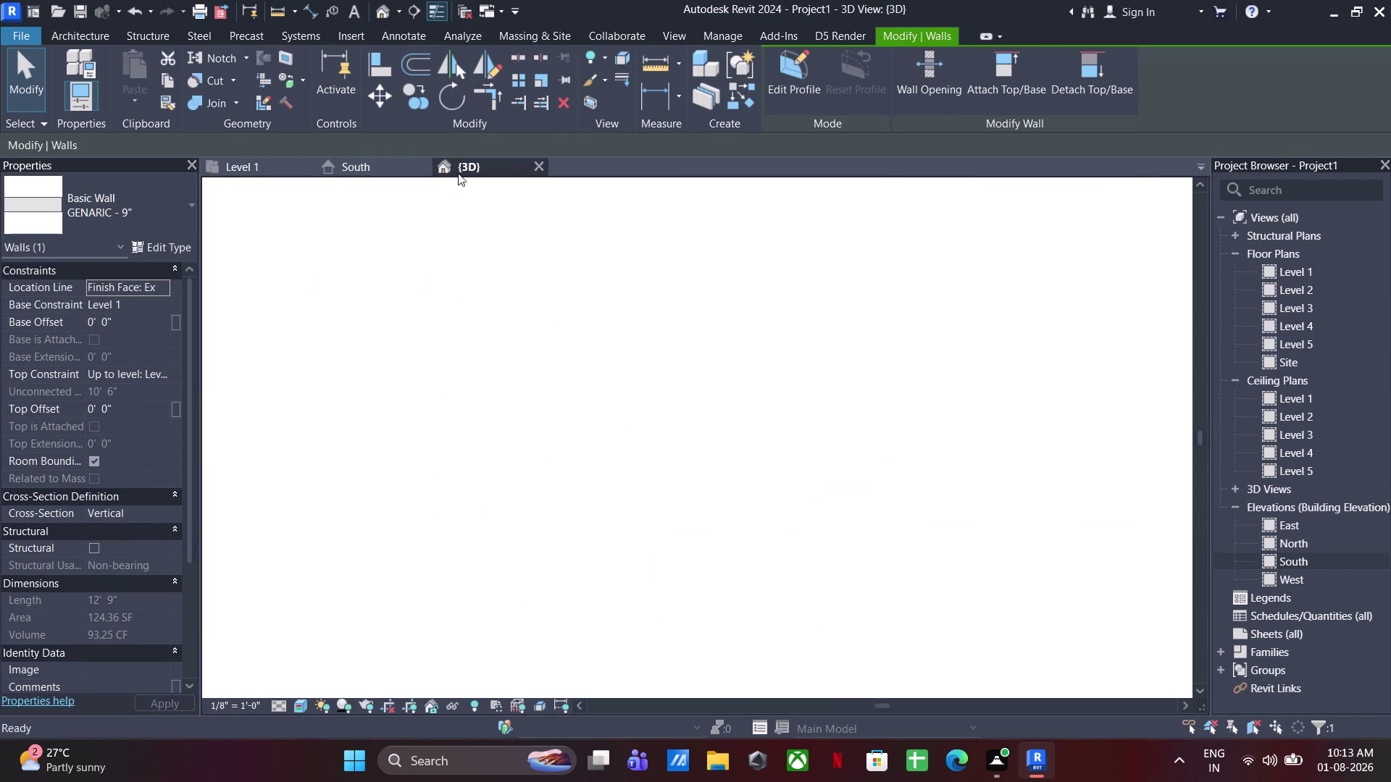
Start editing the 12'-9" wall's profile and delete a sketch line at its end.
click(785, 74)
scroll(up, 3)
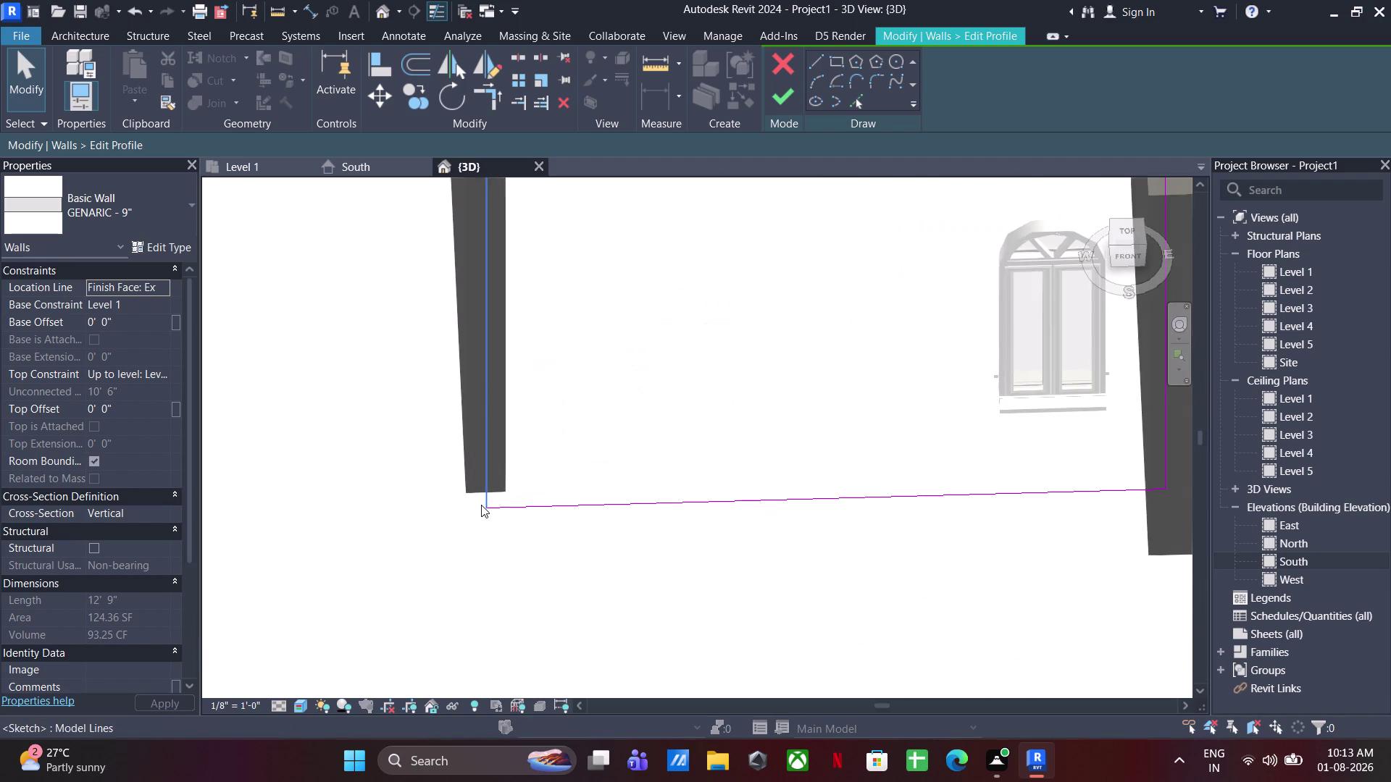
middle_drag(547, 406, 546, 464)
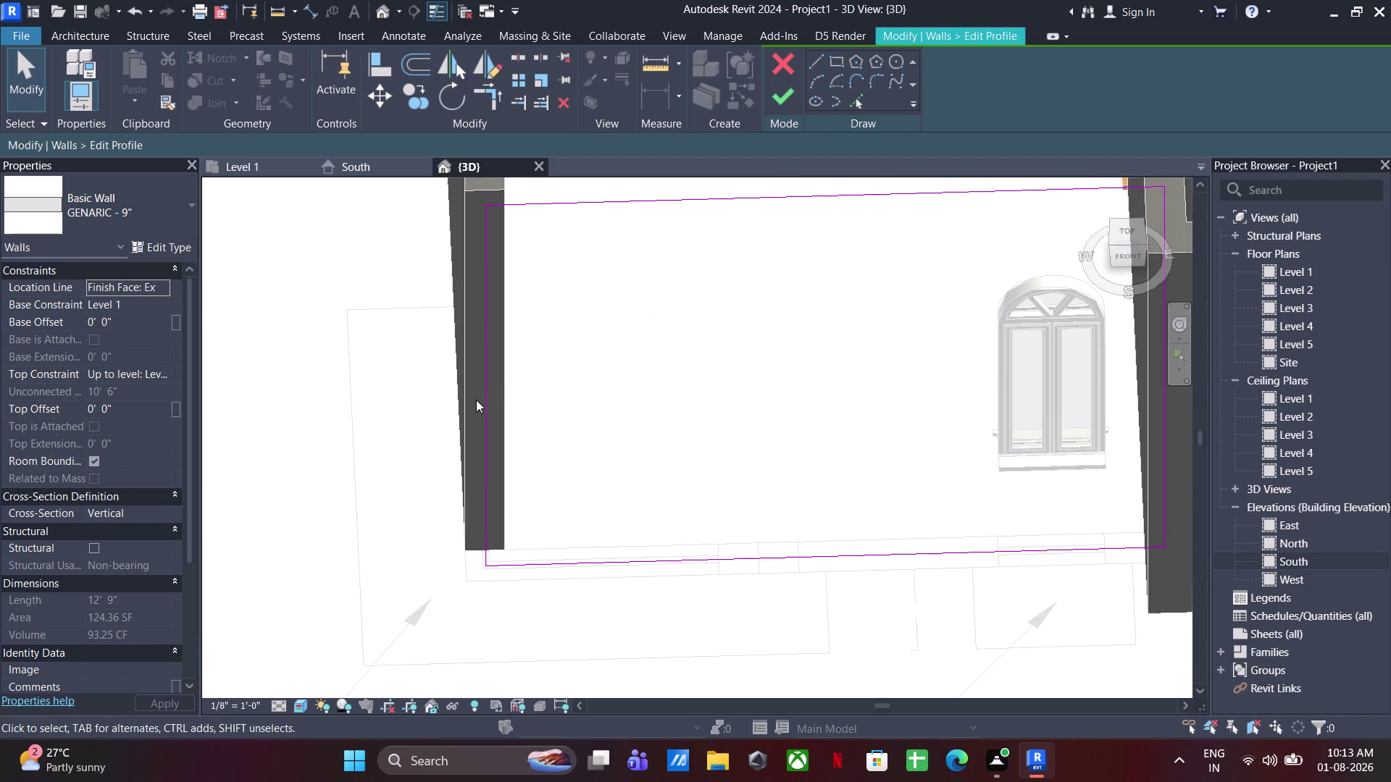
click(485, 406)
key(Delete)
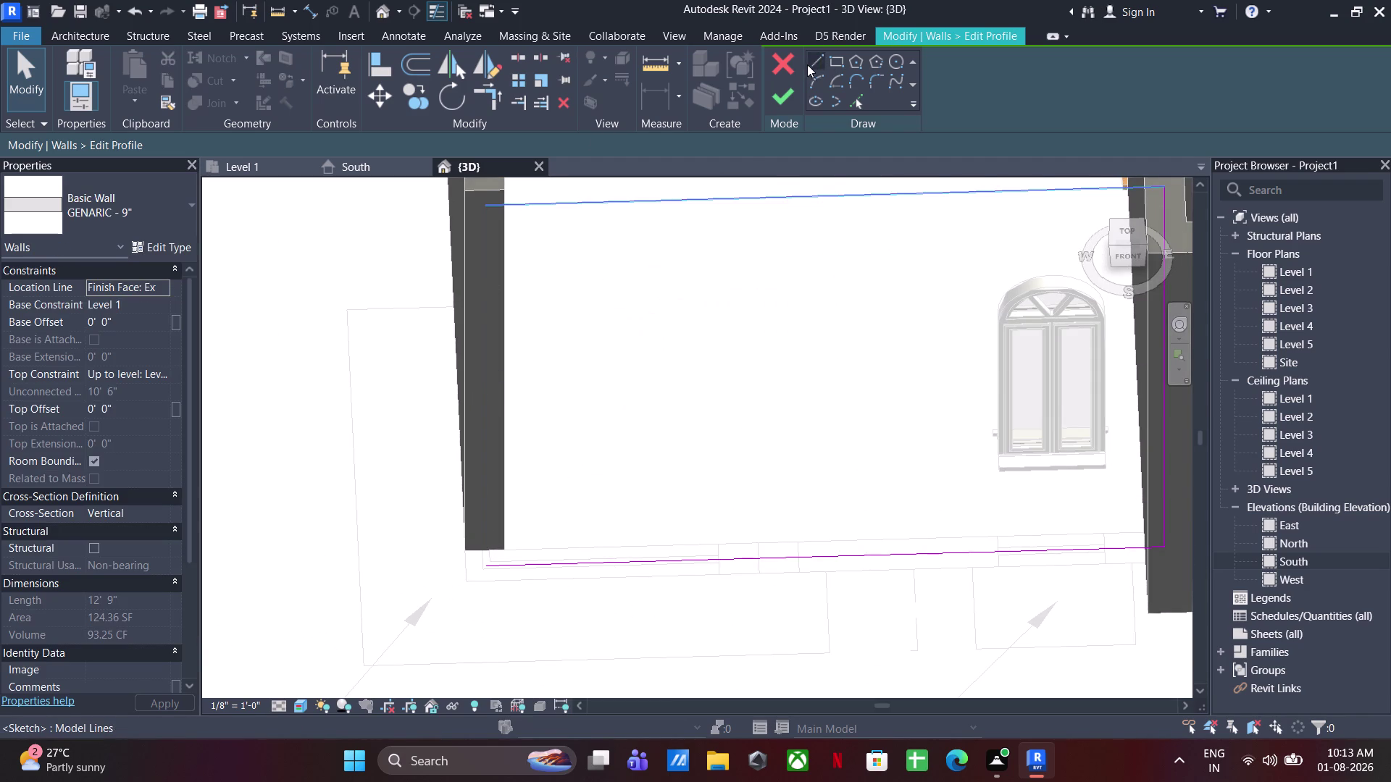
Sketch the opening's first edge, 3' long, from the outline's bottom corner.
click(804, 66)
click(810, 60)
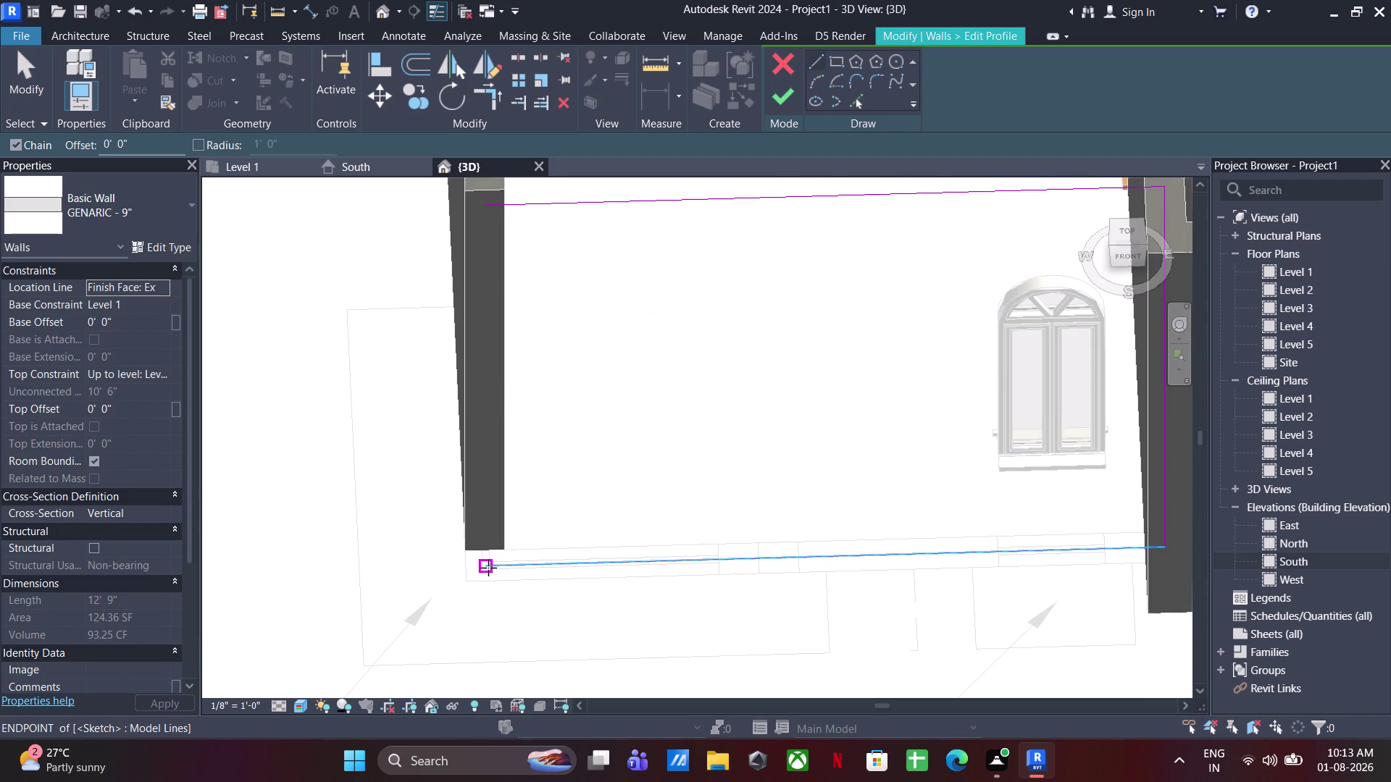
click(488, 568)
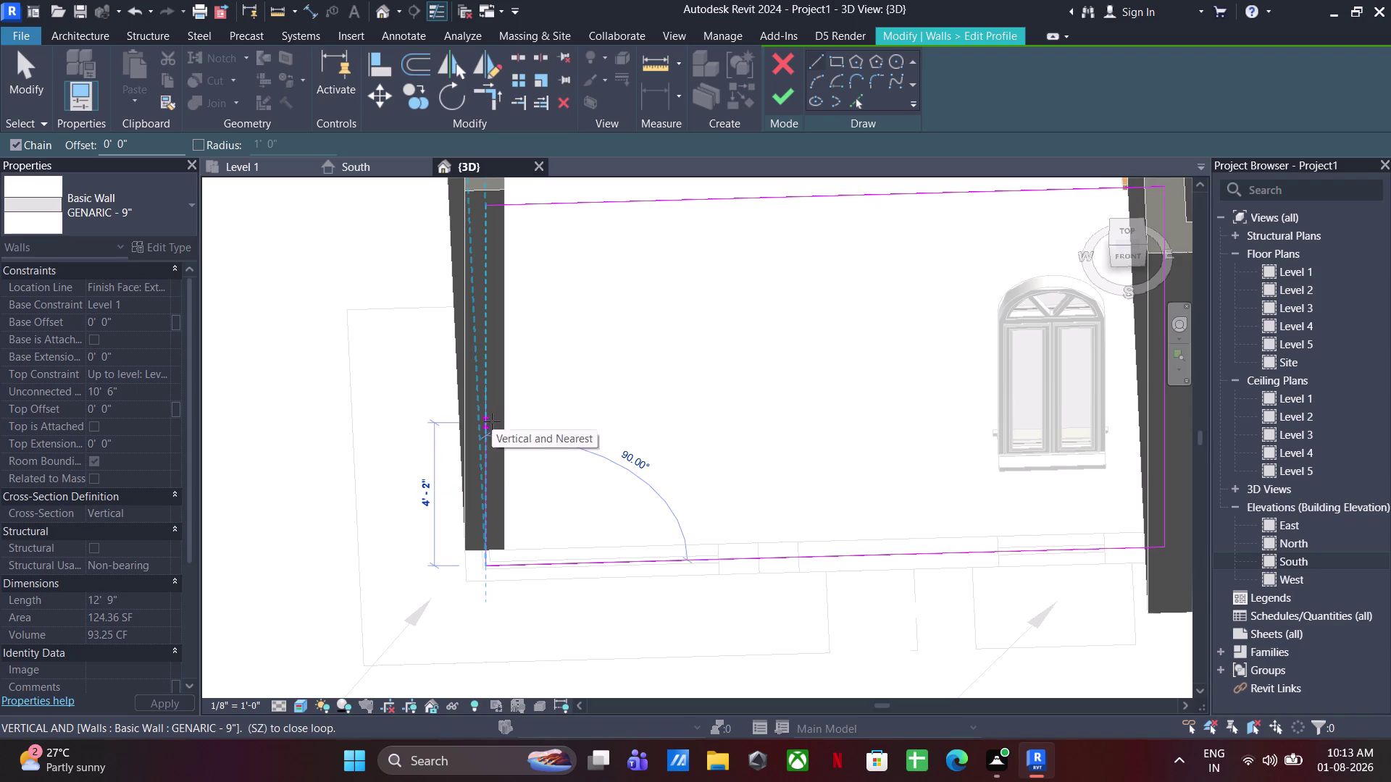
middle_drag(500, 424, 563, 450)
middle_drag(562, 451, 586, 471)
scroll(down, 3)
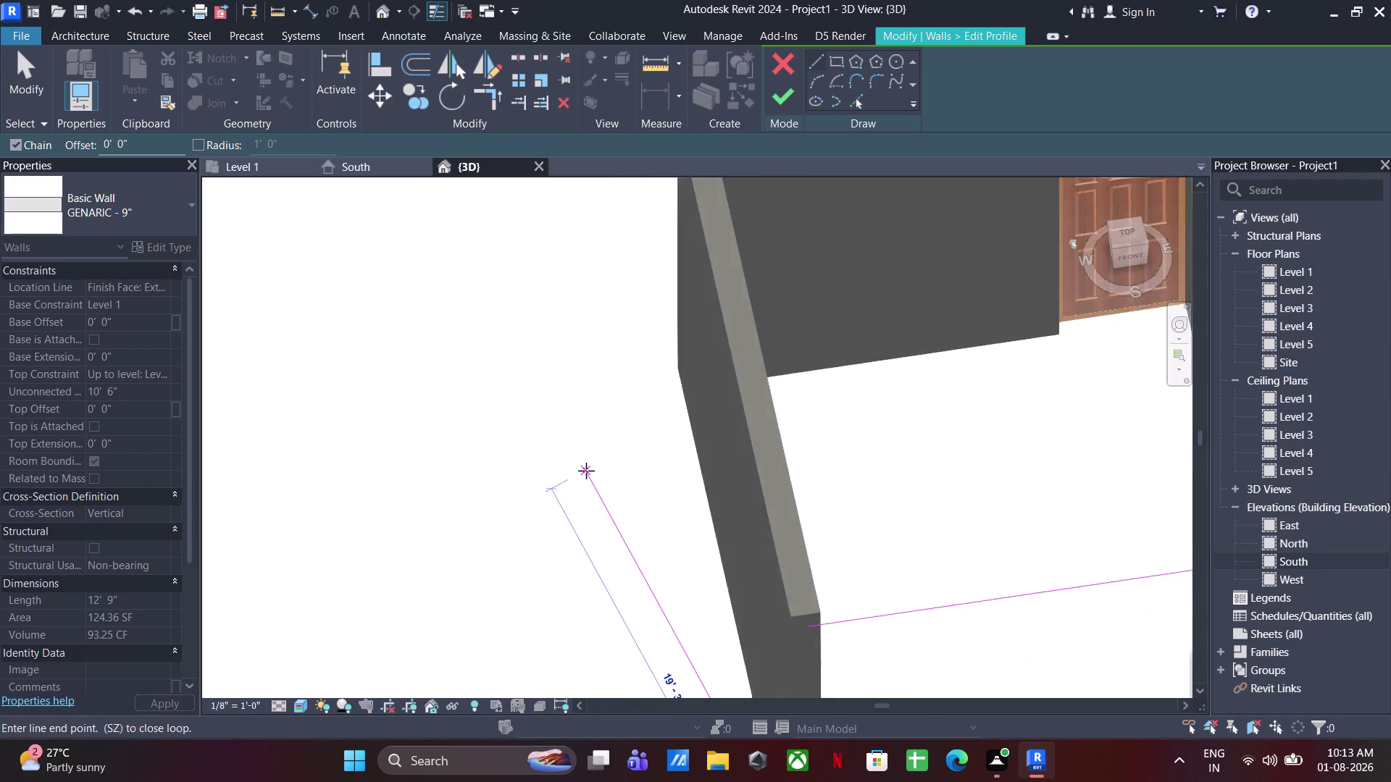
middle_drag(585, 468, 548, 174)
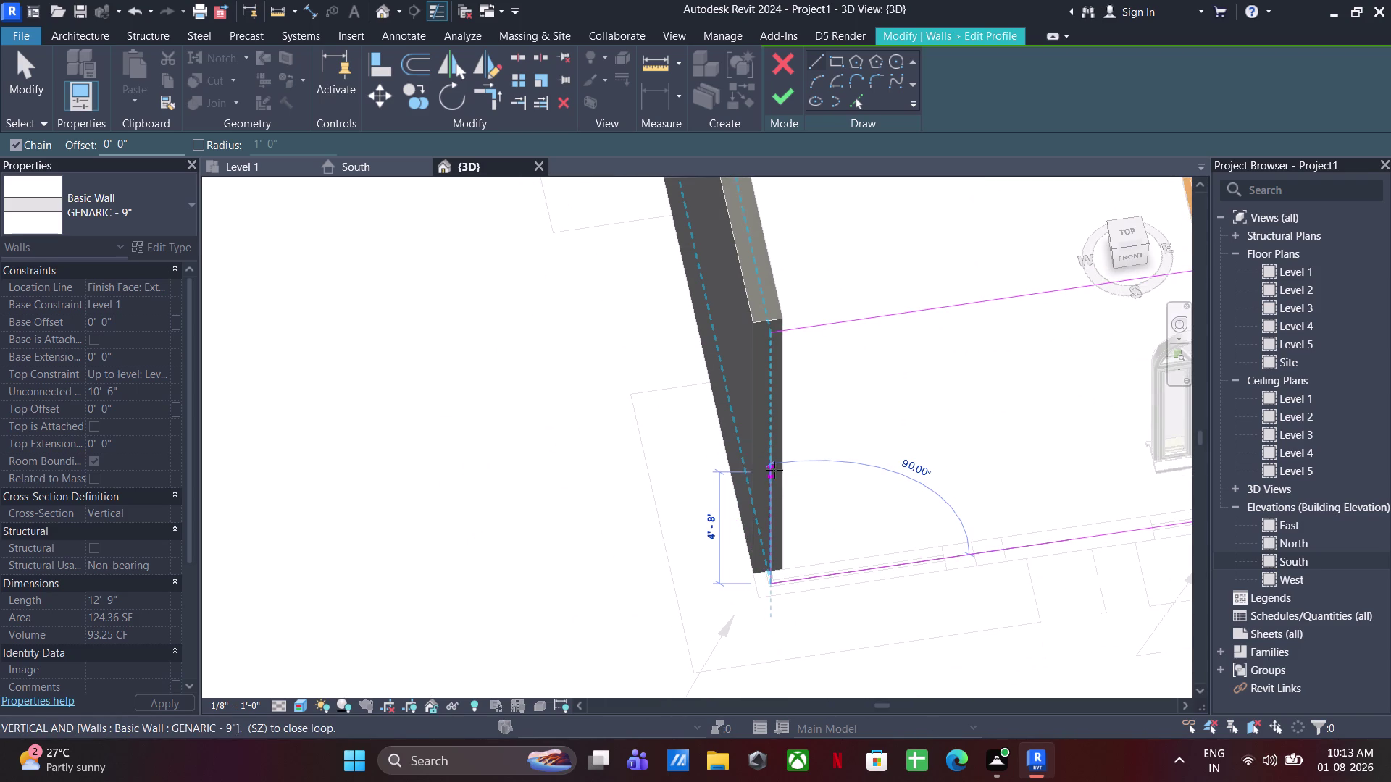
text(3')
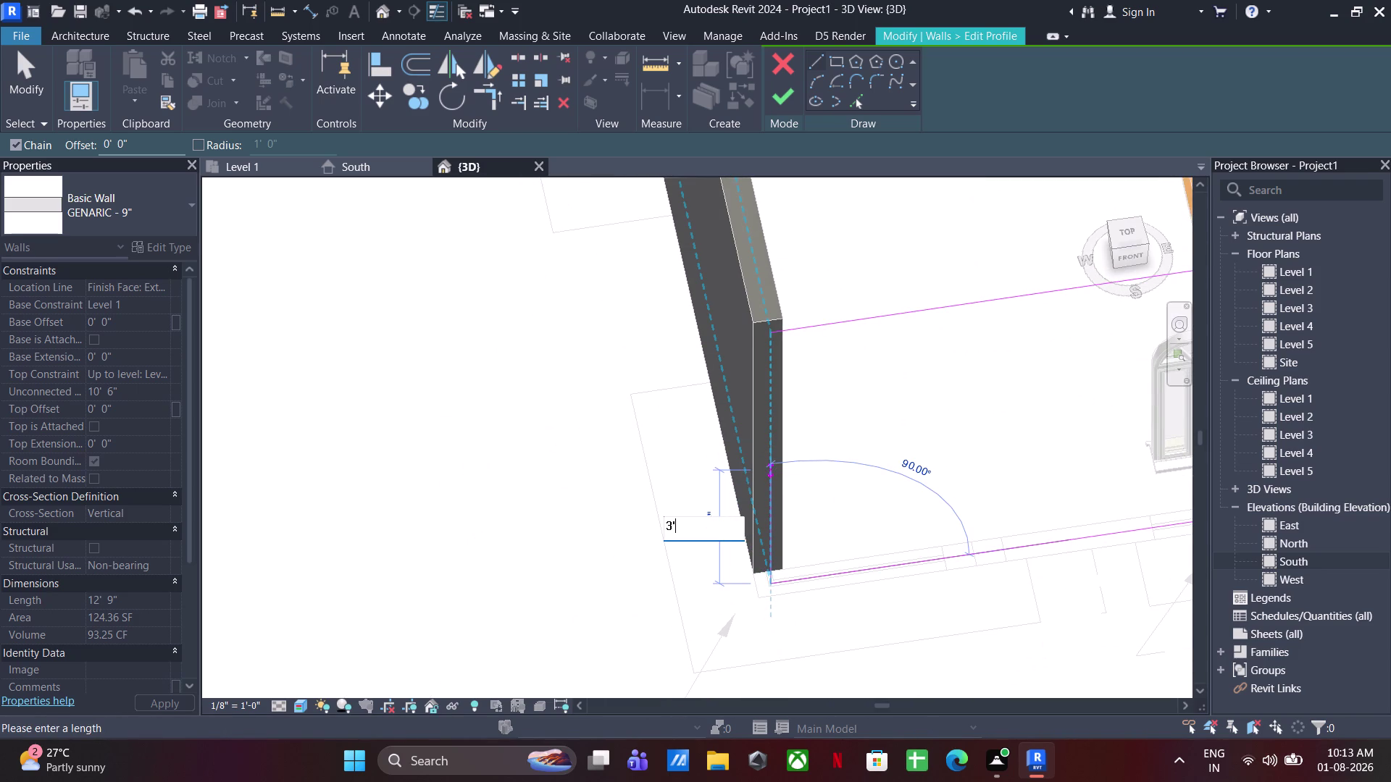
key(Return)
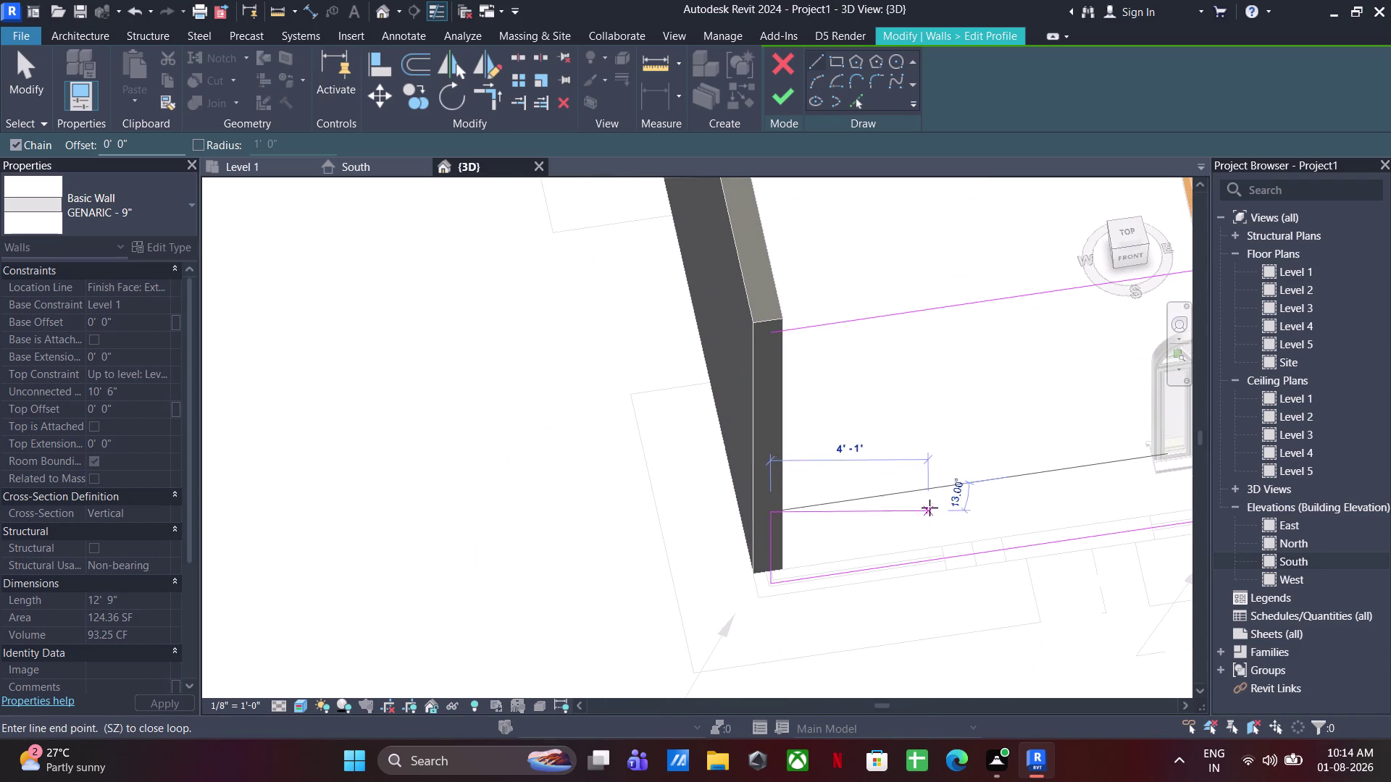
Add the 4' top edge and far vertical edge, closing the opening at the wall end.
click(944, 559)
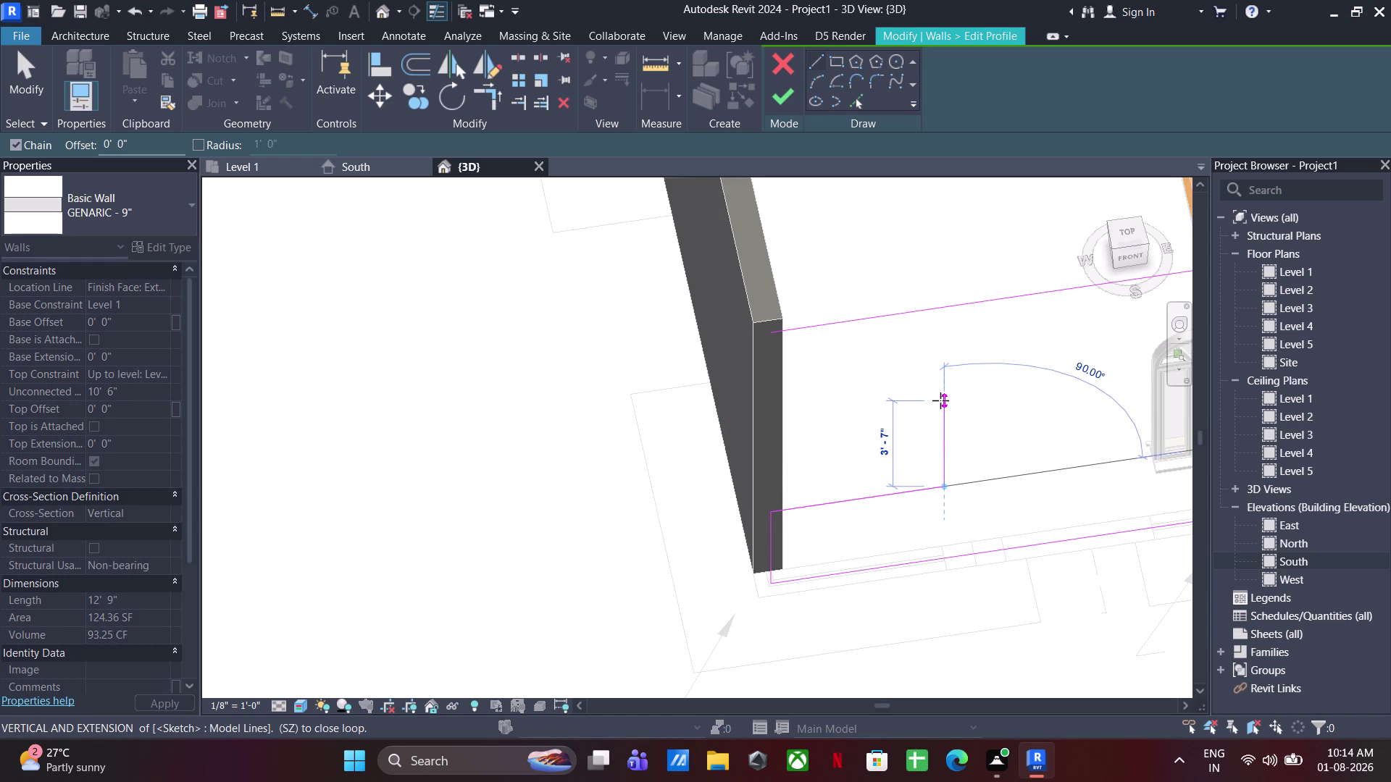
text(4')
key(Return)
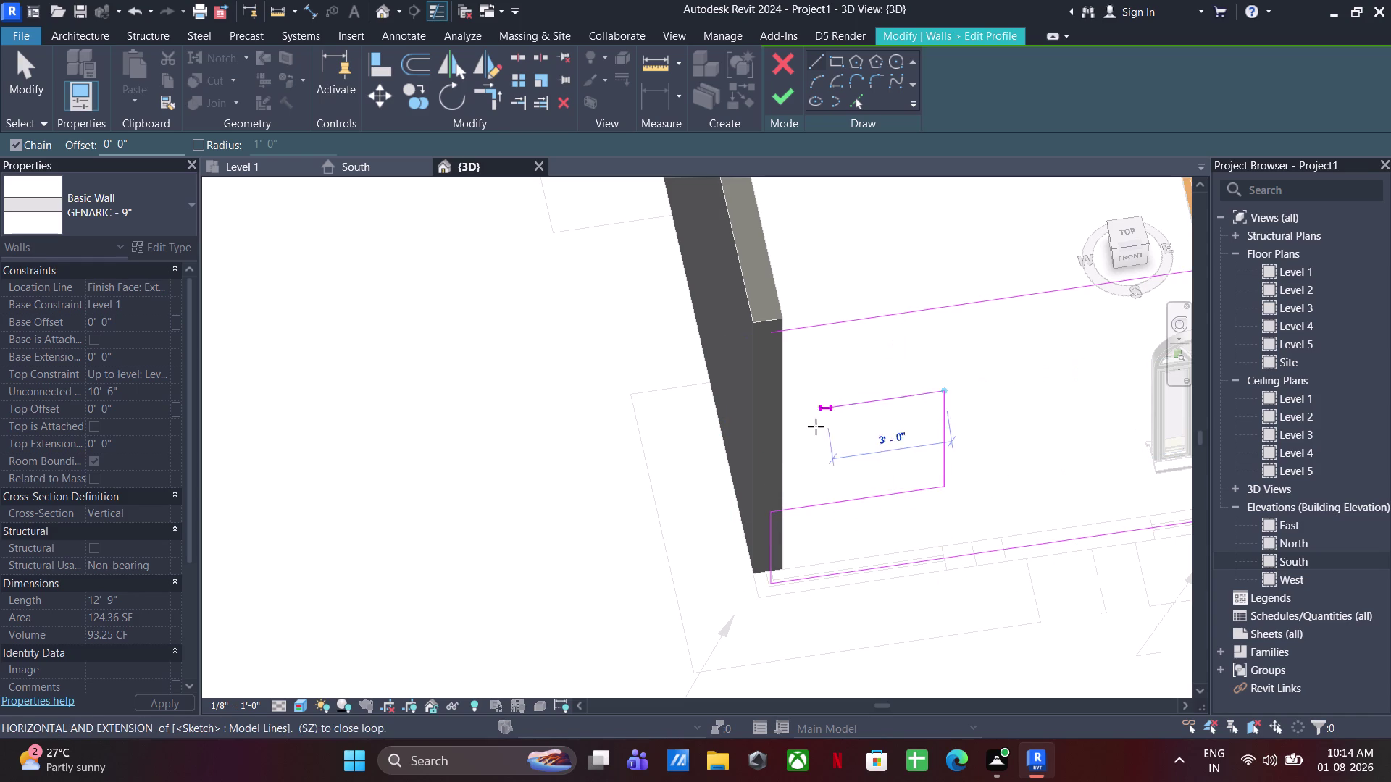
click(769, 507)
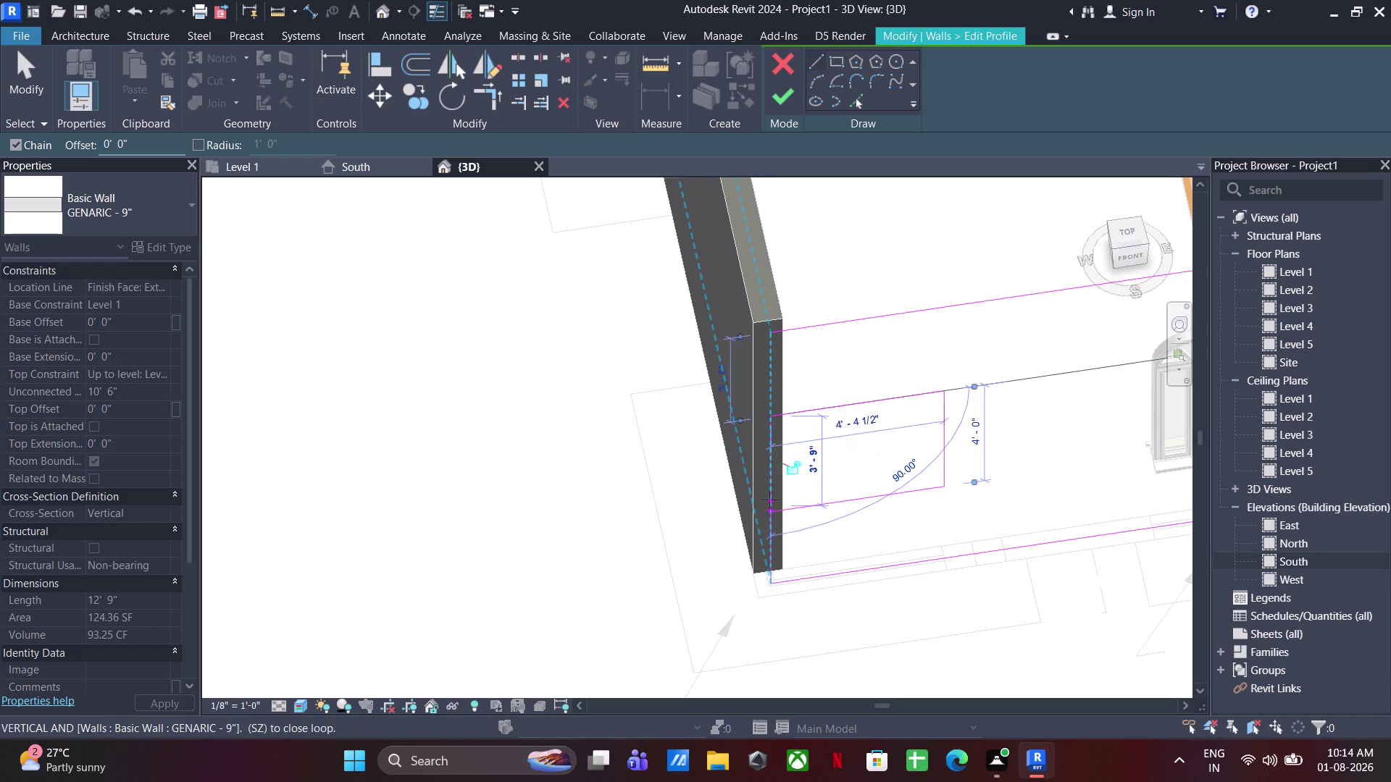
click(771, 337)
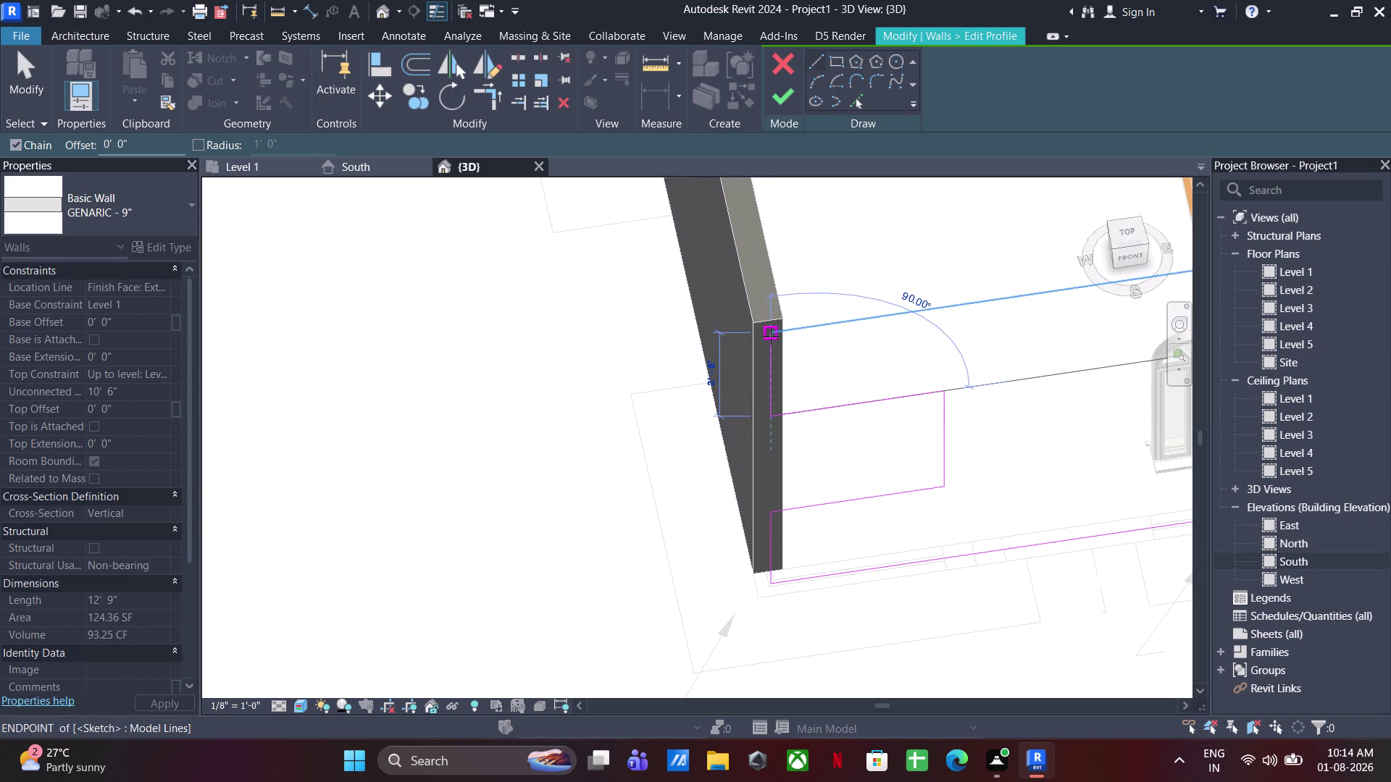
Finish the profile edit to cut the rectangular opening, then deselect the wall.
key(Escape)
key(Escape)
key(Escape)
key(Escape)
click(780, 97)
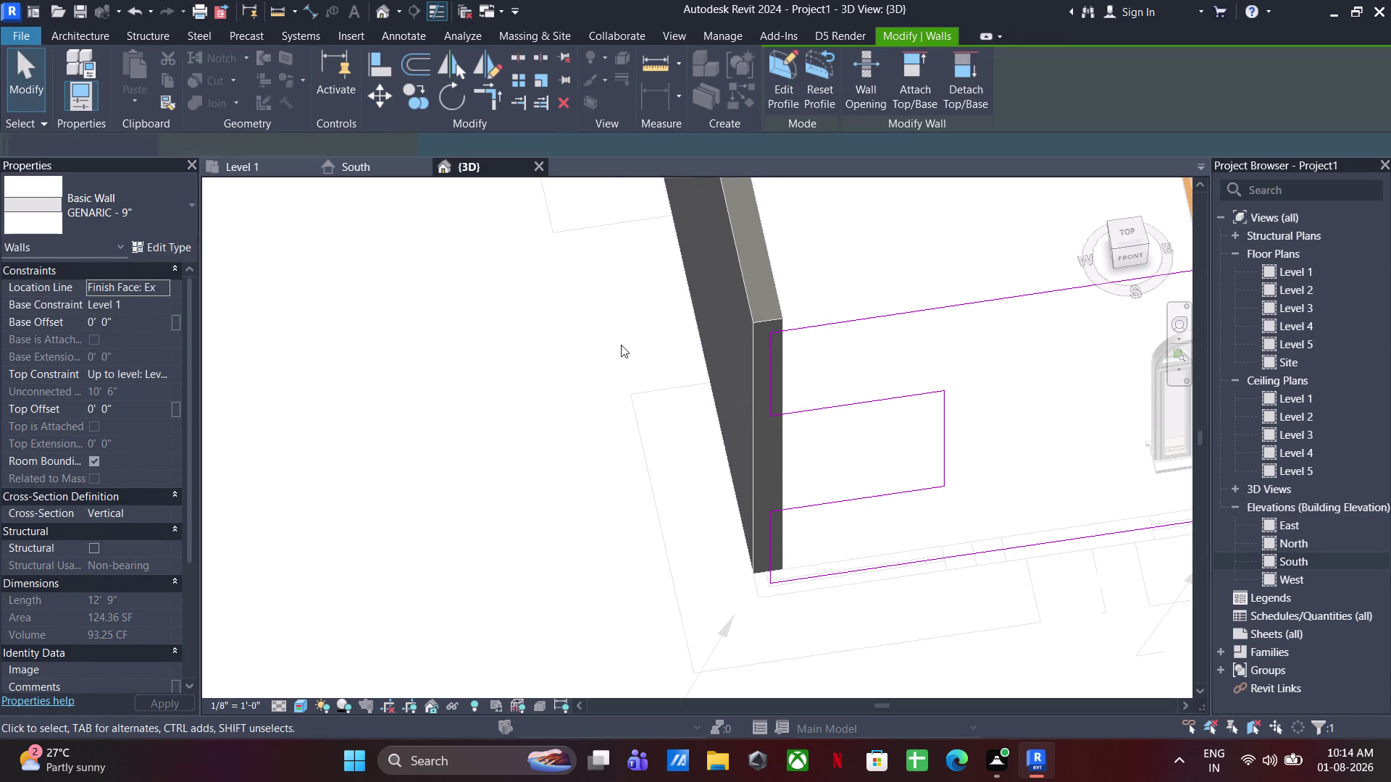
click(477, 443)
scroll(down, 3)
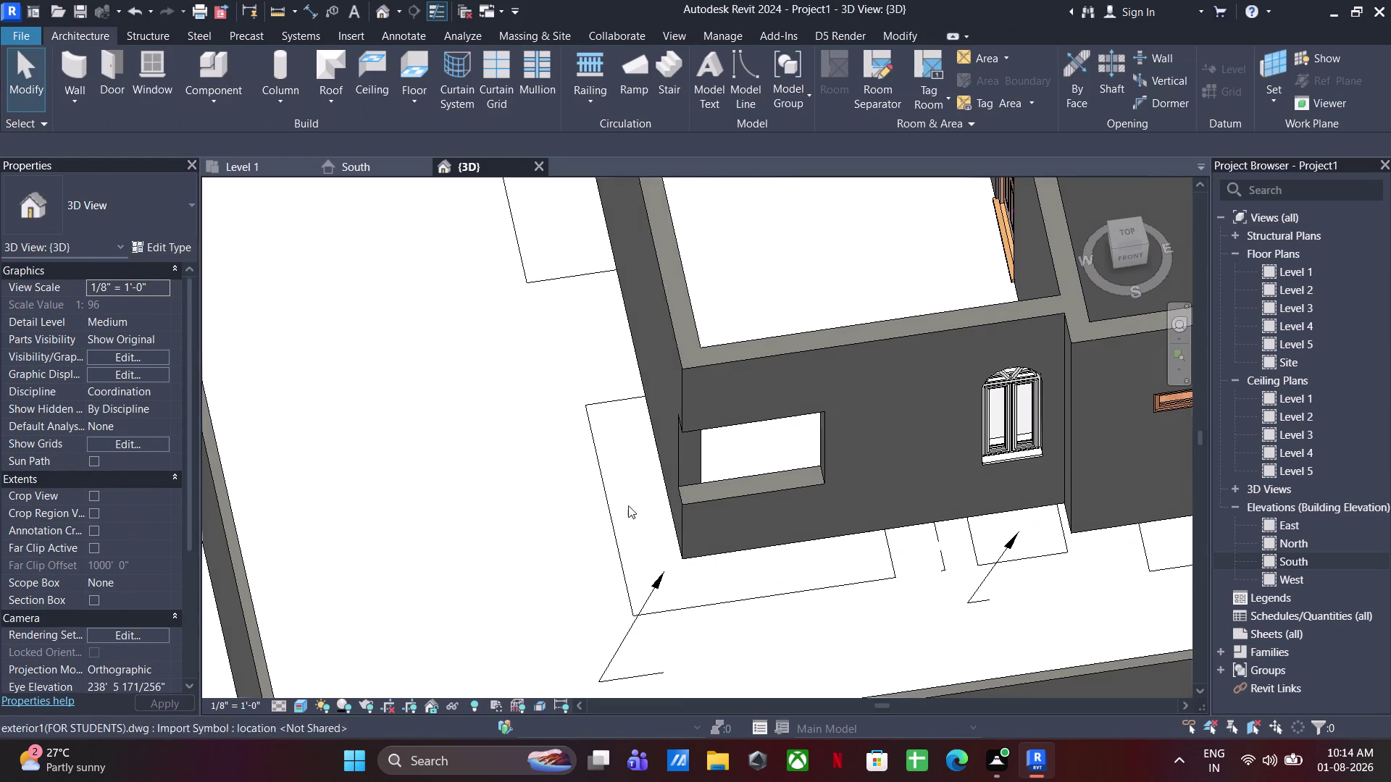
Select the 15'-9" wall and measure 4'-0" from the corner on Level 1.
click(697, 310)
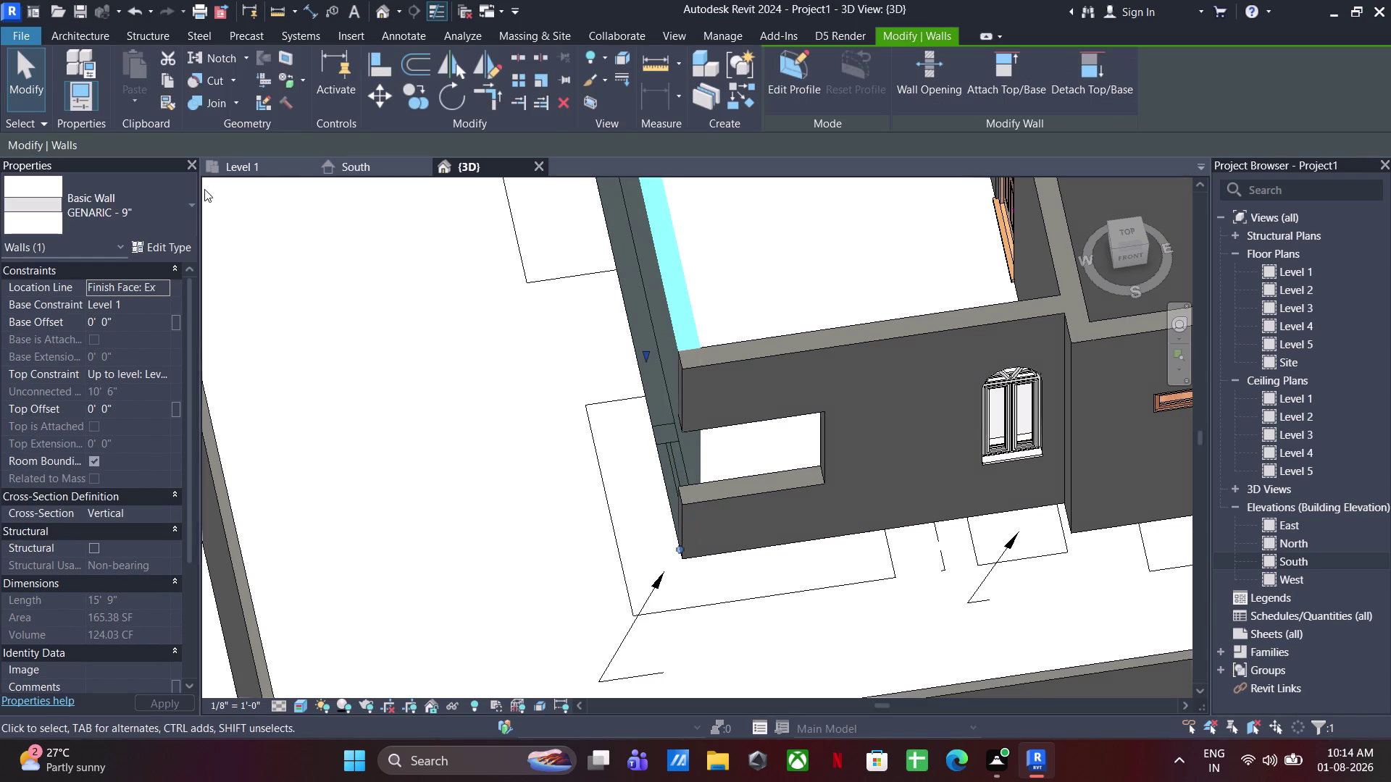
click(259, 165)
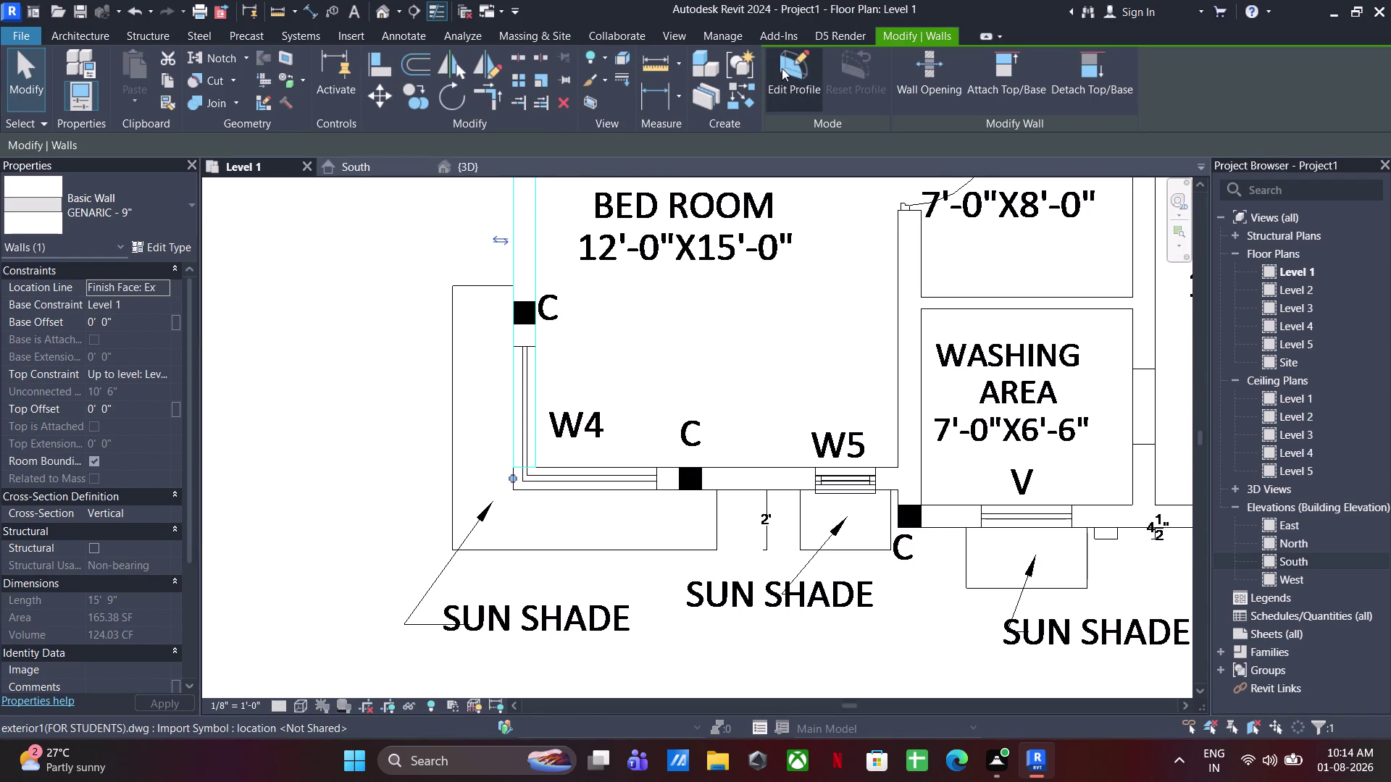
click(654, 64)
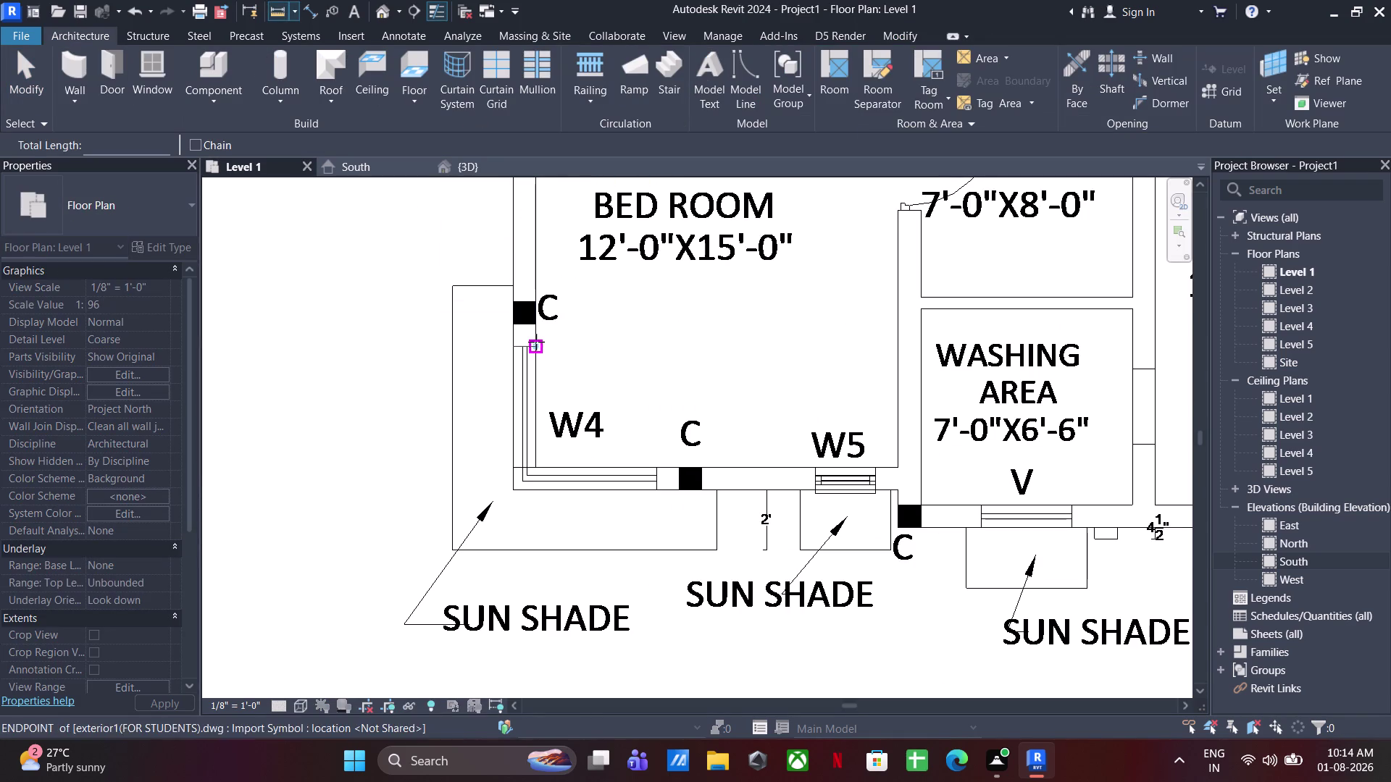
click(542, 345)
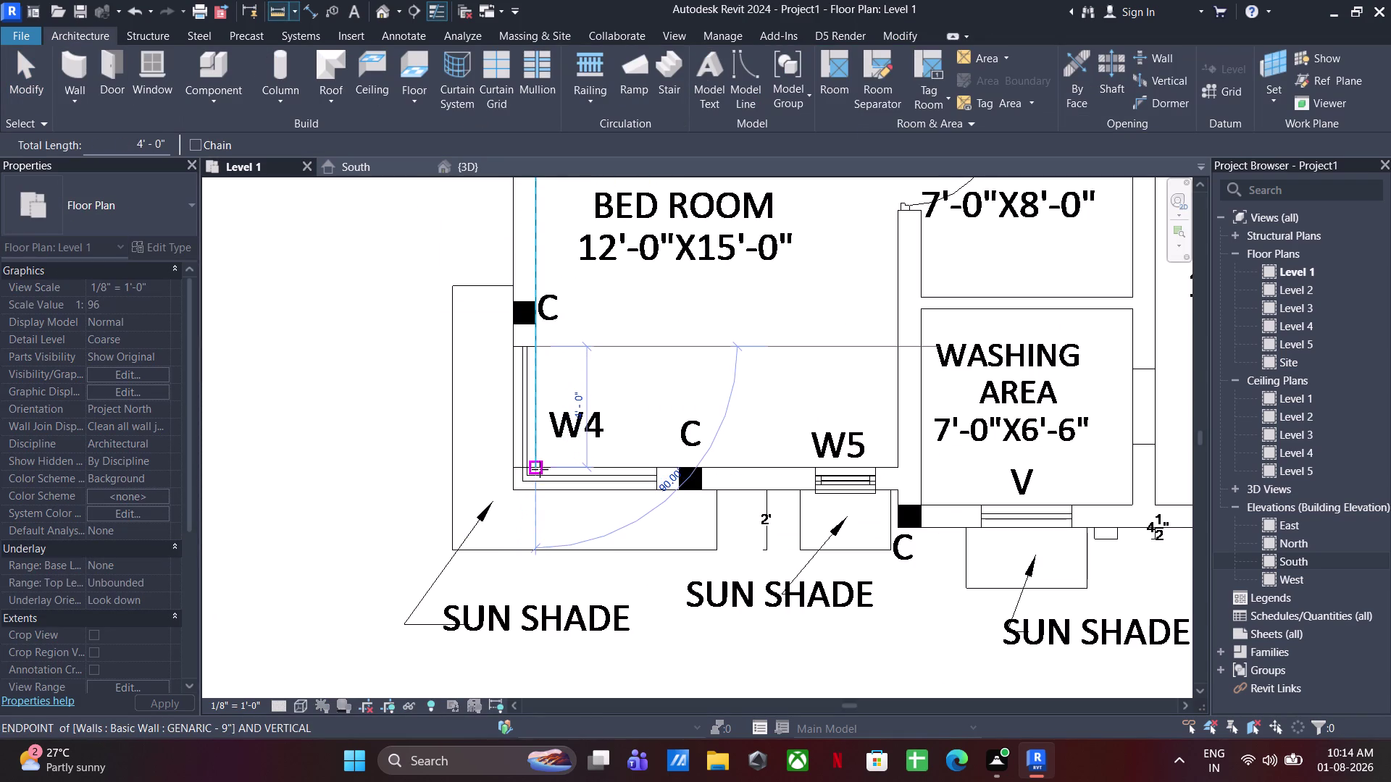
key(Escape)
key(Escape)
key(Escape)
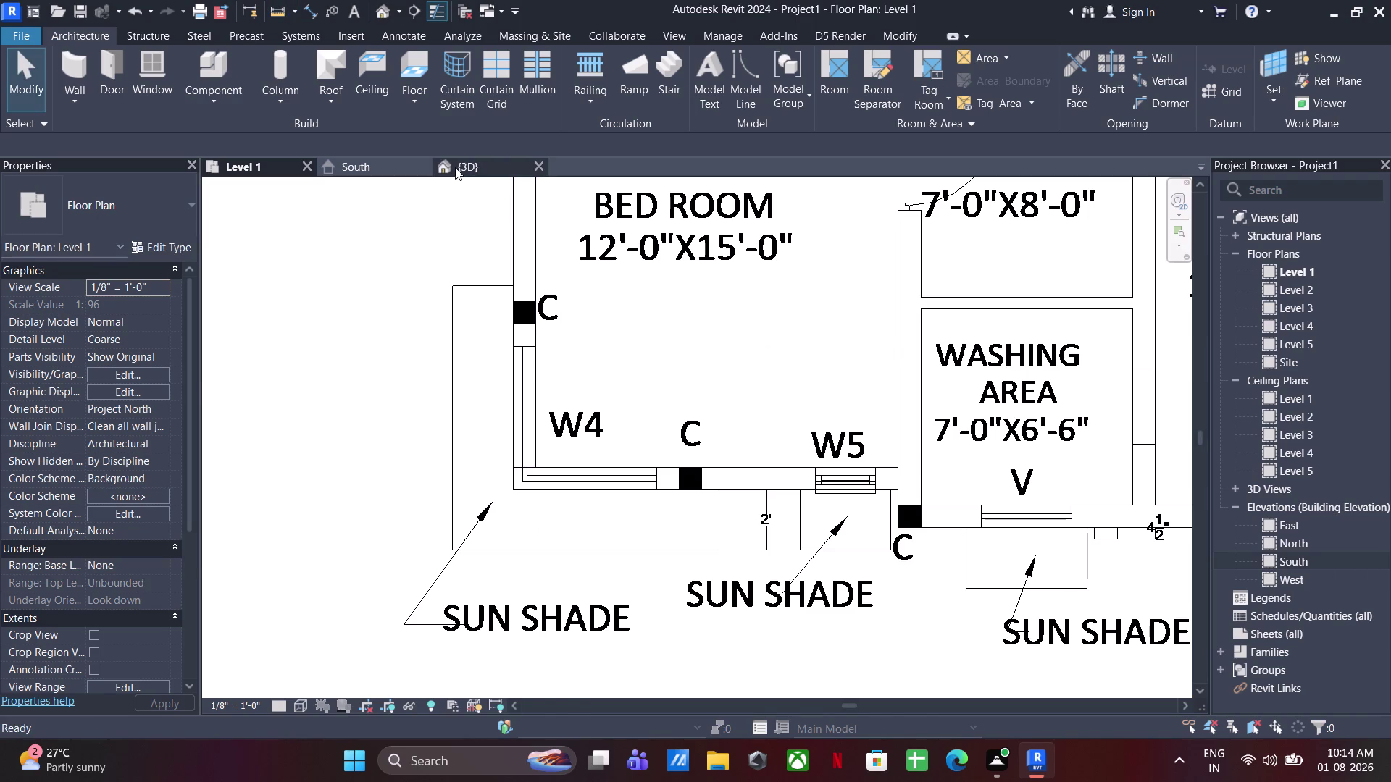
Return to the 3D view and reselect the adjoining 15'-9" wall.
click(455, 167)
click(672, 323)
scroll(down, 3)
middle_drag(581, 499, 760, 453)
click(781, 91)
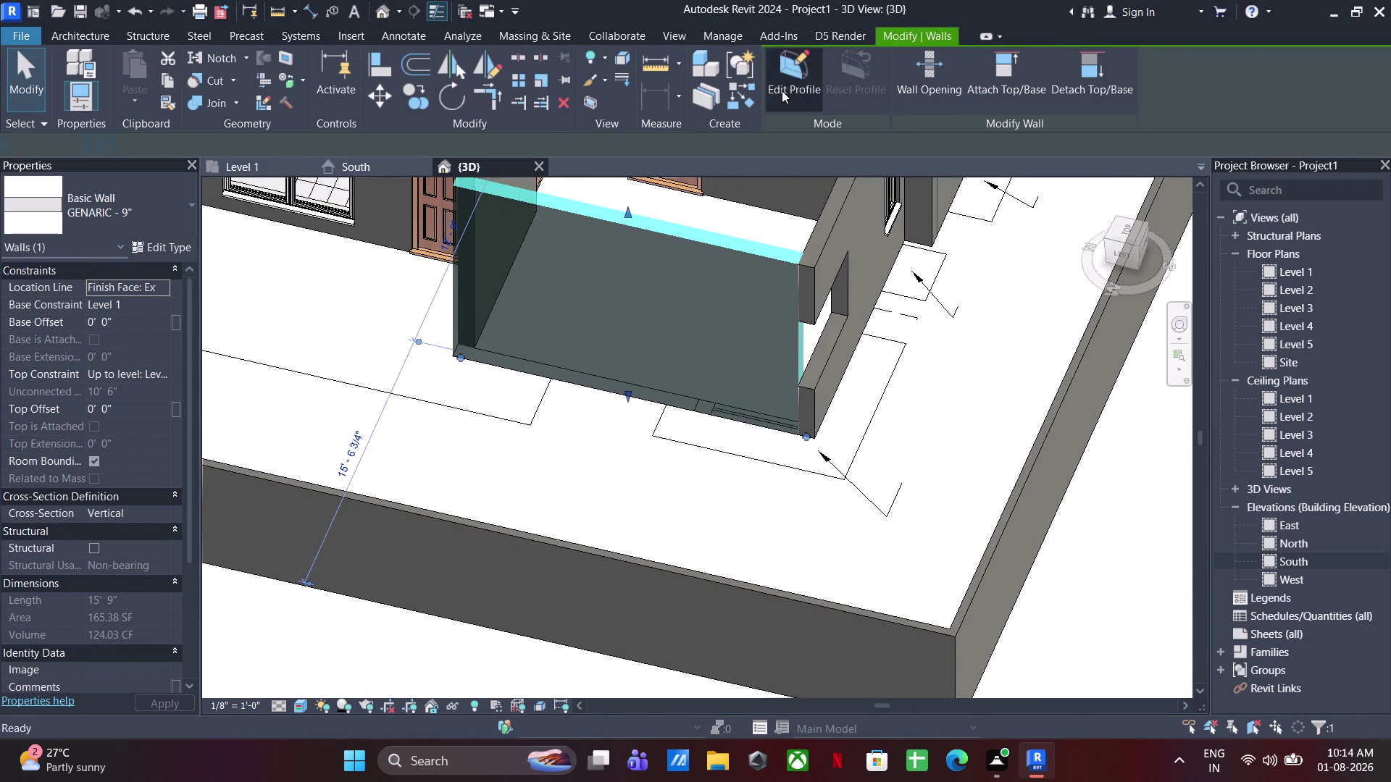
Delete the vertical profile line at the 15'-9" wall's end.
scroll(up, 3)
drag(864, 291, 823, 335)
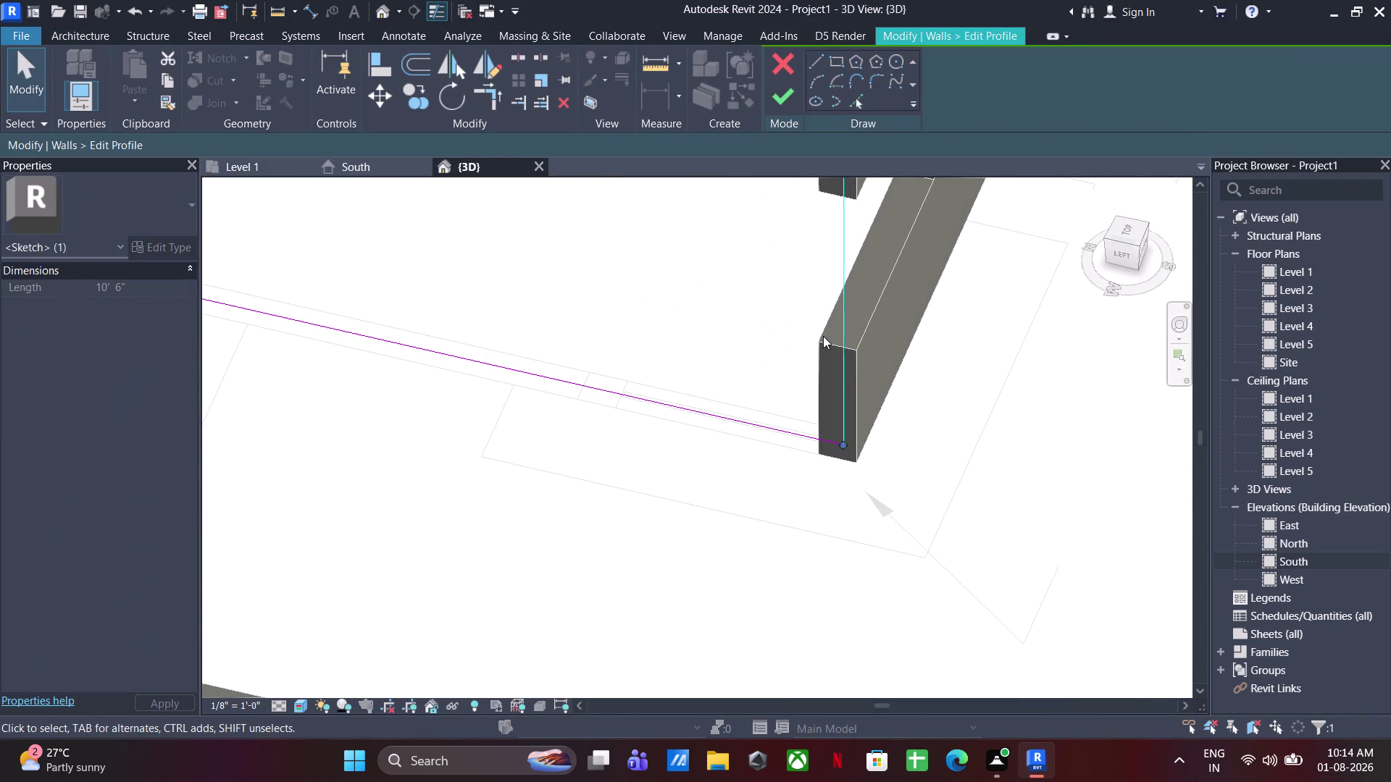
key(Delete)
Draw the notch's 3' horizontal edge from the wall's bottom corner.
click(807, 63)
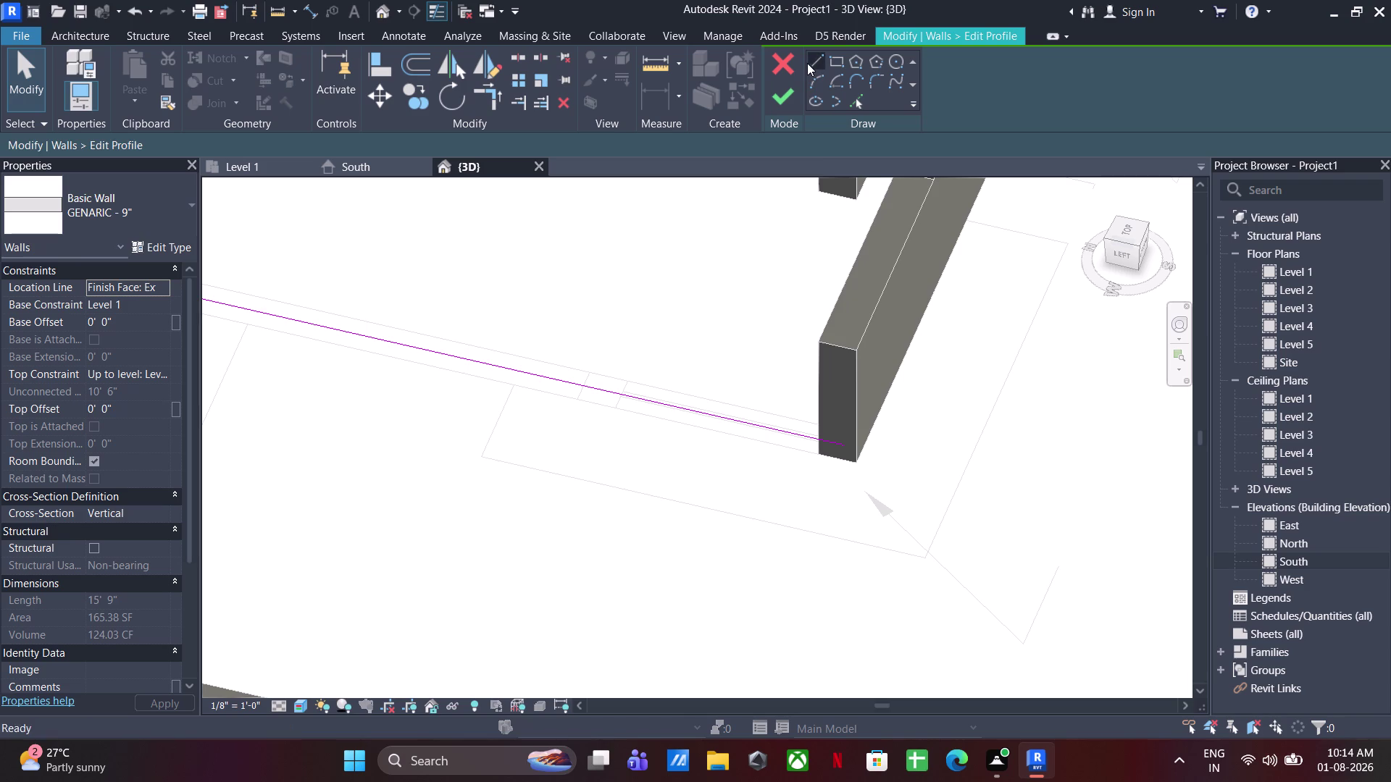
click(842, 448)
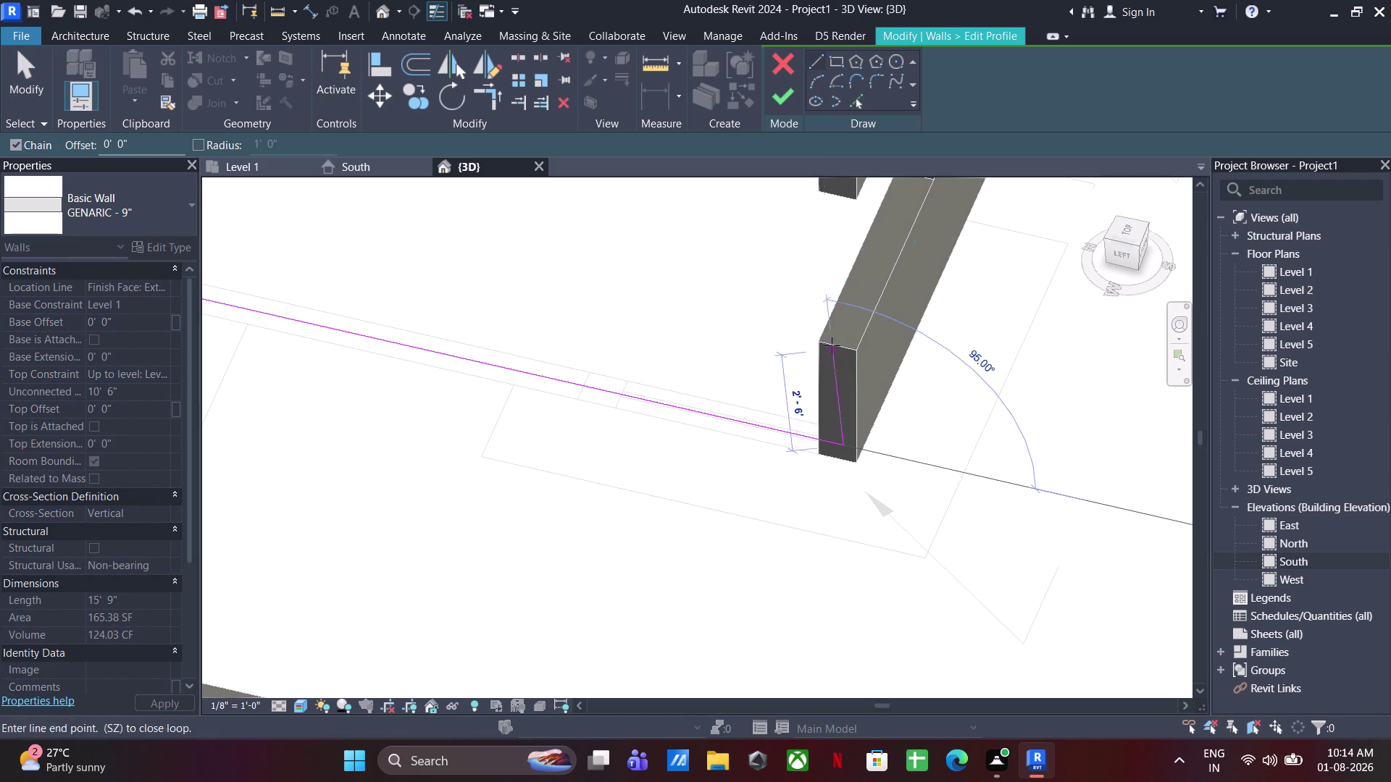
text(3)
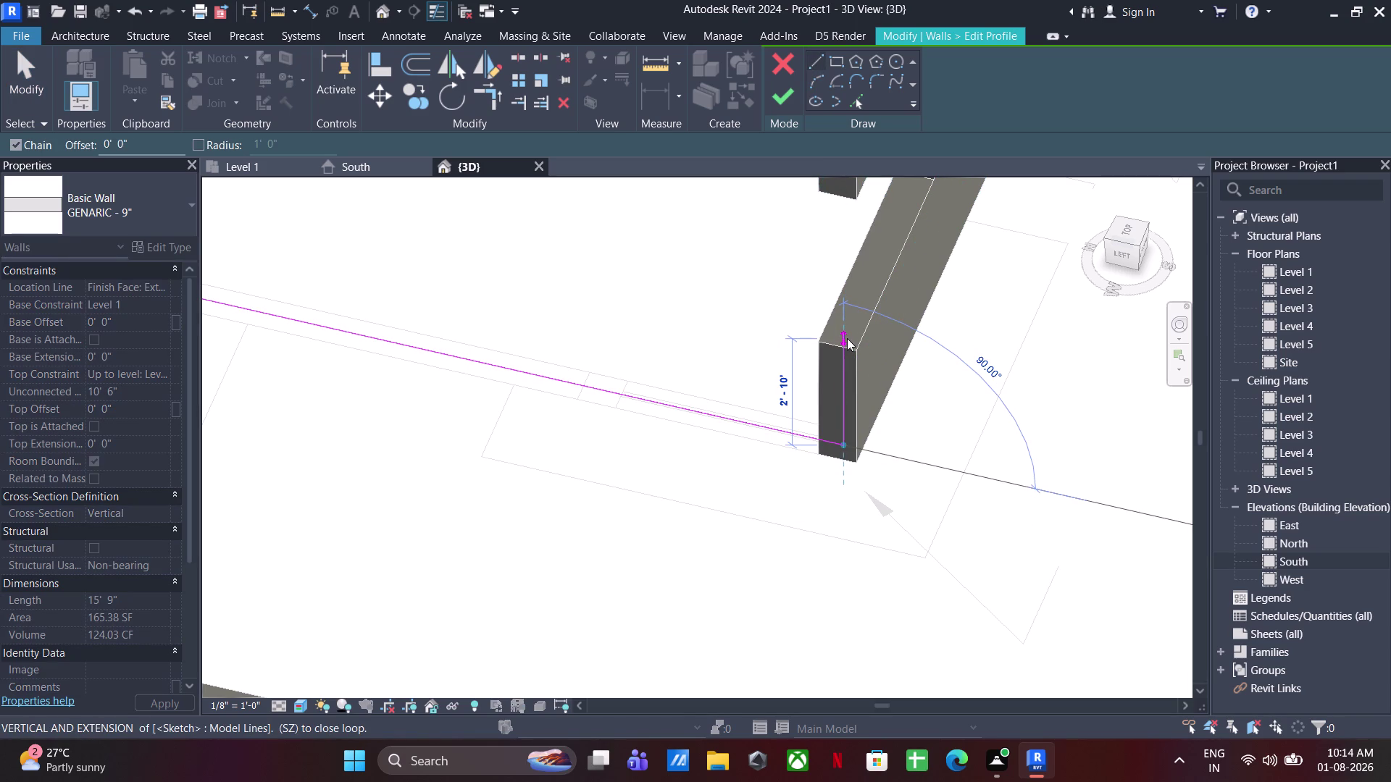
text(')
key(Return)
scroll(down, 3)
middle_drag(836, 351, 893, 419)
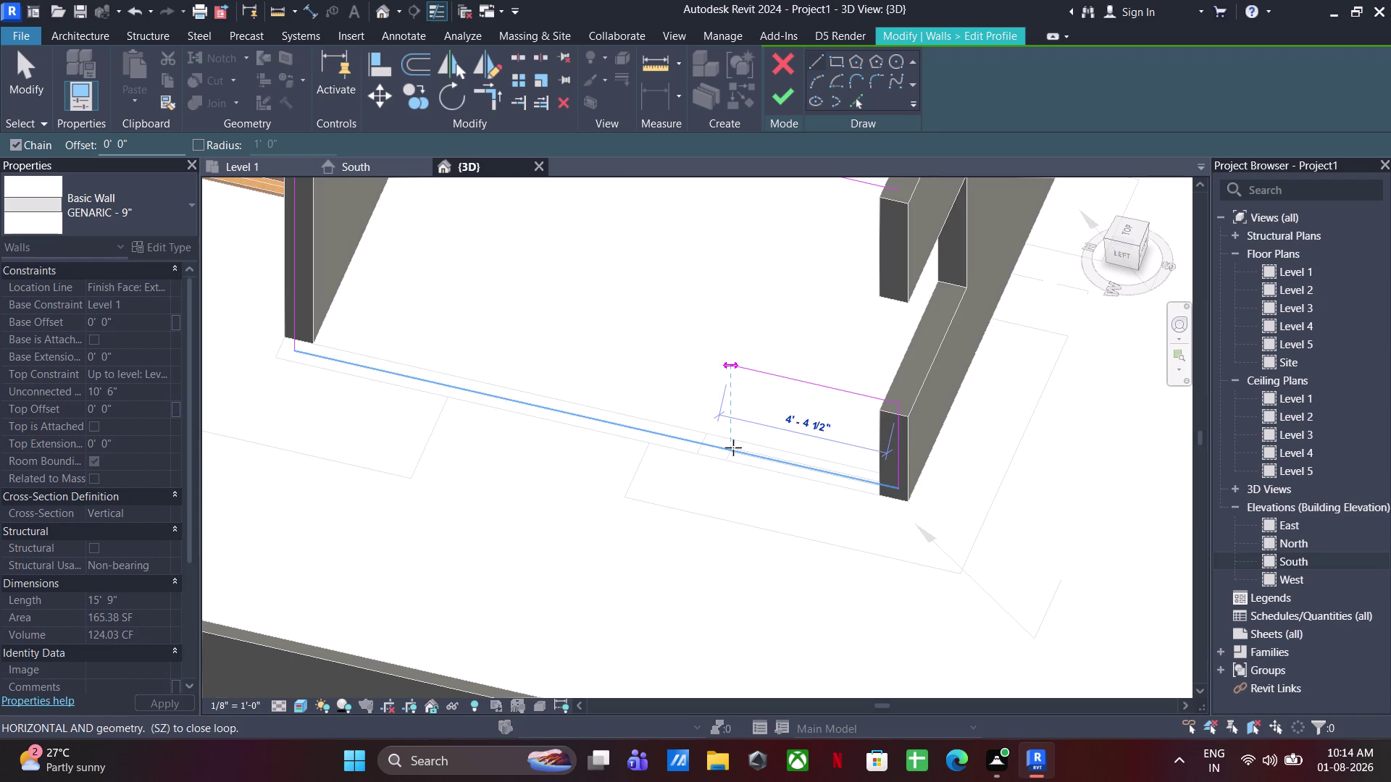
click(733, 448)
Add the 4' vertical edge and the top edge, closing the notch at the corner.
text(4)
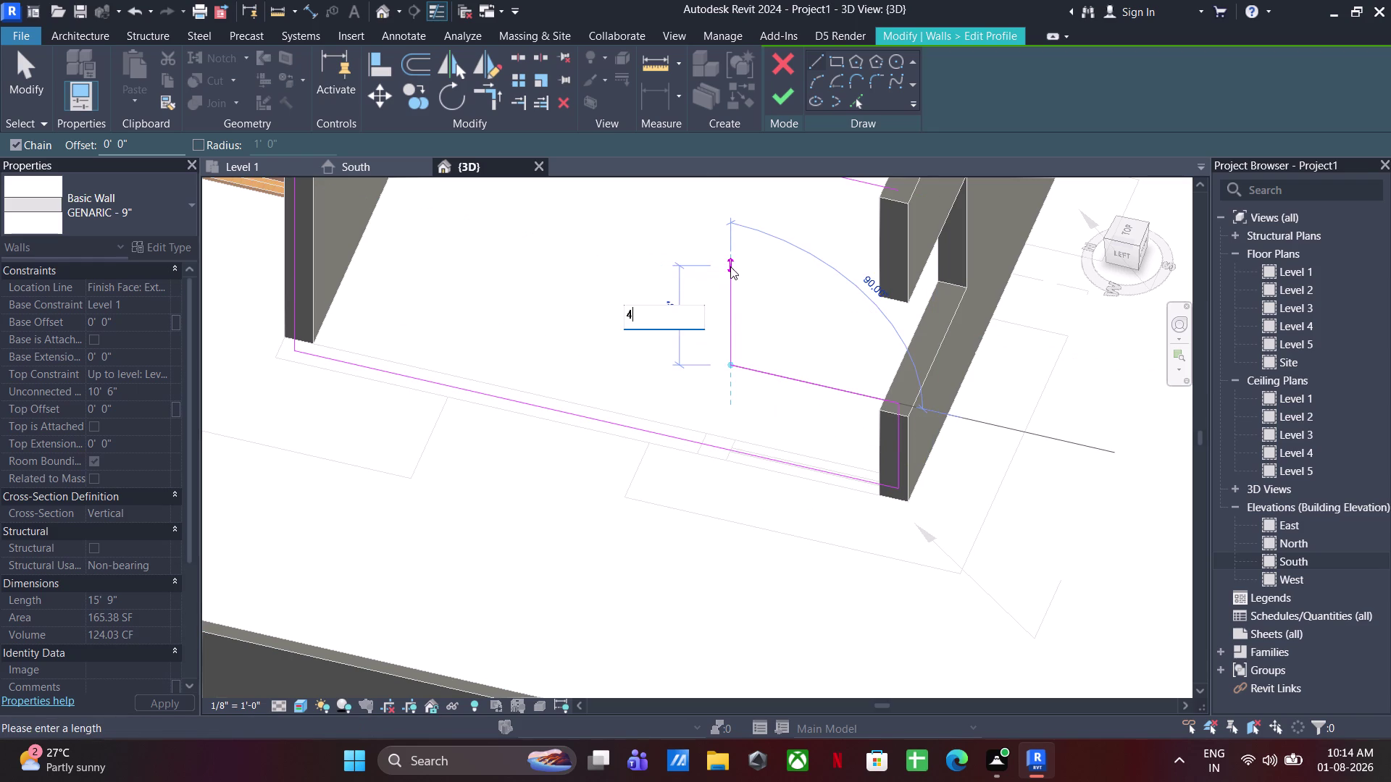
text(')
key(Return)
middle_drag(730, 267, 739, 292)
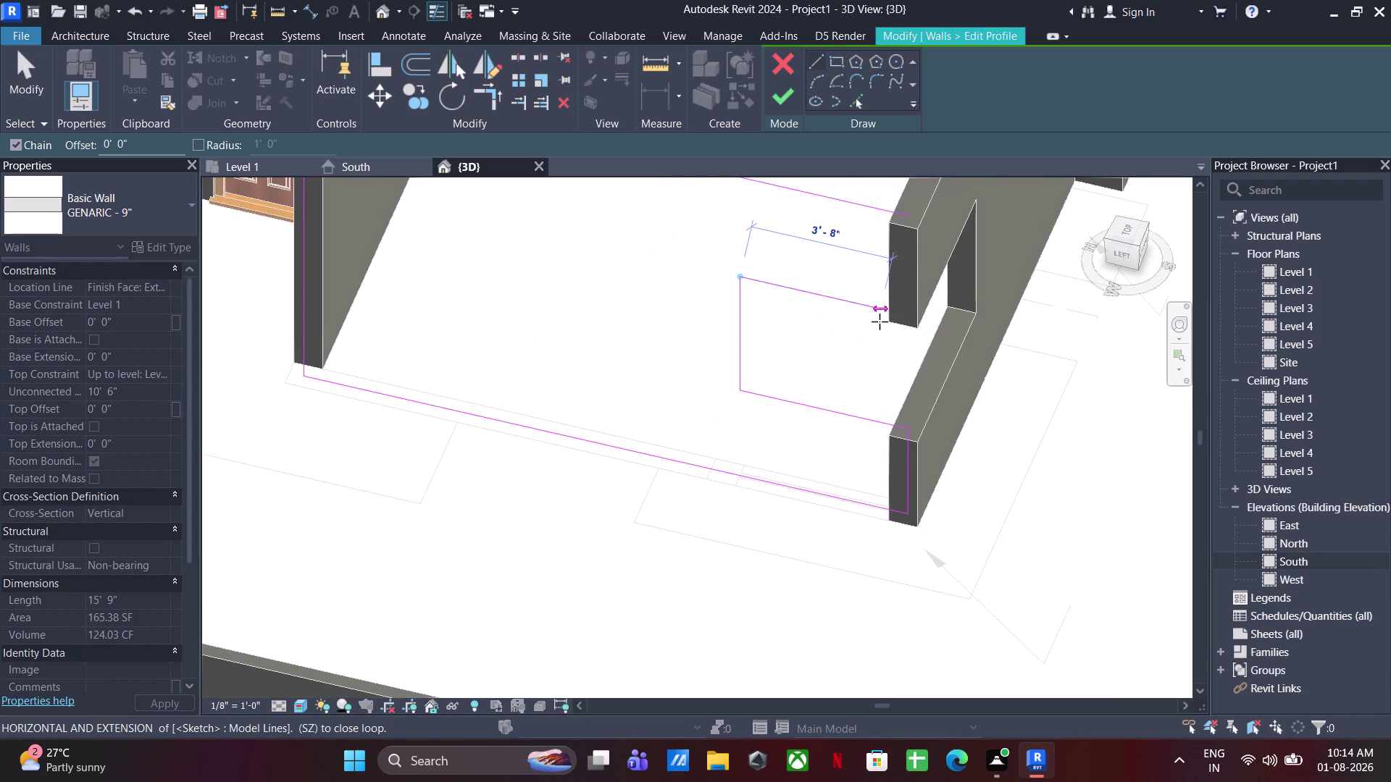
click(909, 429)
middle_drag(895, 303, 912, 403)
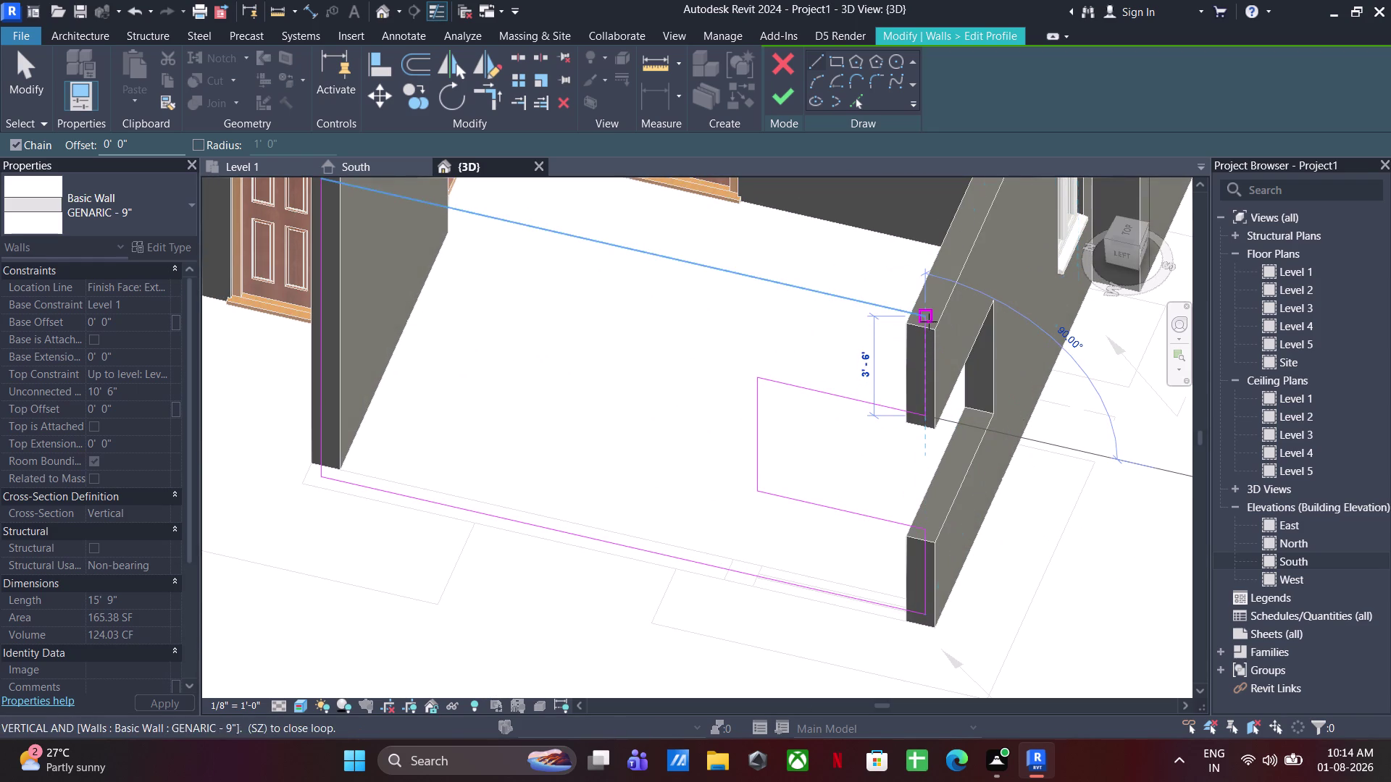
click(928, 322)
Finish the profile edit and orbit to view the wrap-around corner opening.
key(Escape)
key(Escape)
key(Escape)
key(Escape)
click(783, 92)
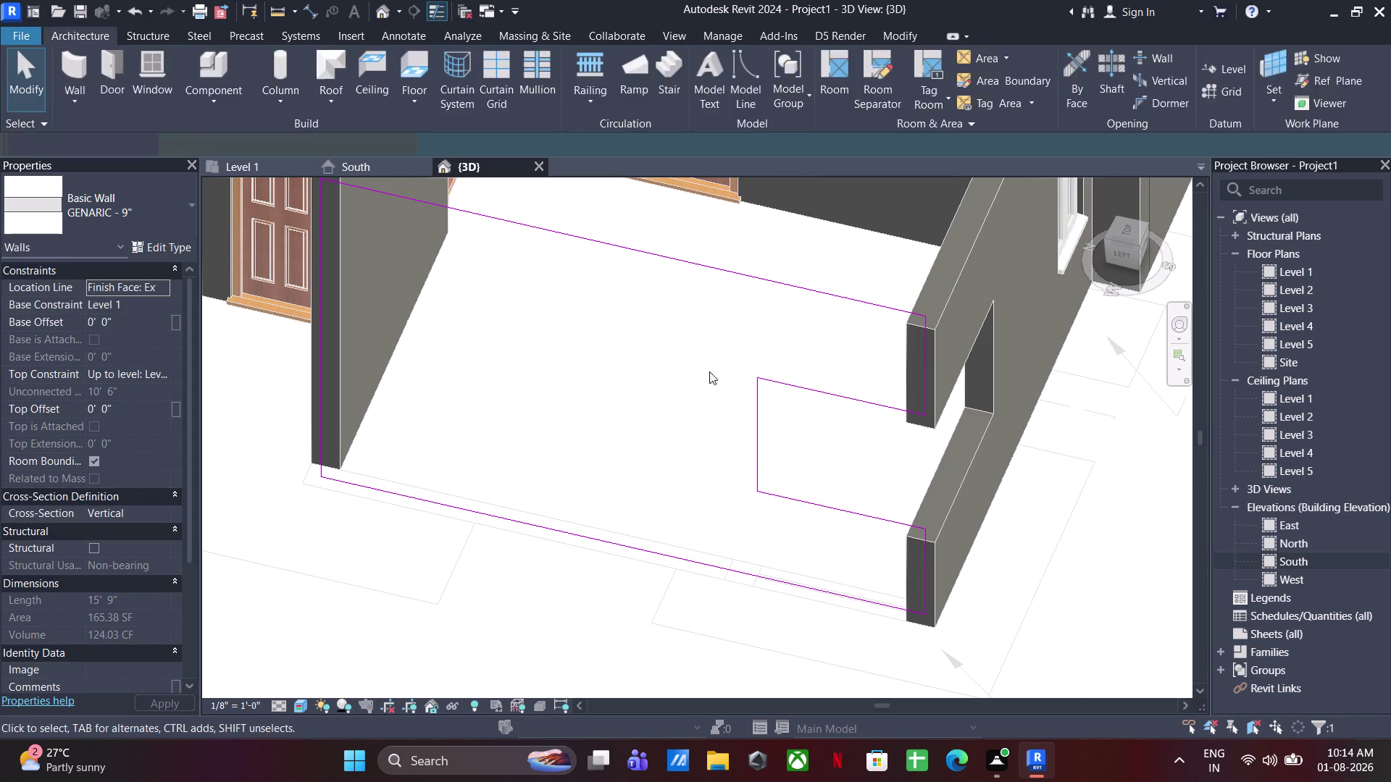
scroll(down, 3)
middle_drag(746, 448, 710, 460)
click(978, 619)
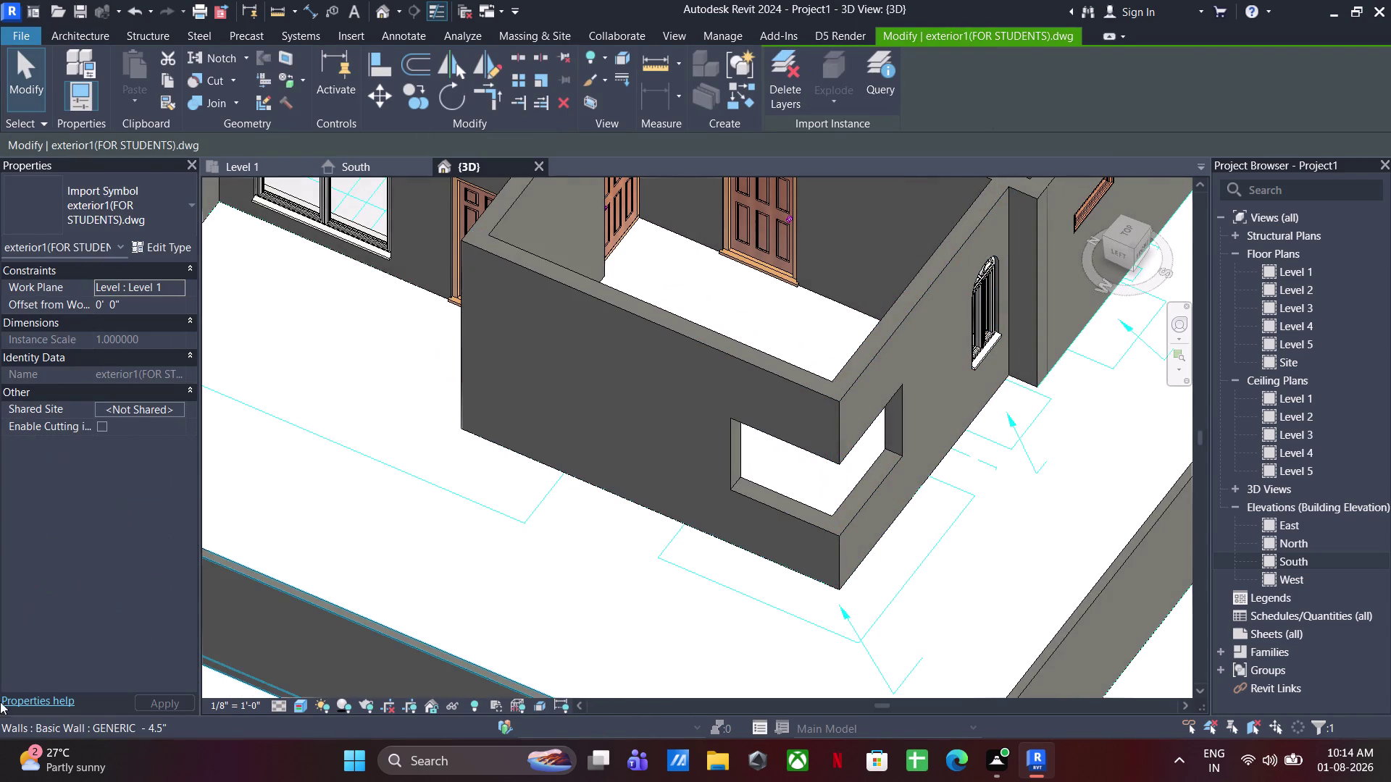
drag(0, 0, 0, 468)
Restore the Revit window and orbit the 3D view around the house walls.
click(1, 535)
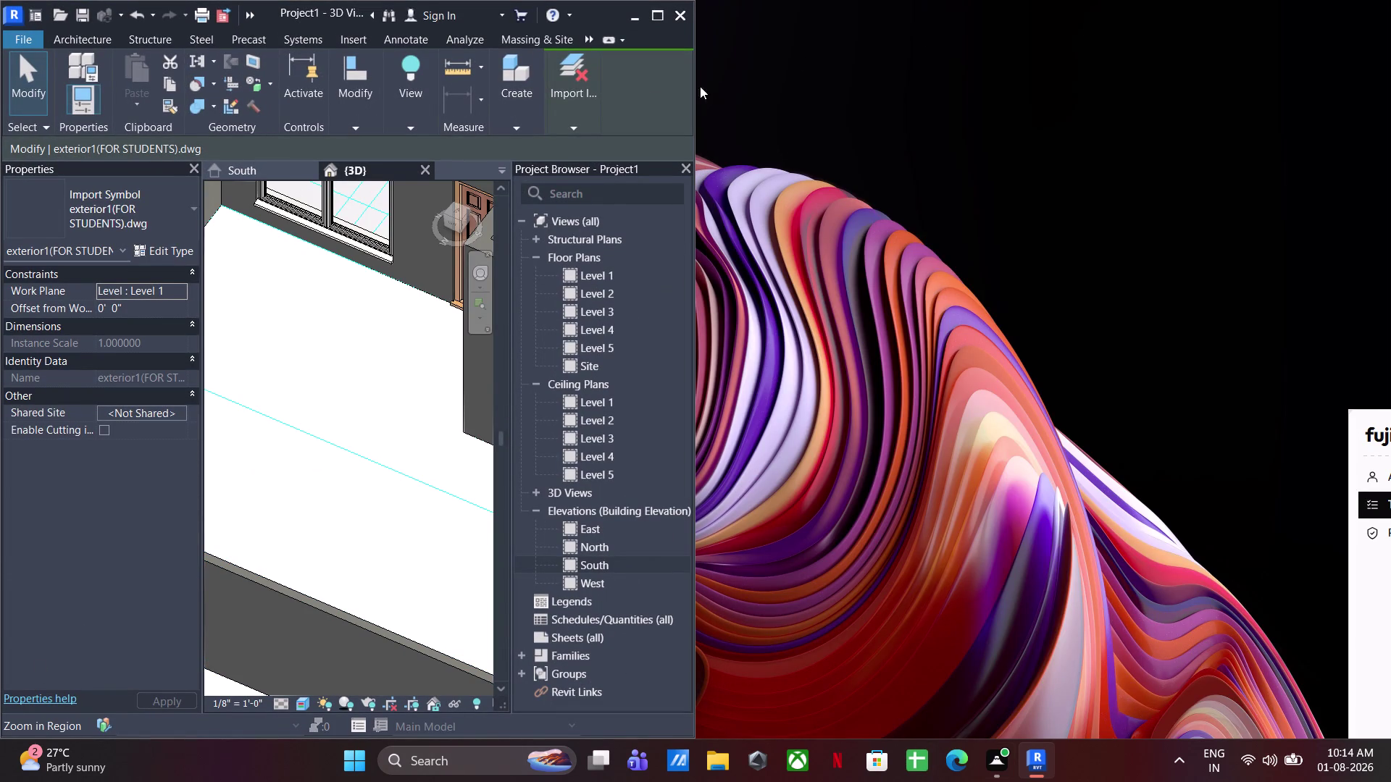
click(653, 14)
scroll(down, 3)
middle_drag(783, 397, 1004, 486)
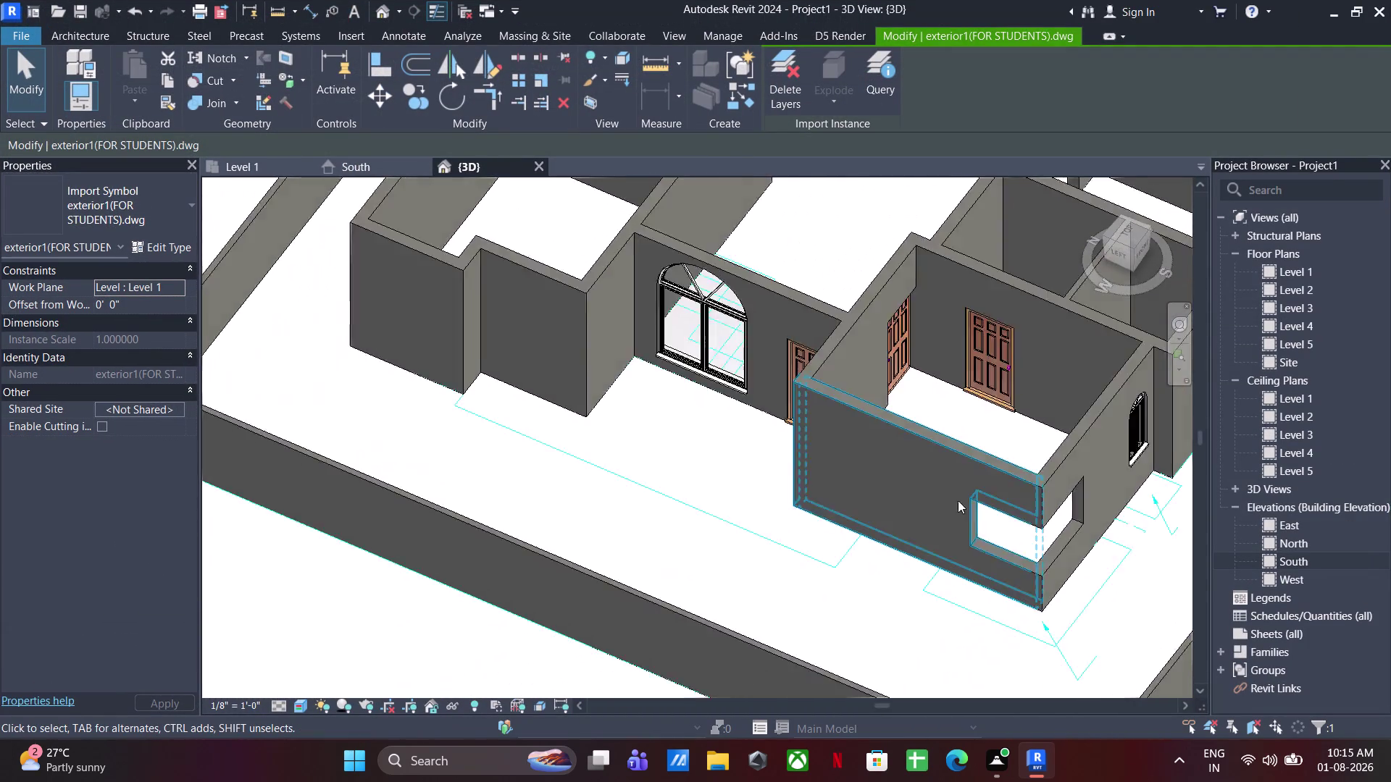
scroll(down, 3)
middle_drag(749, 494, 725, 520)
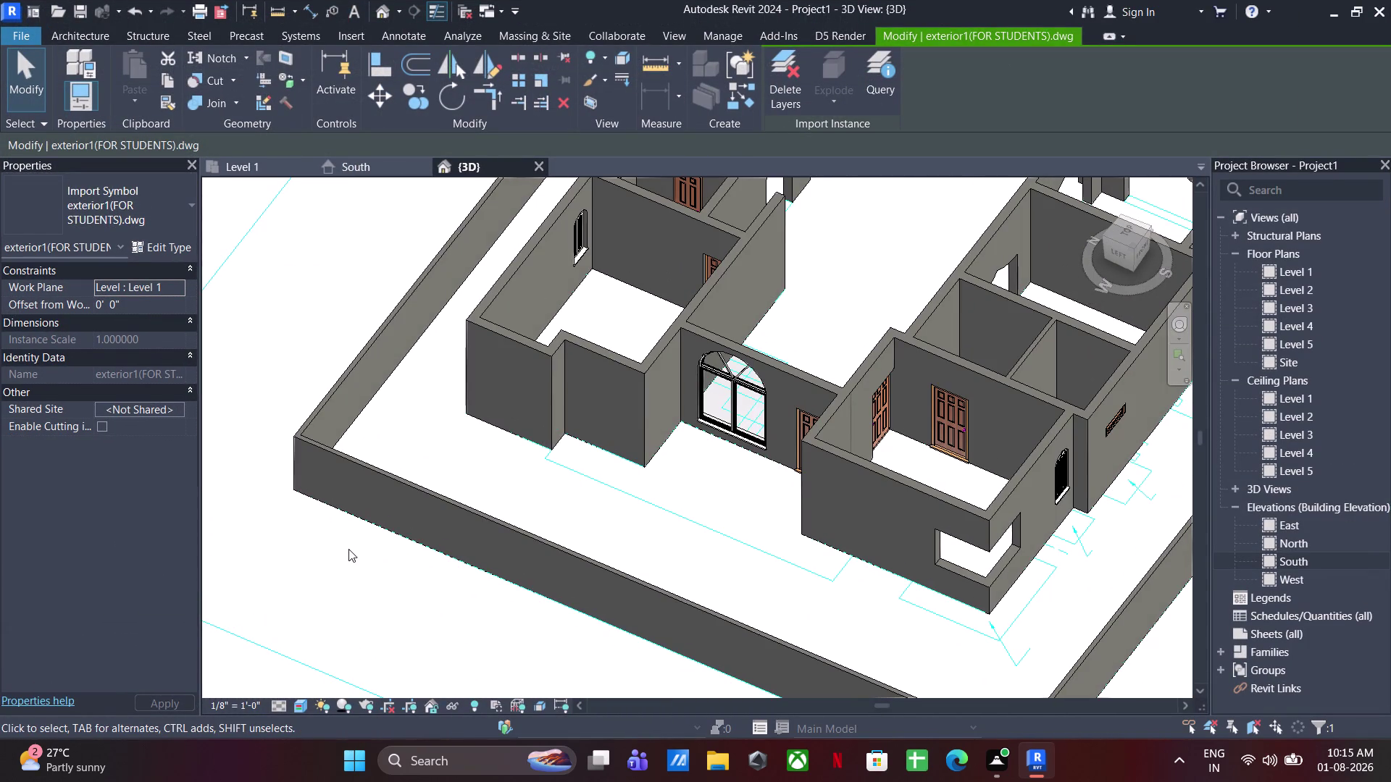
click(261, 170)
scroll(down, 3)
middle_drag(782, 578, 843, 595)
Switch to the Level 1 floor plan and zoom in on the bedroom's W4 wall.
click(649, 424)
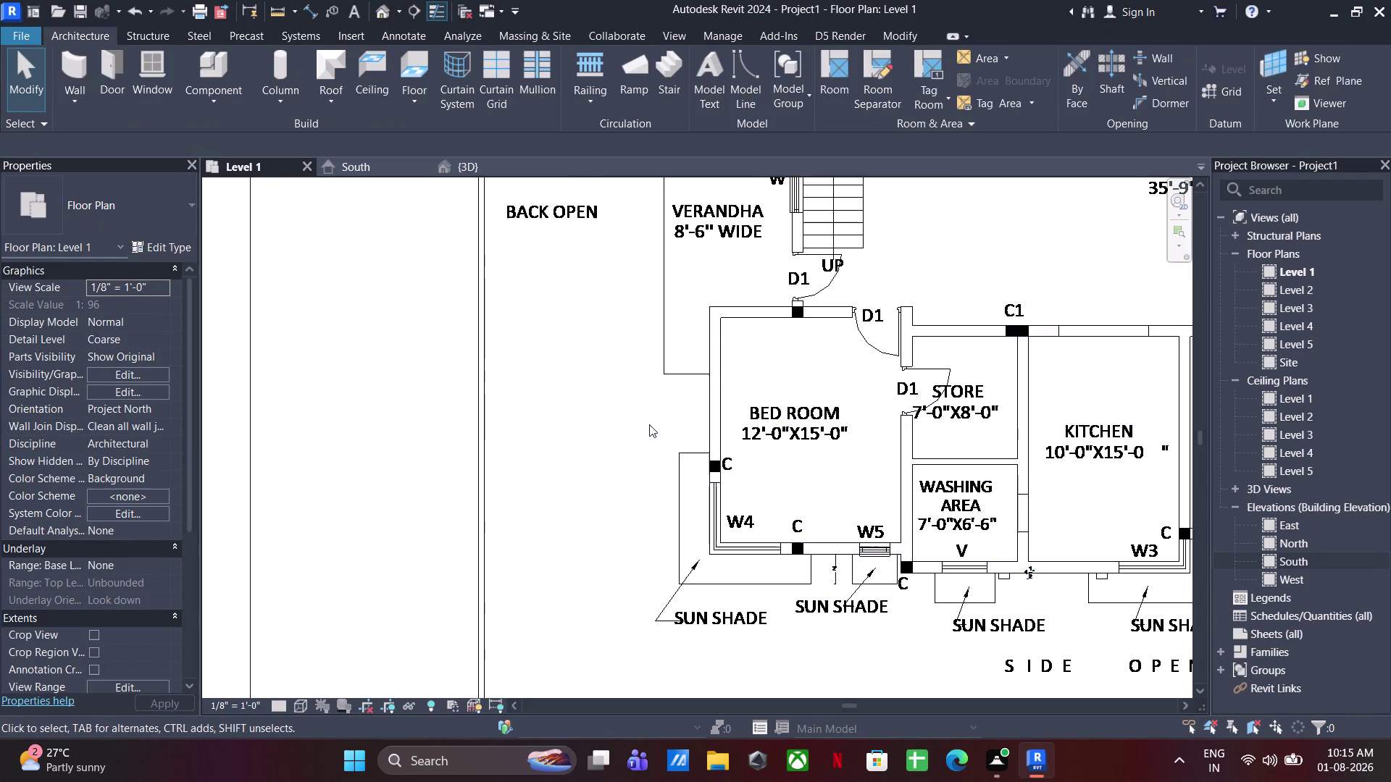
middle_drag(677, 367, 689, 675)
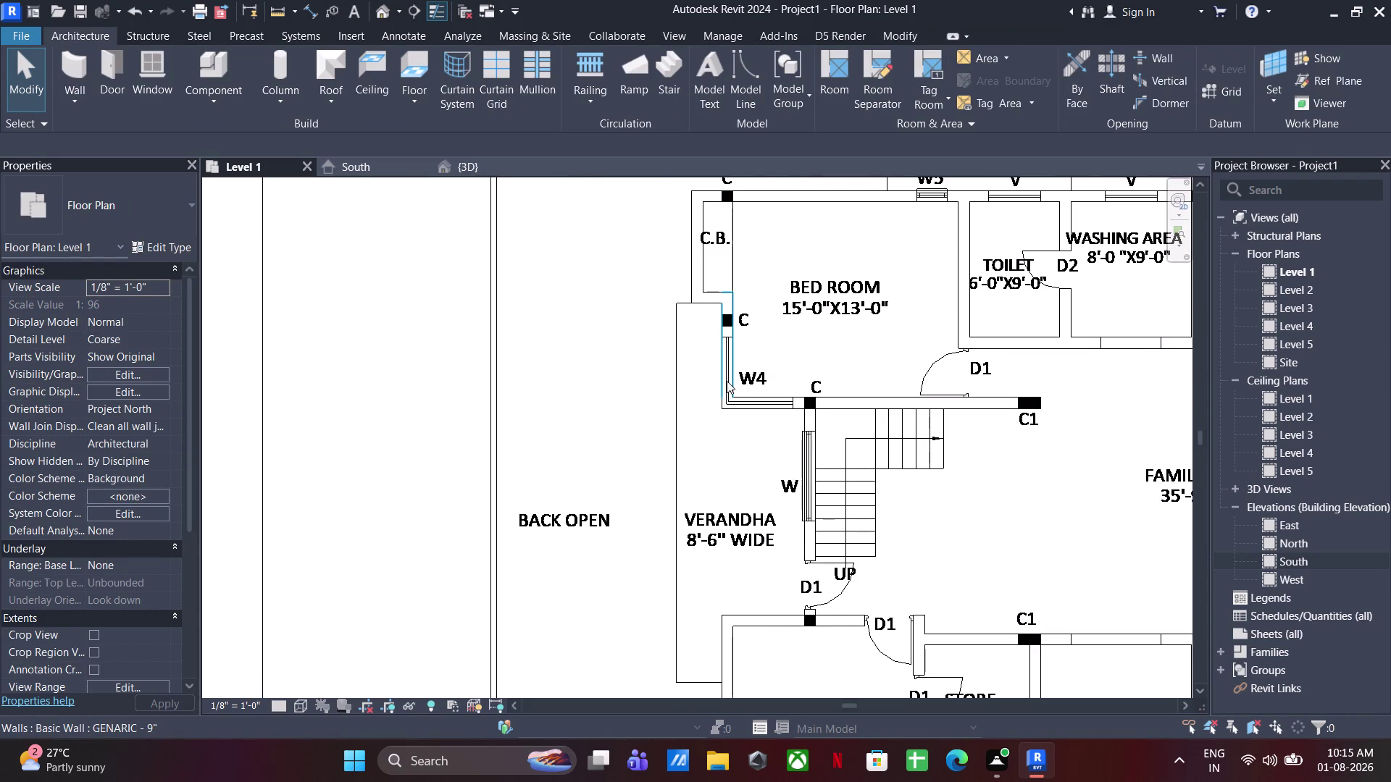
click(727, 380)
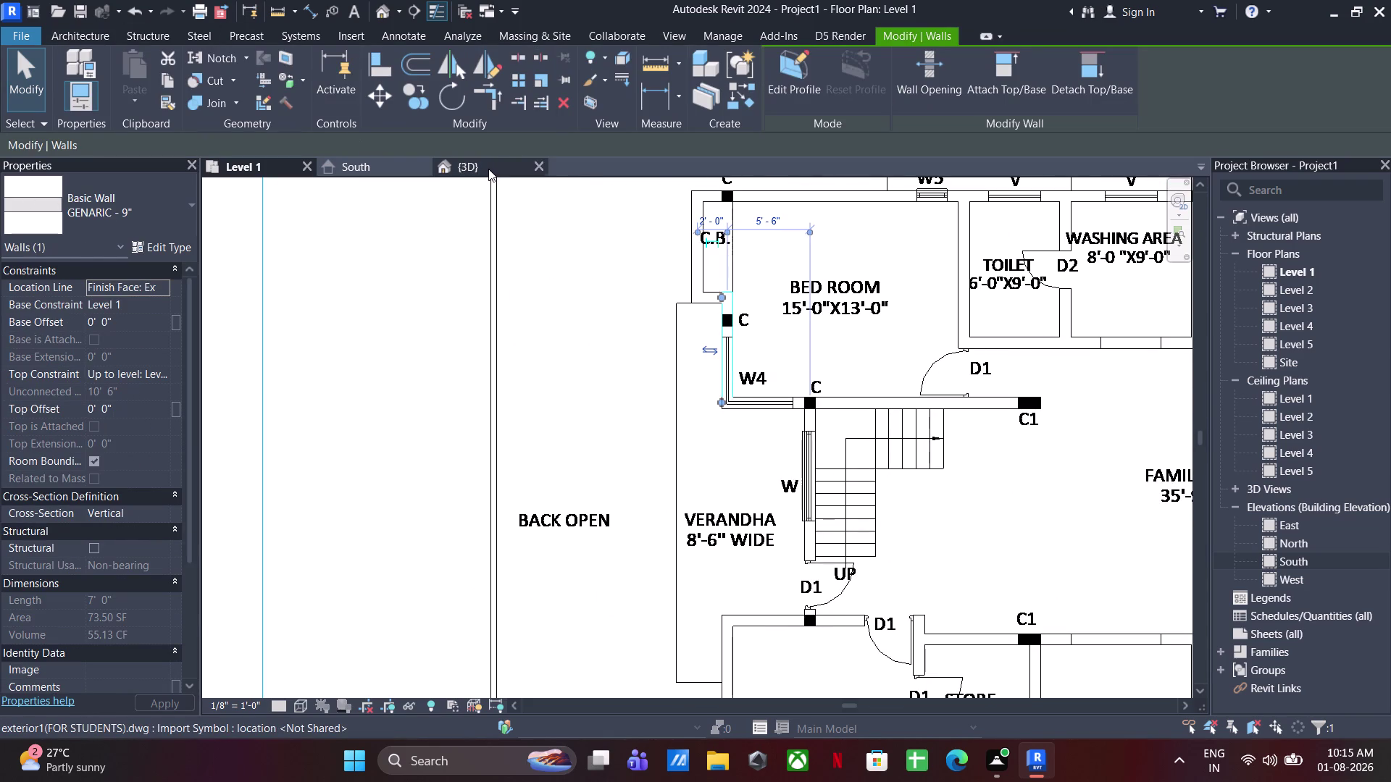
scroll(up, 3)
click(771, 309)
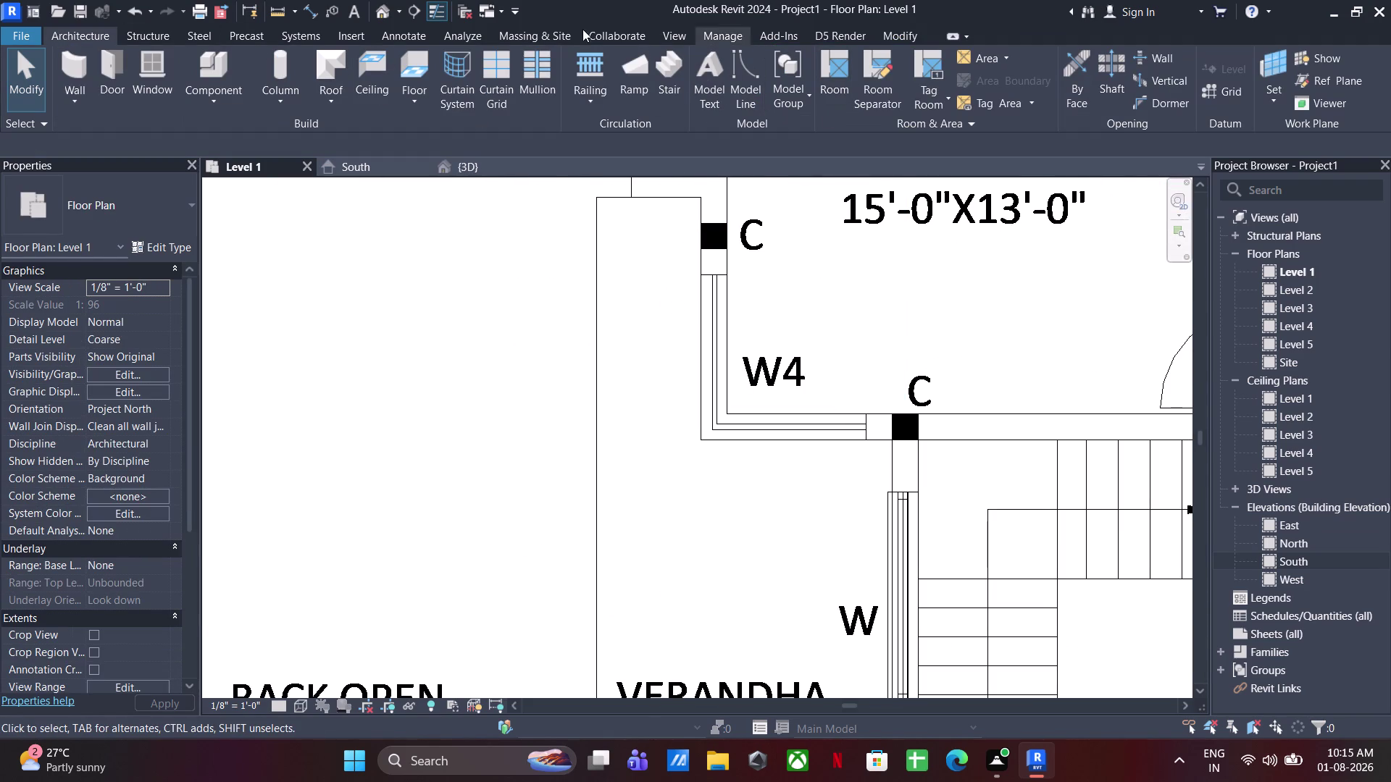
click(284, 10)
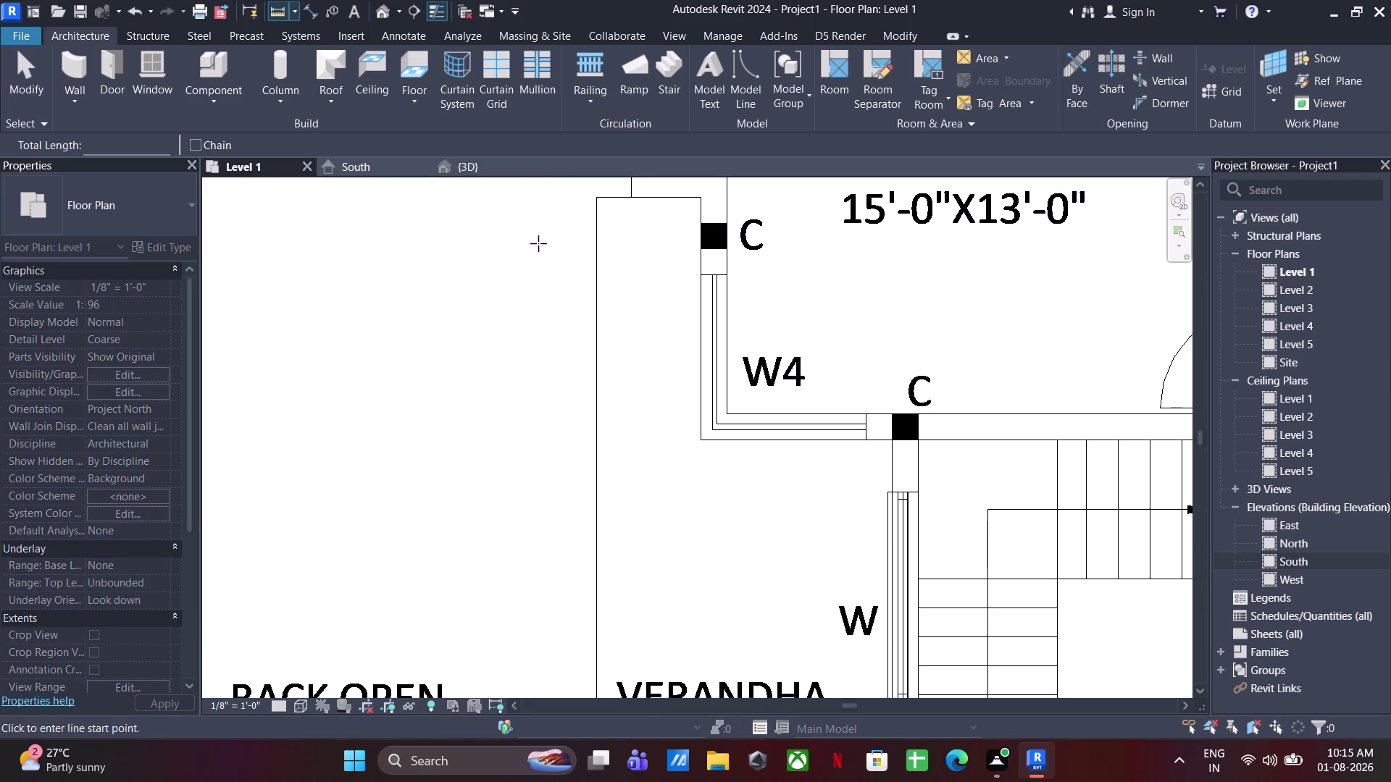
Measure a 4'-0" span up from the W4 wall corner in plan.
scroll(up, 3)
middle_drag(719, 294, 702, 228)
click(732, 203)
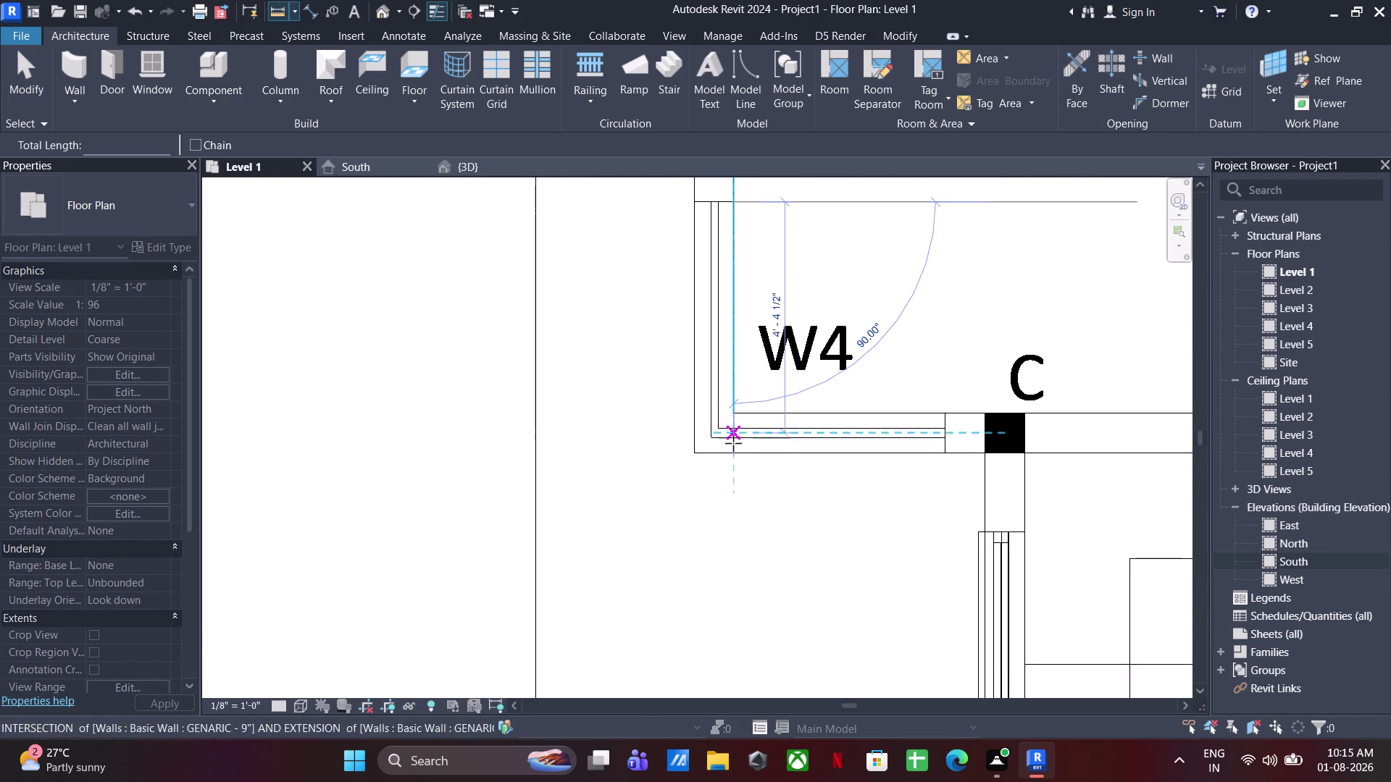
click(736, 407)
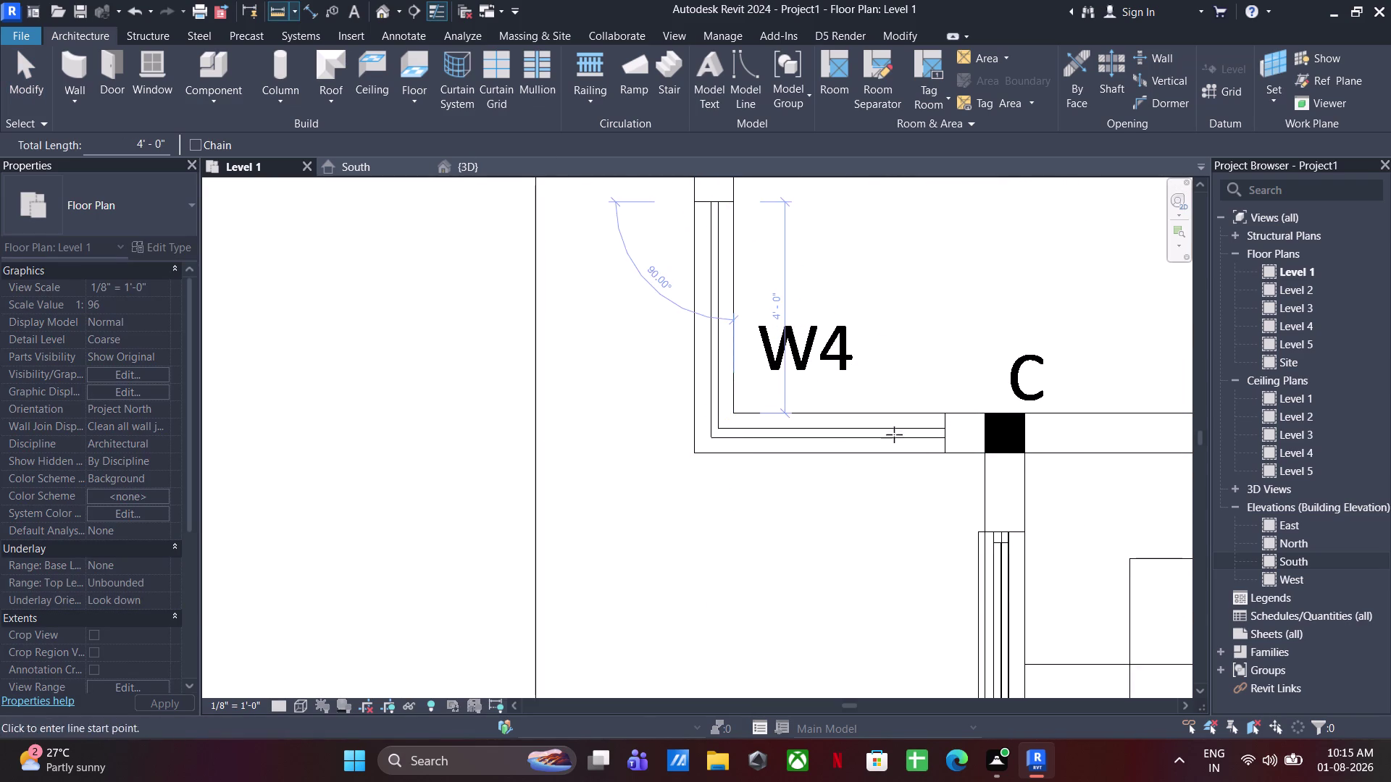
key(Escape)
key(Escape)
key(Escape)
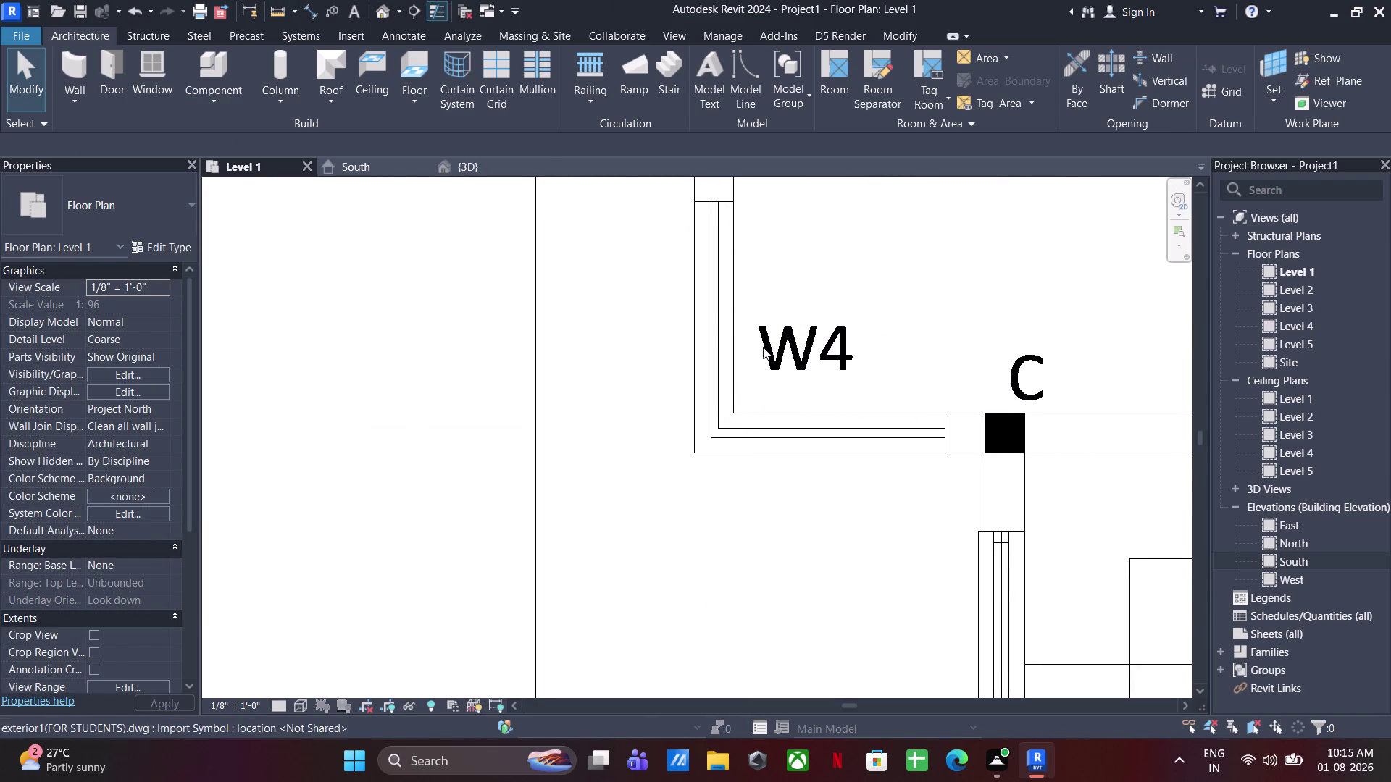
Edit the 7'-0" W4 wall's profile in the 3D view, oriented to face W4.
click(734, 313)
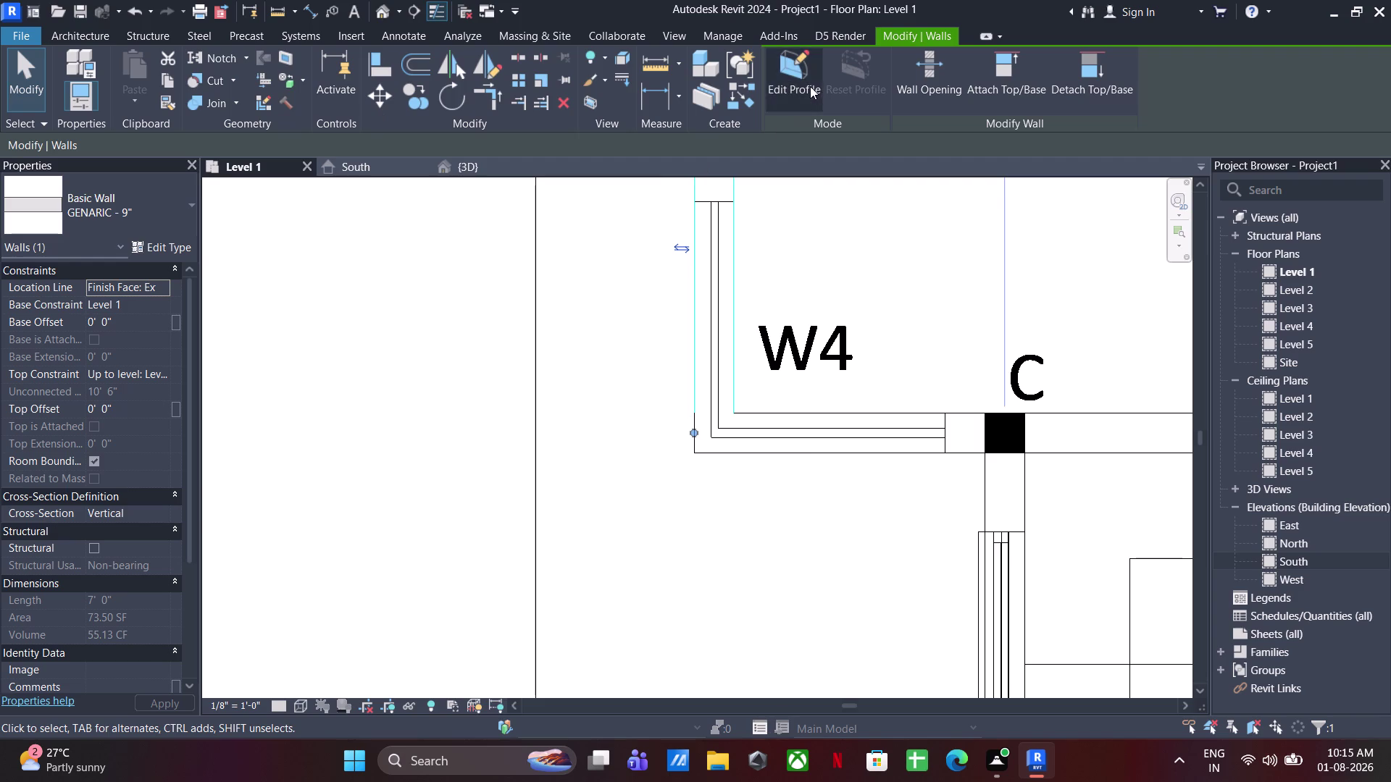
click(810, 87)
click(791, 558)
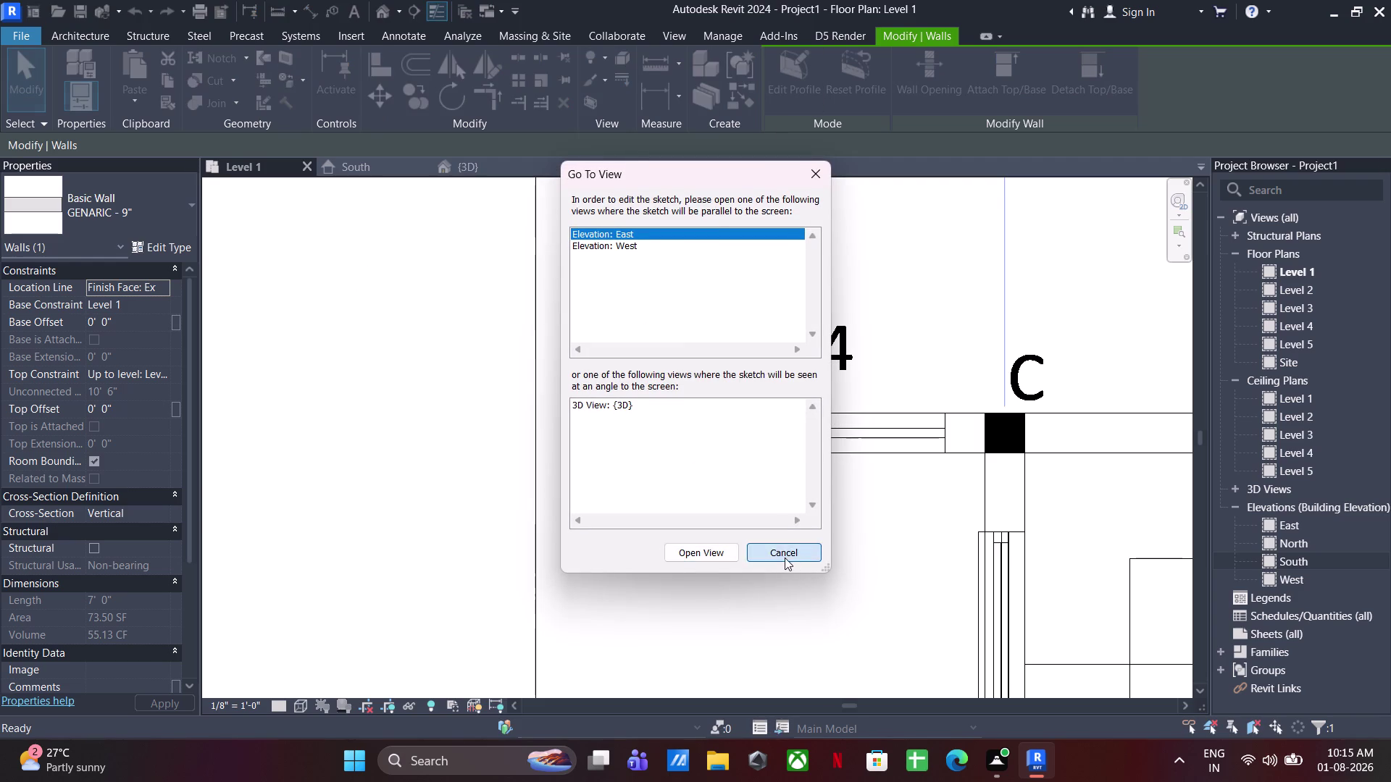
click(466, 166)
click(766, 68)
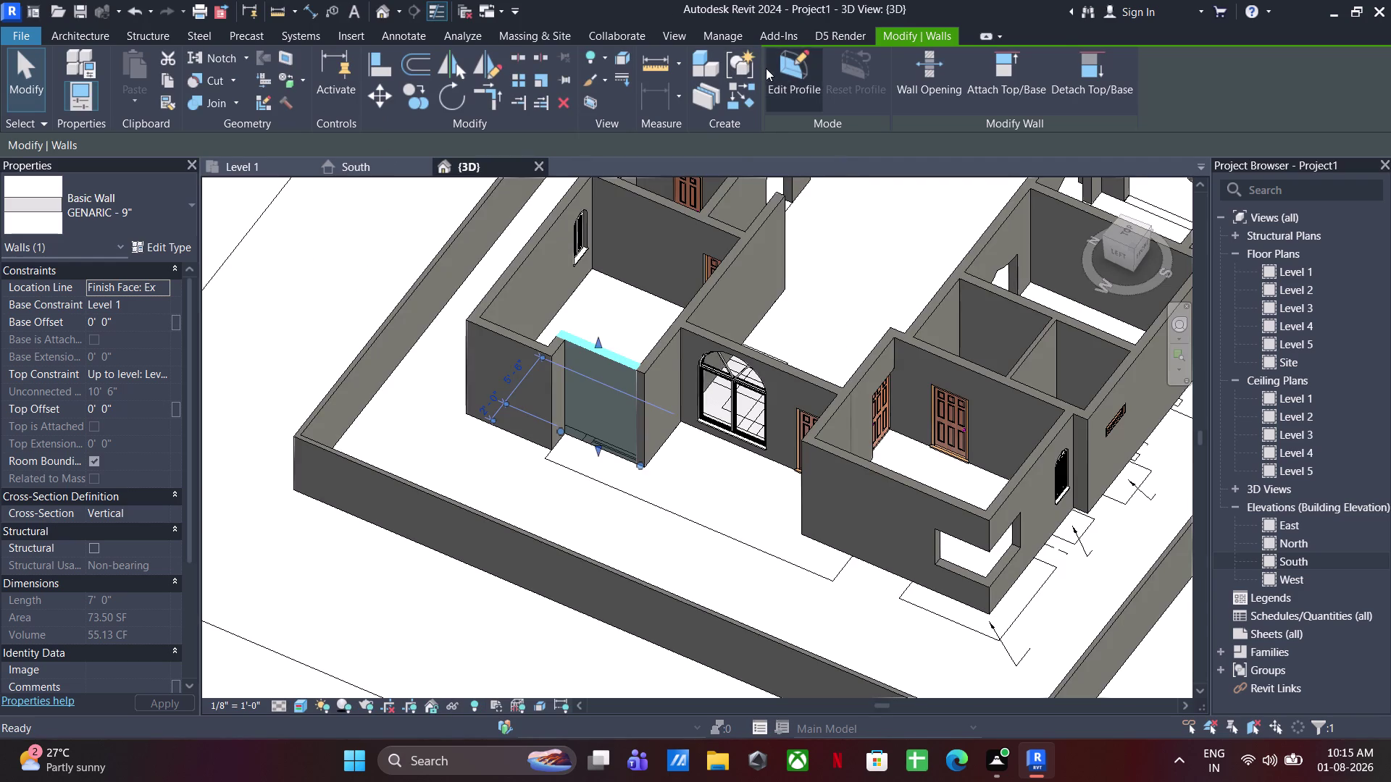
scroll(up, 3)
scroll(down, 3)
scroll(up, 3)
middle_drag(665, 503, 557, 453)
middle_drag(608, 567, 706, 555)
scroll(down, 3)
middle_drag(531, 560, 663, 304)
key(Escape)
key(Escape)
drag(667, 488, 564, 552)
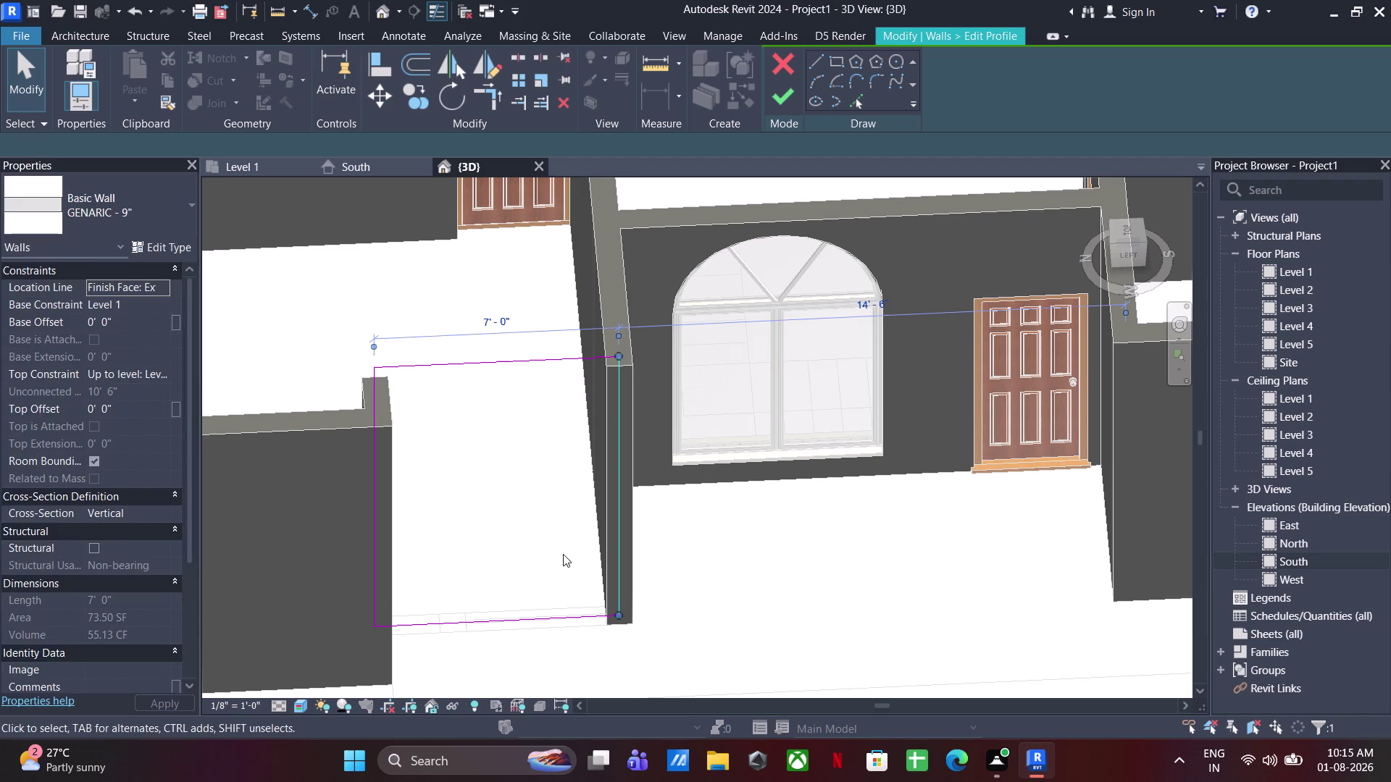
key(Delete)
click(819, 53)
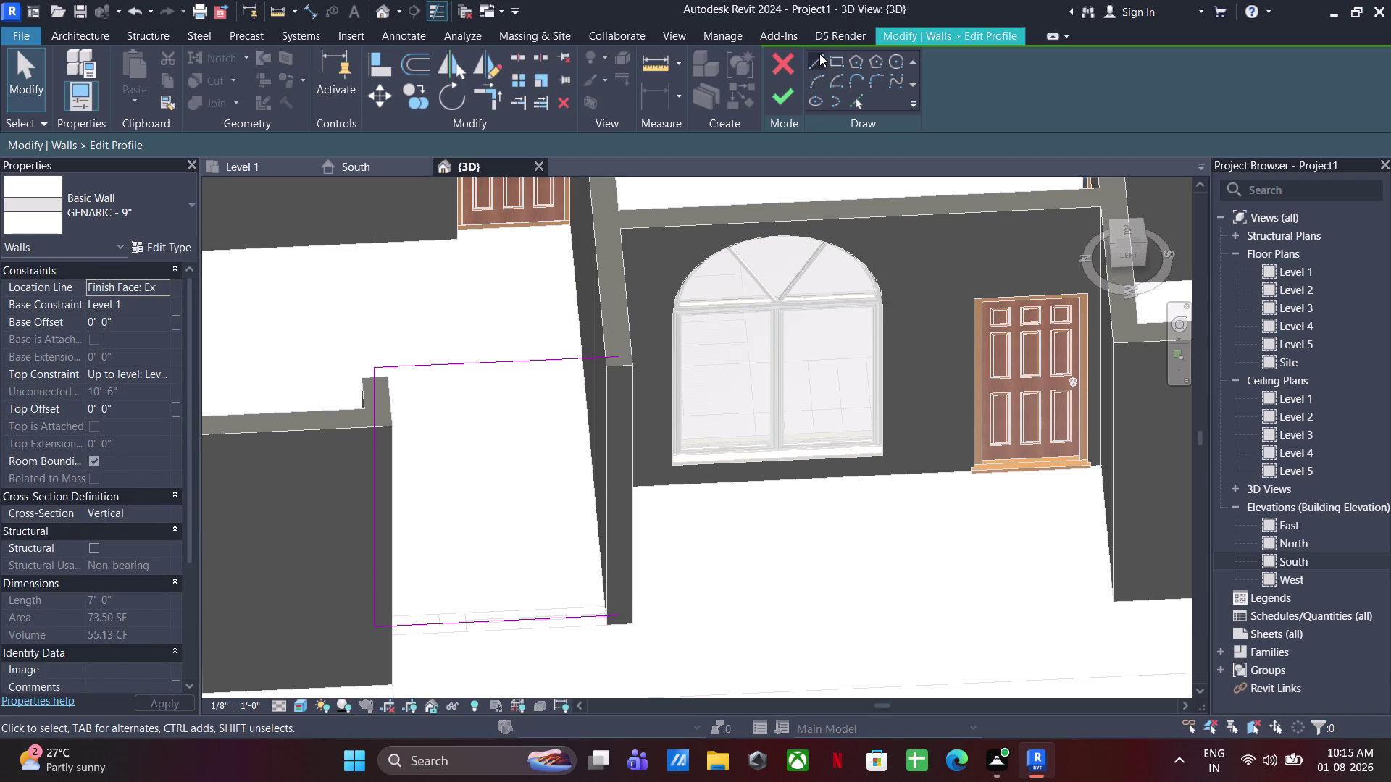
click(616, 617)
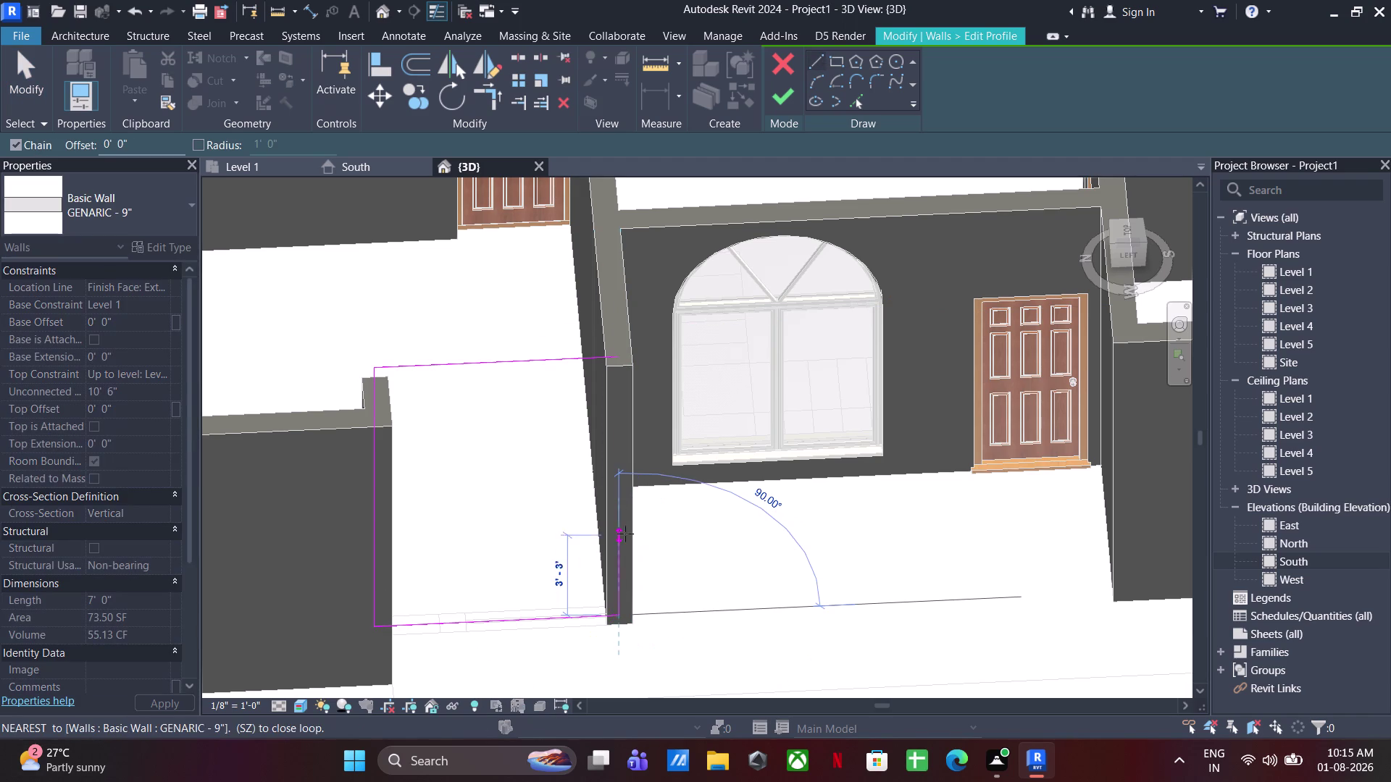
text(3')
key(Return)
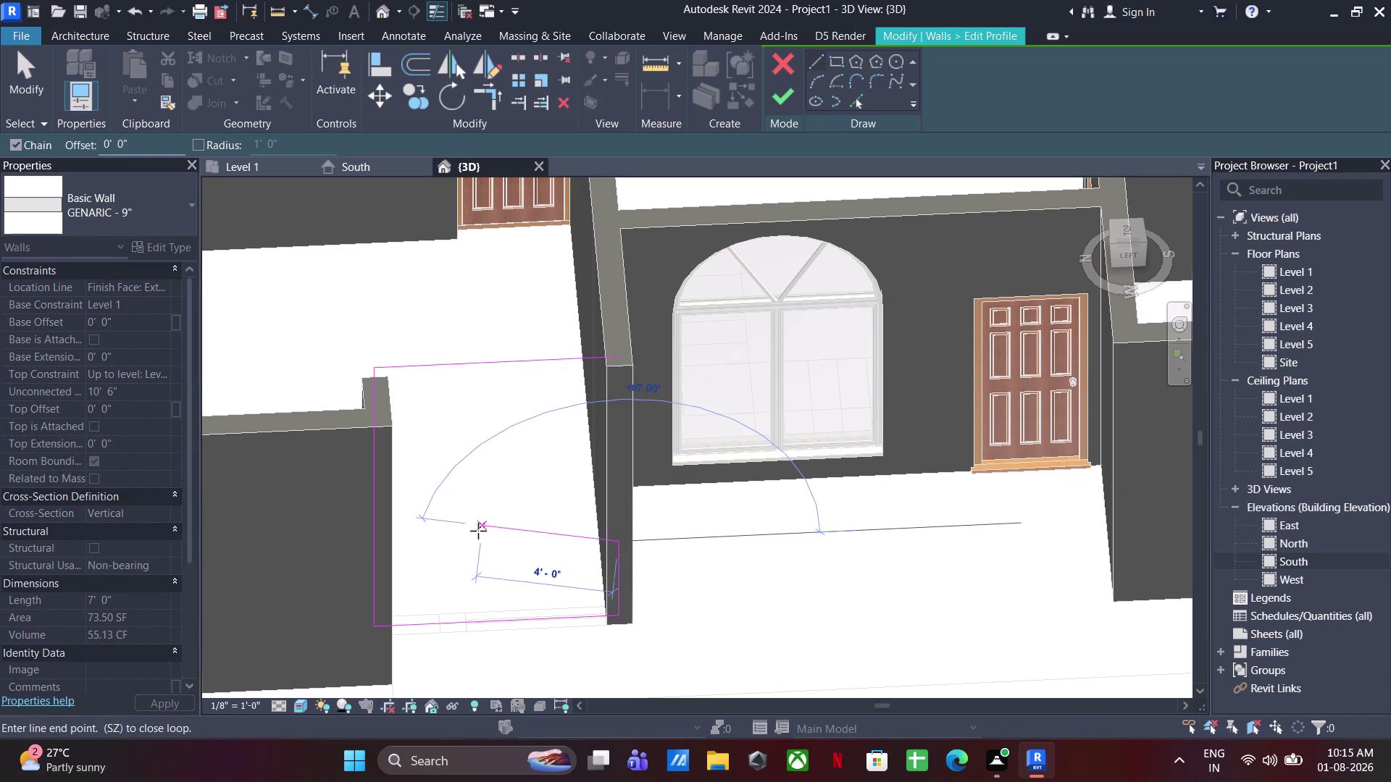
click(467, 621)
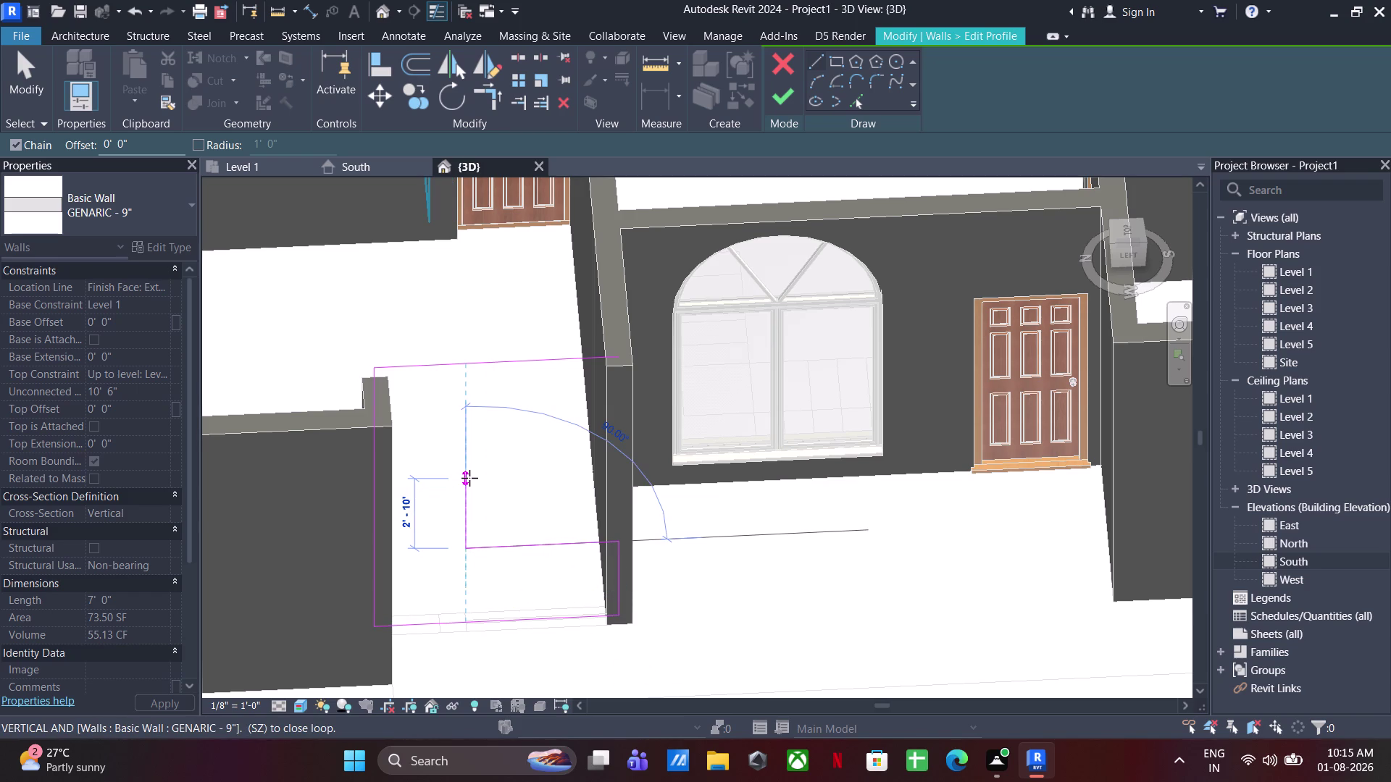
text(4')
key(Return)
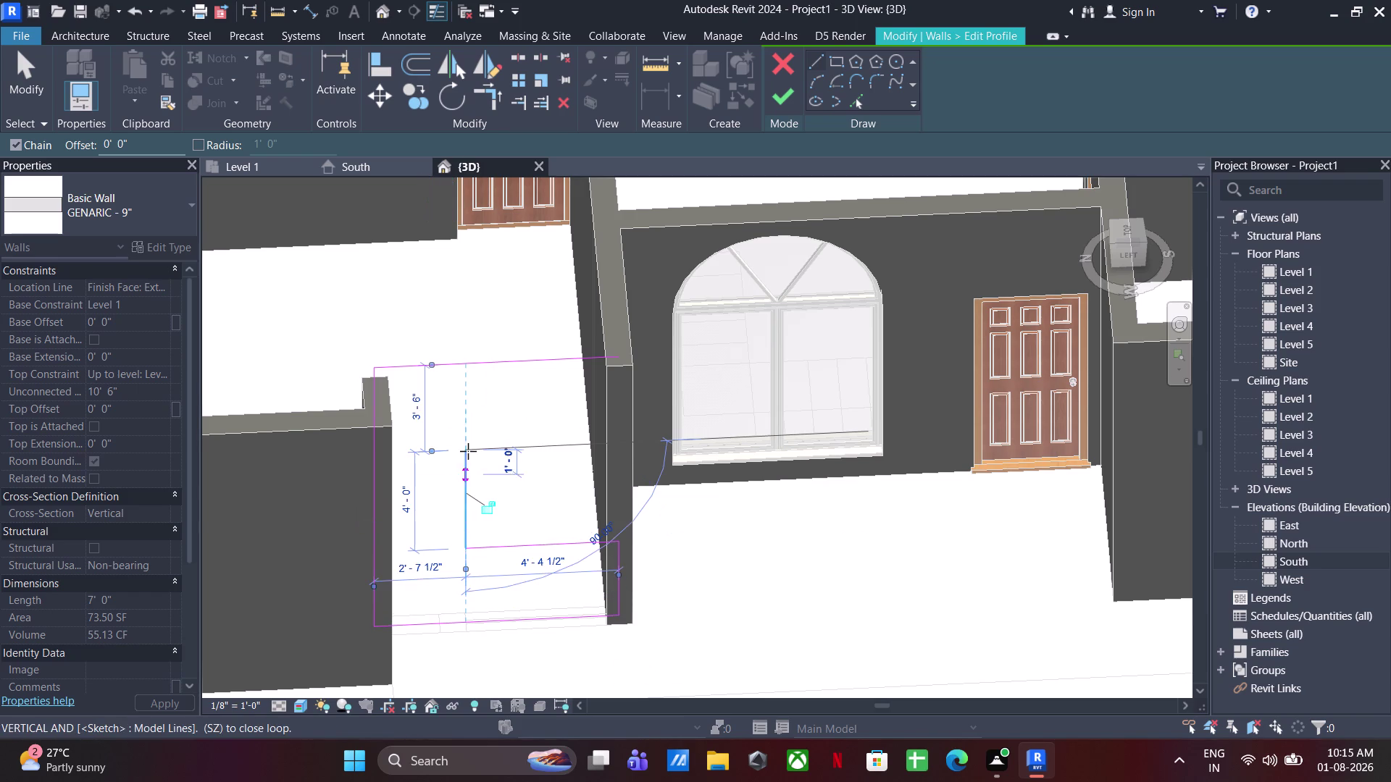
click(612, 353)
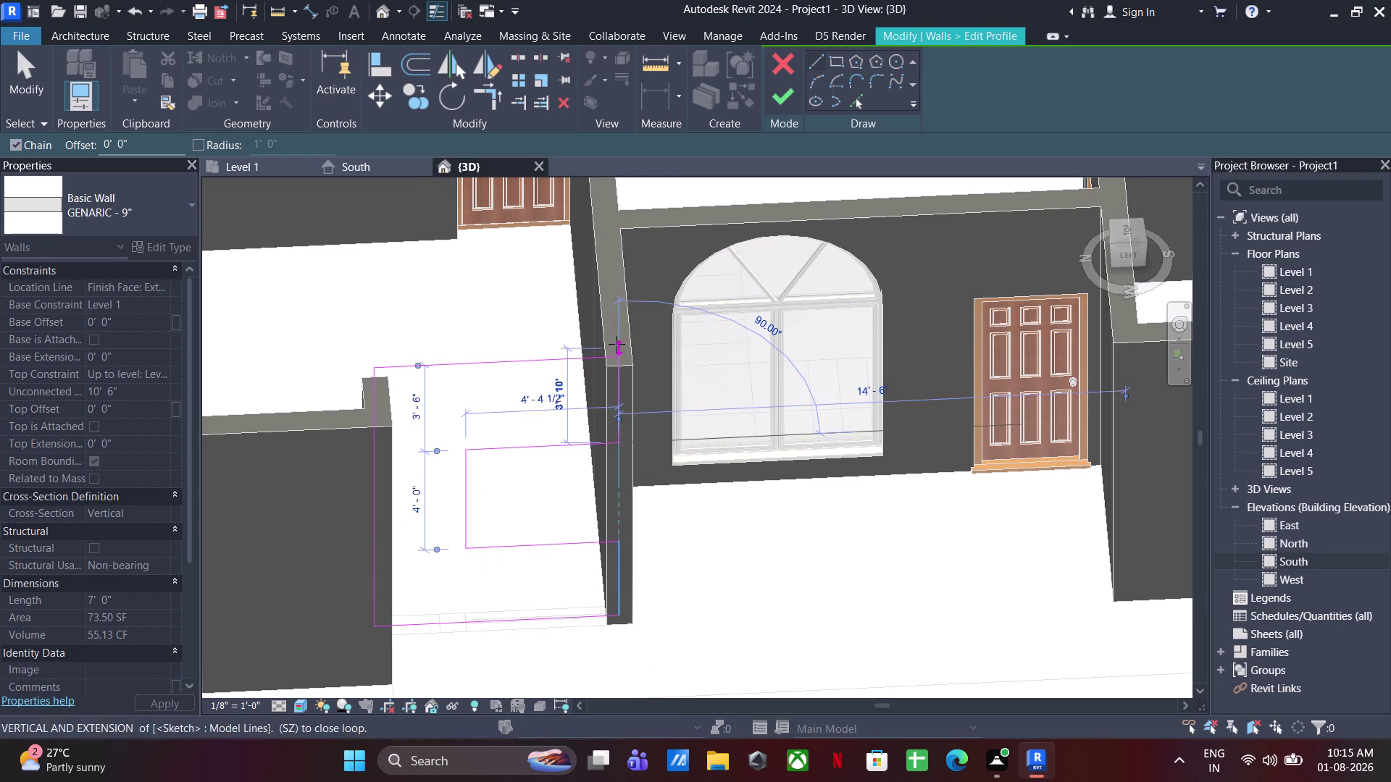
click(623, 355)
key(Escape)
key(Escape)
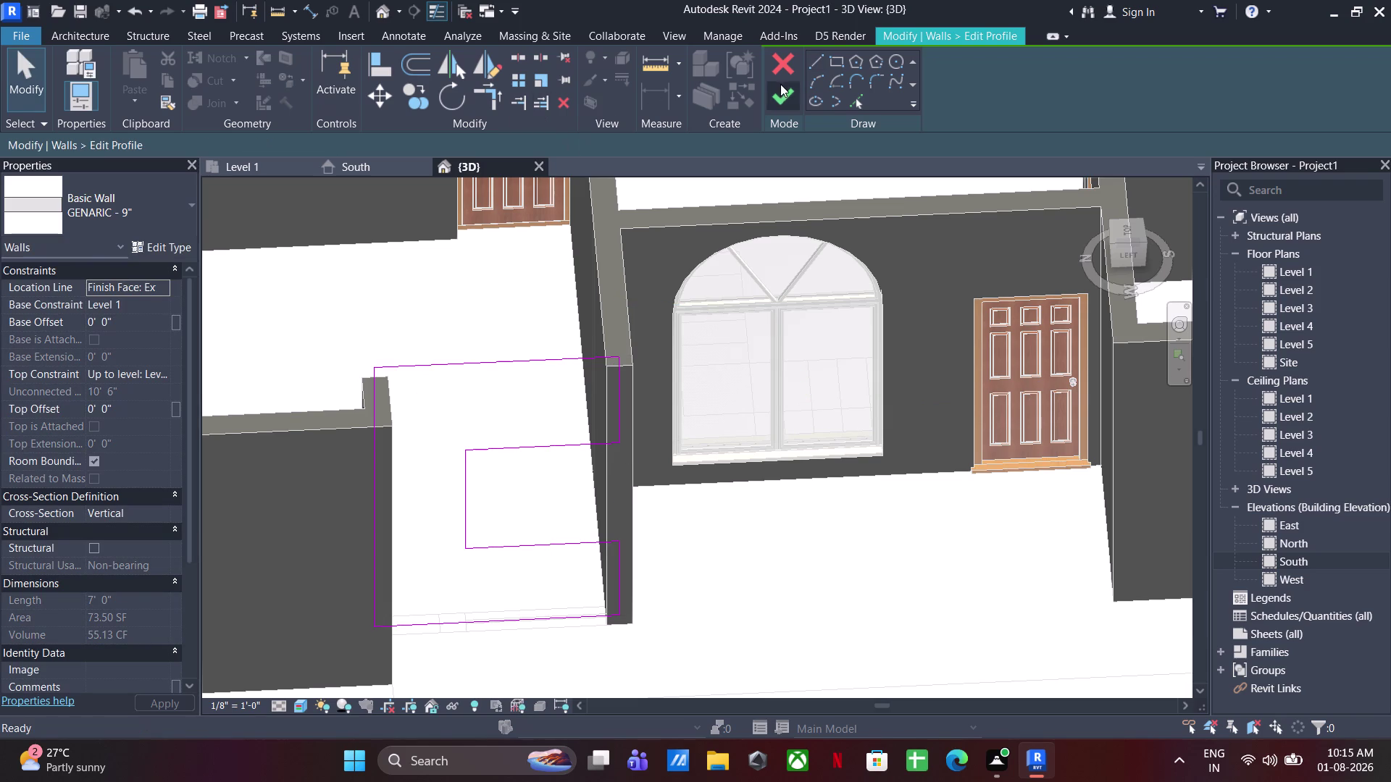
click(780, 87)
middle_drag(701, 426, 710, 359)
click(743, 516)
scroll(down, 3)
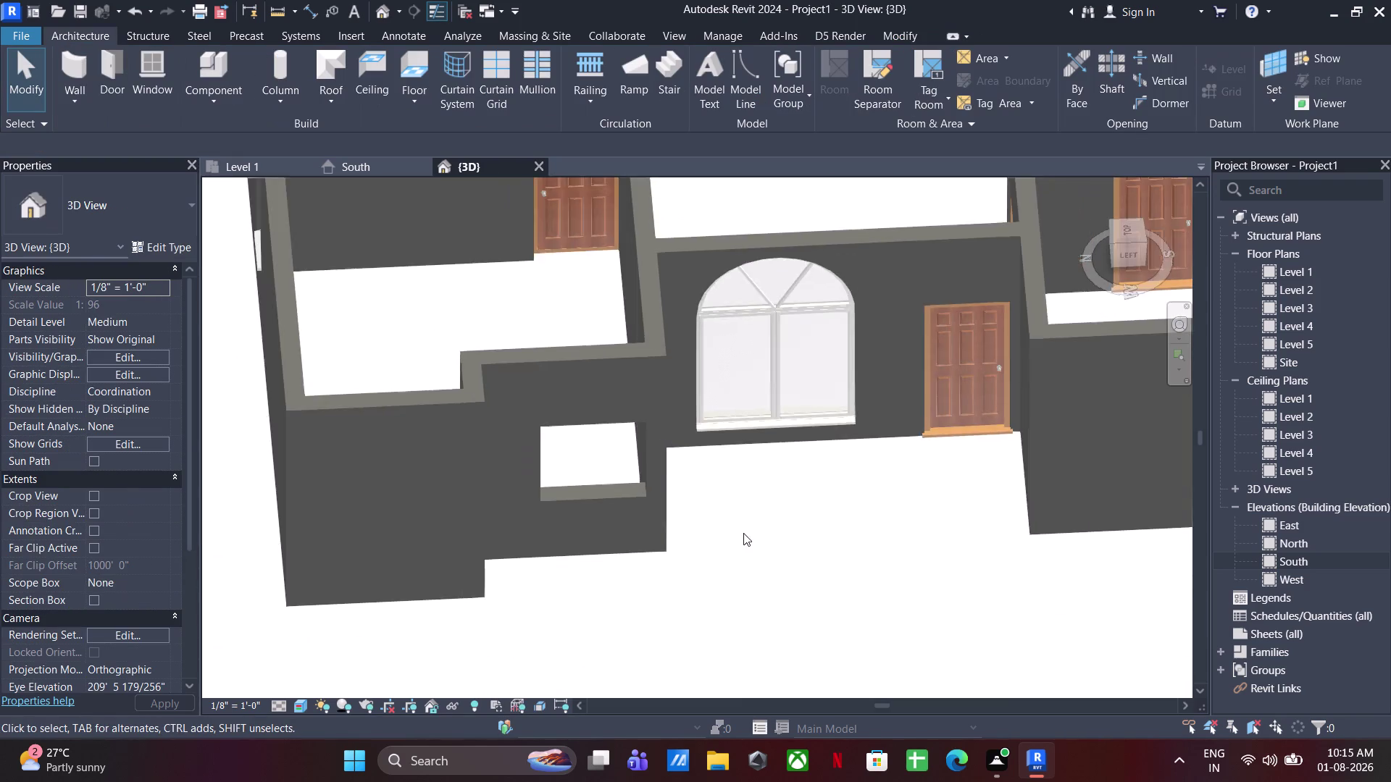
middle_drag(743, 534, 624, 531)
middle_drag(746, 404, 744, 610)
Start profile editing on the short wall beside the opening and delete one edge.
click(774, 396)
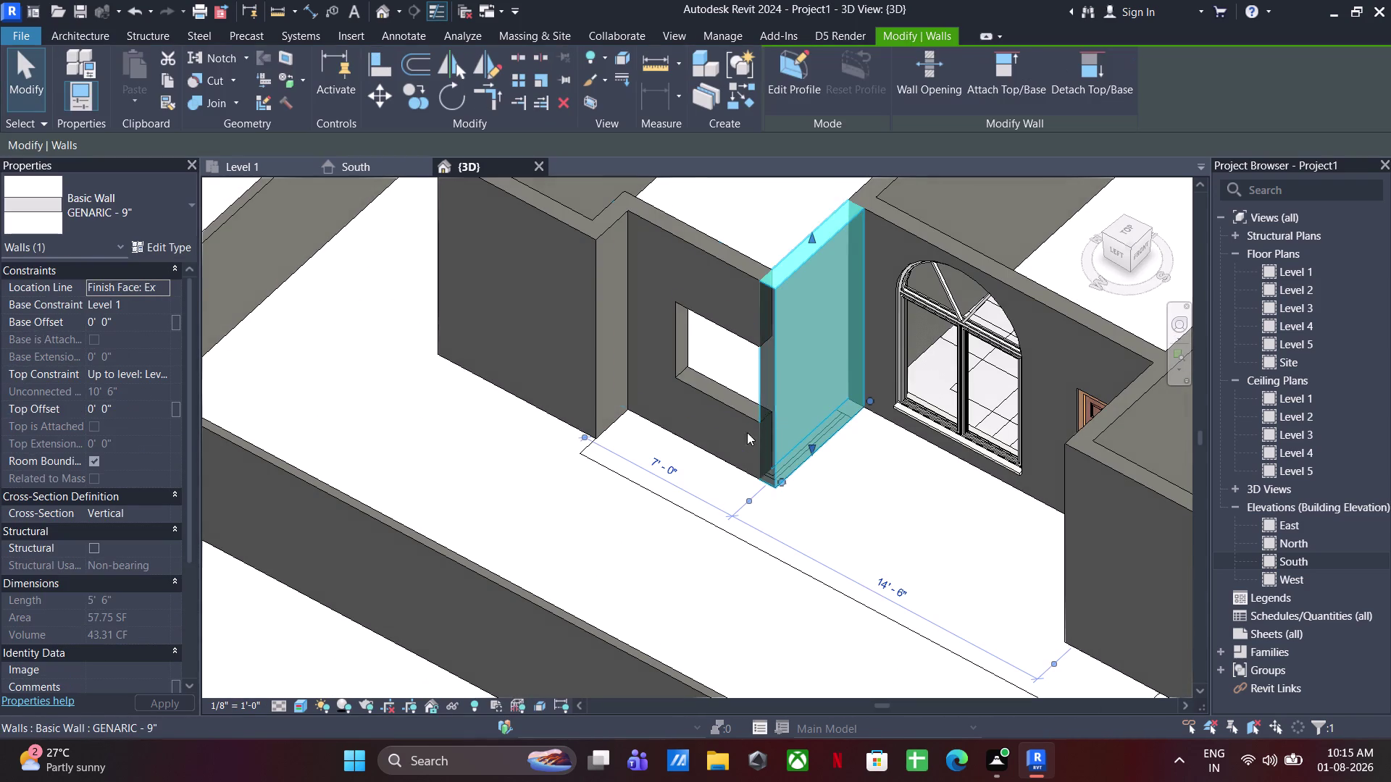
click(803, 64)
scroll(up, 3)
drag(781, 348, 727, 402)
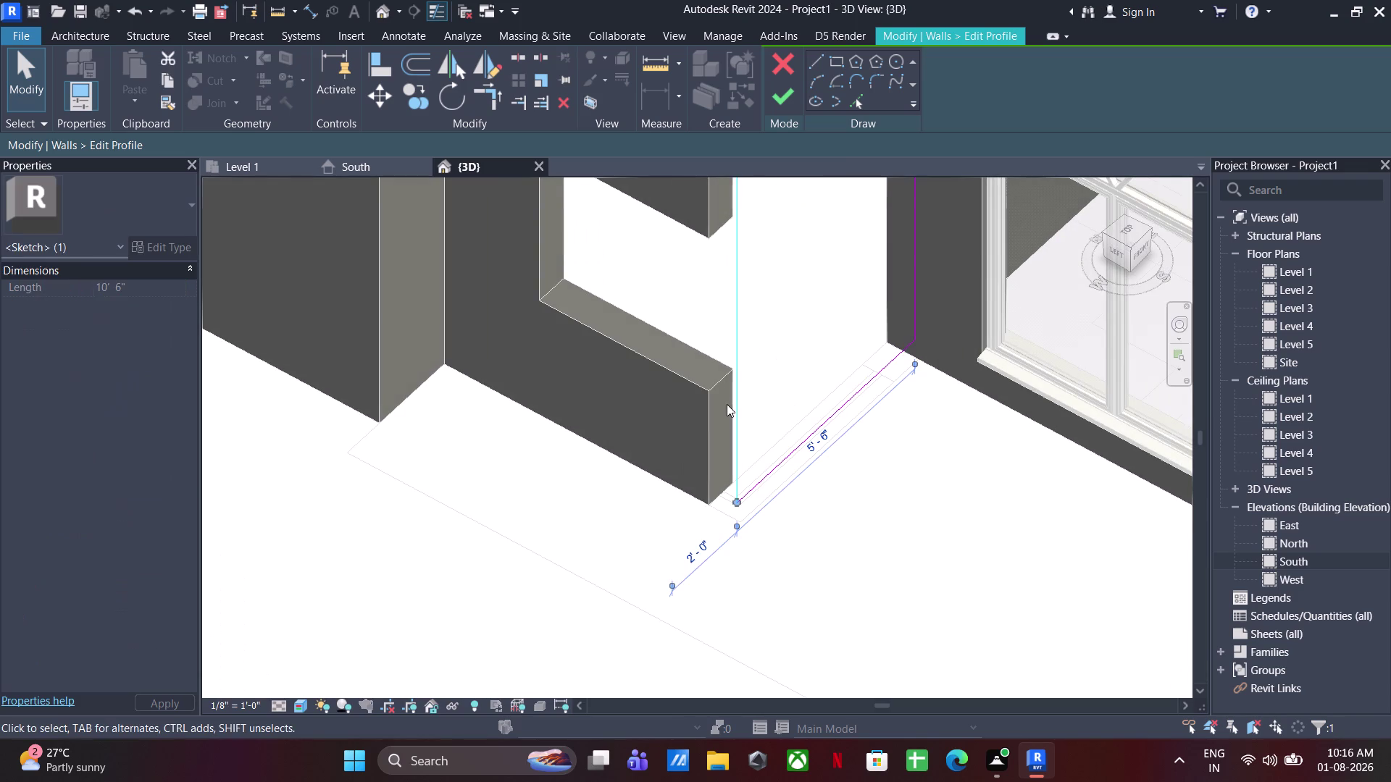
key(Delete)
Sketch a 3' line up from the wall's end, redoing the first attempt.
click(813, 64)
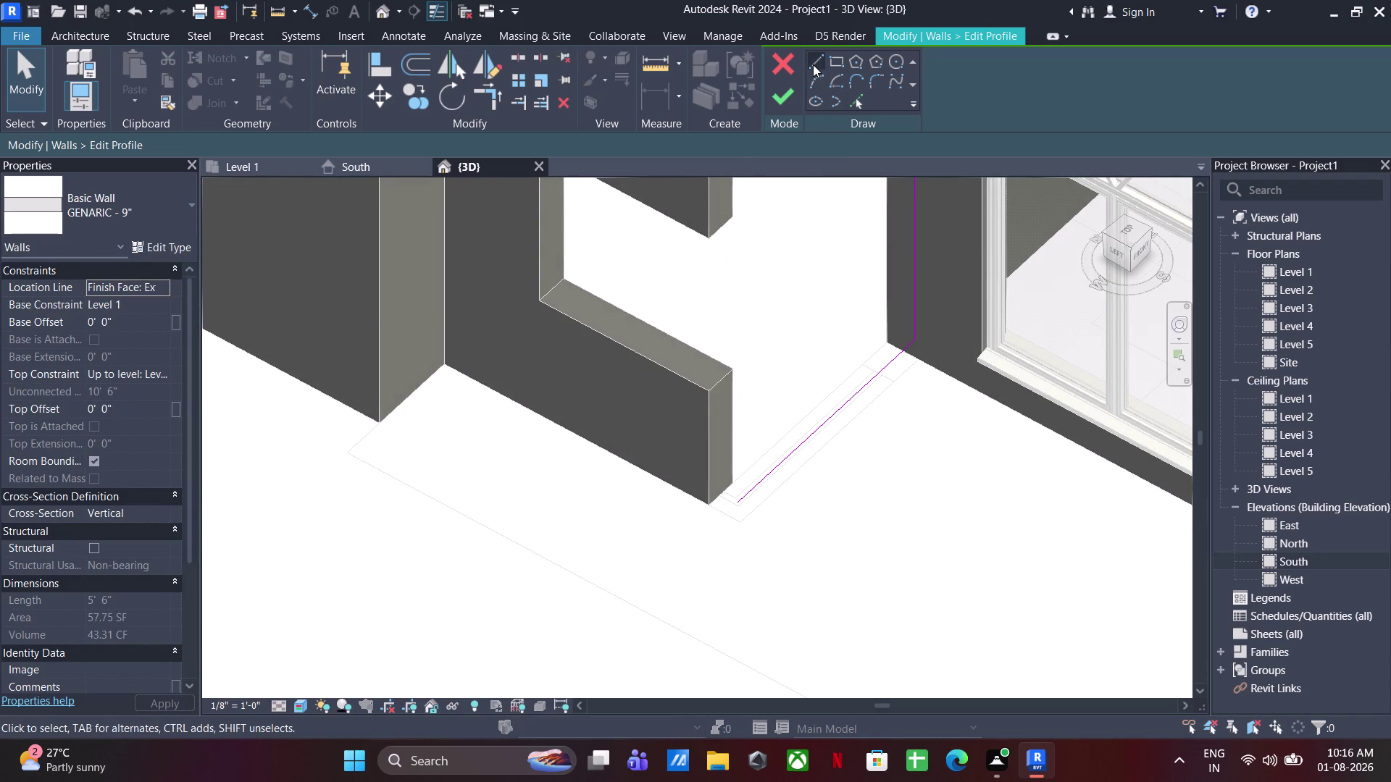
click(740, 496)
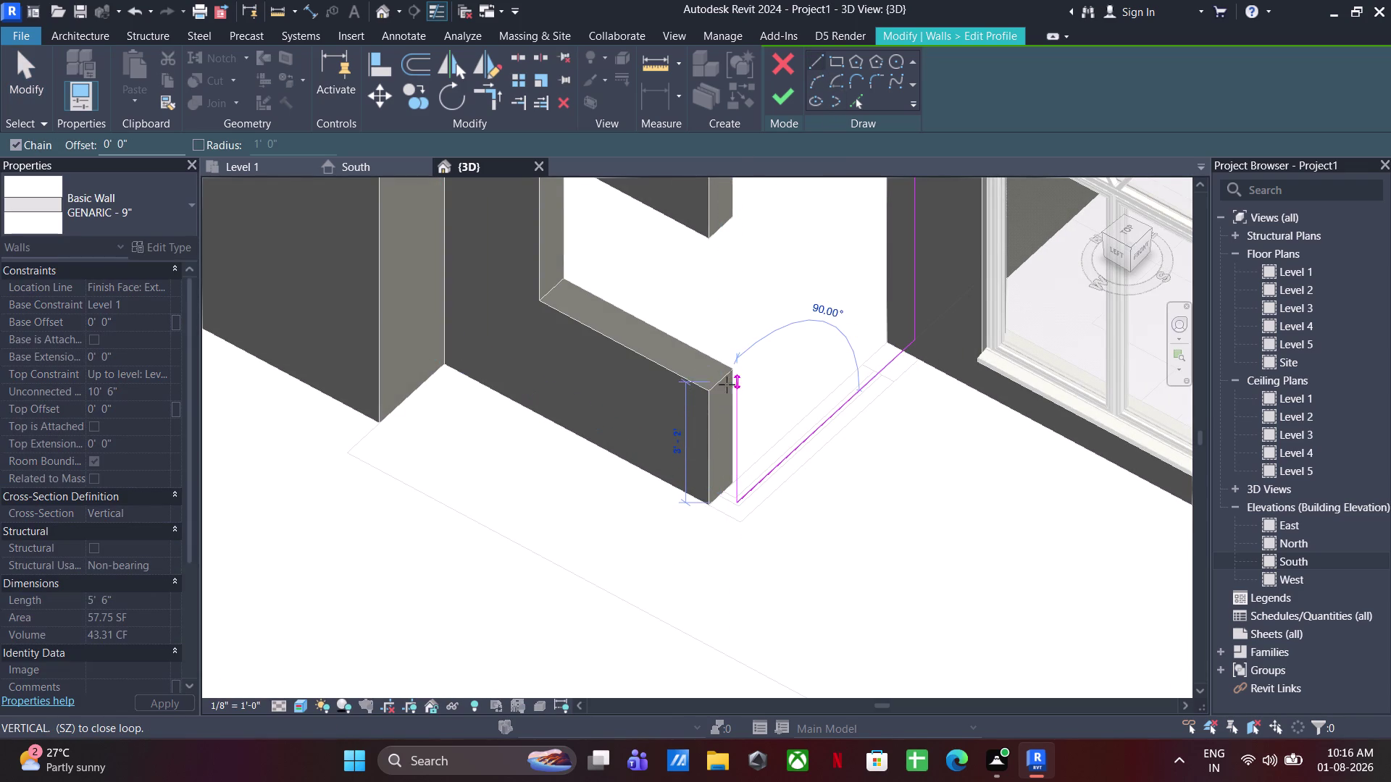
text(3')
key(Return)
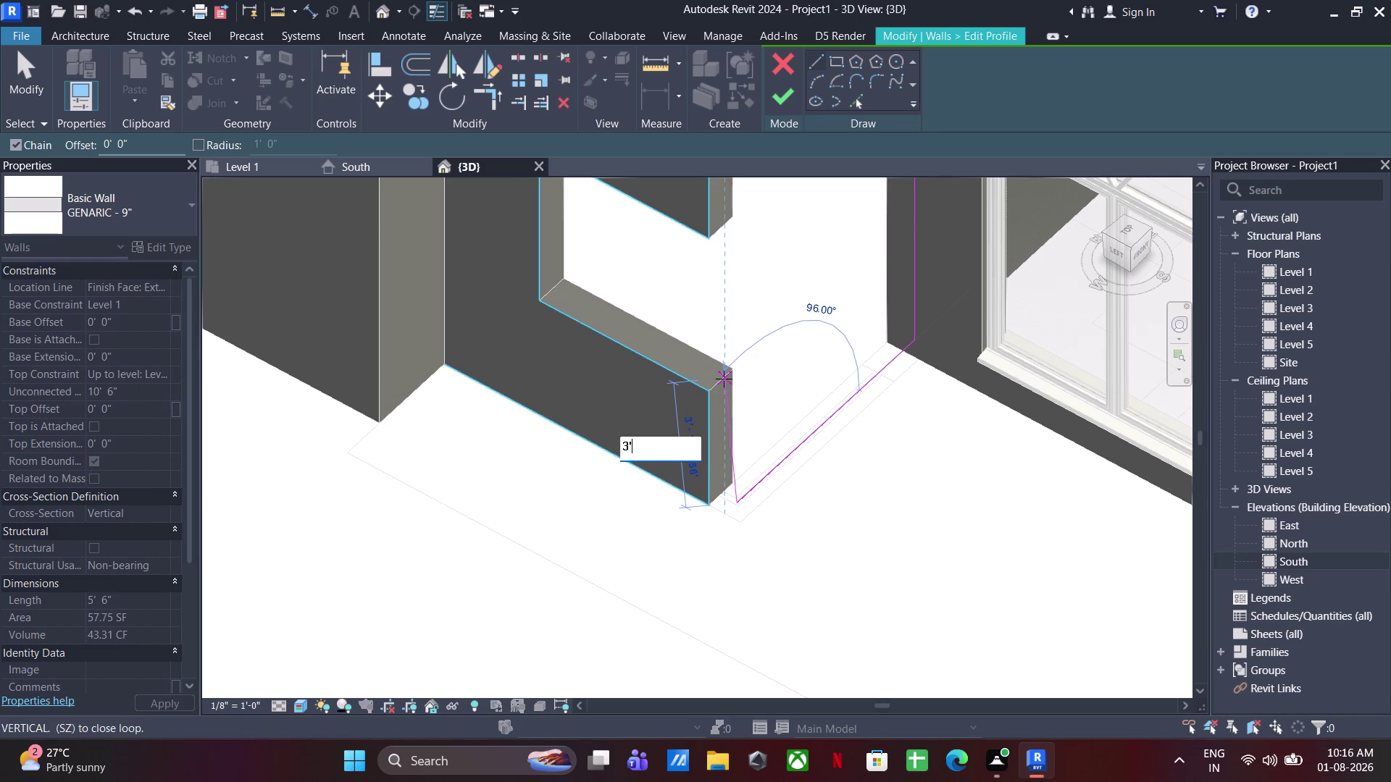
key(ctrl+z)
key(ctrl+z)
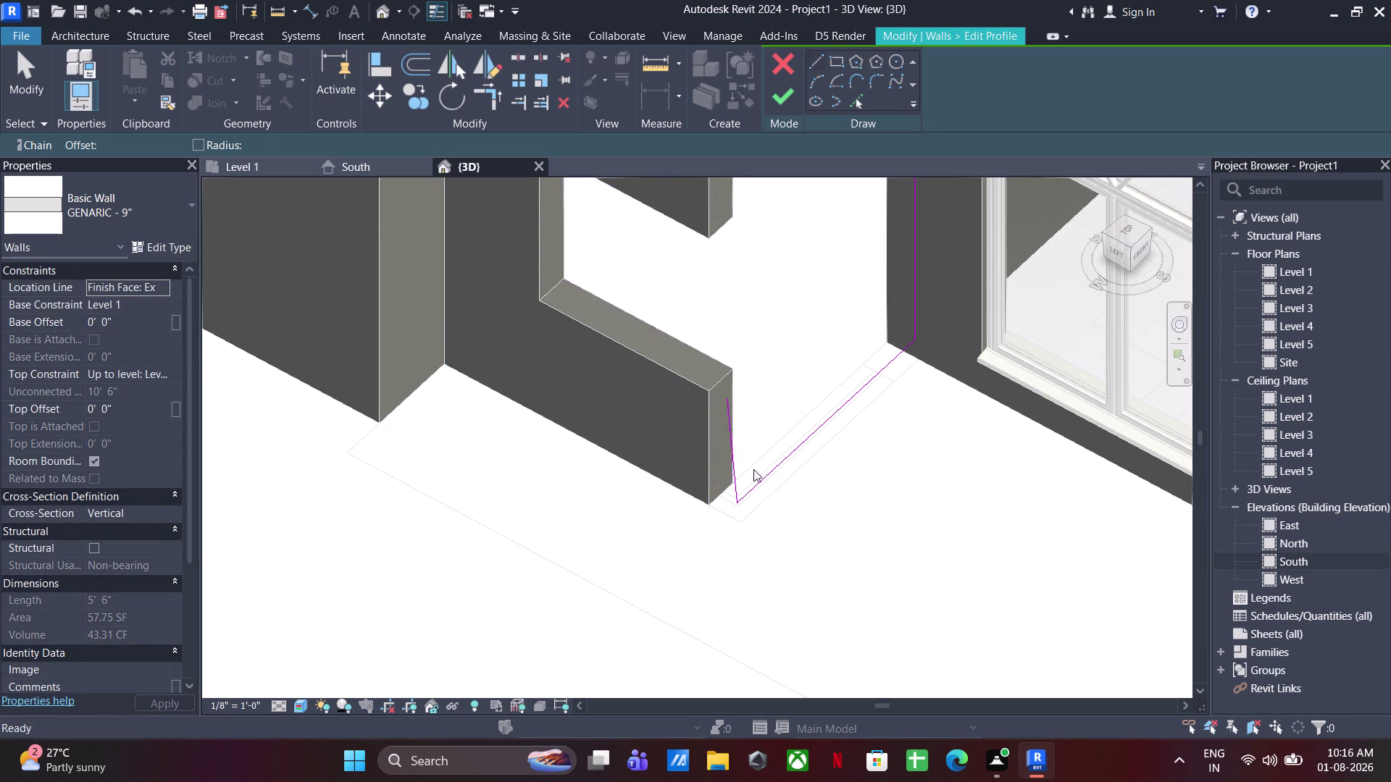
click(737, 503)
text(3)
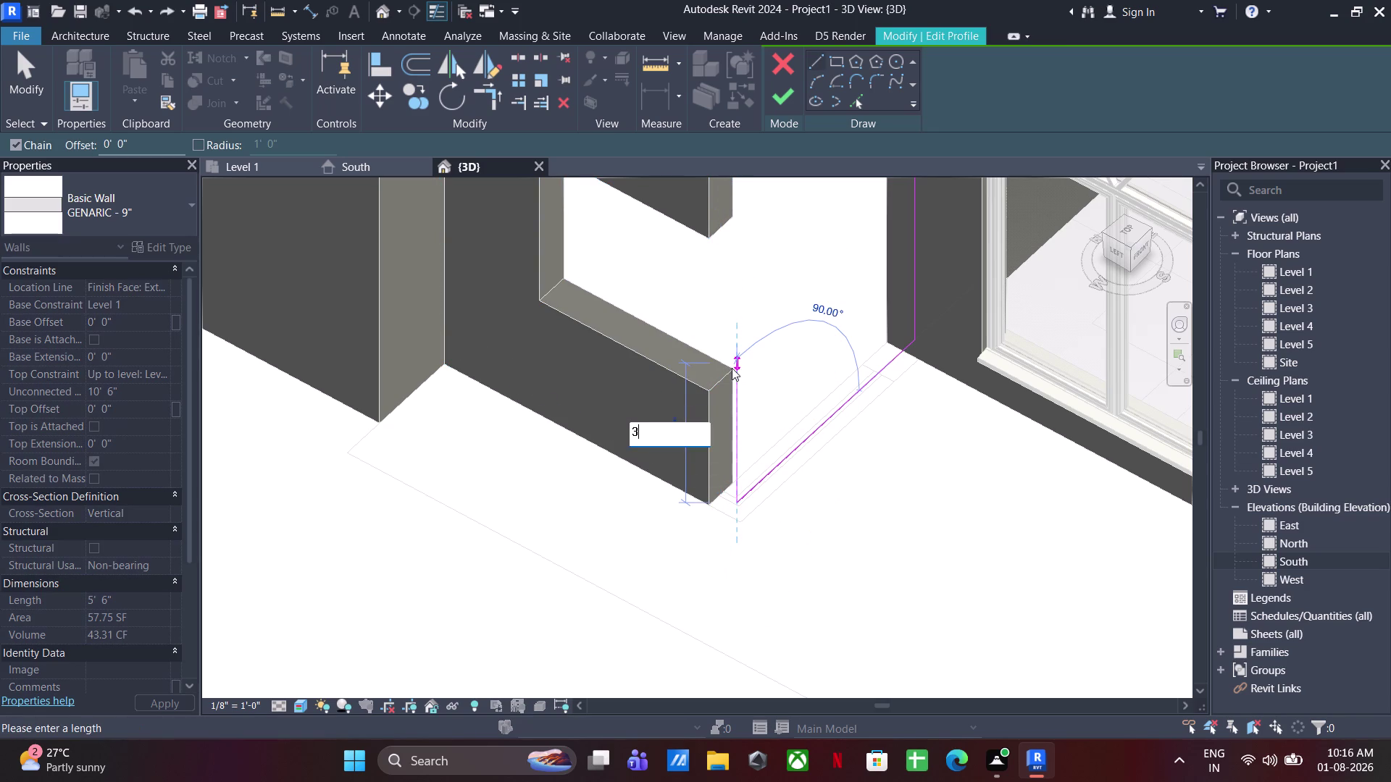
text(')
key(Return)
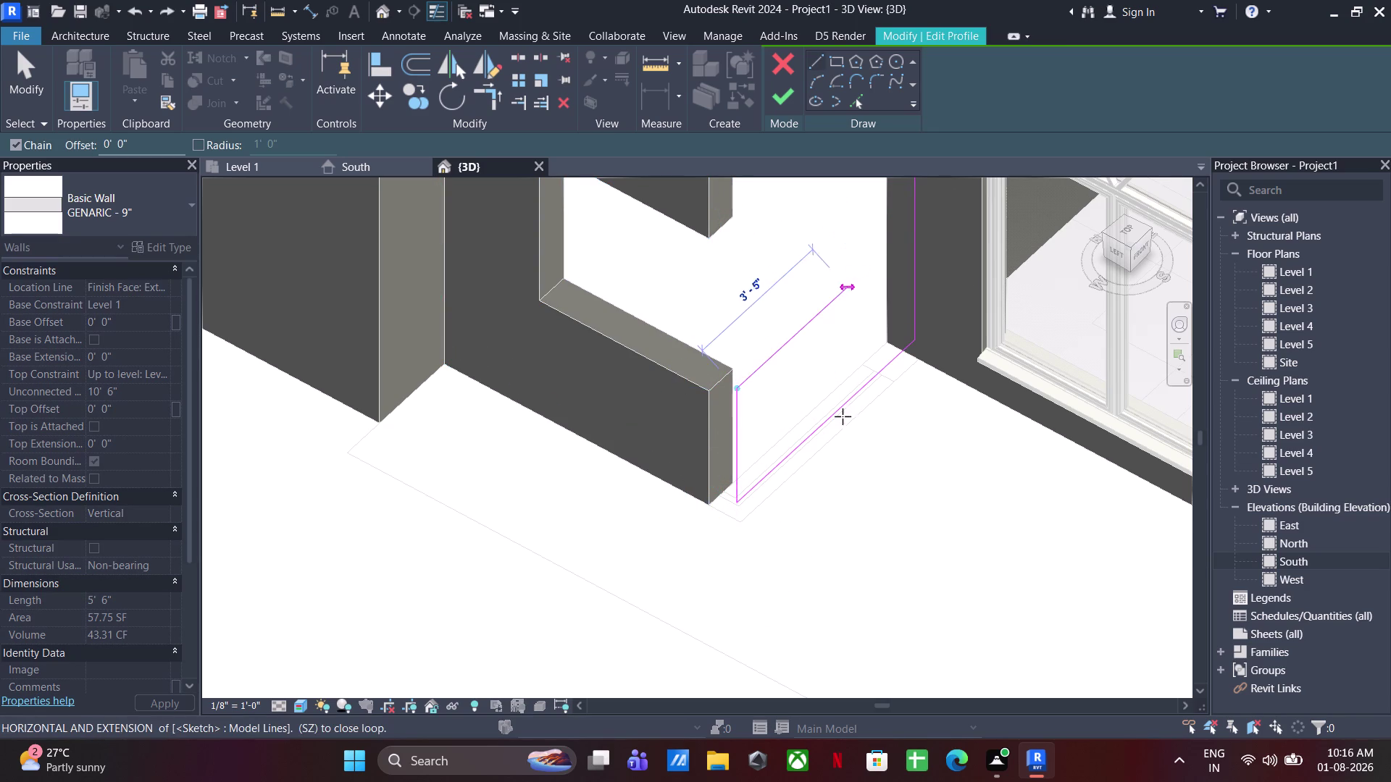
Add the top edge and a 4' line, close the outline and finish the profile.
click(878, 368)
middle_drag(850, 247, 891, 395)
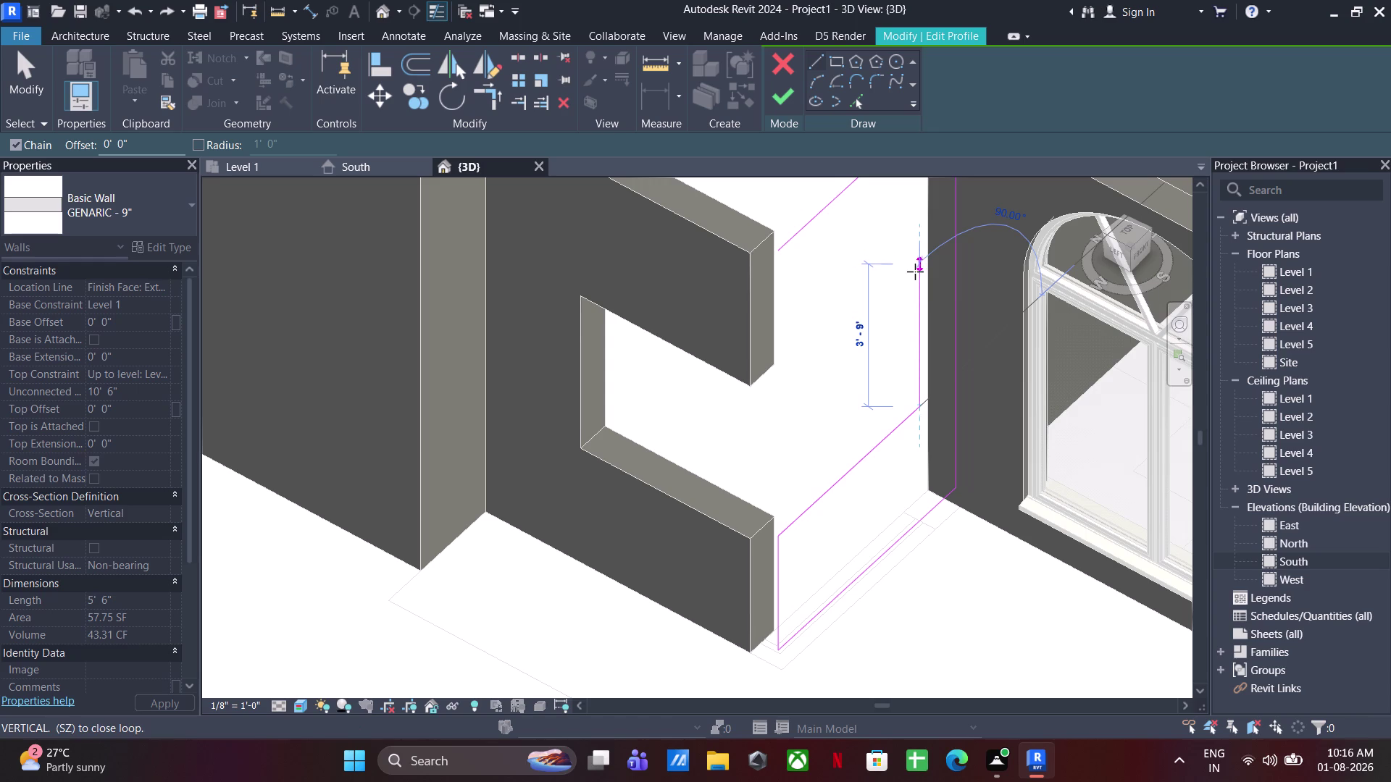
text(4')
key(Return)
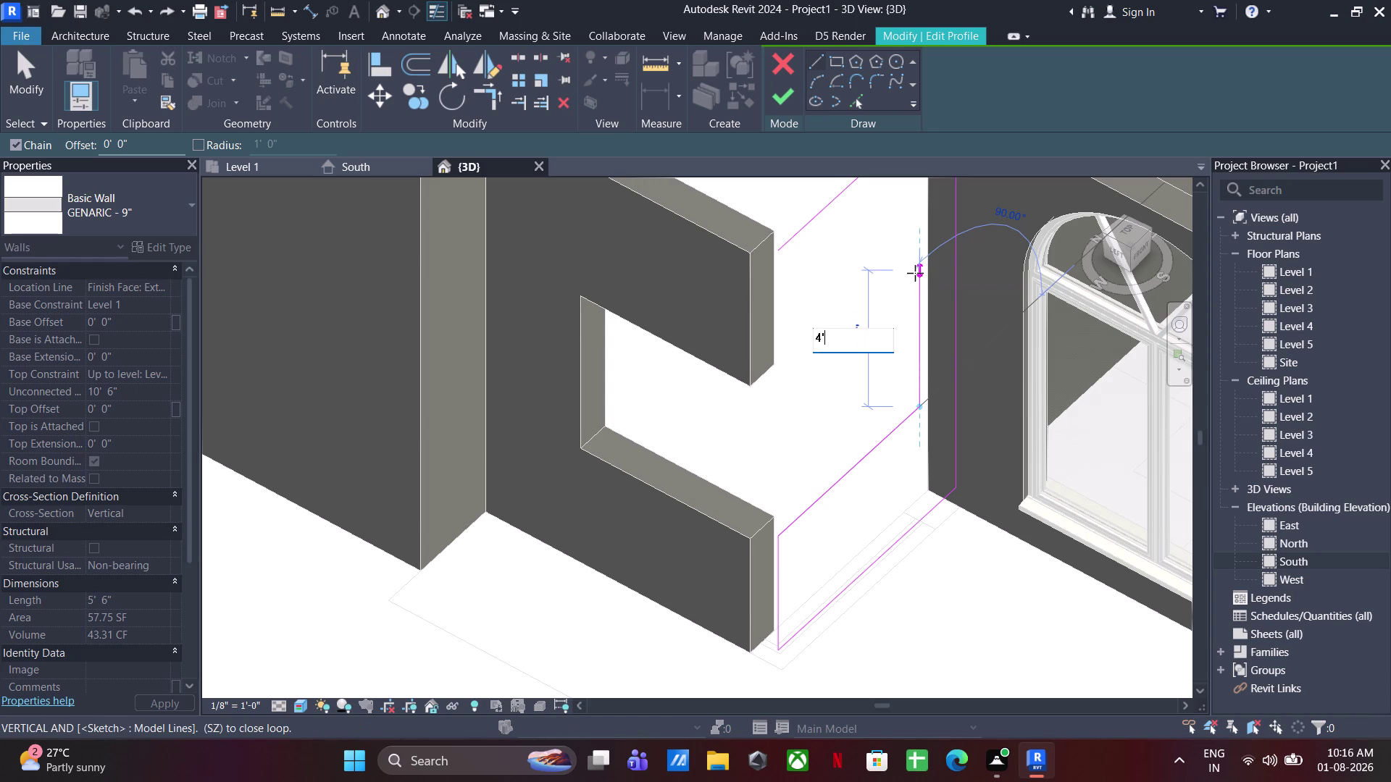
click(780, 250)
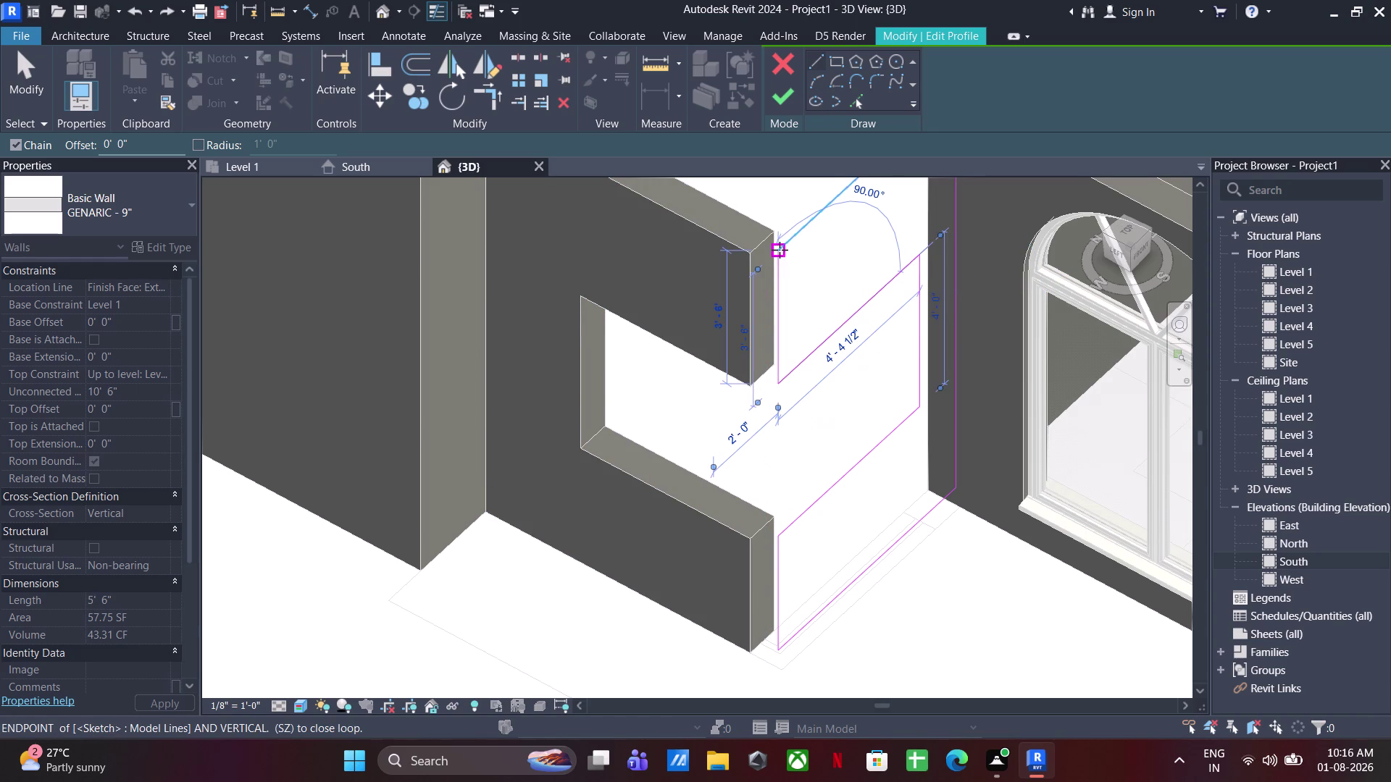
click(778, 248)
key(Escape)
key(Escape)
click(772, 99)
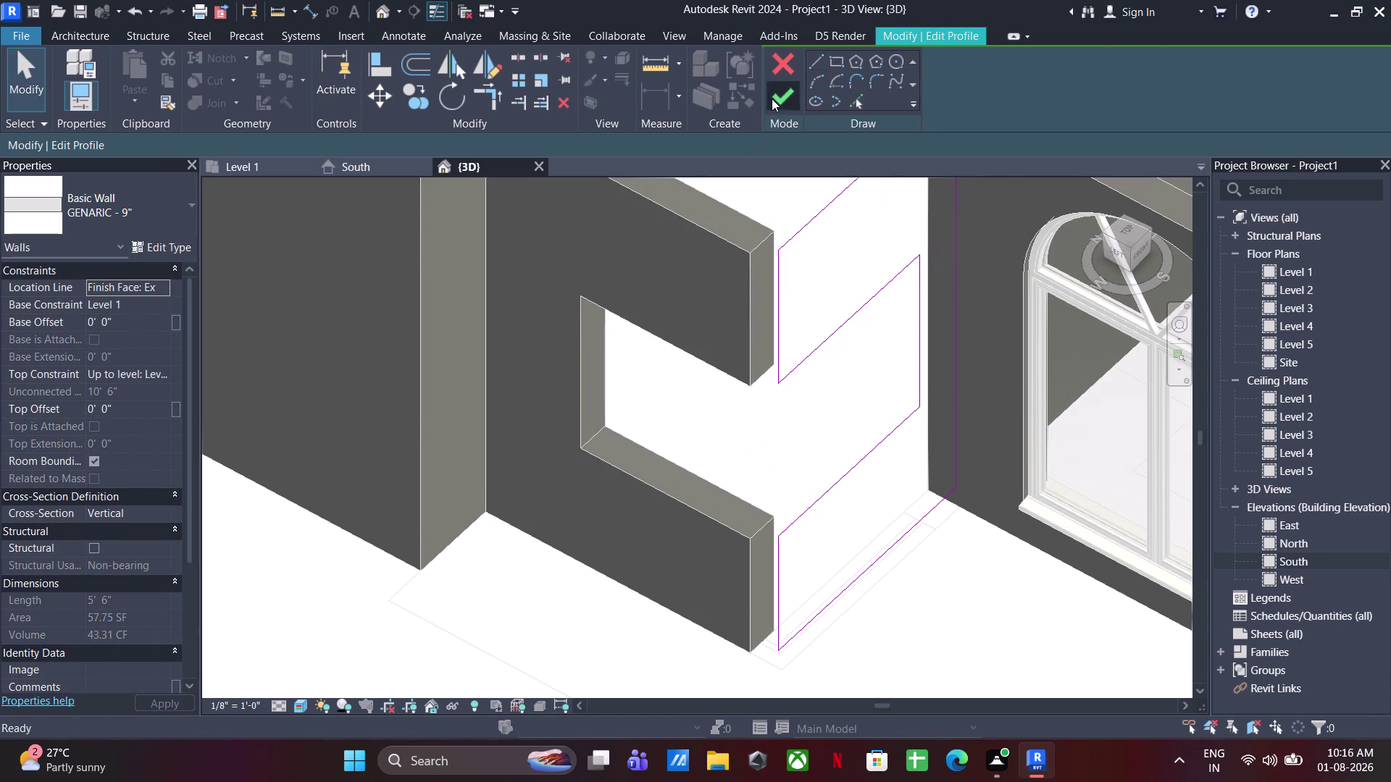
scroll(down, 3)
click(921, 473)
scroll(down, 3)
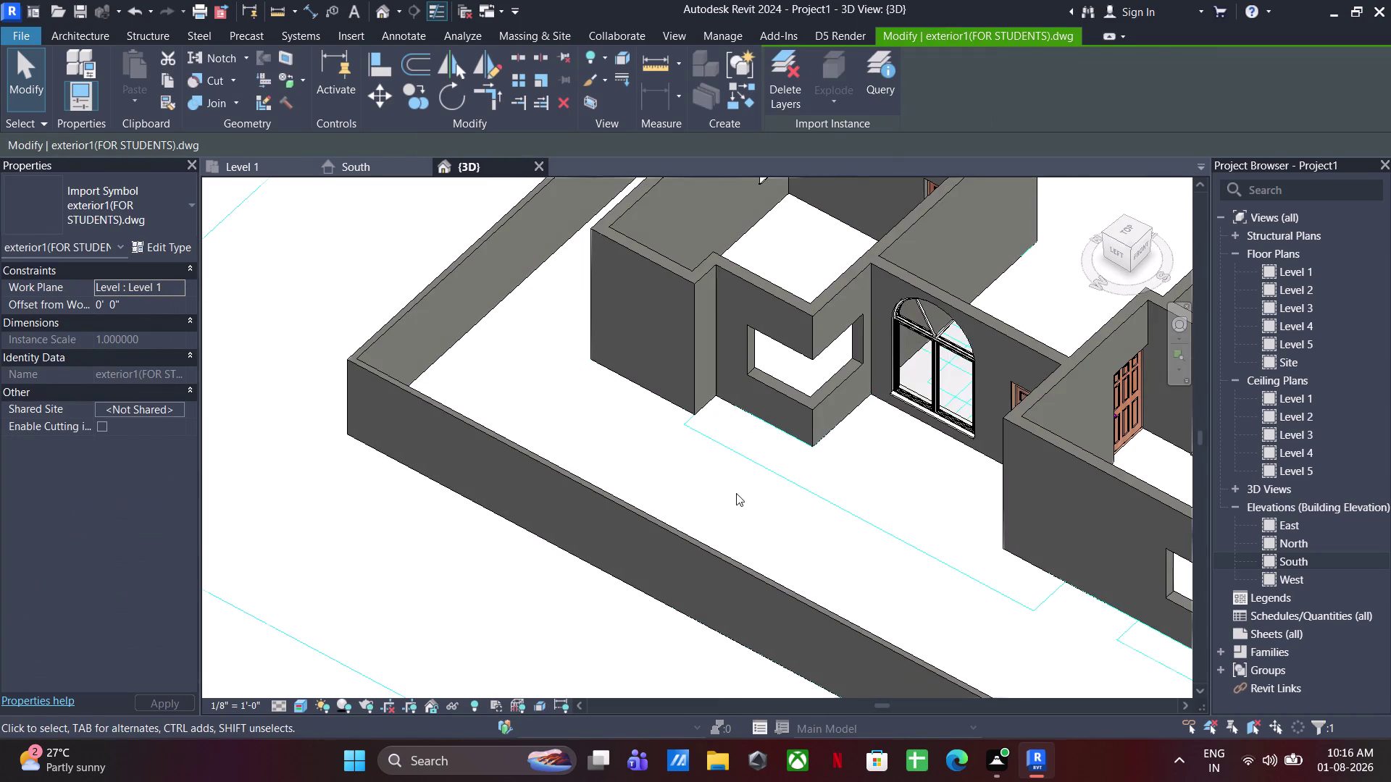
scroll(down, 3)
middle_drag(733, 495, 806, 531)
scroll(down, 3)
middle_drag(750, 463, 436, 281)
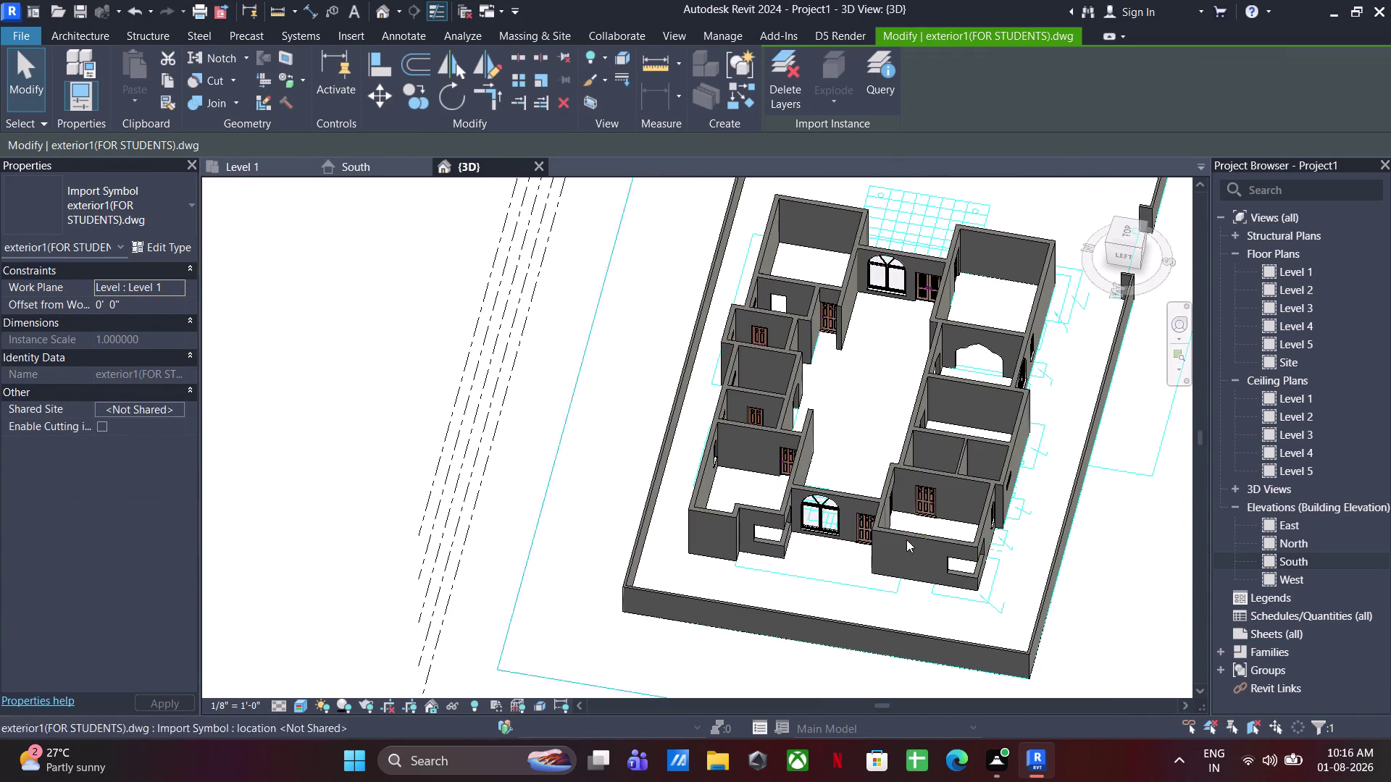
click(906, 540)
scroll(down, 3)
middle_drag(794, 502, 1054, 499)
middle_drag(995, 514, 975, 401)
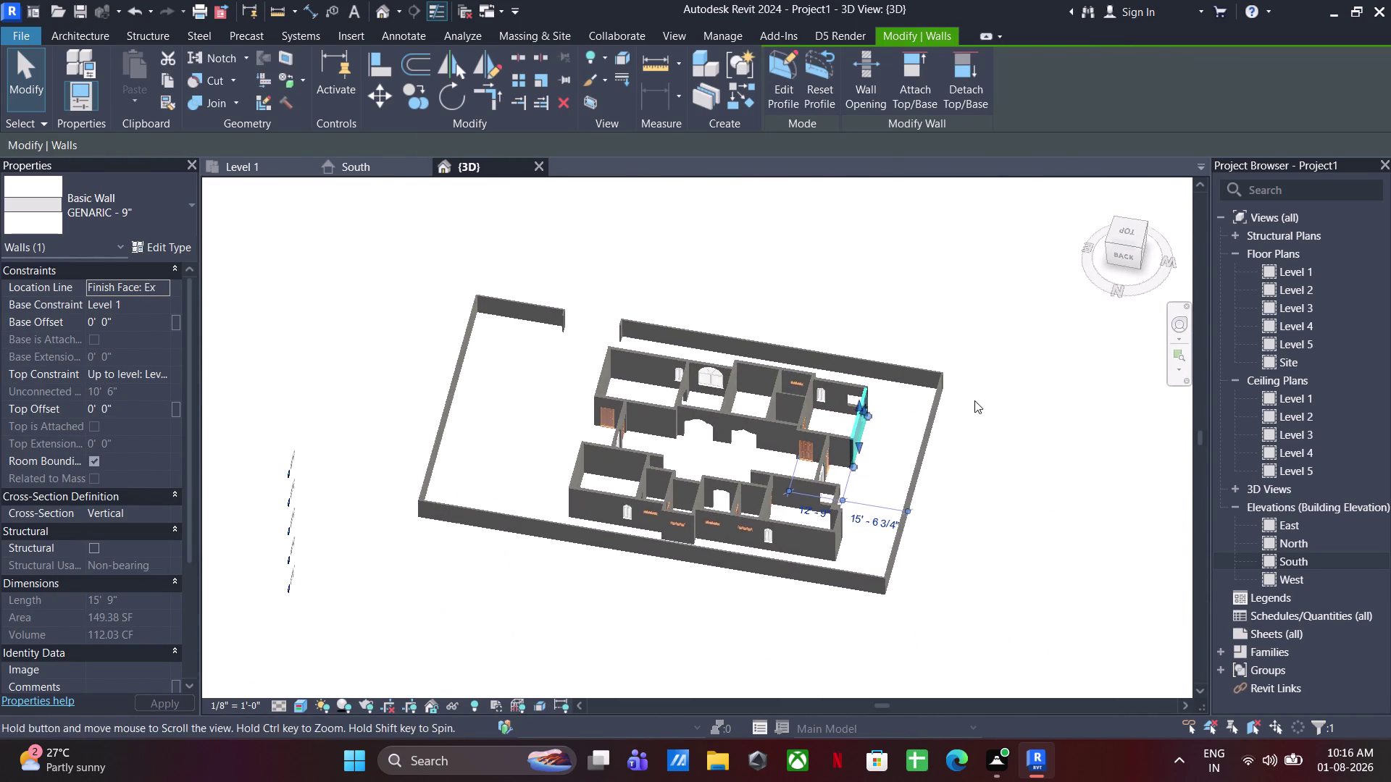
click(1035, 568)
scroll(up, 3)
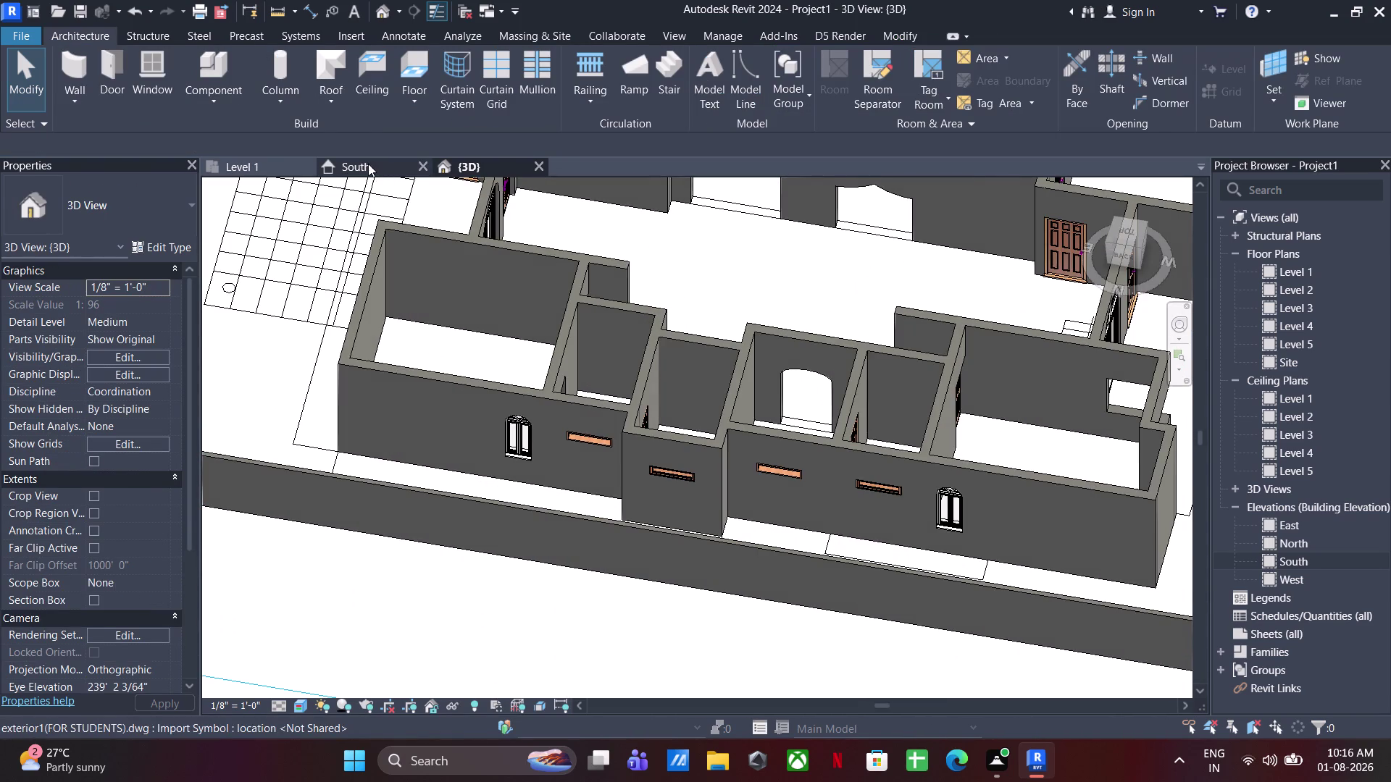
click(368, 164)
click(246, 163)
scroll(down, 3)
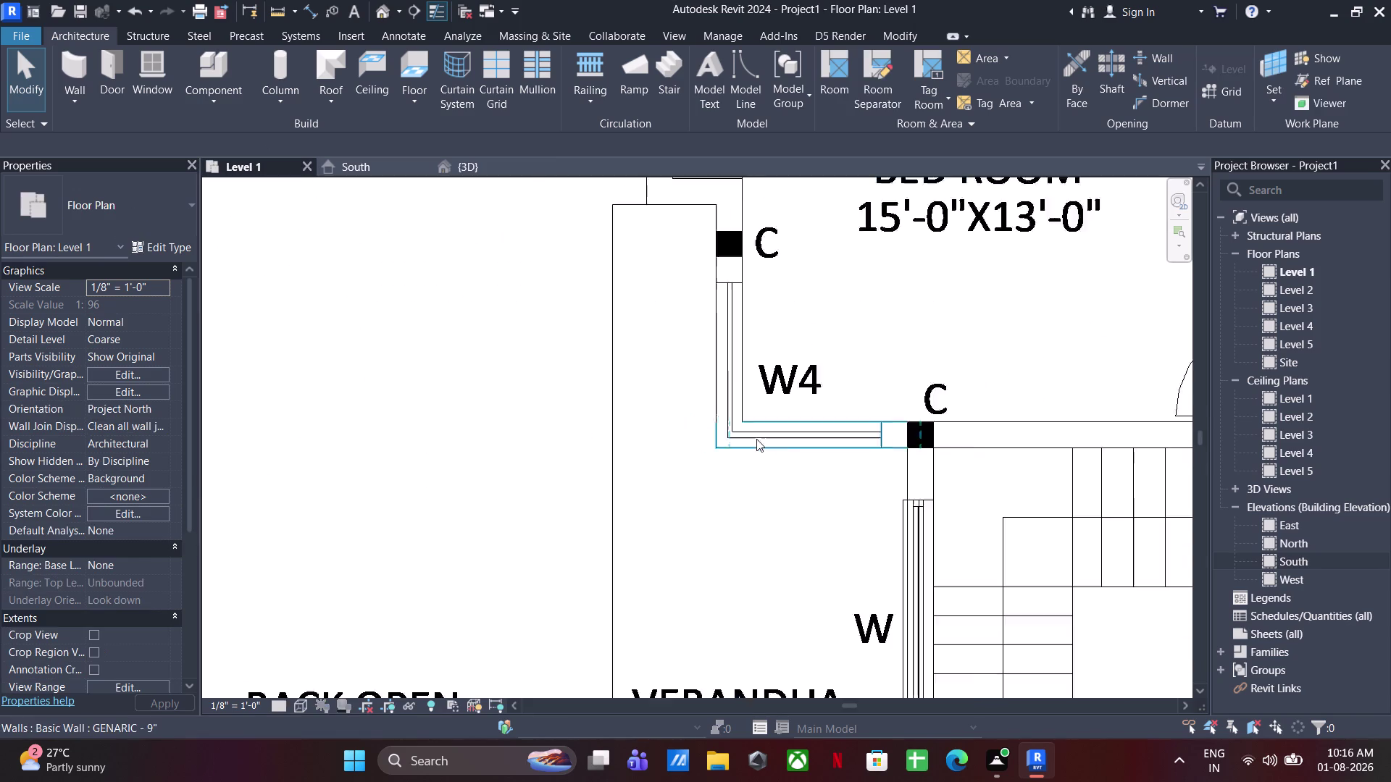
middle_drag(738, 433, 552, 405)
scroll(down, 3)
middle_drag(685, 395, 545, 486)
middle_drag(535, 497, 419, 513)
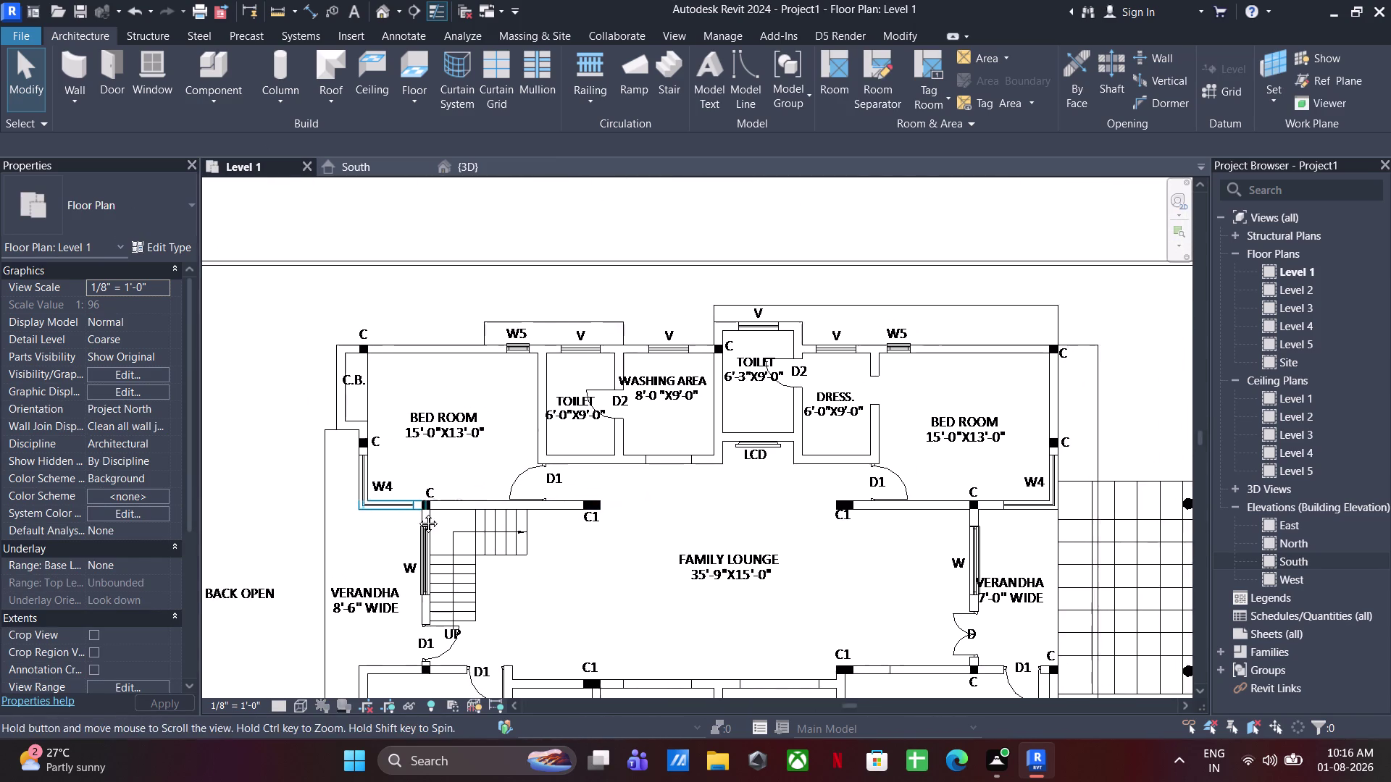
middle_drag(420, 513, 404, 513)
middle_drag(722, 462, 775, 100)
scroll(up, 3)
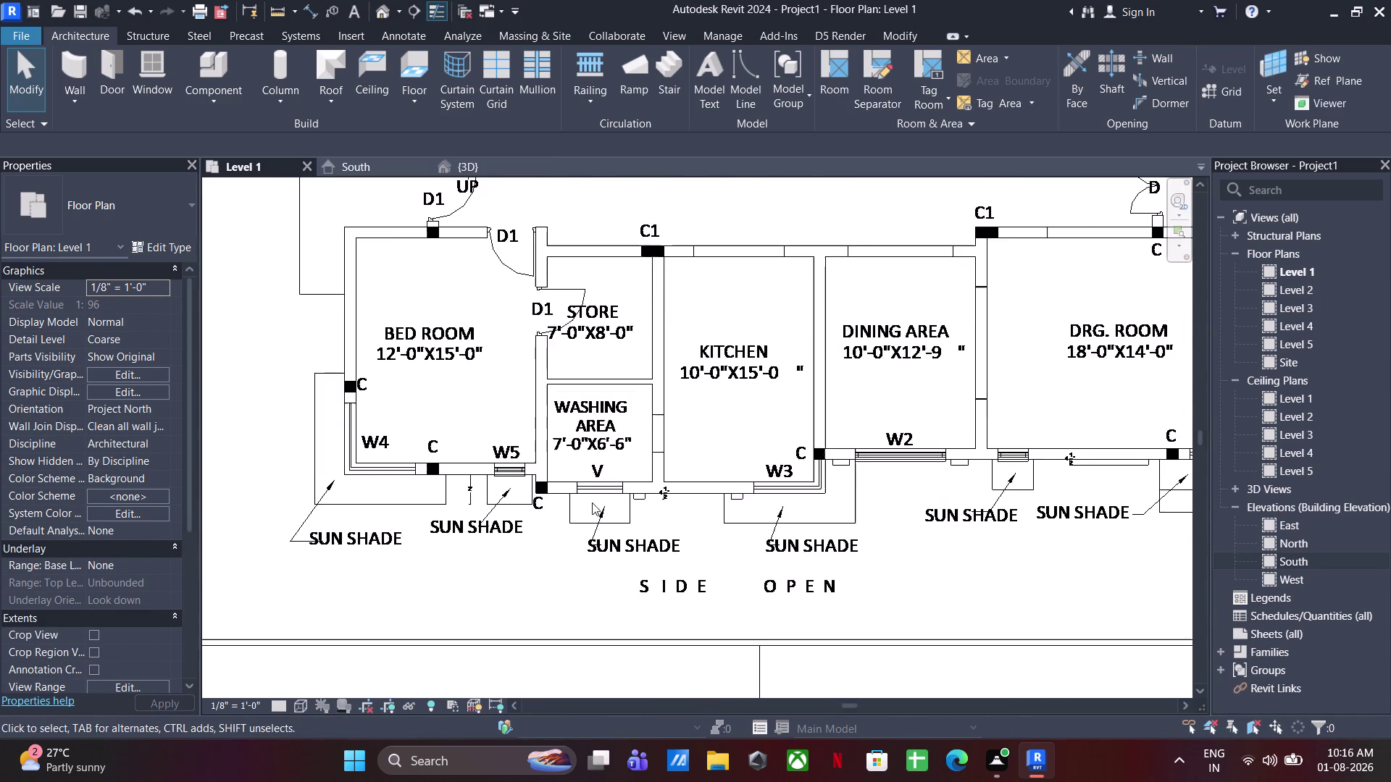
scroll(up, 3)
middle_drag(391, 472, 98, 431)
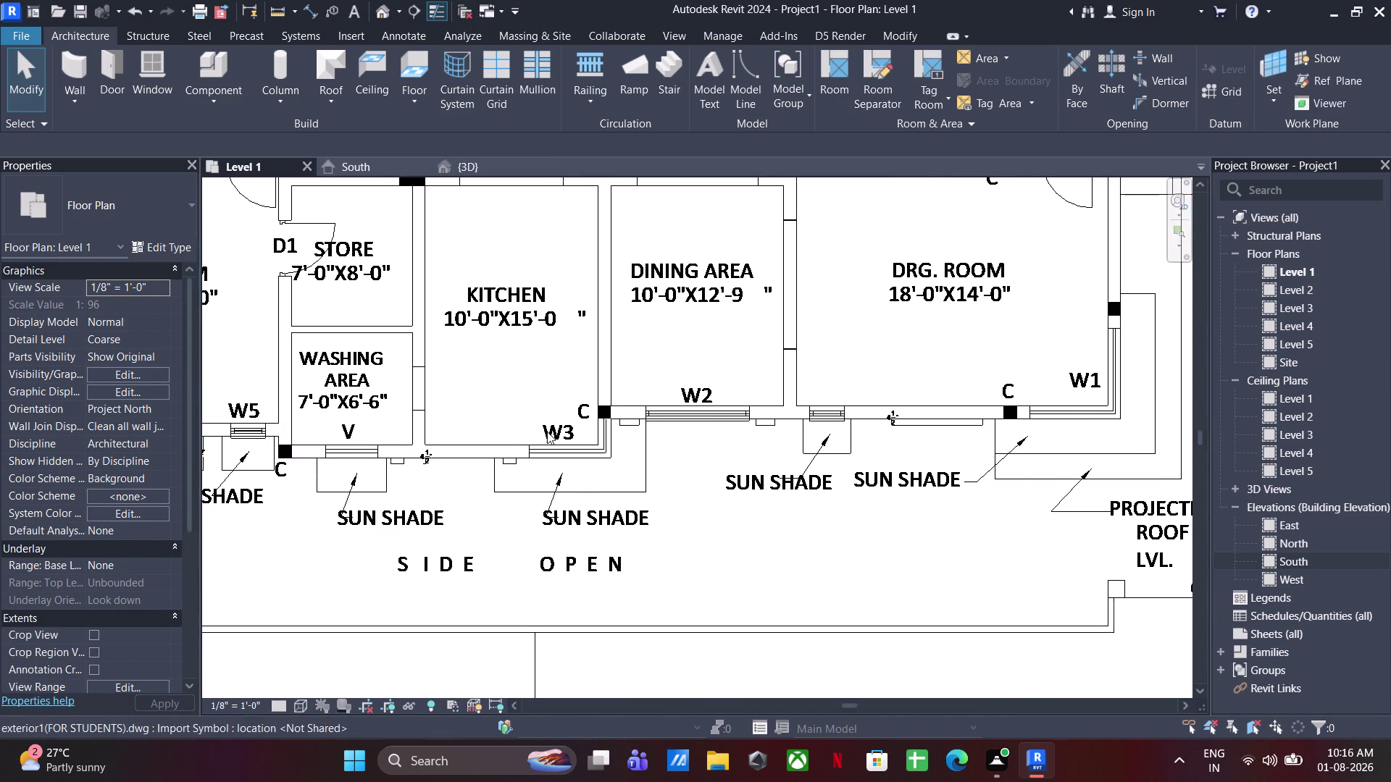
scroll(down, 3)
middle_drag(562, 435, 702, 435)
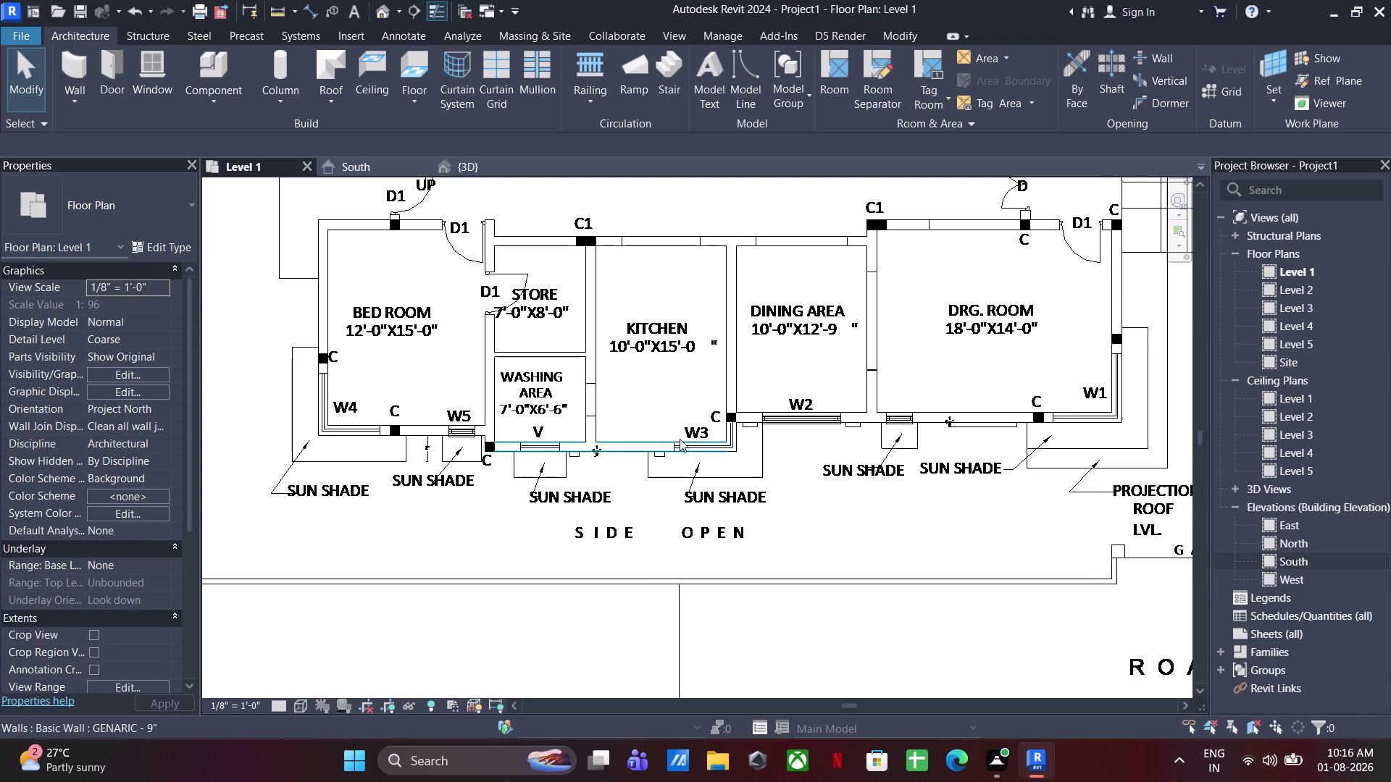
click(680, 441)
scroll(up, 3)
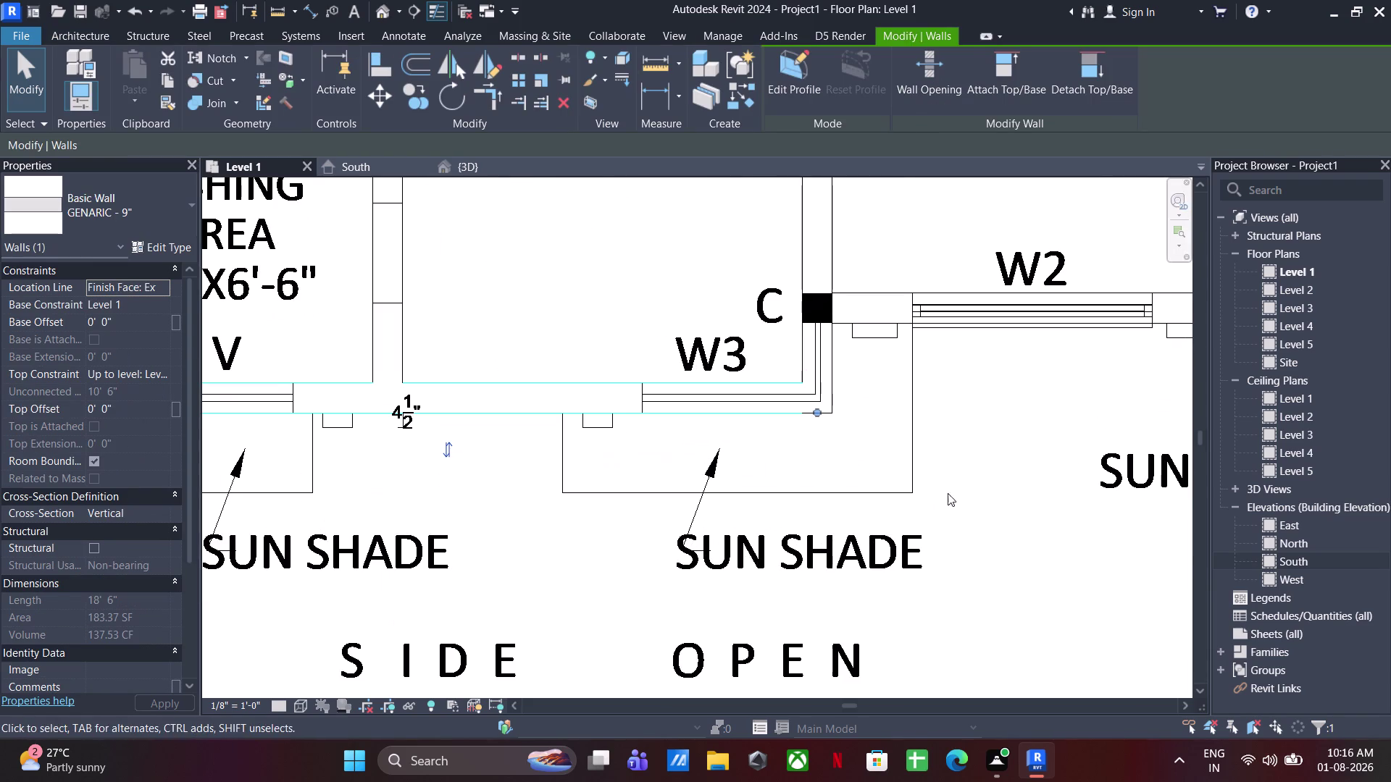
click(970, 486)
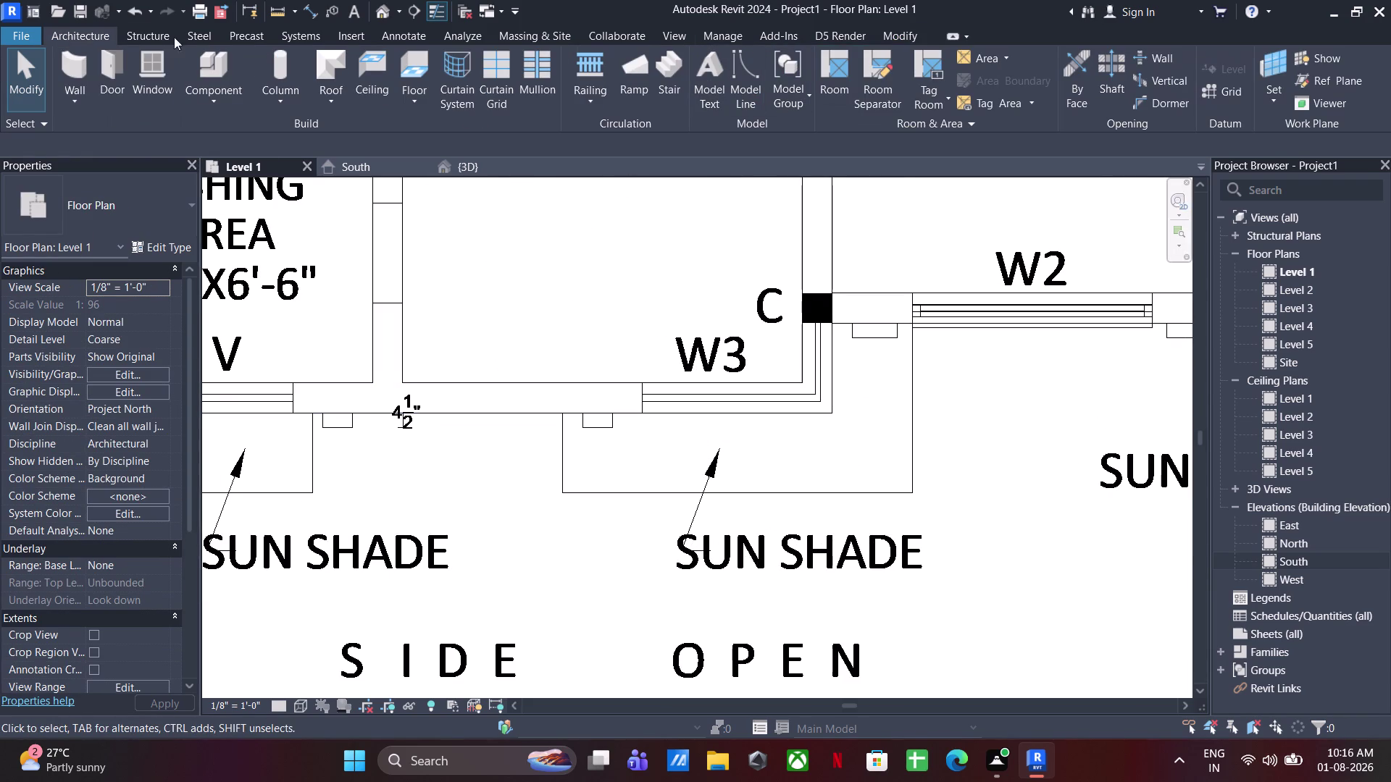
click(277, 4)
scroll(up, 3)
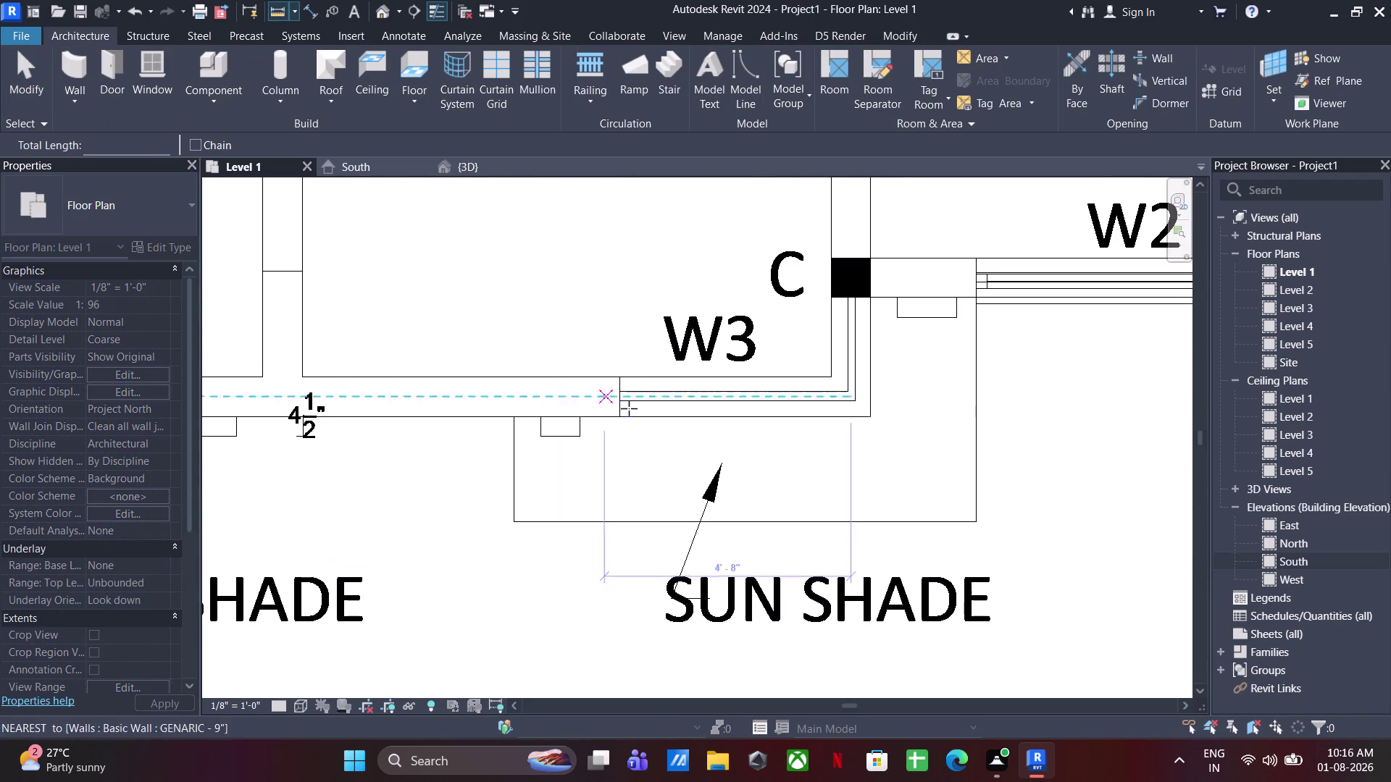
click(614, 377)
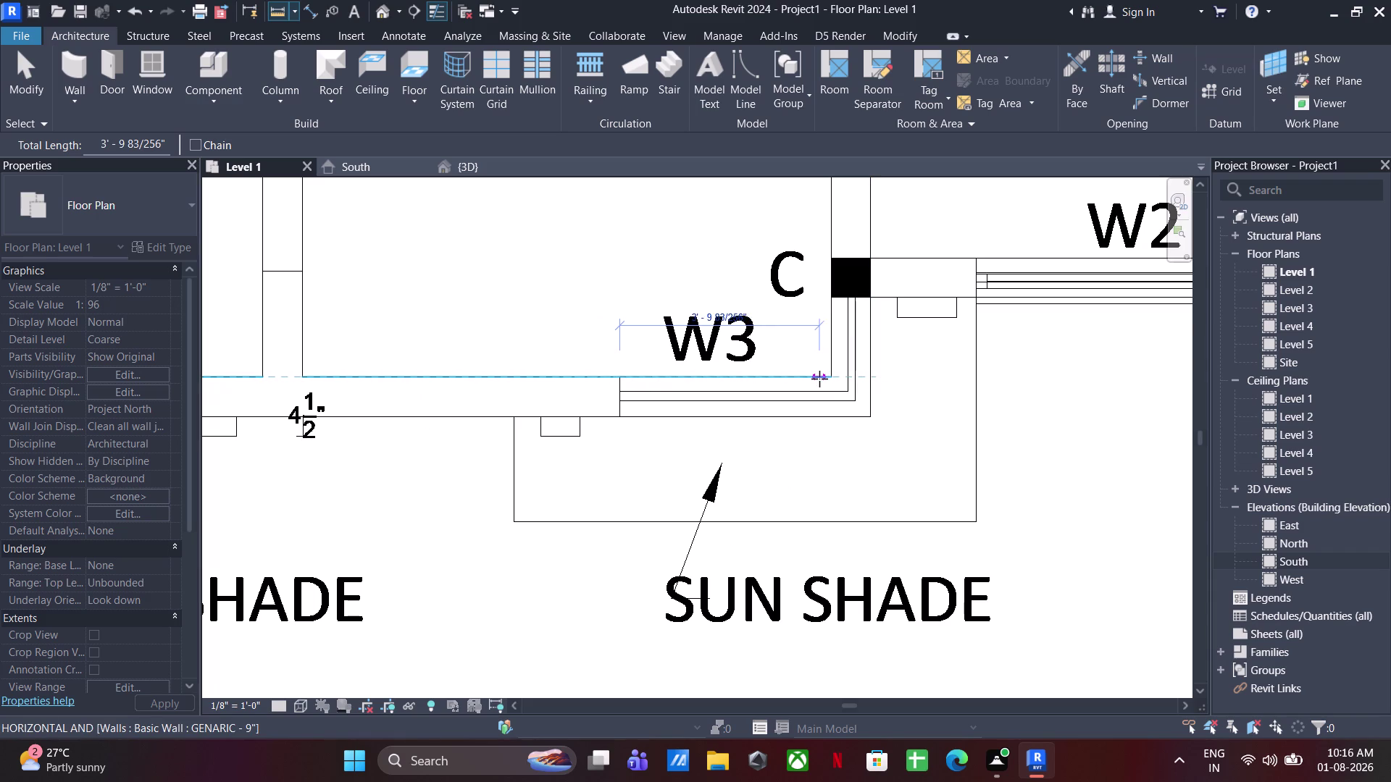
click(825, 379)
key(Escape)
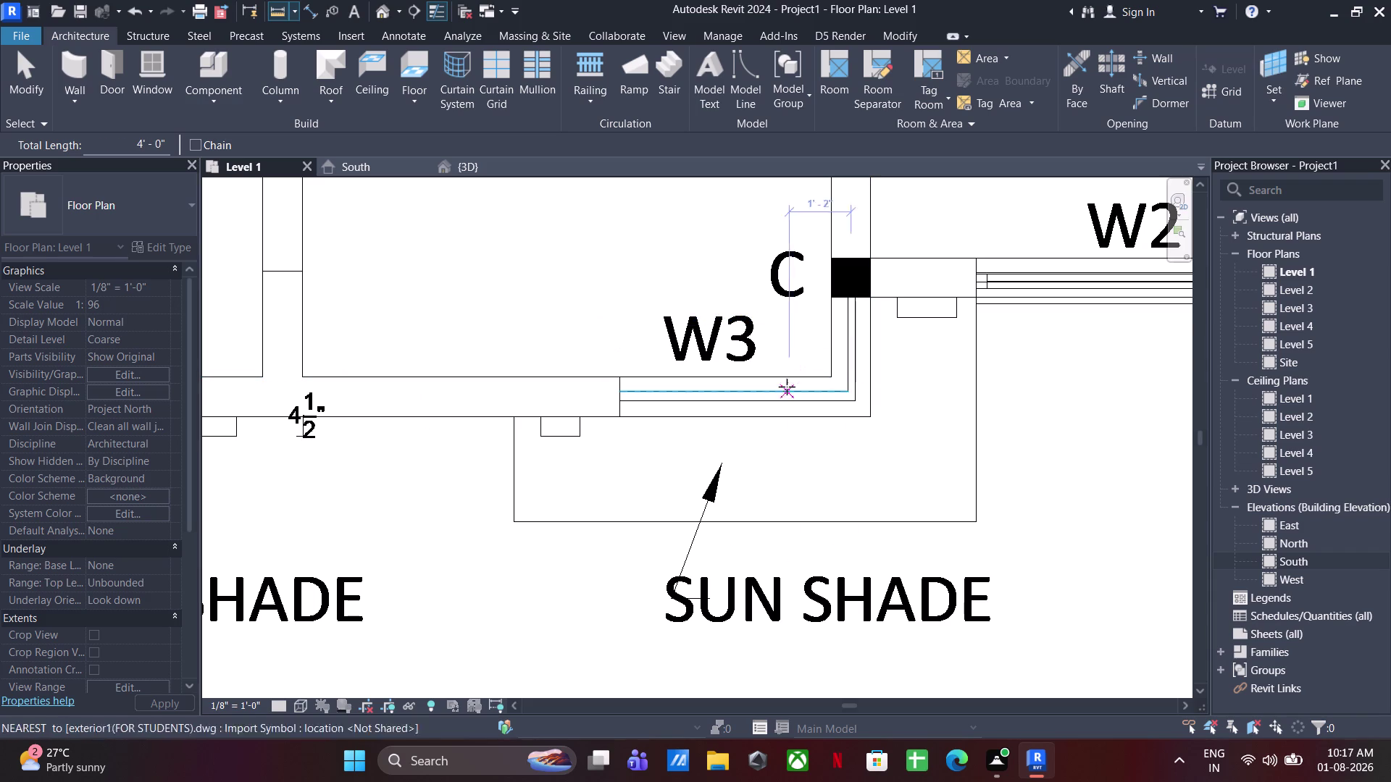
key(Escape)
click(765, 375)
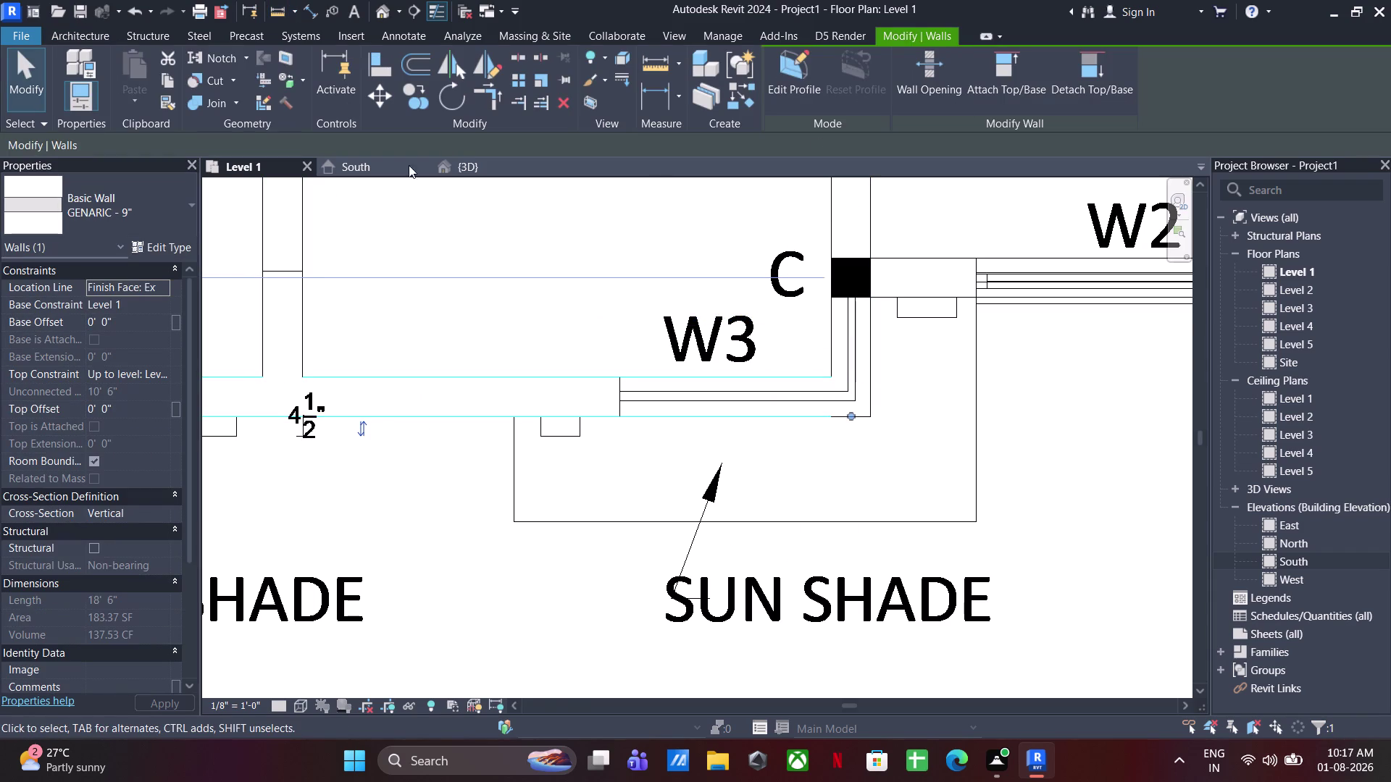
click(467, 164)
Bring the wall's profile sketch into view and delete its right edge line.
click(803, 74)
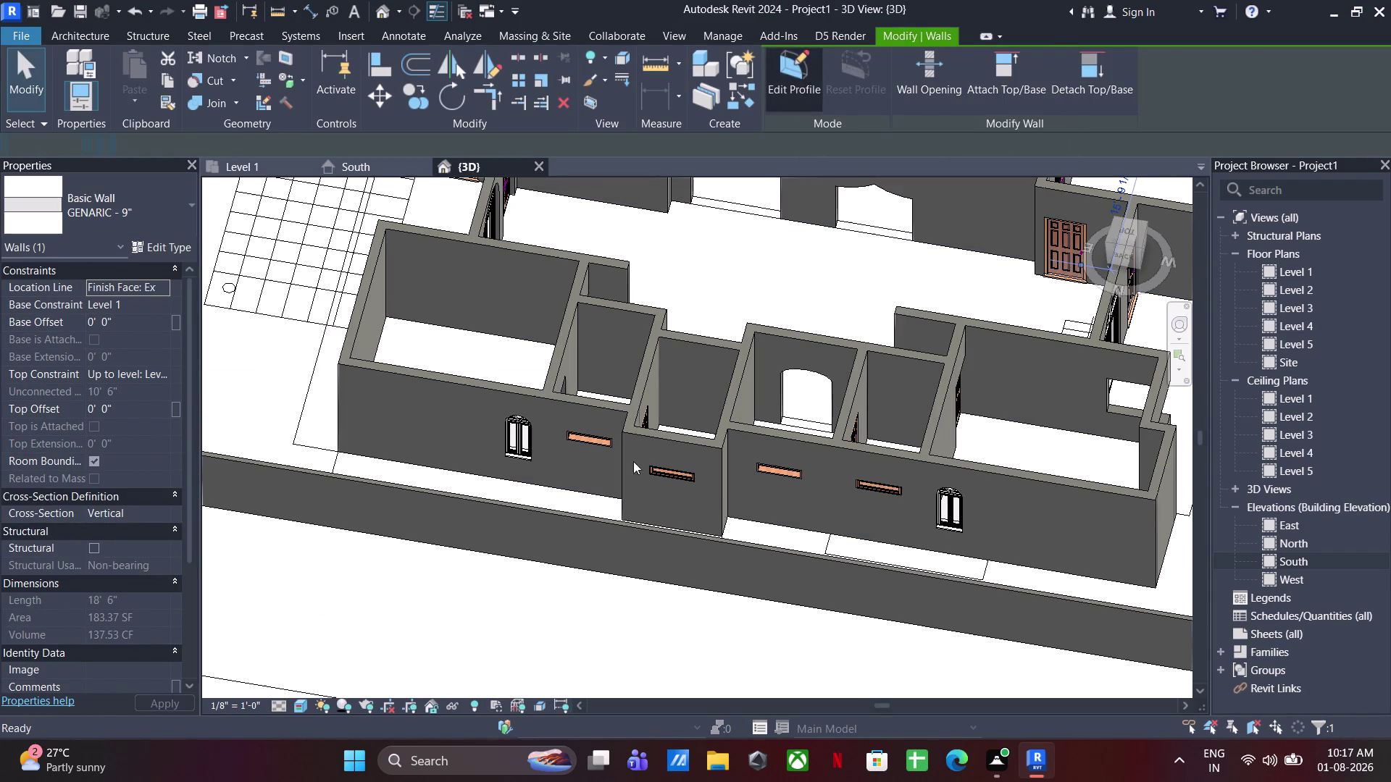
scroll(down, 3)
middle_drag(766, 481, 321, 474)
middle_drag(1042, 432, 717, 493)
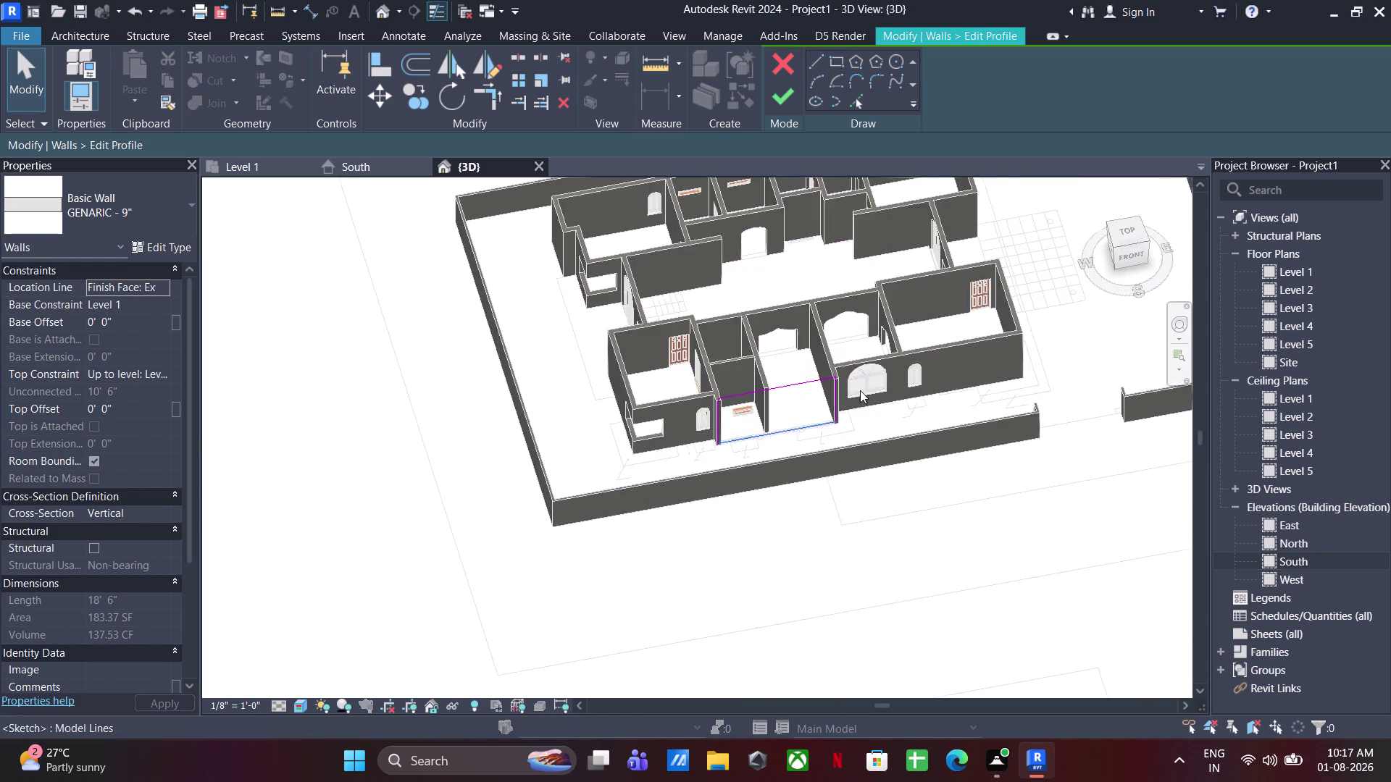
scroll(up, 3)
middle_drag(598, 492, 1095, 298)
scroll(up, 3)
key(Escape)
middle_drag(876, 385, 939, 327)
middle_click(946, 323)
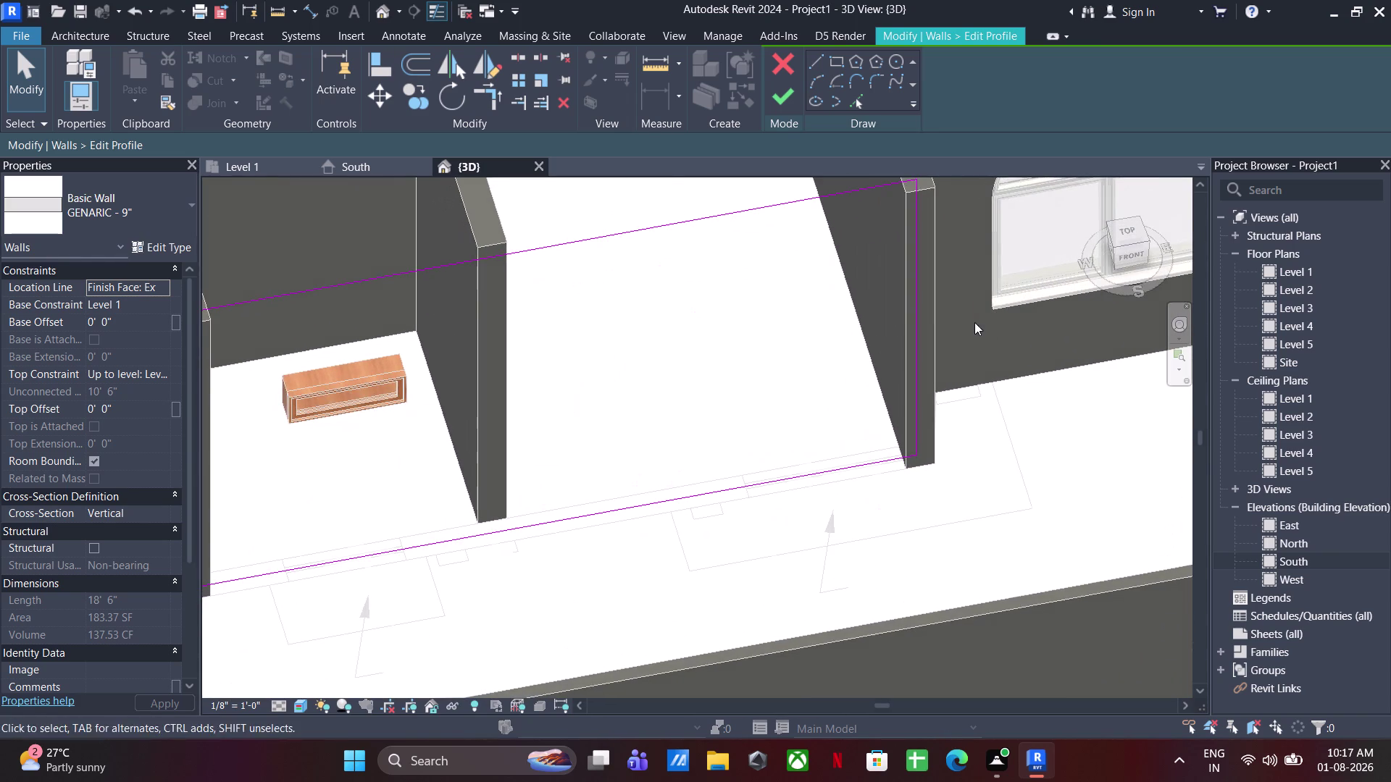
drag(989, 324, 876, 381)
key(Delete)
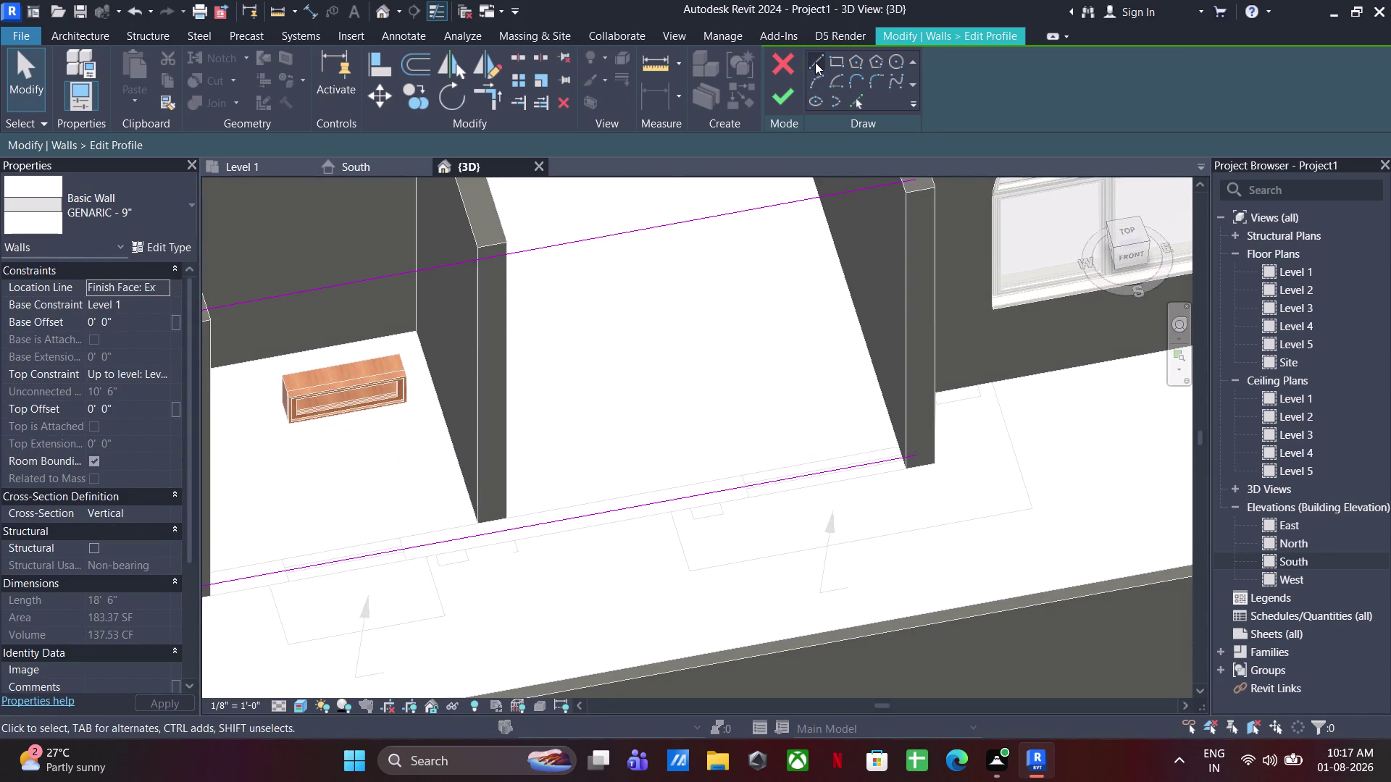
Draw the opening's 3' and 4' sketch lines.
click(813, 59)
click(911, 455)
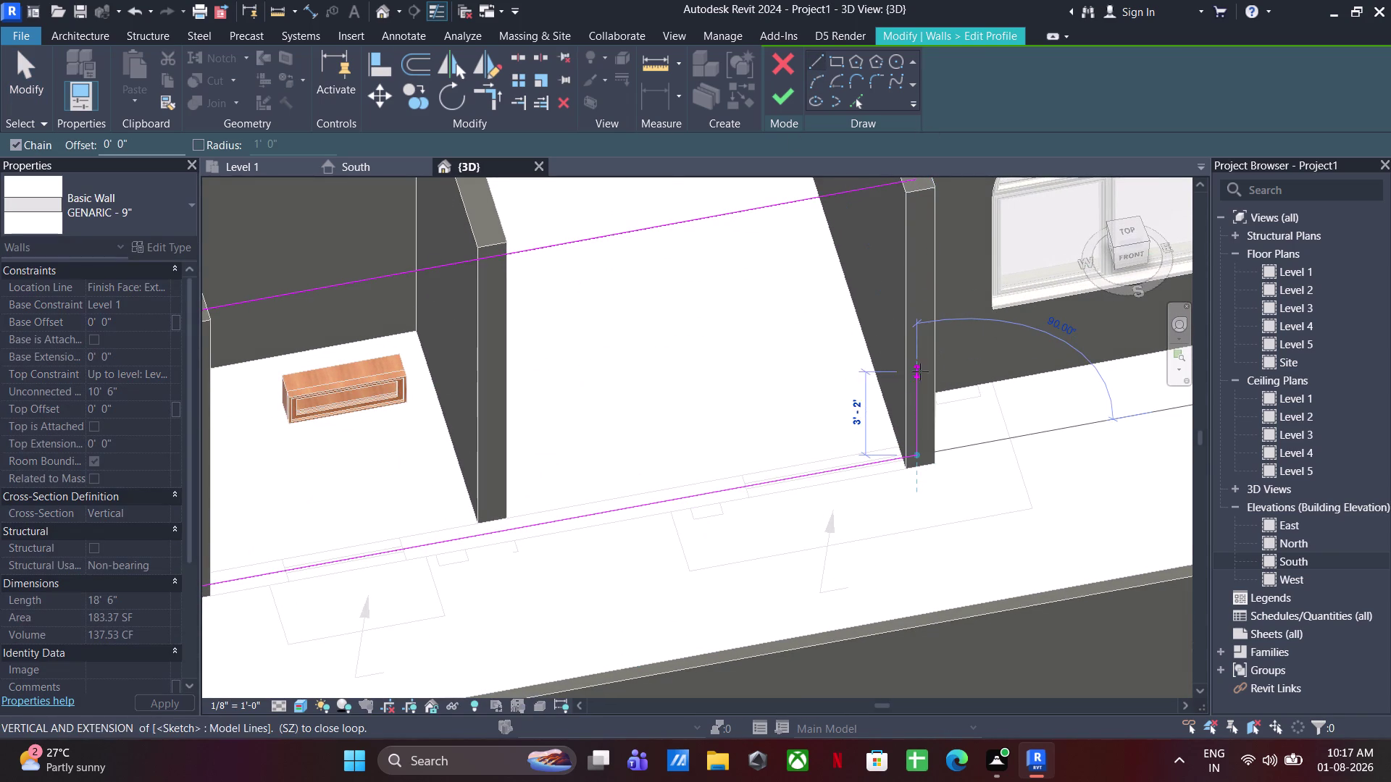
text(3)
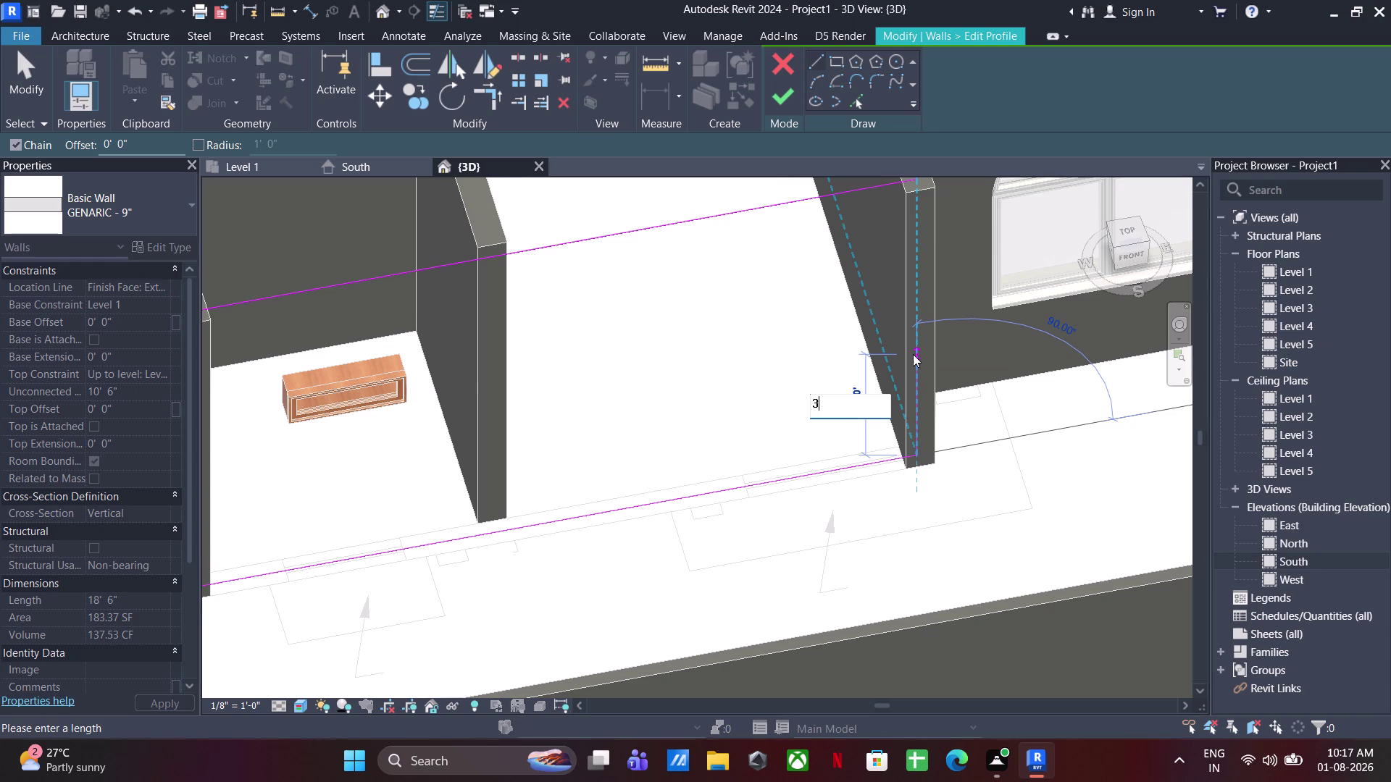
text(')
key(Return)
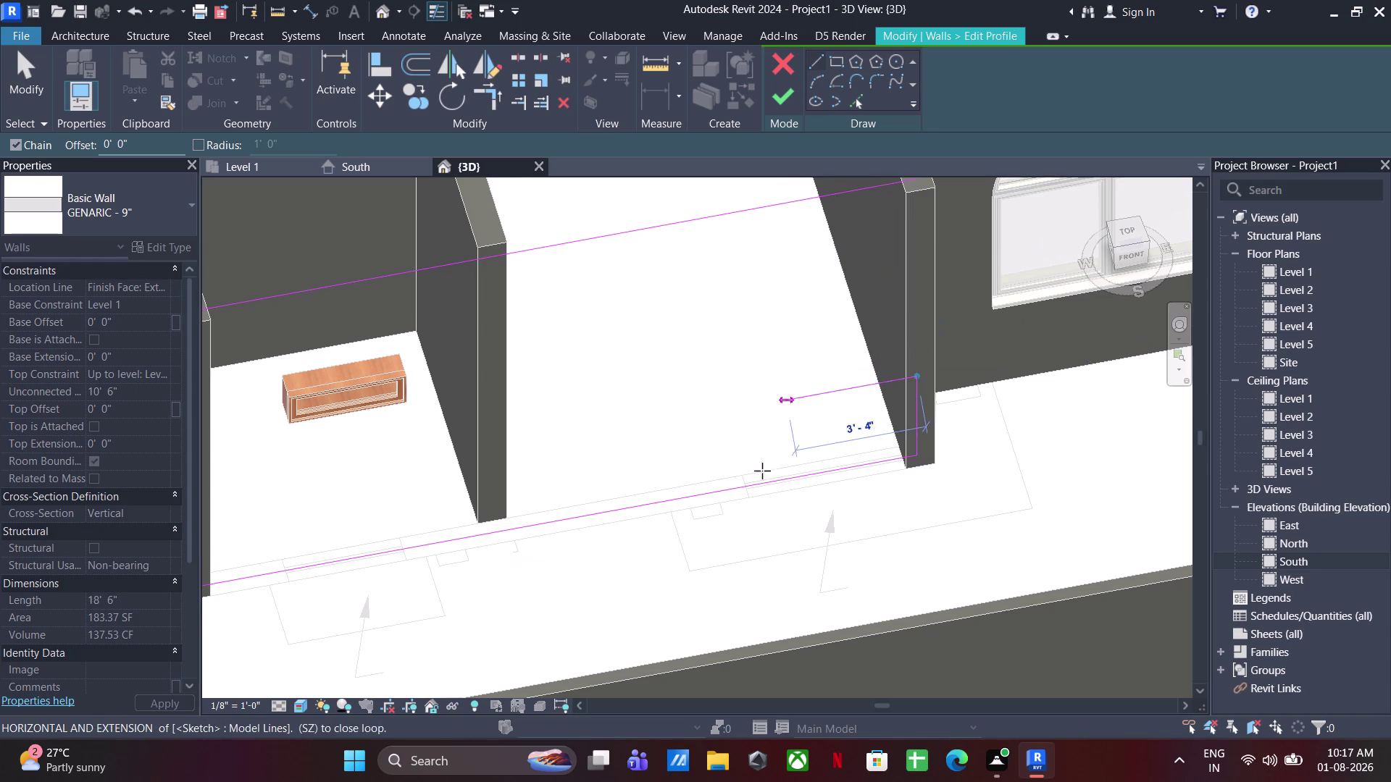
click(747, 492)
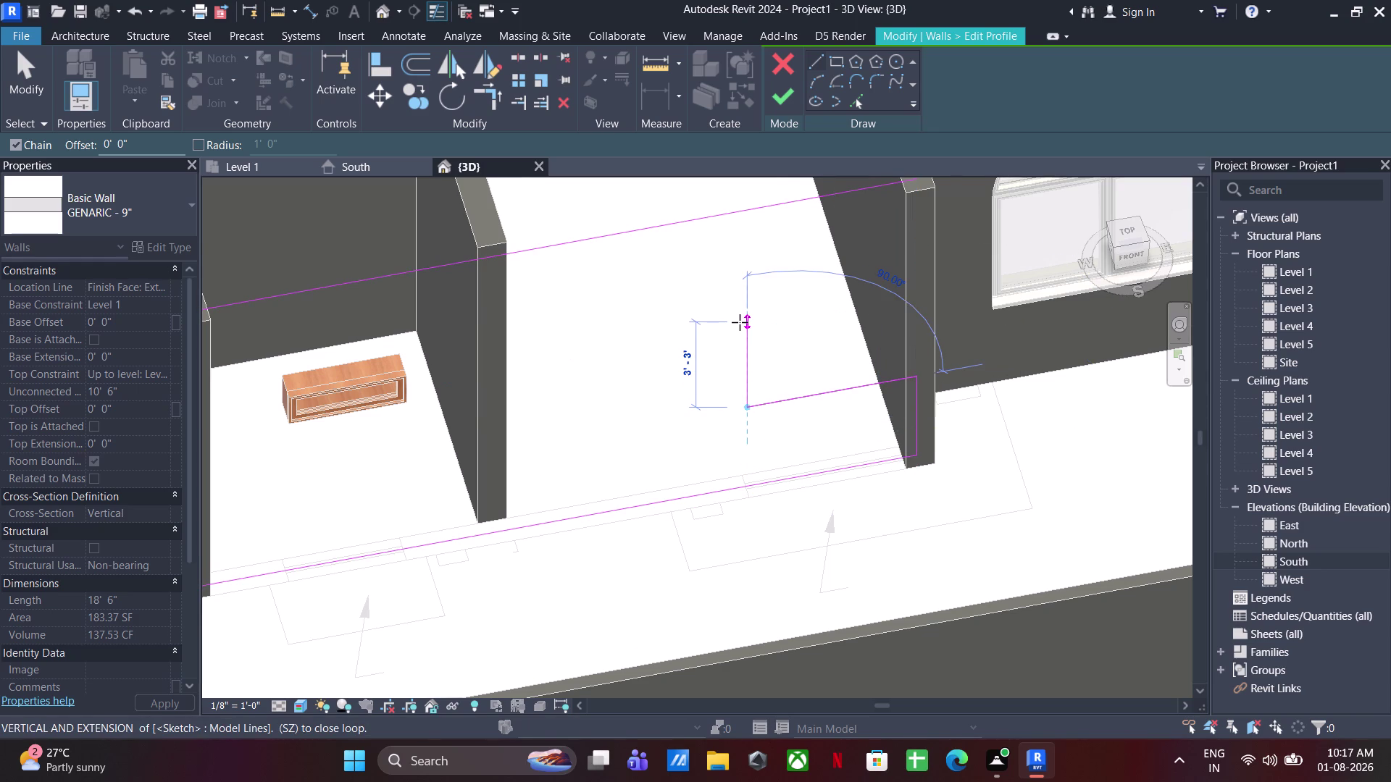
text(4)
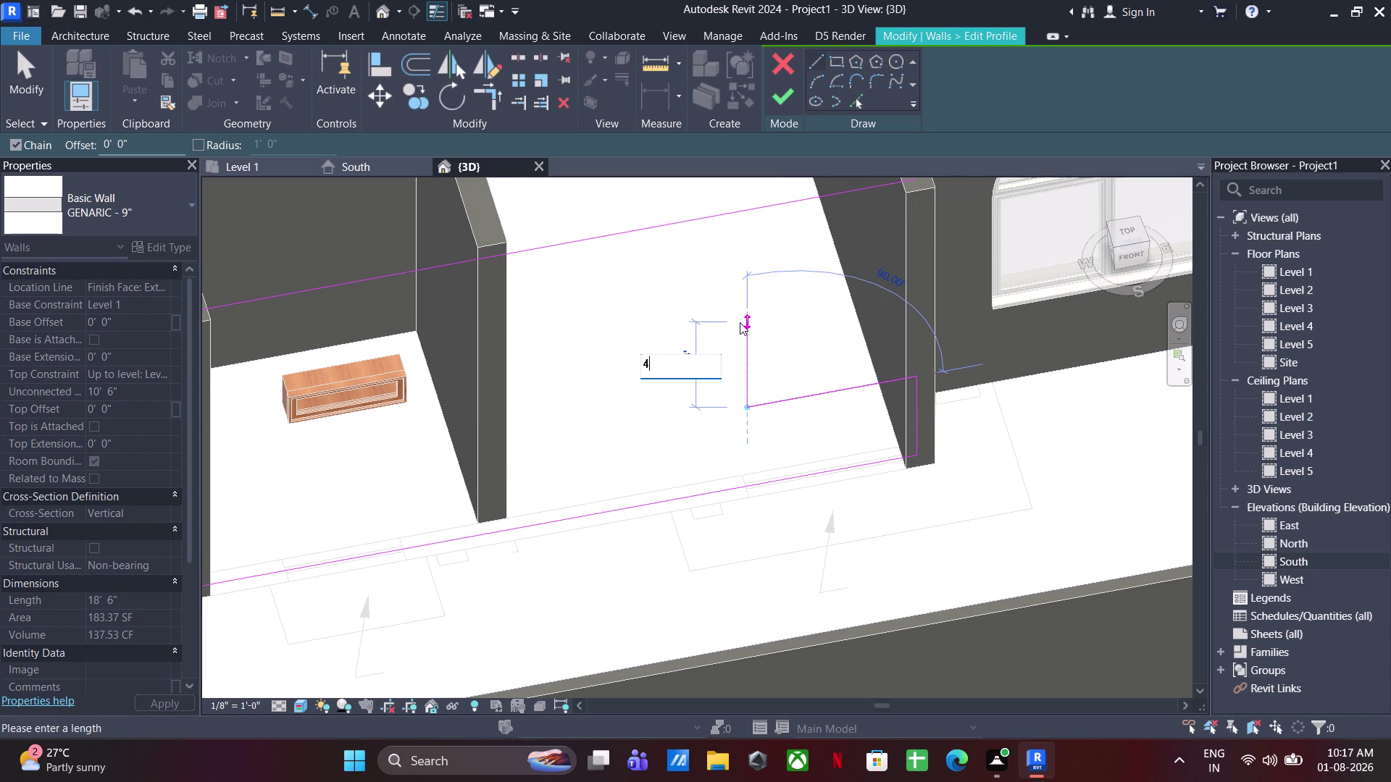
text(')
key(Return)
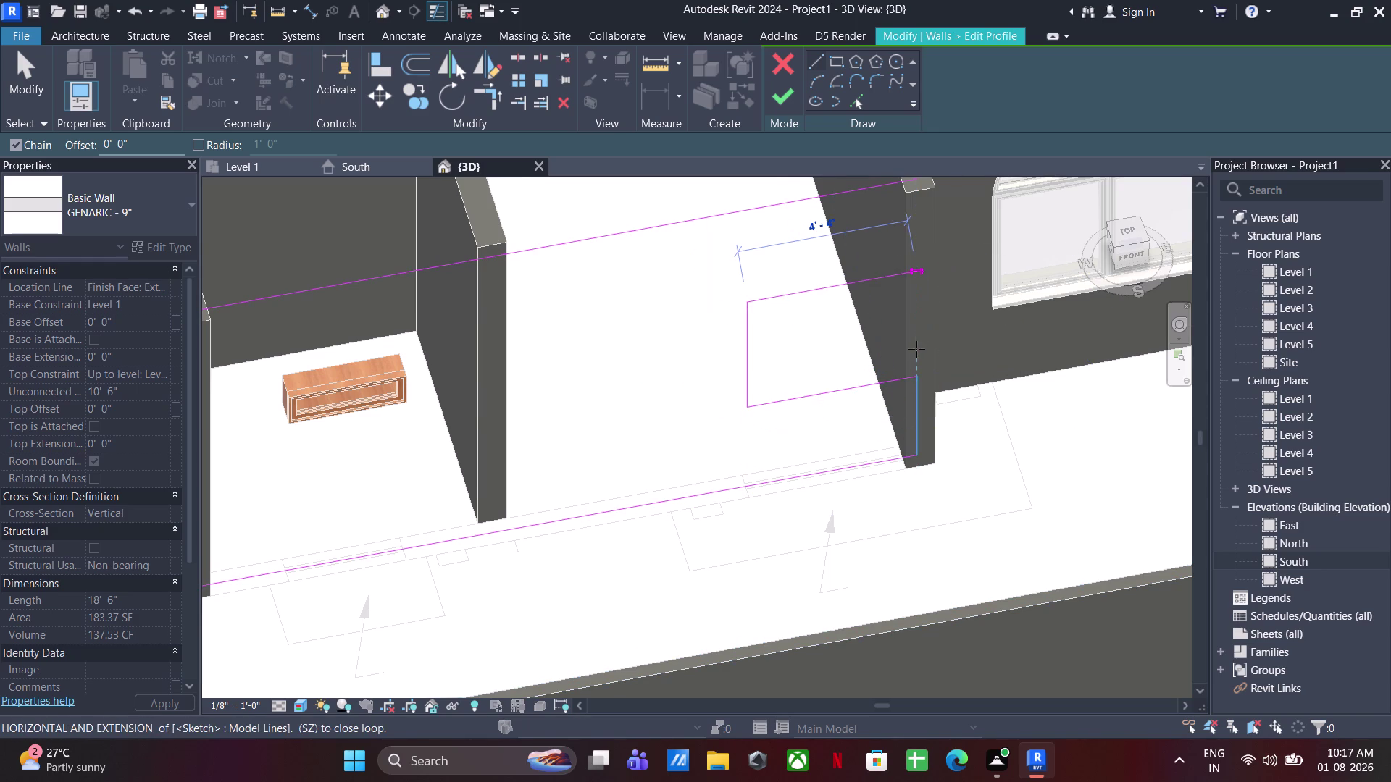
Close the opening's top edge at the wall endpoint and finish the profile edit.
click(915, 333)
middle_drag(919, 280, 936, 381)
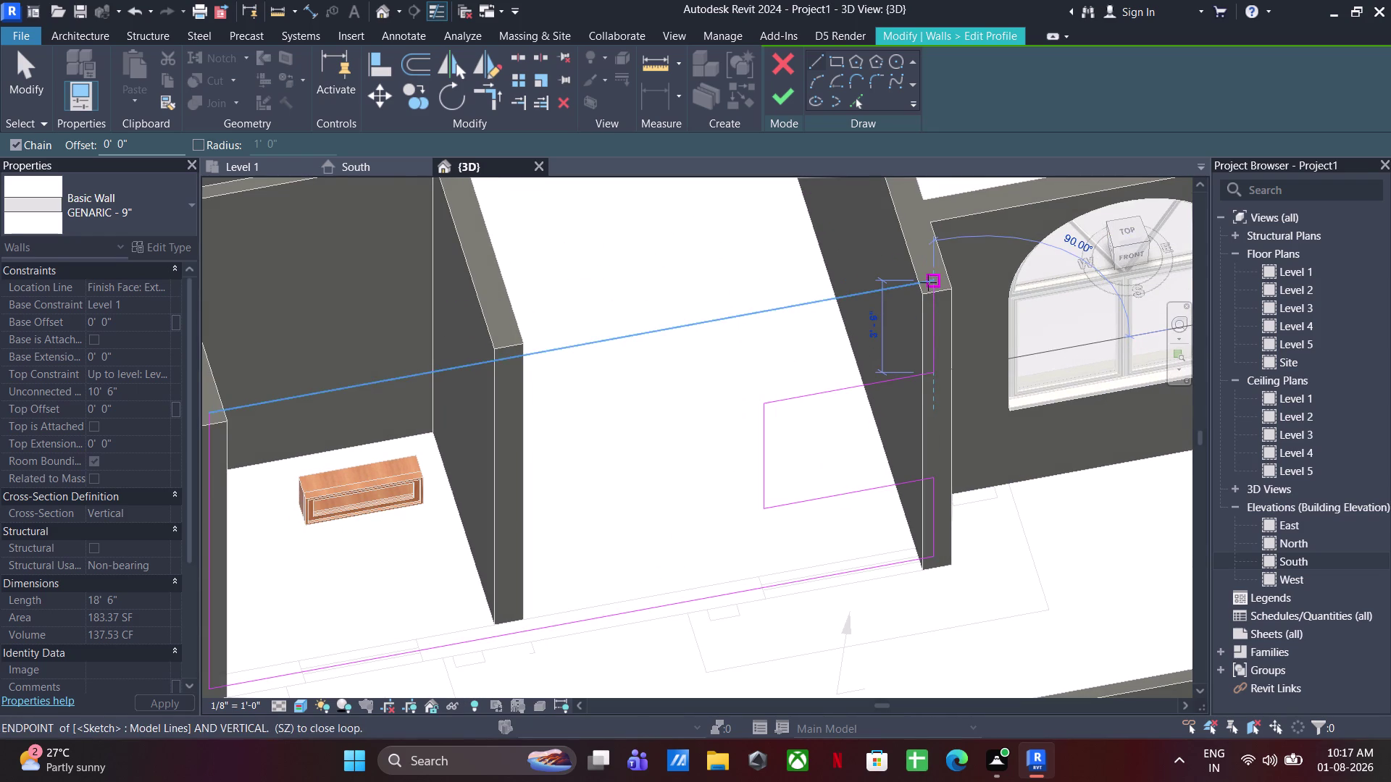
click(928, 283)
key(Escape)
key(Escape)
click(781, 110)
scroll(down, 3)
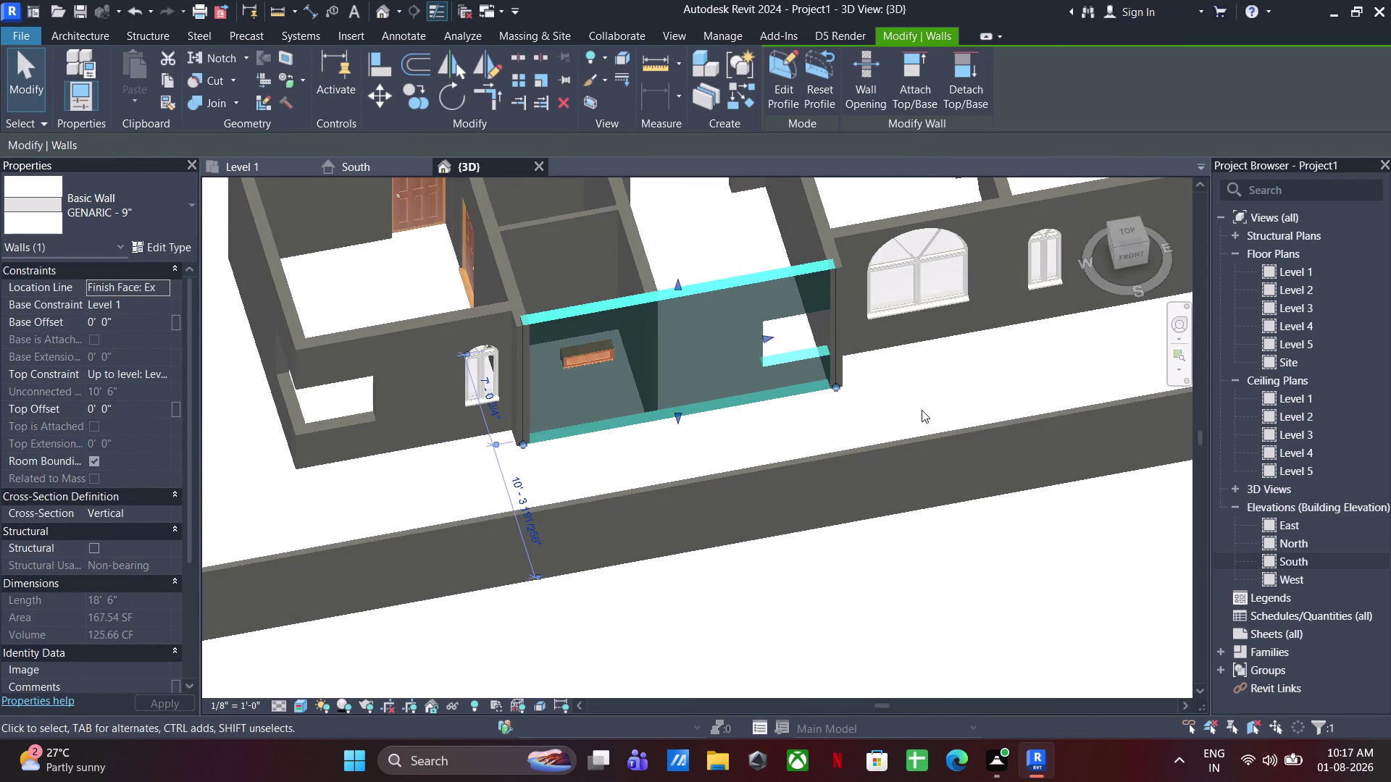
Select the wall beside the arched window, enter Edit Profile and delete an edge.
click(923, 381)
middle_drag(930, 404, 731, 440)
middle_drag(766, 436, 810, 391)
middle_drag(903, 237, 954, 148)
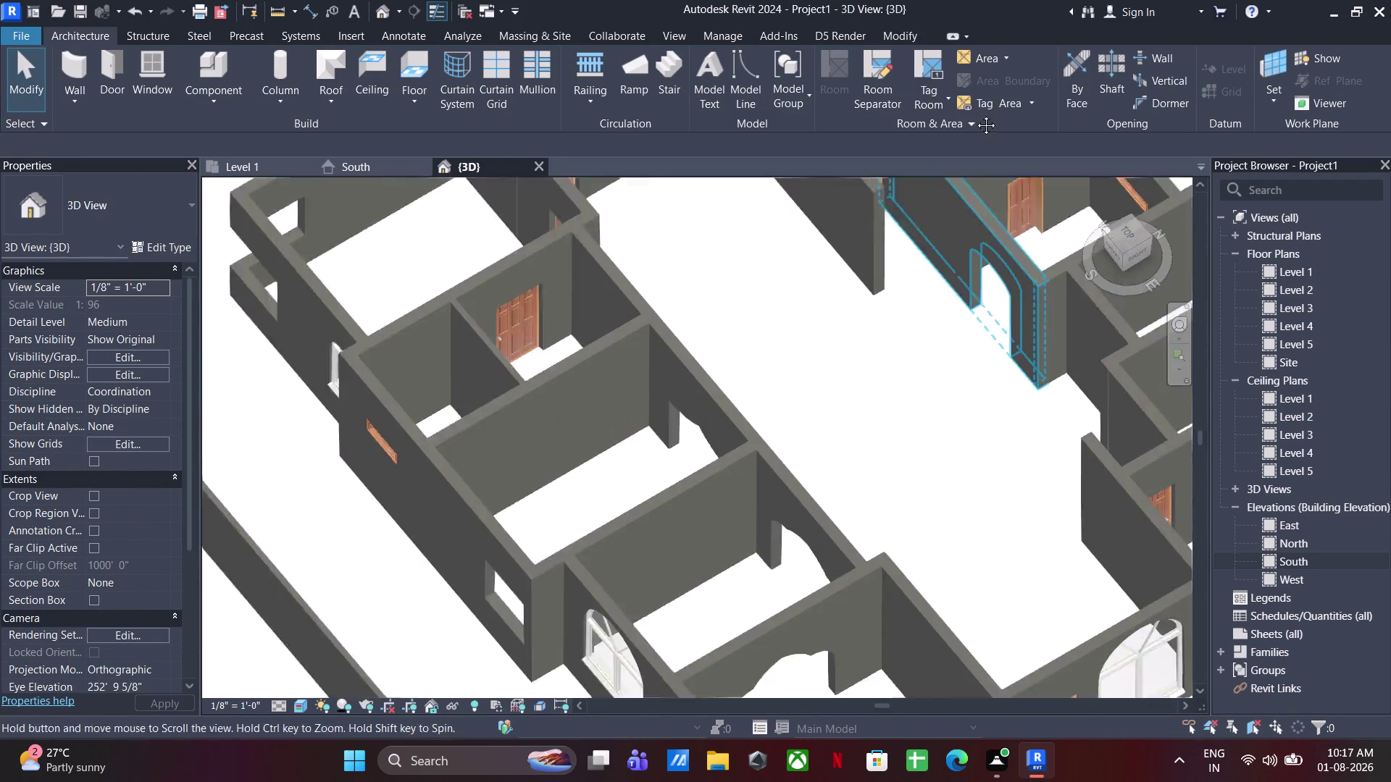
middle_drag(954, 147, 987, 96)
scroll(up, 3)
click(604, 438)
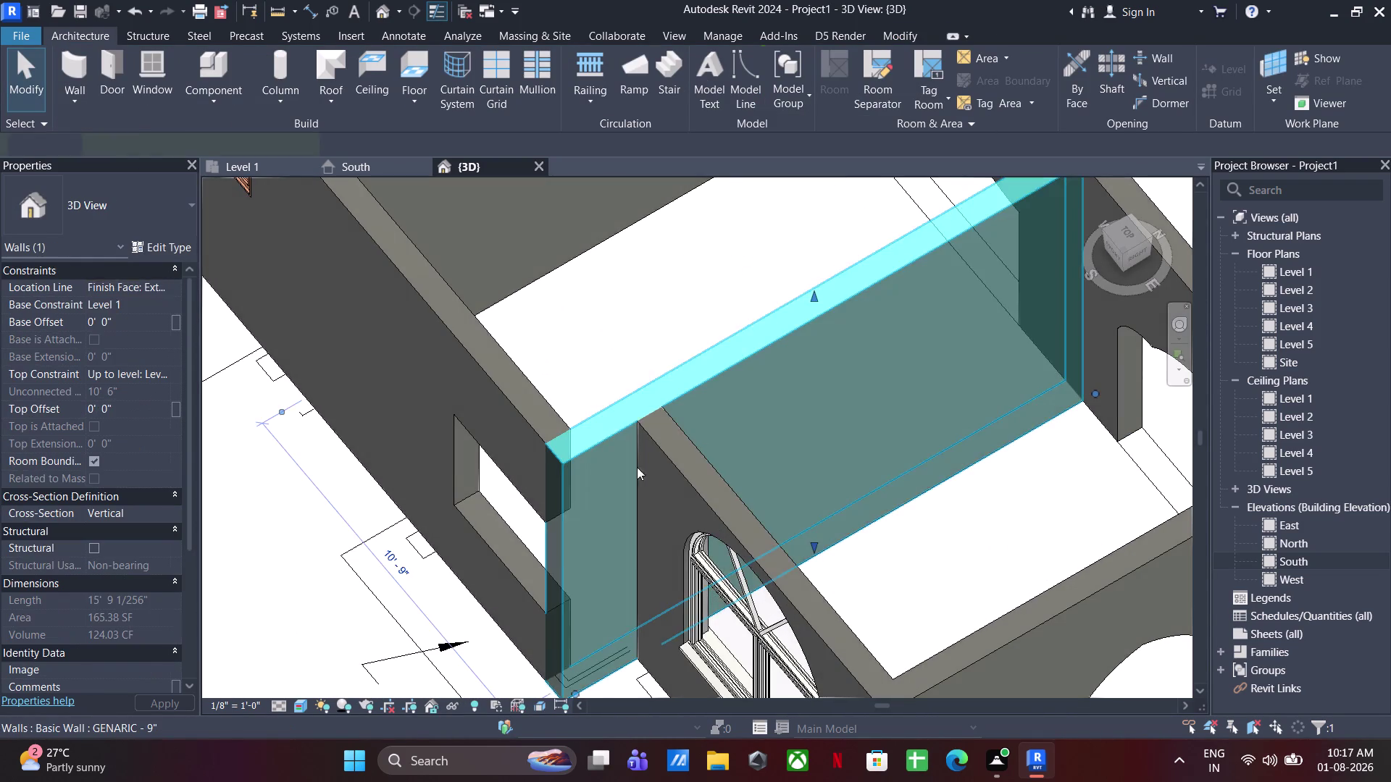
middle_drag(670, 492, 710, 357)
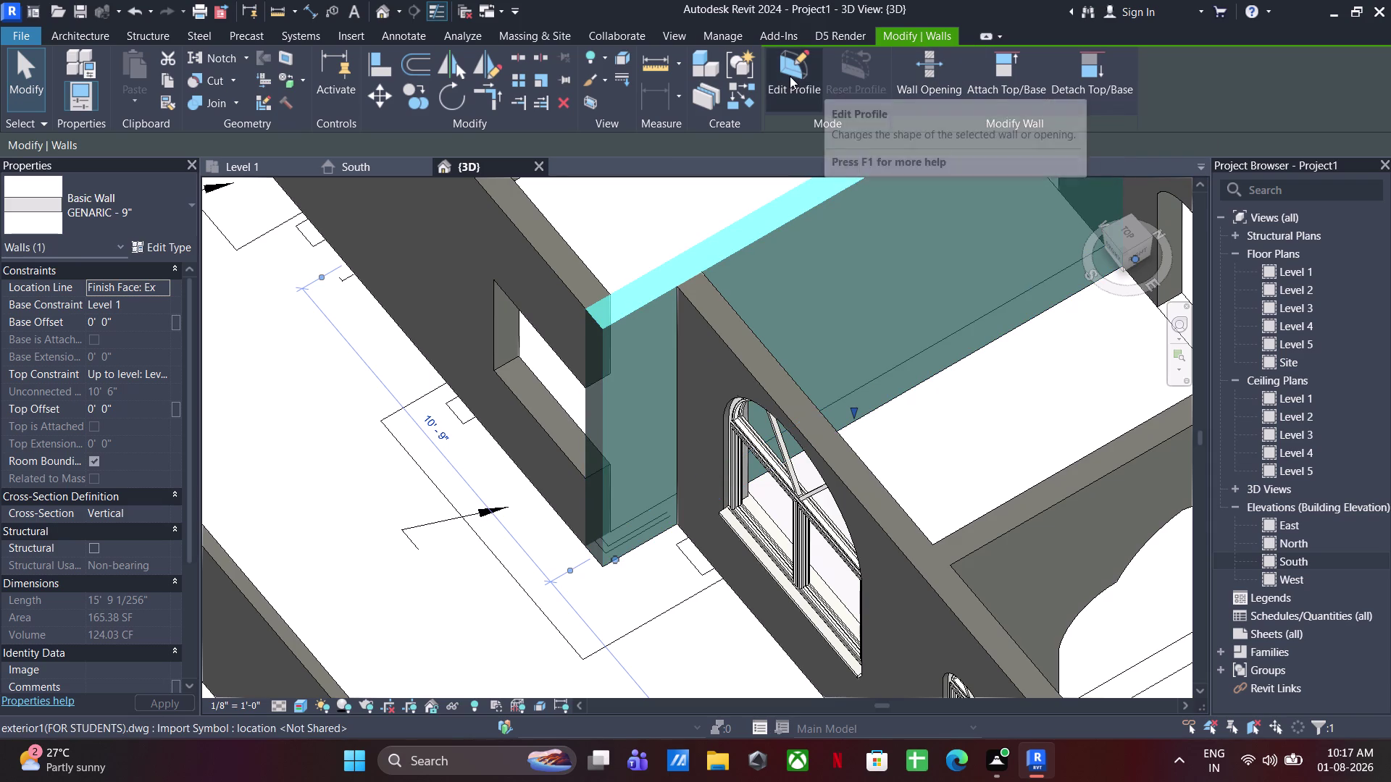
click(790, 76)
drag(624, 432, 572, 461)
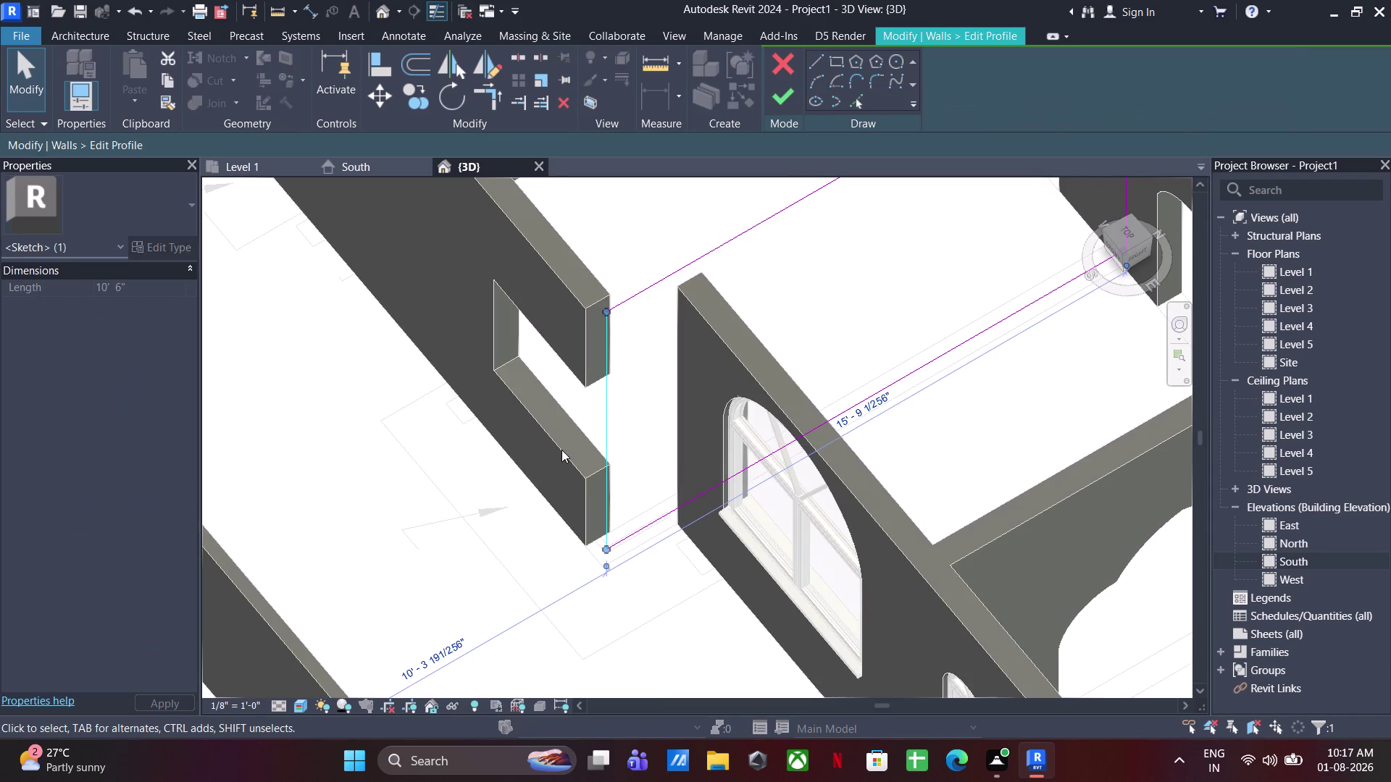
key(Delete)
Sketch a 3' opening line and the opening's horizontal edge.
click(818, 64)
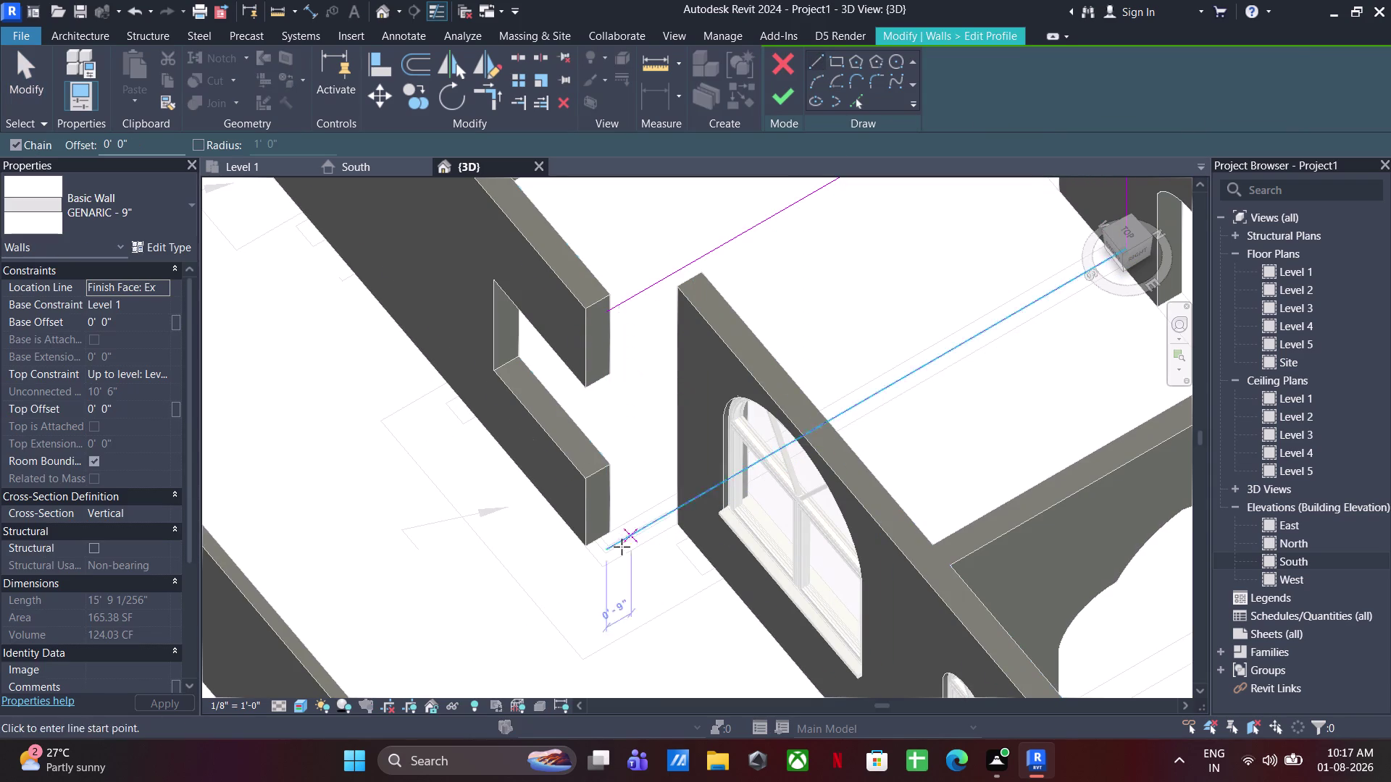
click(612, 545)
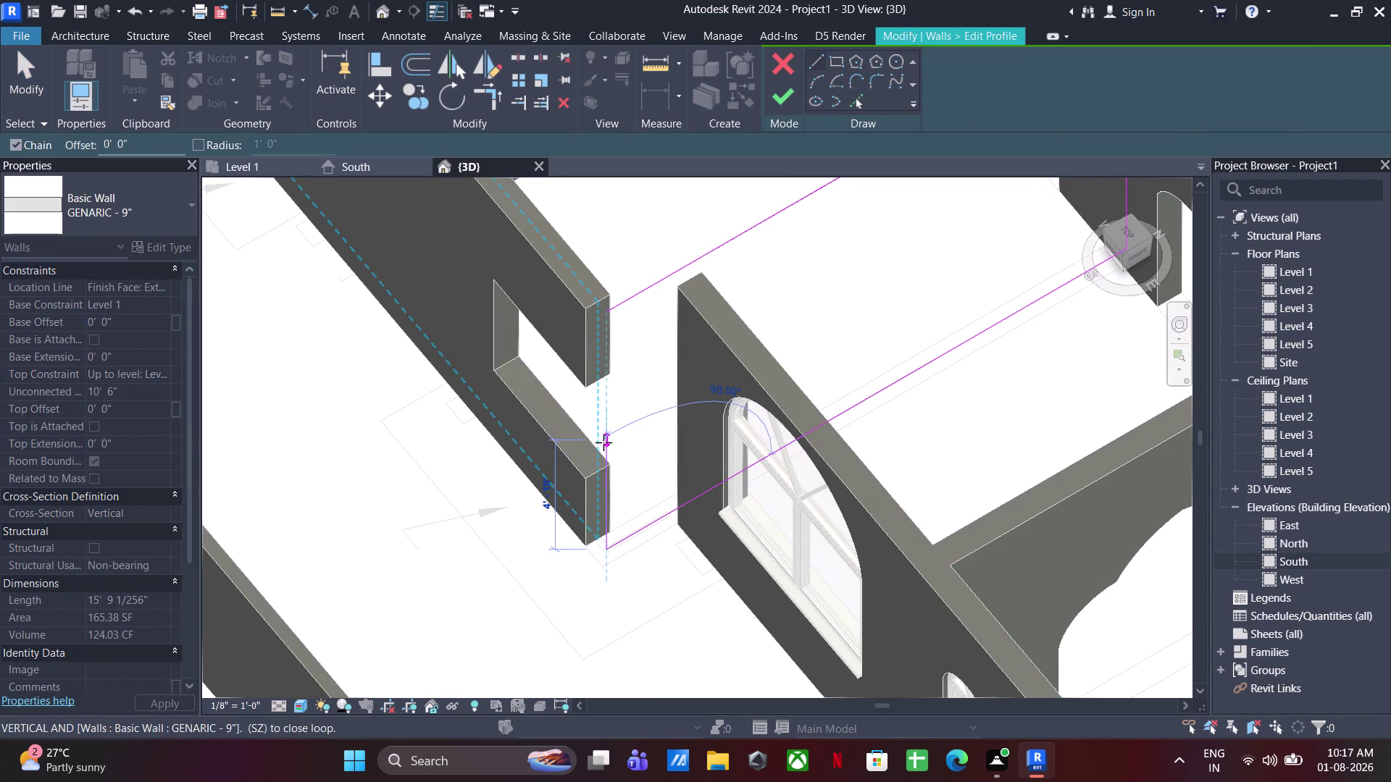
text(3')
key(Return)
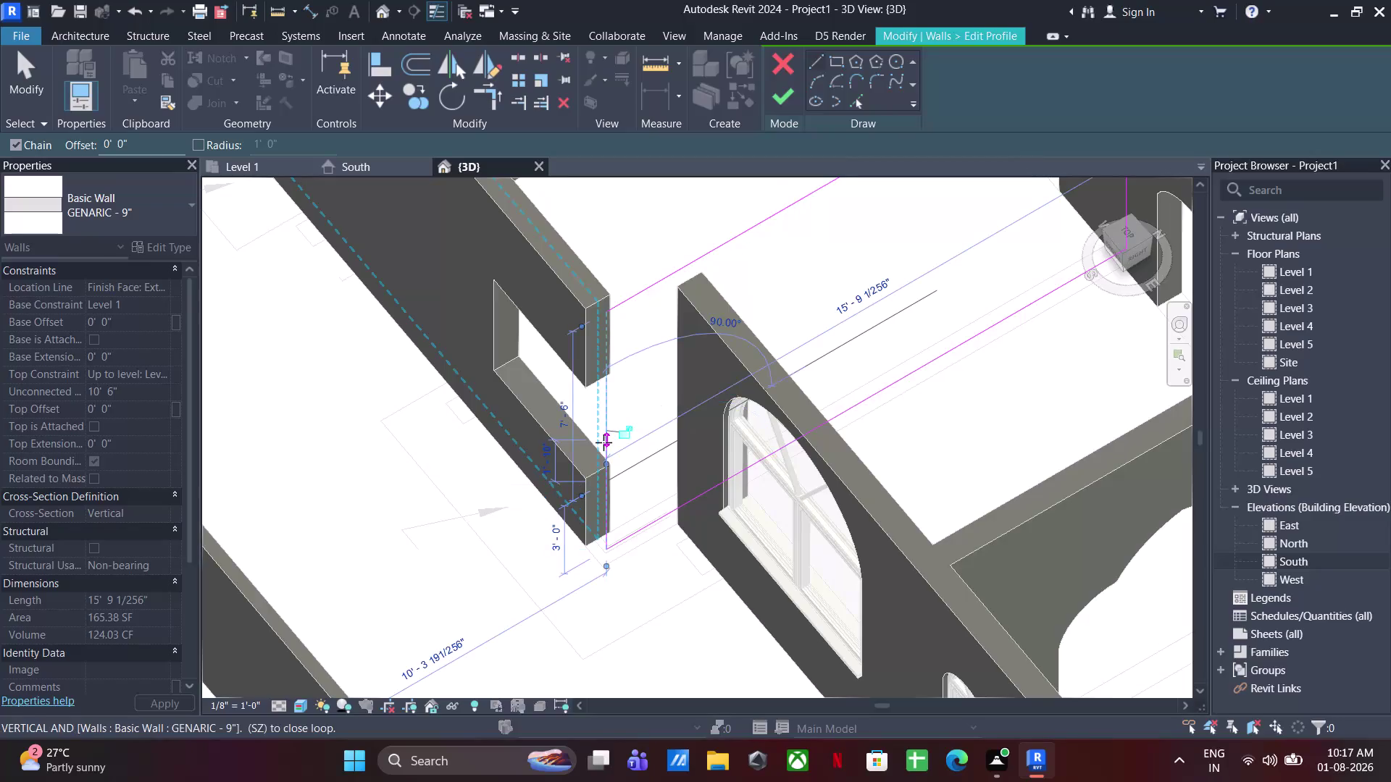
scroll(up, 3)
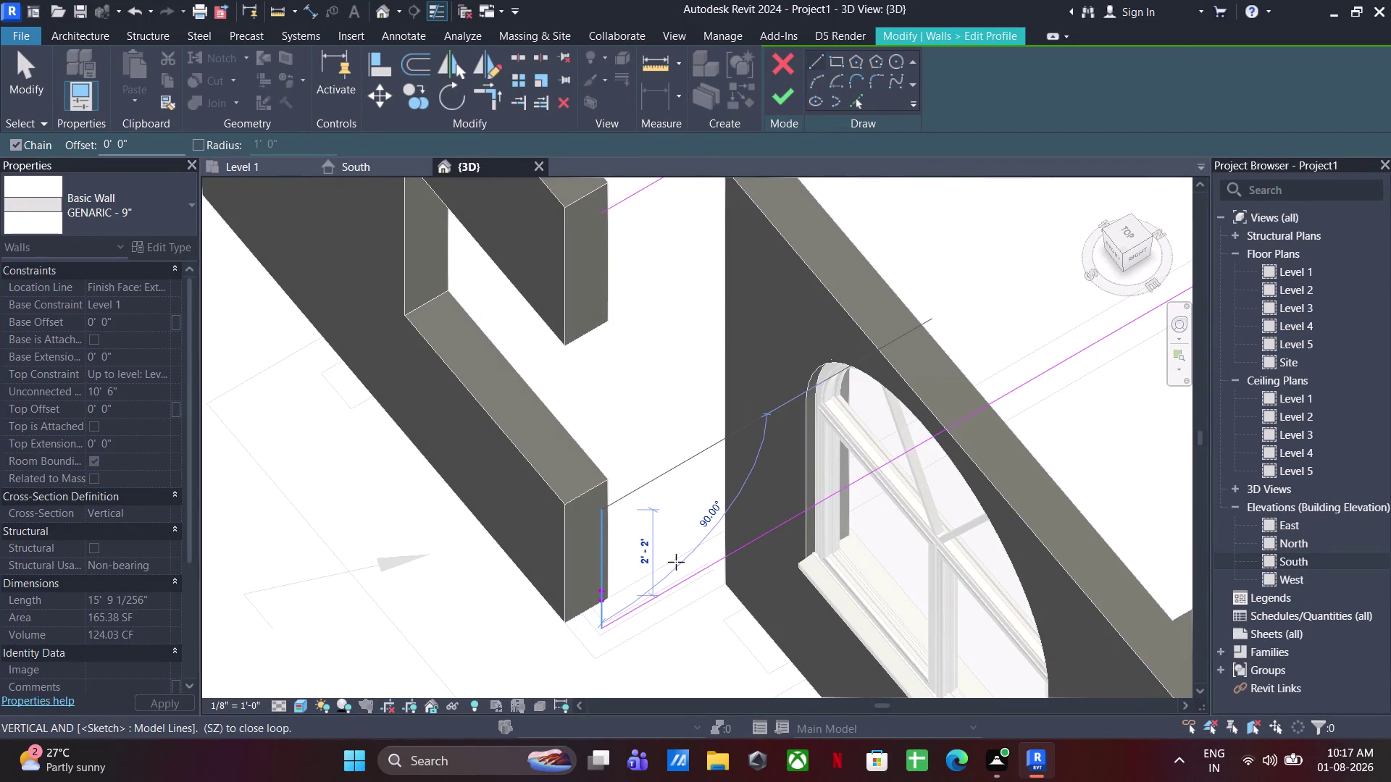
scroll(up, 3)
middle_drag(646, 573, 709, 504)
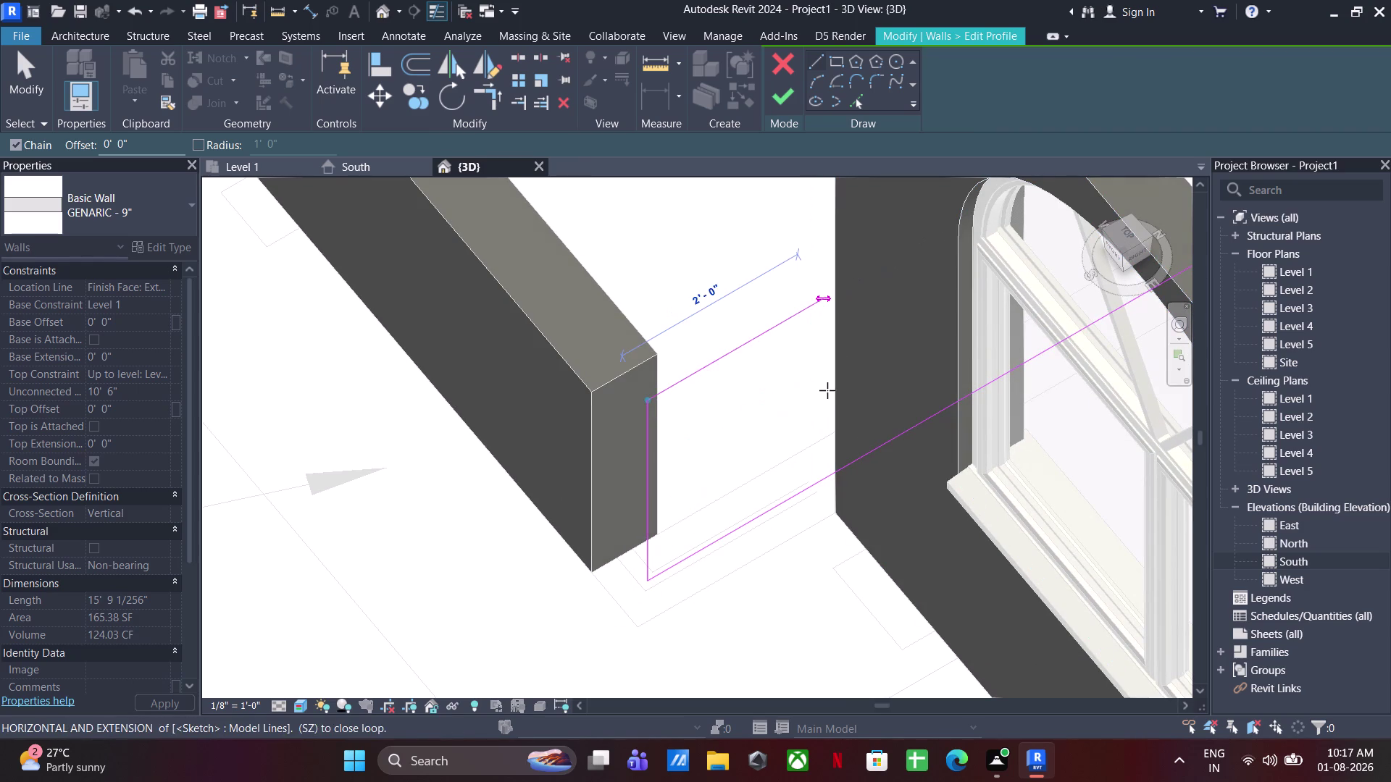
click(817, 412)
Add a 4' line and the top edge running back toward the wall.
scroll(down, 3)
middle_drag(823, 381, 823, 388)
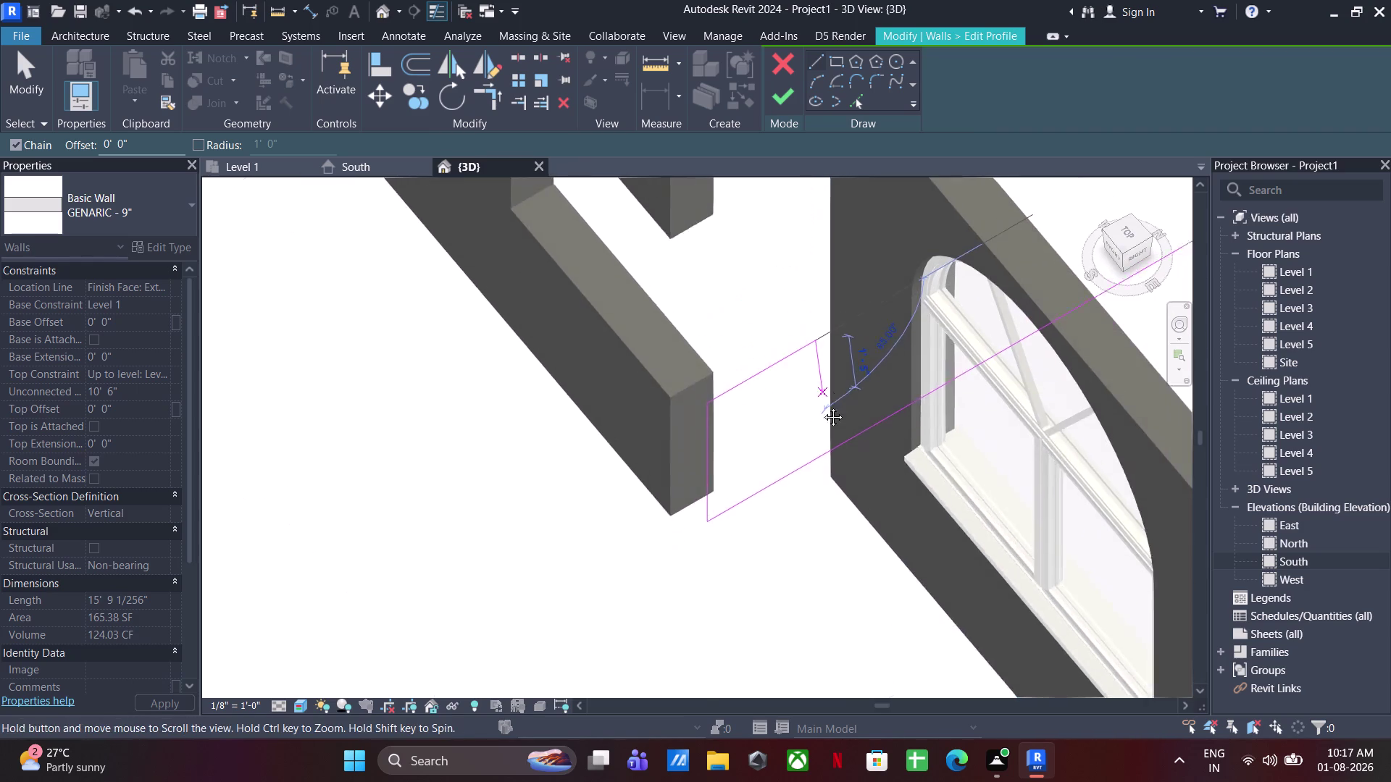
middle_drag(823, 388, 830, 591)
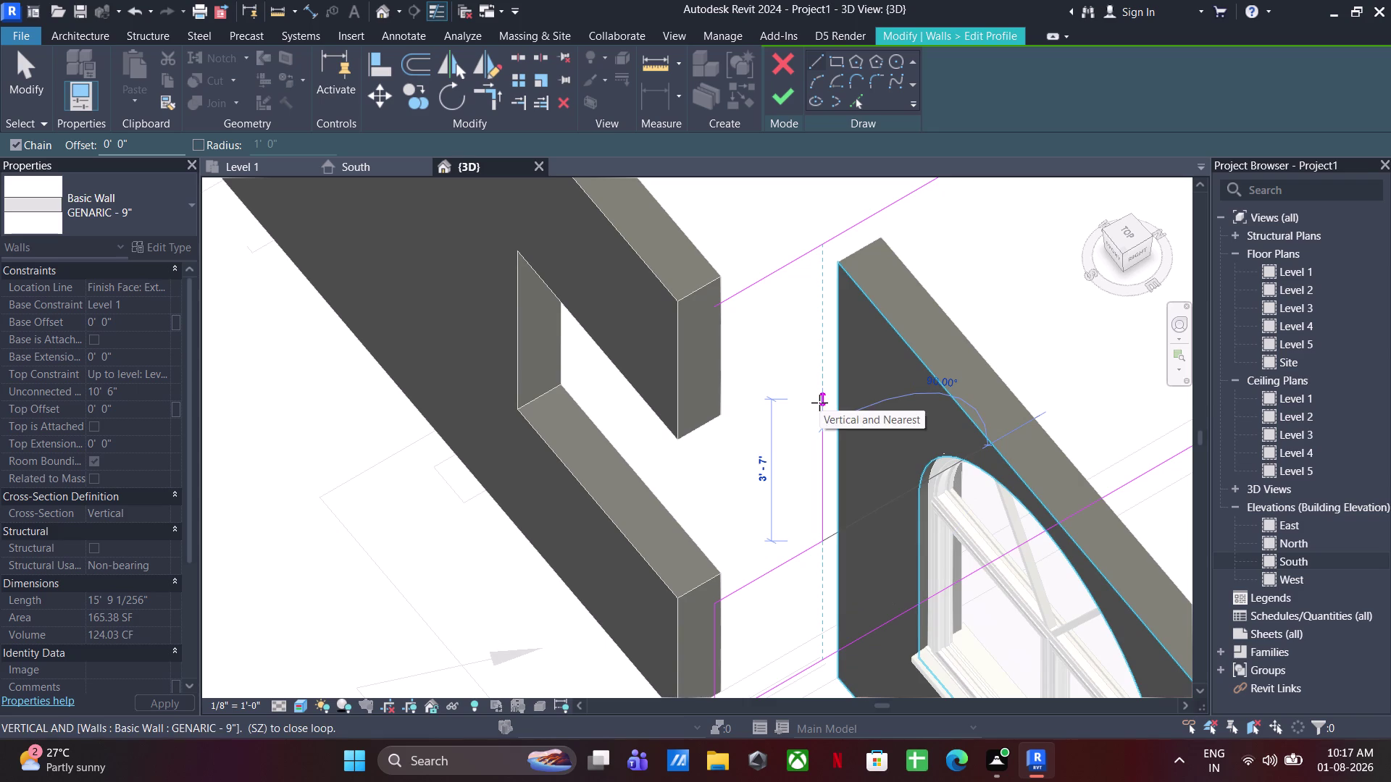
text(4')
key(Return)
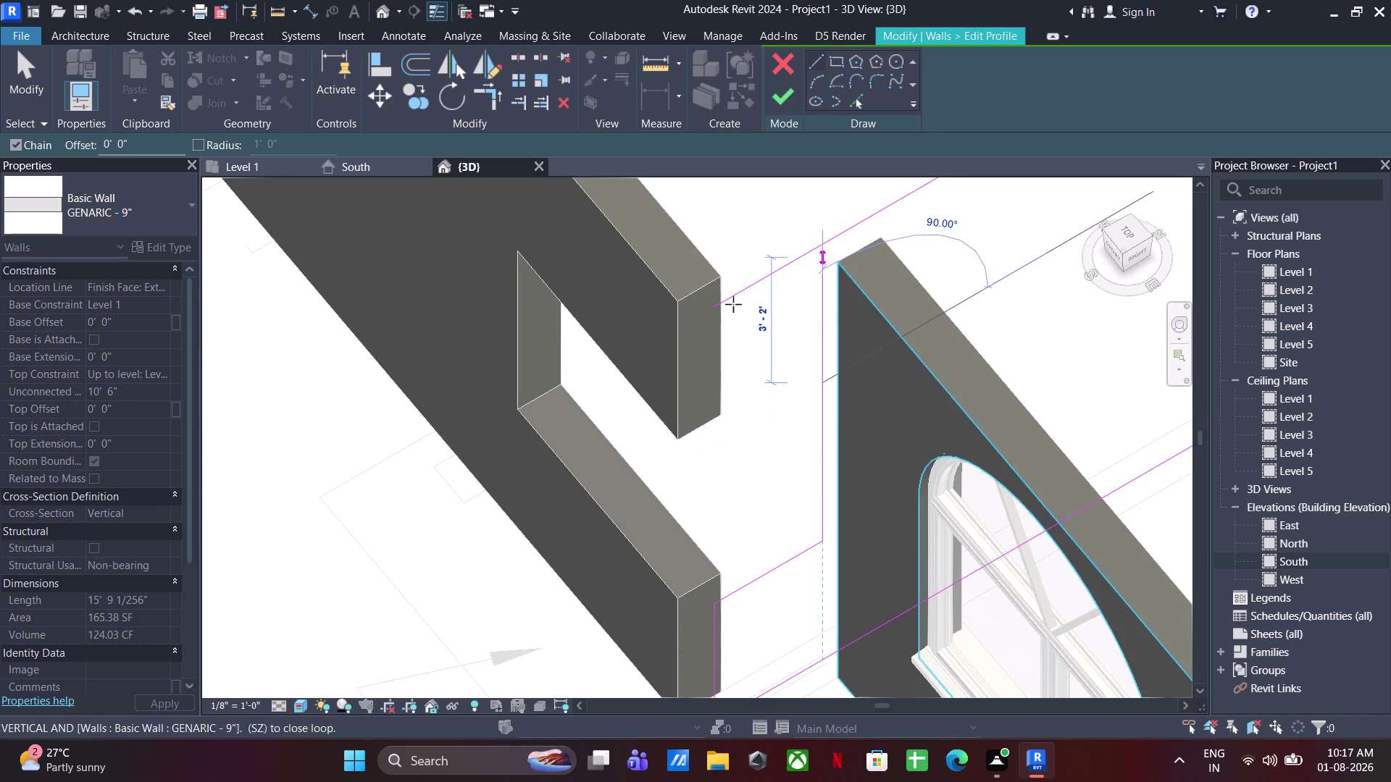
click(693, 390)
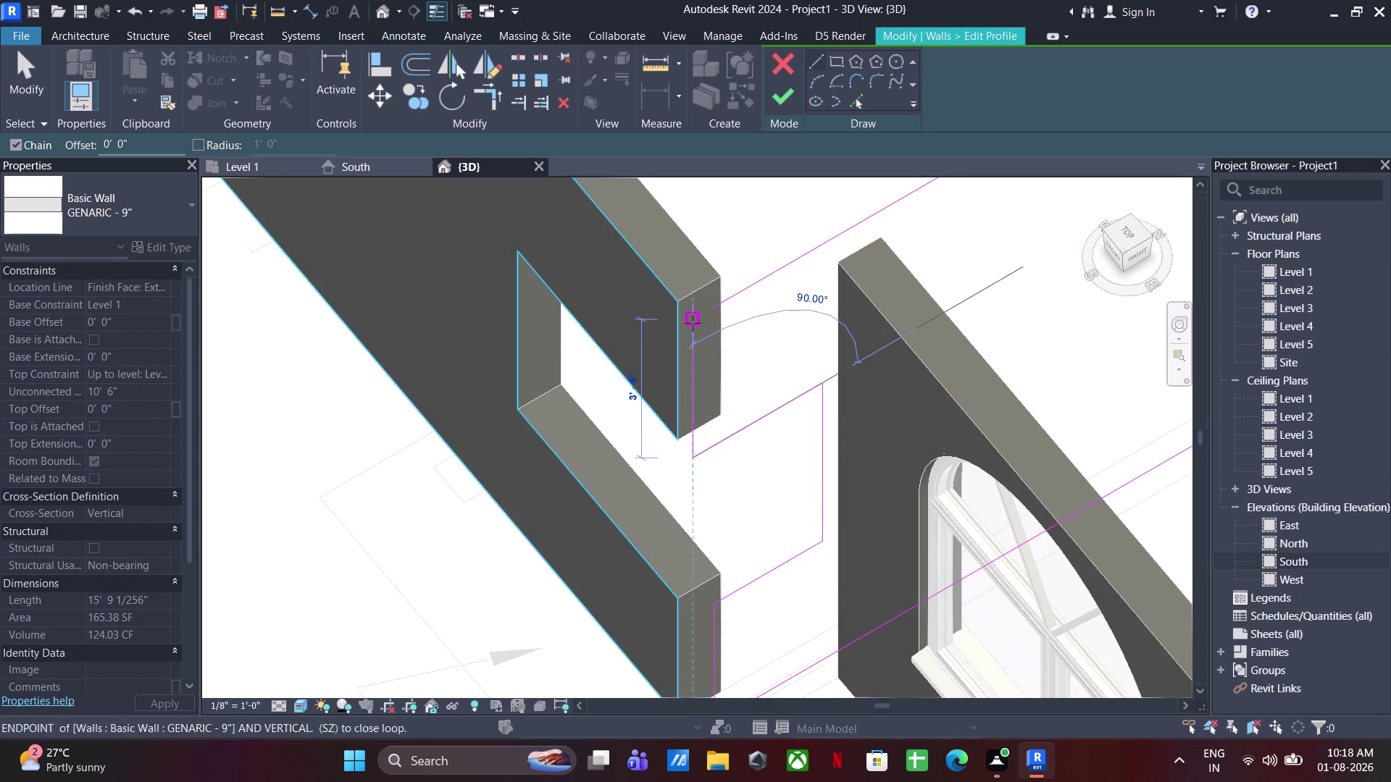
key(Escape)
Draw a connecting line from the wall endpoint, trim the corner and finish the profile.
click(715, 306)
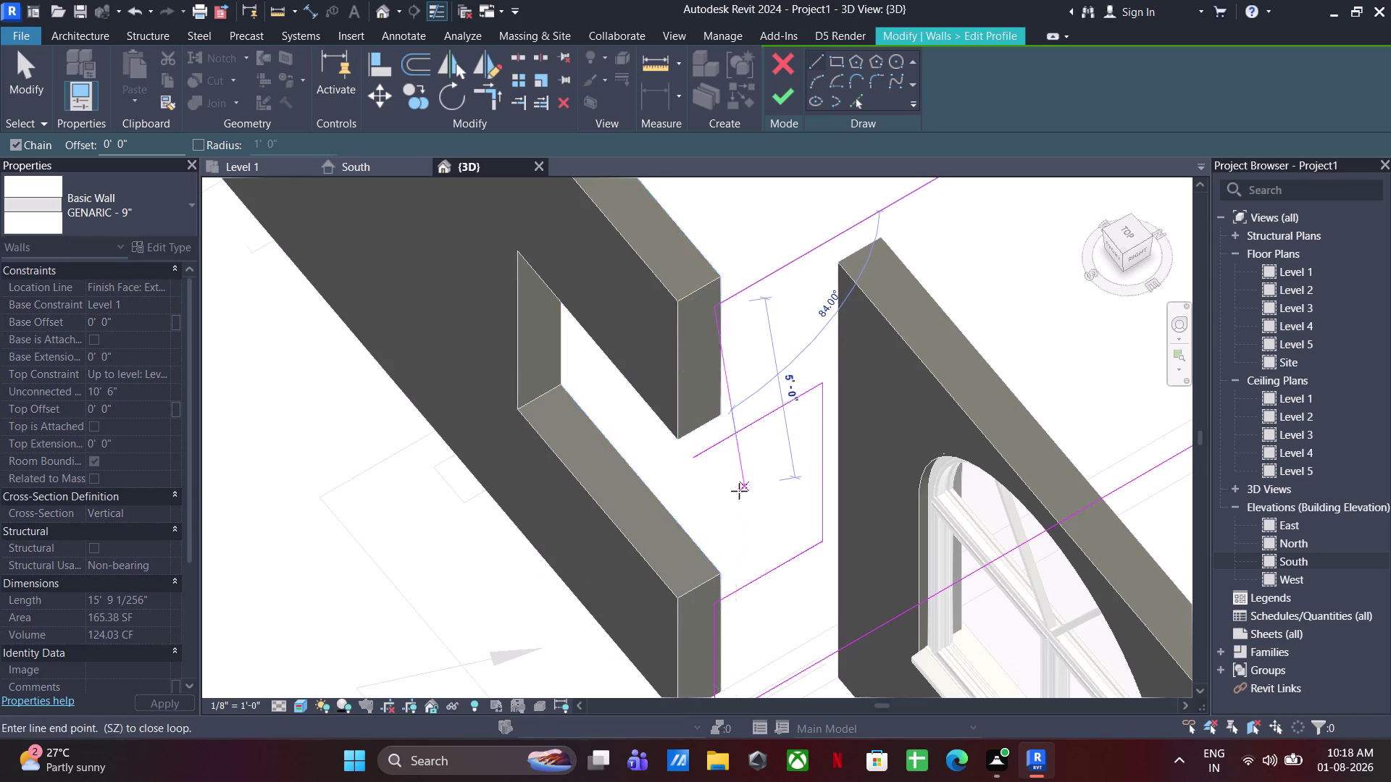
click(716, 517)
key(Escape)
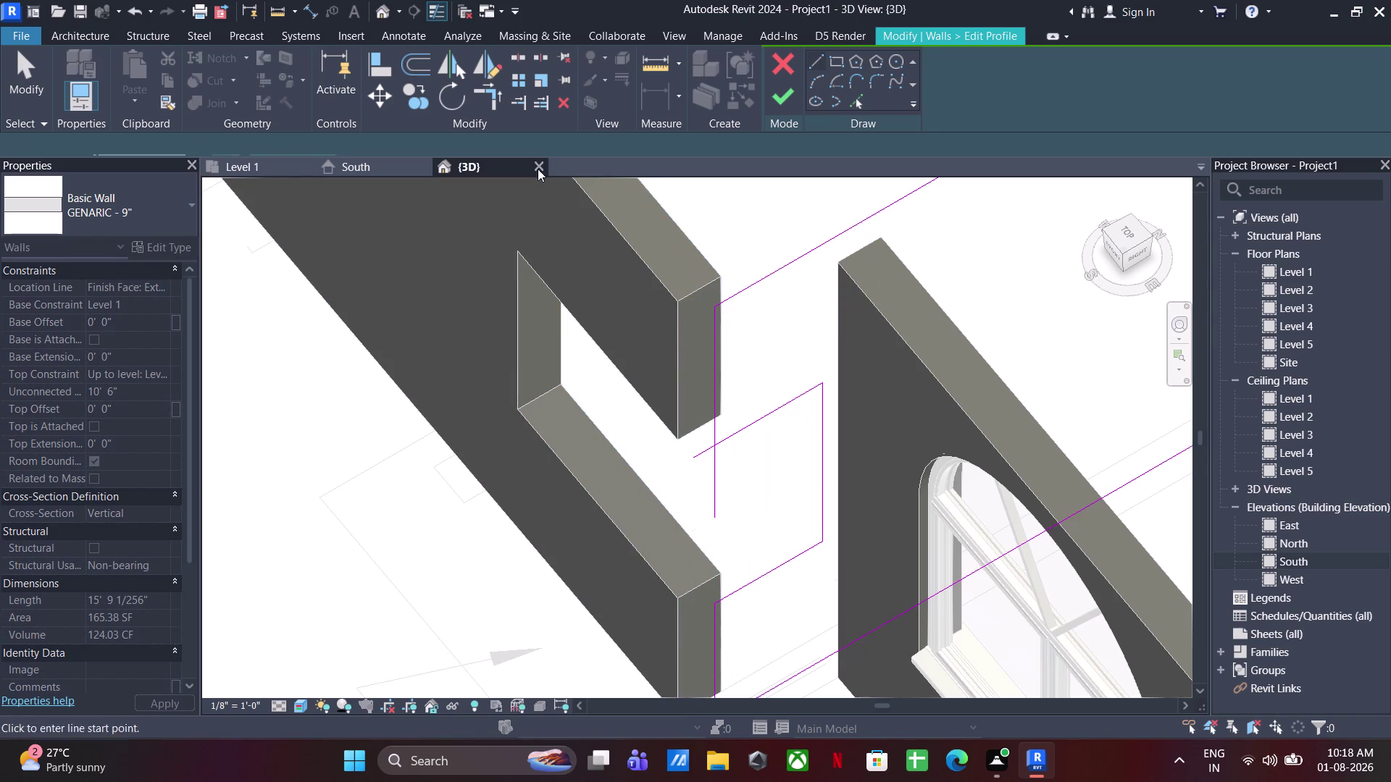
key(Escape)
key(Escape)
click(482, 91)
click(719, 429)
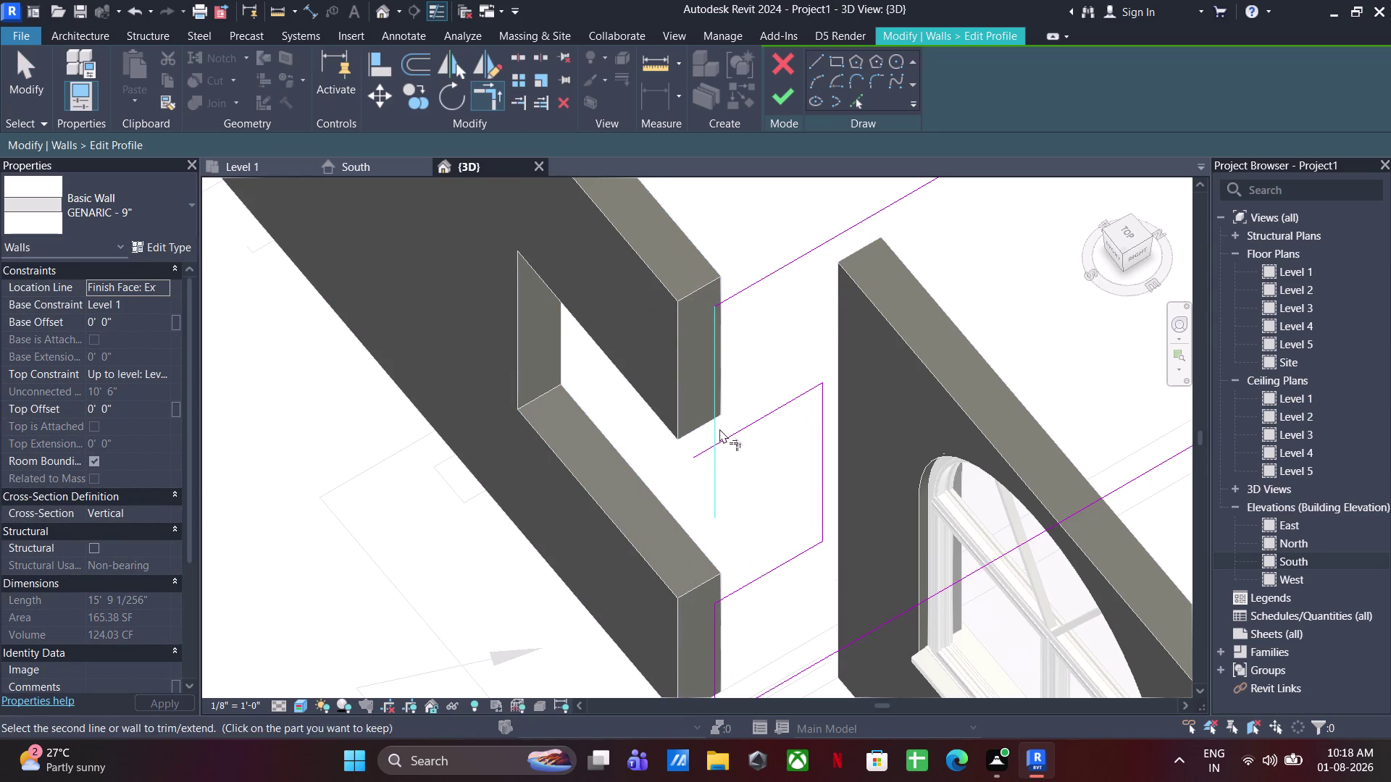
click(727, 433)
key(Escape)
key(Escape)
click(787, 90)
scroll(down, 3)
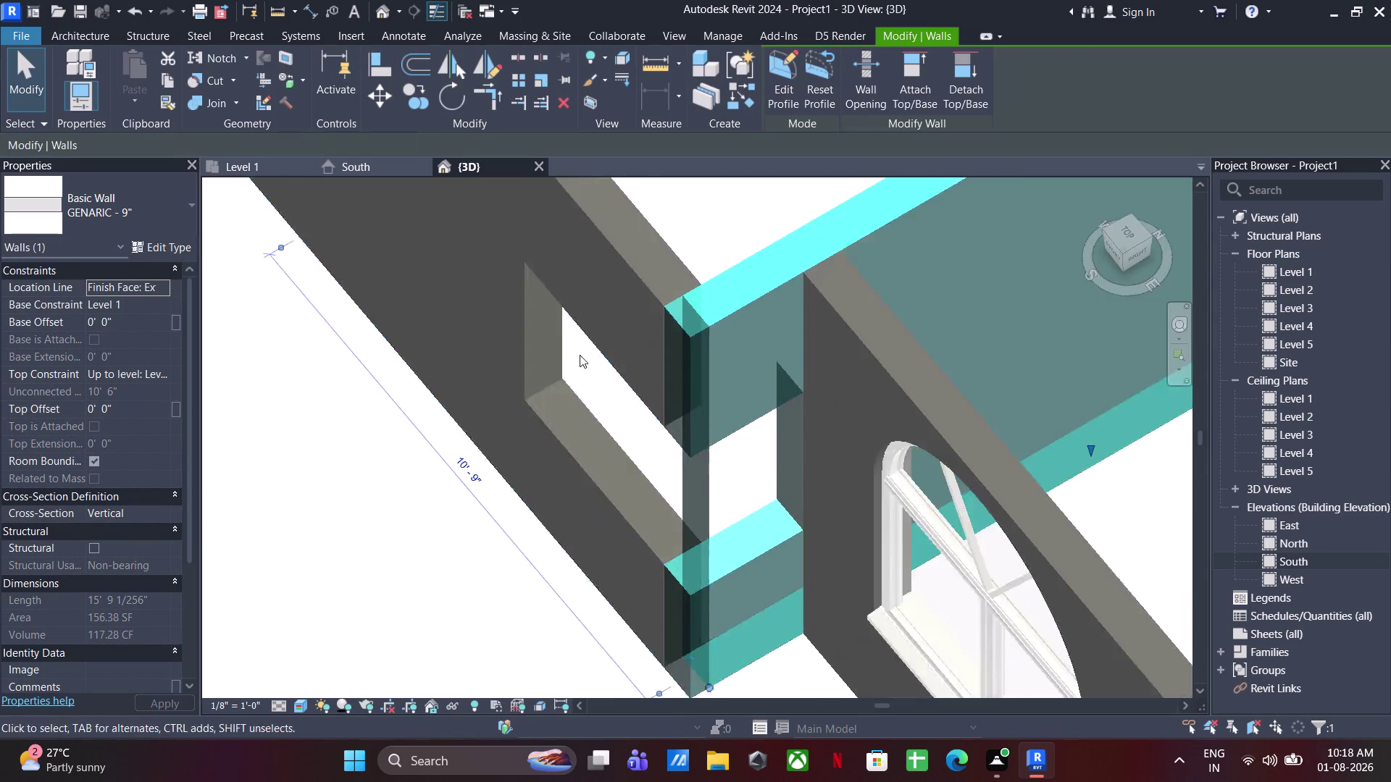
Clear the wall selection and centre the whole house in the 3D view.
scroll(down, 3)
middle_drag(587, 406, 601, 349)
click(684, 640)
middle_drag(608, 543, 723, 578)
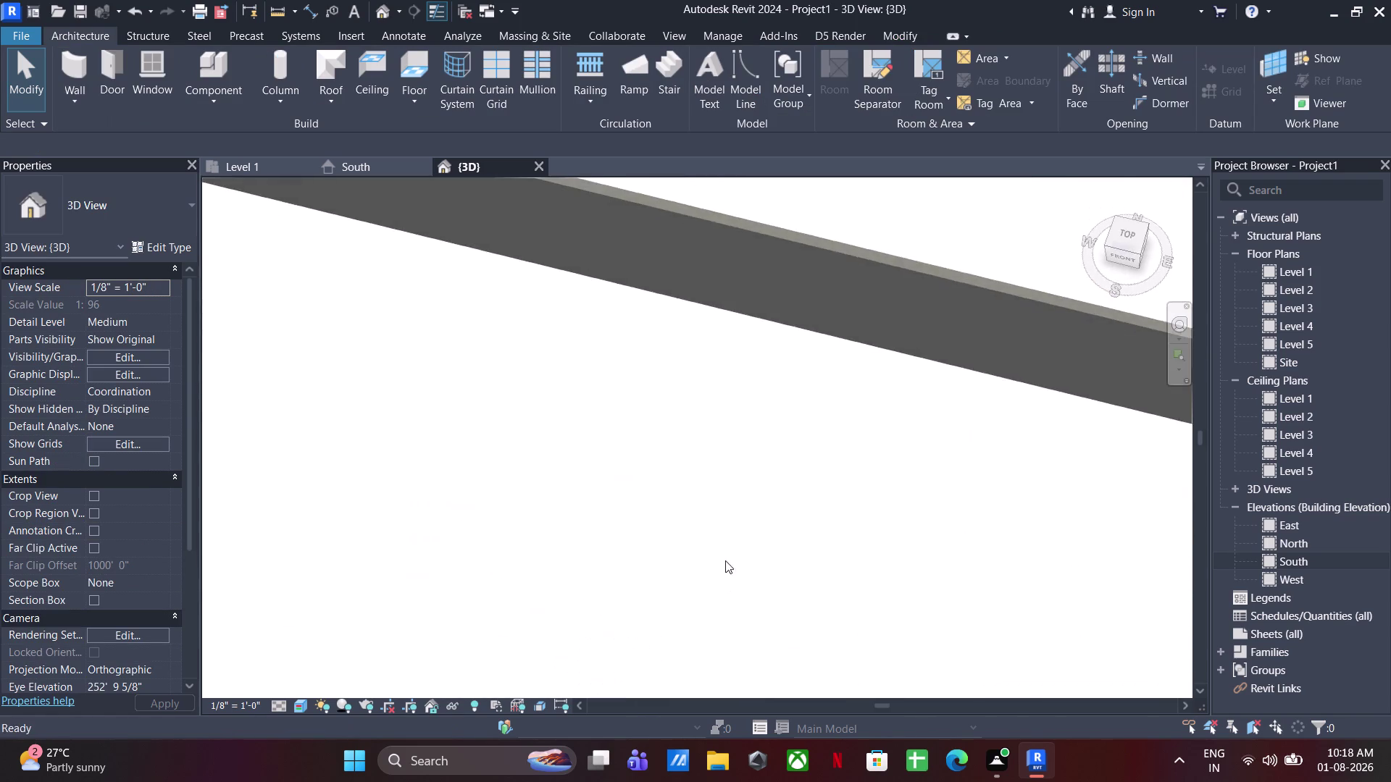
scroll(down, 3)
middle_drag(723, 473, 274, 743)
middle_drag(516, 606, 572, 566)
scroll(down, 3)
middle_drag(905, 555, 888, 564)
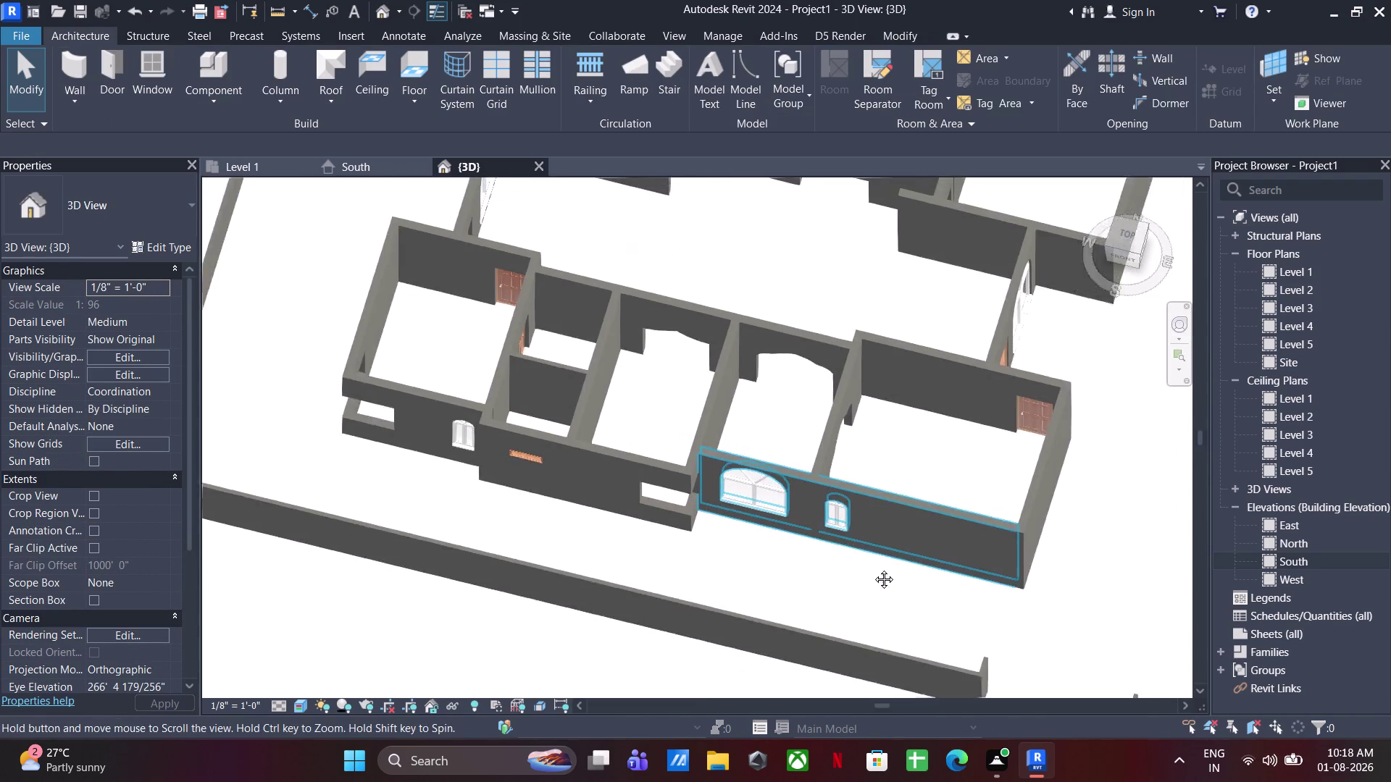
middle_drag(888, 564, 542, 640)
On the Level 1 plan, check the wall below the W3 label.
click(272, 171)
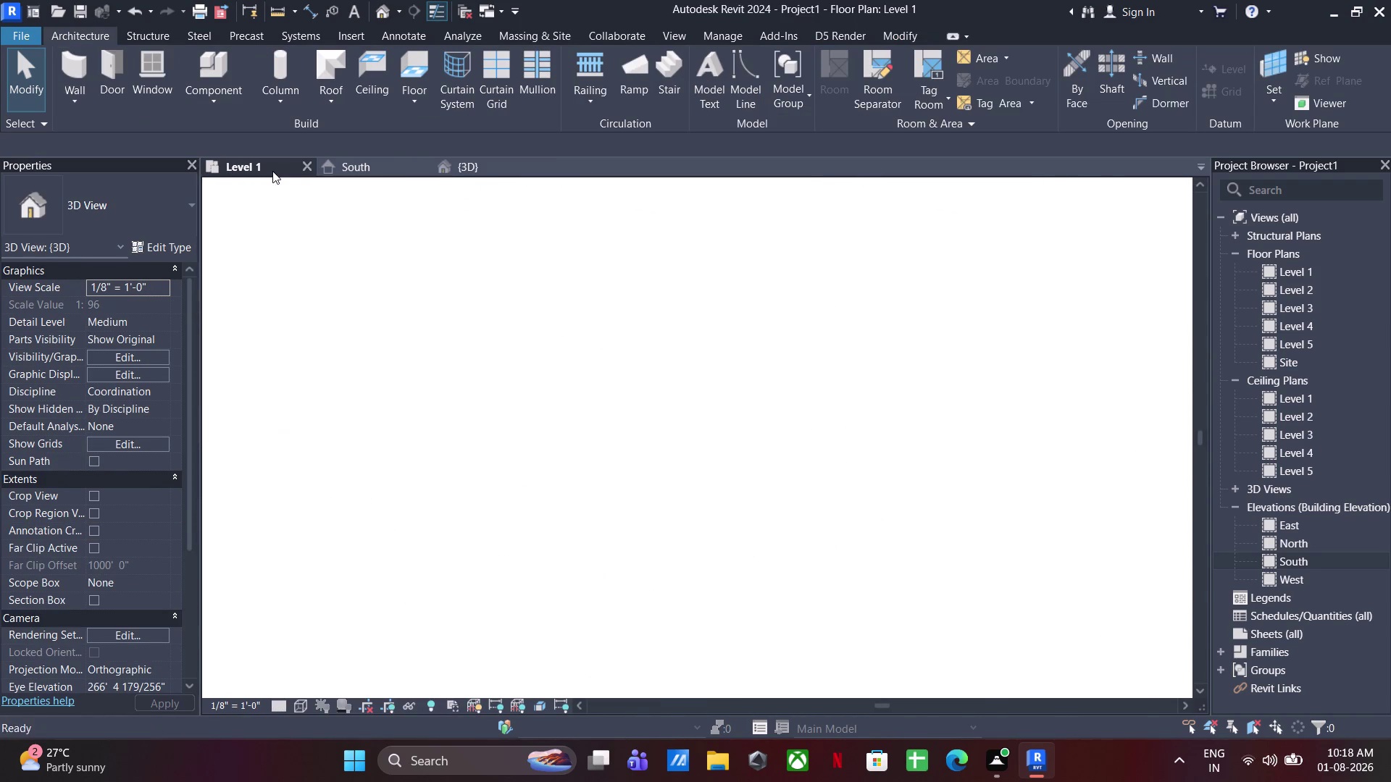
scroll(down, 3)
middle_drag(614, 528, 486, 514)
scroll(up, 3)
scroll(down, 3)
scroll(up, 3)
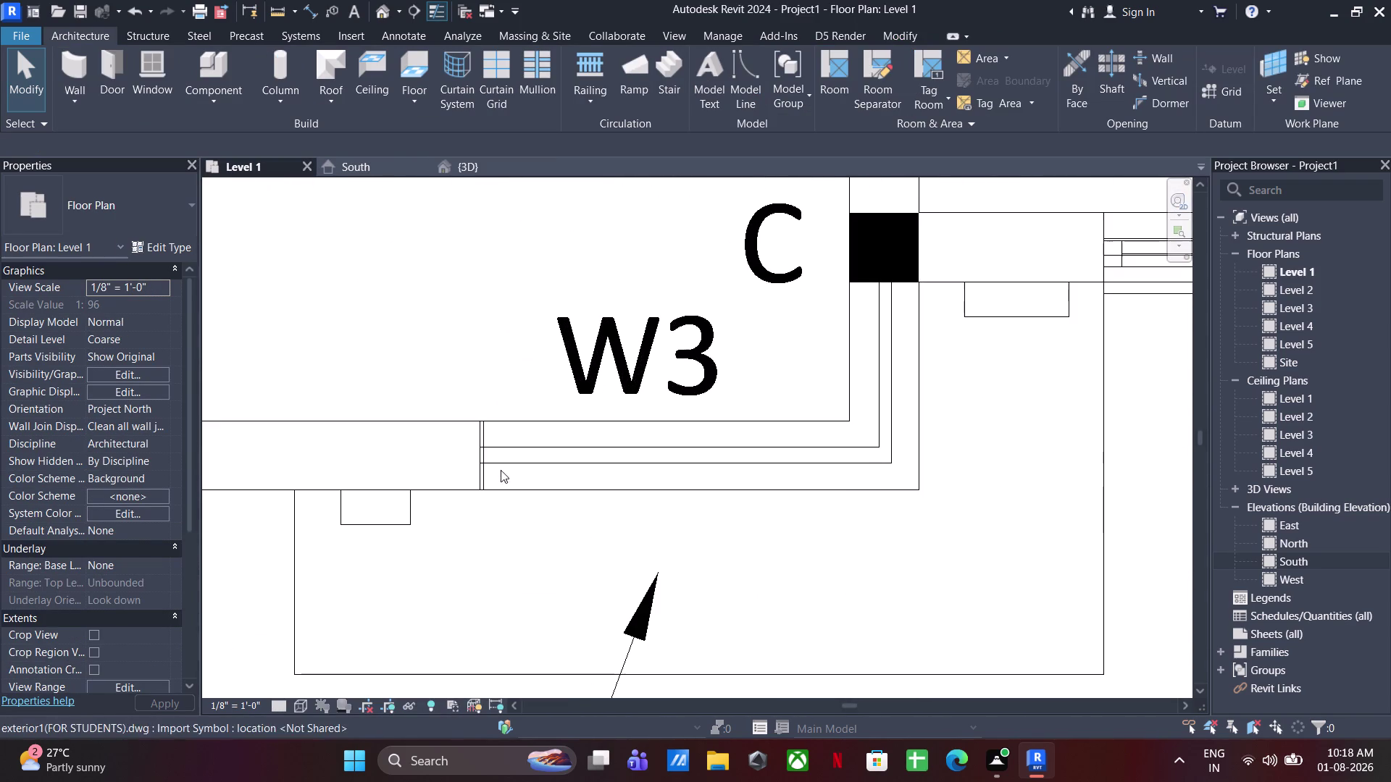
click(483, 445)
click(488, 454)
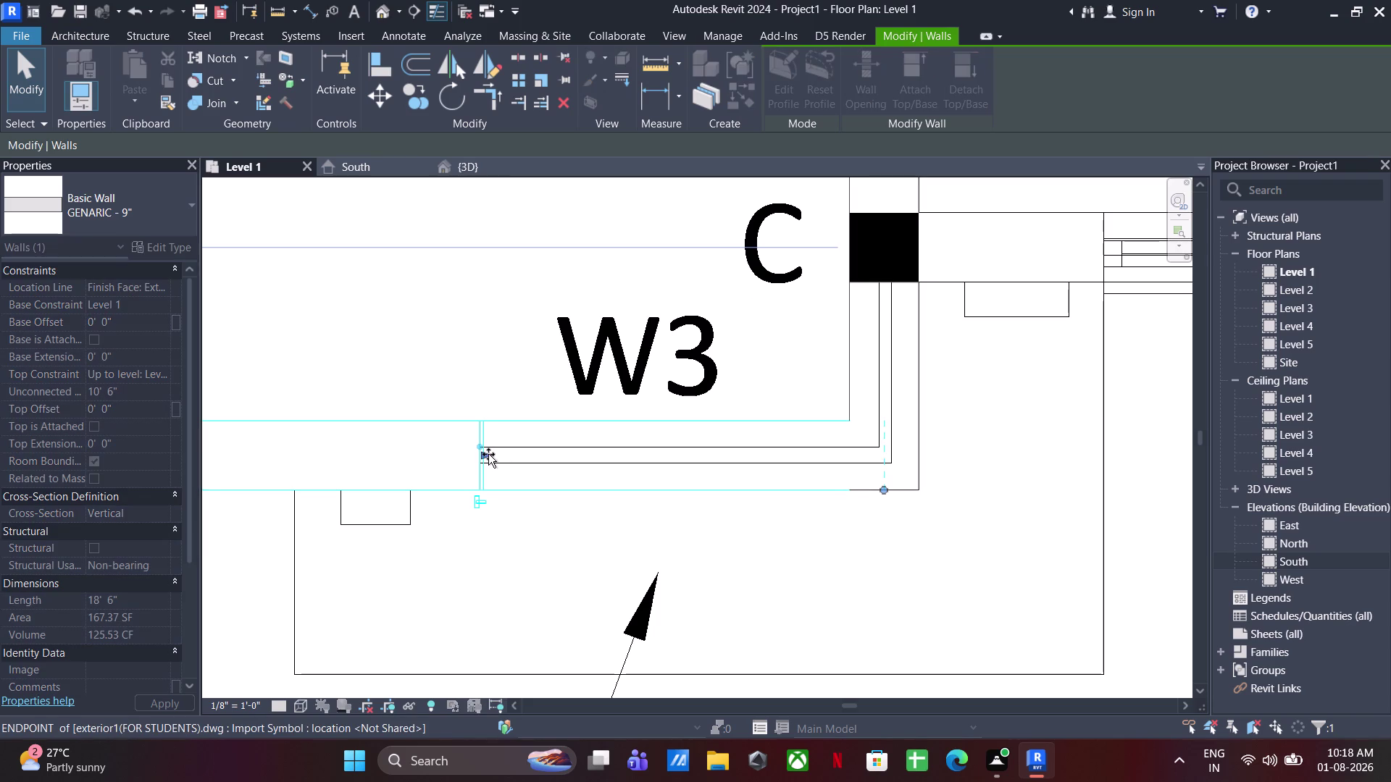
scroll(up, 3)
click(538, 592)
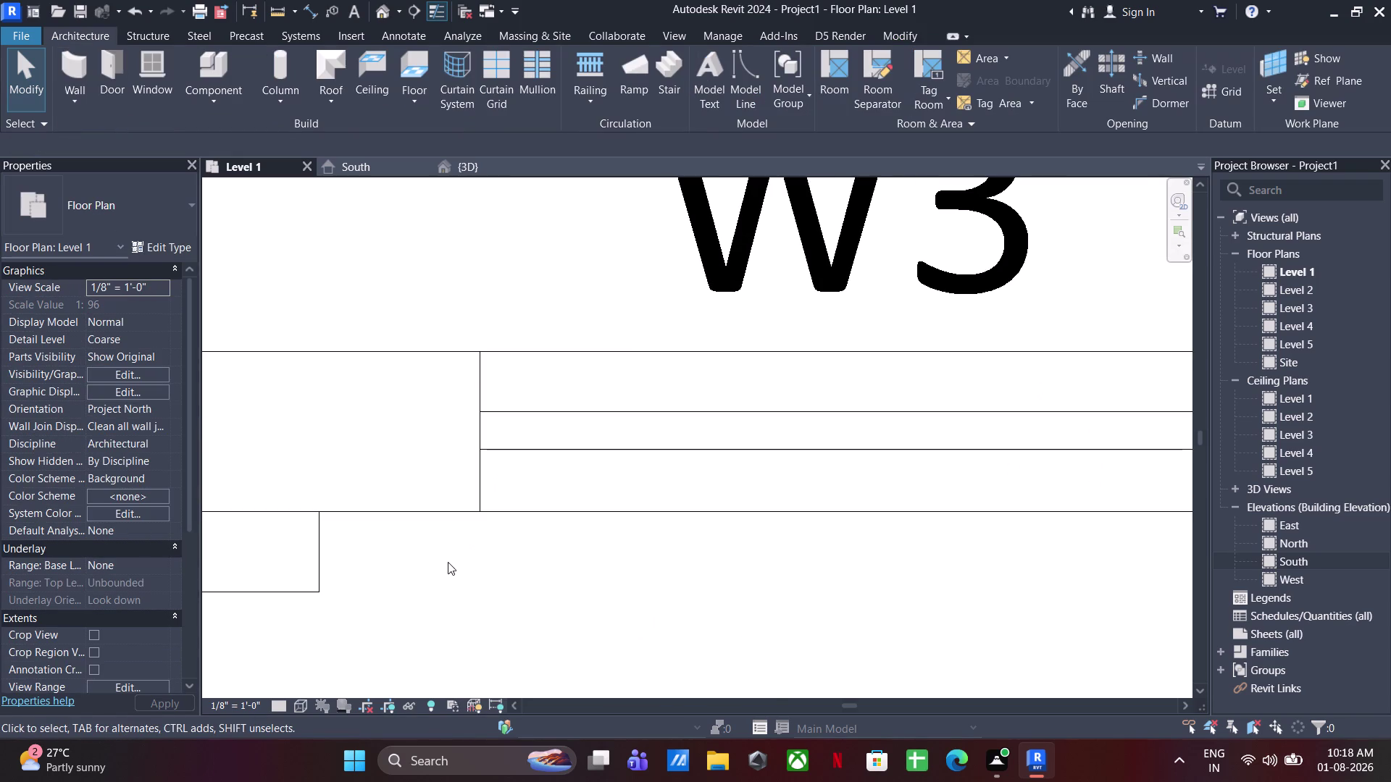
Check the drawing room's W1 corner, then return to the 3D view.
scroll(down, 3)
middle_drag(539, 546, 425, 510)
scroll(up, 3)
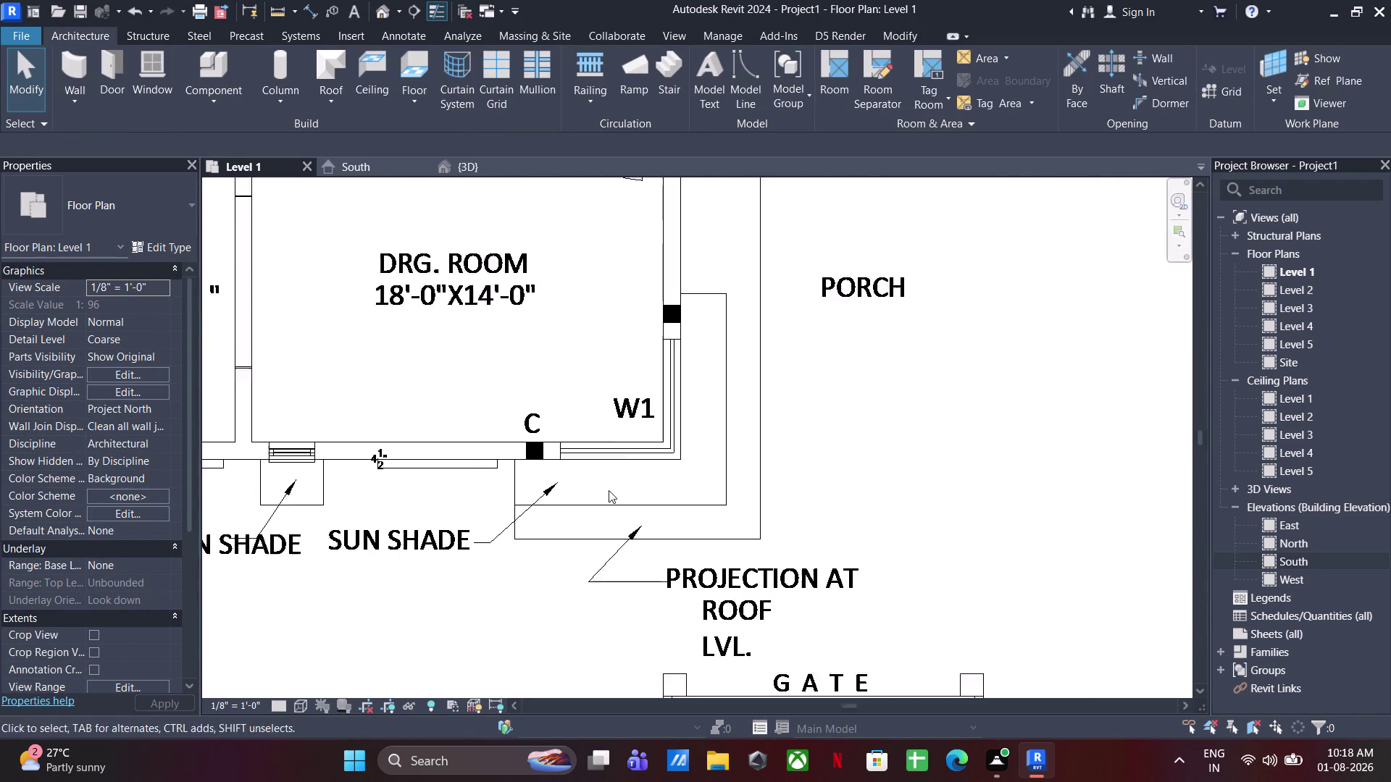
scroll(up, 3)
click(620, 433)
click(467, 160)
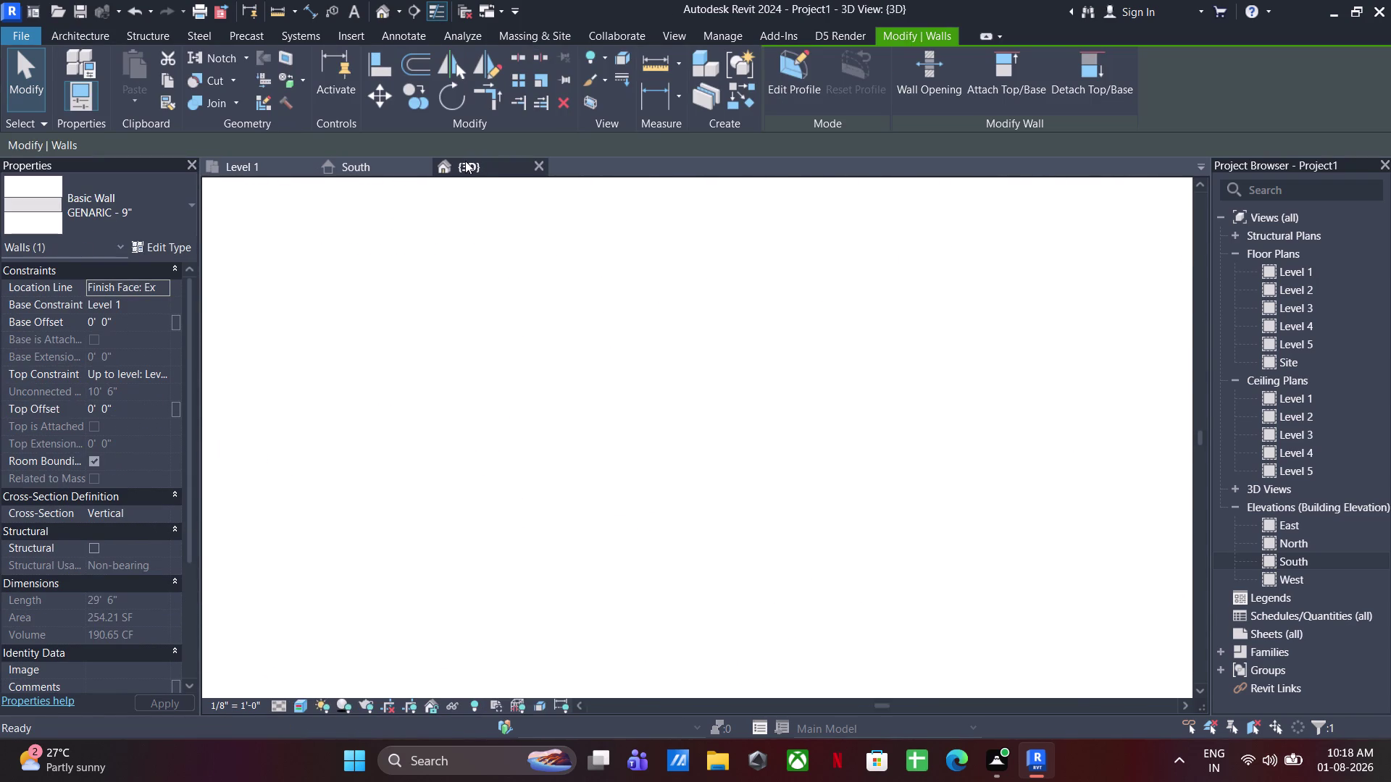
Edit the long wall's profile and delete the selected outline edge at its end.
click(812, 53)
middle_drag(616, 502, 708, 332)
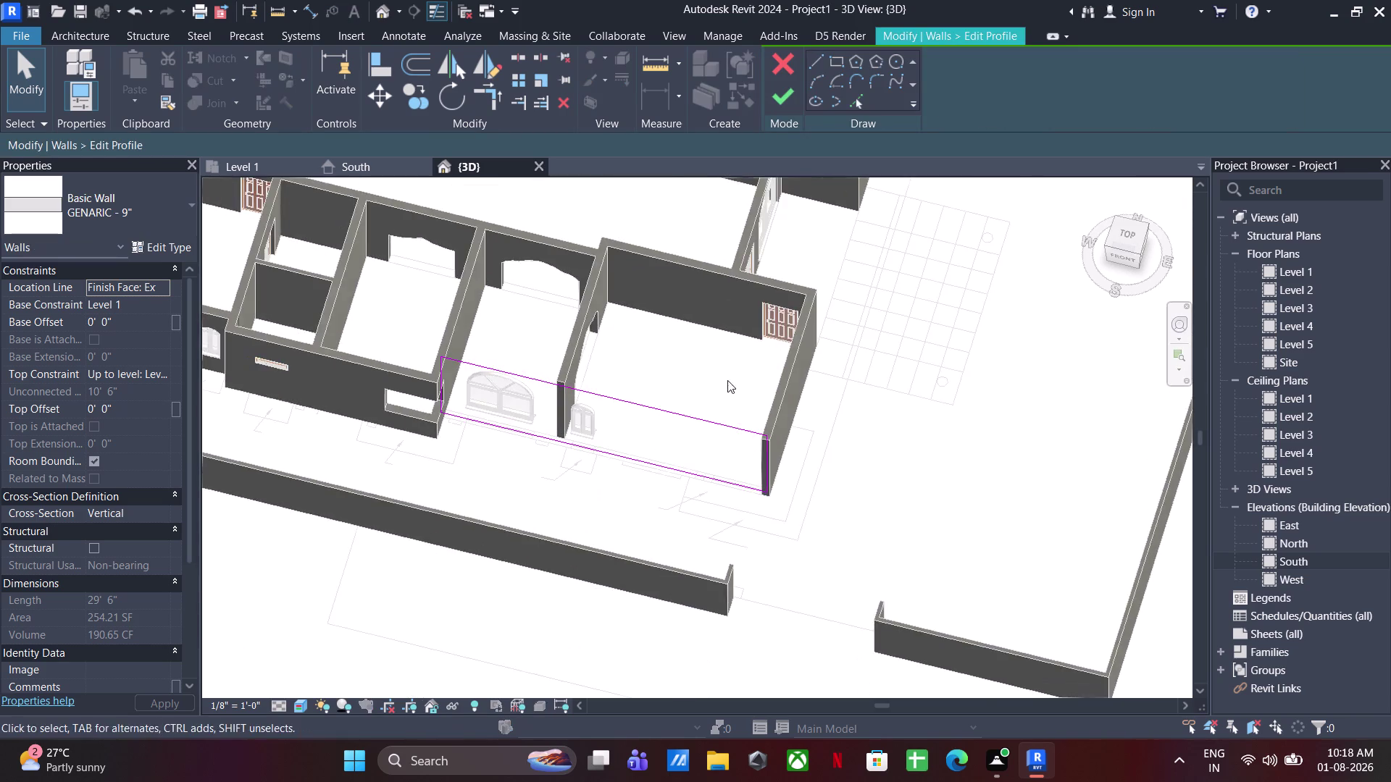
scroll(up, 3)
drag(886, 406, 764, 469)
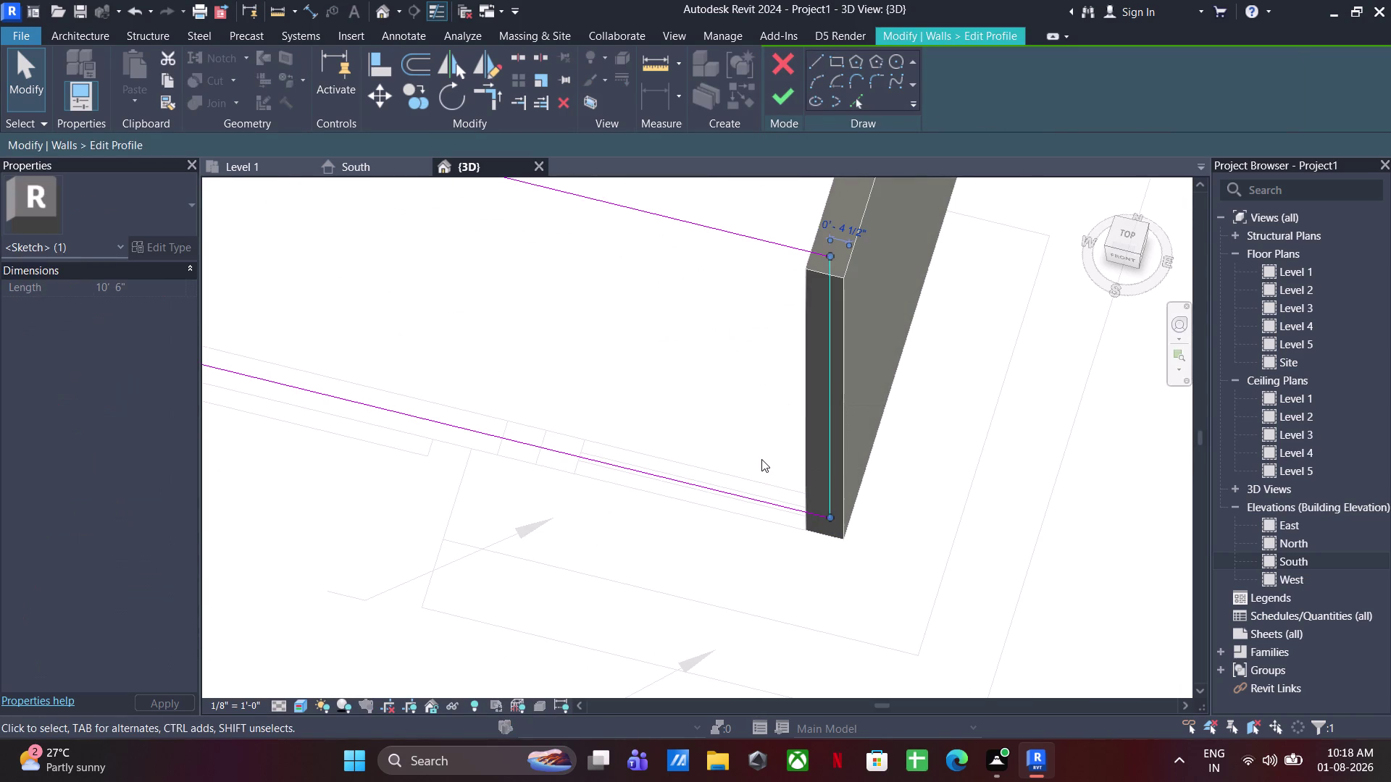
key(Delete)
Sketch a 3' by 4' rectangular opening at the wall end and finish editing.
click(813, 54)
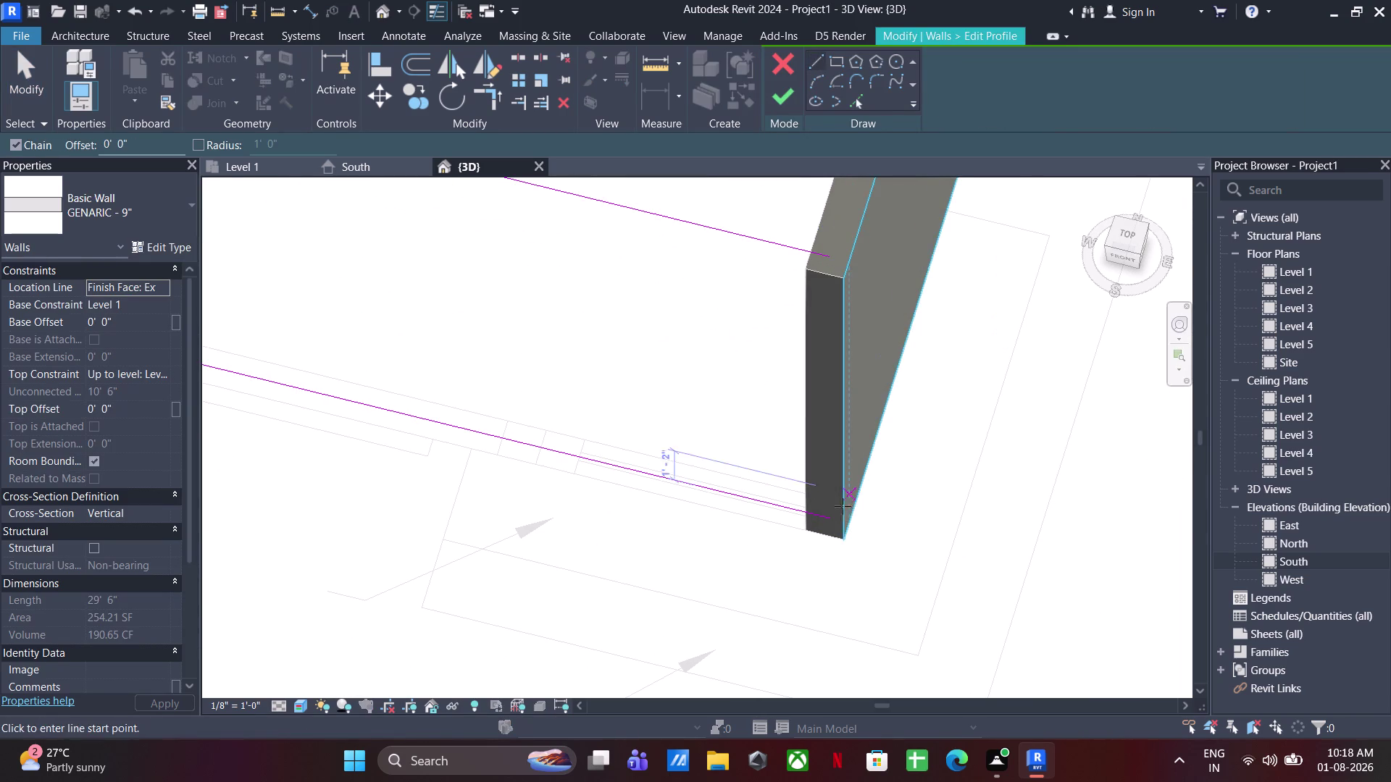
click(825, 516)
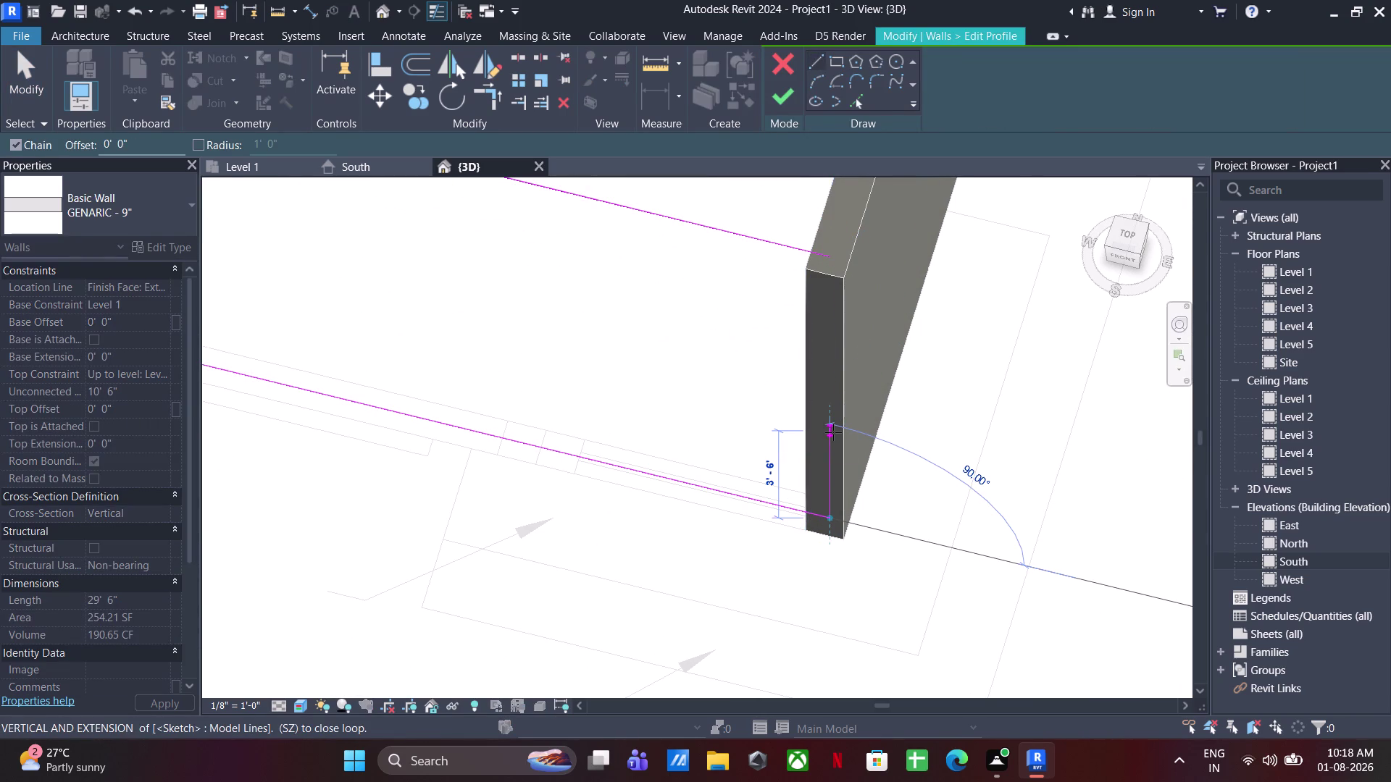
text(3')
key(Return)
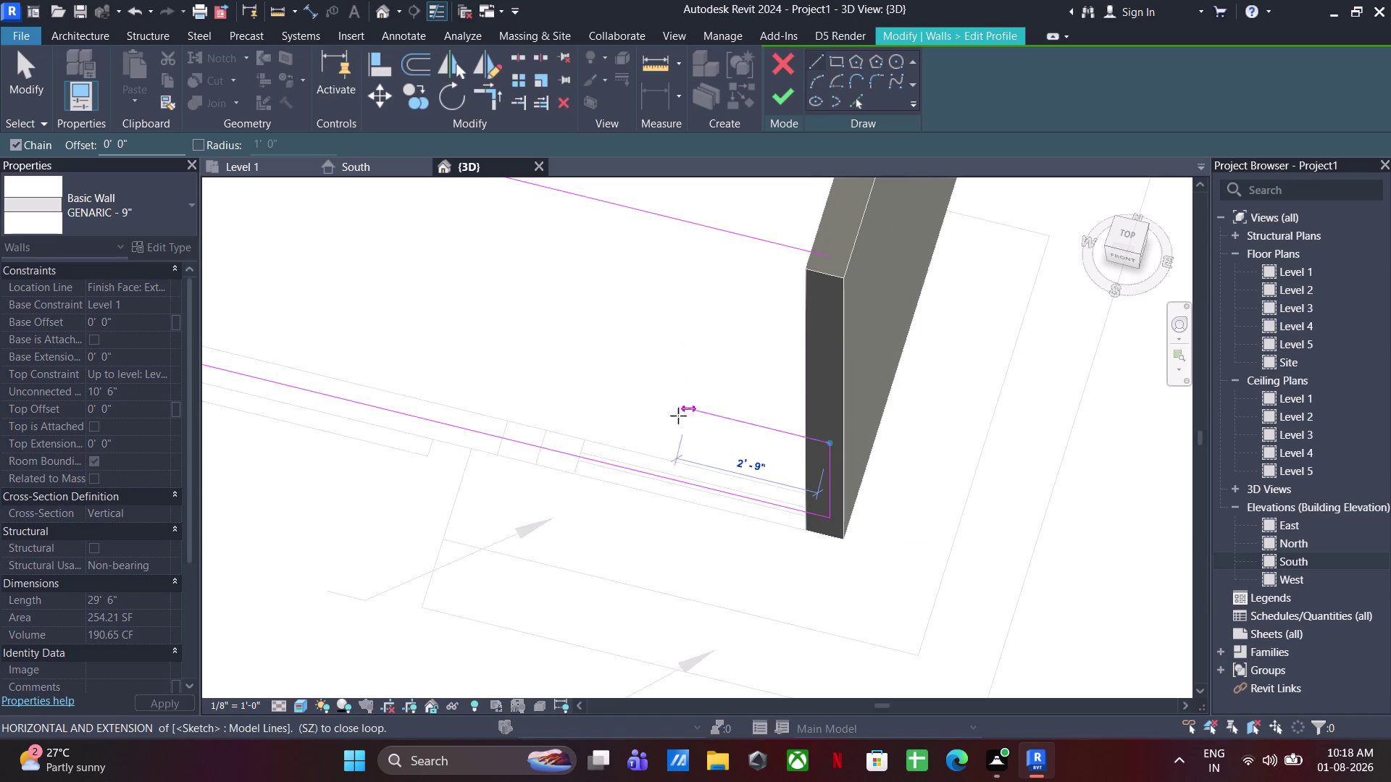
click(583, 454)
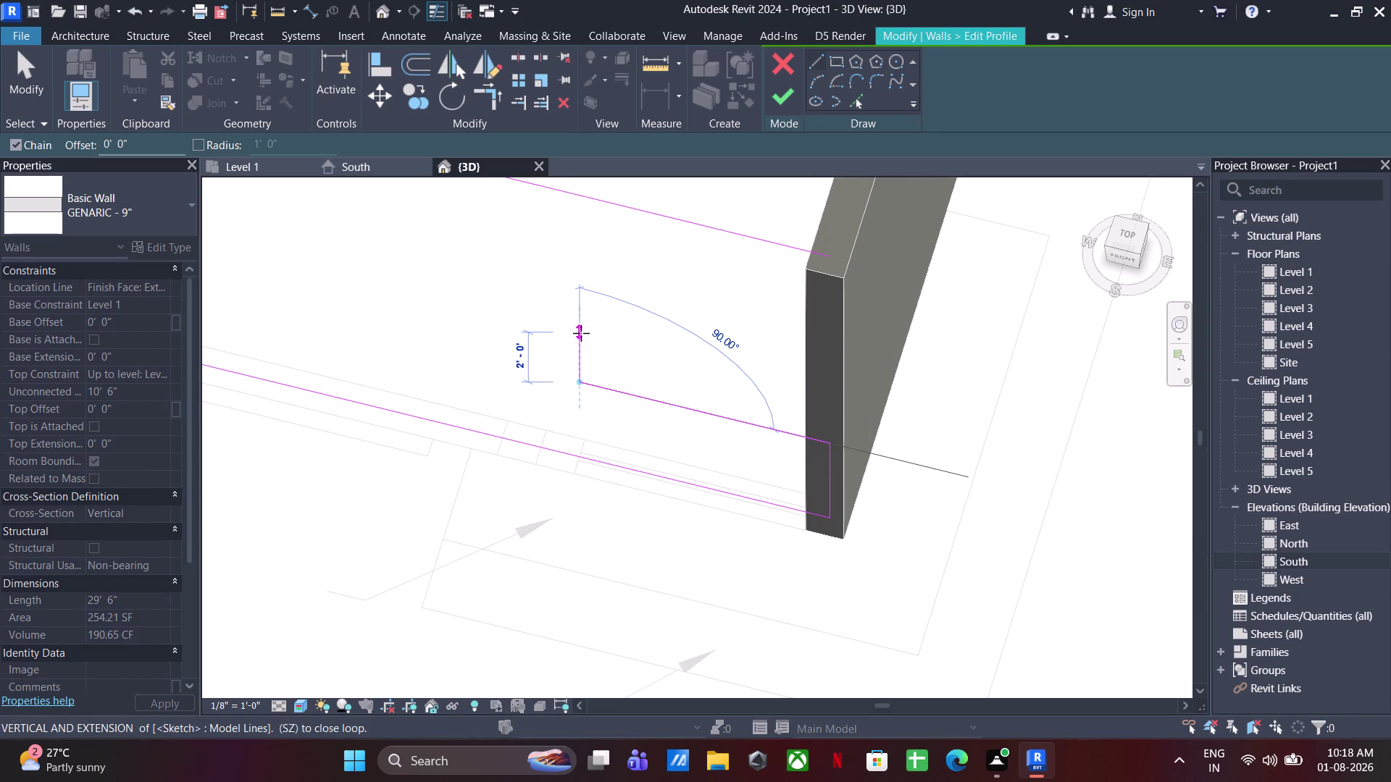
text(4')
key(Return)
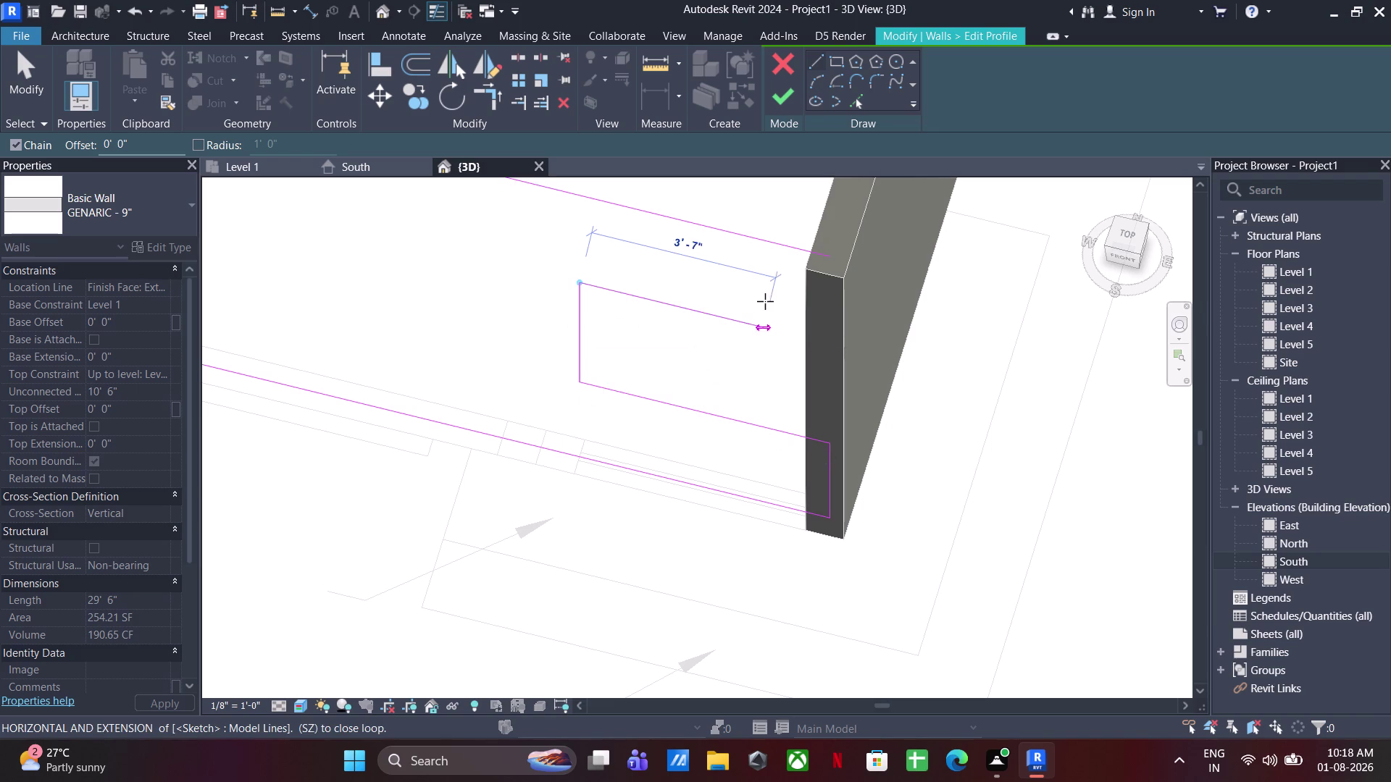
click(830, 255)
click(829, 255)
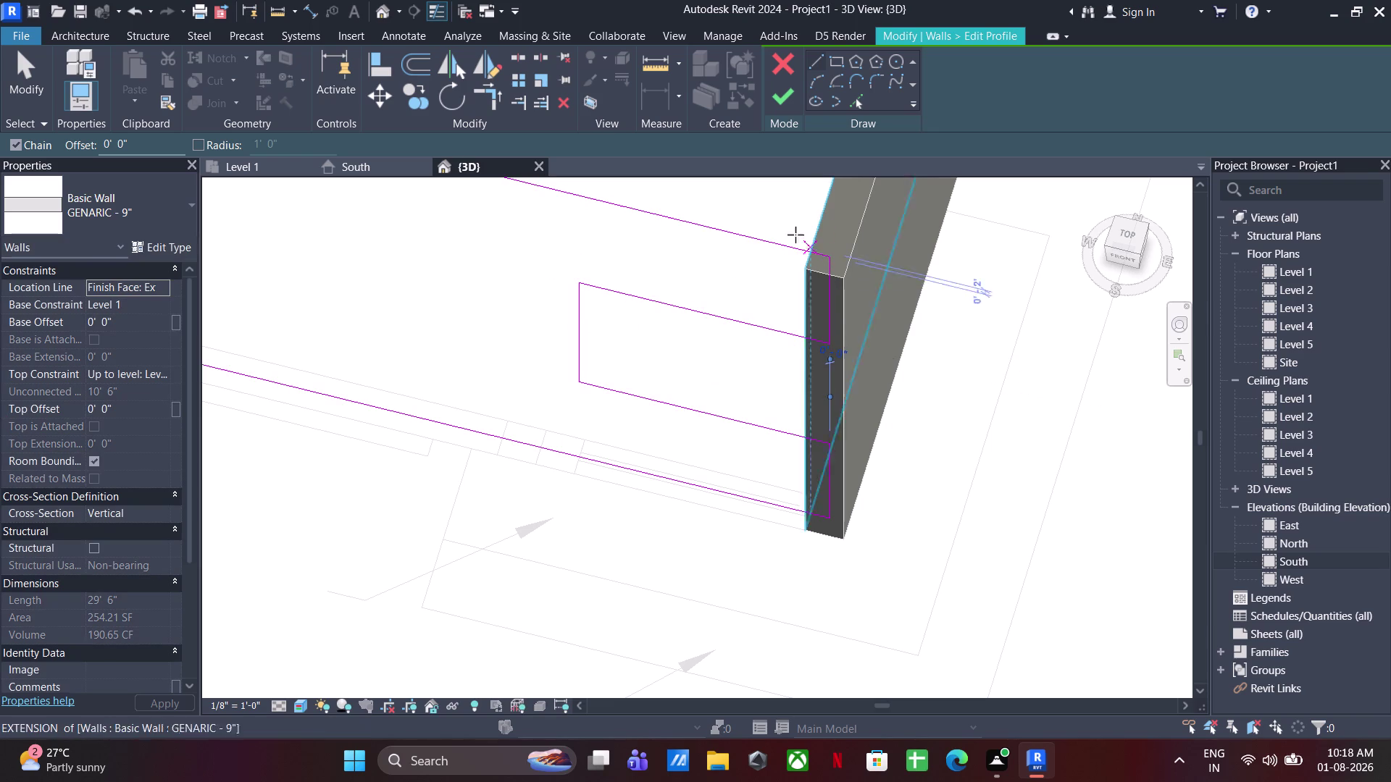
key(Escape)
click(796, 93)
click(956, 461)
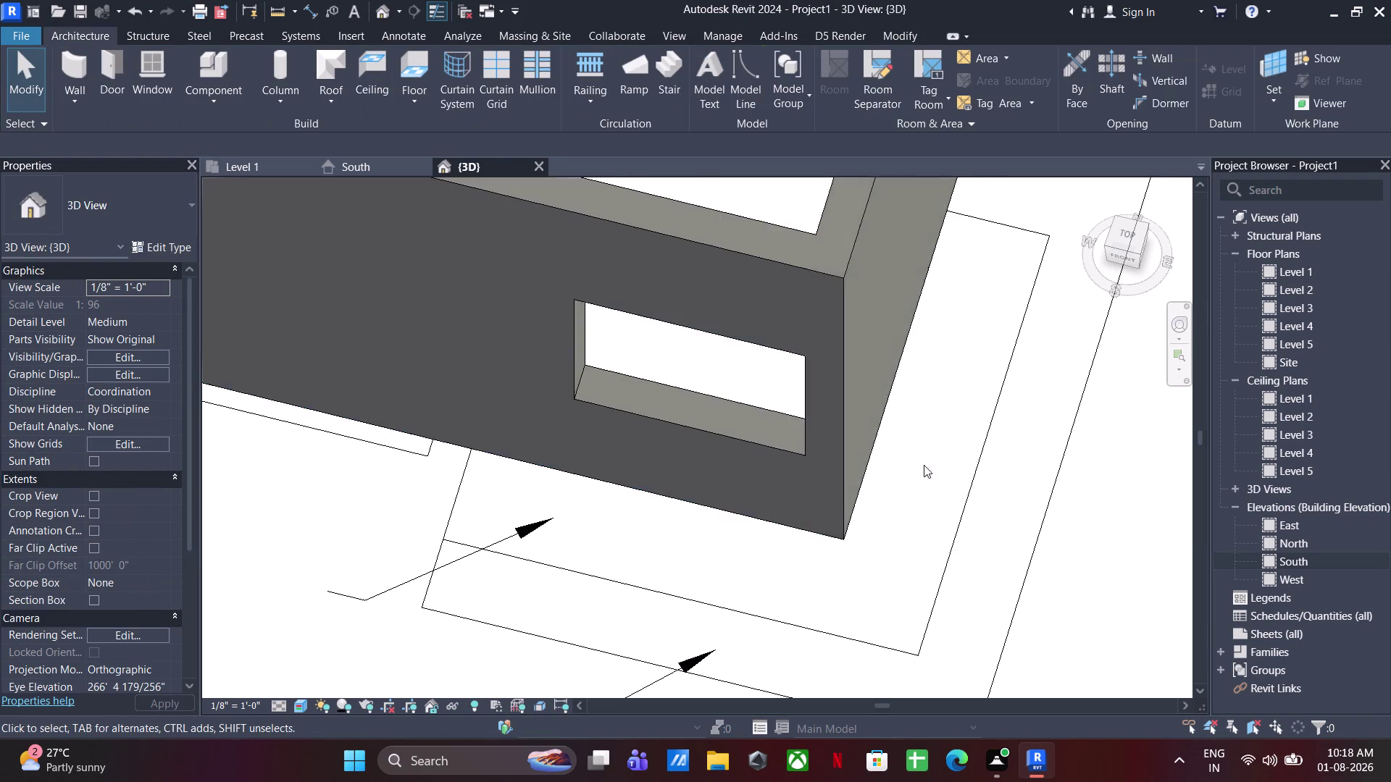
Edit the adjoining 14'-9" wall's profile and delete its selected end edge.
scroll(down, 3)
middle_drag(841, 510, 772, 524)
middle_drag(692, 585, 730, 263)
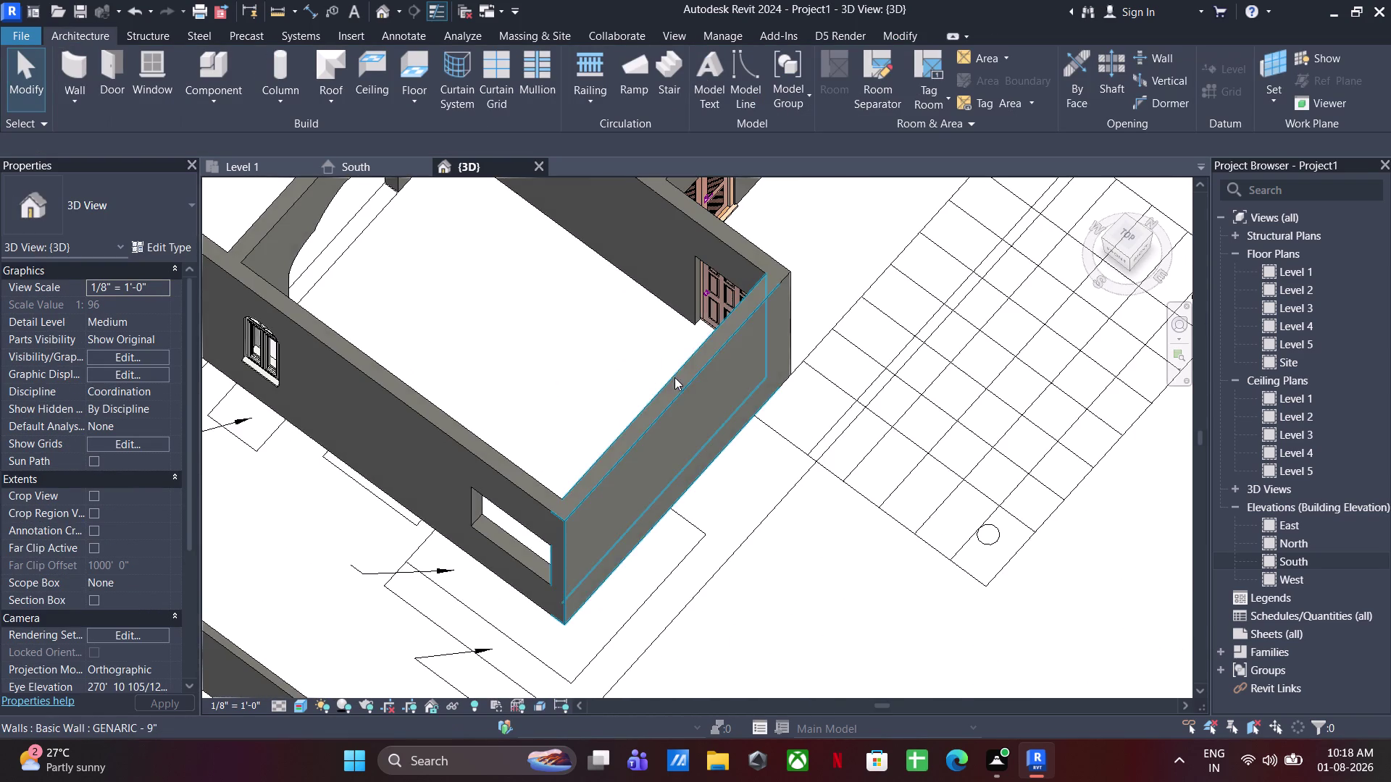
click(647, 431)
middle_drag(638, 435, 588, 317)
click(813, 70)
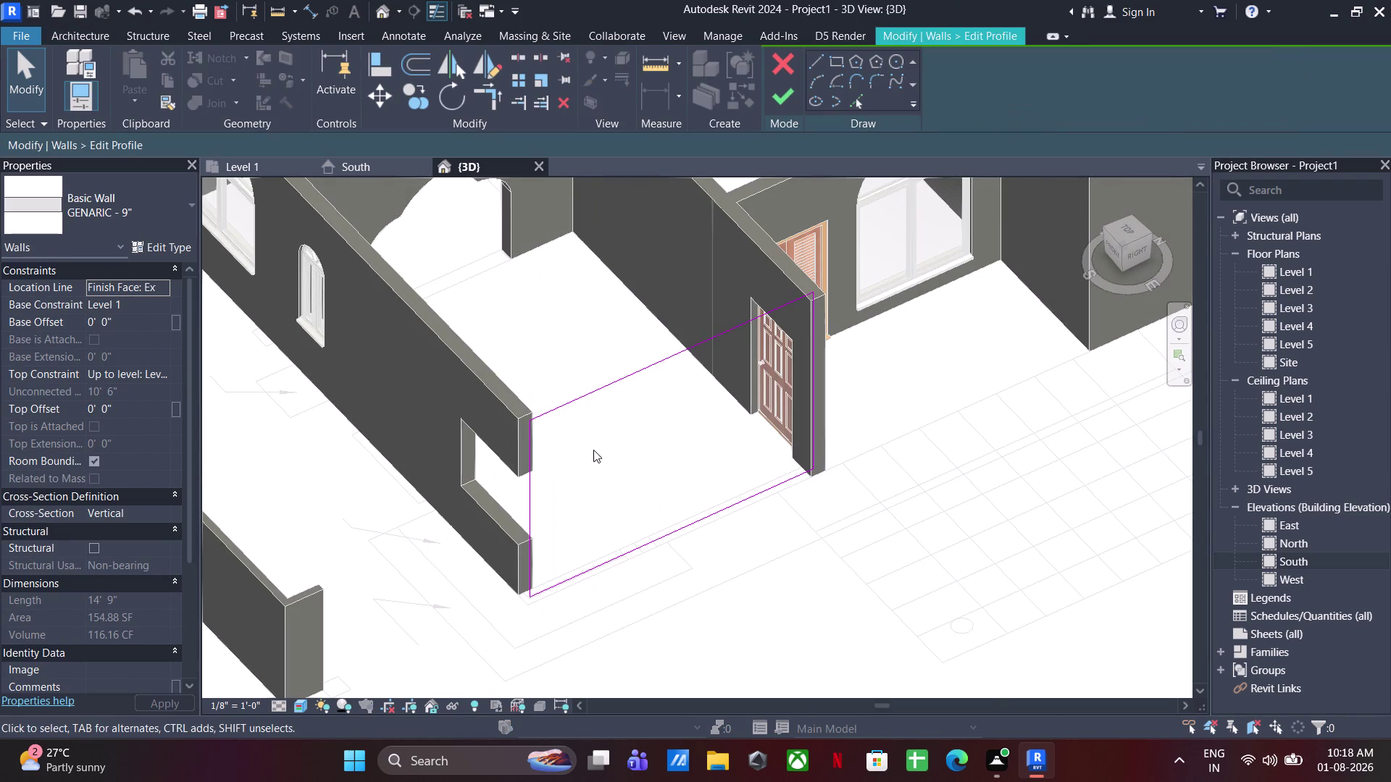
drag(581, 500, 481, 539)
key(Delete)
Sketch the opening's 3' and 4' edges from the wall's base corner.
click(819, 57)
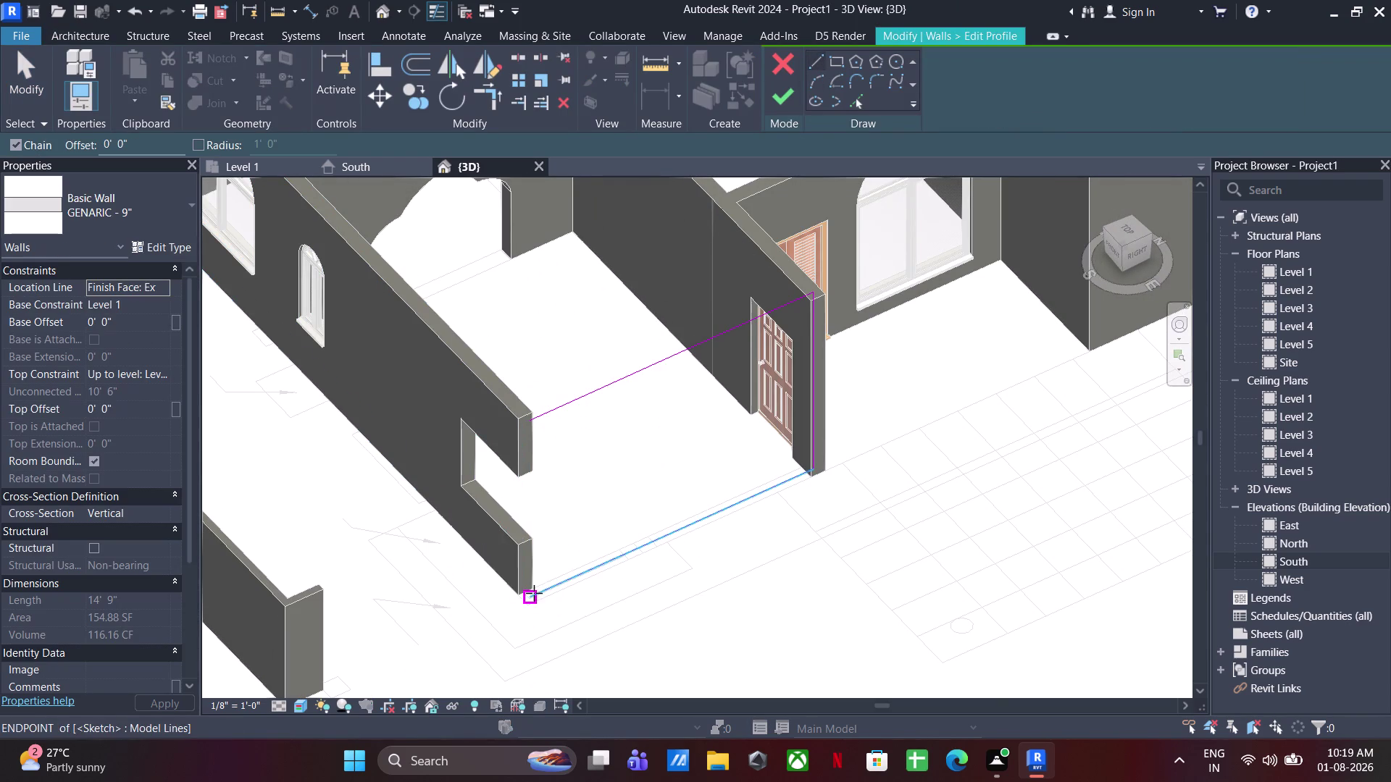
click(533, 593)
scroll(up, 3)
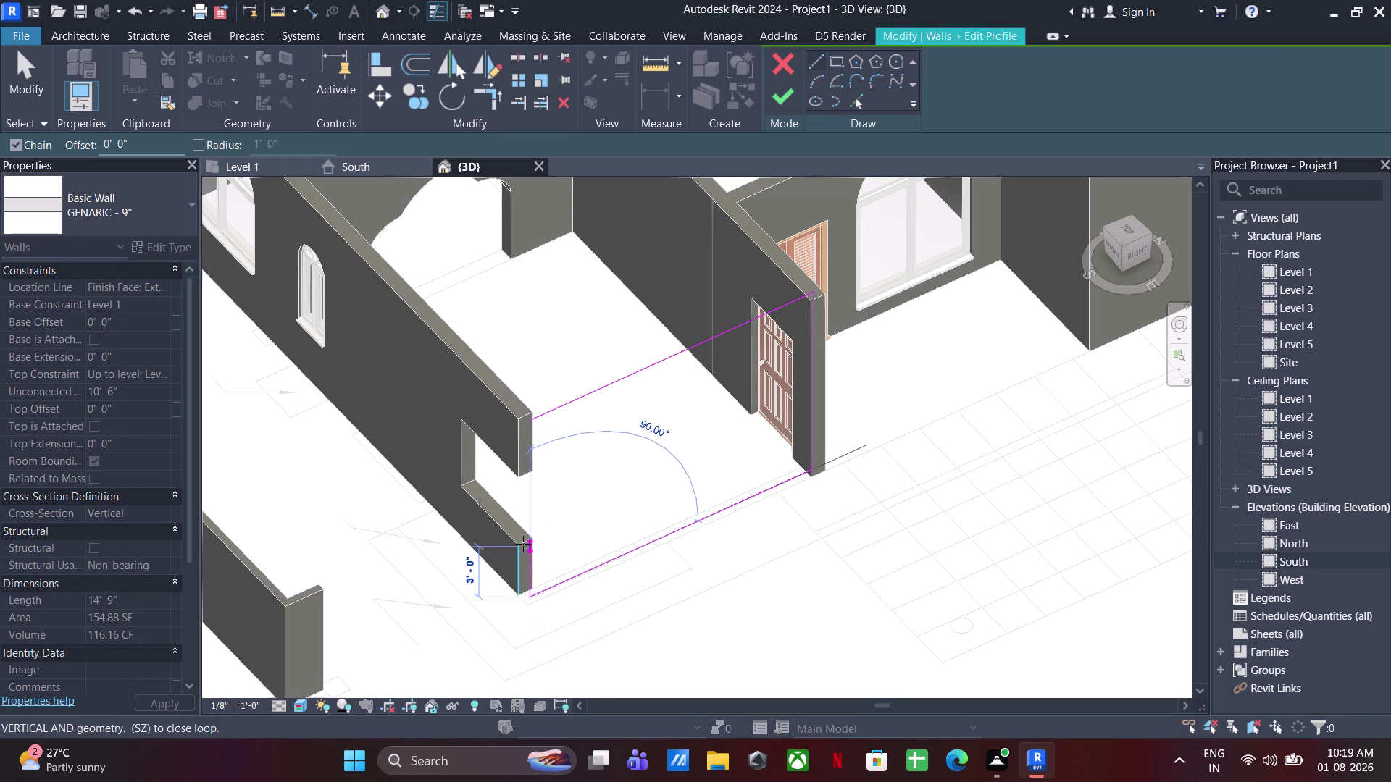
scroll(up, 3)
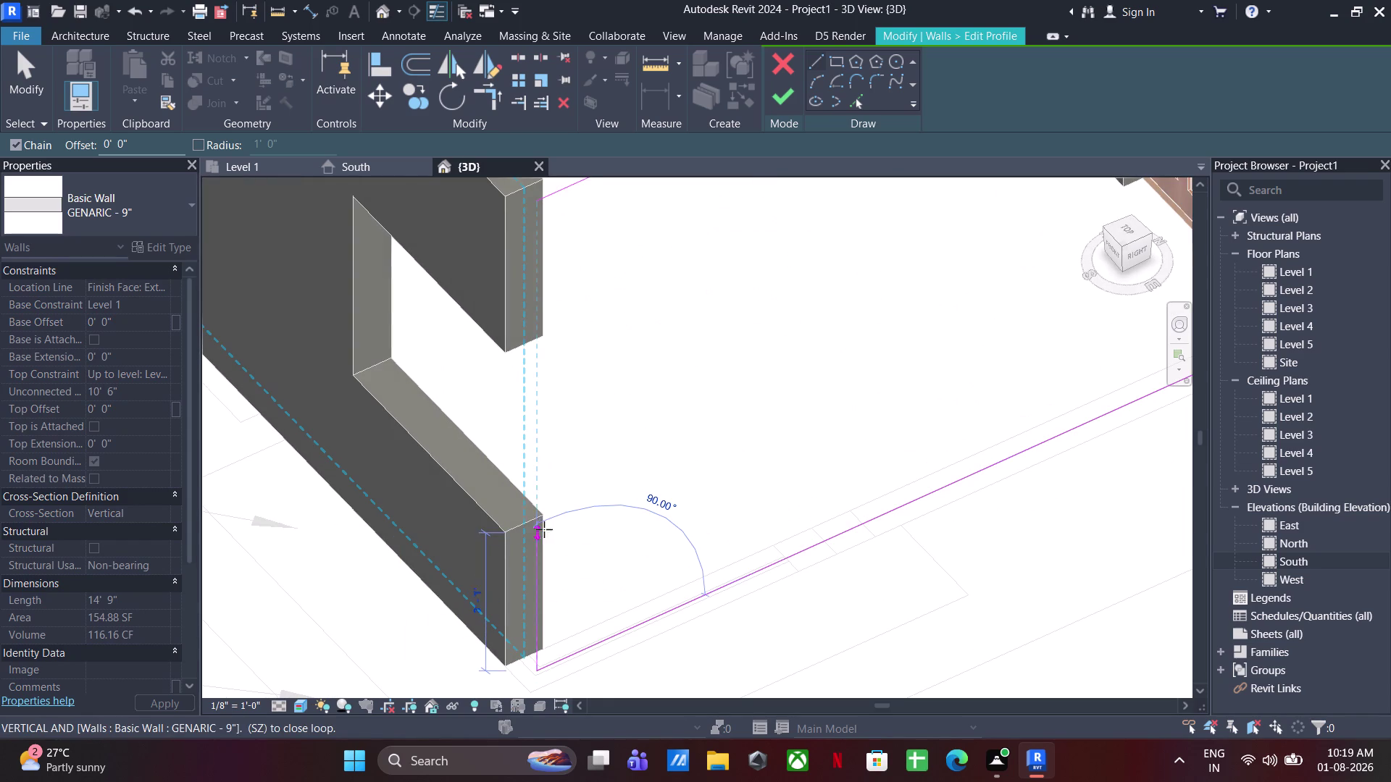
text(3')
key(Return)
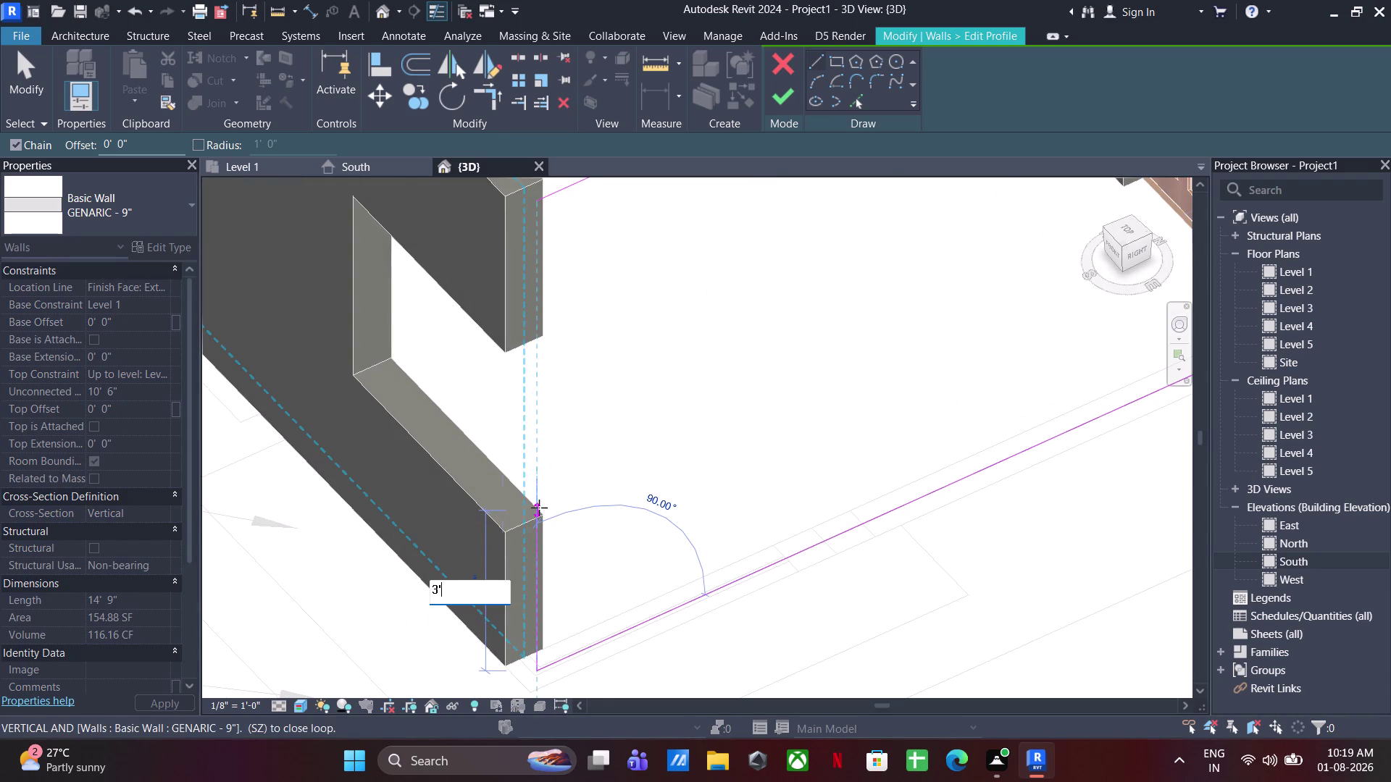
click(788, 558)
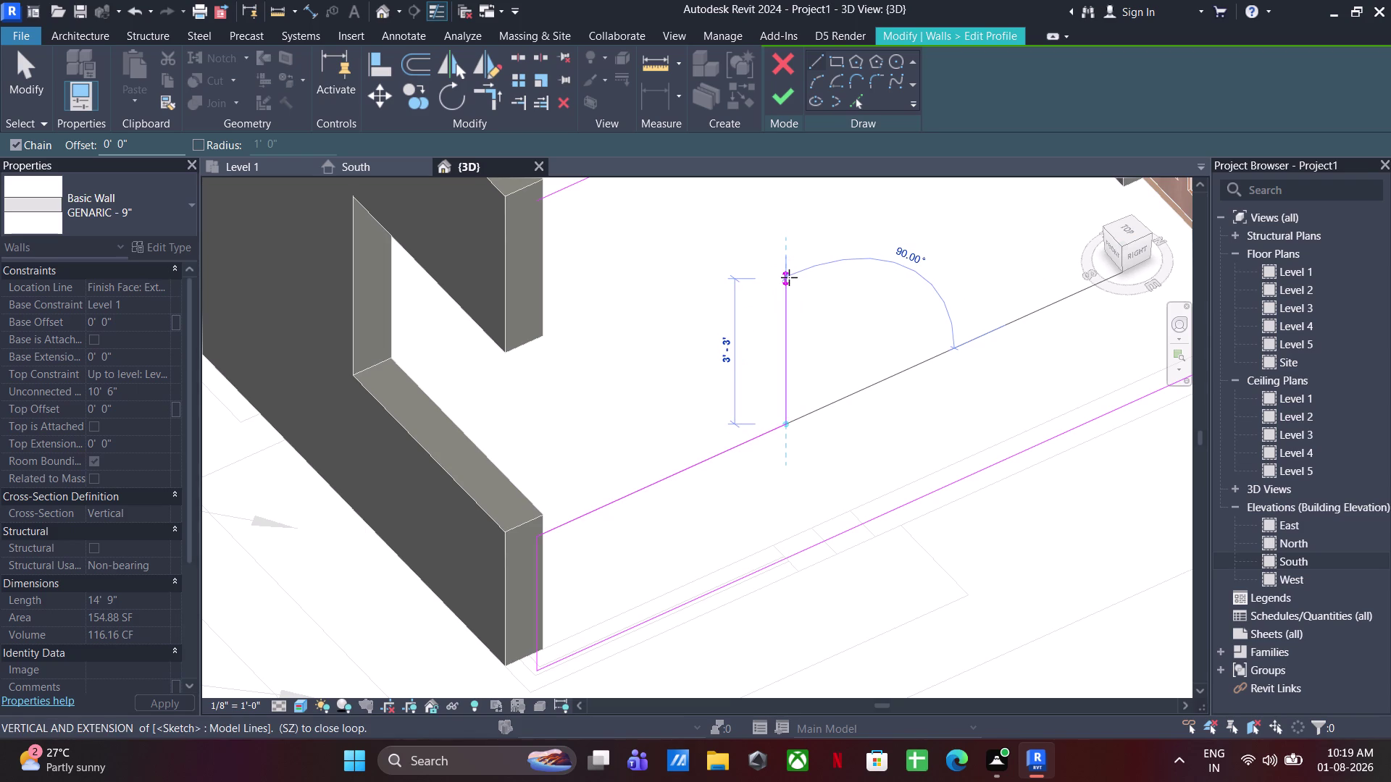
text(4')
key(Return)
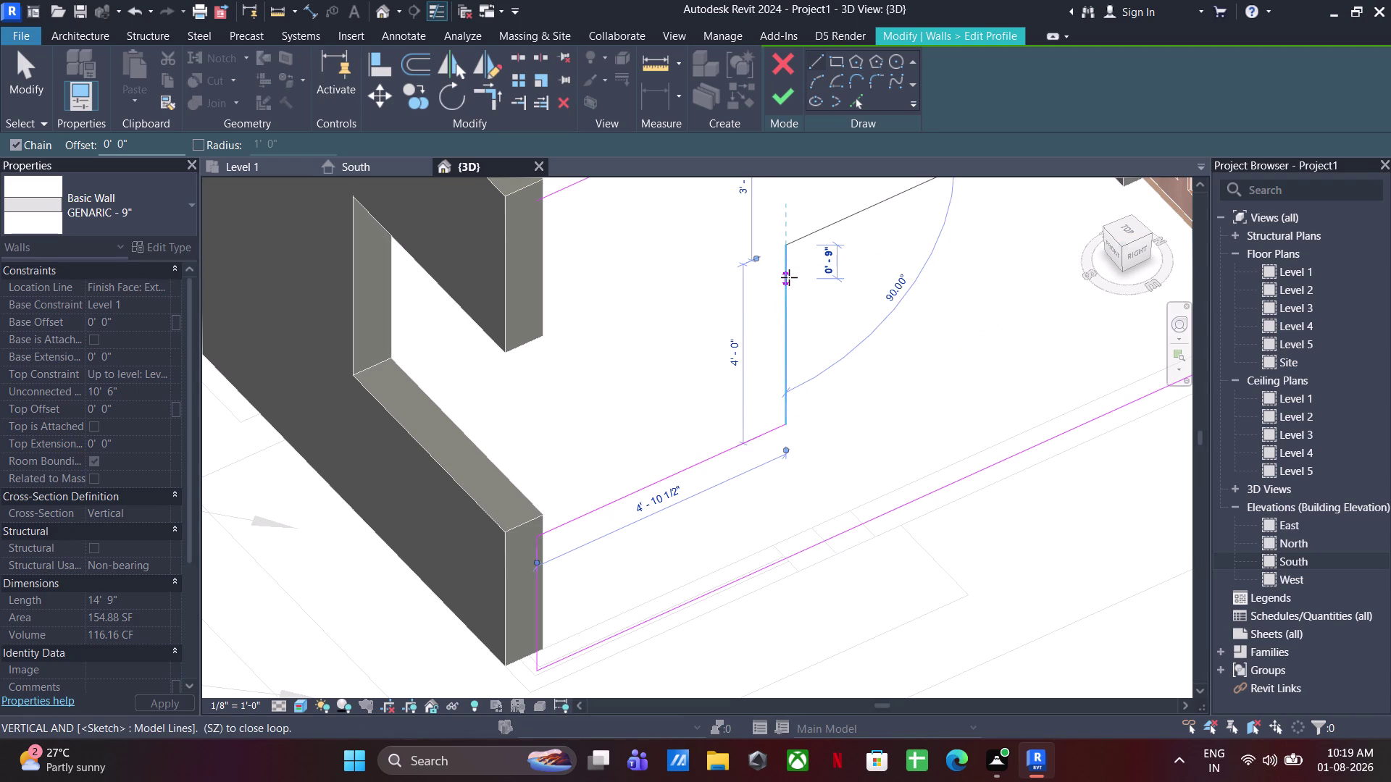
Close the opening outline back at the wall and finish the profile edit.
scroll(down, 3)
middle_drag(797, 391, 863, 498)
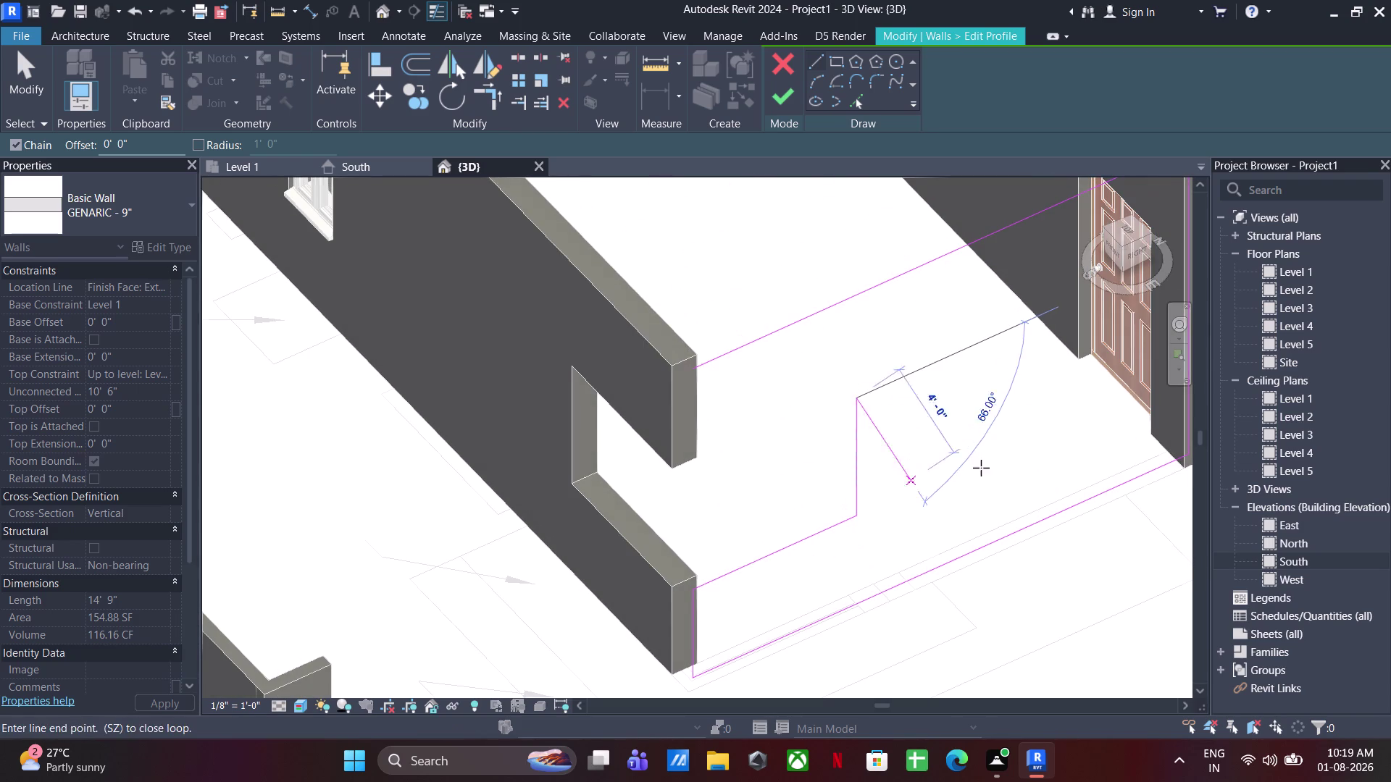
click(689, 369)
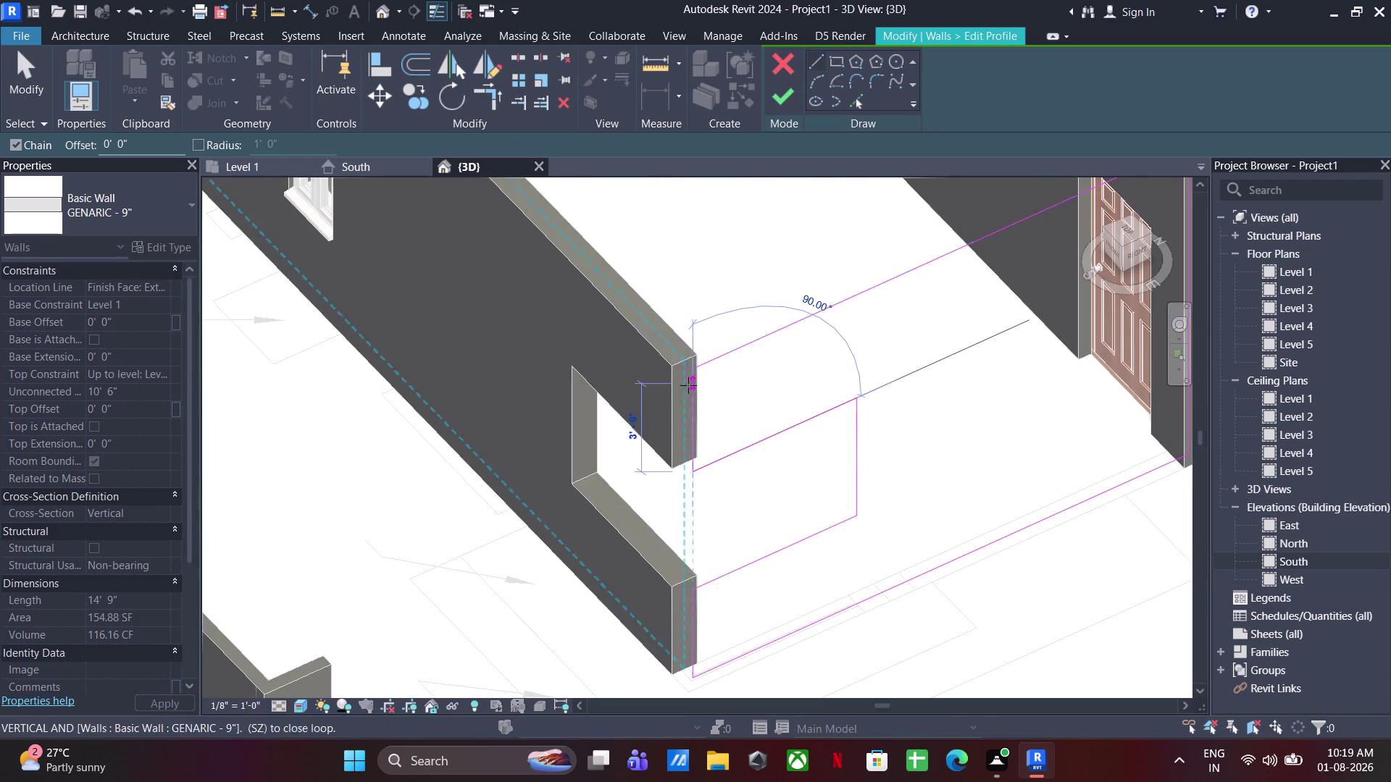
click(688, 368)
key(Escape)
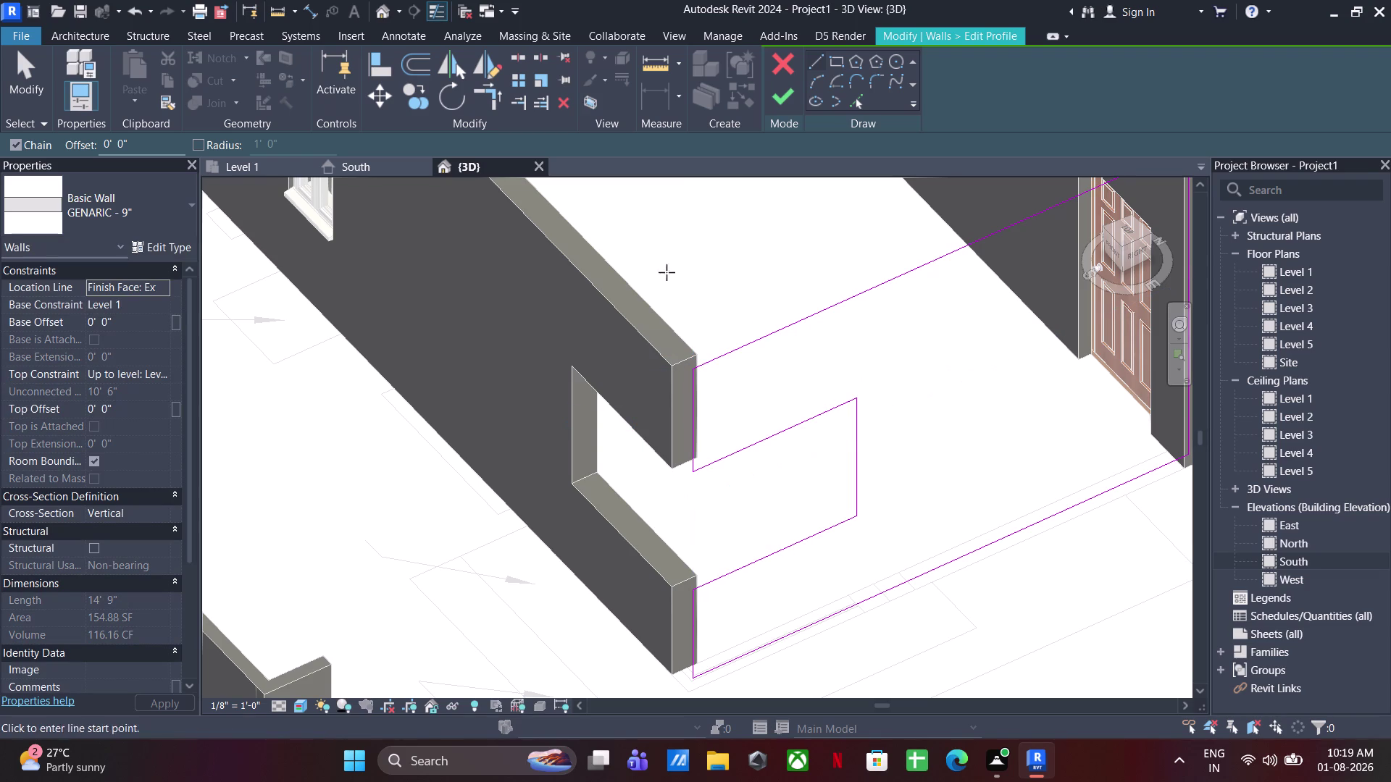
key(Escape)
key(Escape)
key(Escape)
click(781, 95)
scroll(down, 3)
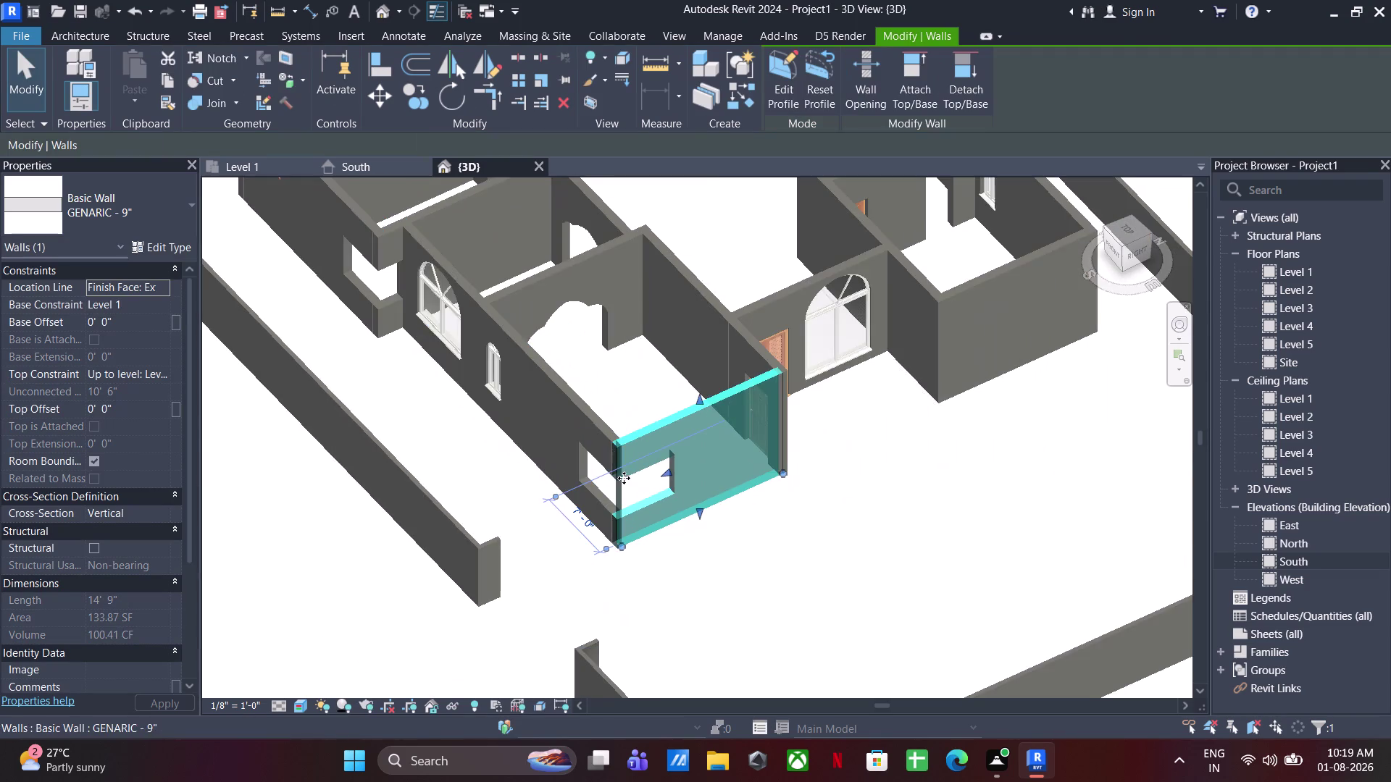
Pick the short 7'-0" wall beside the BED ROOM on Level 1.
click(911, 621)
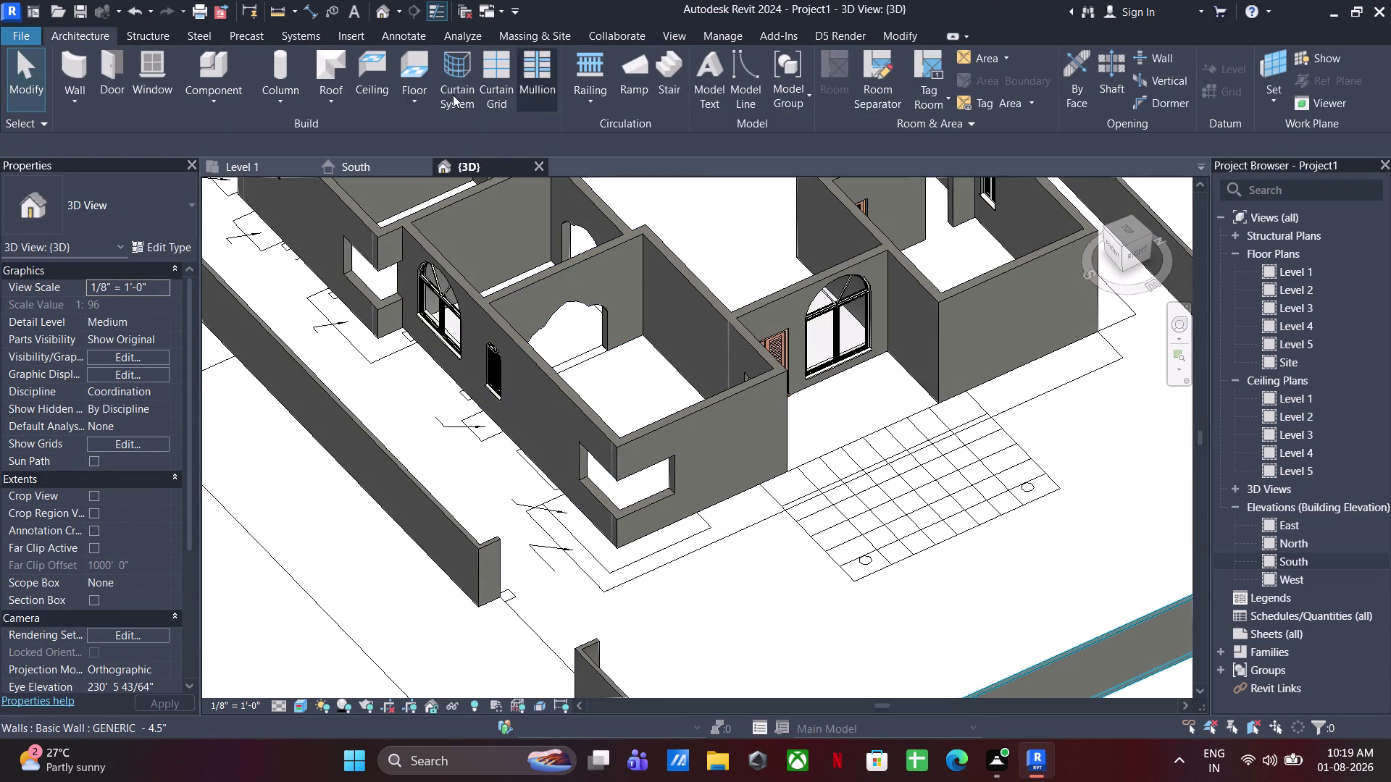
click(239, 176)
scroll(down, 3)
middle_drag(535, 473, 494, 622)
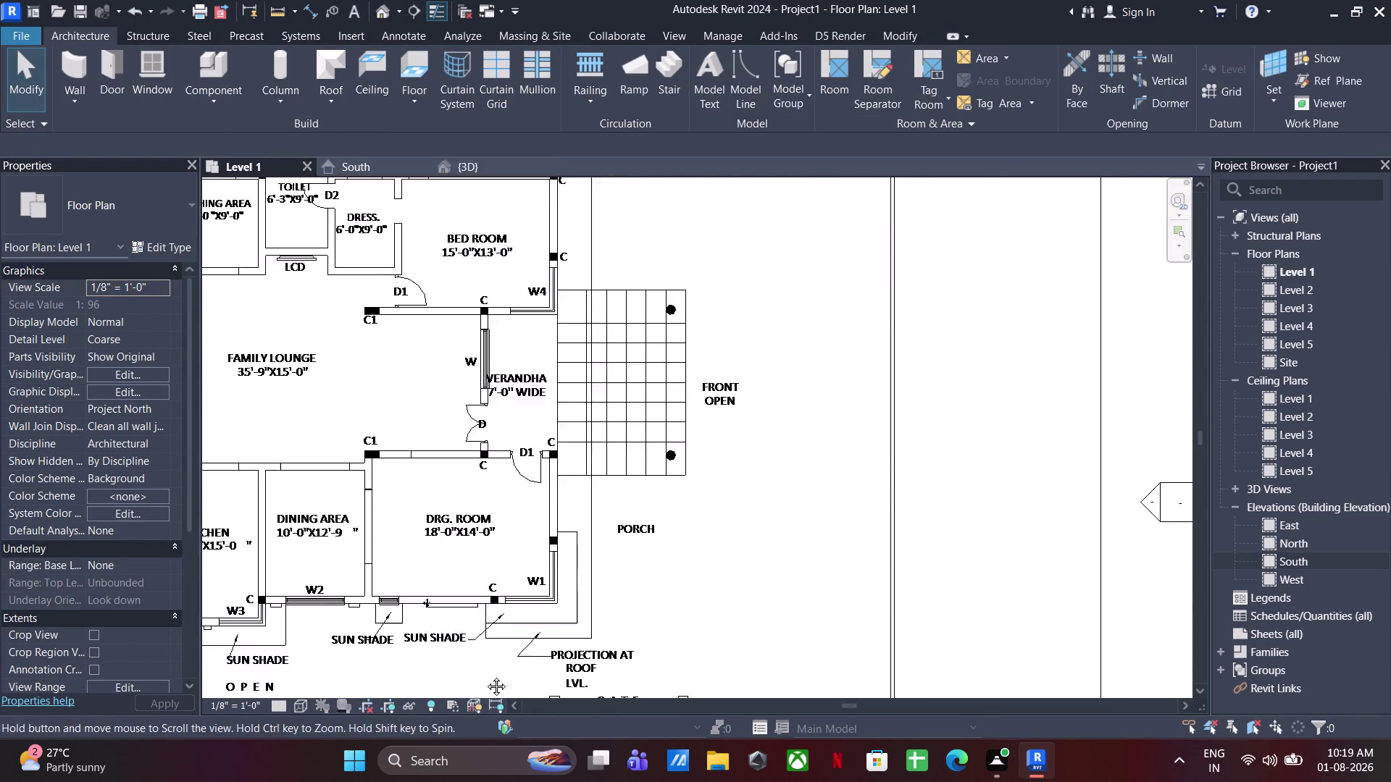
middle_drag(495, 622, 481, 696)
middle_drag(538, 437, 549, 486)
scroll(up, 3)
click(511, 474)
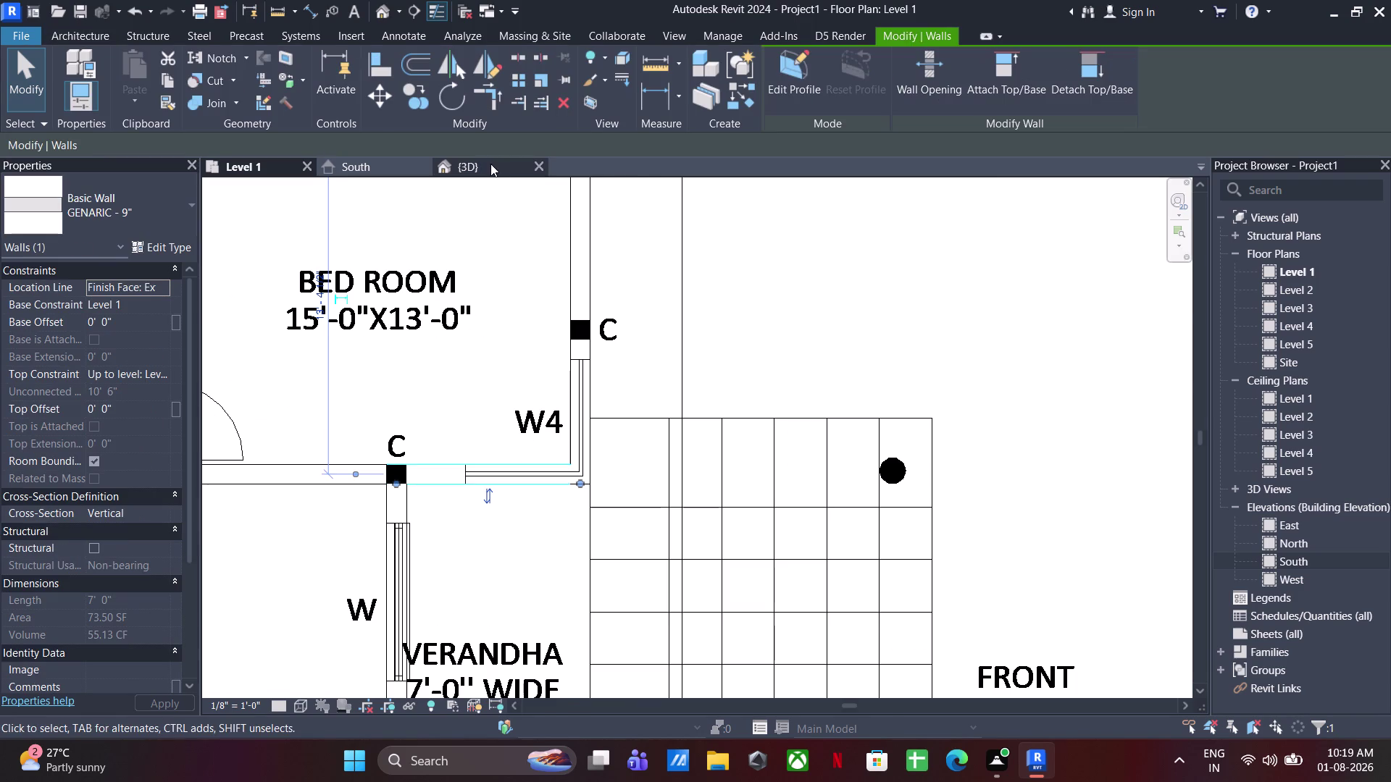
click(490, 164)
Back in 3D, edit that wall's profile and delete the selected outline edge.
middle_drag(822, 442, 565, 548)
scroll(up, 3)
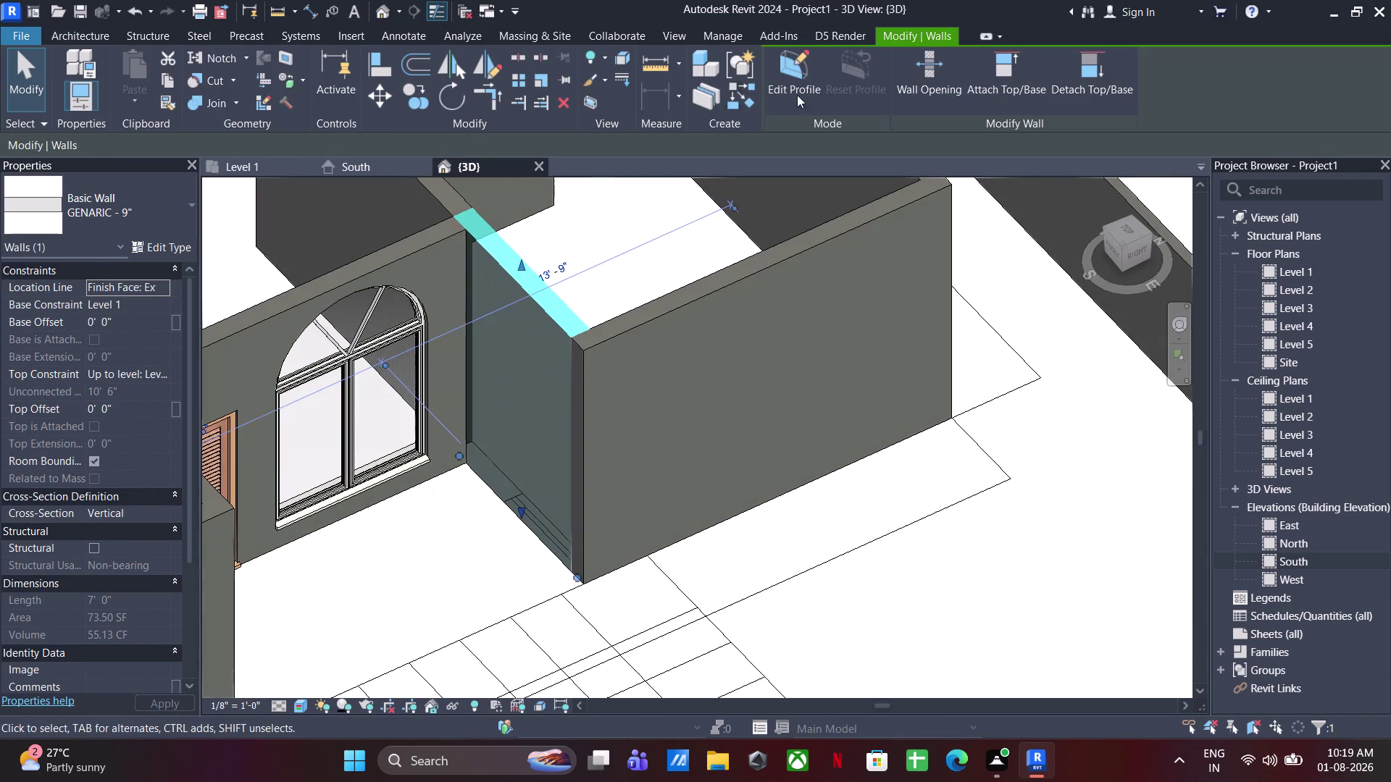
click(775, 68)
middle_drag(500, 590, 641, 588)
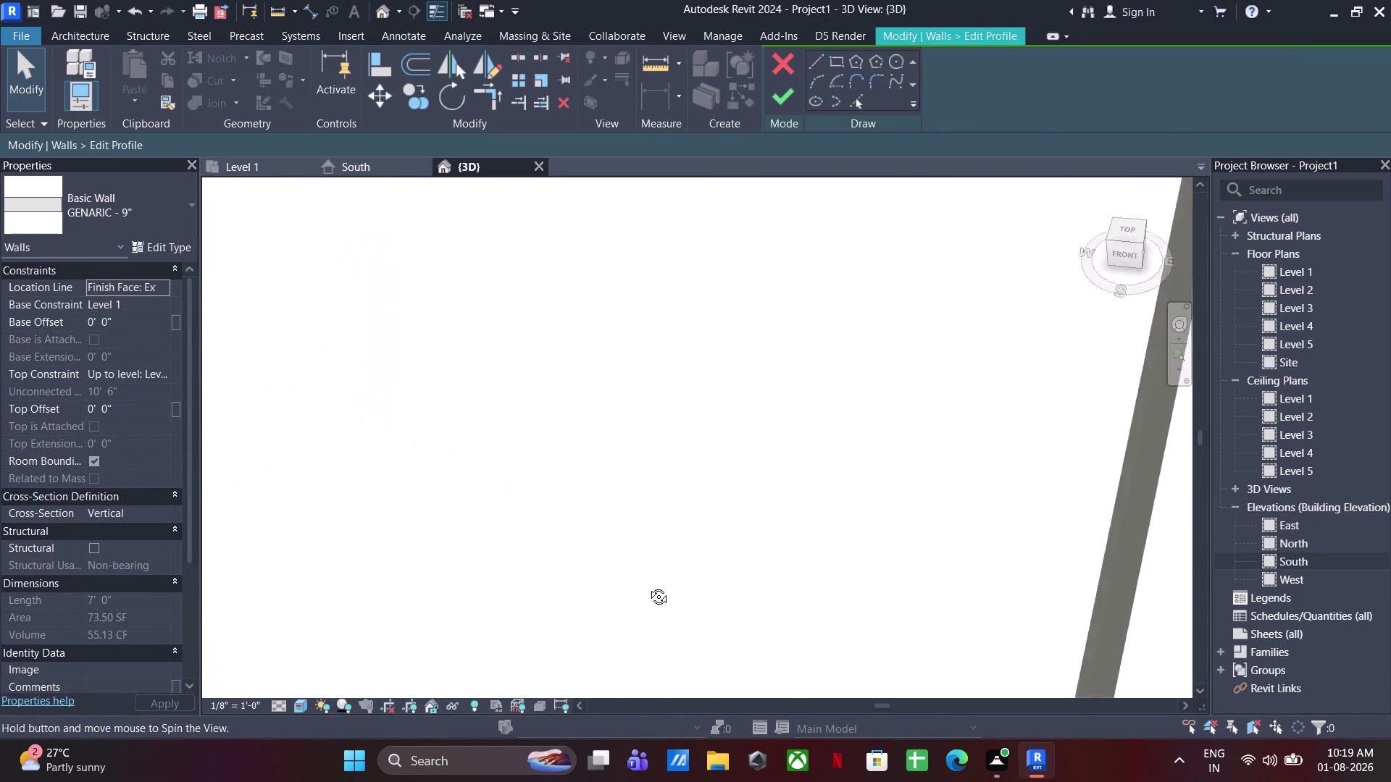
middle_drag(641, 588, 647, 584)
middle_drag(478, 532, 958, 630)
drag(602, 350, 544, 387)
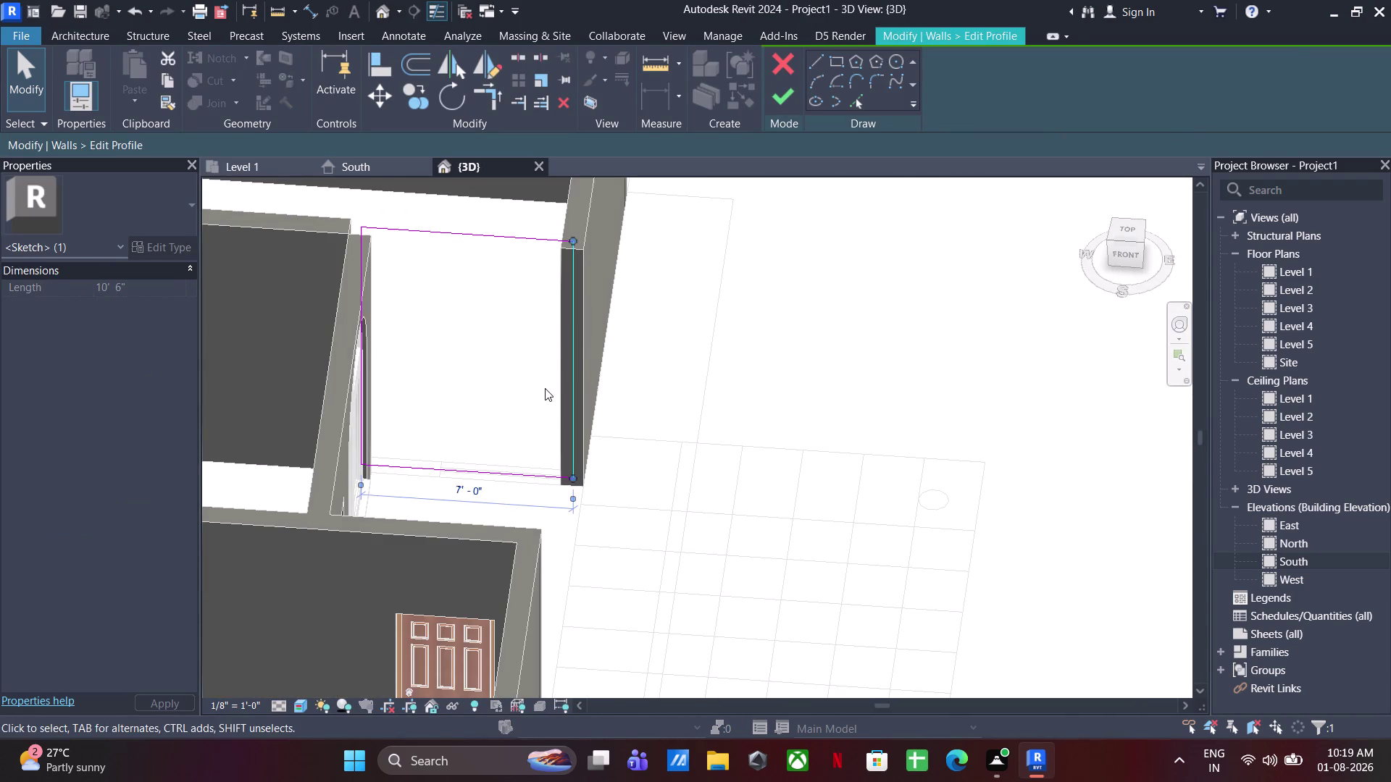
key(Delete)
Sketch the notch's 3' and 4' edges from the wall base.
click(812, 59)
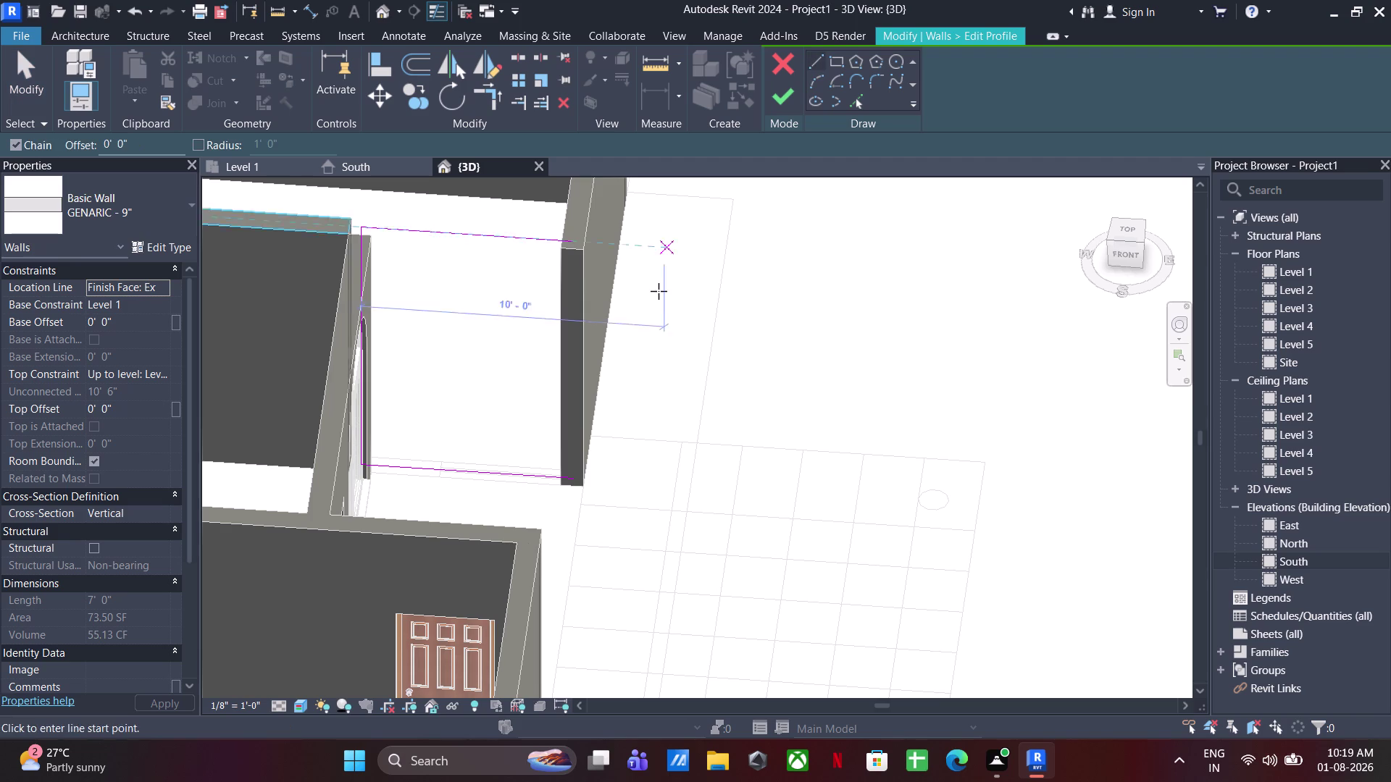
click(571, 475)
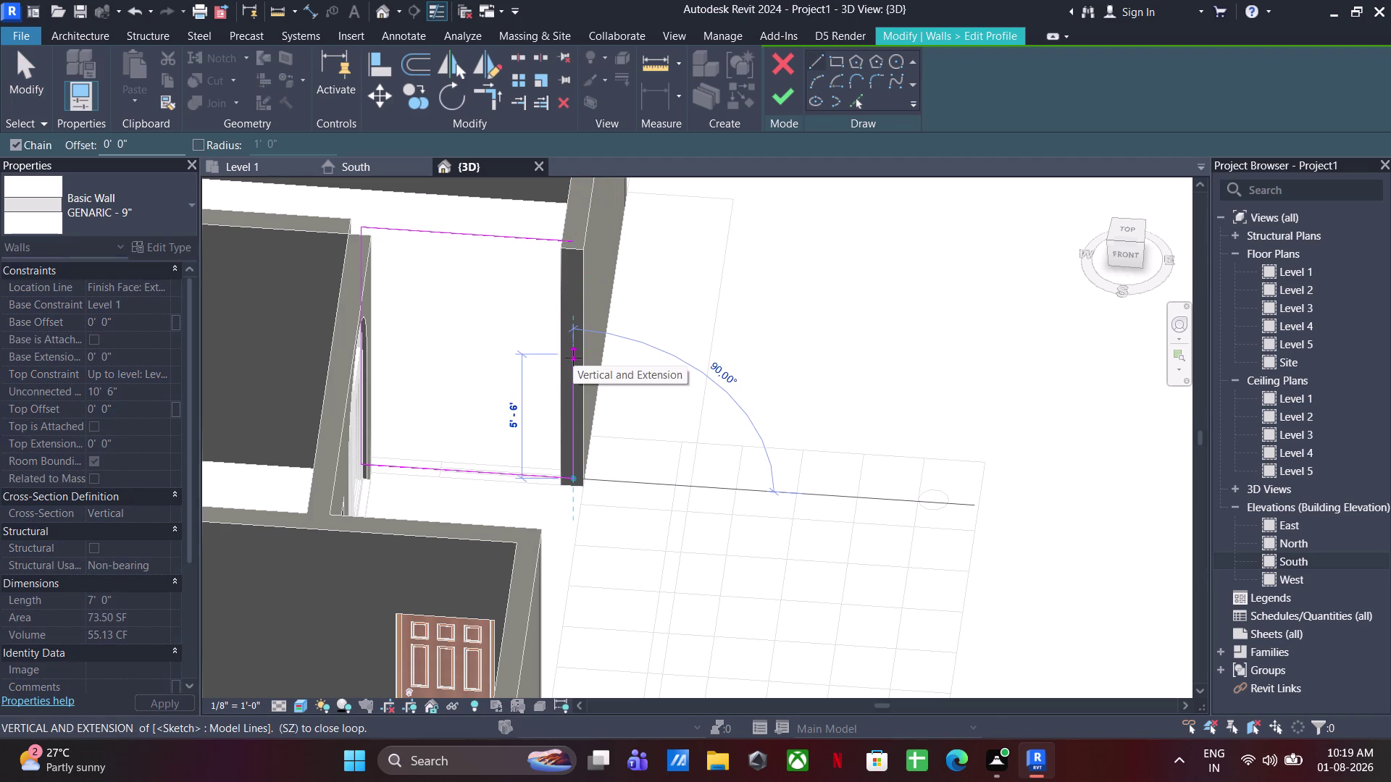
text(3')
key(Return)
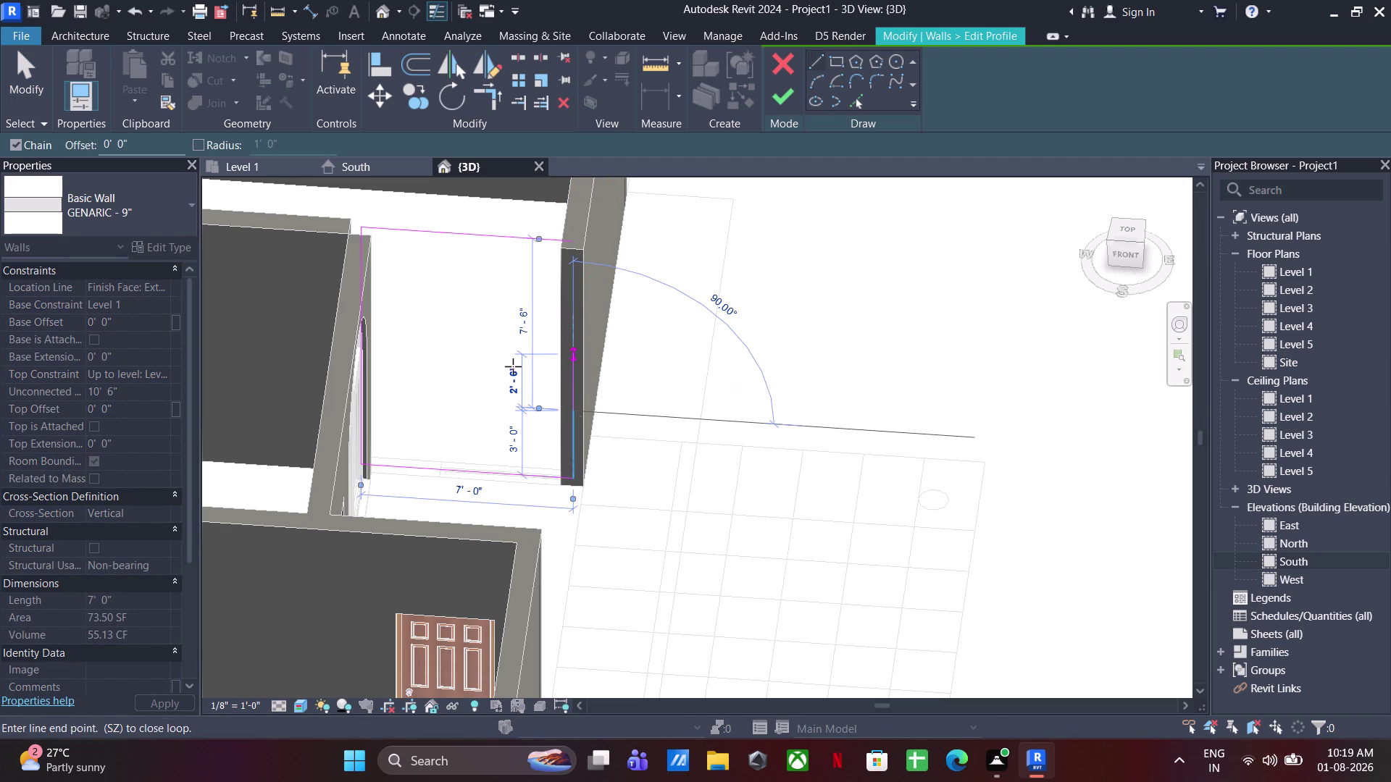
click(439, 472)
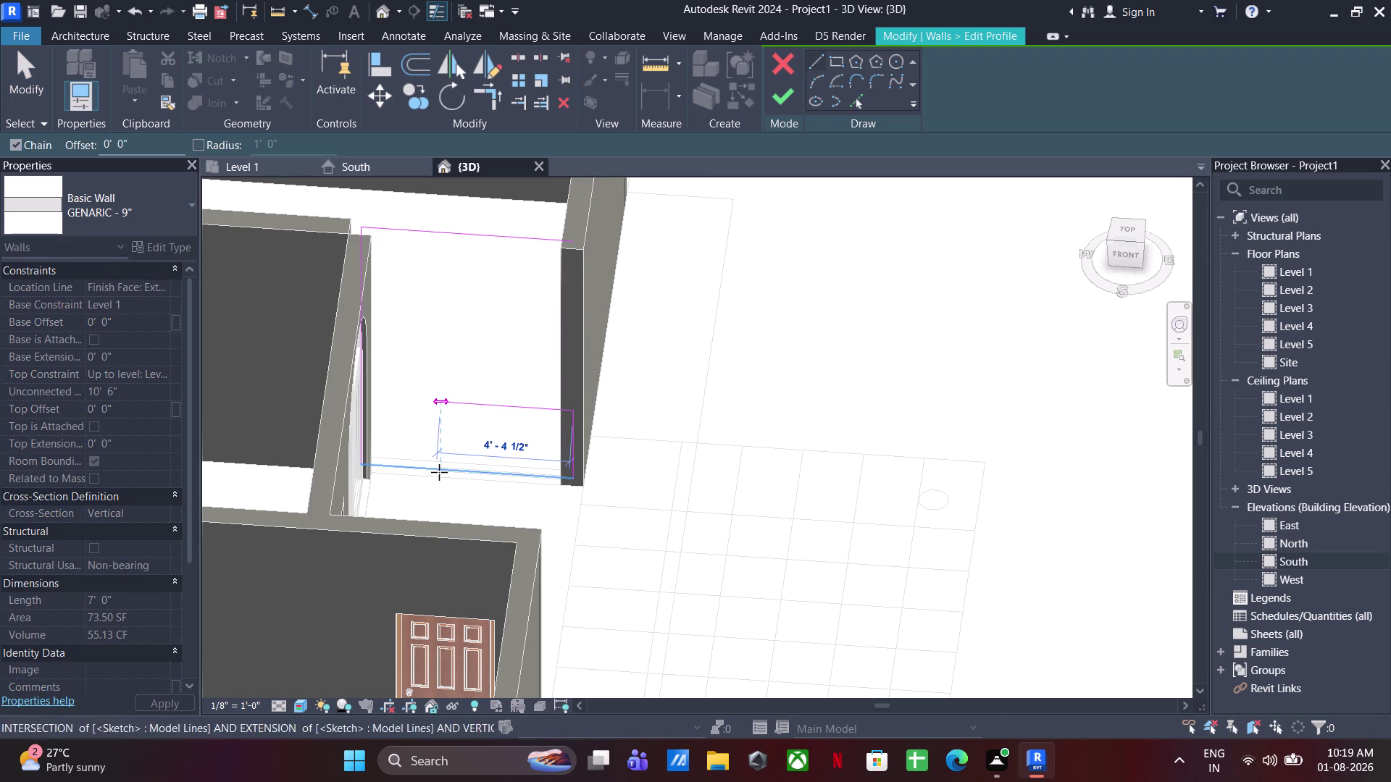
text(4')
key(Return)
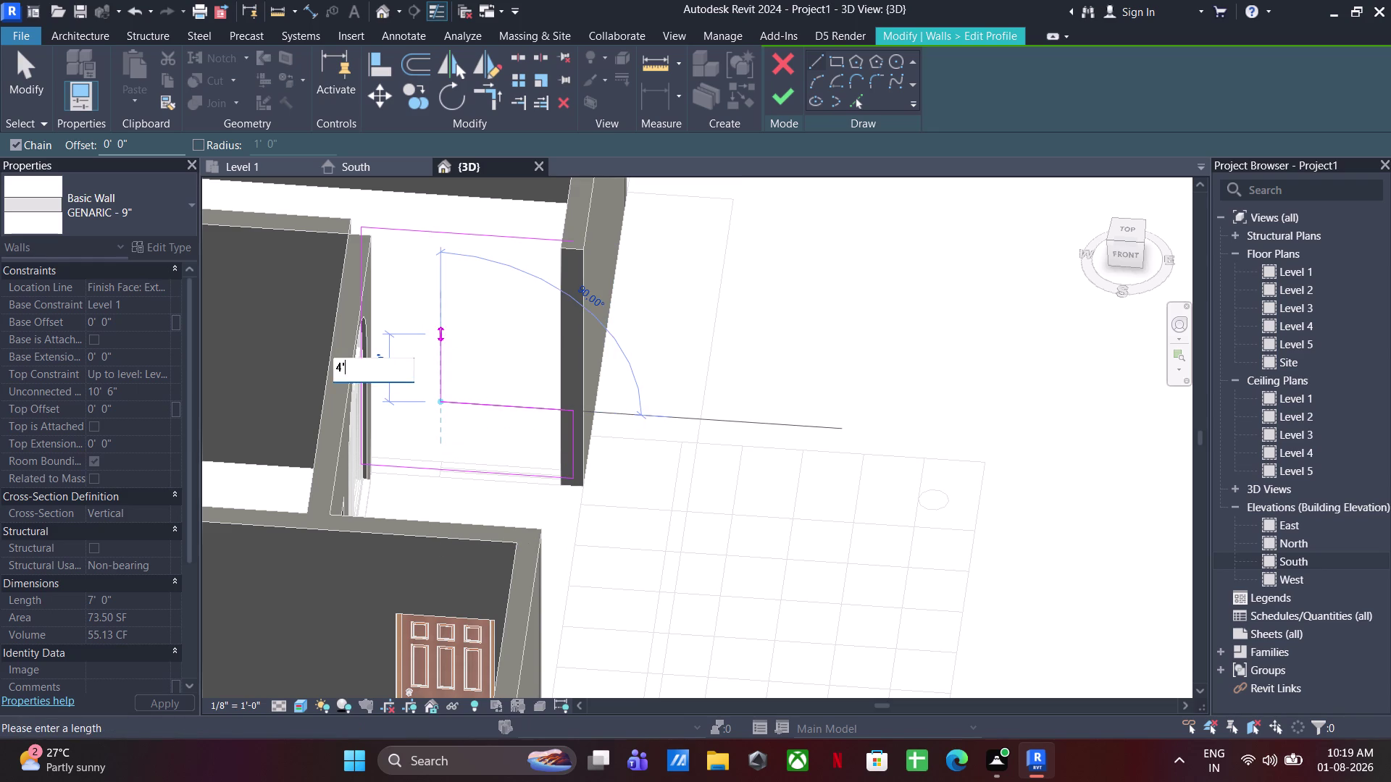
Close the notch at the wall edge and finish the profile edit.
click(573, 318)
click(574, 237)
key(Escape)
key(Escape)
key(Escape)
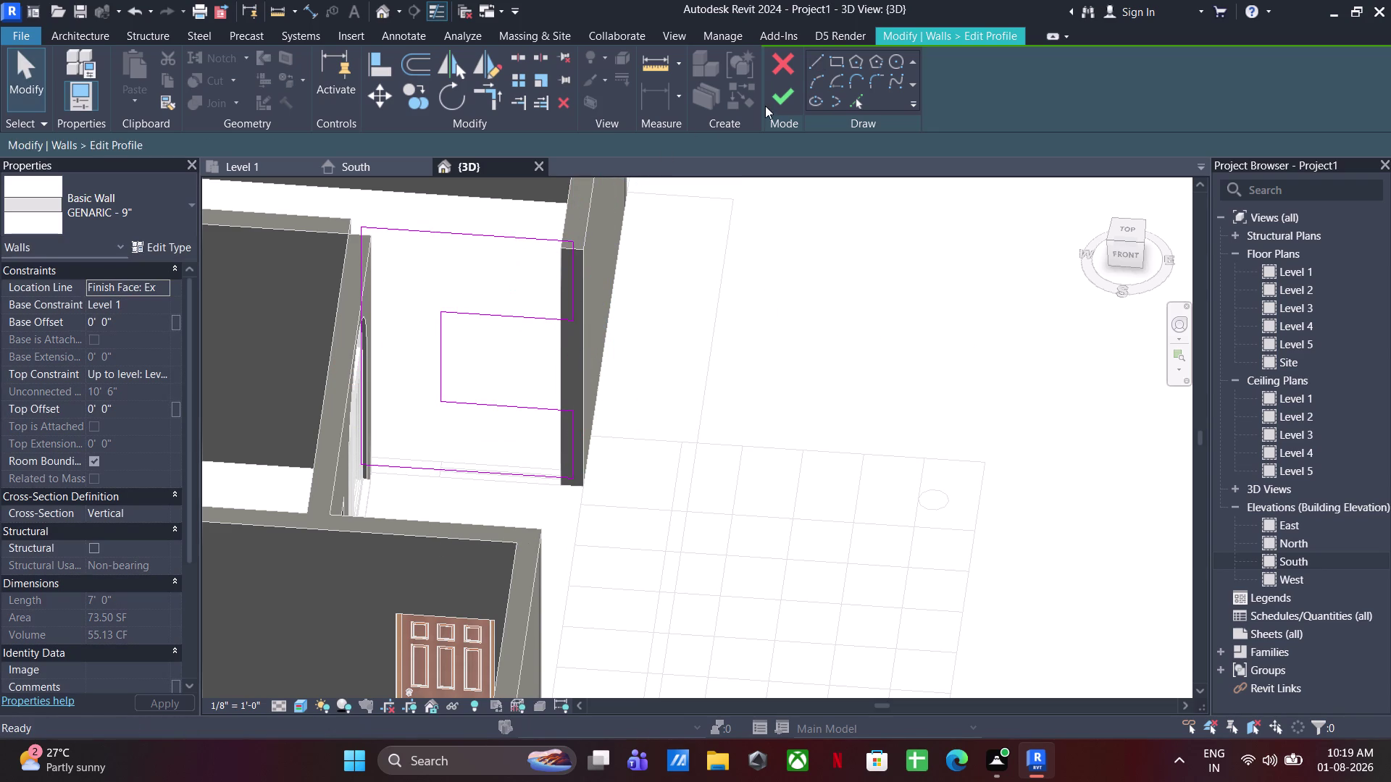
click(767, 99)
click(746, 344)
scroll(down, 3)
middle_drag(697, 429, 544, 451)
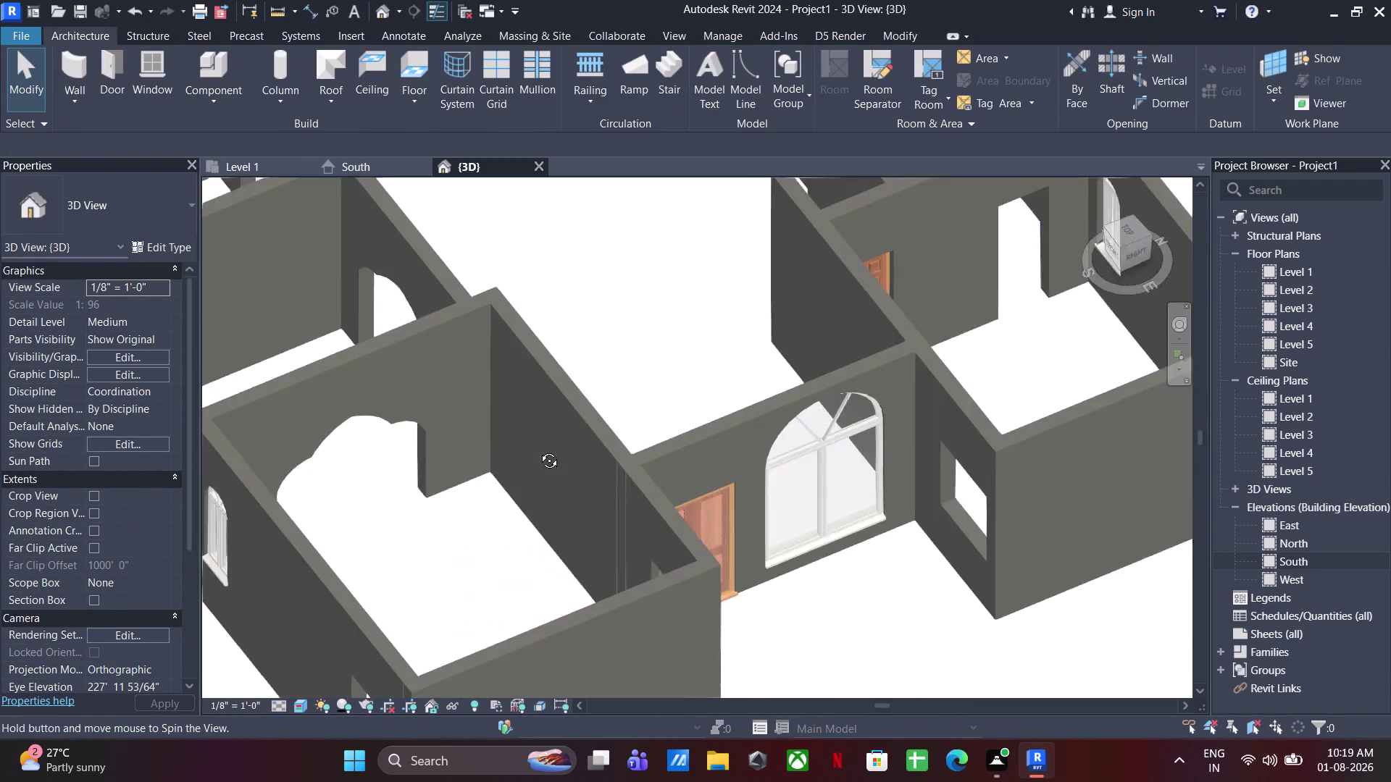
Edit the adjoining 13'-9" wall's profile and delete its left edge.
middle_drag(543, 450, 533, 446)
middle_drag(612, 471, 66, 435)
click(502, 420)
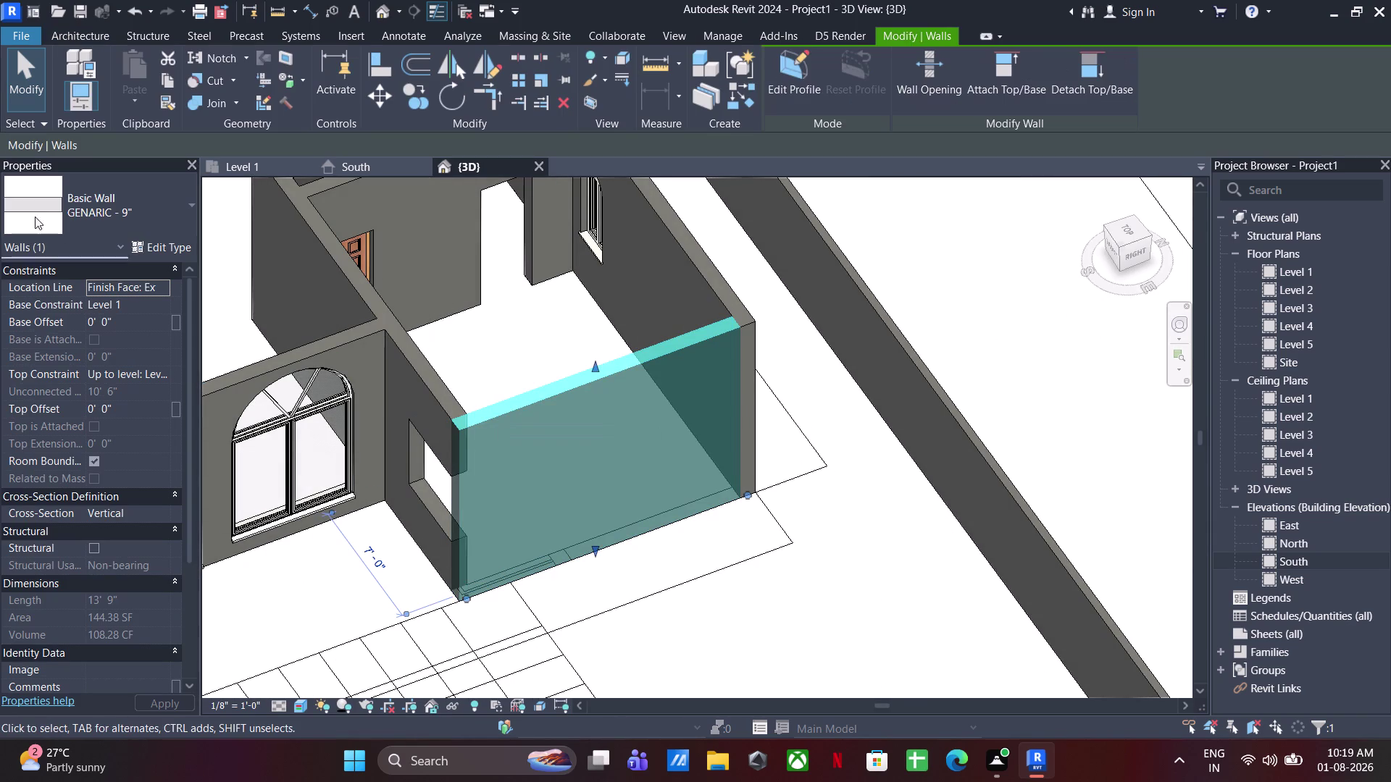
click(778, 81)
drag(496, 509, 417, 530)
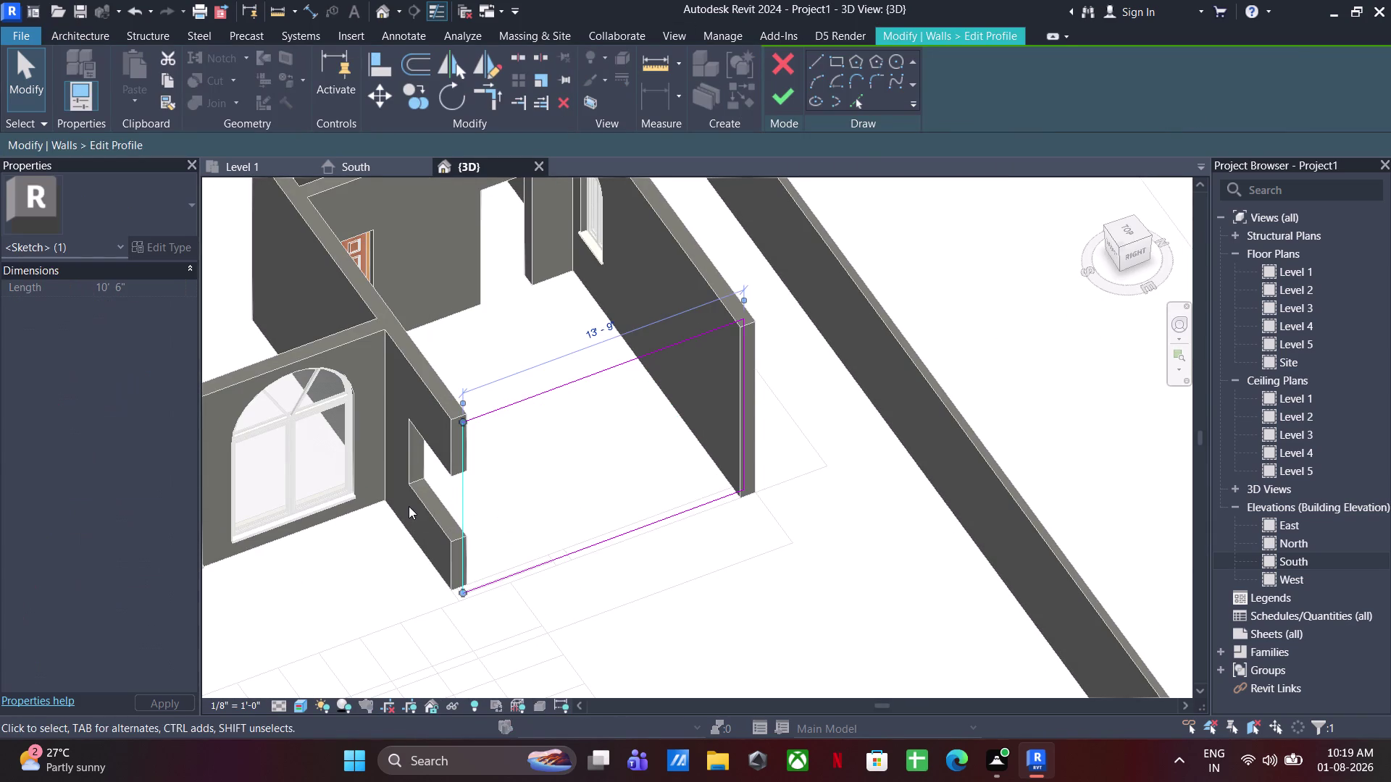
key(Delete)
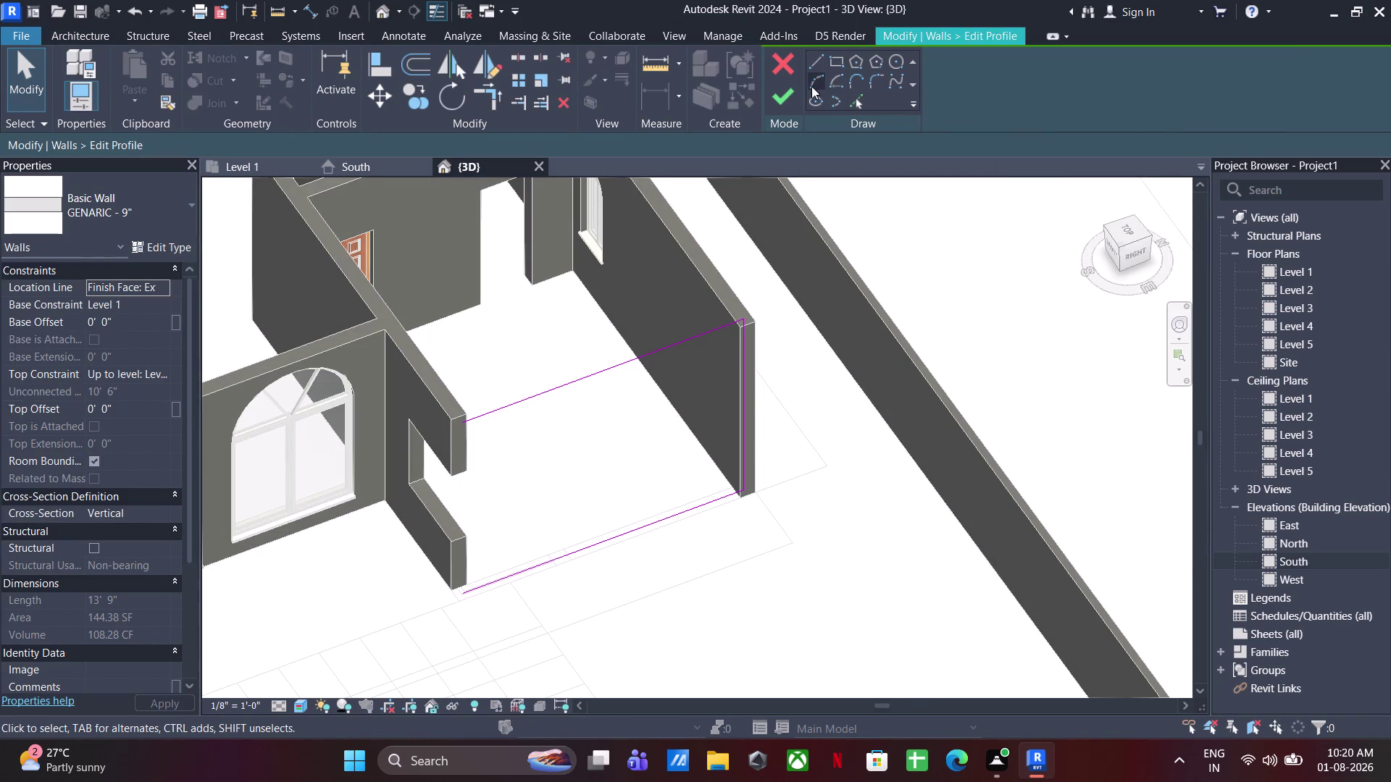
Draw the notch's 3', 4'-4½" and 4' edges from the bottom-left corner.
click(812, 67)
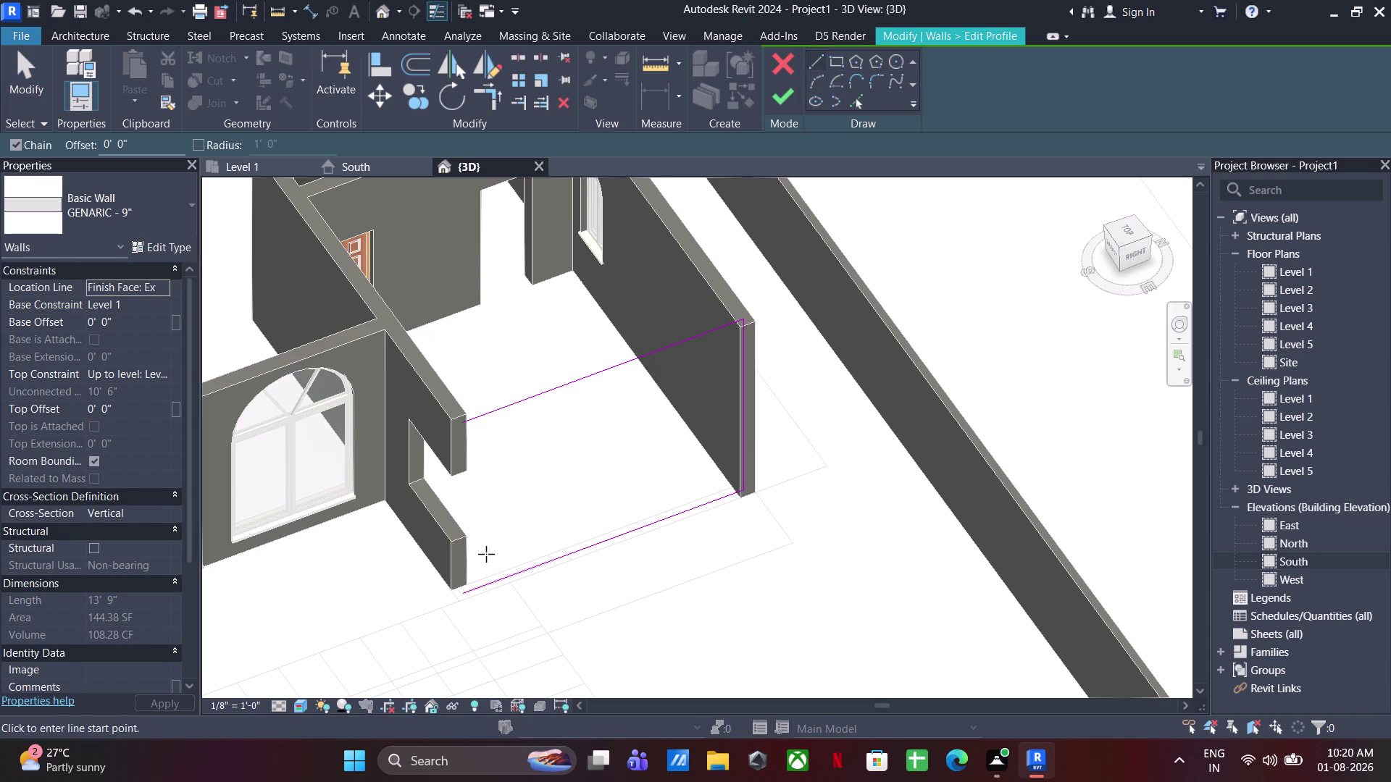
click(459, 591)
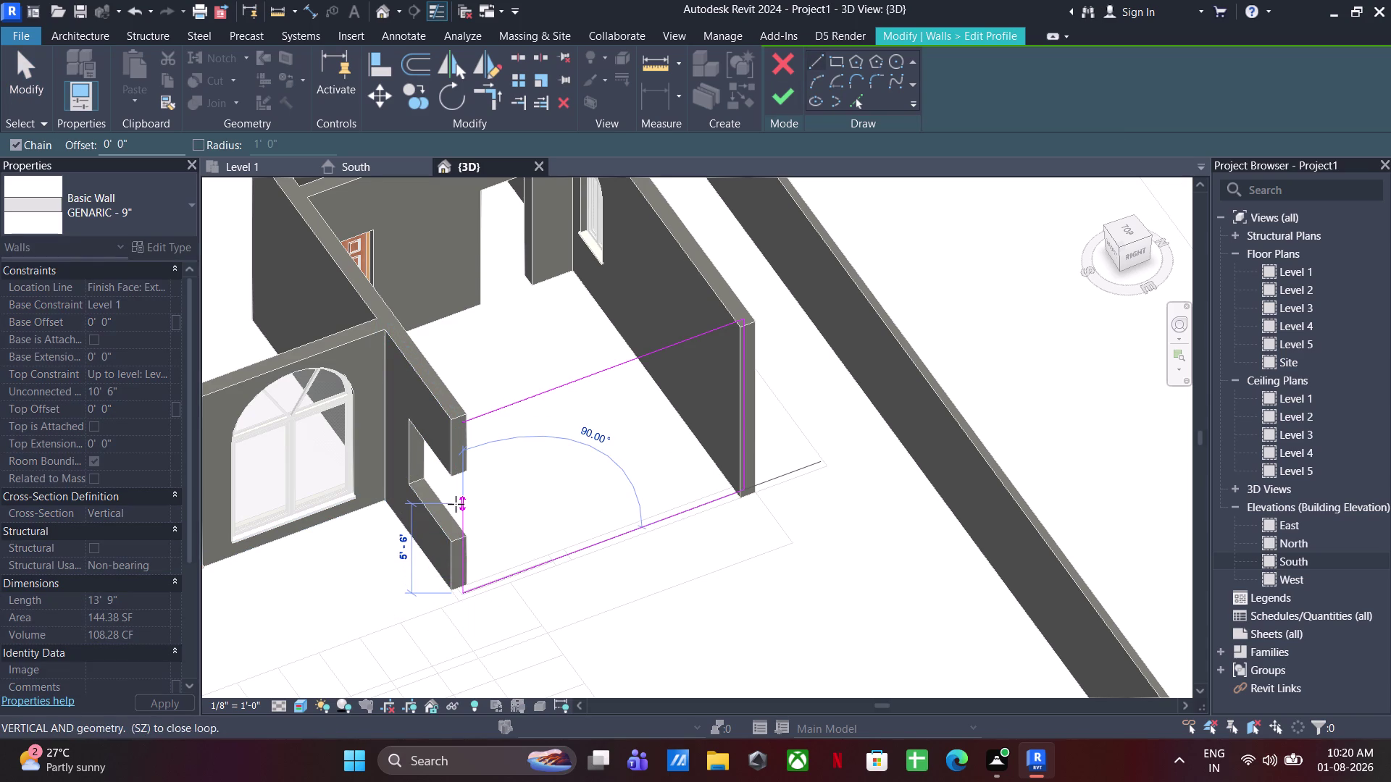
text(3')
key(Return)
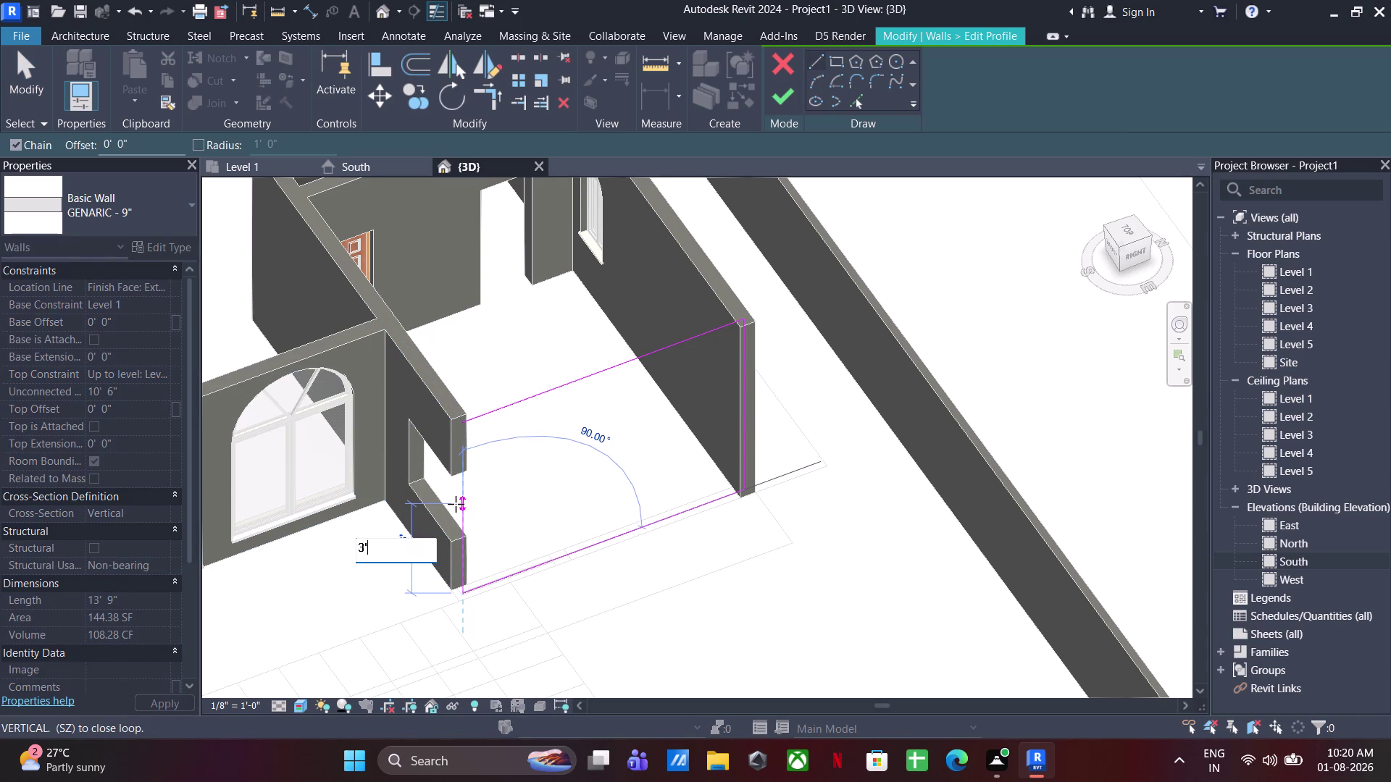
click(552, 555)
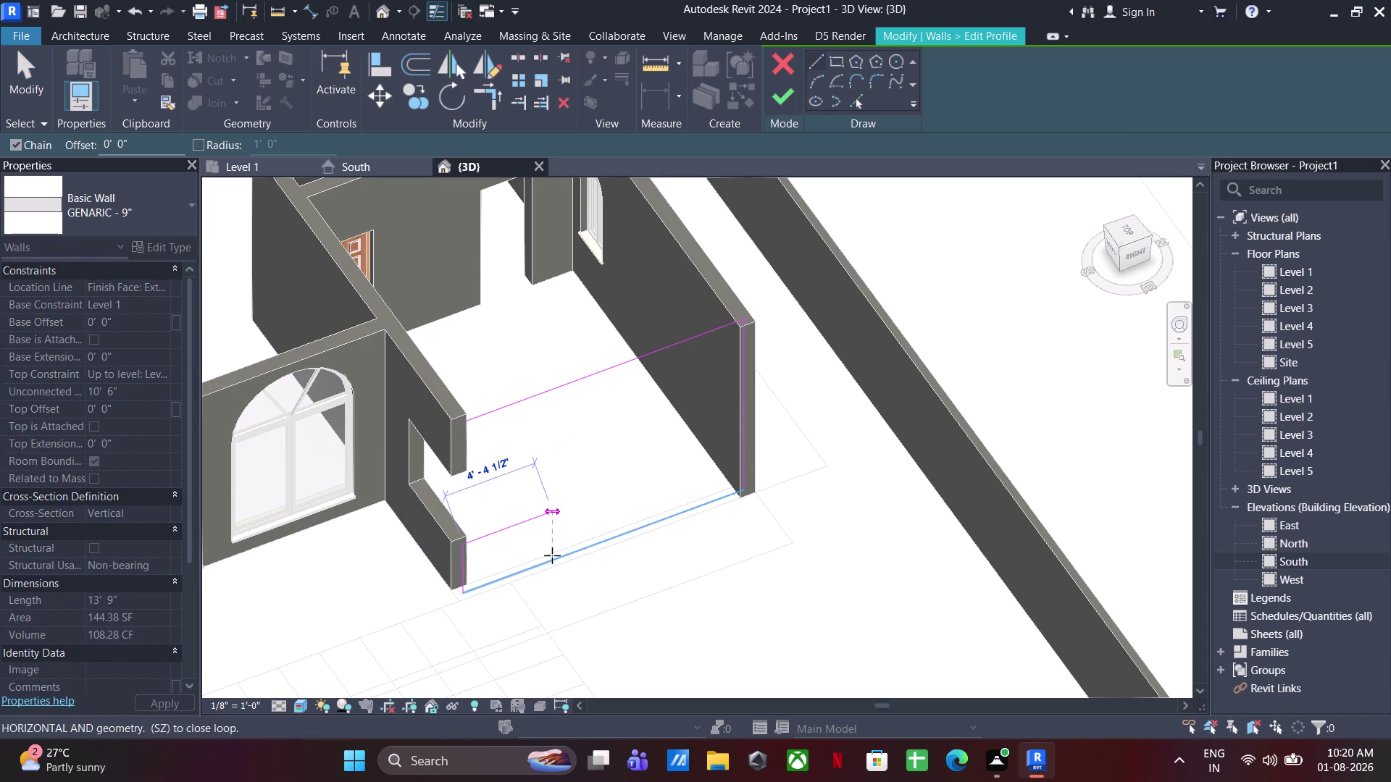
text(4')
key(Return)
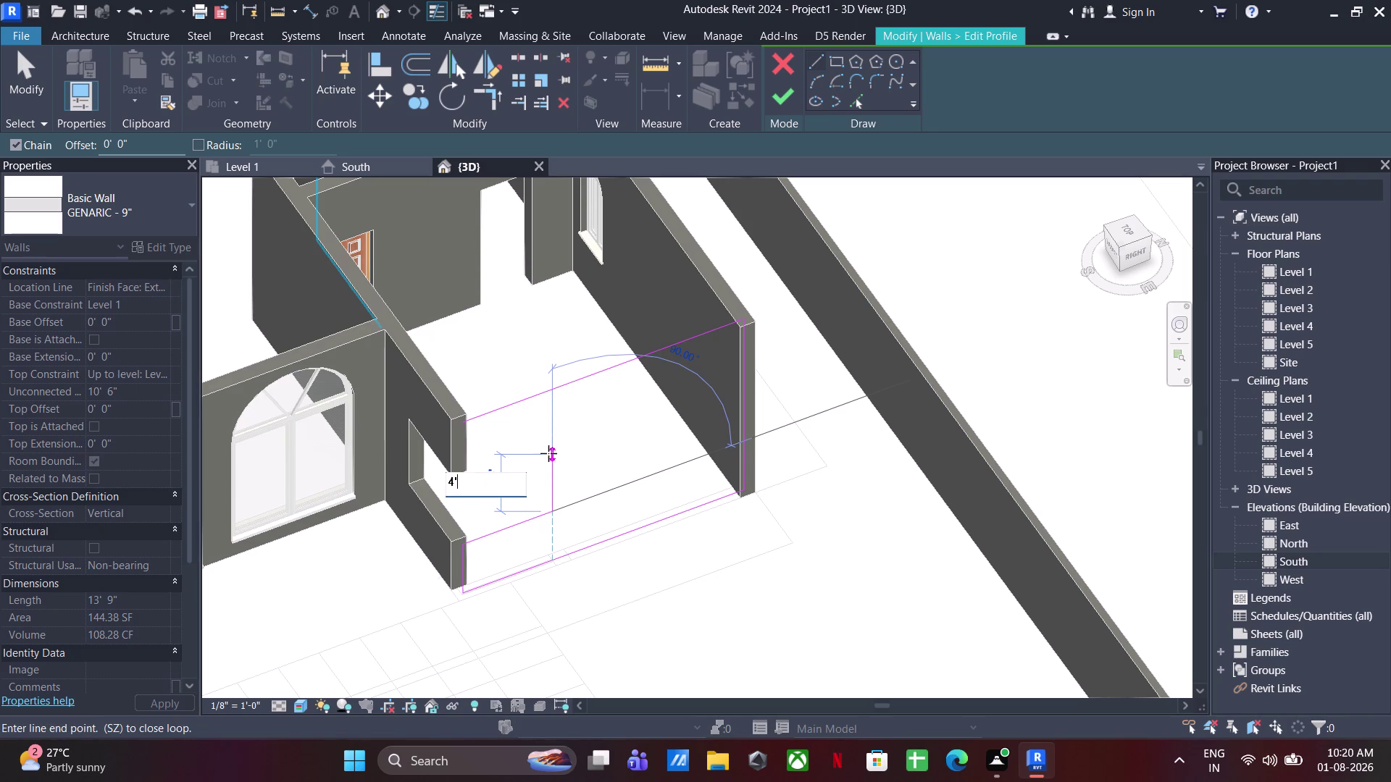
Close the notch at the wall's left edge, finish editing, and deselect the wall.
click(459, 421)
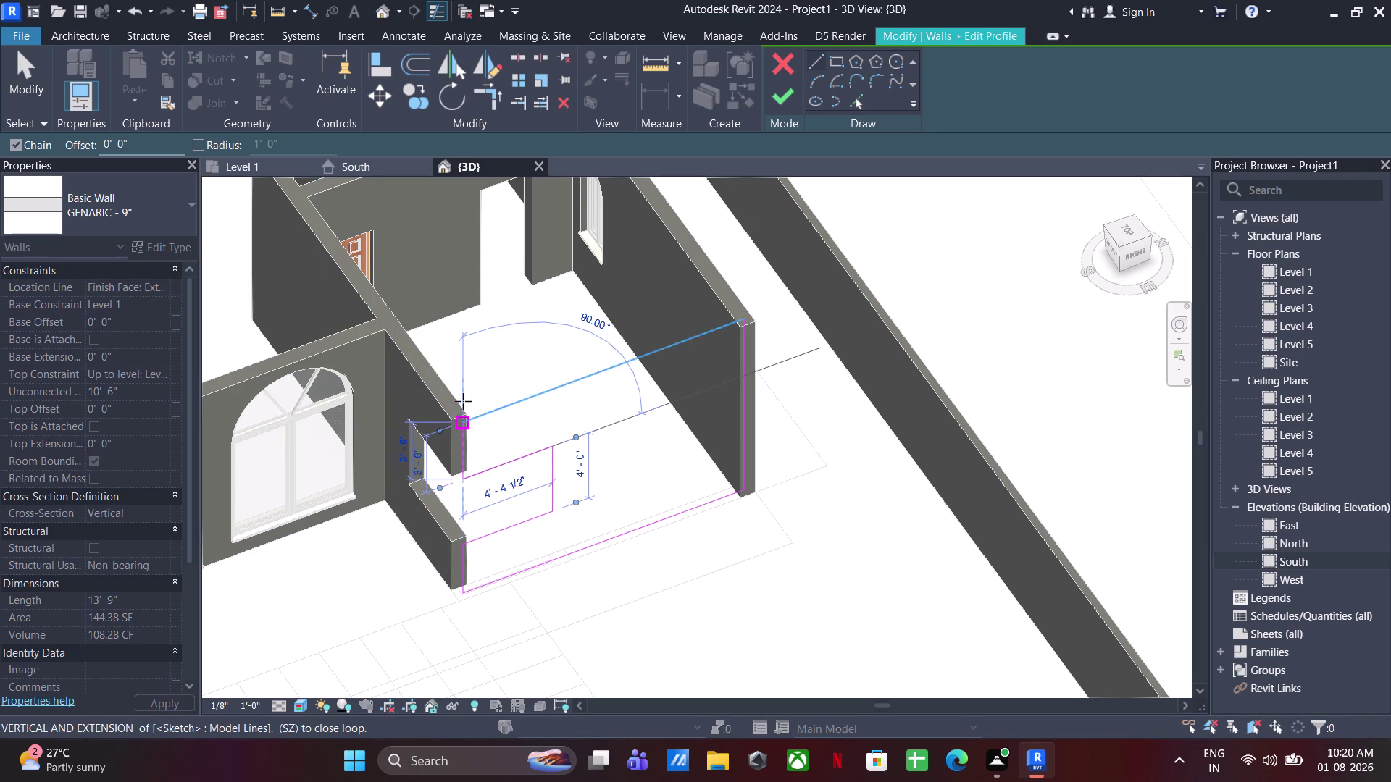
click(464, 418)
key(Escape)
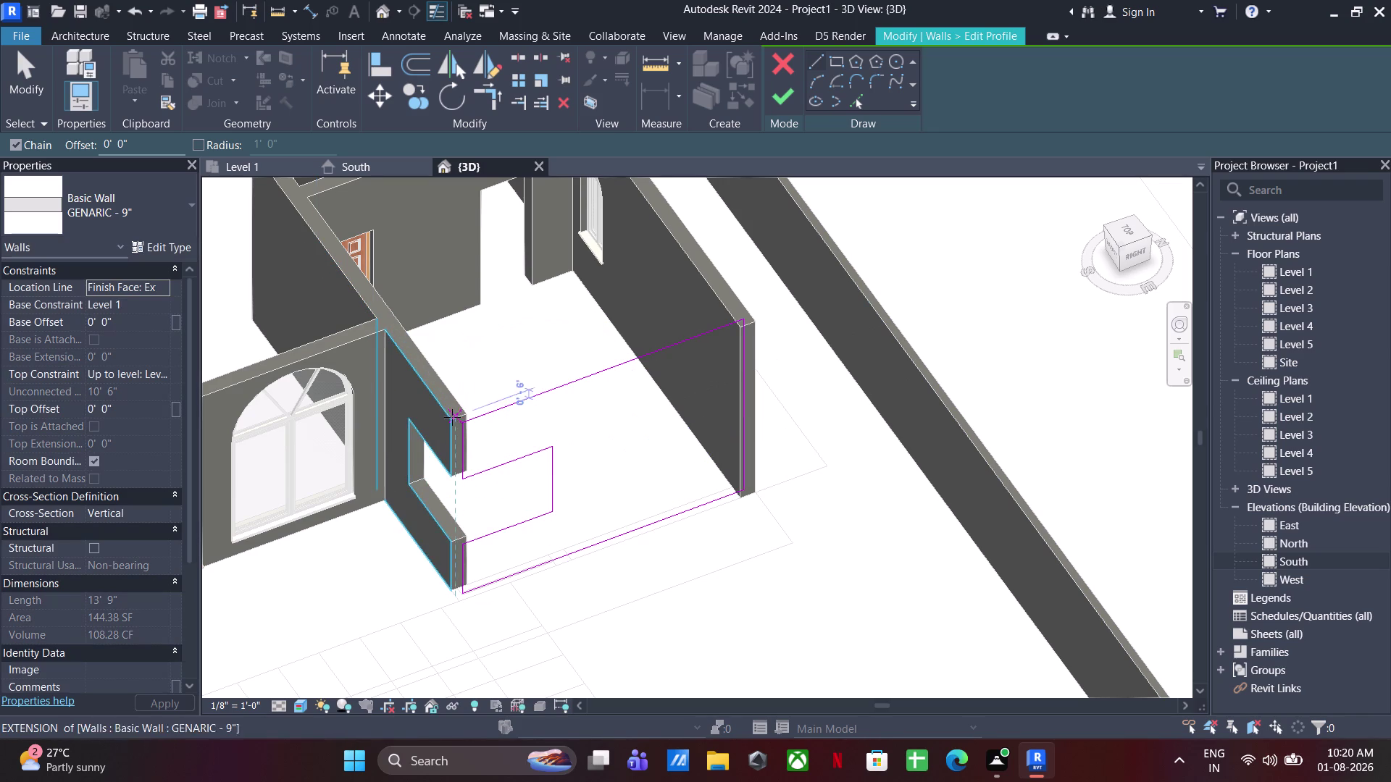
key(Escape)
key(Escape)
click(776, 104)
scroll(down, 3)
click(712, 573)
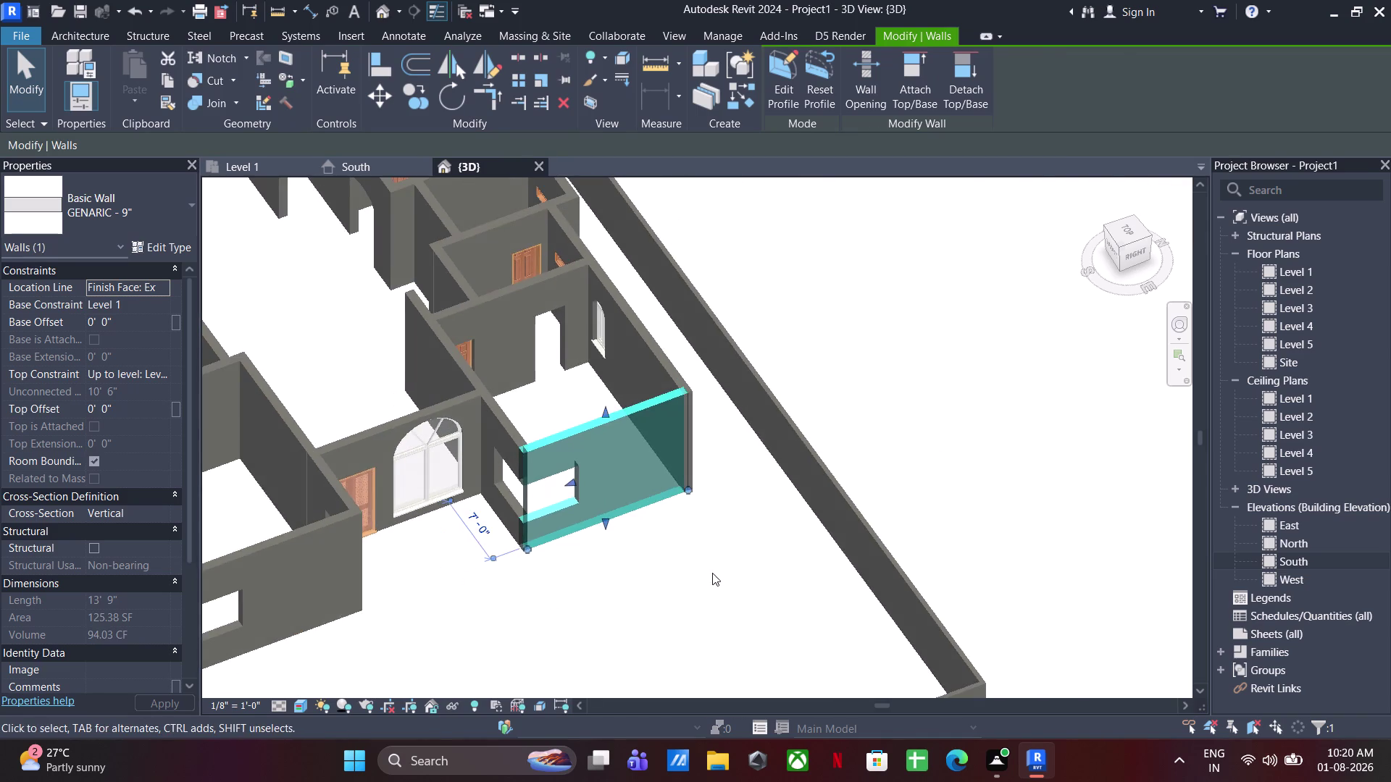
Orbit the house to view the L-shaped corner opening.
scroll(down, 3)
middle_drag(582, 590, 709, 604)
middle_drag(576, 575, 816, 527)
scroll(down, 3)
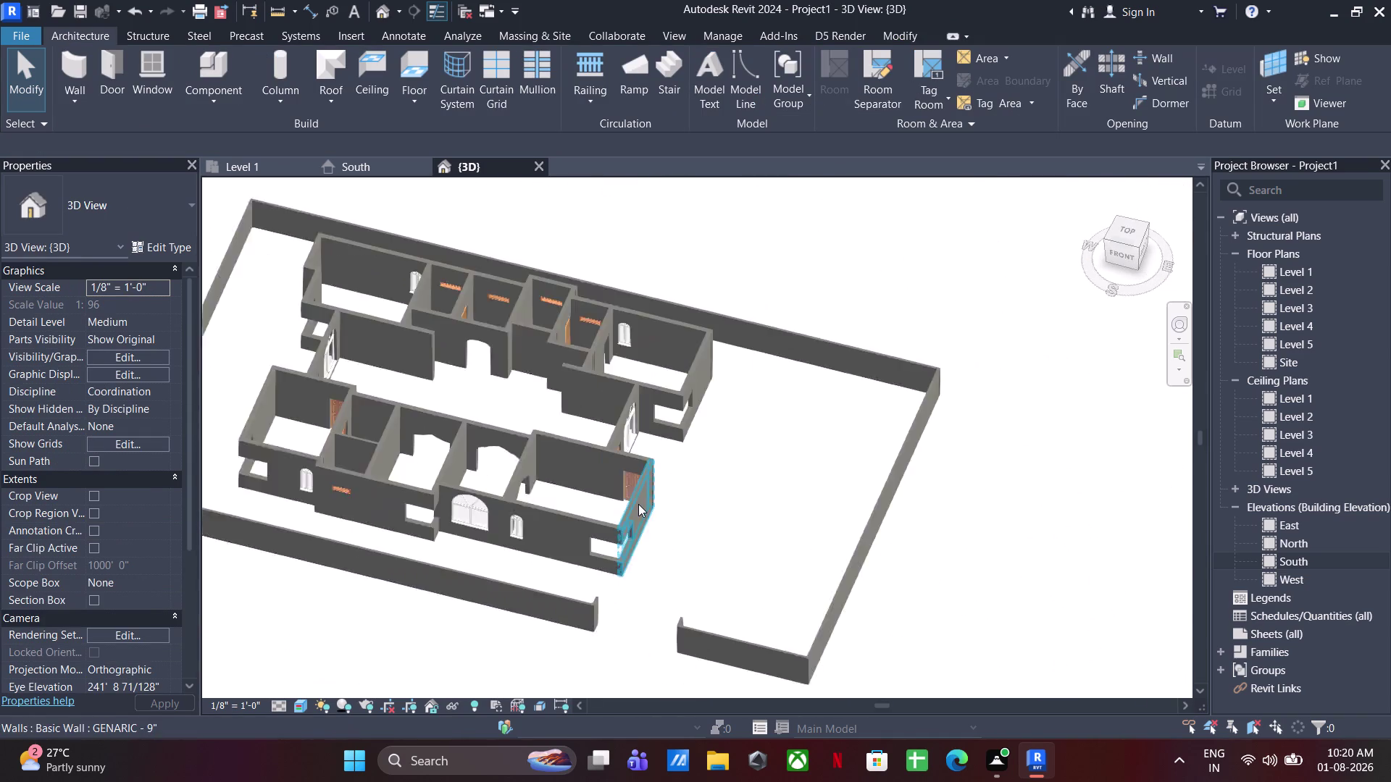
scroll(down, 3)
middle_drag(638, 505, 779, 499)
middle_drag(536, 614, 425, 624)
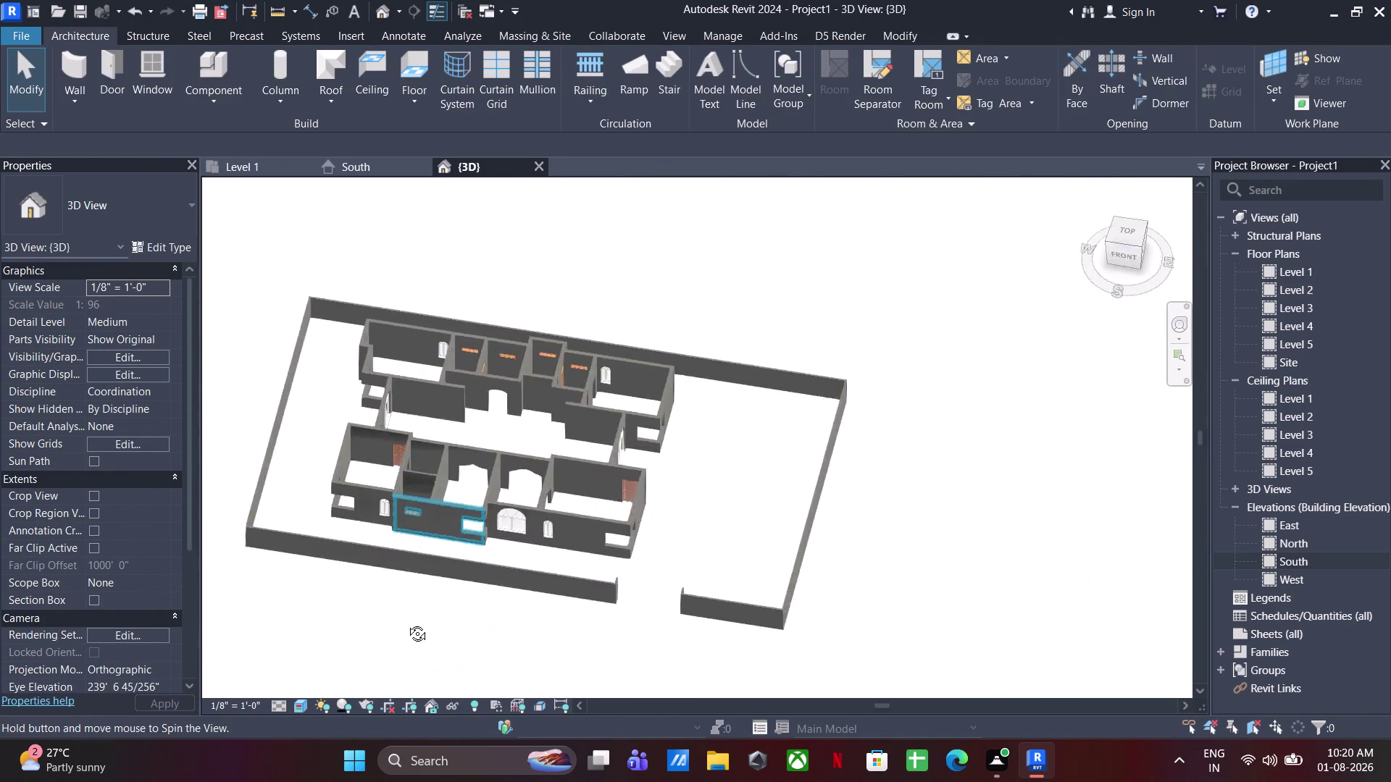
middle_drag(426, 624, 324, 610)
scroll(up, 3)
scroll(down, 3)
scroll(up, 3)
middle_drag(603, 521, 574, 479)
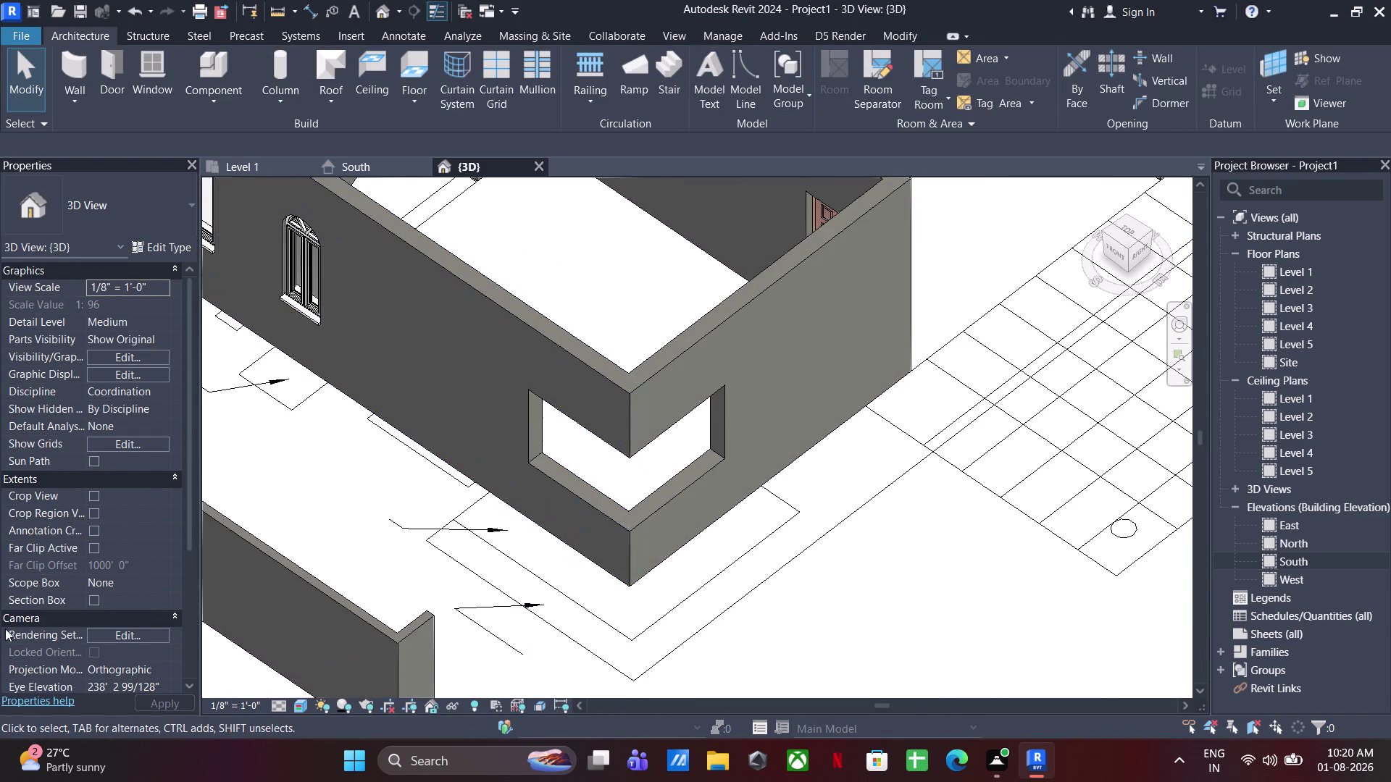
Start a new in-place model, then cancel the family category choice.
click(232, 92)
click(255, 169)
scroll(down, 3)
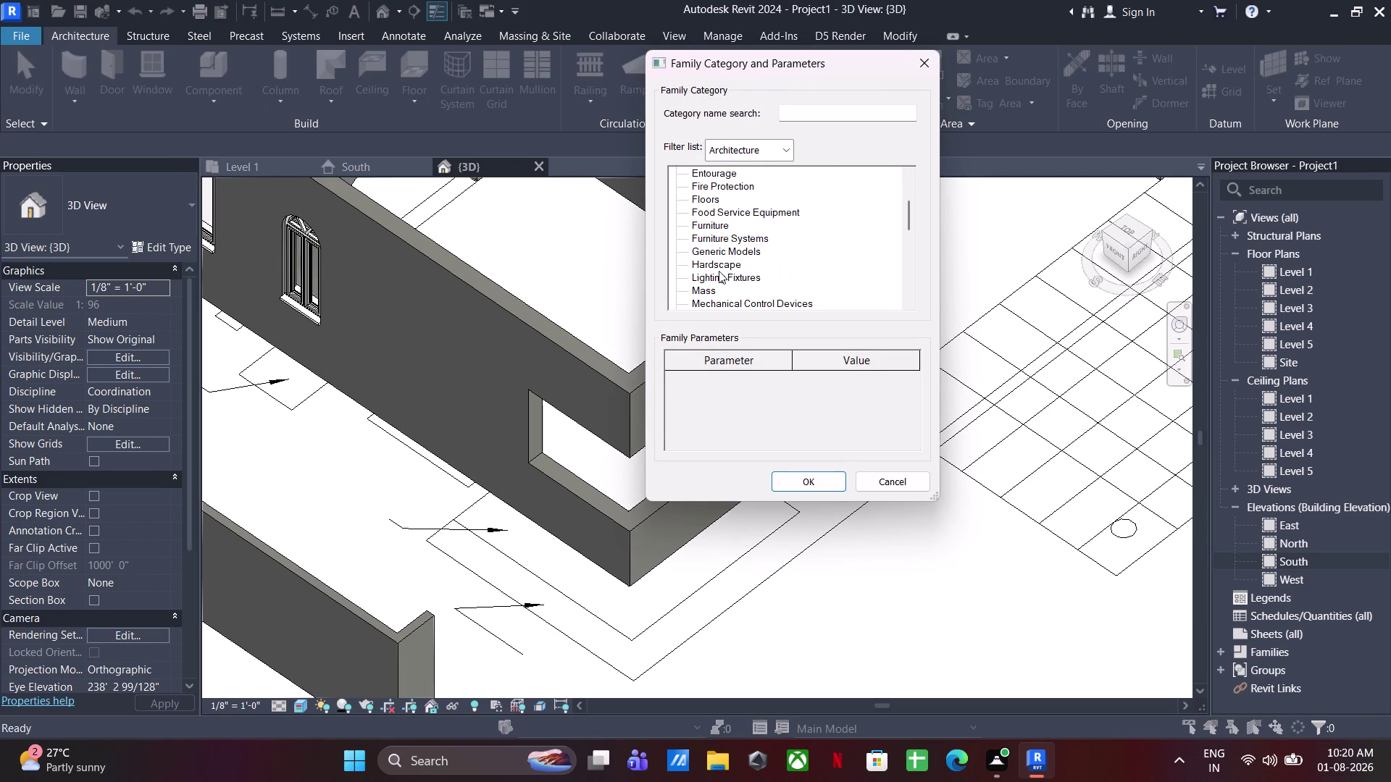
click(927, 61)
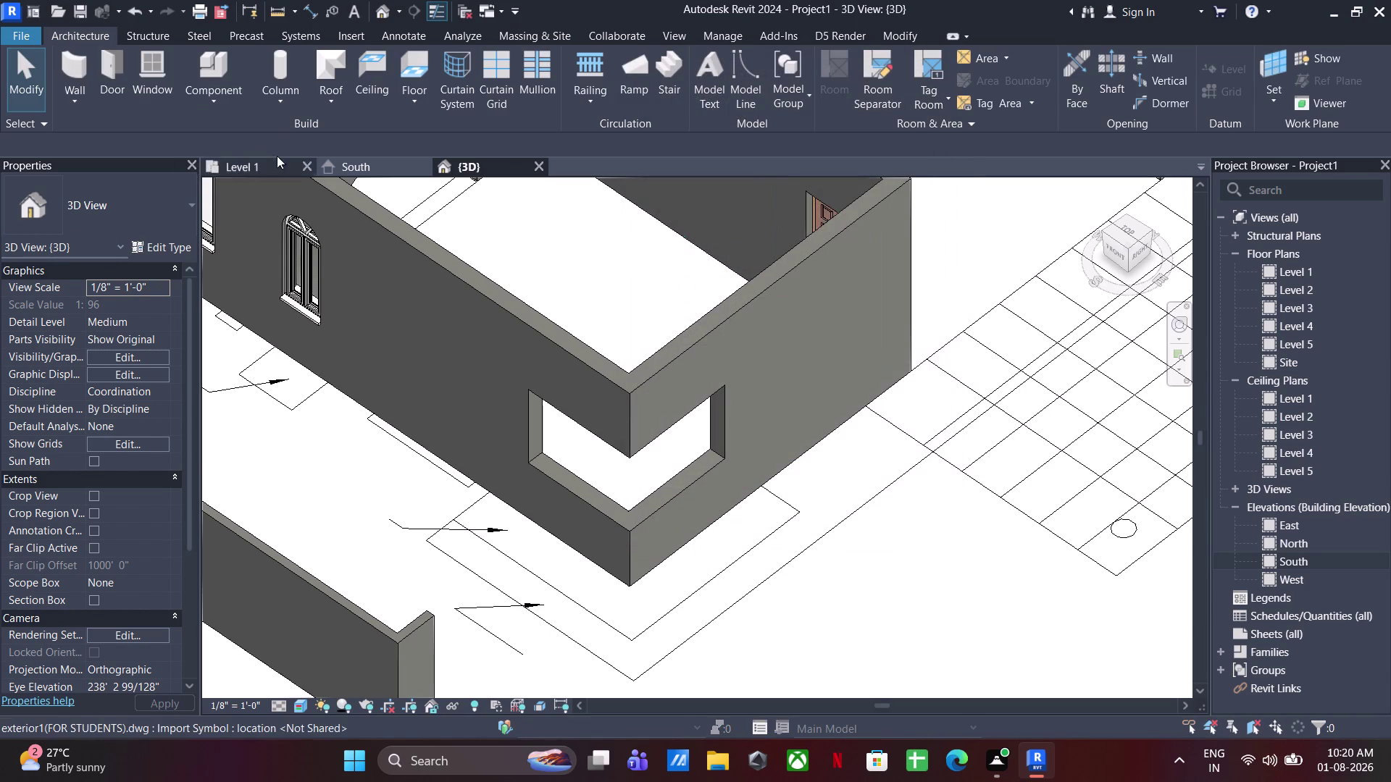
Switch to the Level 1 floor plan and pan to the DRG. ROOM corner.
click(277, 157)
click(274, 169)
scroll(down, 3)
middle_drag(587, 384, 590, 264)
middle_drag(583, 481, 597, 361)
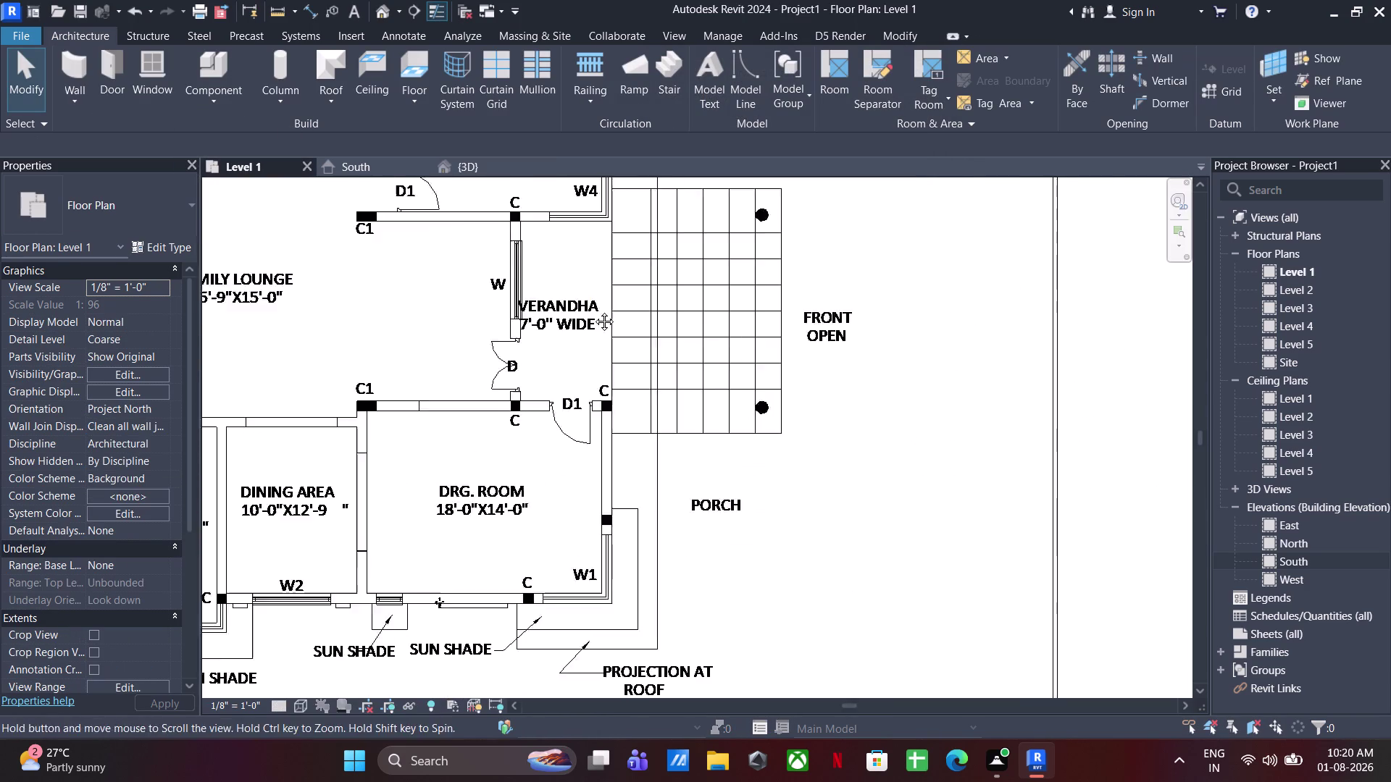
middle_drag(597, 361, 593, 301)
scroll(down, 3)
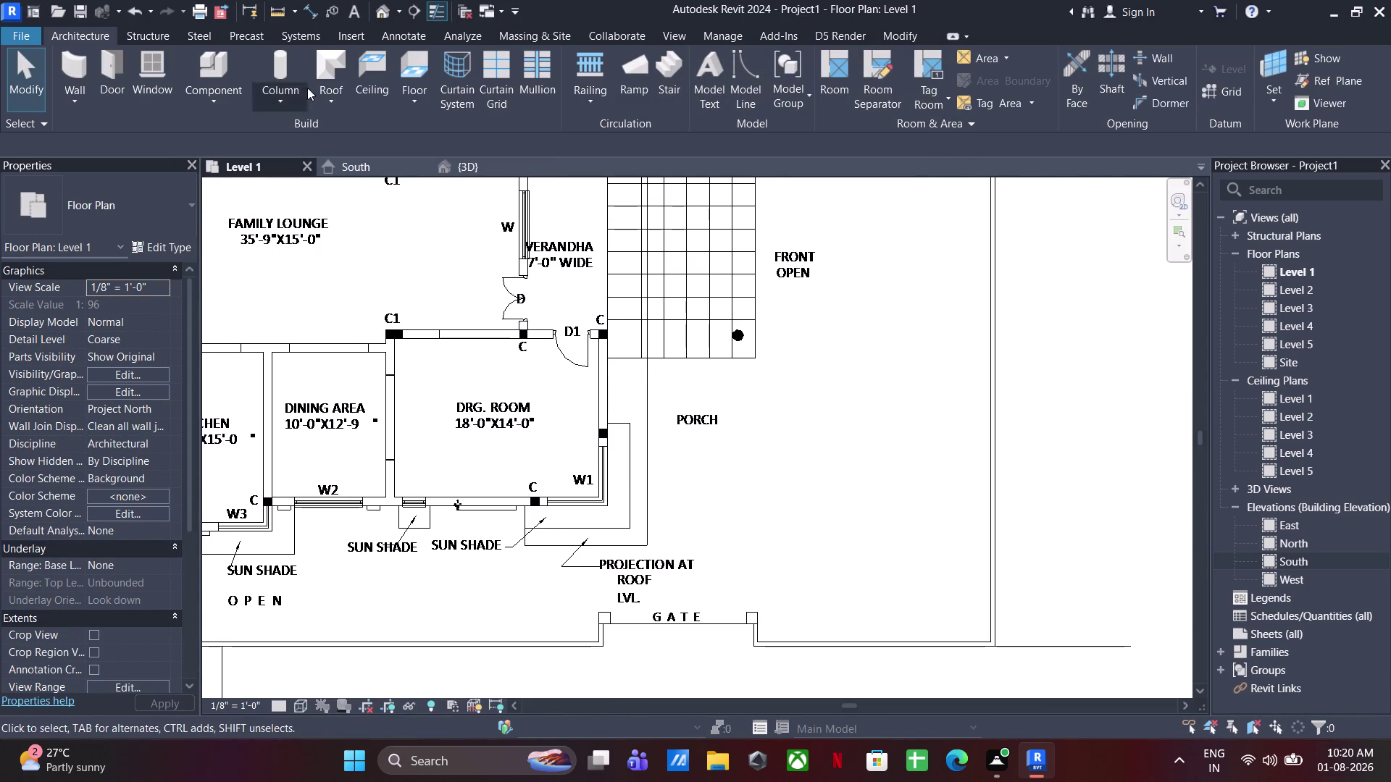
scroll(down, 3)
middle_drag(506, 354, 617, 418)
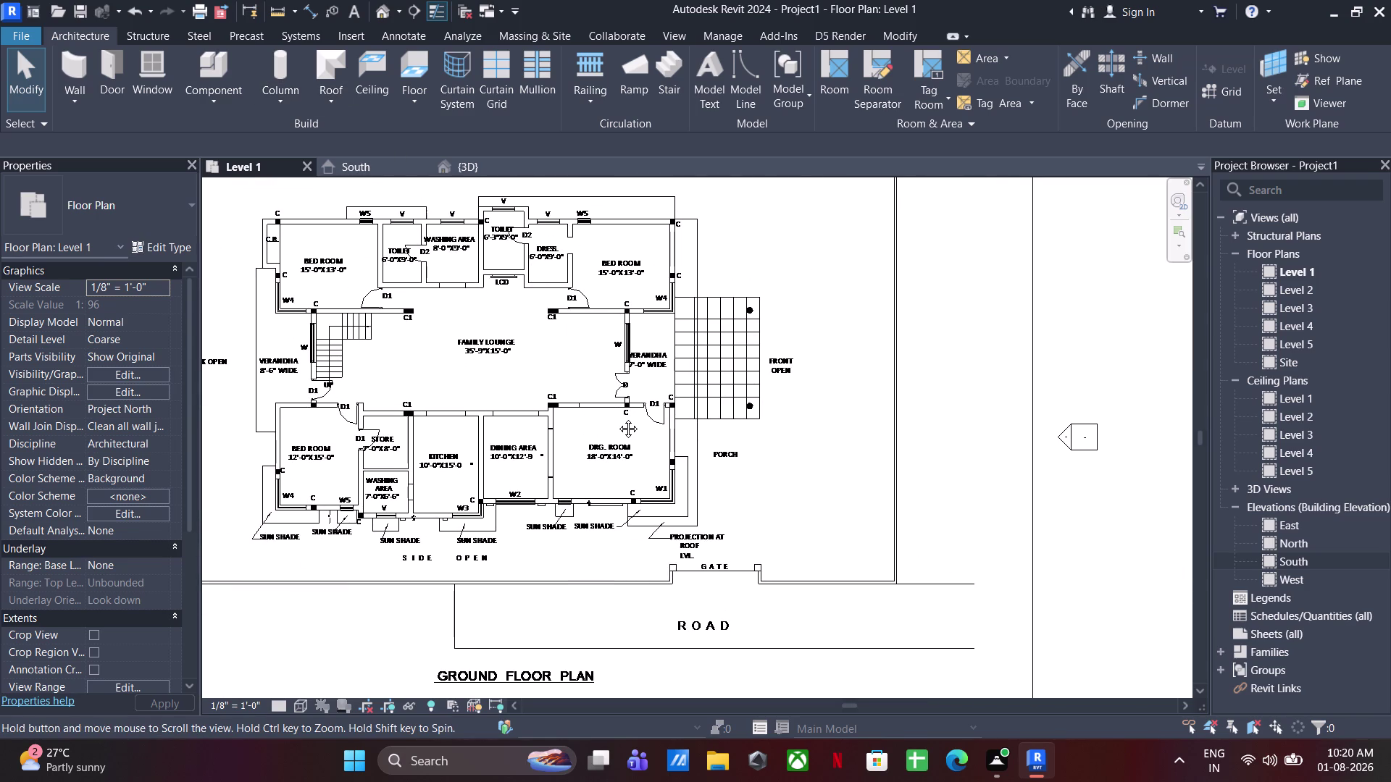
middle_drag(617, 418, 539, 355)
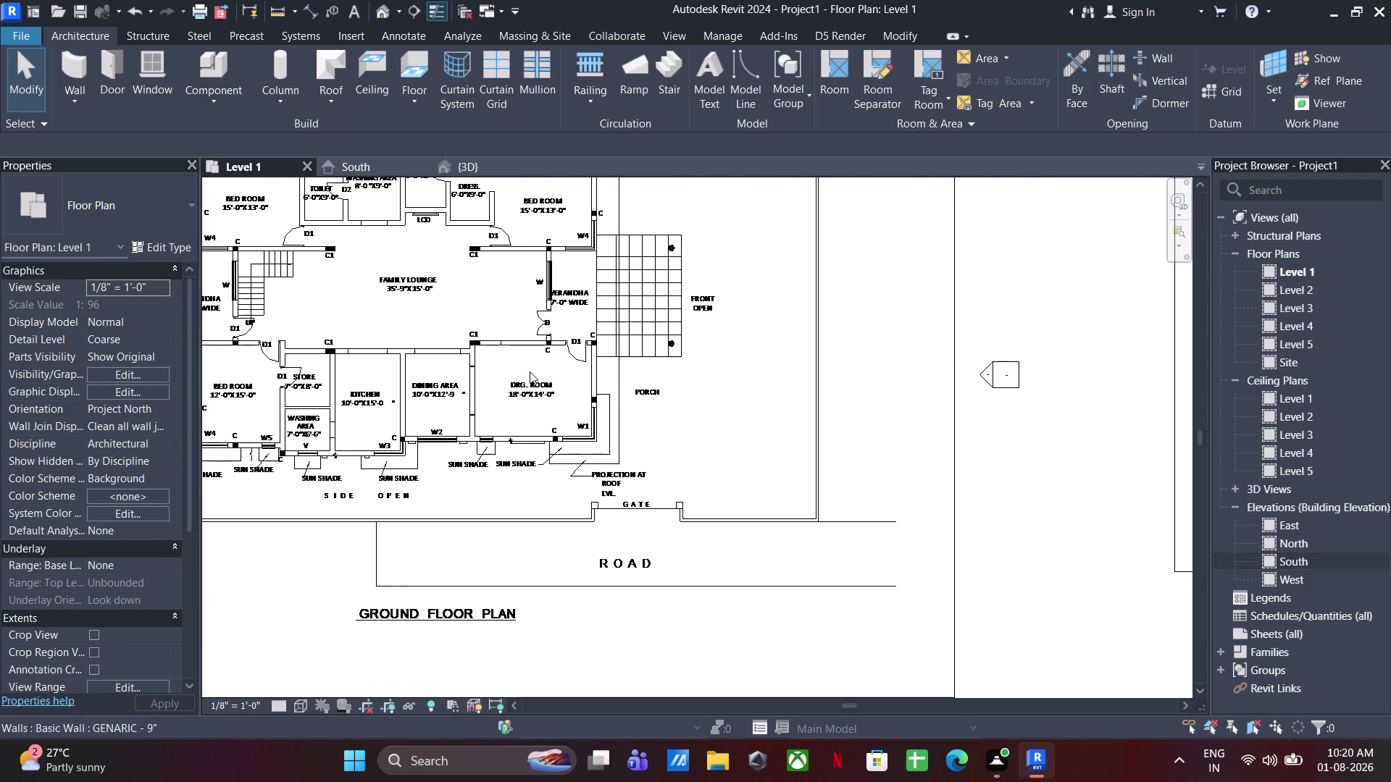
scroll(up, 3)
Start a new in-place model in the Windows family category.
click(215, 97)
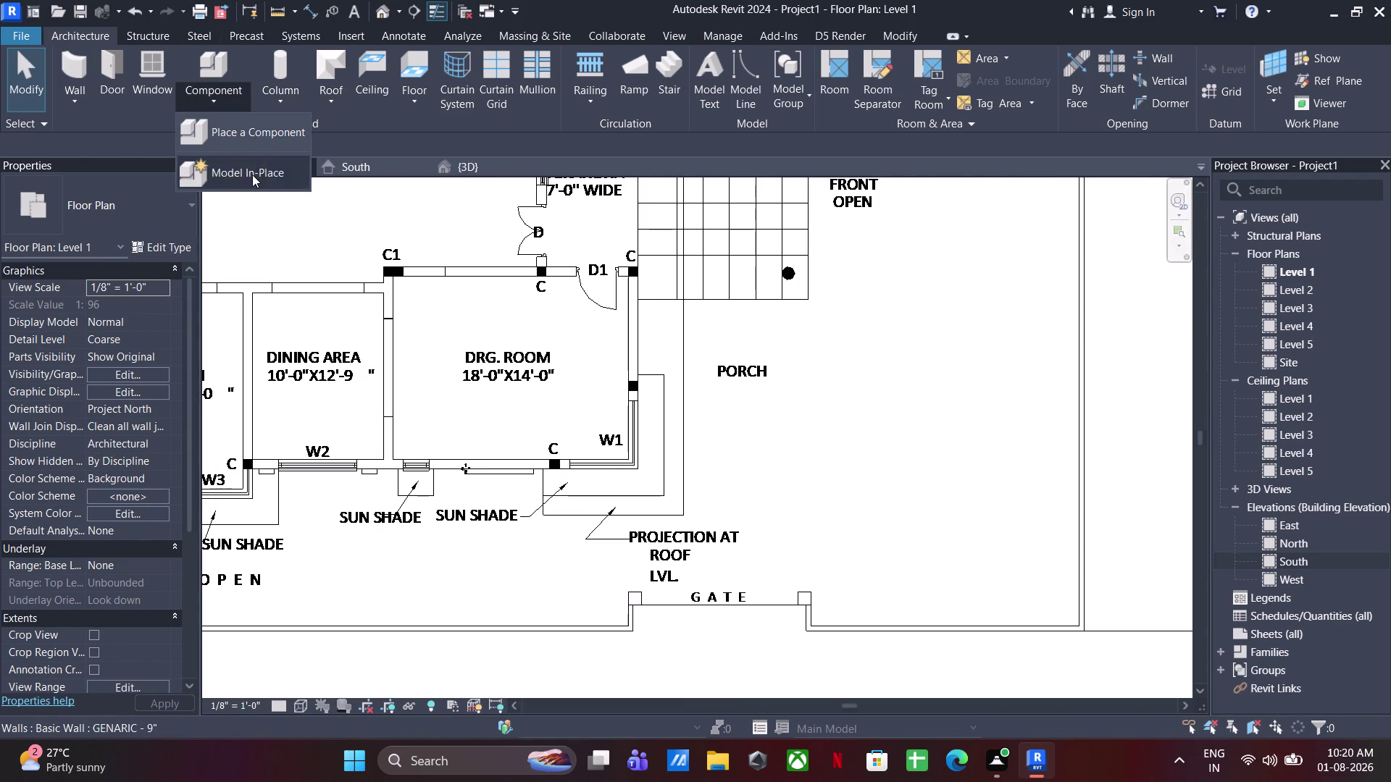
click(252, 176)
scroll(down, 3)
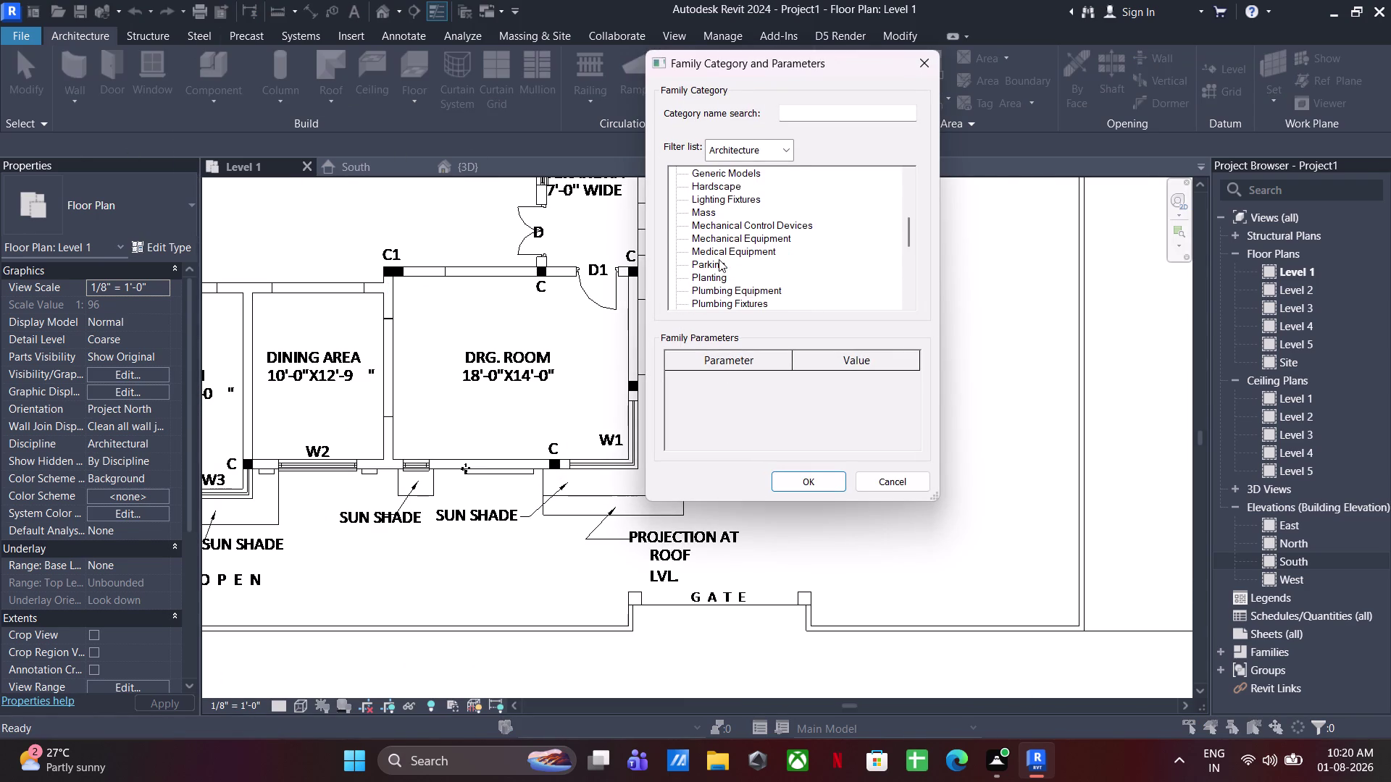
scroll(down, 3)
click(725, 308)
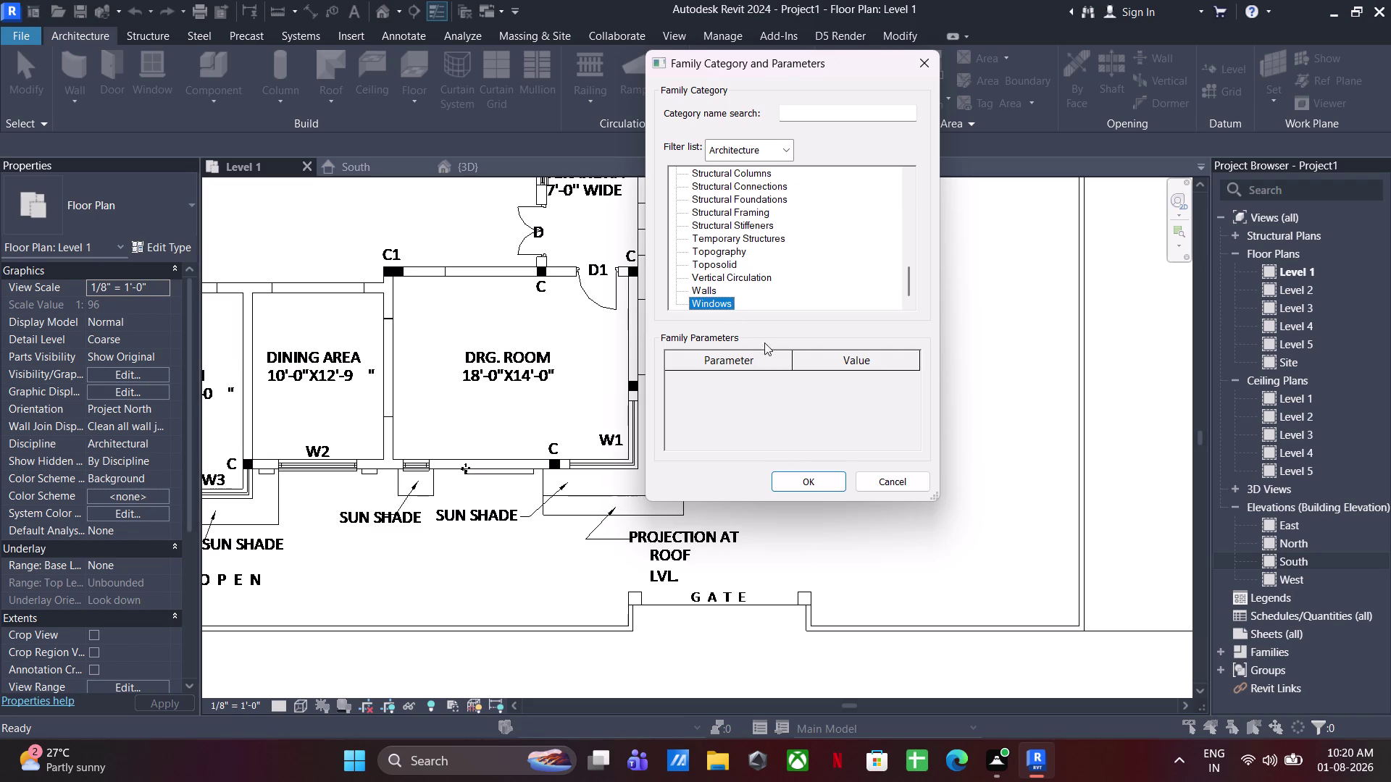
click(794, 473)
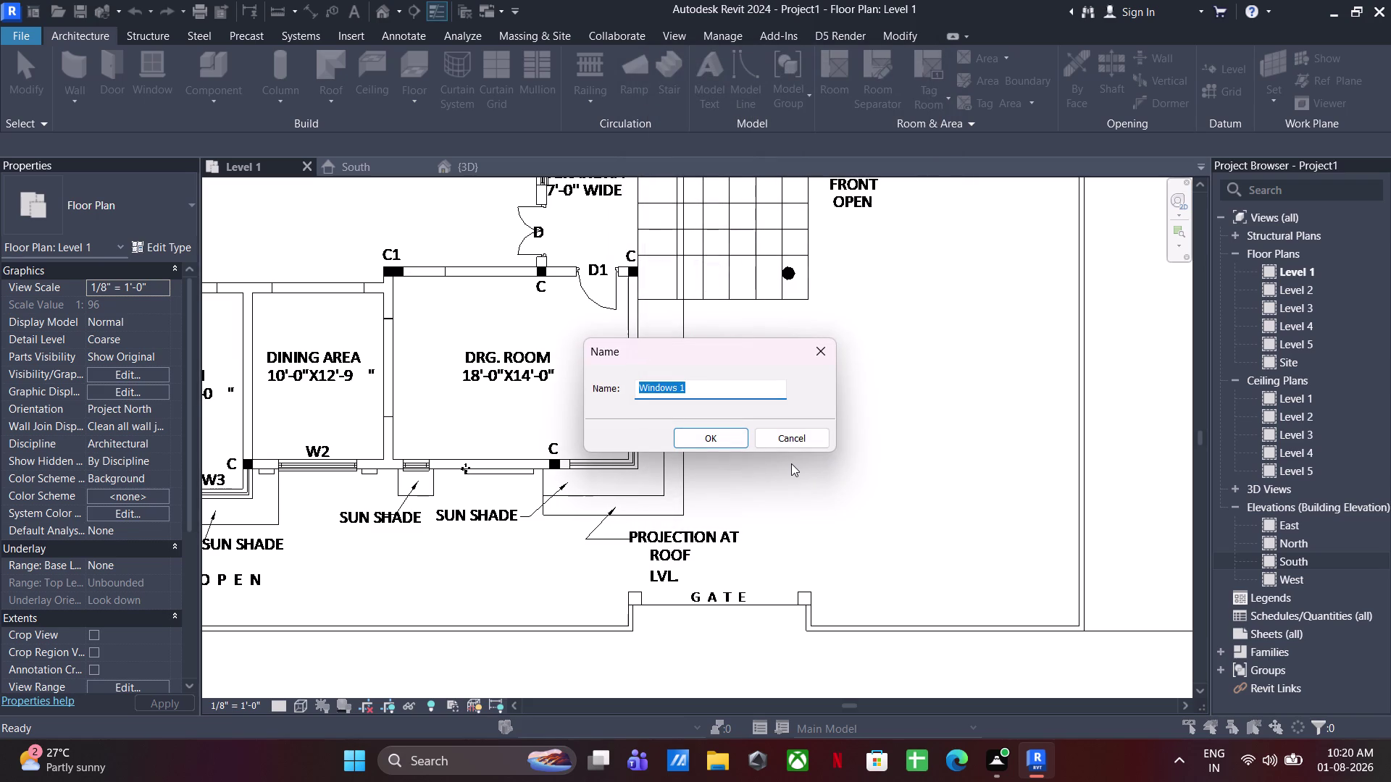
Name the in-place model 'W1 L SHAPE WINDOW' and show the house in 3D.
text(W1)
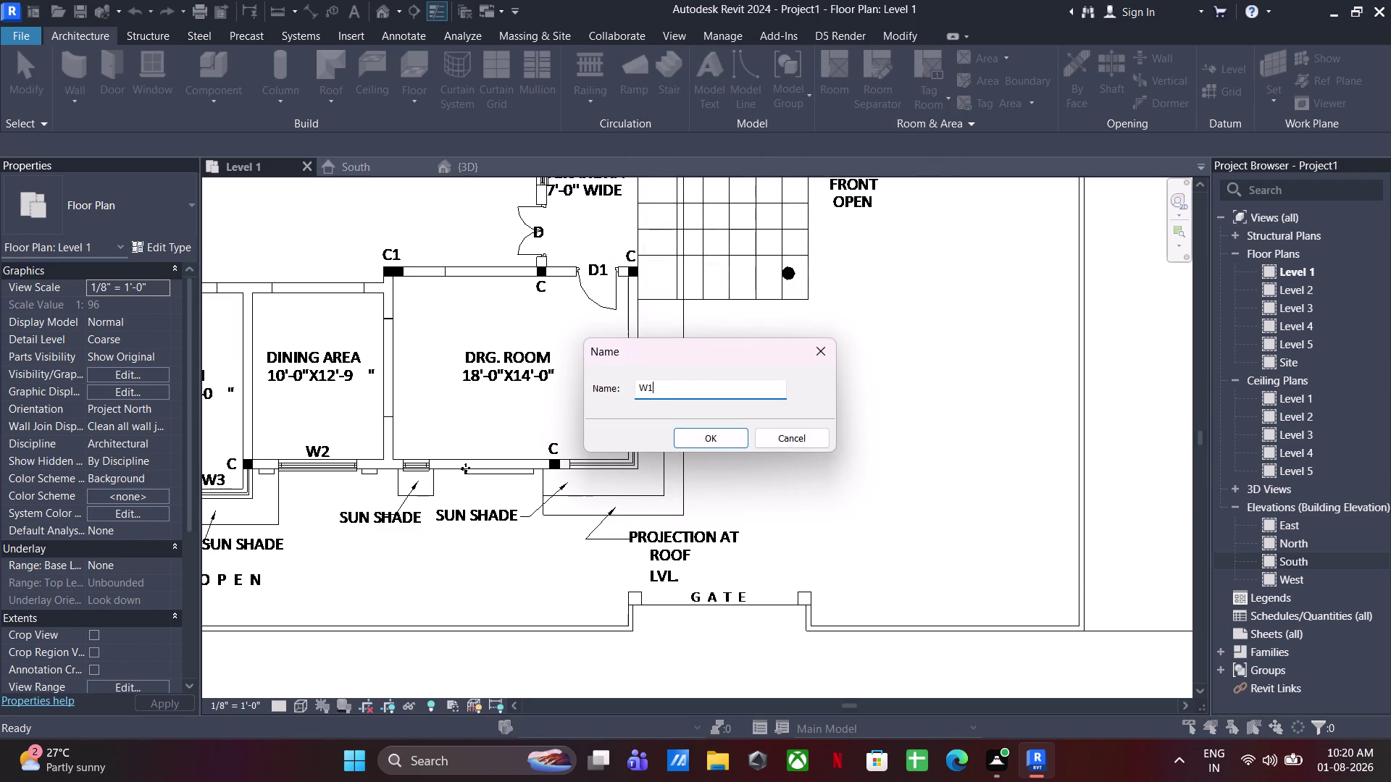
key(space)
text(L SH)
text(APE WIN)
text(DOW)
key(Return)
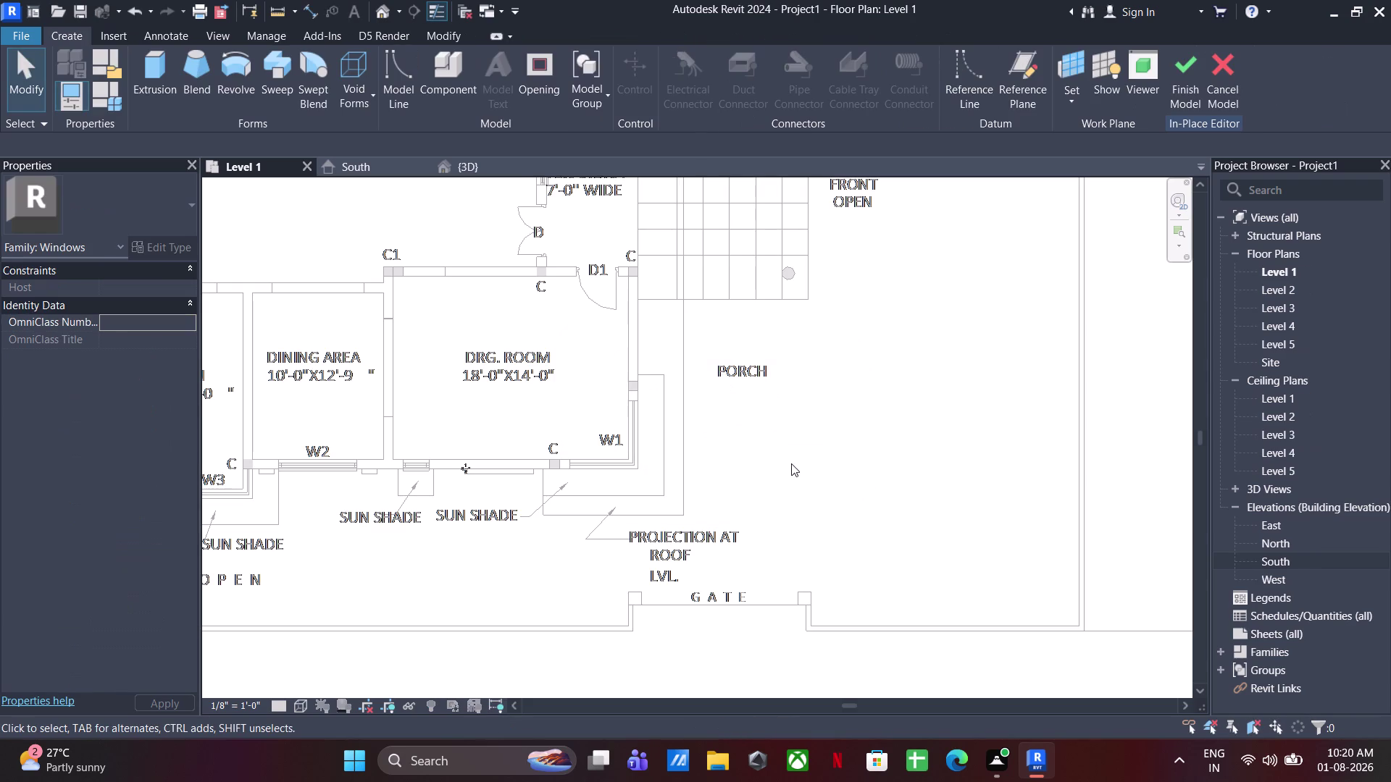
click(470, 163)
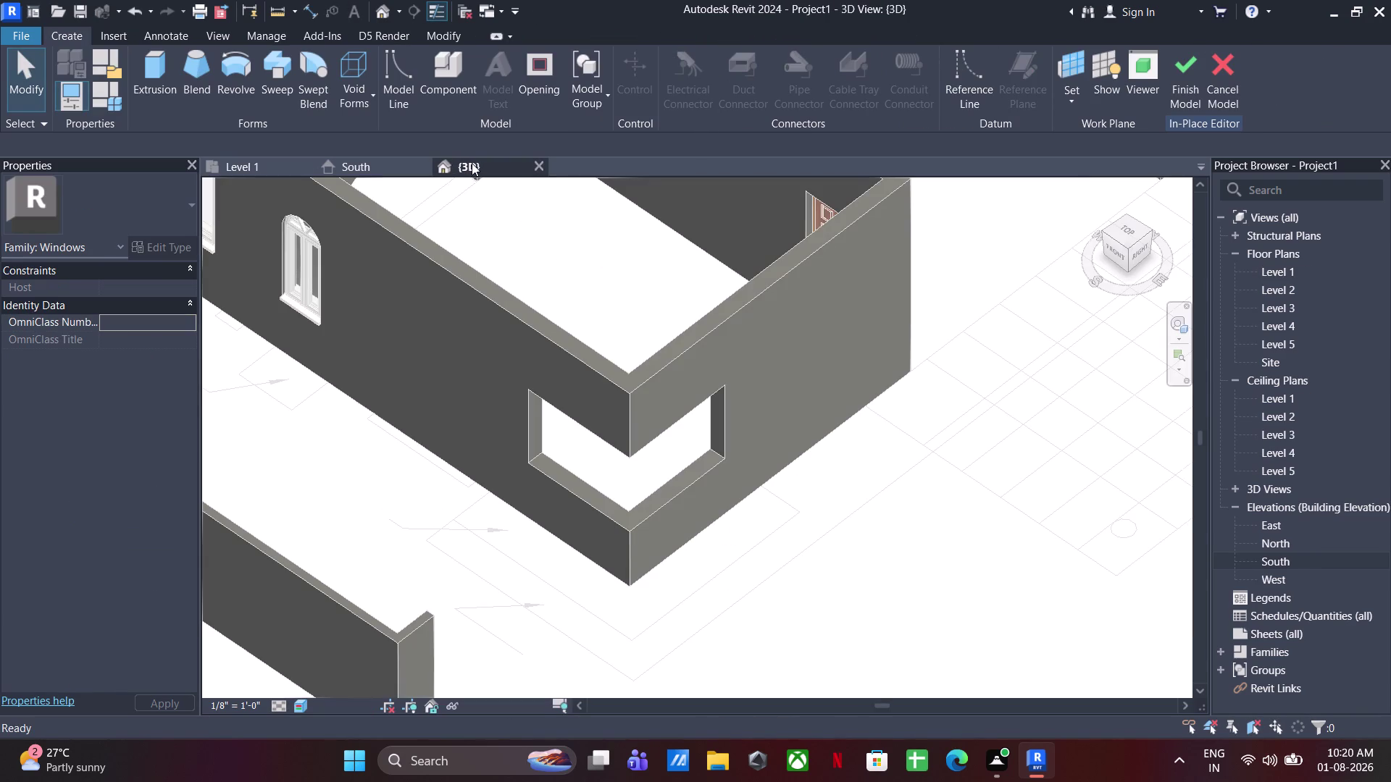
Start an extrusion sketch using Pick Lines on the opening's bottom edge.
scroll(up, 3)
click(160, 76)
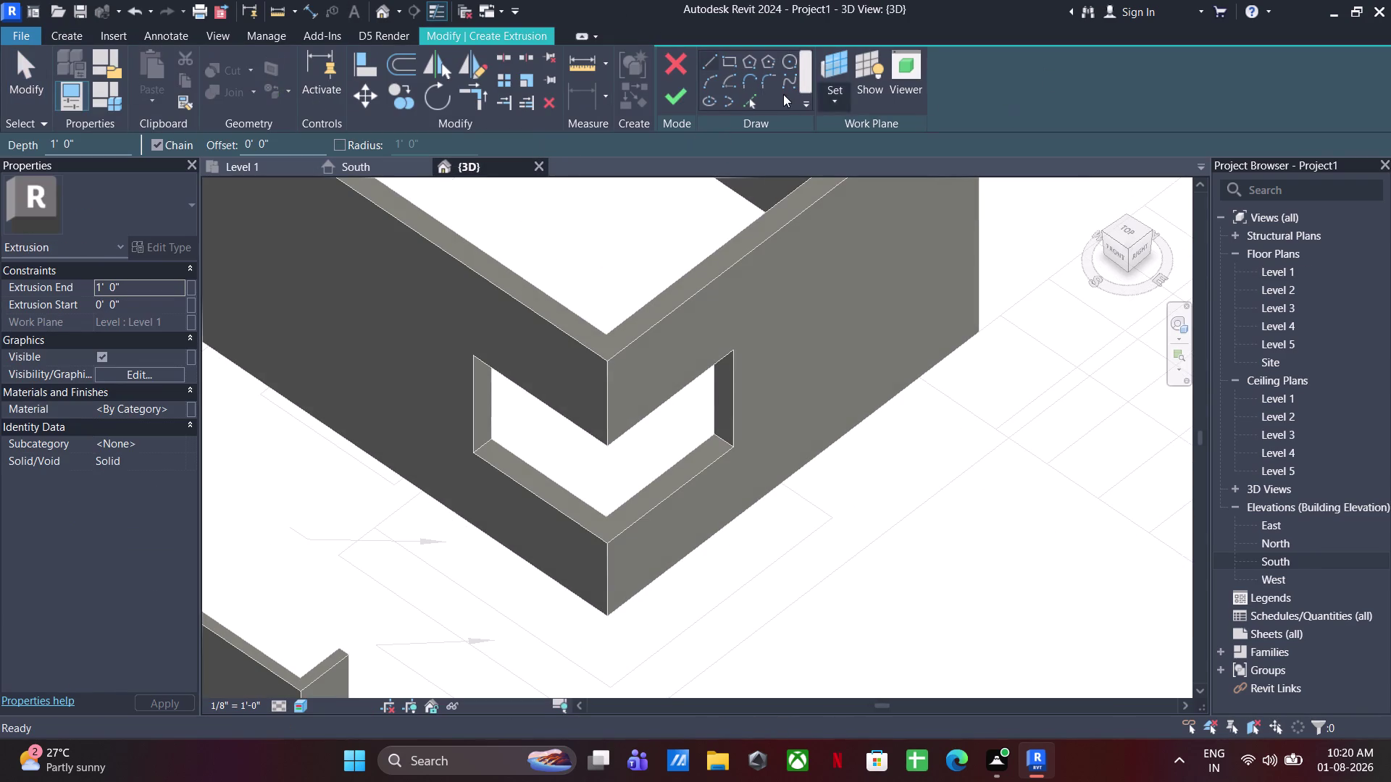
click(832, 101)
click(866, 177)
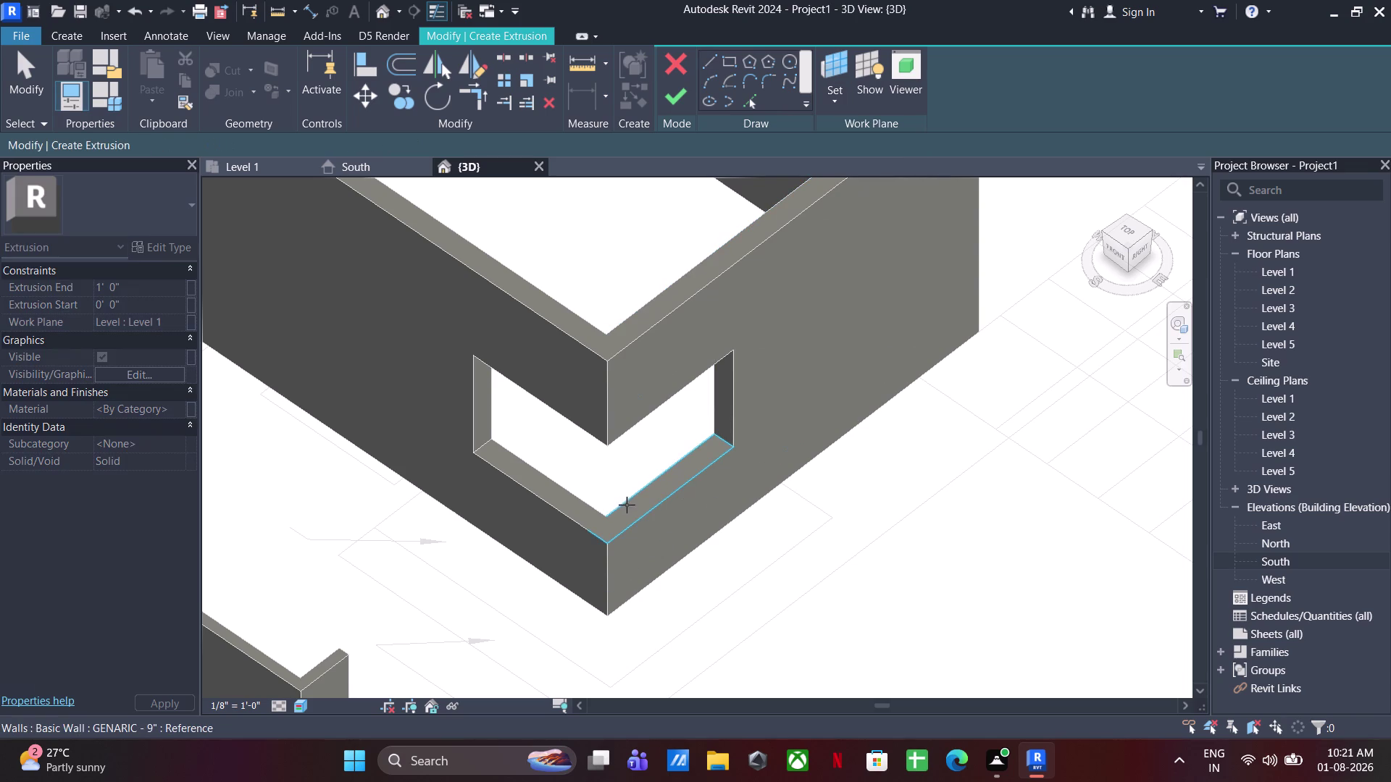
click(622, 512)
scroll(up, 3)
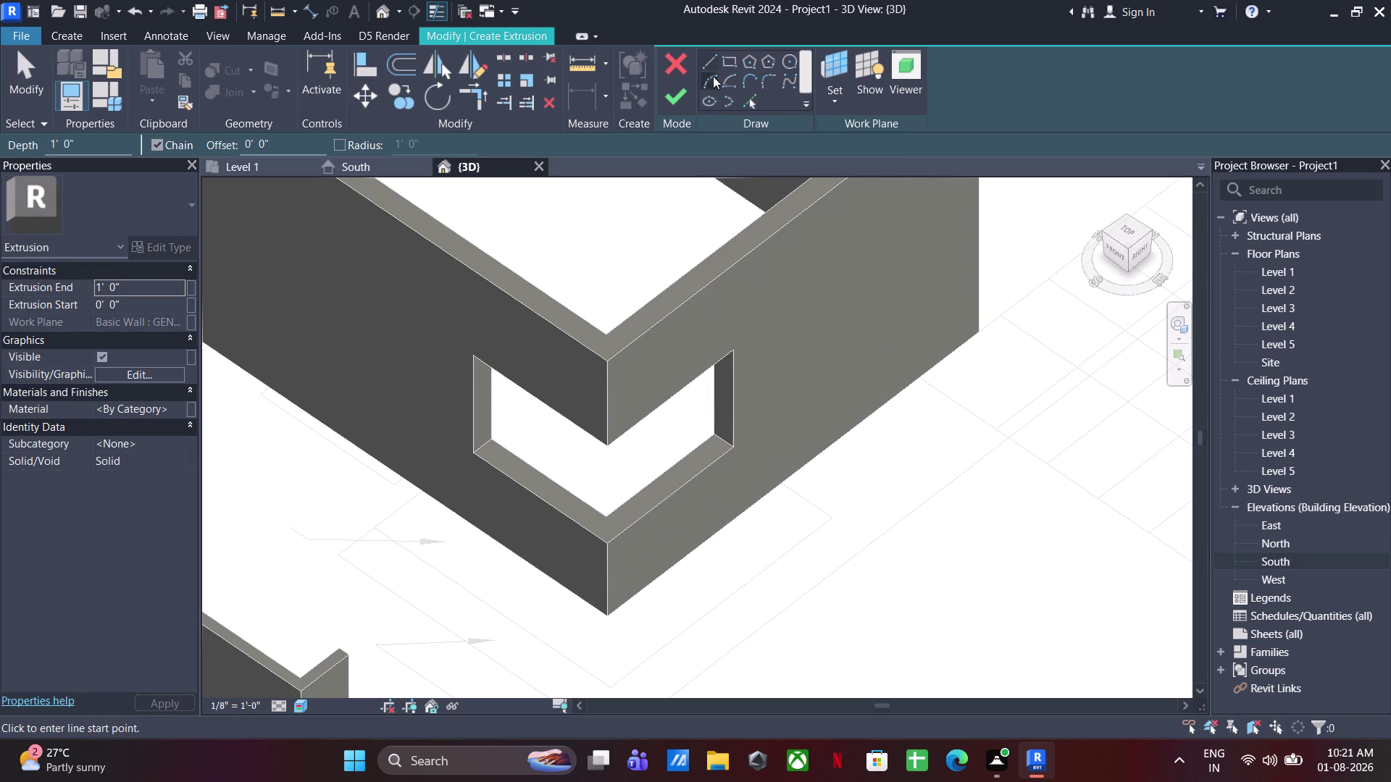
Trace the sill outline along the L-shaped opening's bottom edges.
click(711, 56)
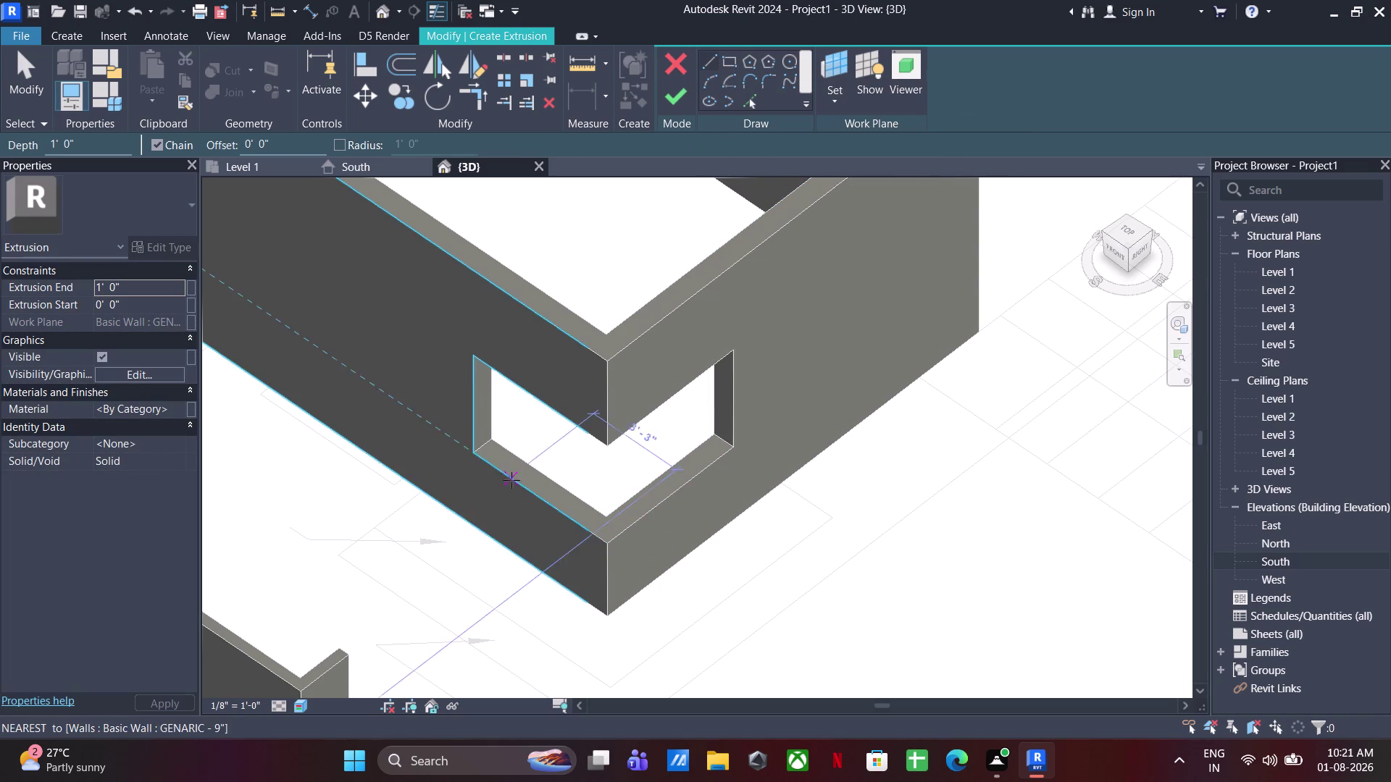
click(494, 435)
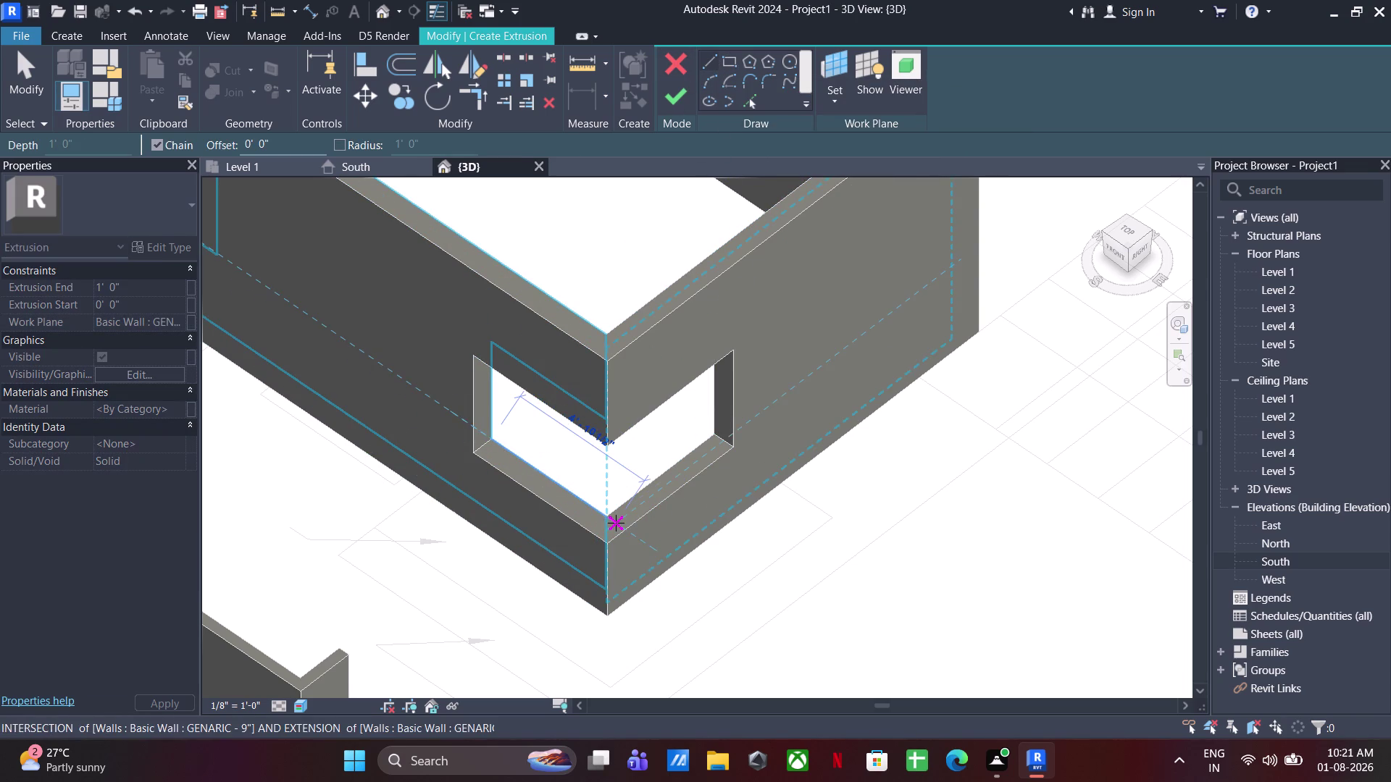
click(607, 520)
click(717, 437)
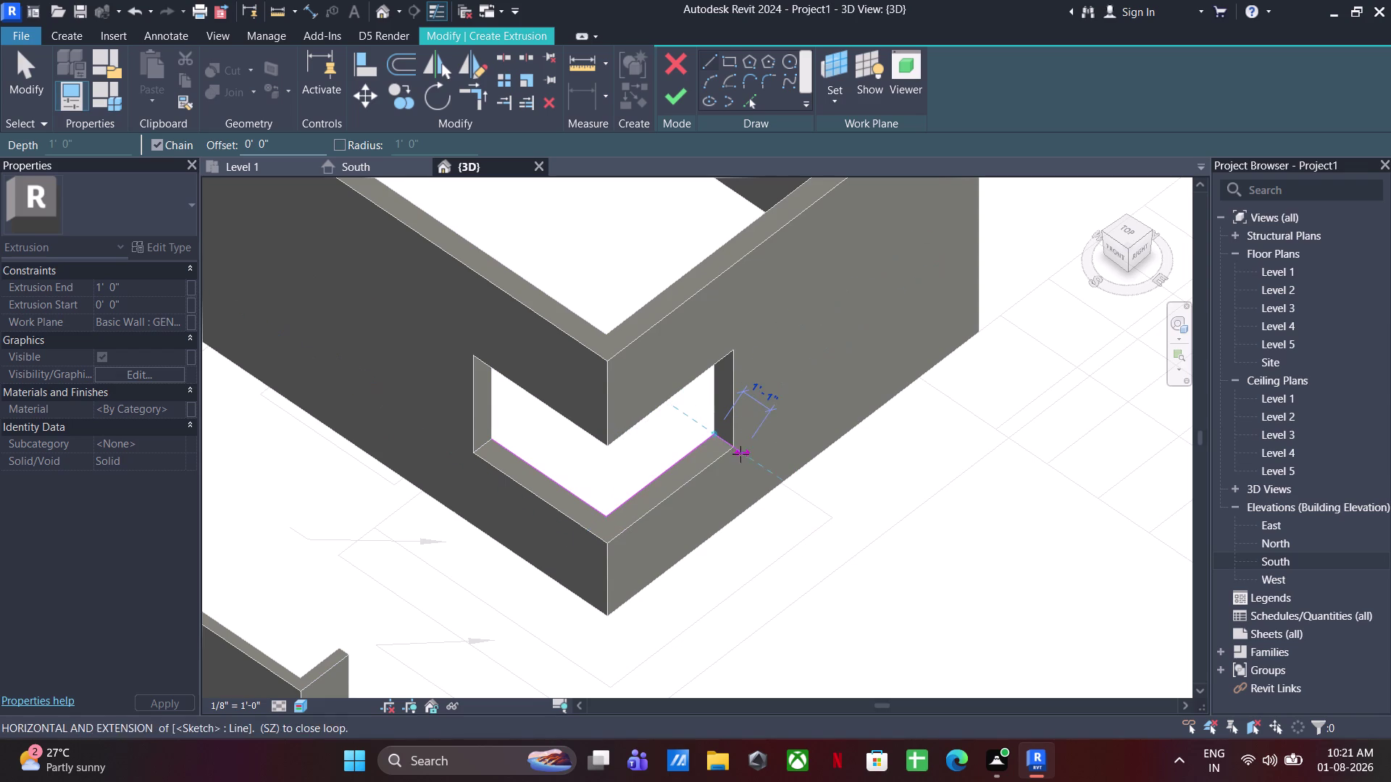
click(731, 449)
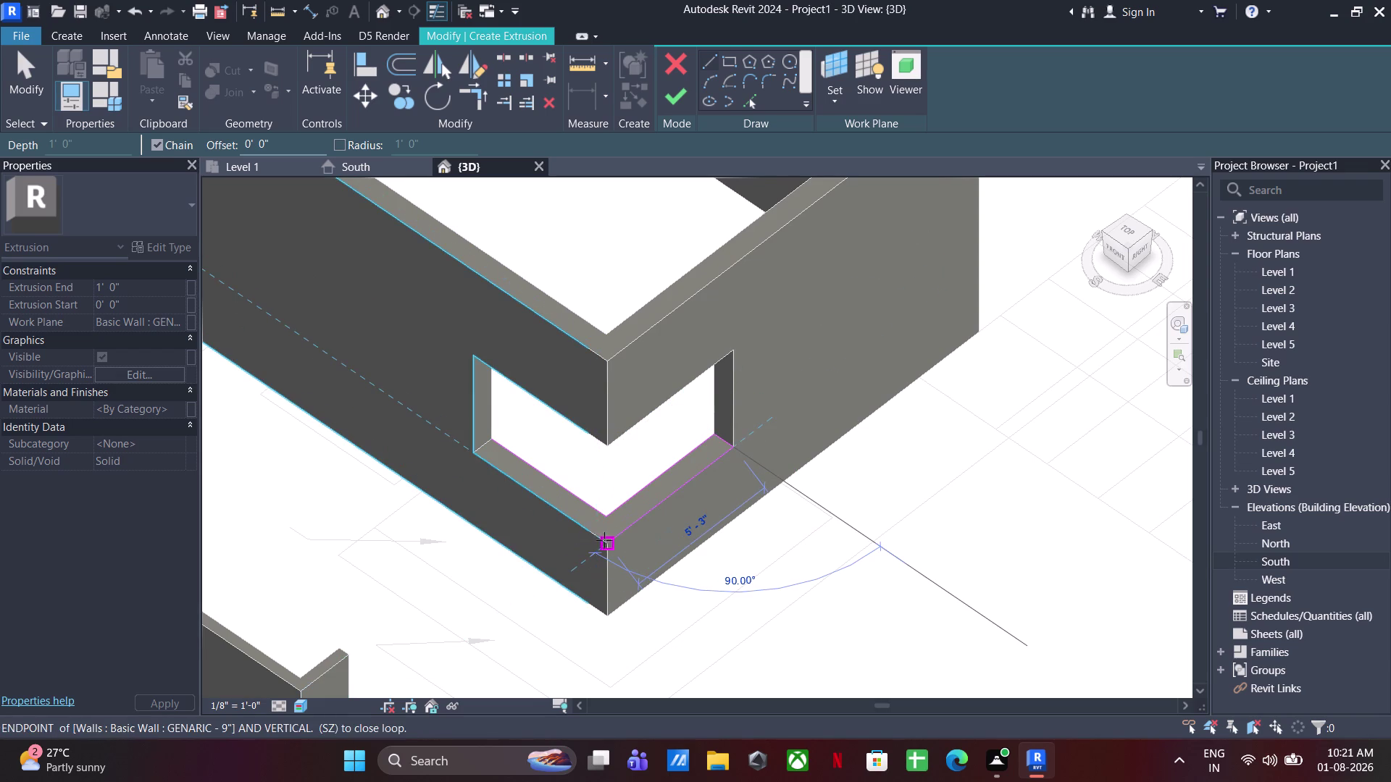
click(601, 543)
click(473, 452)
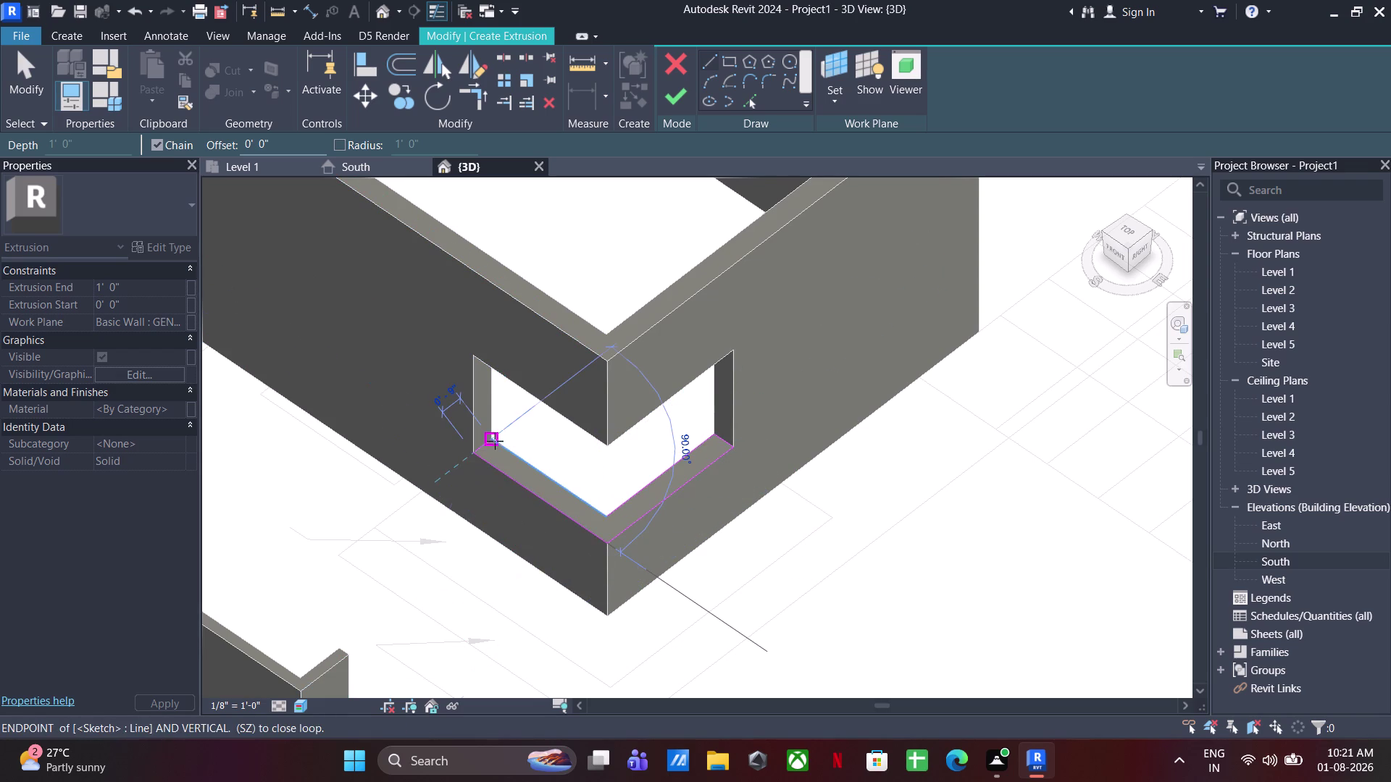
click(498, 440)
key(Escape)
key(Escape)
scroll(up, 3)
key(Escape)
key(Escape)
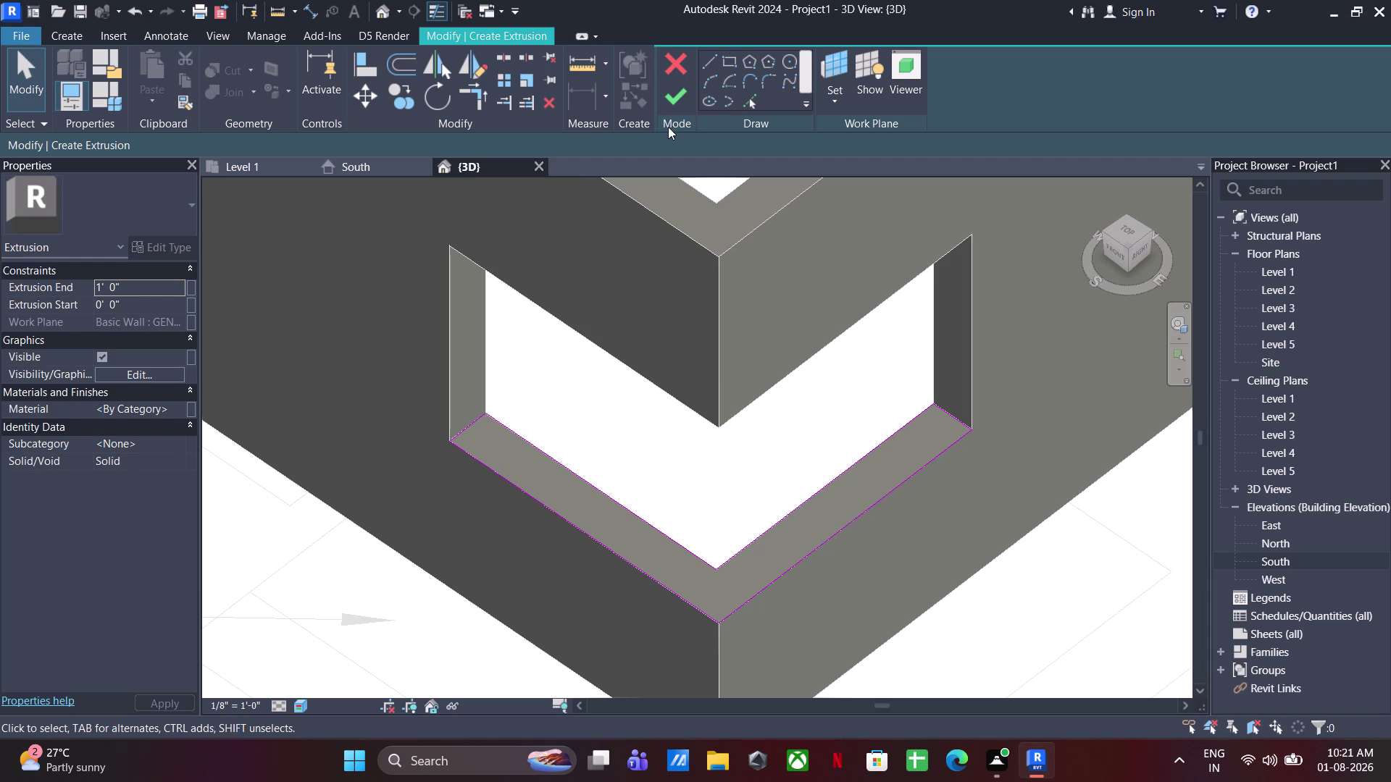
Set the extrusion end to 2.5" and finish the sill extrusion.
click(137, 289)
text(2.5)
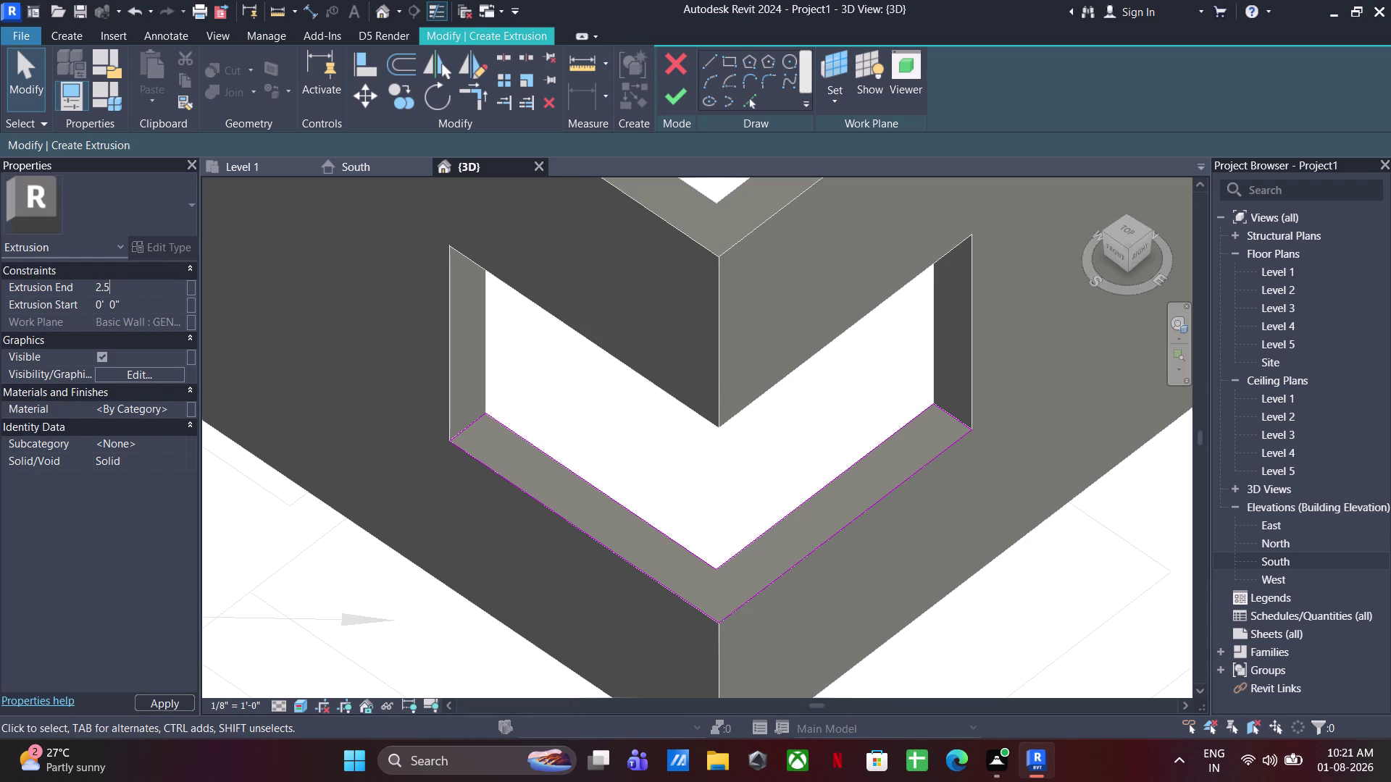
text(")
key(Return)
click(685, 91)
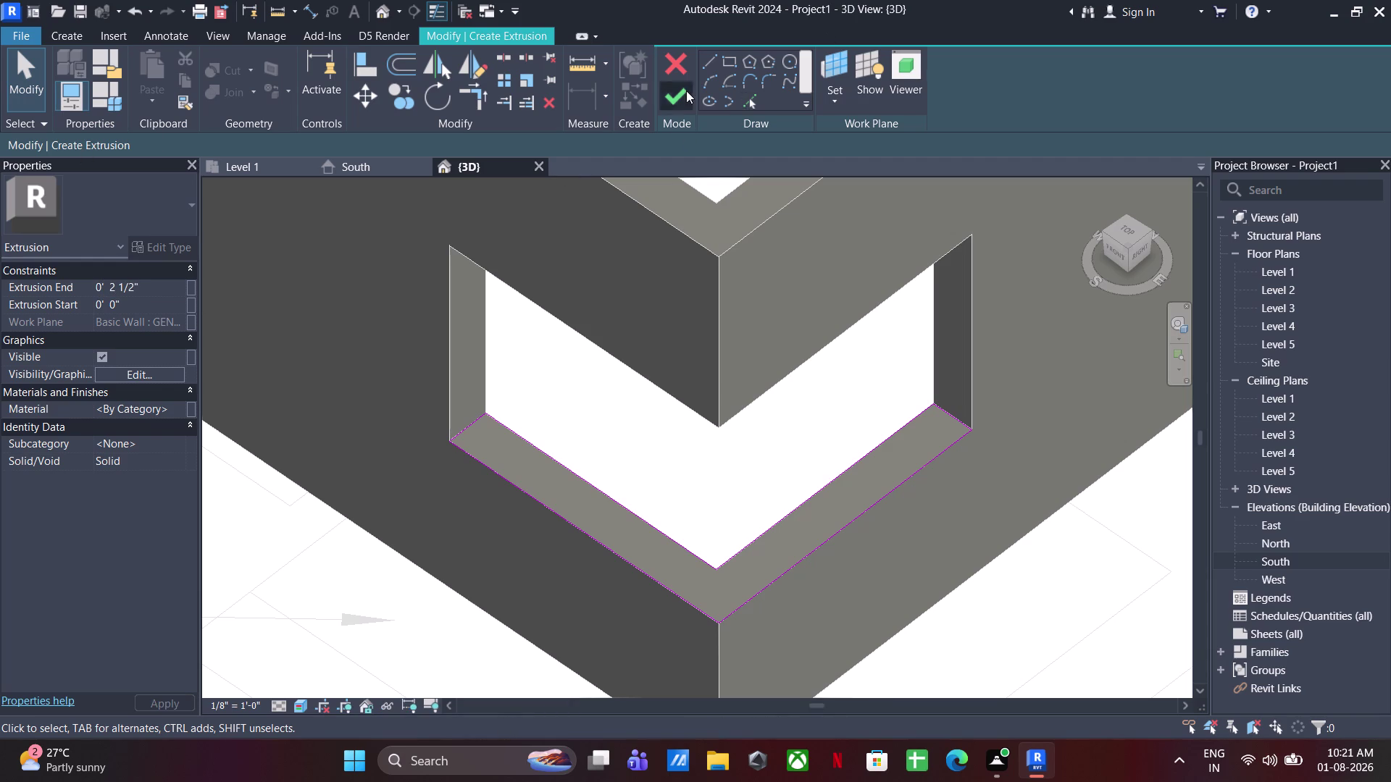
scroll(down, 3)
scroll(up, 3)
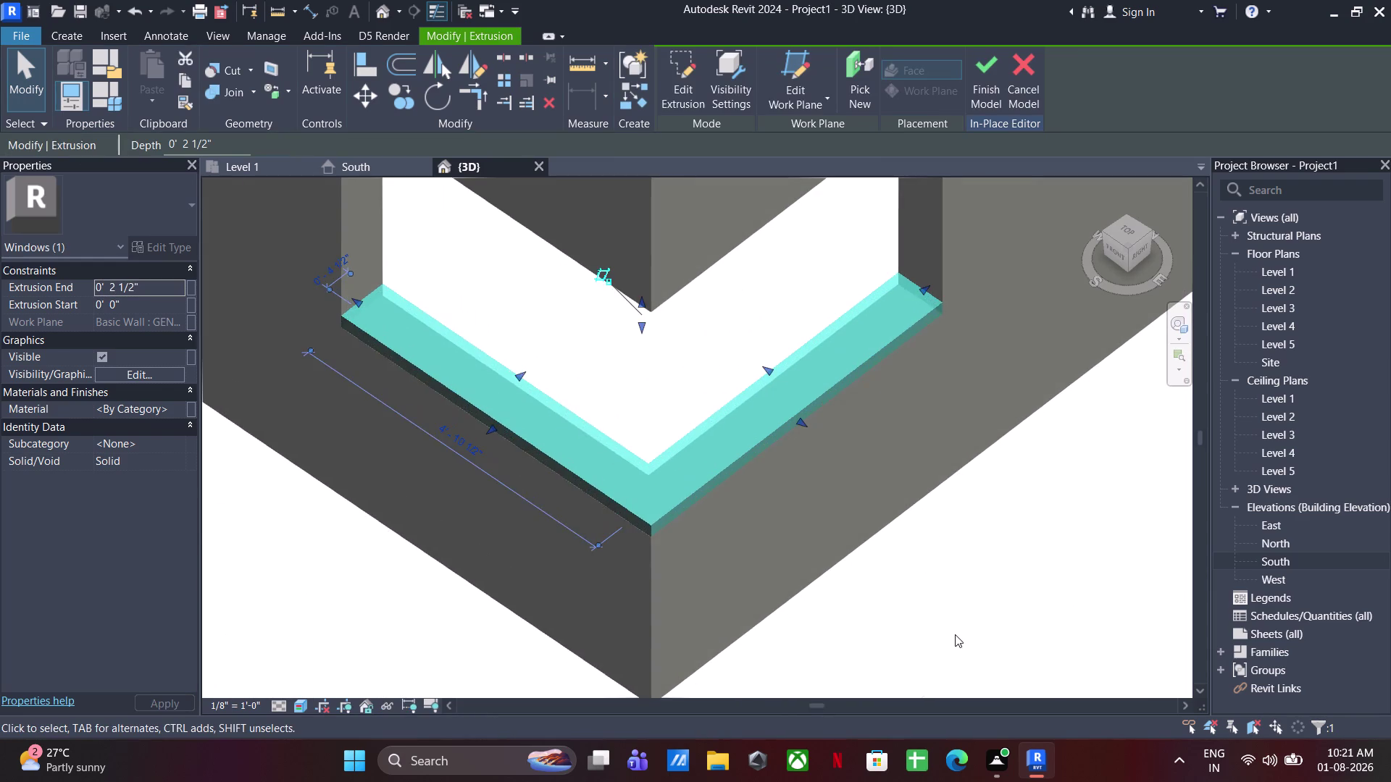
click(955, 635)
scroll(down, 3)
Orbit to the opening top and start a Pick Lines extrusion sketch.
middle_drag(694, 542, 677, 472)
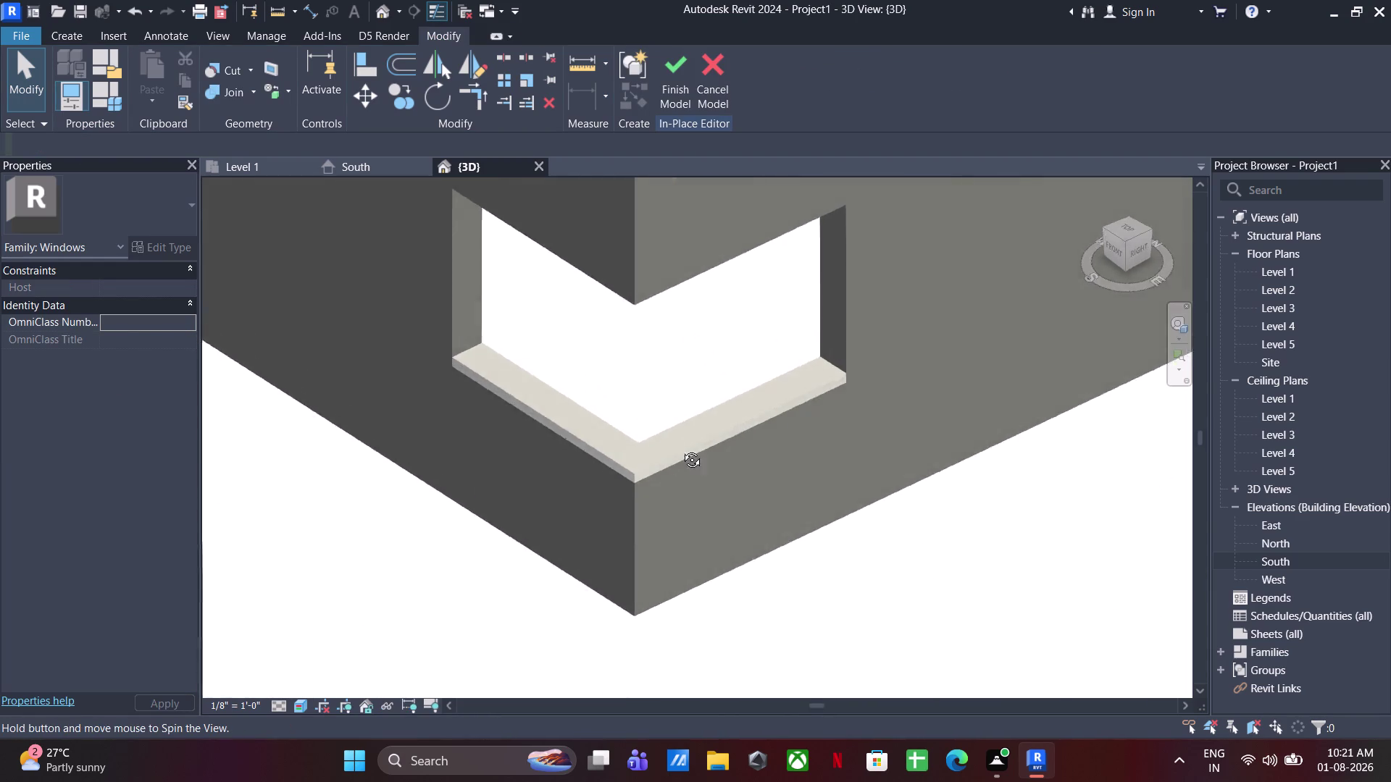
middle_drag(676, 472, 757, 289)
middle_drag(823, 358, 808, 640)
middle_drag(802, 500, 742, 387)
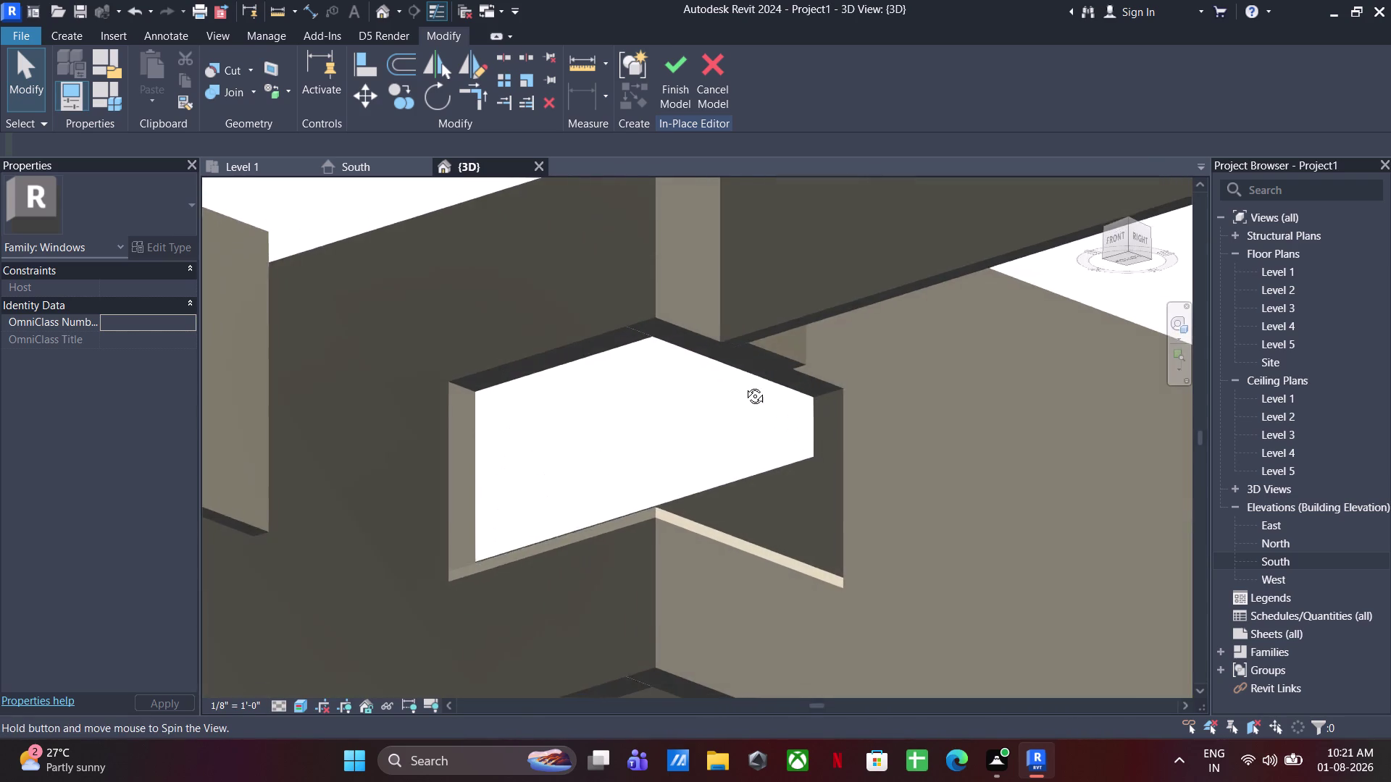
middle_drag(741, 387, 750, 382)
click(53, 43)
click(153, 77)
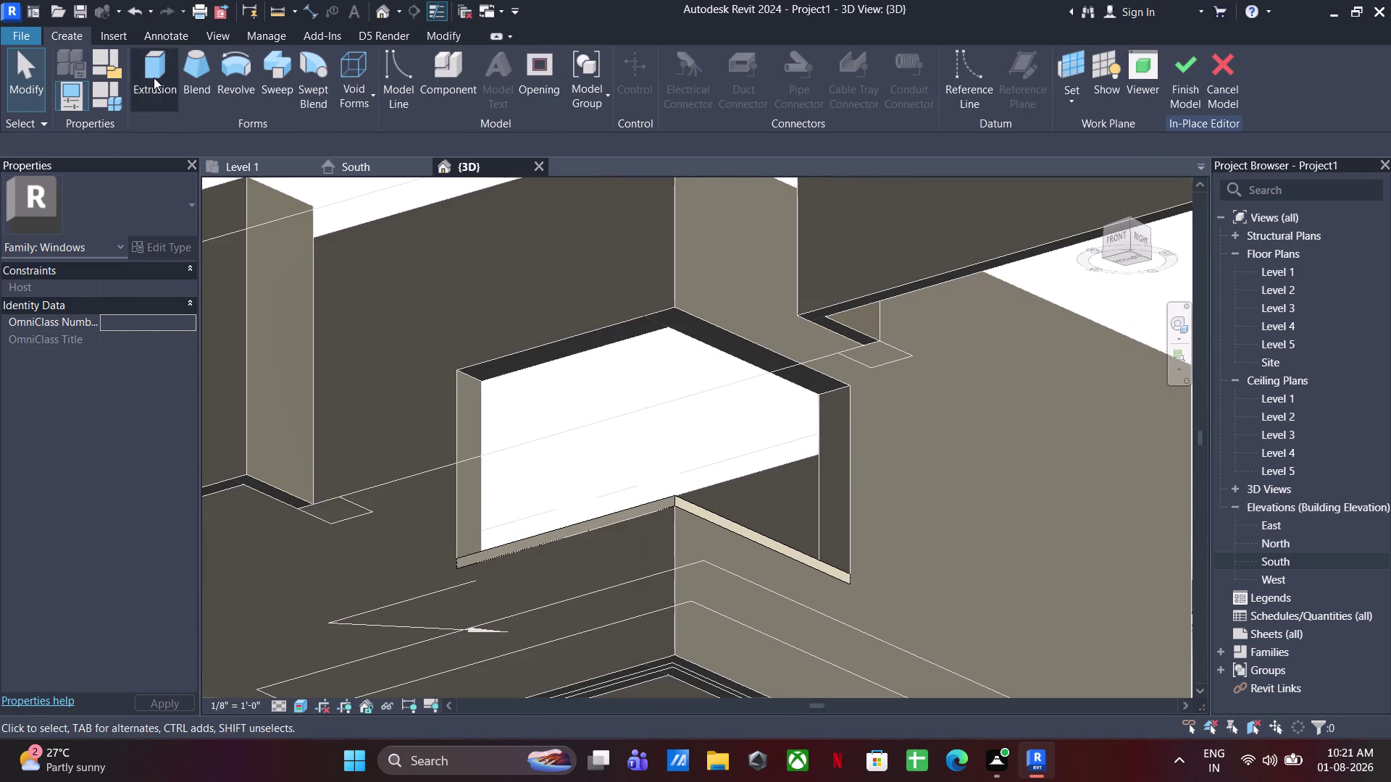
click(830, 103)
click(850, 176)
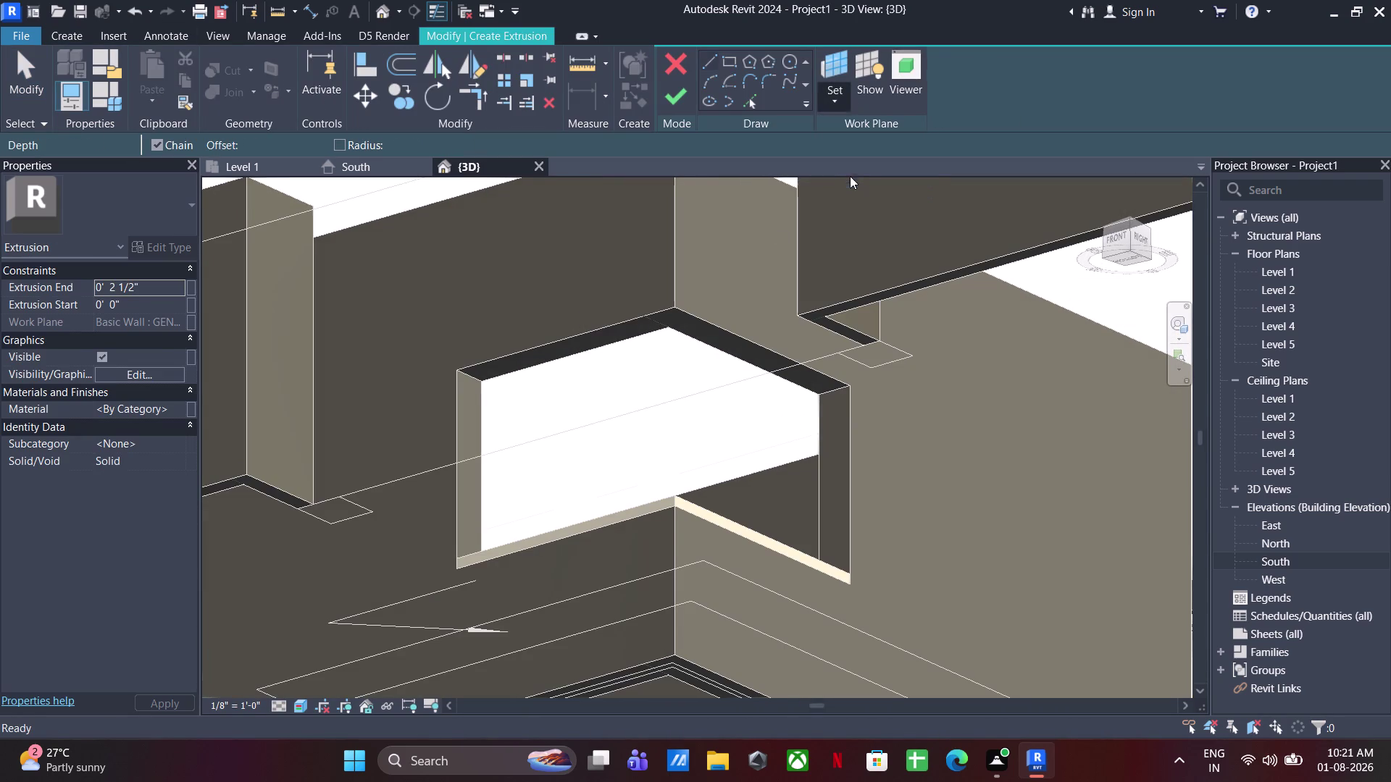
click(710, 340)
click(709, 60)
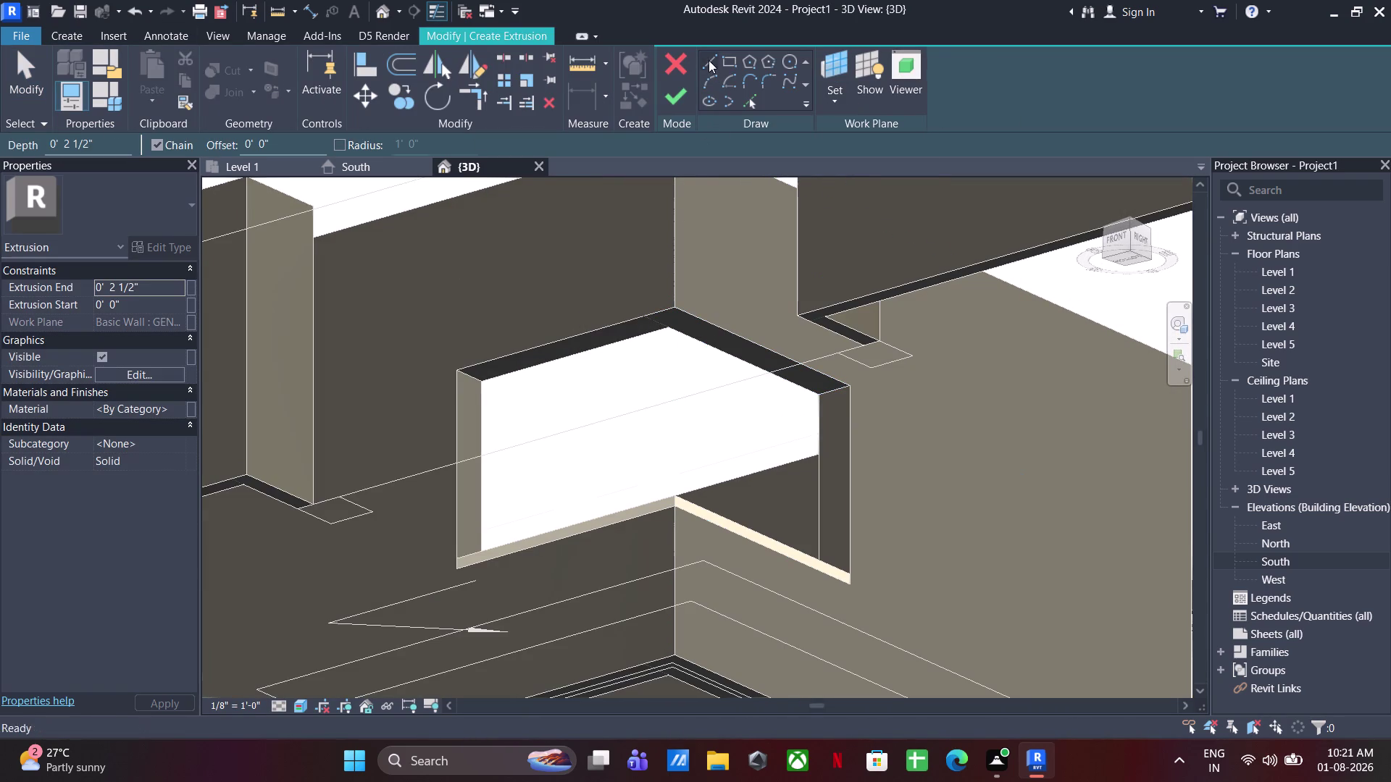
Trace the head outline along the L-shaped opening's top edges.
click(457, 369)
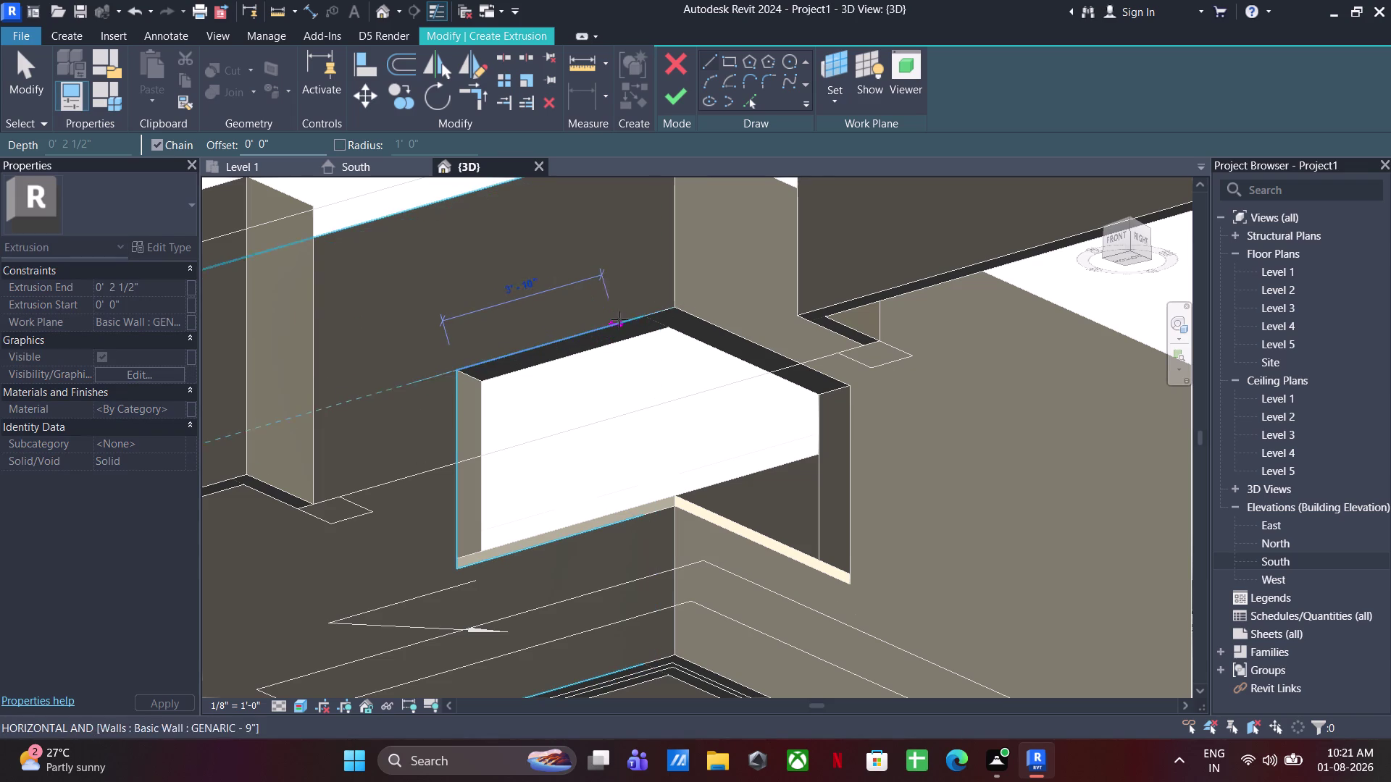
click(675, 305)
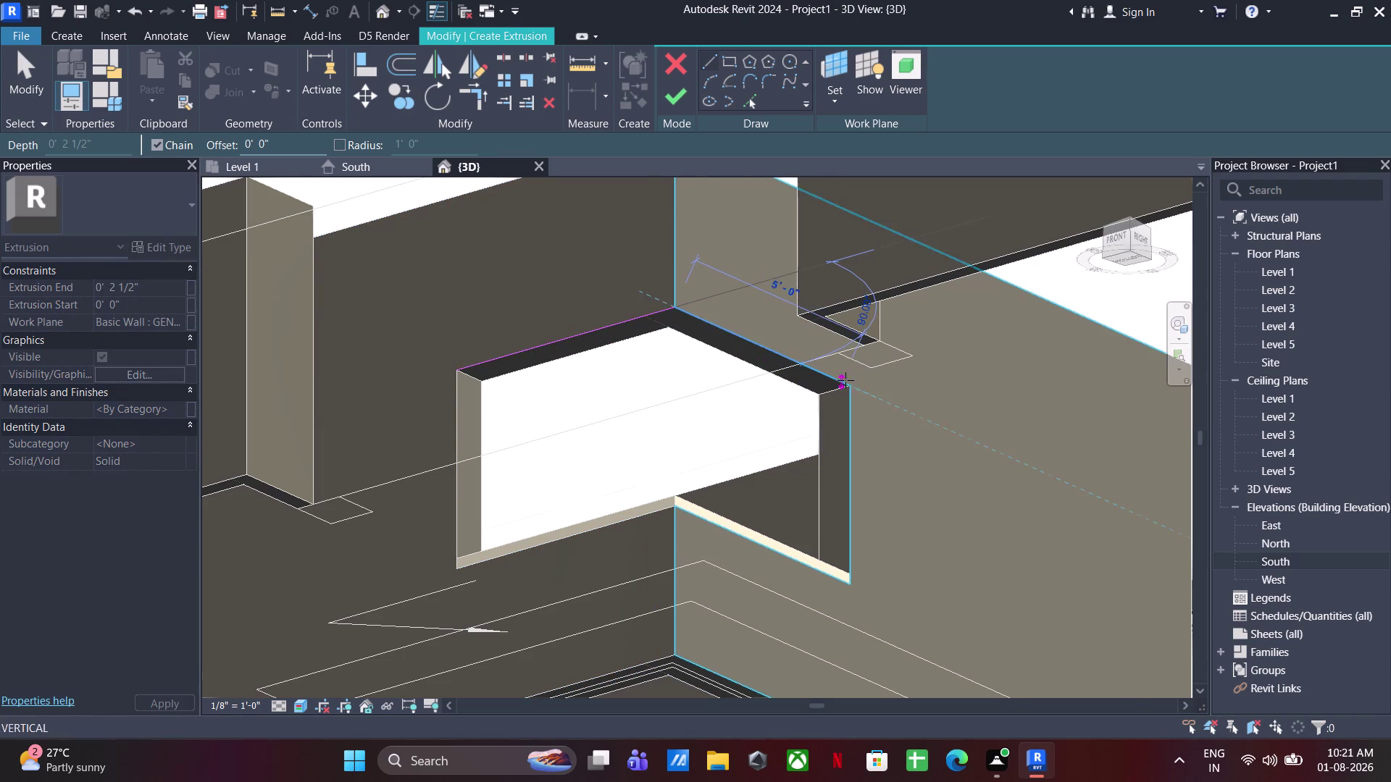
click(848, 388)
click(821, 395)
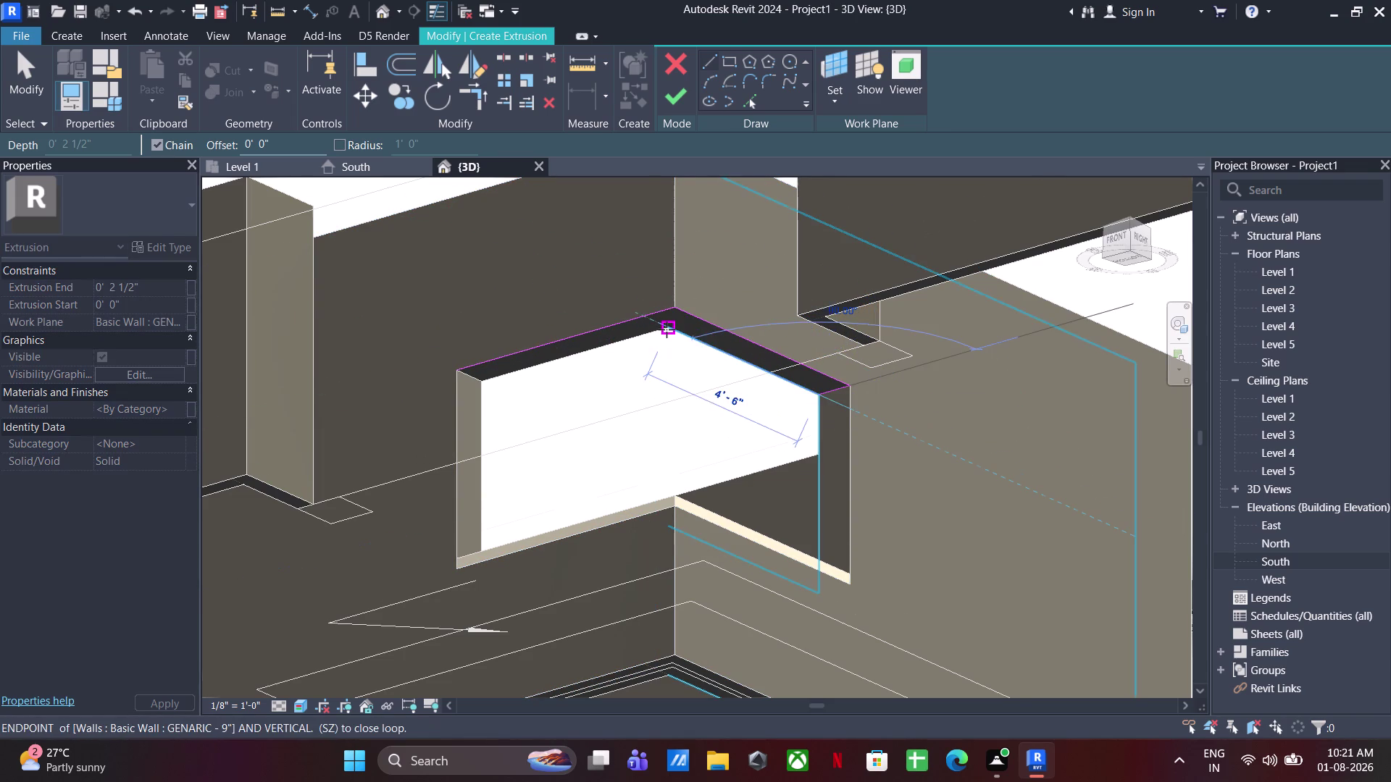
click(666, 329)
click(482, 379)
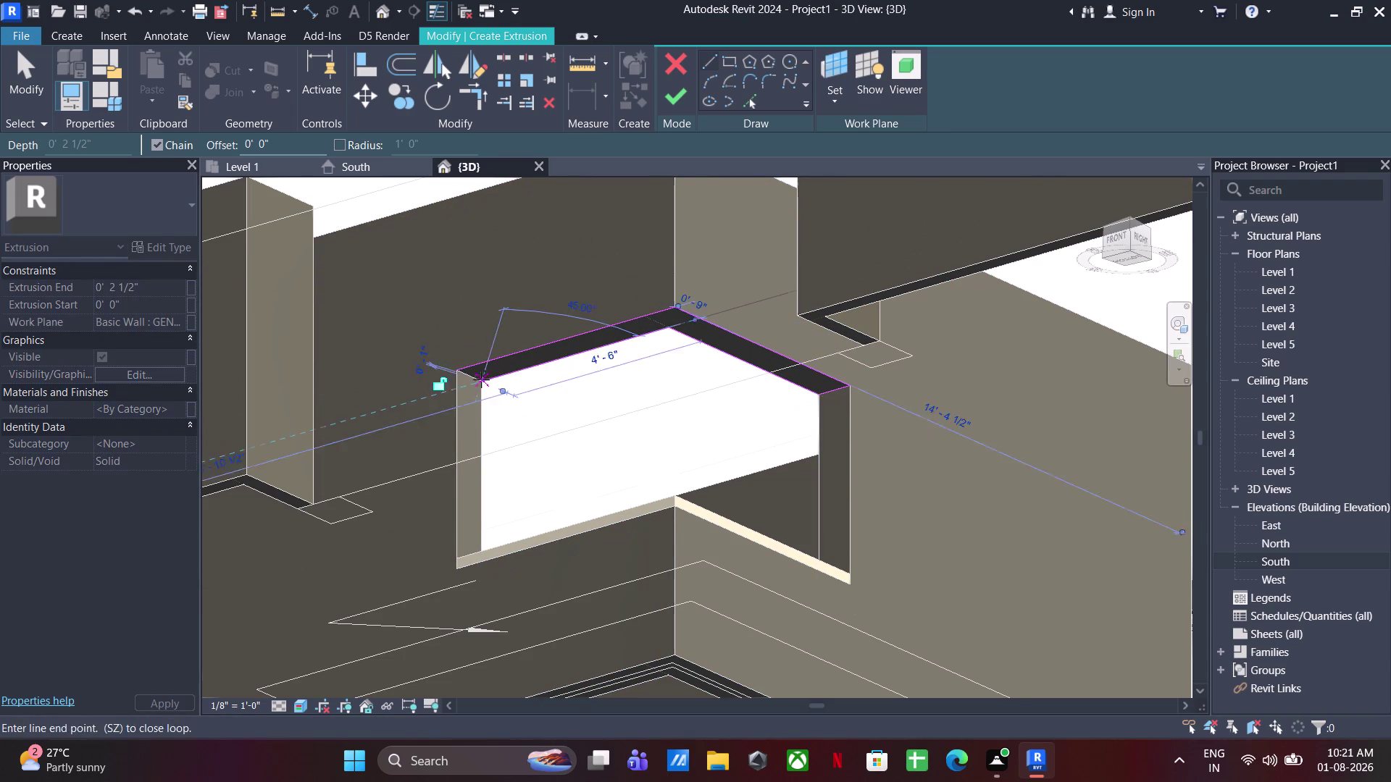
click(455, 373)
key(Escape)
key(Escape)
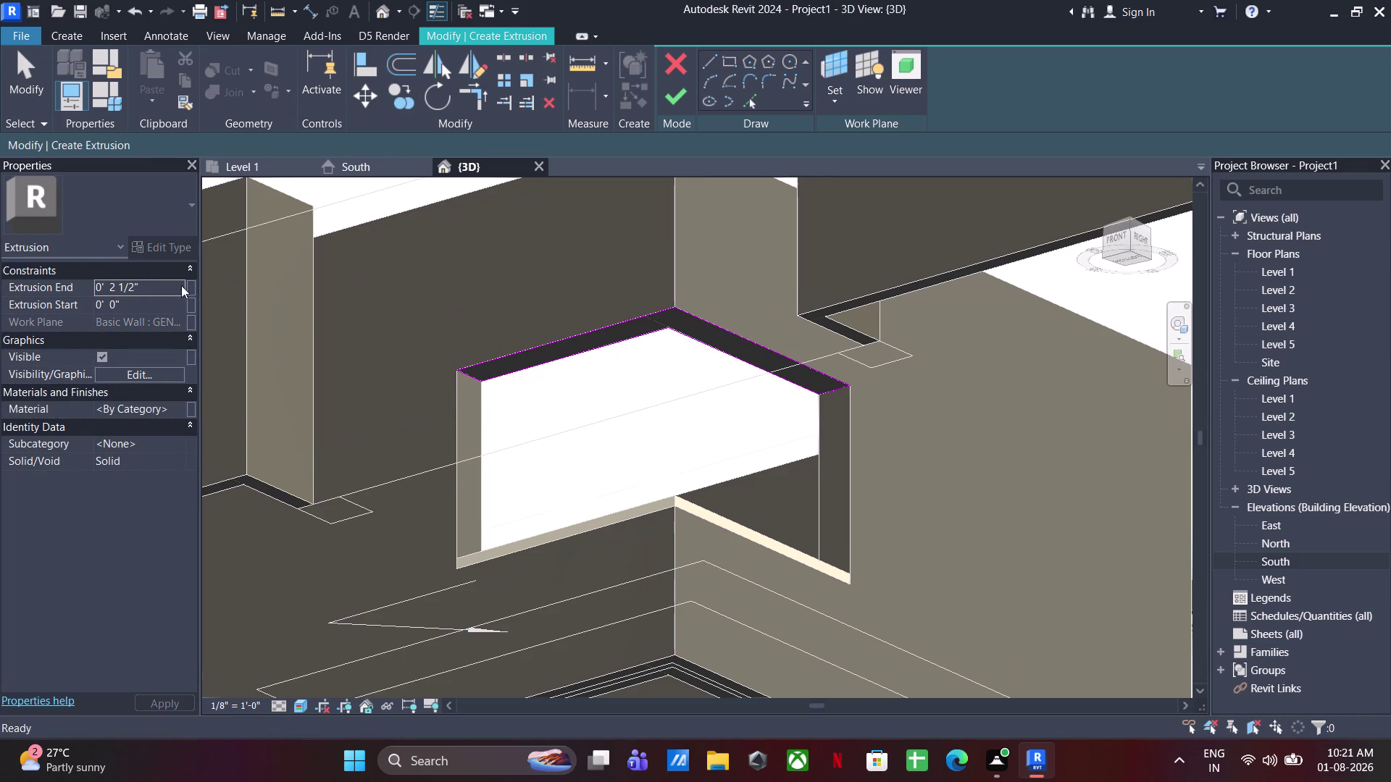
key(Escape)
Finish the head extrusion and orbit to review the framed opening.
click(664, 104)
scroll(down, 3)
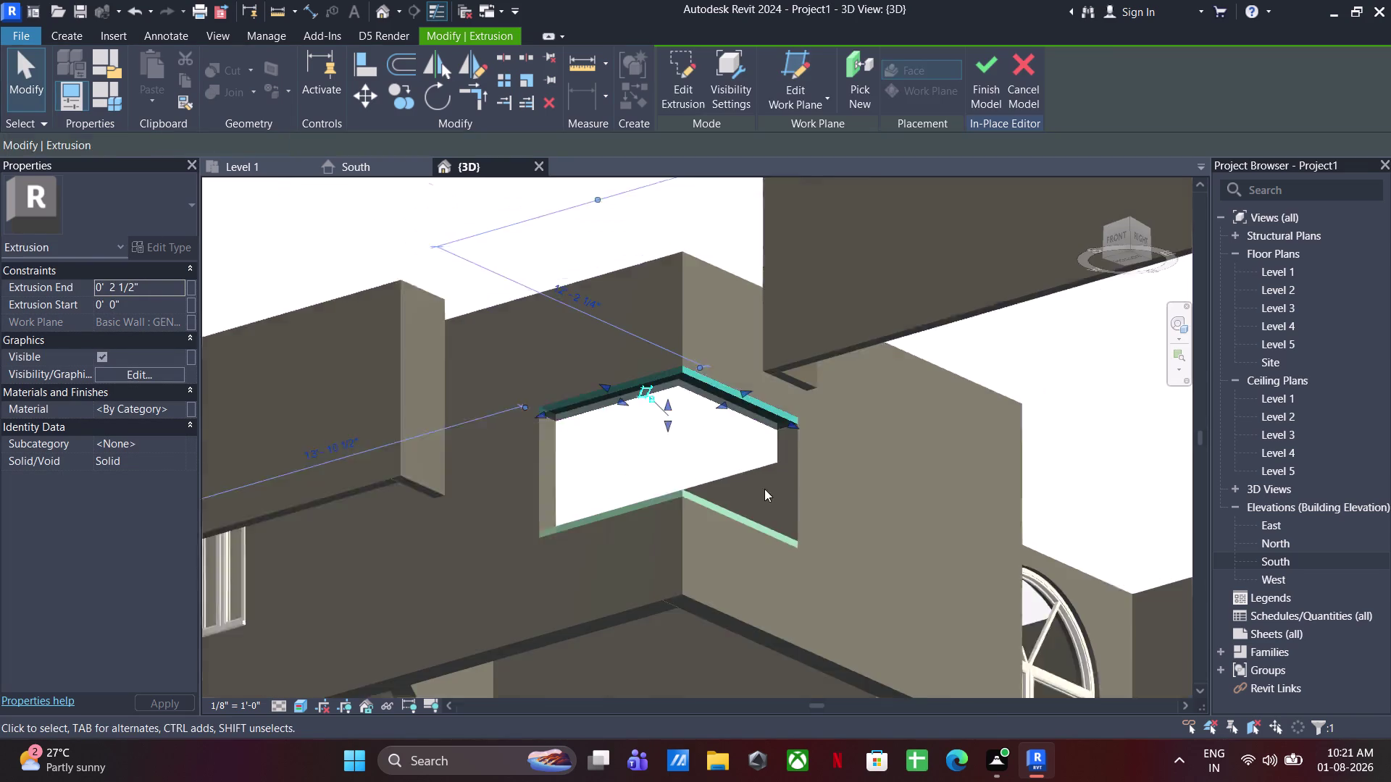
scroll(down, 3)
drag(938, 387, 350, 657)
click(867, 454)
scroll(down, 3)
middle_drag(774, 470, 767, 539)
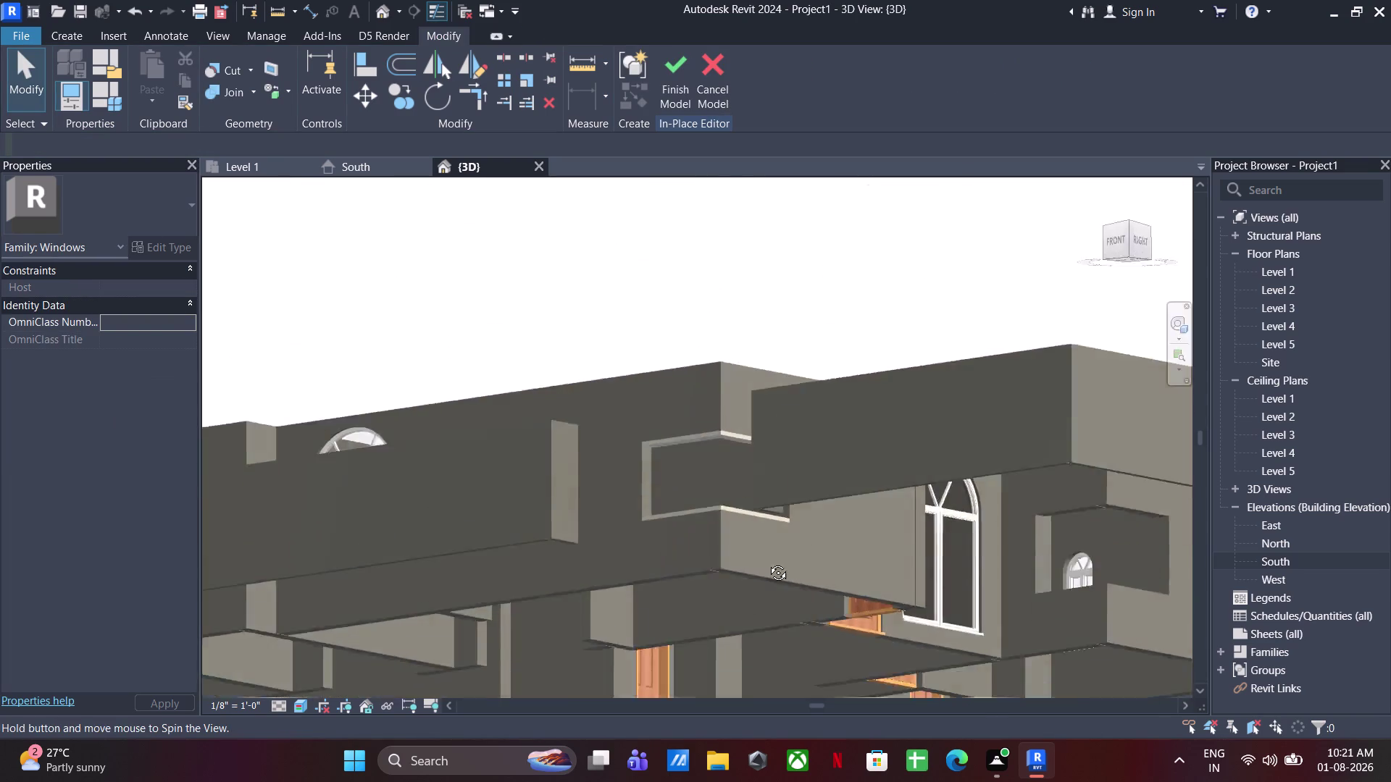
middle_drag(767, 539, 703, 770)
scroll(up, 3)
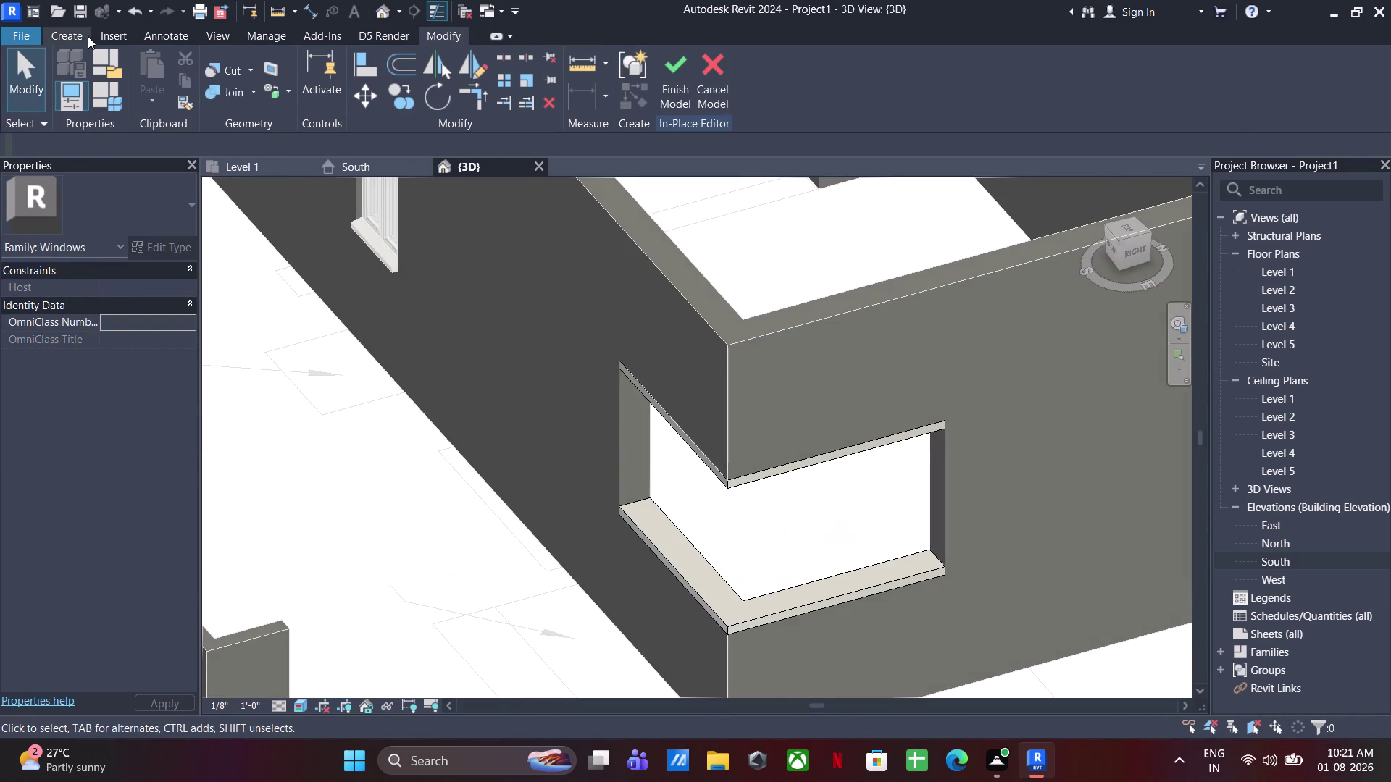
Sketch a rectangle at the opening side for the first jamb extrusion.
click(84, 37)
click(137, 54)
click(844, 104)
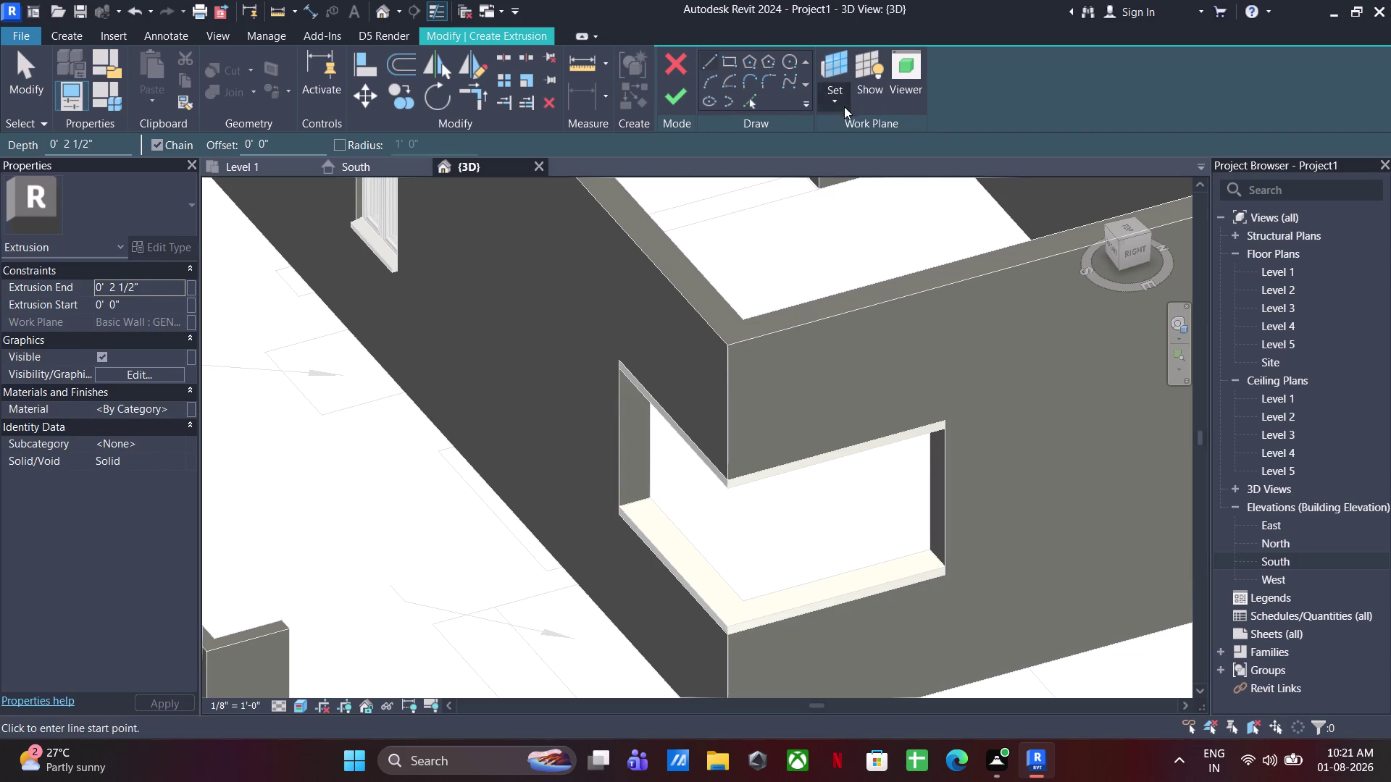
click(860, 162)
click(623, 457)
click(736, 59)
click(613, 372)
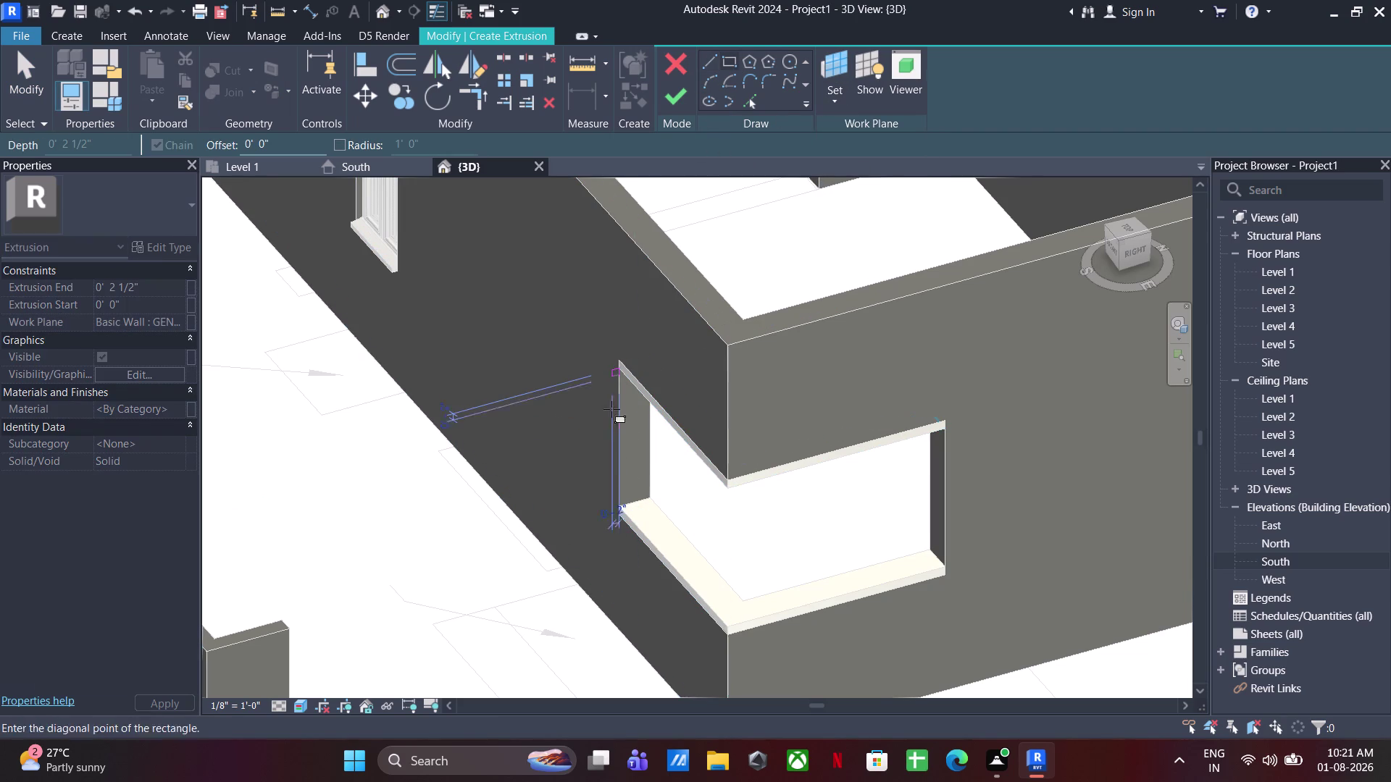
click(652, 499)
key(Escape)
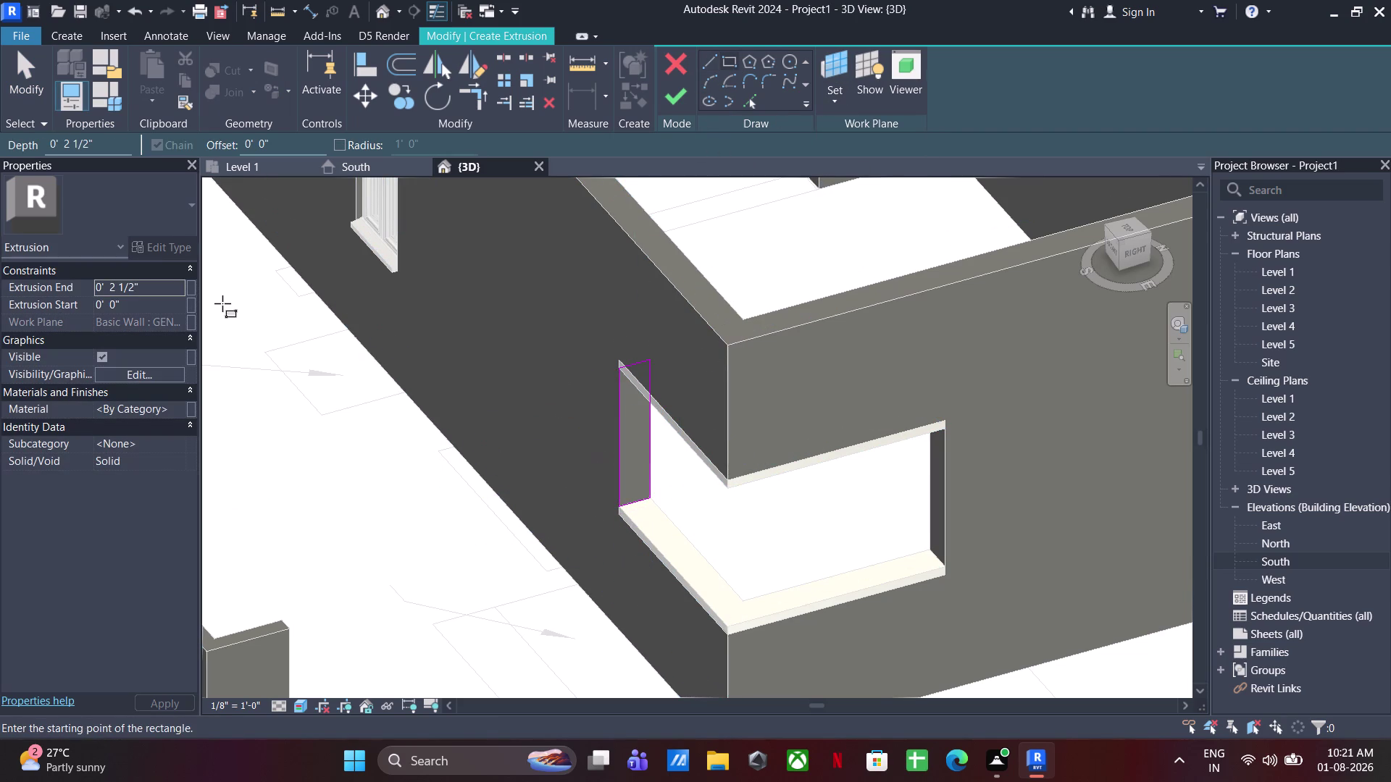
key(Escape)
Finish the first jamb extrusion and orbit to the opening's far jamb.
click(681, 100)
click(765, 490)
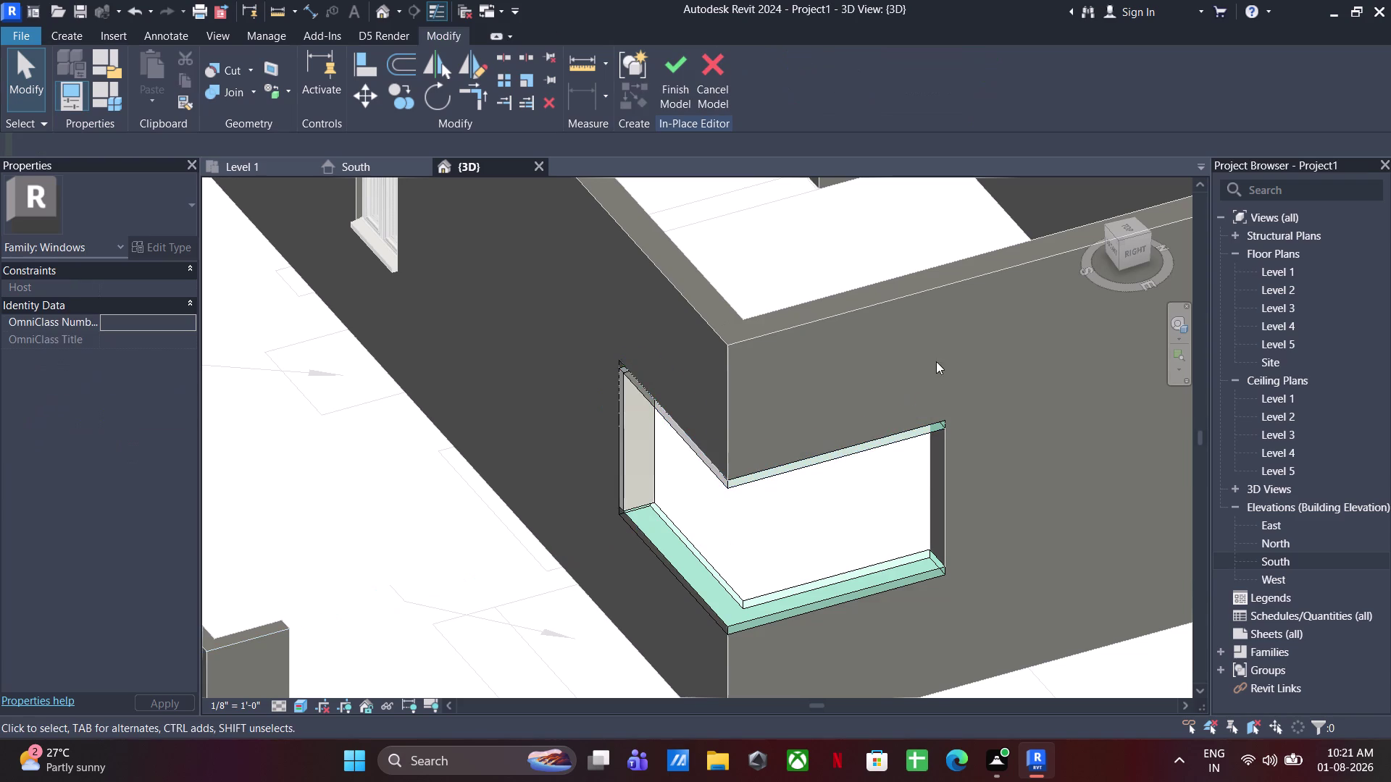
drag(937, 365, 460, 738)
click(947, 666)
middle_drag(879, 605, 562, 545)
middle_drag(596, 566, 772, 530)
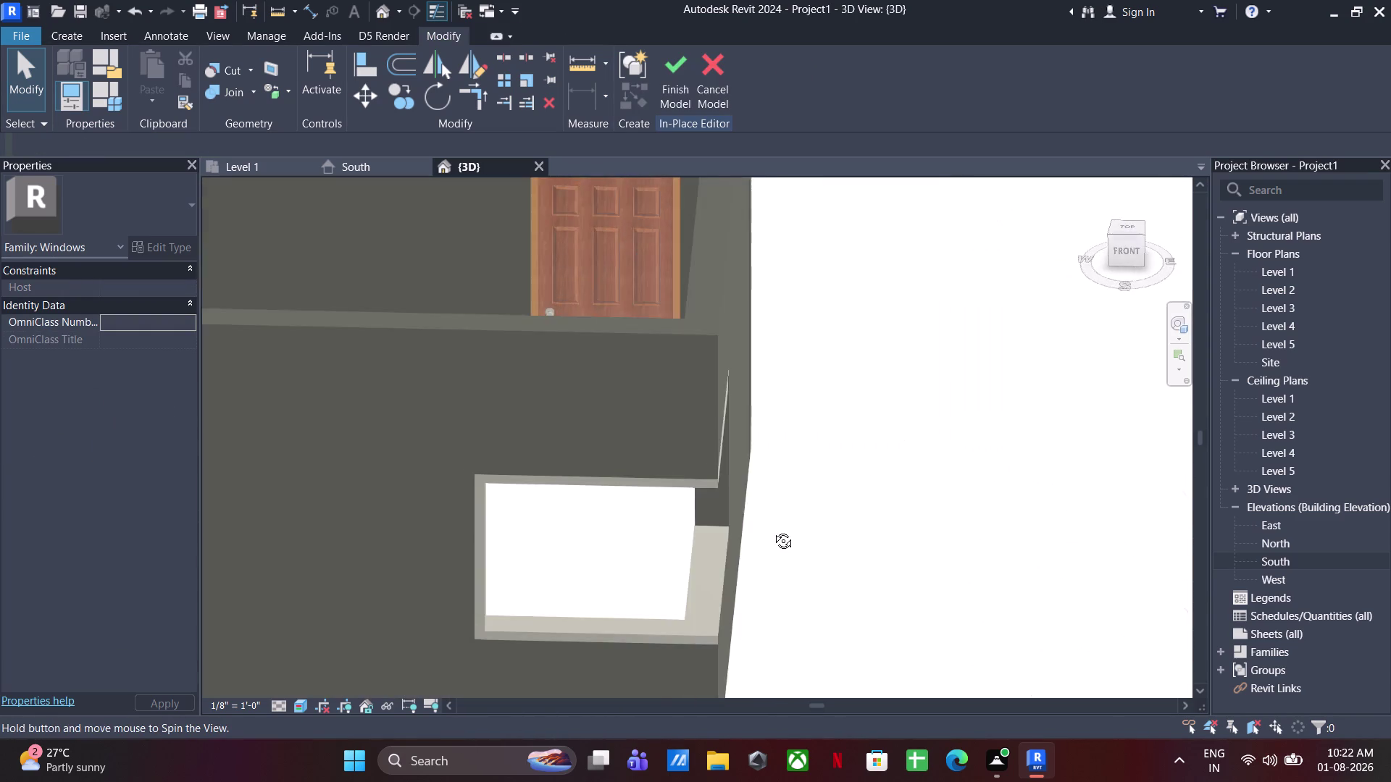
middle_drag(772, 531, 715, 508)
Start a second jamb extrusion on the wall-face work plane with a rectangle.
click(79, 38)
click(150, 68)
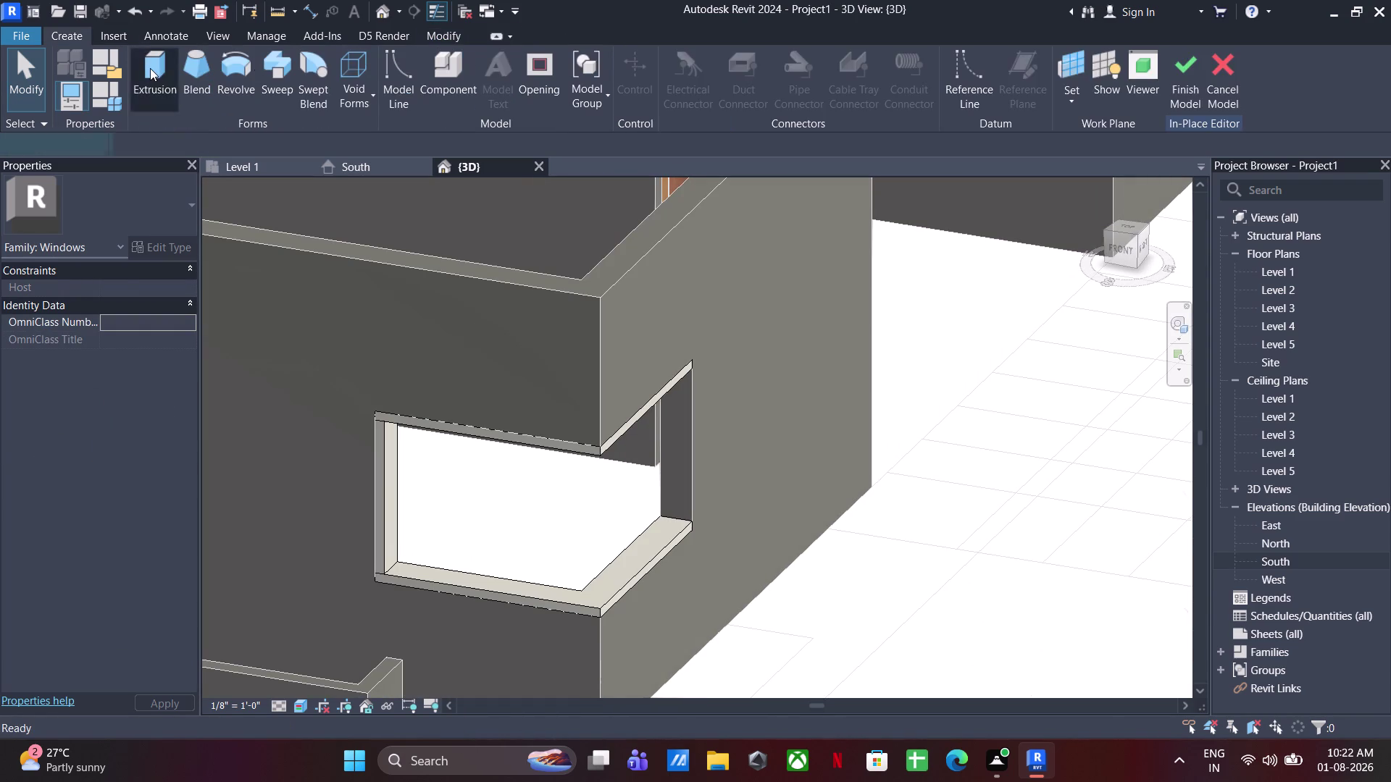
click(820, 112)
click(831, 173)
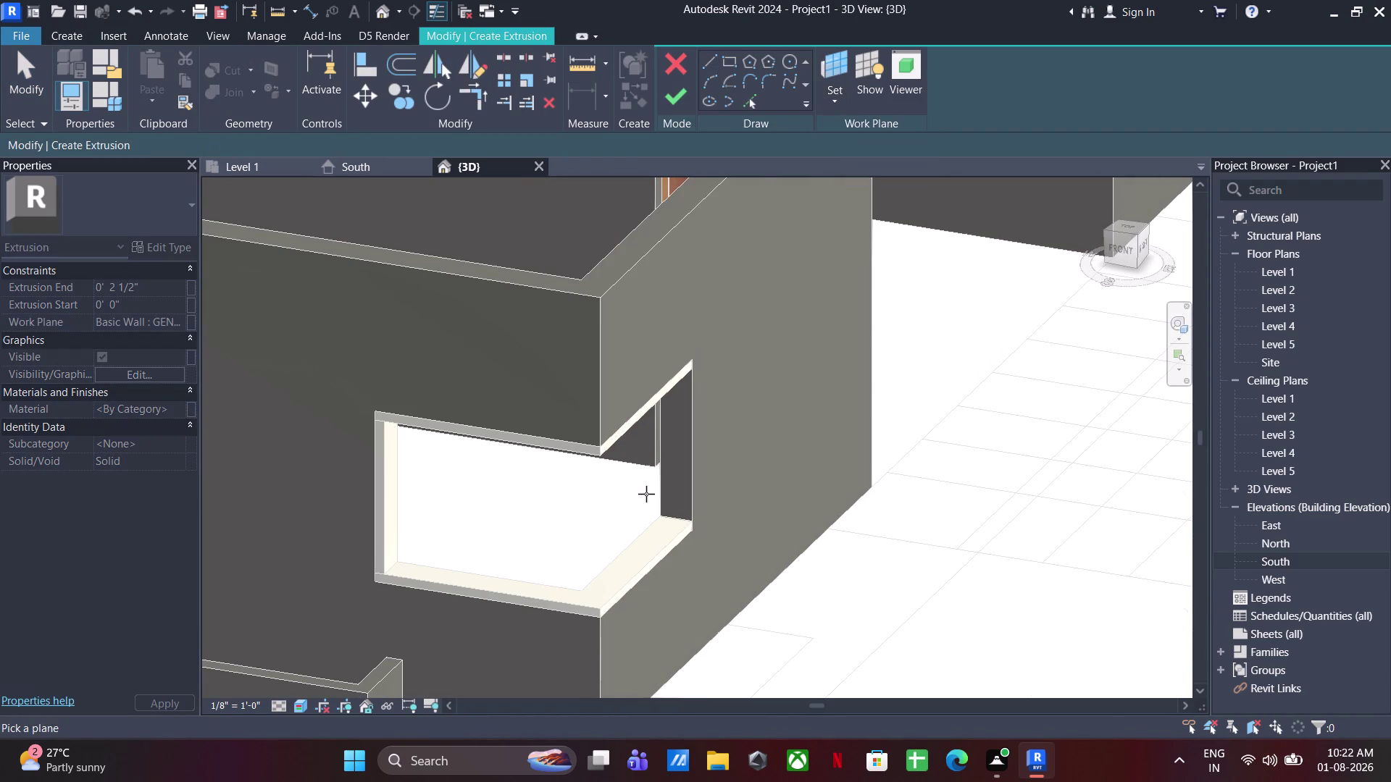
click(689, 485)
click(725, 63)
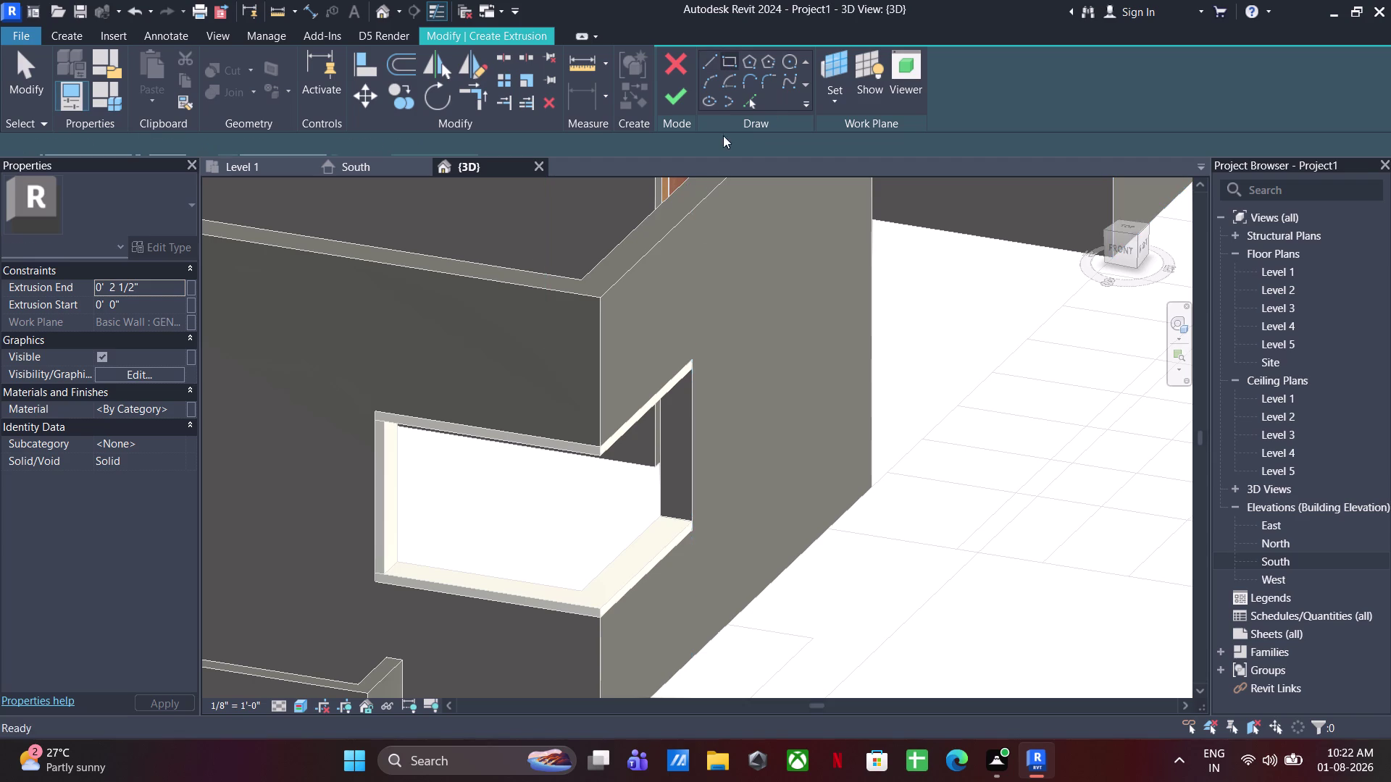
click(697, 367)
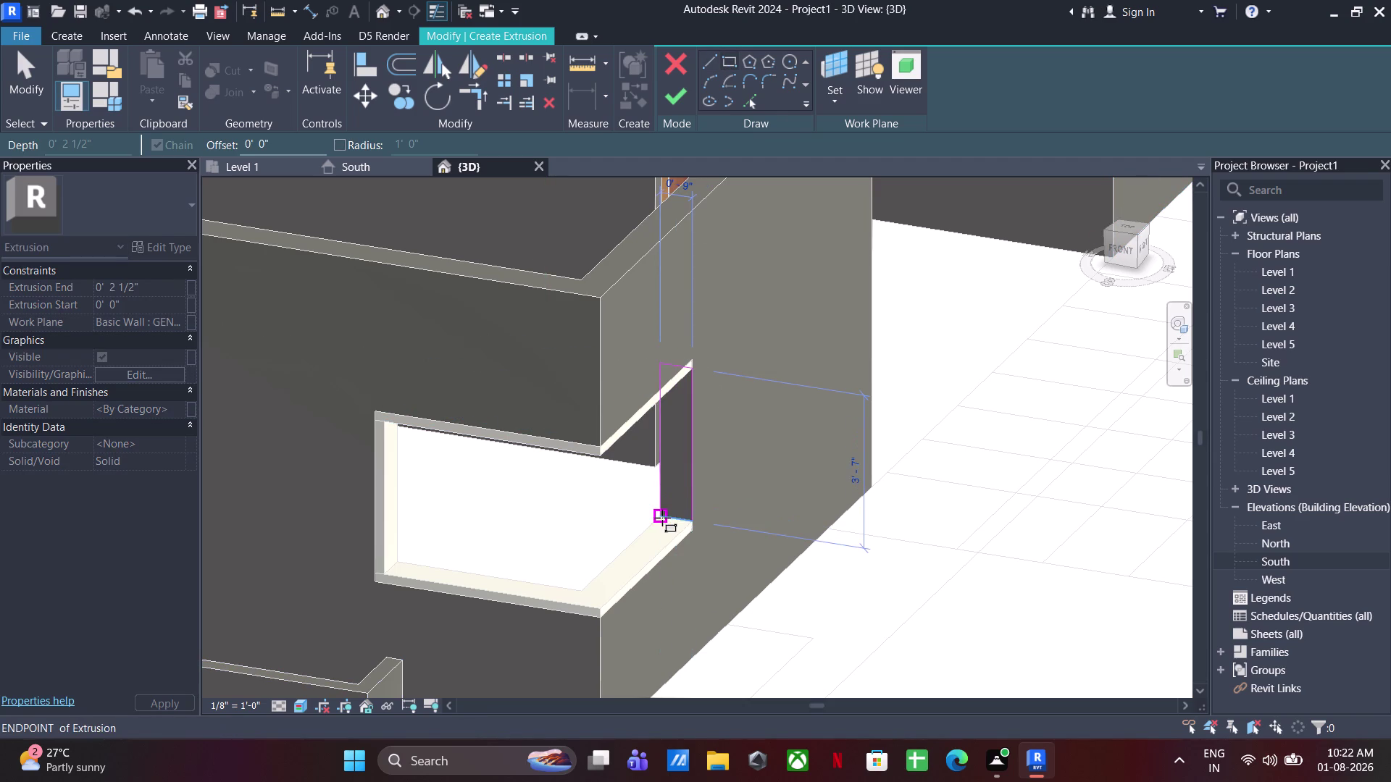
click(662, 518)
key(Escape)
key(Escape)
Finish the second jamb extrusion and orbit to inspect the complete frame.
click(673, 93)
scroll(down, 3)
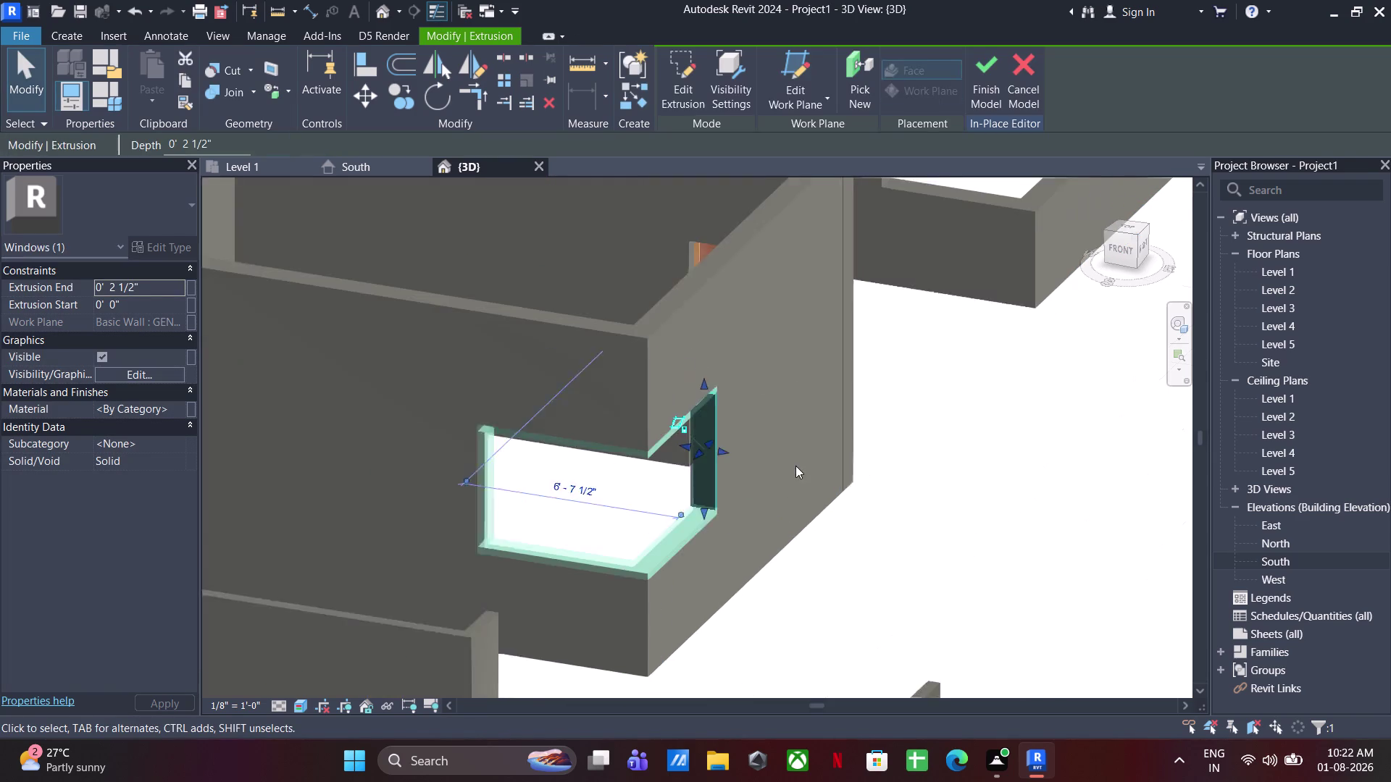
scroll(down, 3)
click(796, 466)
drag(812, 330, 171, 732)
click(765, 506)
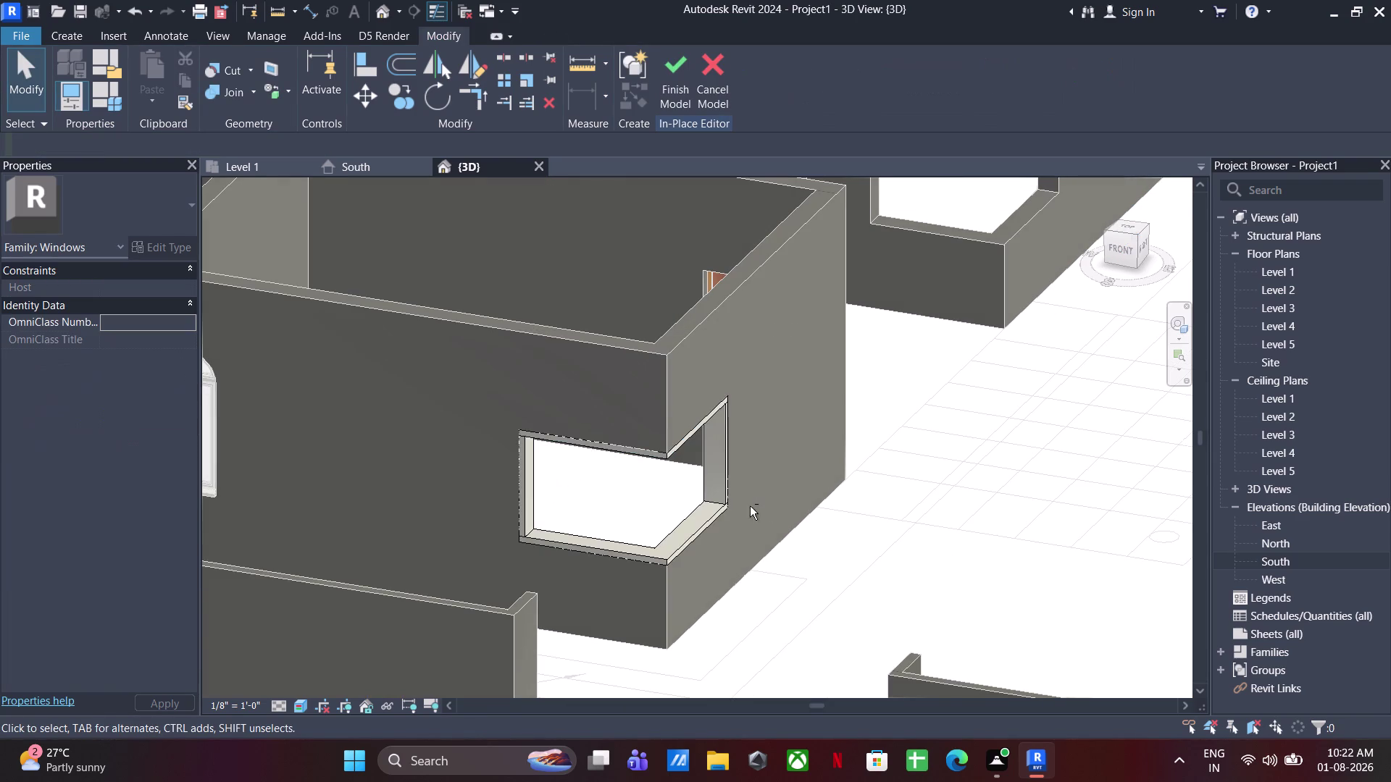
middle_drag(743, 514, 658, 558)
drag(767, 355, 238, 635)
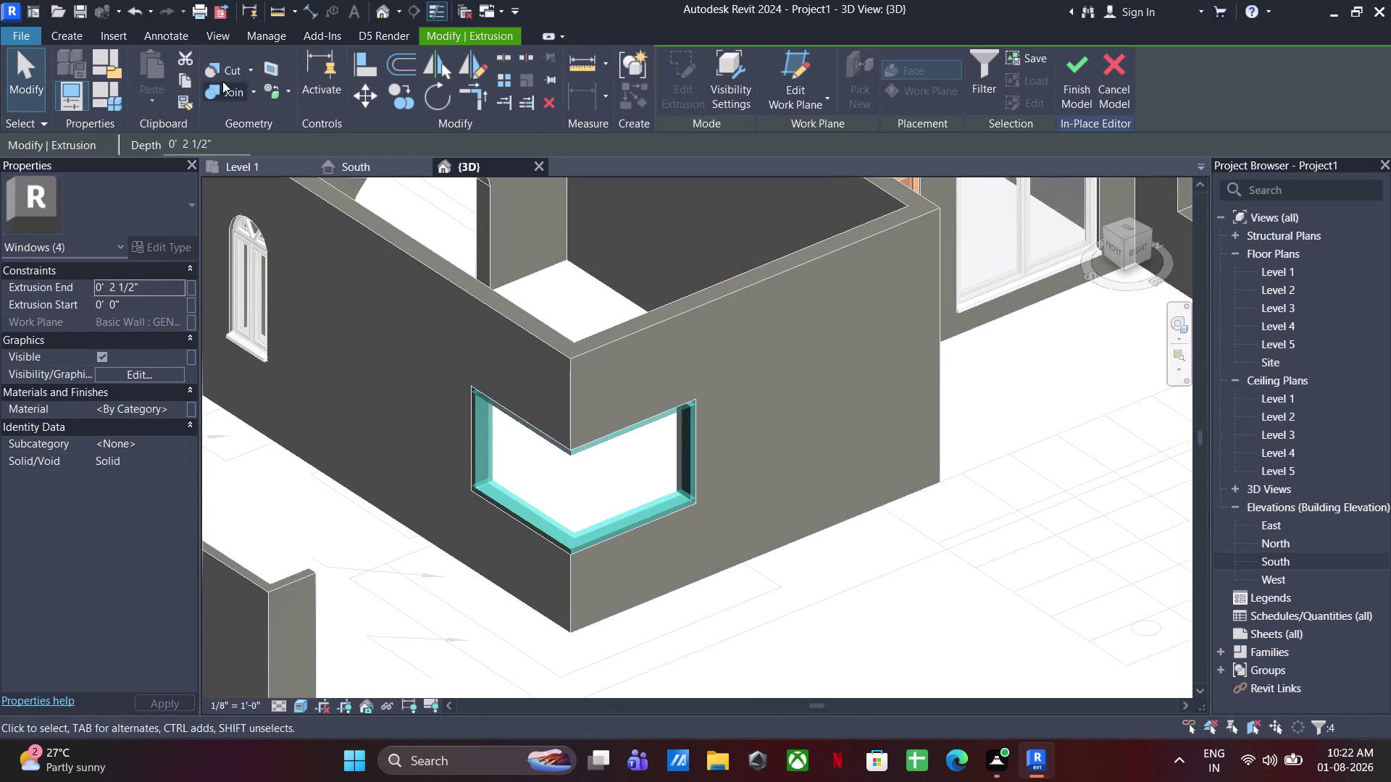
click(181, 409)
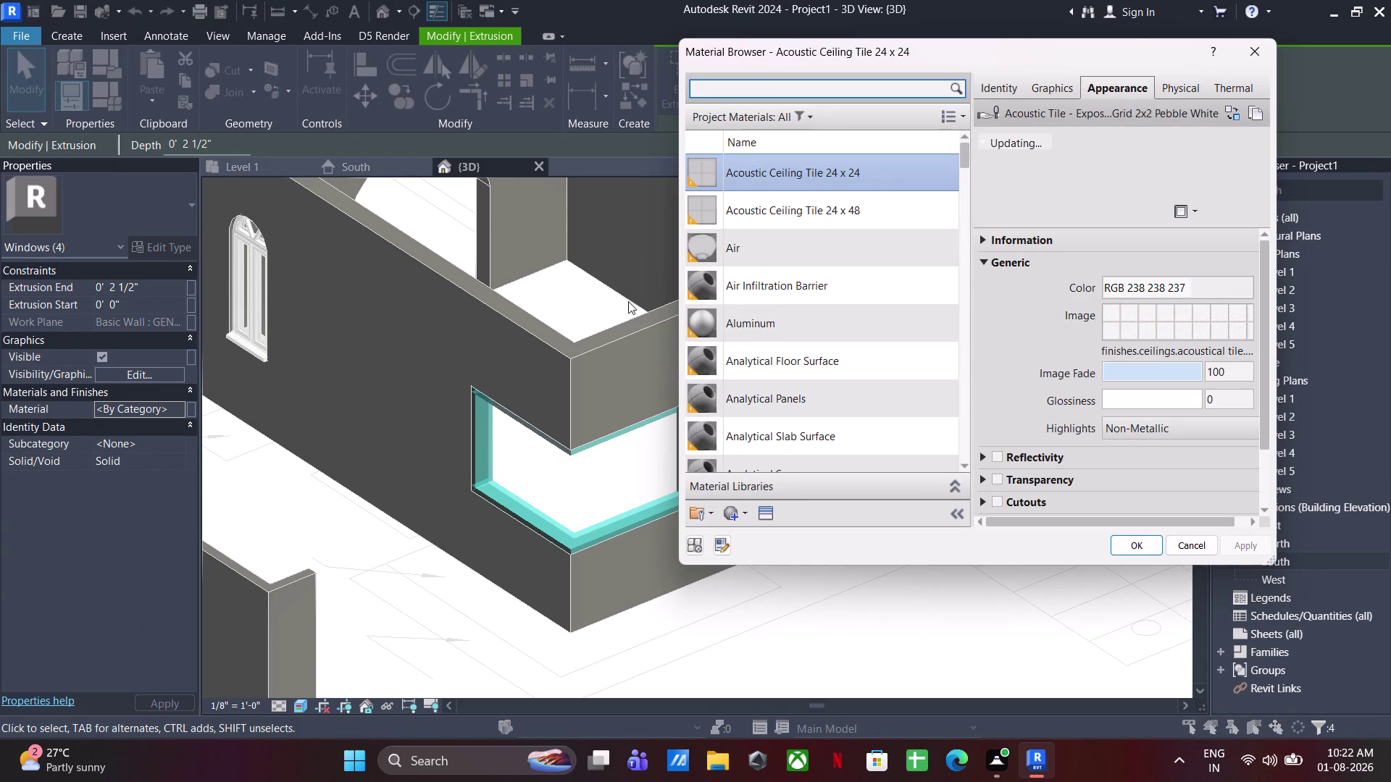
Apply the Wood material Door - Frame/Mullion to the frame and finish editing.
click(808, 111)
click(717, 437)
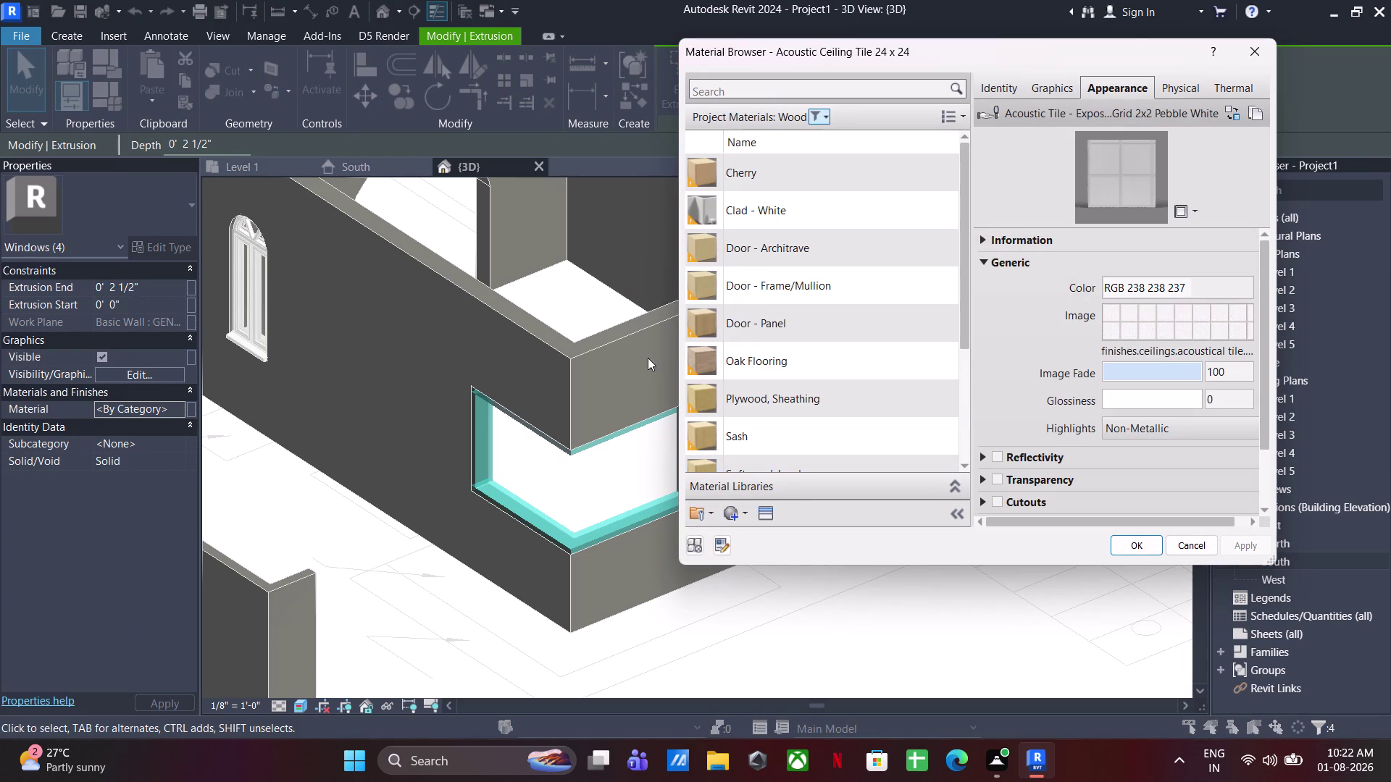
scroll(up, 3)
click(807, 285)
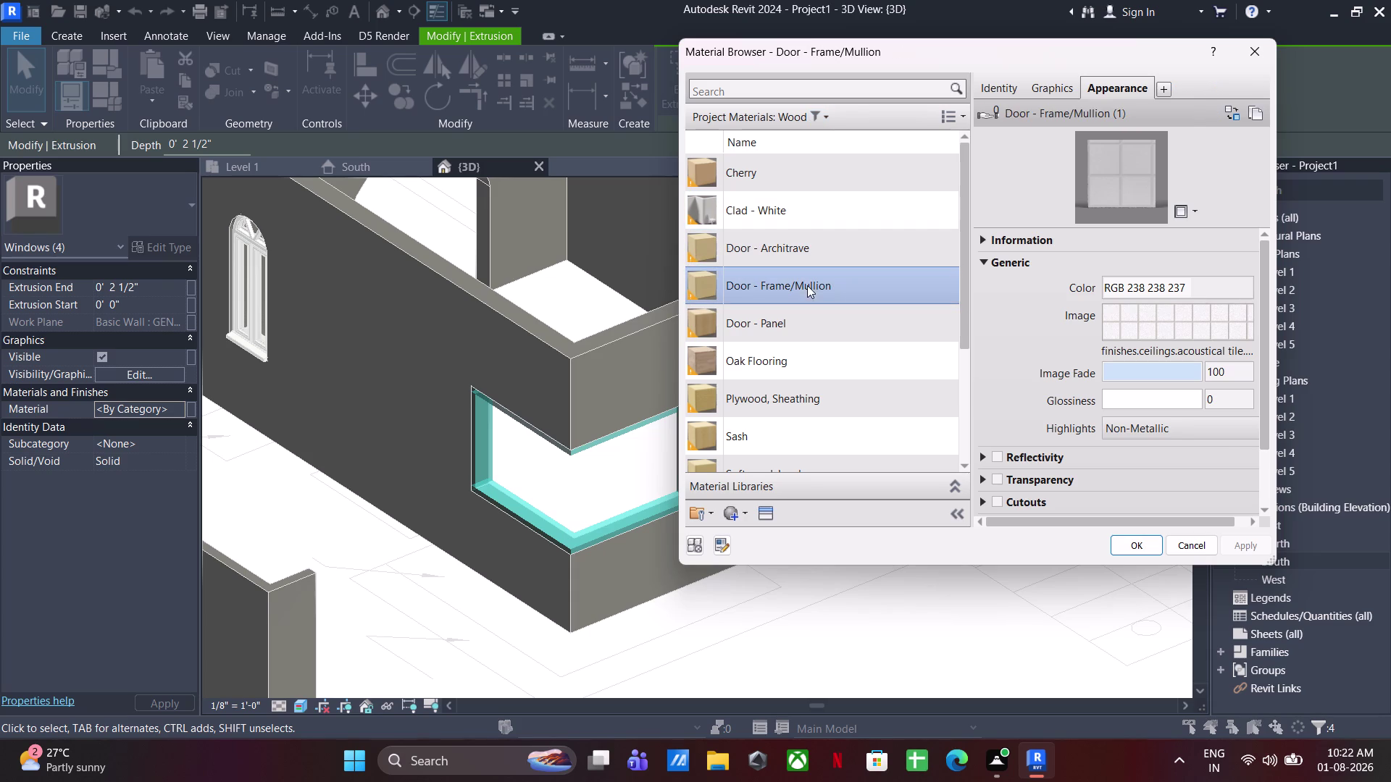
click(1147, 549)
click(857, 603)
scroll(up, 3)
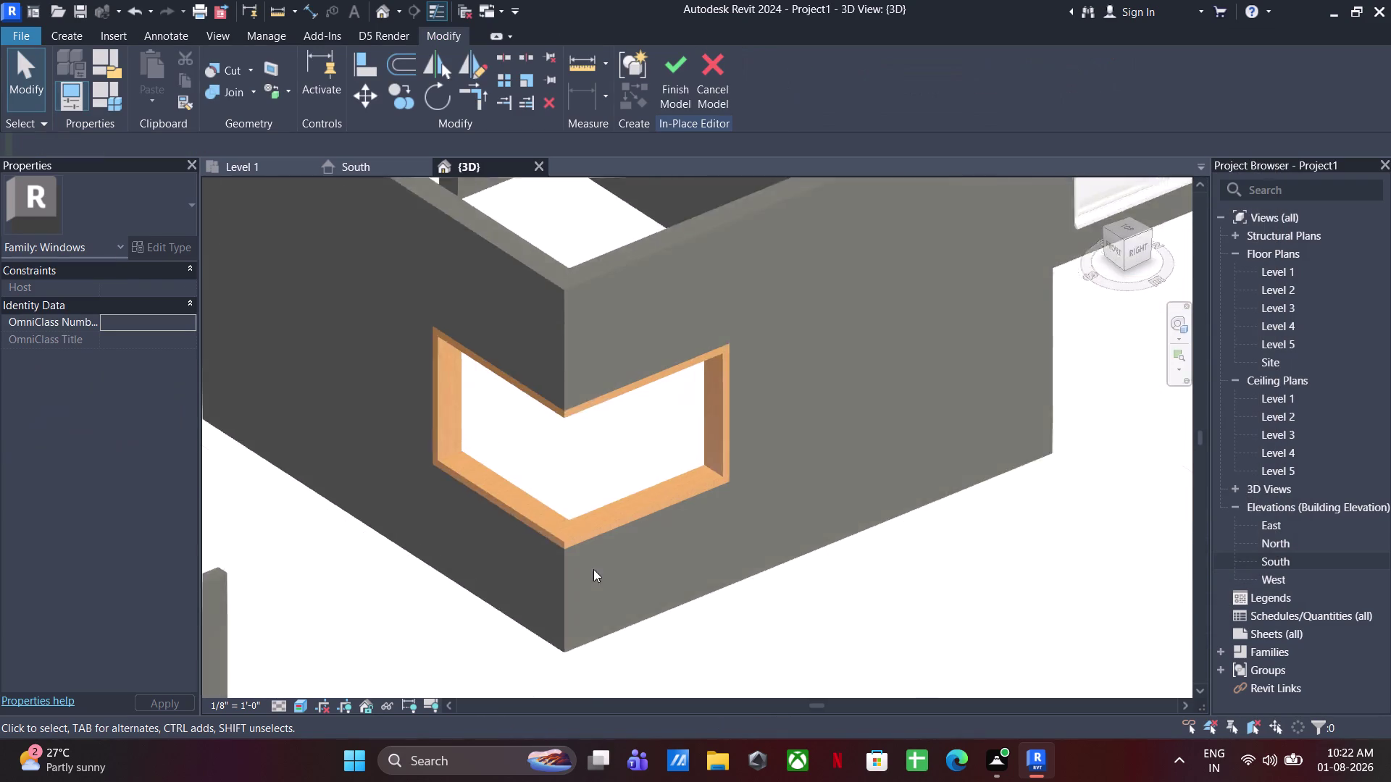
scroll(up, 3)
Start a new extrusion sketch for the glass pane with the Line tool.
click(85, 41)
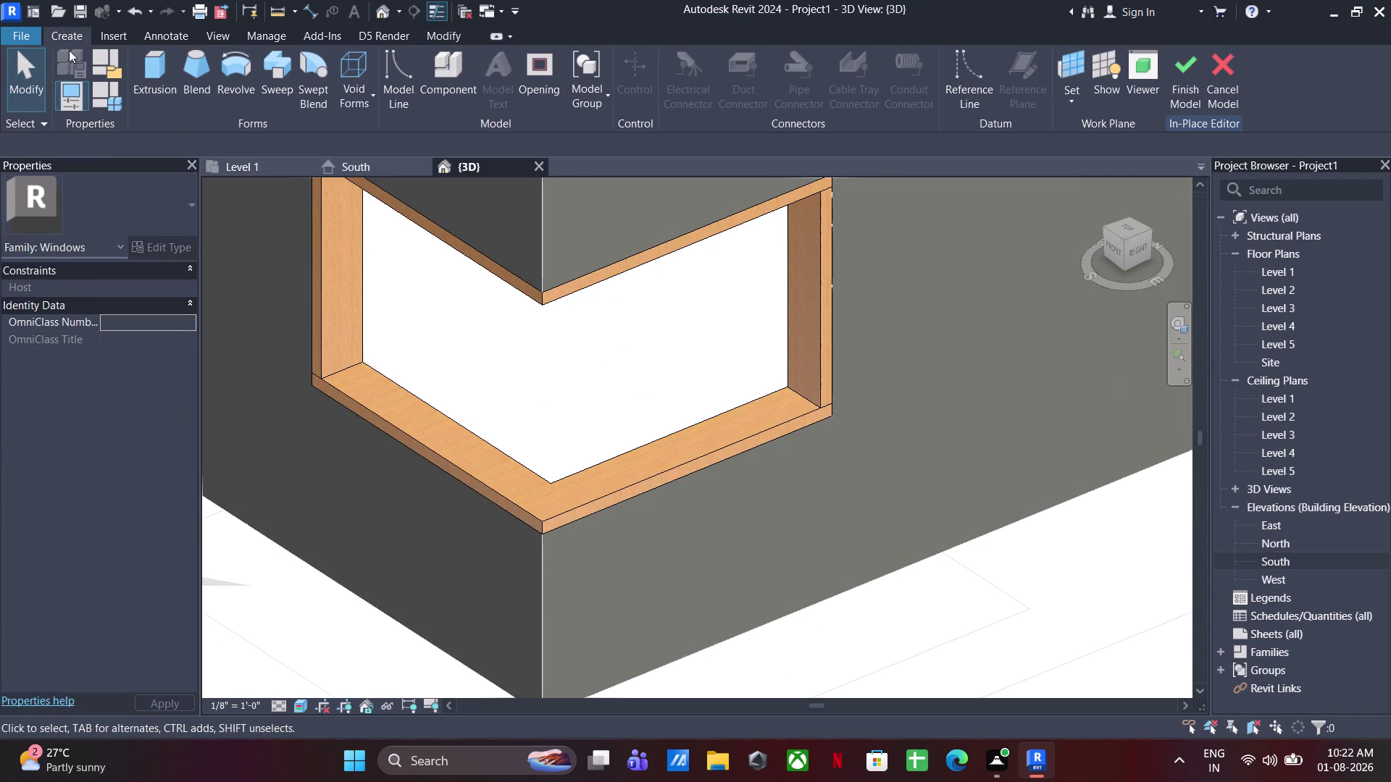
click(168, 77)
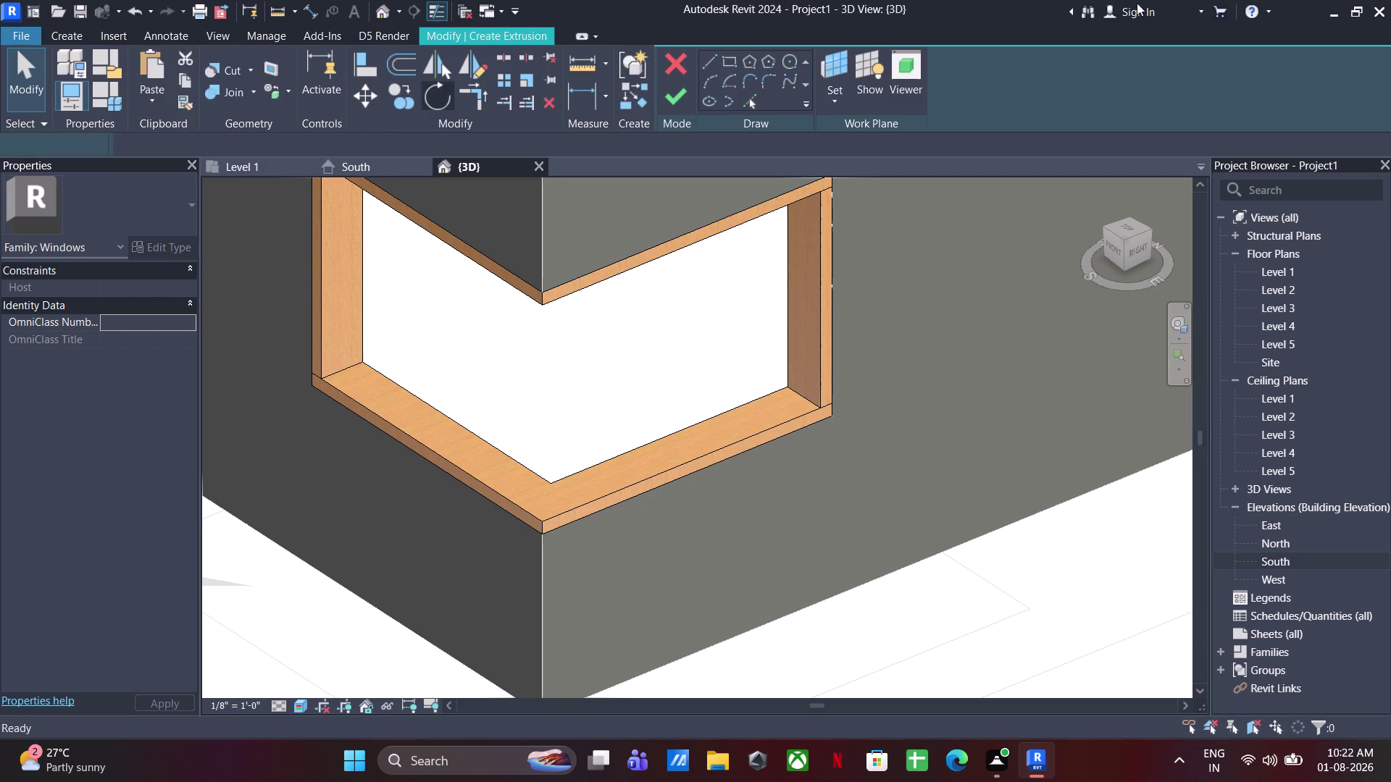
click(832, 94)
click(866, 175)
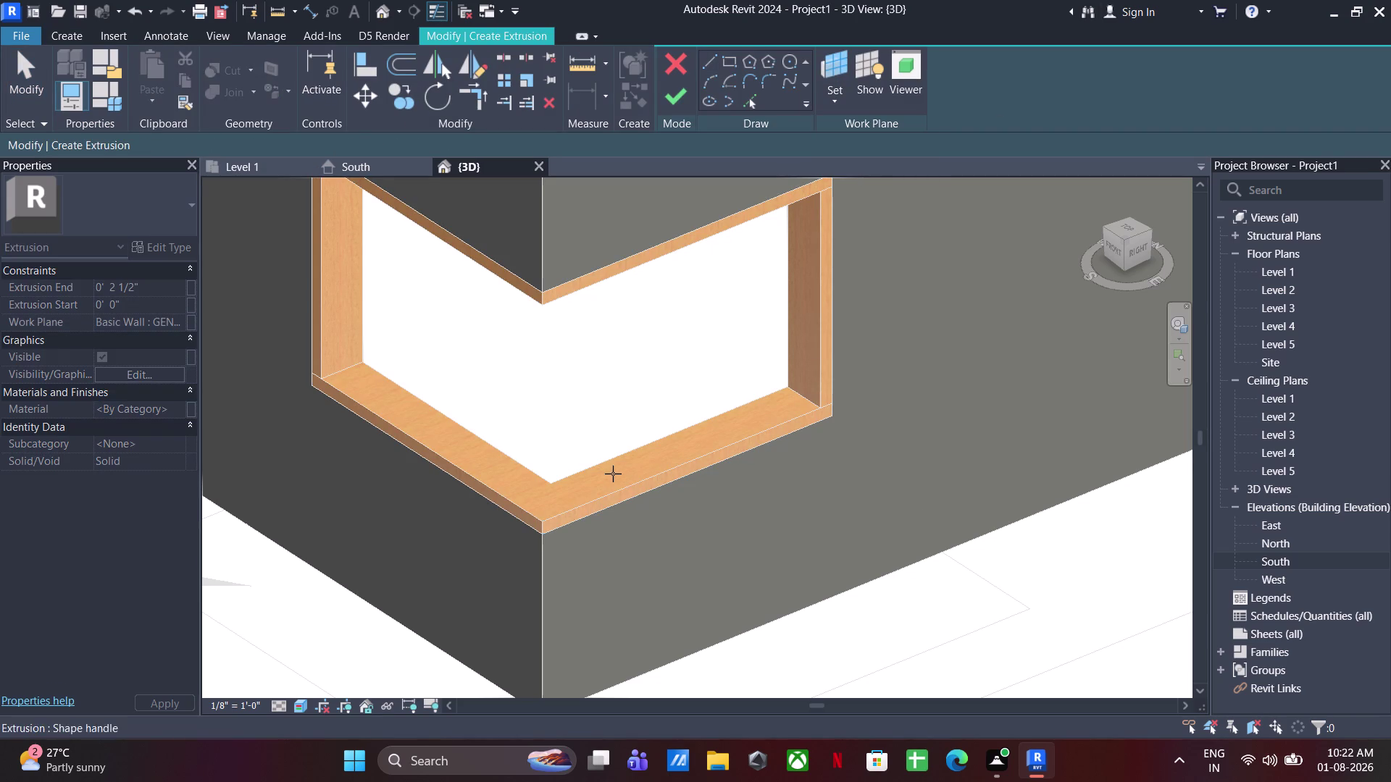
click(605, 464)
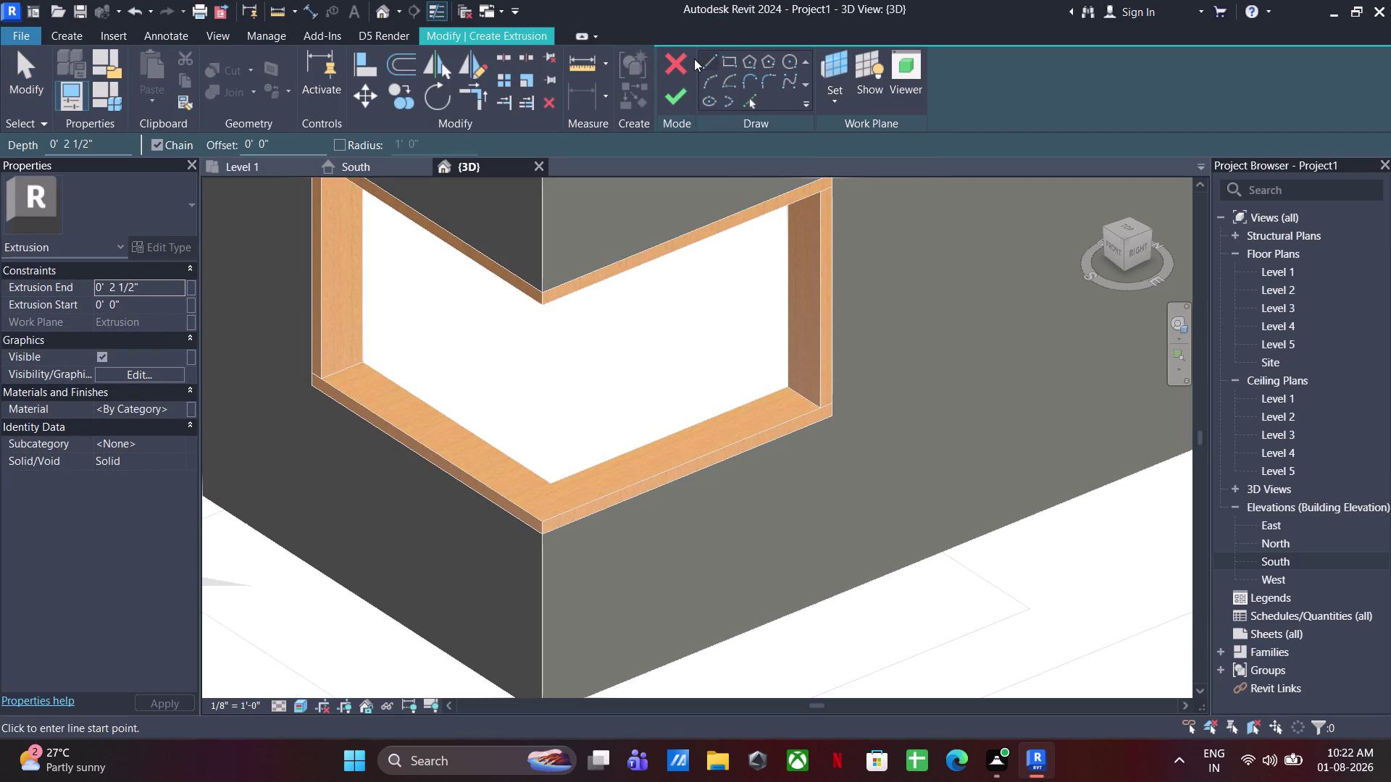
Trace an L-shaped sketch line along the frame's bottom inner sill edge.
click(711, 60)
click(343, 374)
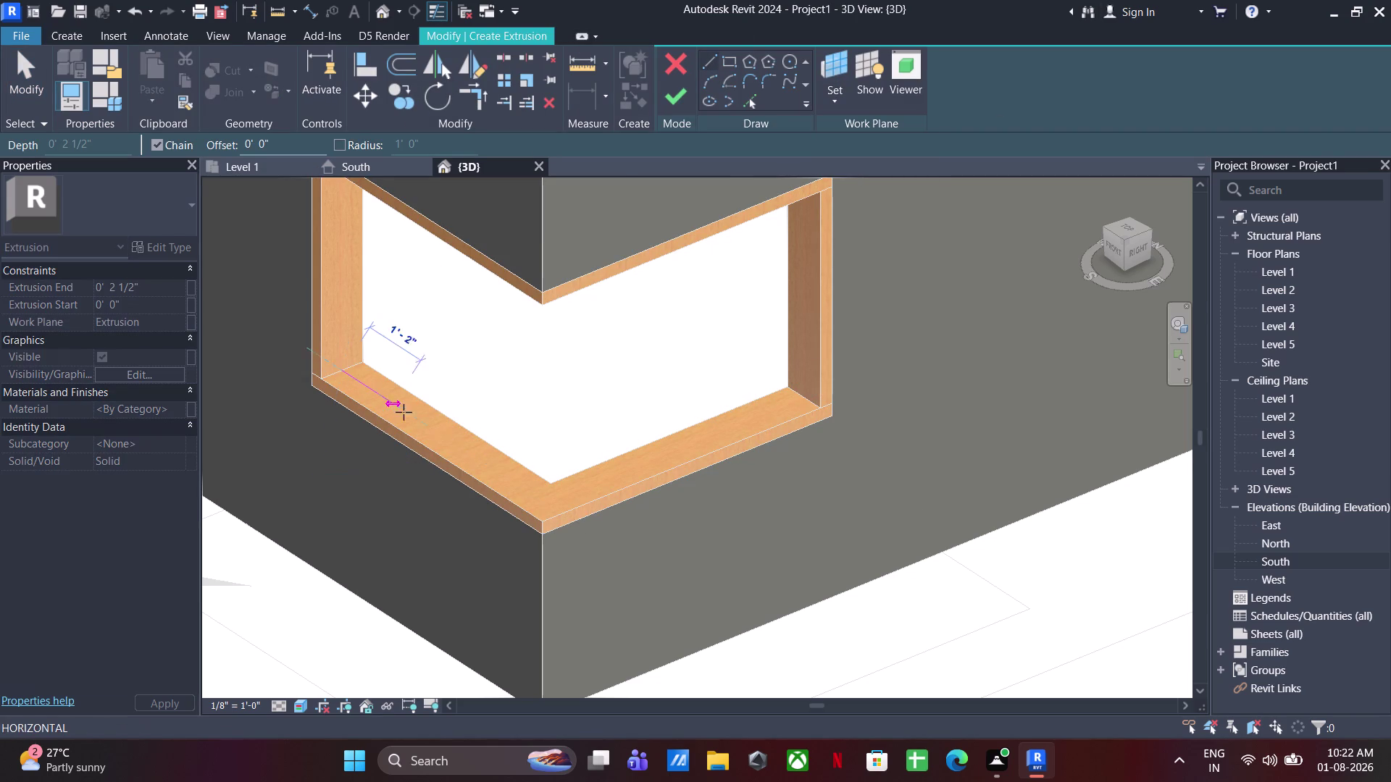
click(647, 562)
key(Escape)
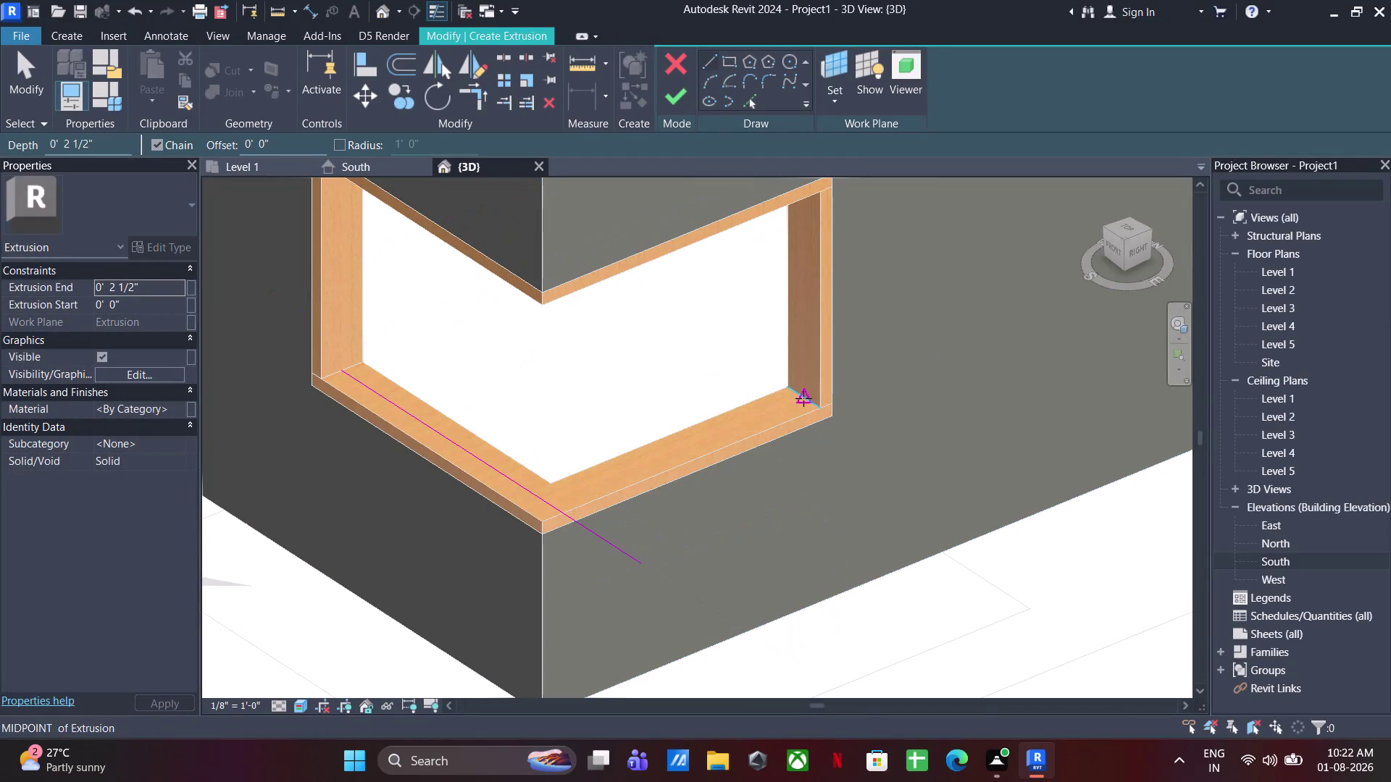
click(803, 399)
click(431, 539)
key(Escape)
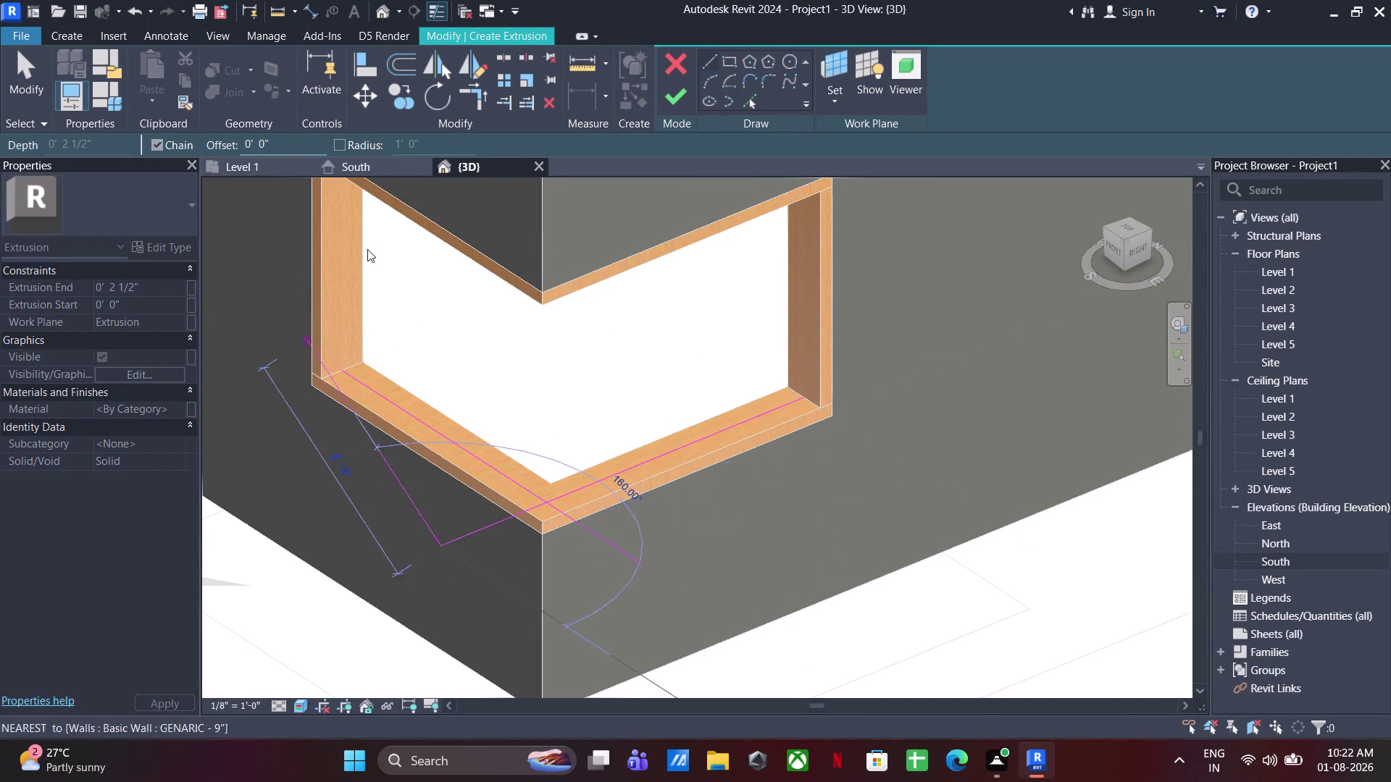
click(476, 98)
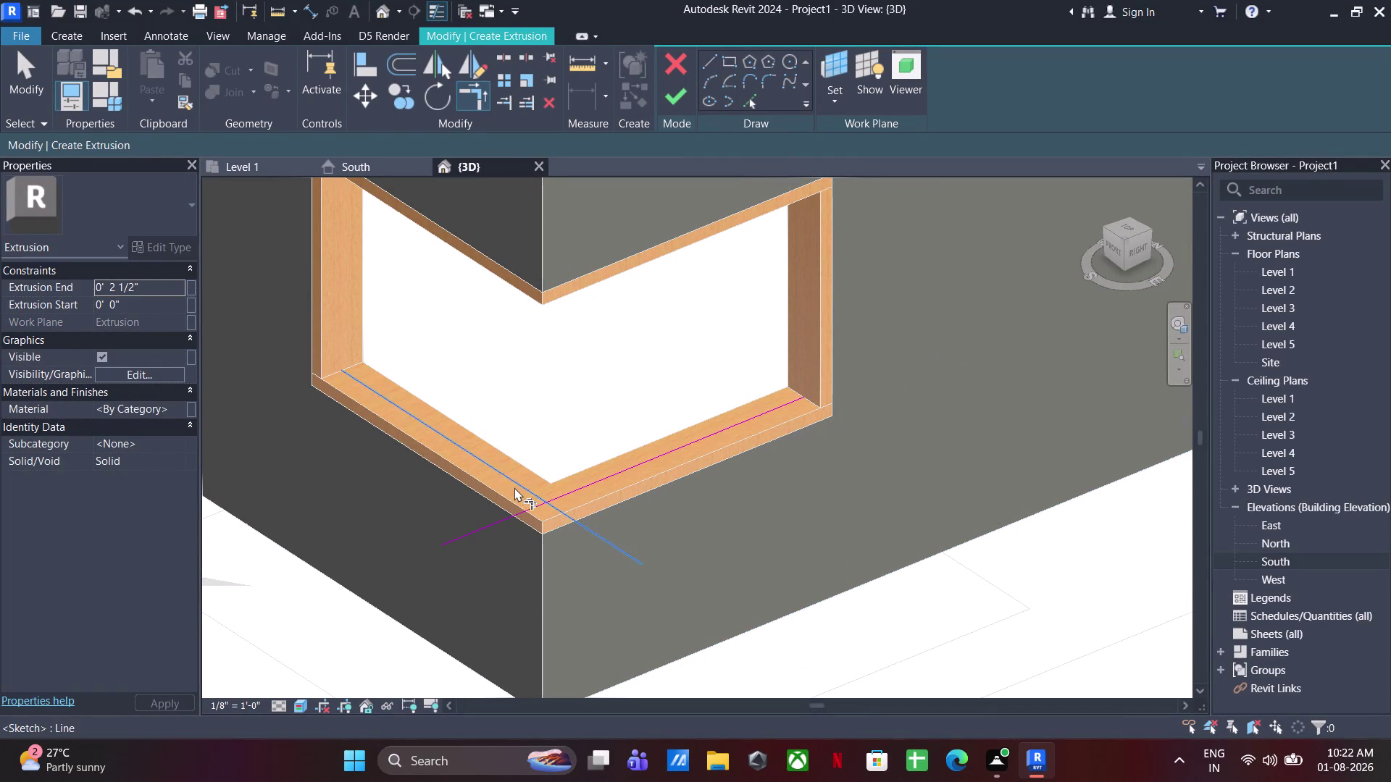
click(513, 486)
click(579, 493)
key(Escape)
key(Escape)
click(752, 100)
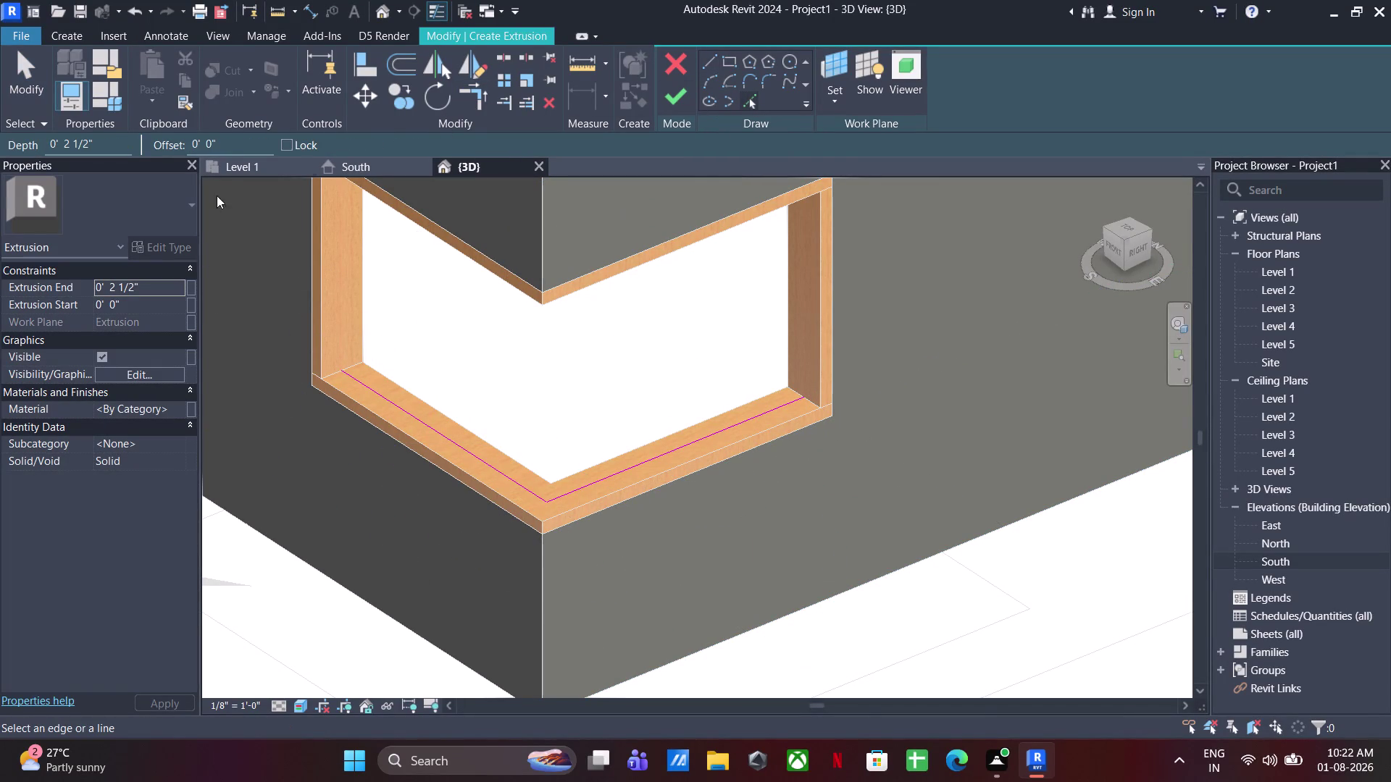
Add a second L-shaped line by picking both sill edges at a 6 mm offset.
drag(222, 148, 136, 148)
text(6M)
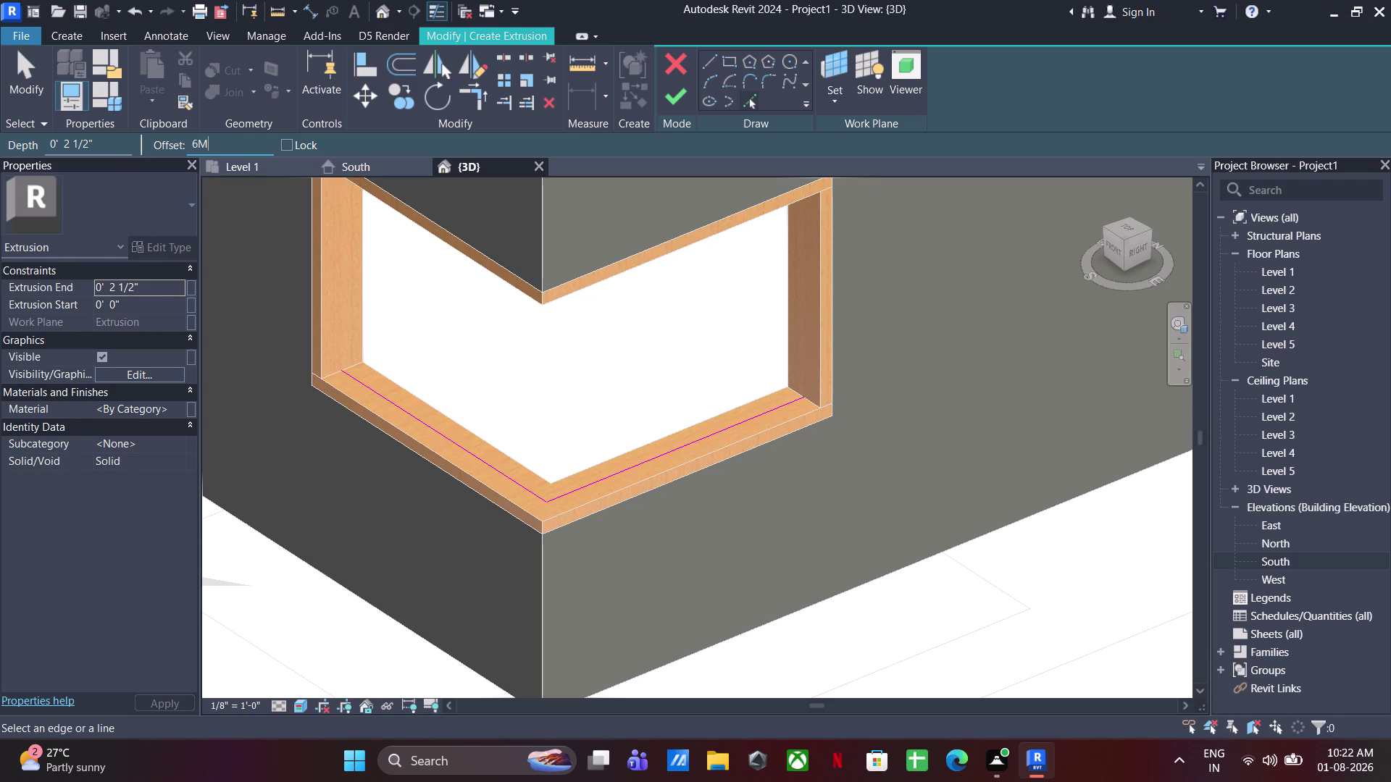
text(M)
key(Return)
scroll(up, 3)
scroll(up, 3)
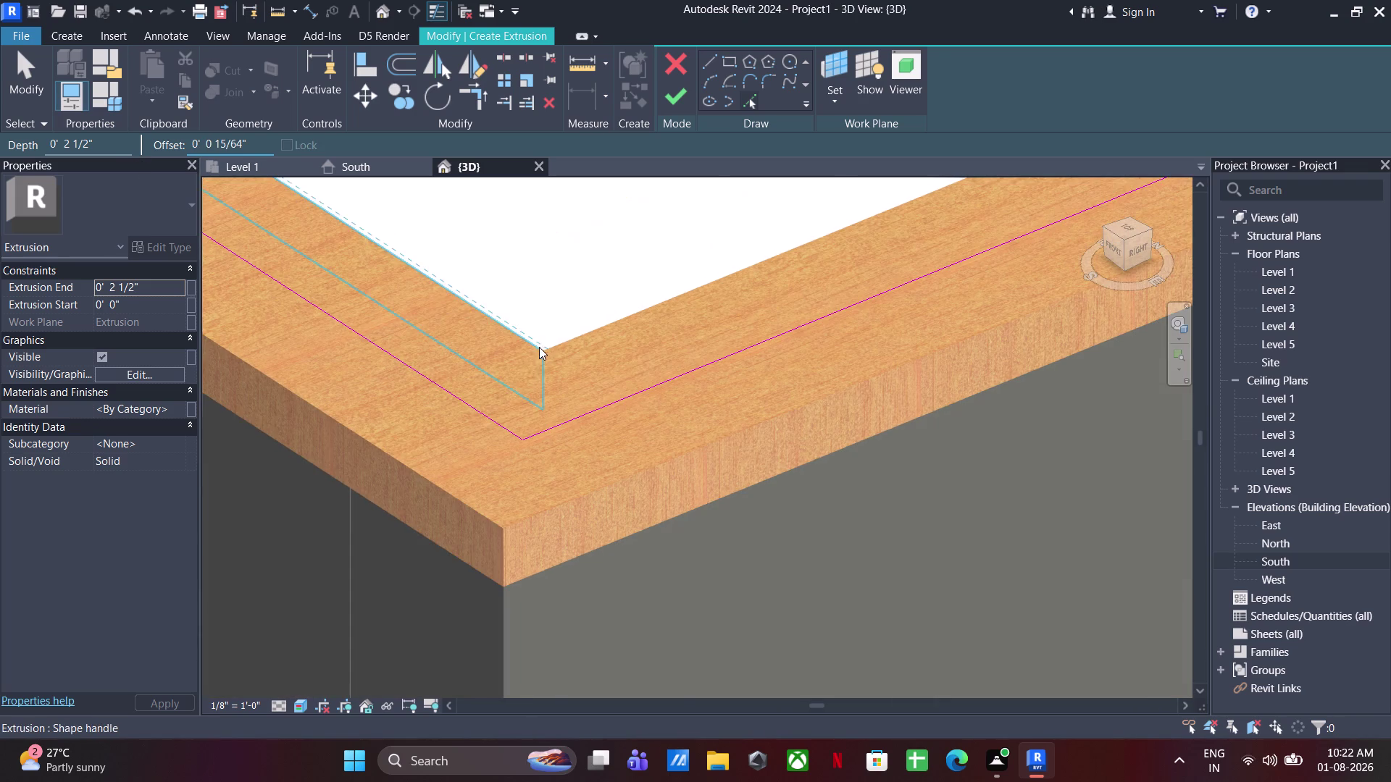
click(487, 414)
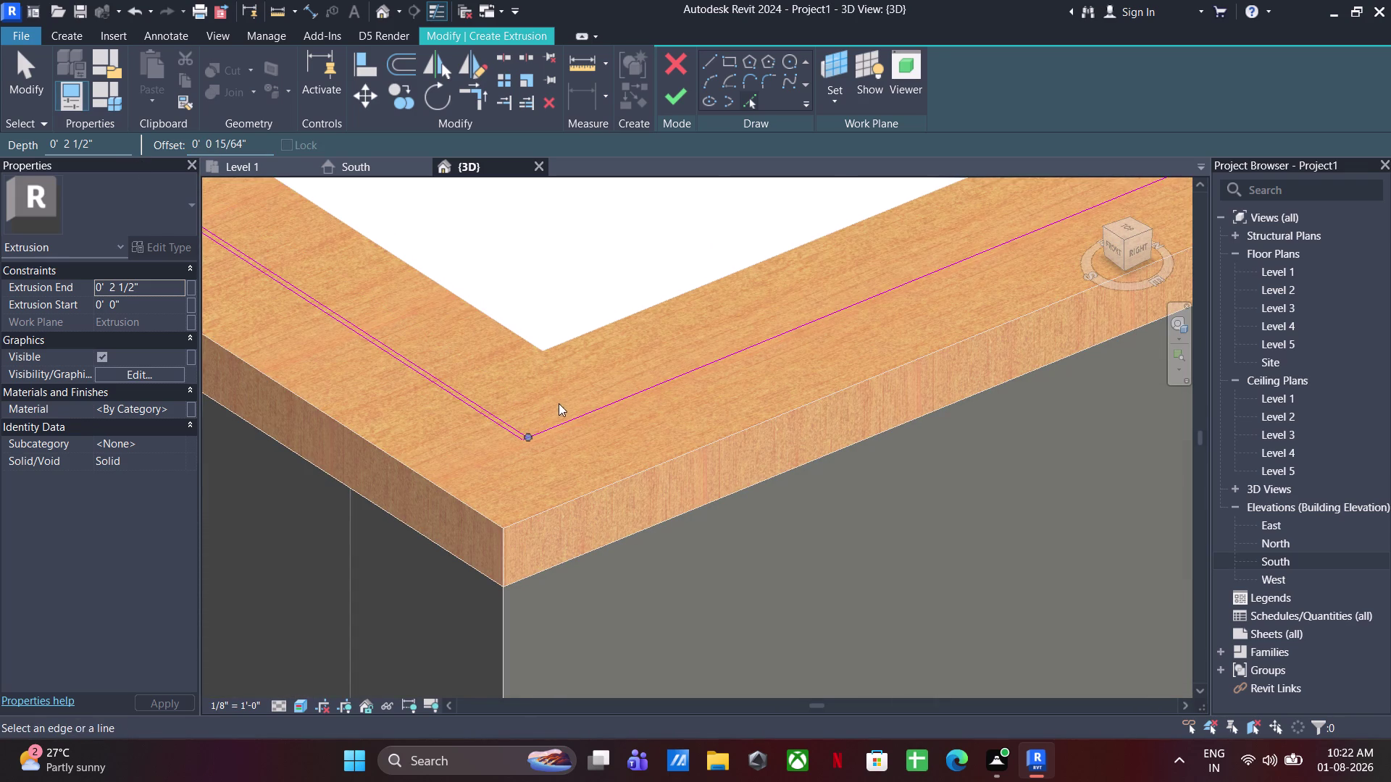
click(557, 425)
scroll(up, 3)
key(Escape)
scroll(down, 3)
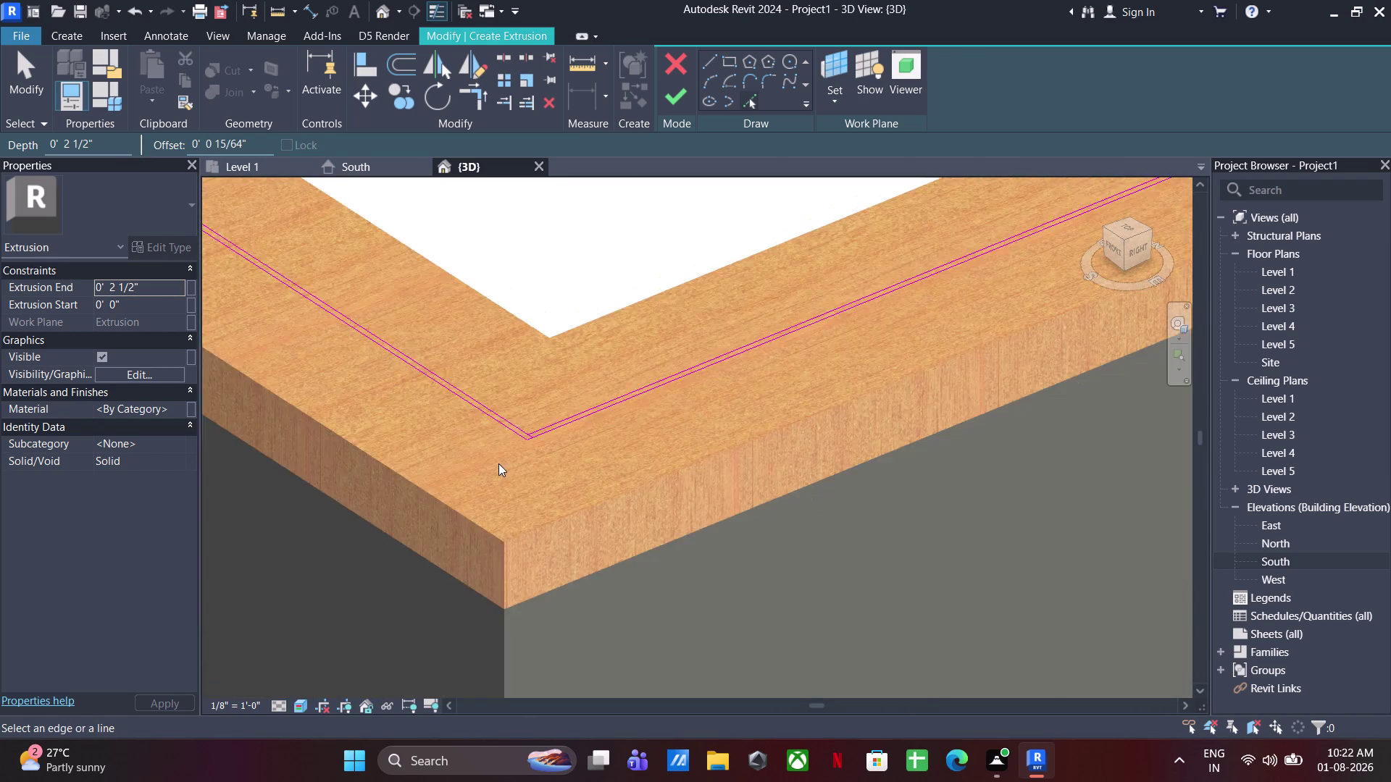
scroll(down, 3)
scroll(up, 3)
scroll(down, 3)
scroll(up, 3)
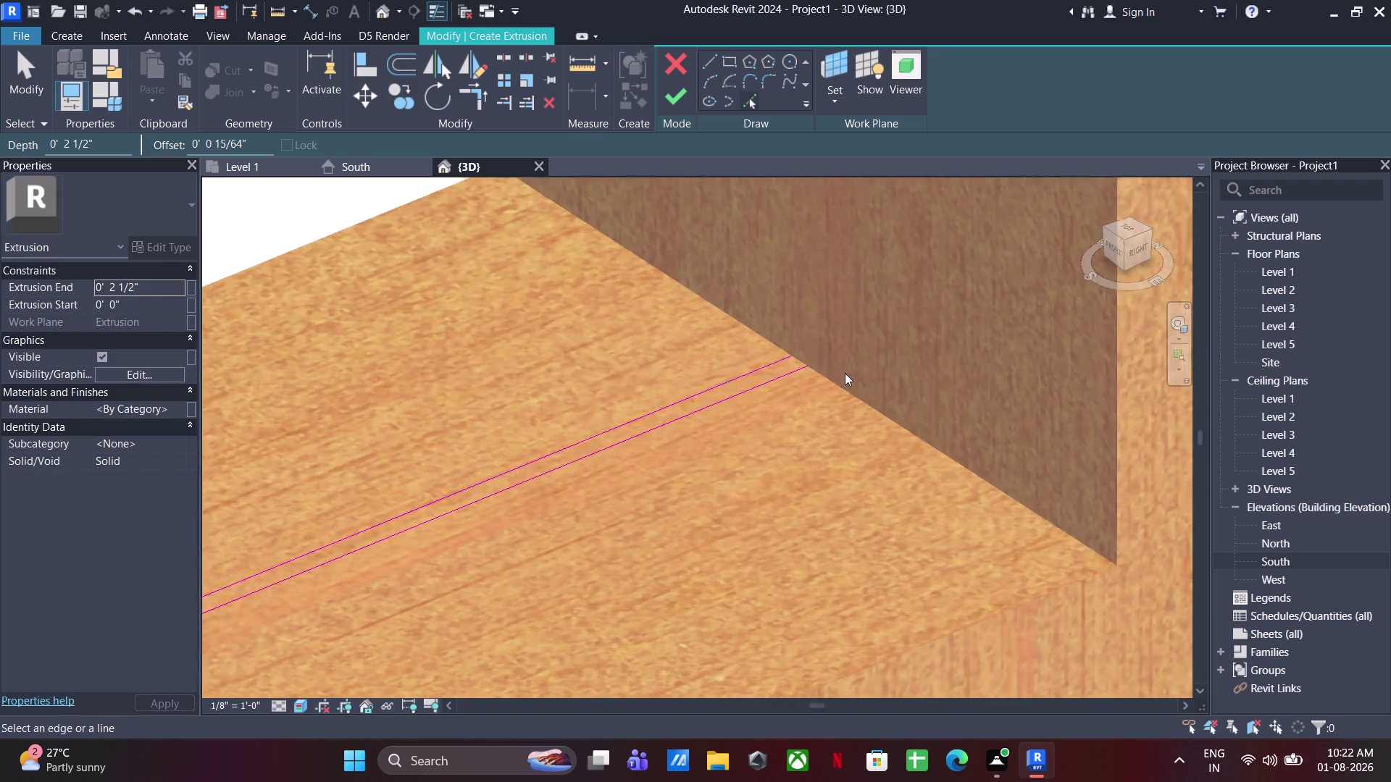
scroll(up, 3)
key(Escape)
key(Escape)
Draw a short closing line between the two lines at the near end and check its length.
click(706, 56)
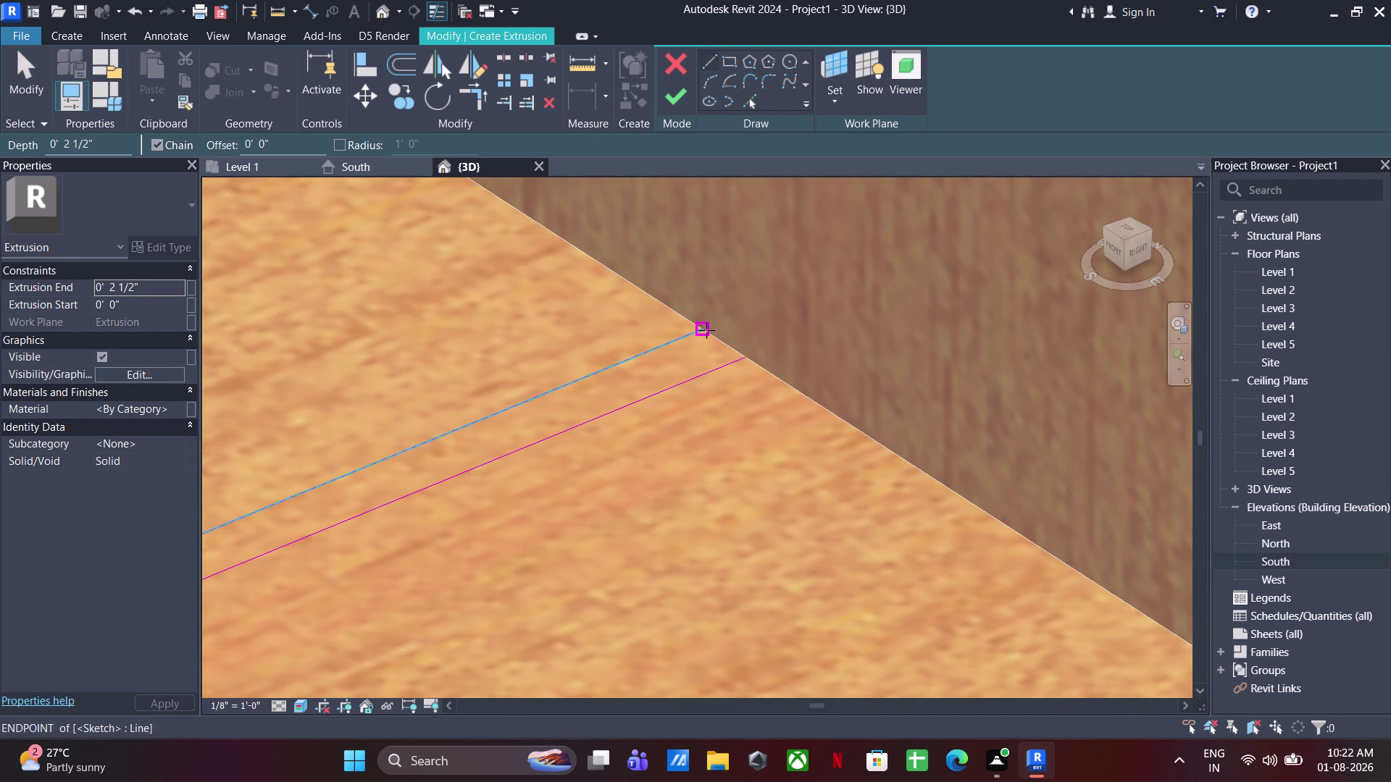
click(706, 330)
click(746, 363)
key(Escape)
scroll(up, 3)
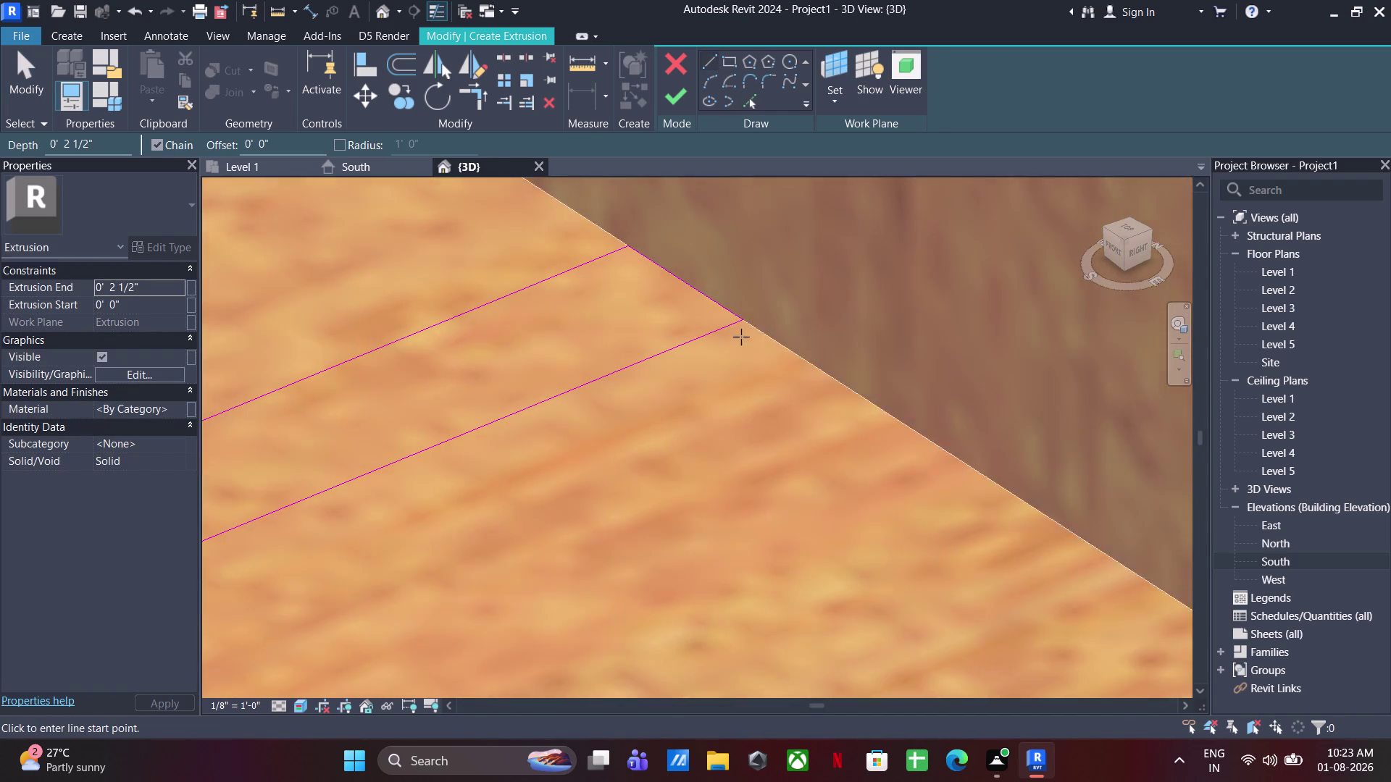
scroll(up, 3)
key(Escape)
key(Escape)
click(752, 303)
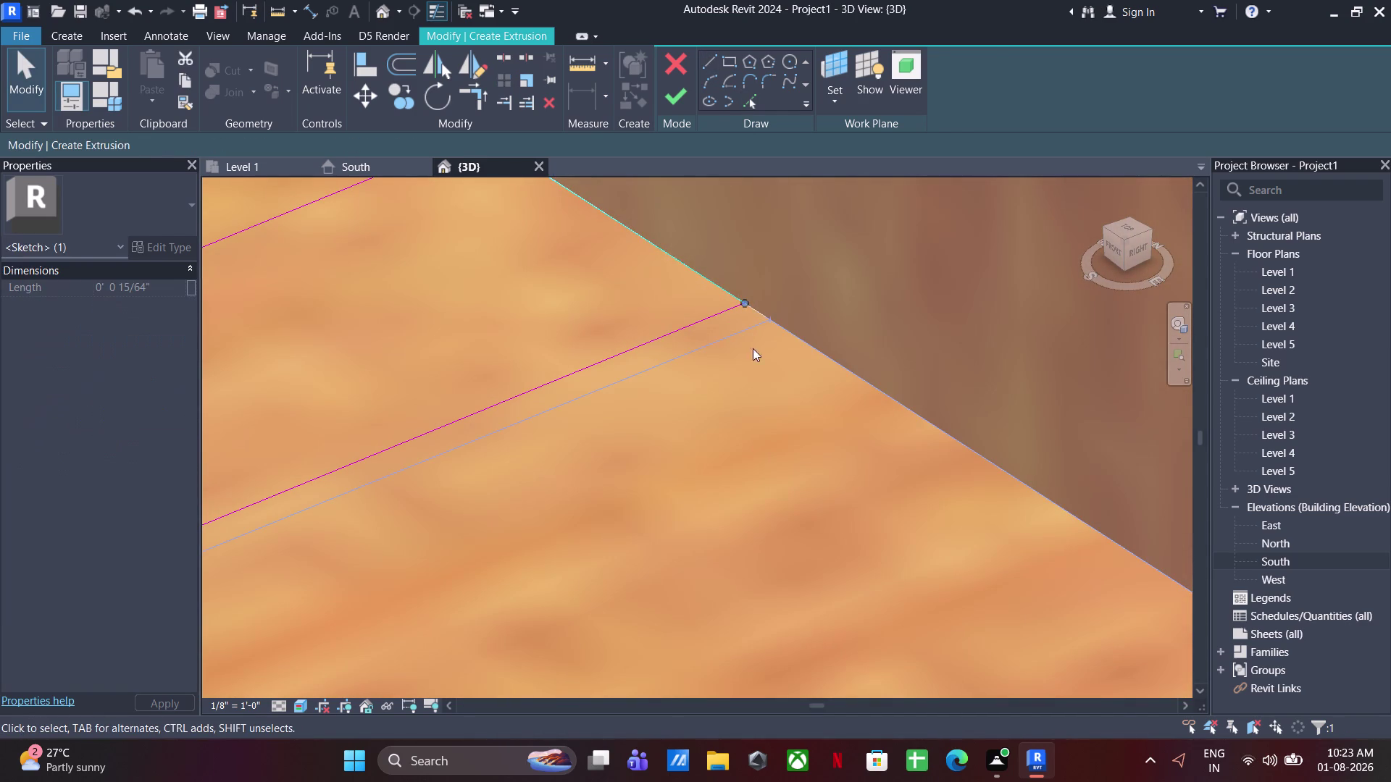
scroll(down, 3)
scroll(up, 3)
scroll(down, 3)
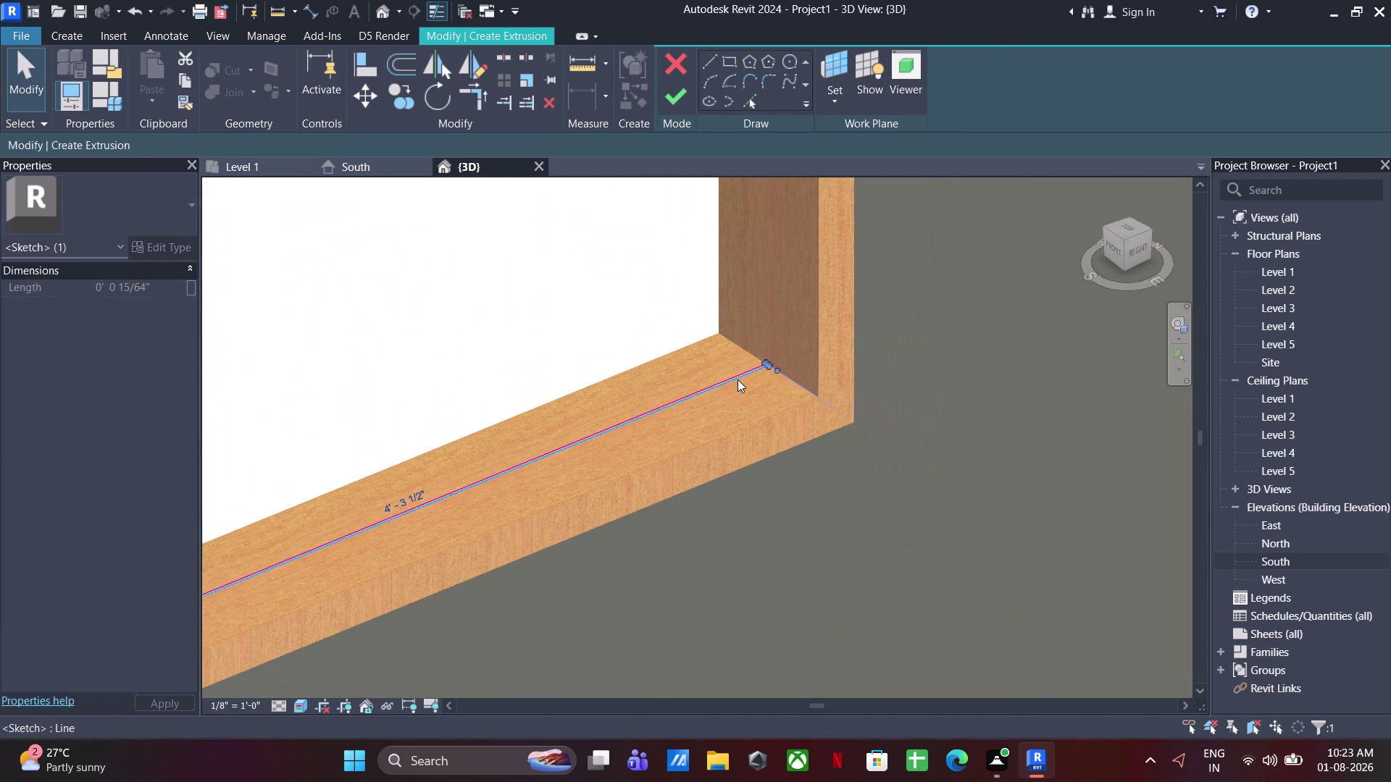
scroll(up, 3)
click(972, 568)
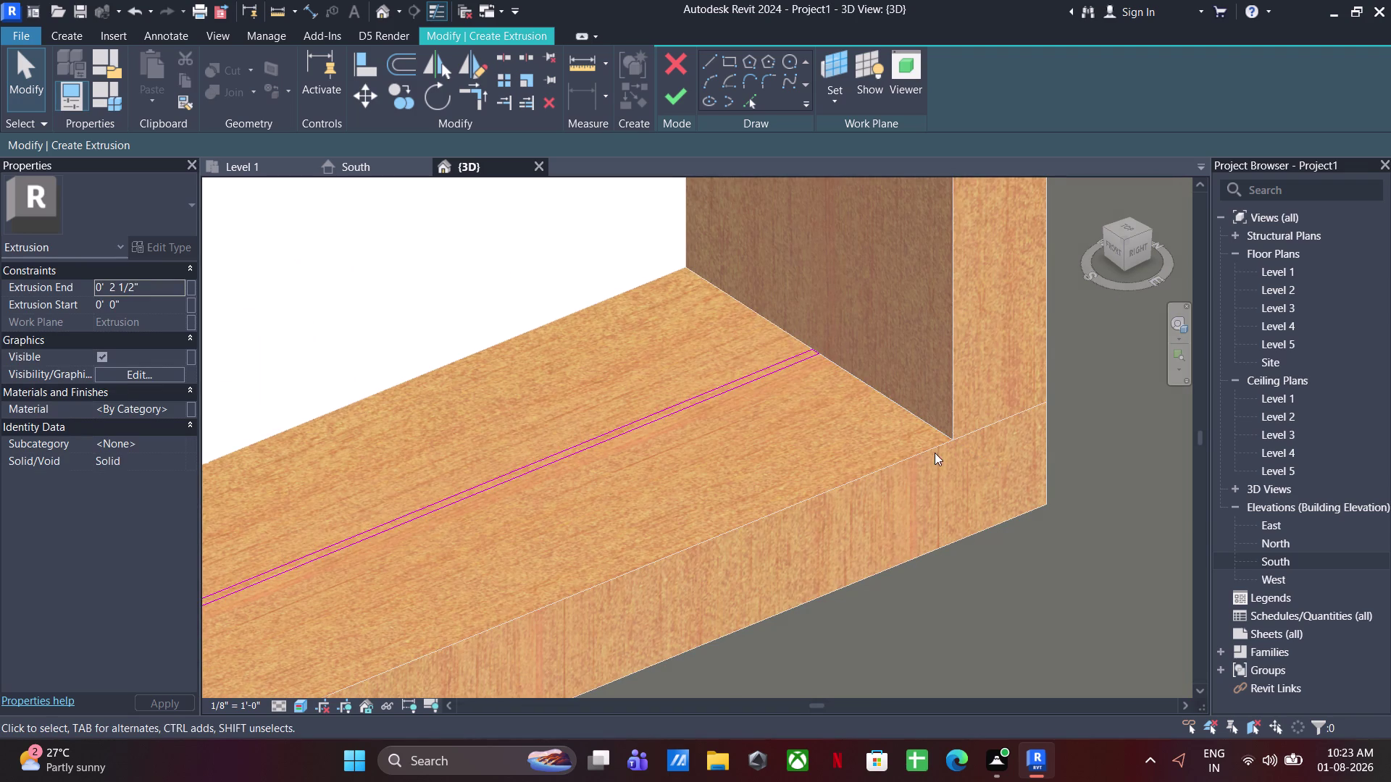
Close the gap between the two lines at the sill's far end.
scroll(down, 3)
middle_drag(568, 489, 1335, 311)
middle_drag(718, 311, 858, 519)
scroll(up, 3)
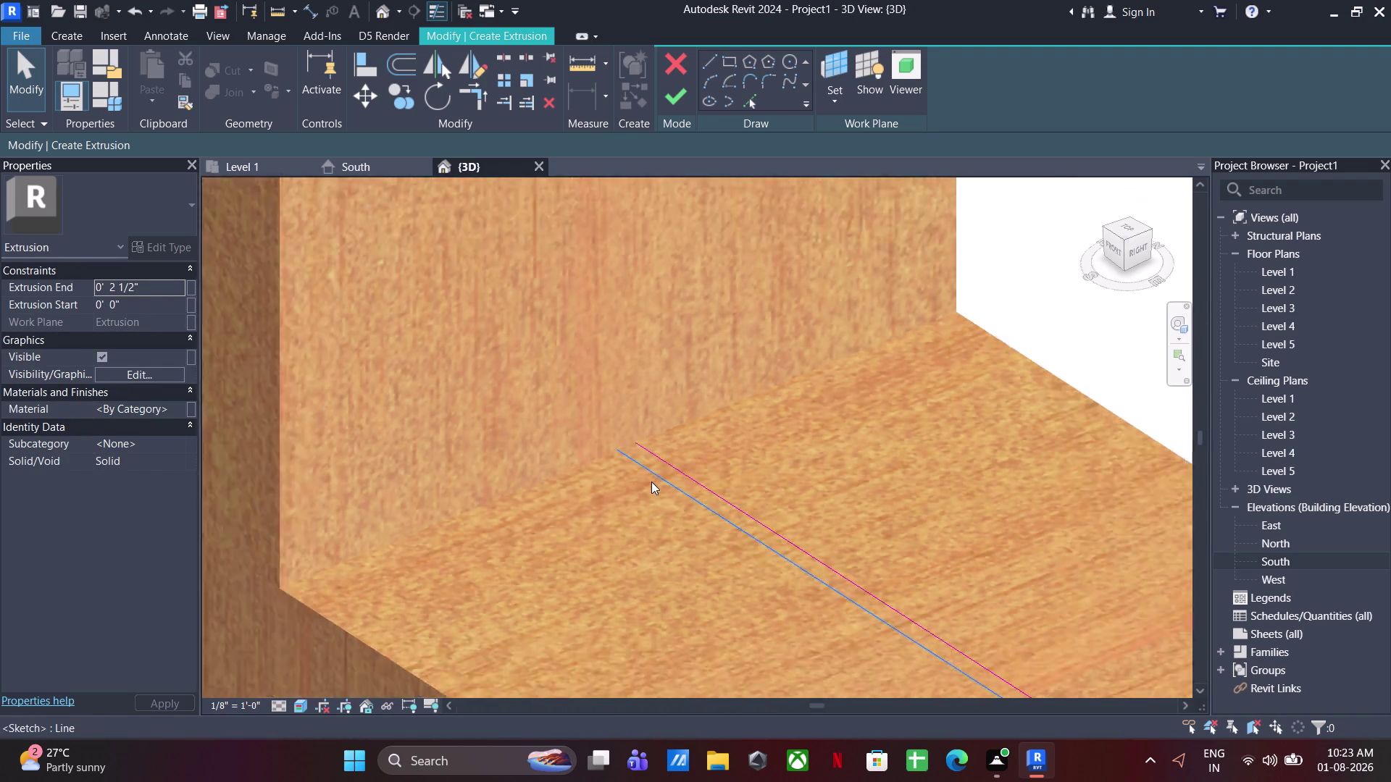
scroll(up, 3)
click(706, 59)
click(603, 436)
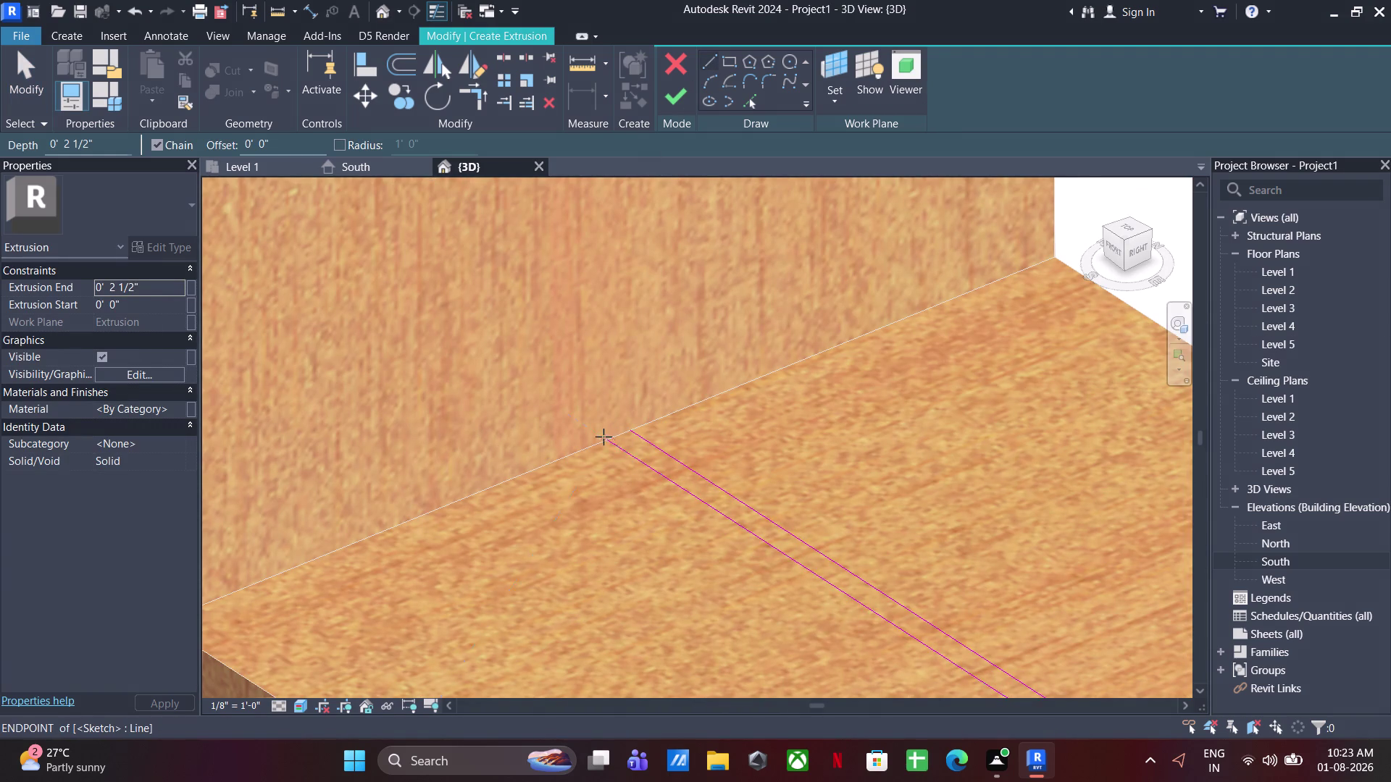
click(631, 433)
key(Escape)
scroll(down, 3)
scroll(up, 3)
scroll(down, 3)
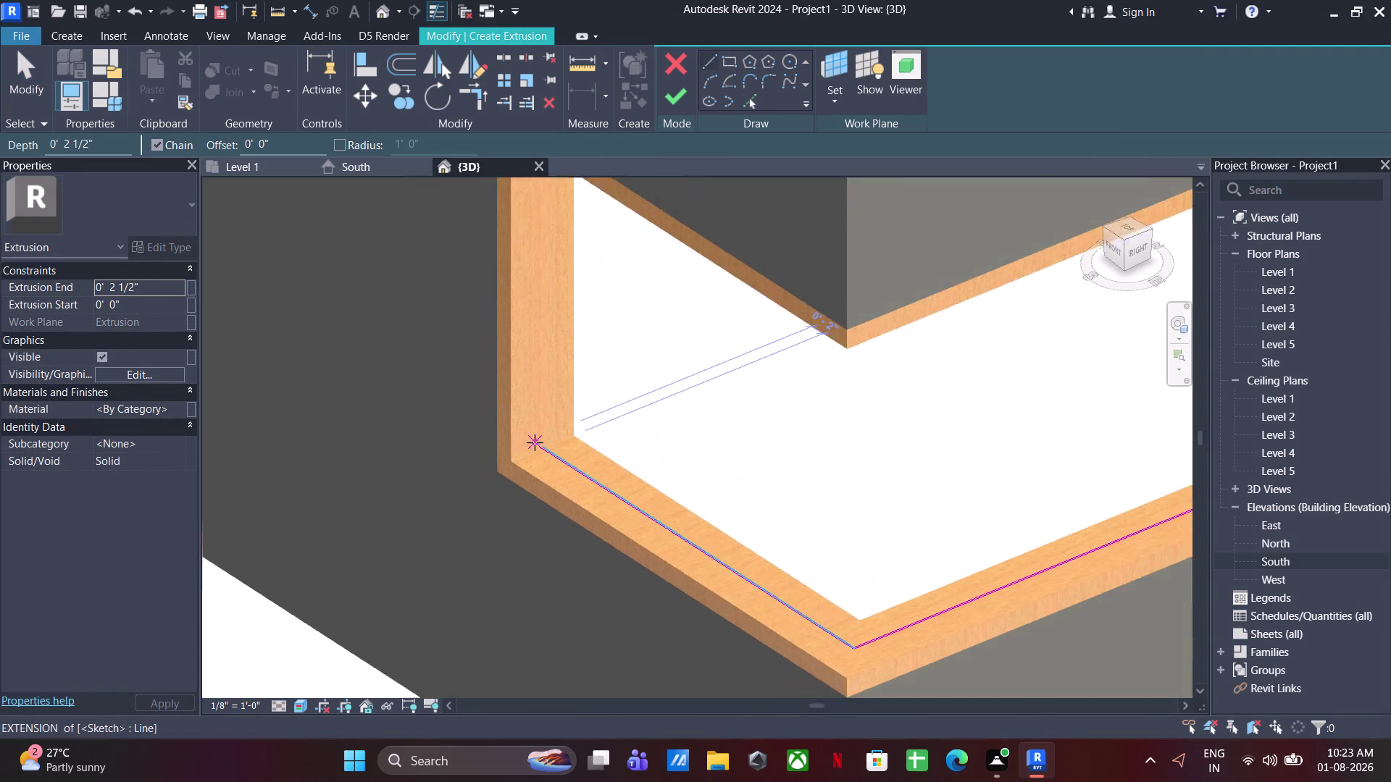
scroll(down, 3)
key(Escape)
key(Escape)
Set the extrusion end to 3' 8".
click(167, 285)
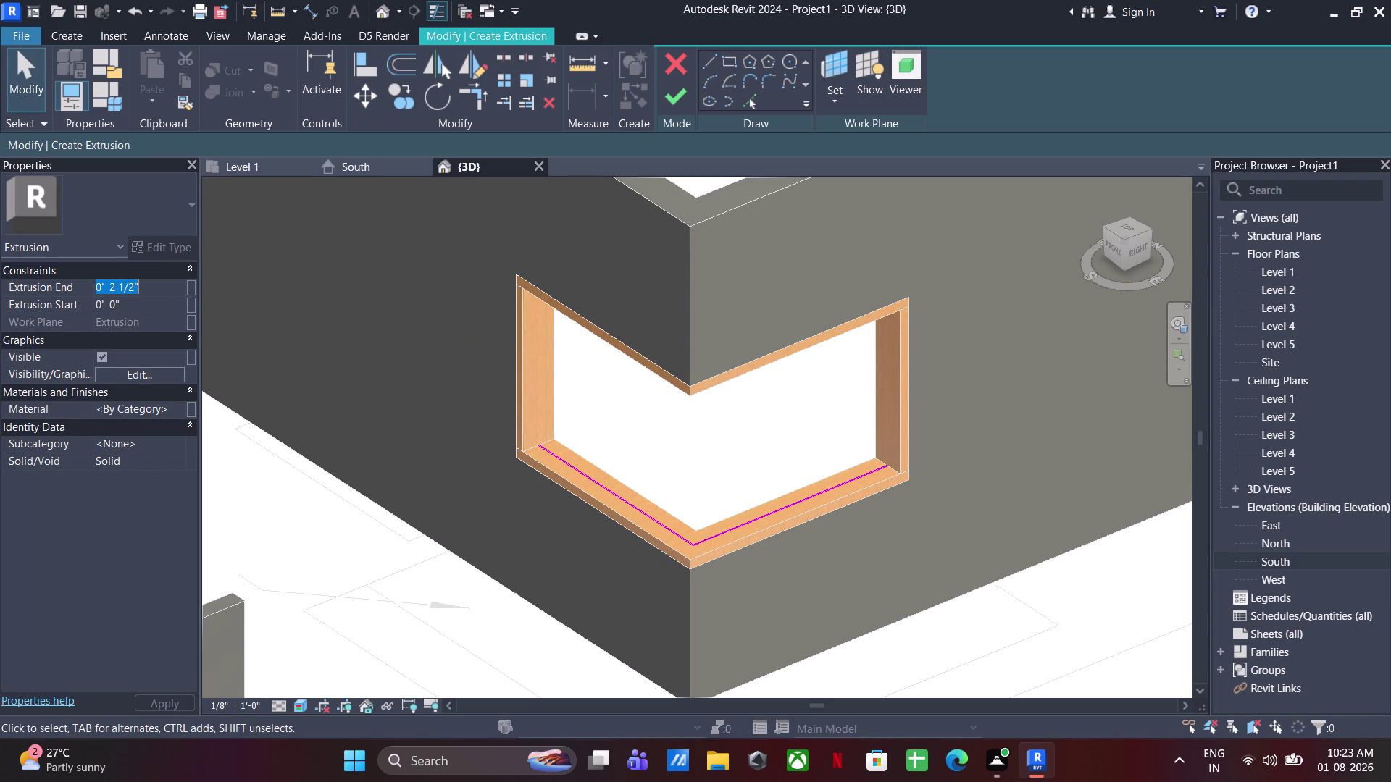
text(3'8")
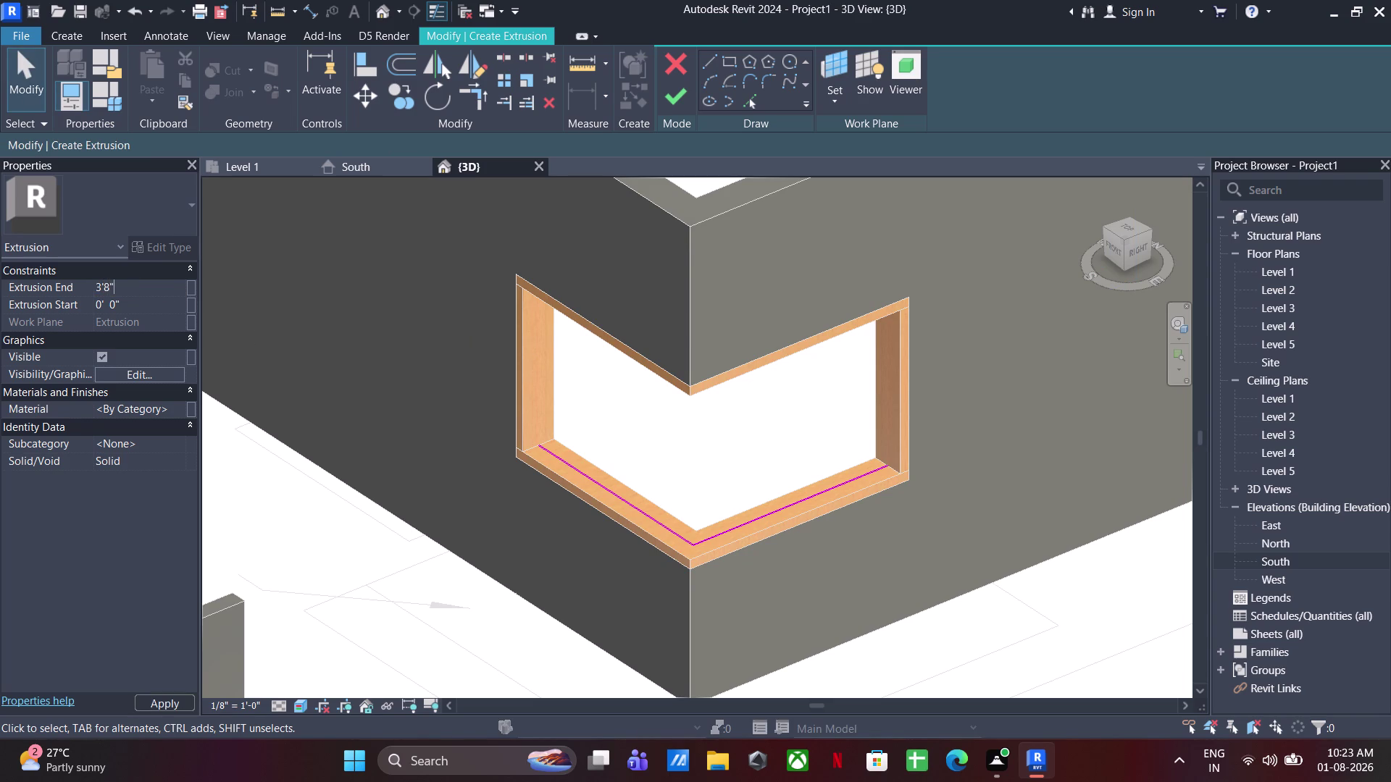
key(Return)
Try finishing the sketch and dismiss the intersecting-lines error.
click(675, 92)
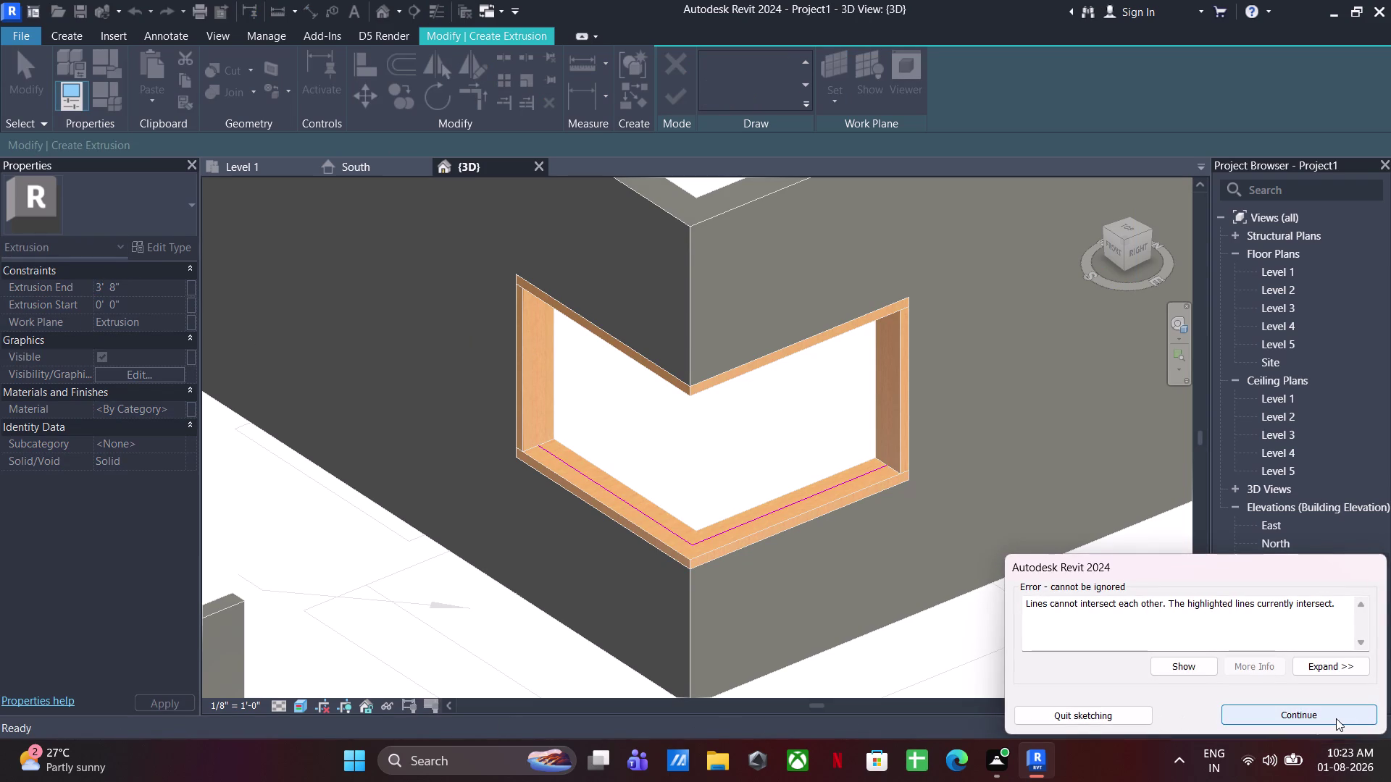
click(1336, 719)
scroll(up, 3)
scroll(up, 3)
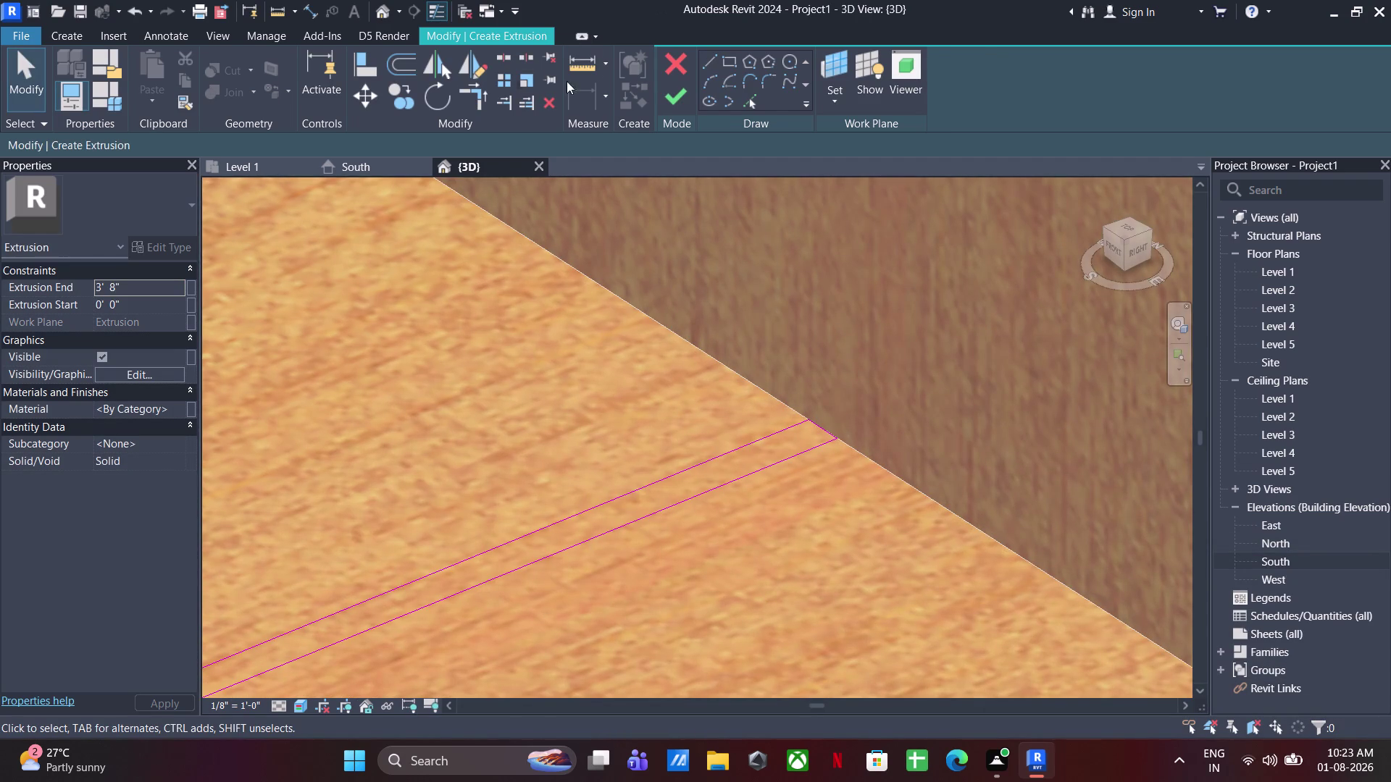
Trim/Extend the sketch lines to clean corners at the end and outer corner.
click(495, 101)
click(473, 94)
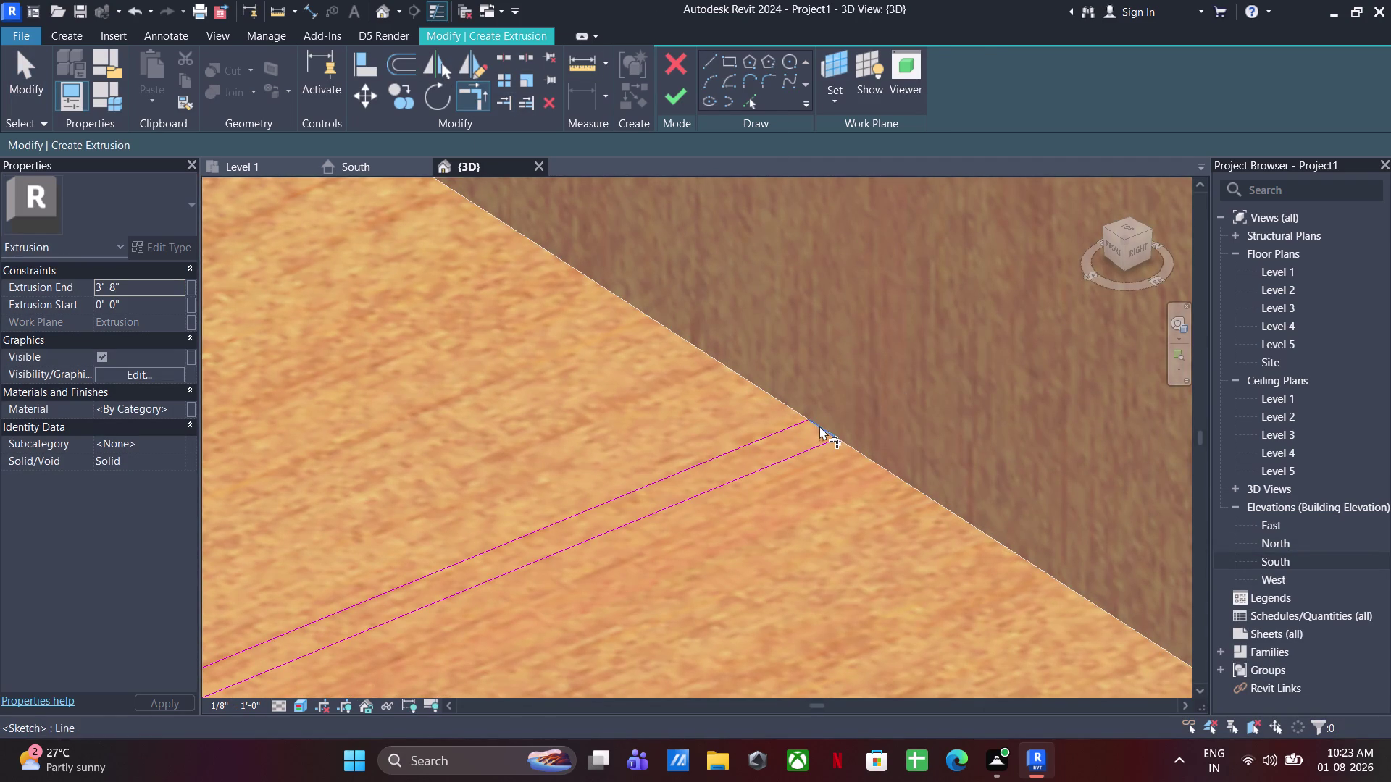
click(819, 425)
click(814, 447)
scroll(up, 3)
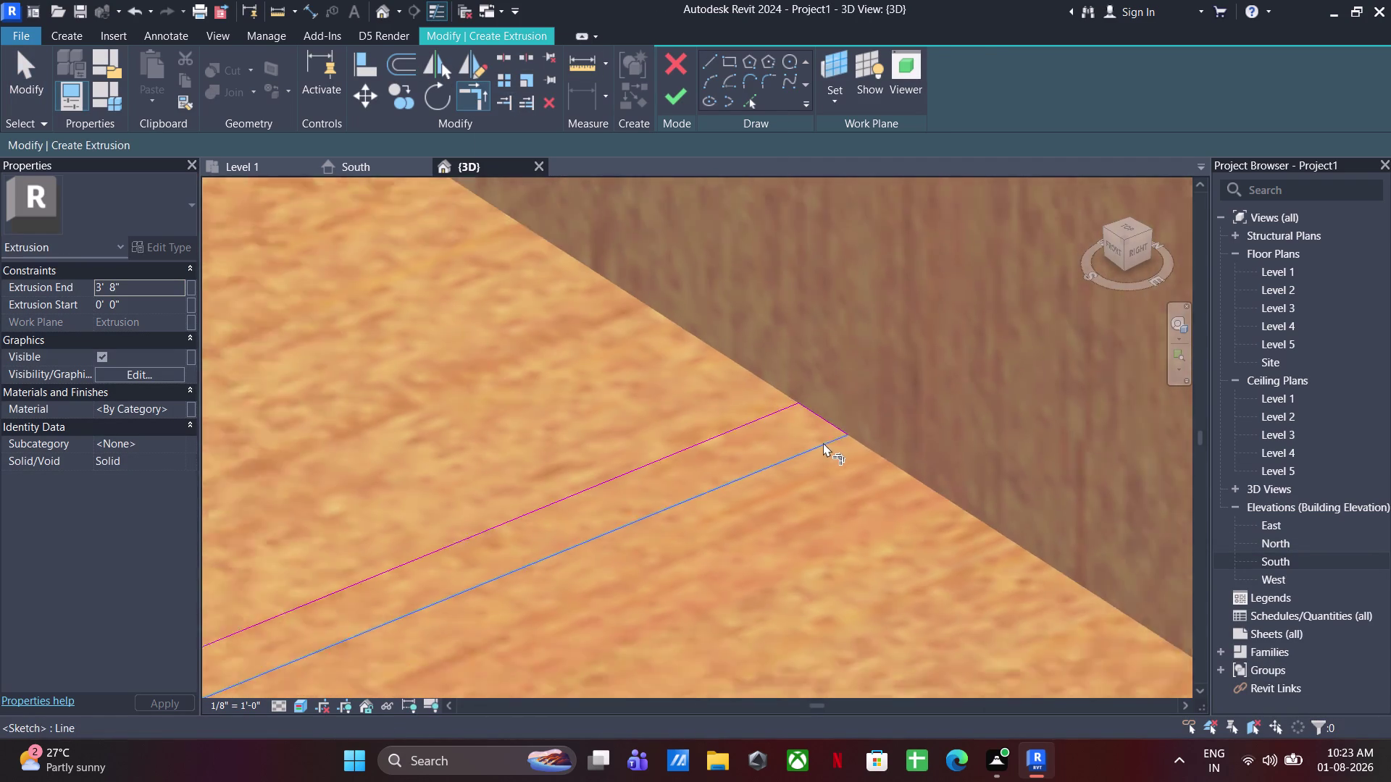
scroll(up, 3)
click(813, 404)
click(768, 398)
scroll(down, 3)
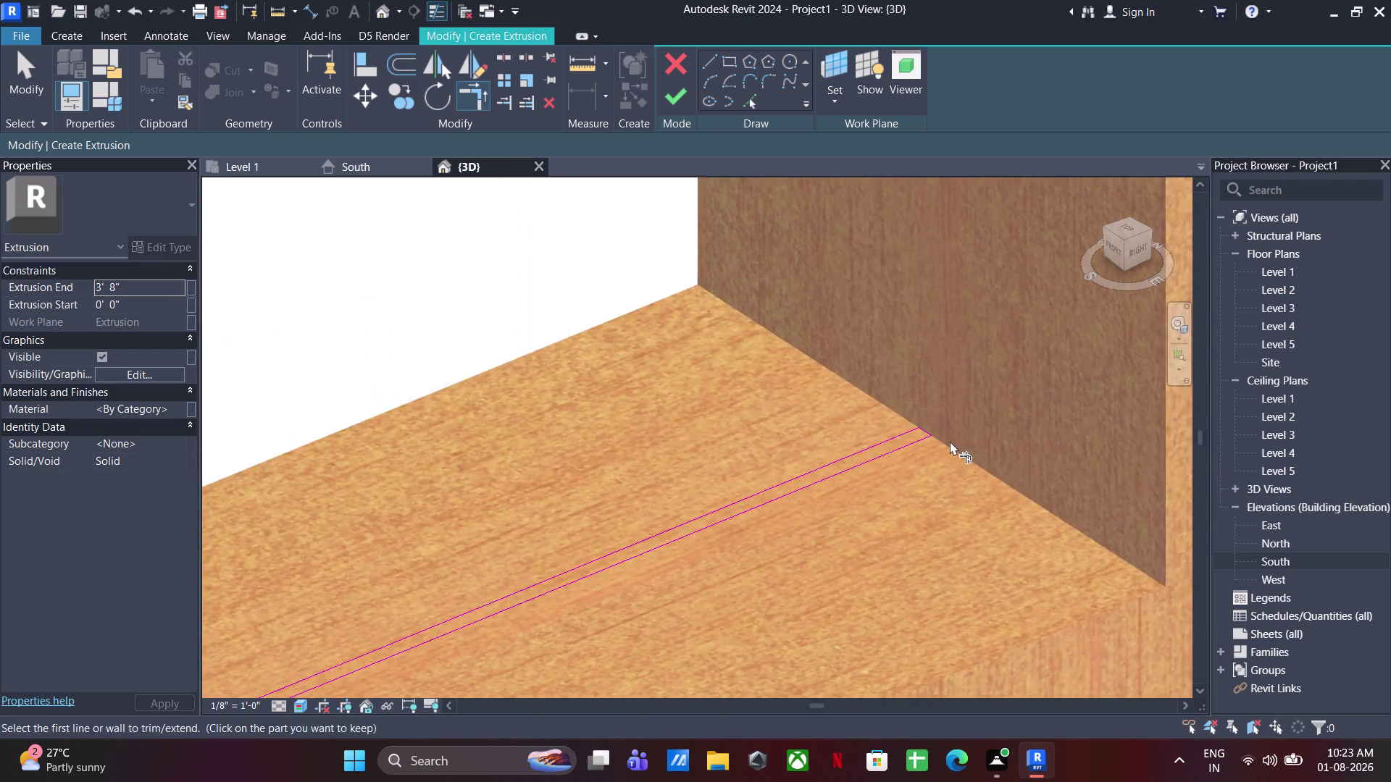
scroll(down, 3)
Join the inner corner lines and finish the sketch into the pane extrusion.
middle_drag(574, 605, 1209, 319)
middle_drag(629, 549, 1183, 324)
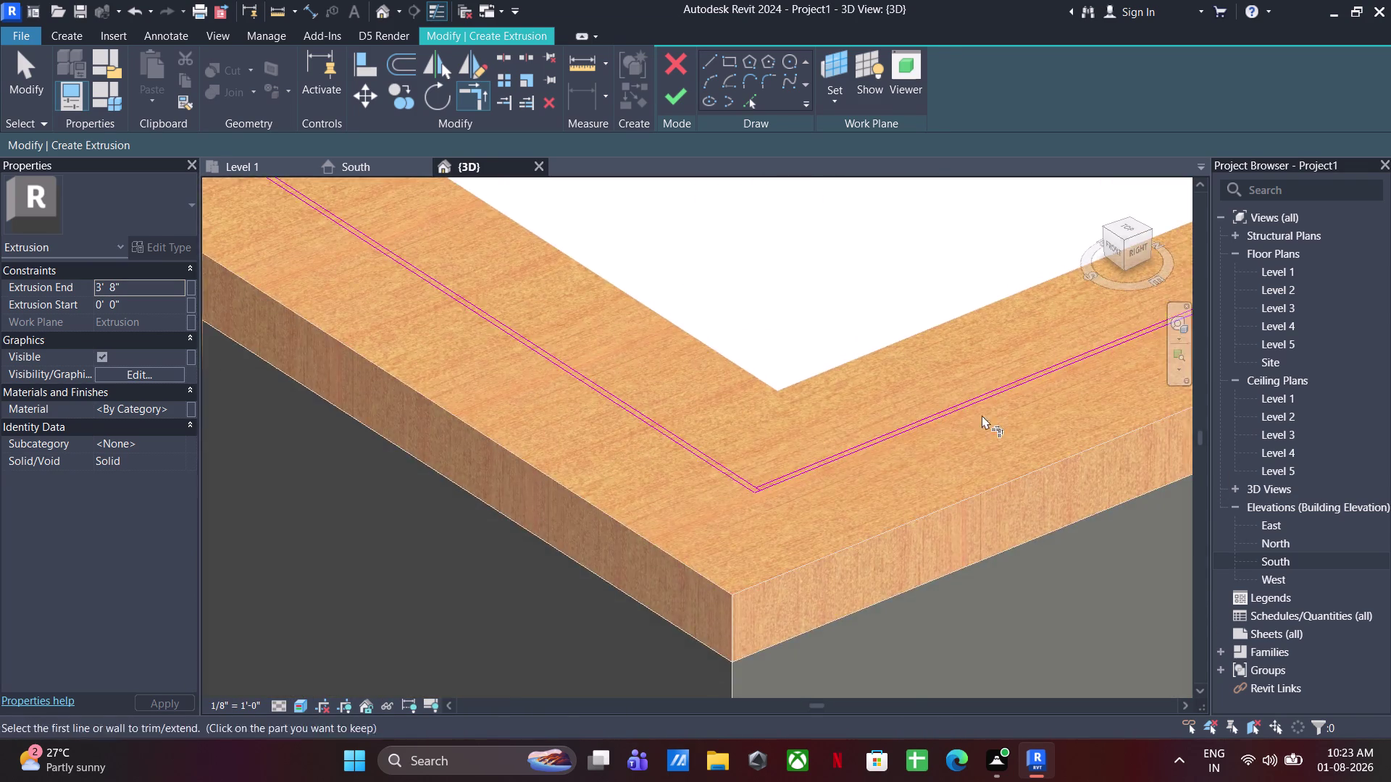
scroll(up, 3)
scroll(up, 3)
click(631, 534)
click(663, 541)
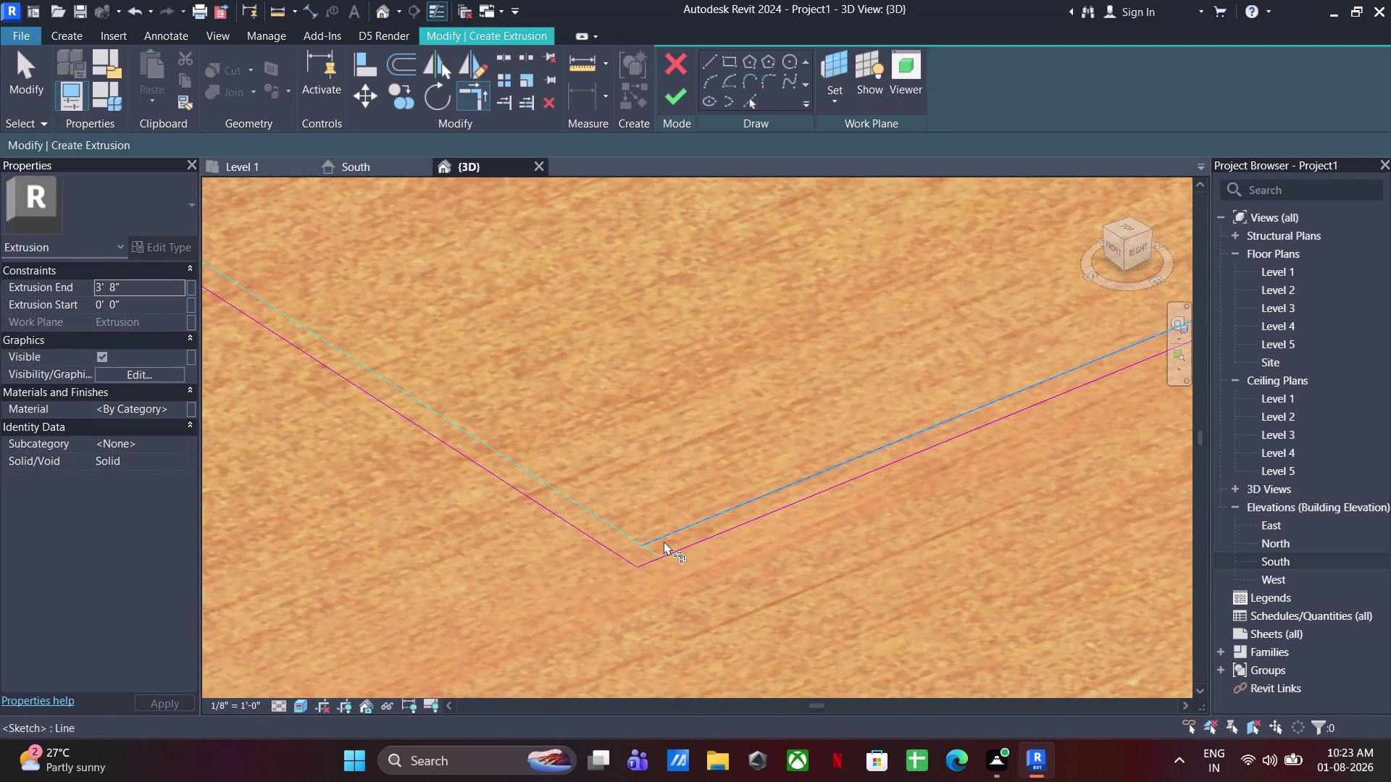
scroll(down, 3)
key(Escape)
key(Escape)
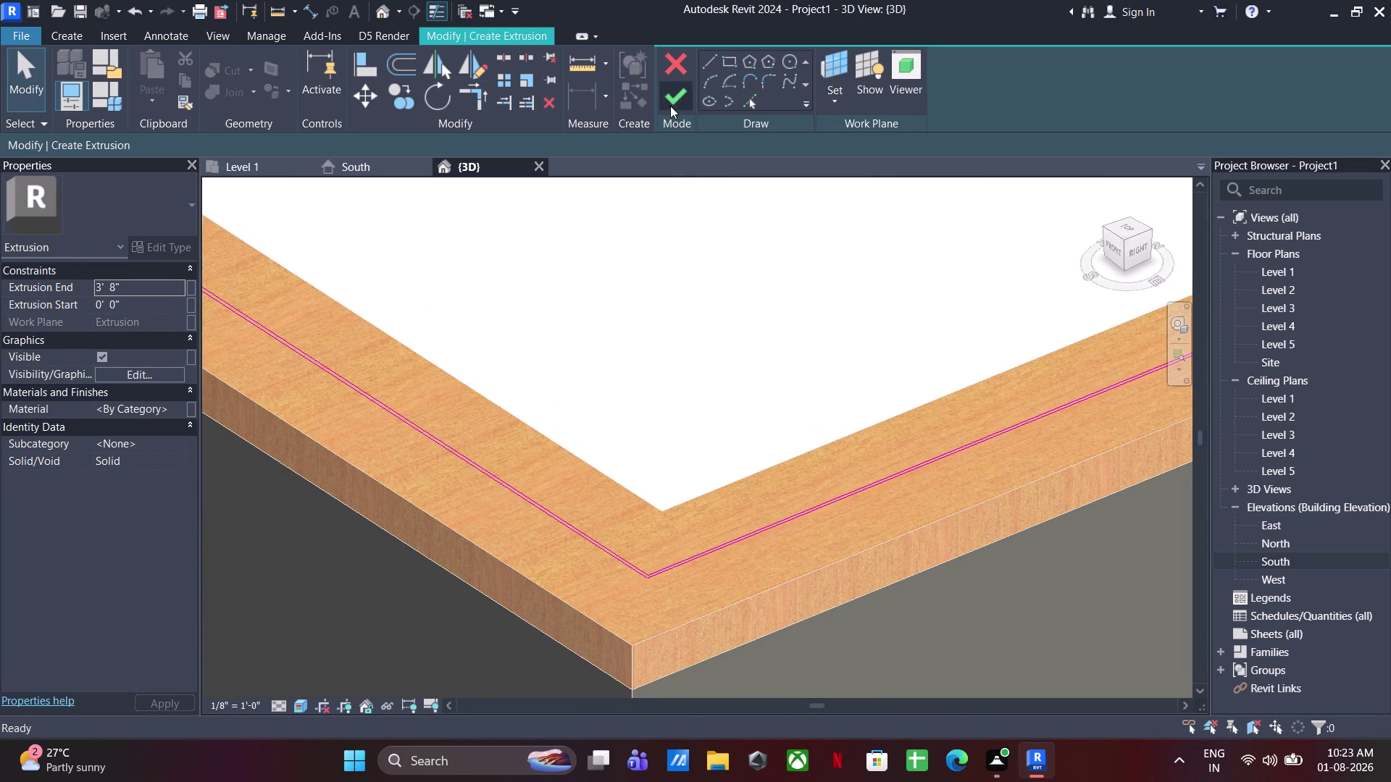
click(670, 106)
scroll(down, 3)
Orbit around the corner window and open the pane's Material Browser from Properties.
scroll(down, 3)
middle_drag(798, 580, 921, 540)
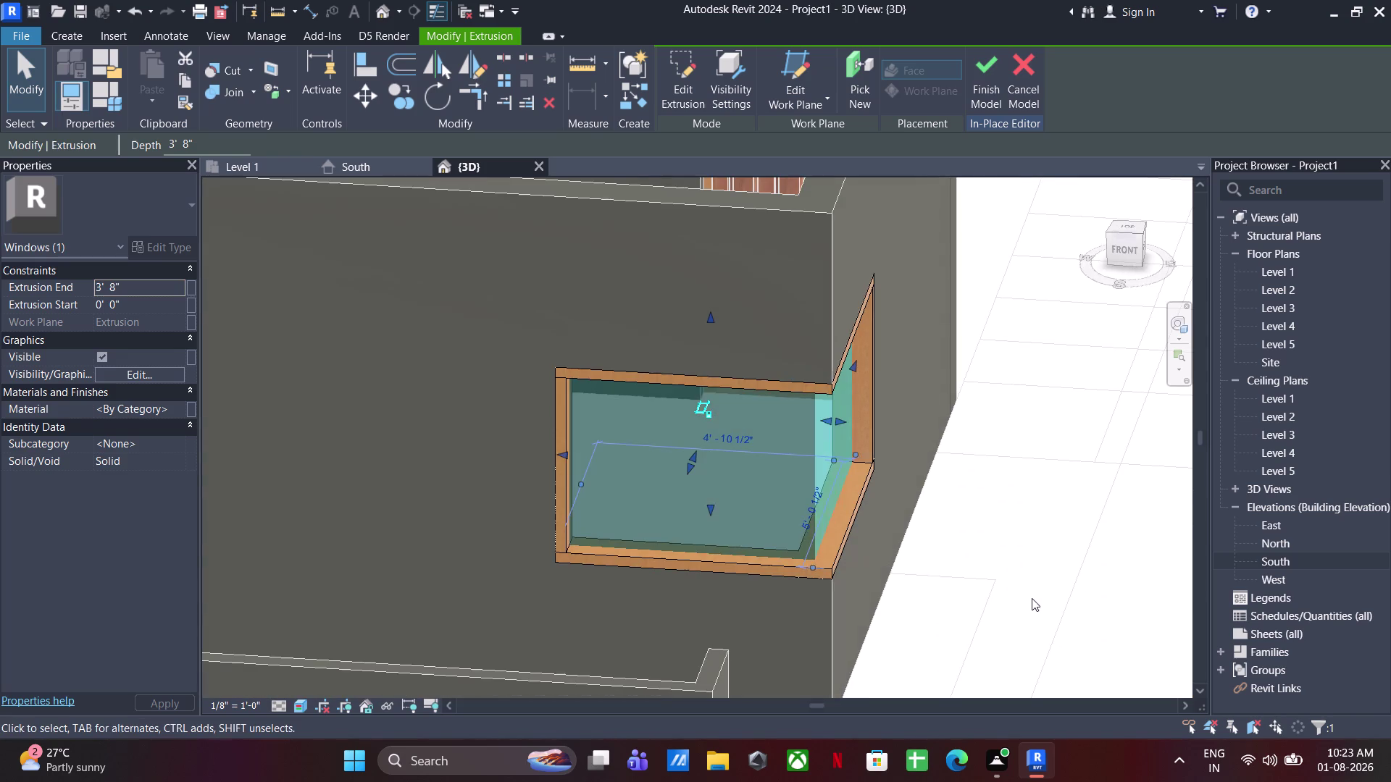
click(1034, 602)
middle_drag(1016, 622, 876, 575)
click(678, 478)
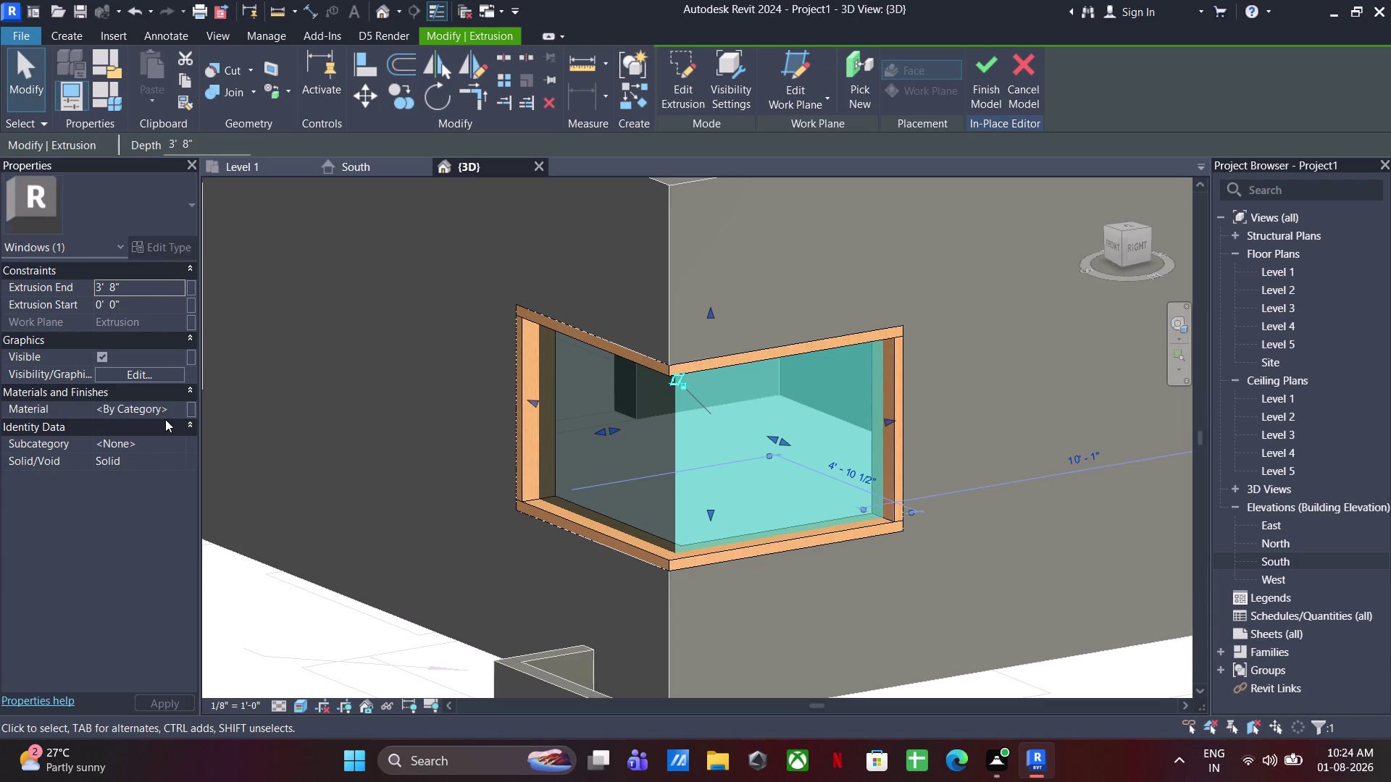
click(182, 410)
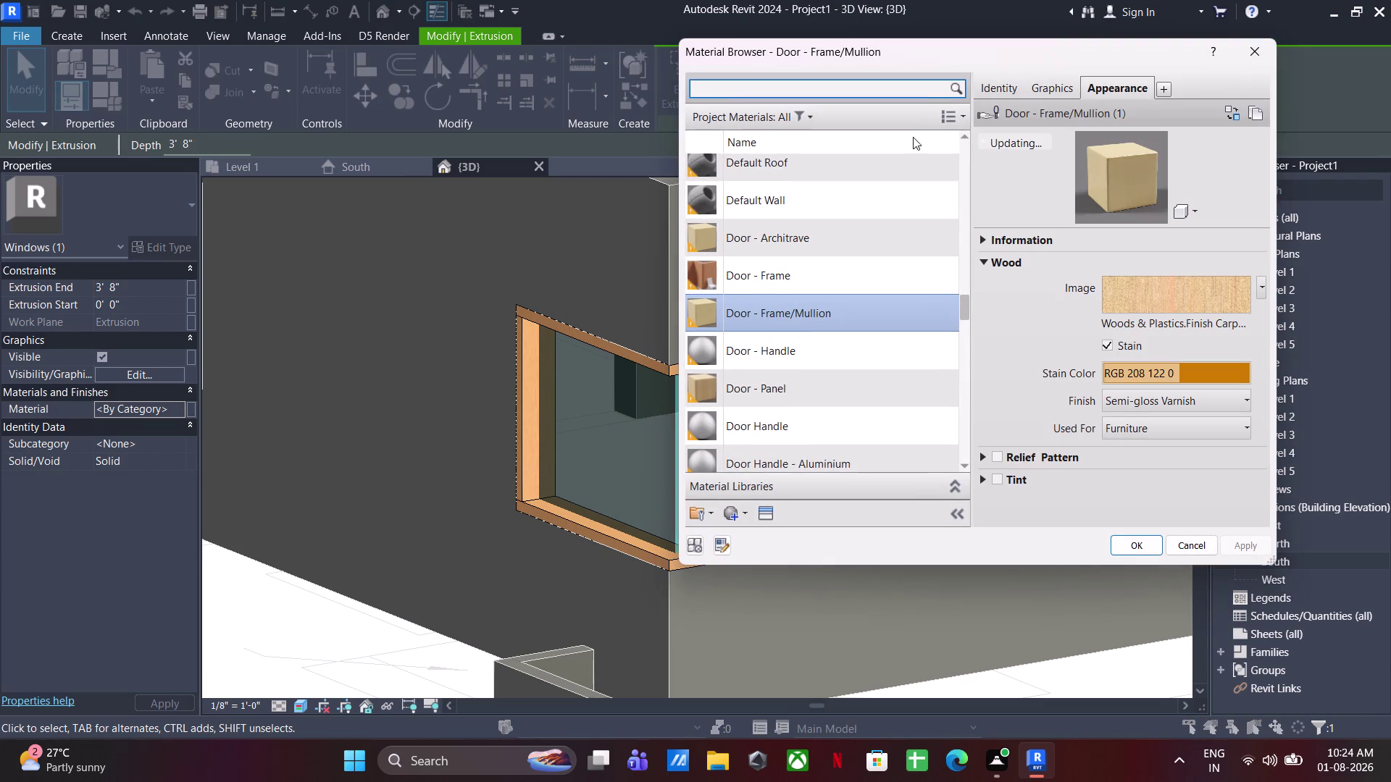
Search 'GLASS' and apply the Glass material to the pane extrusion.
click(797, 90)
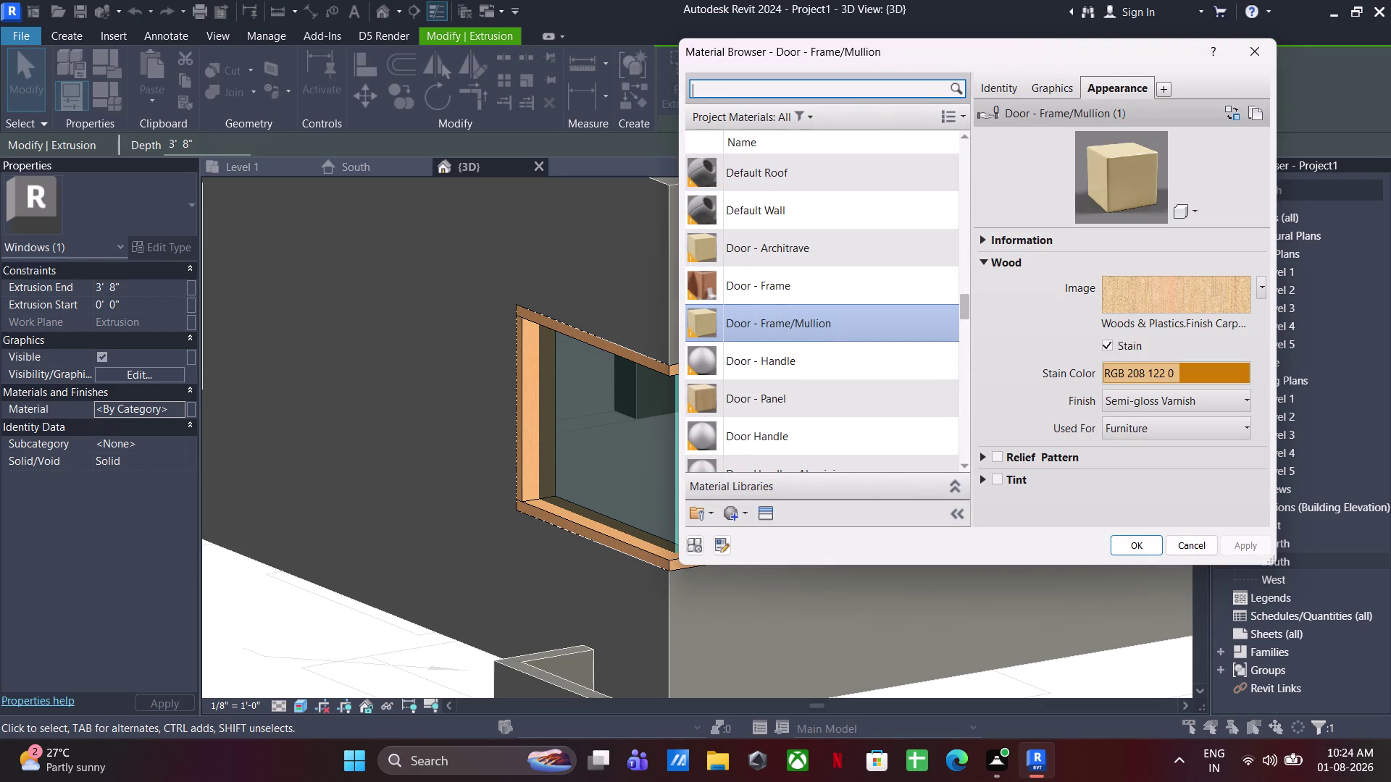
text(GLASS)
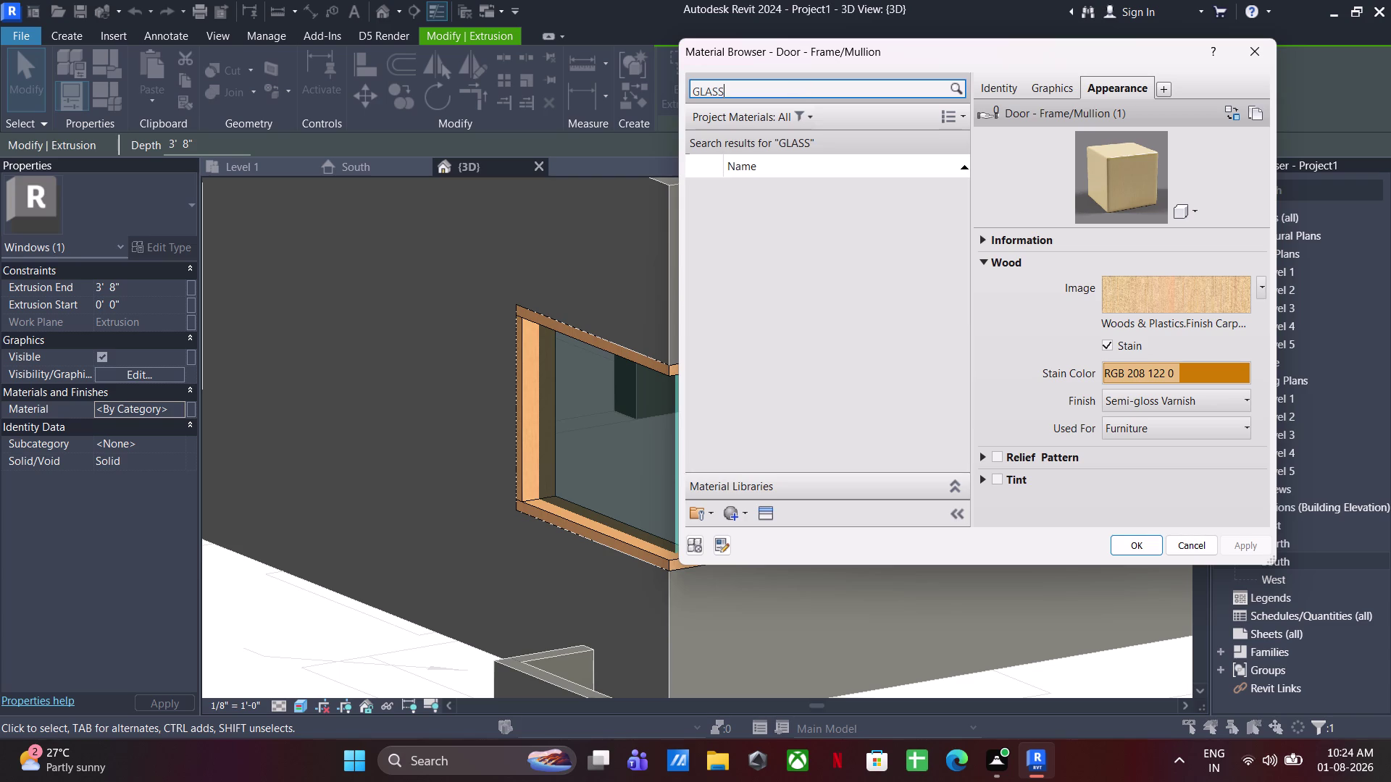
click(788, 216)
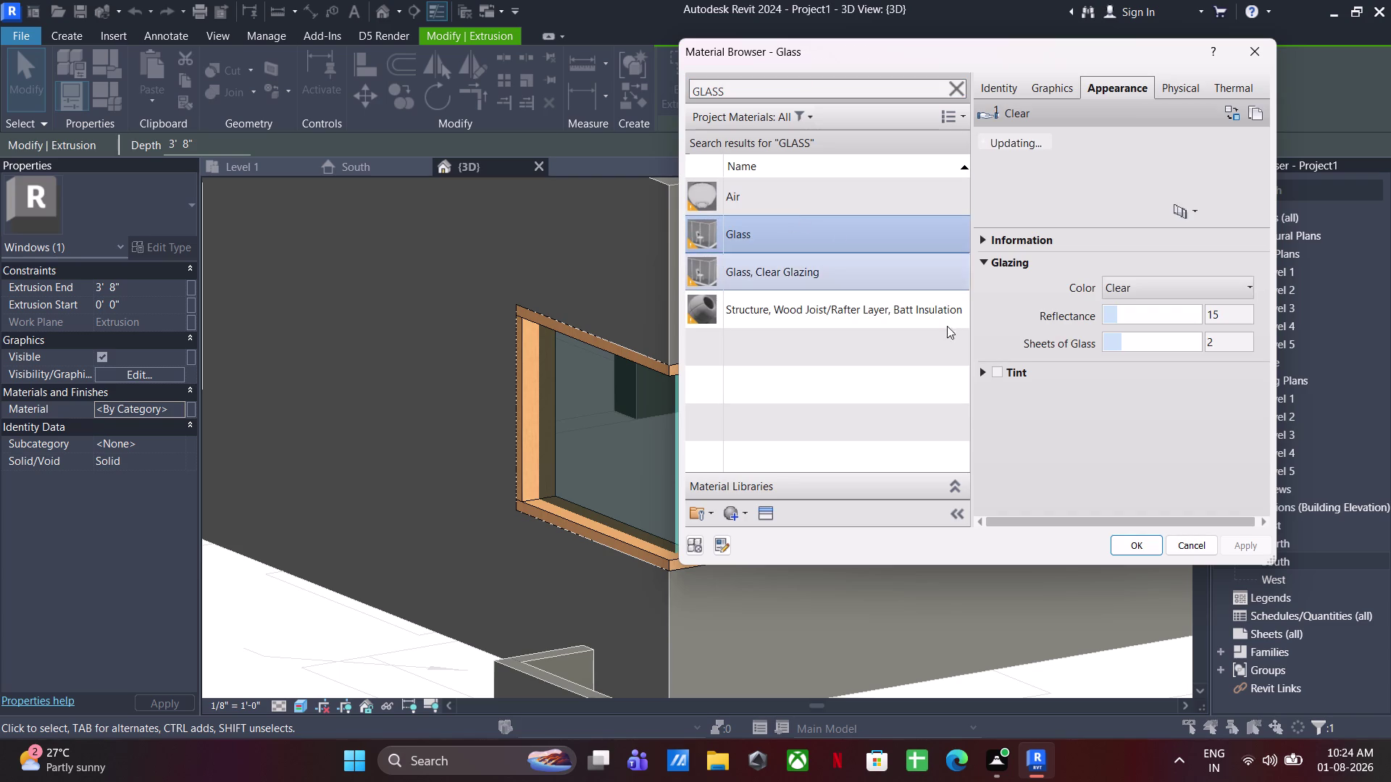
click(1130, 542)
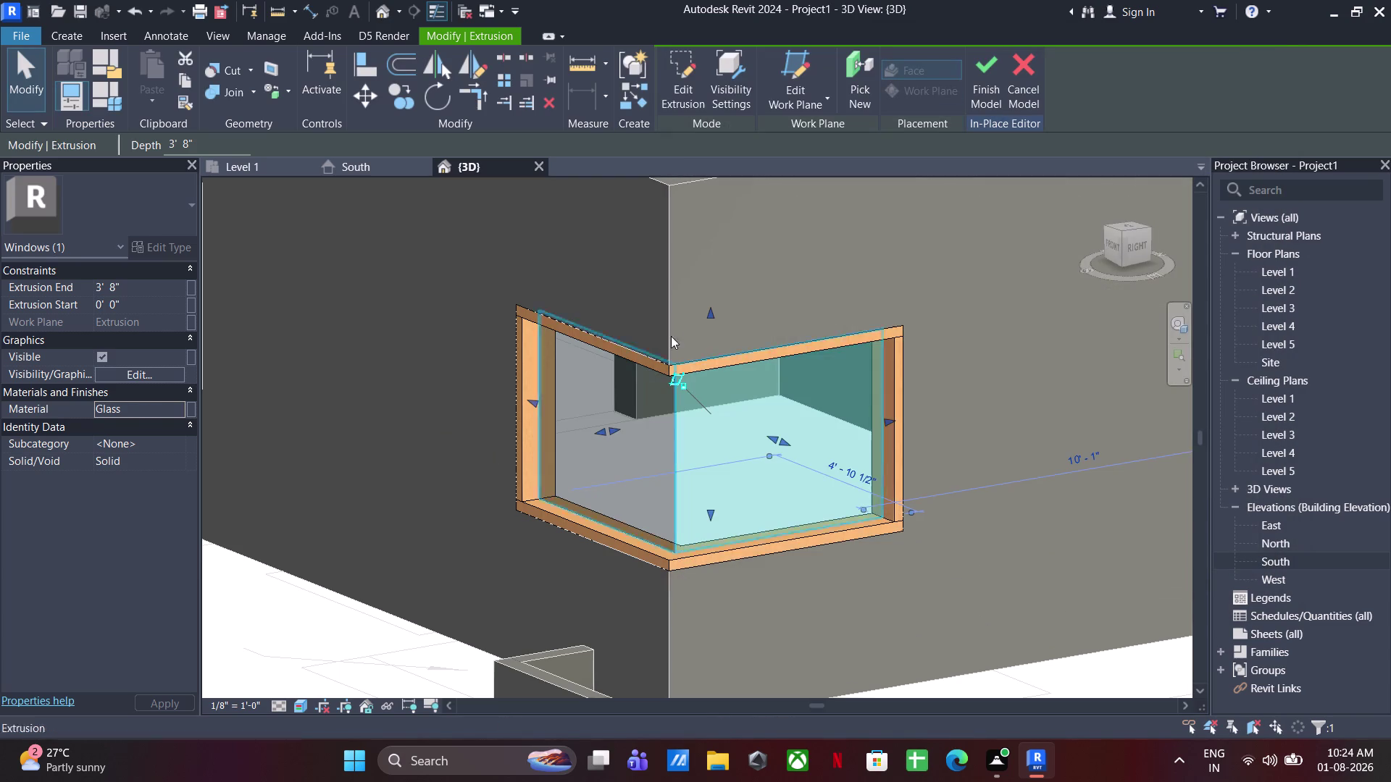